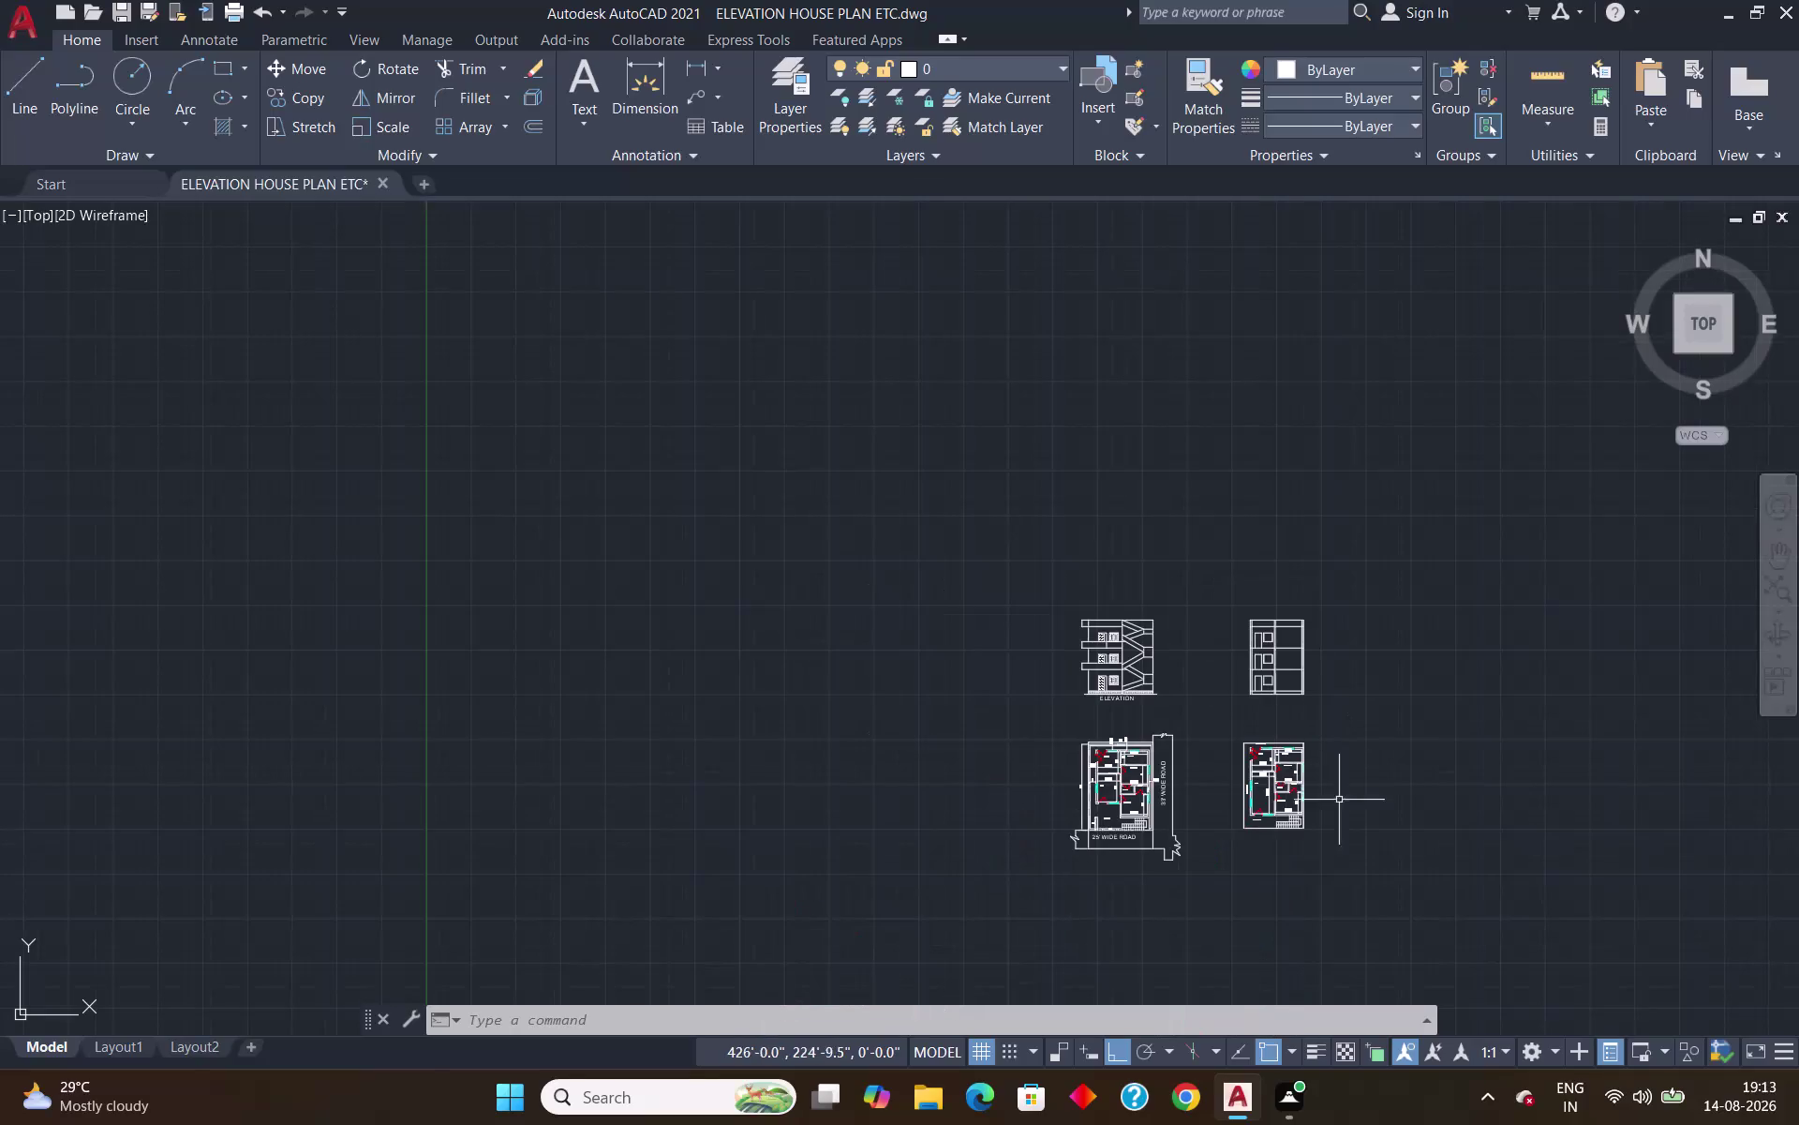
Place two vertical construction lines at the staircase corners, then undo them.
scroll(up, 3)
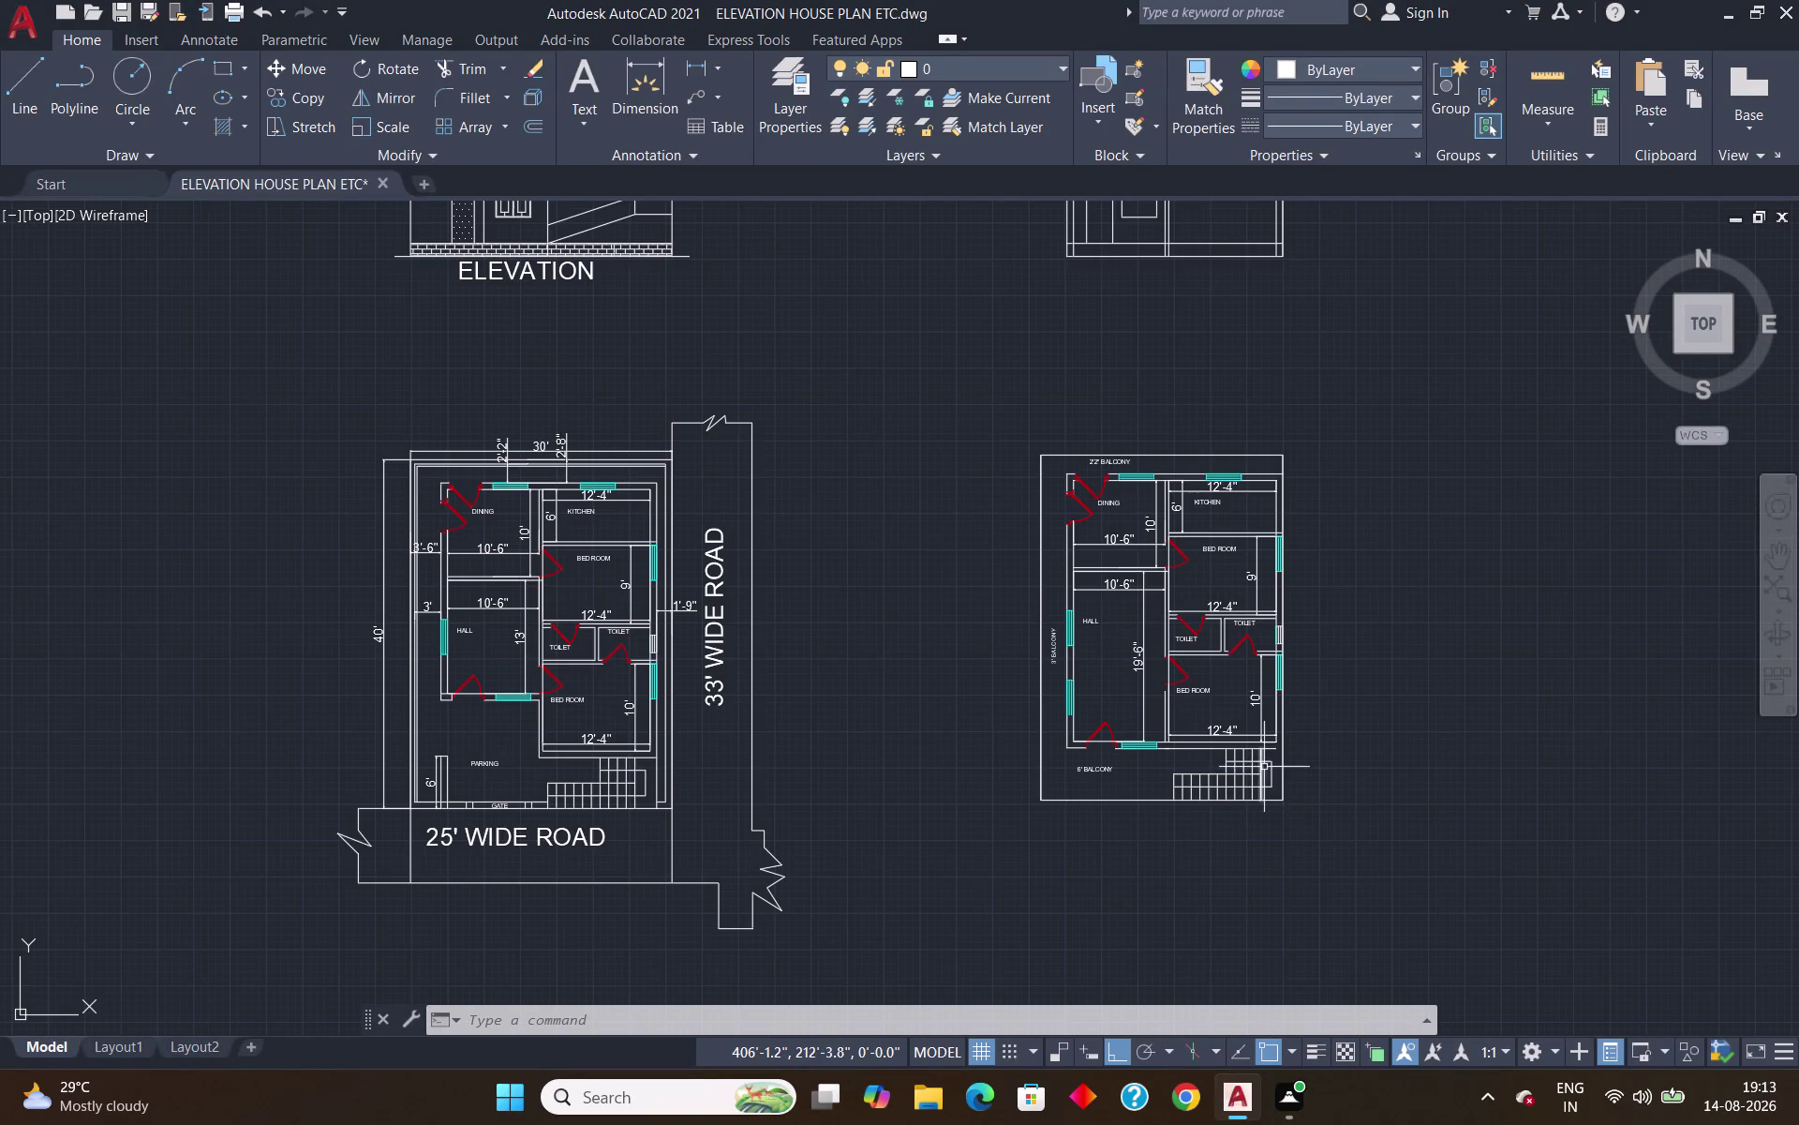
scroll(up, 3)
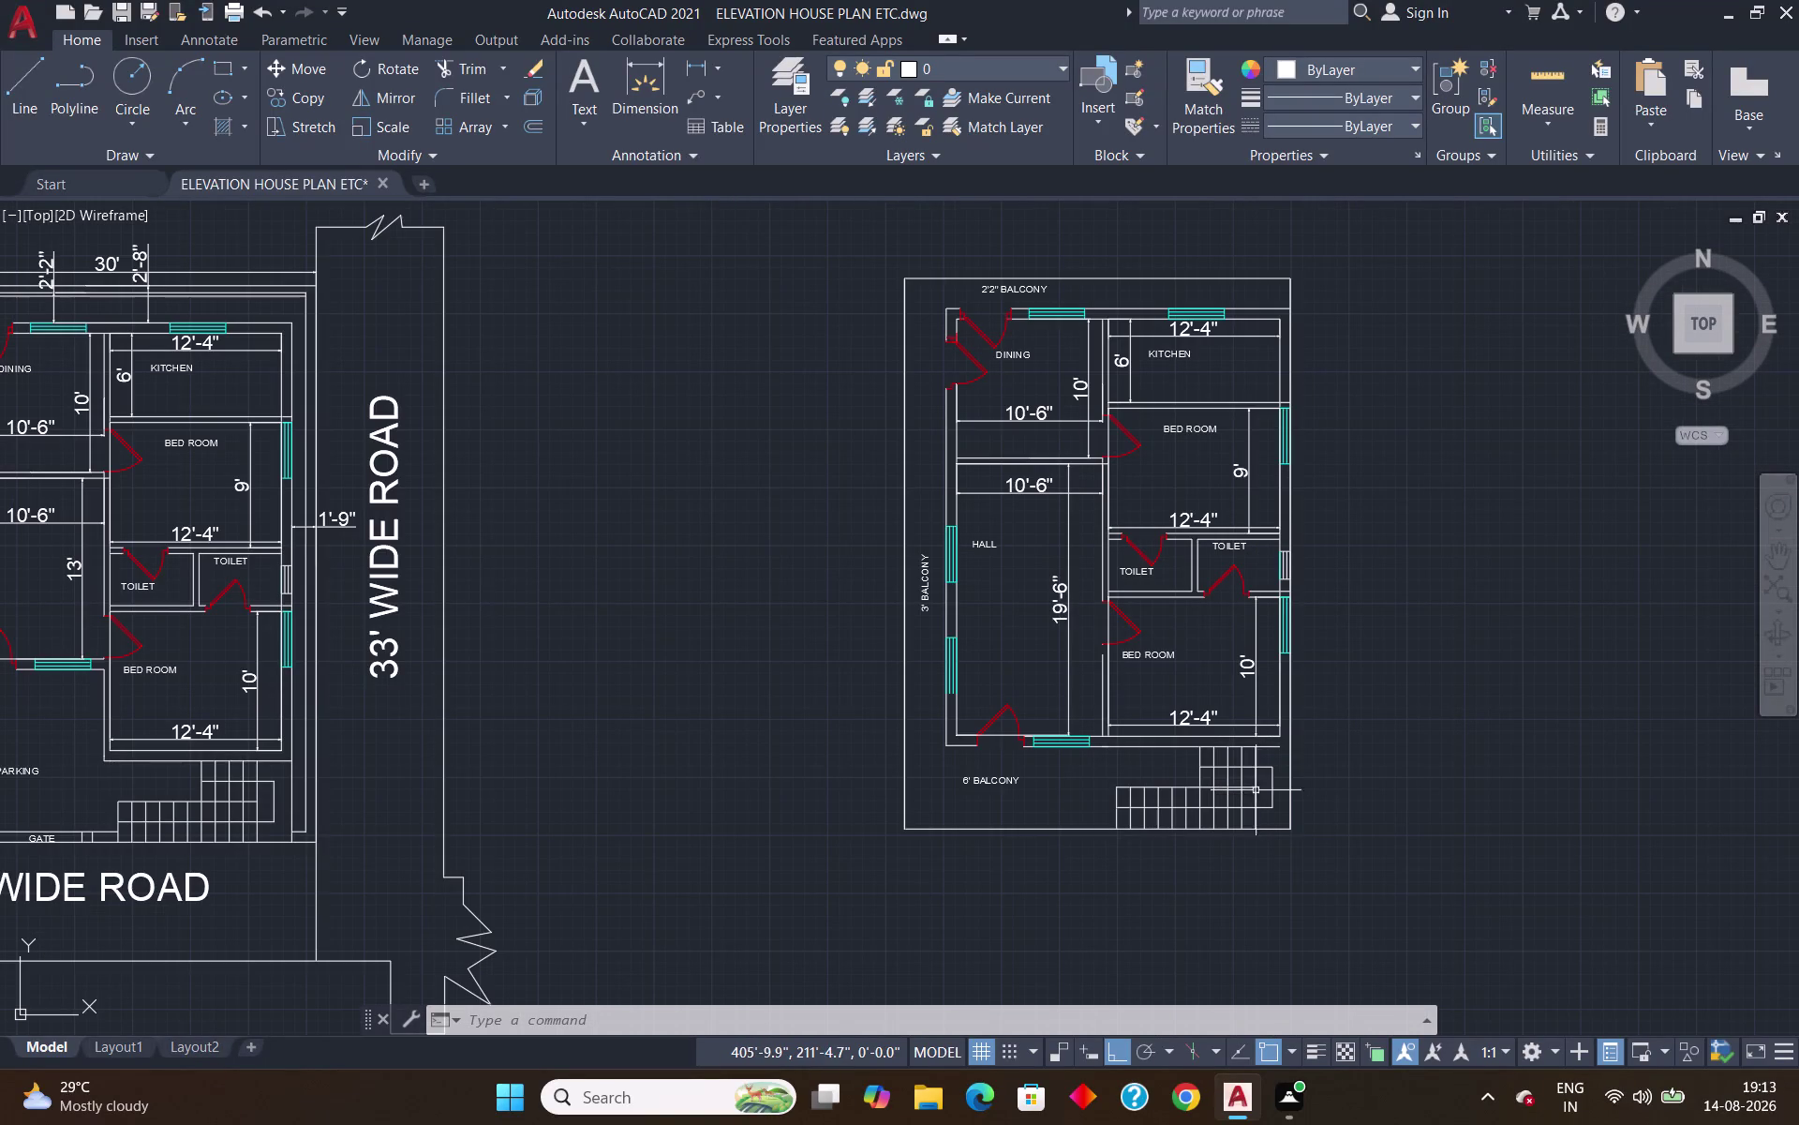
scroll(down, 3)
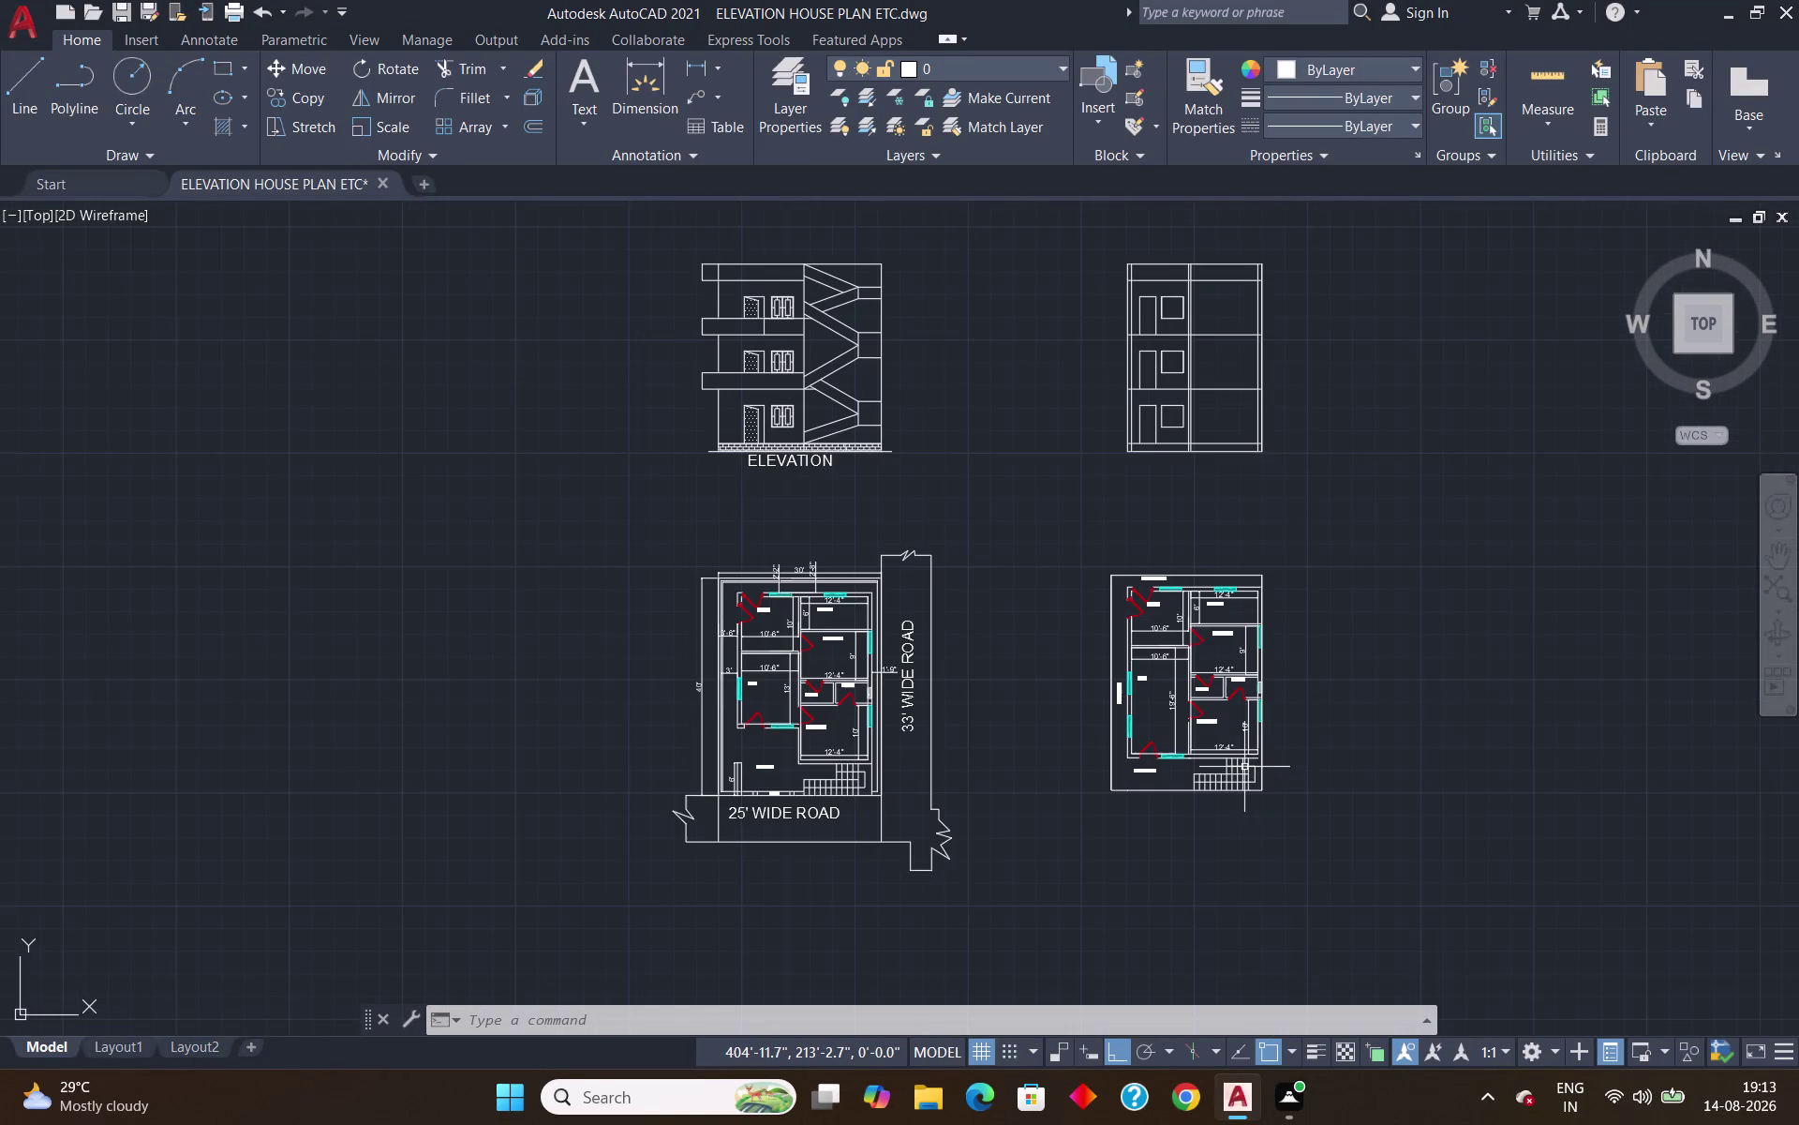
scroll(up, 3)
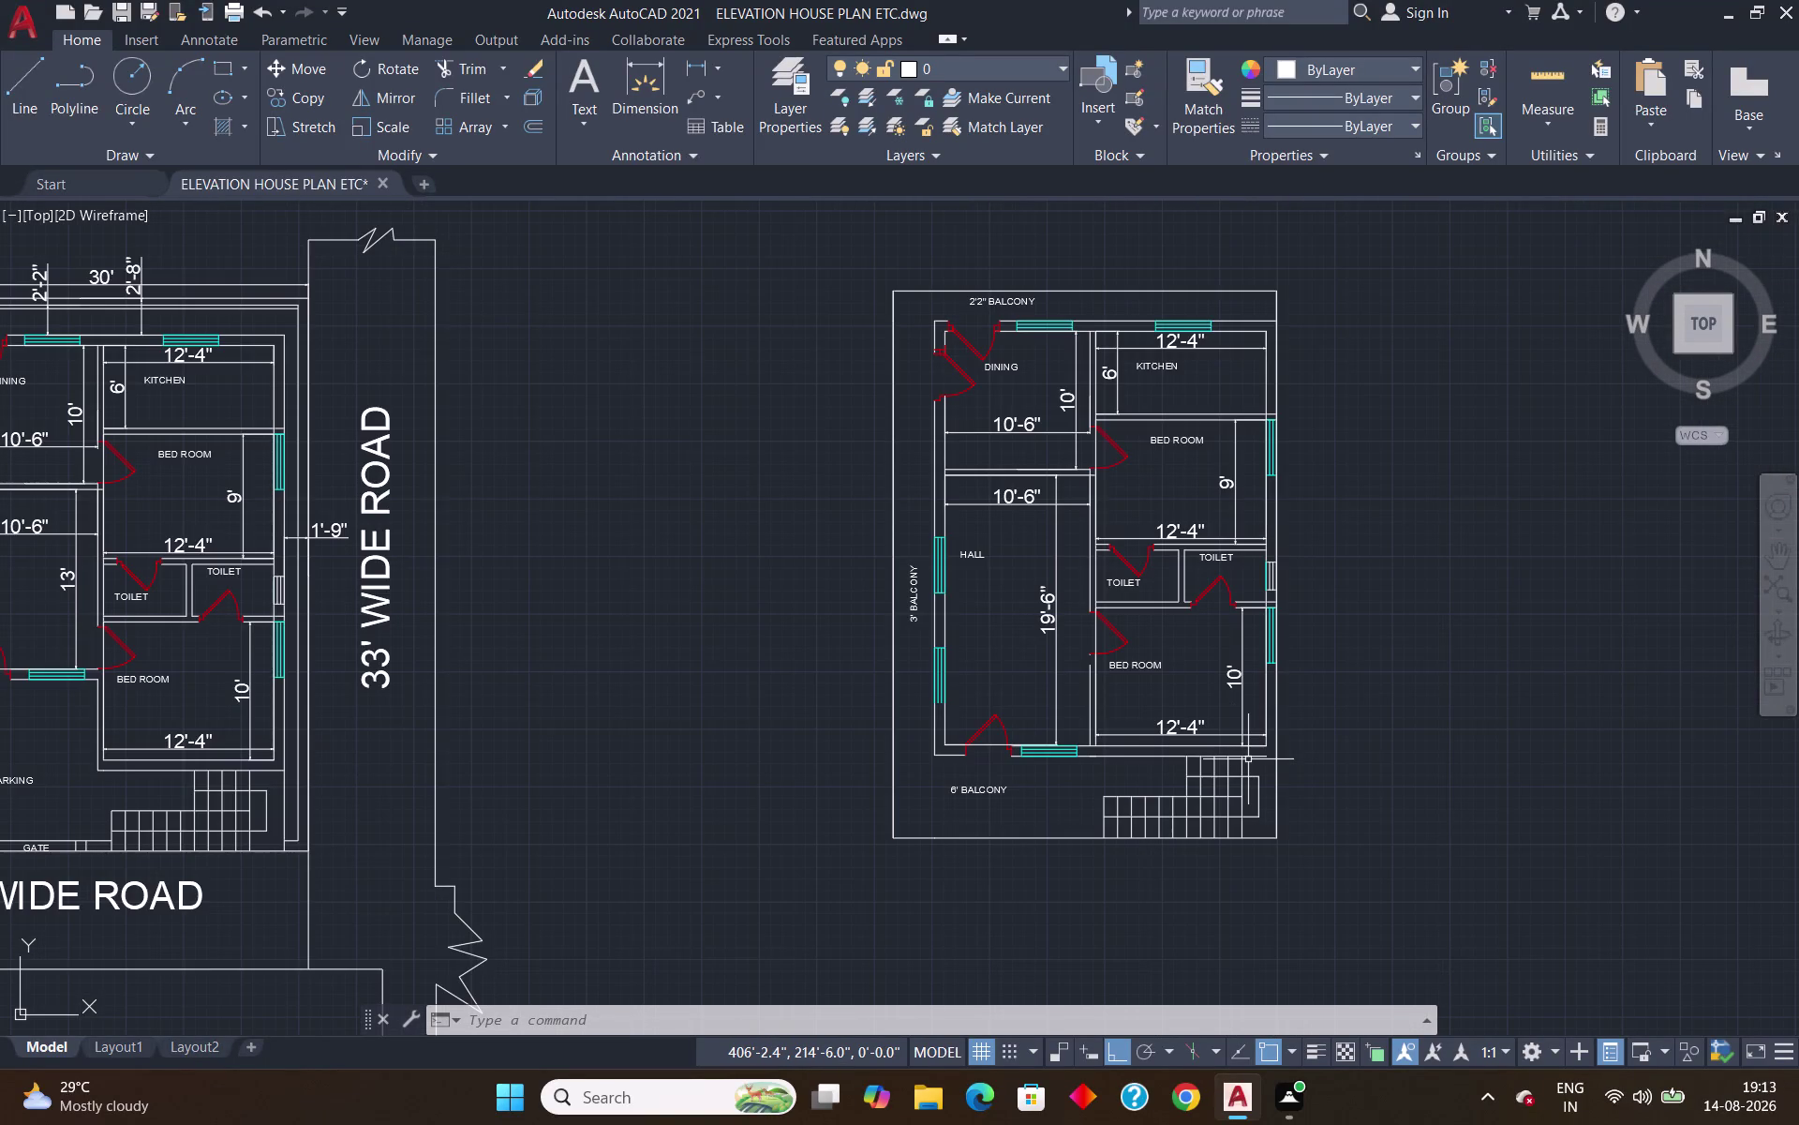
text(XL)
key(Return)
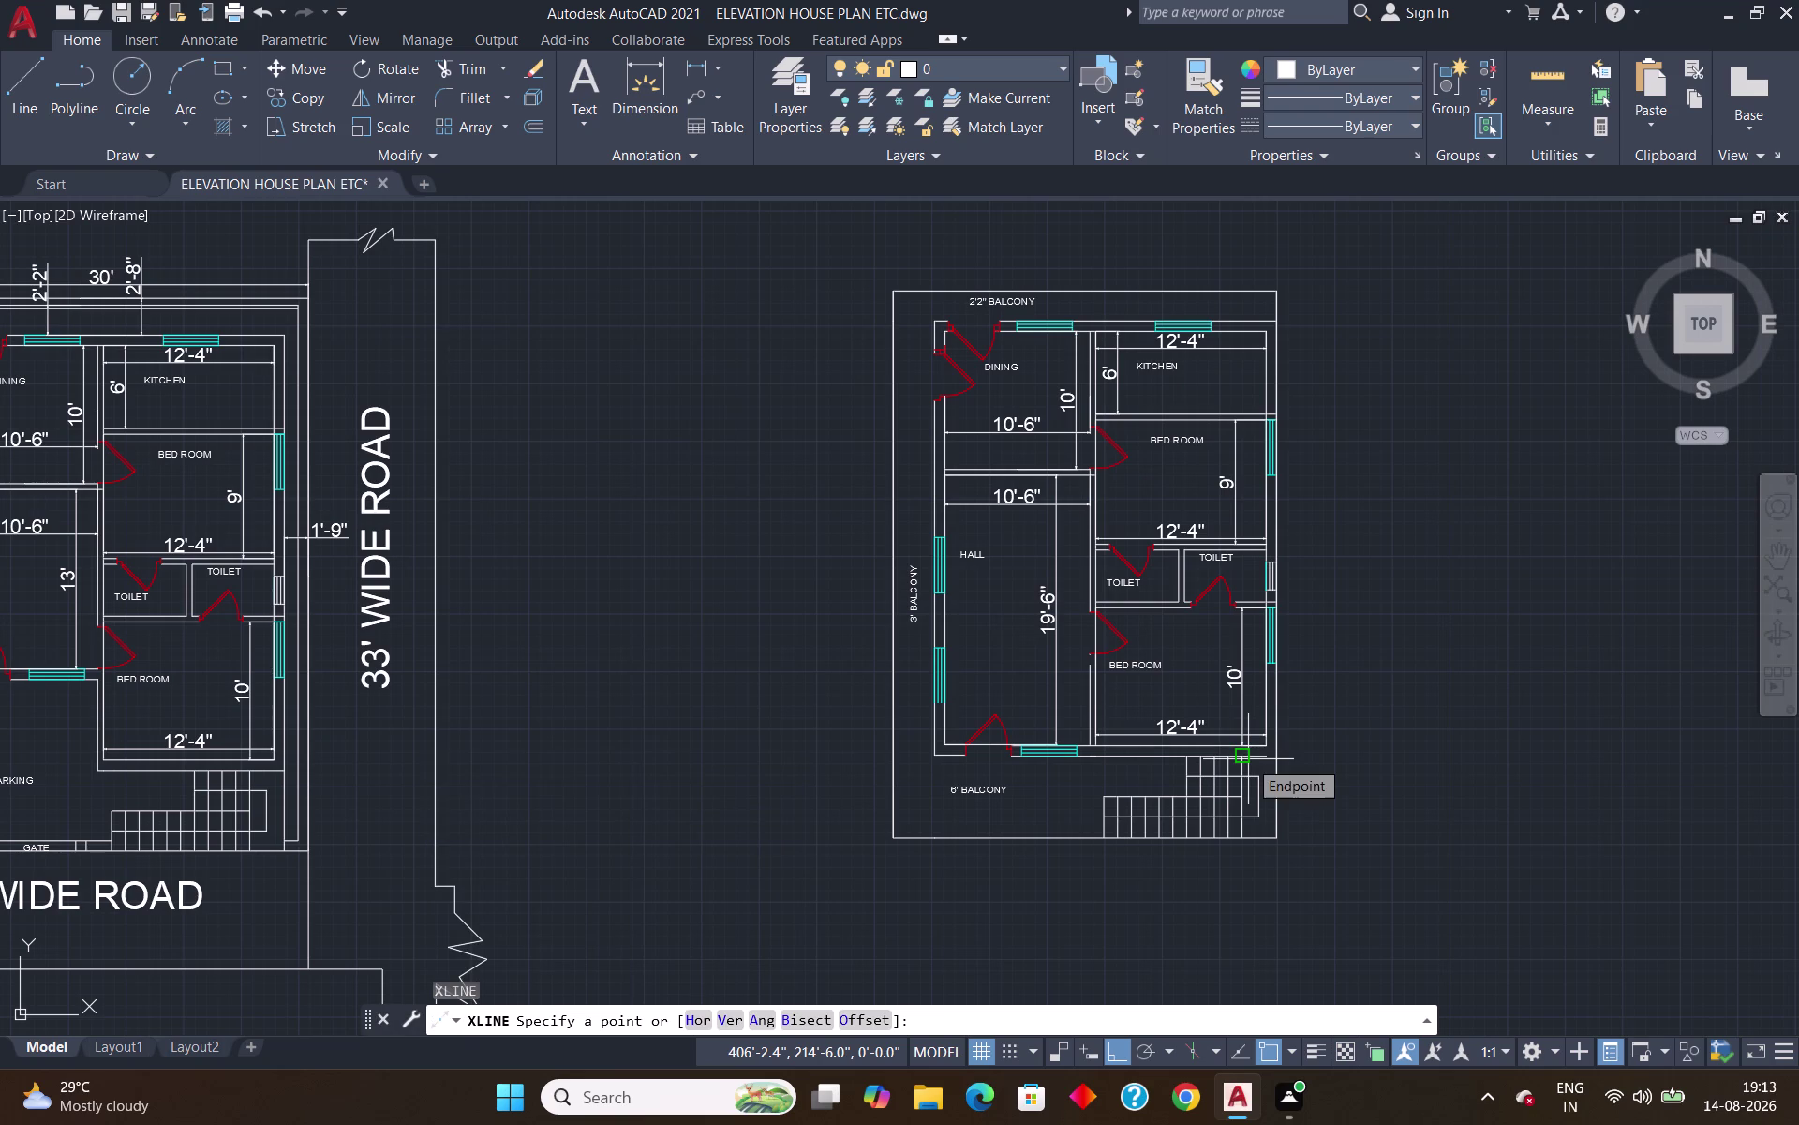
key(v)
key(Return)
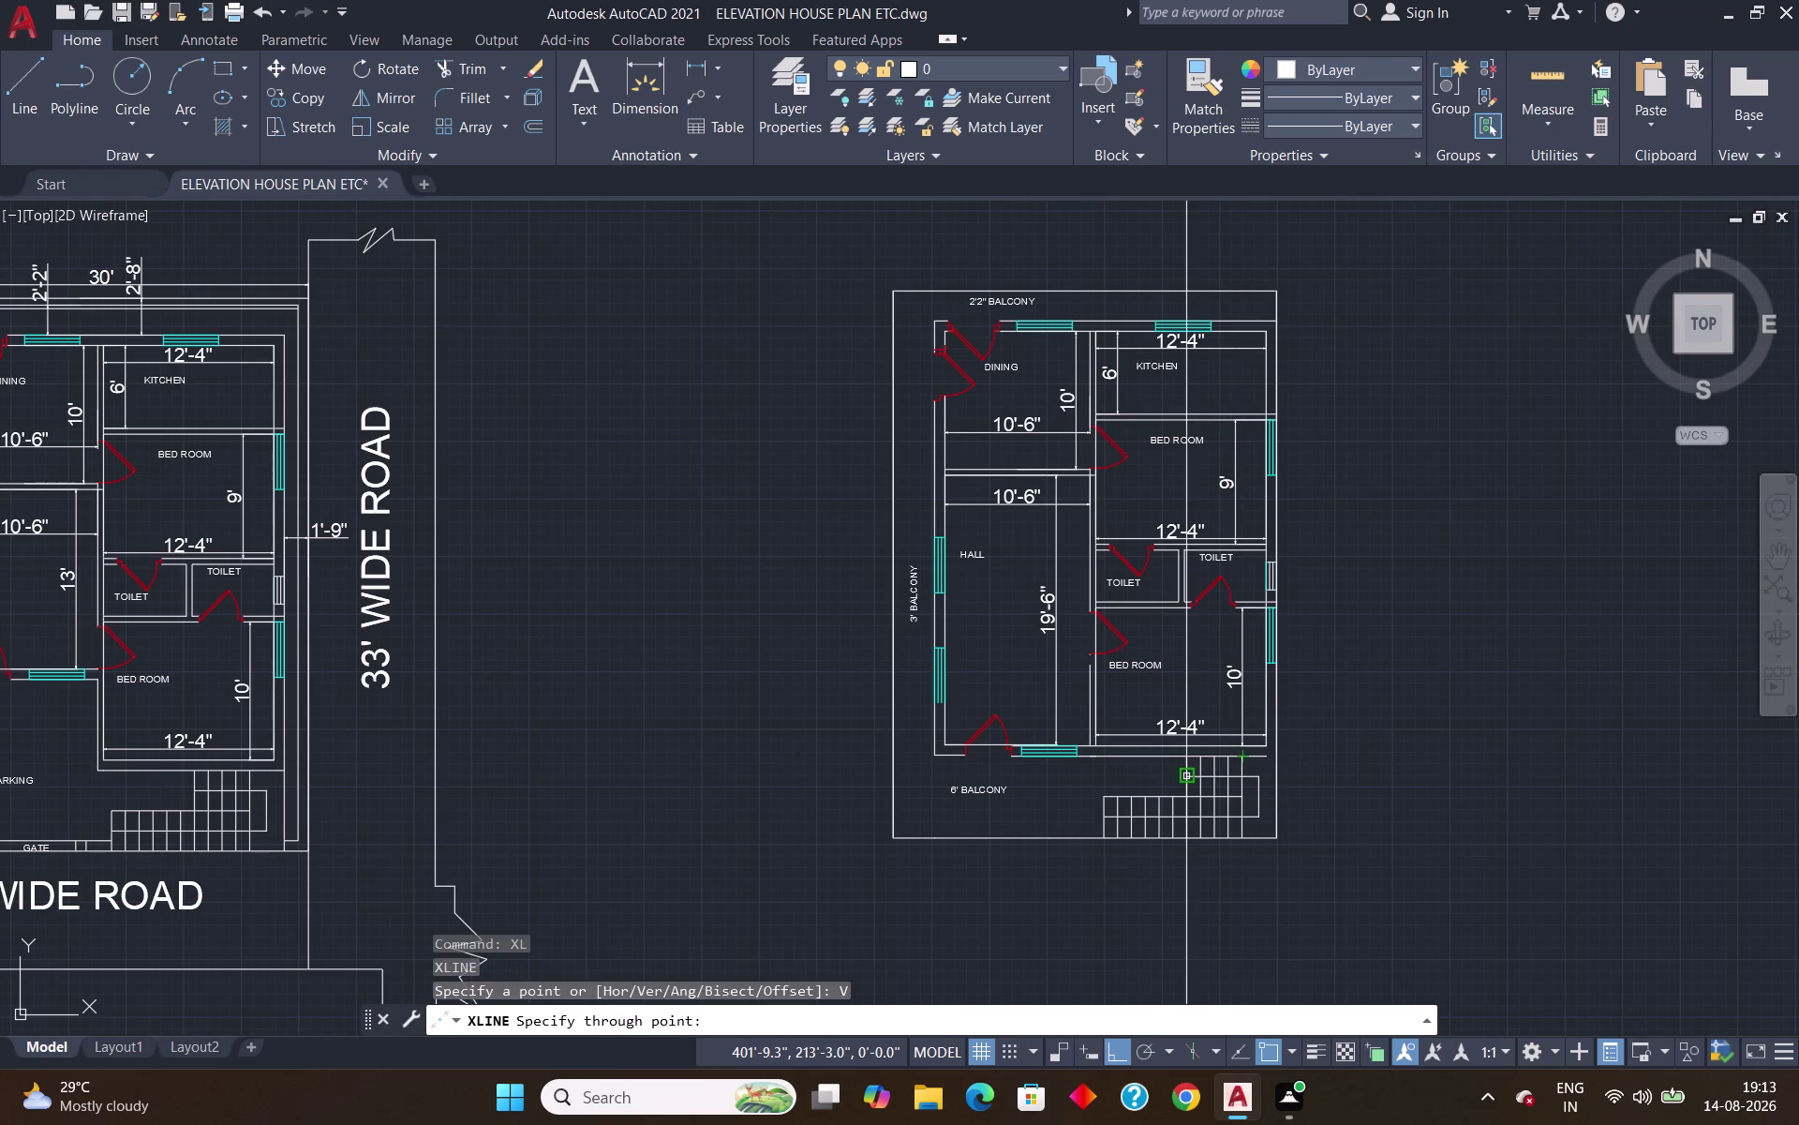
scroll(up, 3)
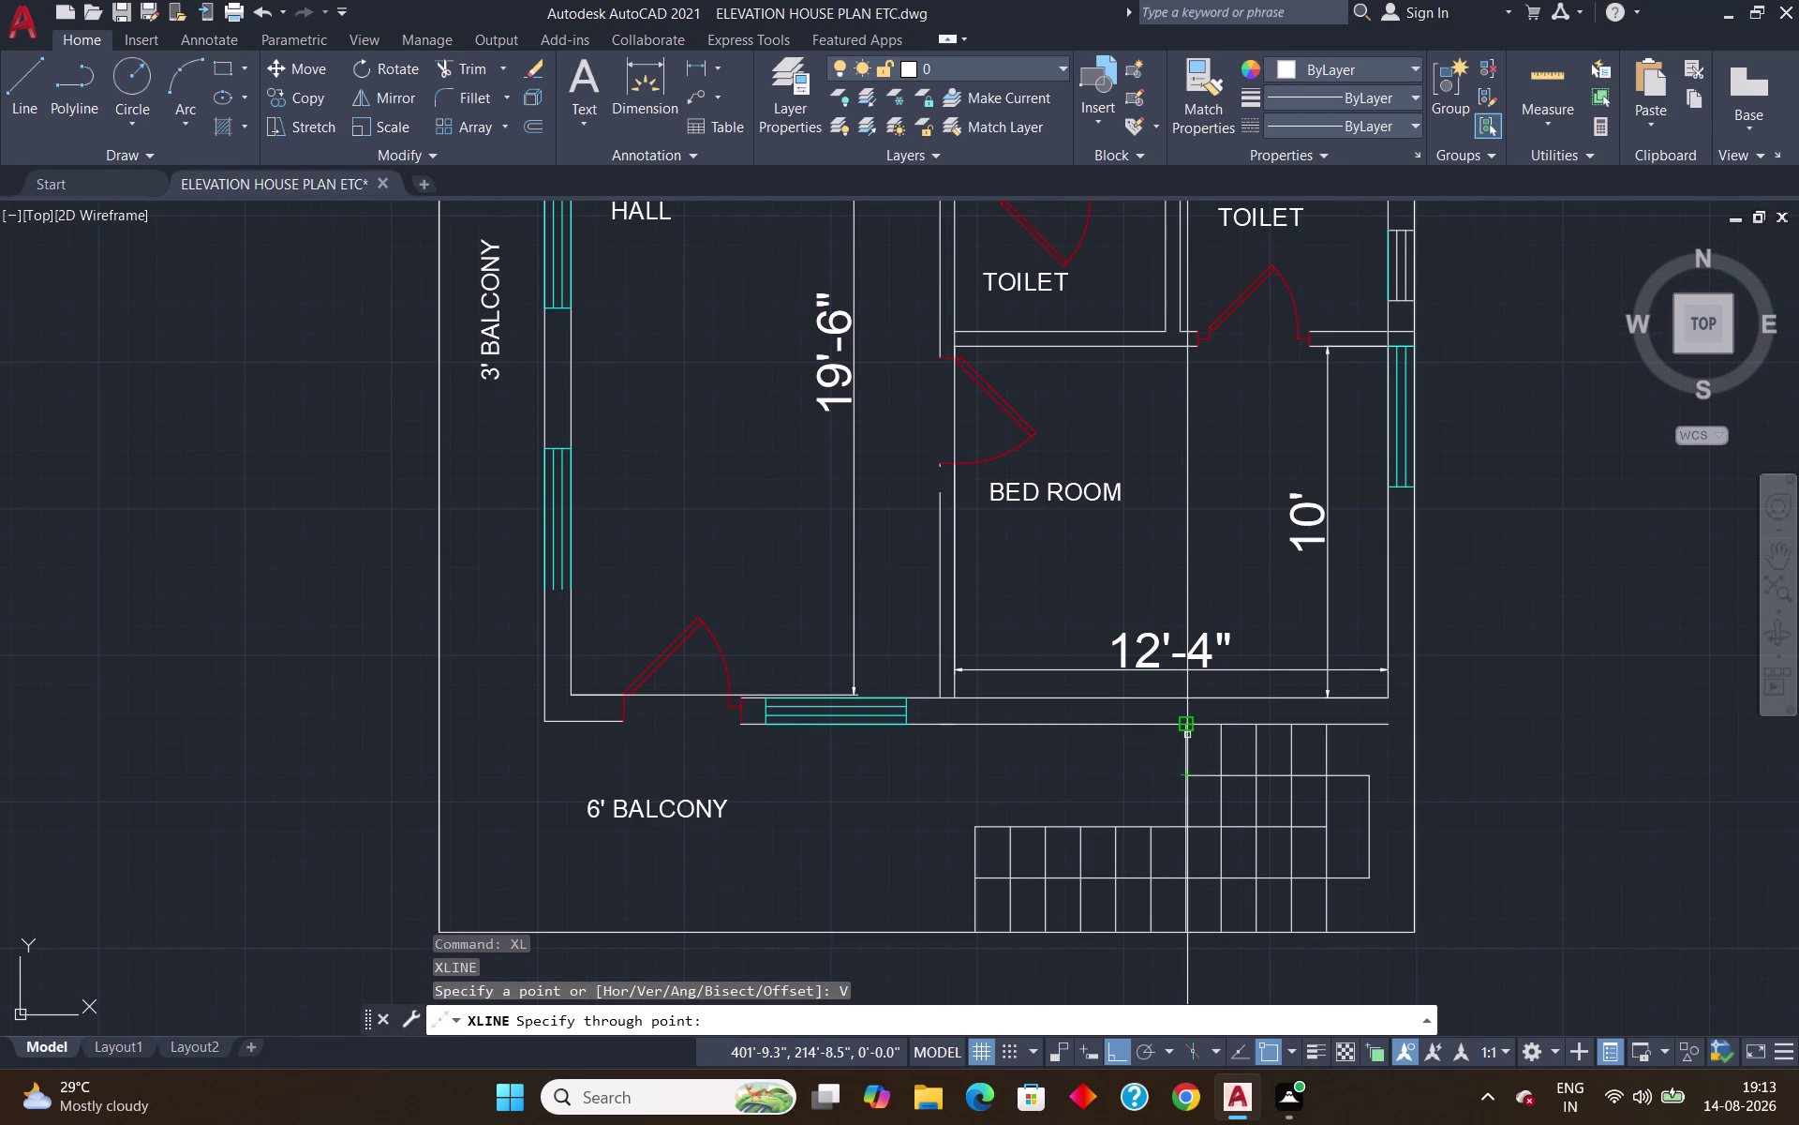
click(1190, 730)
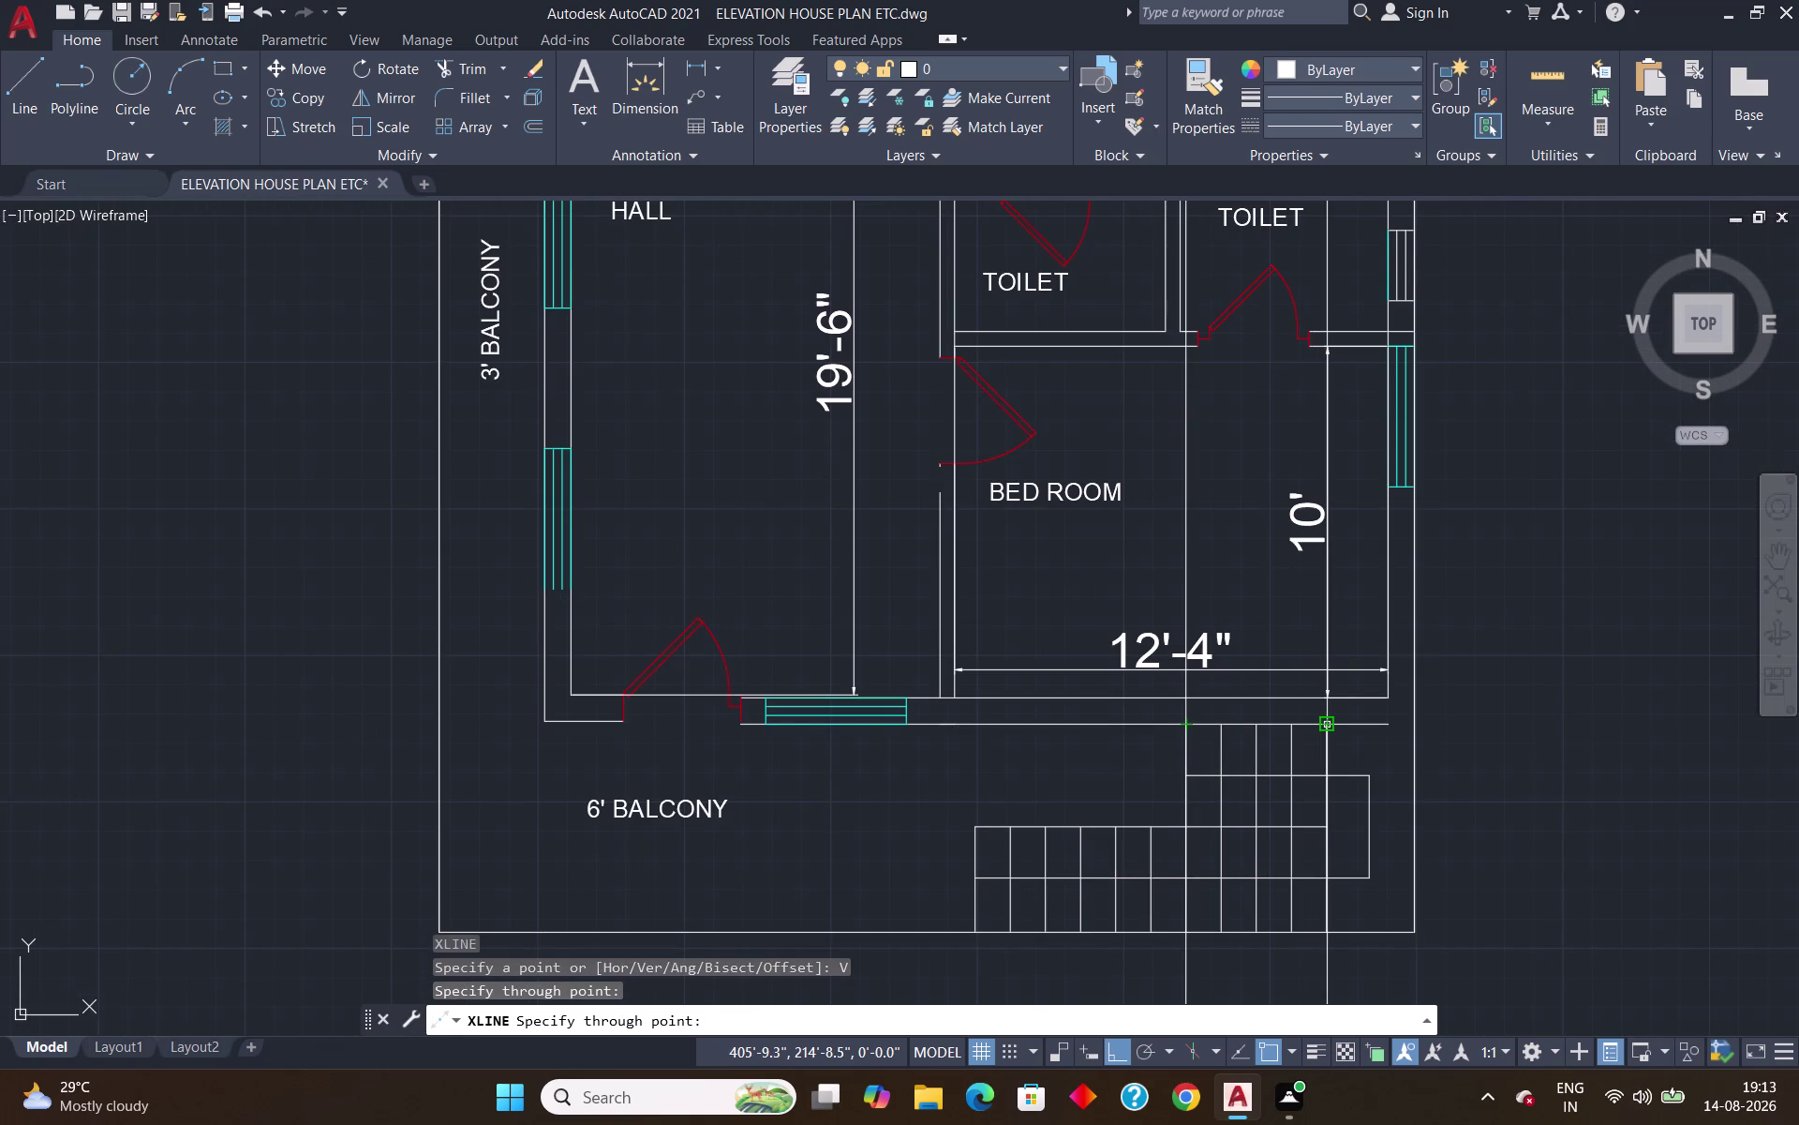
click(1329, 728)
key(Return)
scroll(down, 3)
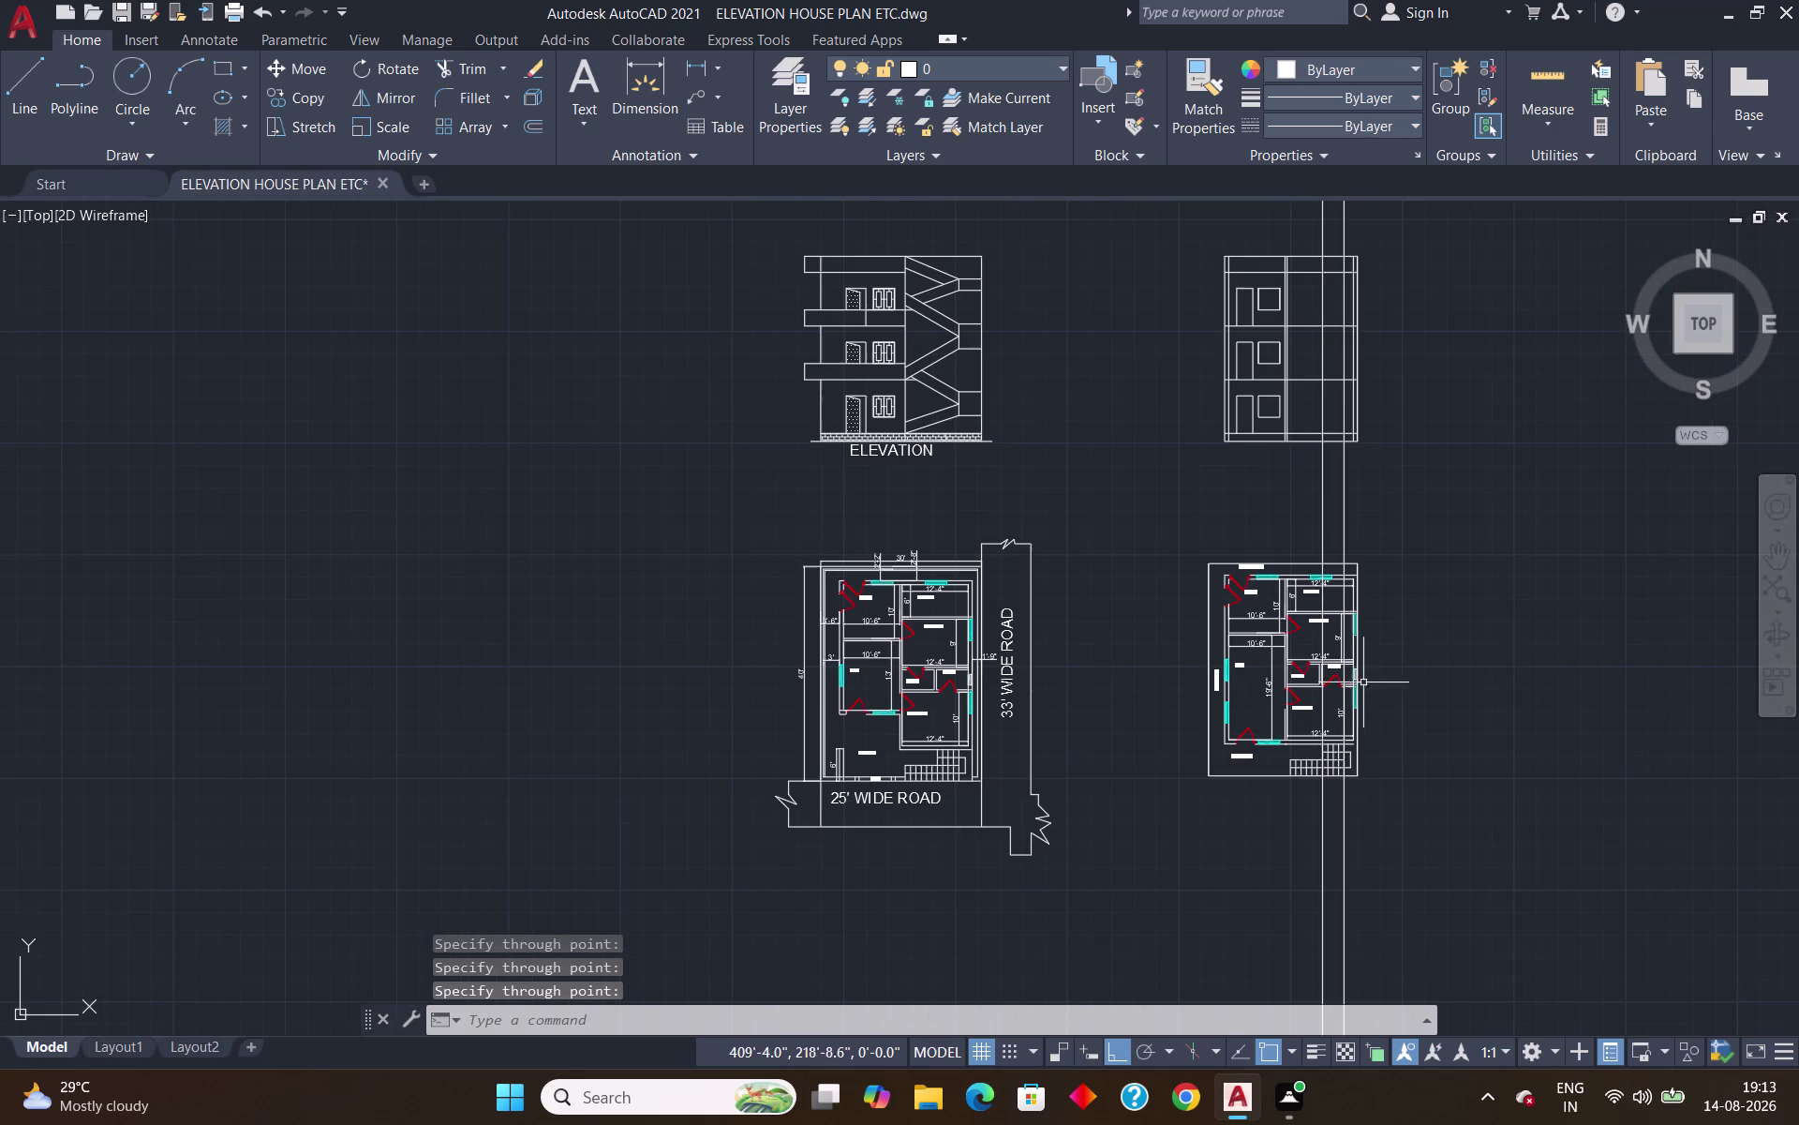
scroll(up, 3)
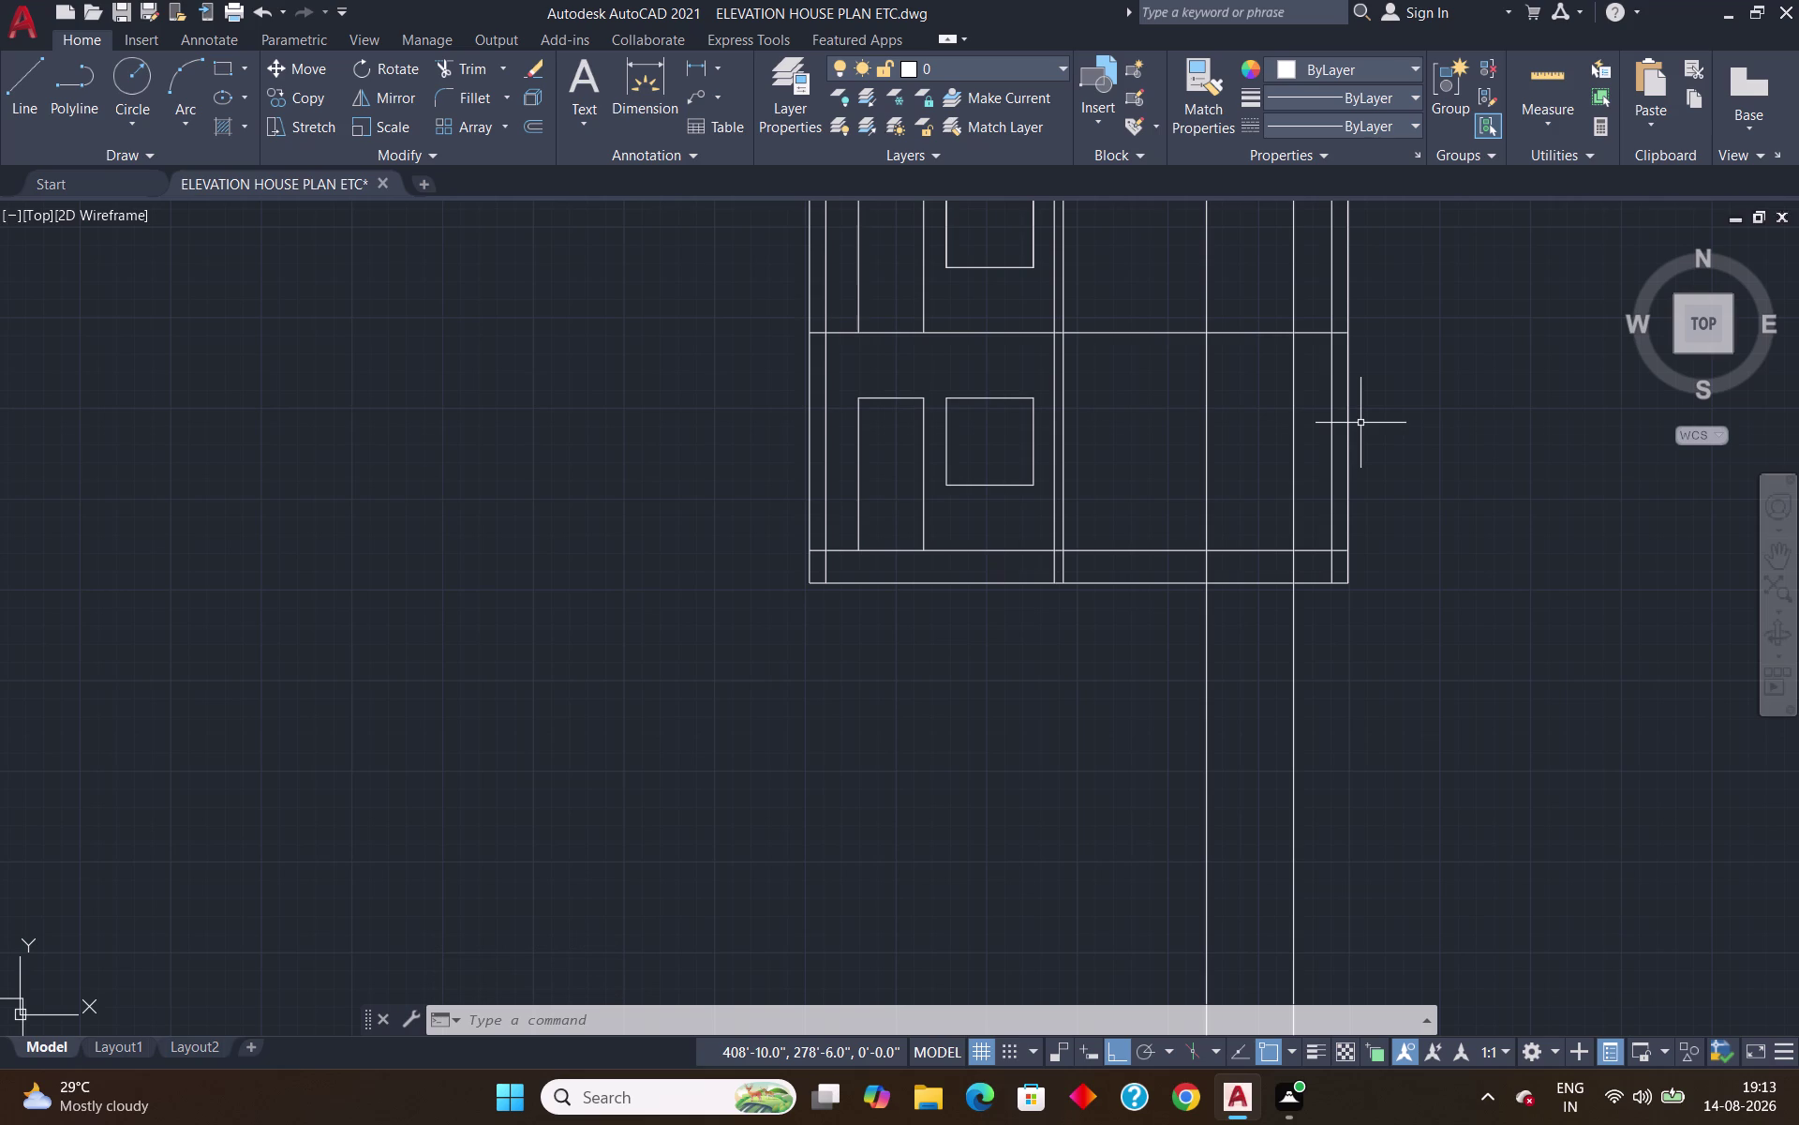
key(ctrl+z)
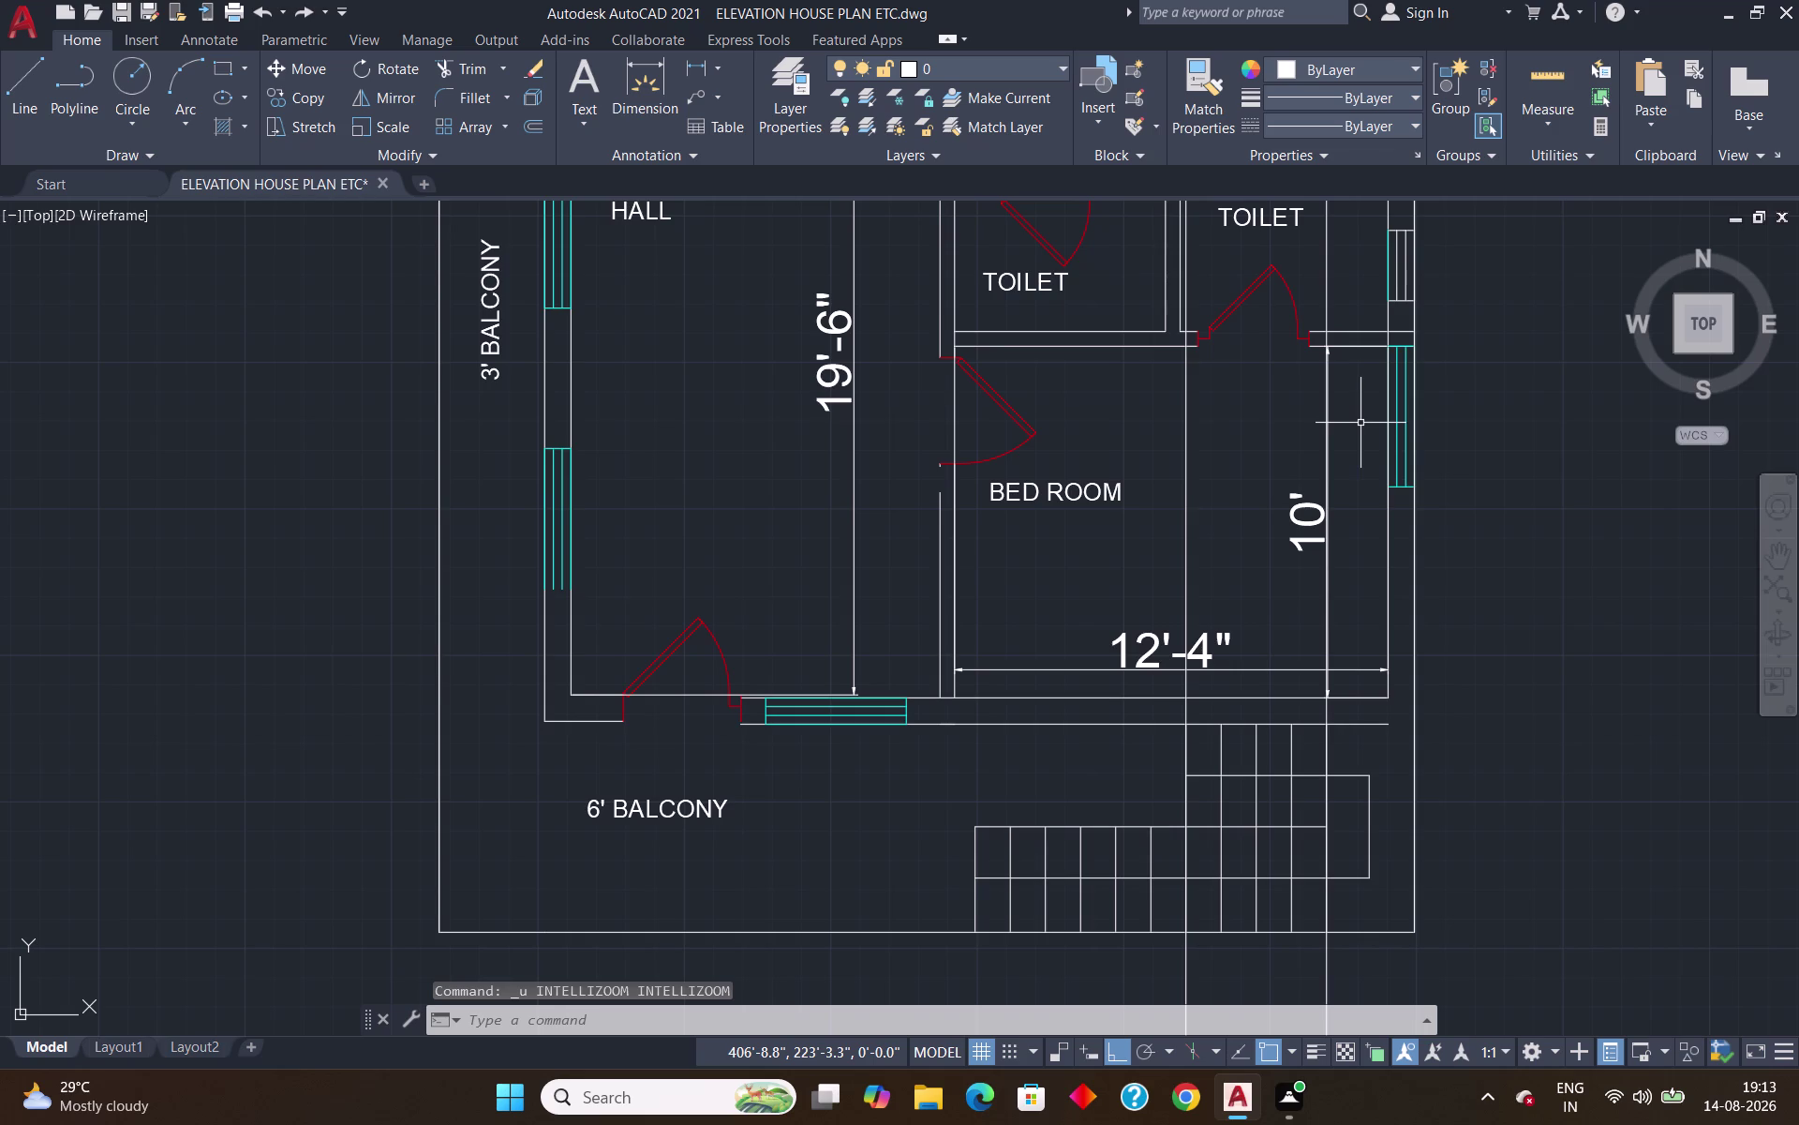
key(ctrl+z)
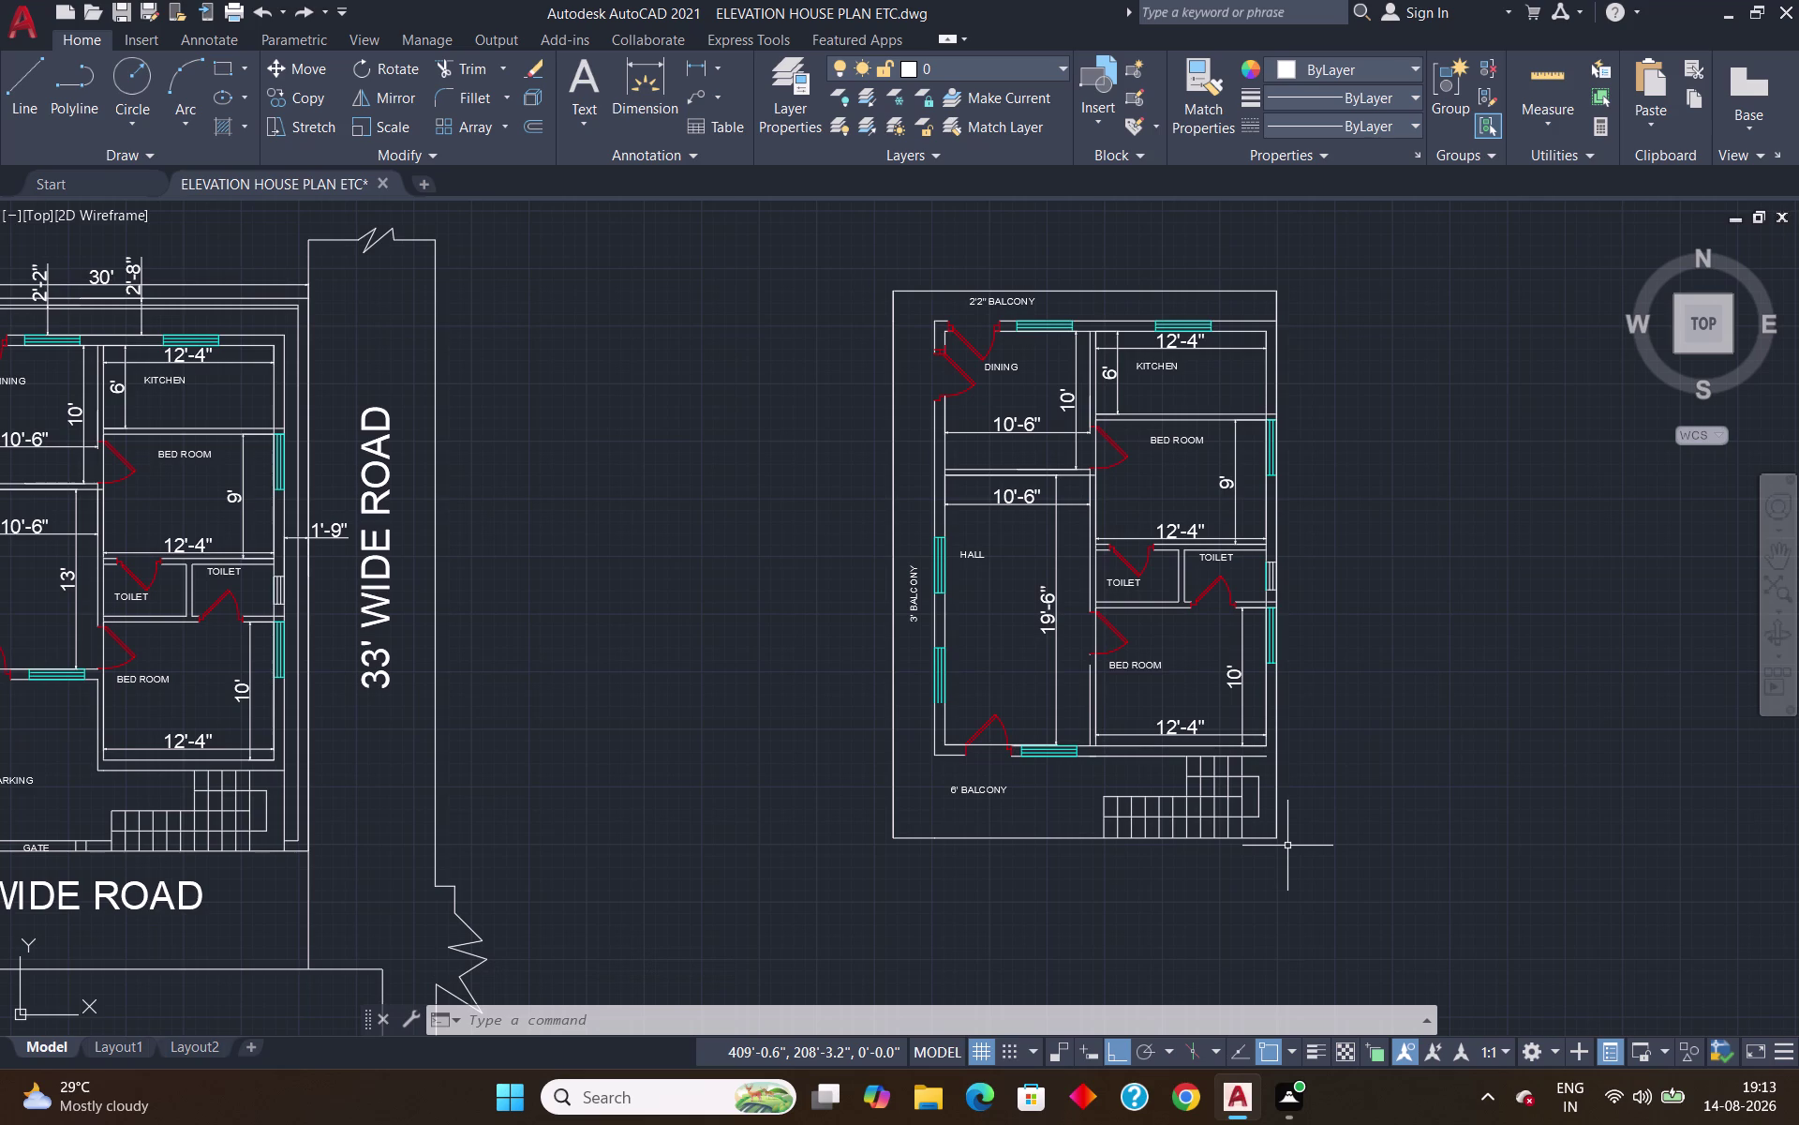
Redraw vertical XL lines at the staircase's left and inner edges, then pan up to the elevation.
text(X)
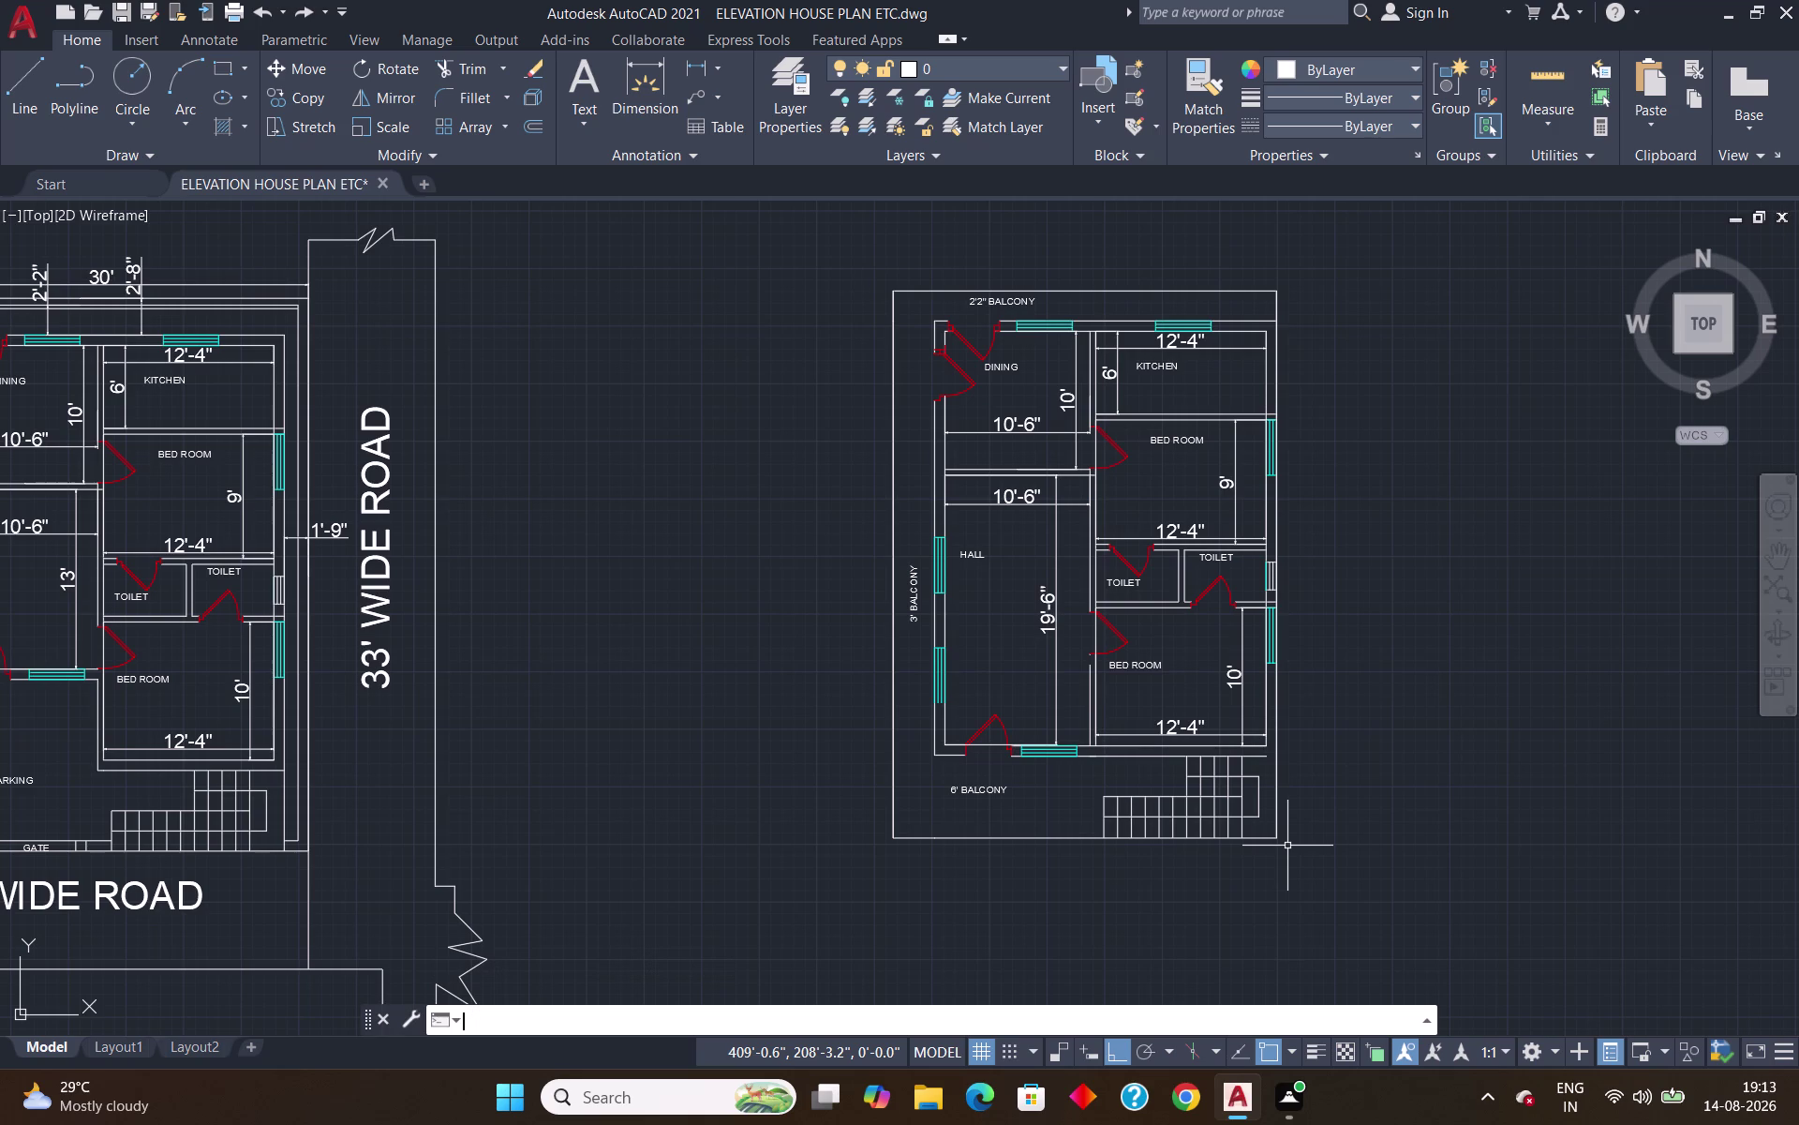
text(L)
key(Return)
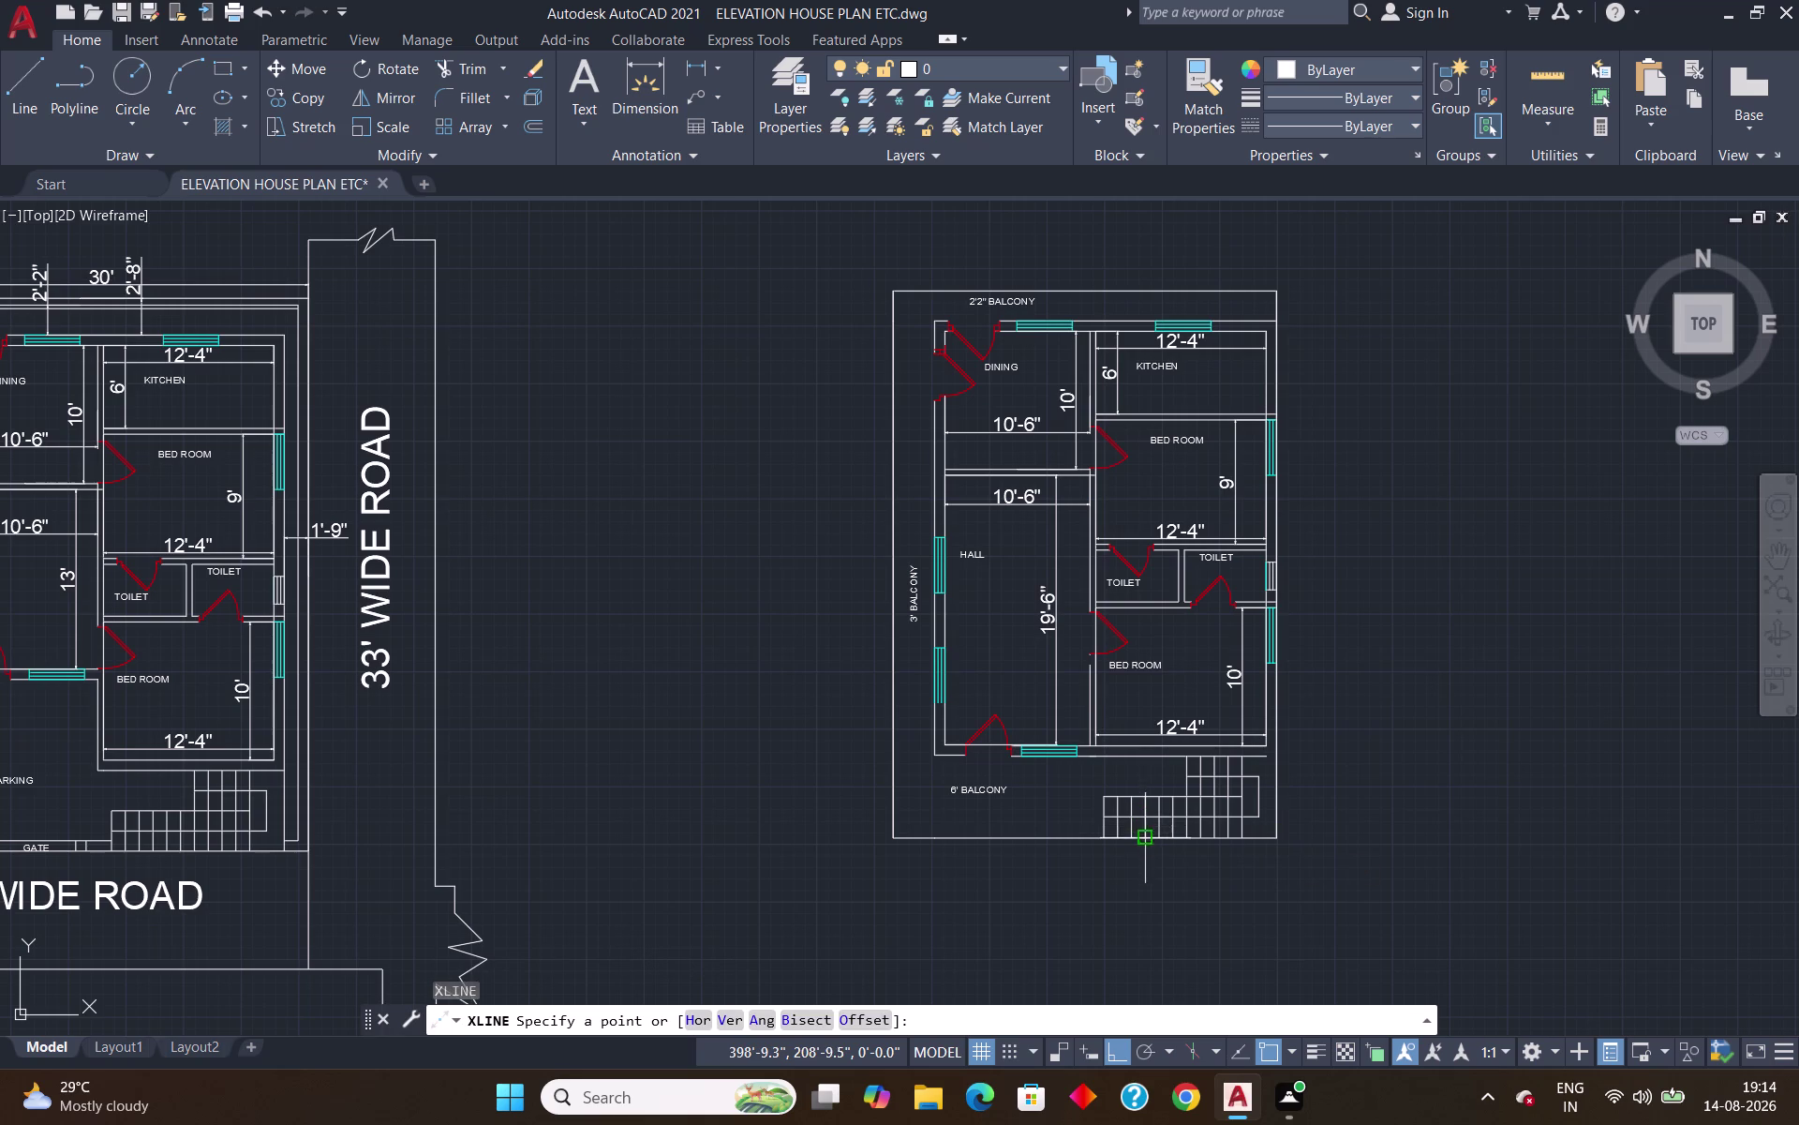
key(v)
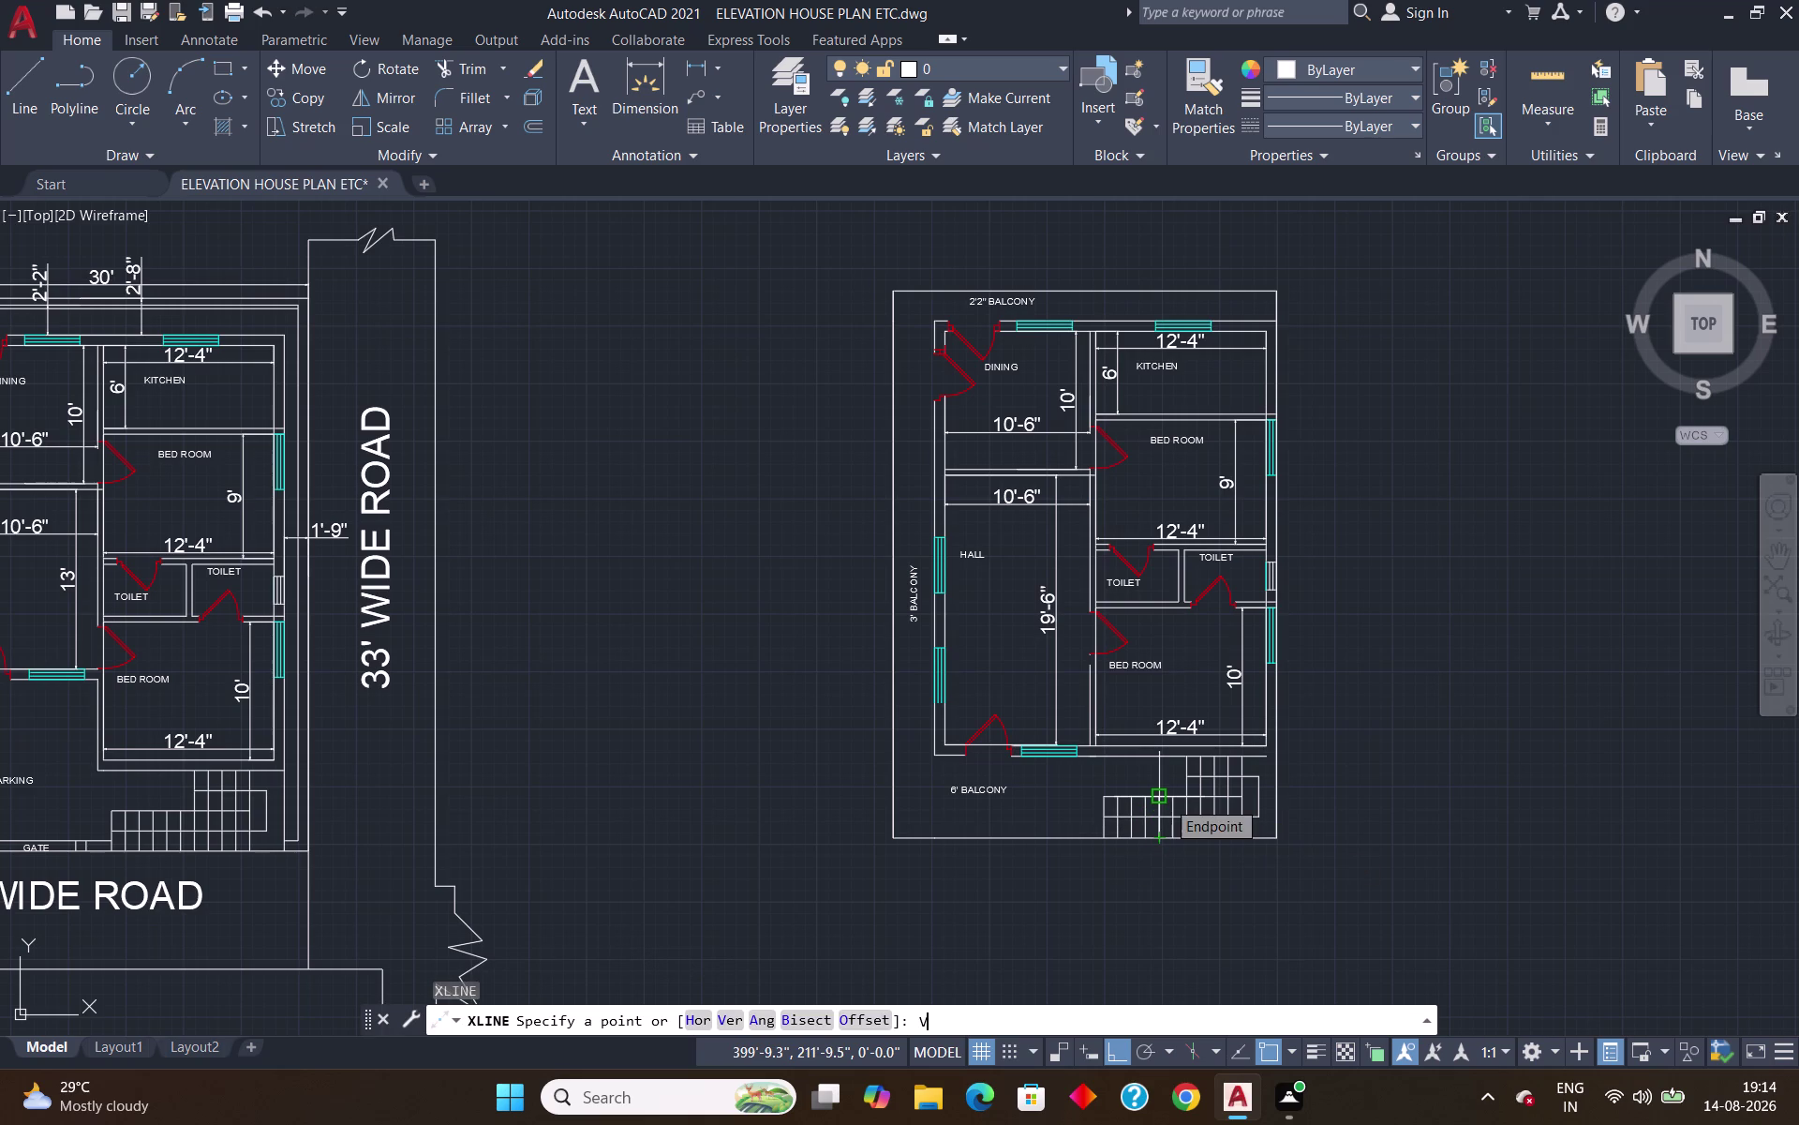
key(Return)
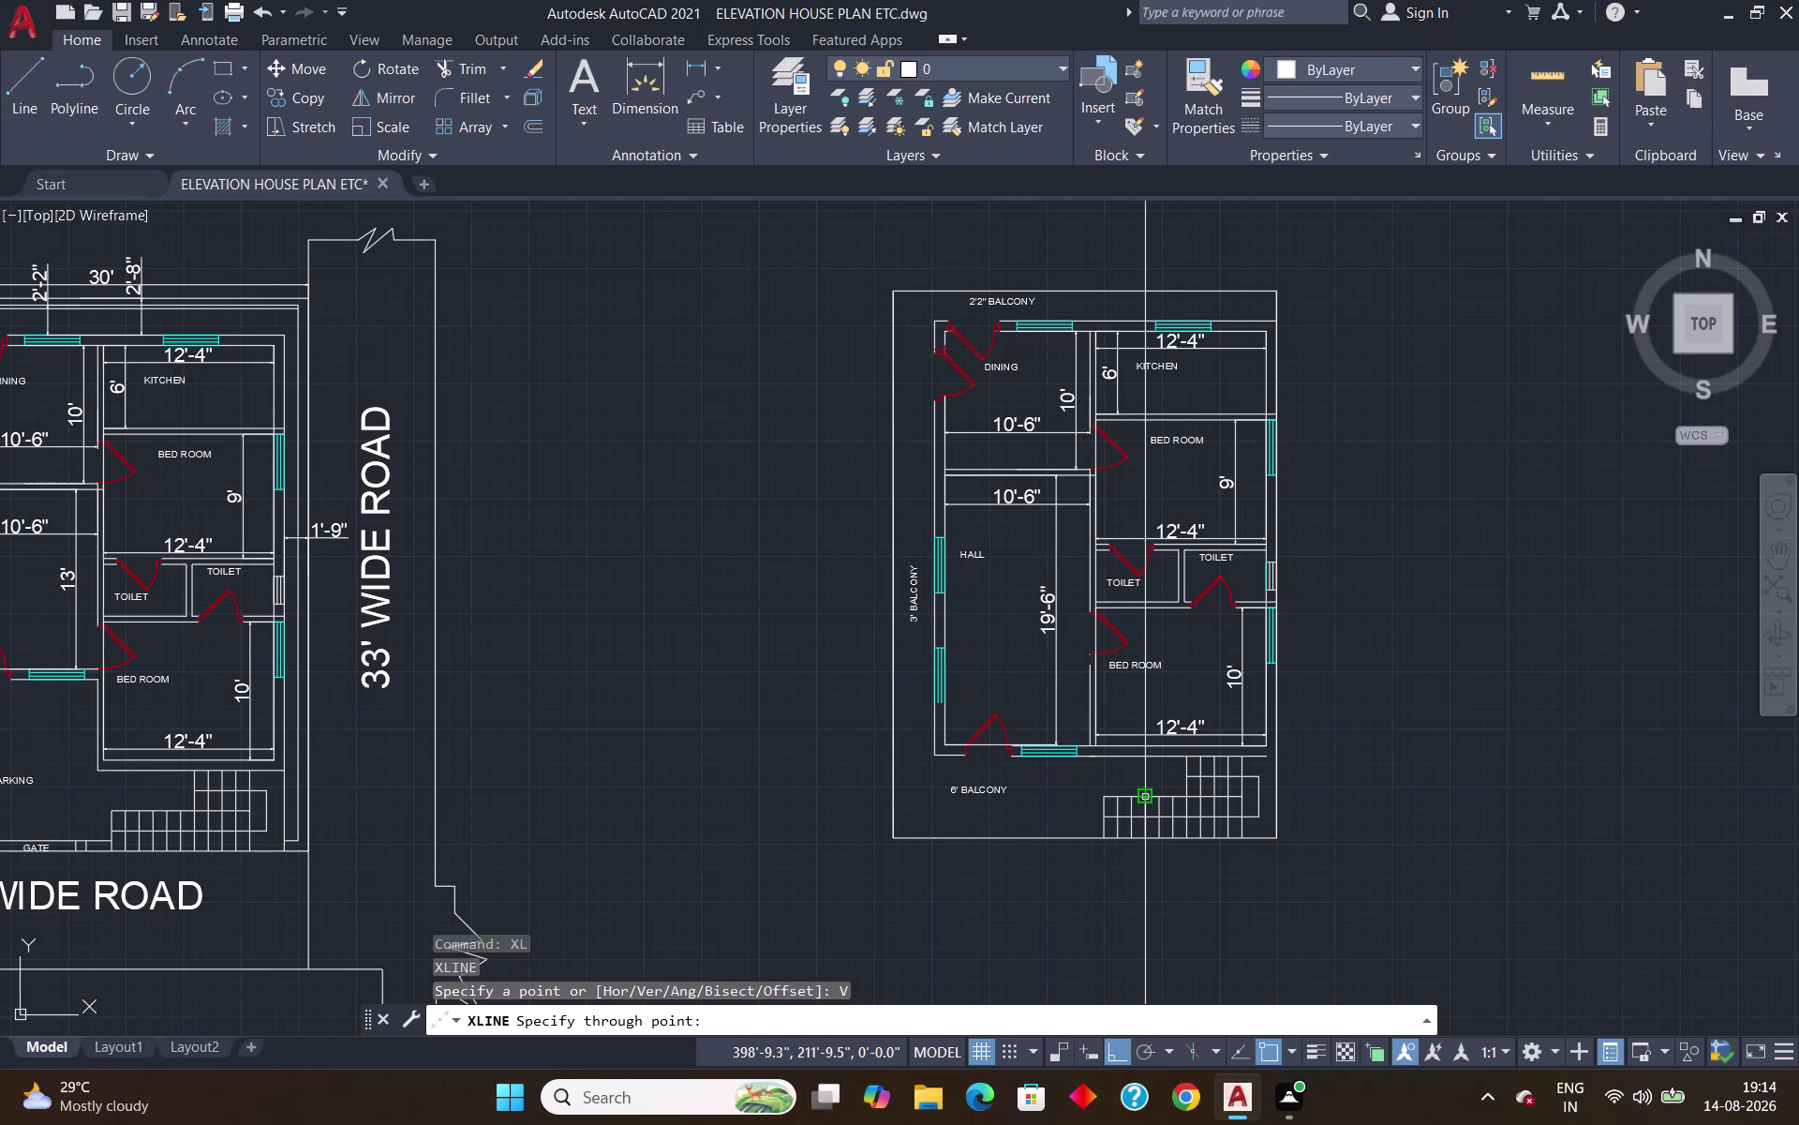
click(1149, 799)
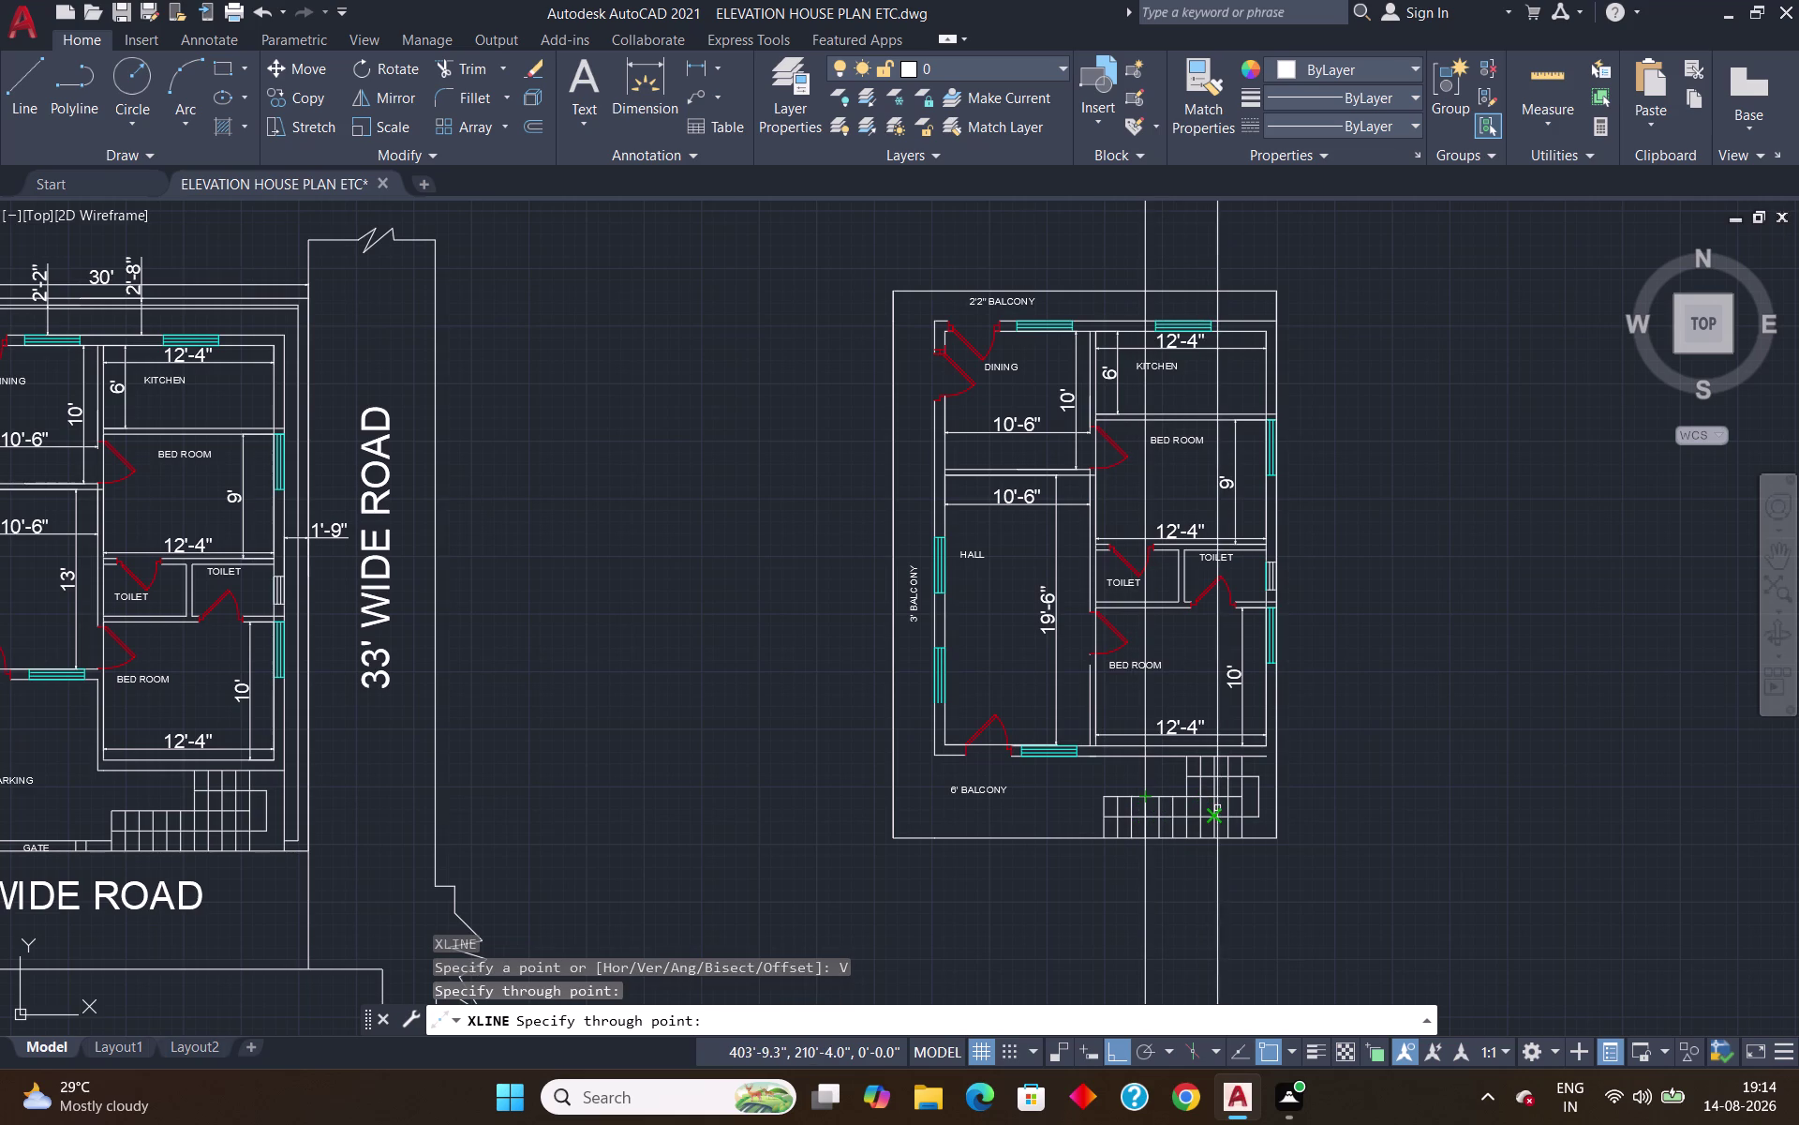
scroll(up, 3)
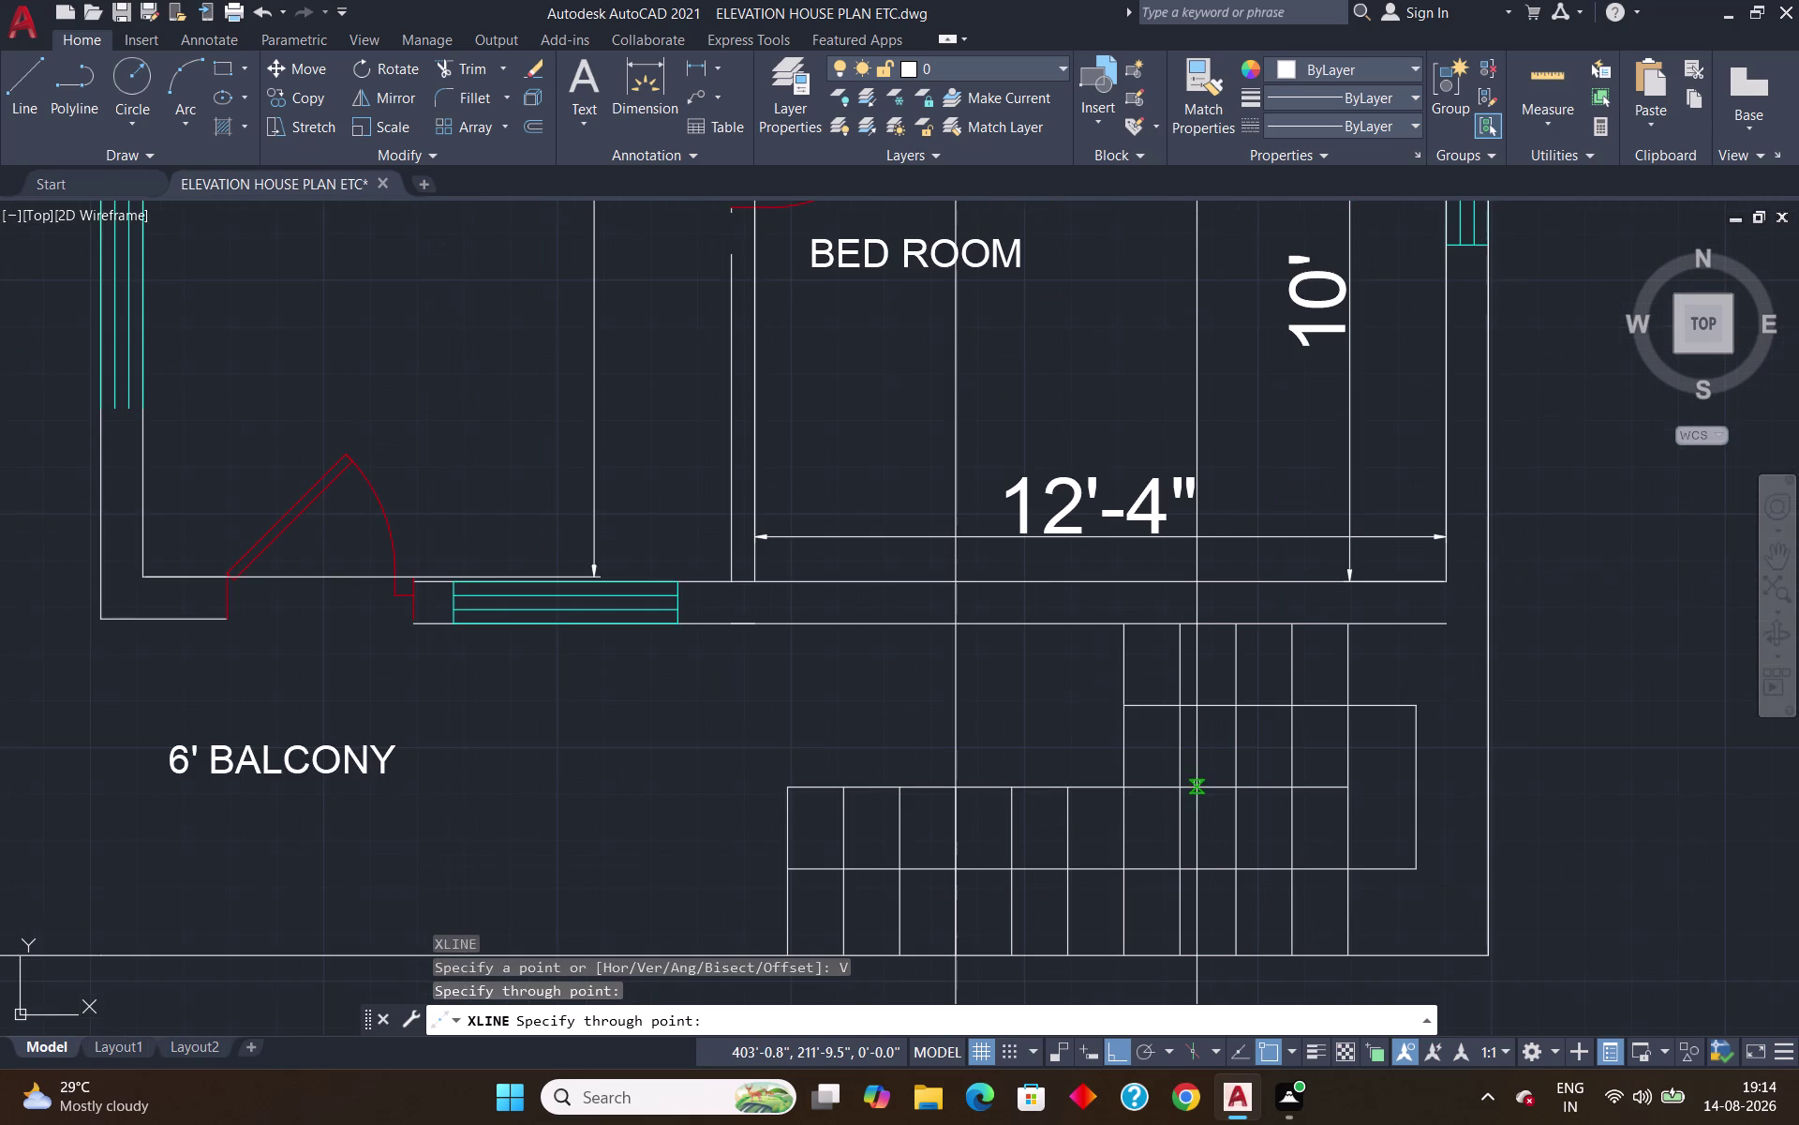
click(1185, 791)
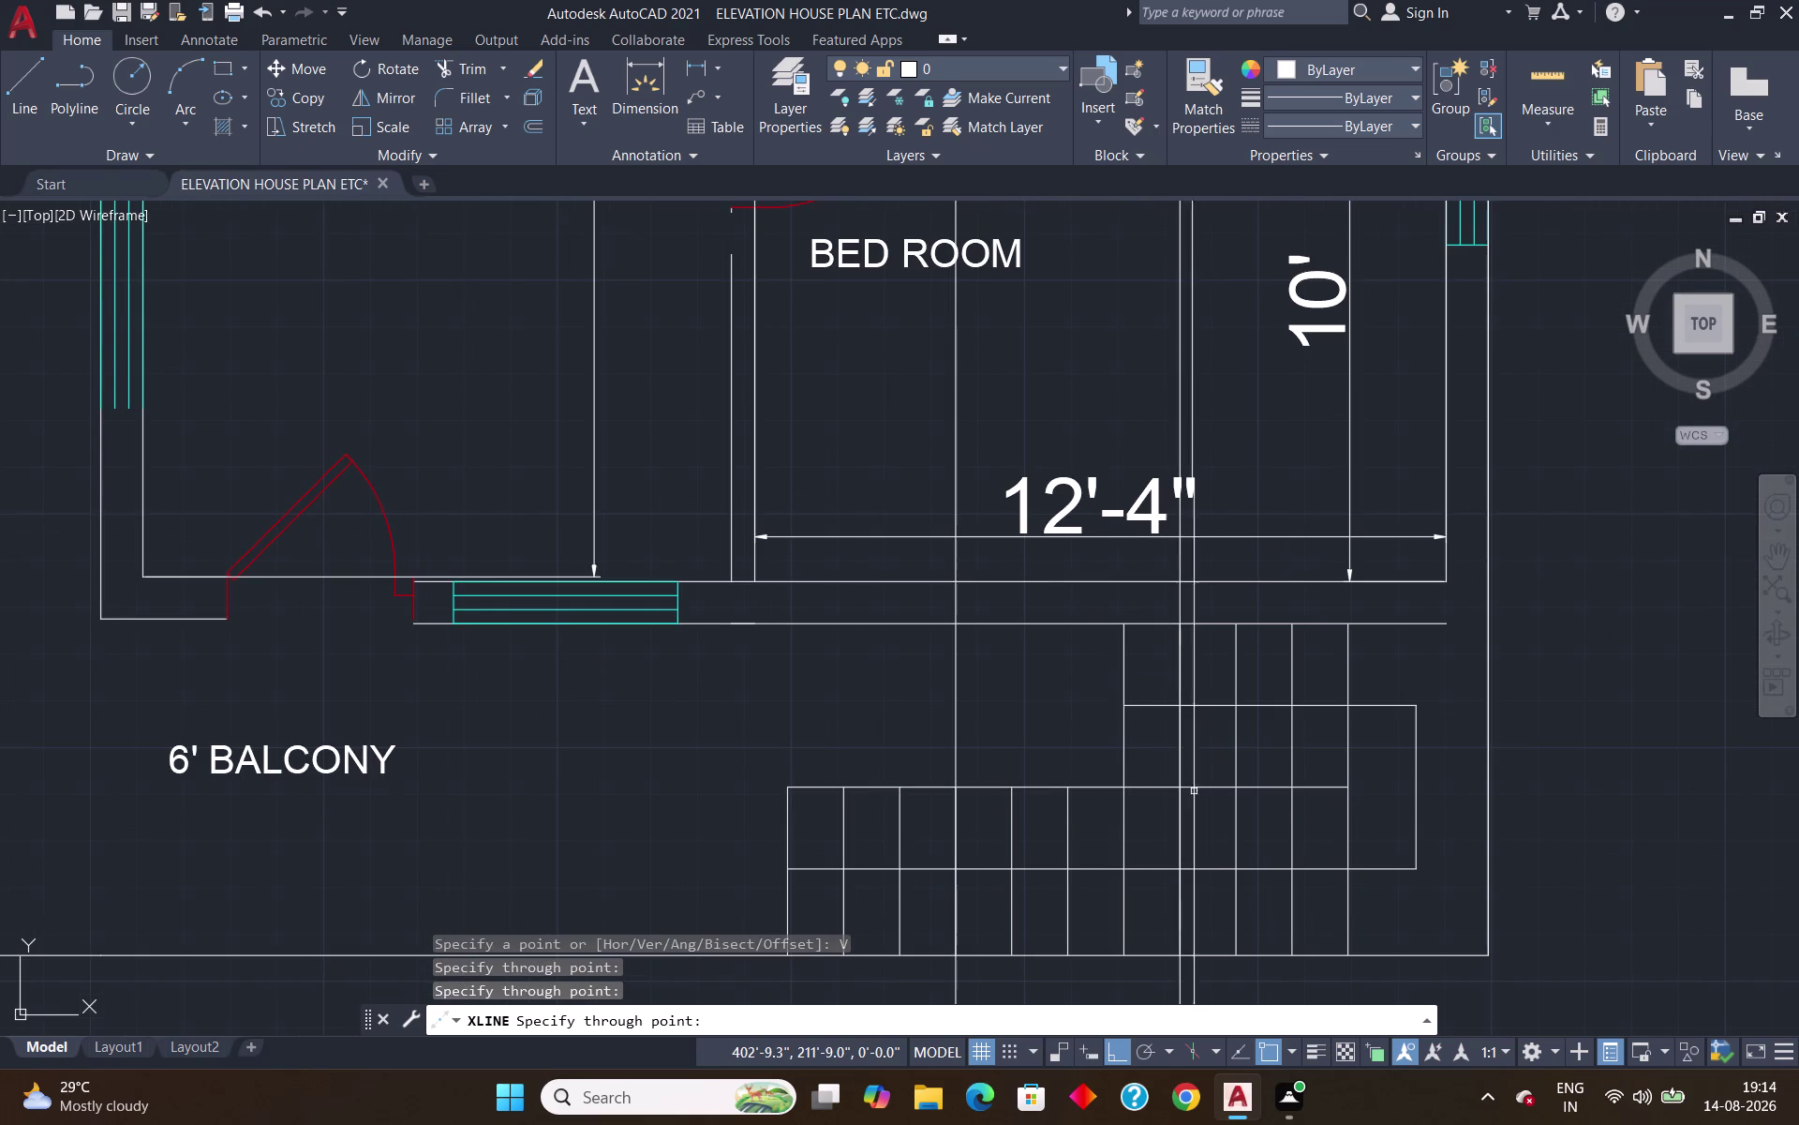
key(Return)
scroll(down, 3)
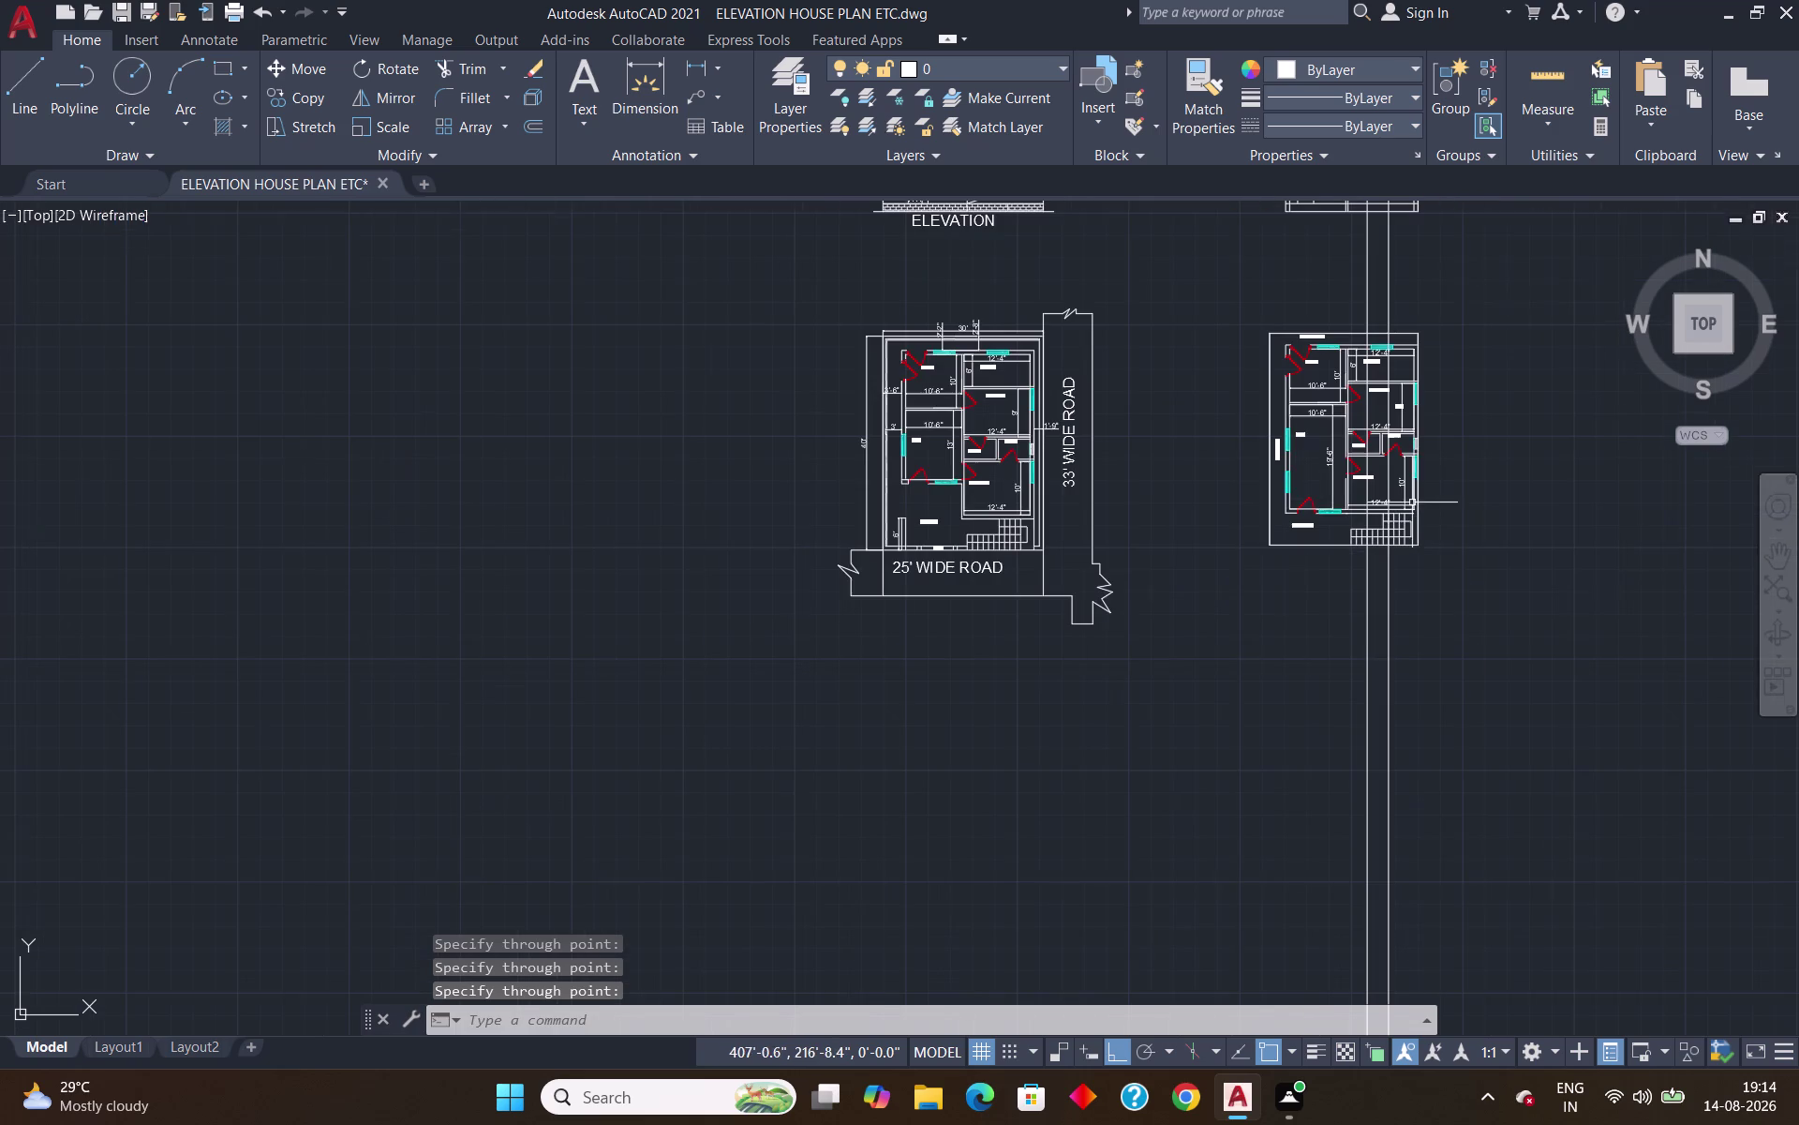
middle_drag(1466, 296, 1077, 814)
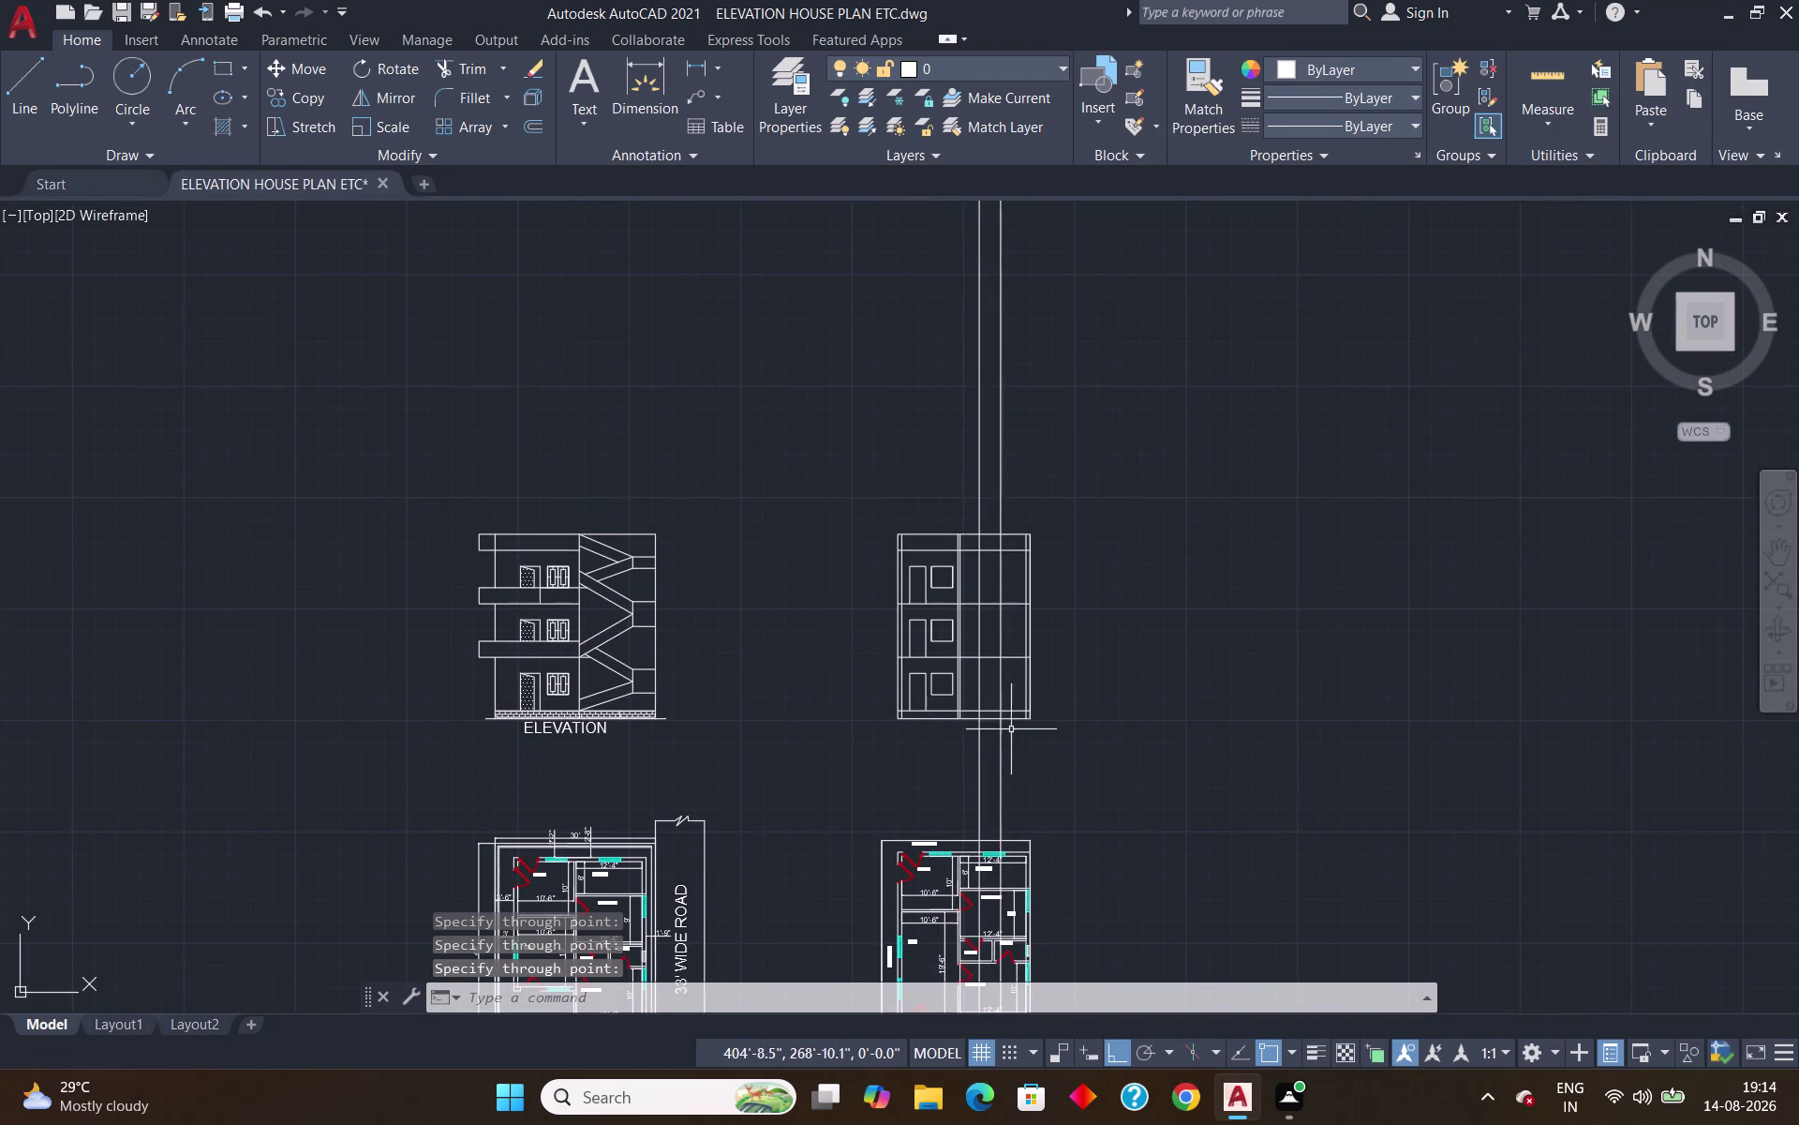
scroll(up, 3)
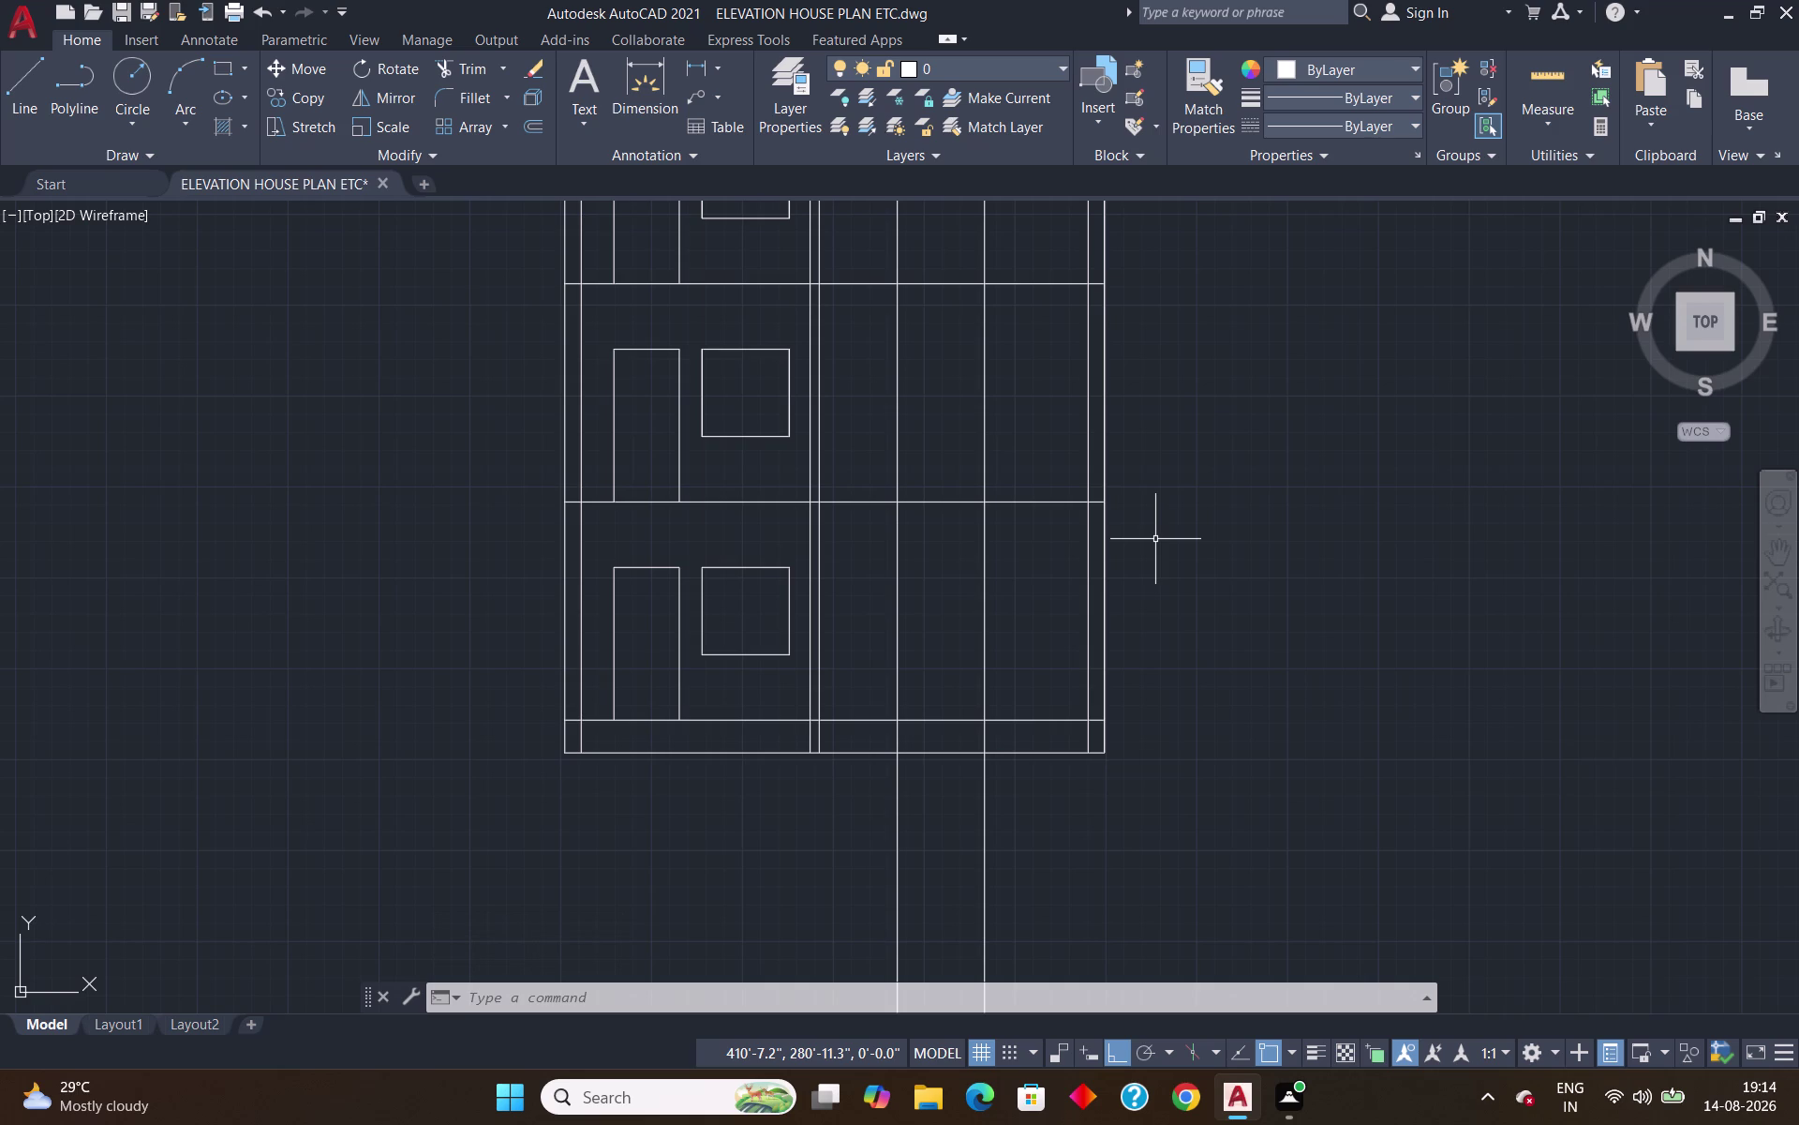
scroll(down, 3)
scroll(up, 3)
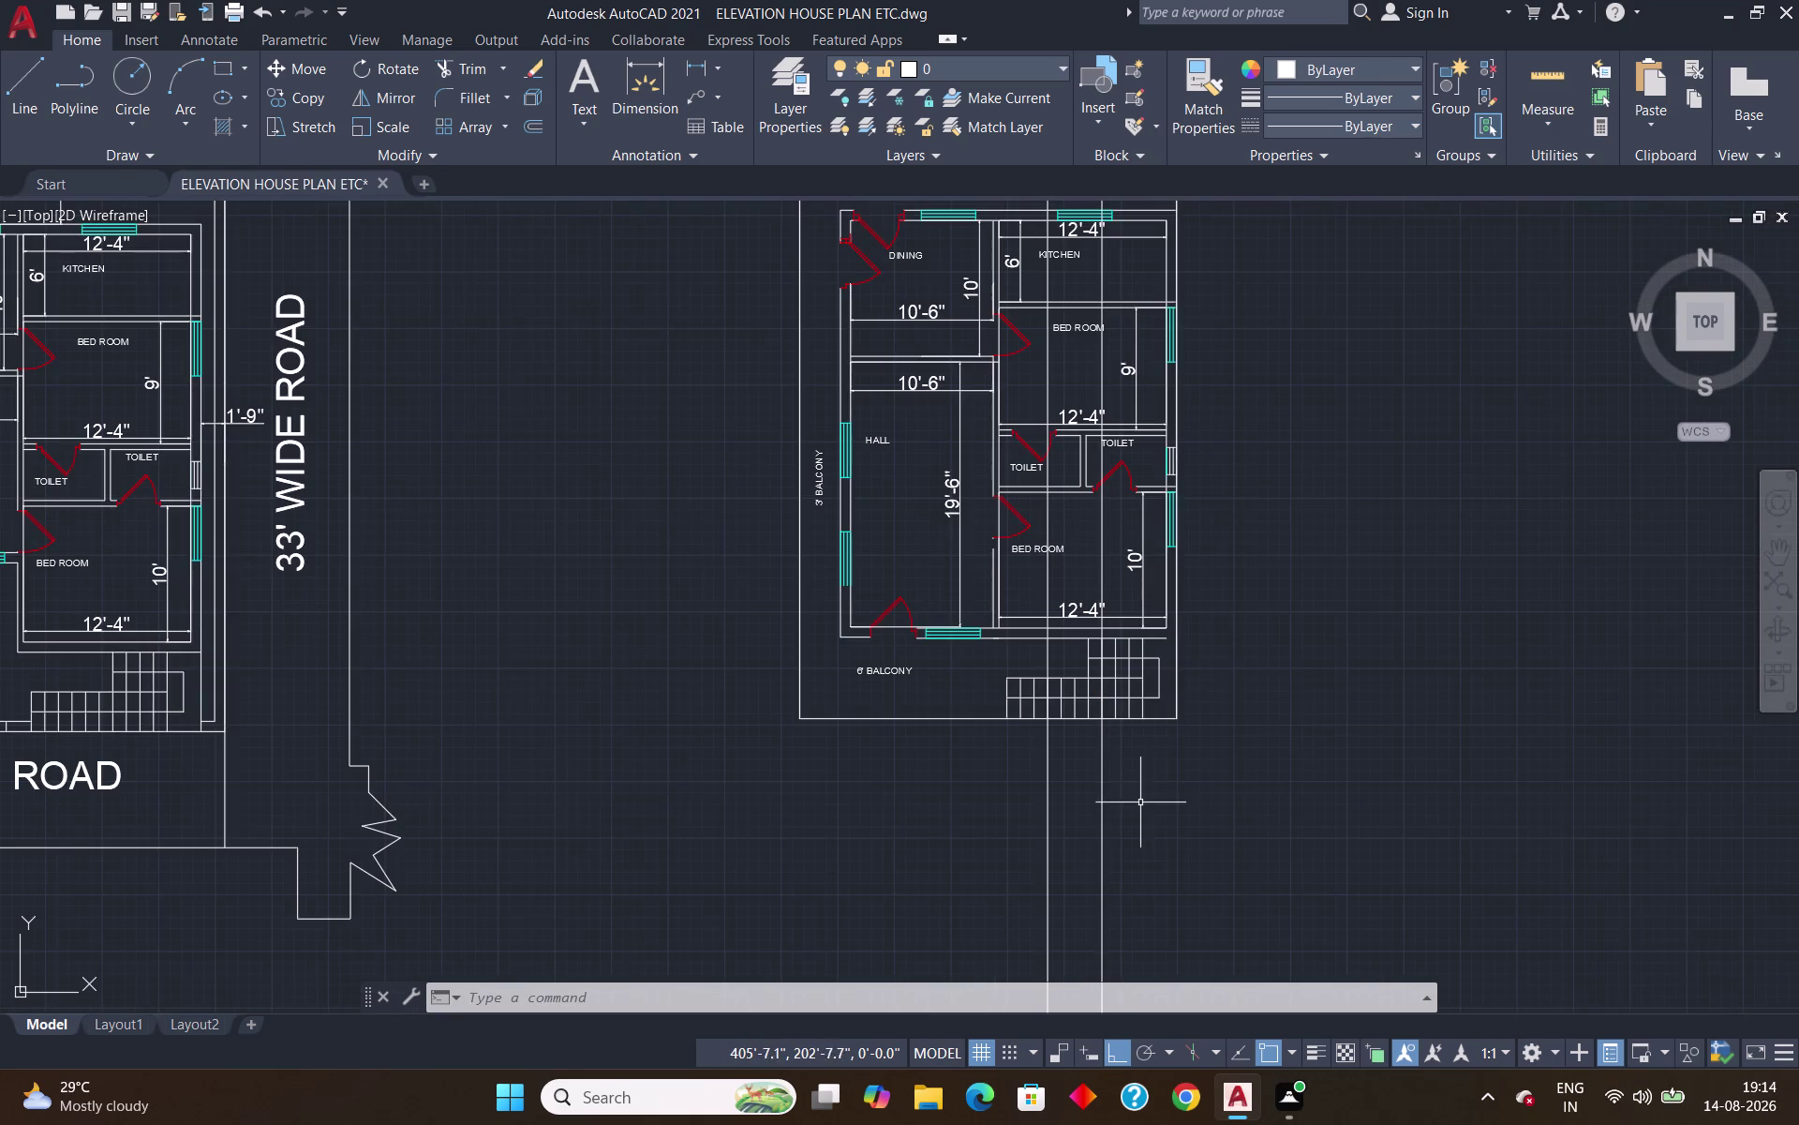
scroll(up, 3)
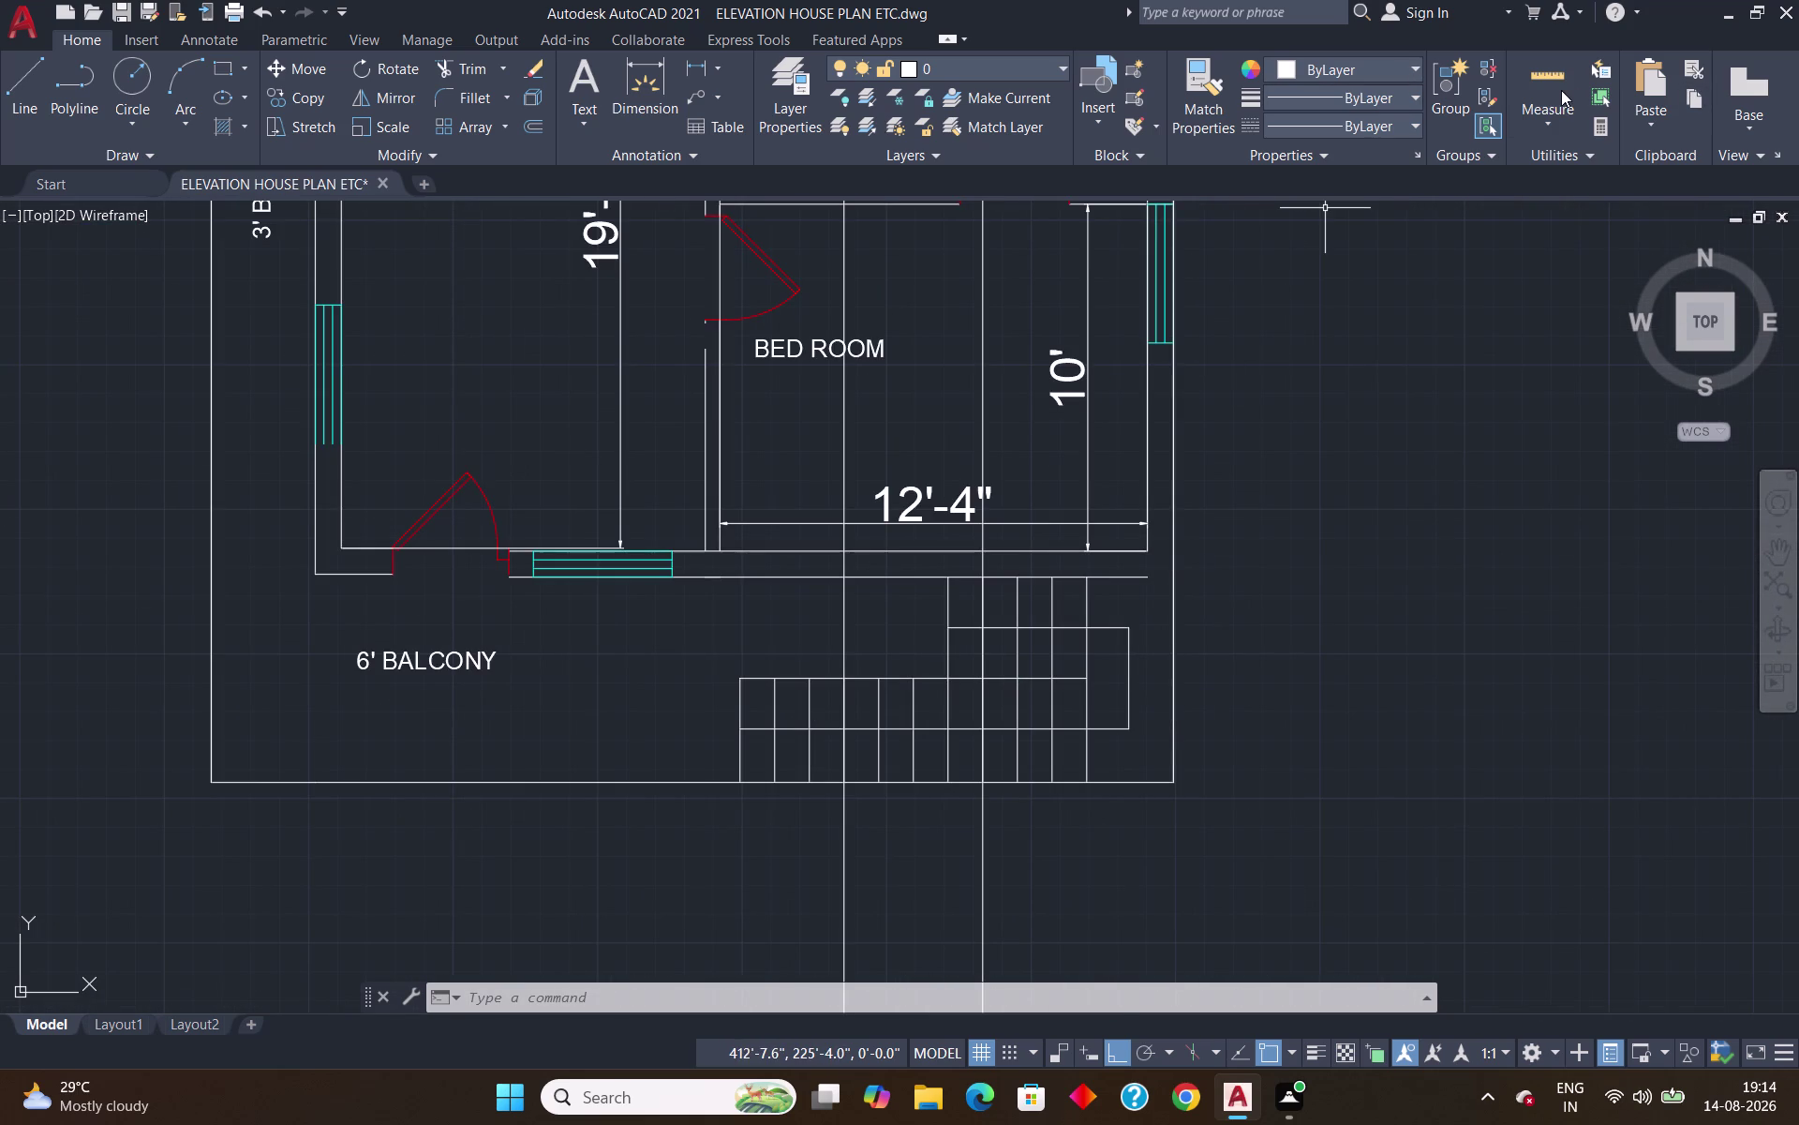
click(1561, 90)
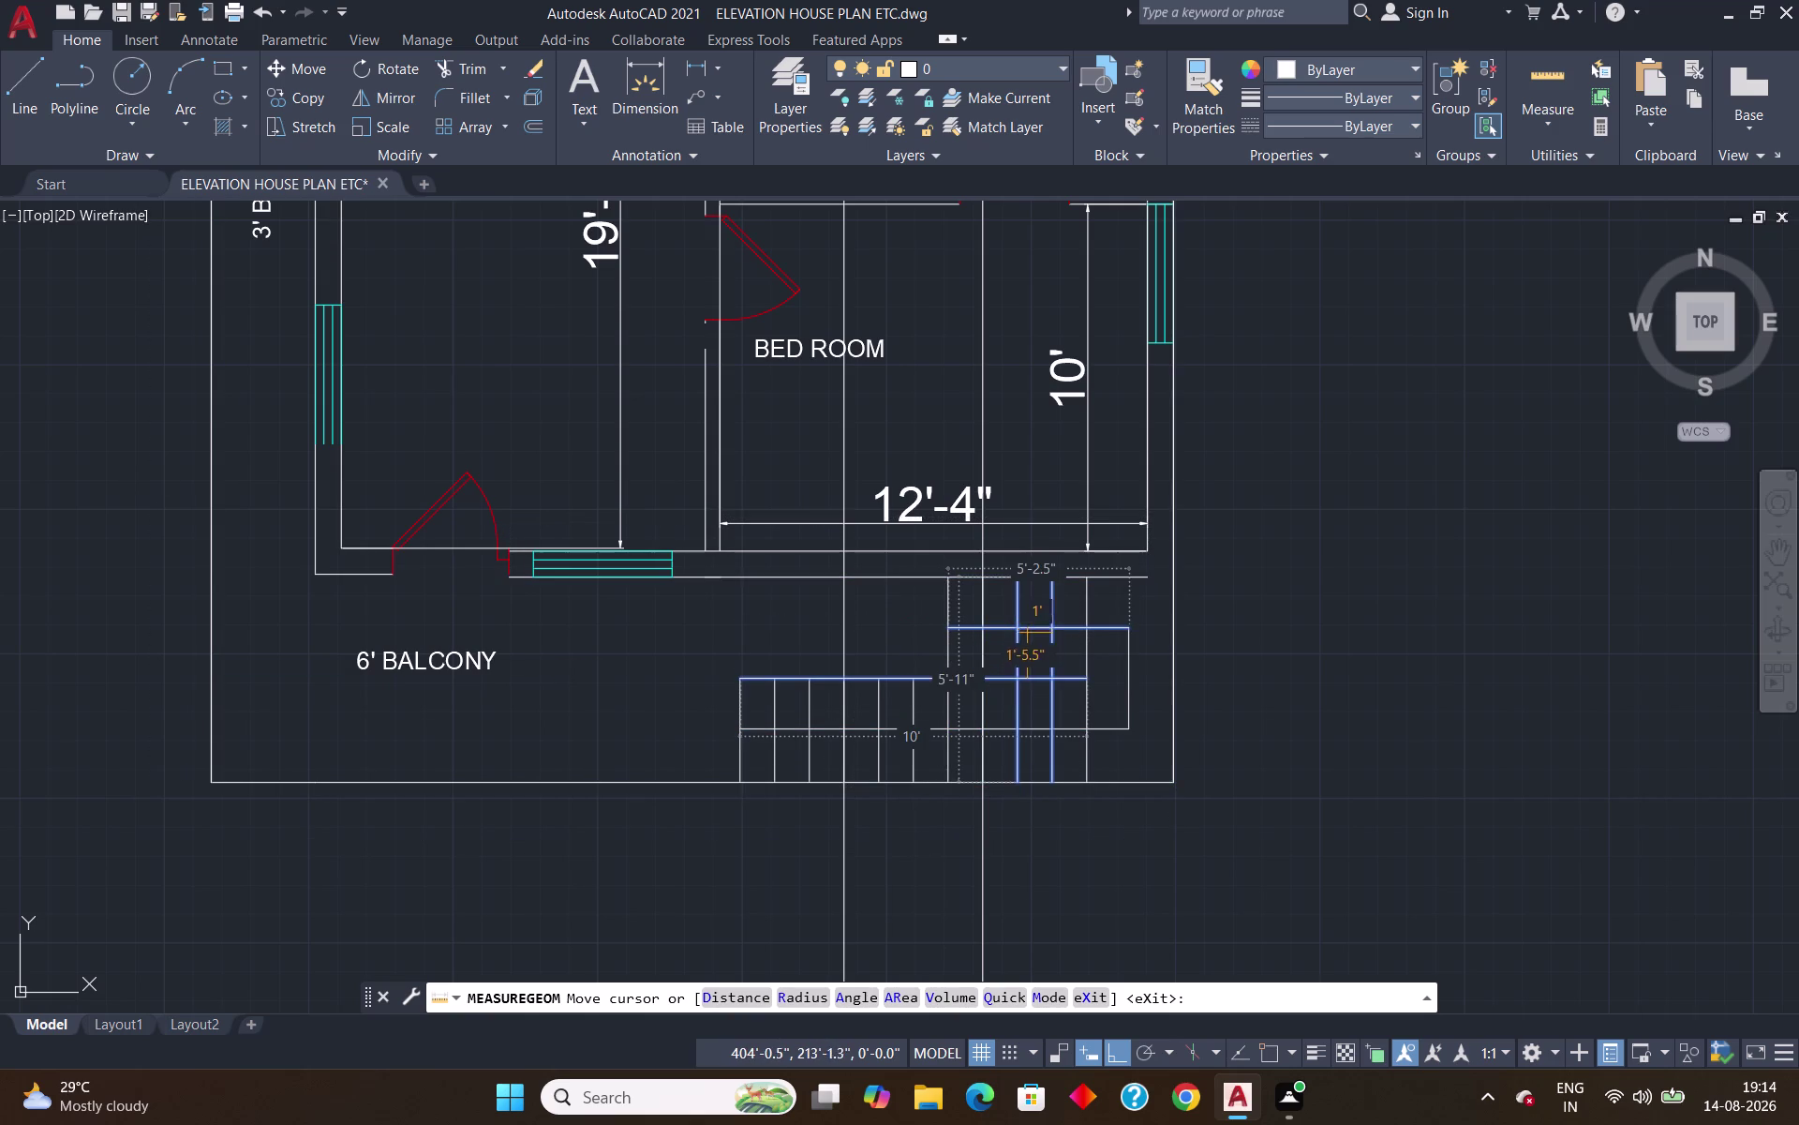
key(Escape)
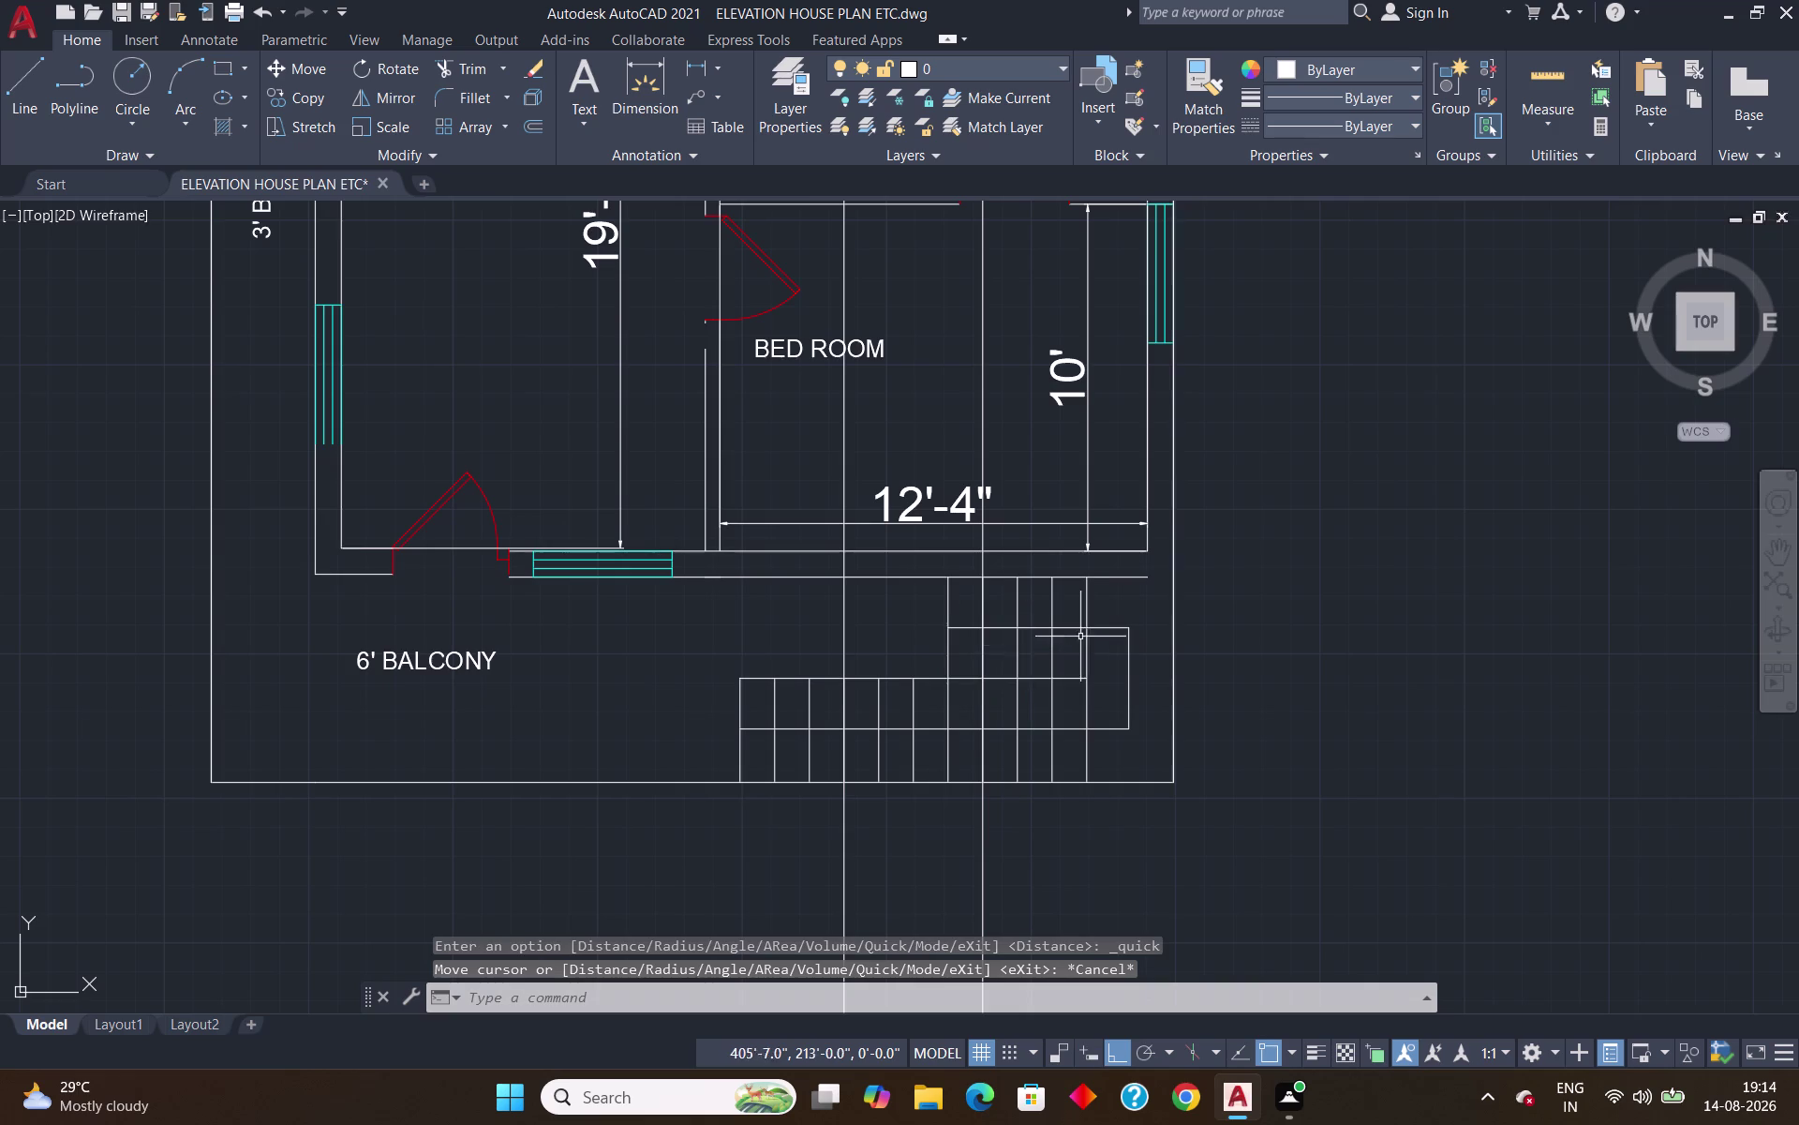
scroll(down, 3)
scroll(up, 3)
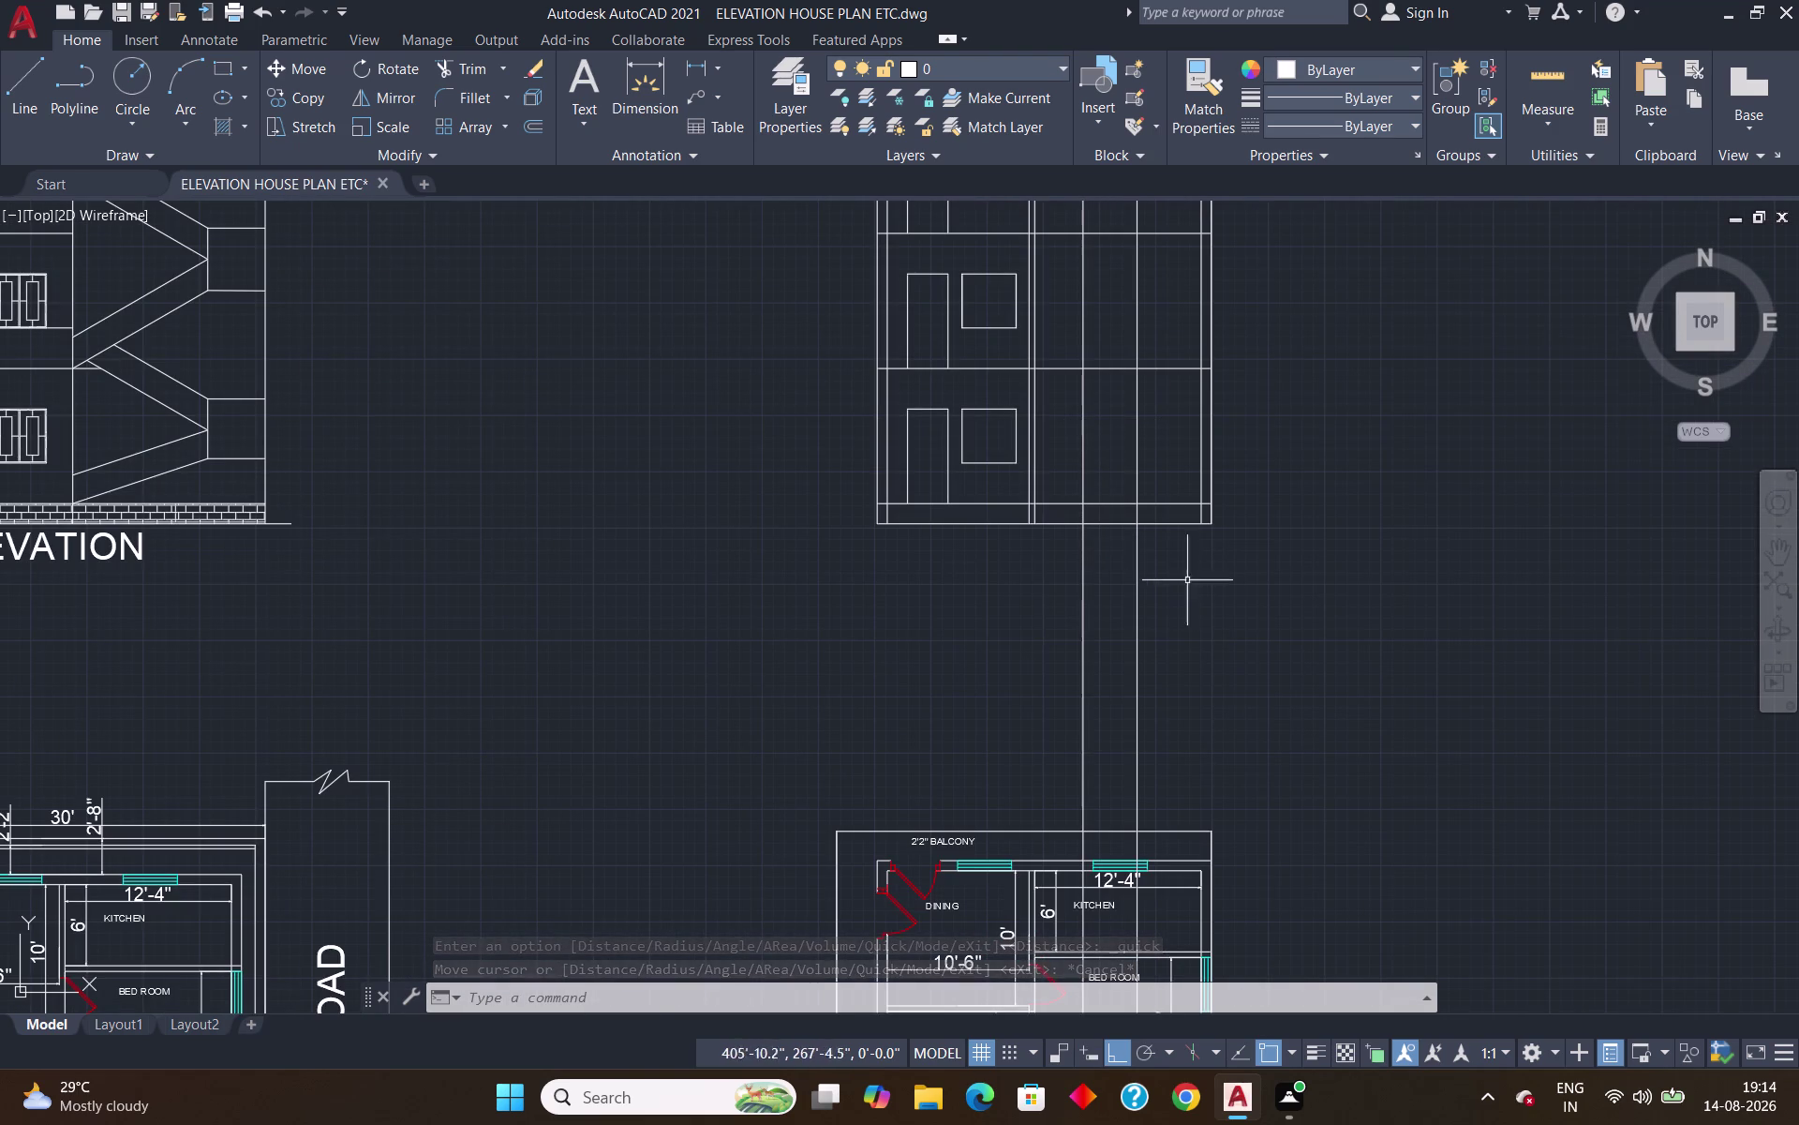
scroll(up, 3)
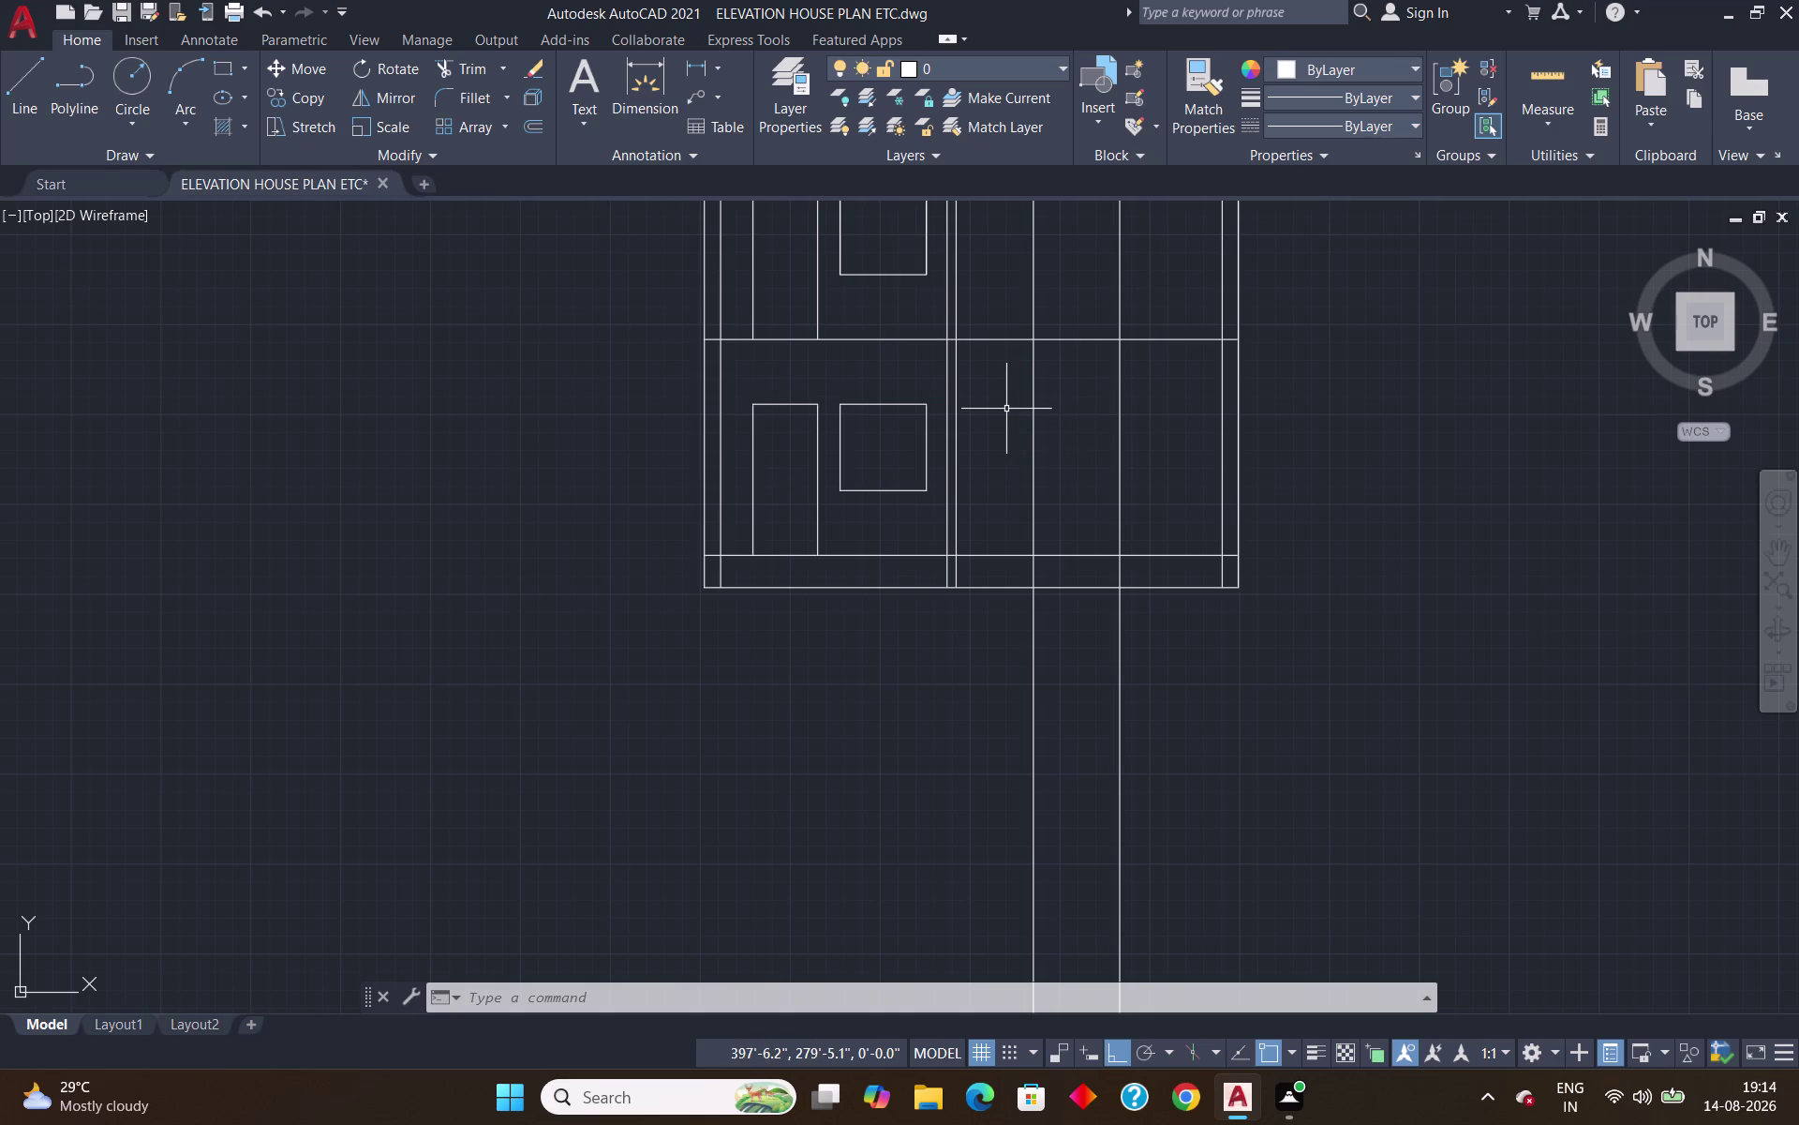
Draw a short horizontal line from the window's top-right corner to the bay wall.
text(REC)
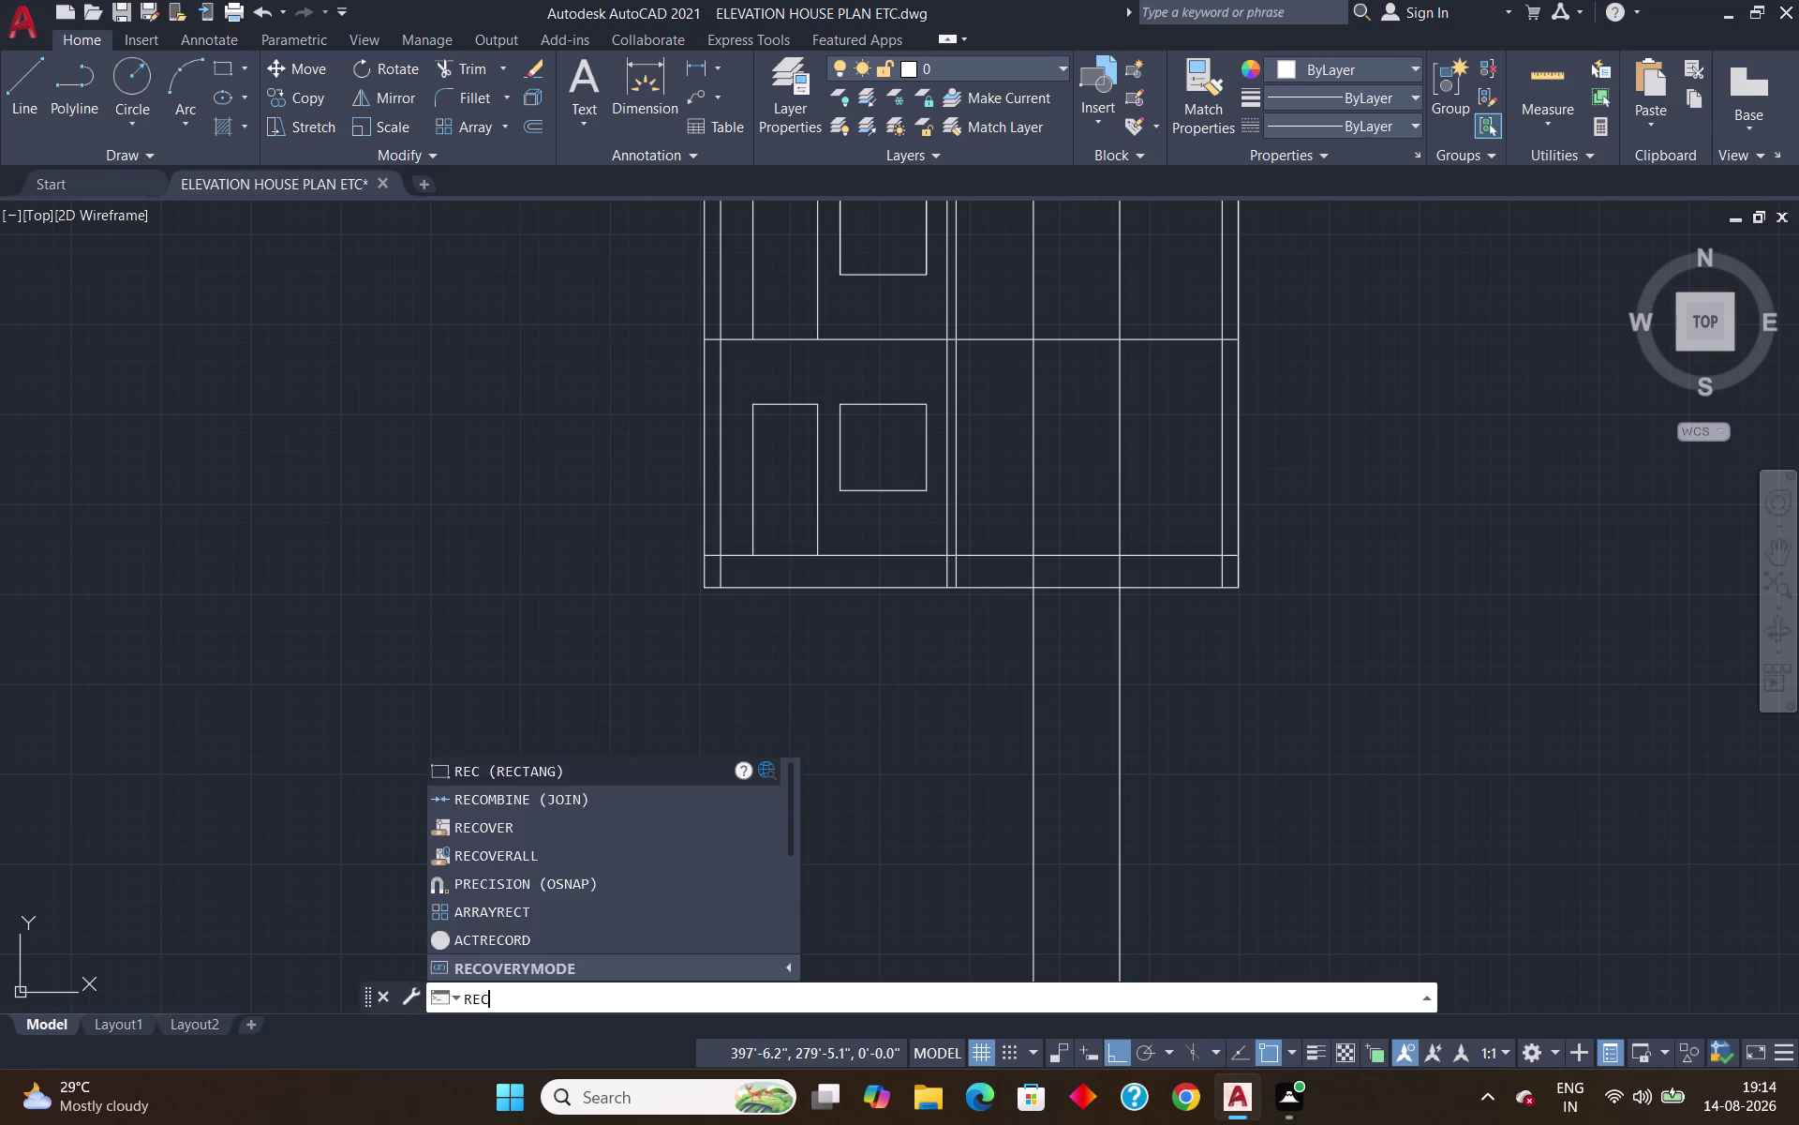
key(Return)
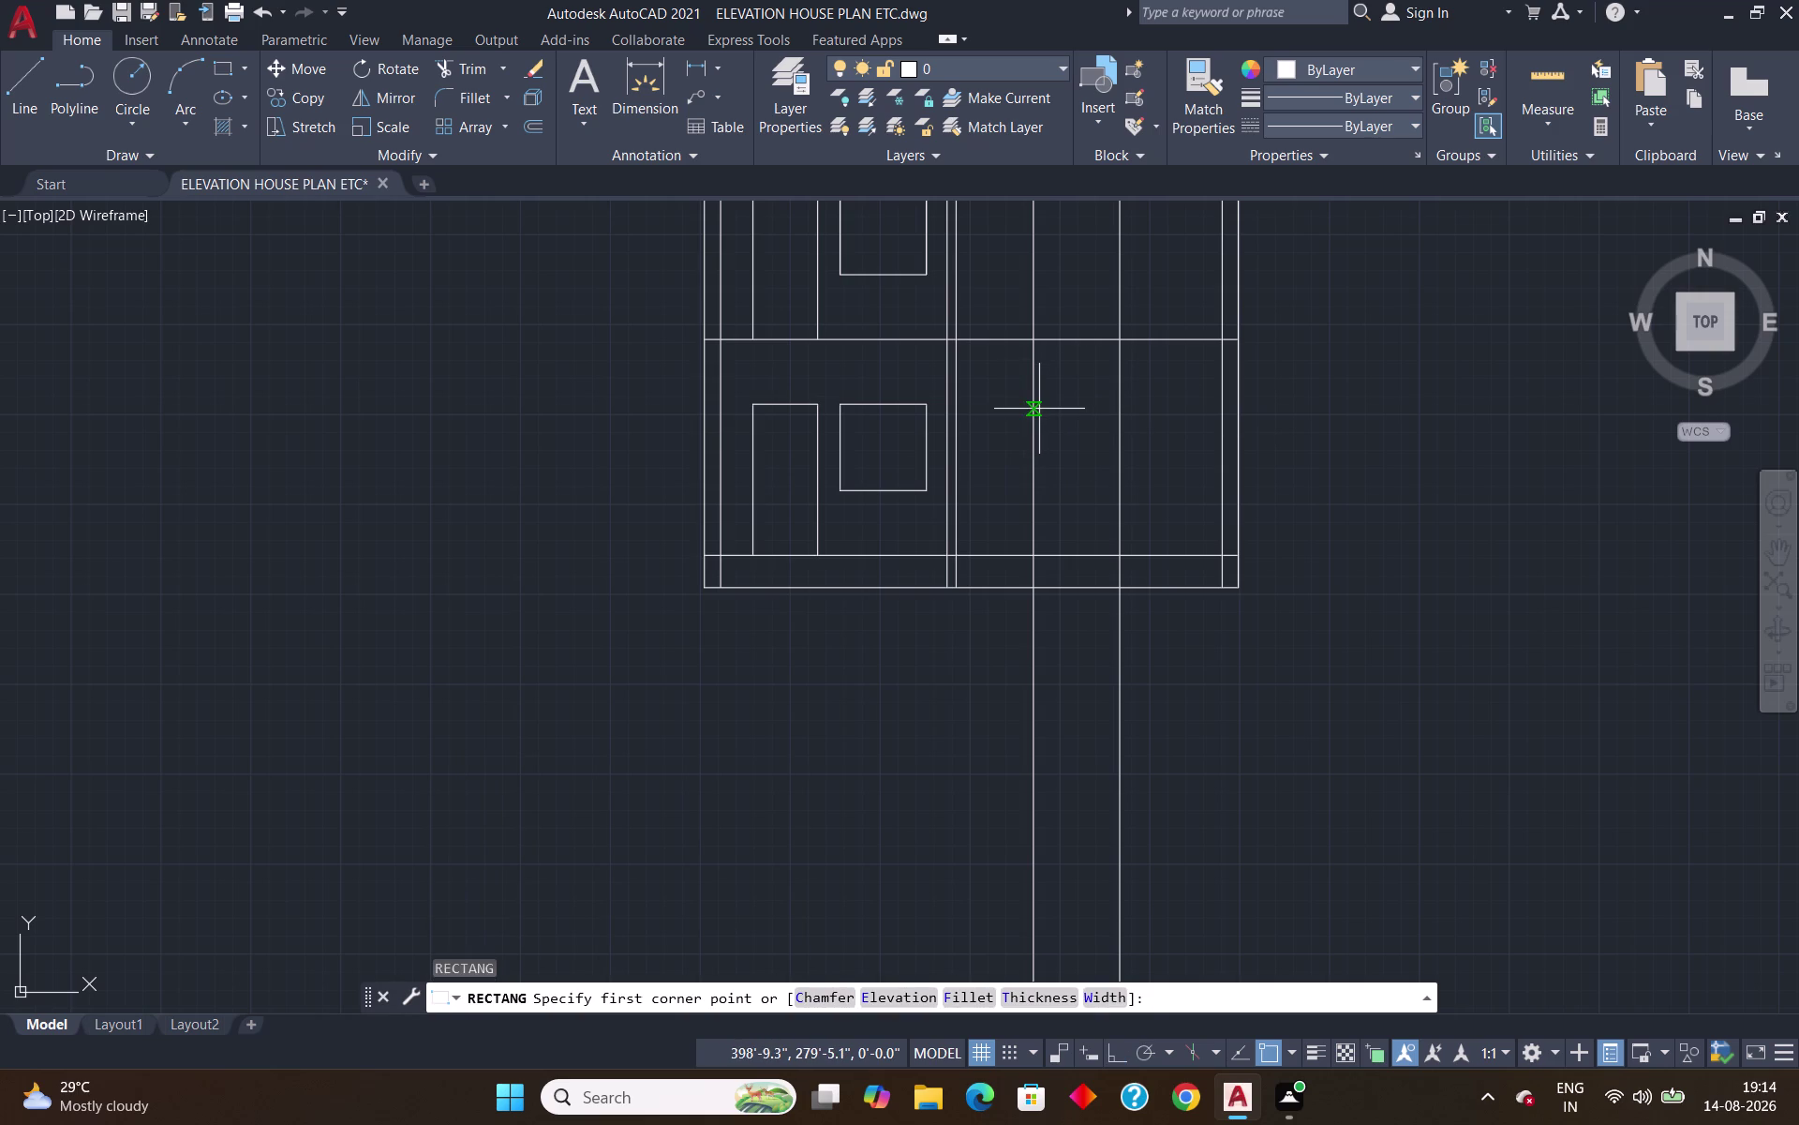
key(Escape)
key(l)
key(Return)
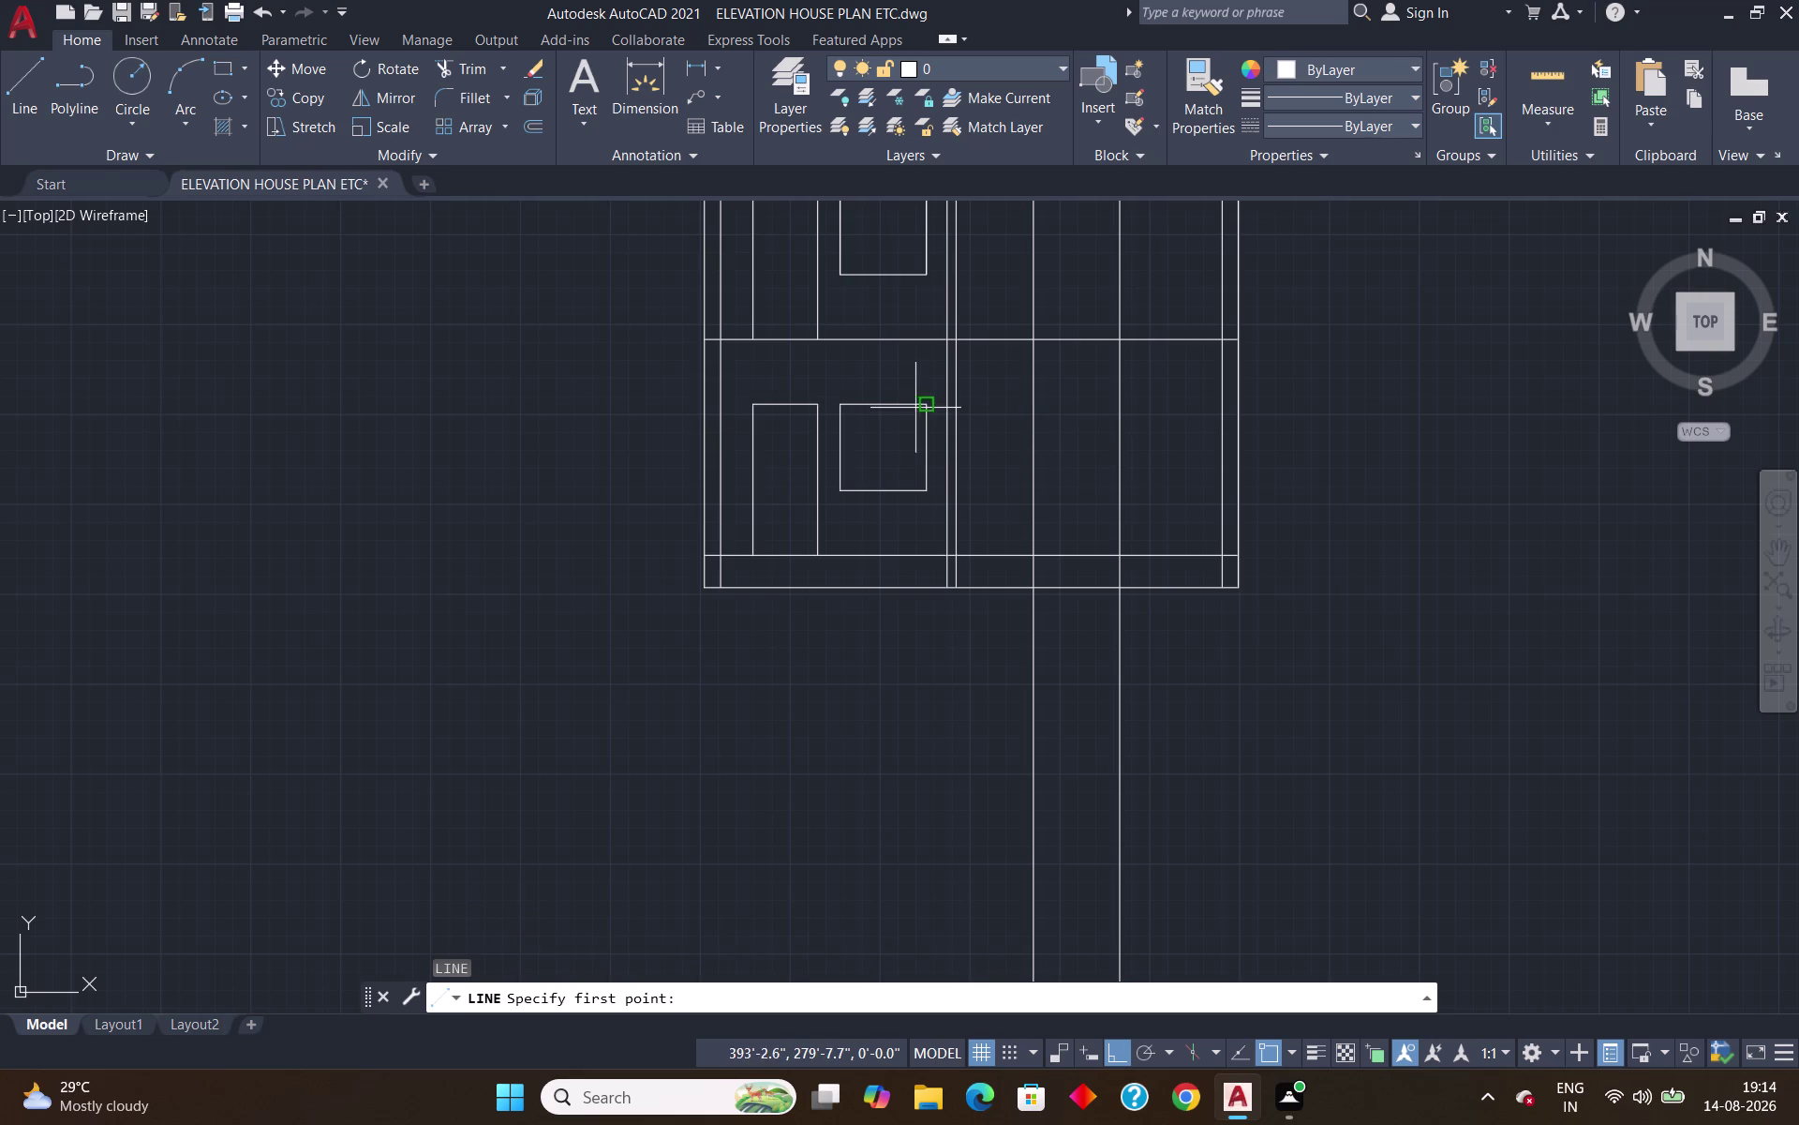
click(1039, 405)
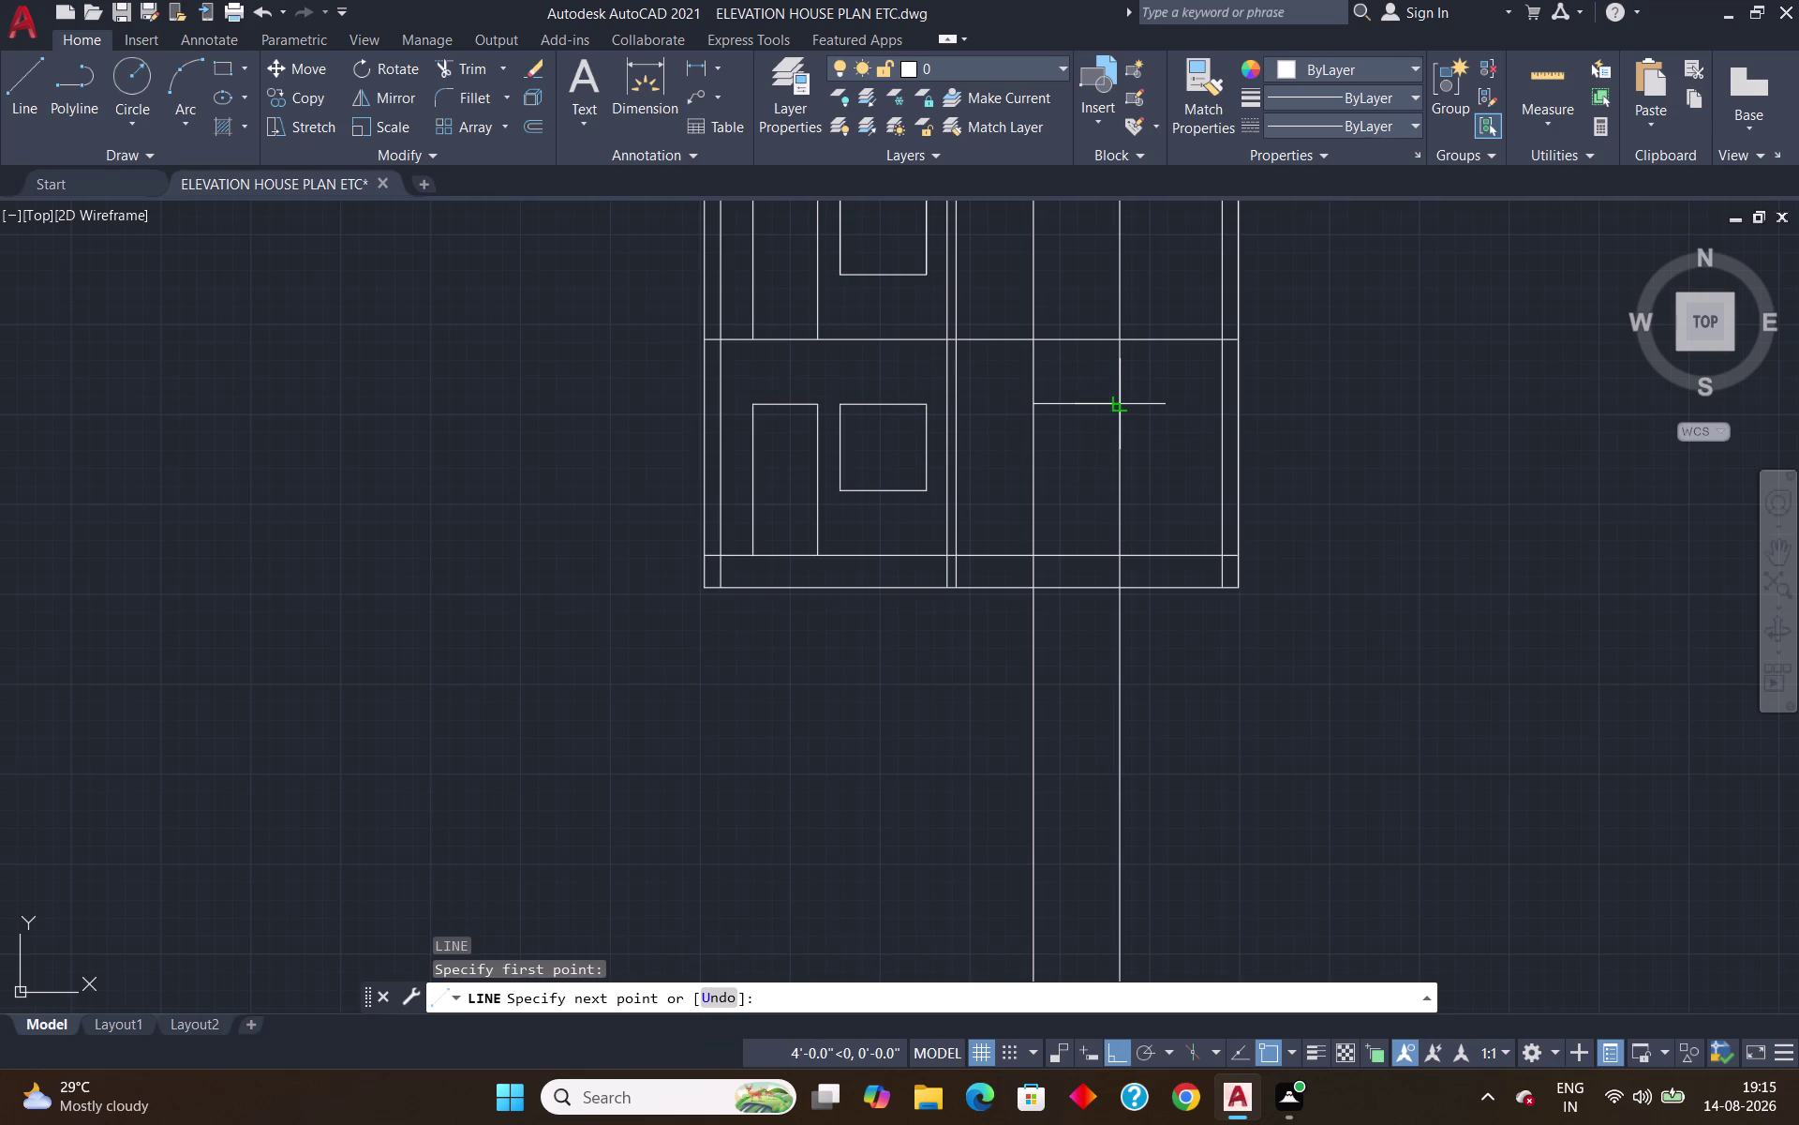
click(1125, 406)
key(Return)
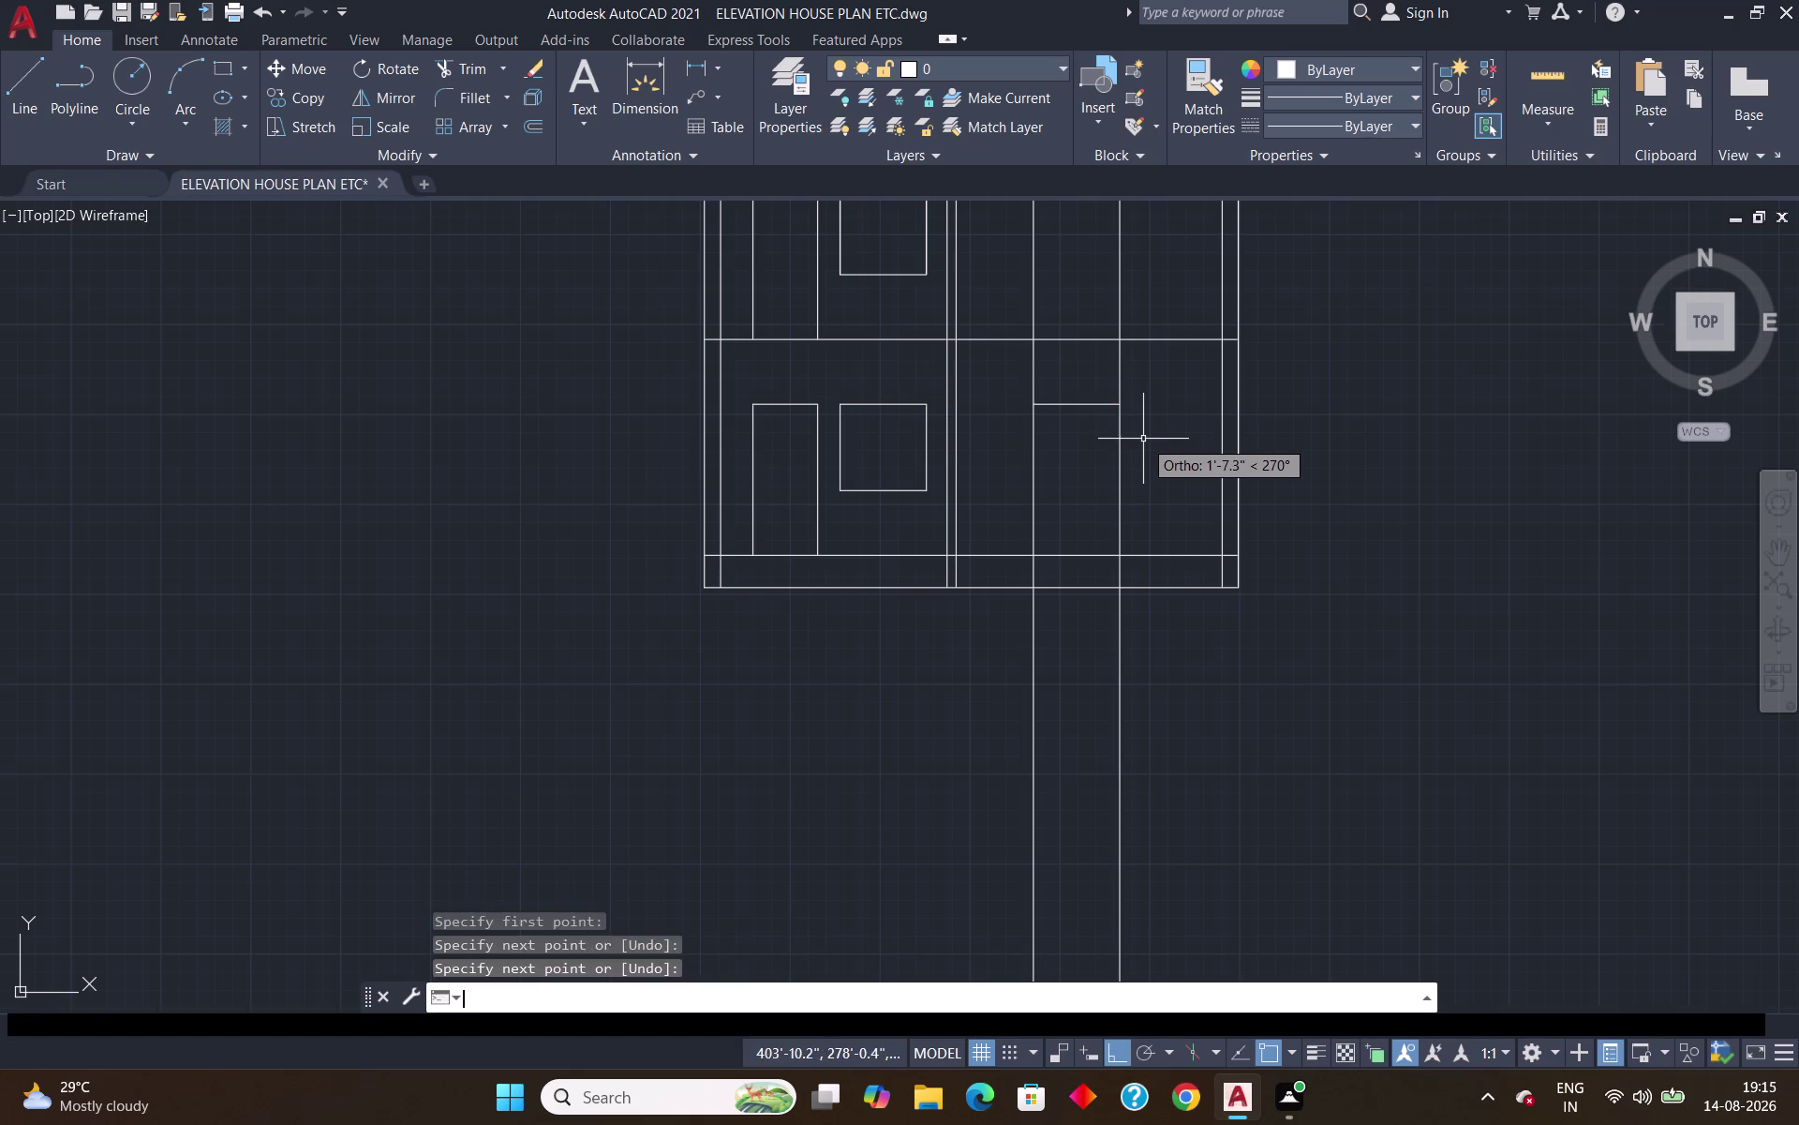
key(o)
key(Return)
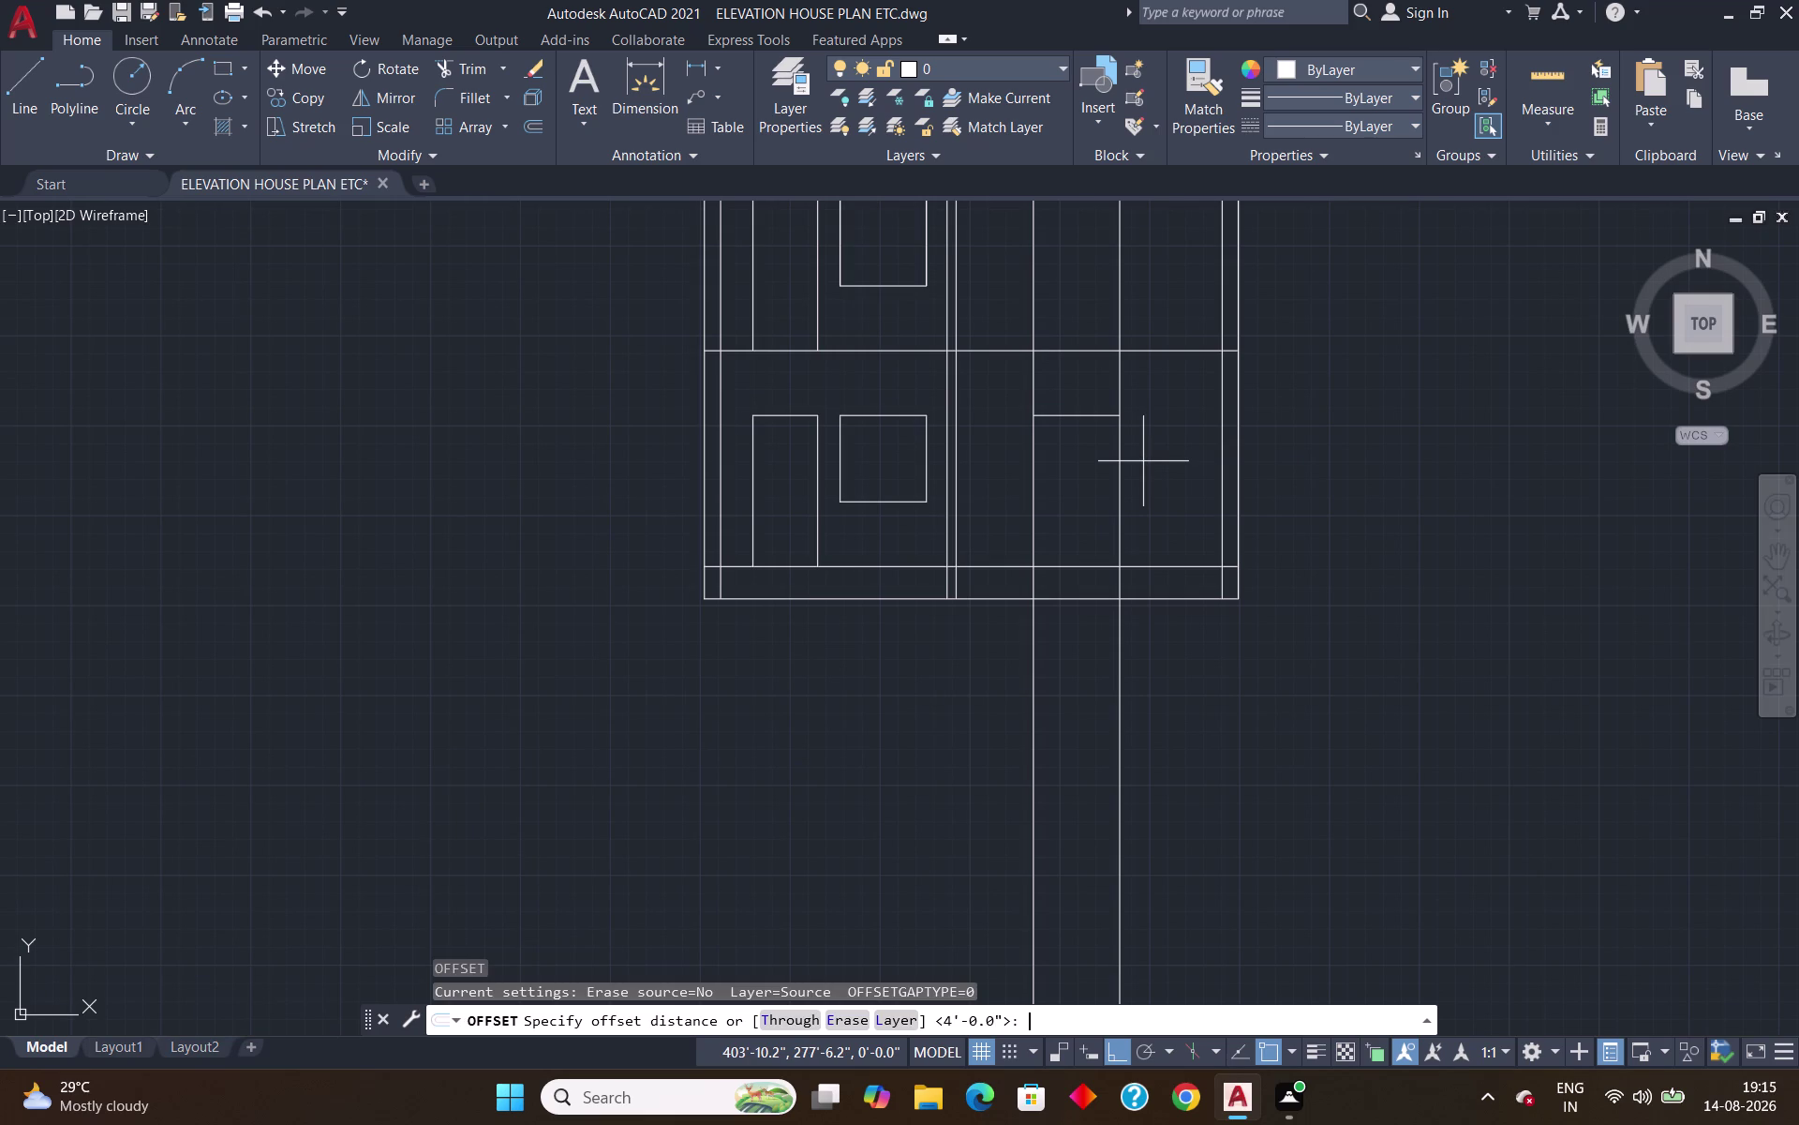
Offset the new window line 3' downward.
key(3)
key(apostrophe)
key(Return)
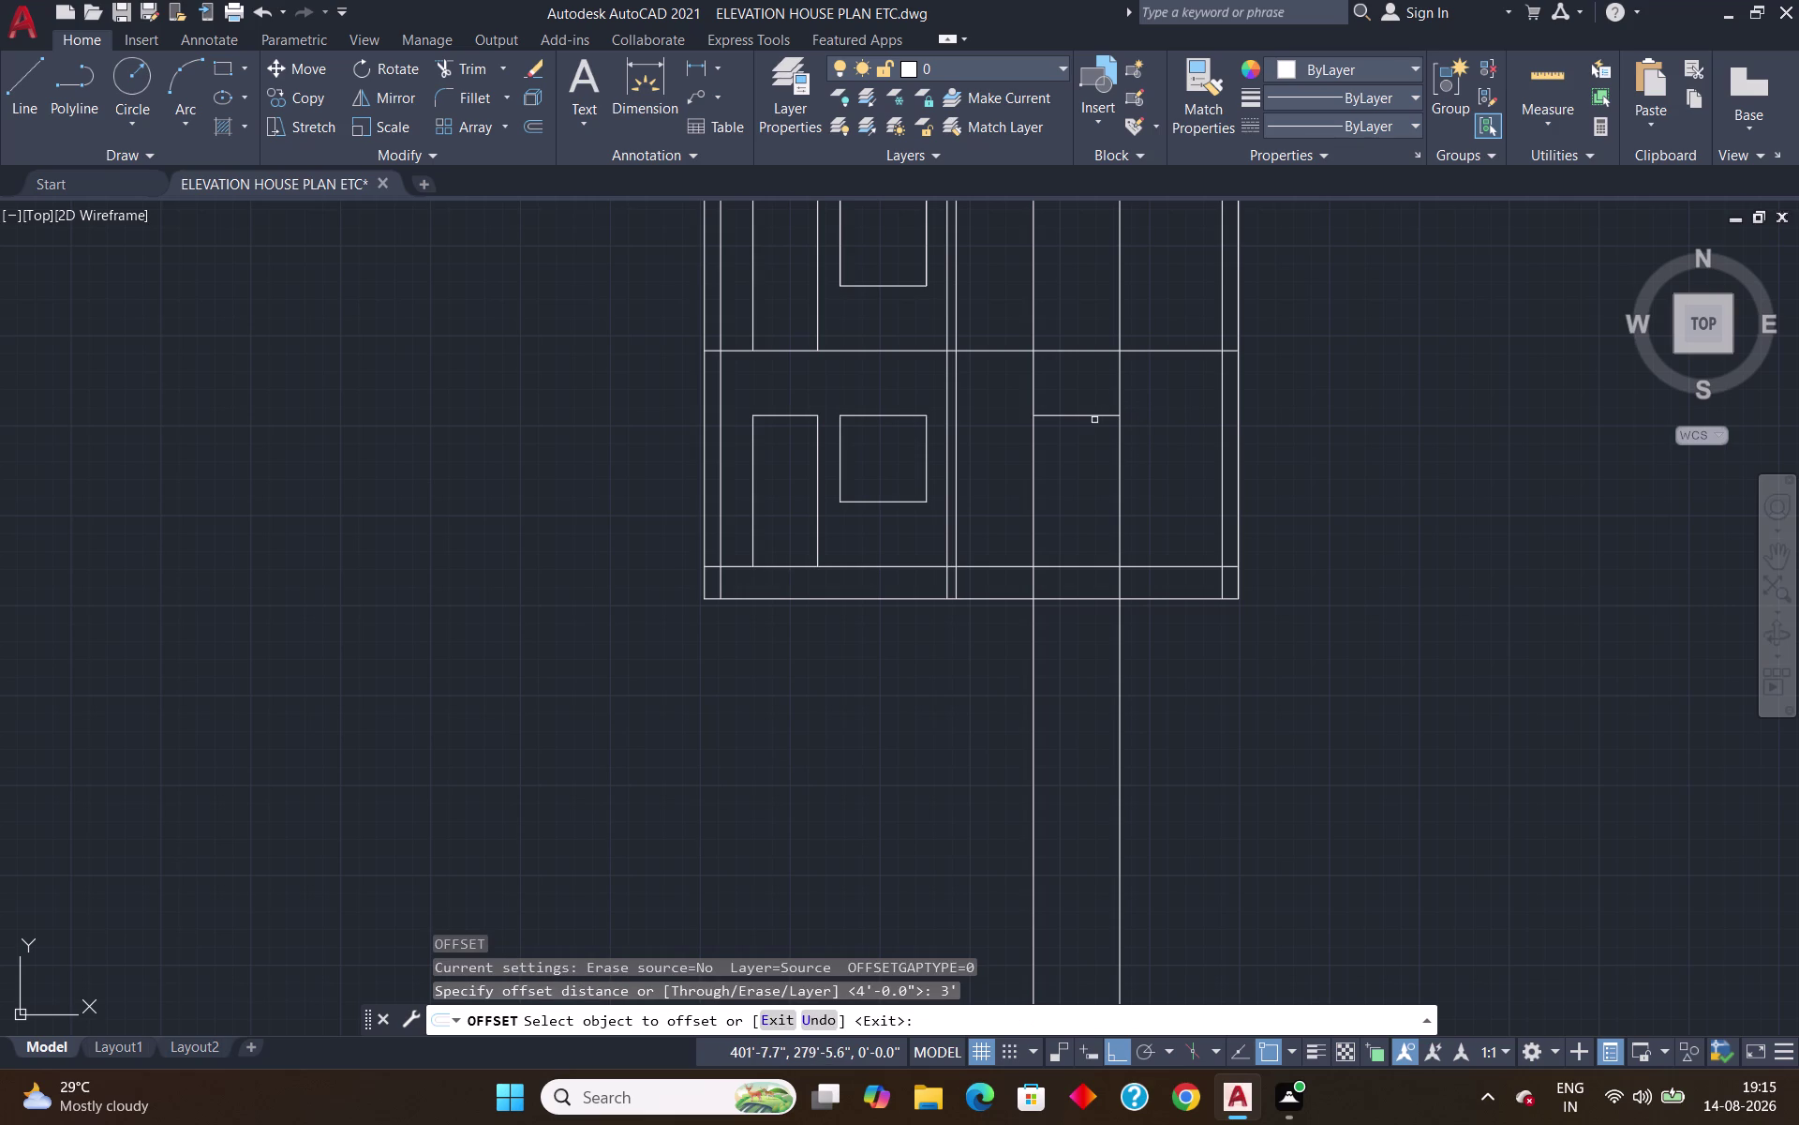
click(1091, 417)
click(1087, 475)
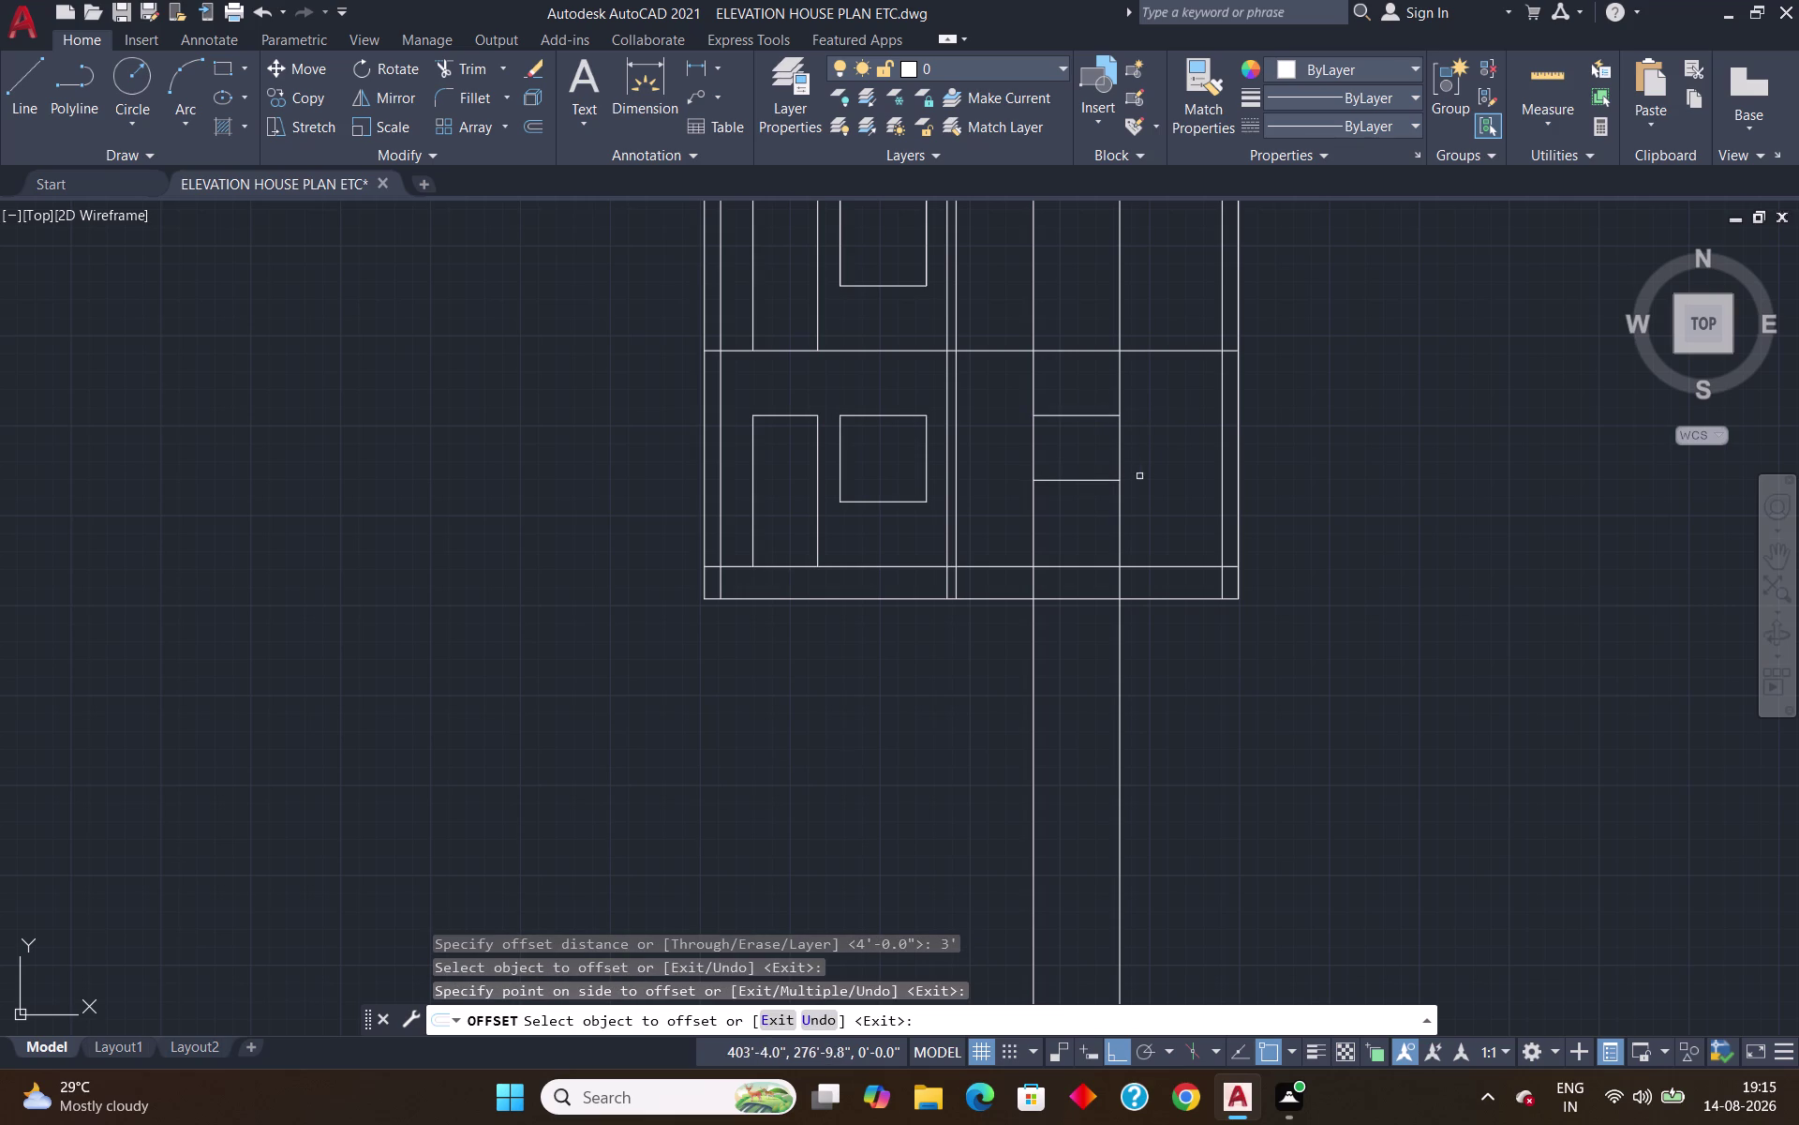
key(Return)
Trim the four leftover wall segments below the window.
text(TR)
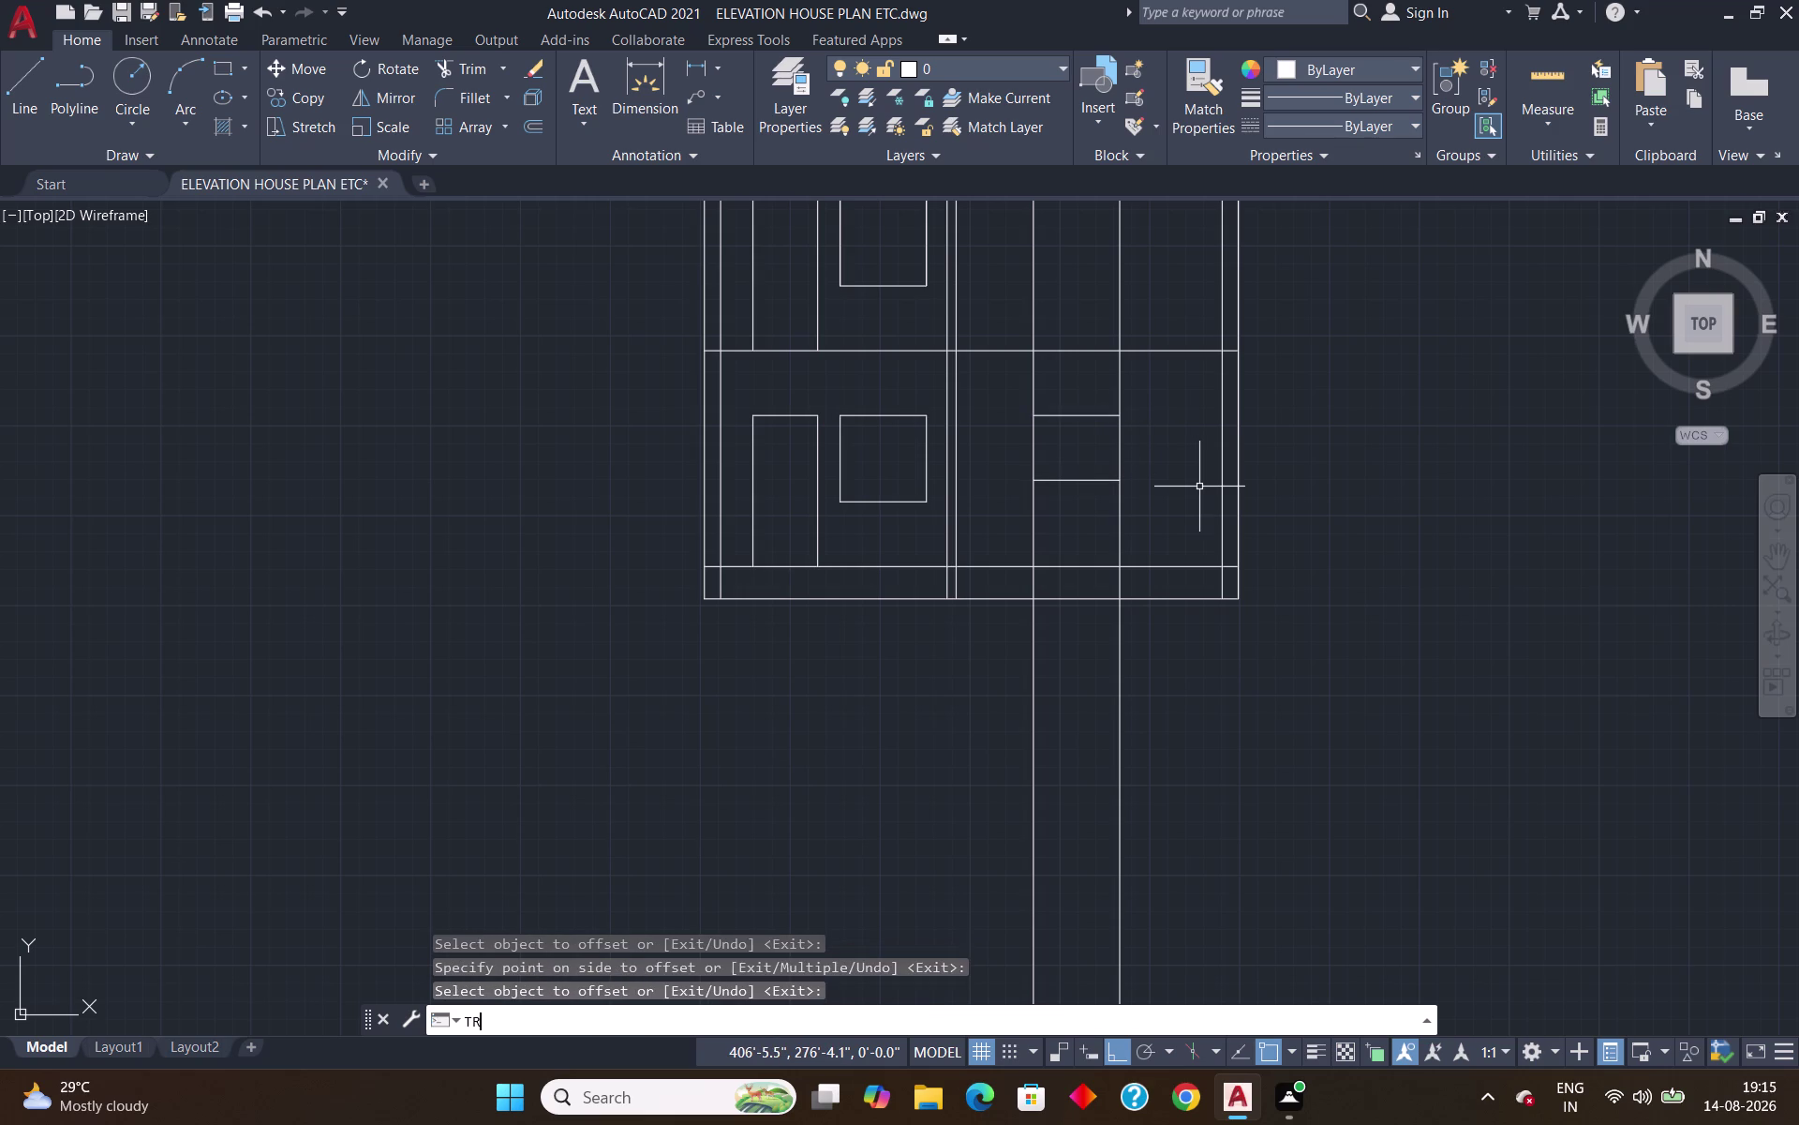
key(Return)
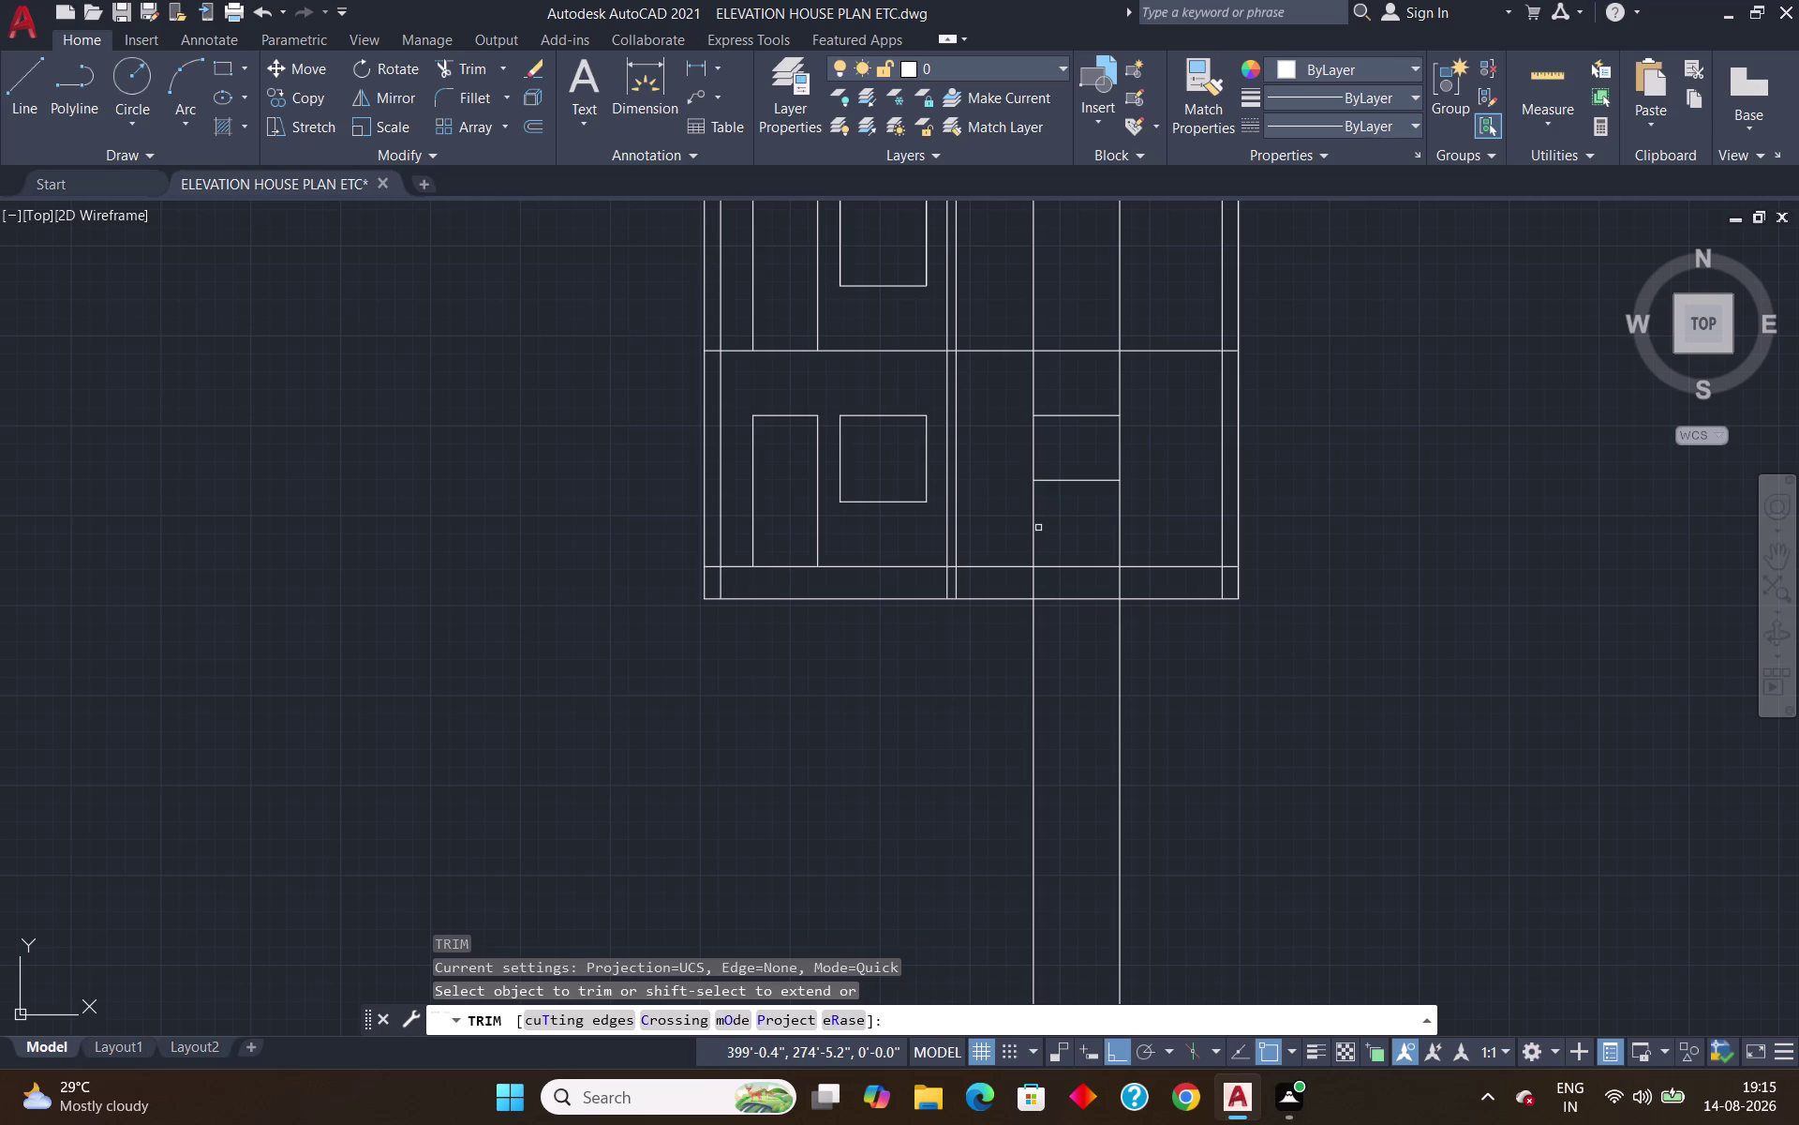
click(1033, 526)
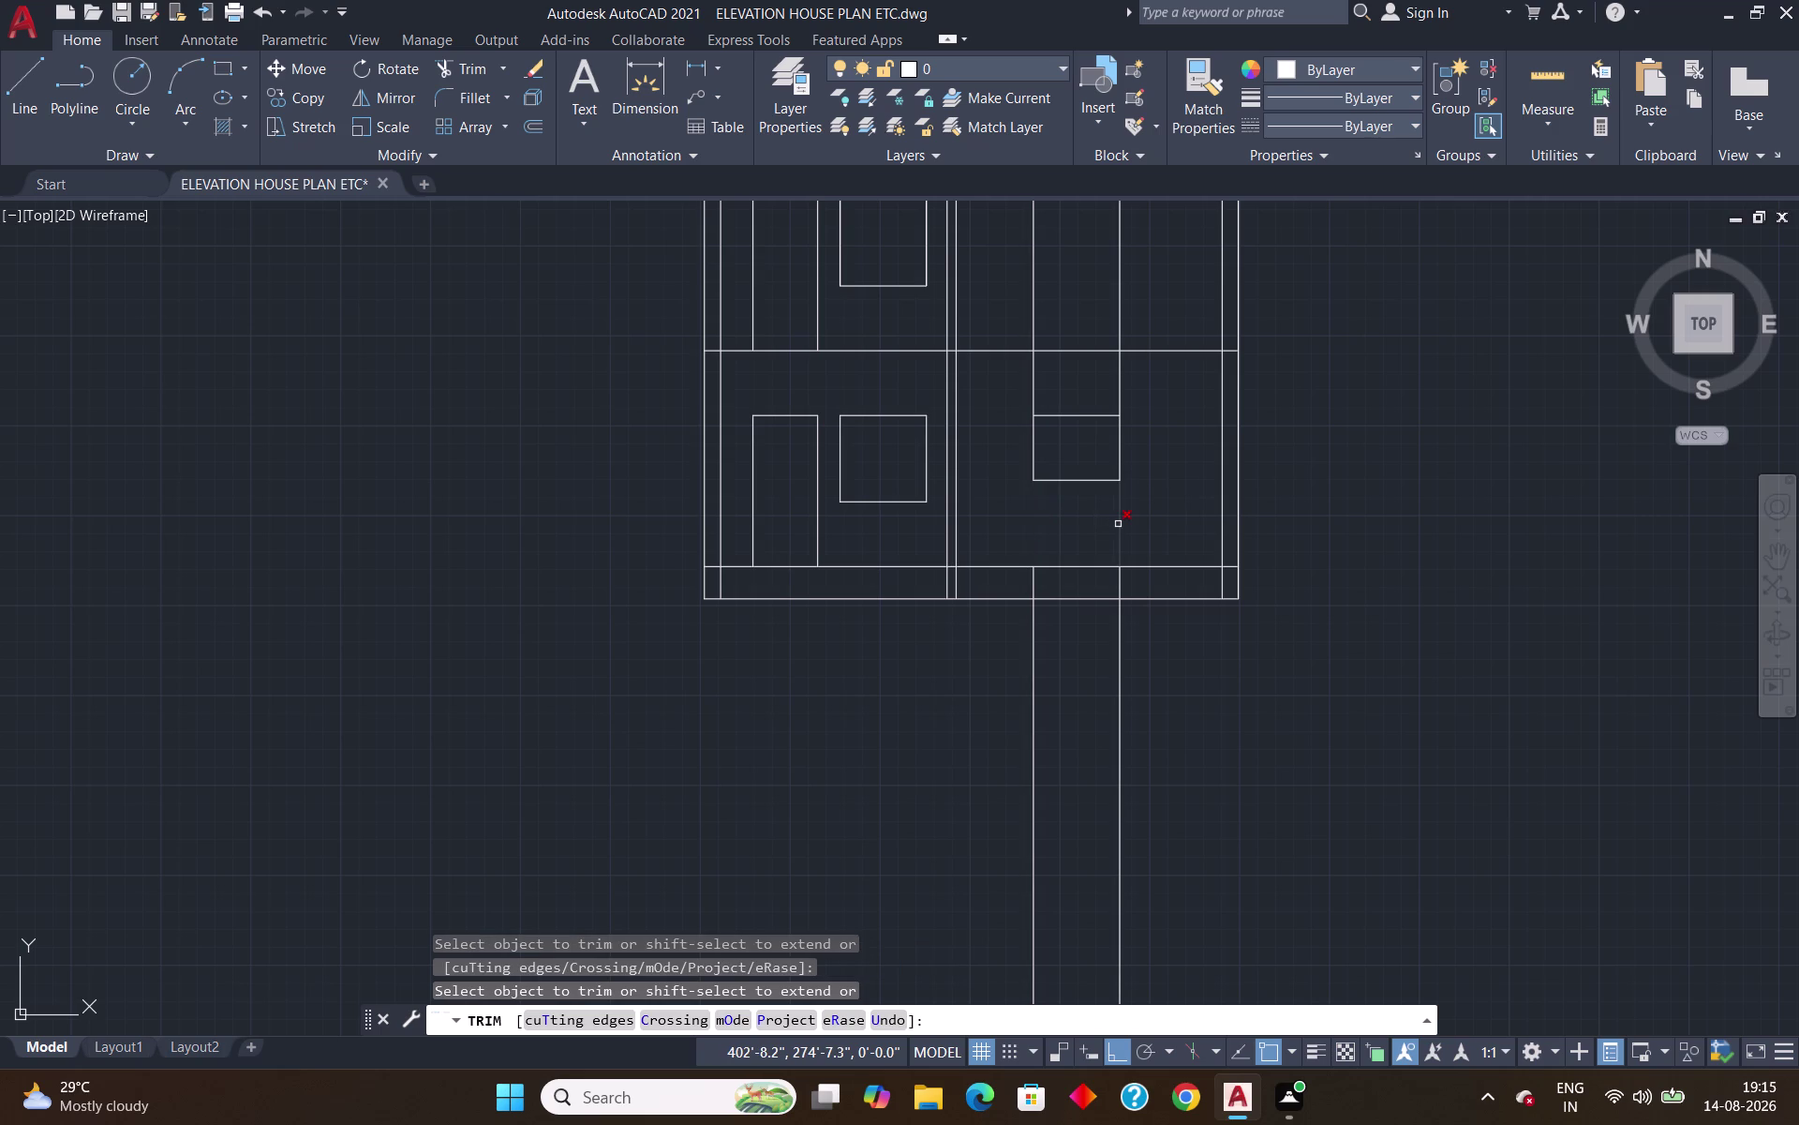
click(1118, 523)
click(1034, 584)
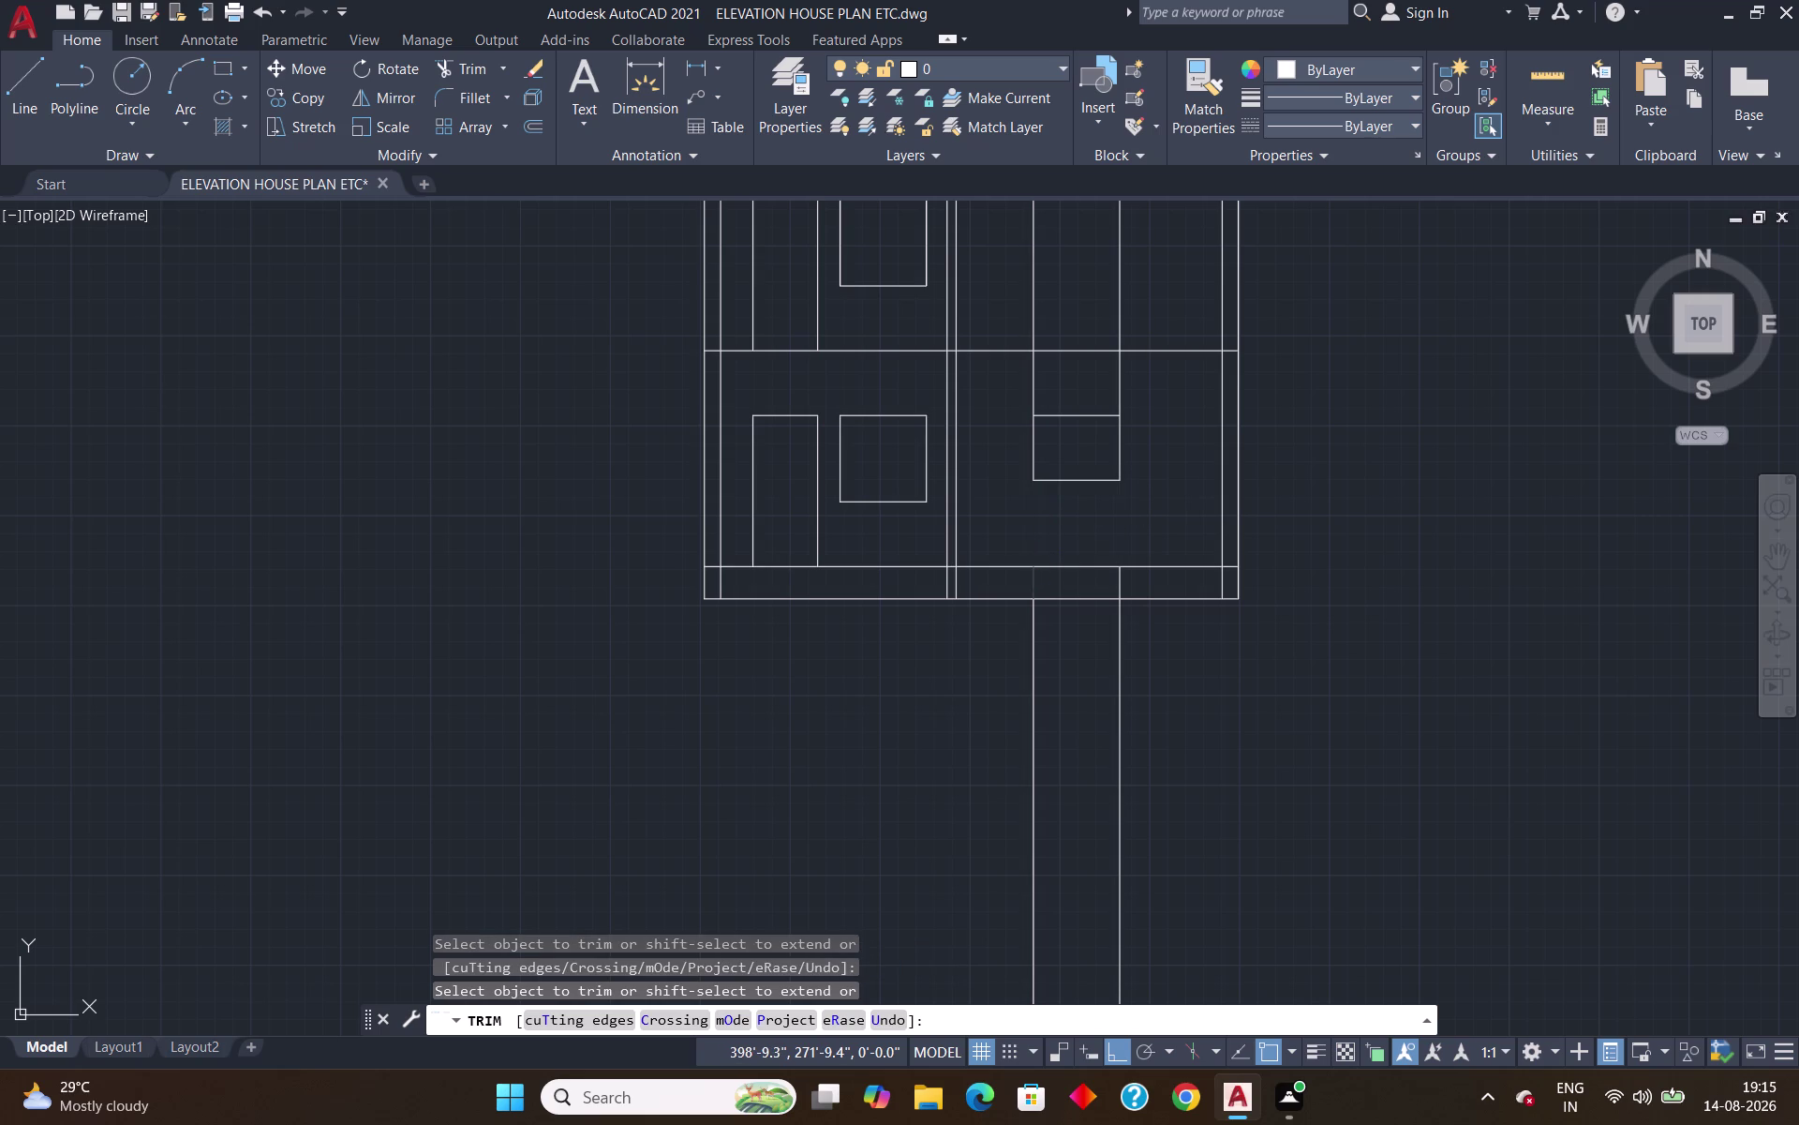
click(1120, 582)
key(Return)
Trim the two wall lines above the lower window.
scroll(down, 3)
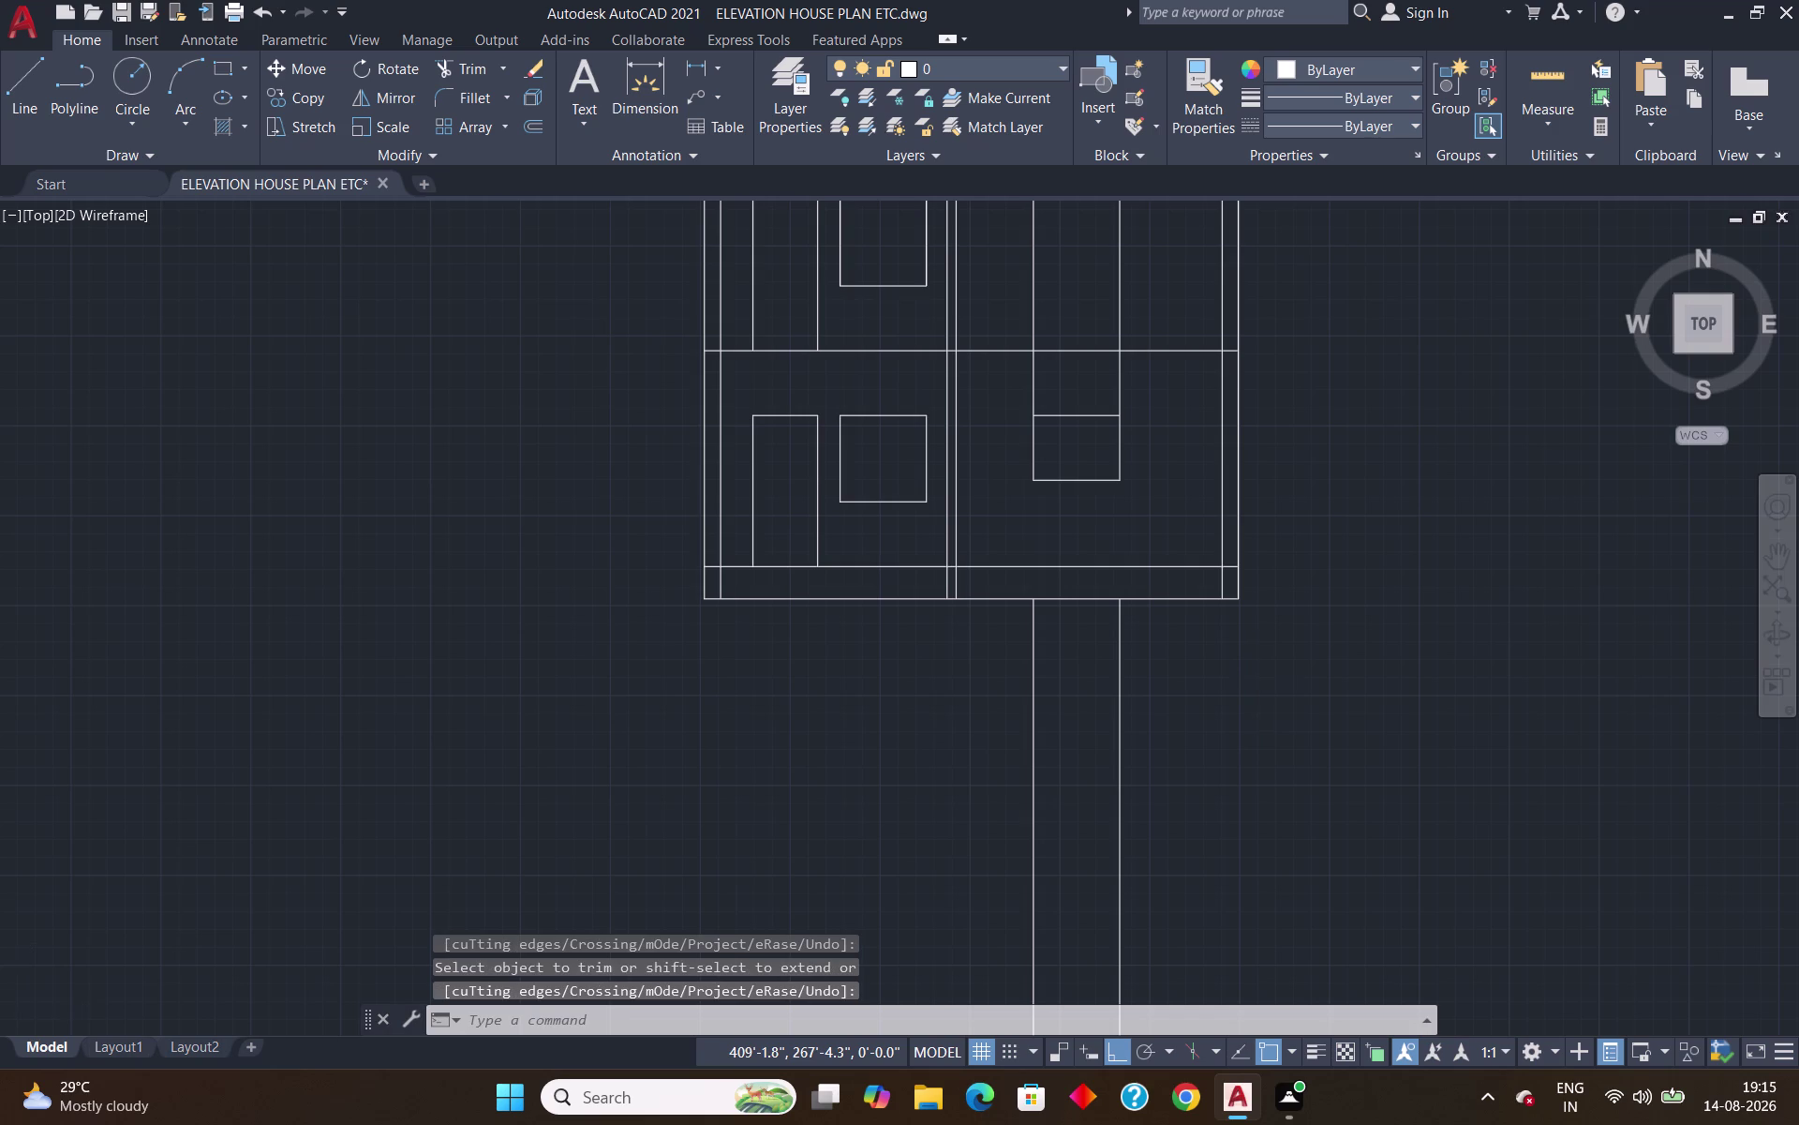
scroll(up, 3)
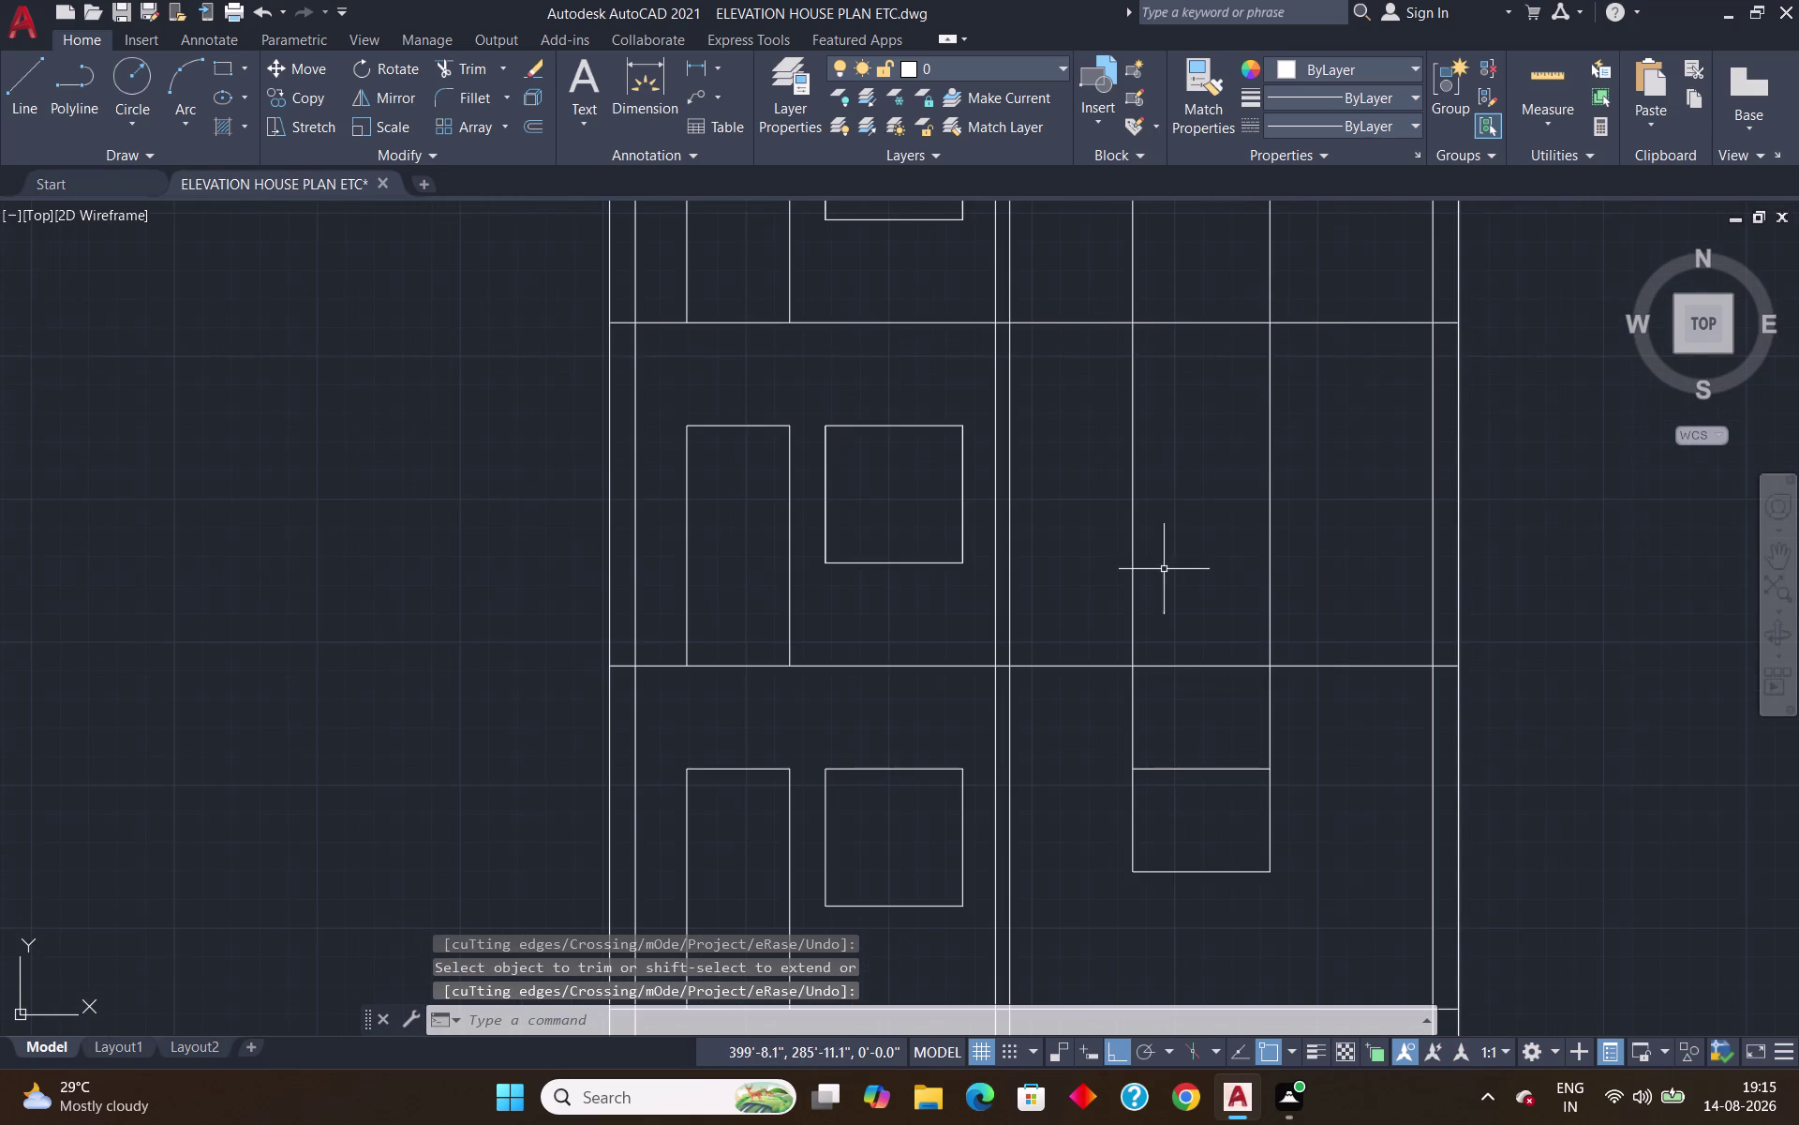
text(T)
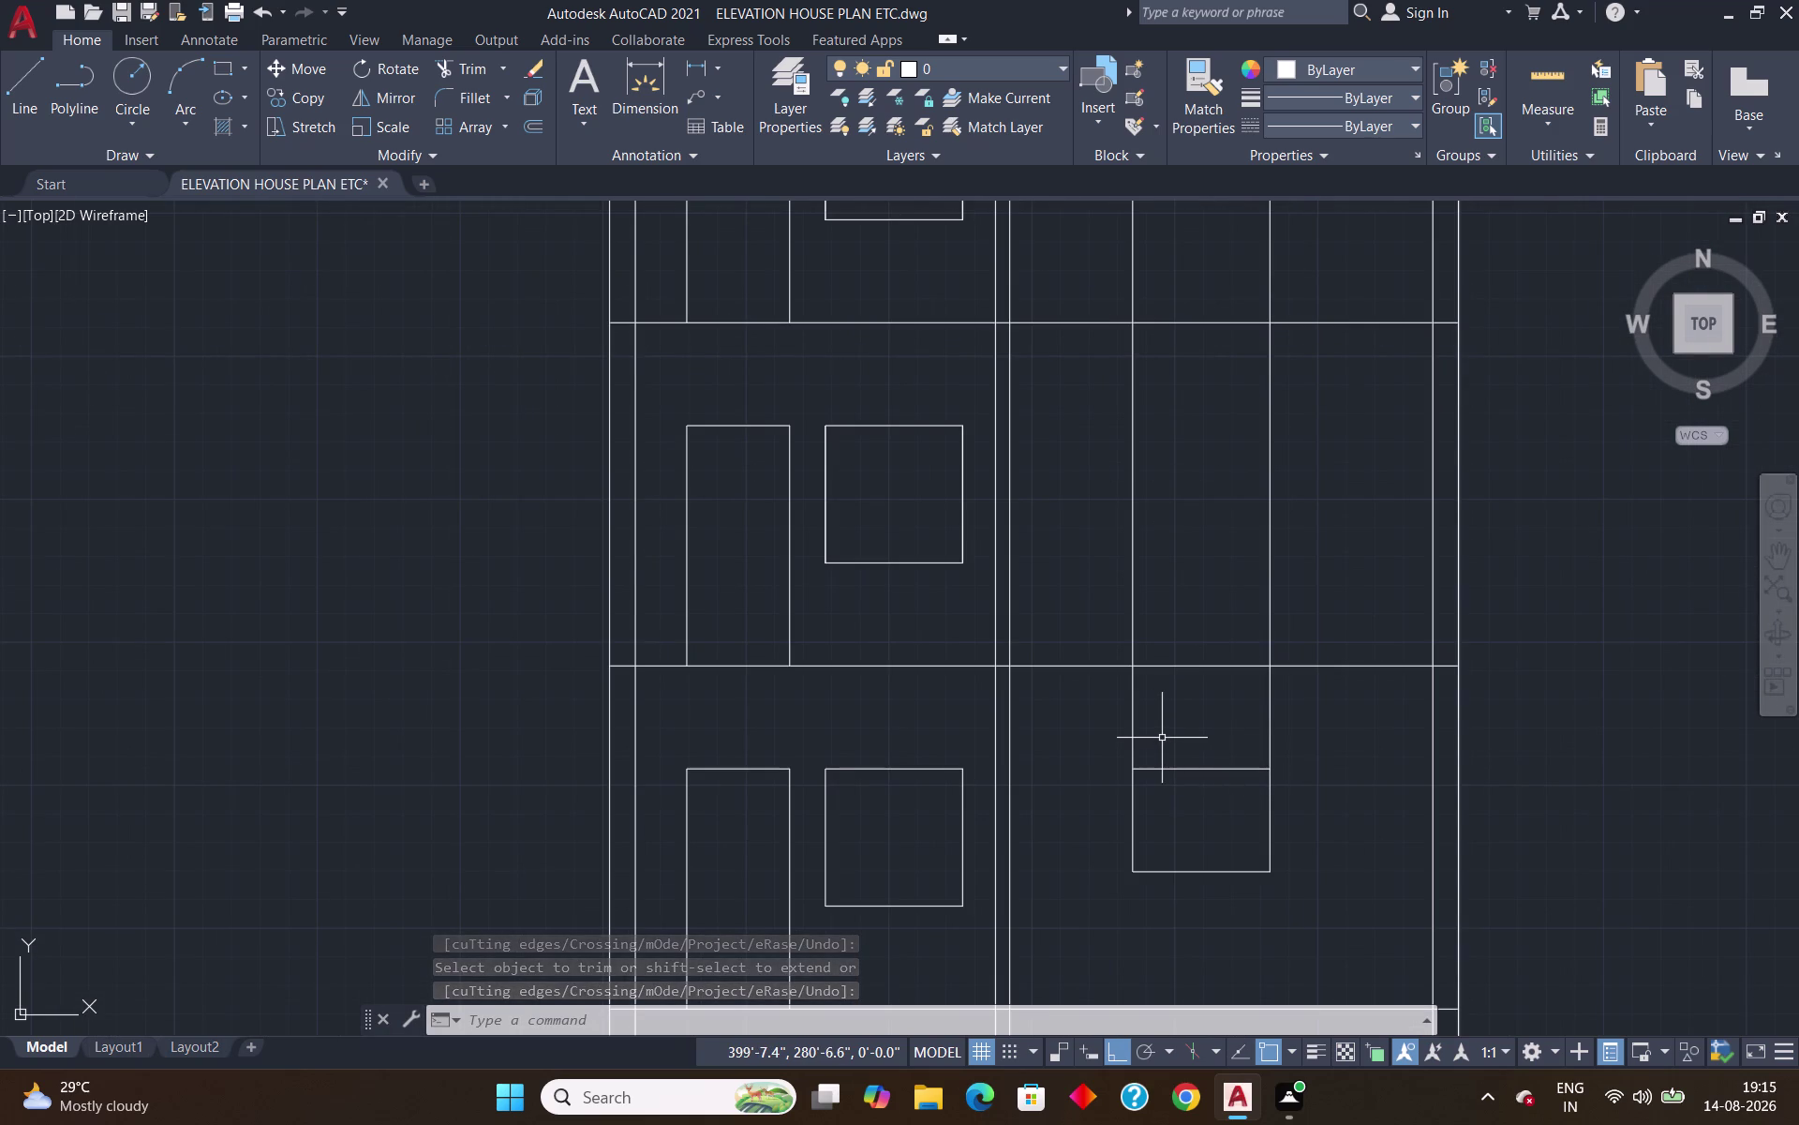
text(R)
key(Return)
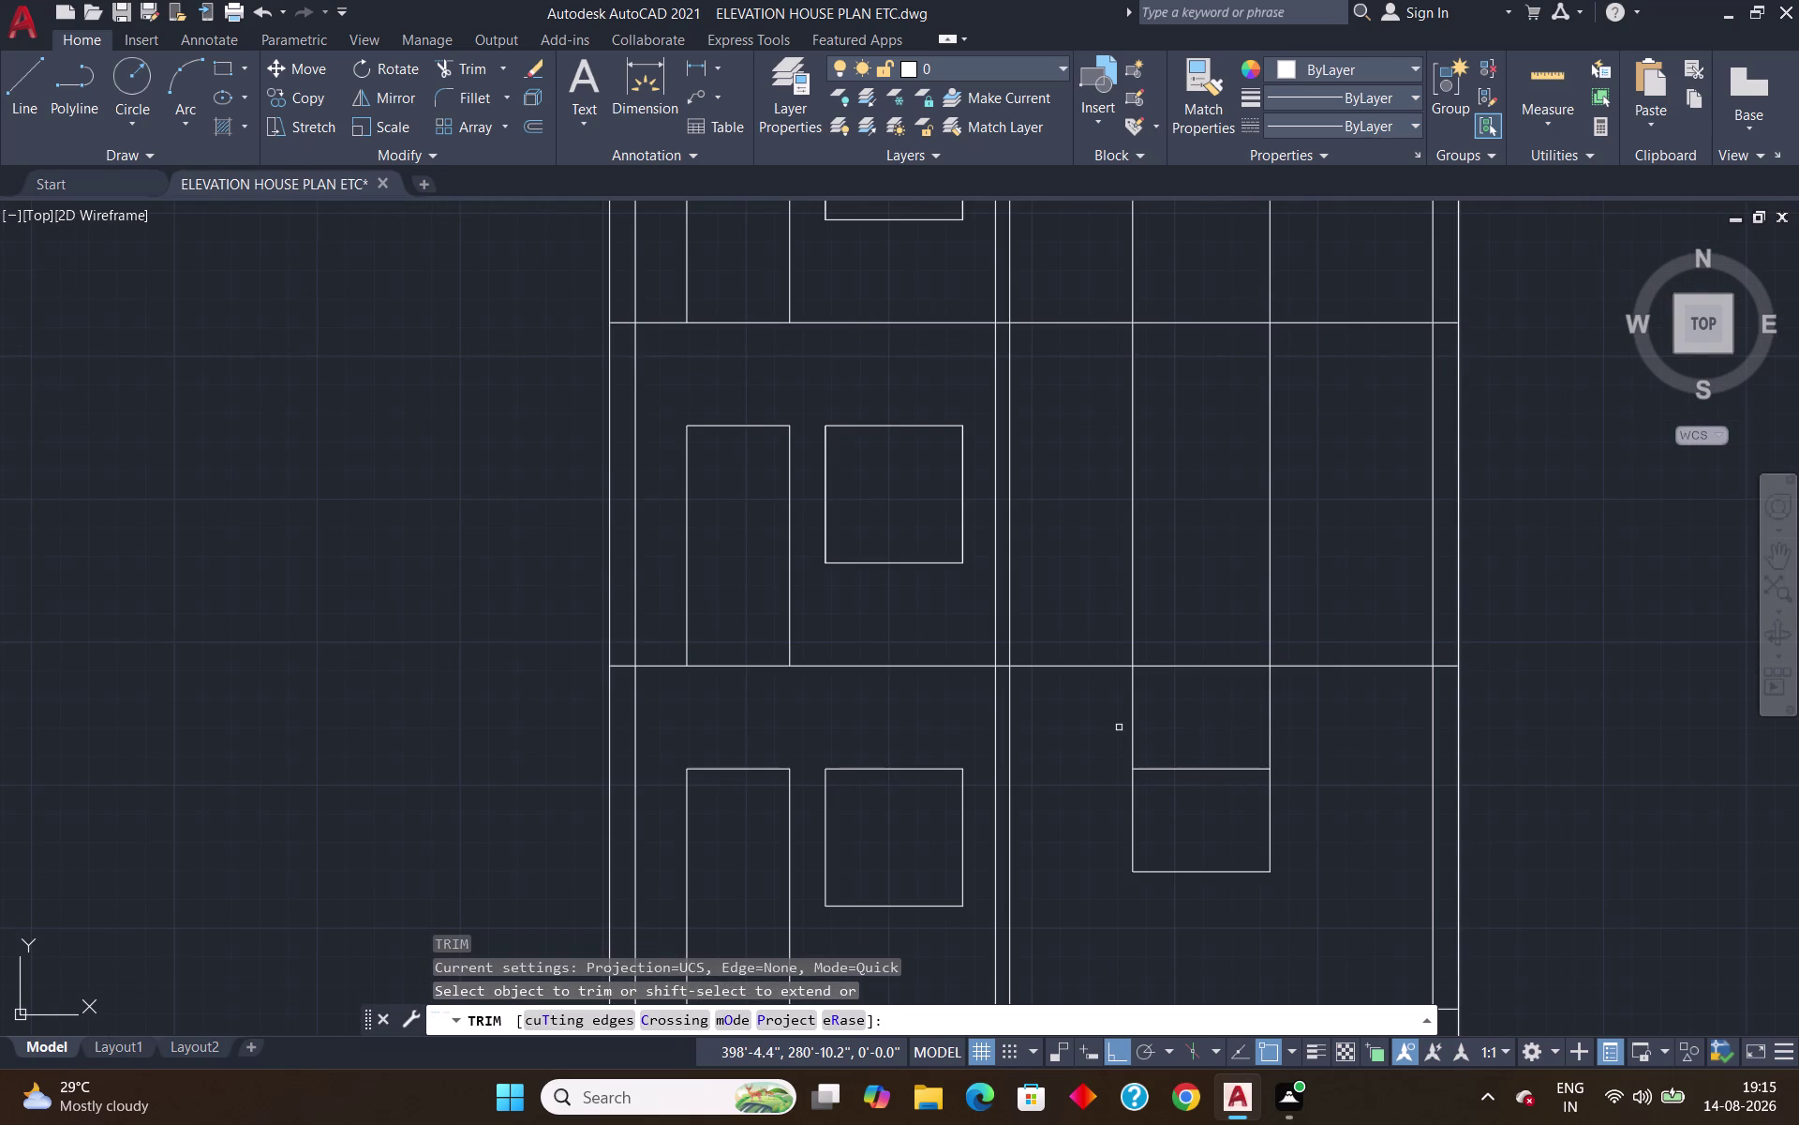
click(1134, 728)
click(1272, 740)
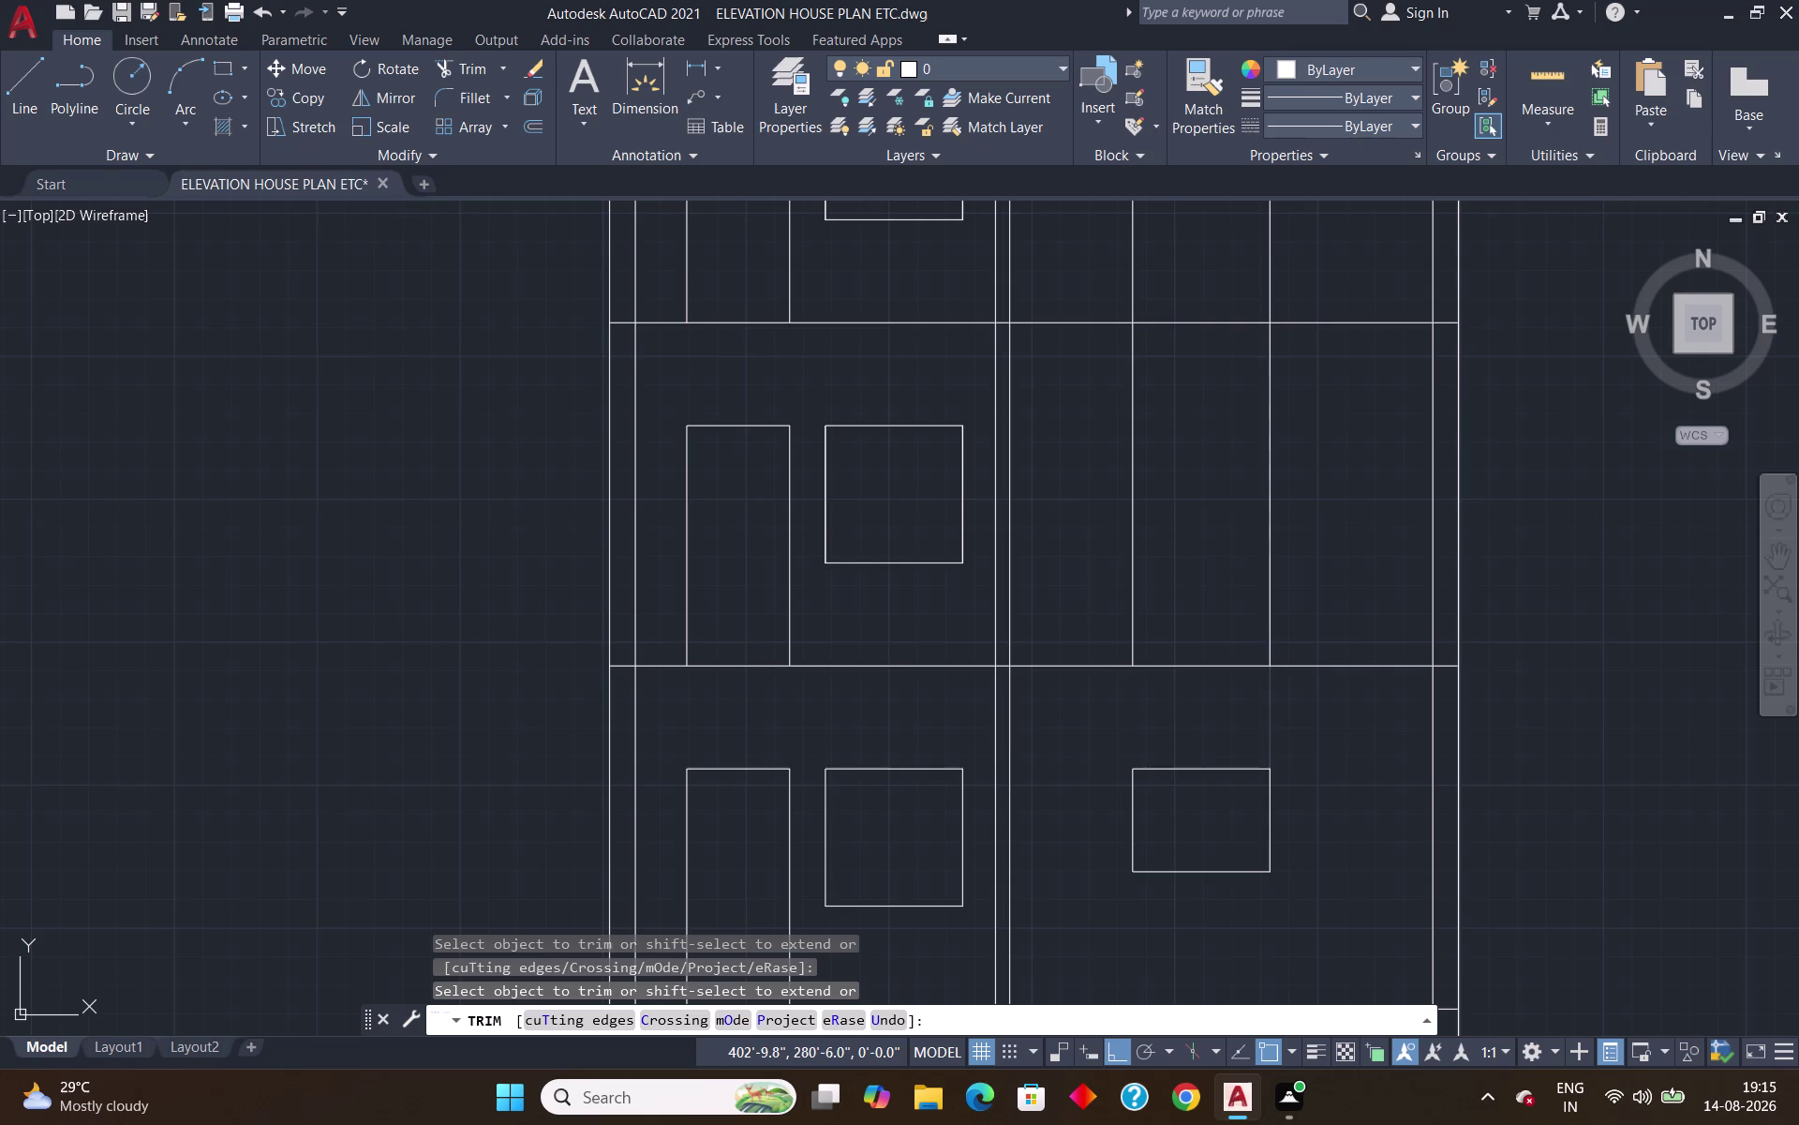
key(Return)
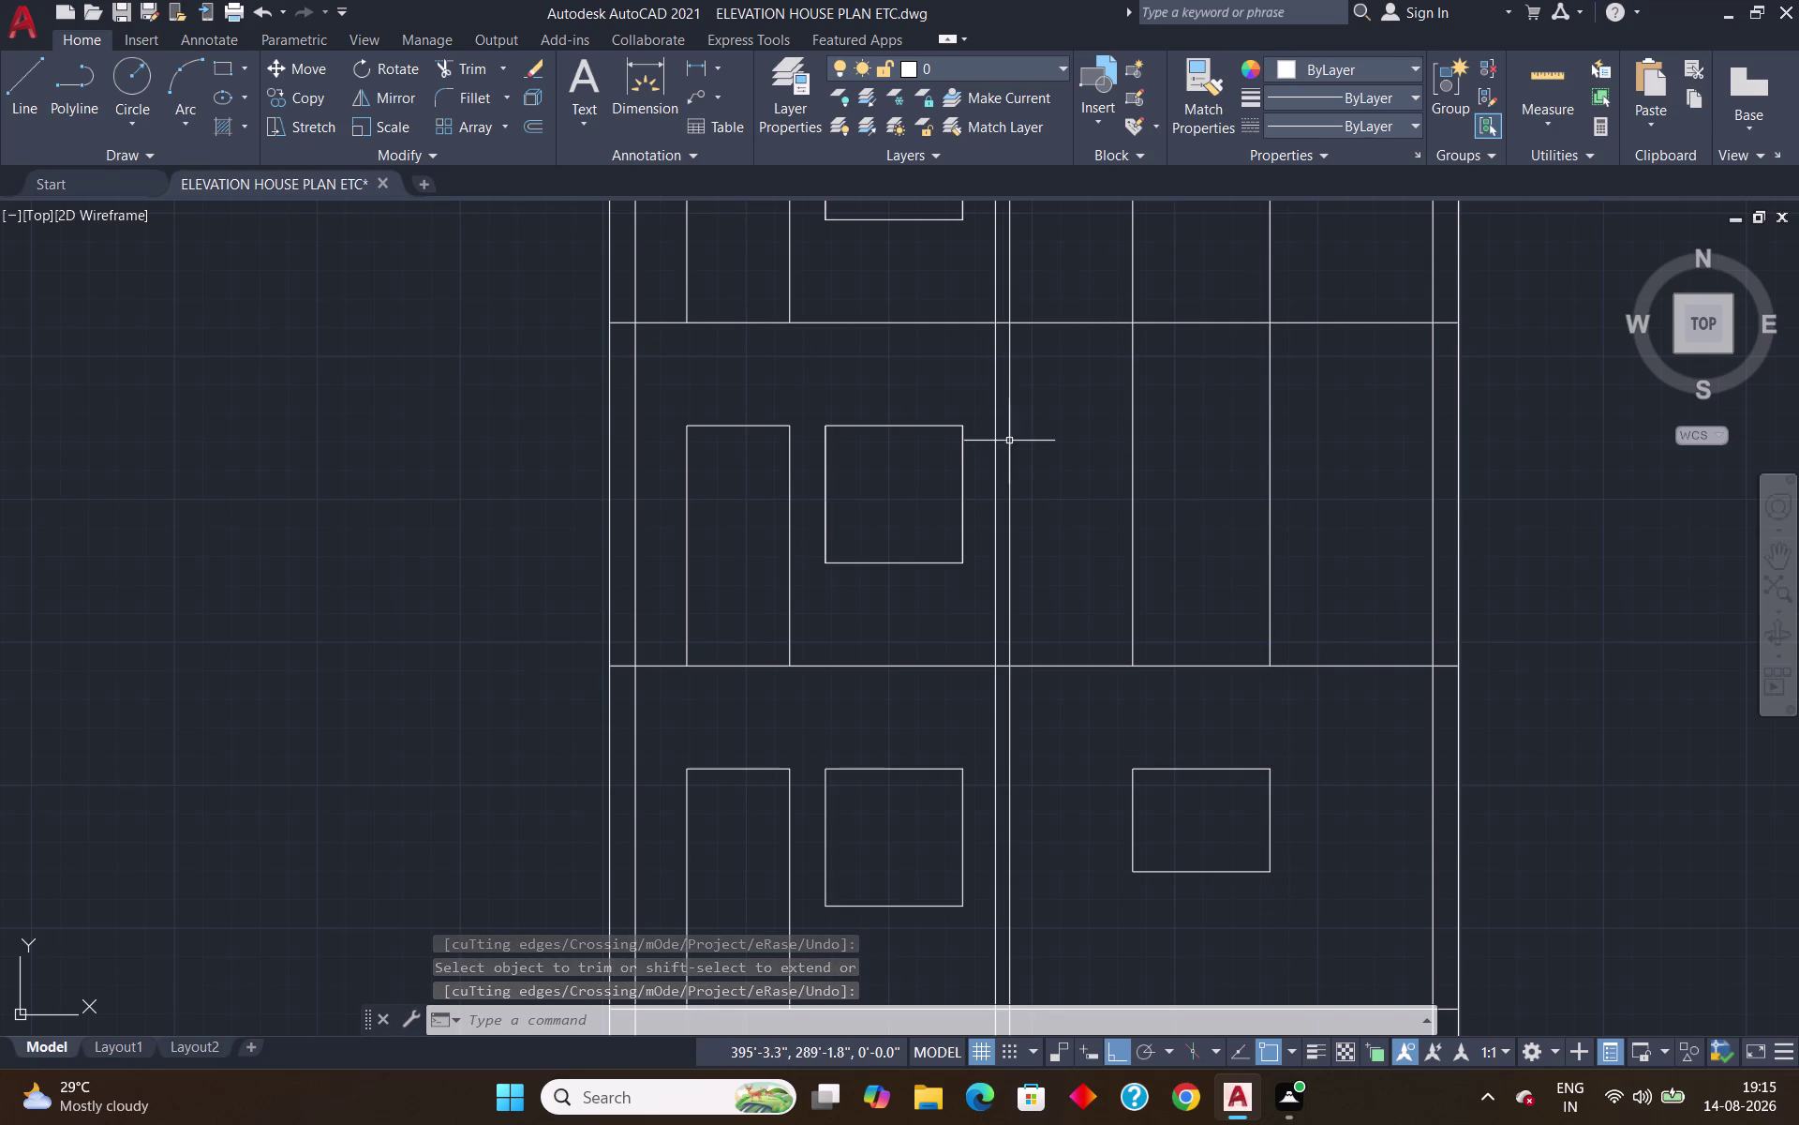
Draw a horizontal line across the bay between its left and right walls.
key(l)
key(Return)
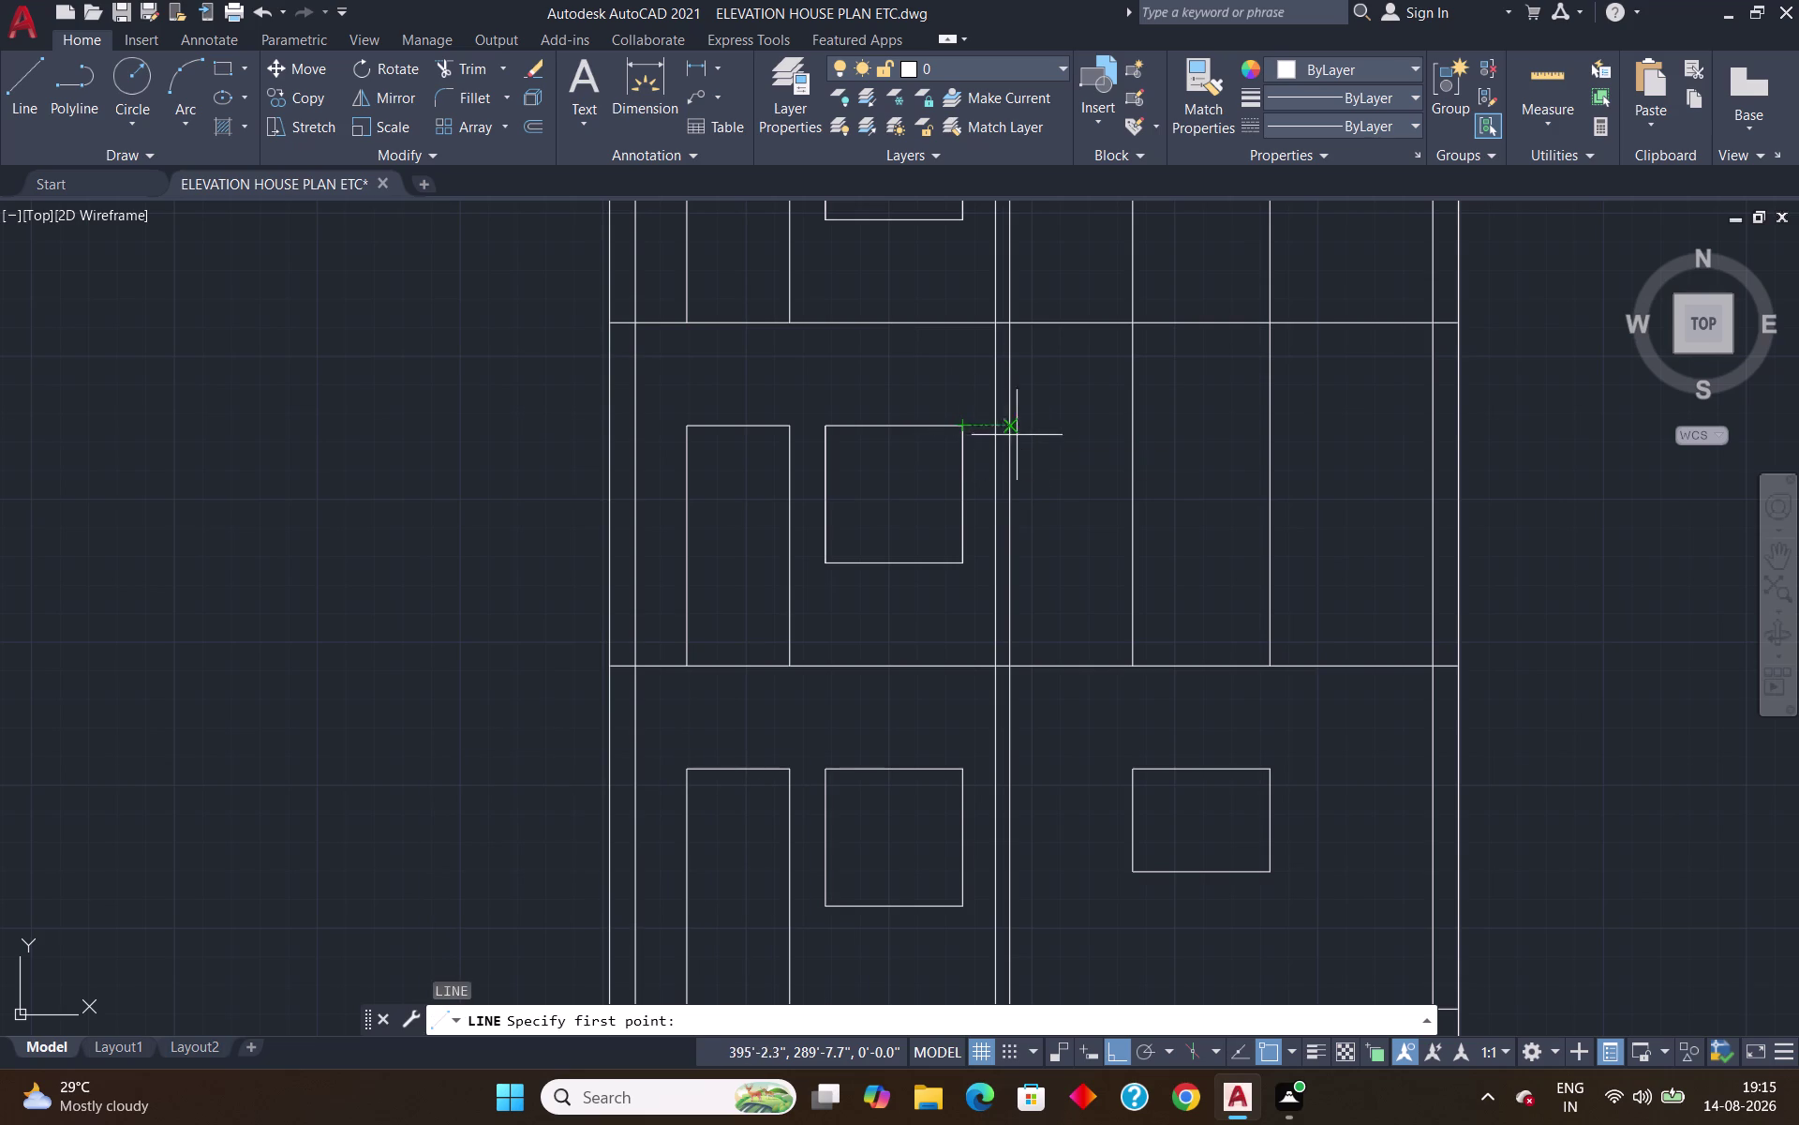
click(1132, 429)
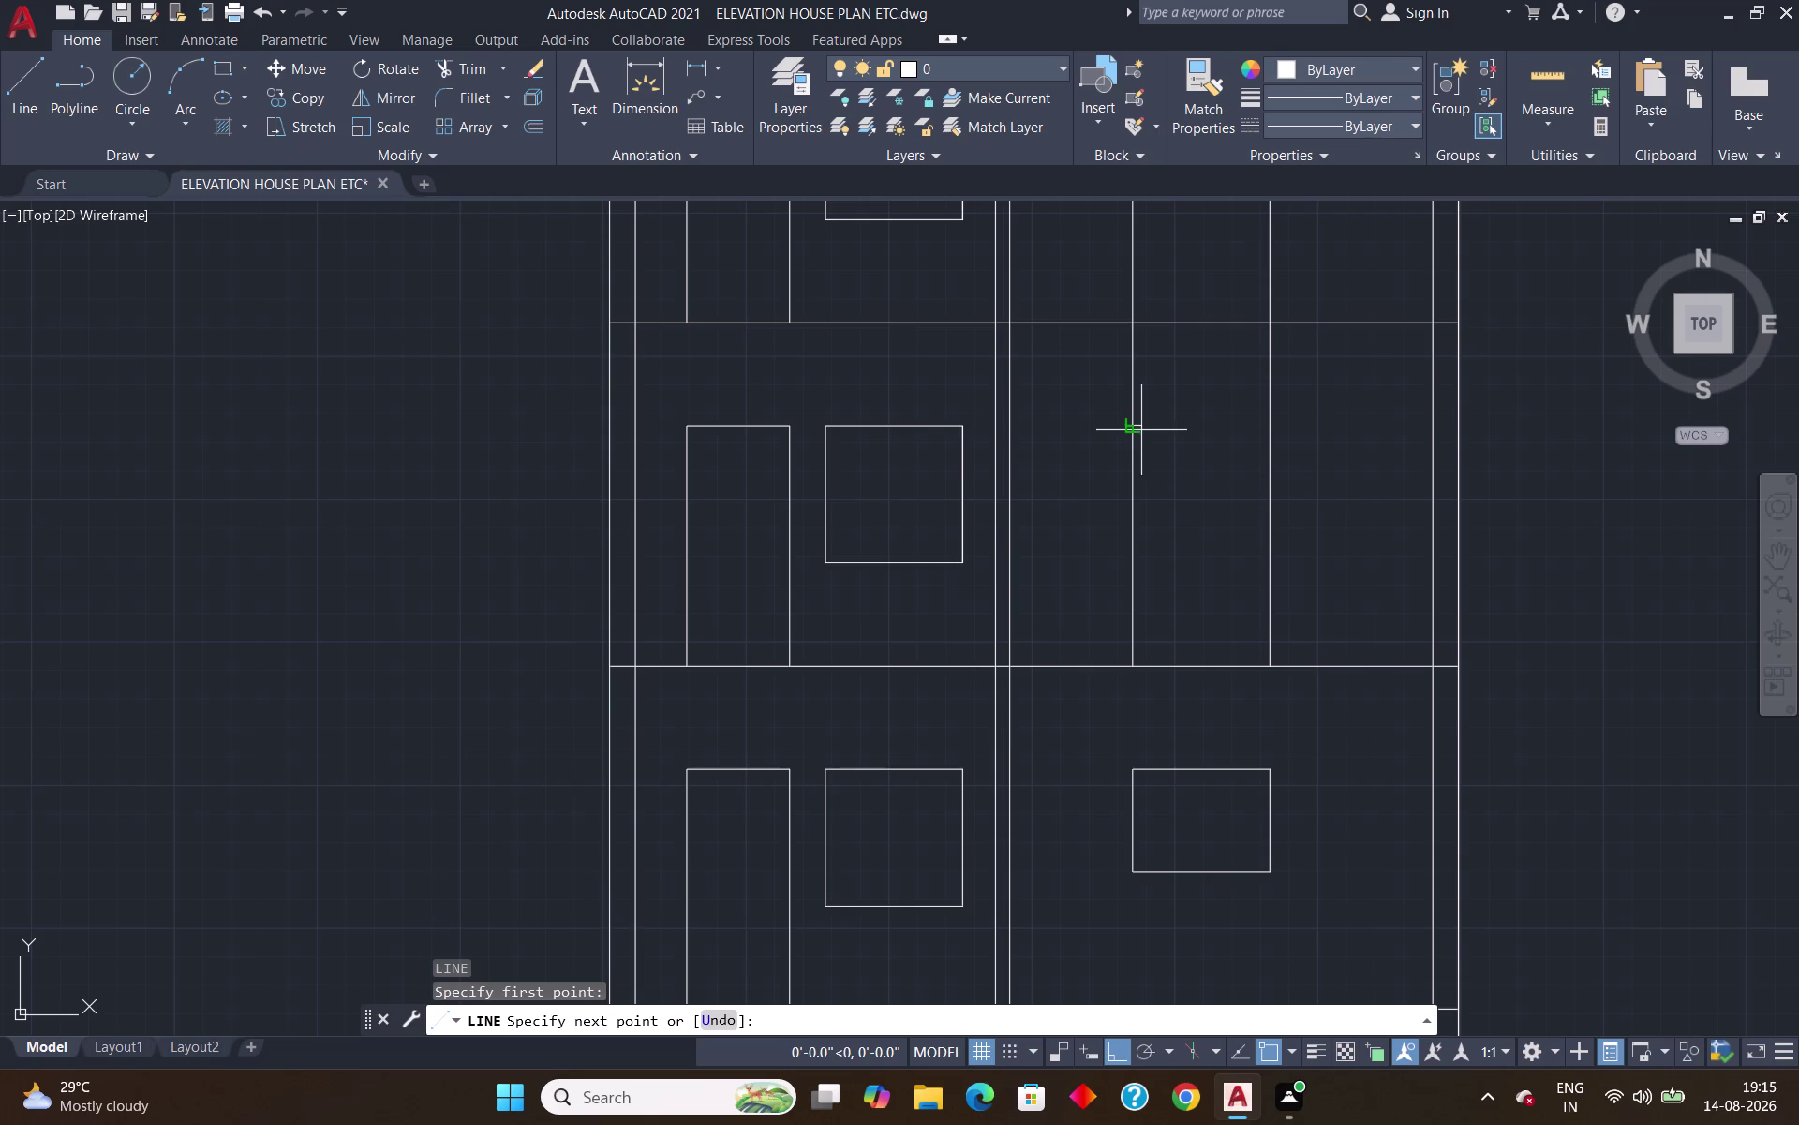
click(1277, 427)
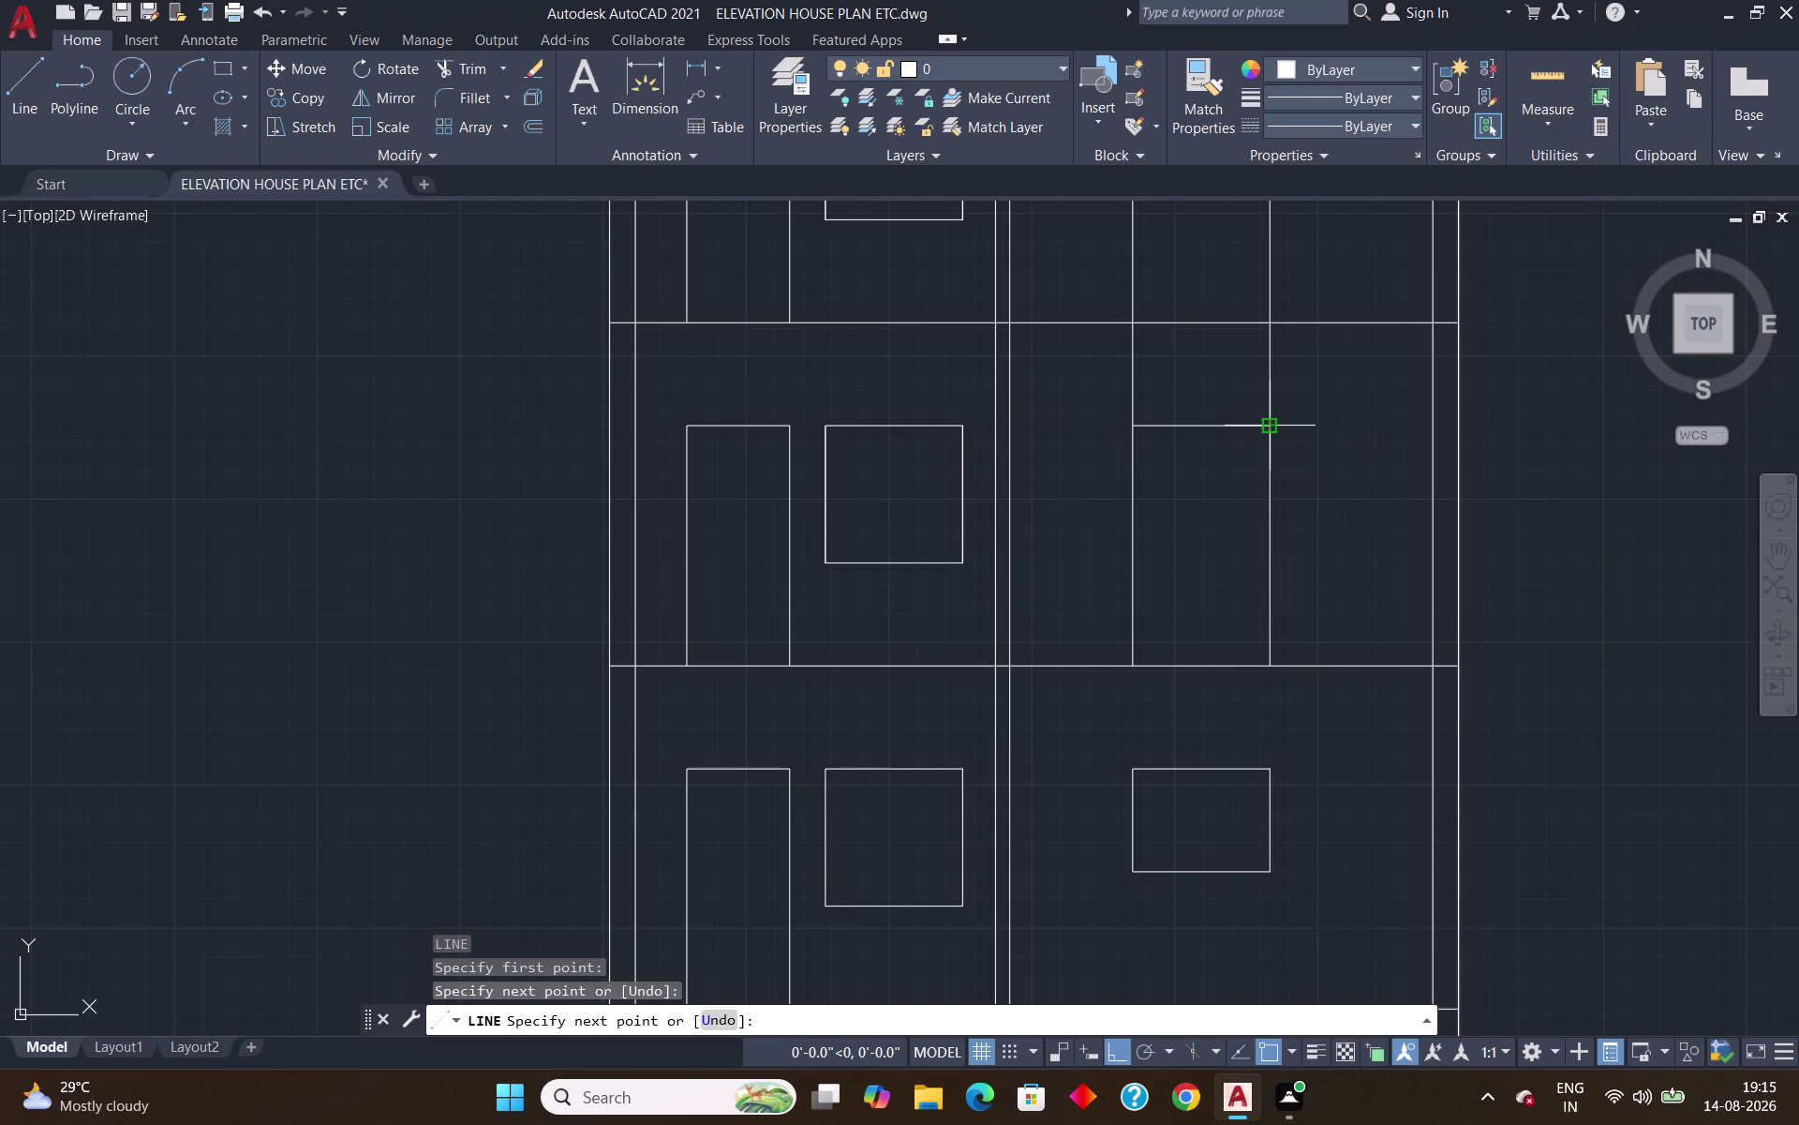
key(Return)
Offset that line 3' below and pan out to the whole elevation.
key(o)
key(Return)
key(Return)
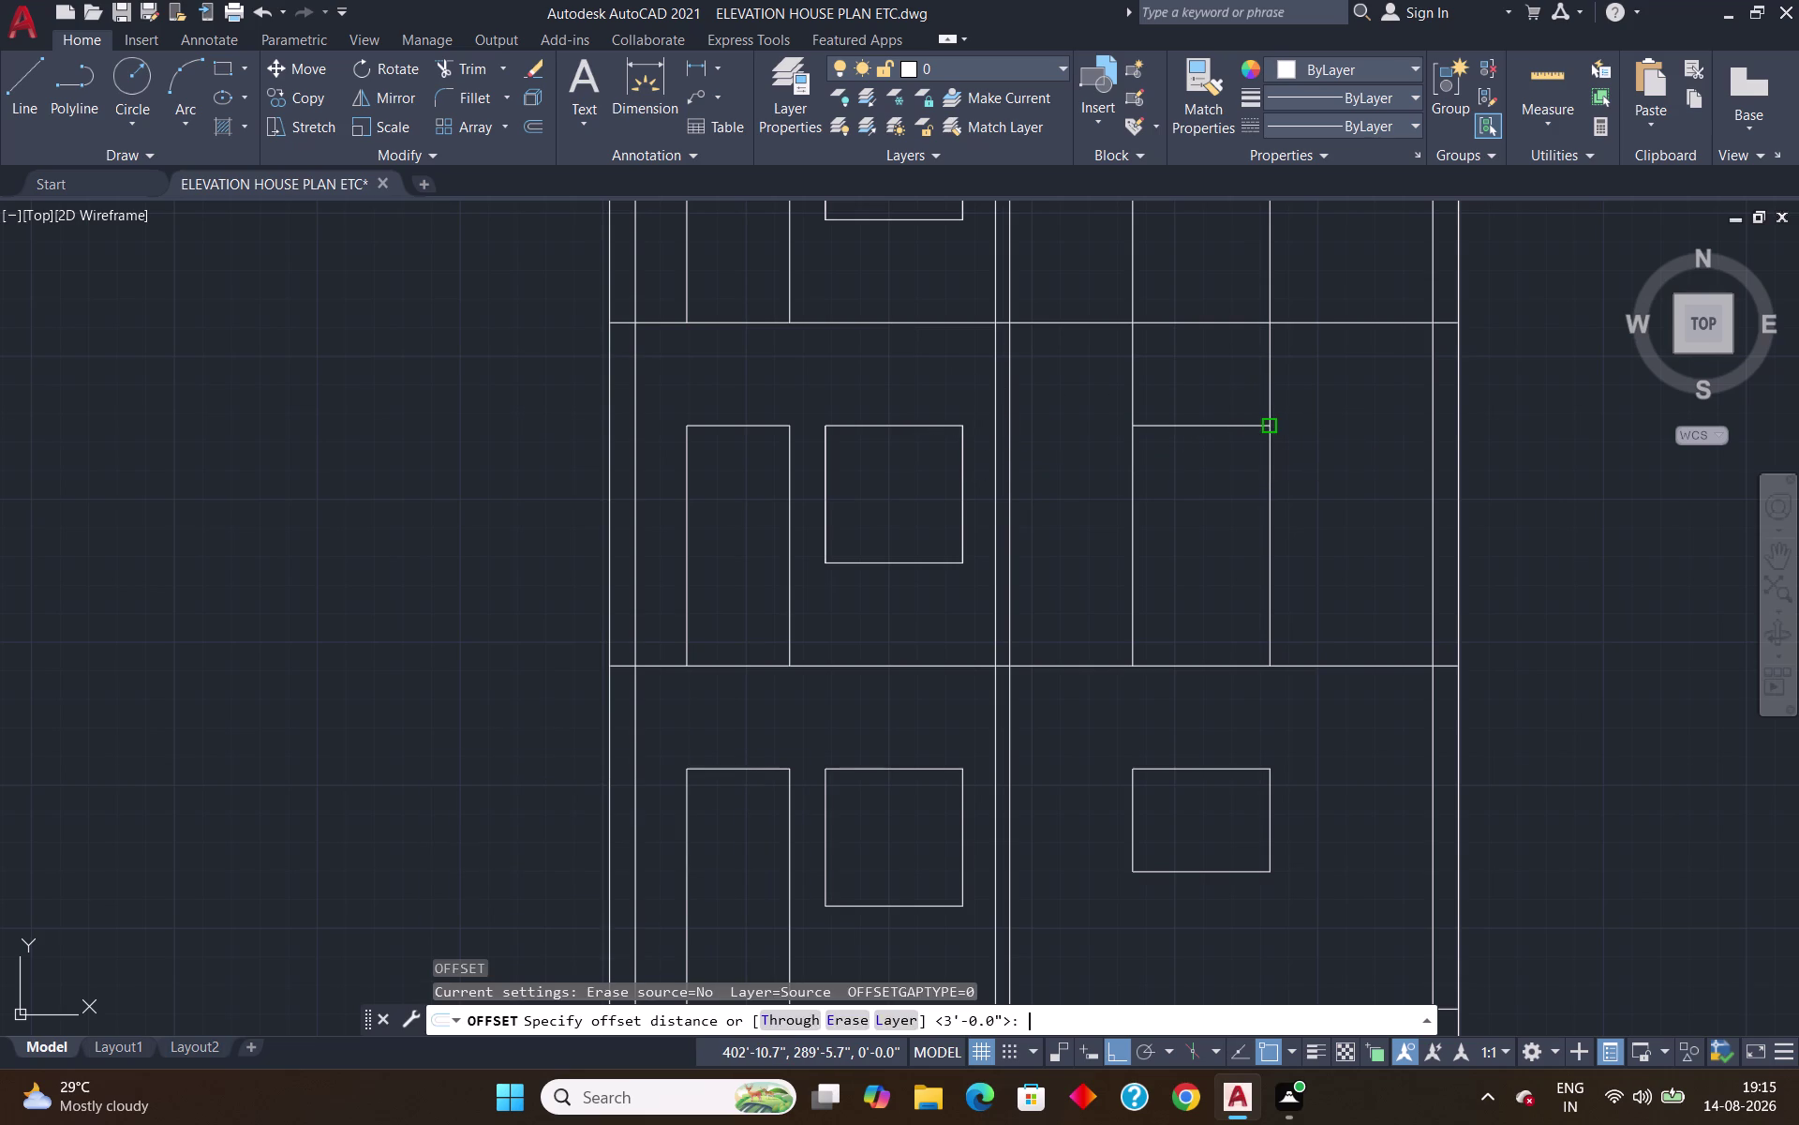
click(1221, 423)
click(1218, 469)
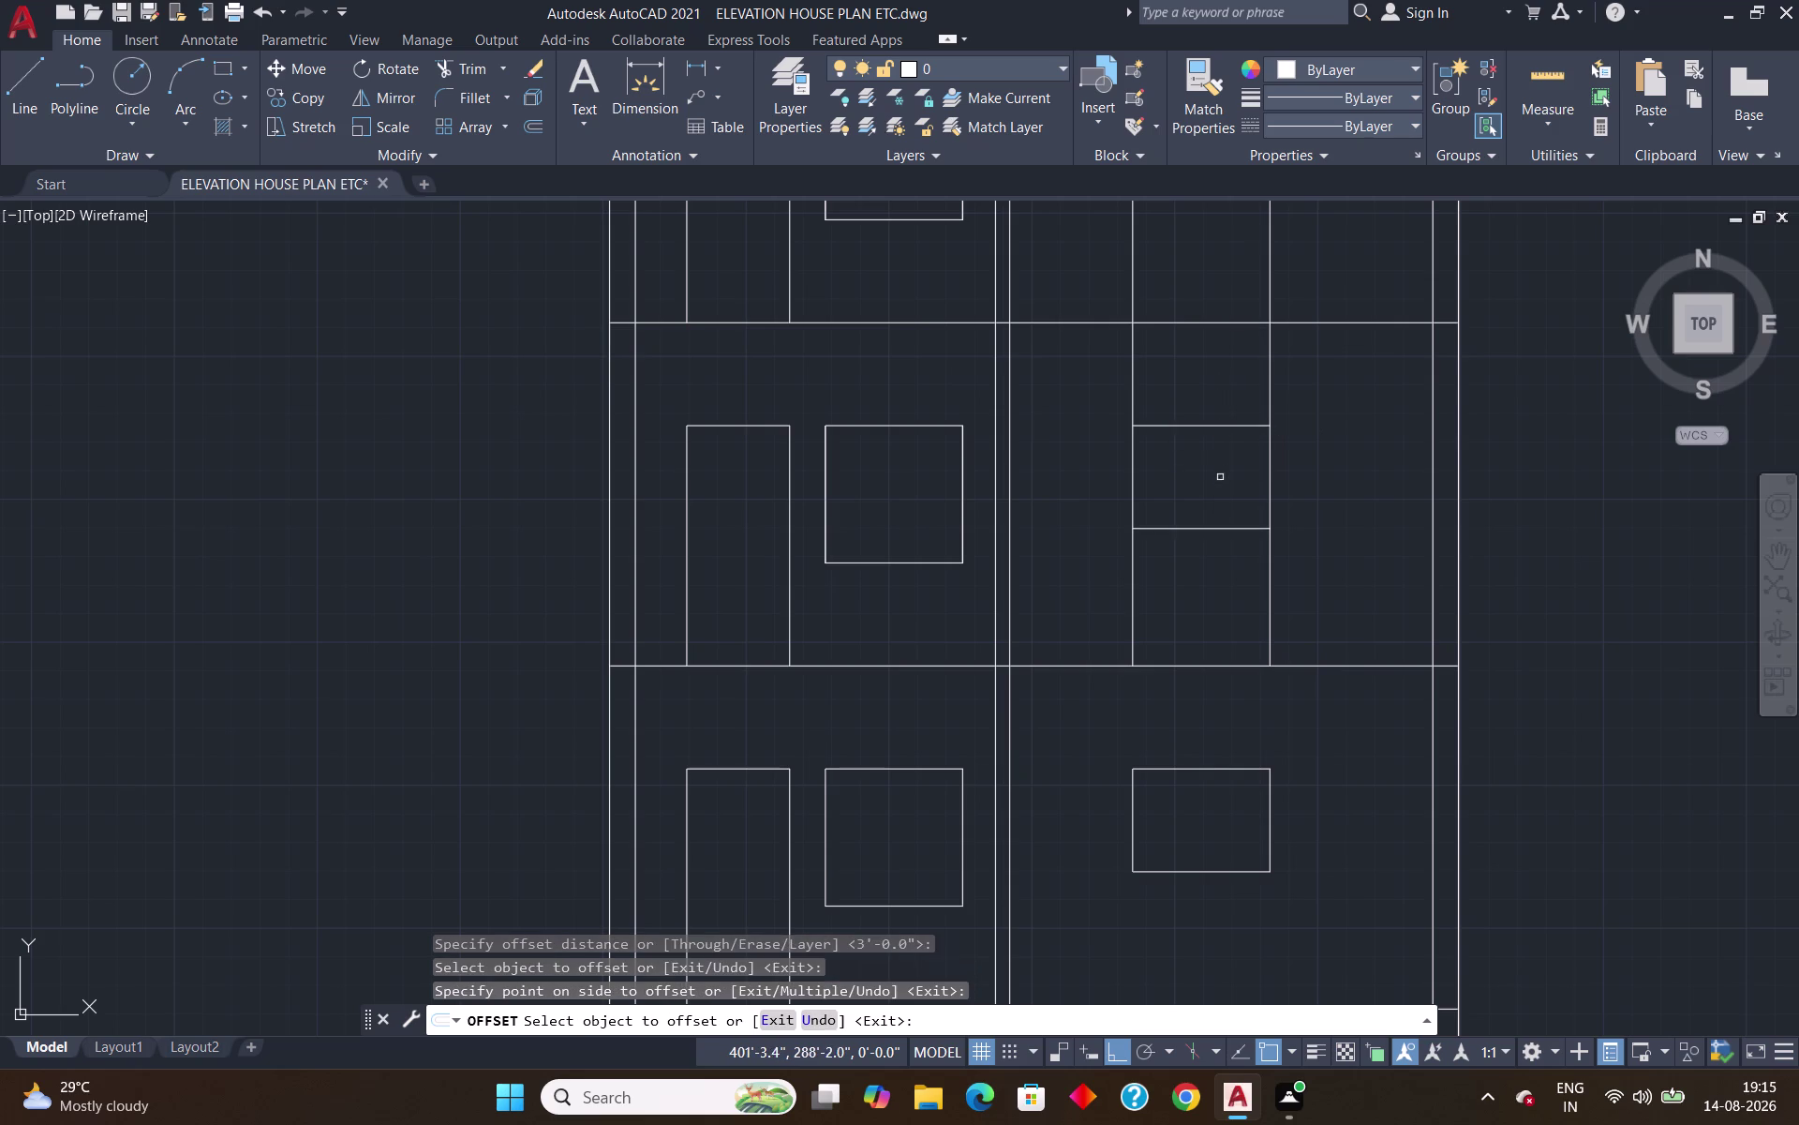
scroll(down, 3)
middle_drag(1270, 339, 1056, 611)
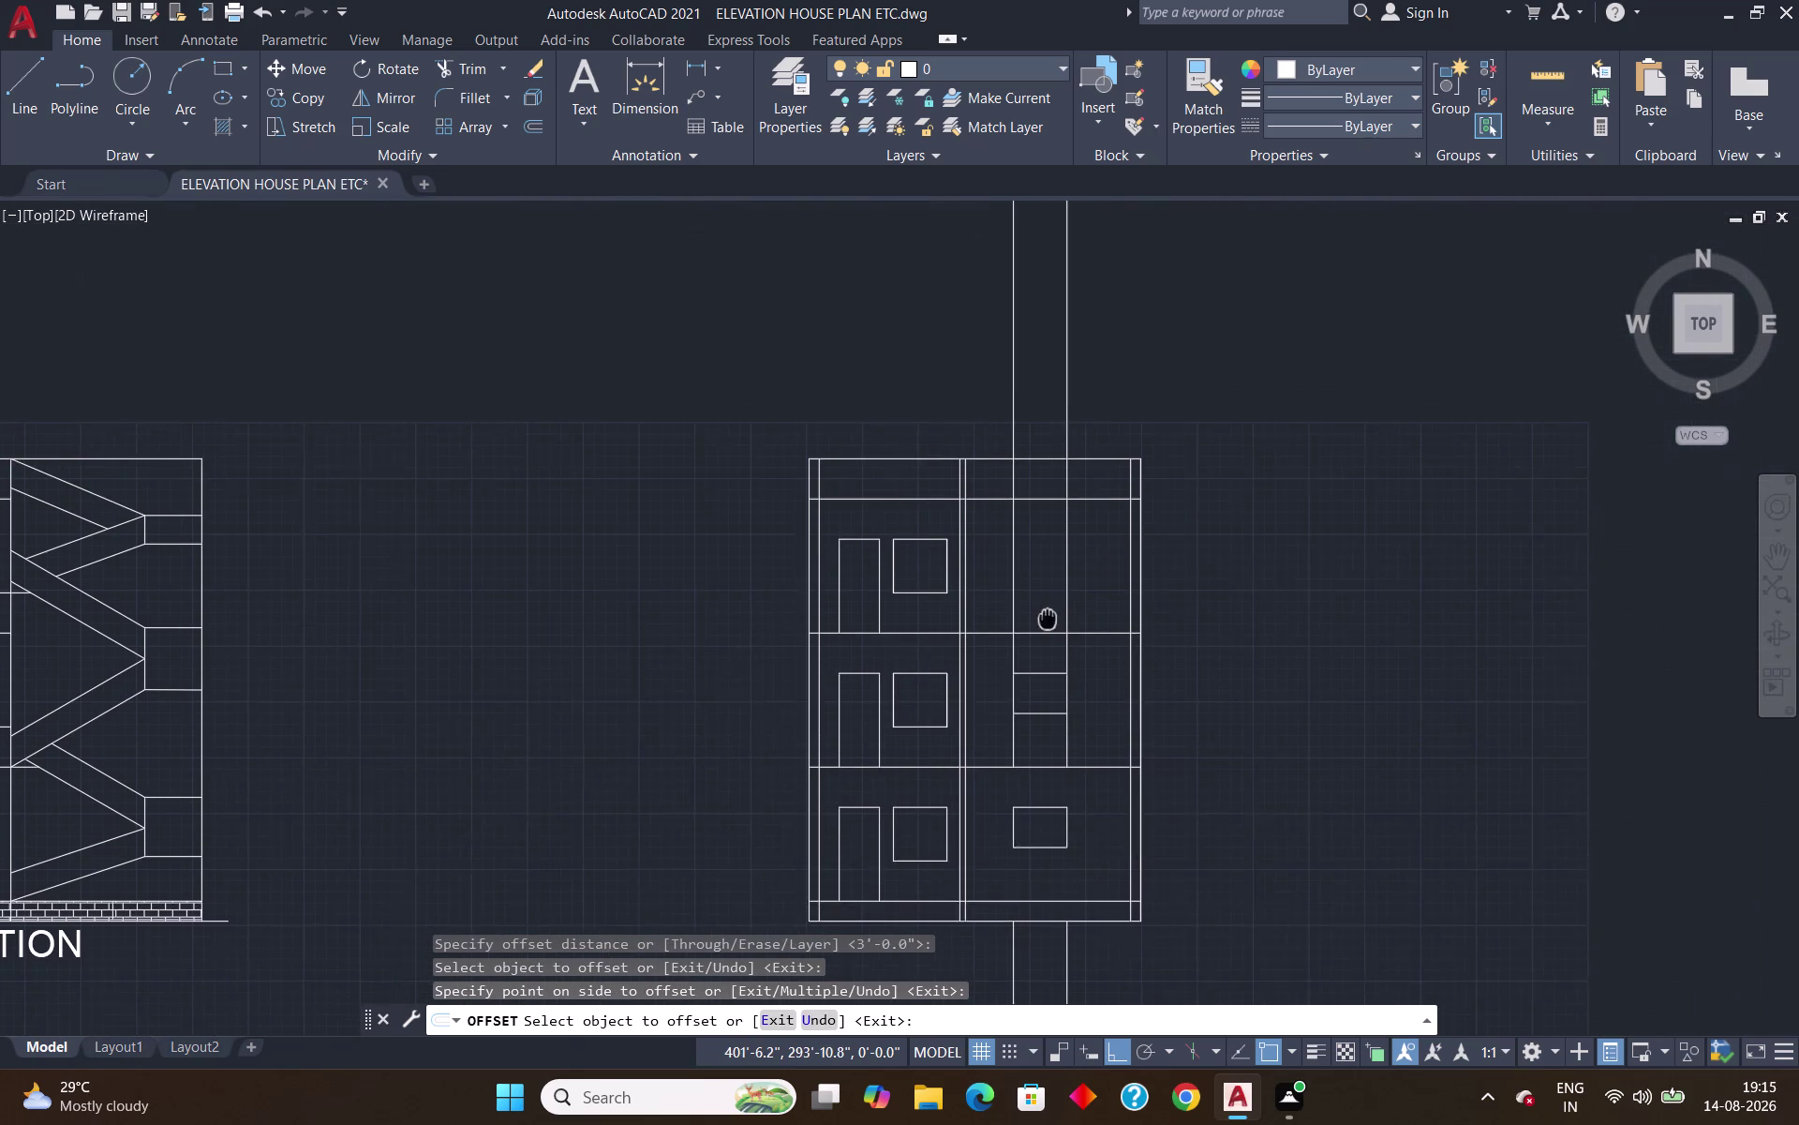
middle_drag(1057, 611, 1039, 628)
key(Escape)
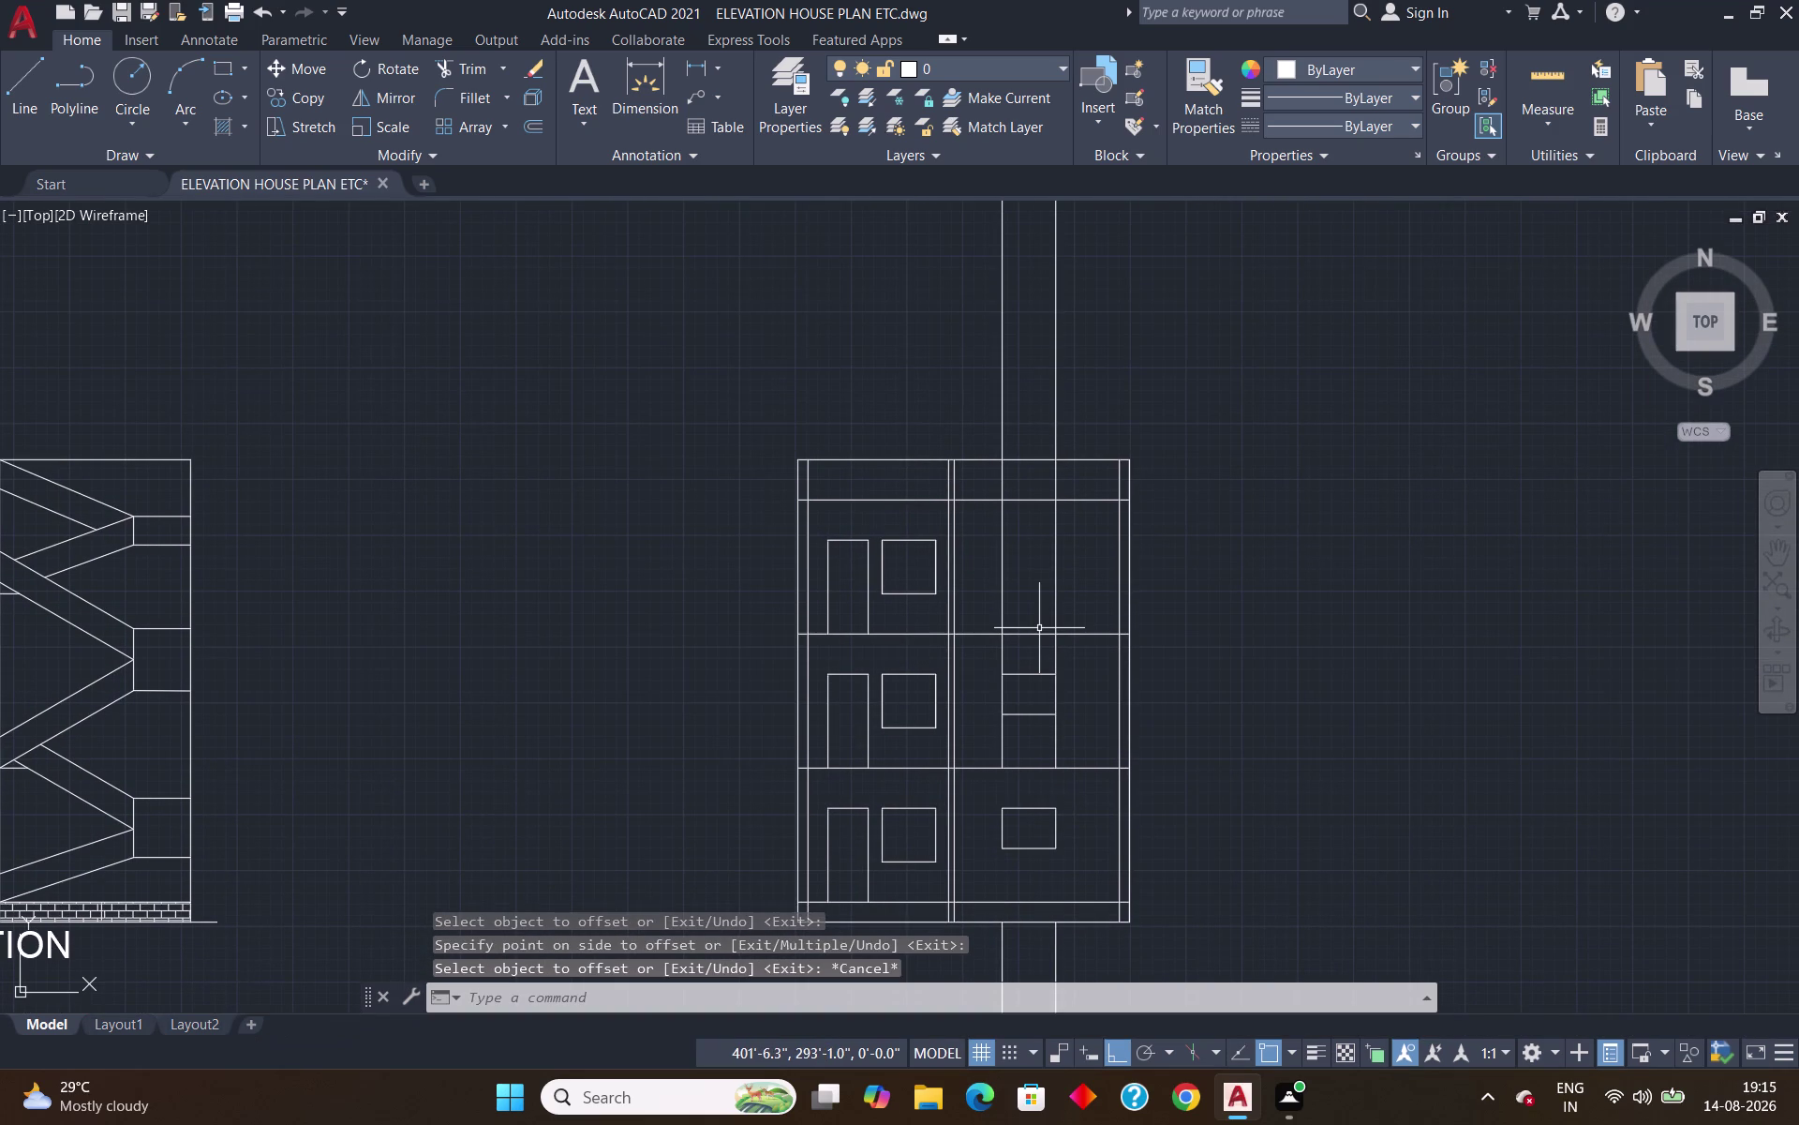
key(l)
key(Return)
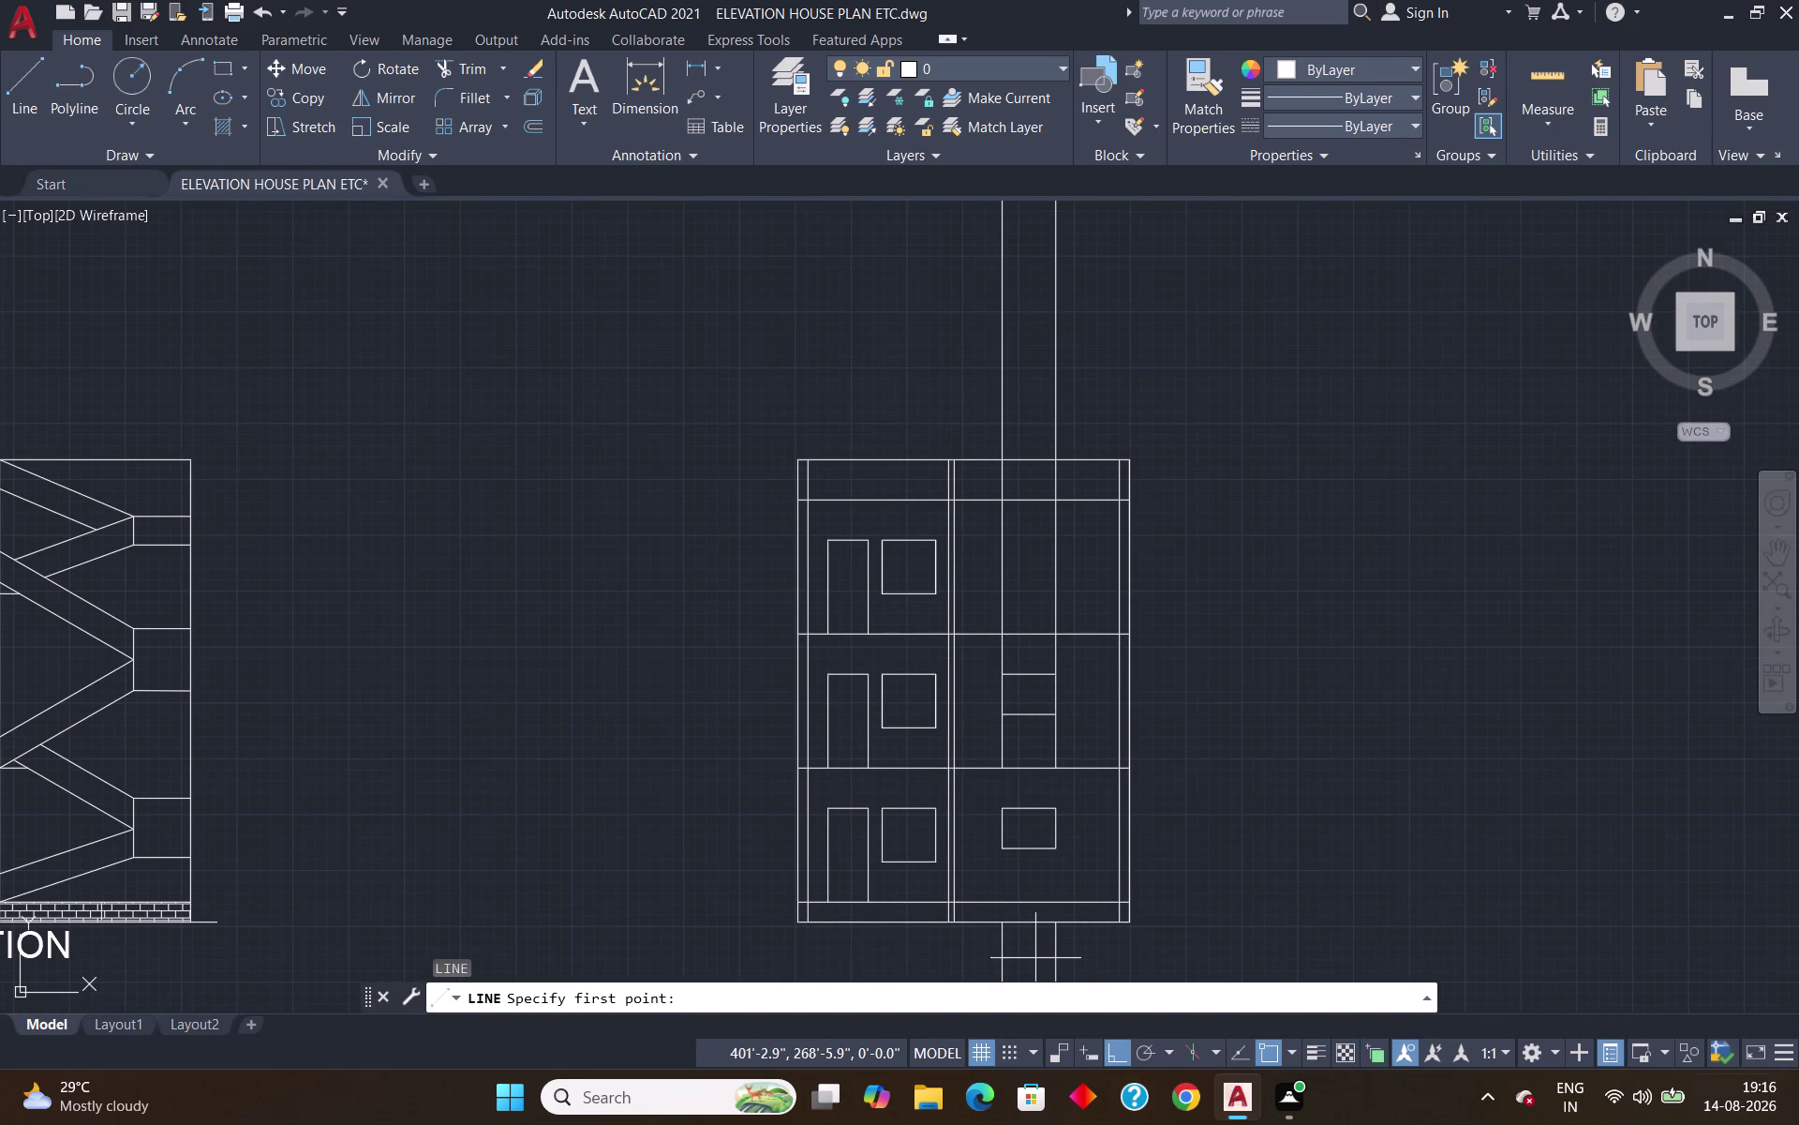
Draw another horizontal line across the bay and offset it 3' below.
scroll(up, 3)
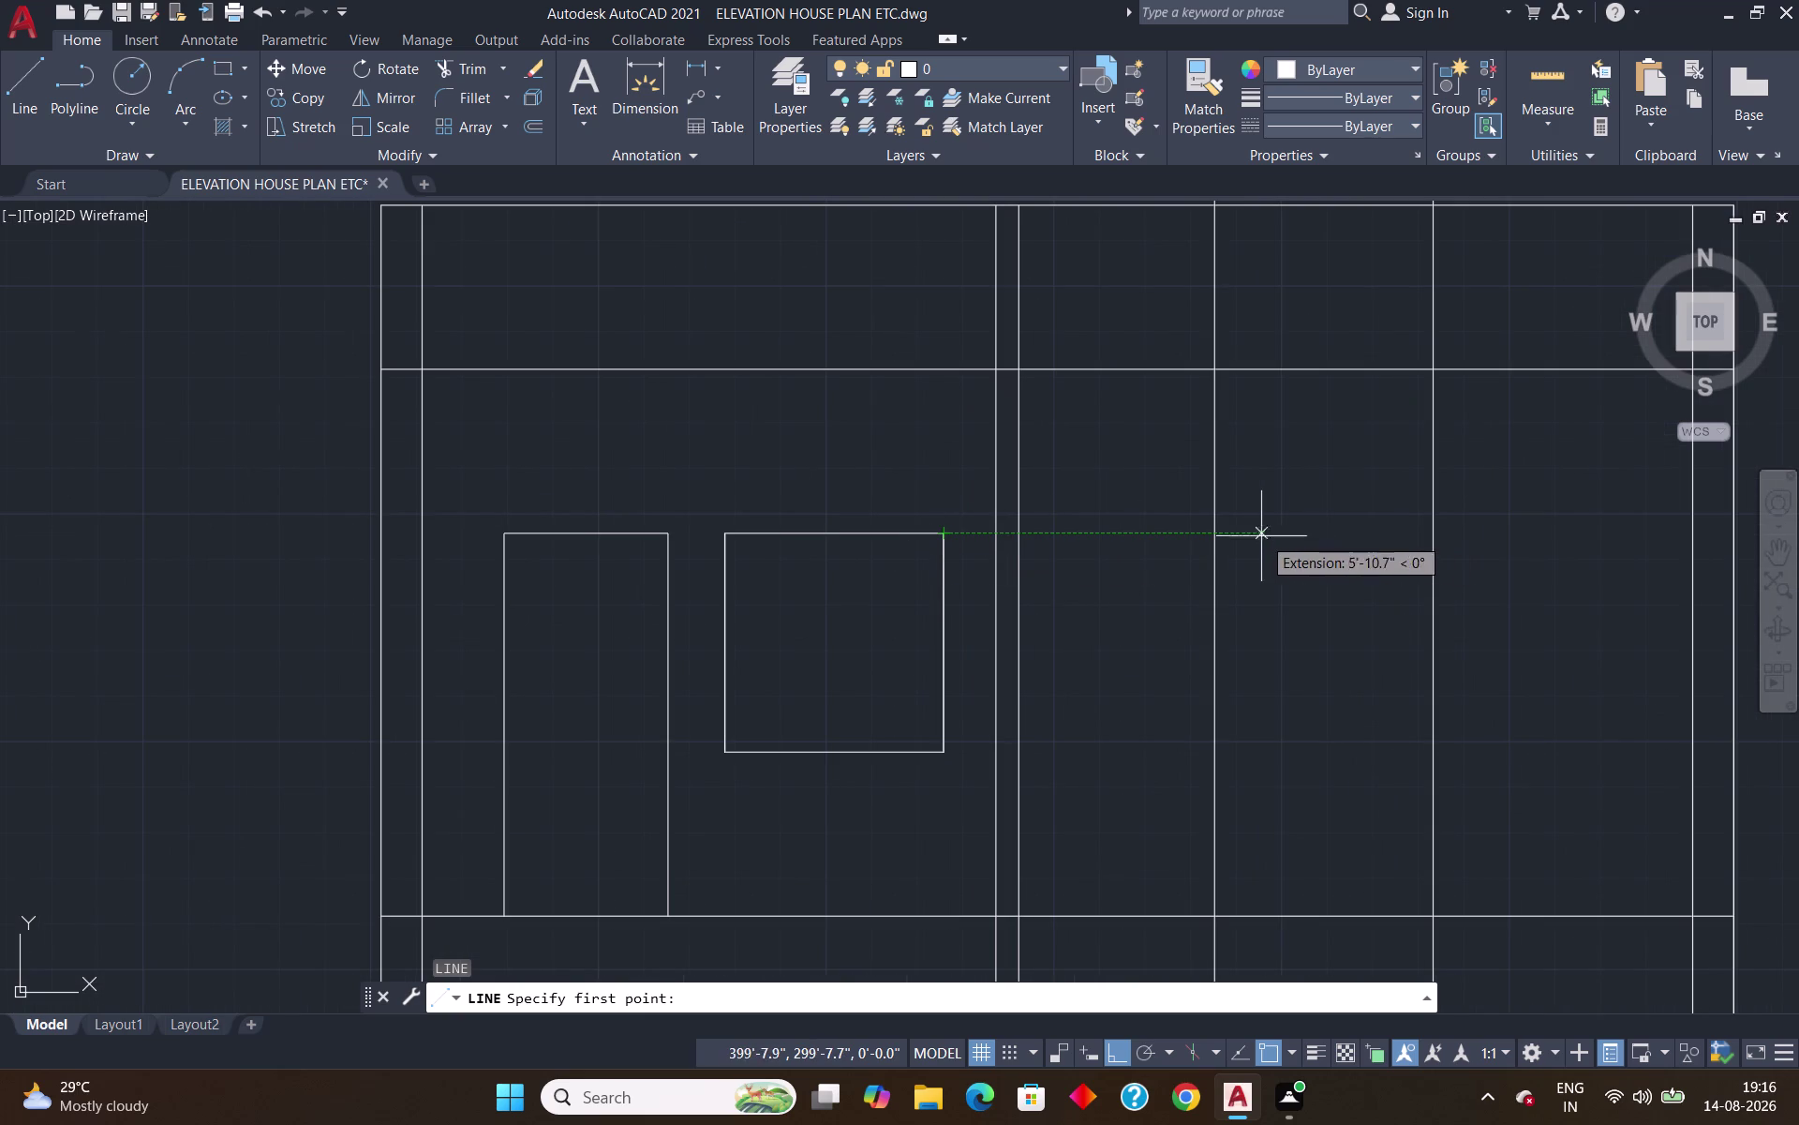
click(1216, 536)
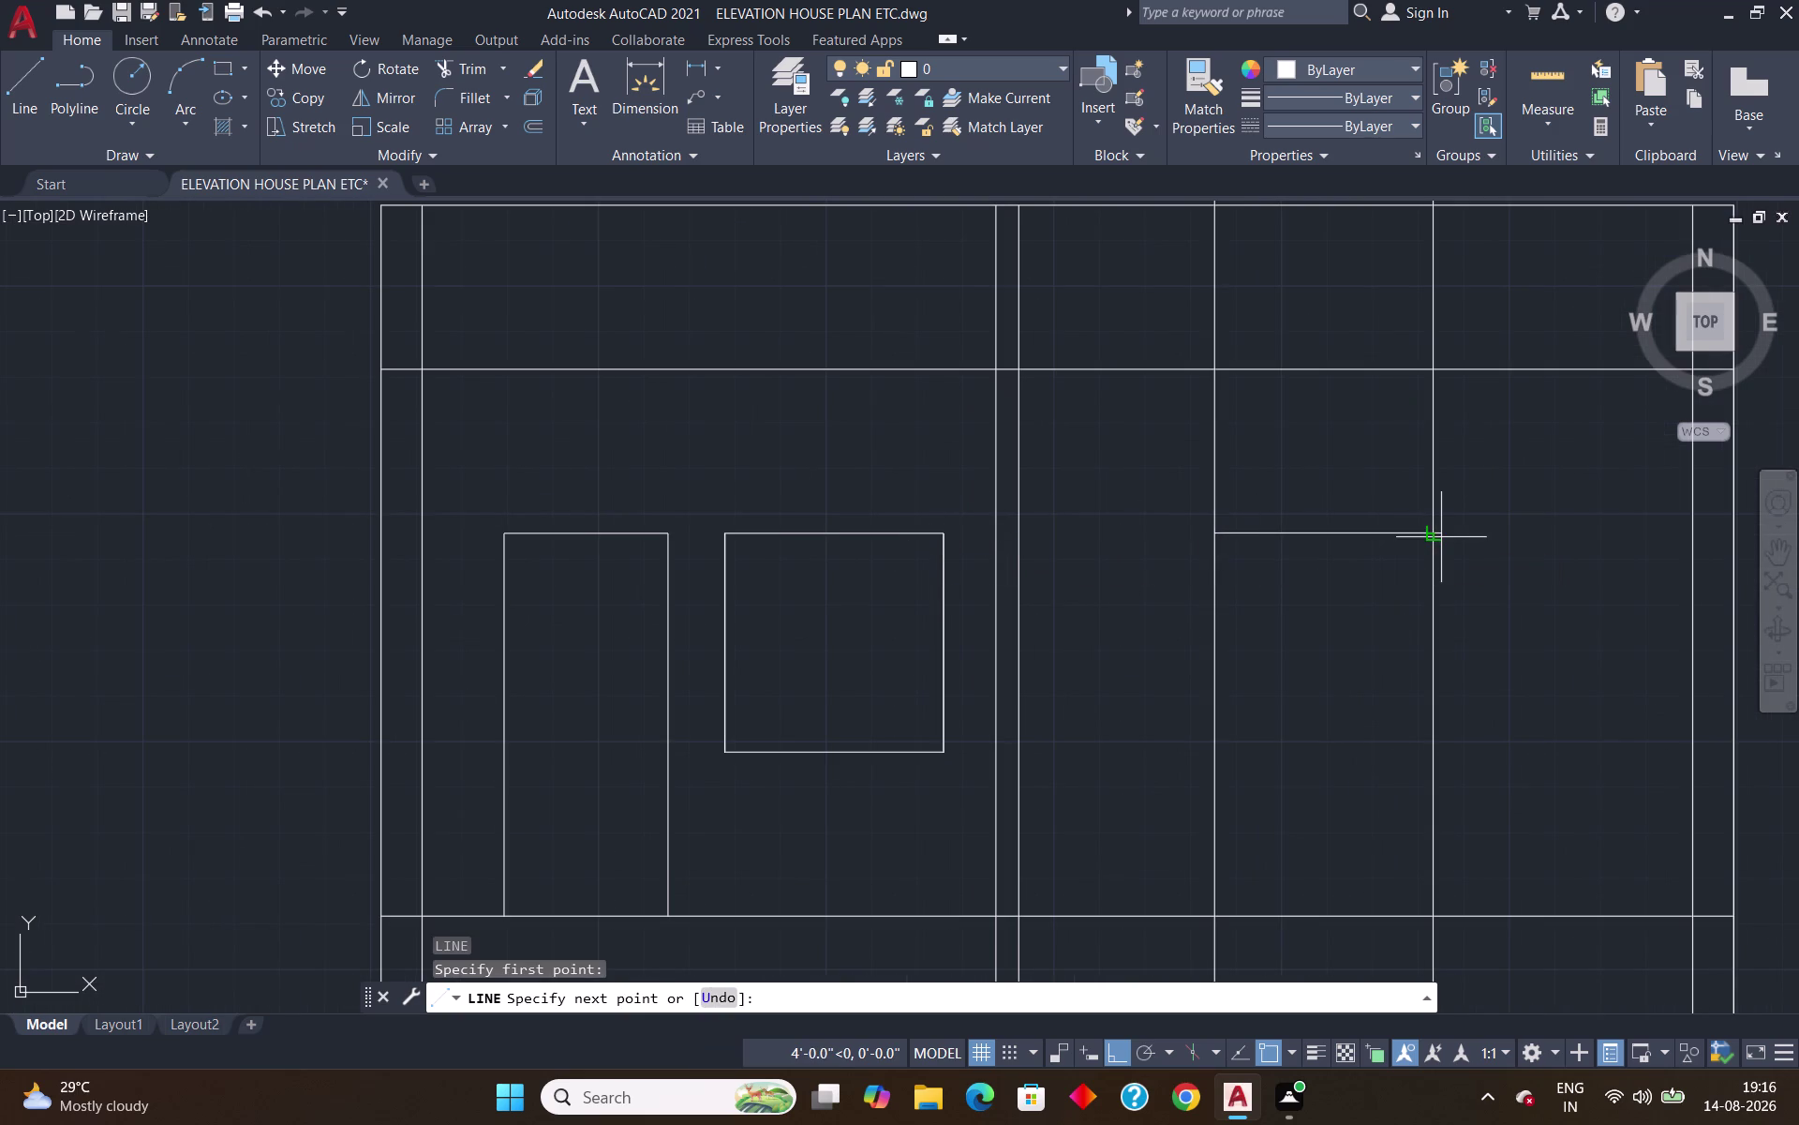
click(1438, 534)
key(Return)
key(o)
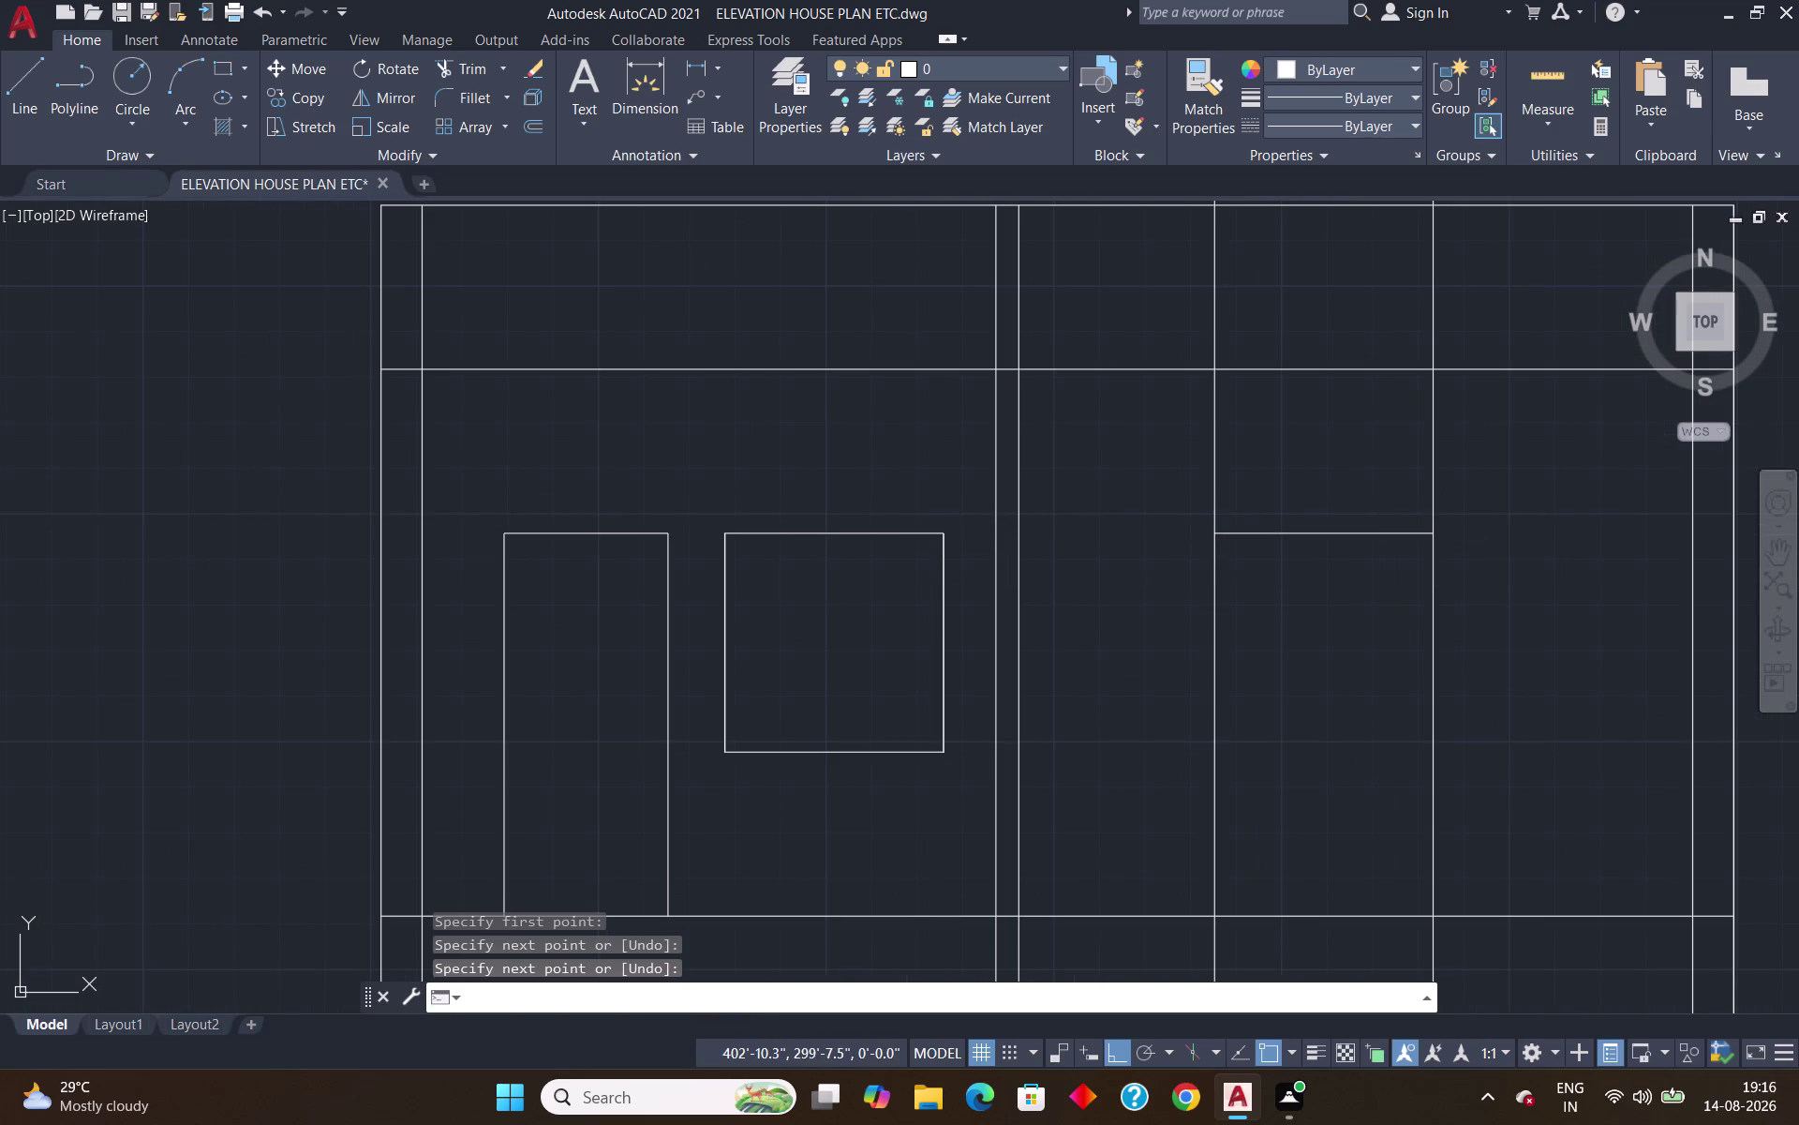
key(Return)
key(Return)
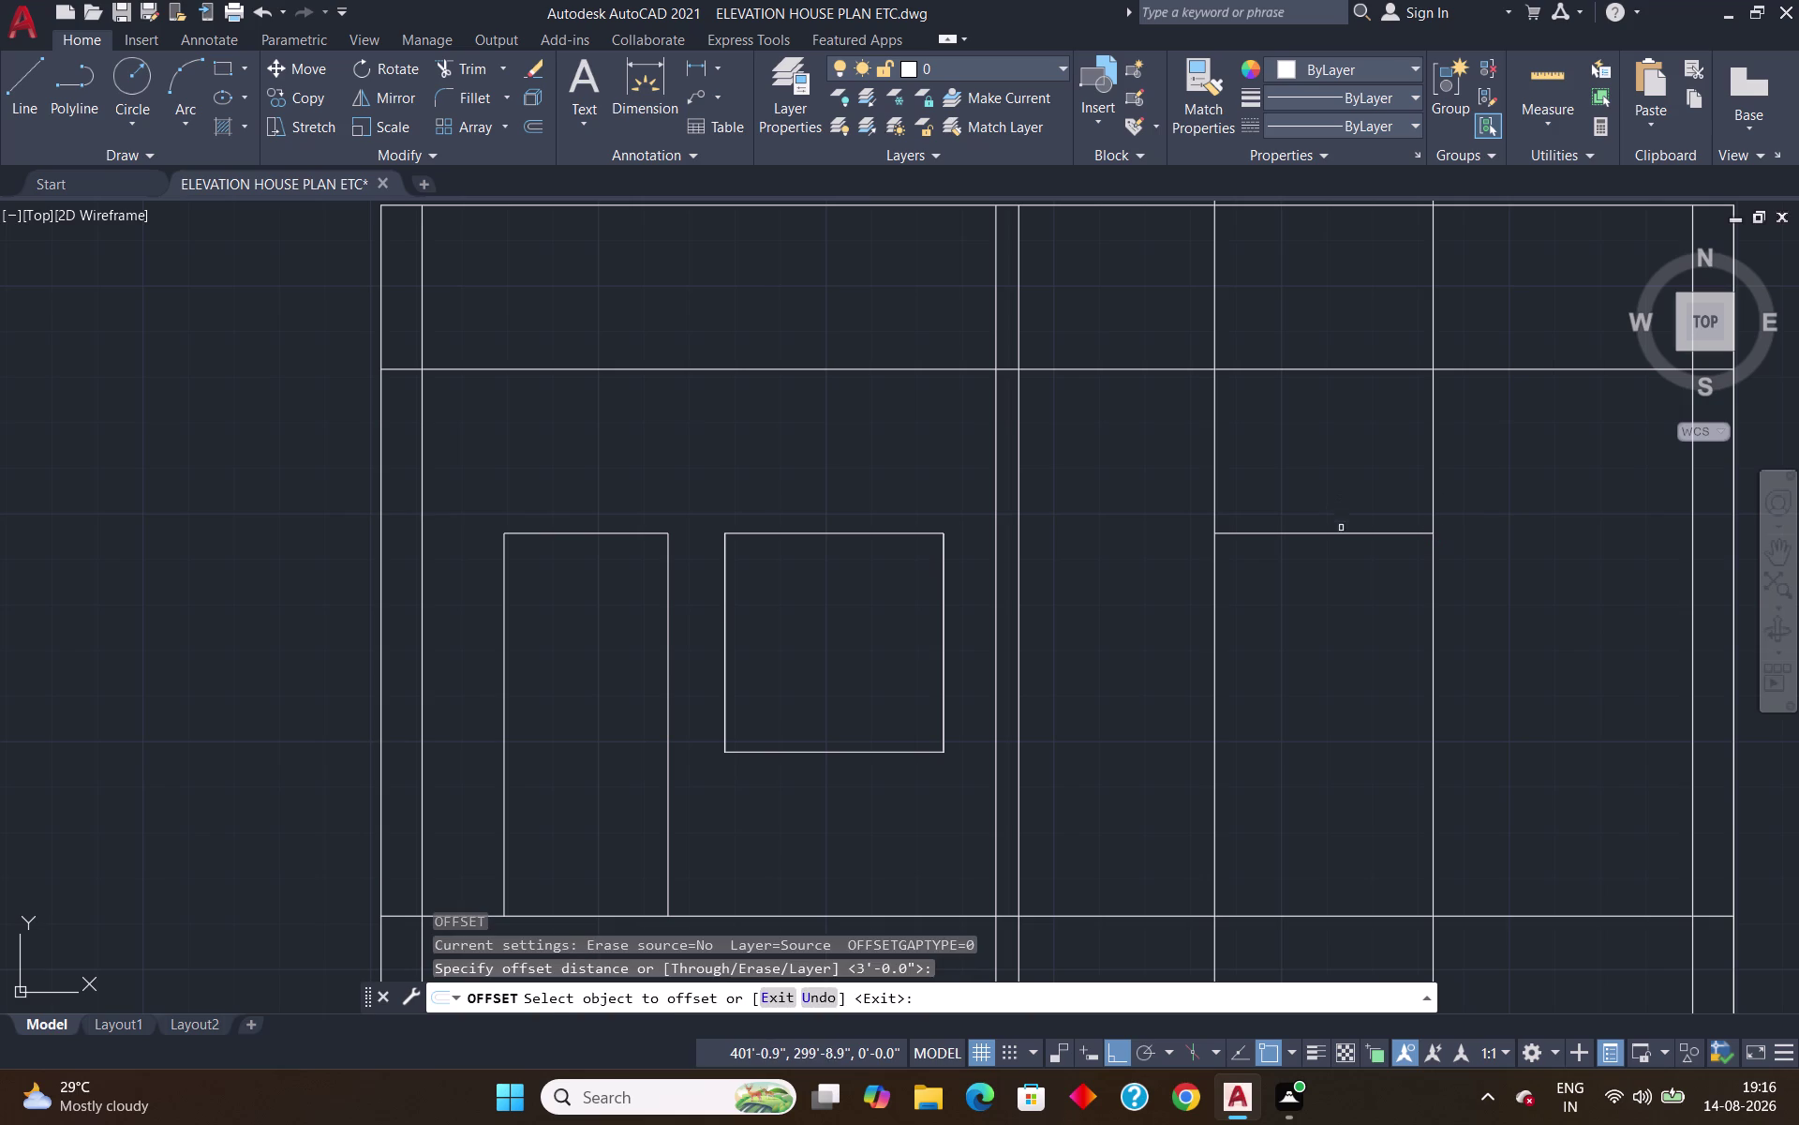
click(1344, 535)
click(1336, 588)
key(Return)
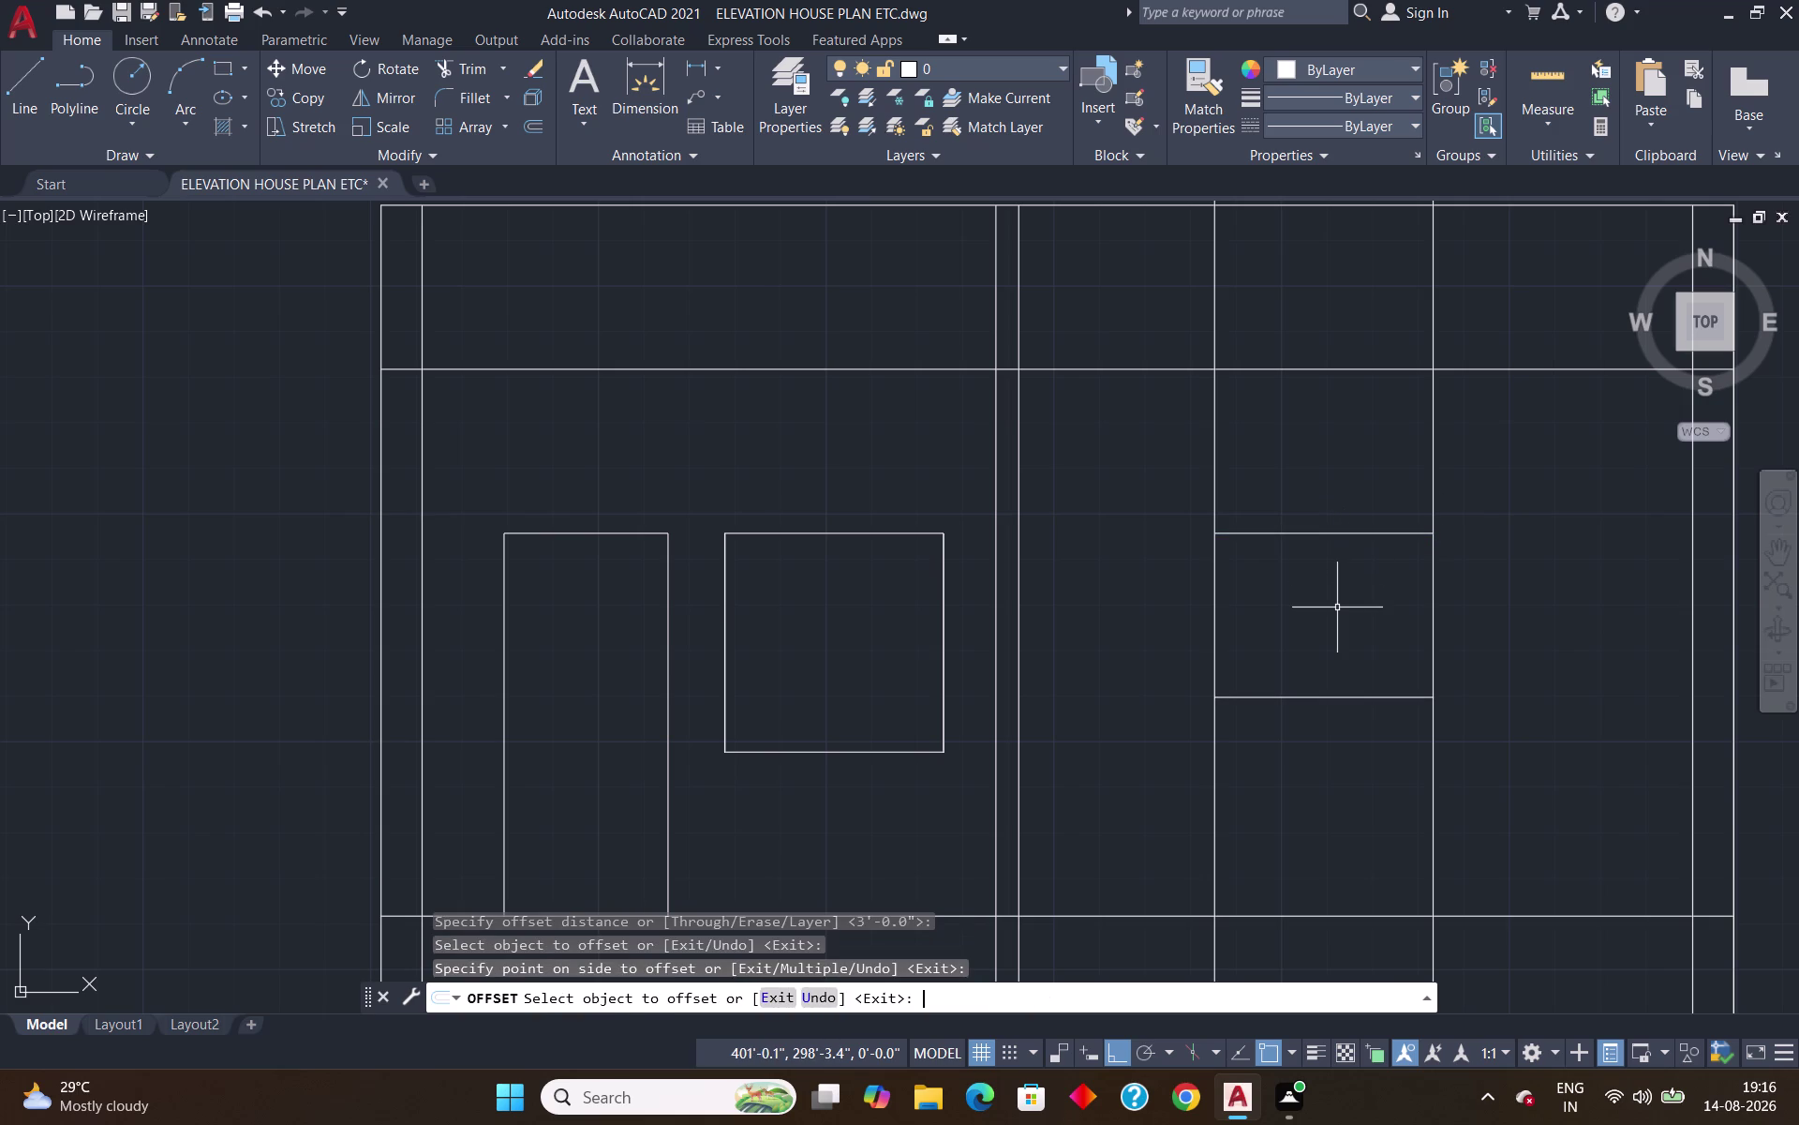
Trim the two wall lines below this window.
text(TR)
key(Return)
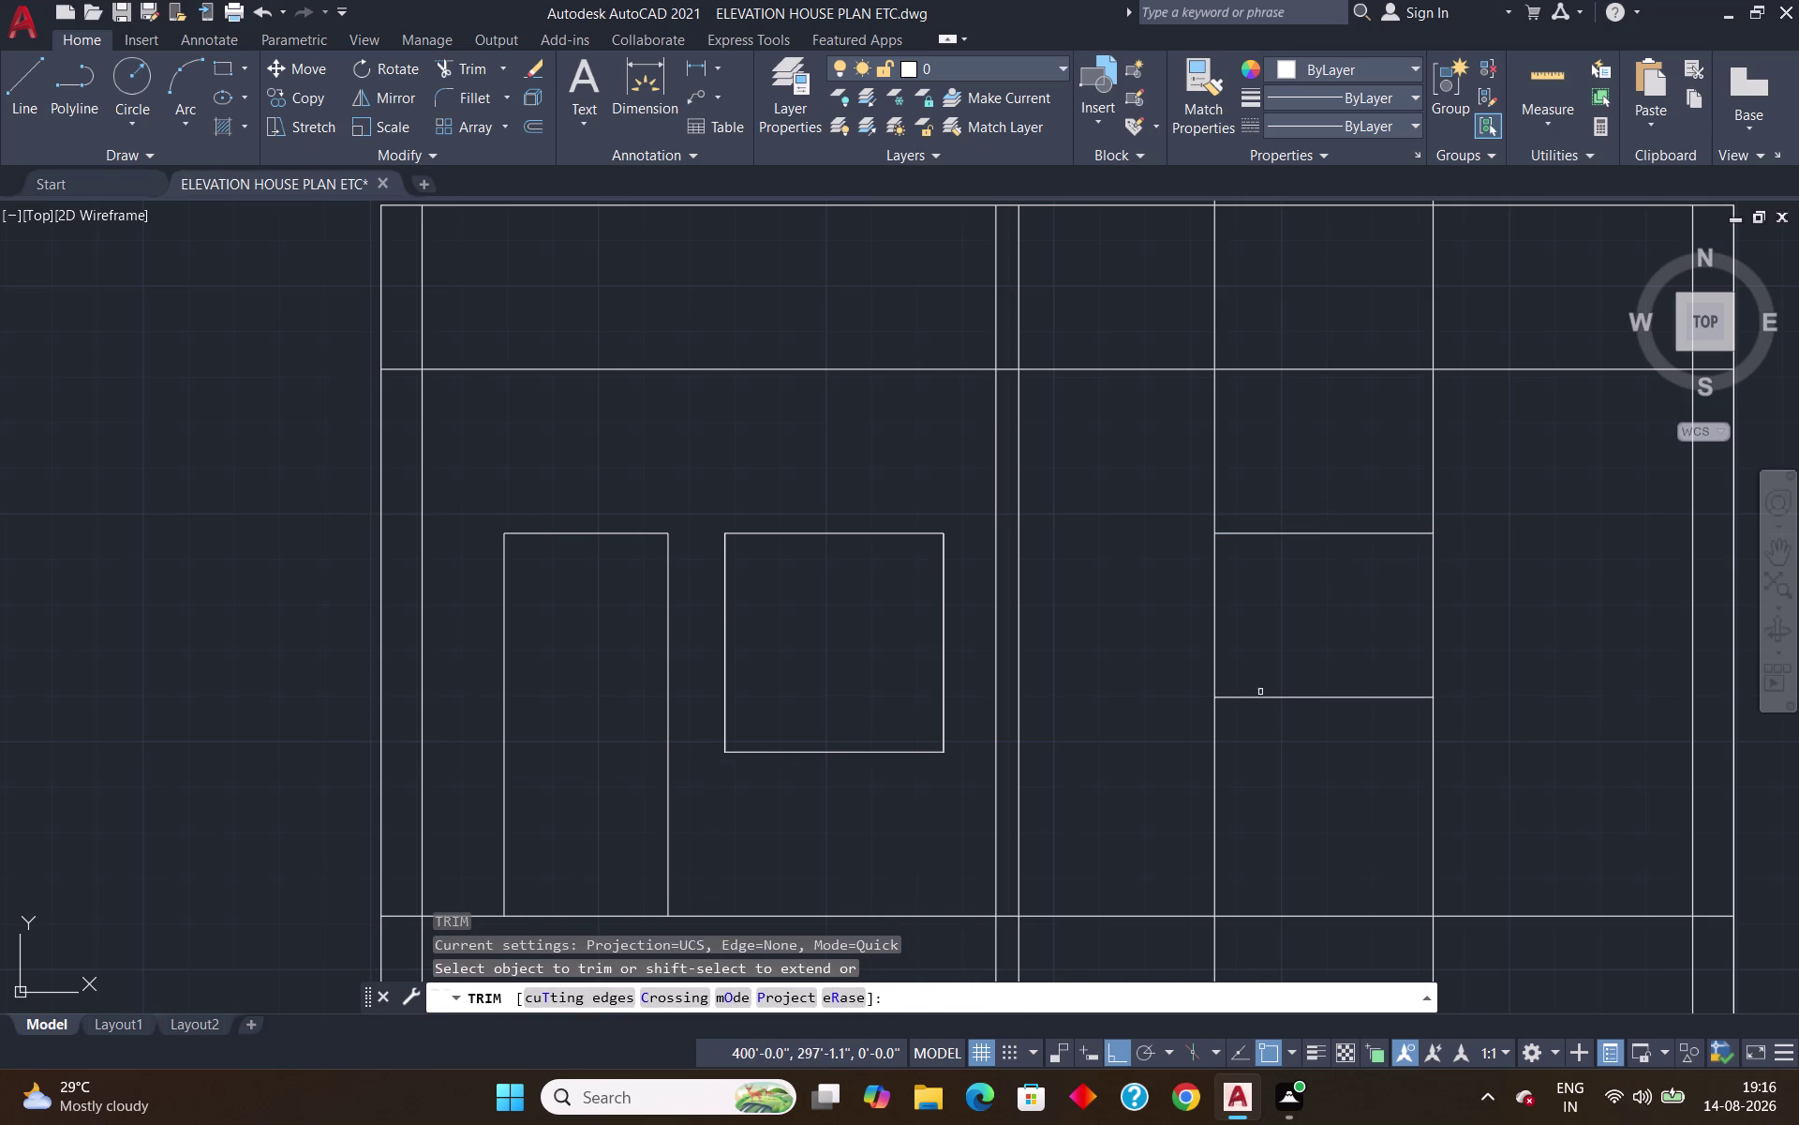
click(1214, 813)
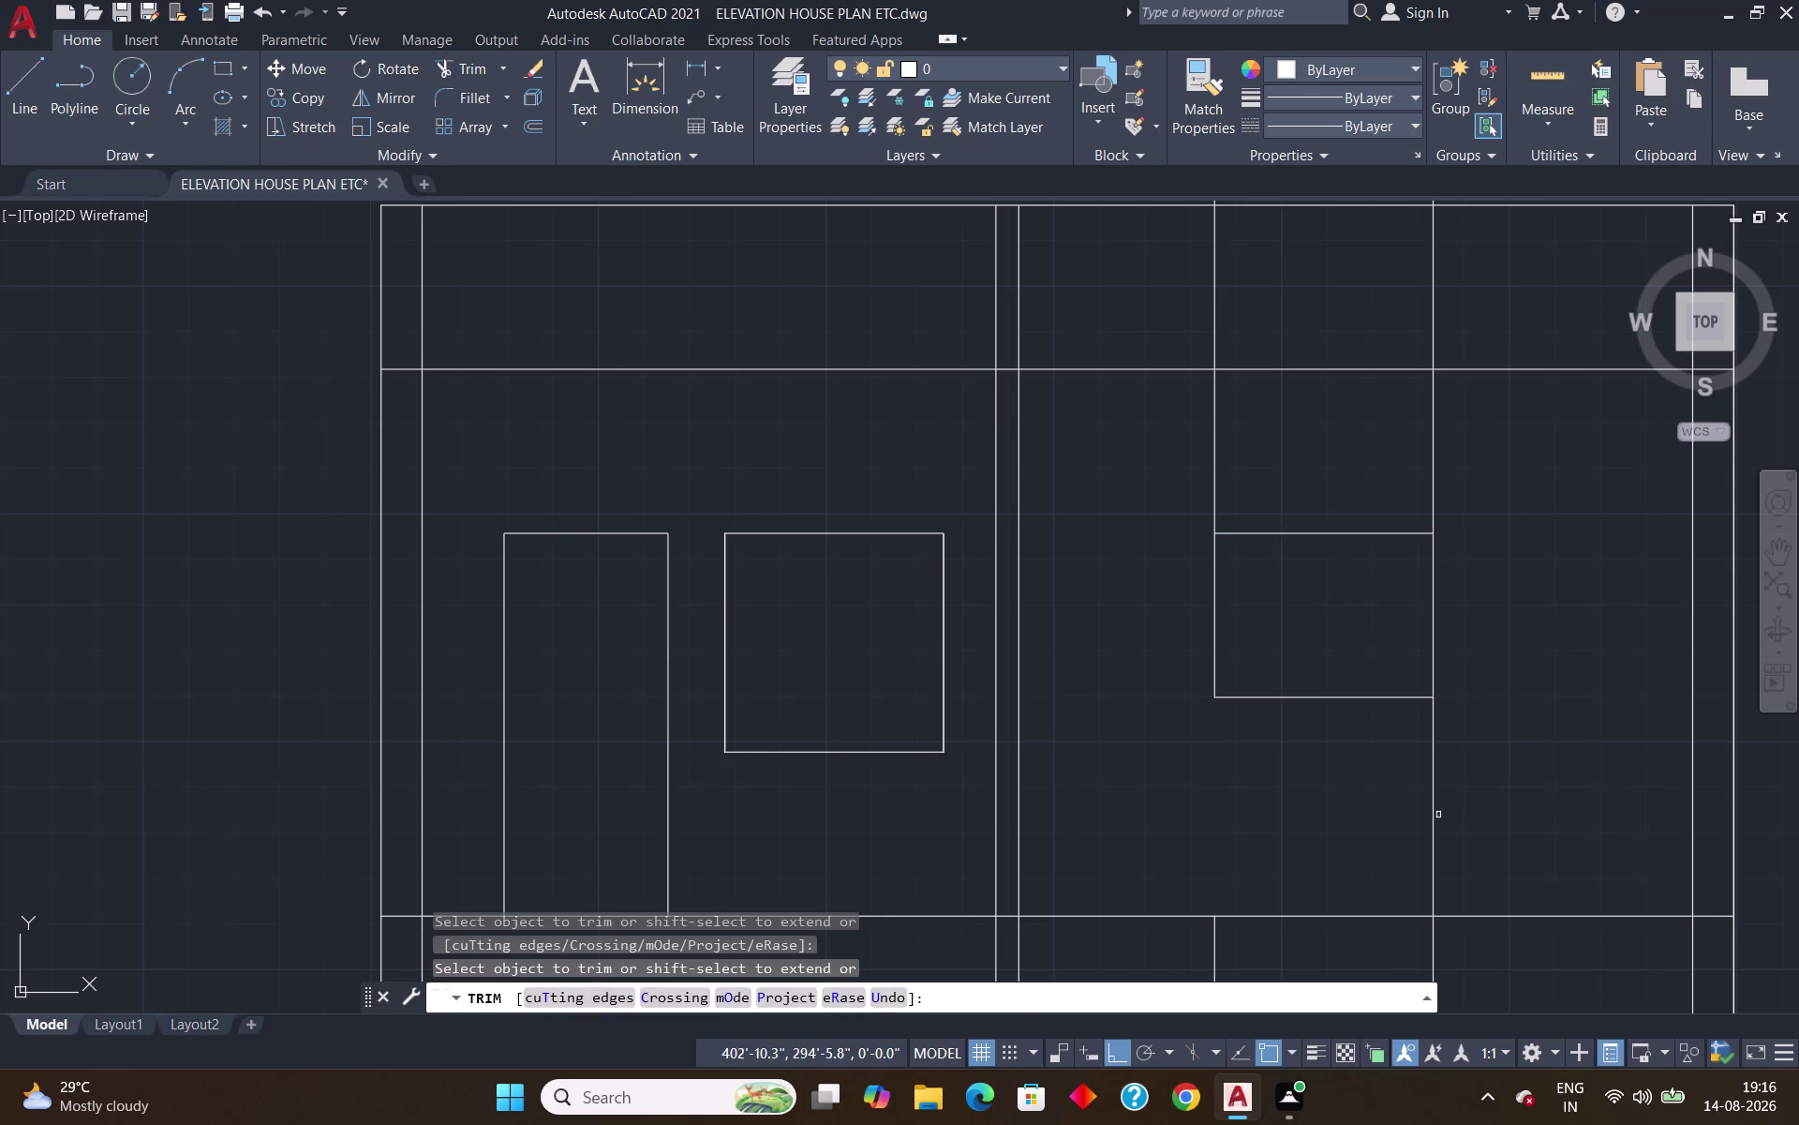
click(1431, 810)
scroll(down, 3)
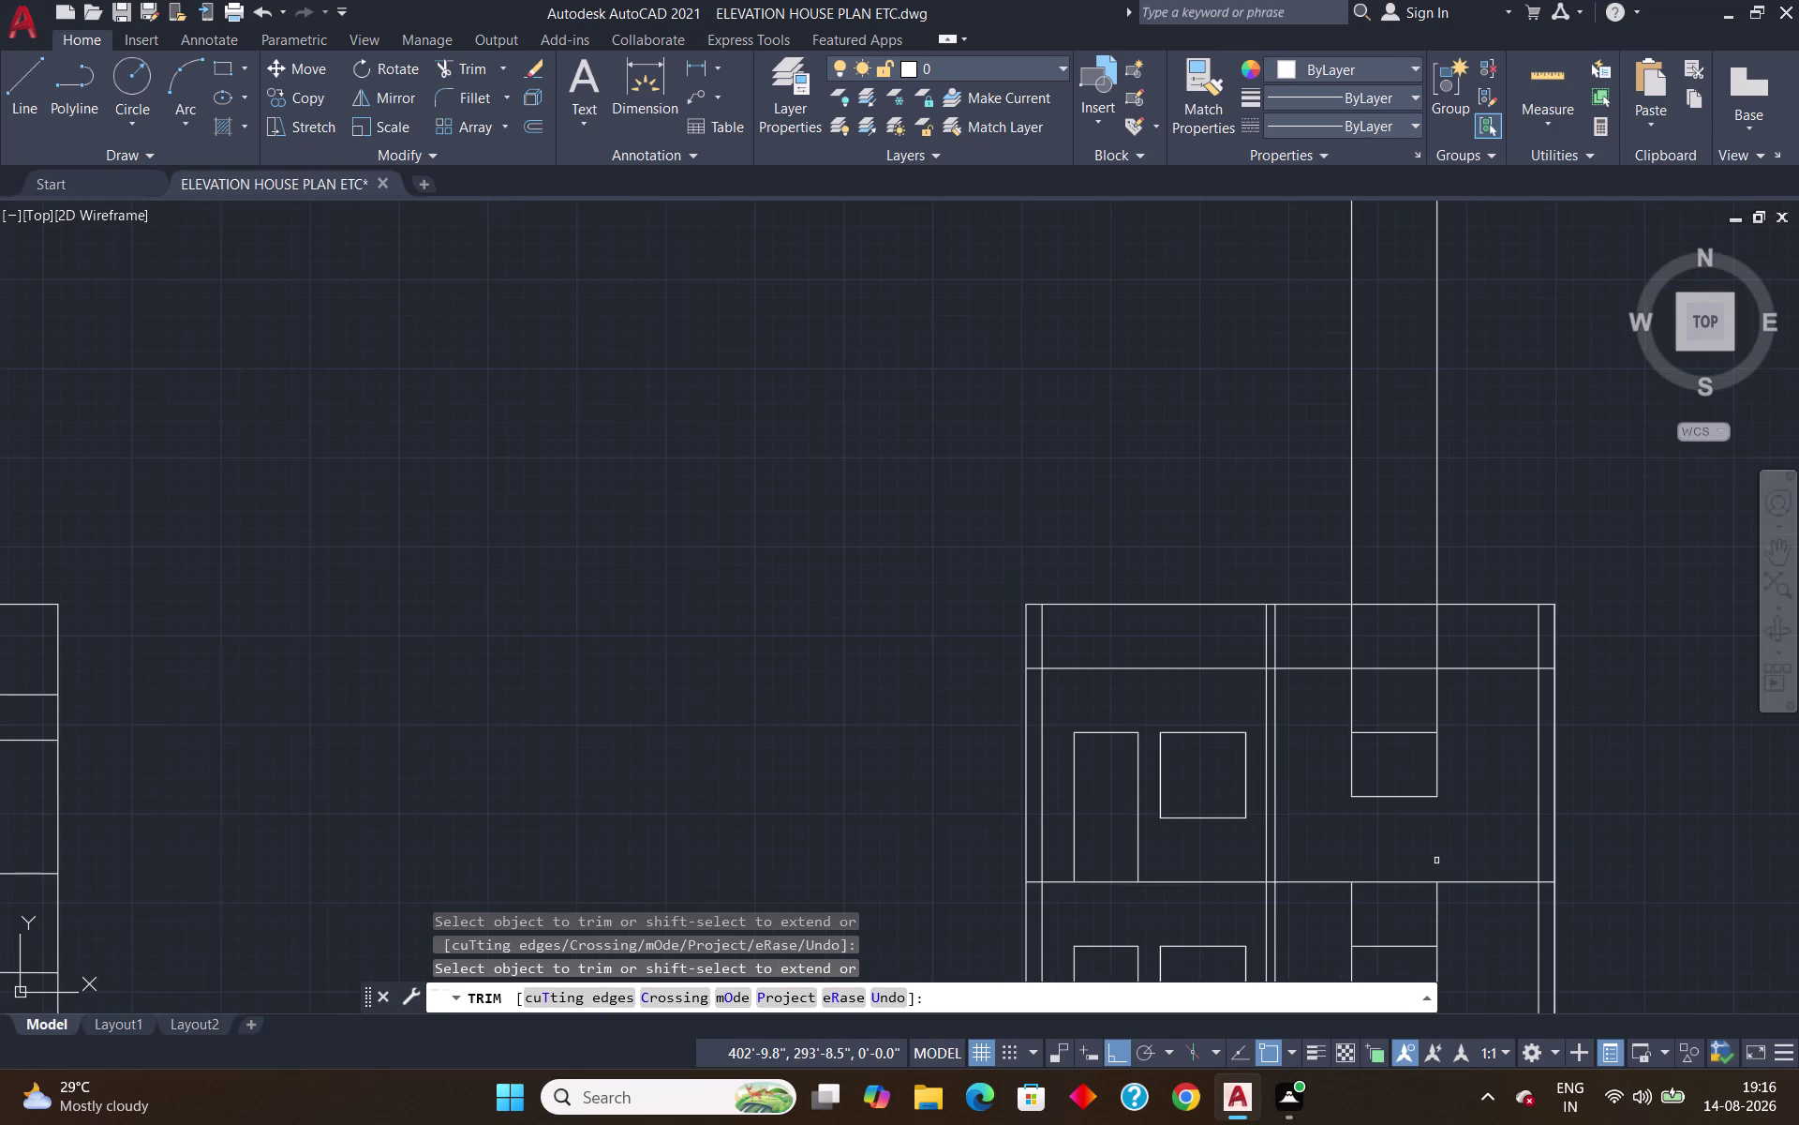
middle_drag(1435, 861, 1423, 832)
scroll(down, 3)
scroll(up, 3)
scroll(down, 3)
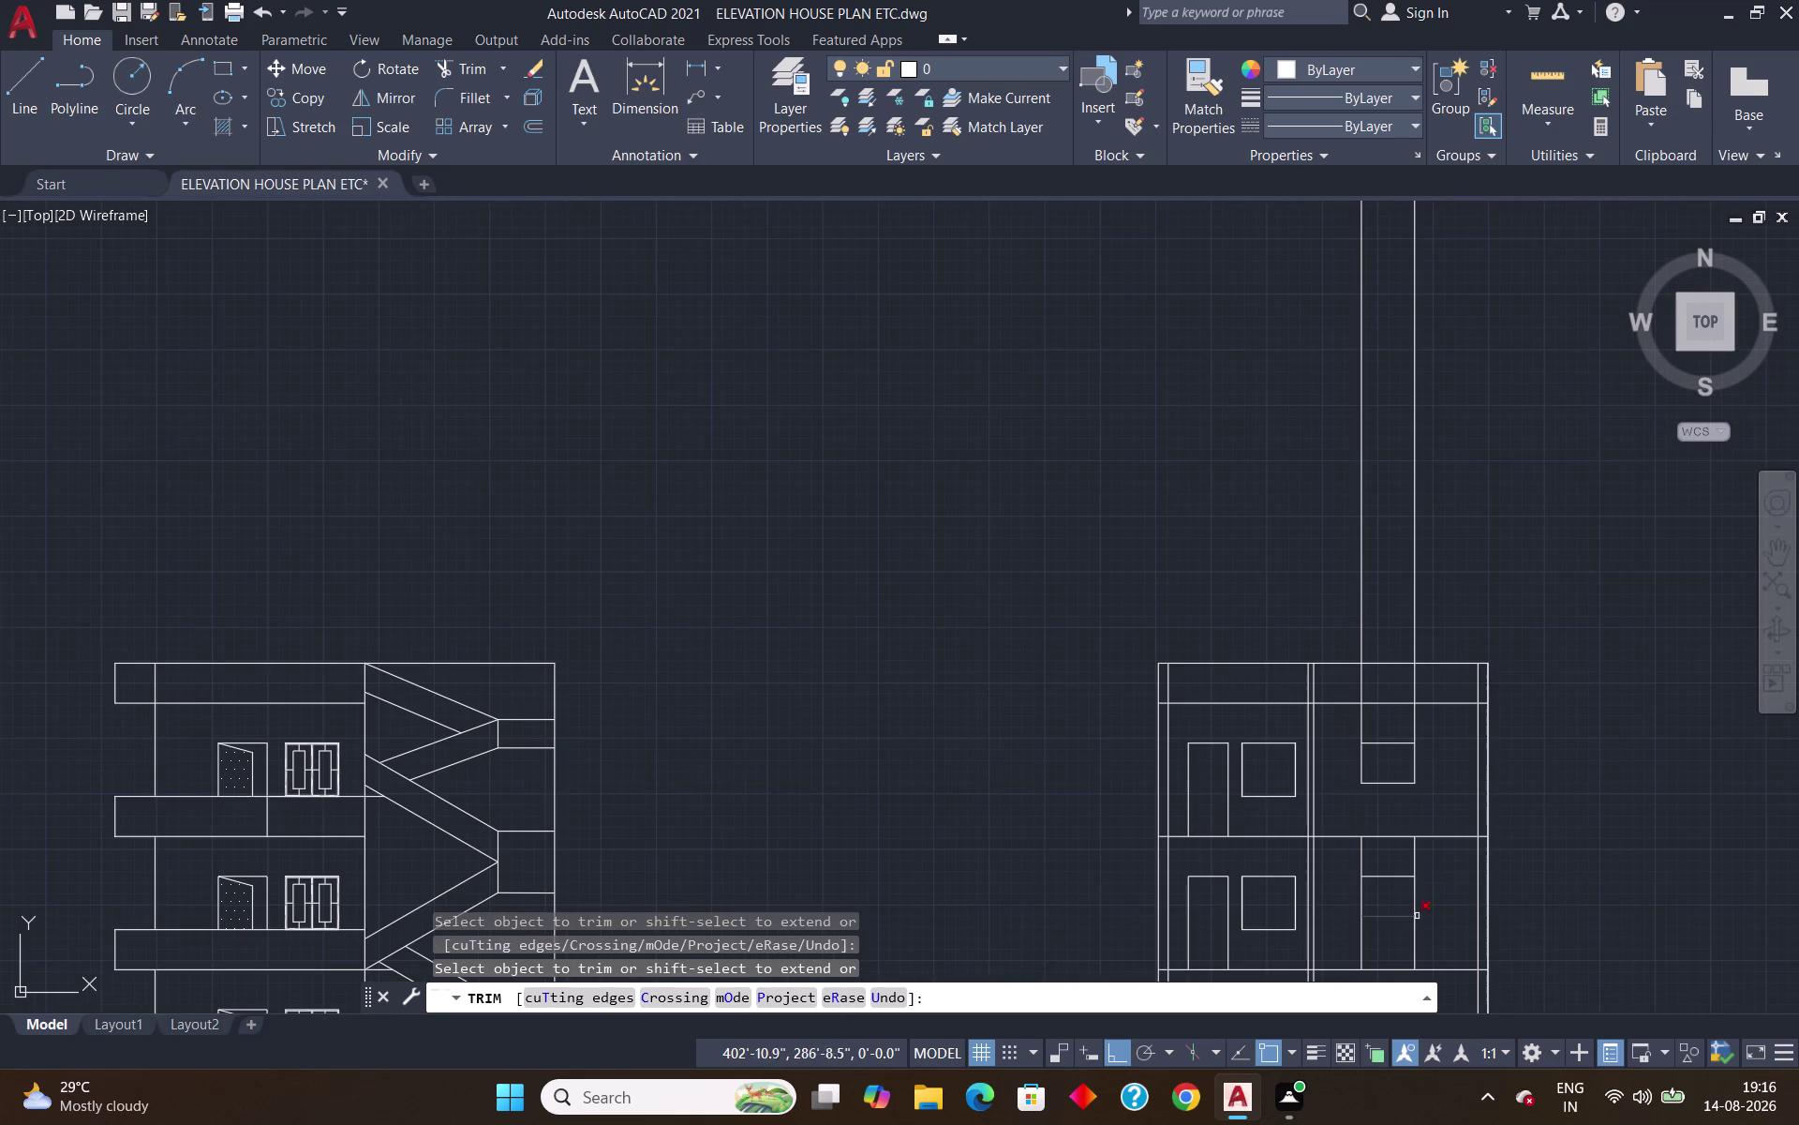
middle_drag(1418, 917, 1345, 821)
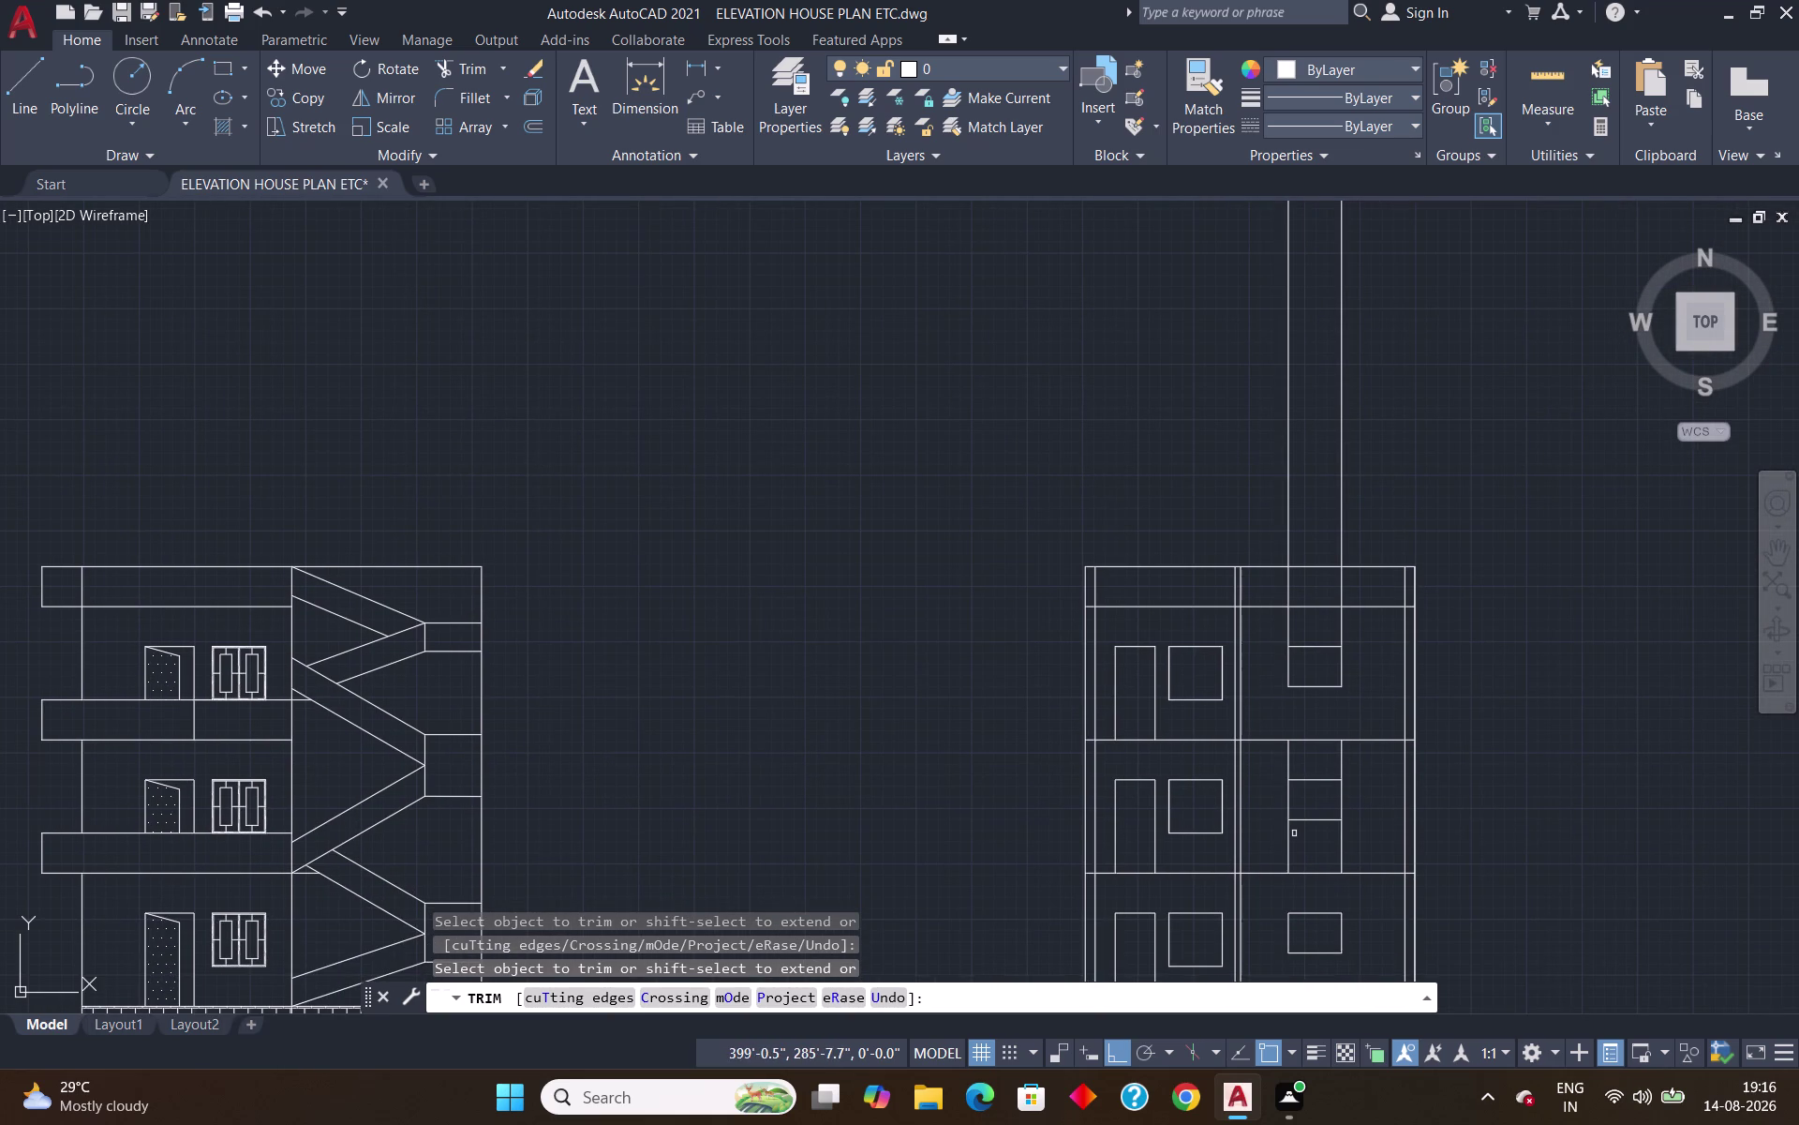
Trim the stray projection lines inside the right elevation, fencing across the rest.
click(1289, 838)
click(1343, 848)
click(1287, 760)
click(1342, 769)
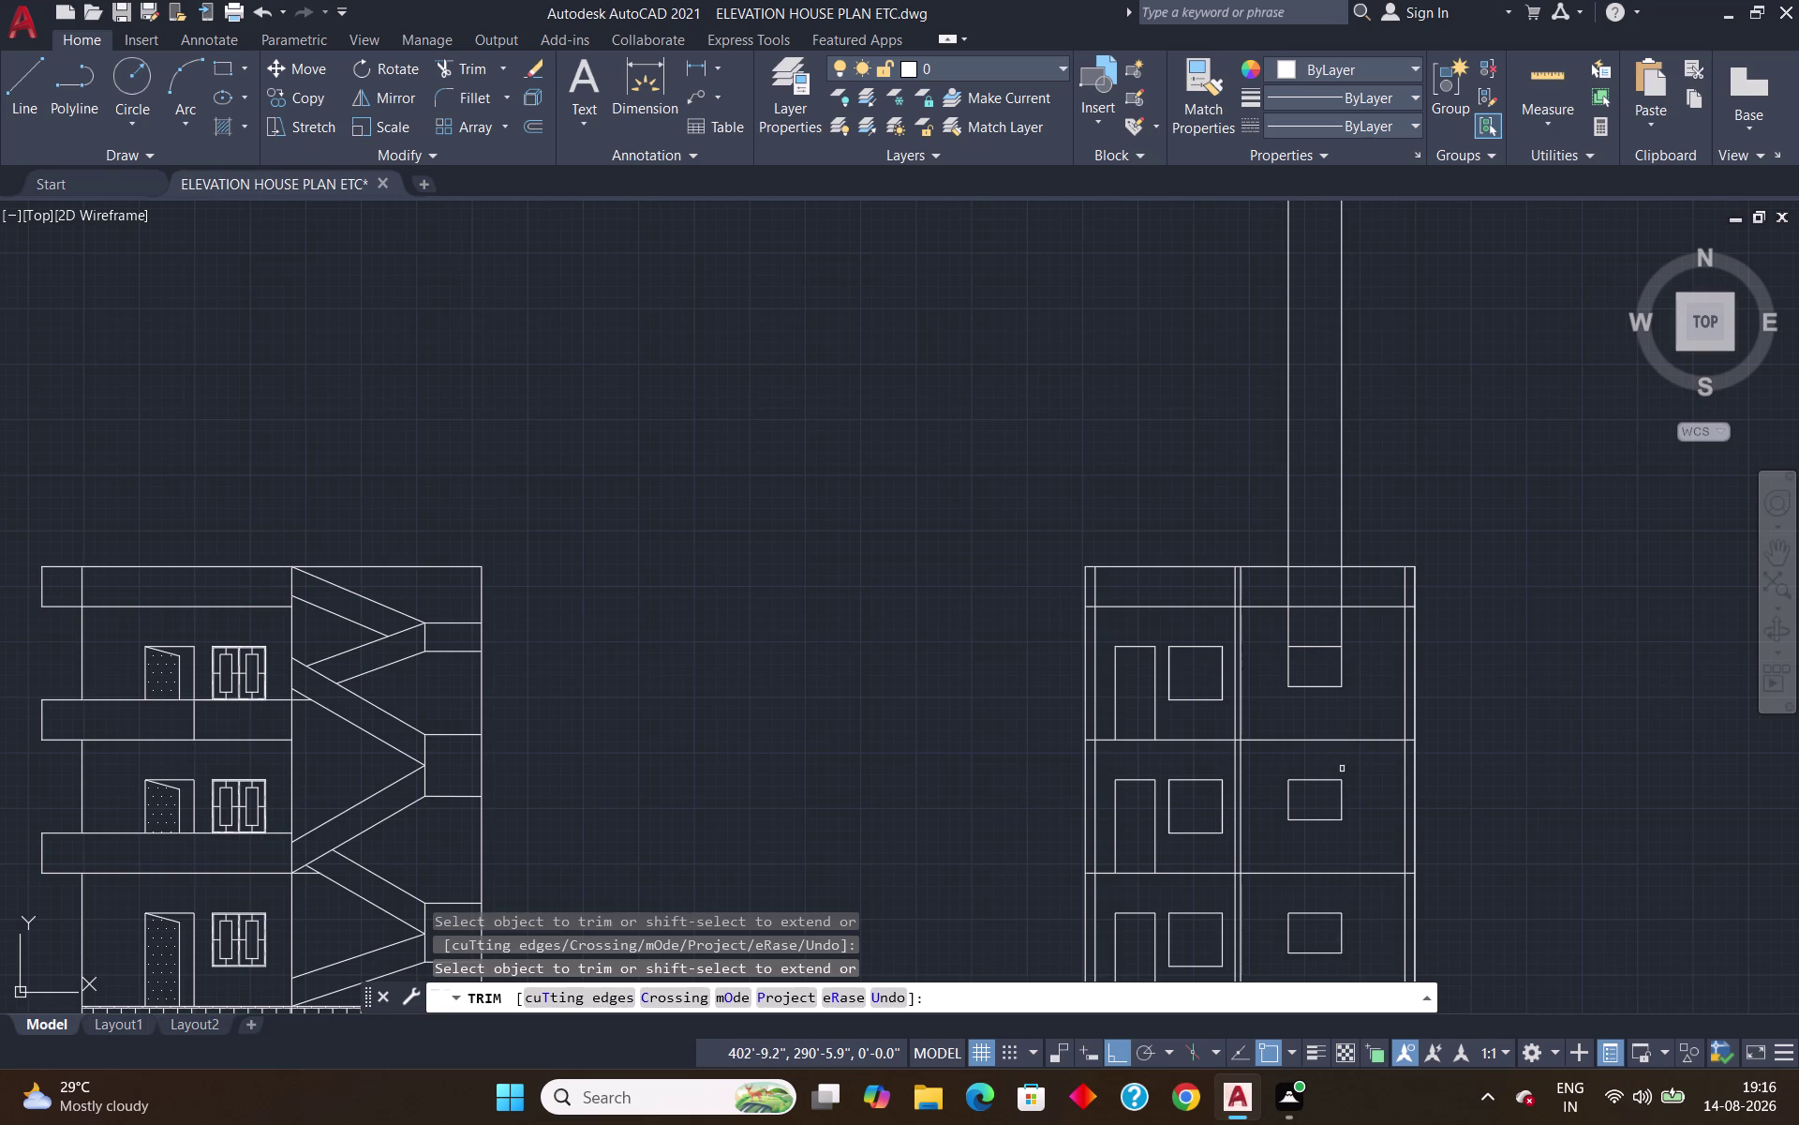
click(1289, 585)
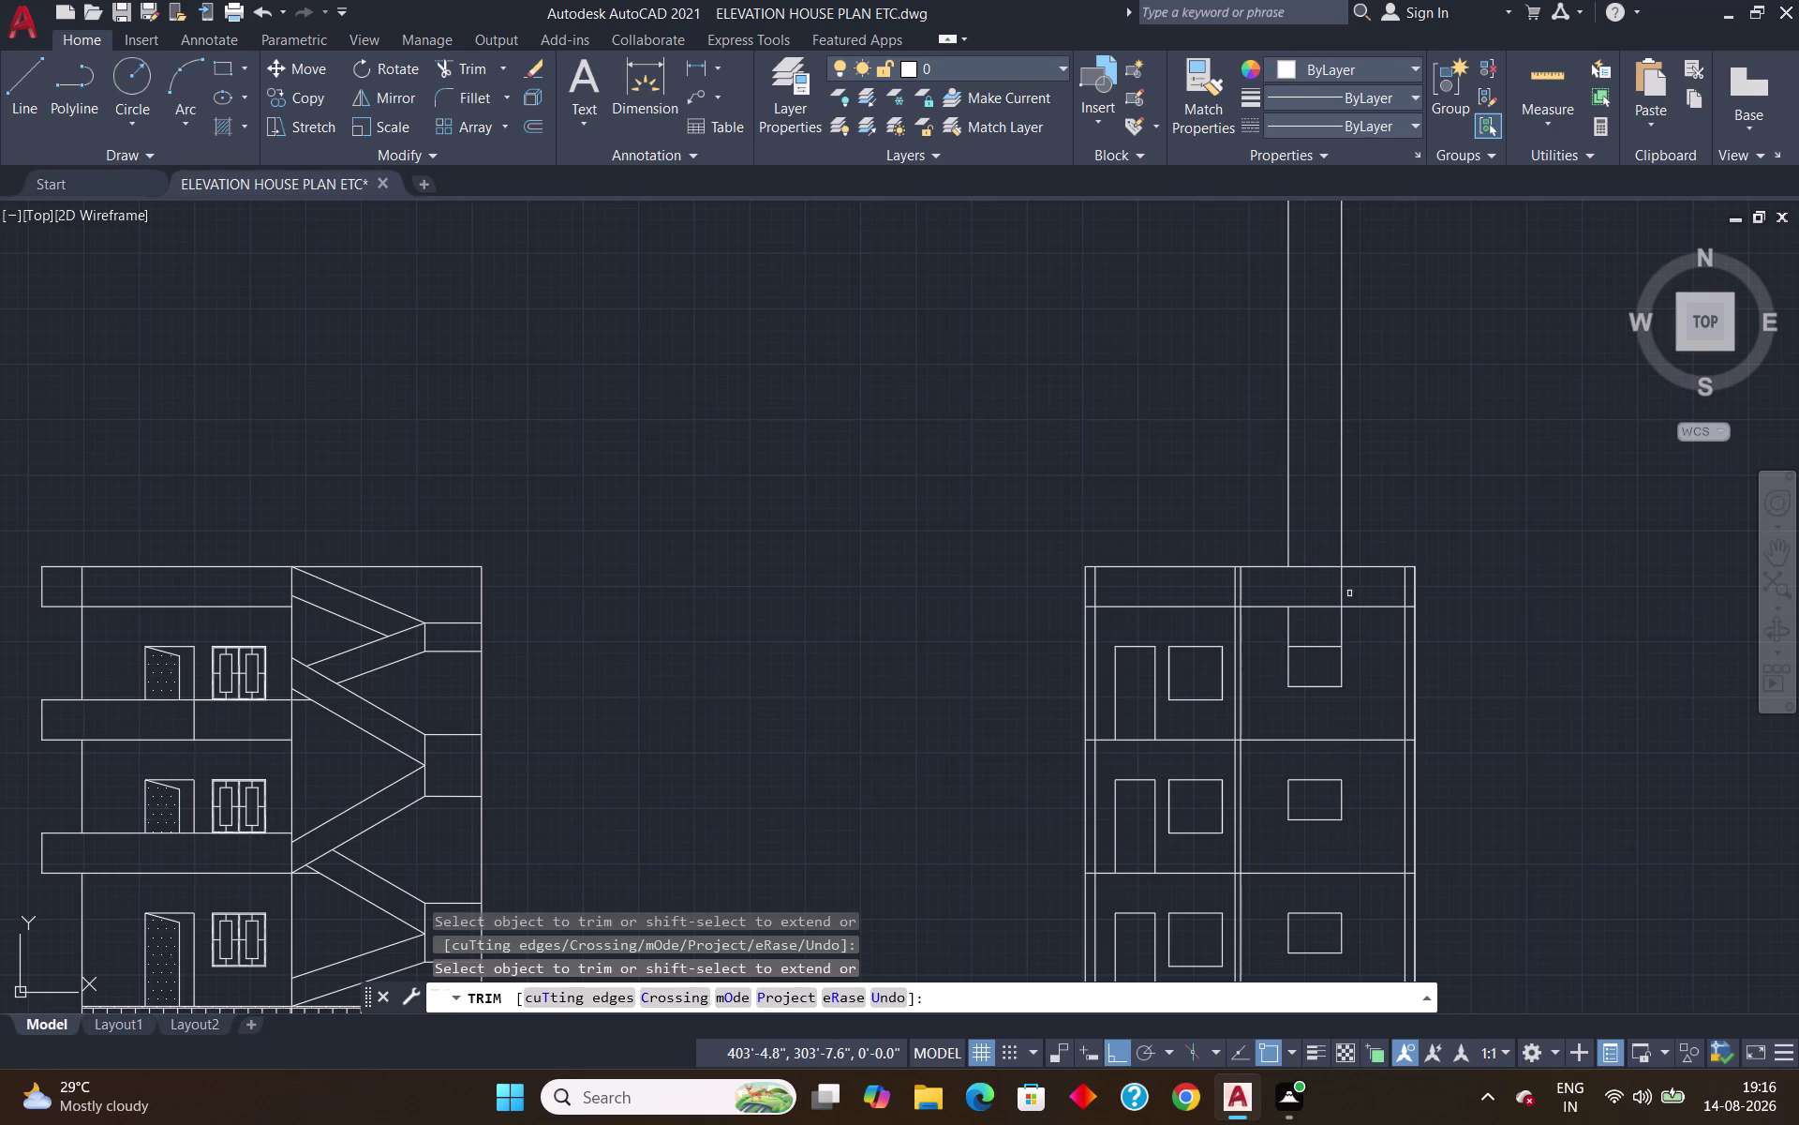
click(1343, 594)
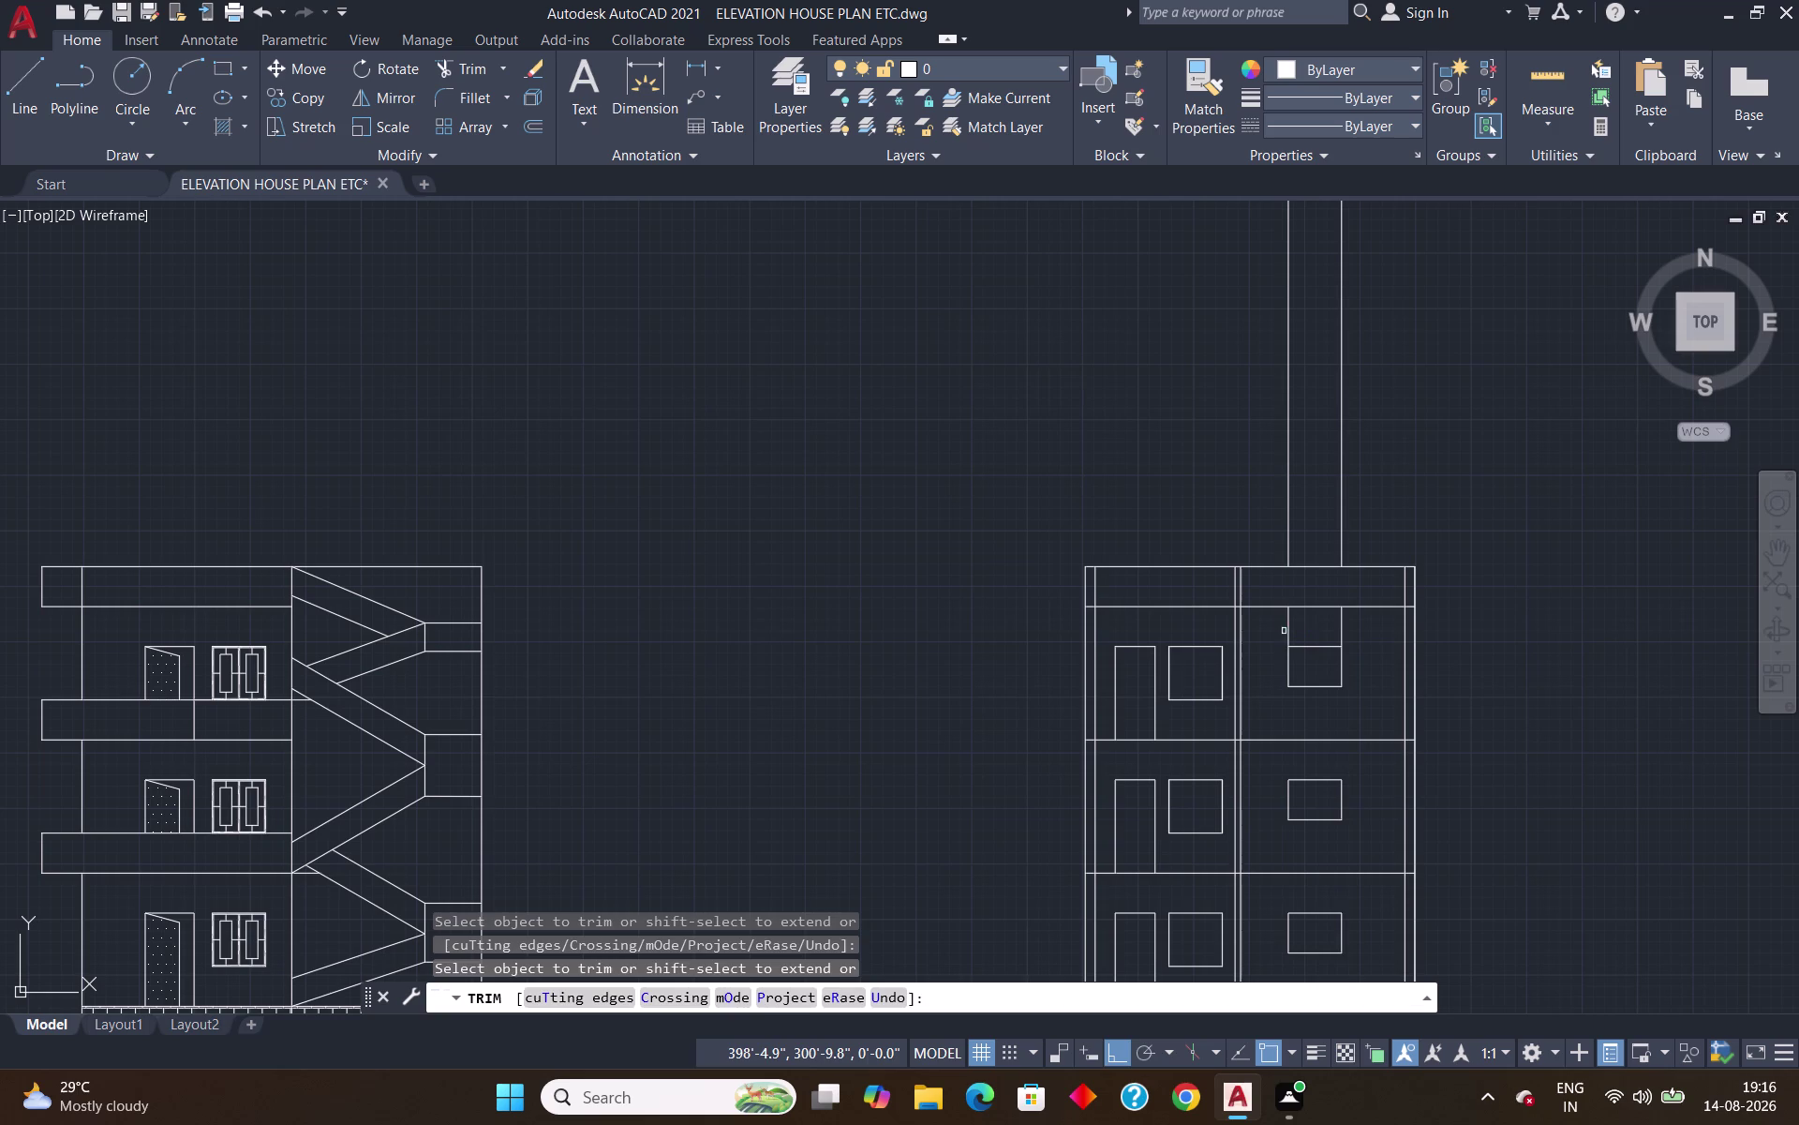
click(1284, 631)
click(1354, 631)
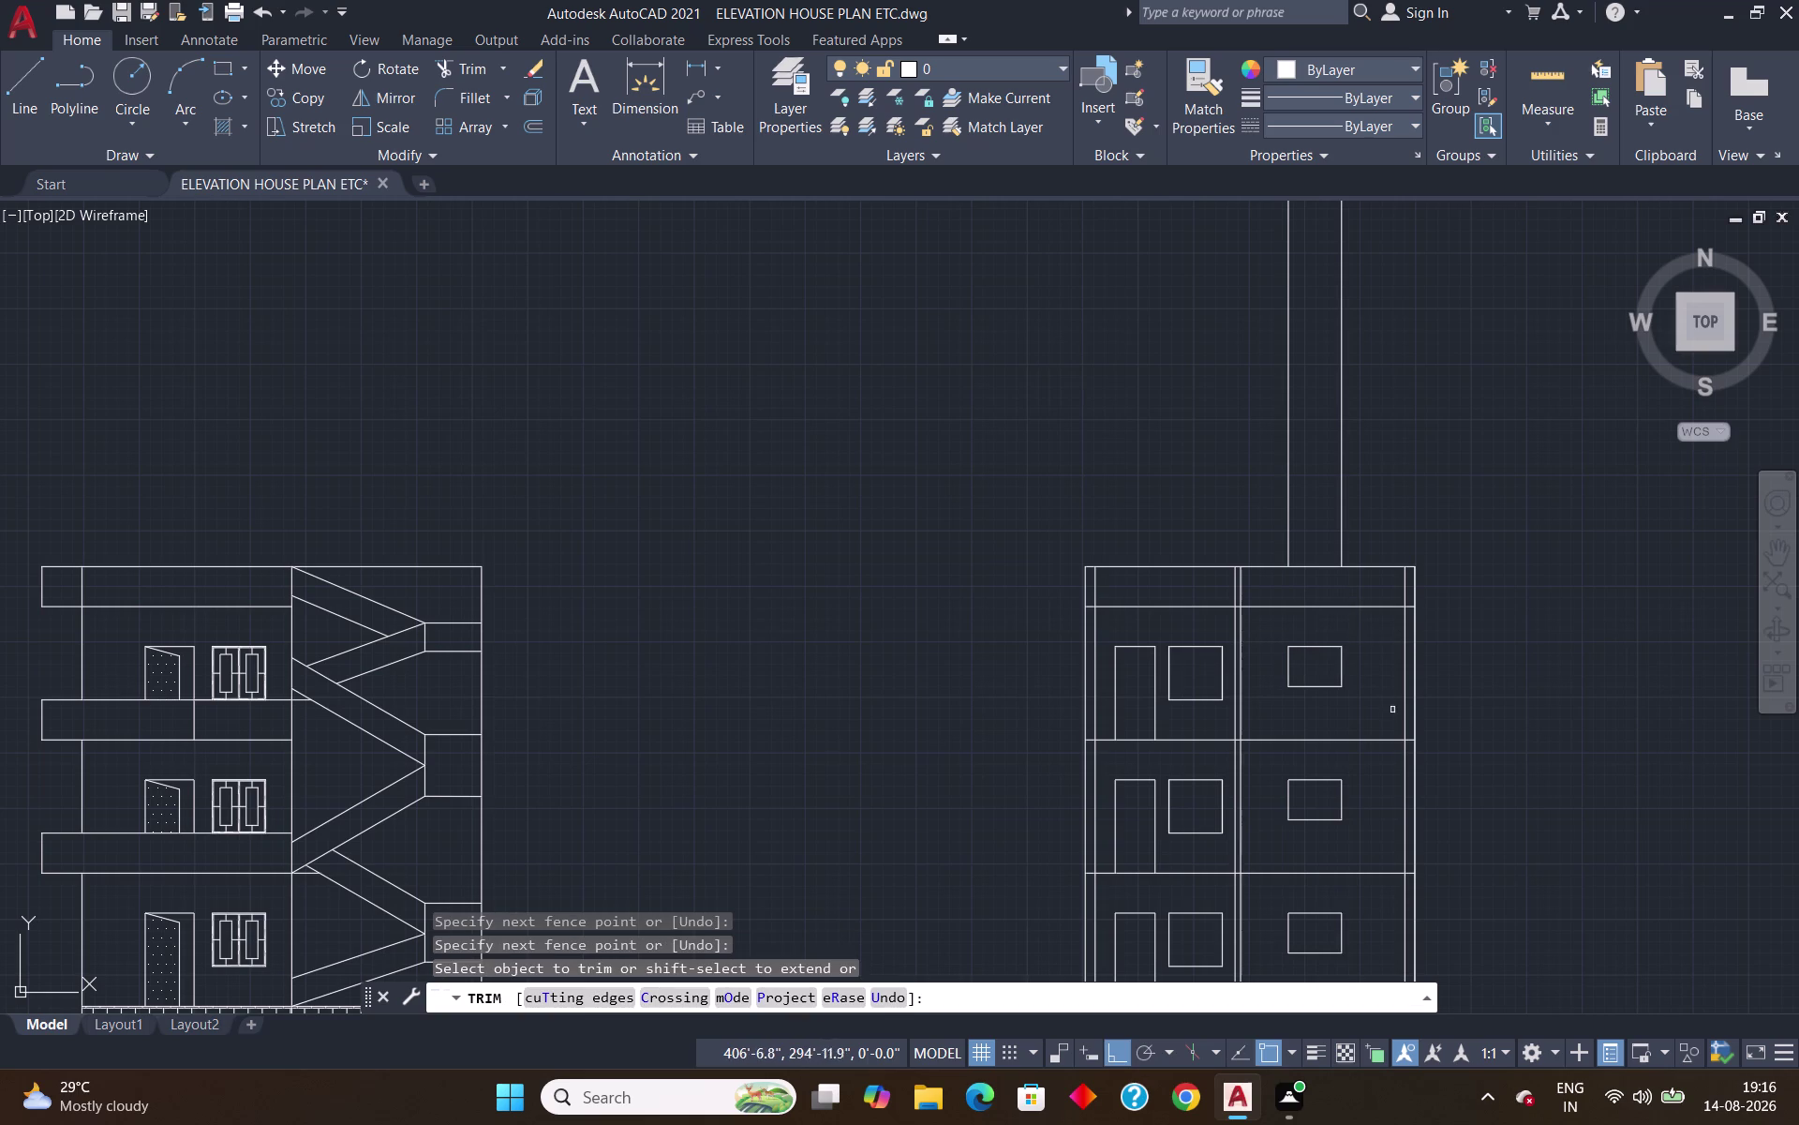
scroll(down, 3)
middle_drag(1421, 875, 1169, 736)
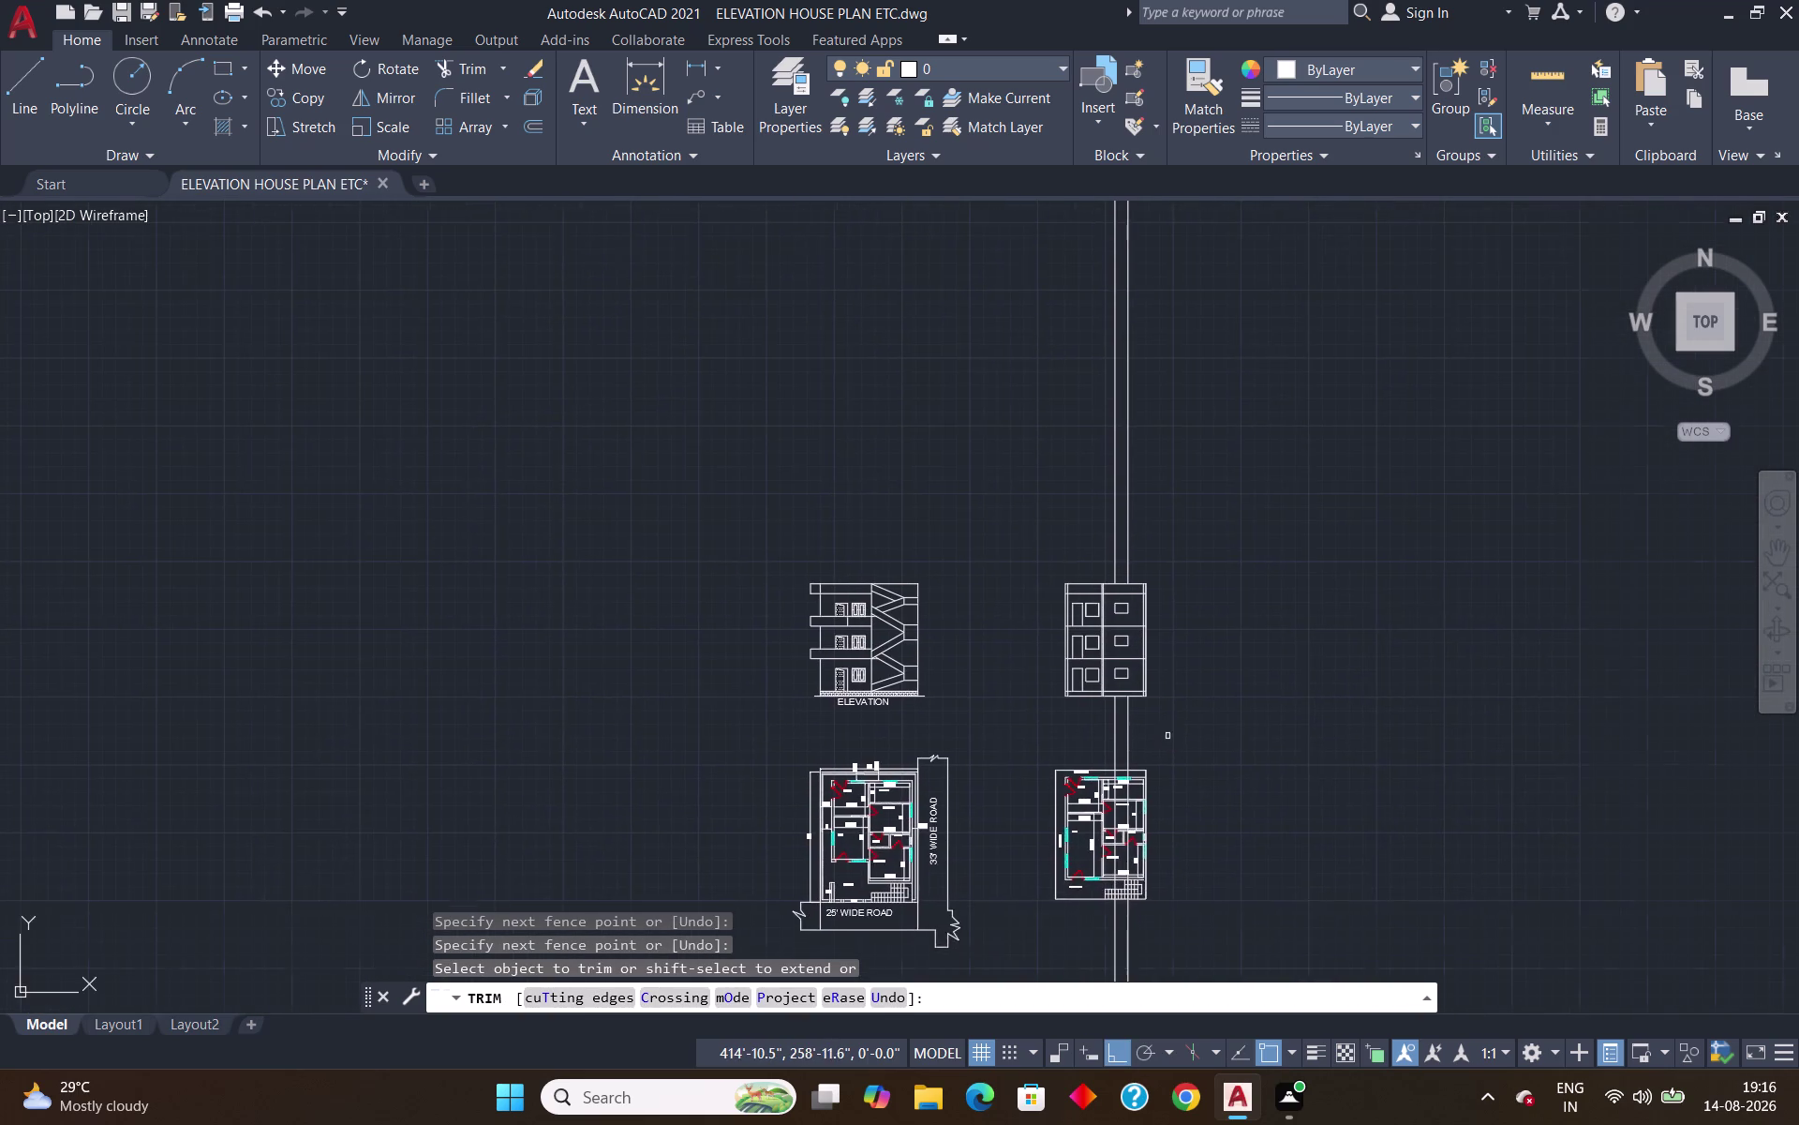
scroll(up, 3)
Delete the two construction rays below and the two above the right elevation.
key(Escape)
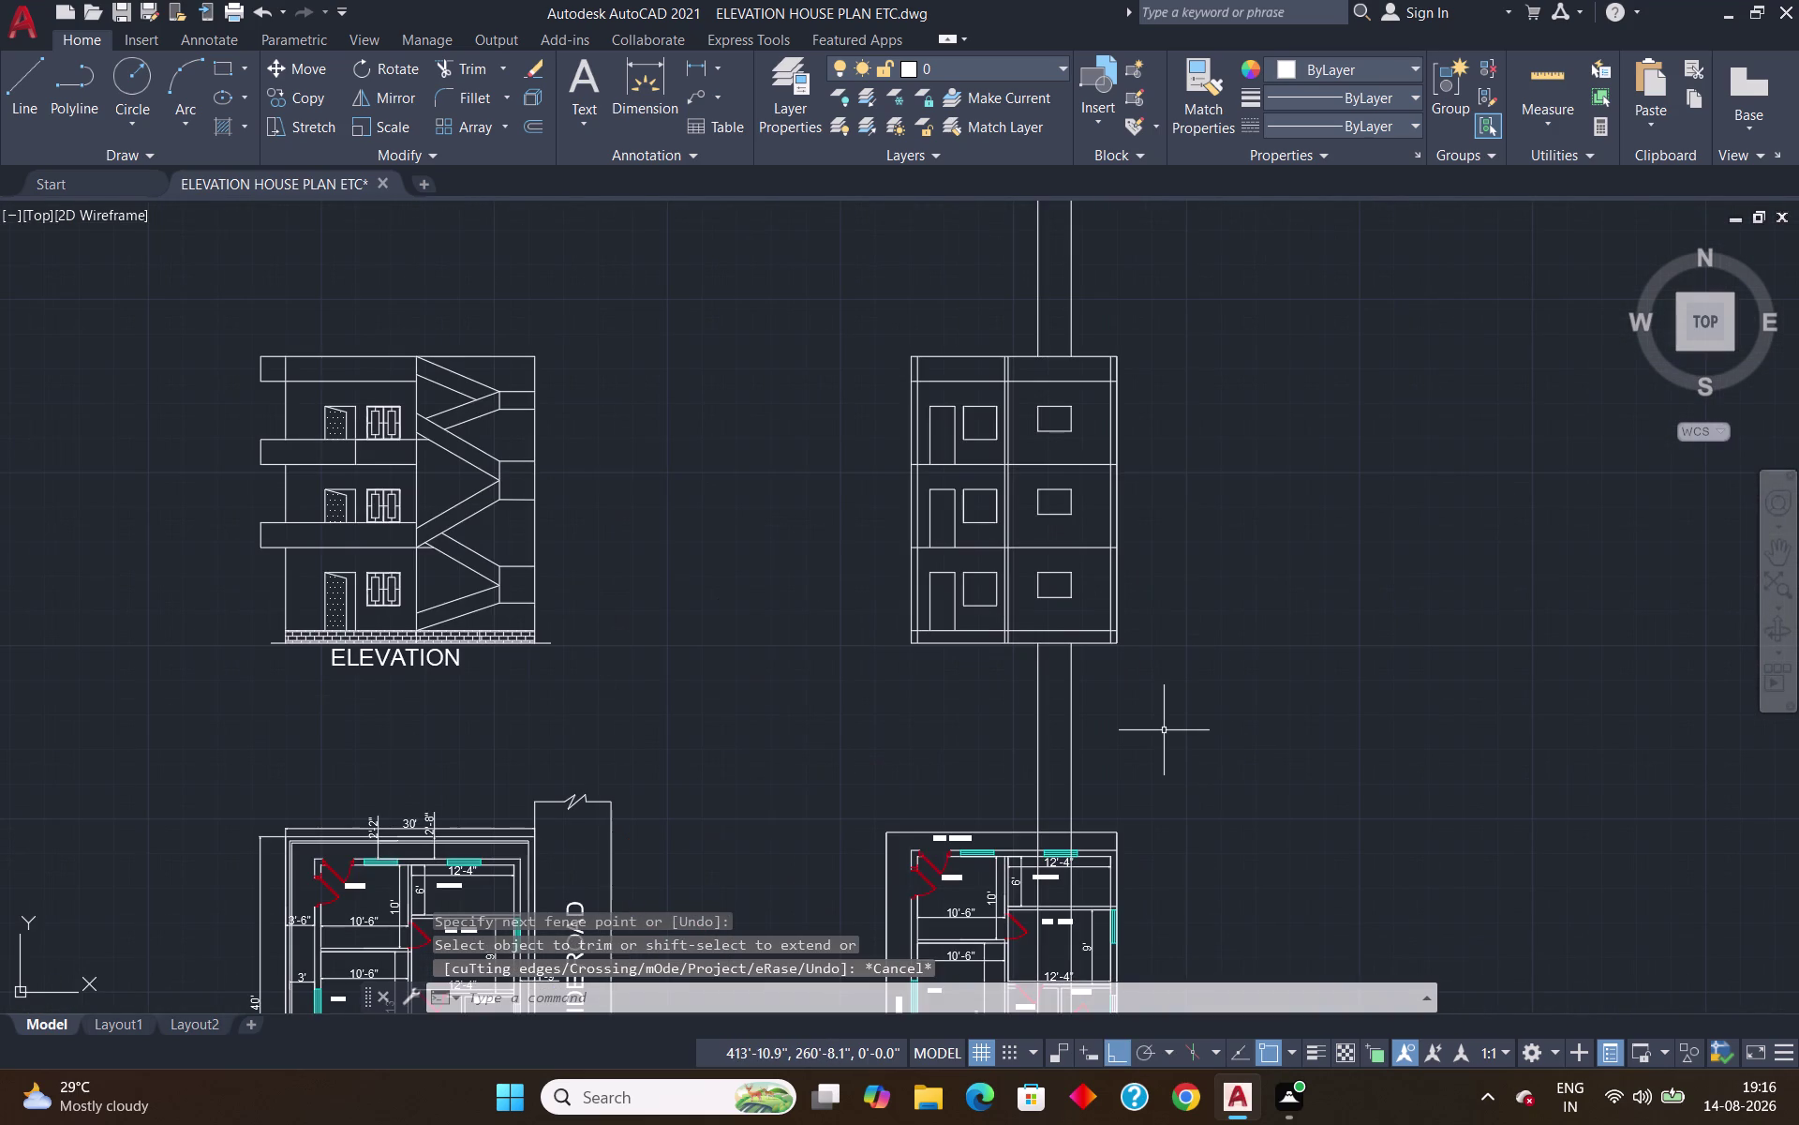
key(Escape)
text(TR)
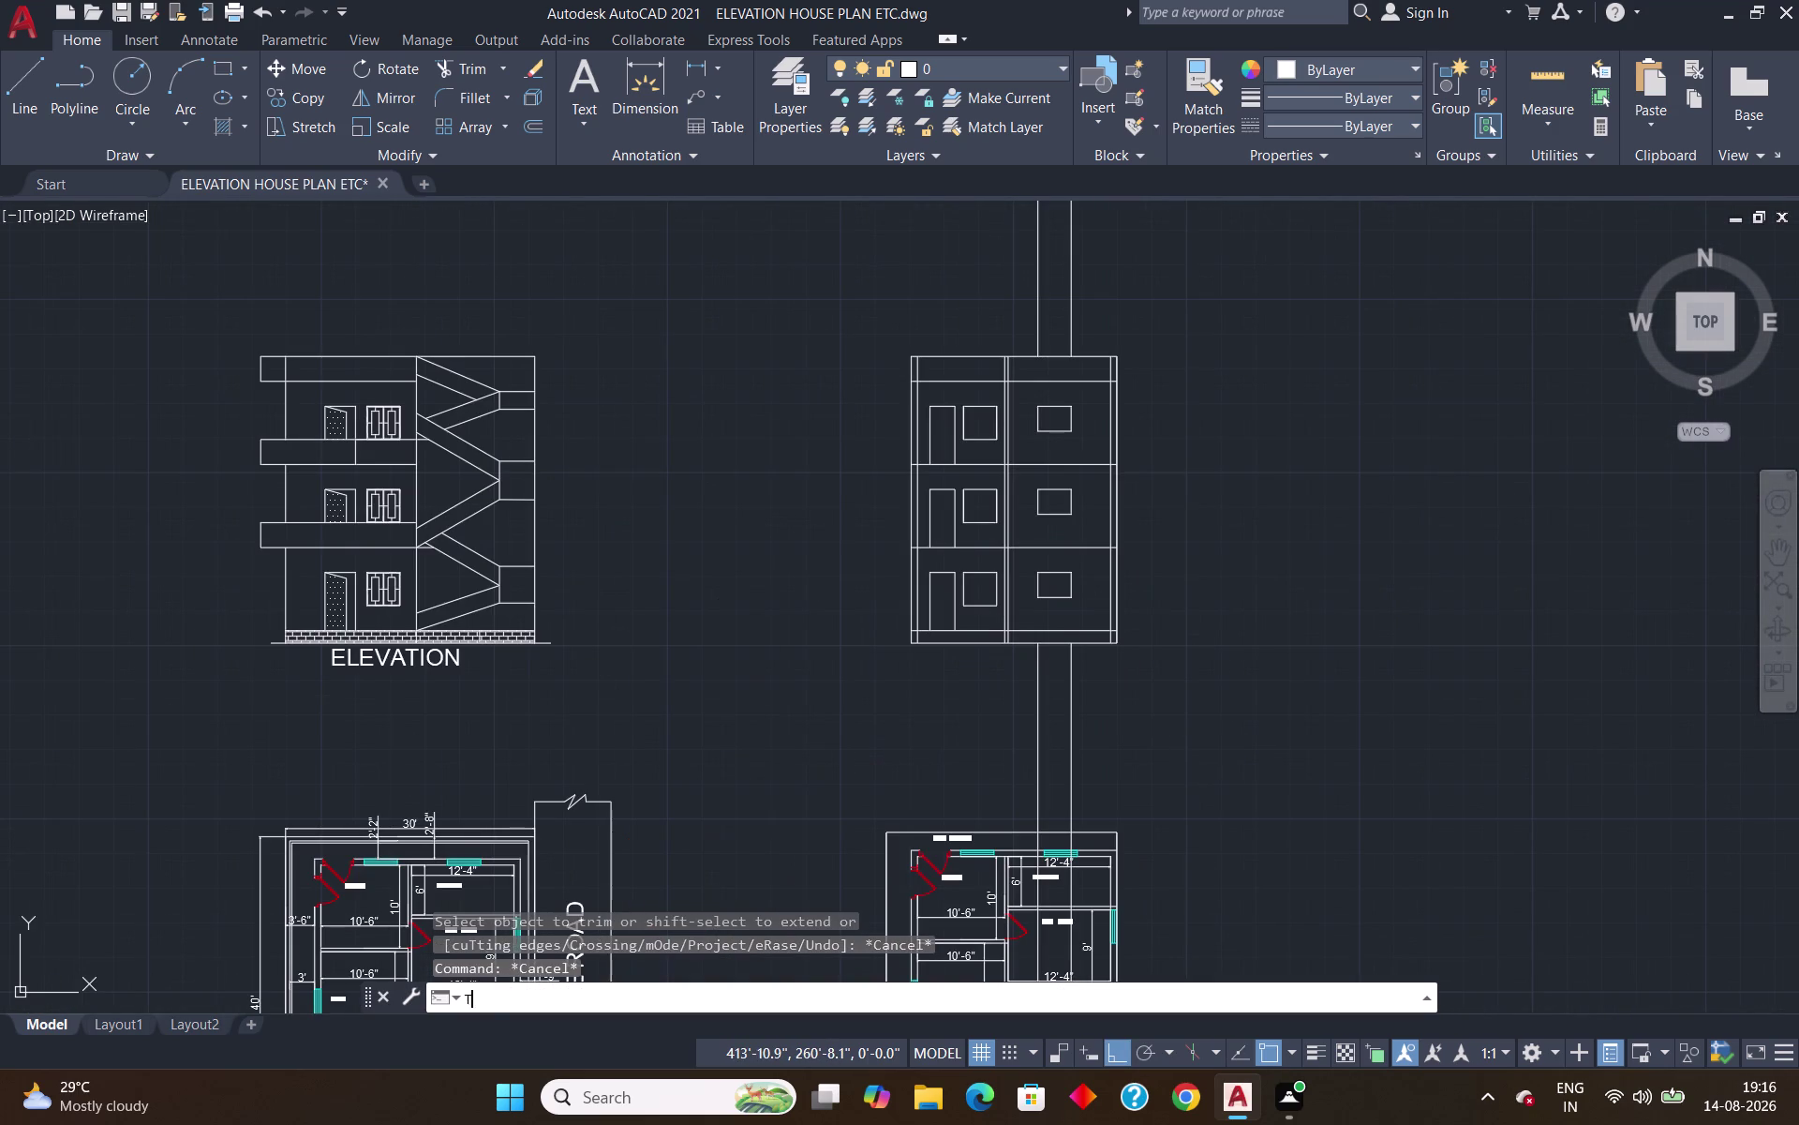
key(Escape)
key(Escape)
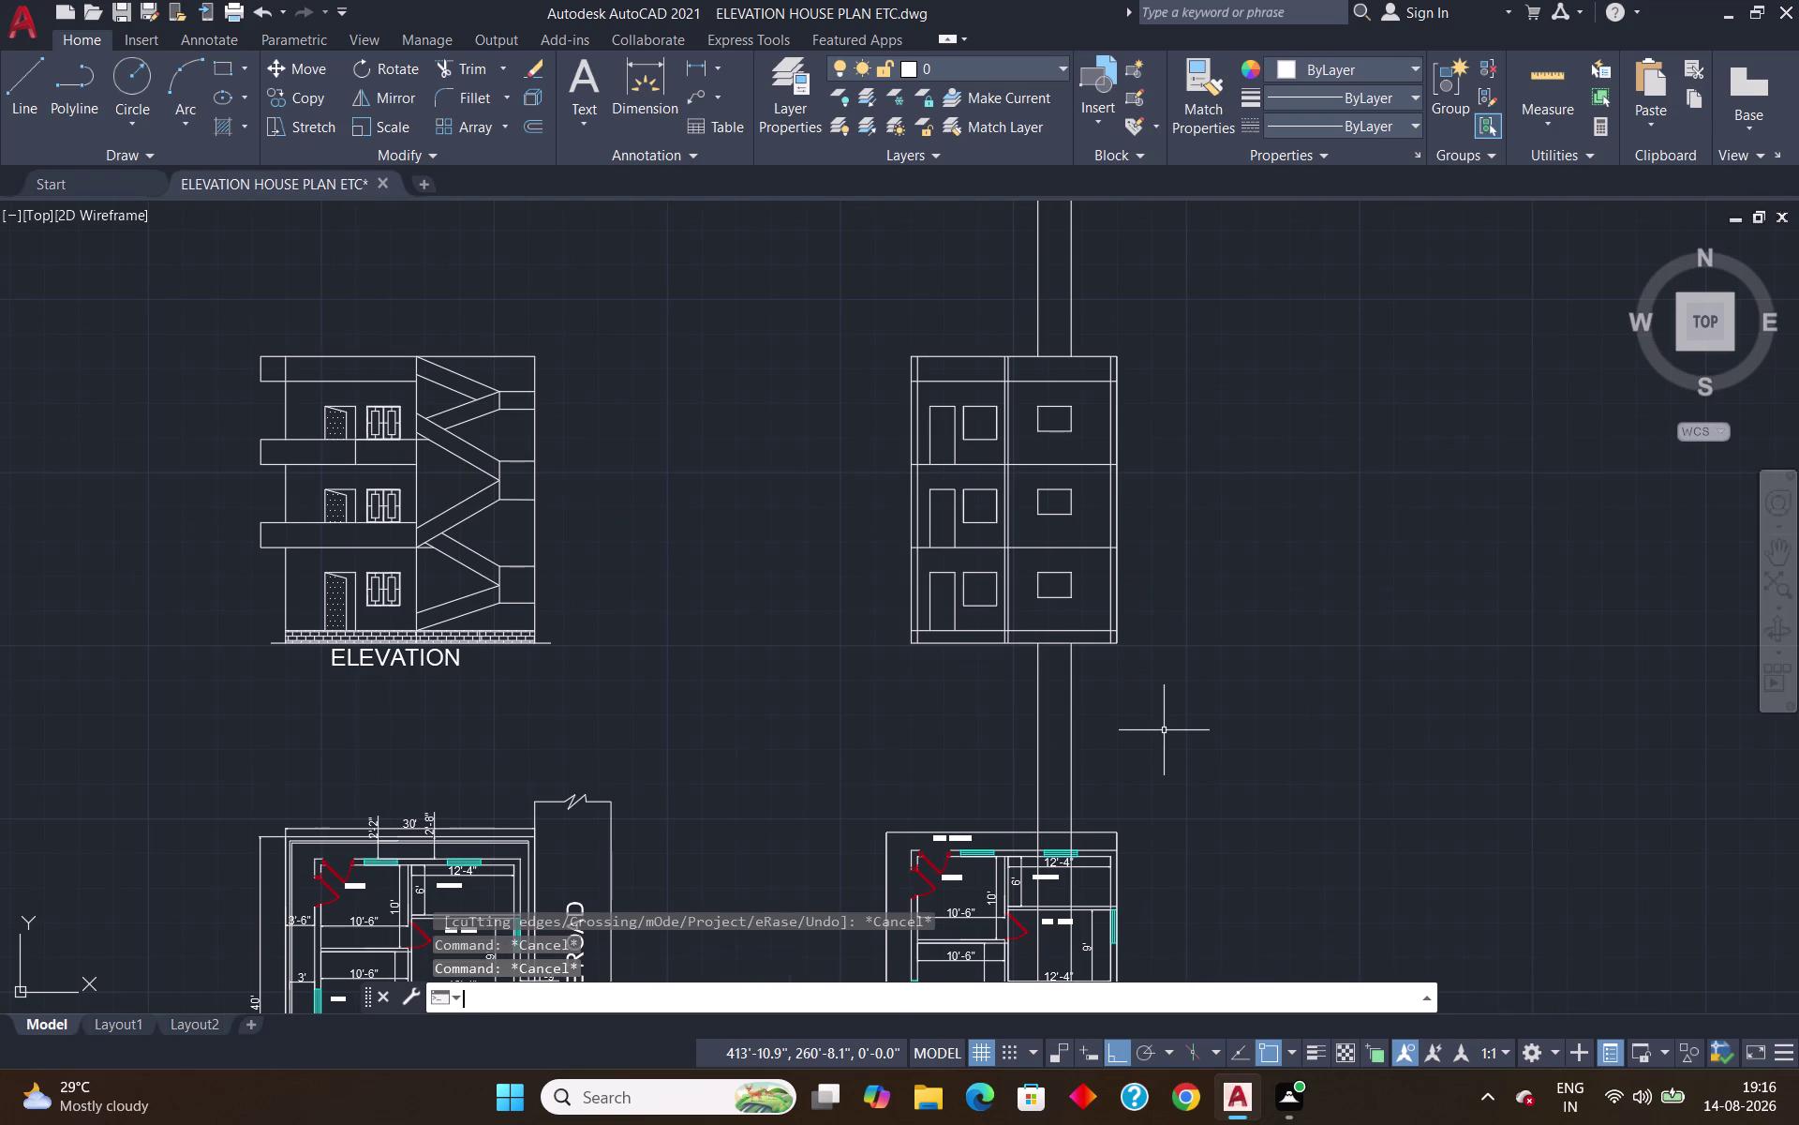
click(1074, 770)
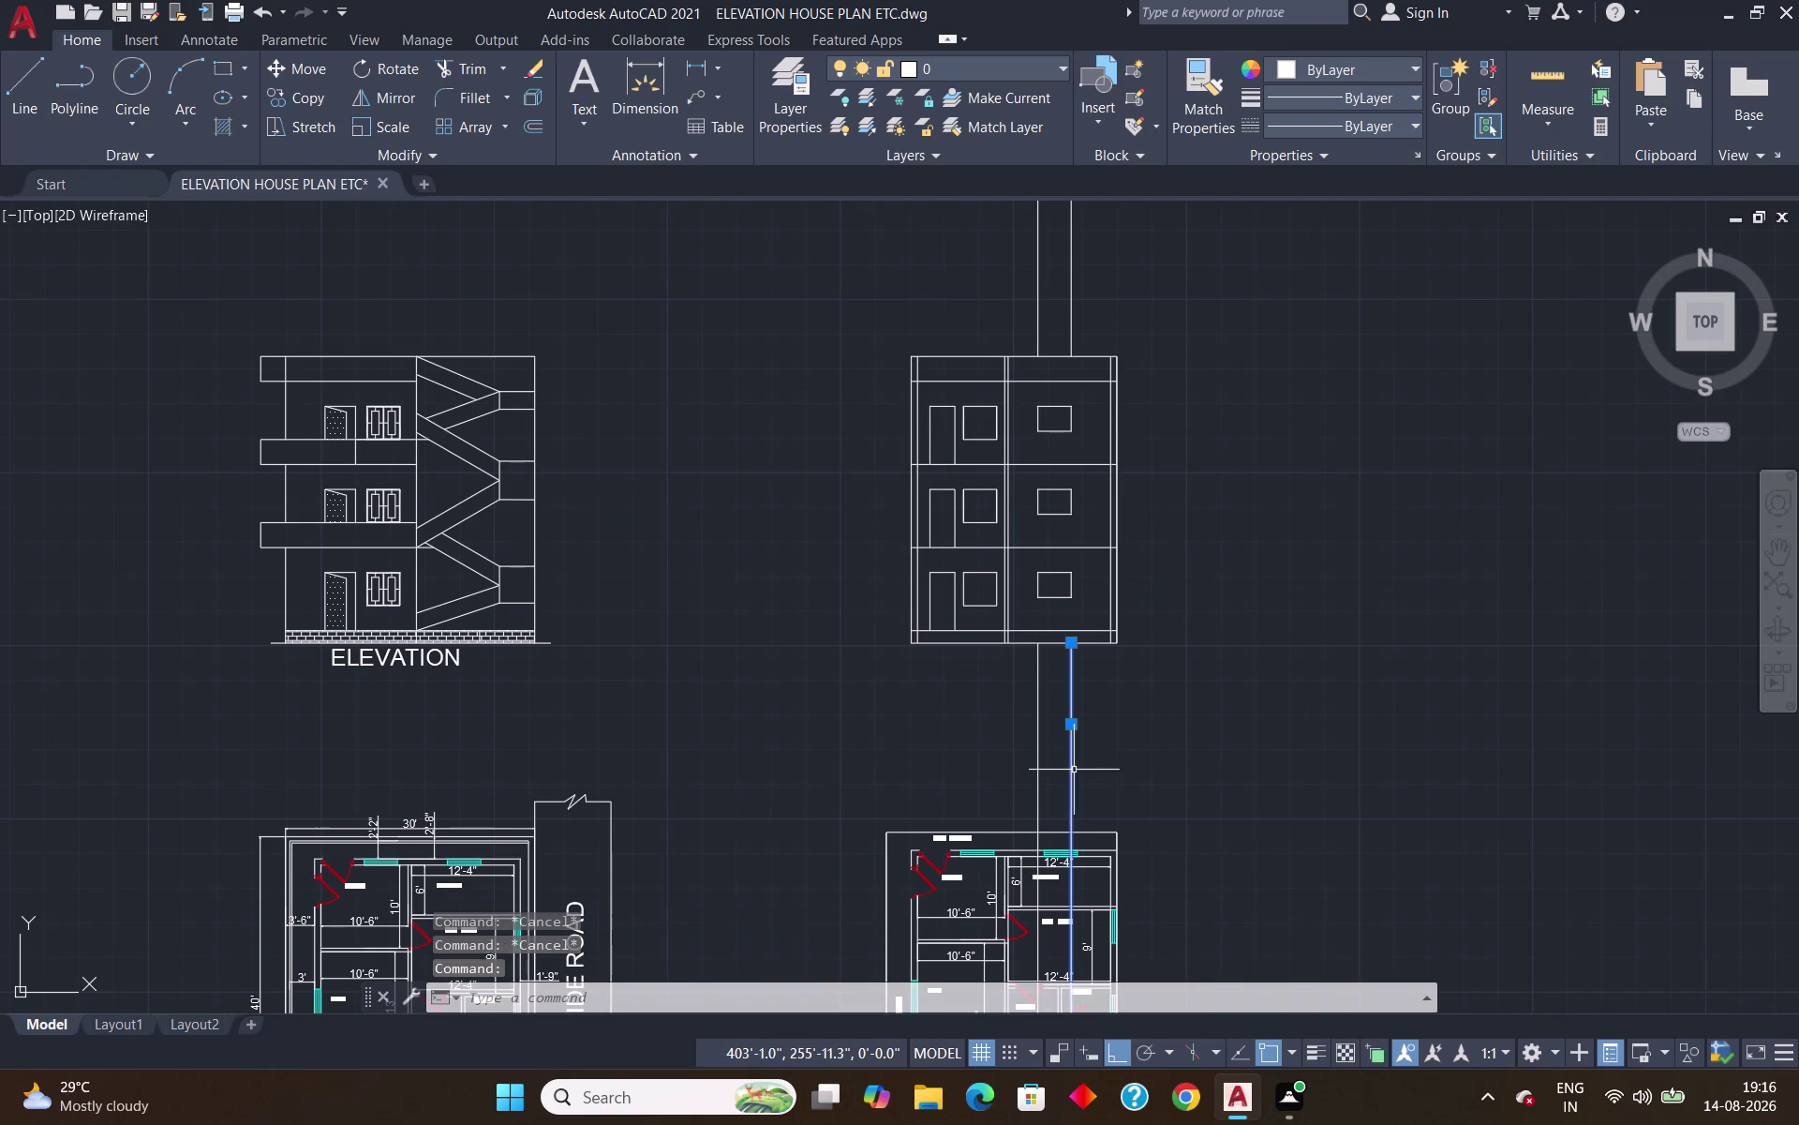
click(1037, 762)
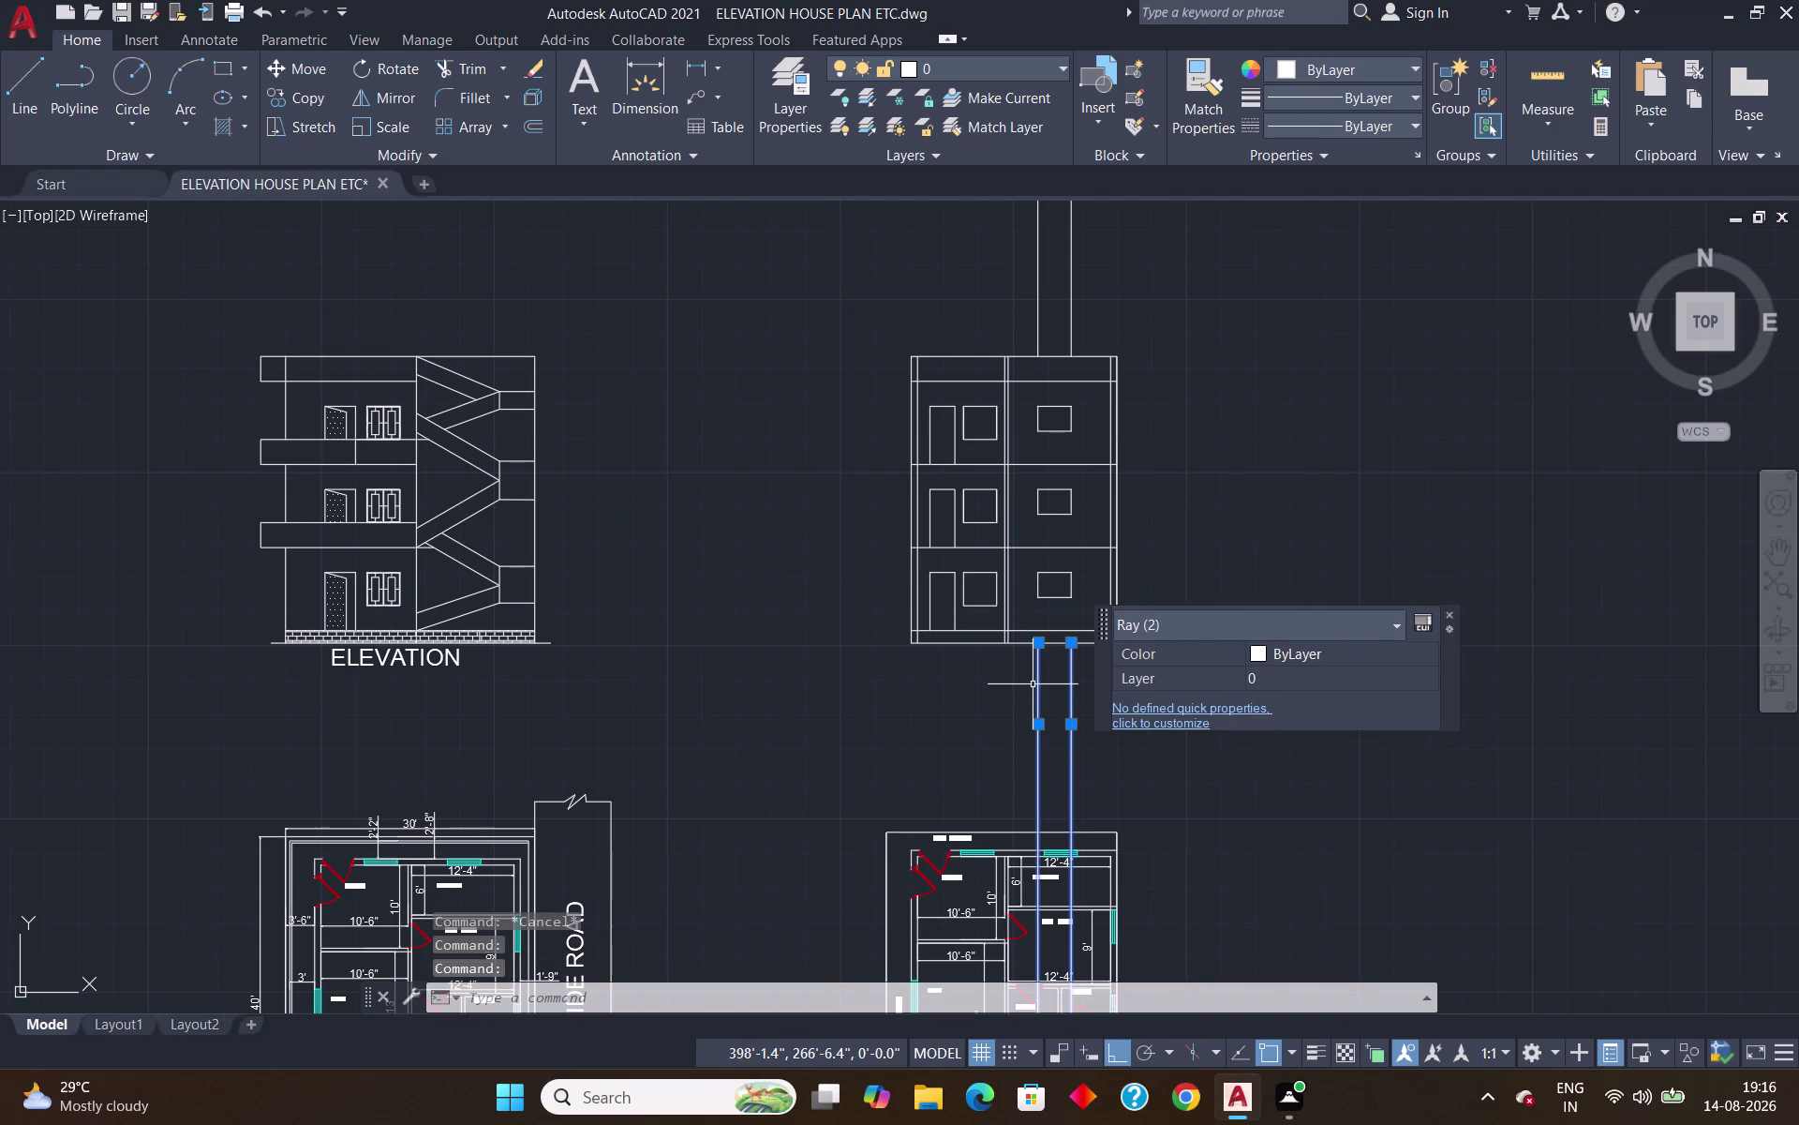
key(Delete)
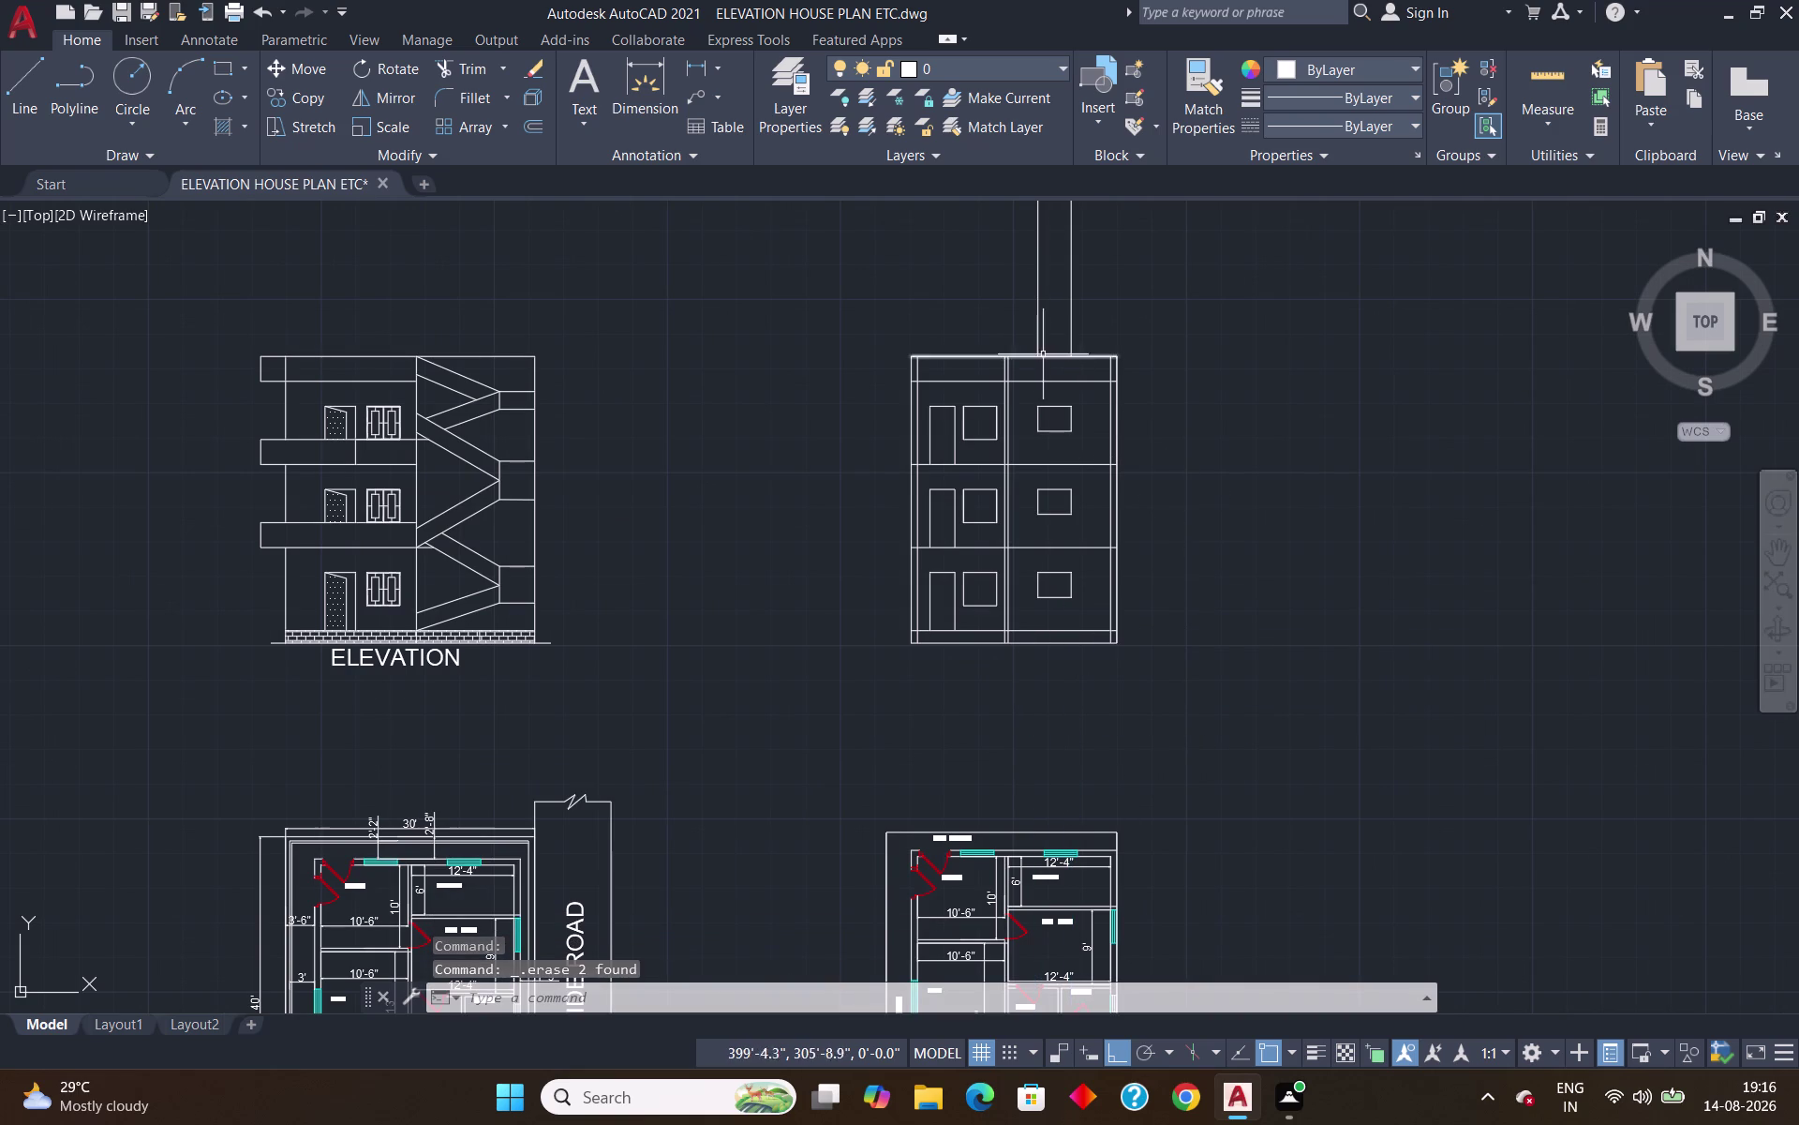
click(1037, 337)
click(1069, 327)
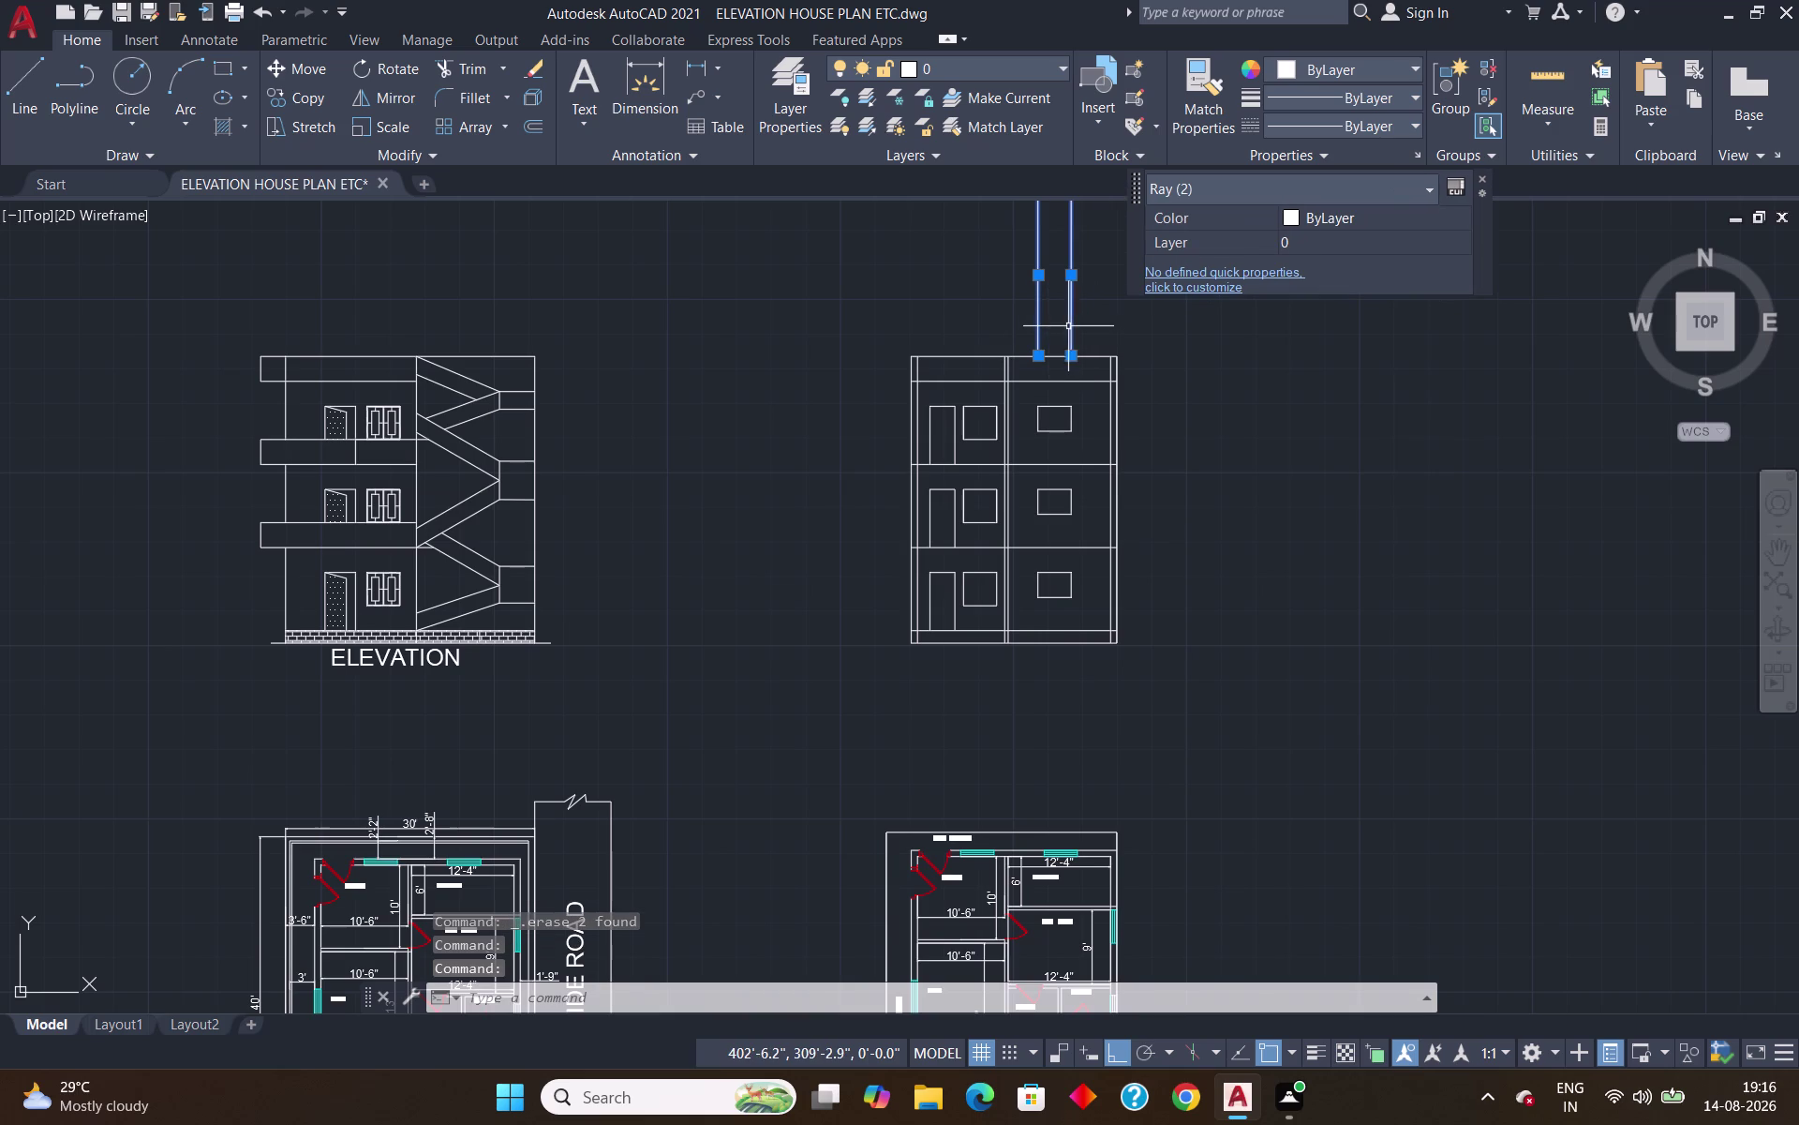
key(Delete)
scroll(down, 3)
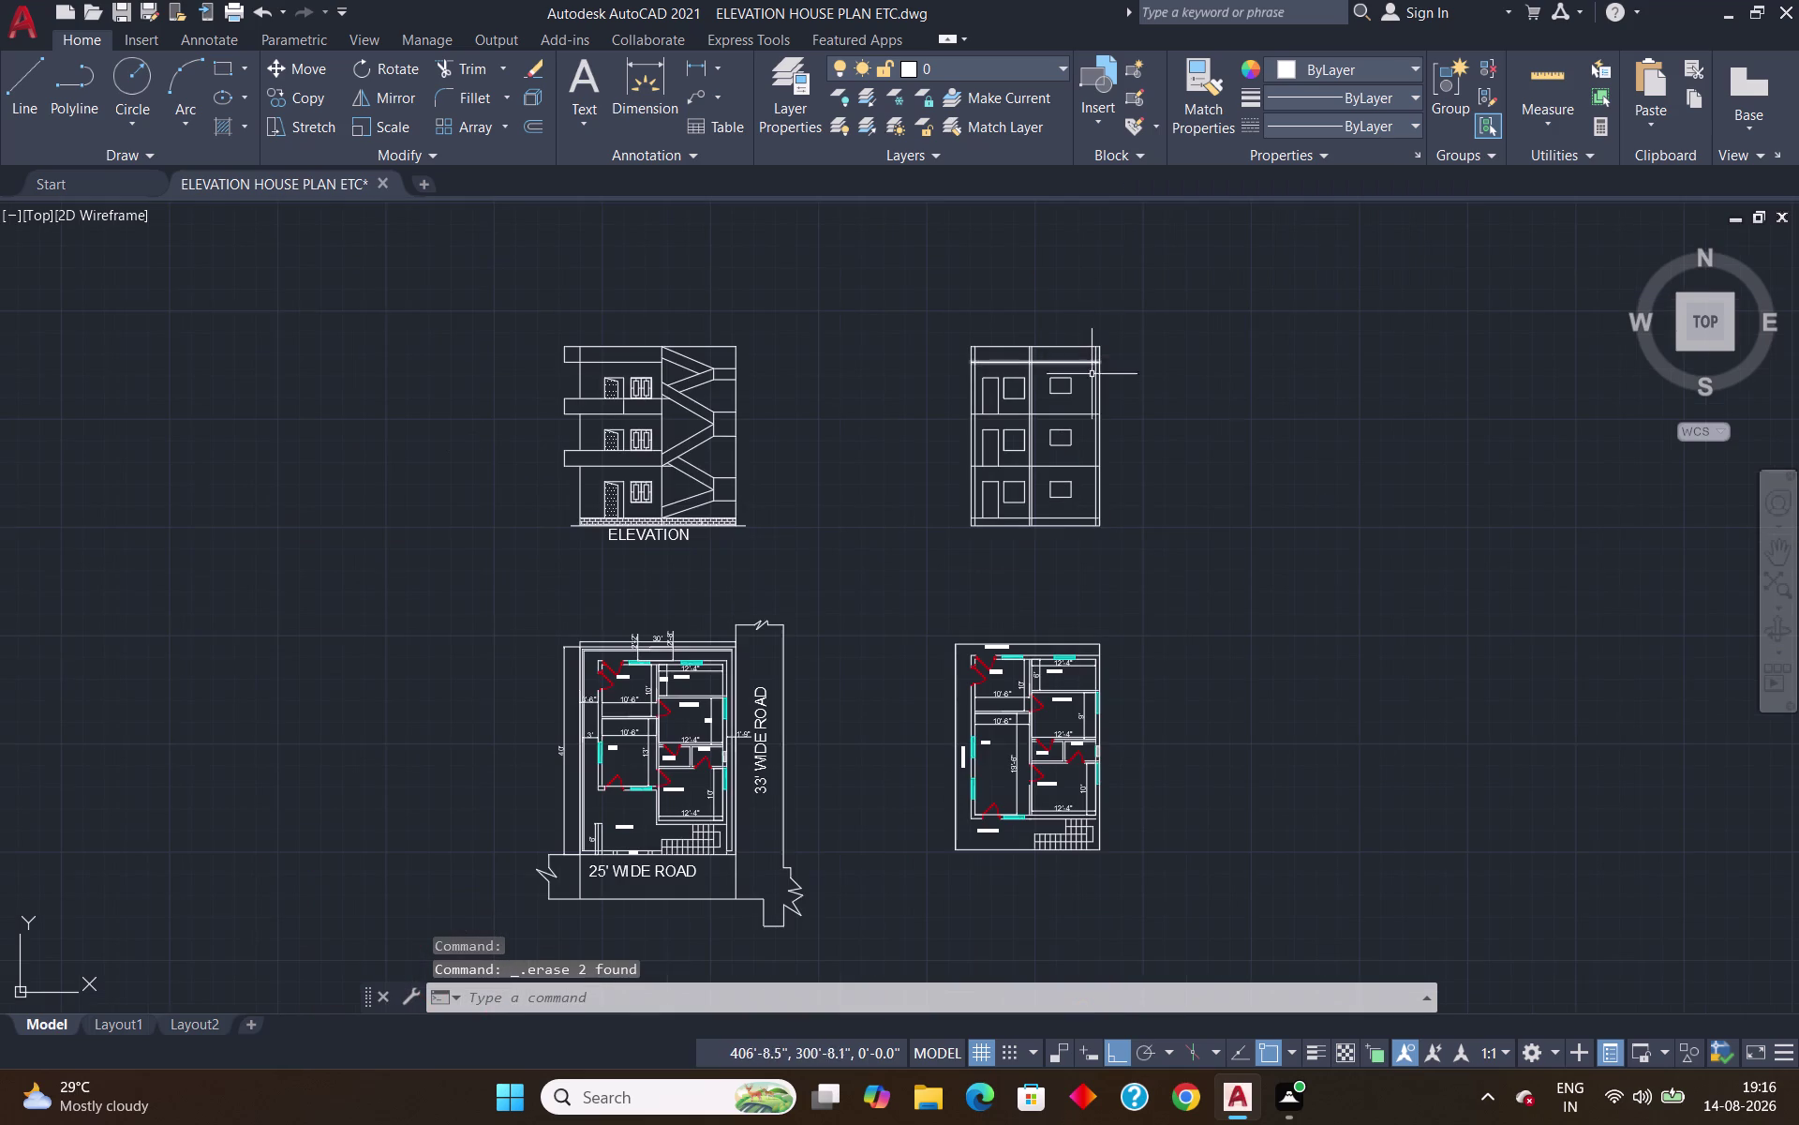
scroll(up, 3)
Start a ground line from past the elevation's right side to its left wall.
key(l)
key(Return)
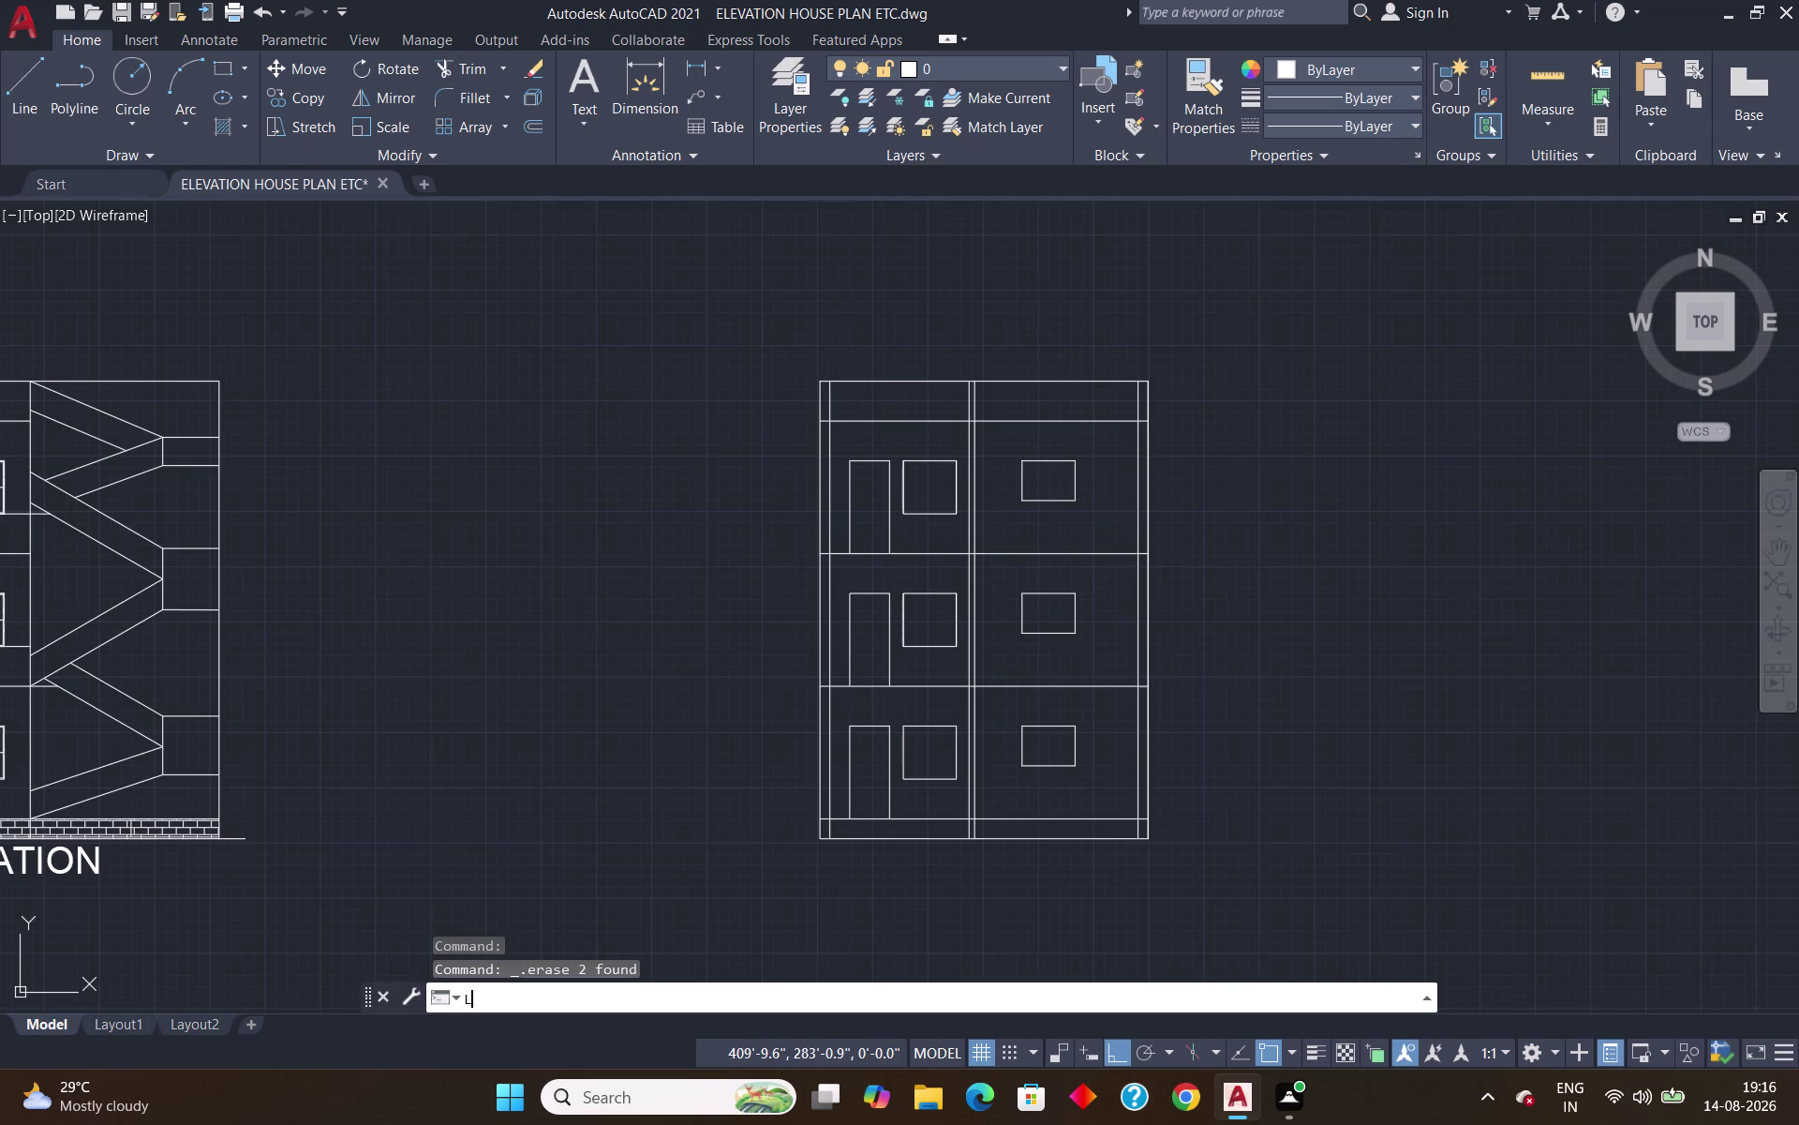
click(1155, 841)
click(1189, 832)
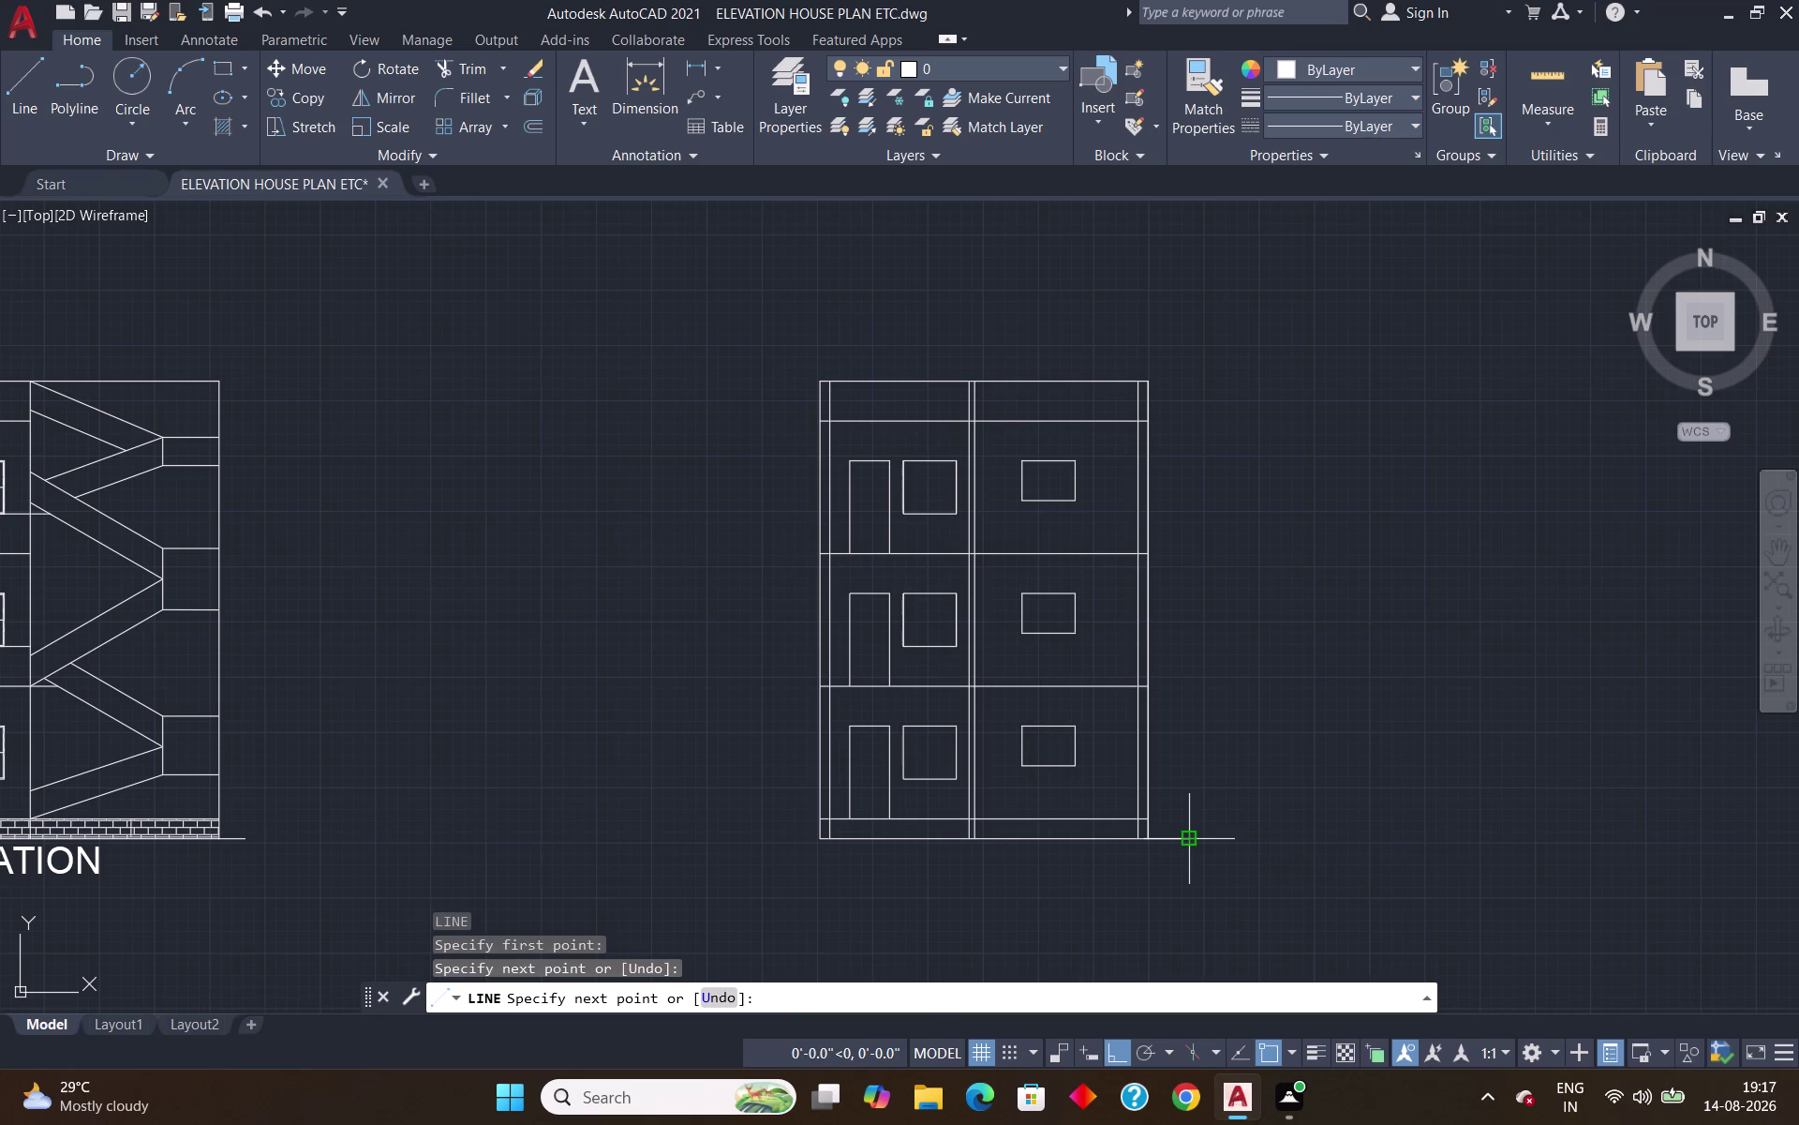
Finish the first ground line and draw an extension further left.
key(Return)
key(space)
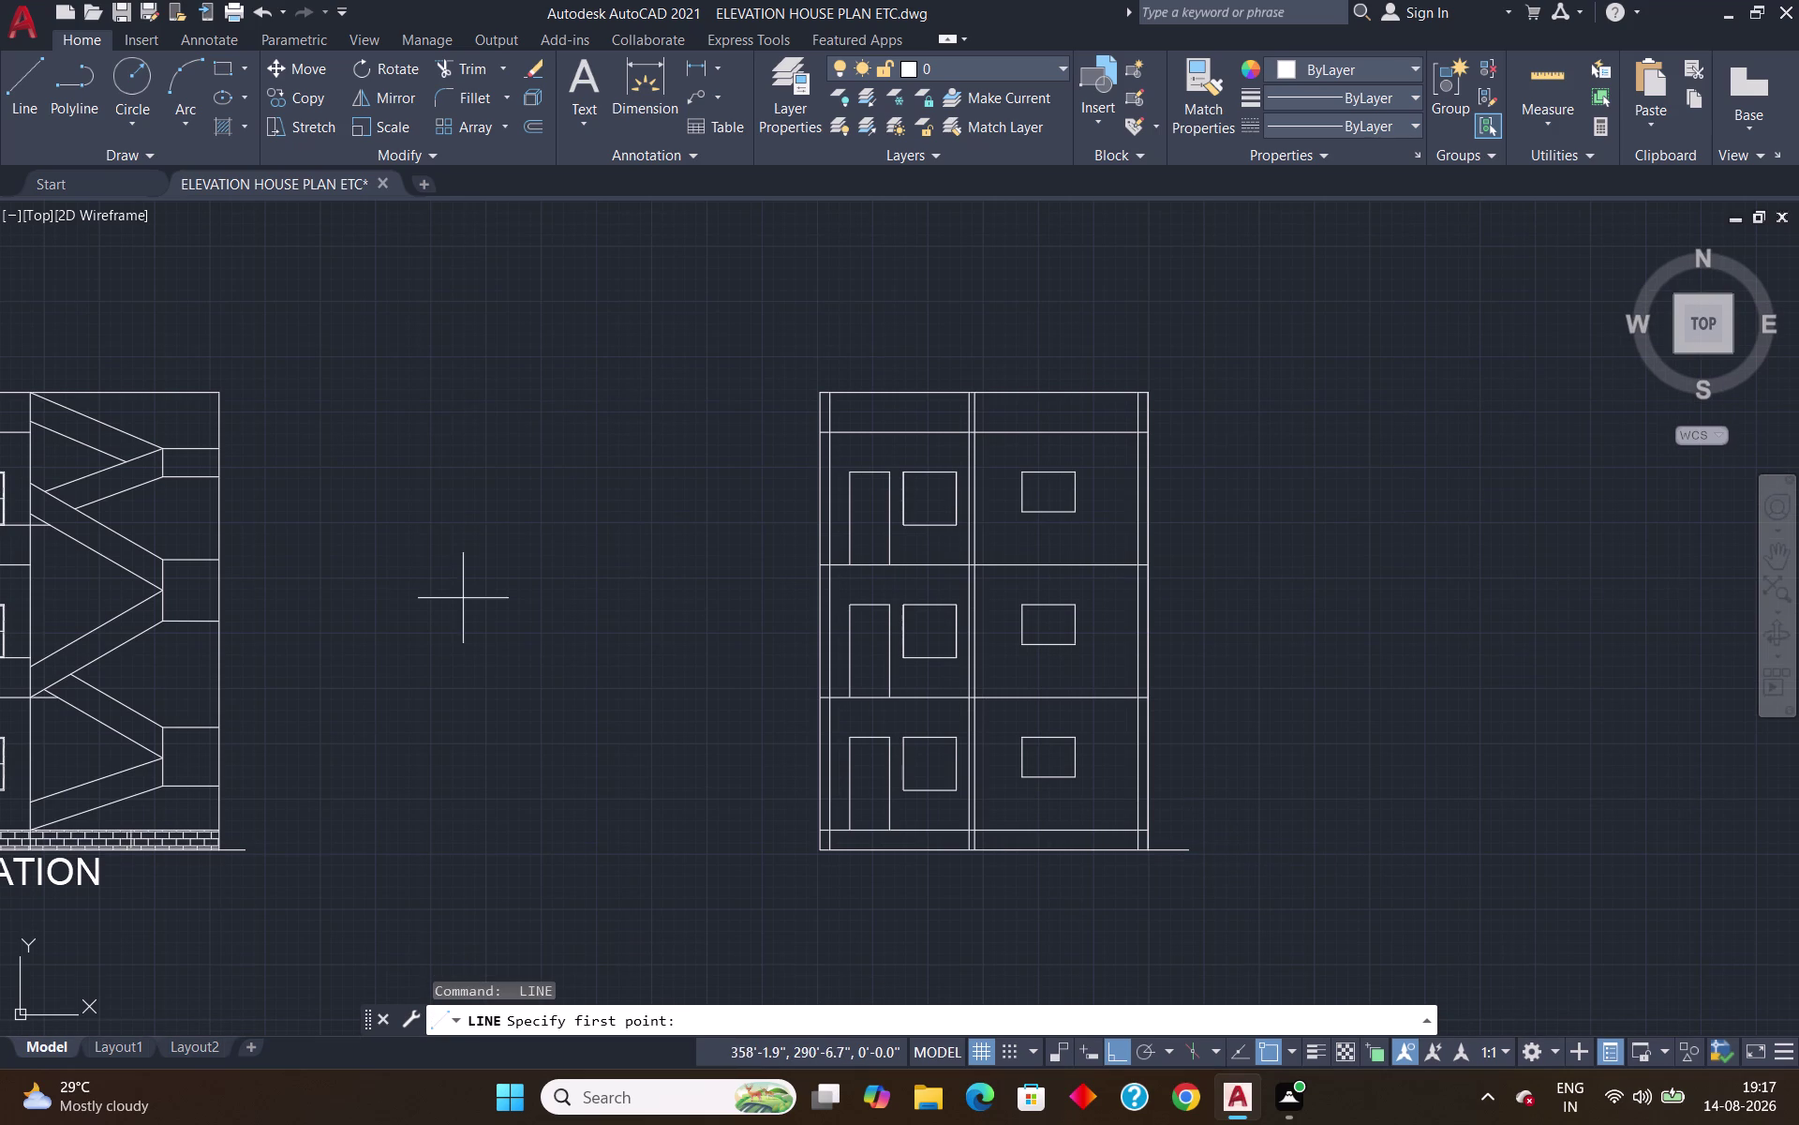
click(815, 855)
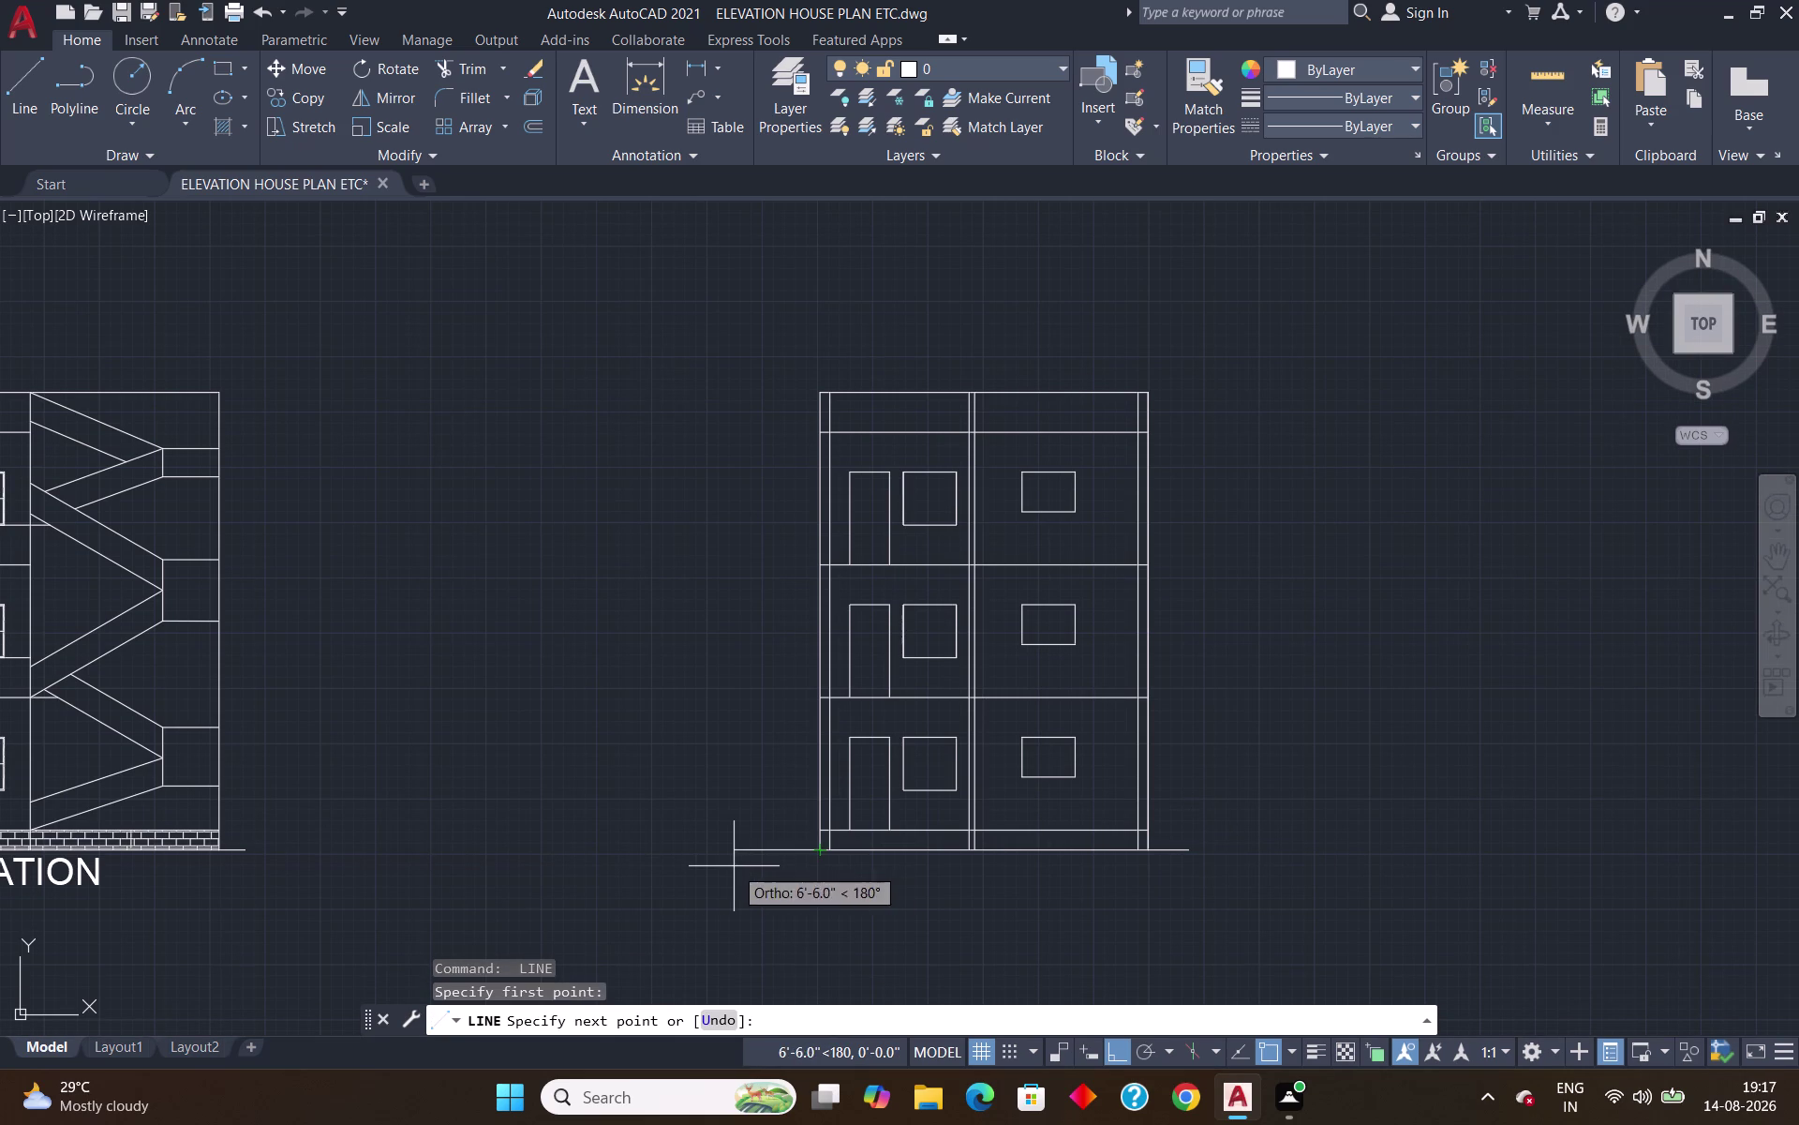
click(771, 847)
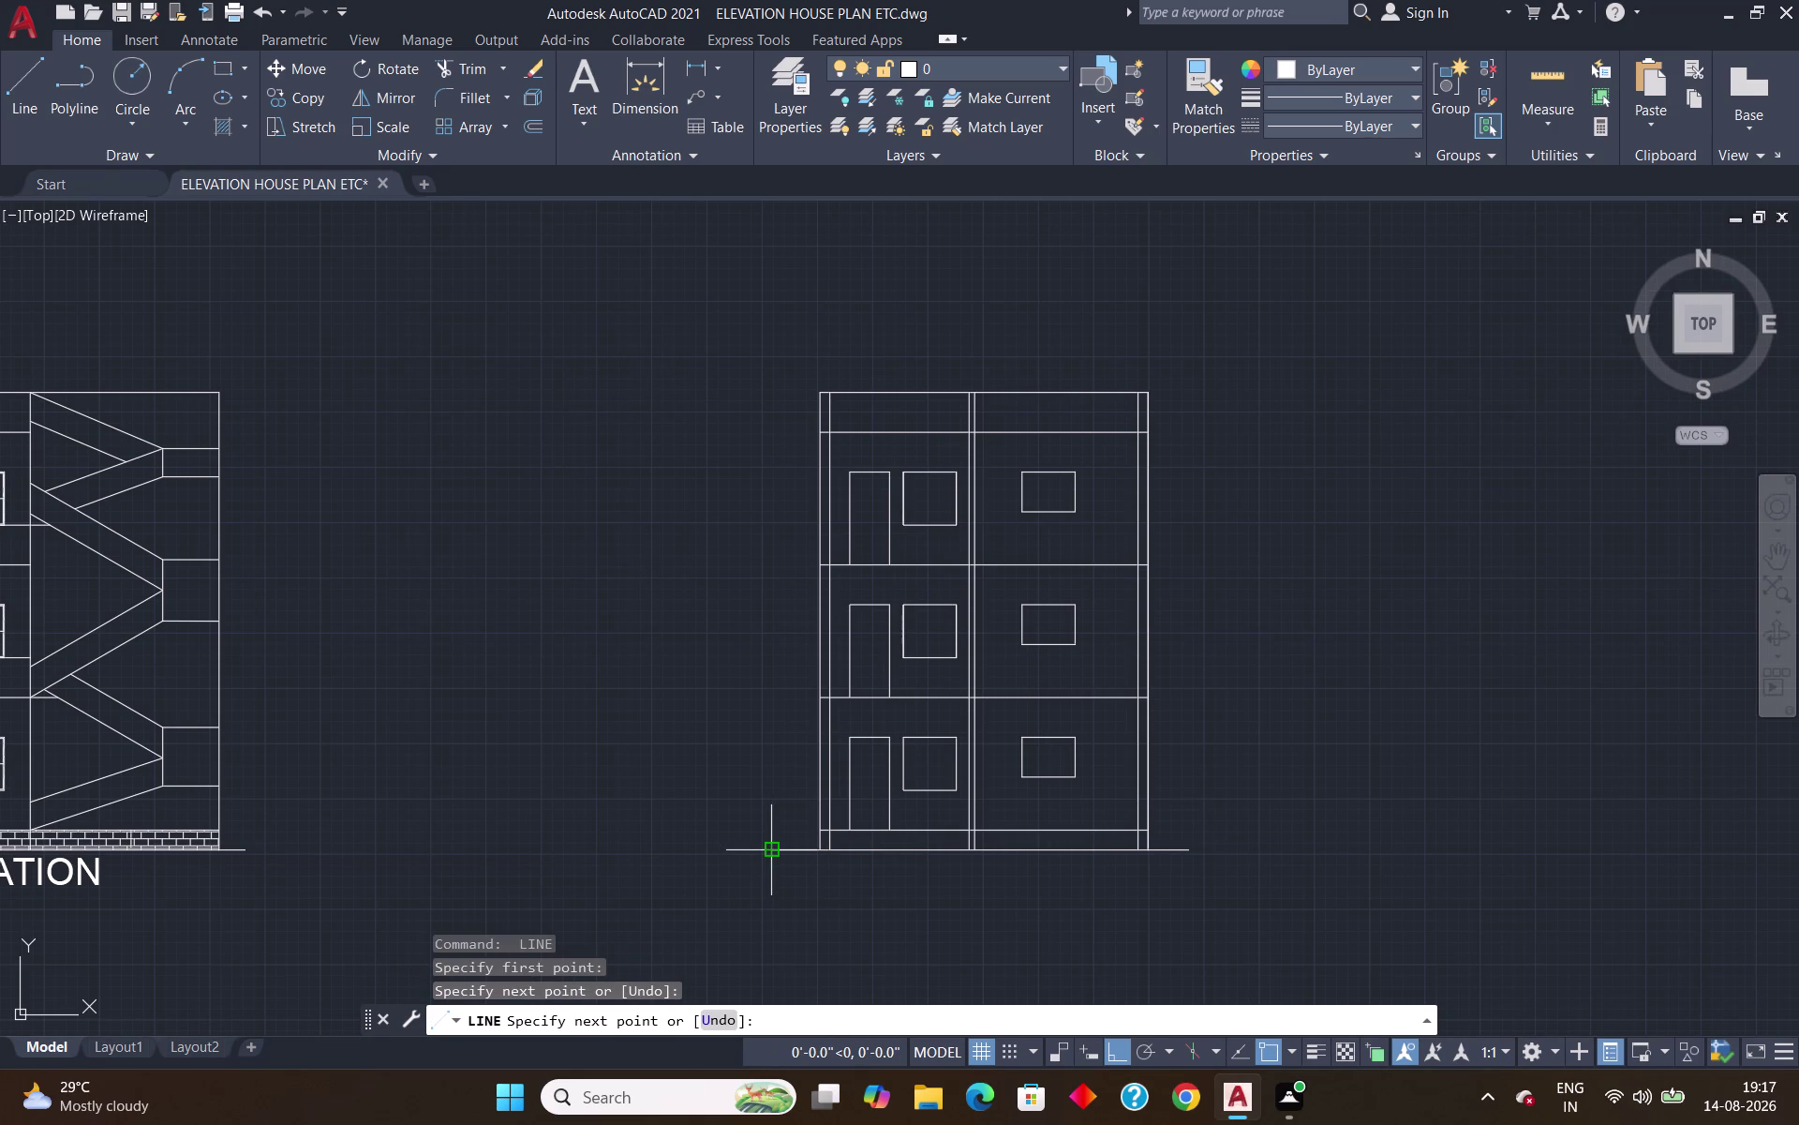
key(Return)
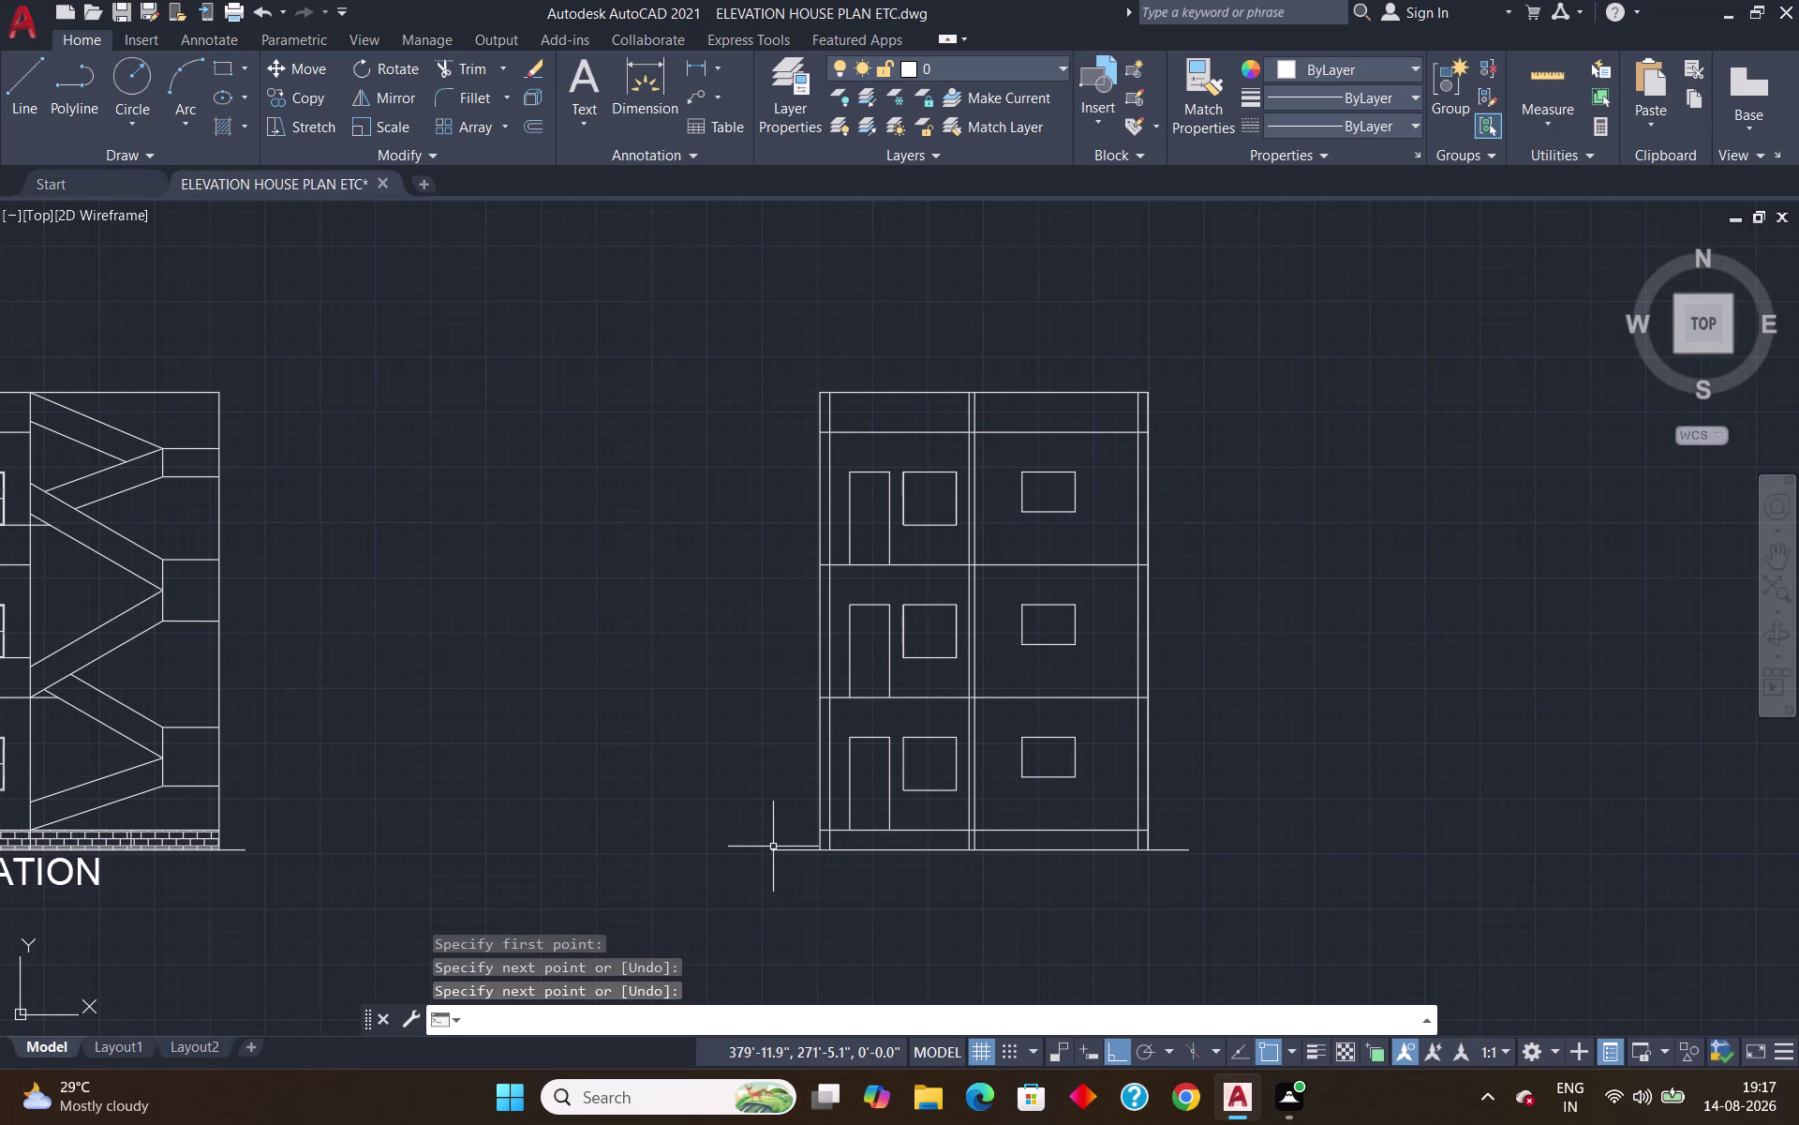
text(DT)
key(Return)
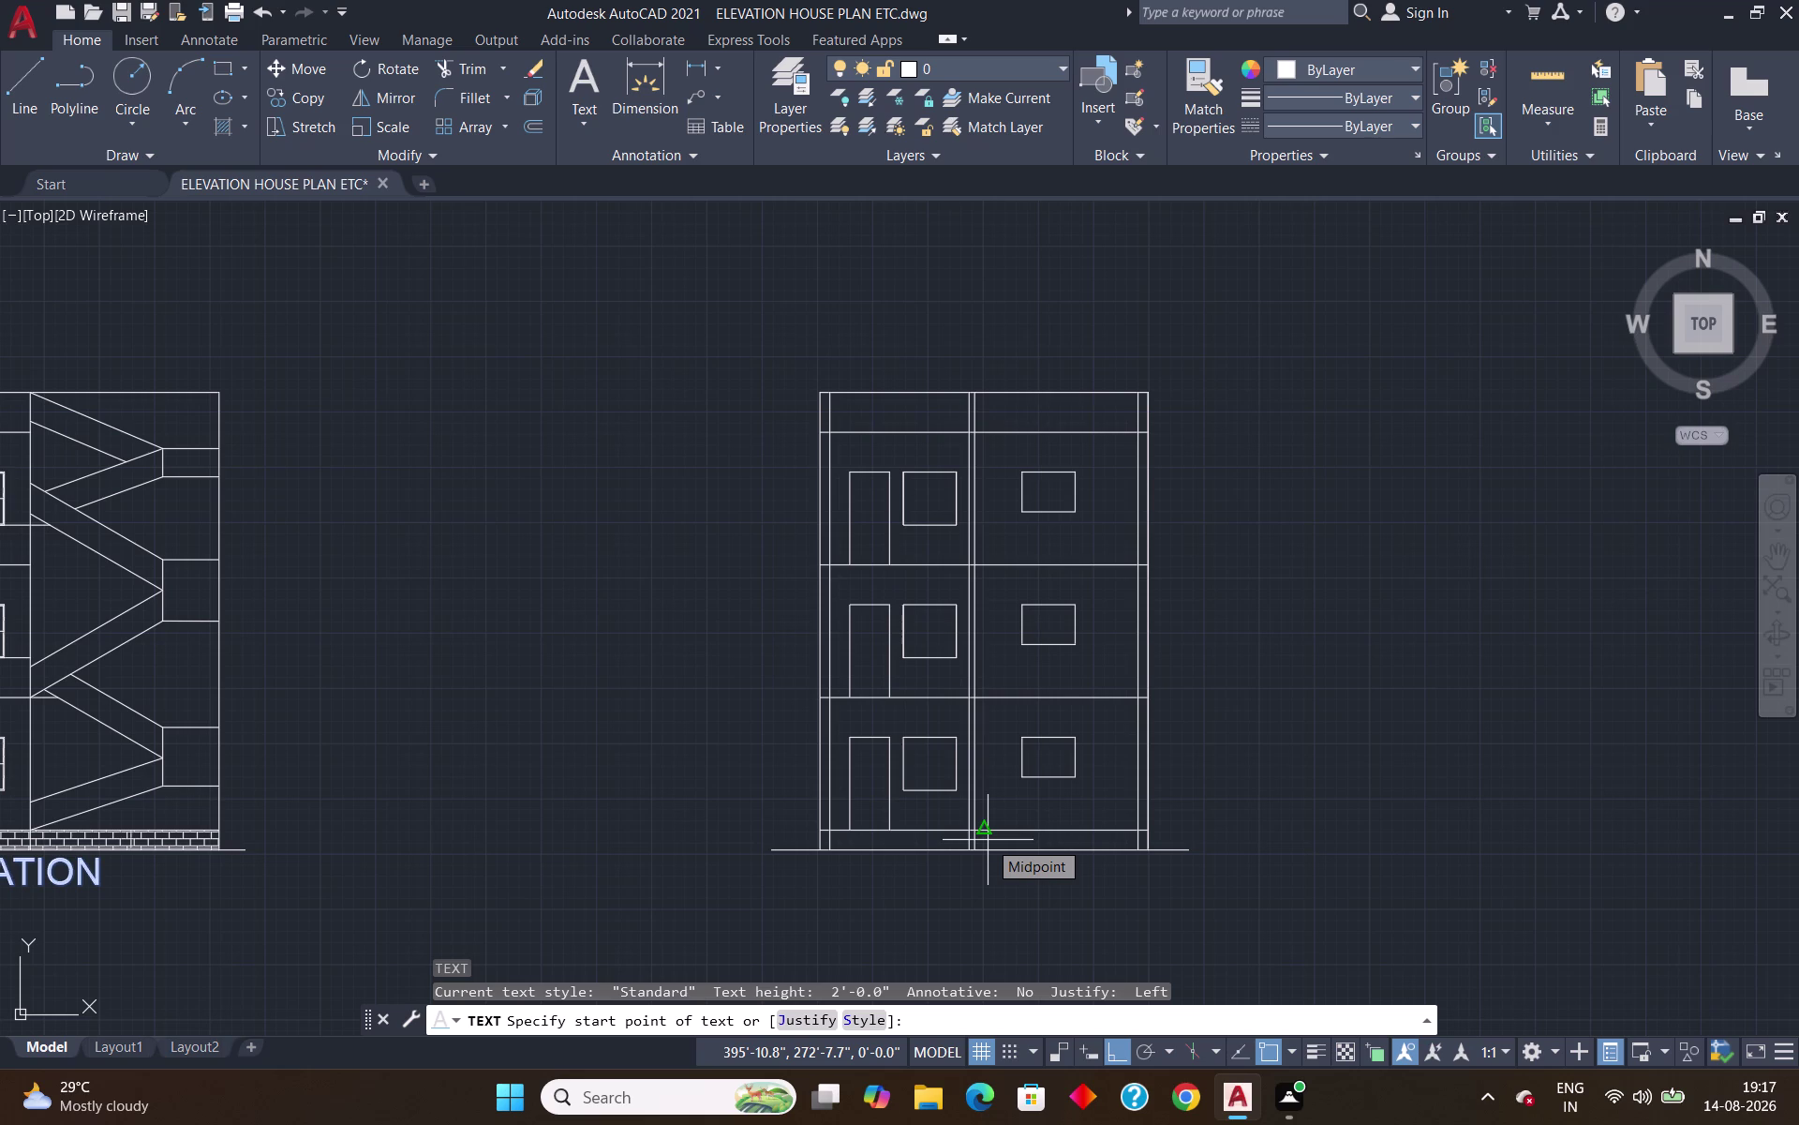
Write a 1'-high 'FILLING' text label above the ground line.
scroll(up, 3)
click(814, 855)
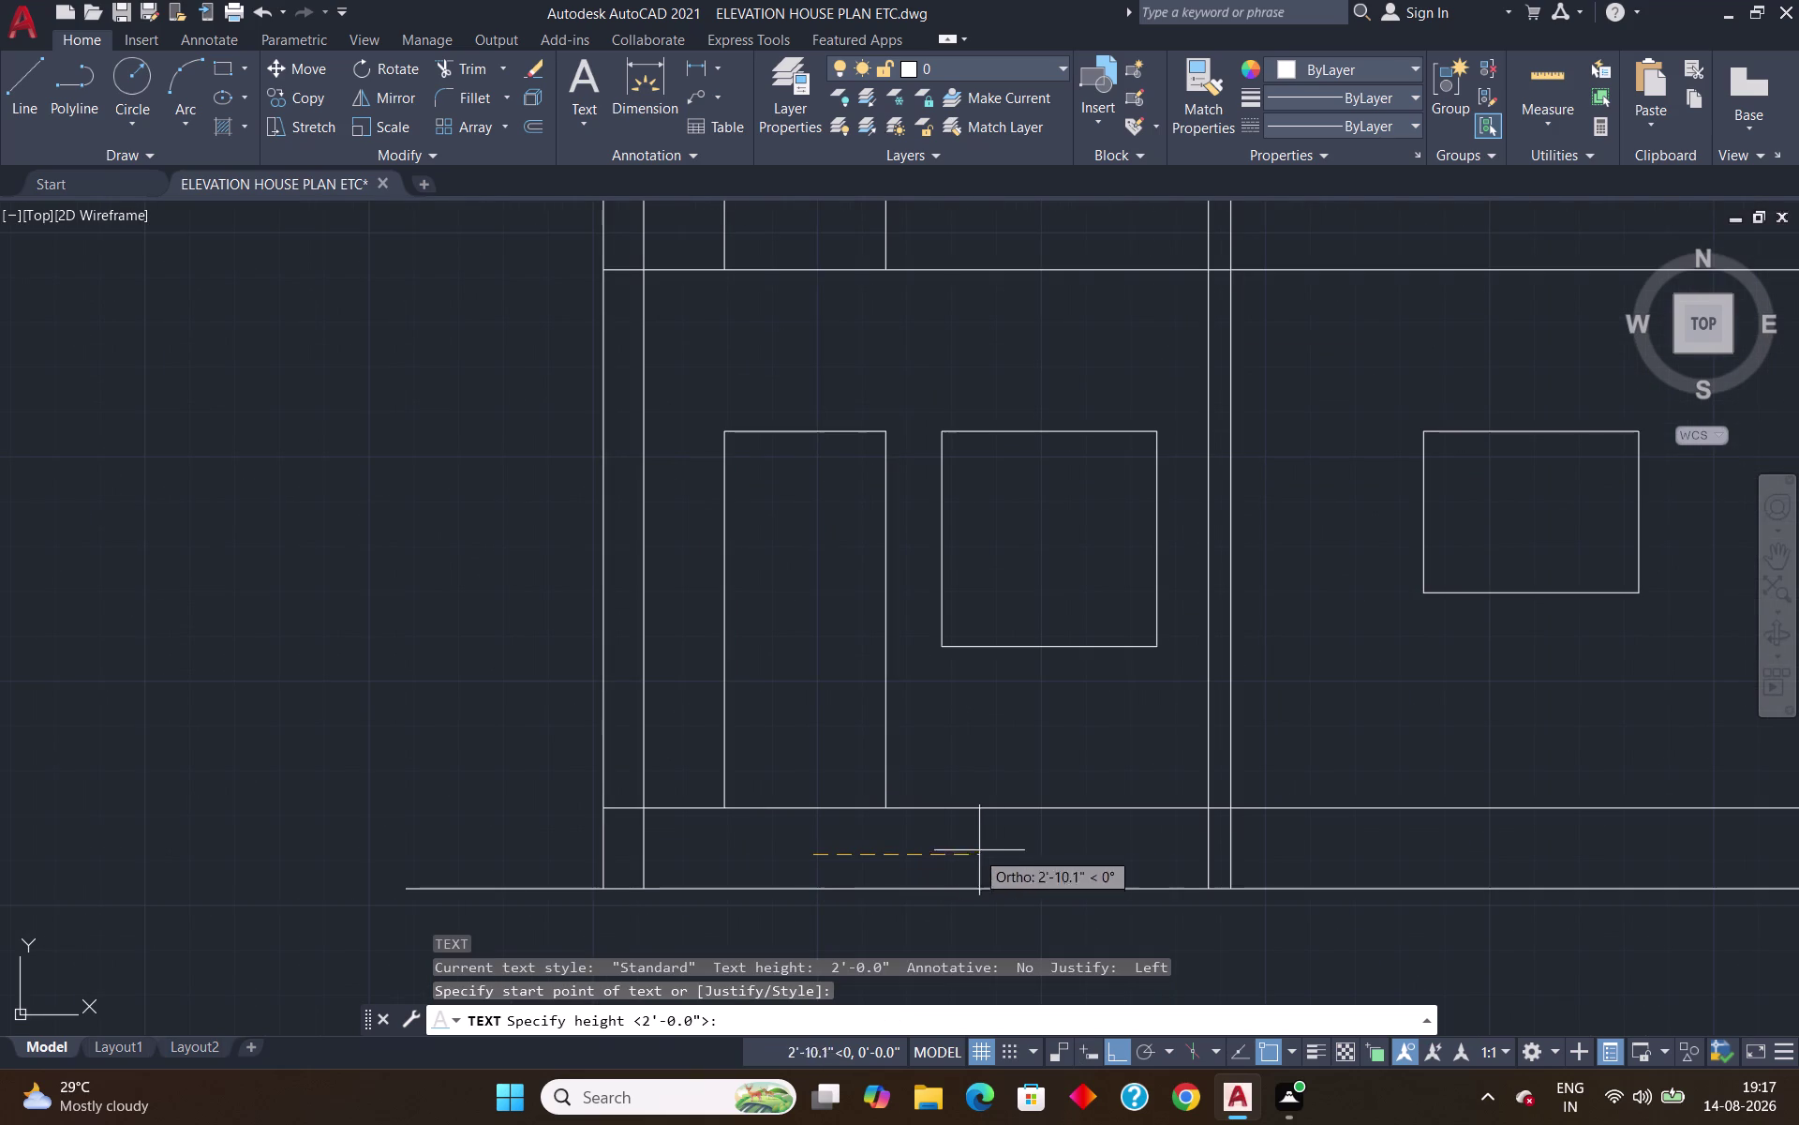
text(1)
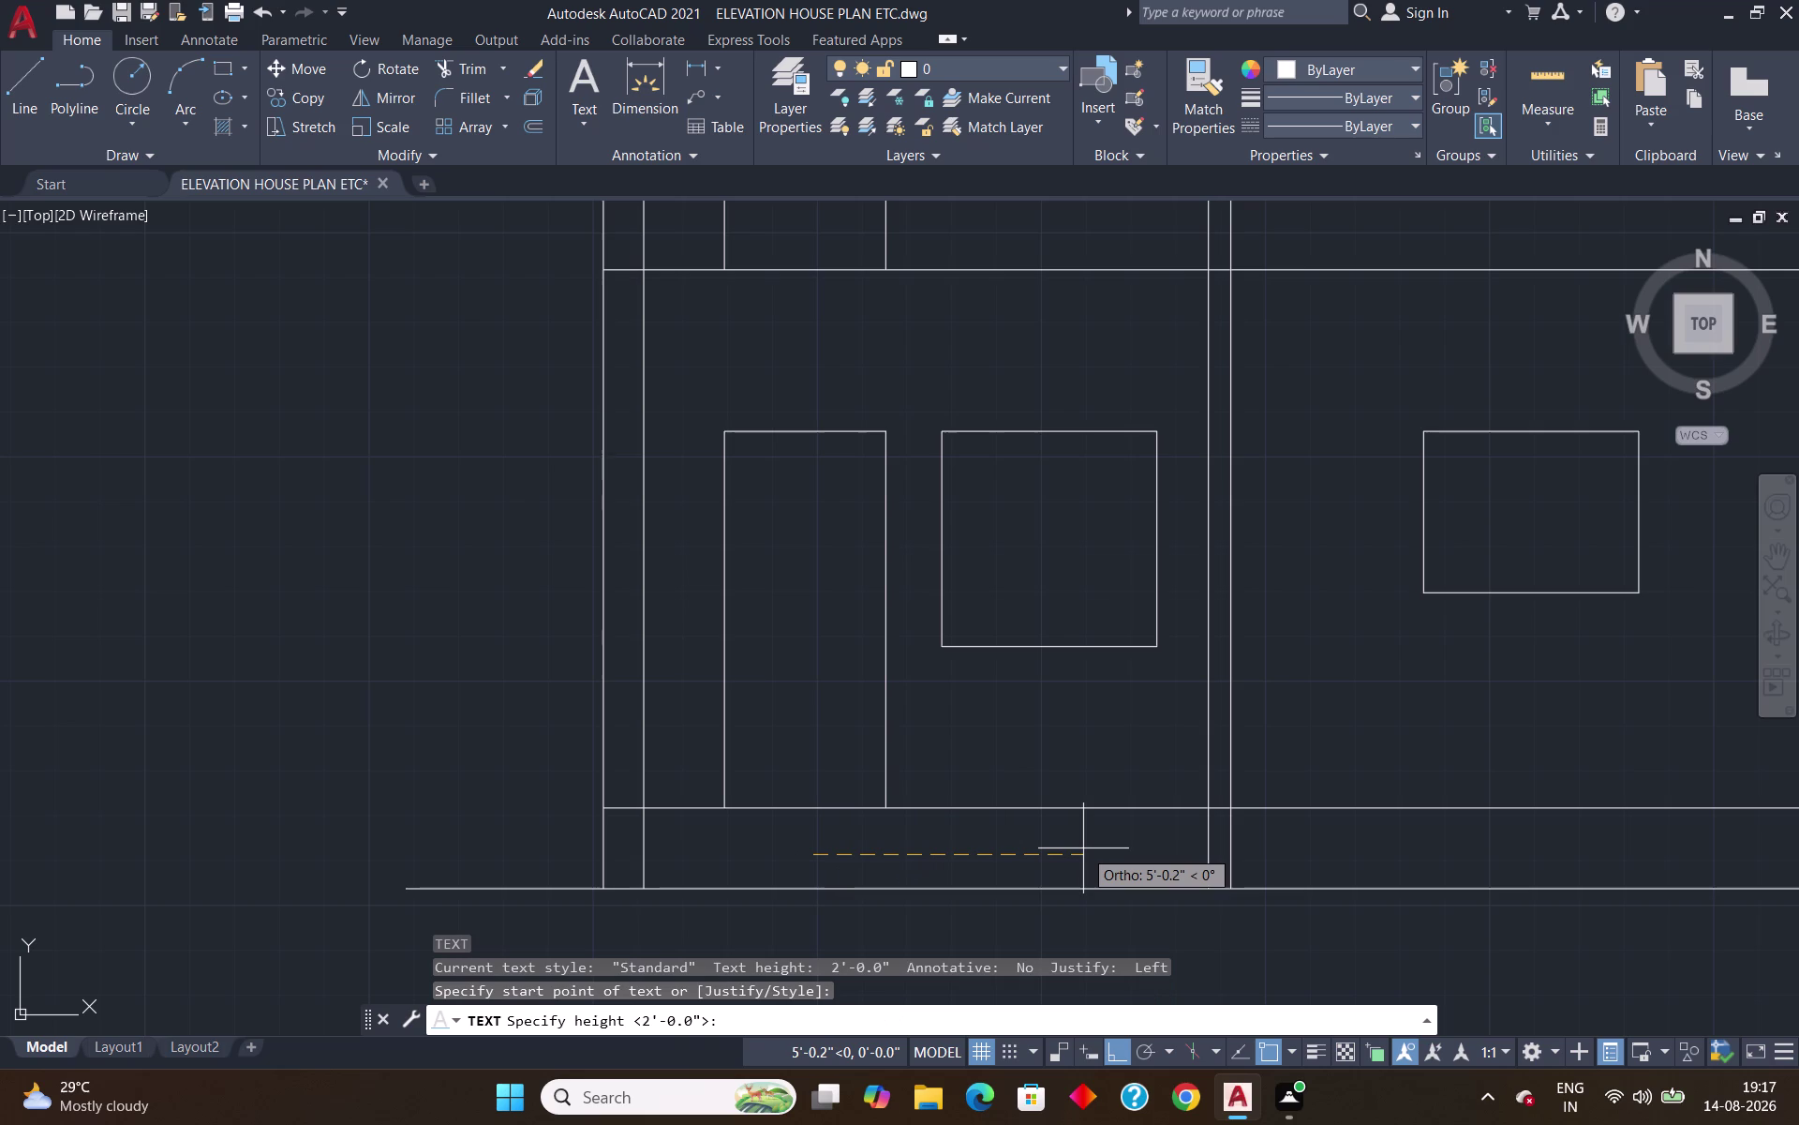
text(')
key(Return)
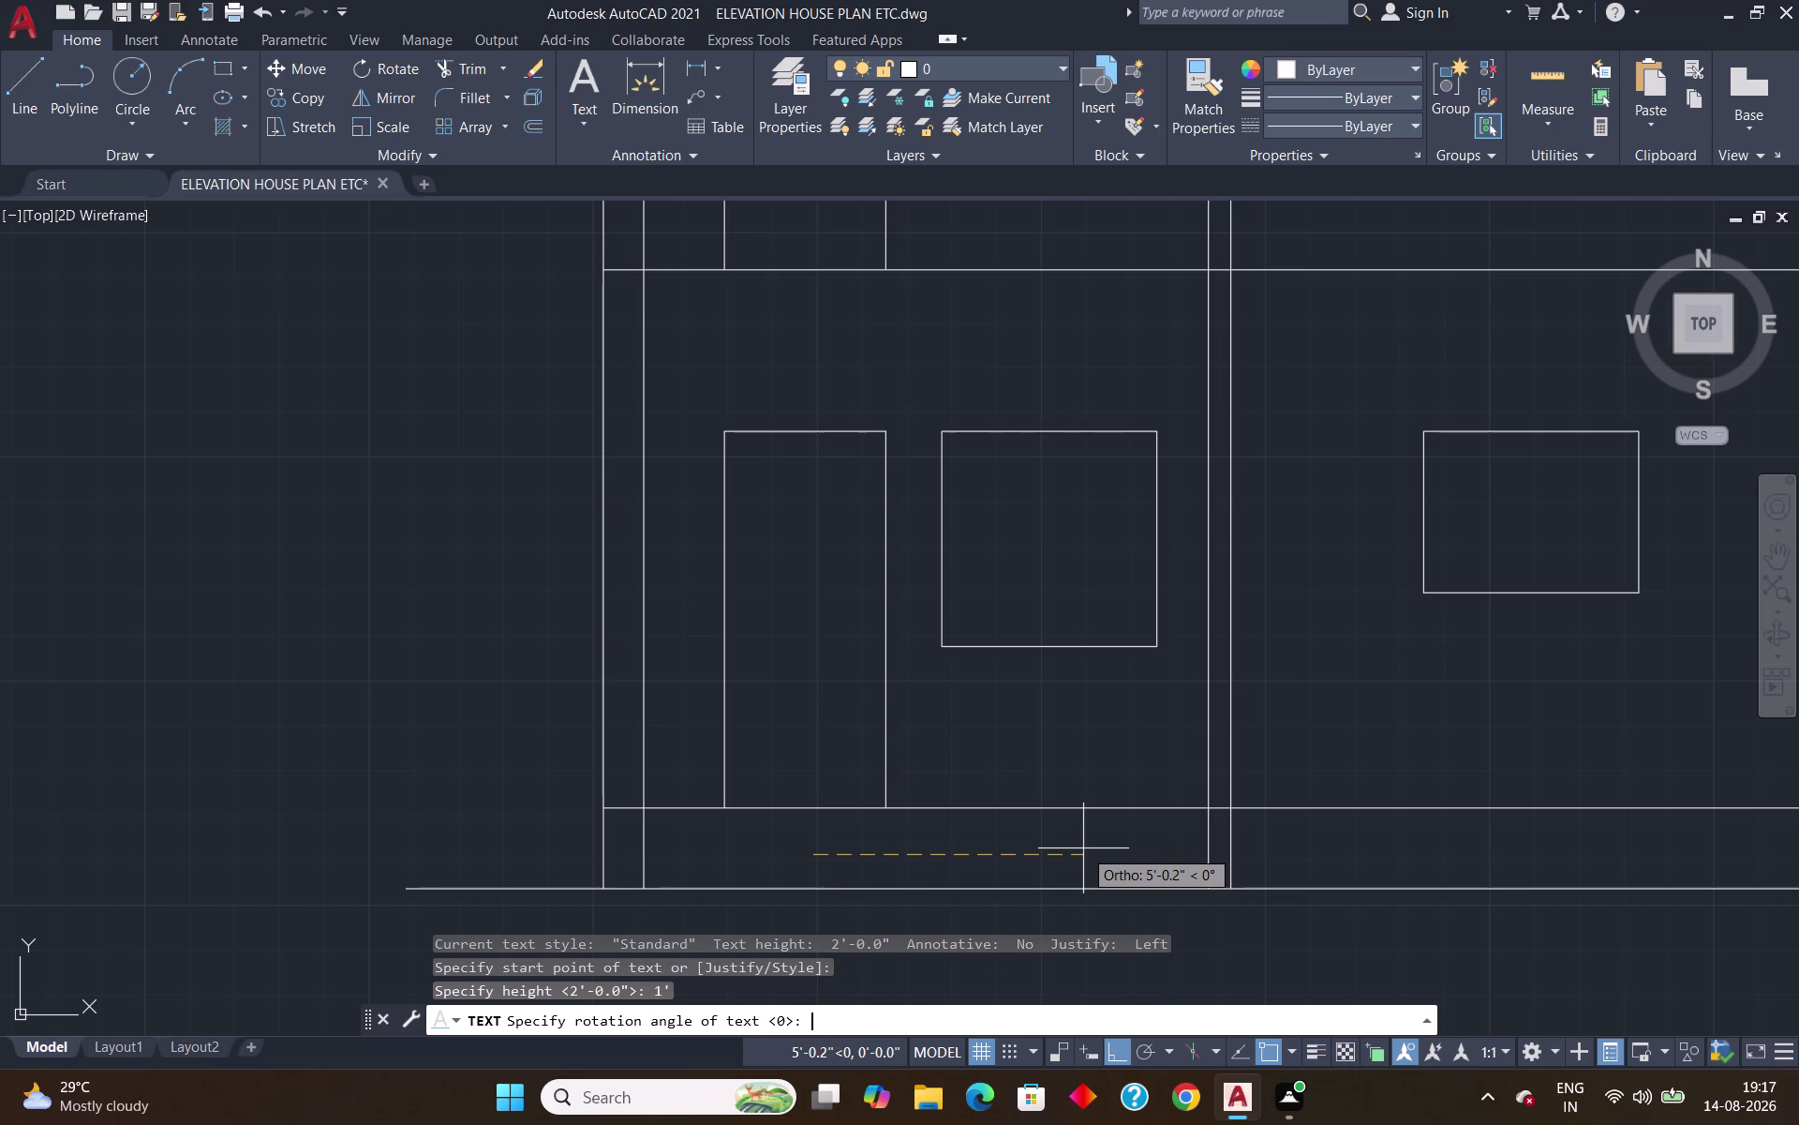
key(f)
key(BackSpace)
key(Return)
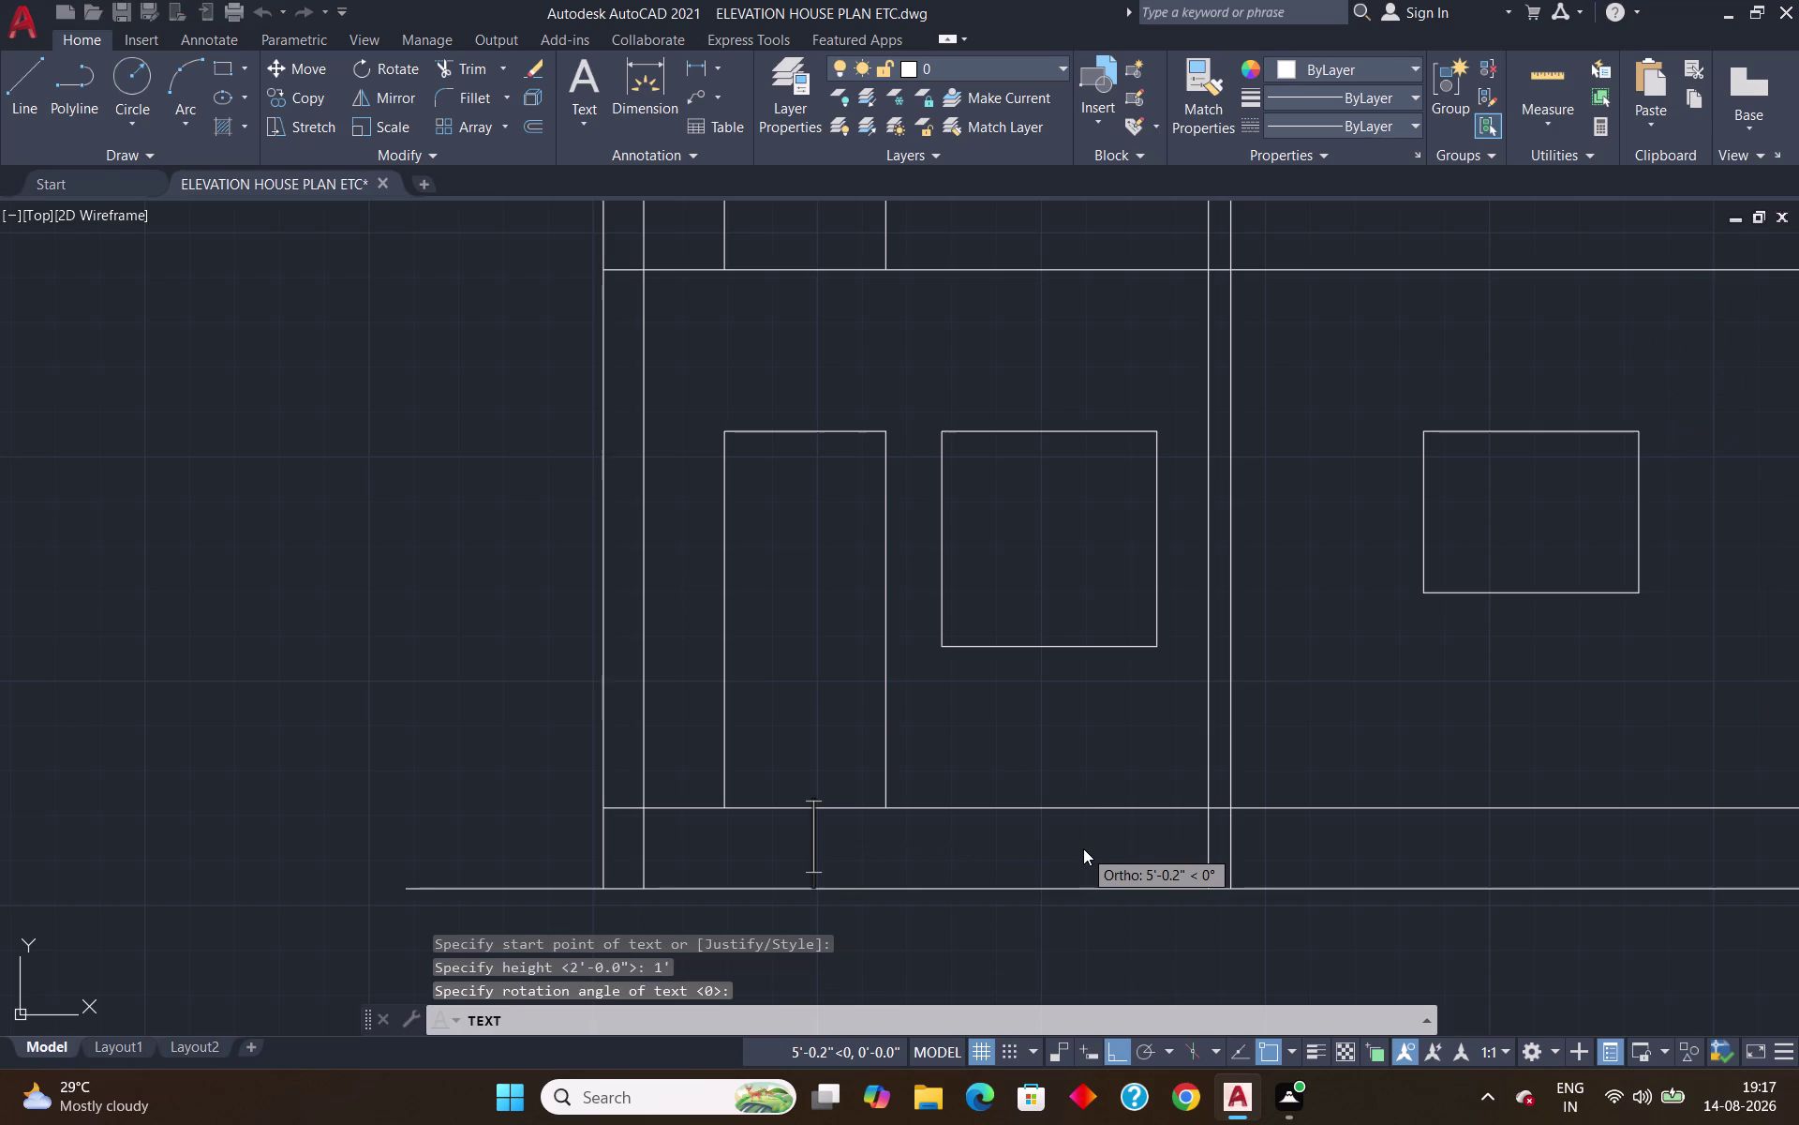
text(FILLI)
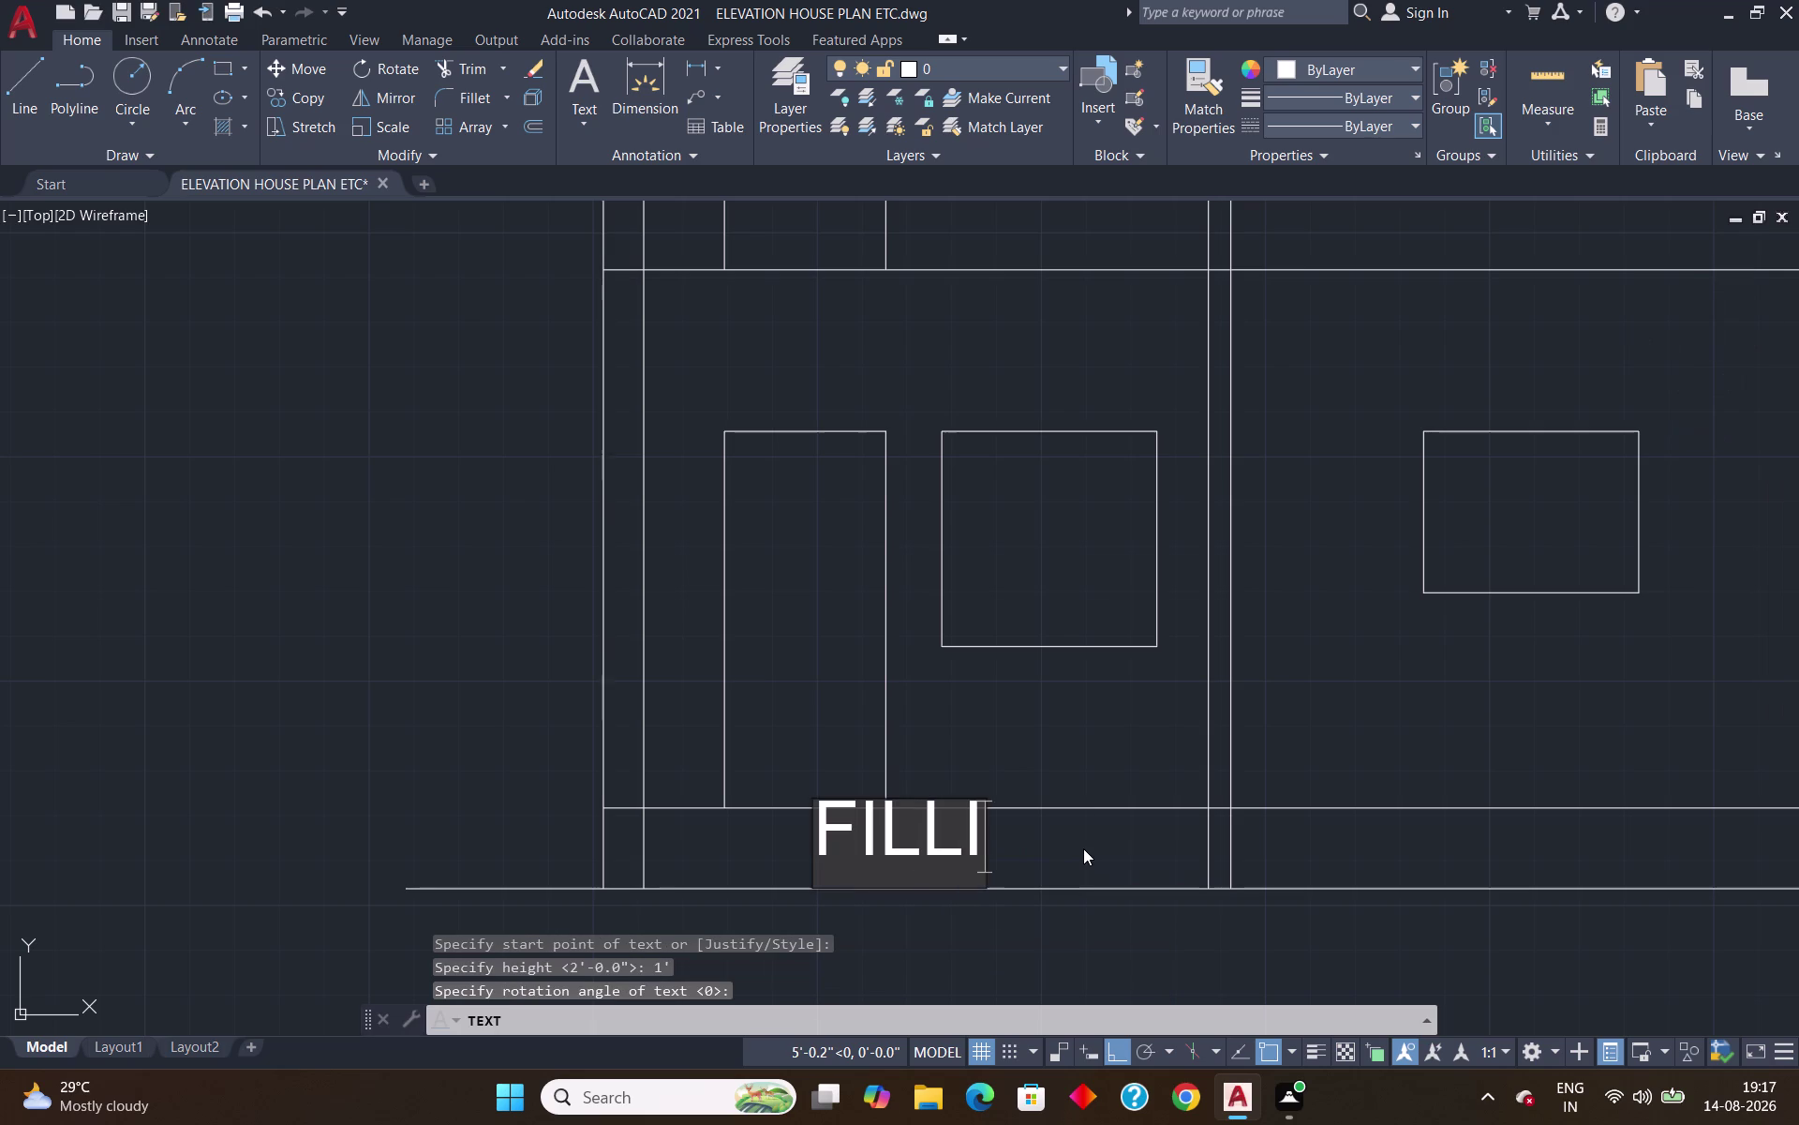
text(NG)
key(Return)
key(Return)
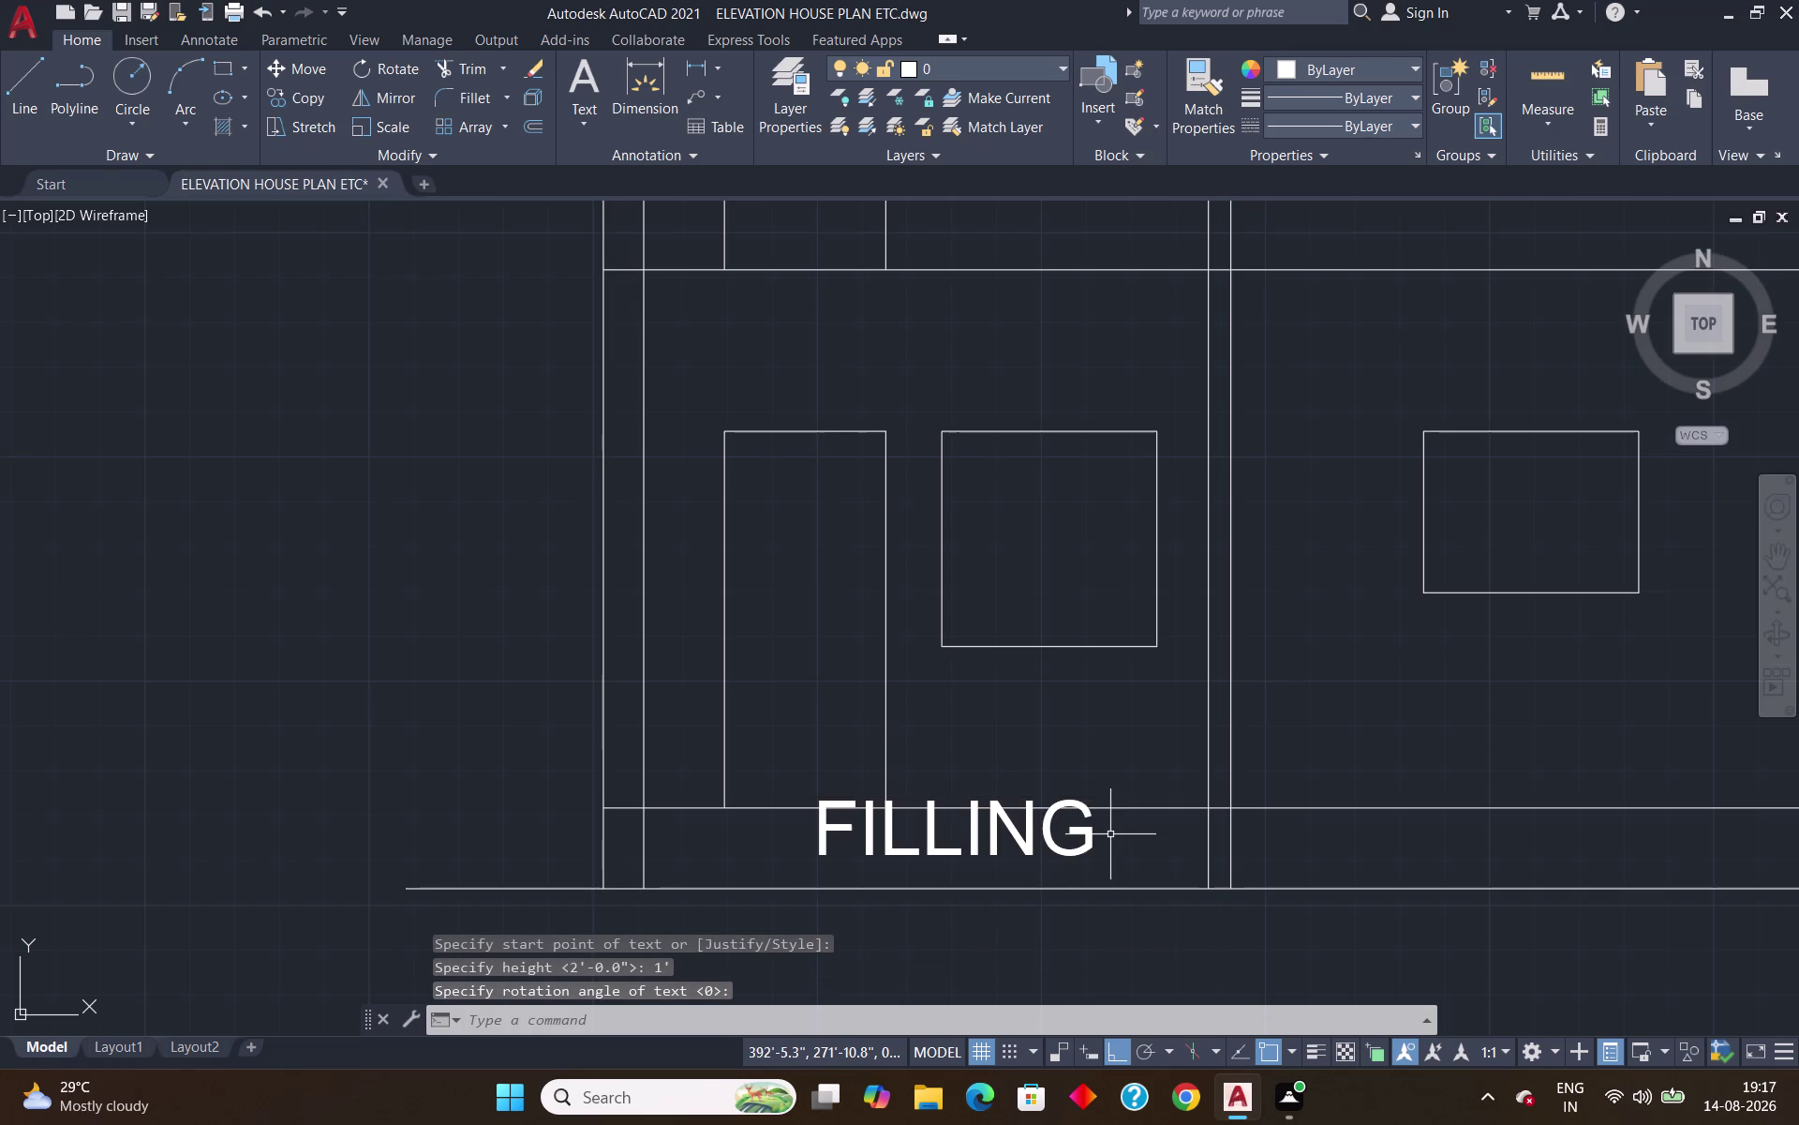
Copy the FILLING label further right along the ground line with Ortho off.
click(821, 849)
click(808, 854)
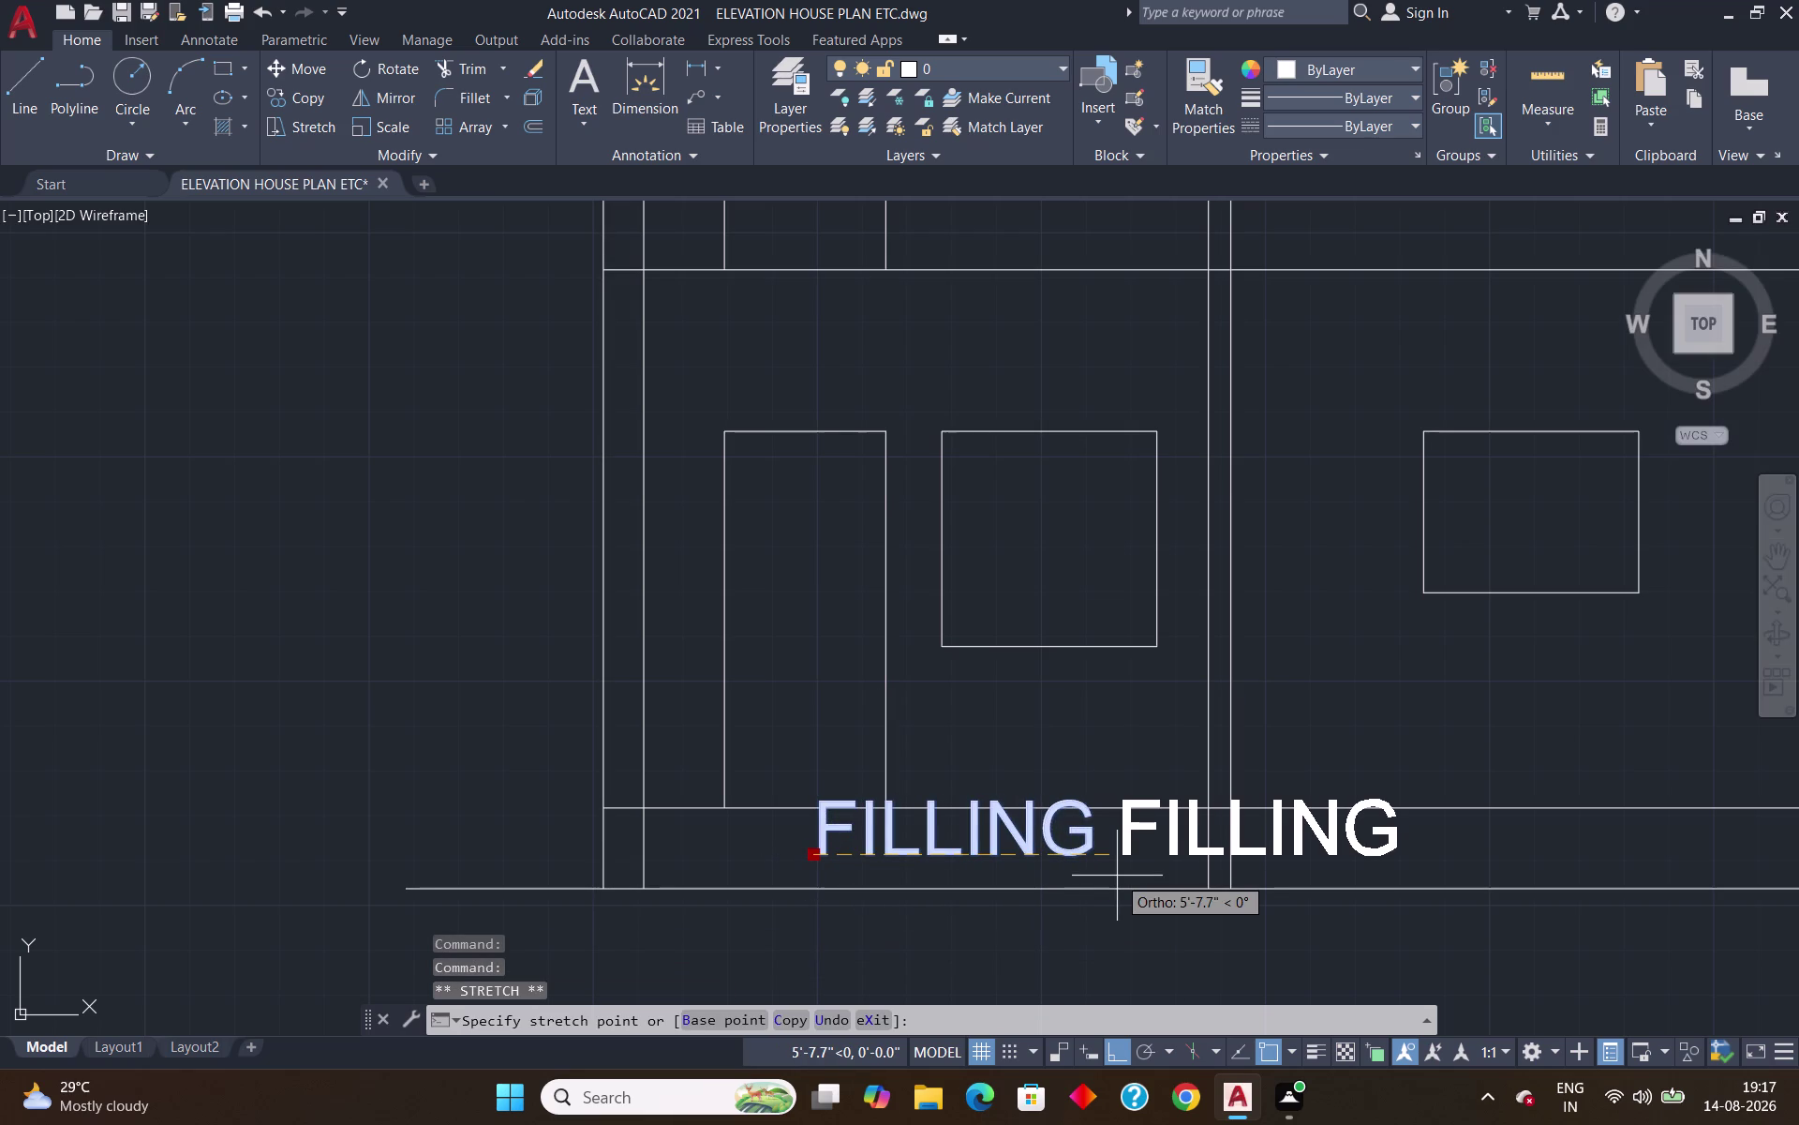
key(F8)
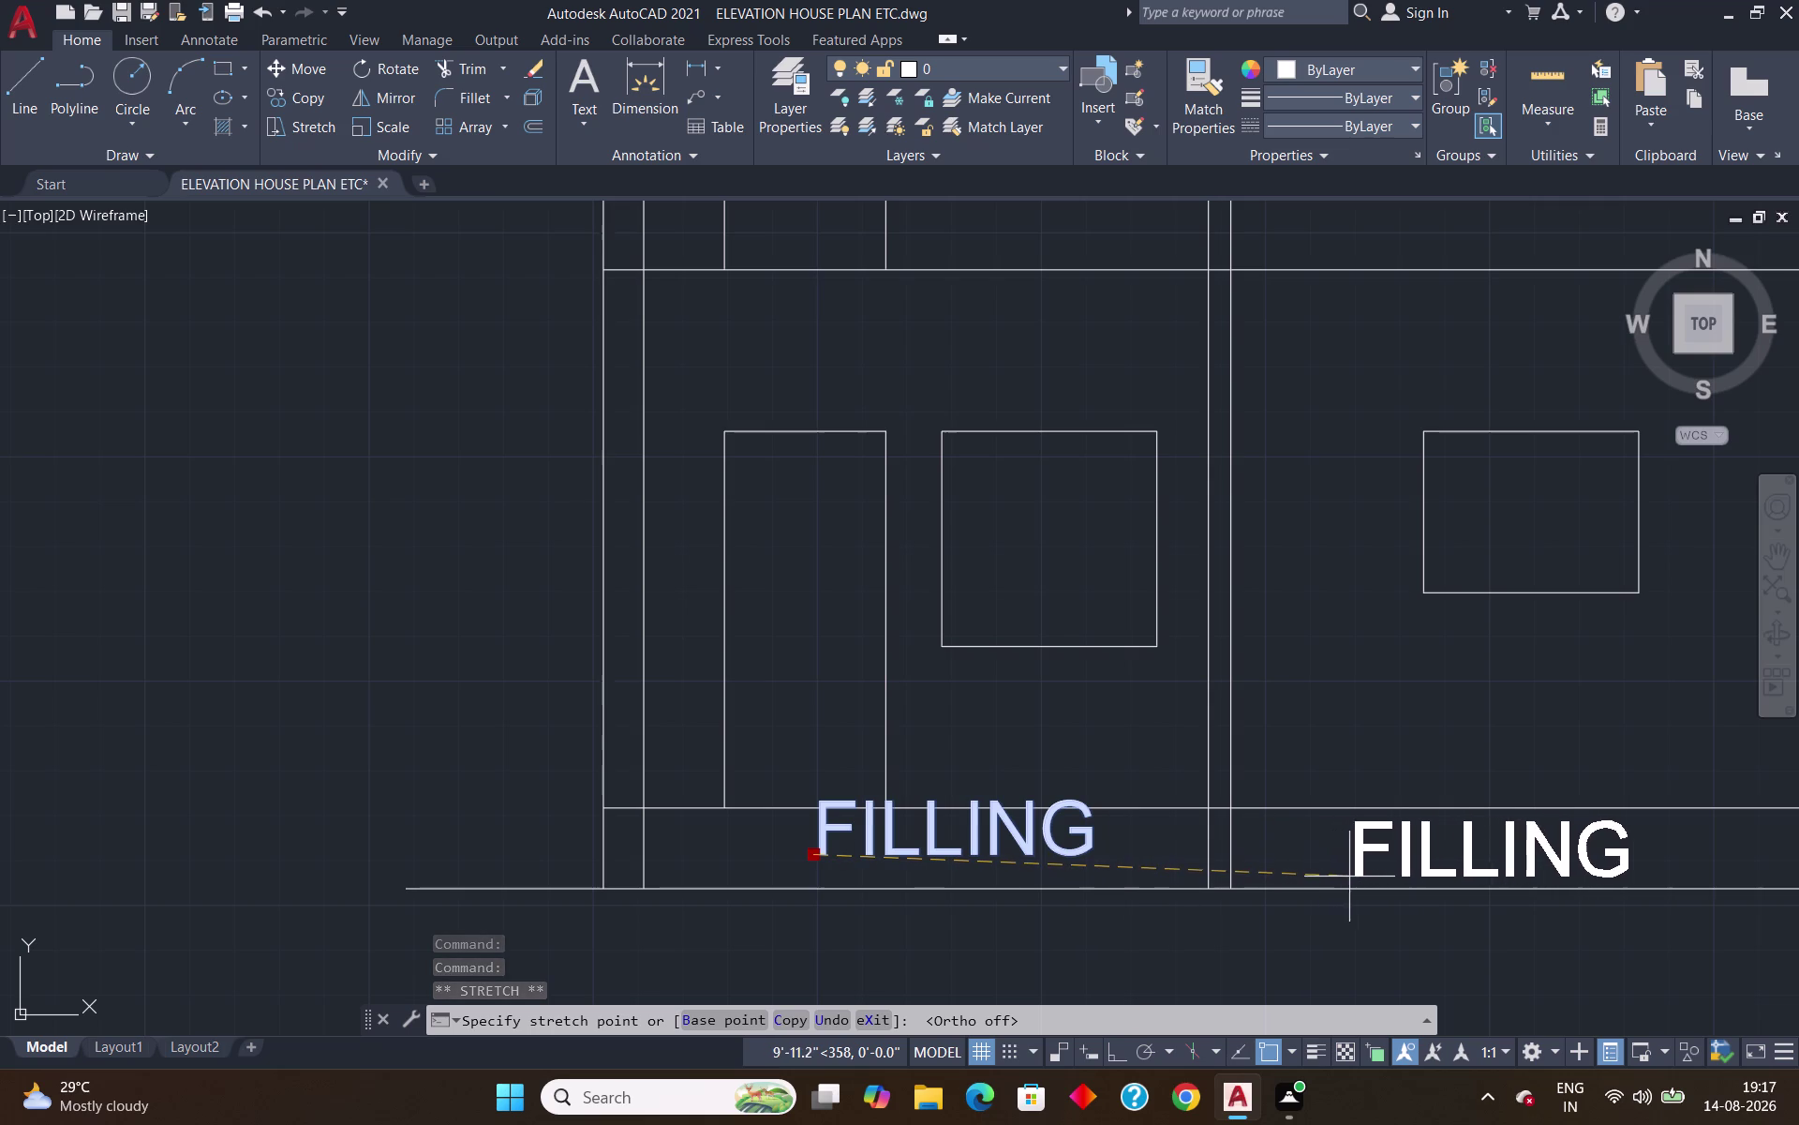
scroll(down, 3)
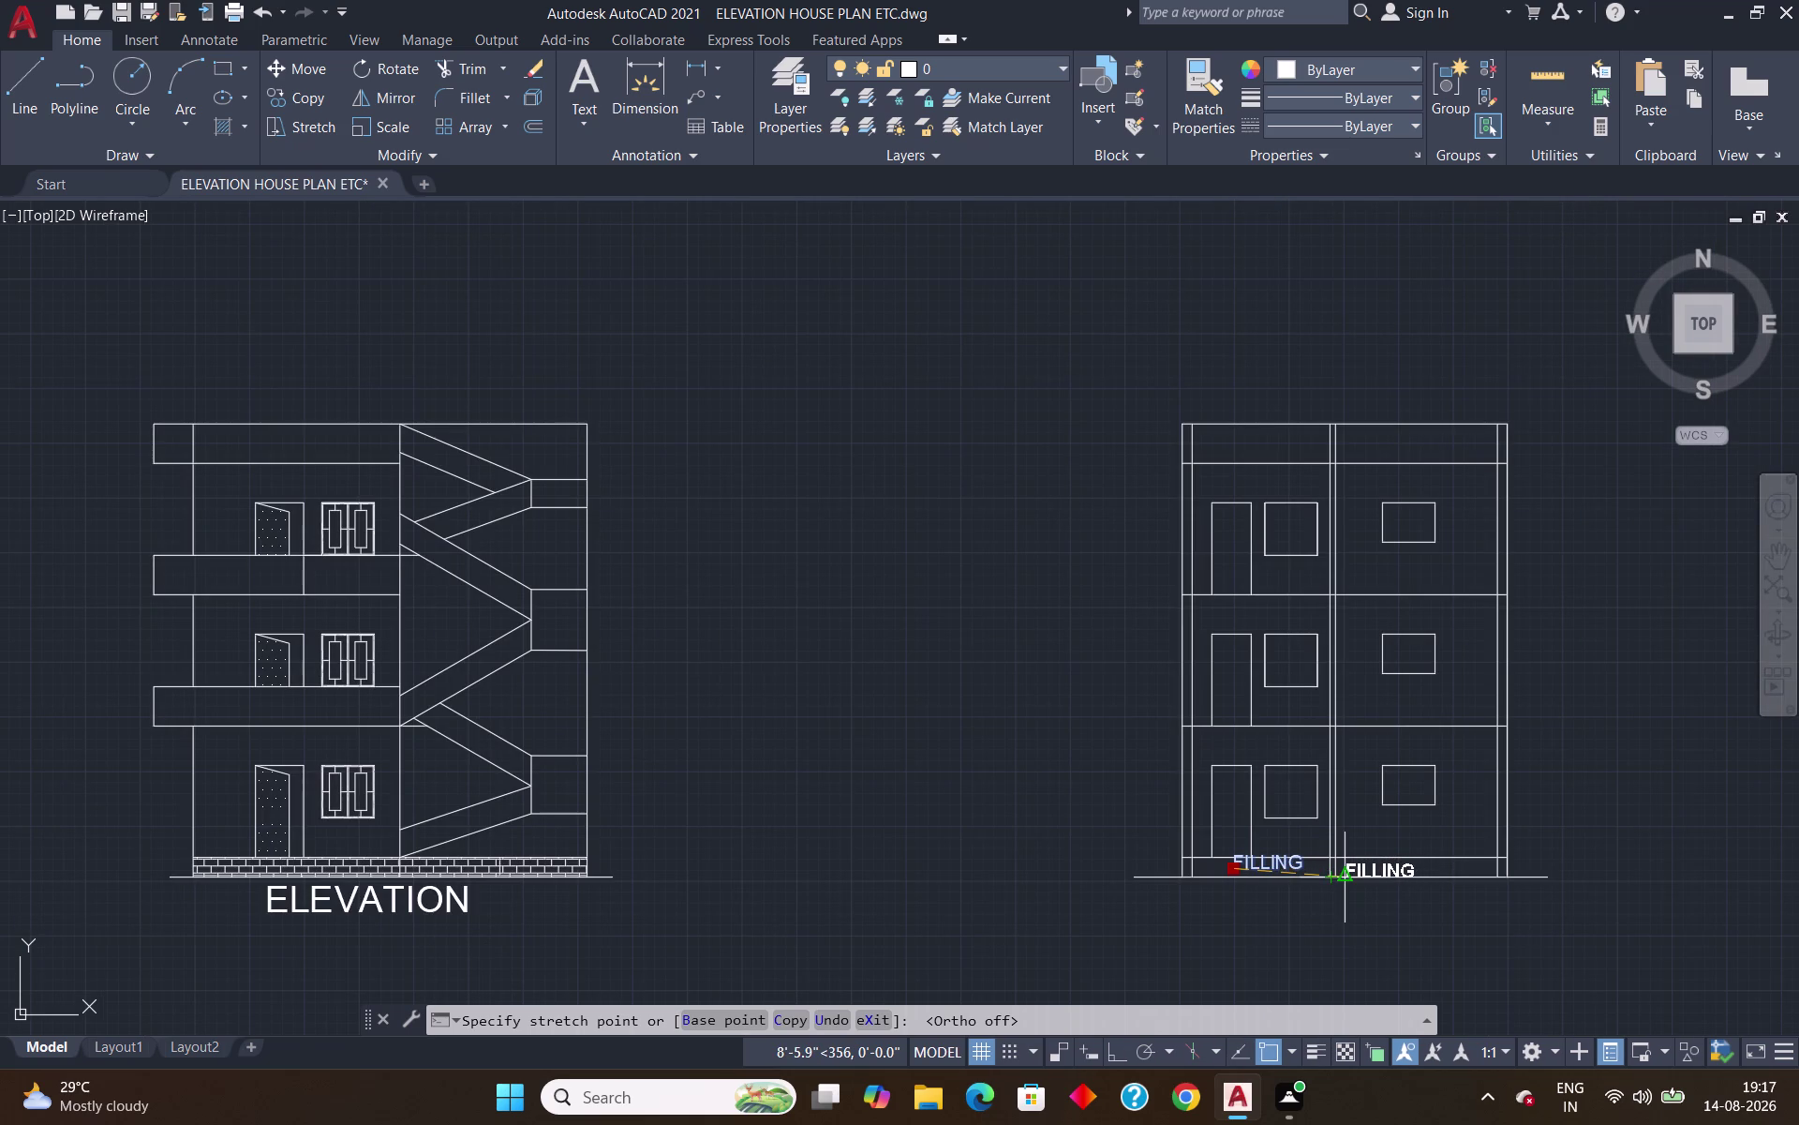
click(1351, 871)
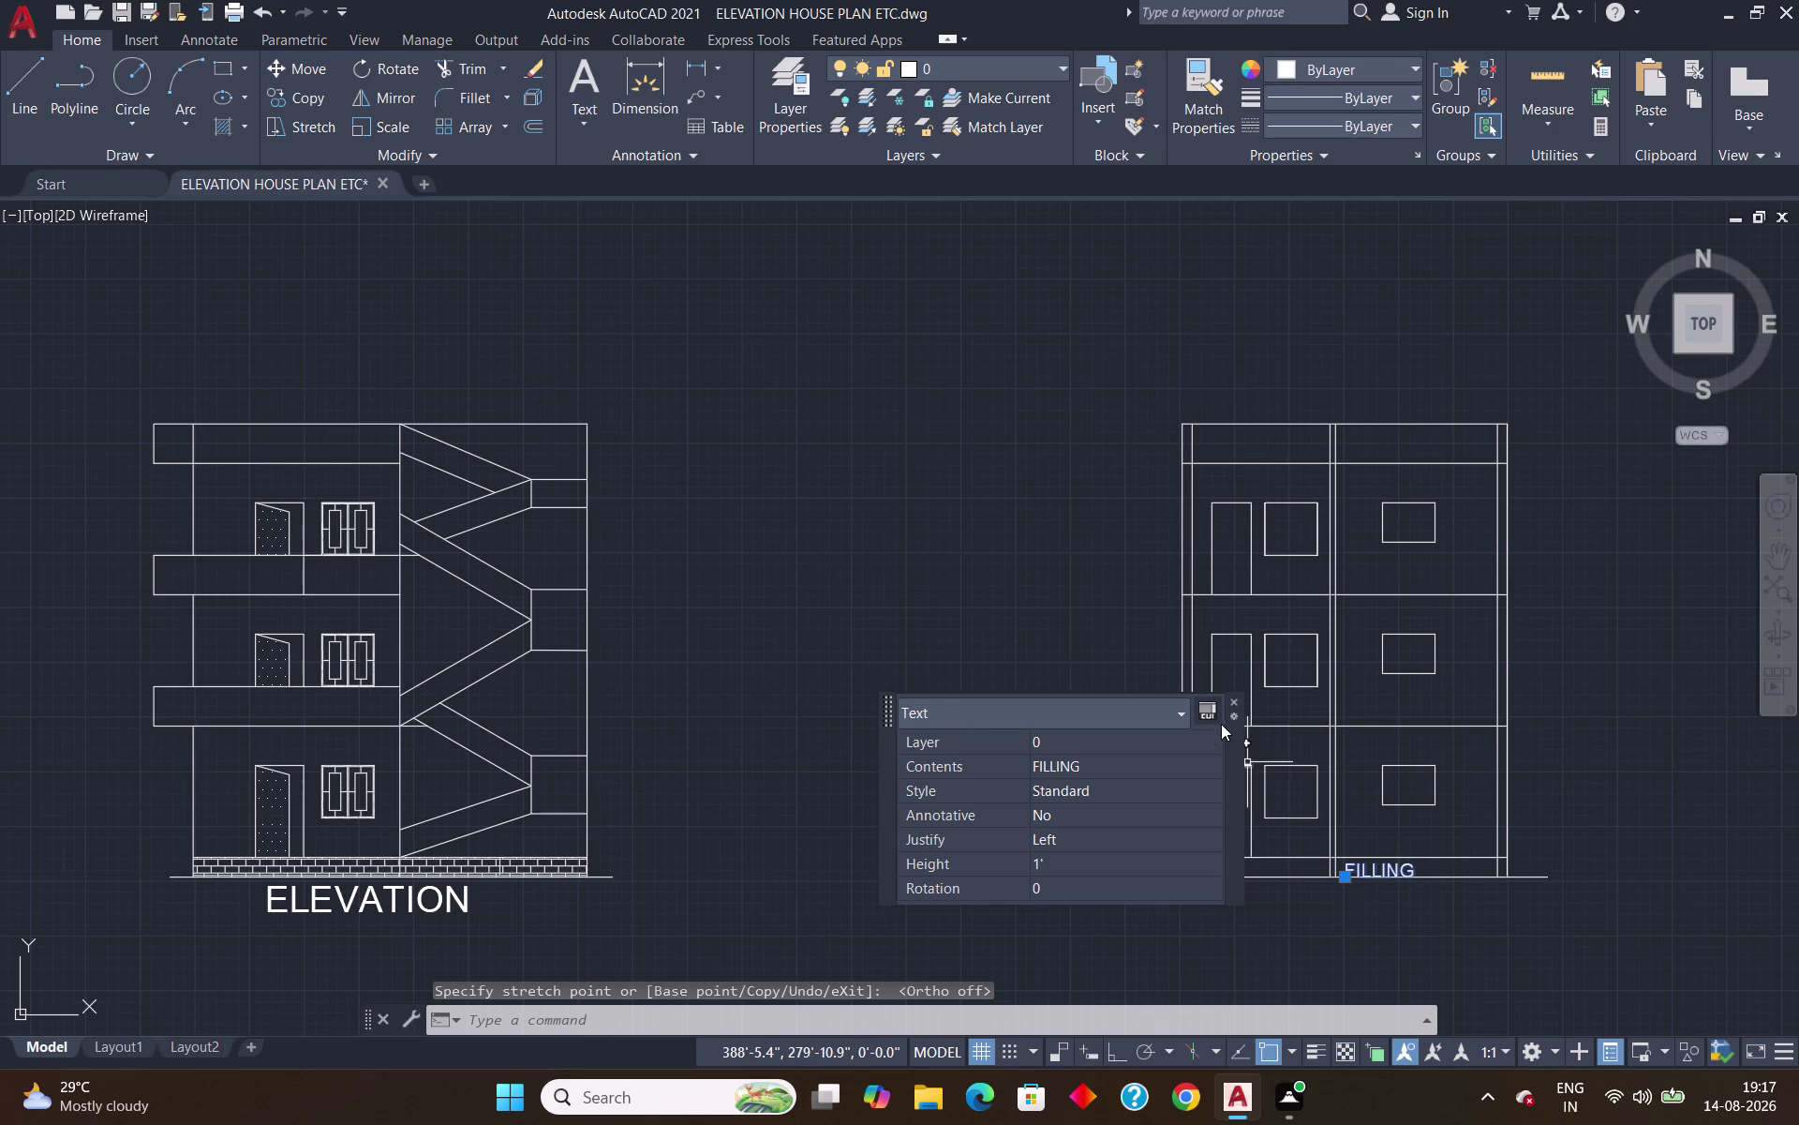
click(1235, 701)
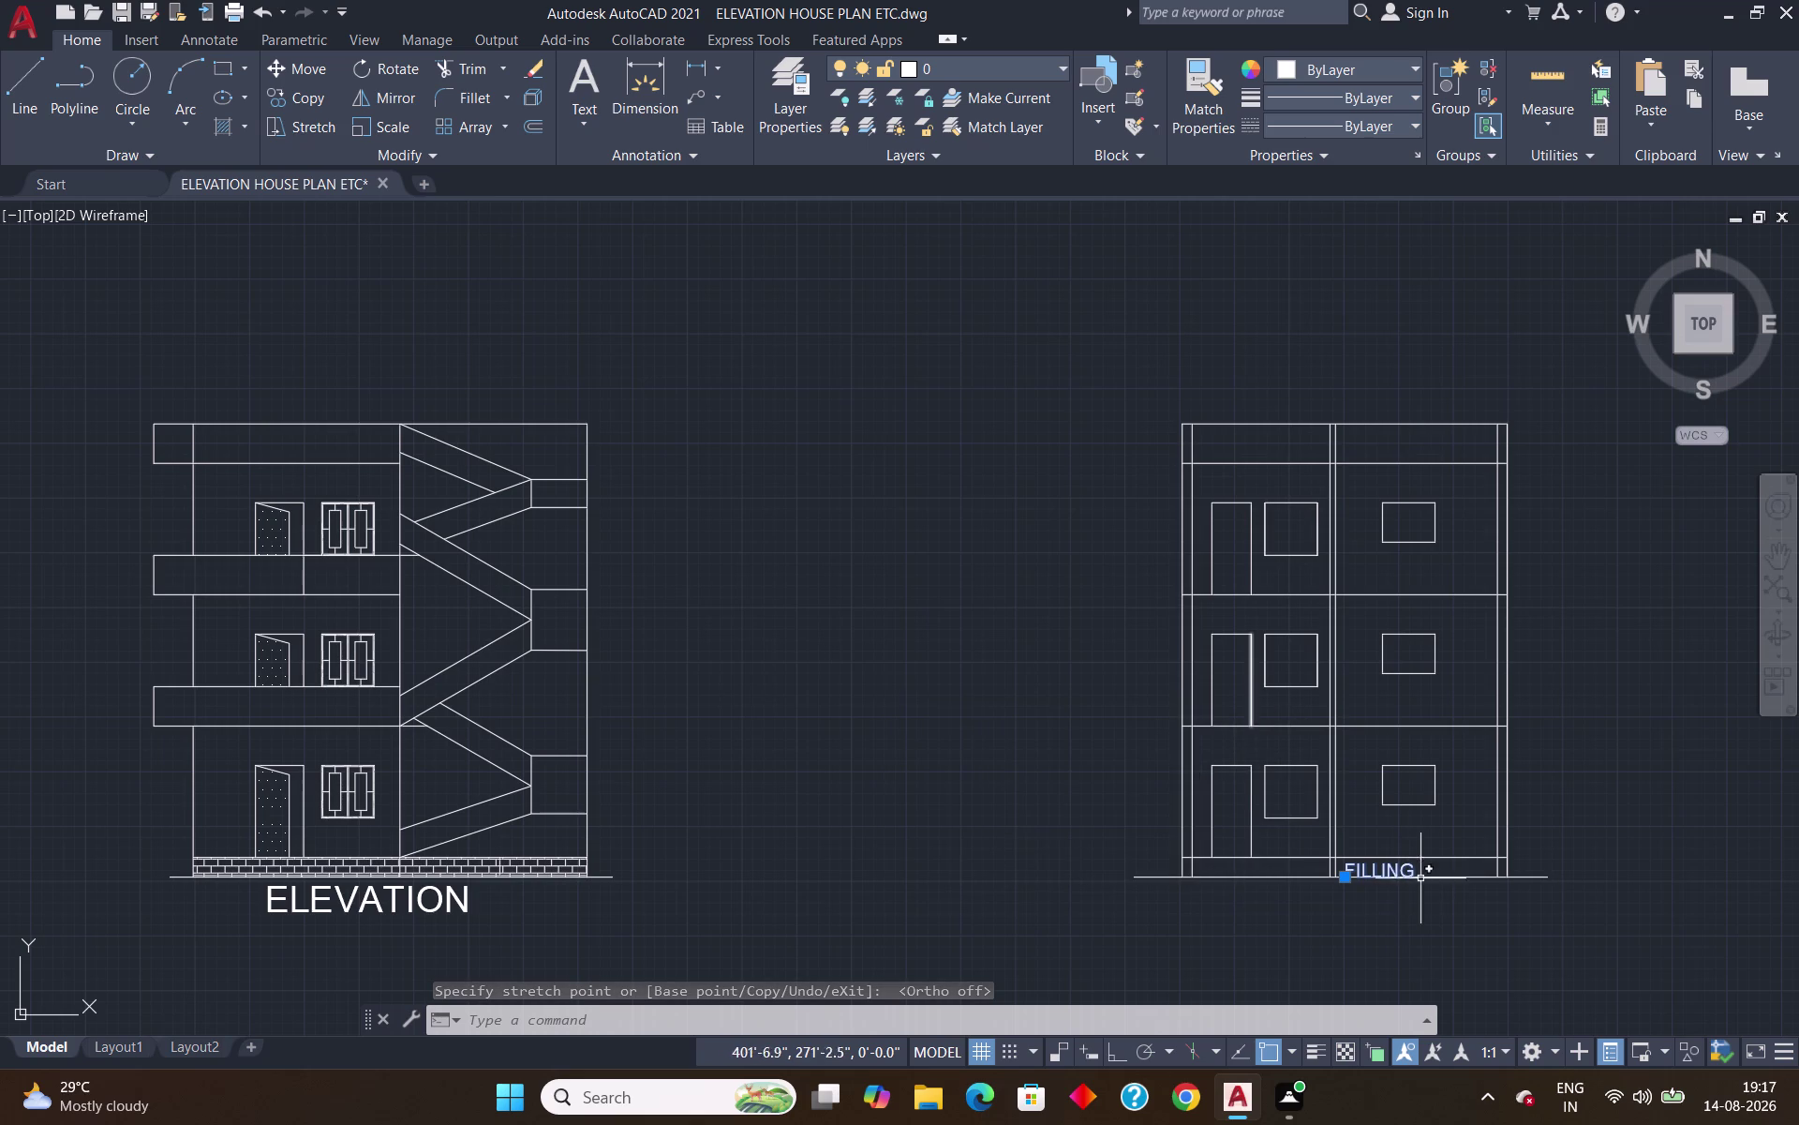
key(Escape)
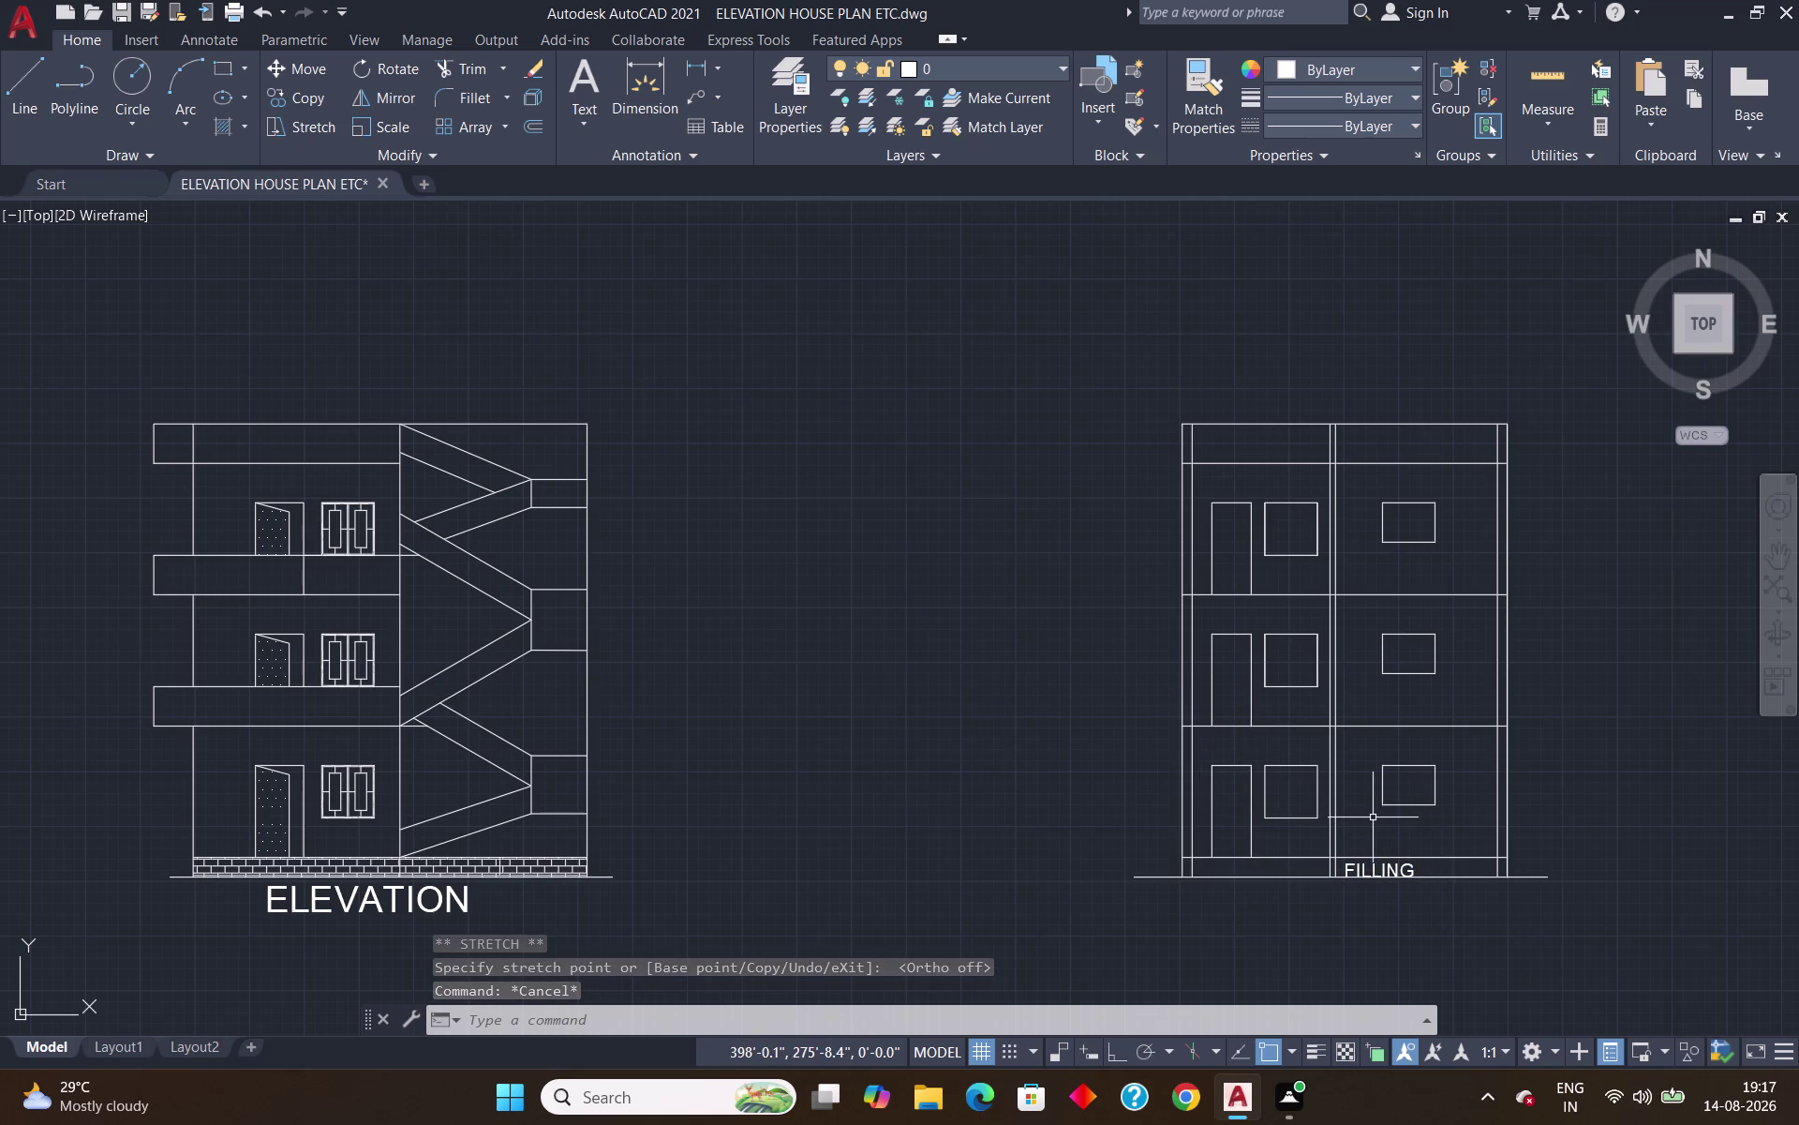
scroll(up, 3)
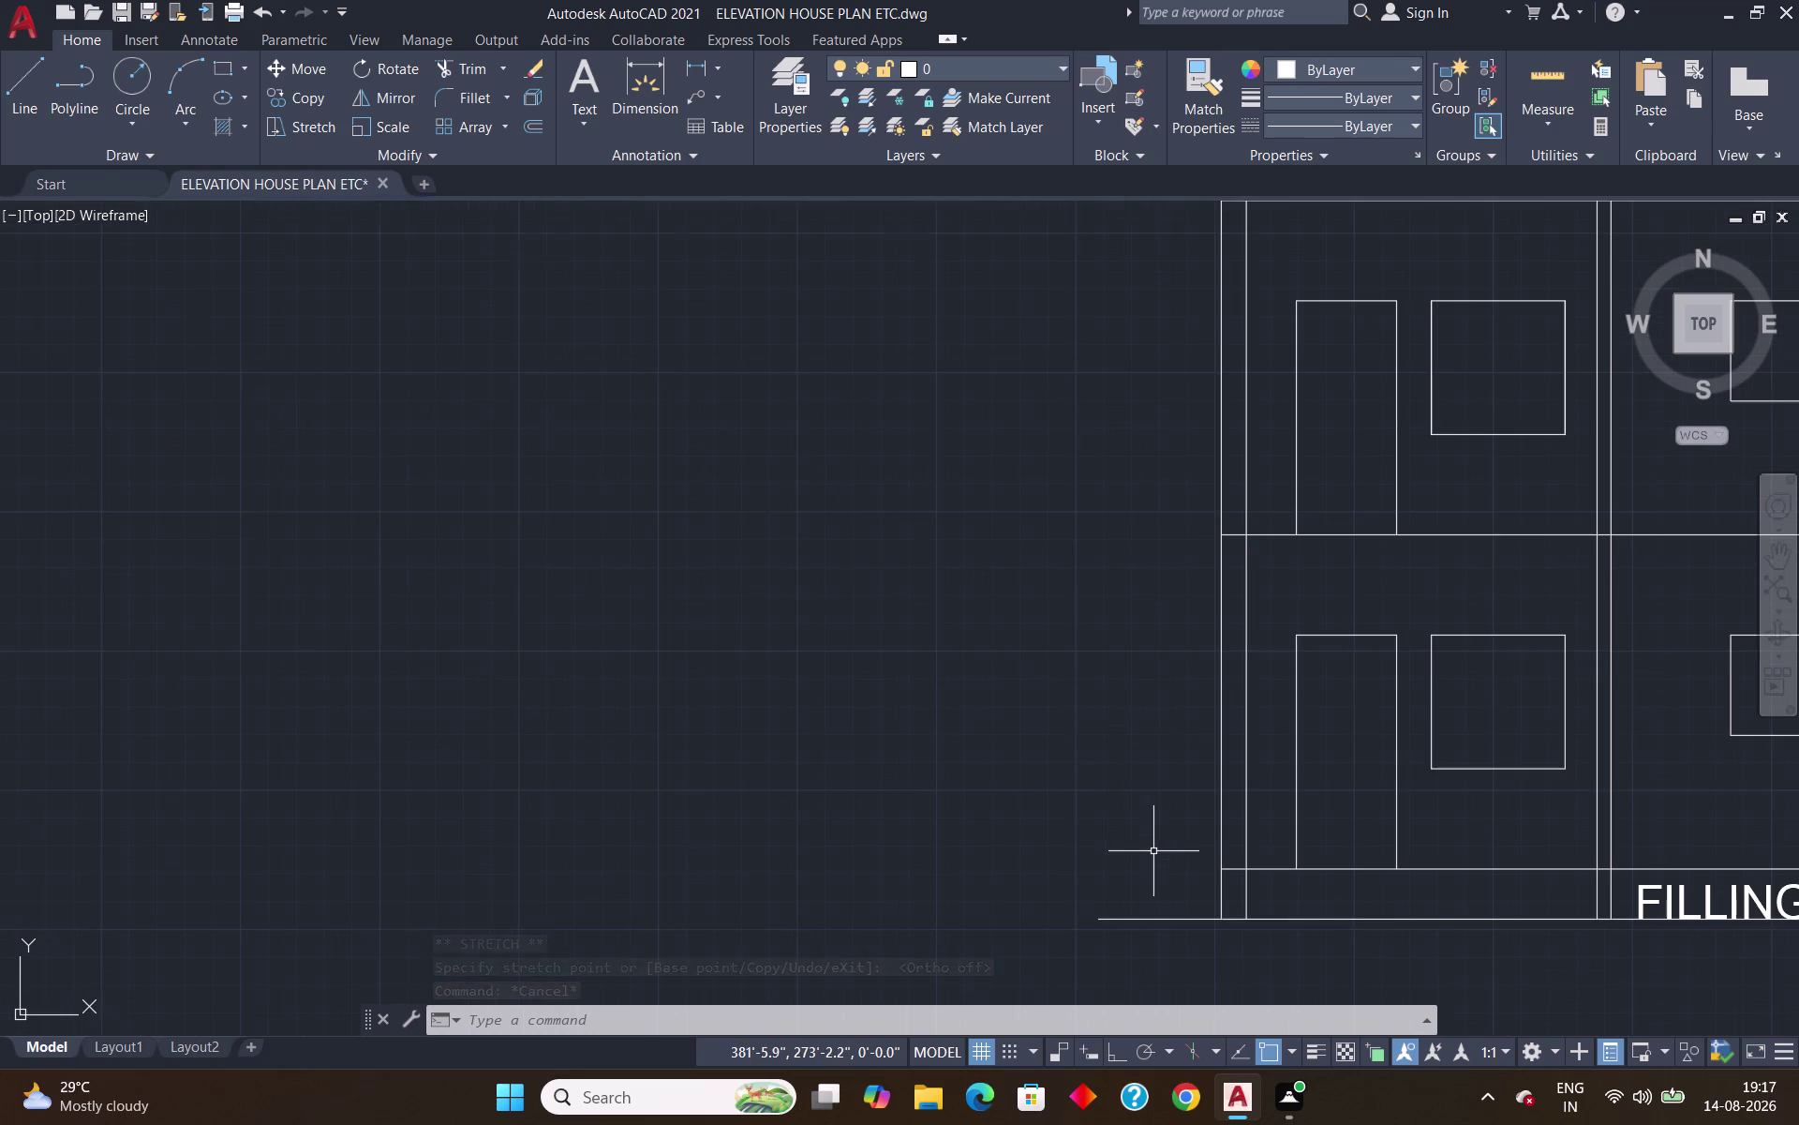
Draw a 3' leftward line and upright from the top floor line's left end.
scroll(up, 3)
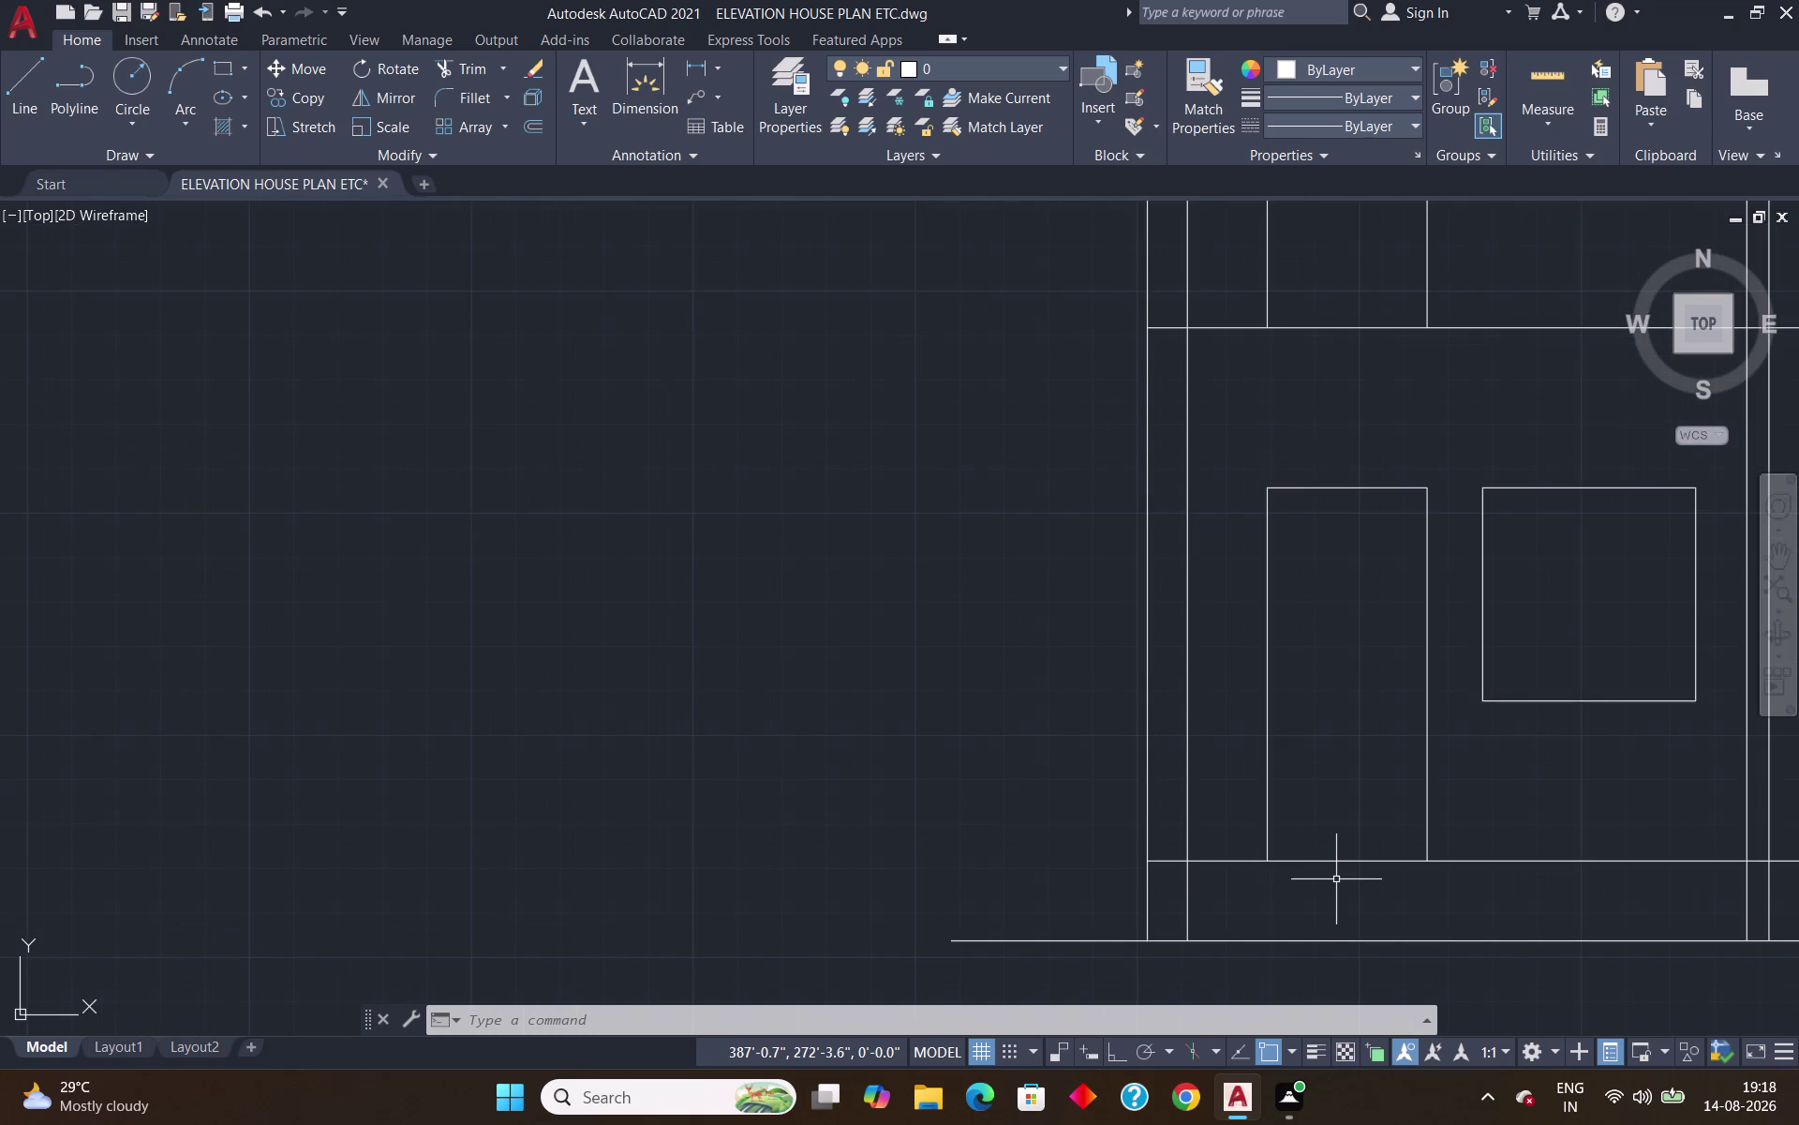
scroll(down, 3)
scroll(up, 3)
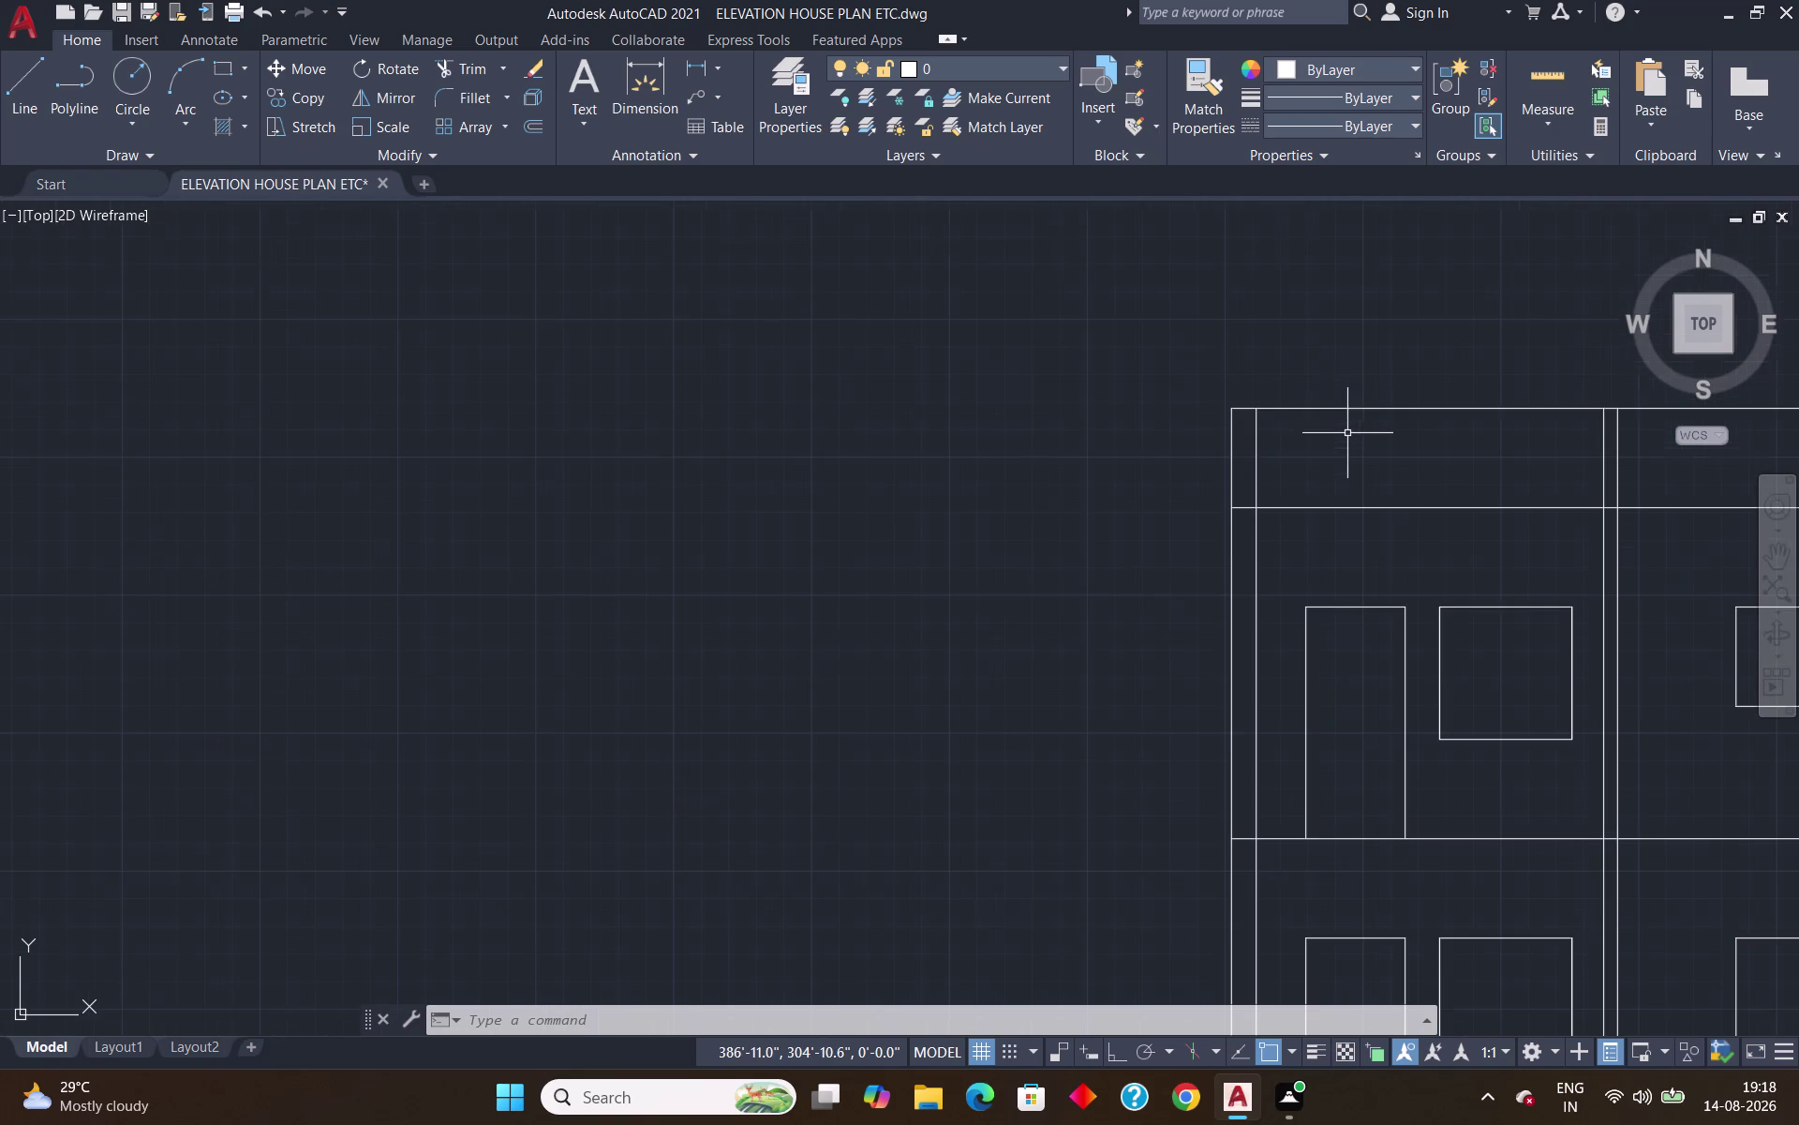
scroll(up, 3)
key(l)
key(Return)
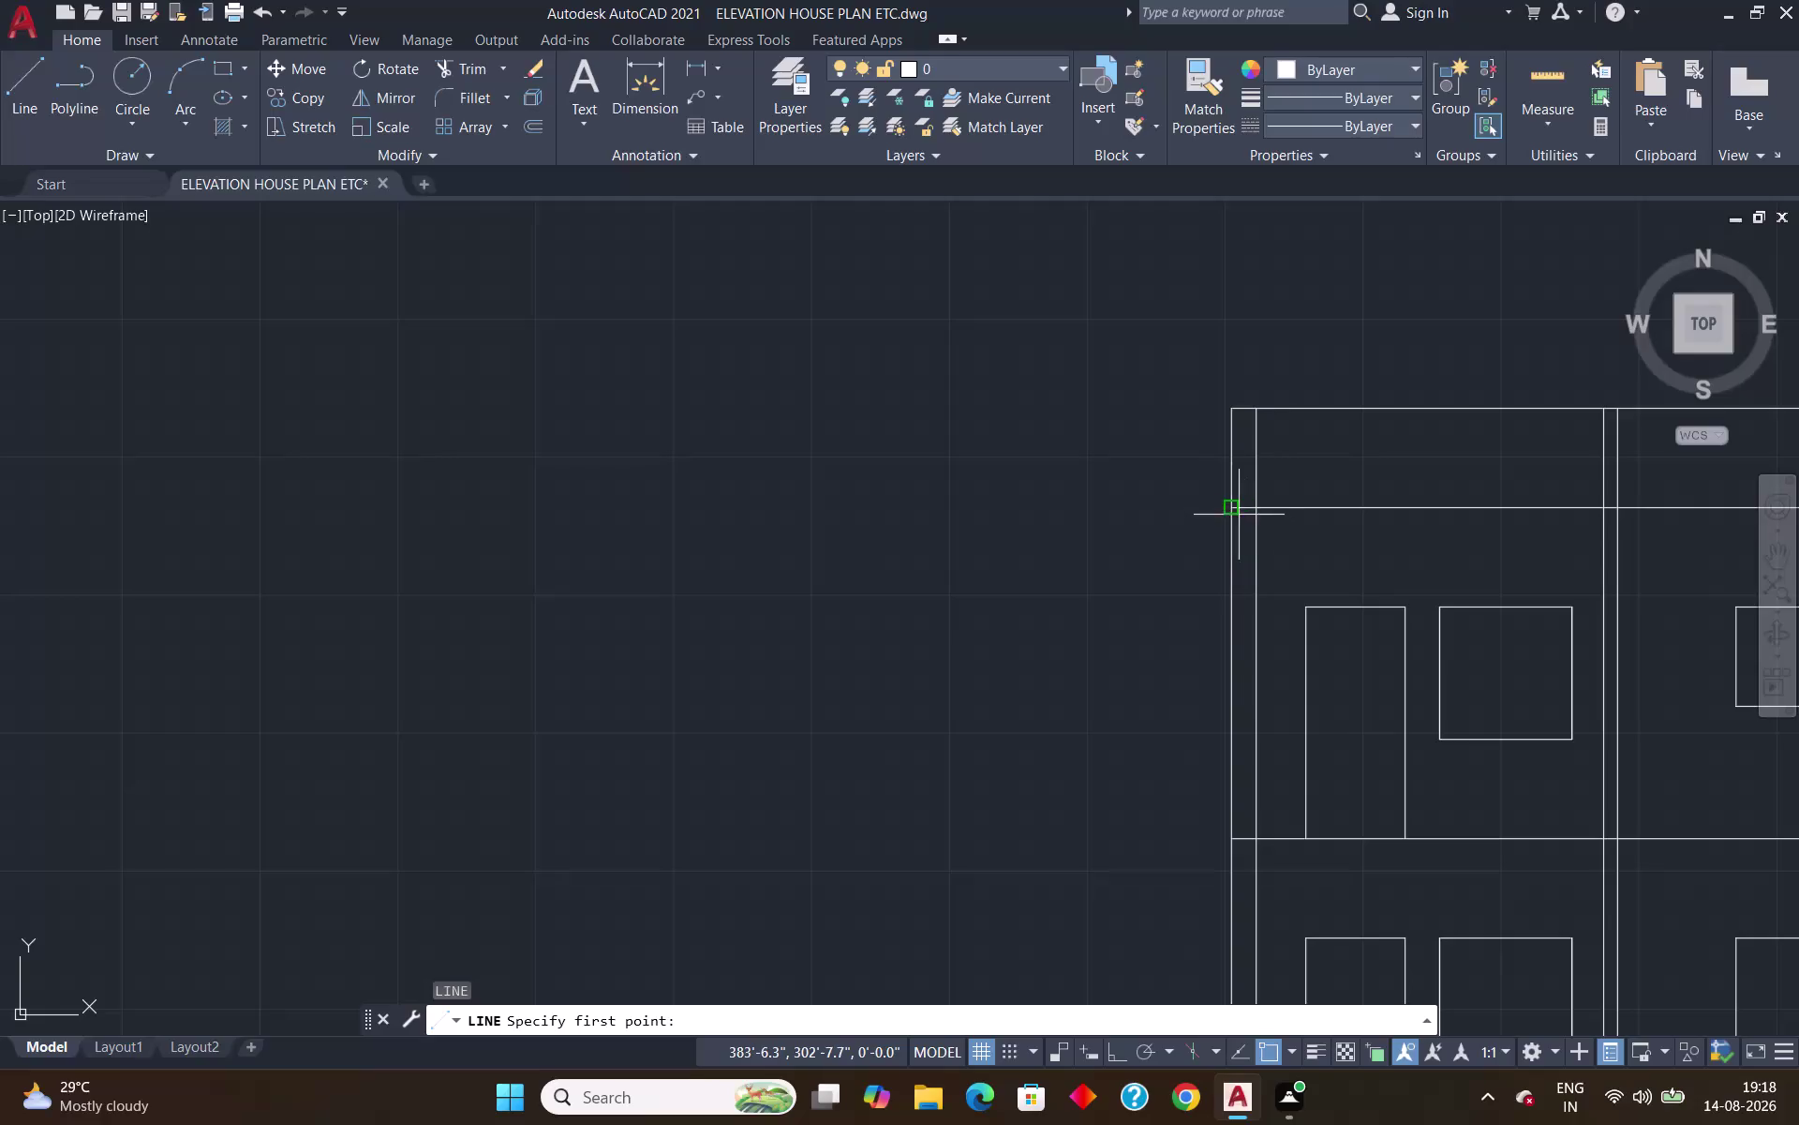
click(1231, 512)
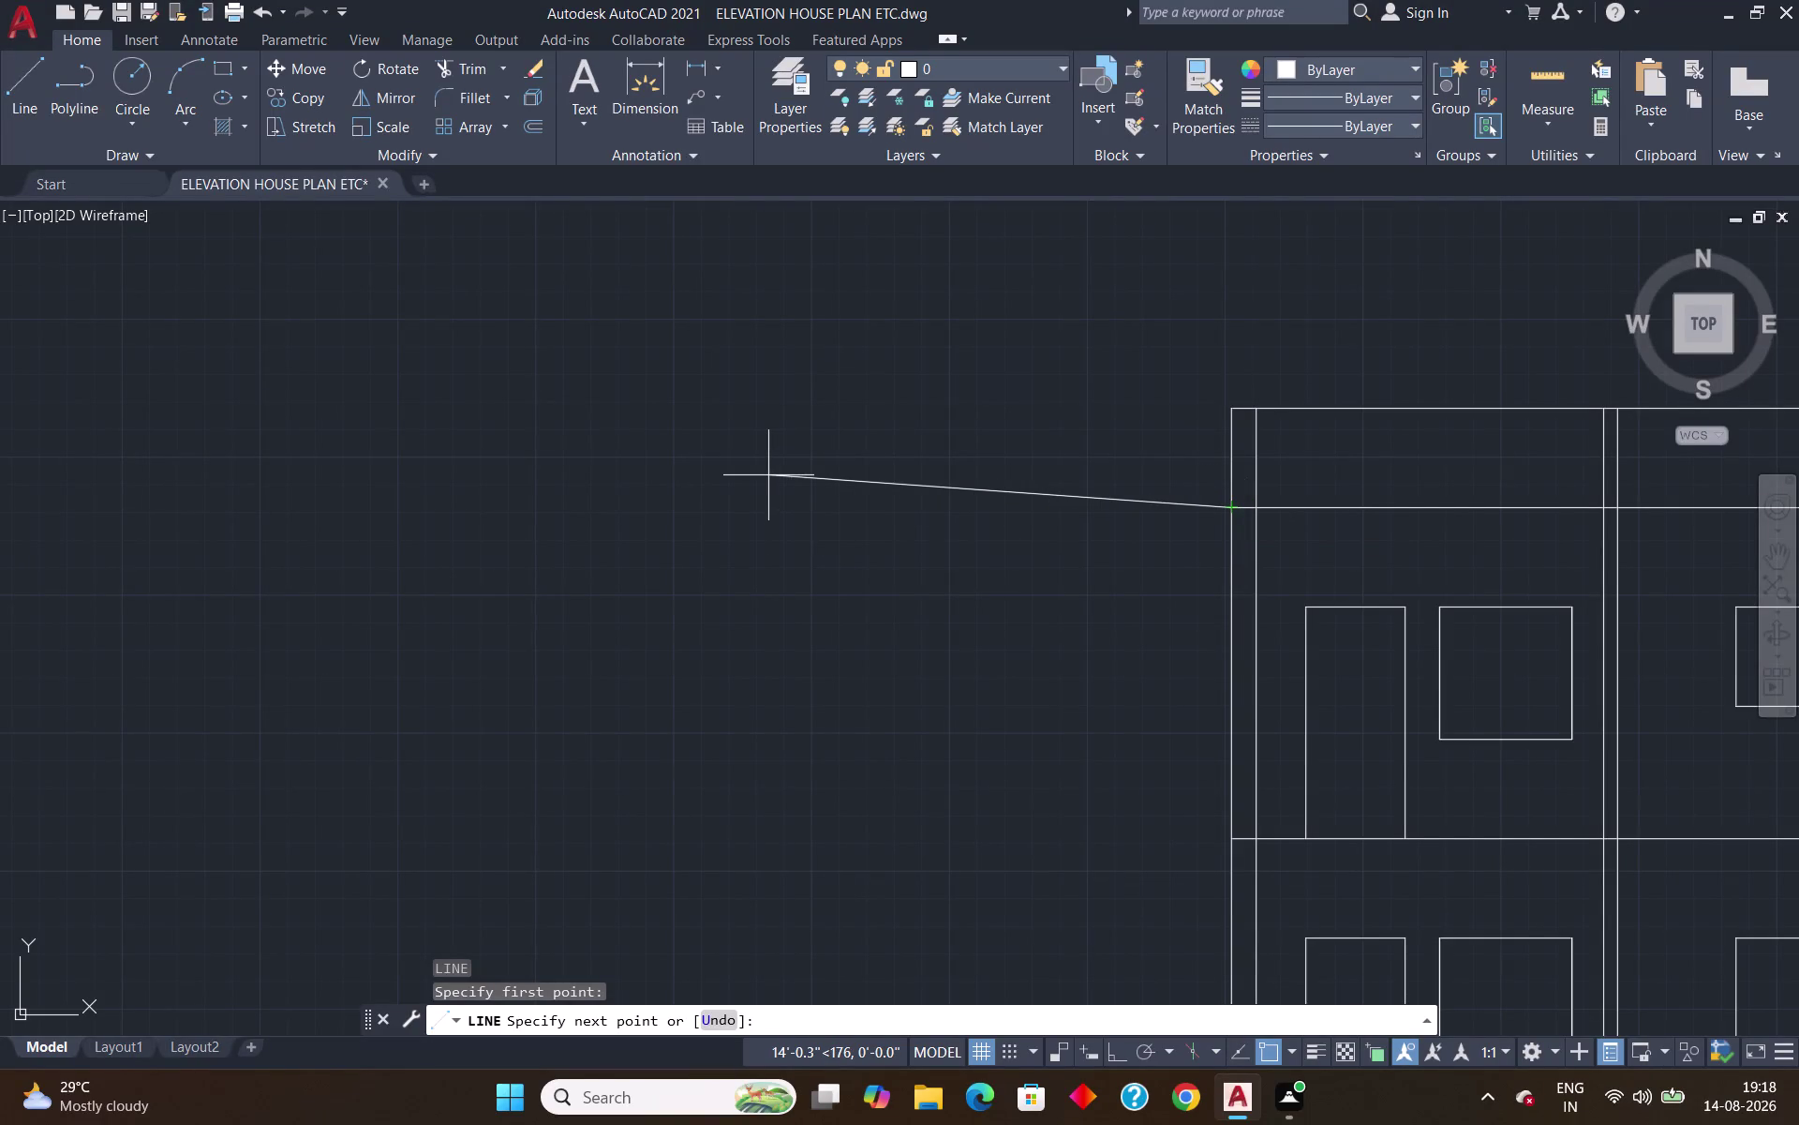
key(F8)
text(3')
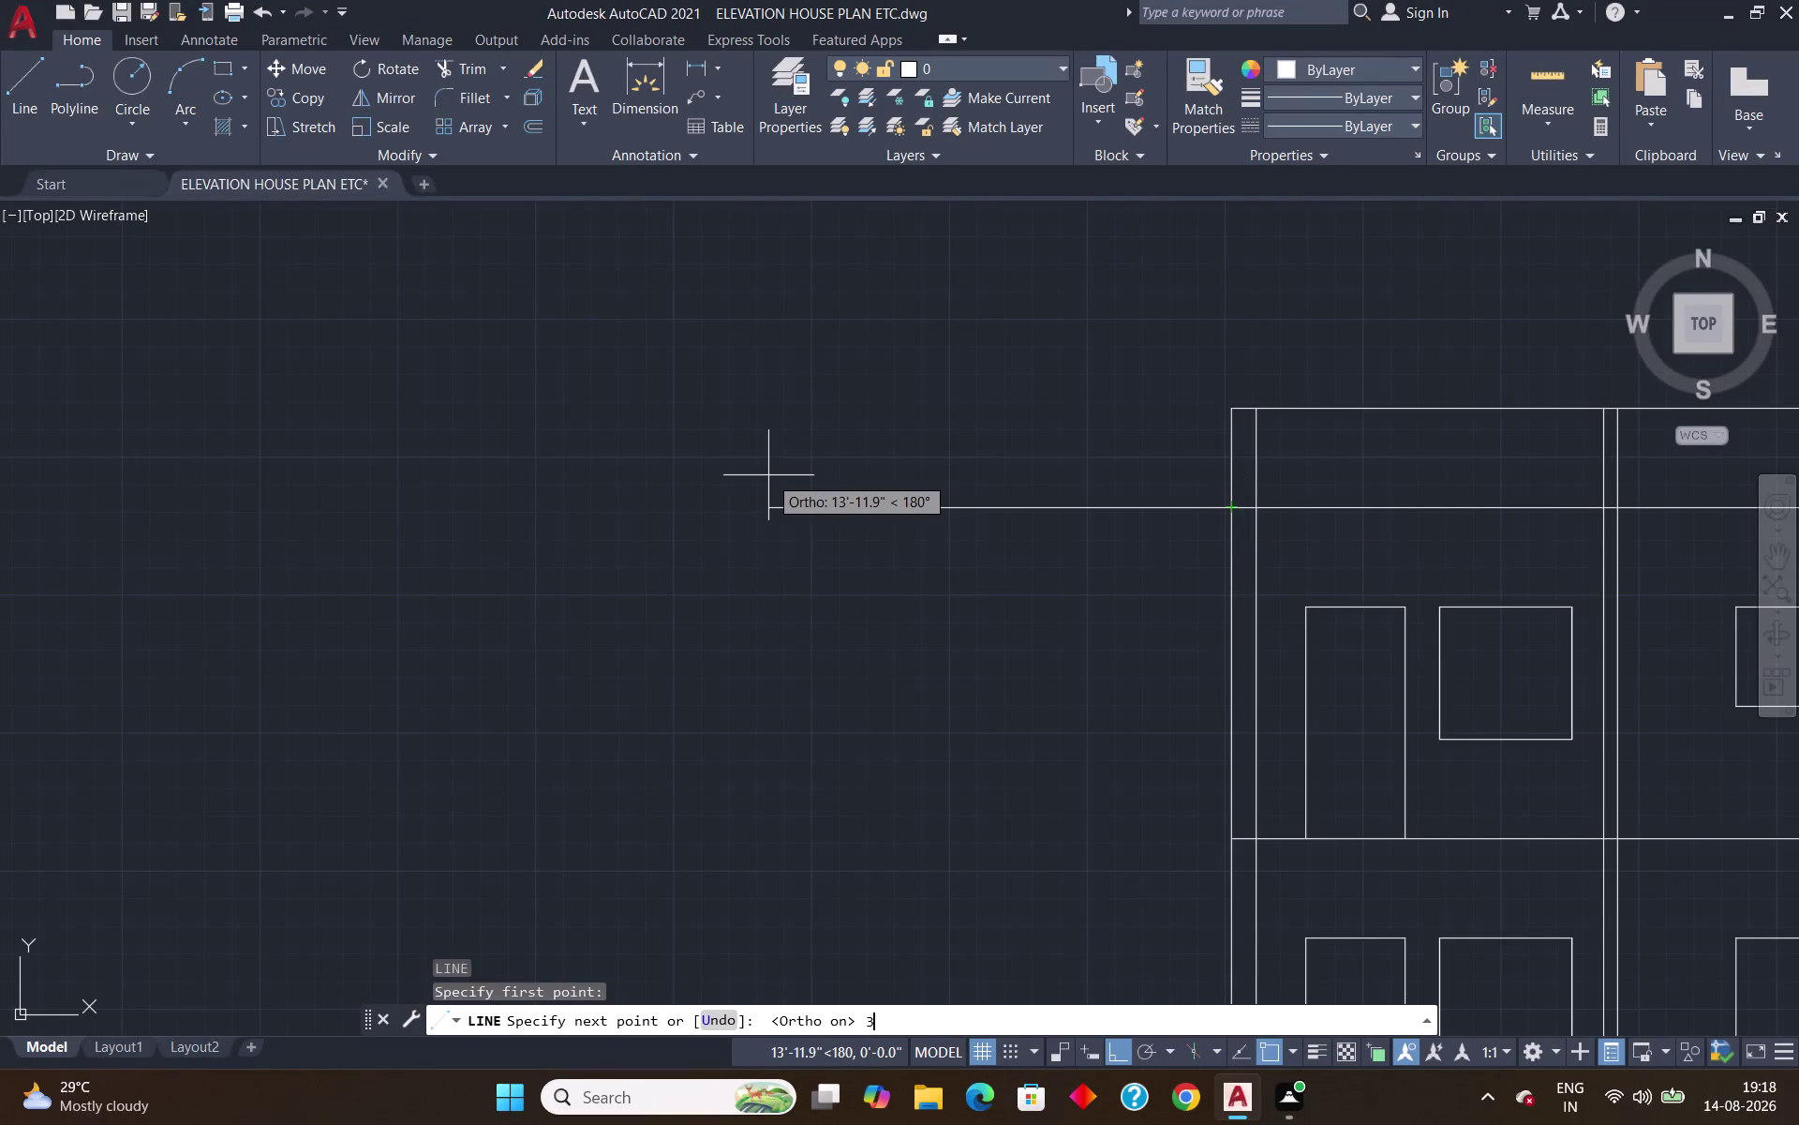
key(Return)
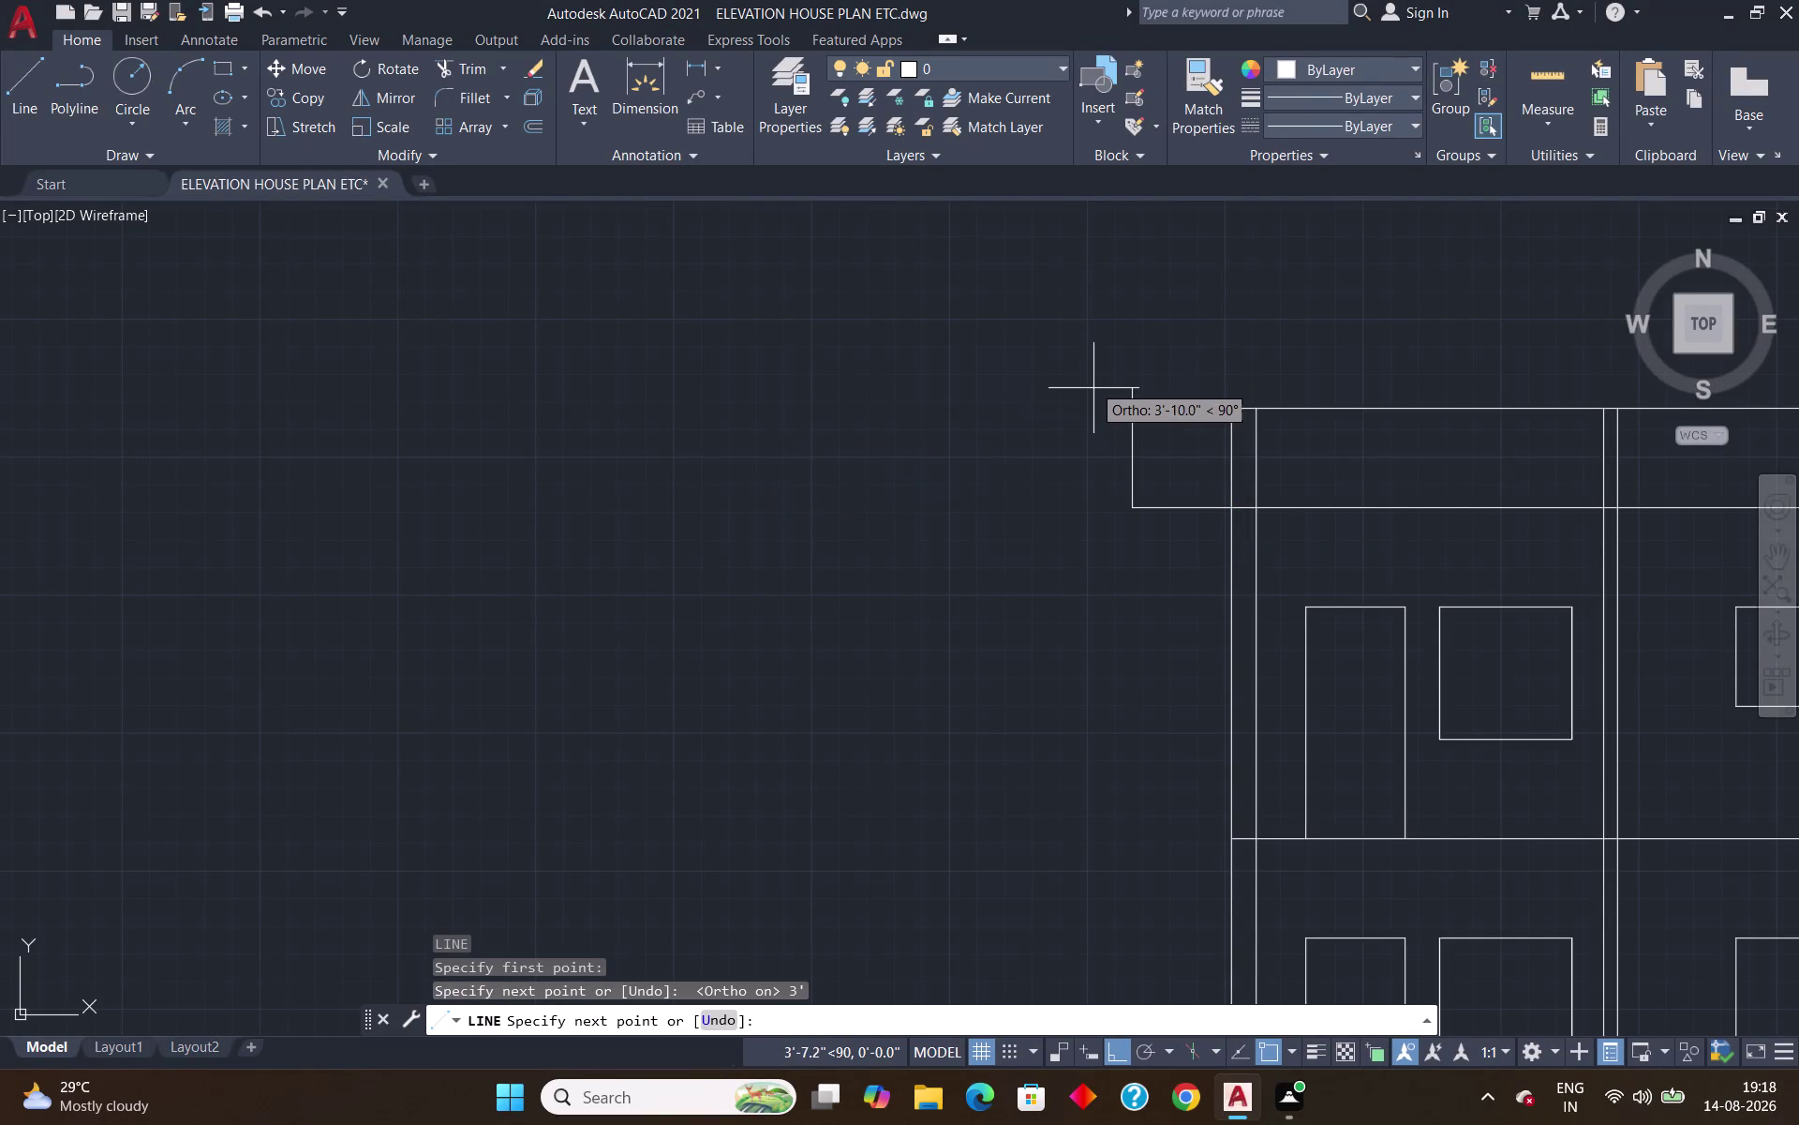
click(1089, 368)
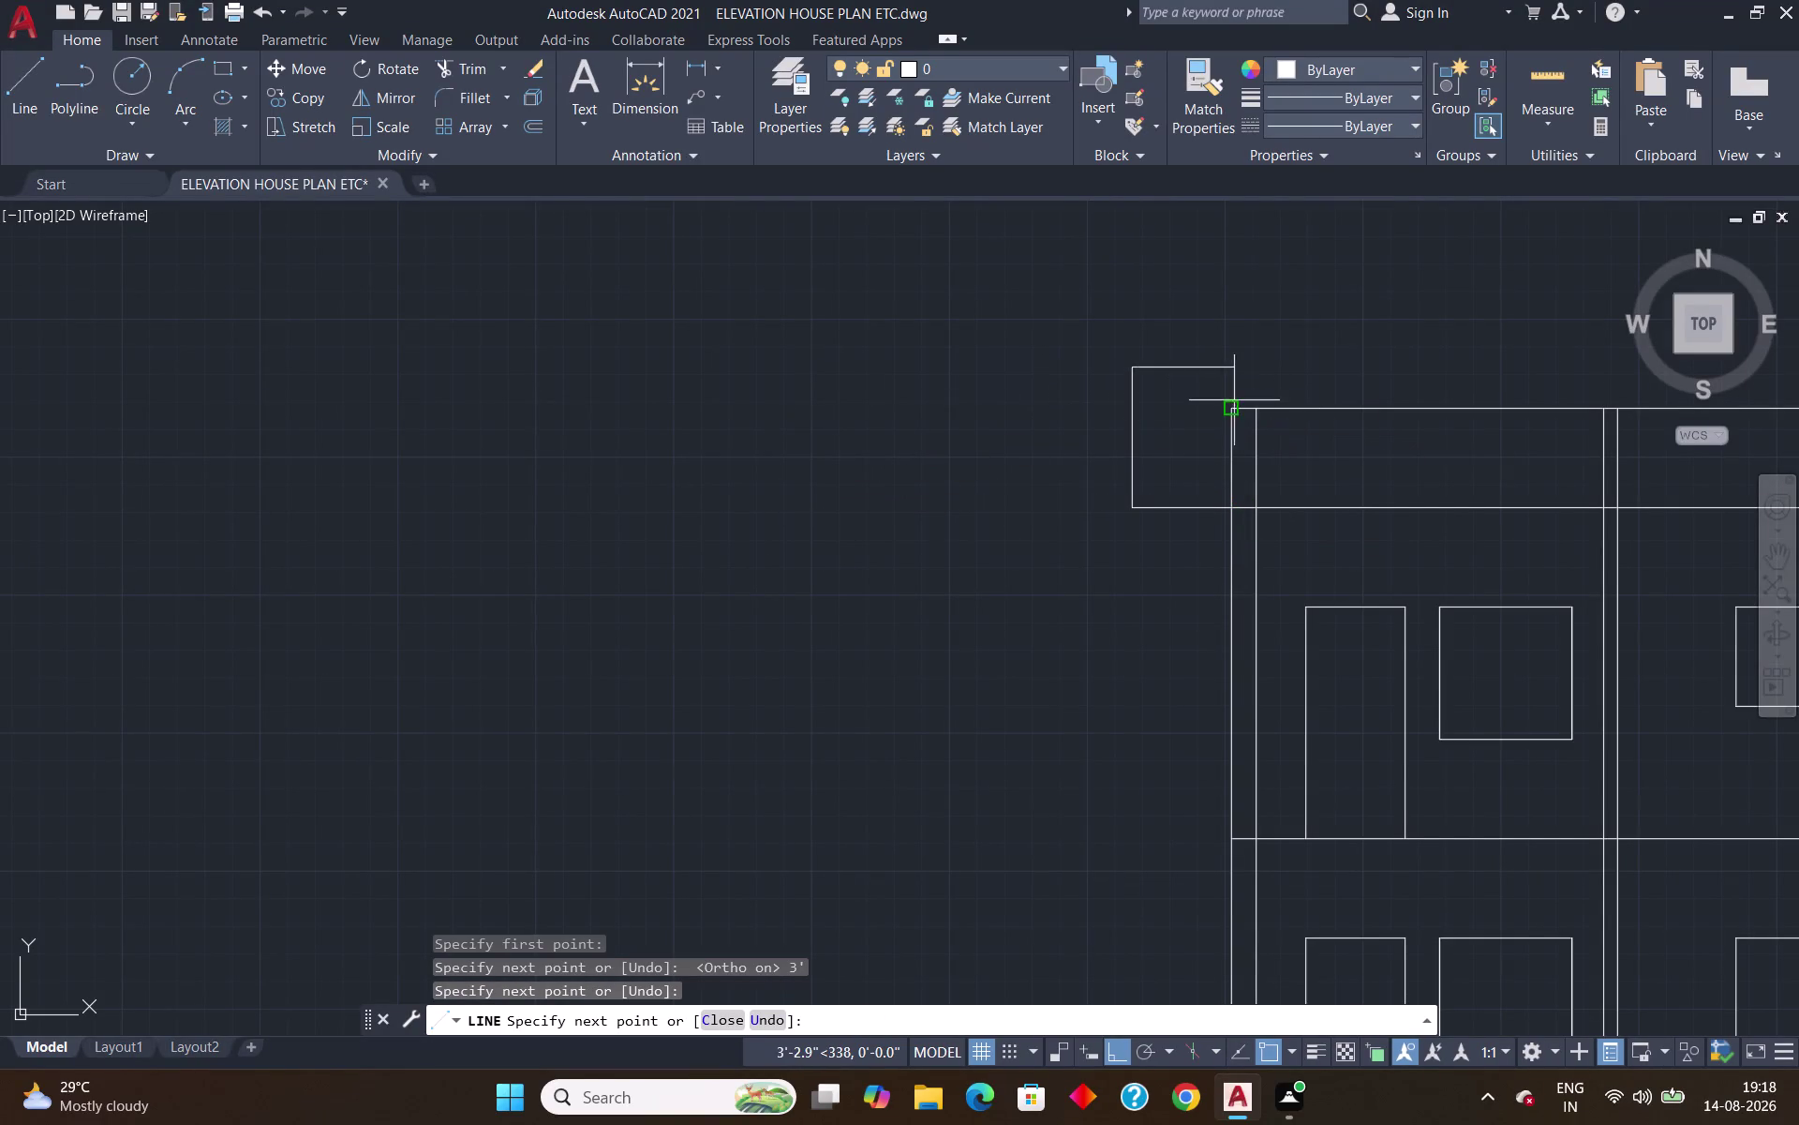
key(Return)
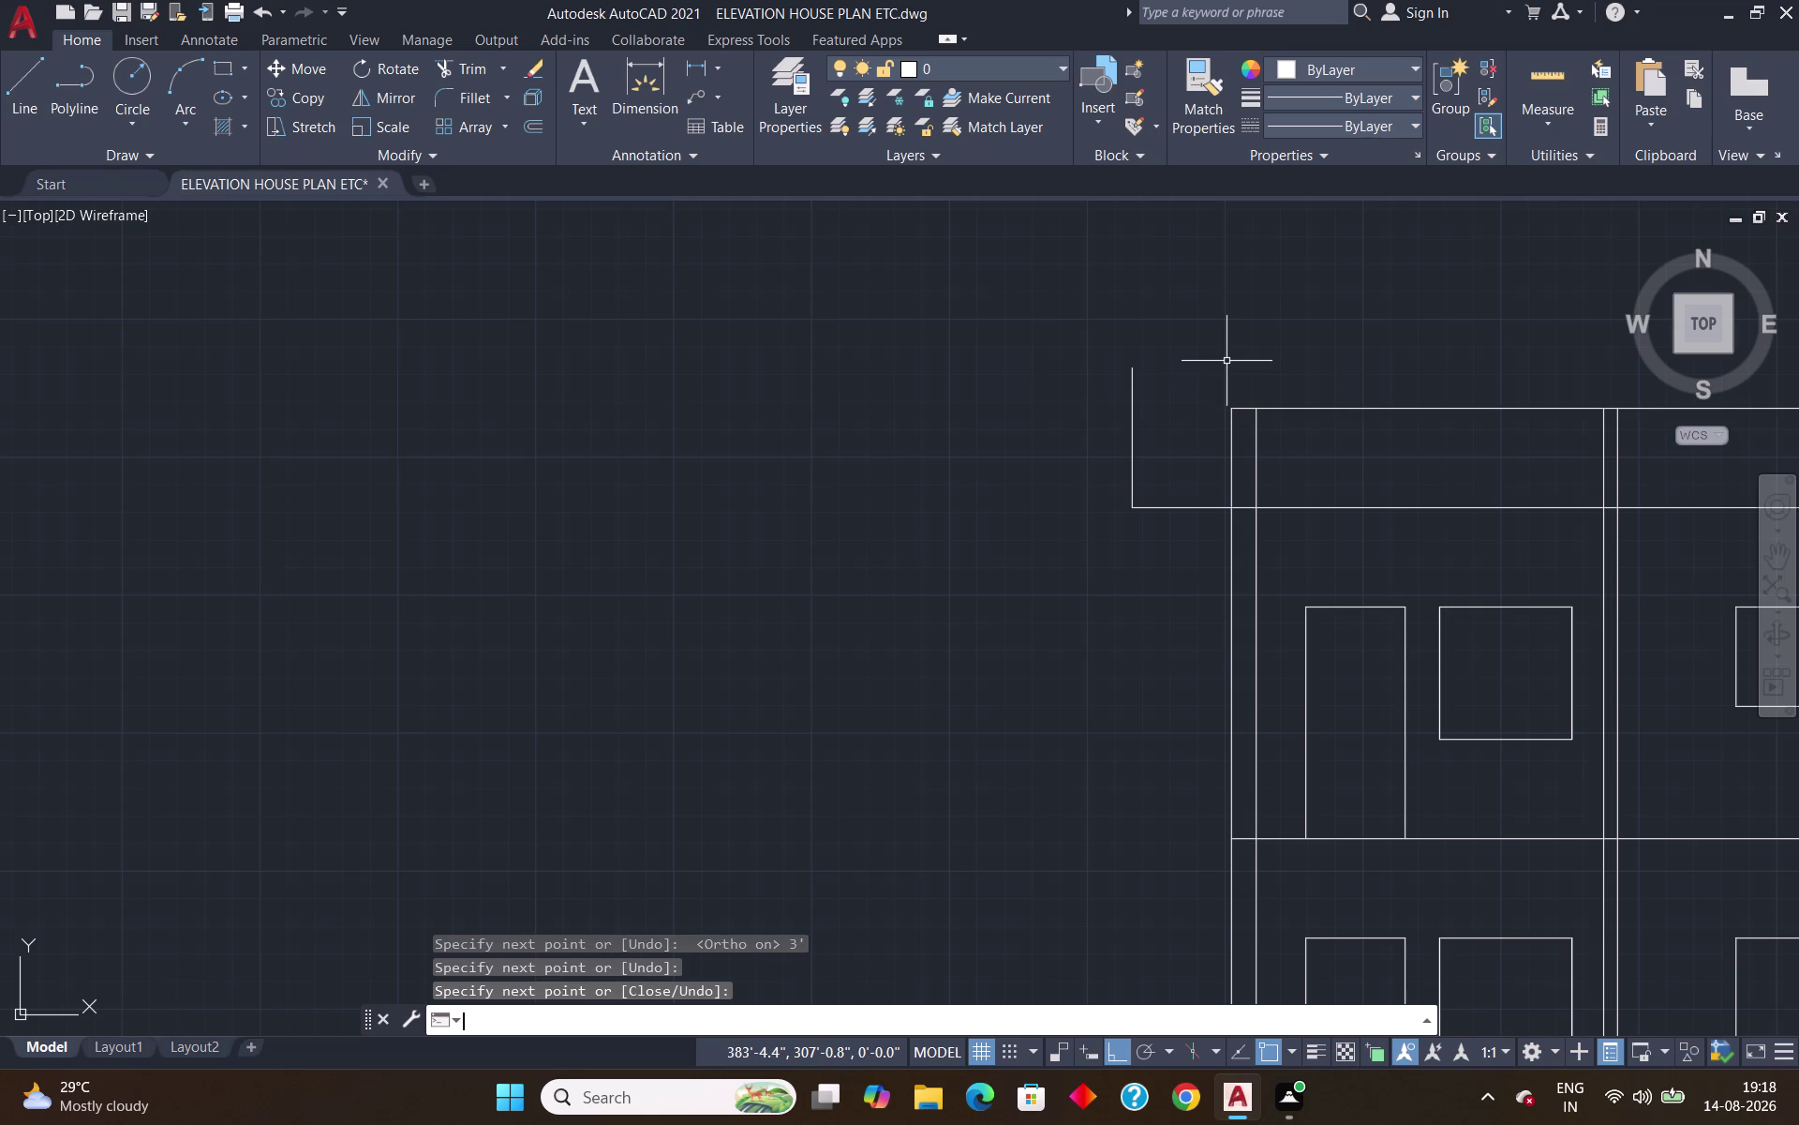
Extend the upper wall line out to the new upright with EX.
text(EX)
key(Return)
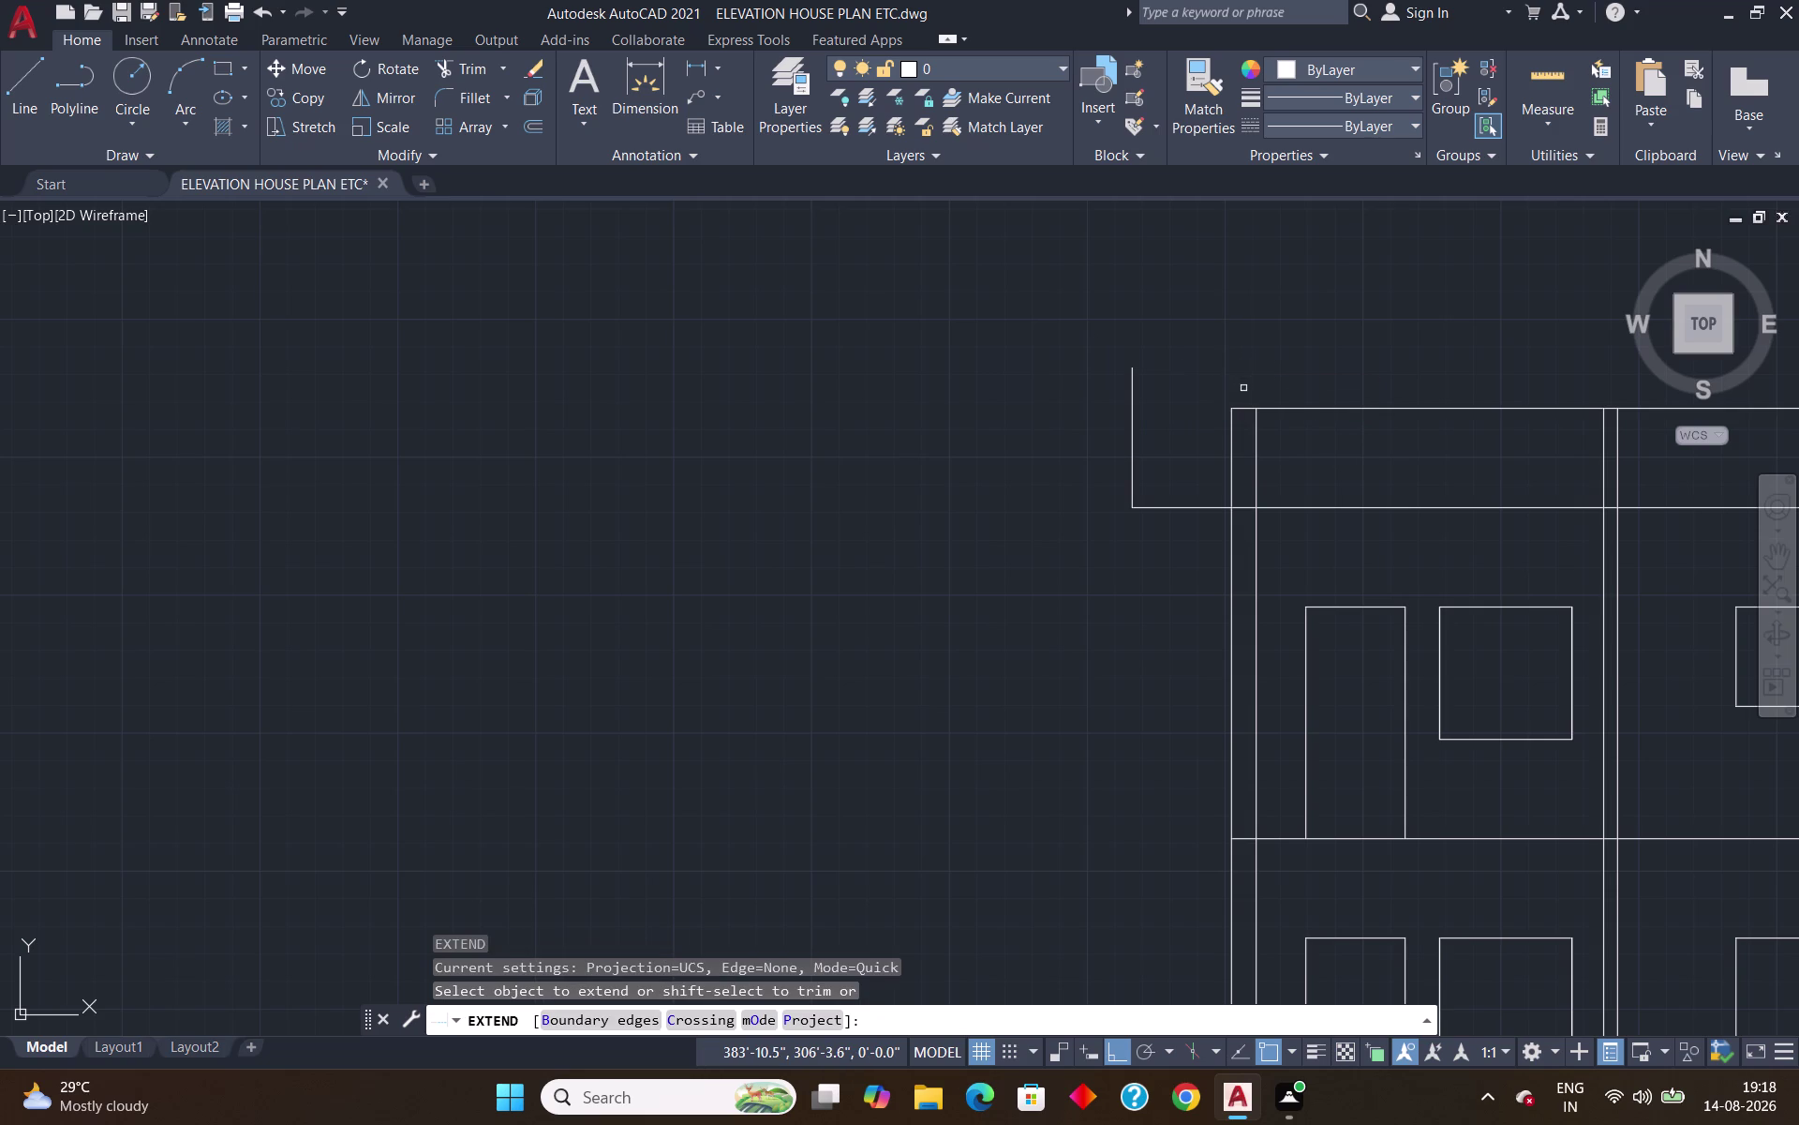
click(1250, 408)
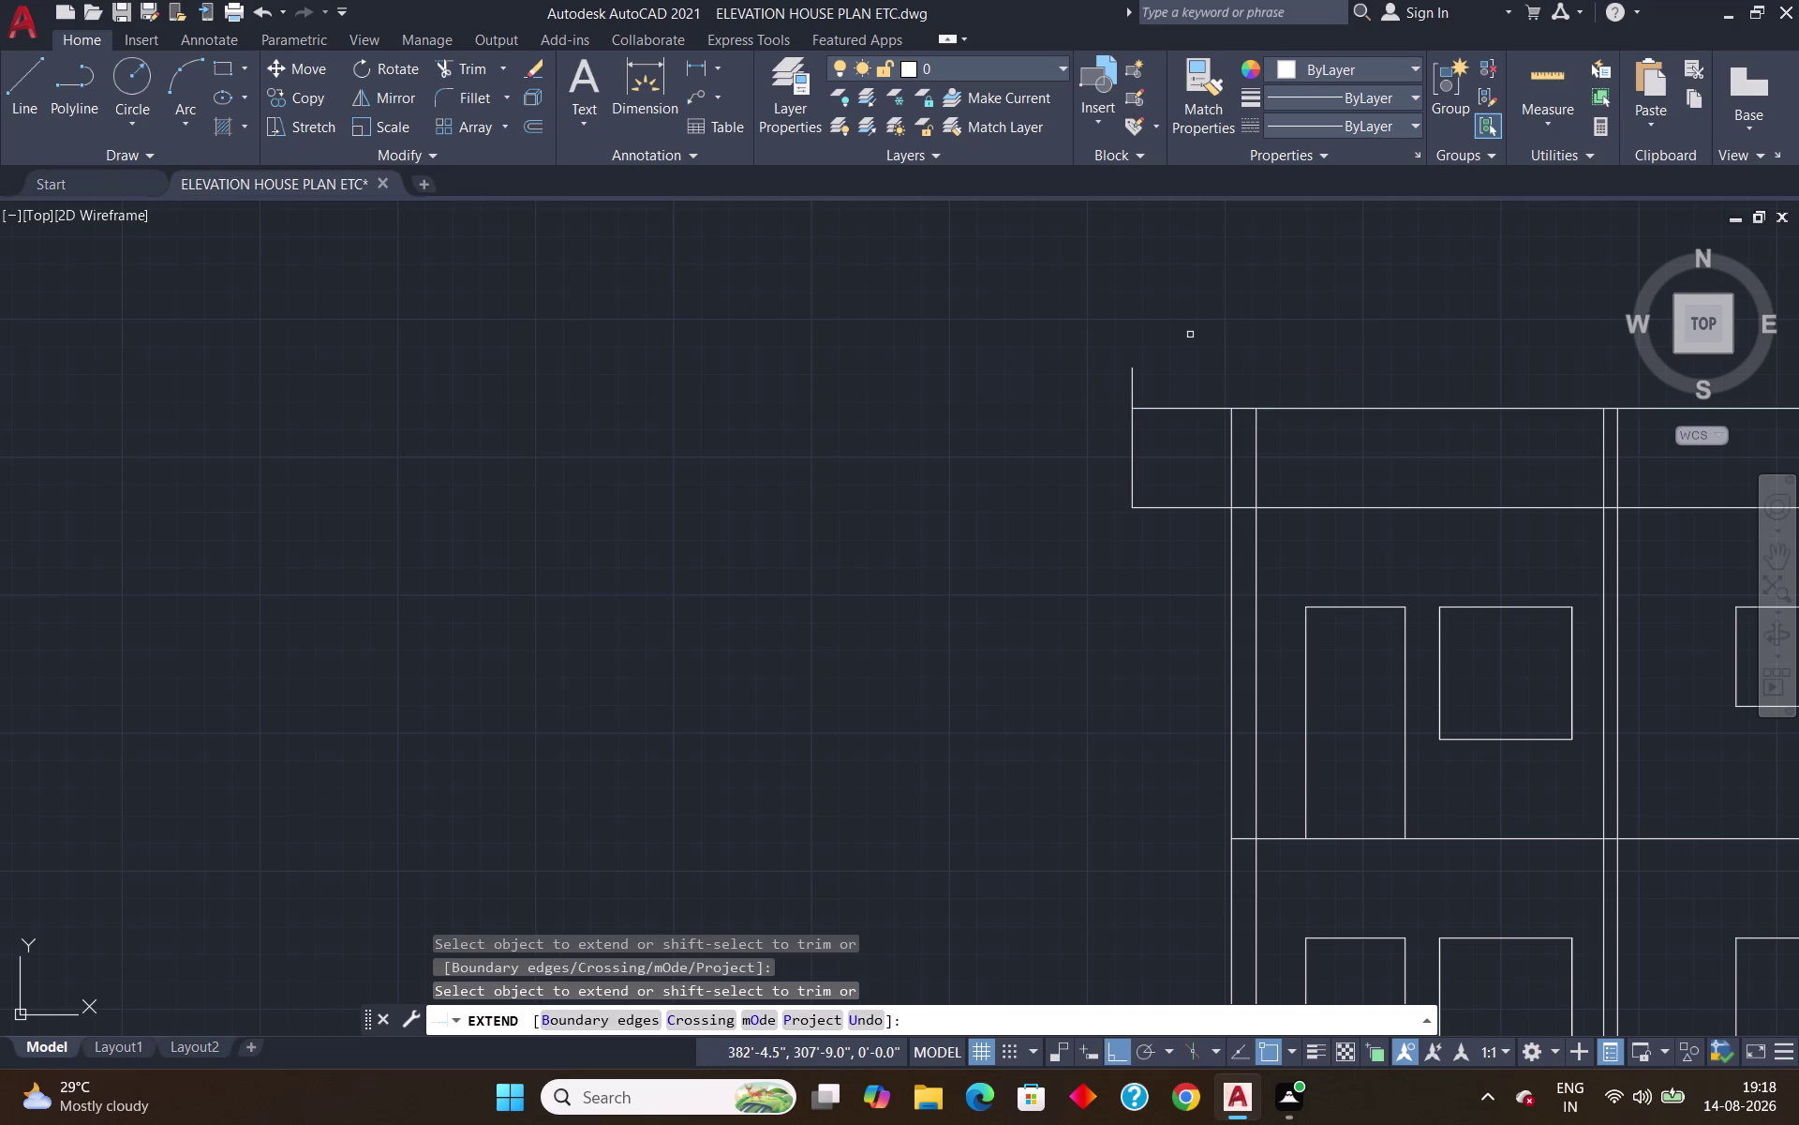
key(Return)
Trim the upright's stub and the wall lines inside the new box.
text(TR)
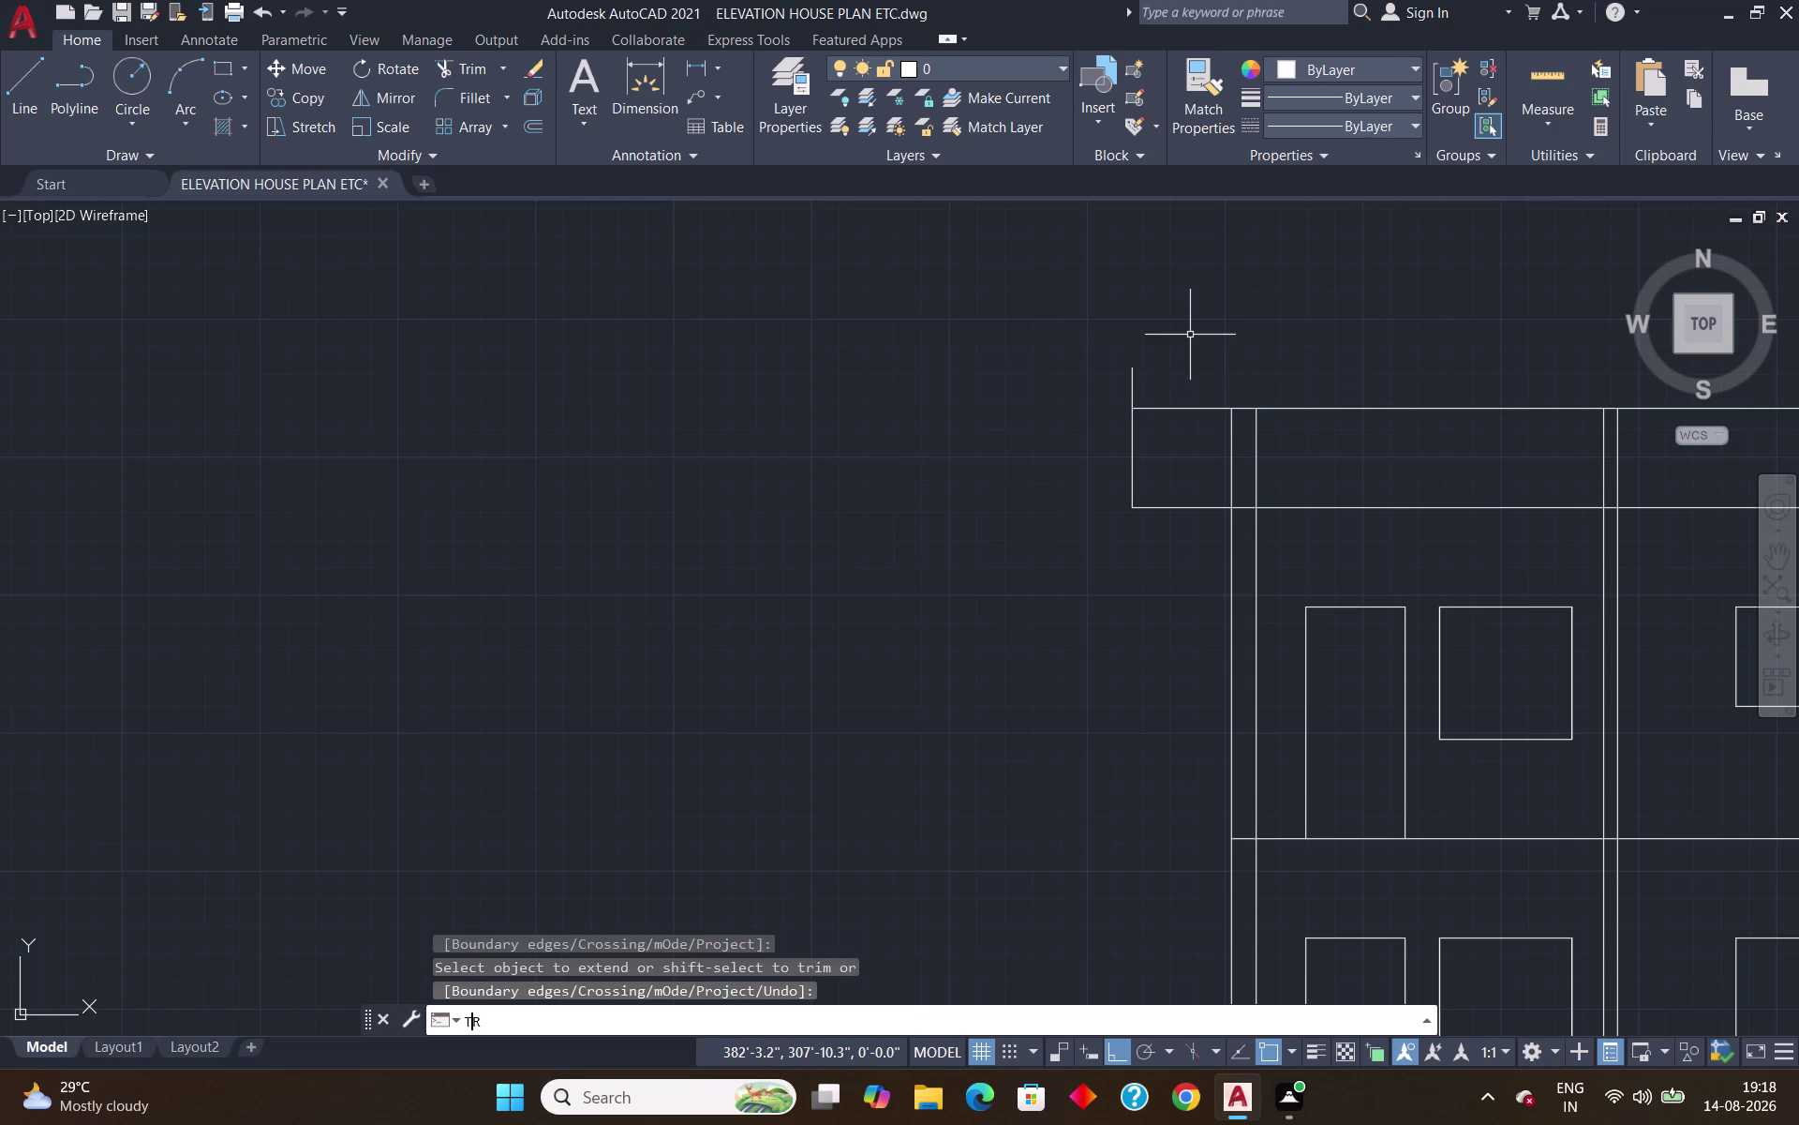
key(Return)
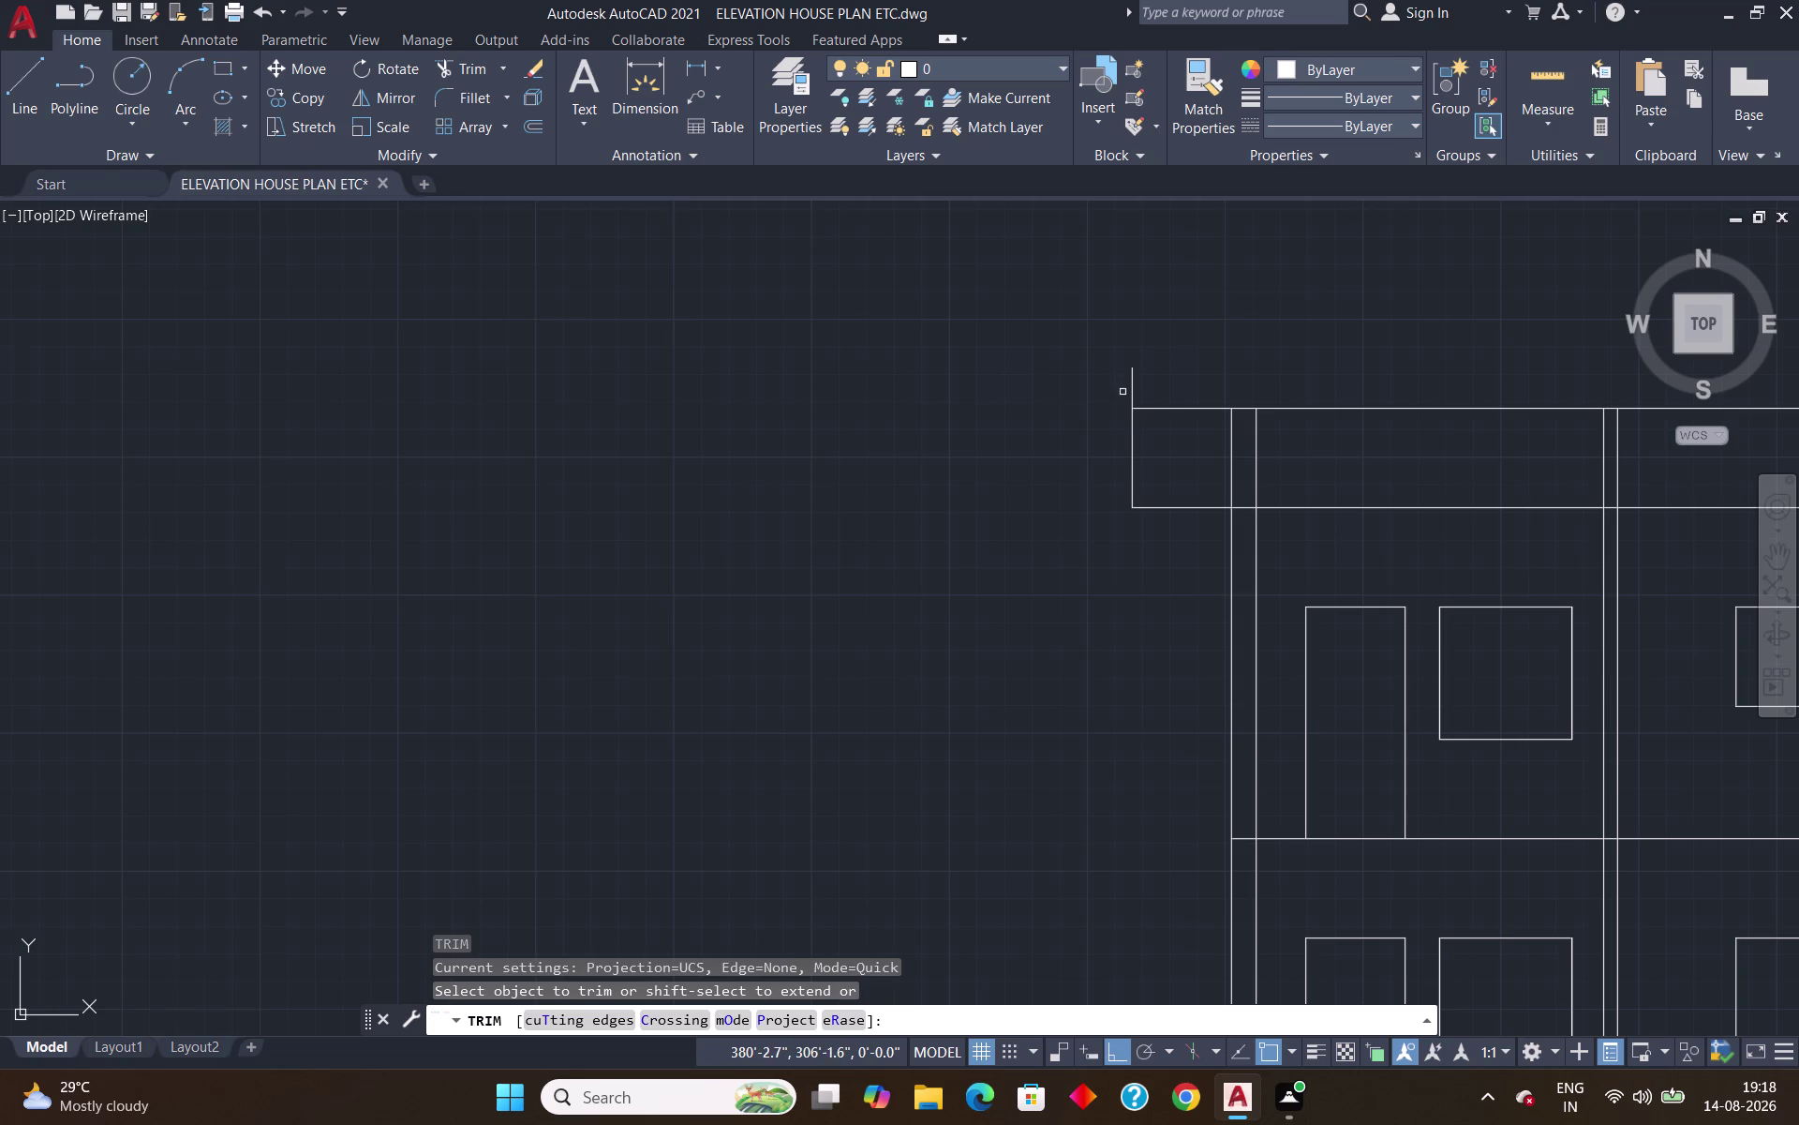
click(1133, 392)
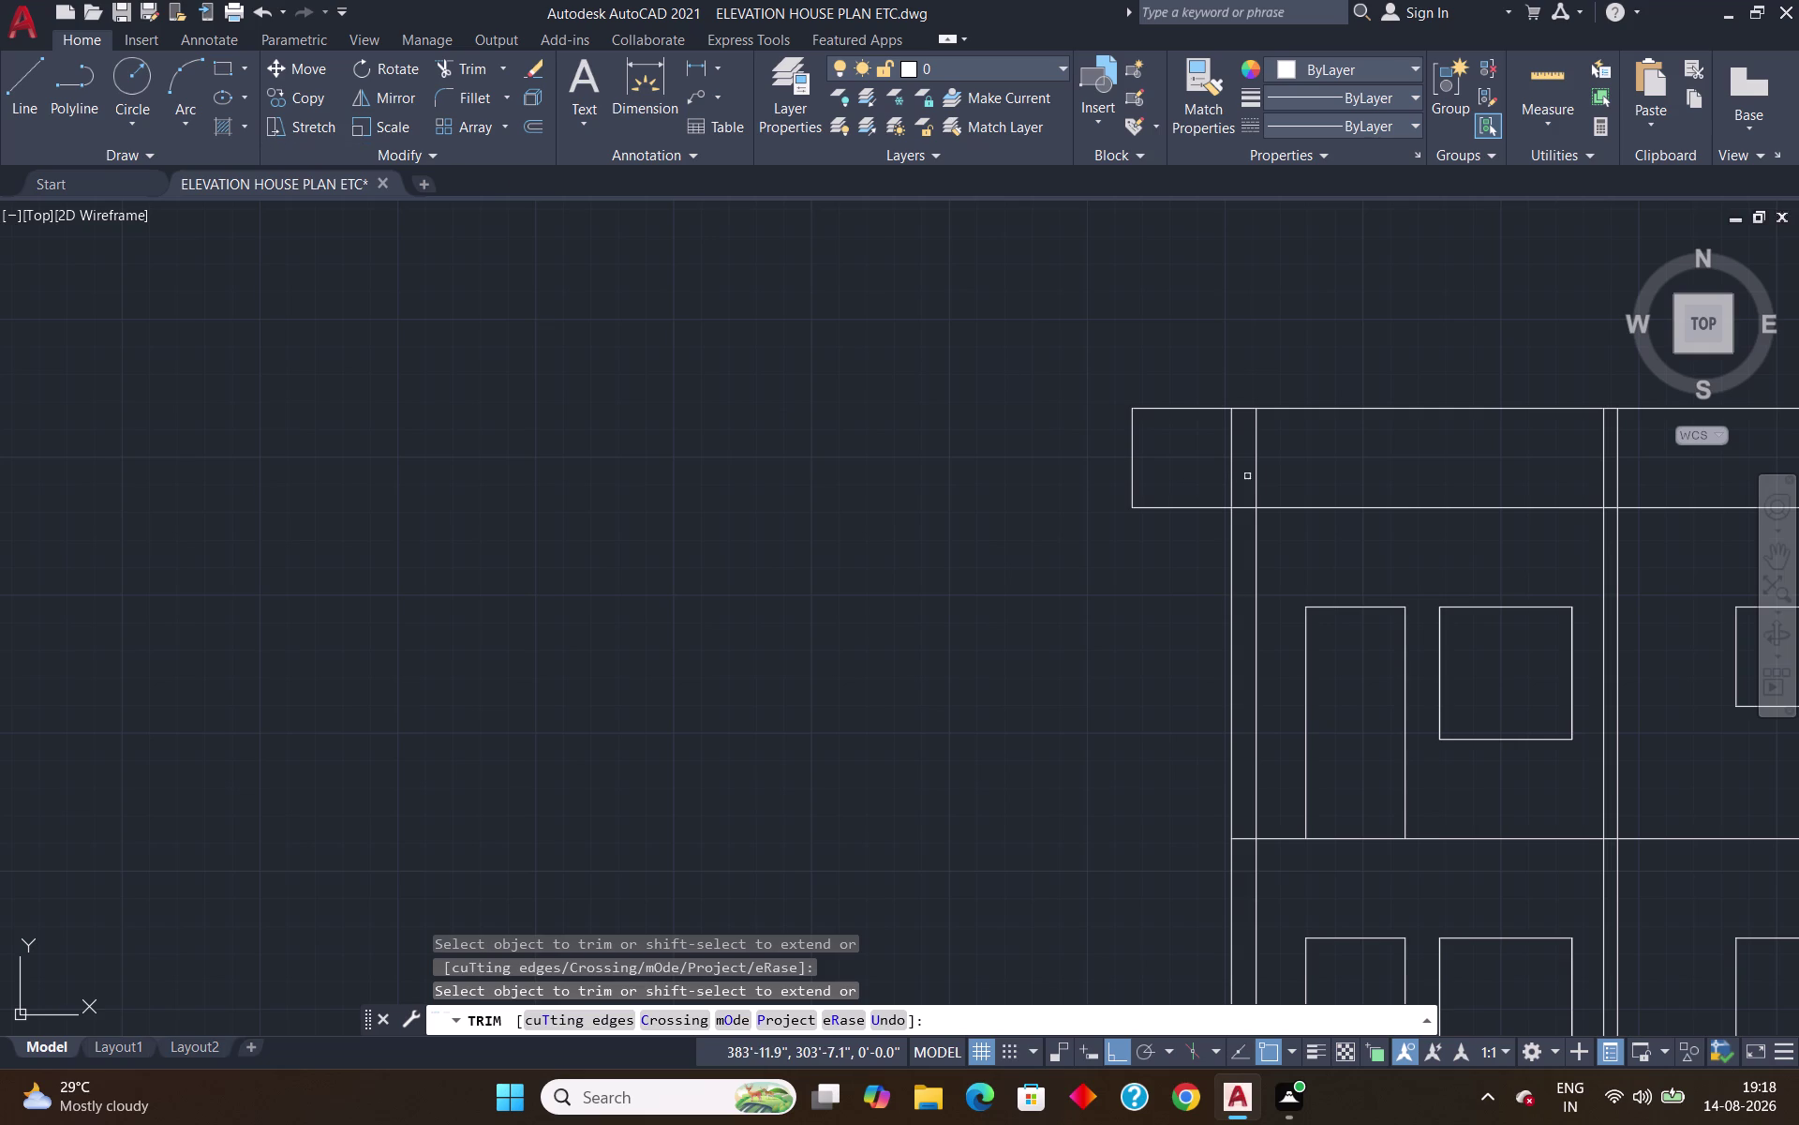
drag(1279, 463, 1202, 473)
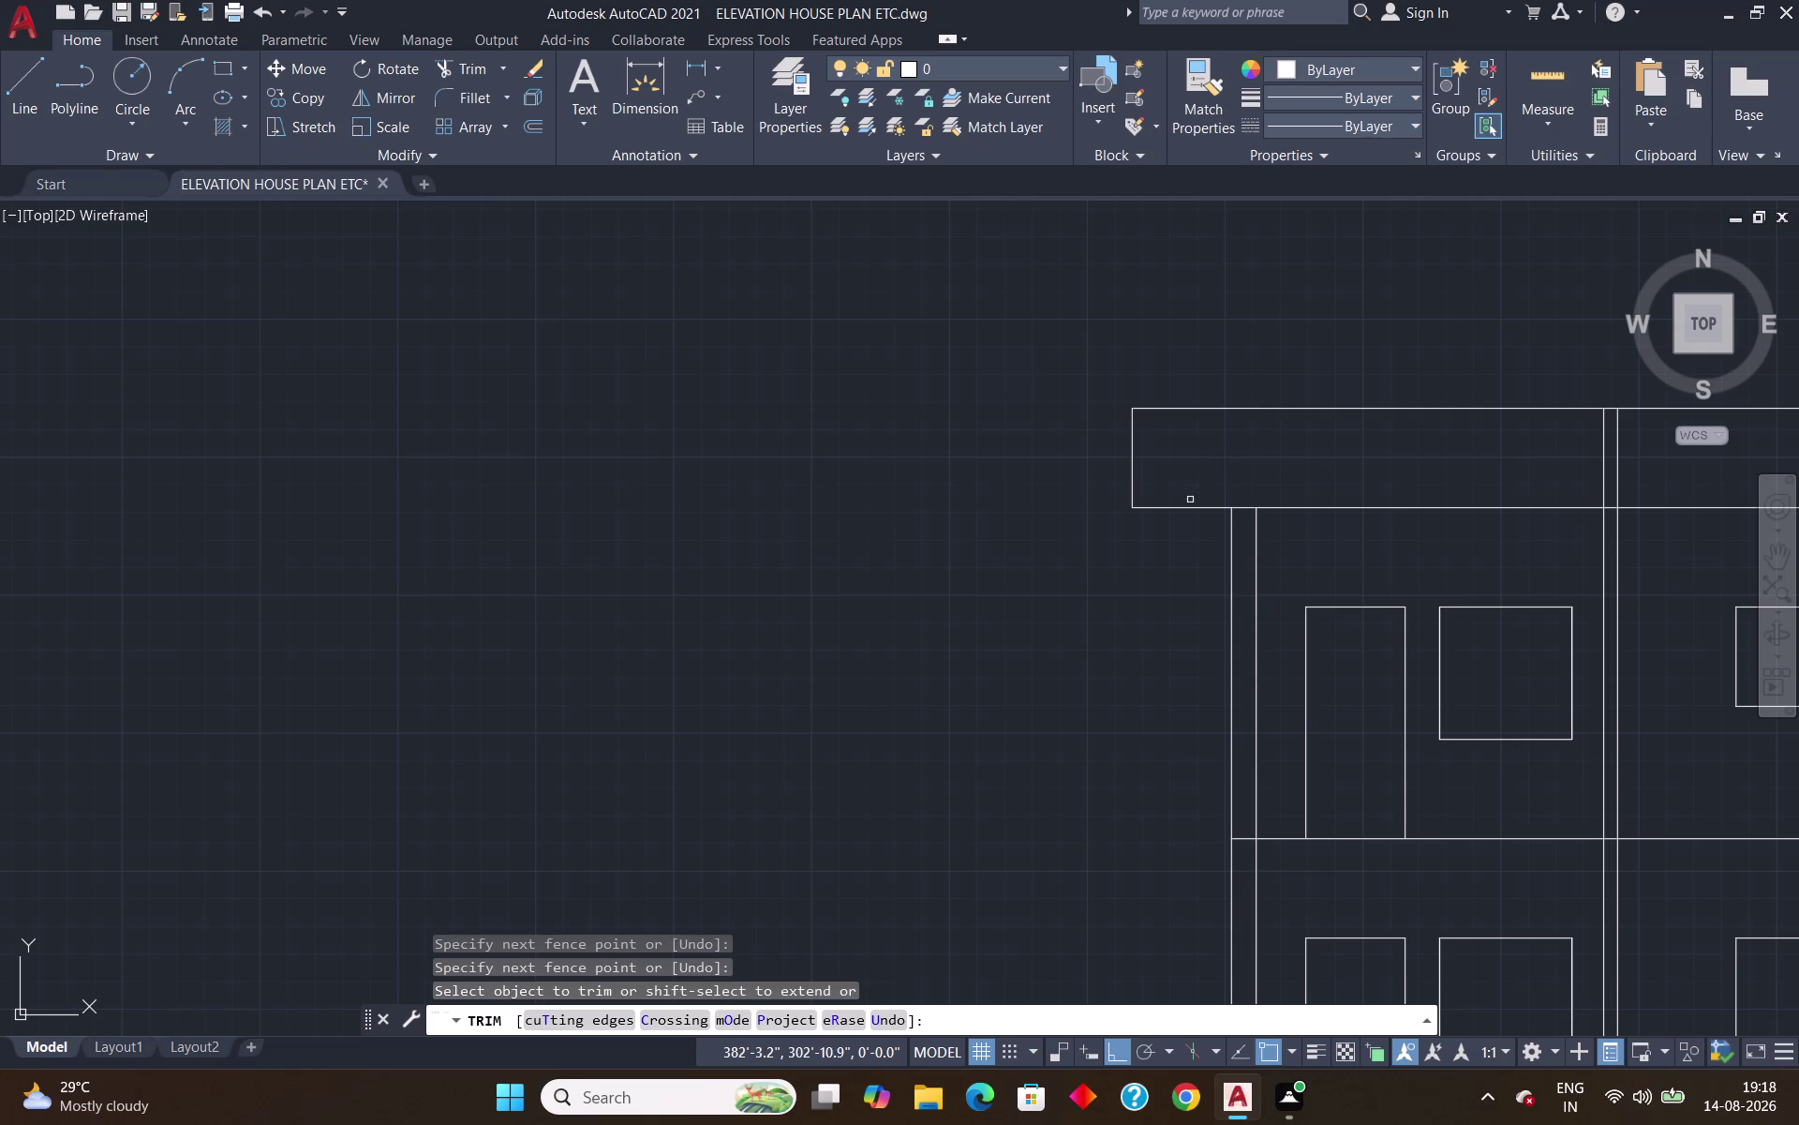
scroll(down, 3)
scroll(down, 3)
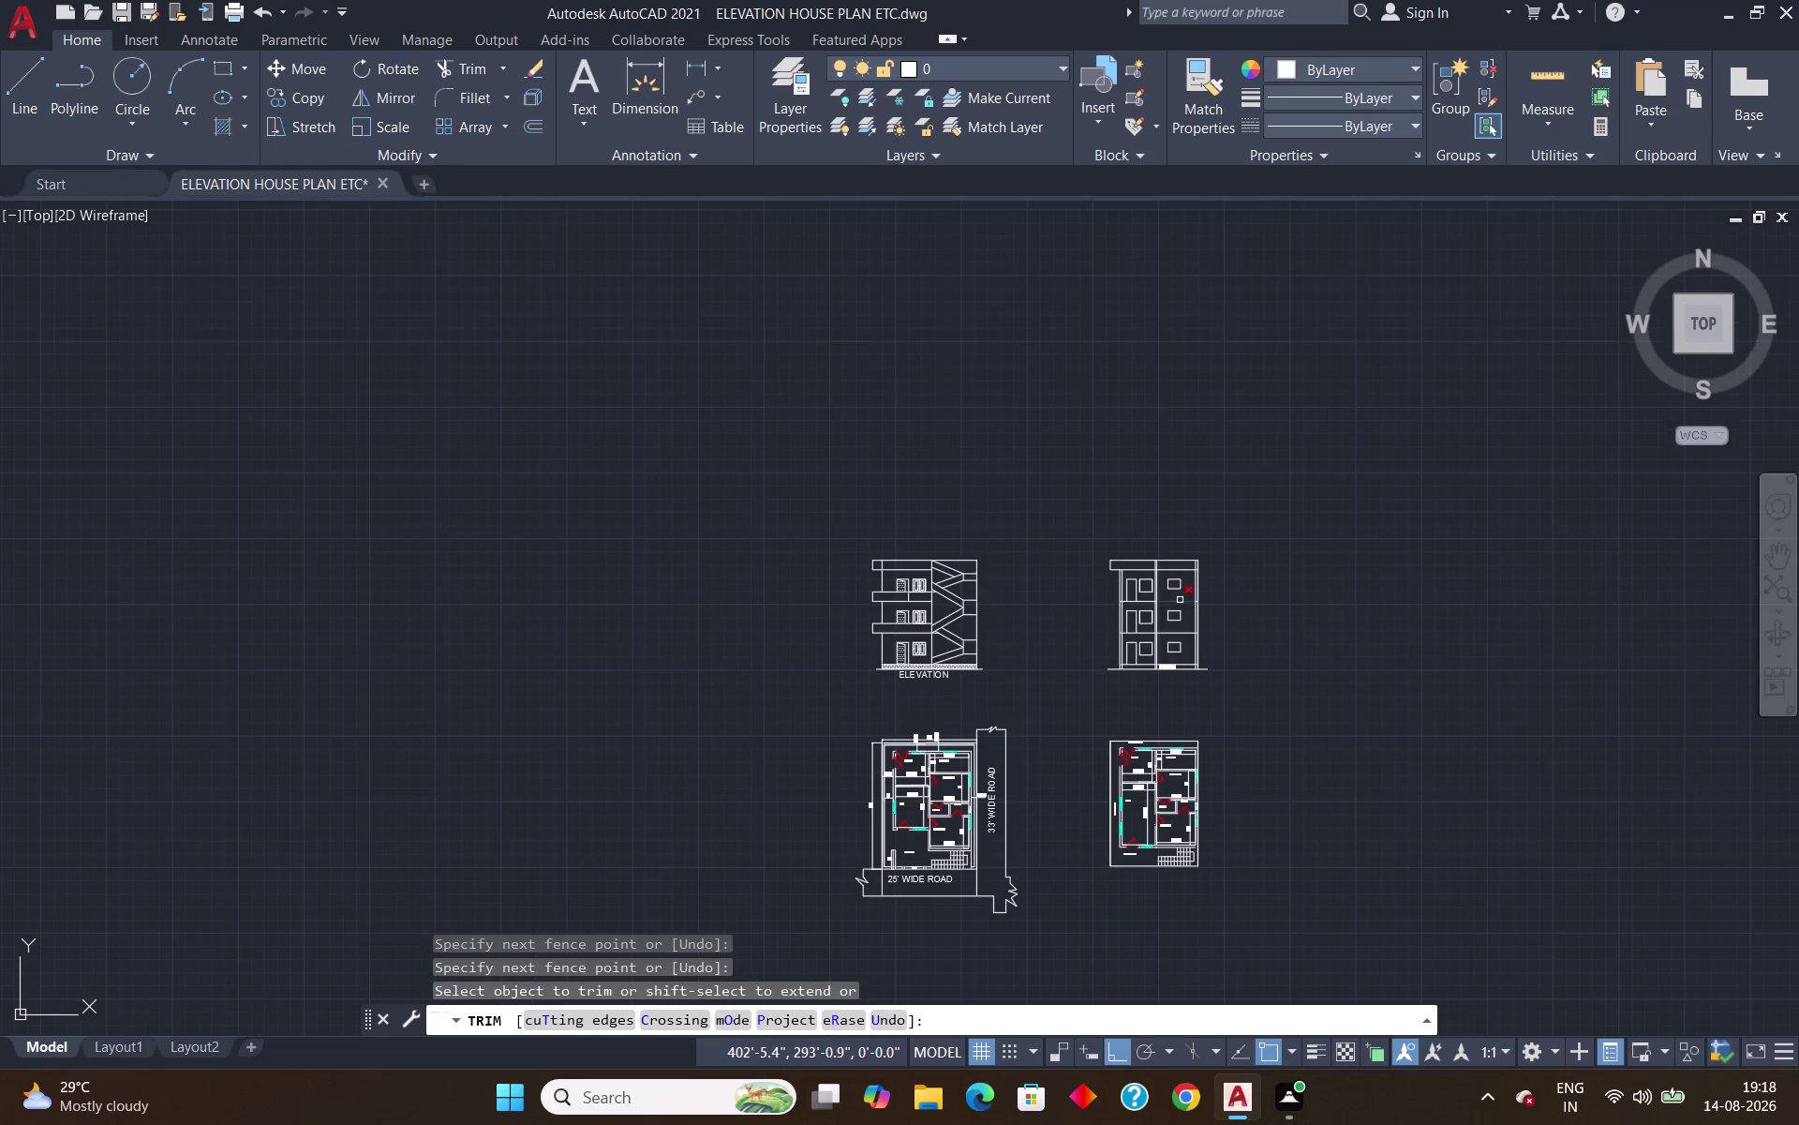
Draw a second 3' by 3' projecting box at the middle floor's left end.
scroll(up, 3)
key(Escape)
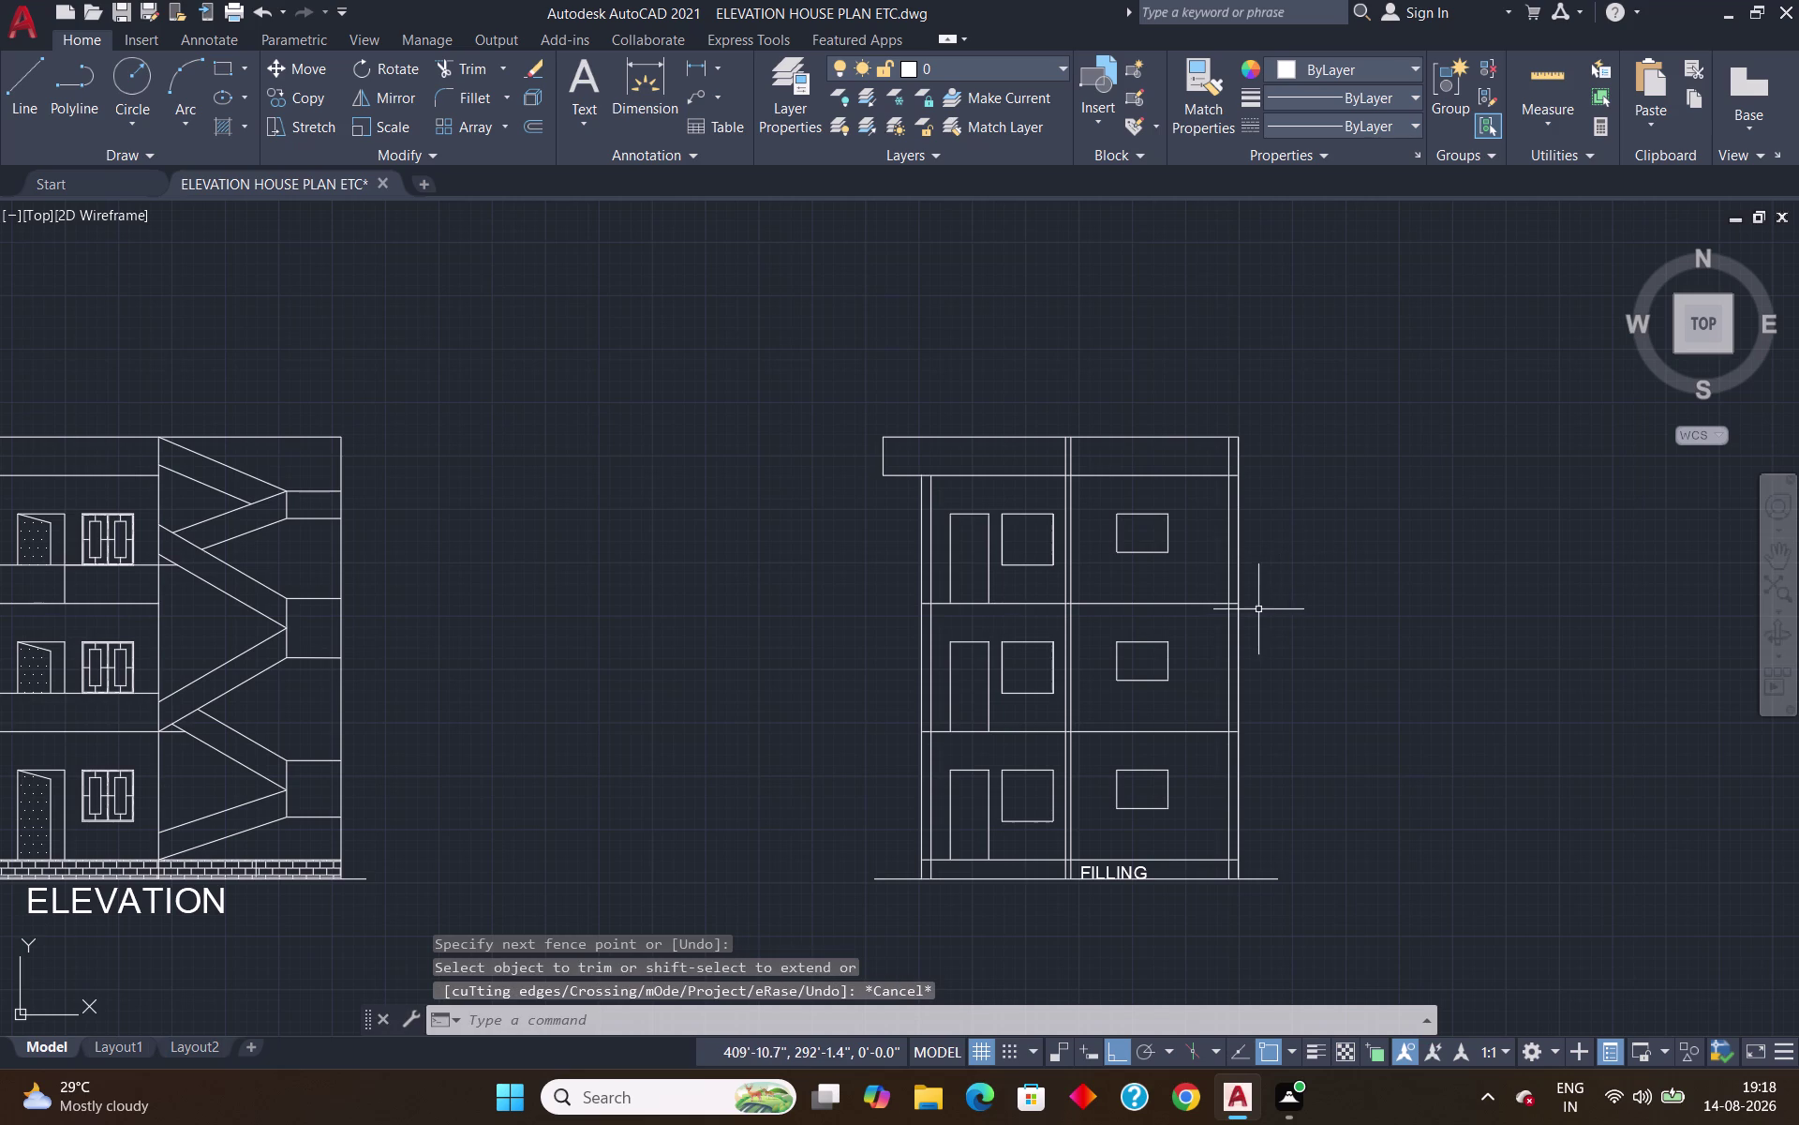
scroll(up, 3)
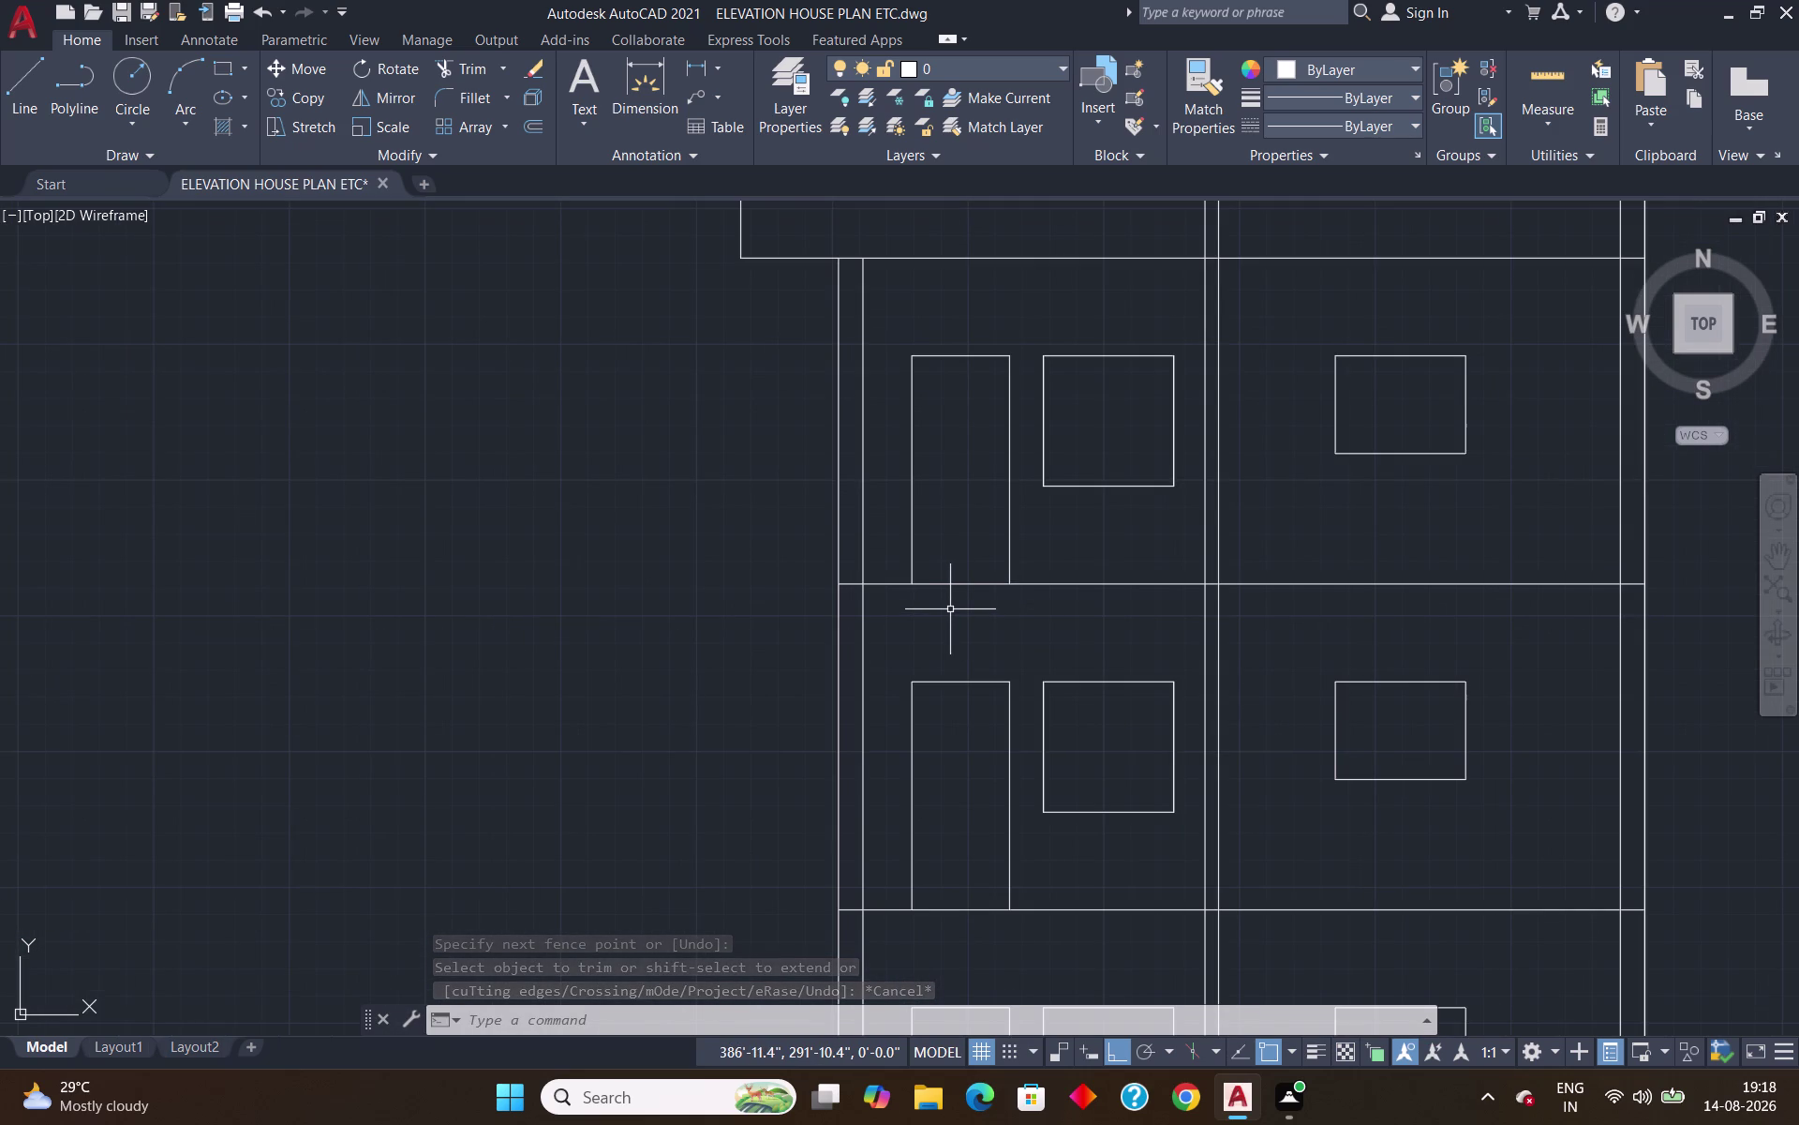
key(l)
key(Return)
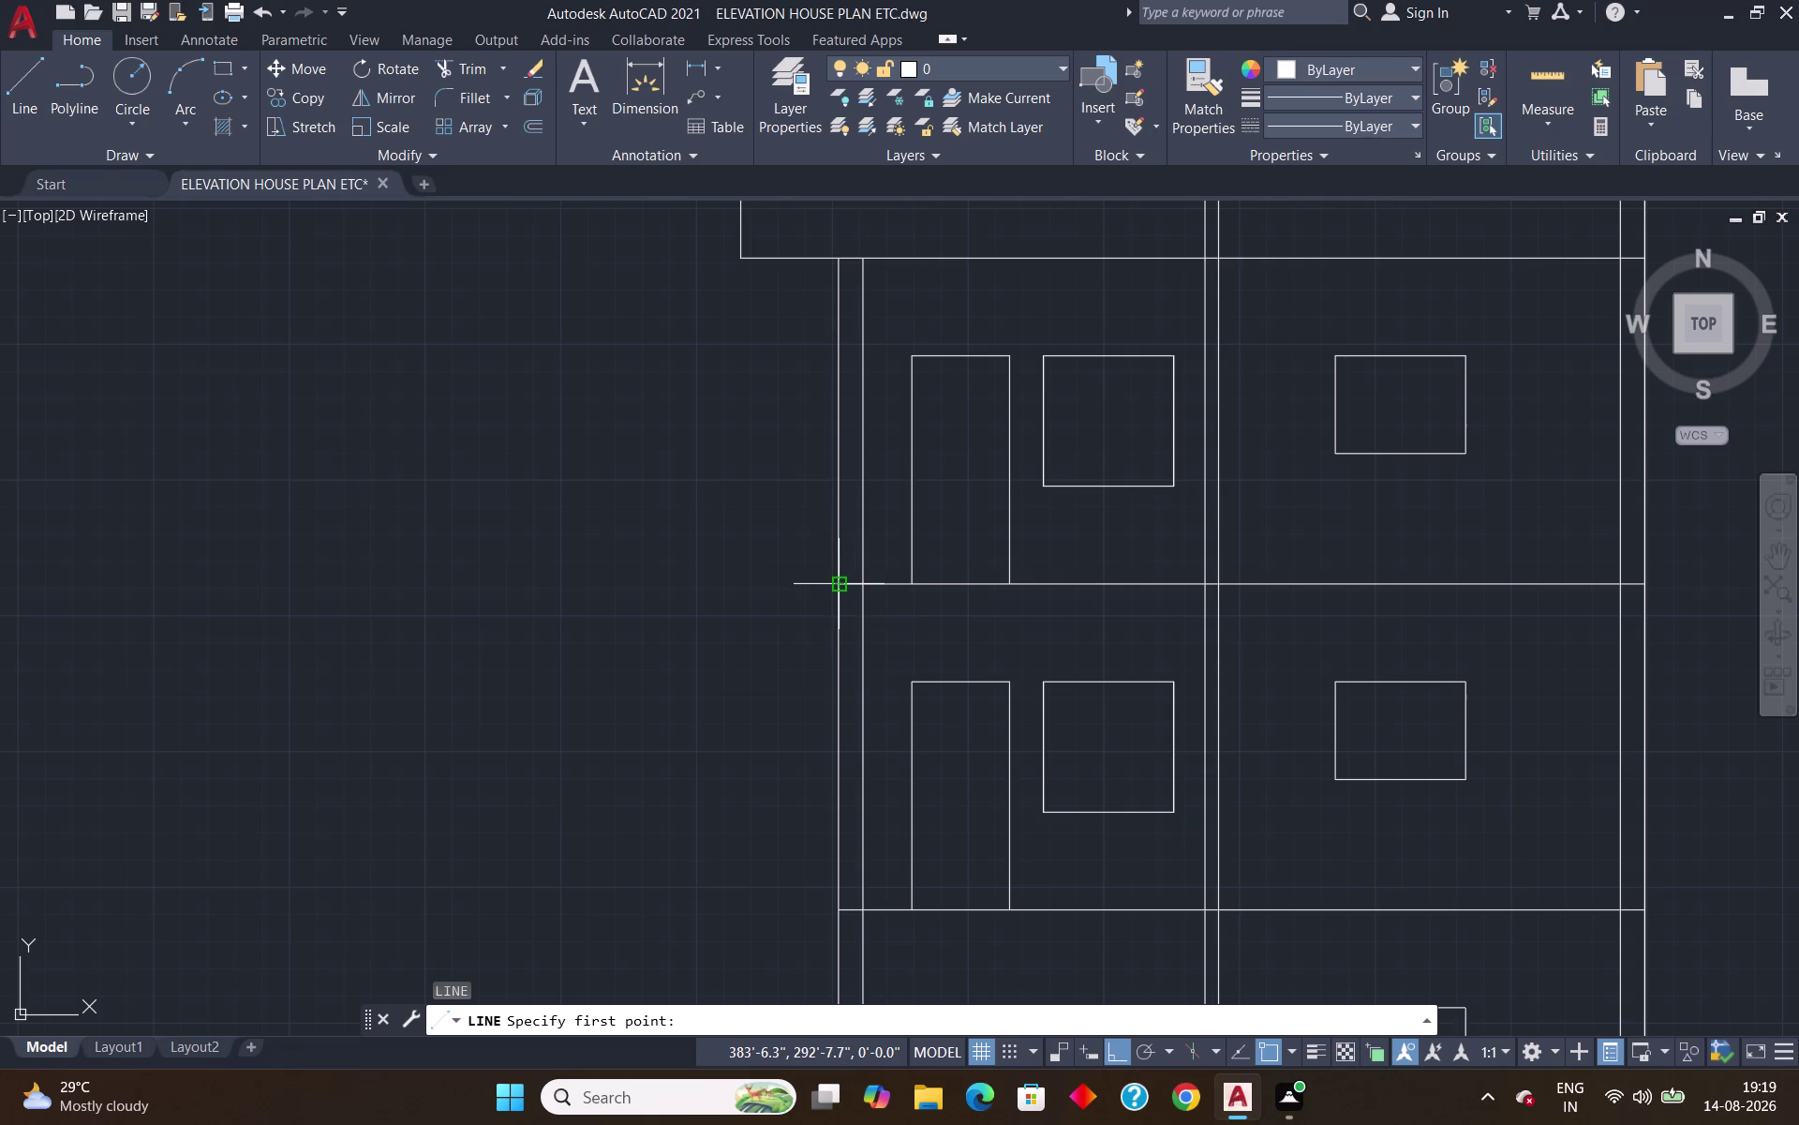
click(833, 584)
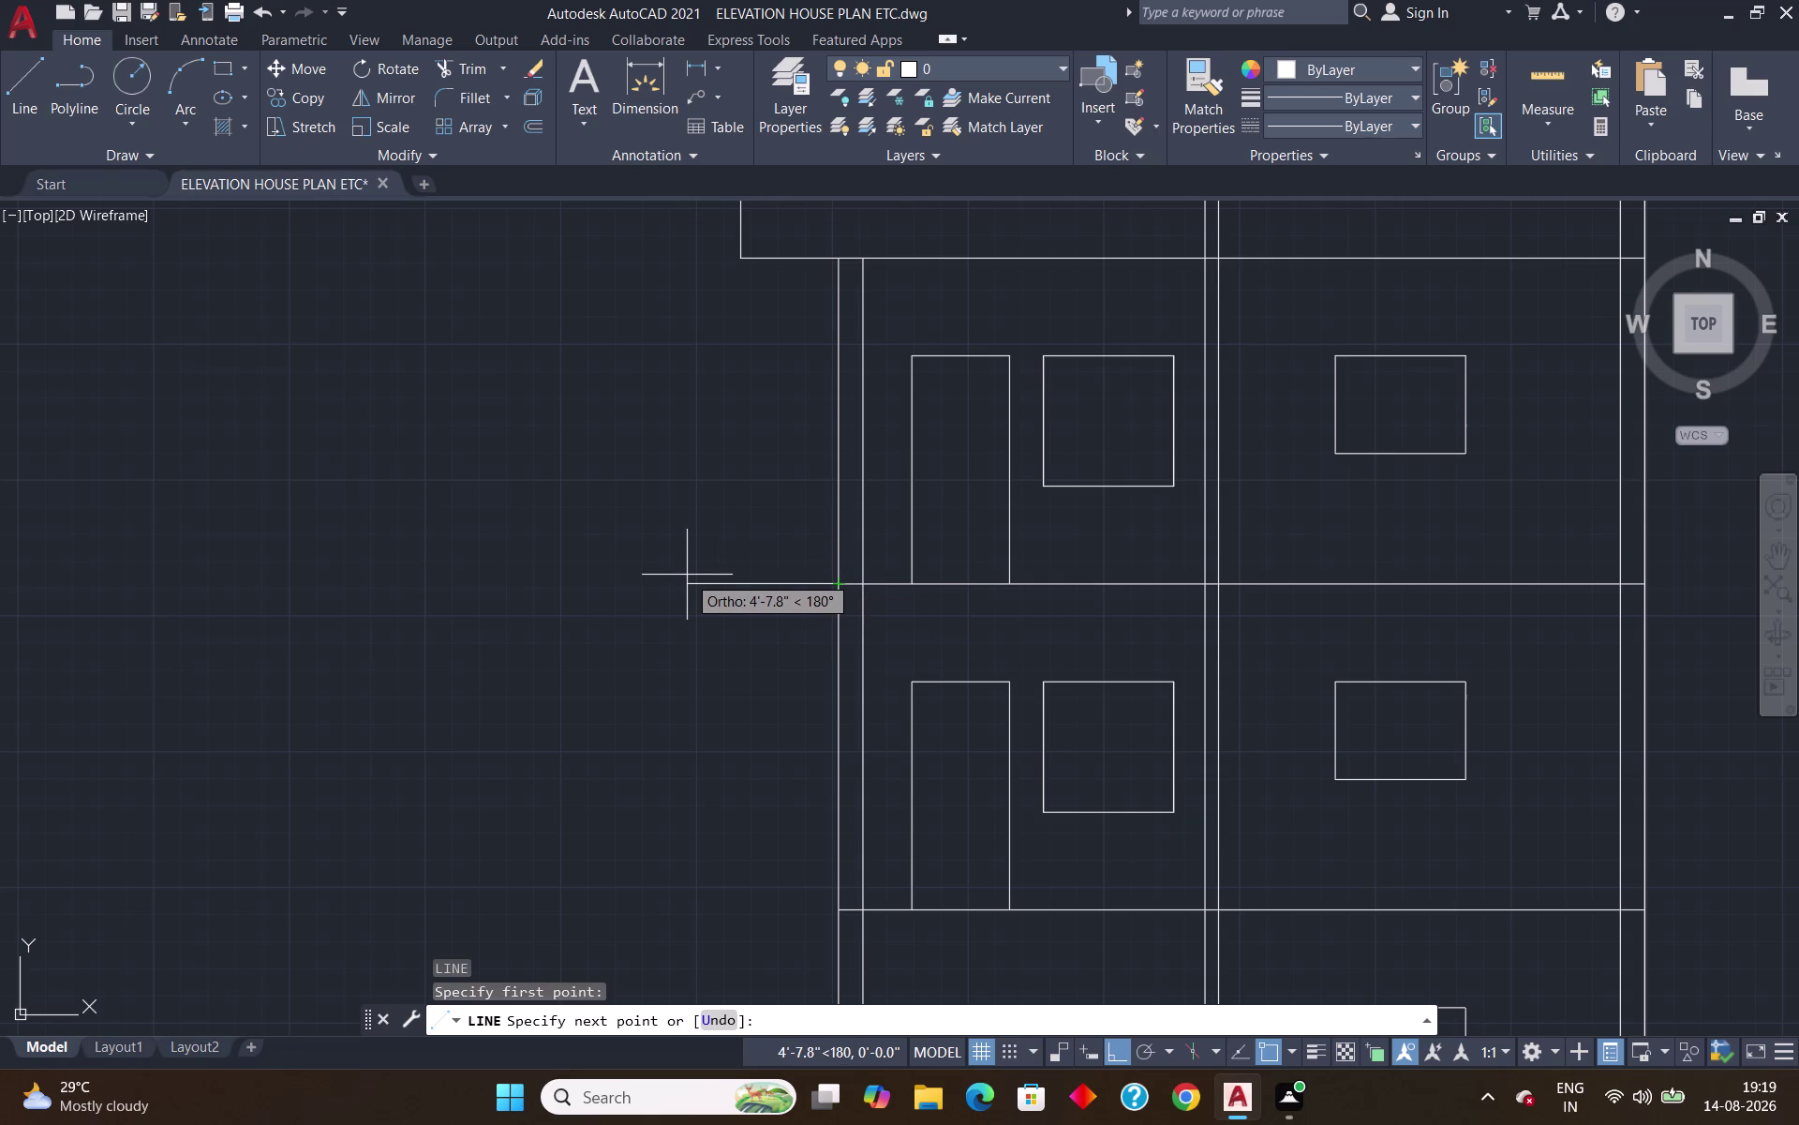
text(3')
key(Return)
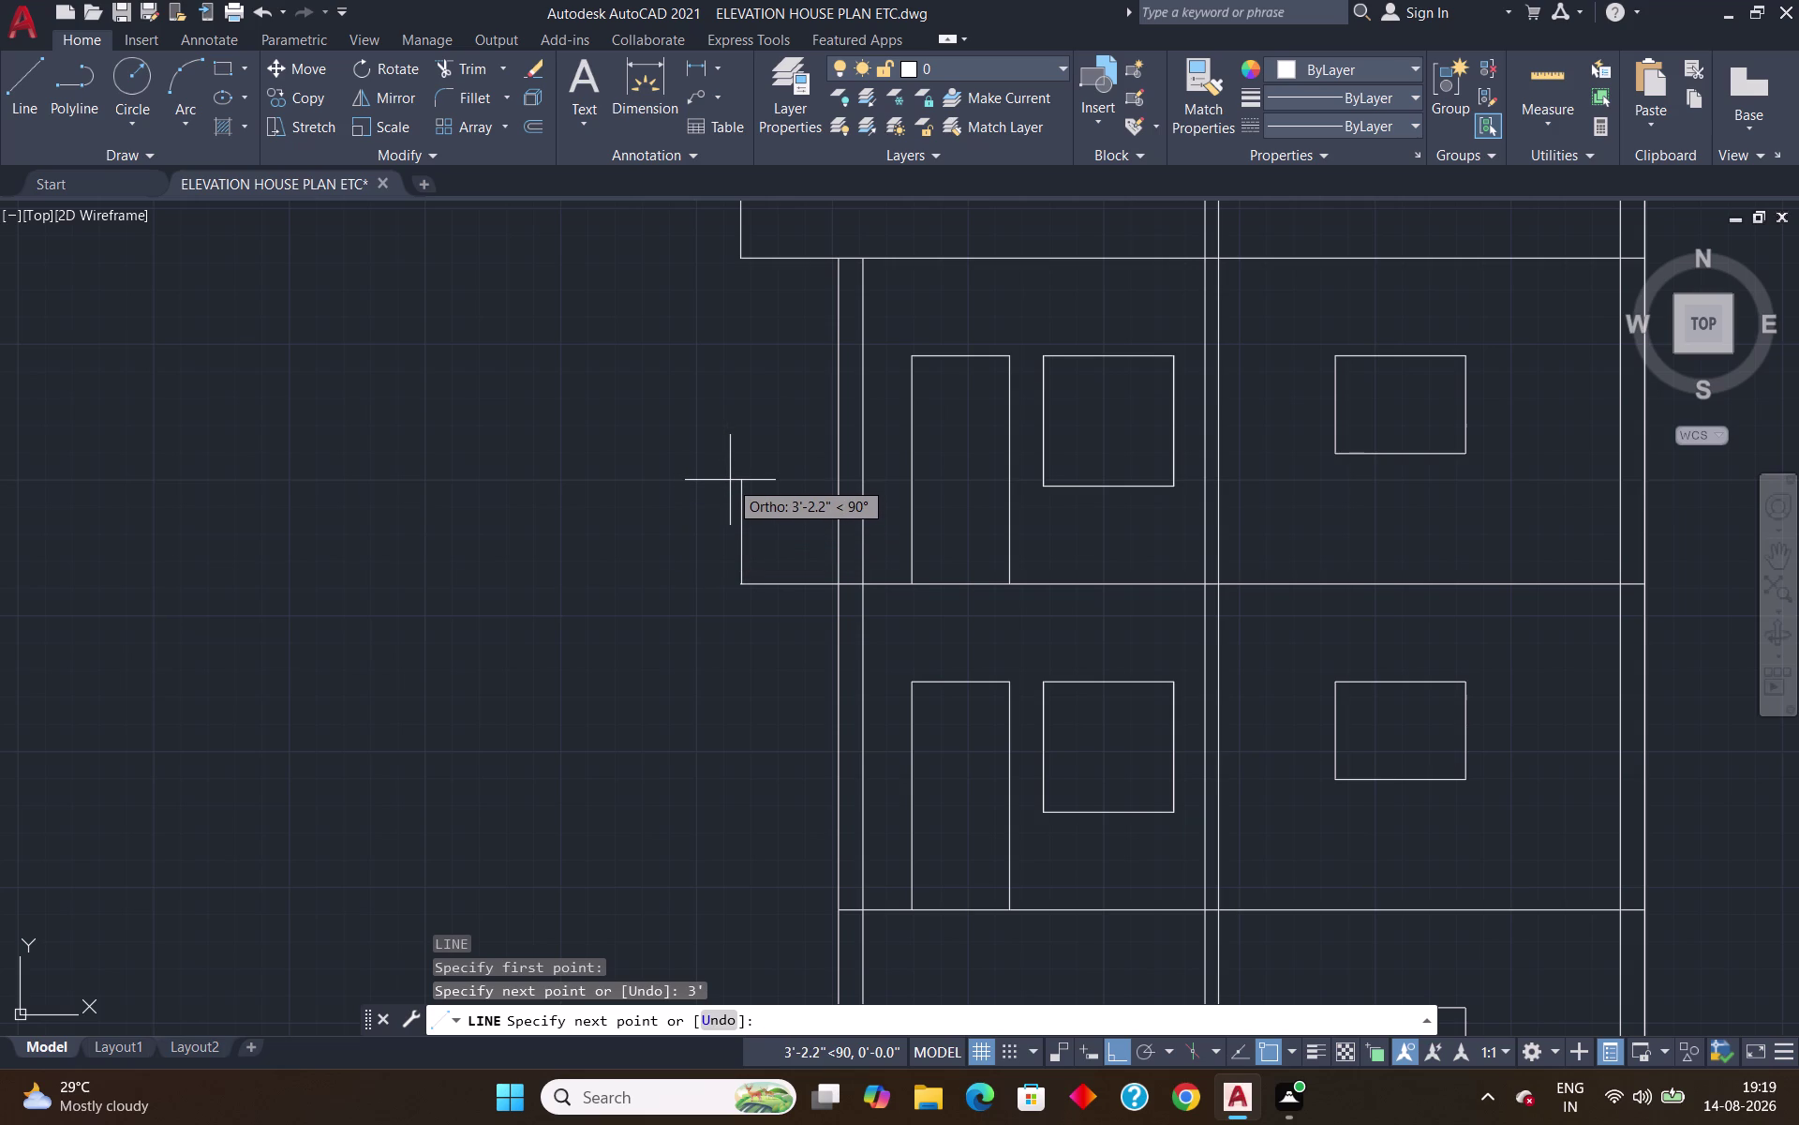
key(3)
key(apostrophe)
key(Return)
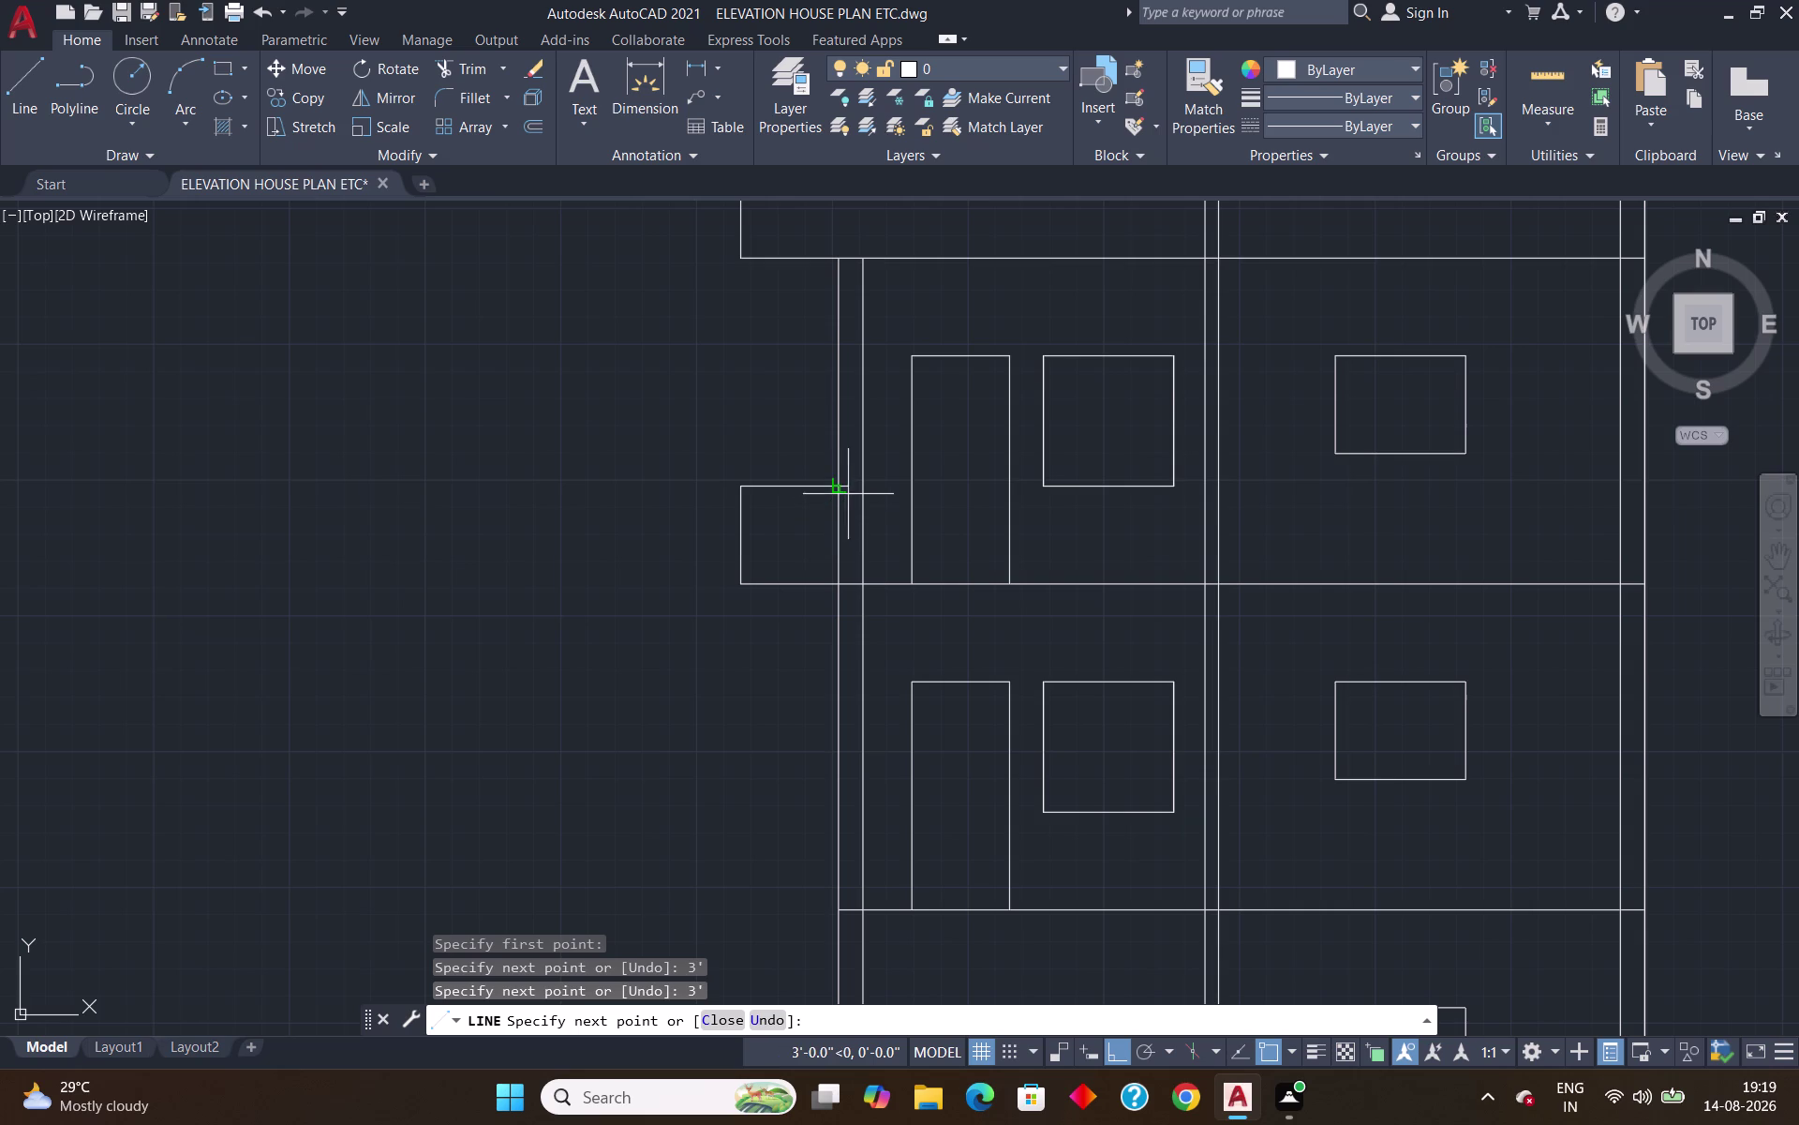
click(838, 490)
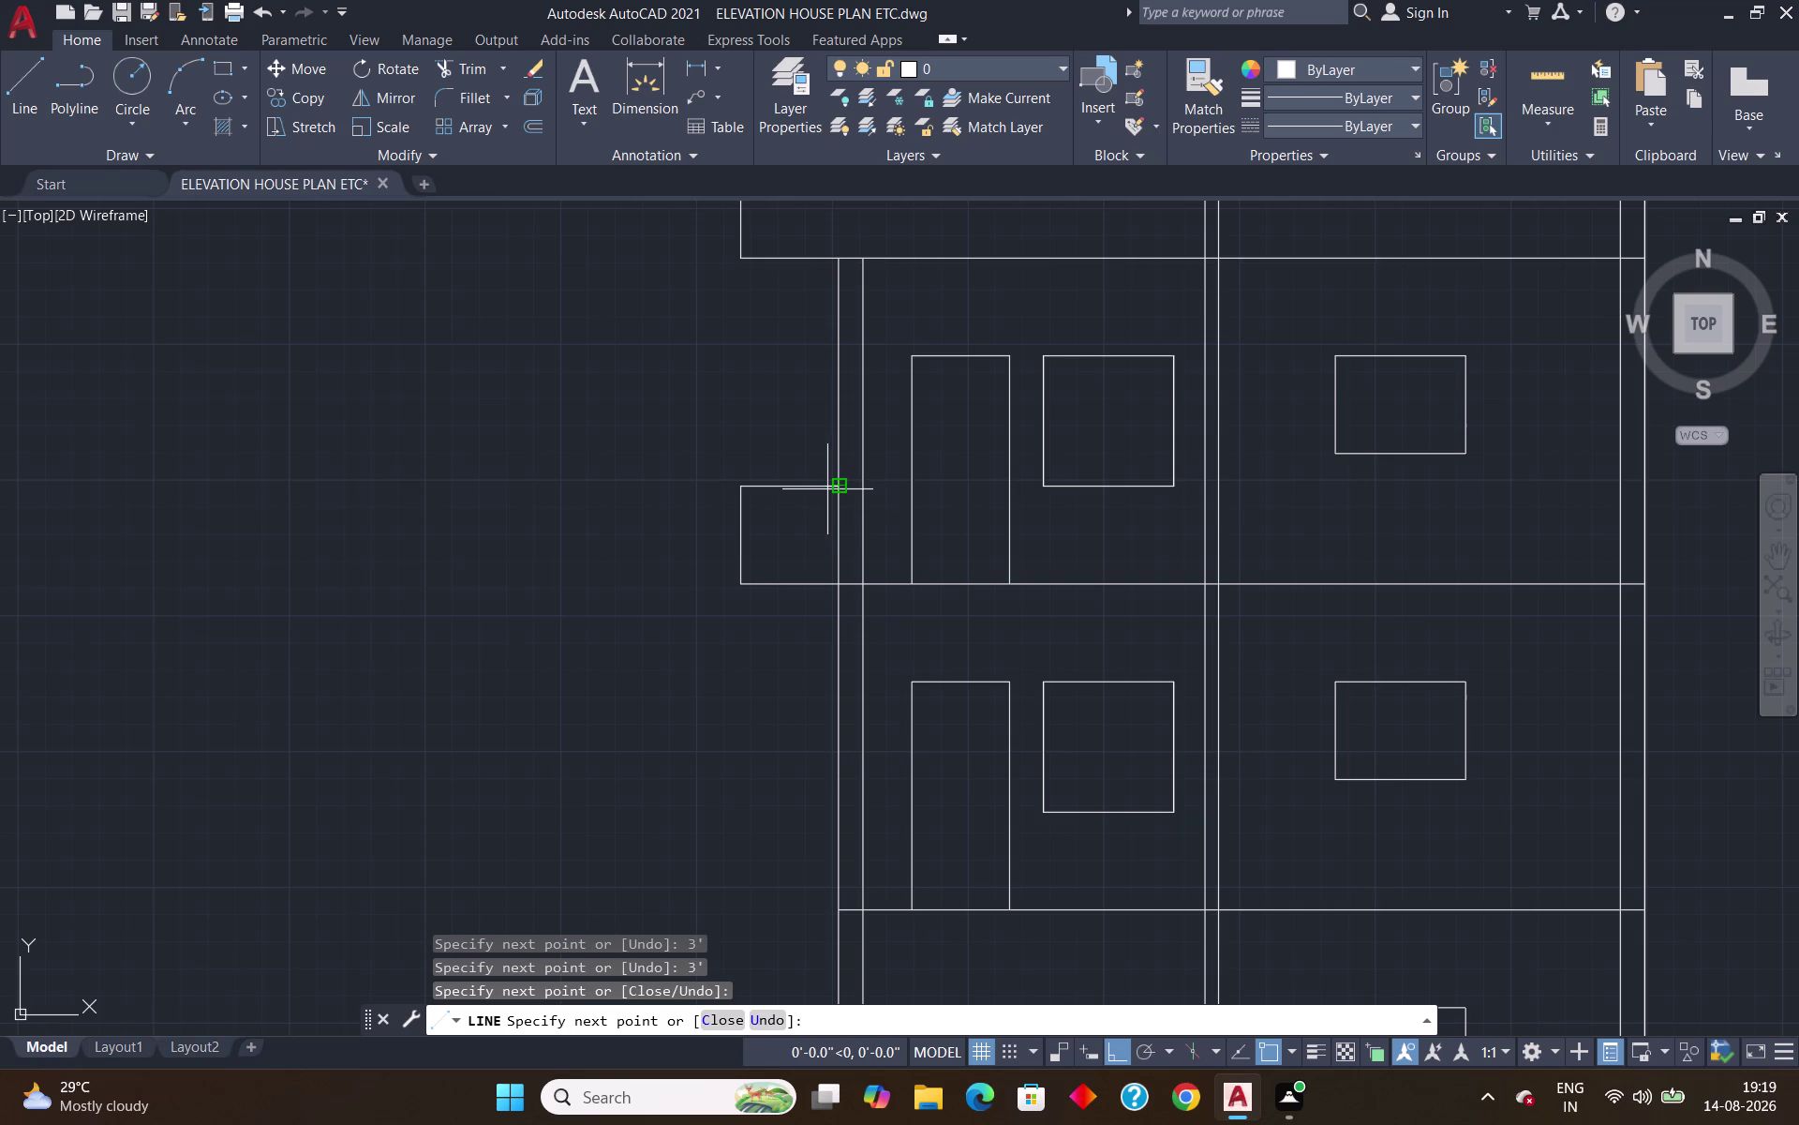
key(Return)
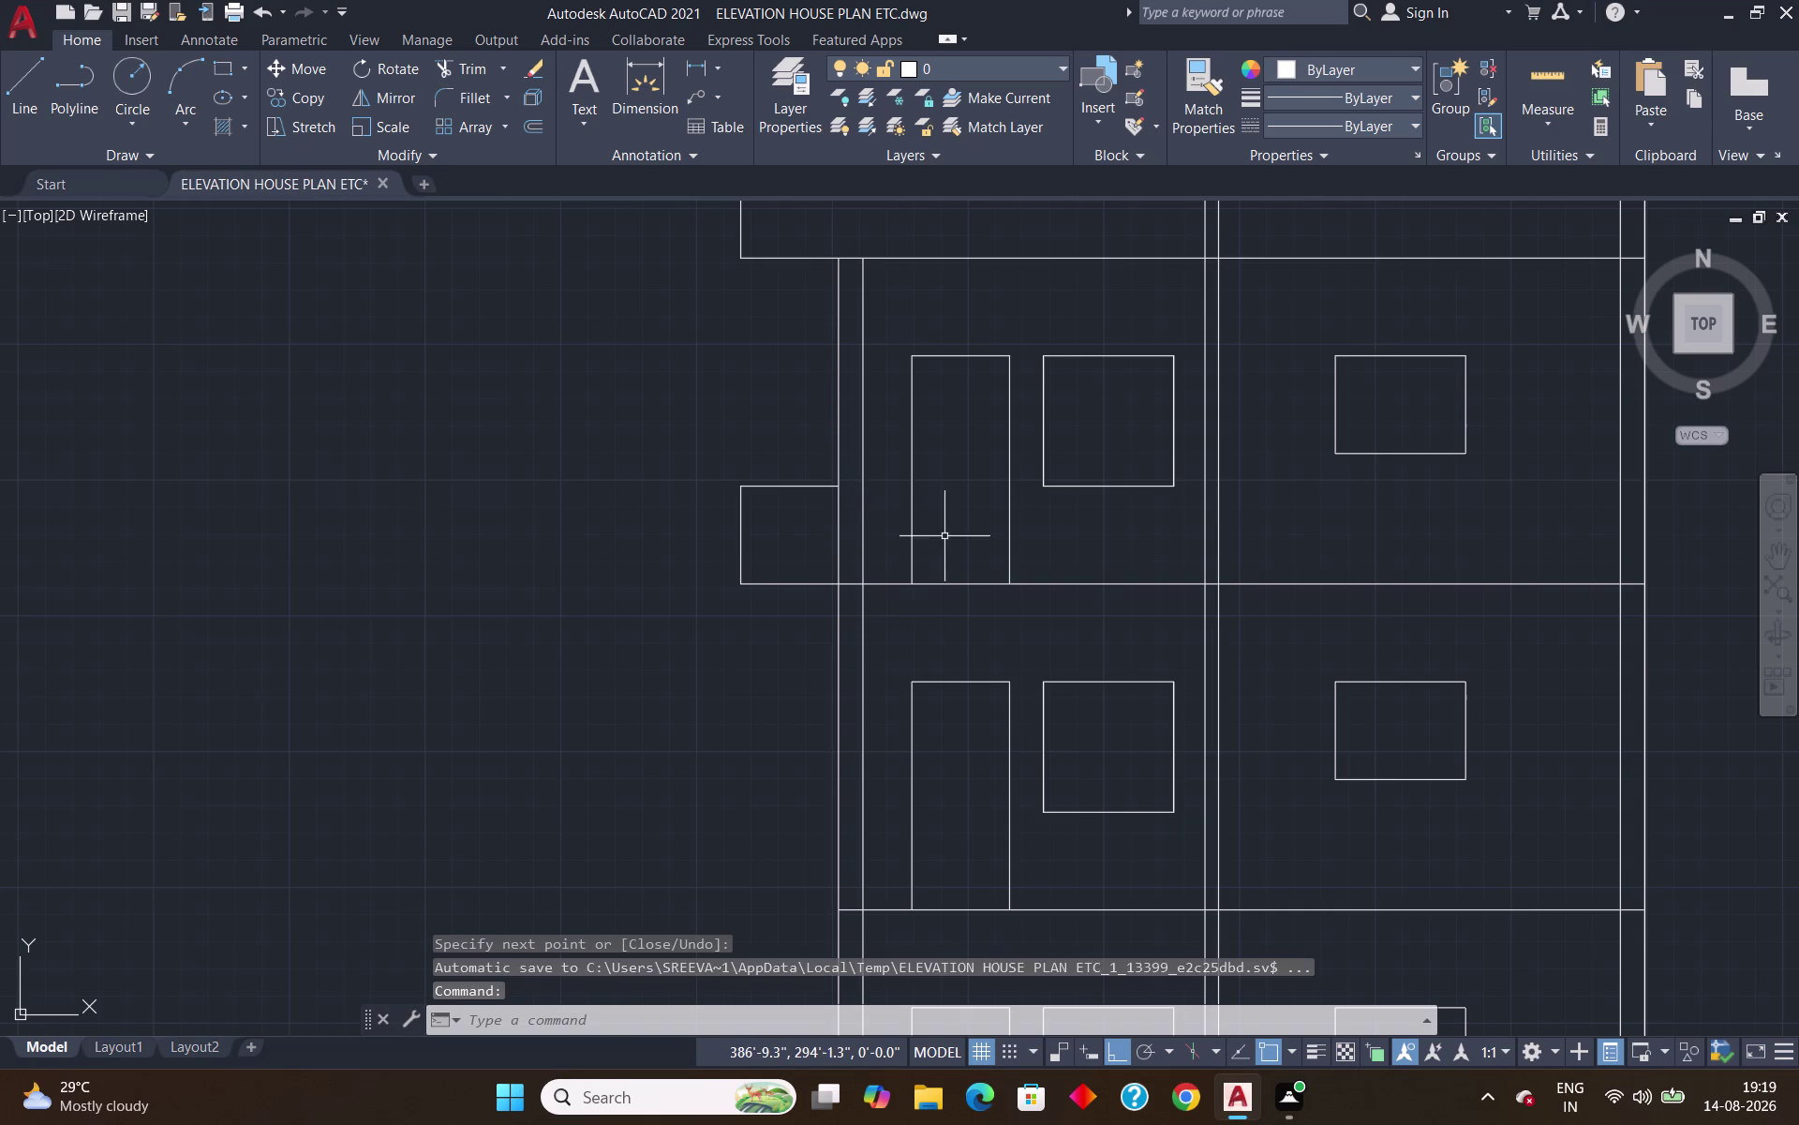
Draw a third 3' by 3' projecting box at the lower floor line.
scroll(down, 3)
scroll(up, 3)
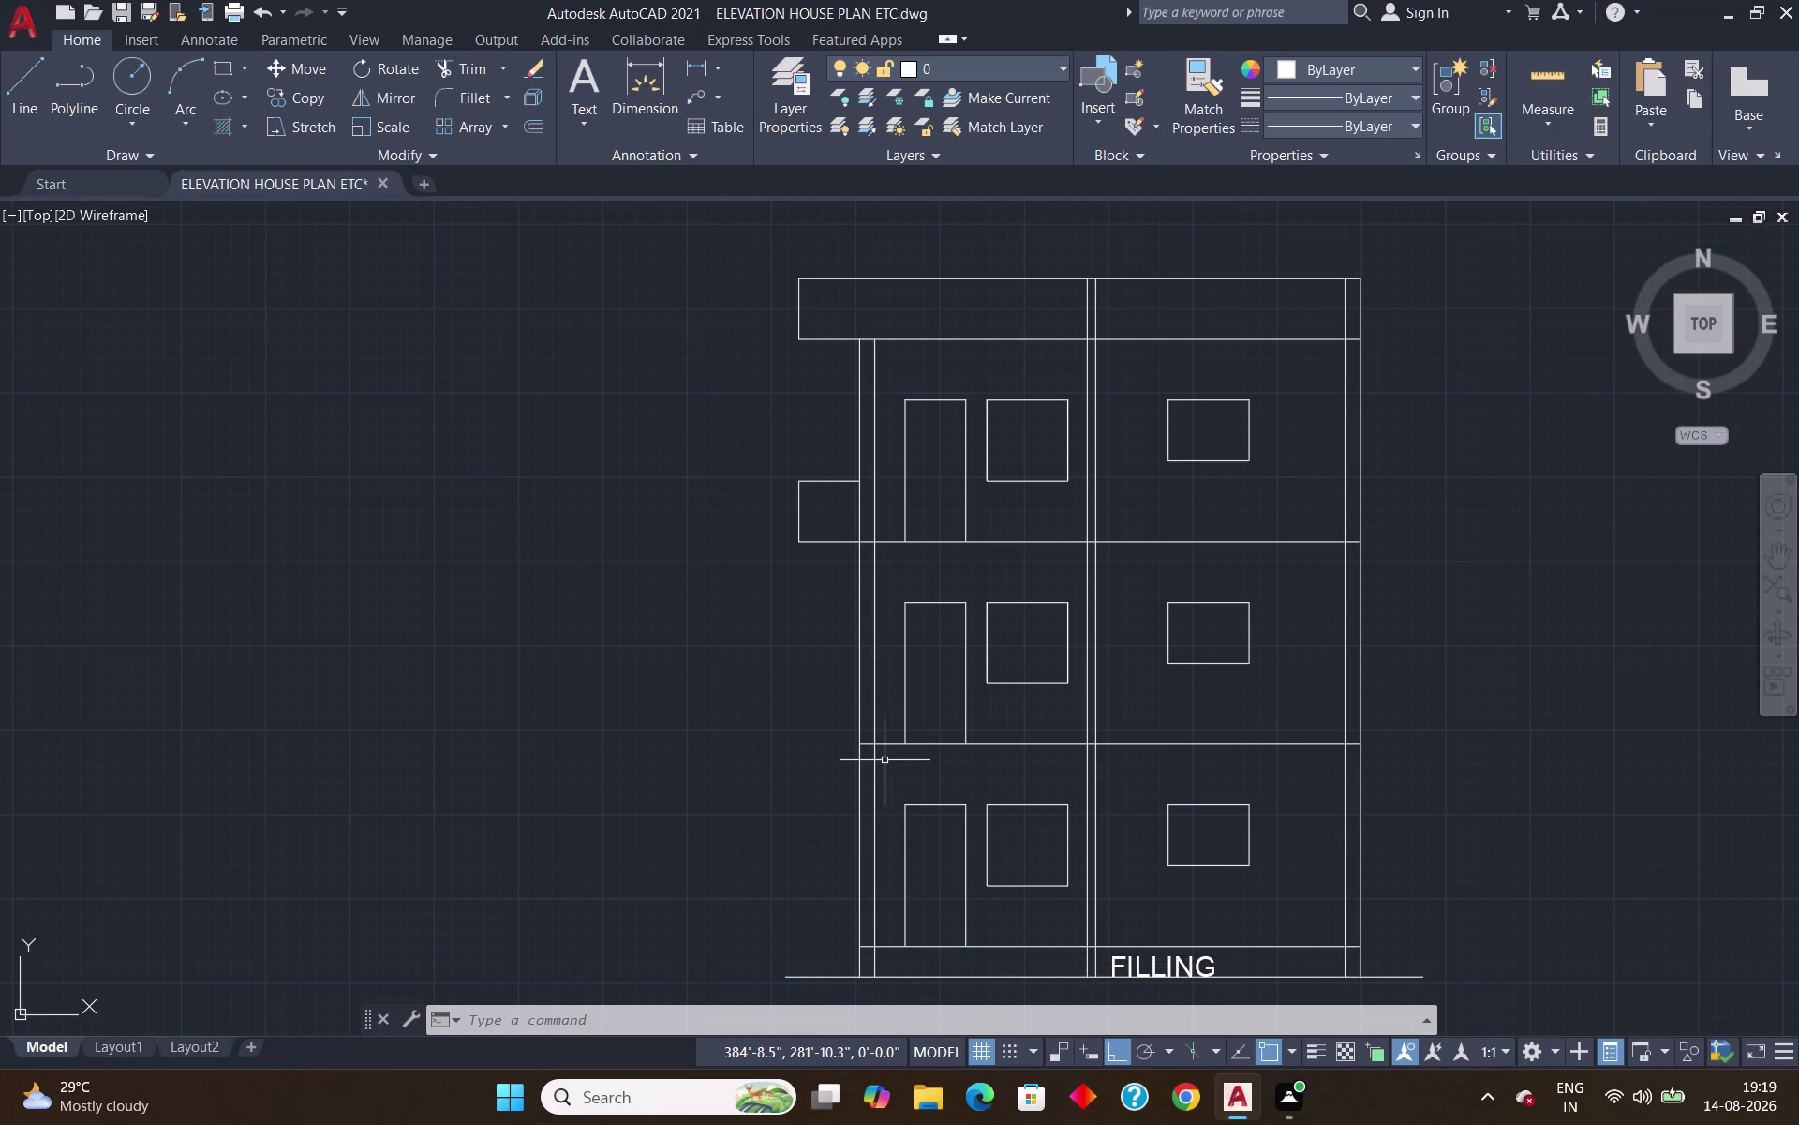
scroll(up, 3)
key(l)
key(Return)
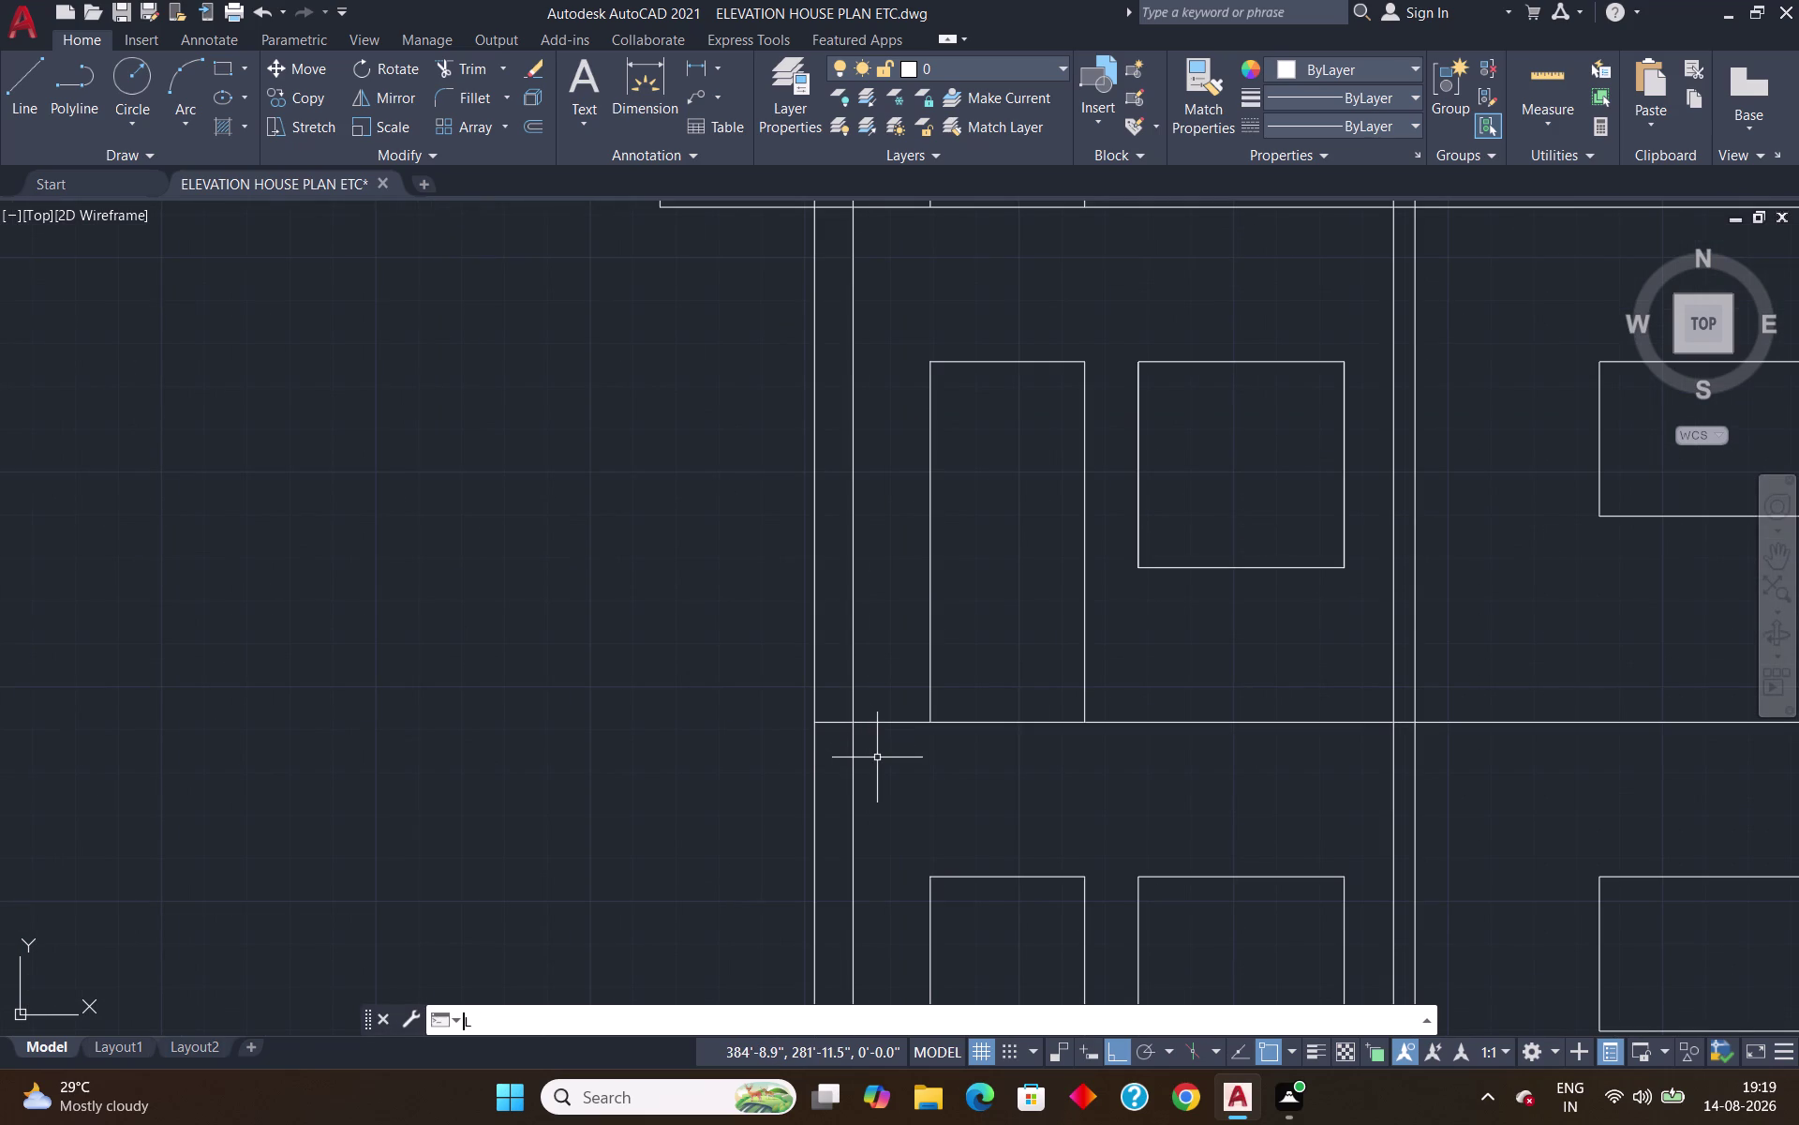
click(820, 722)
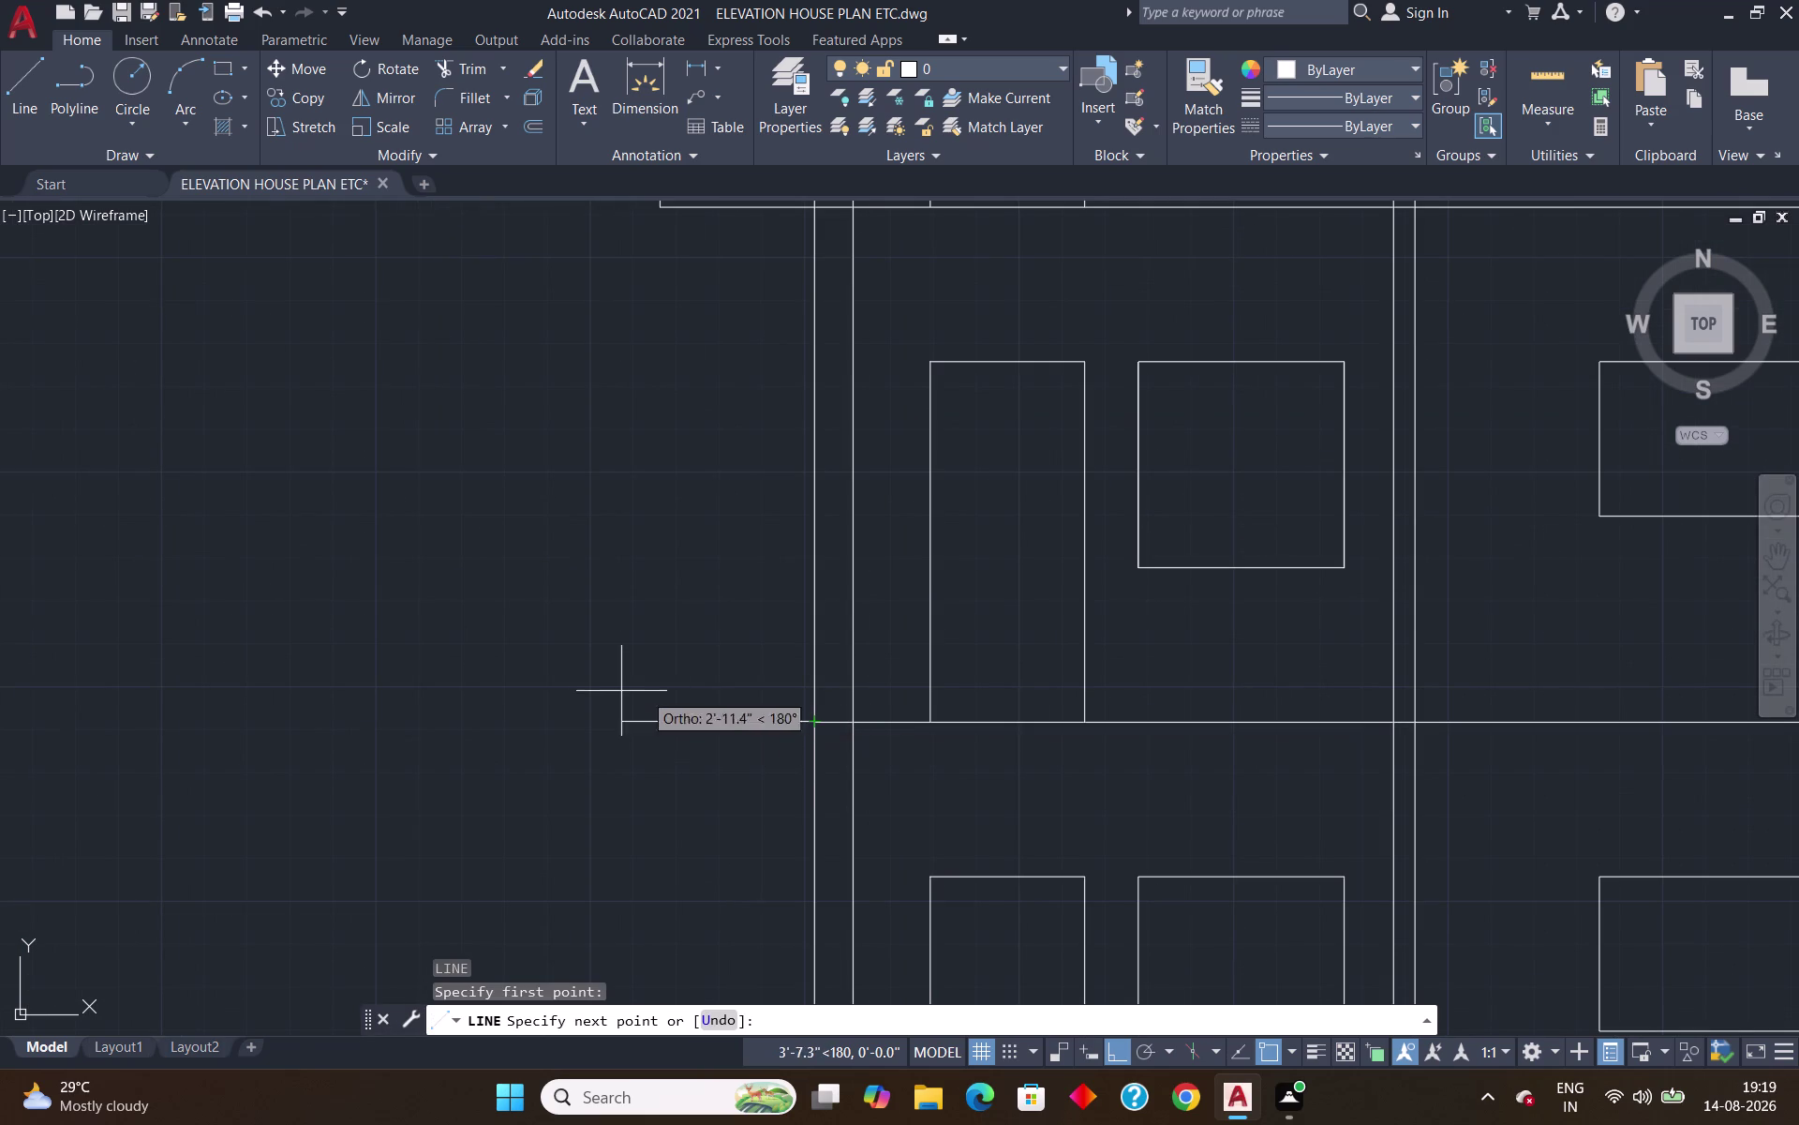
text(3)
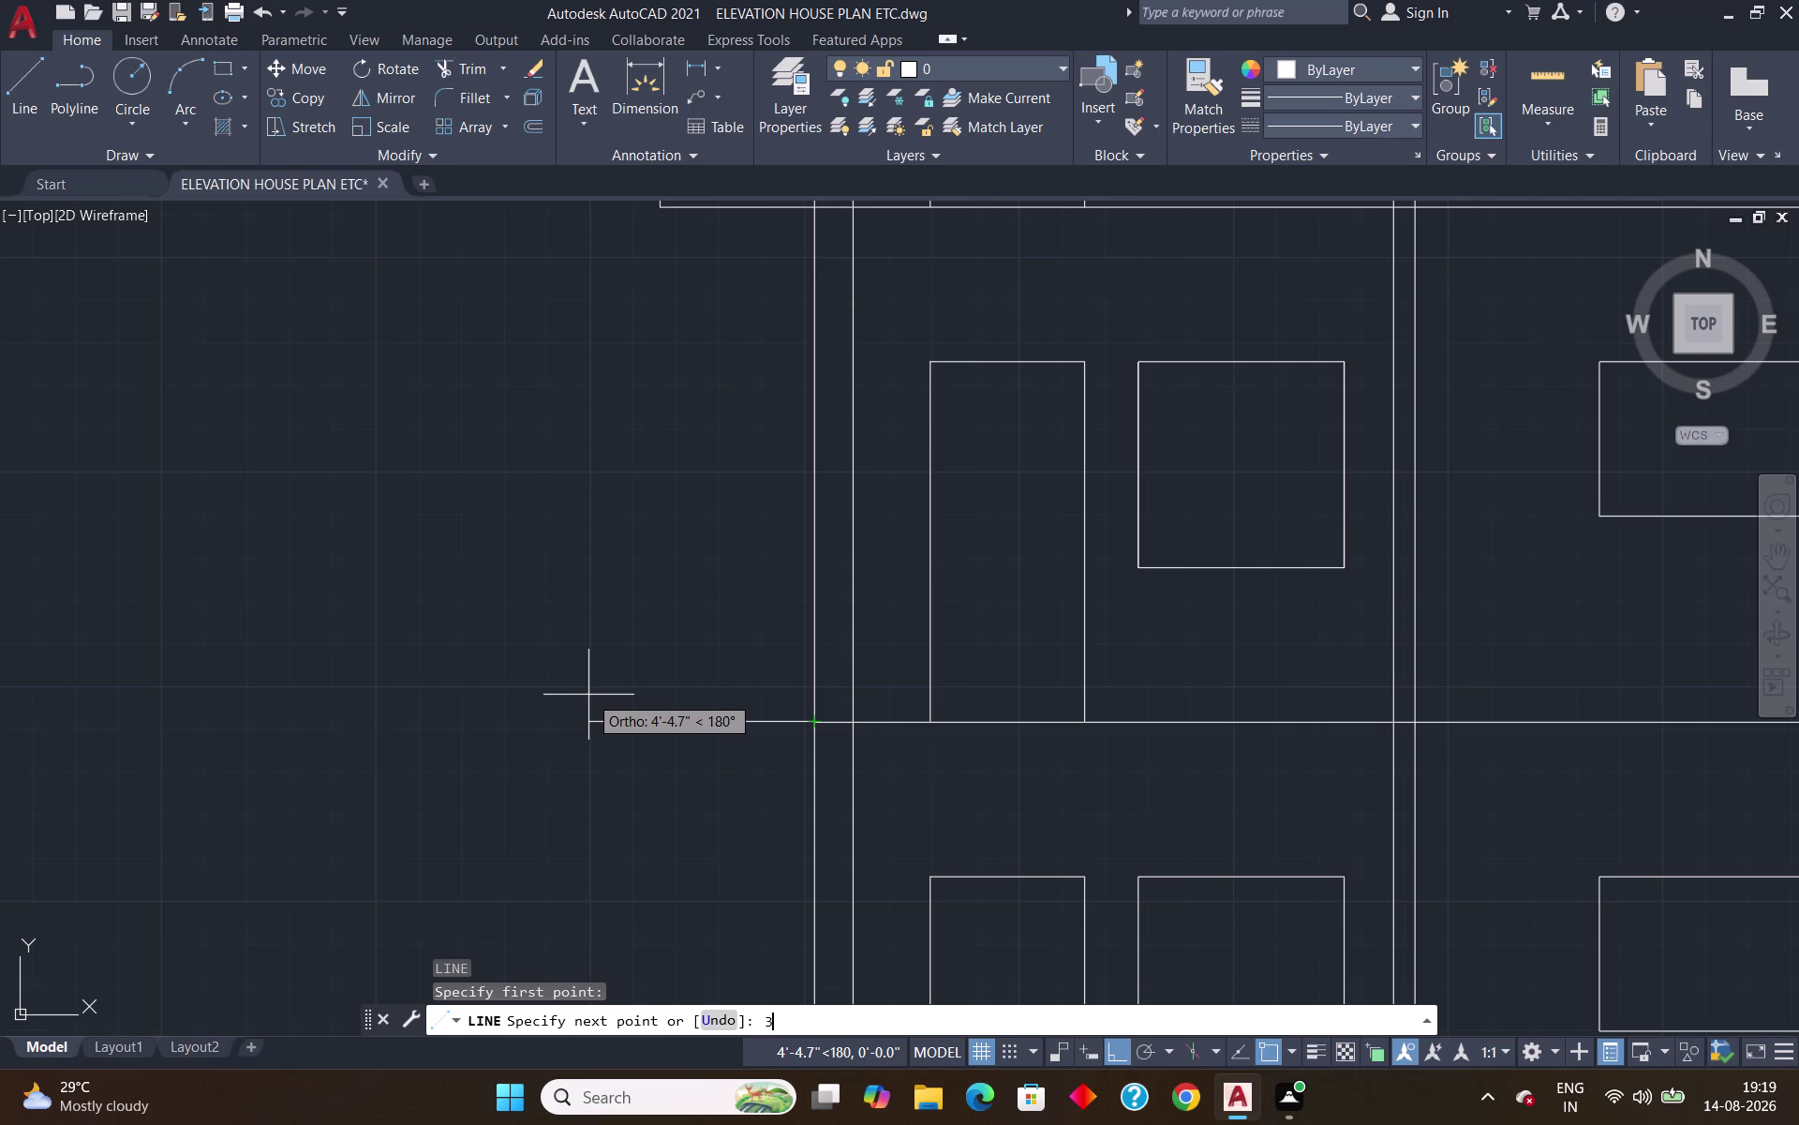
text(')
key(Return)
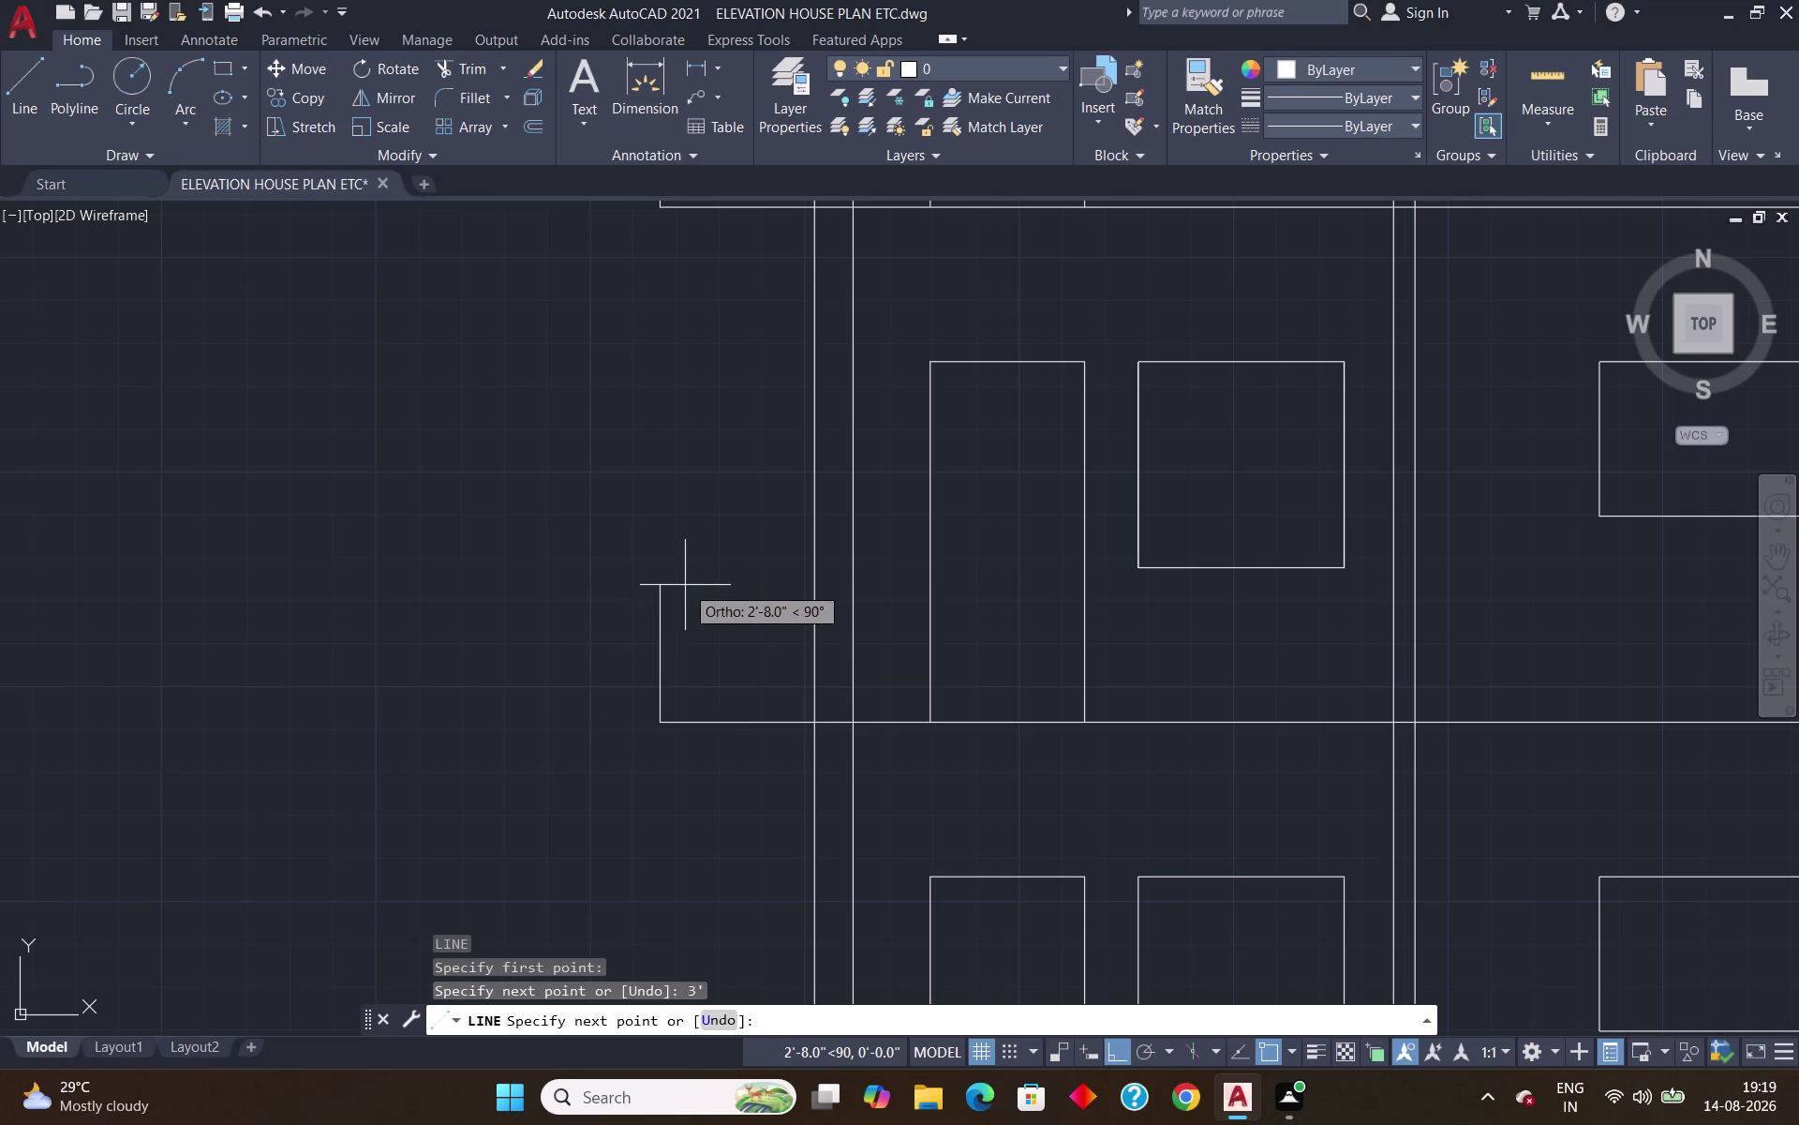
text(3')
key(Return)
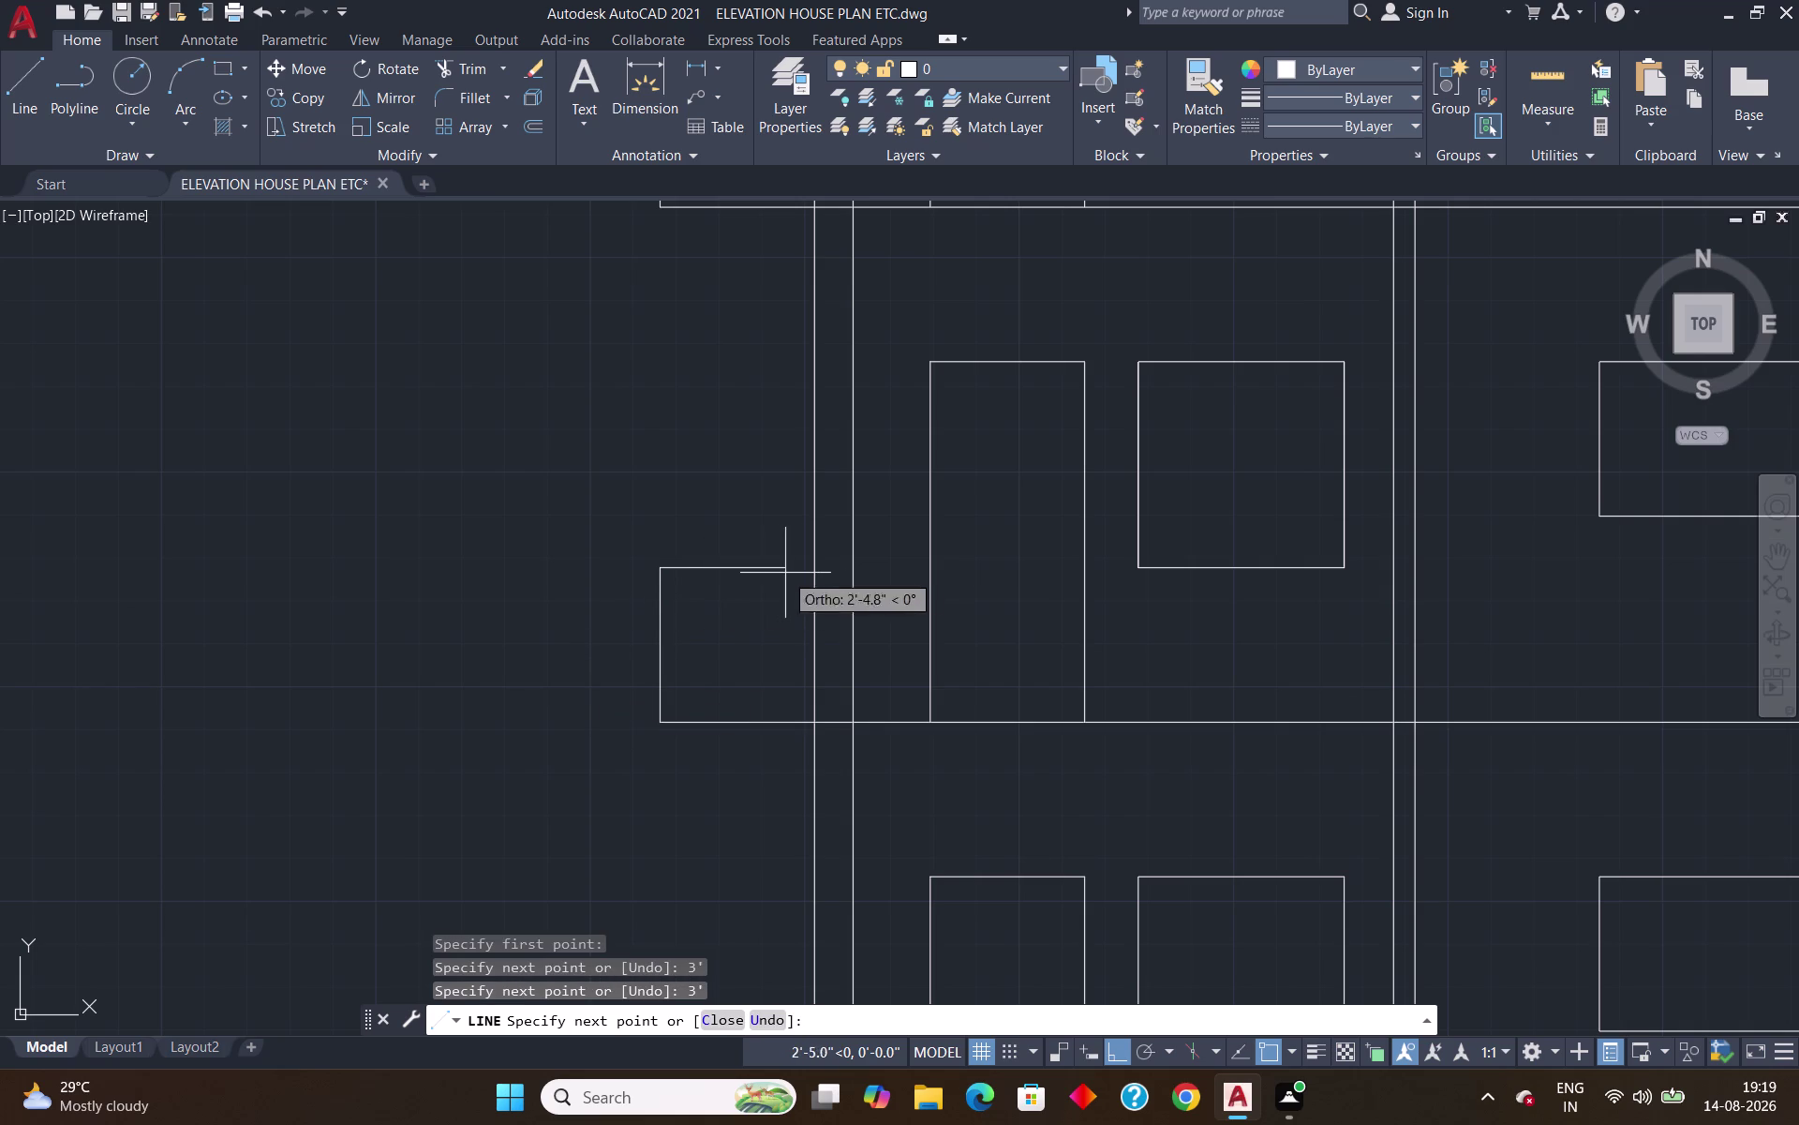
click(819, 570)
key(Return)
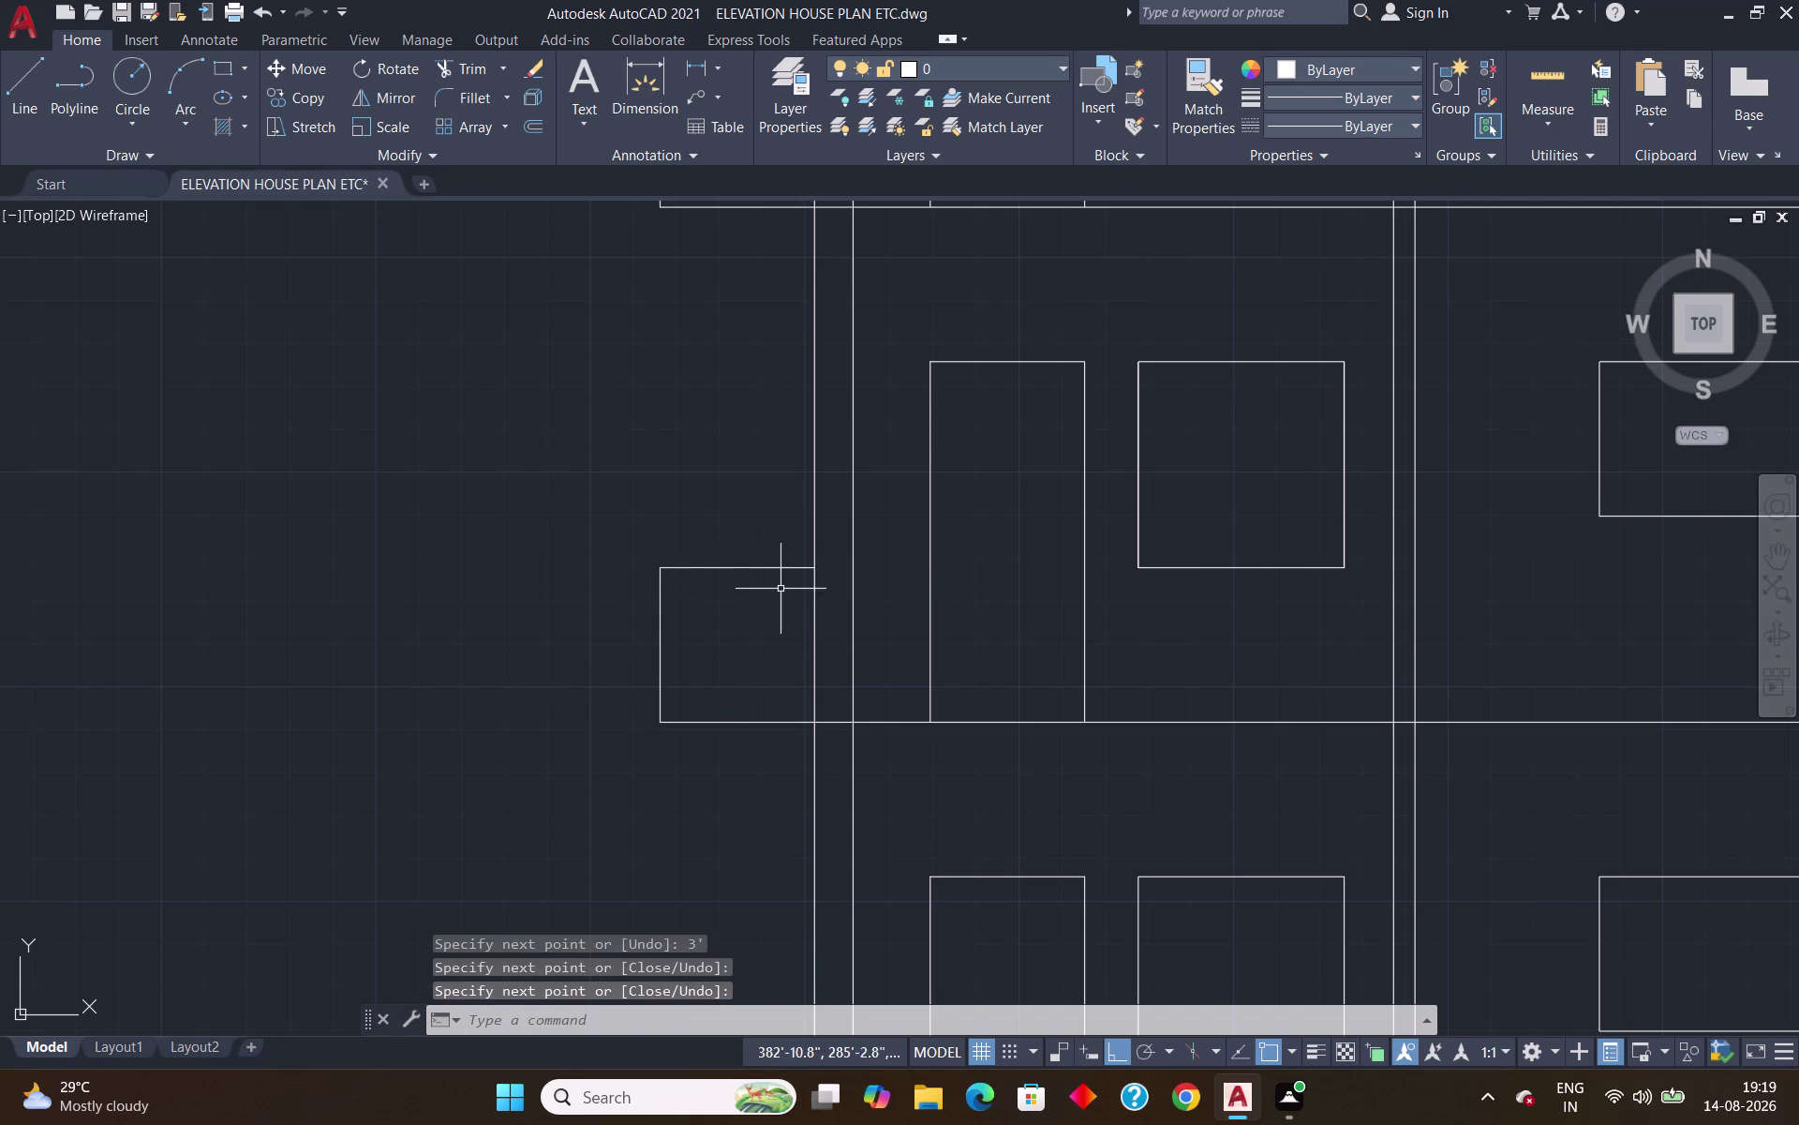
scroll(down, 3)
scroll(down, 3)
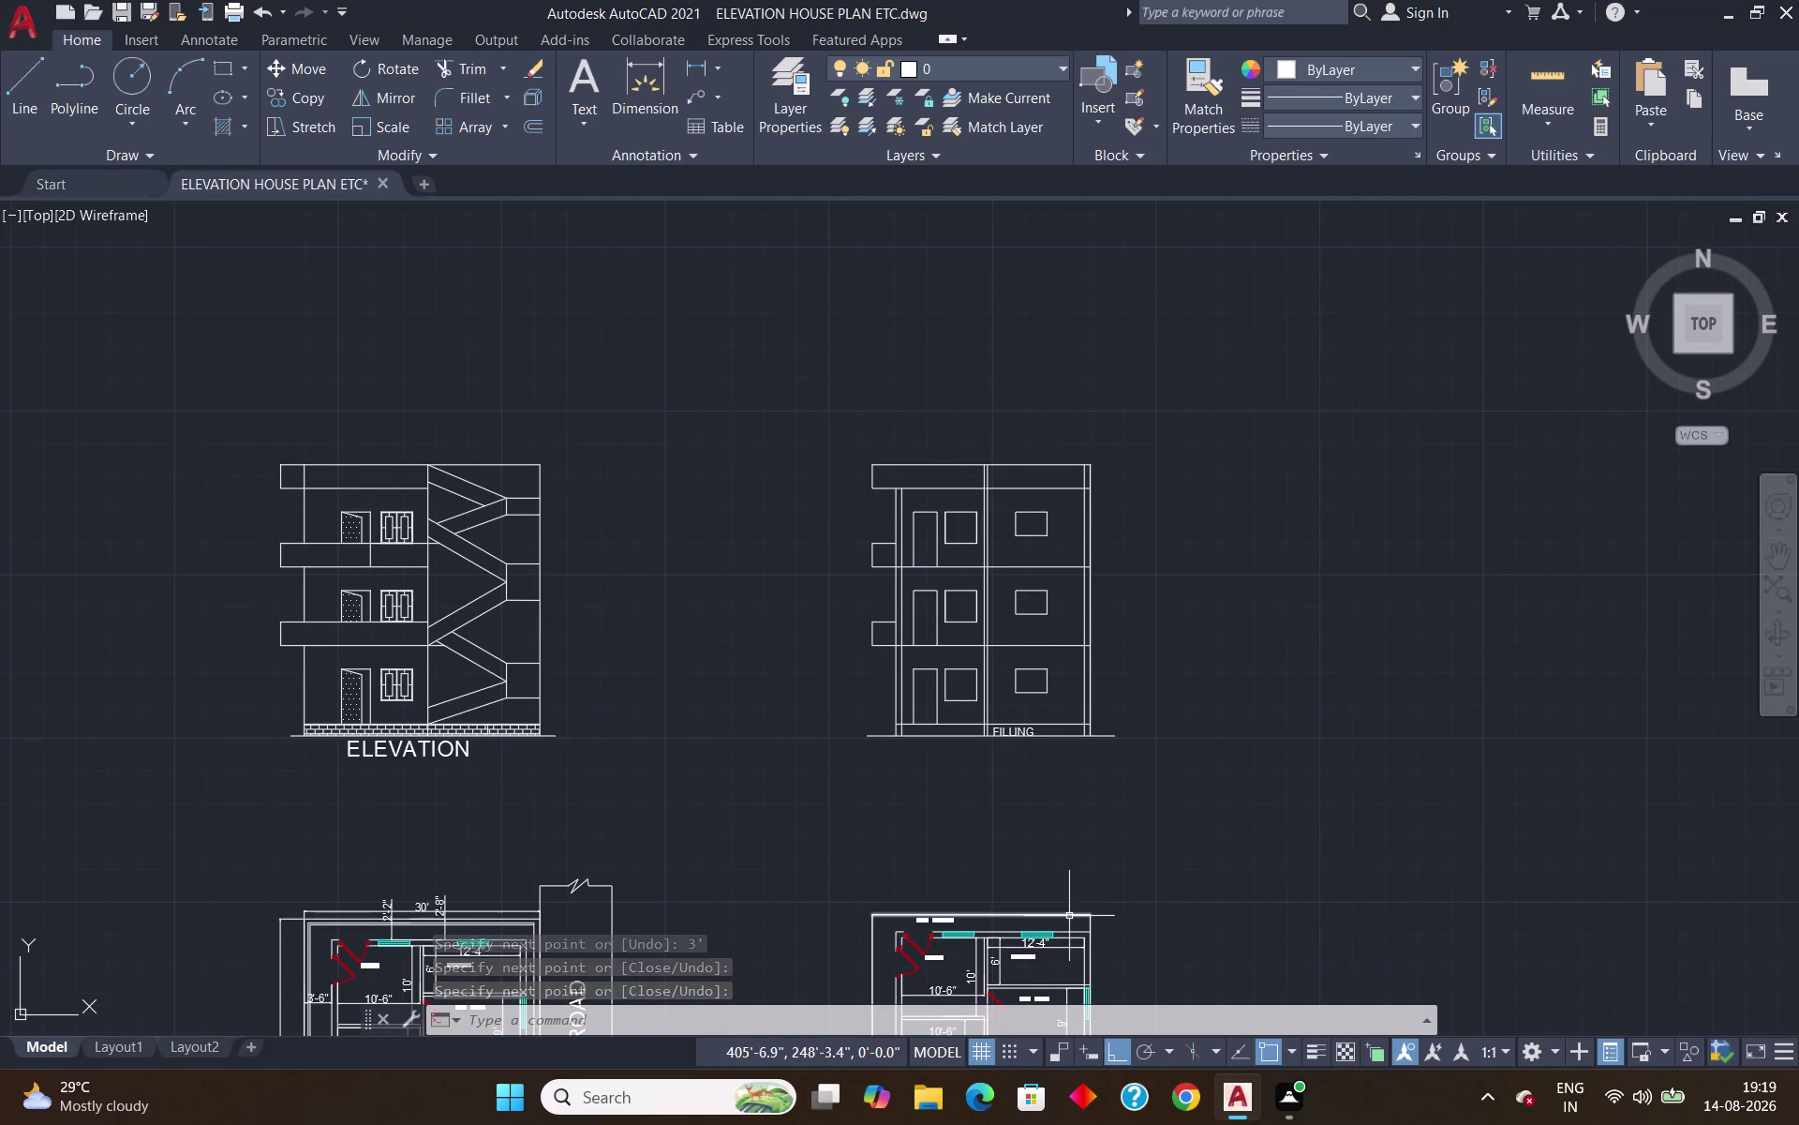
Offset the parapet and both balcony left edges 6" inward.
middle_drag(1087, 824, 718, 726)
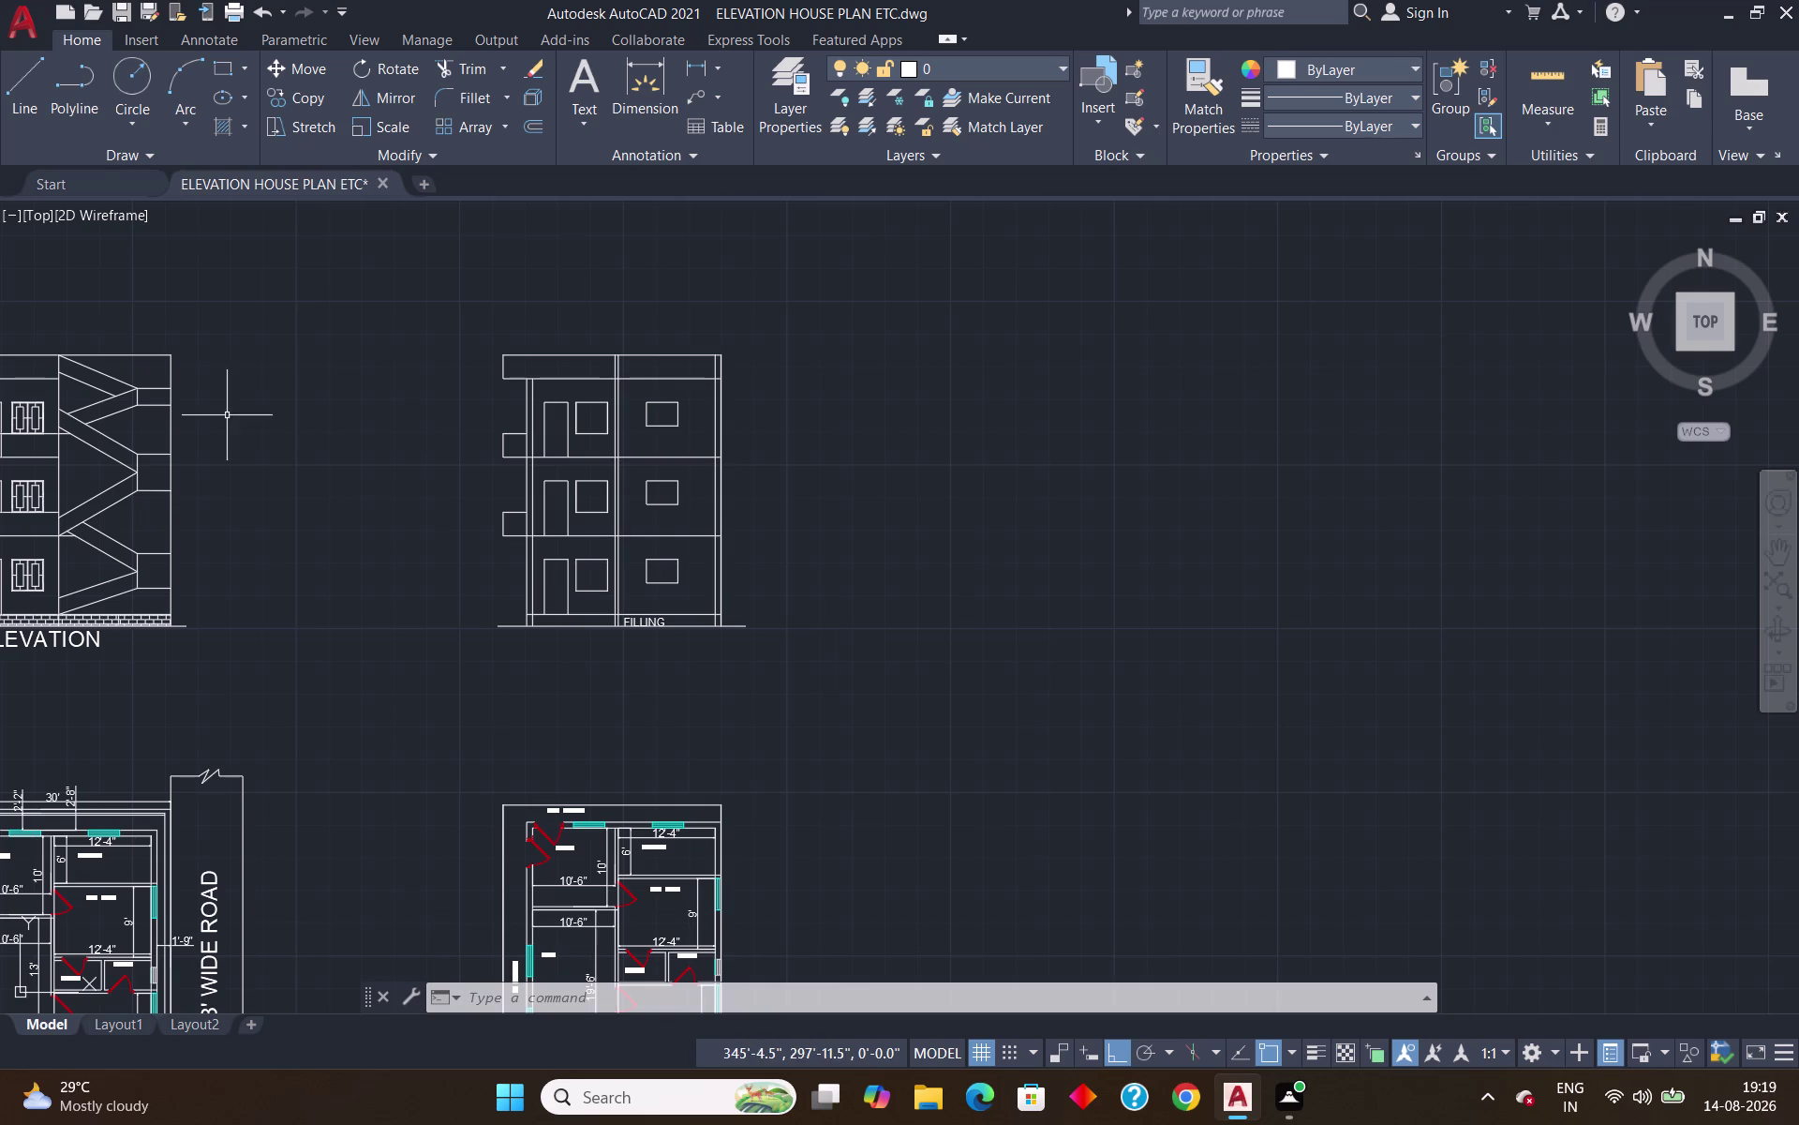
scroll(up, 3)
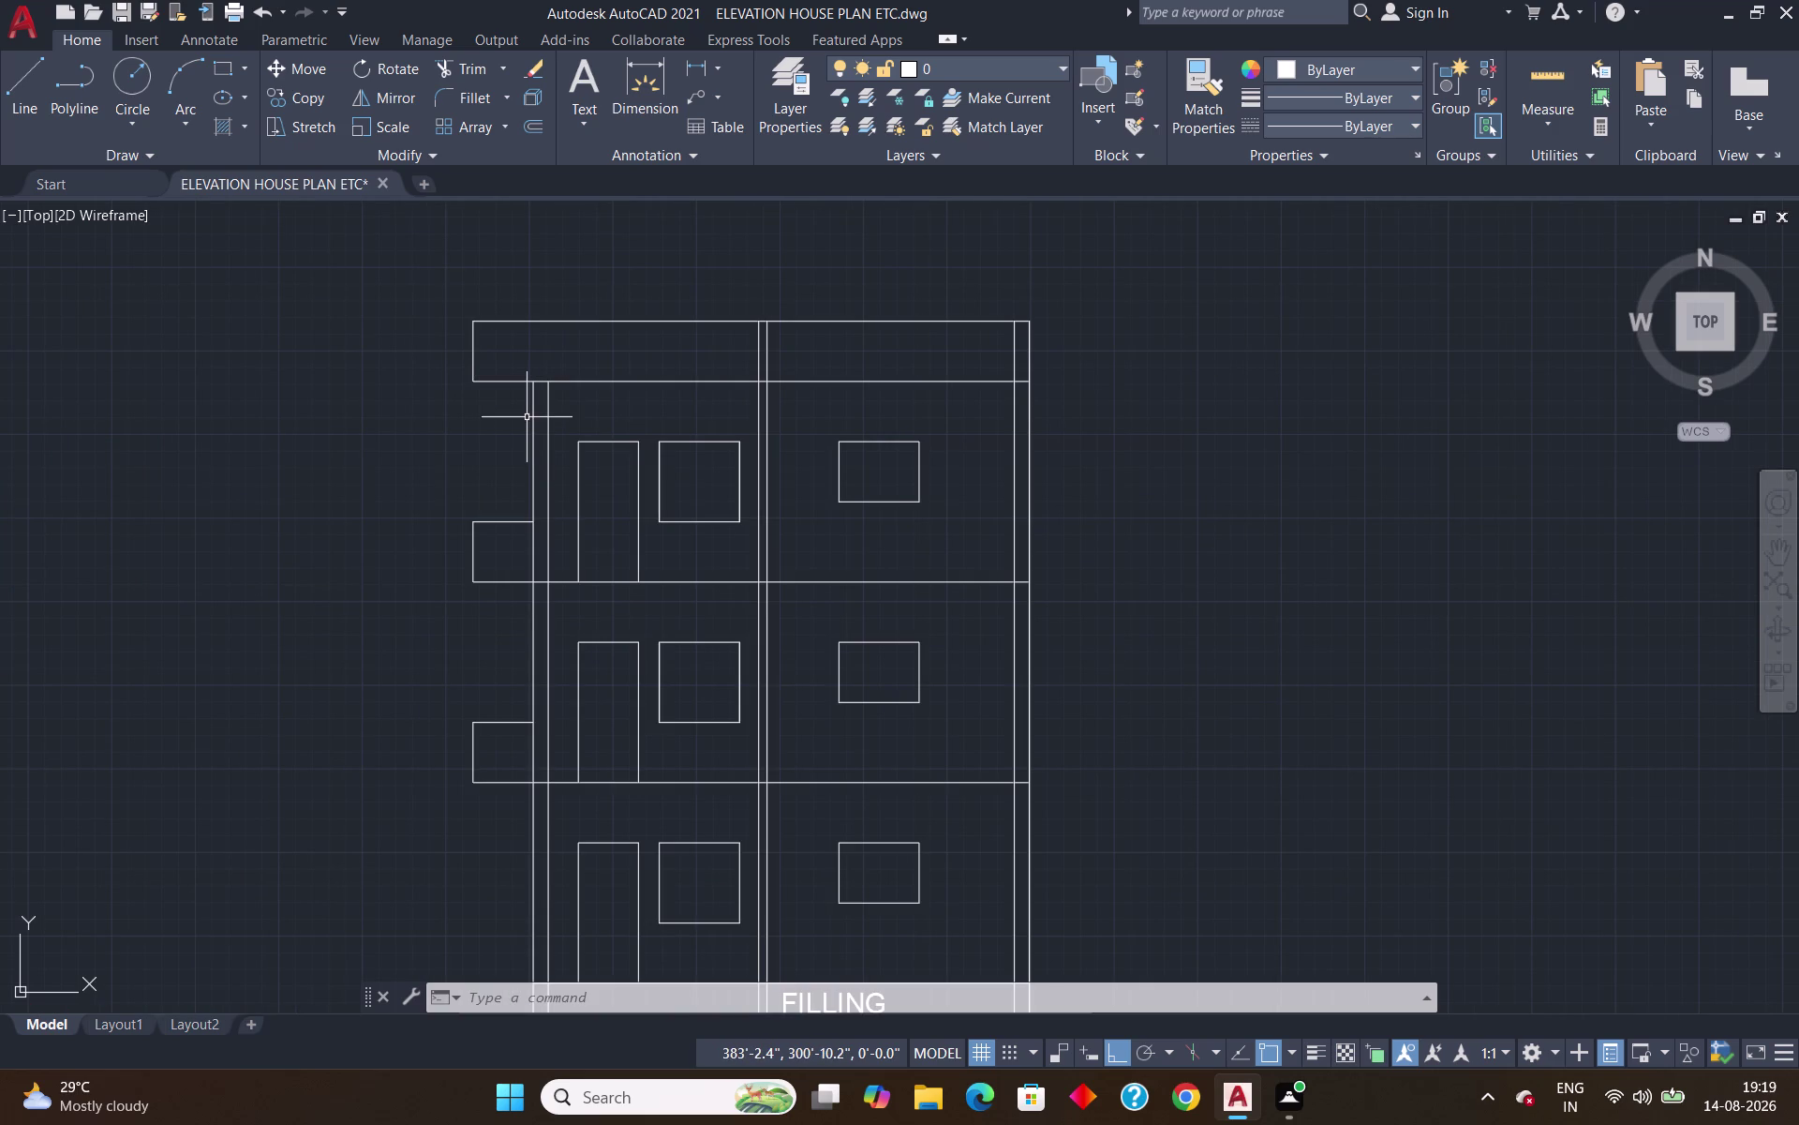
key(o)
key(Return)
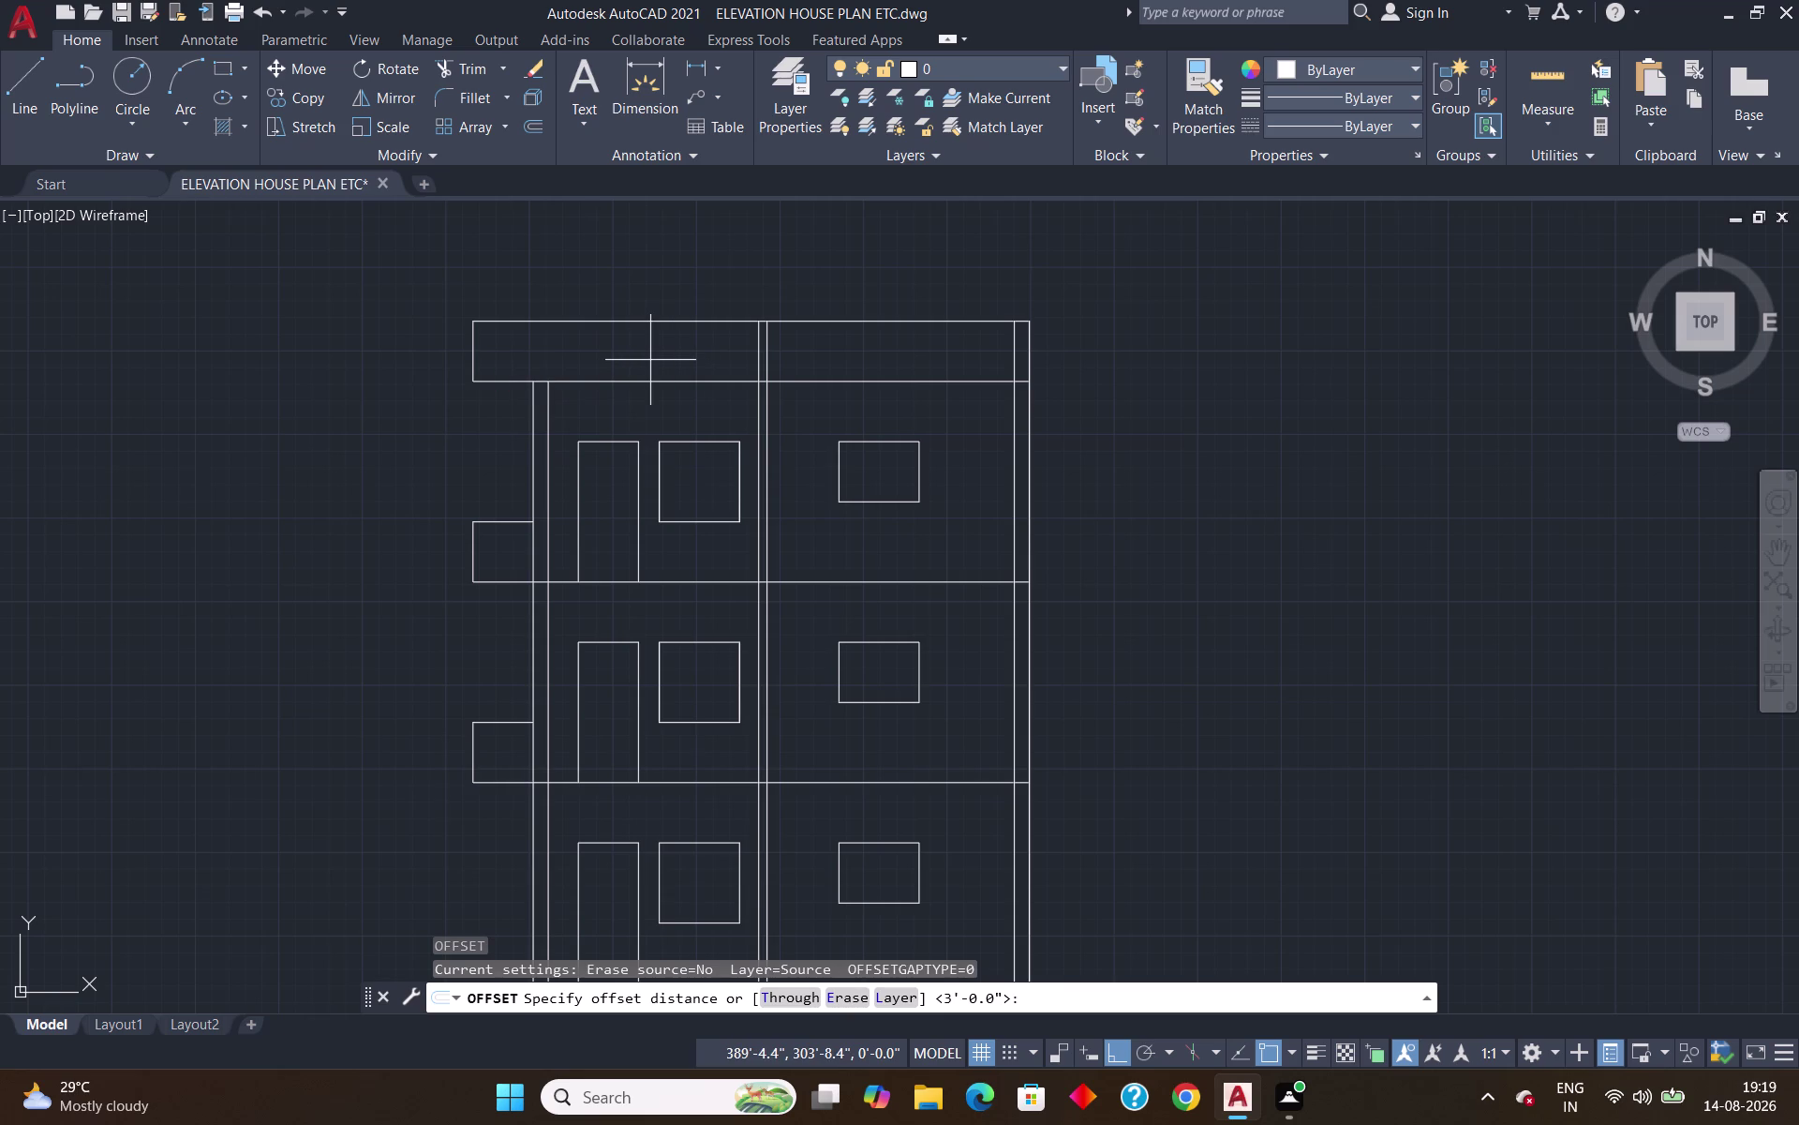
text(6)
text(")
key(Return)
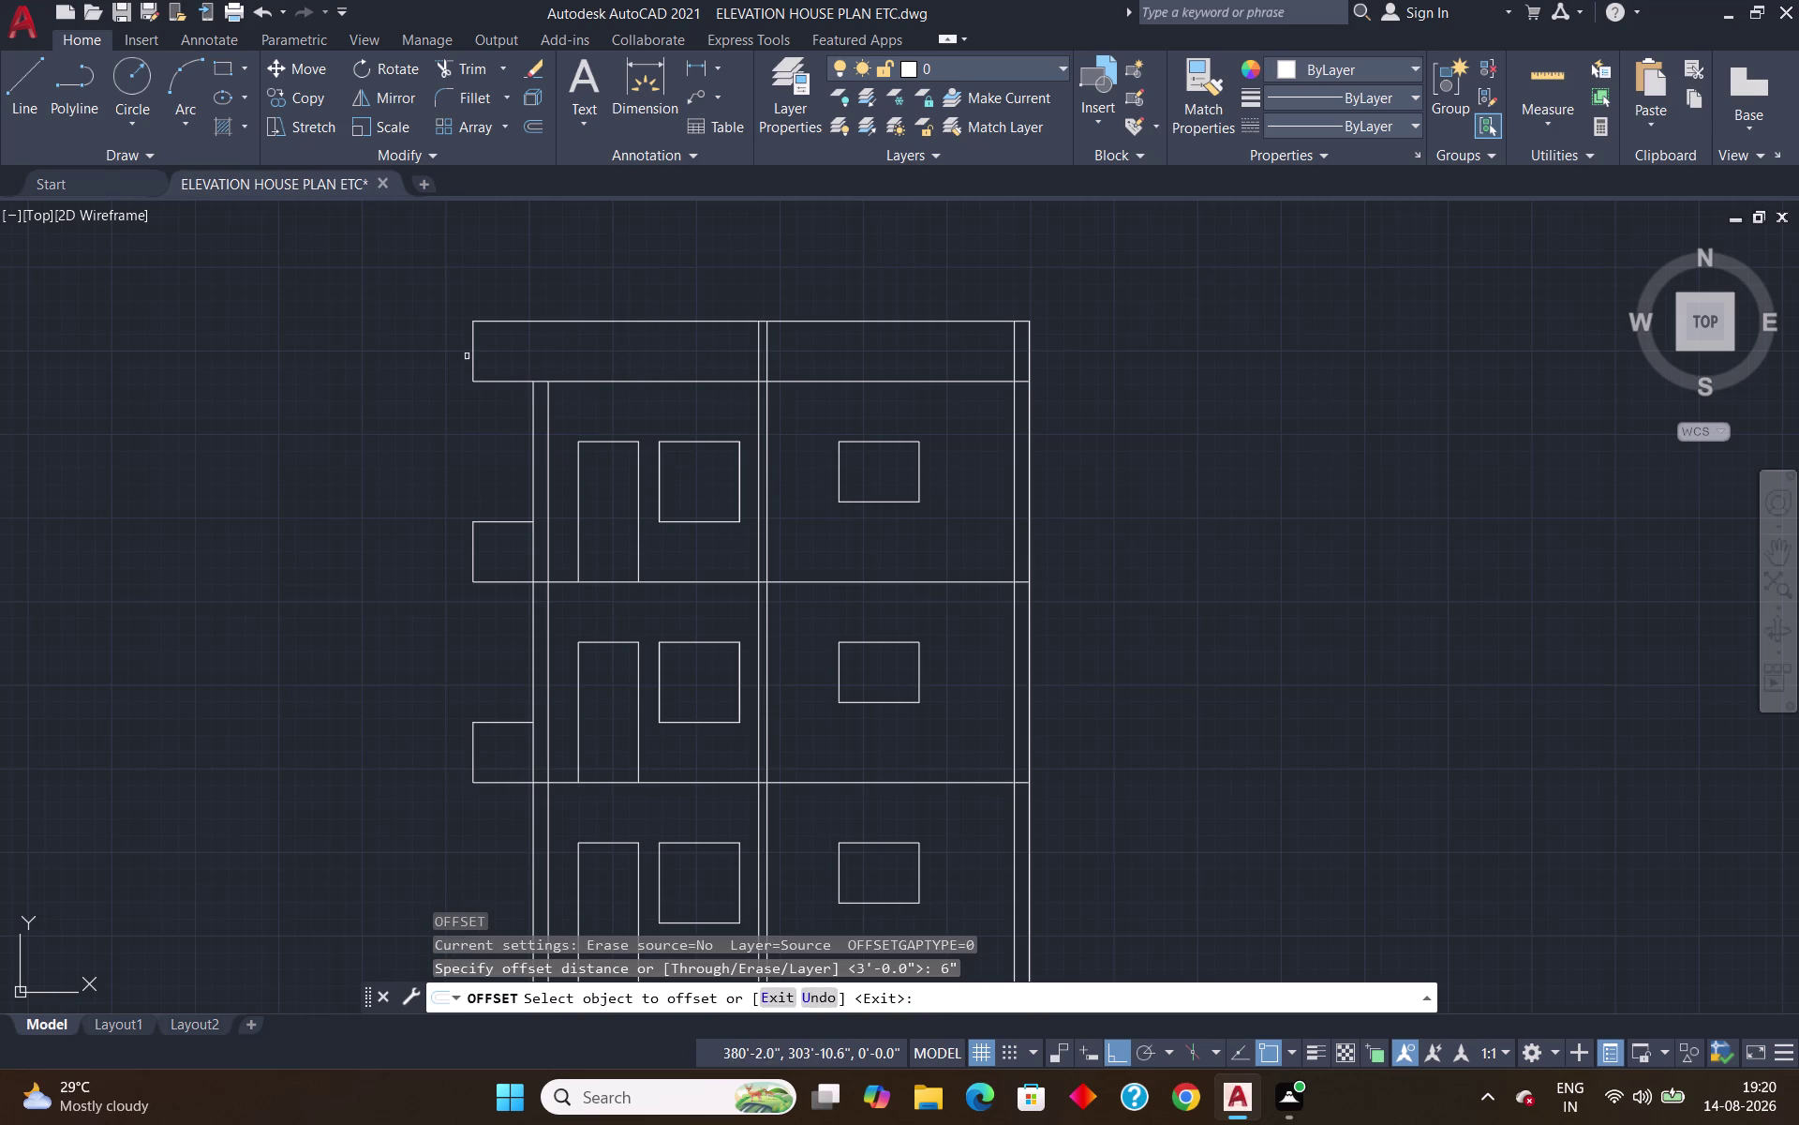
click(472, 356)
click(495, 356)
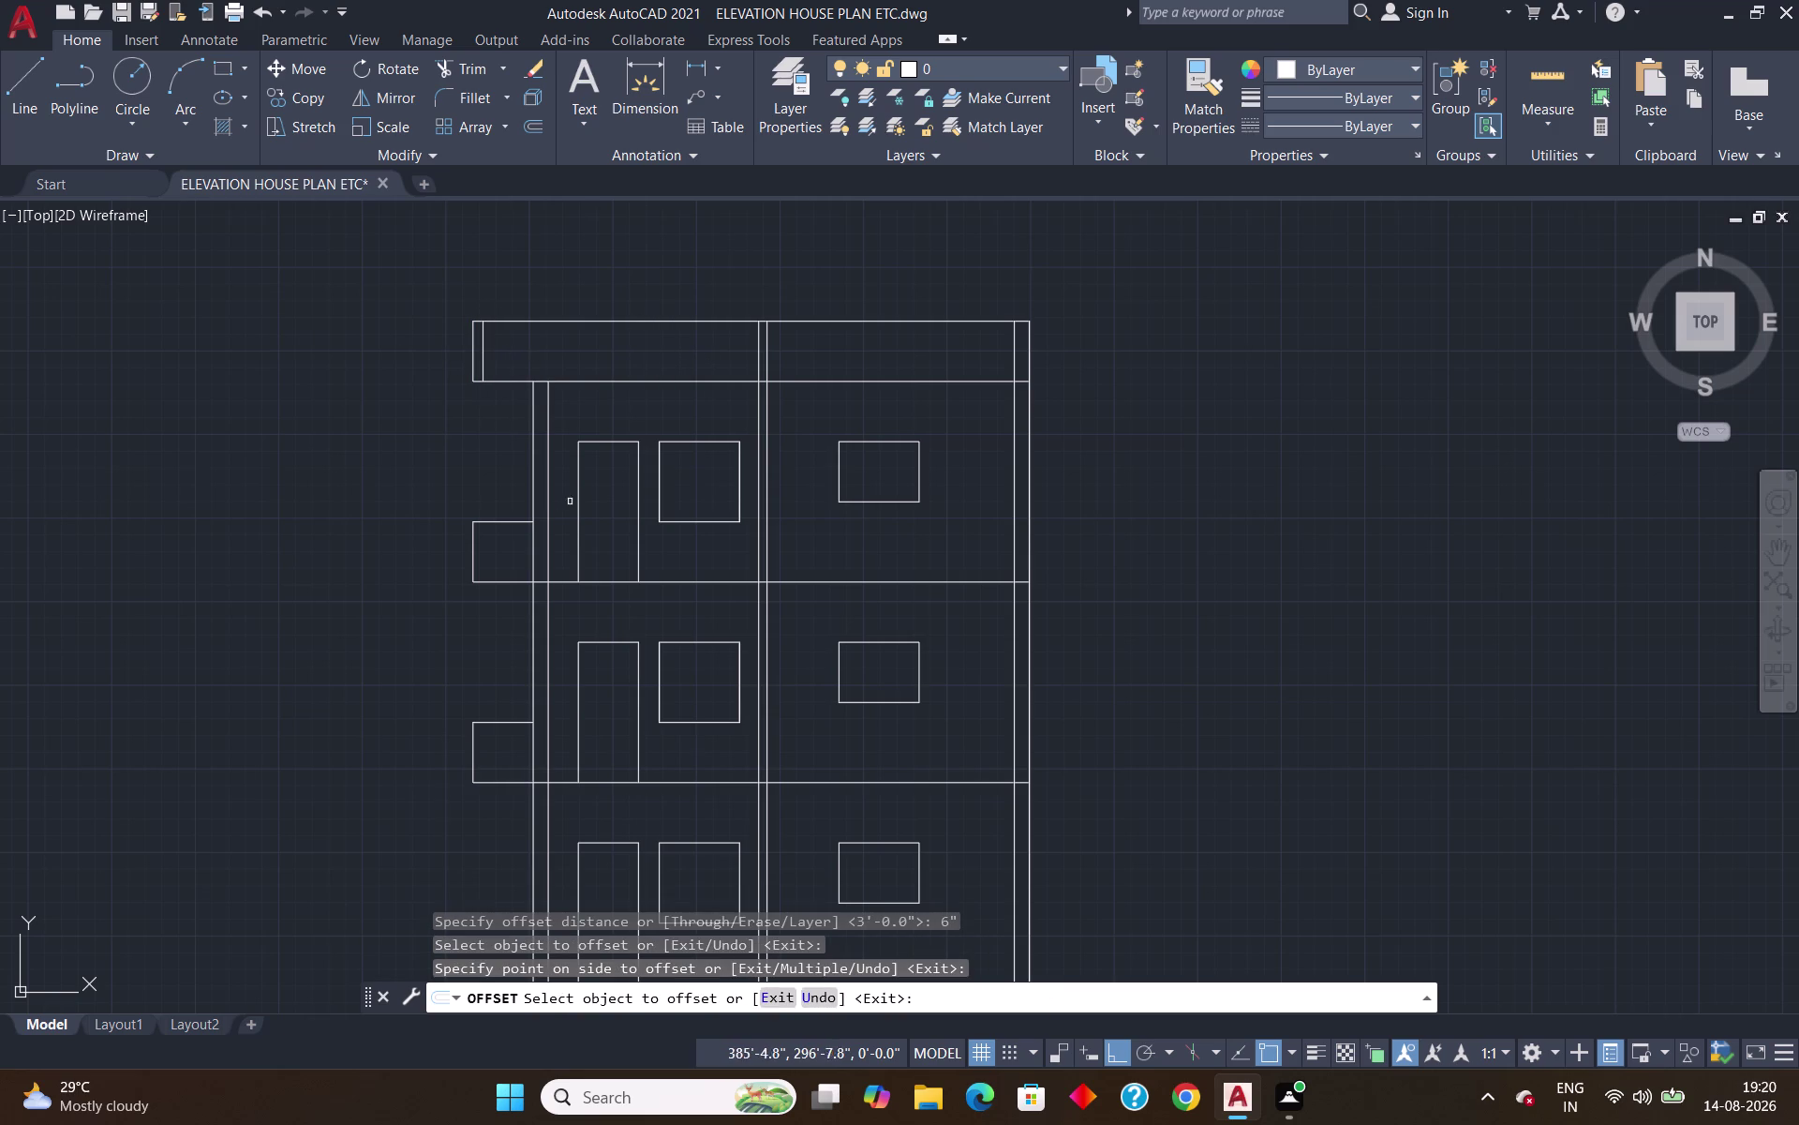
click(469, 544)
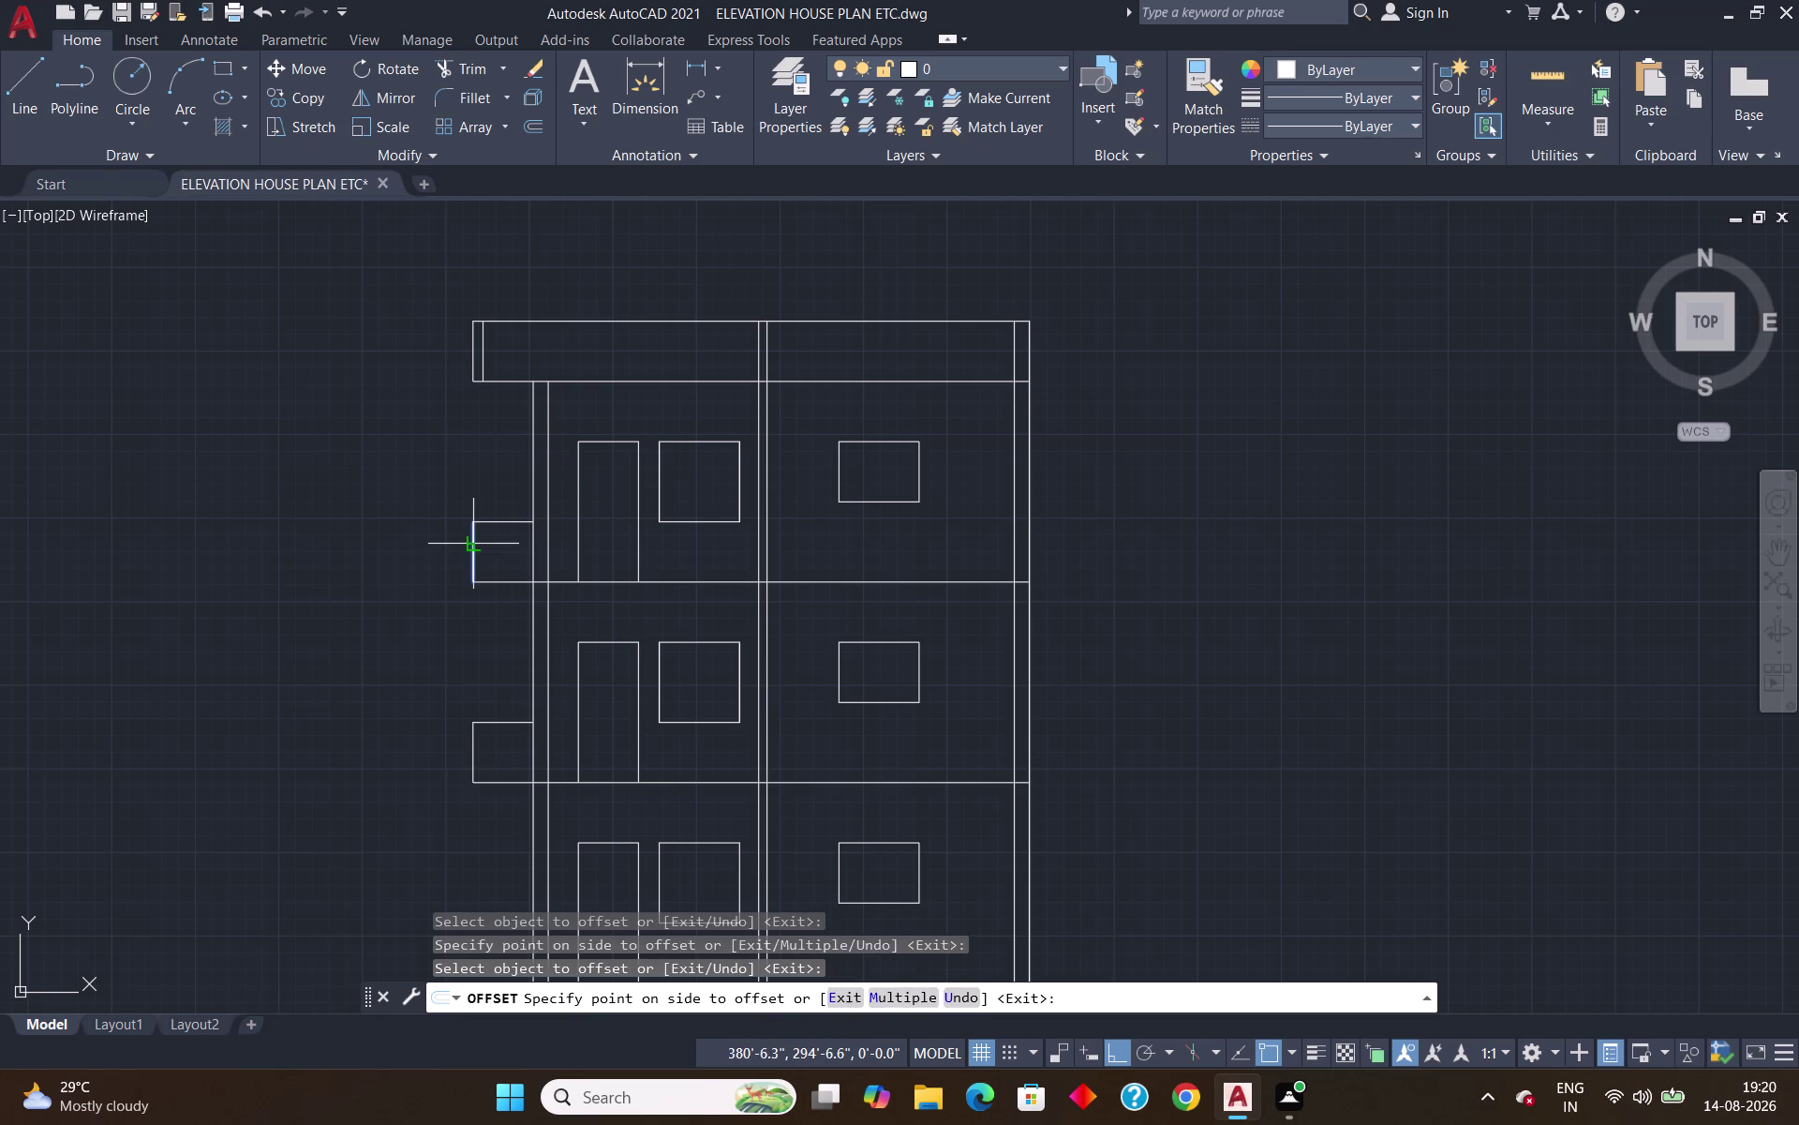
click(490, 551)
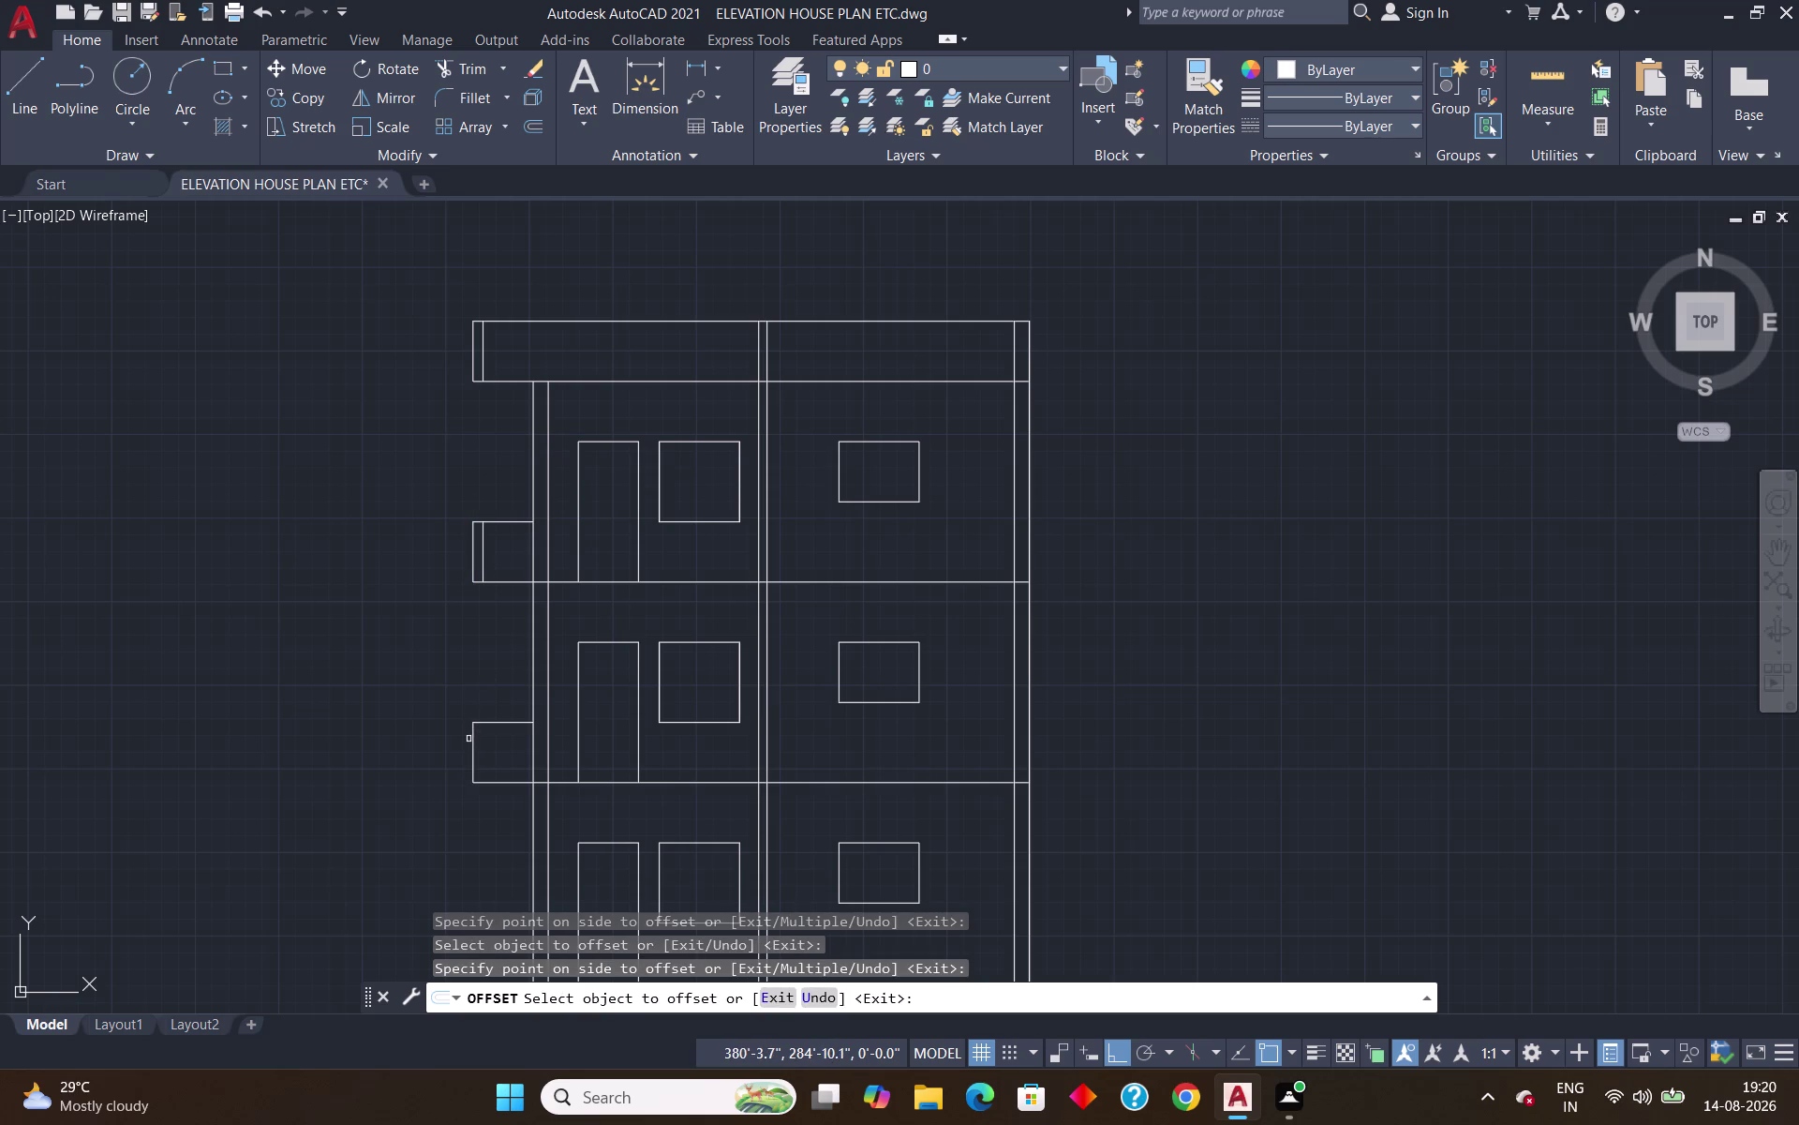
click(471, 742)
click(502, 746)
key(Return)
scroll(down, 3)
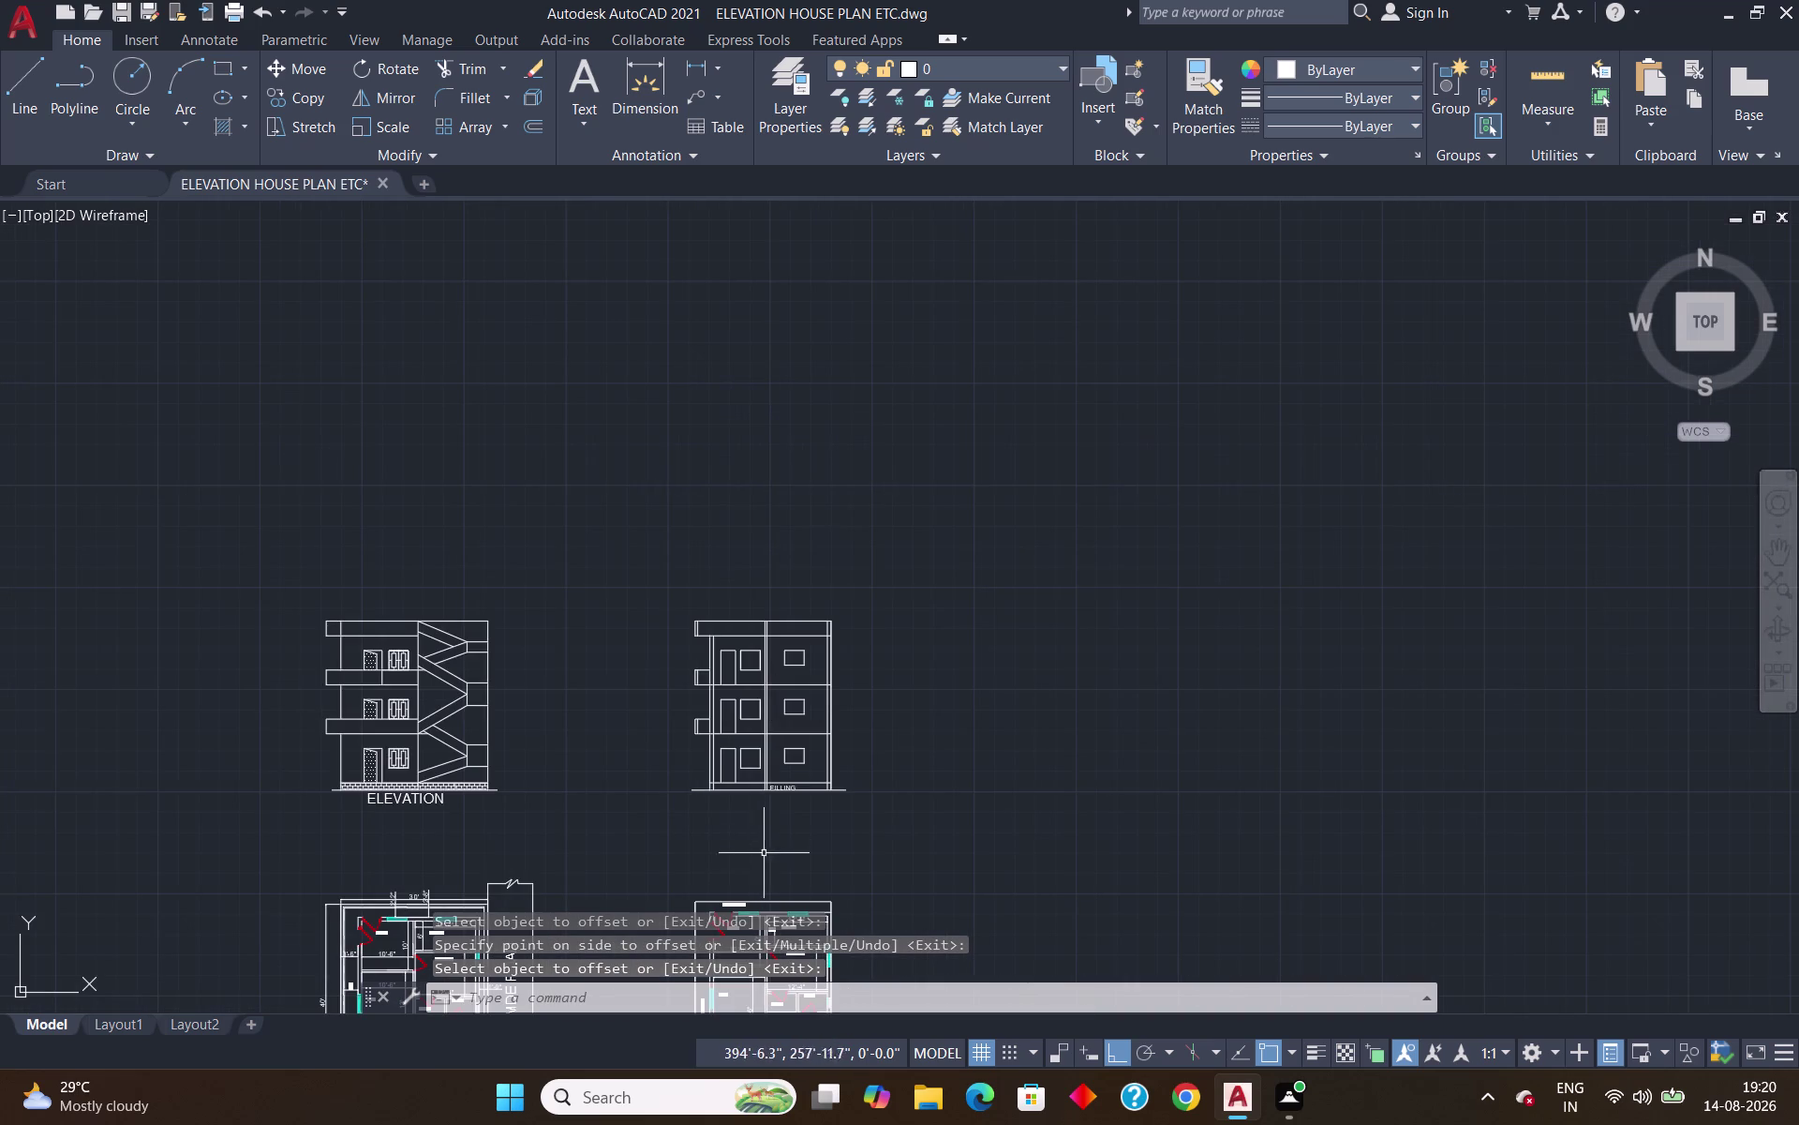
scroll(up, 3)
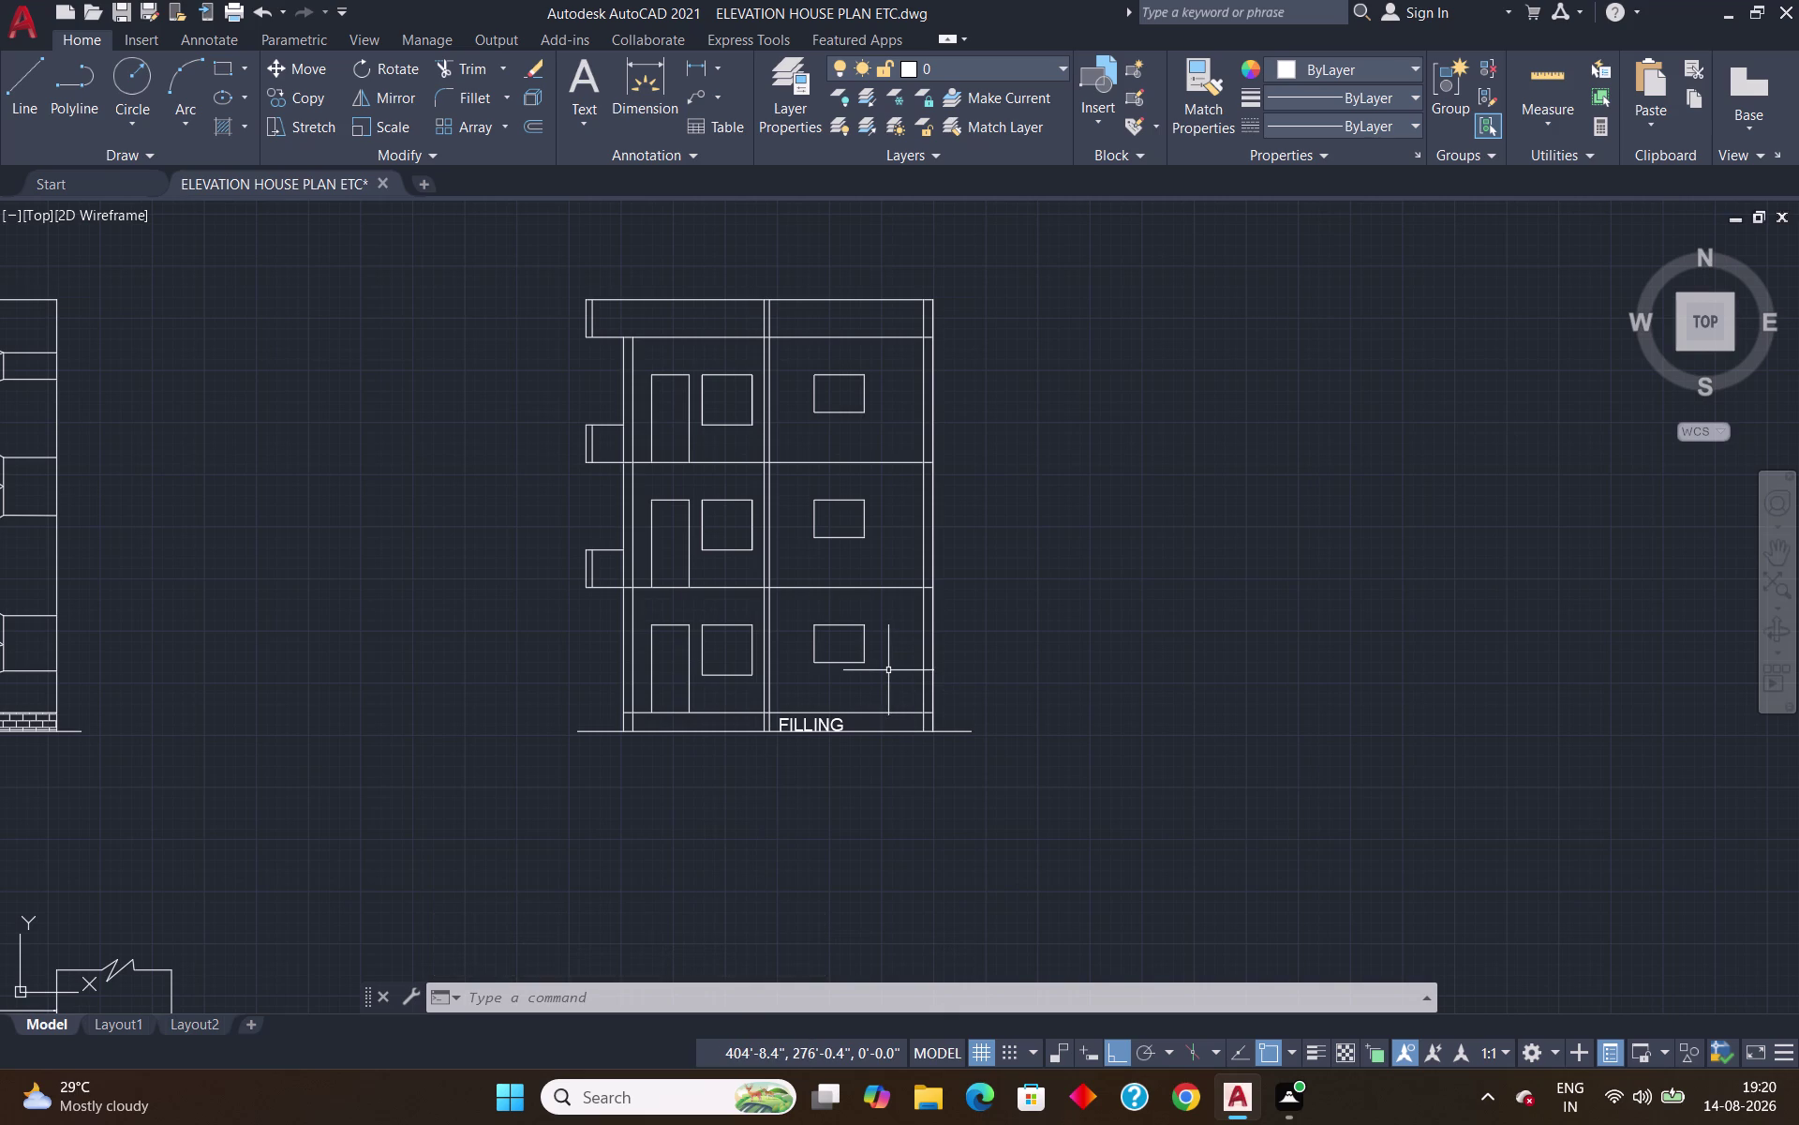
Place an 'RCC SLAB' single-line text above the lower floor line with default height.
text(DT)
key(Return)
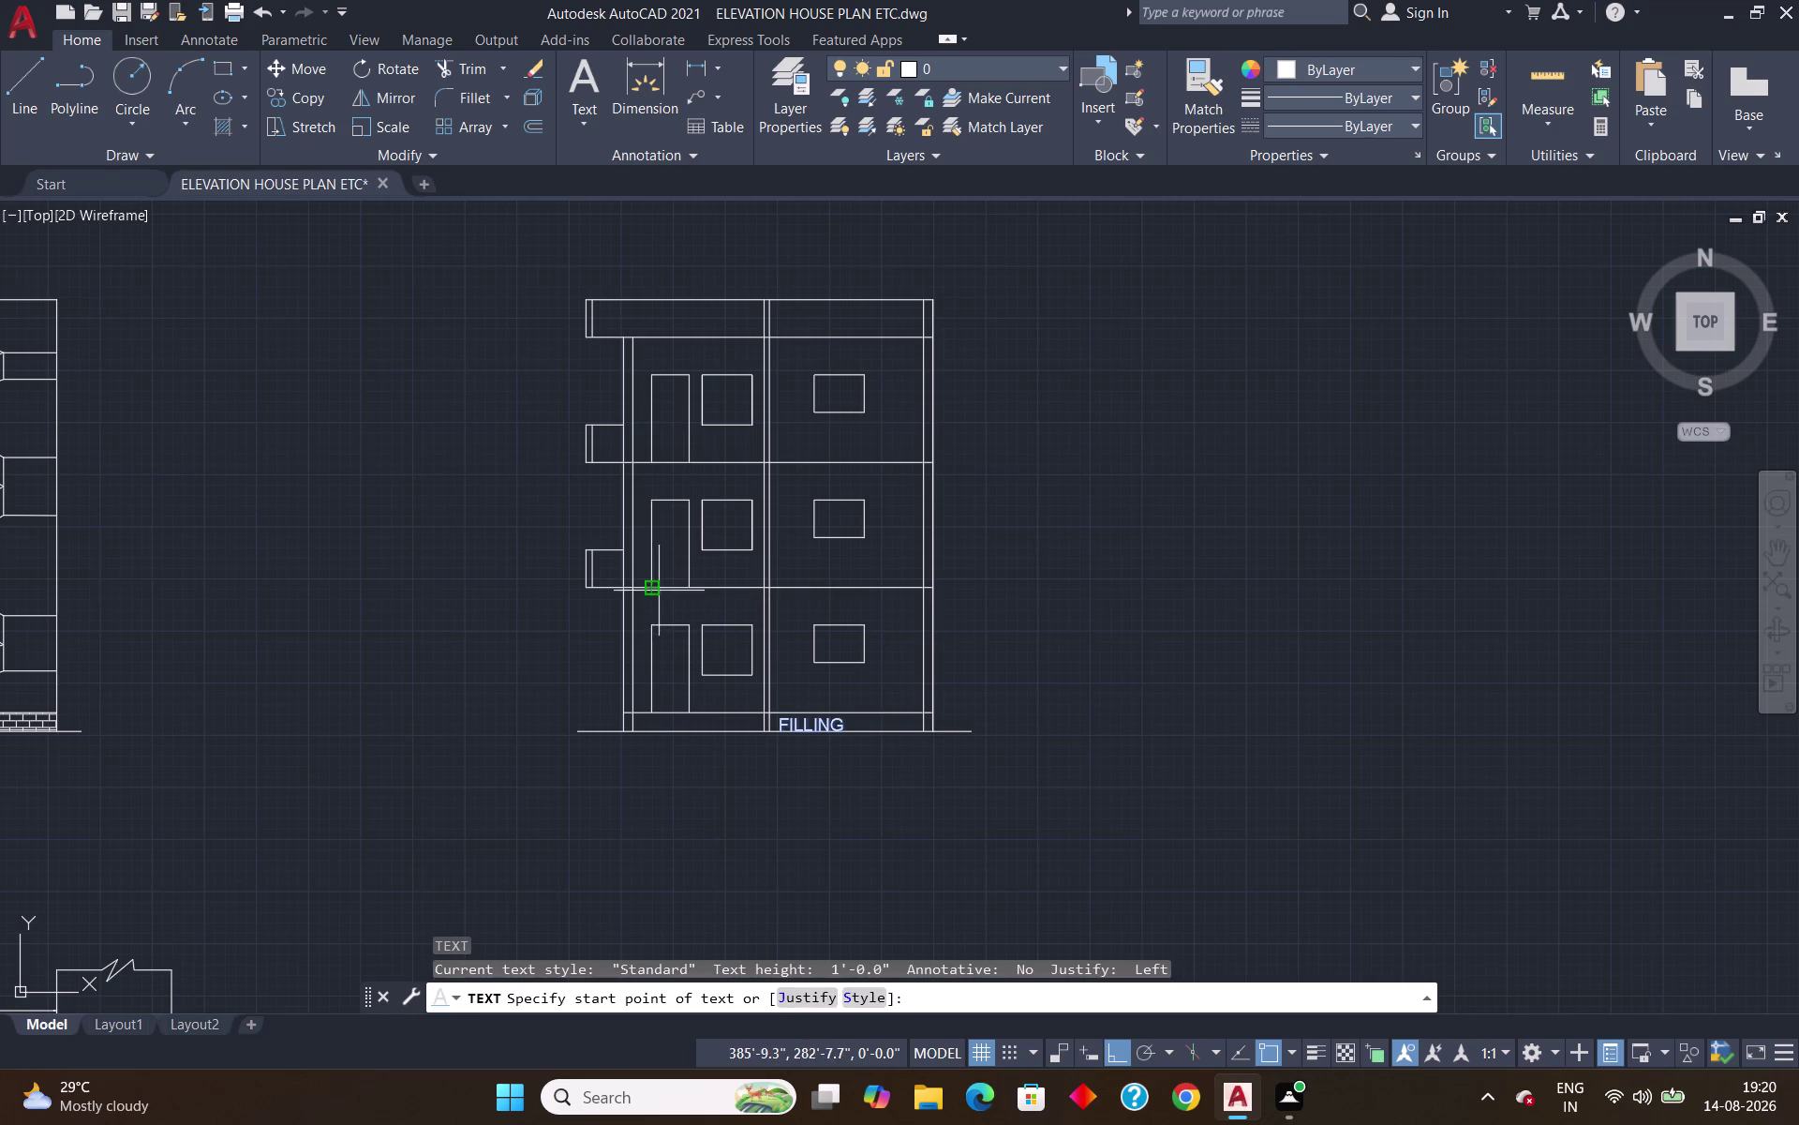
click(663, 607)
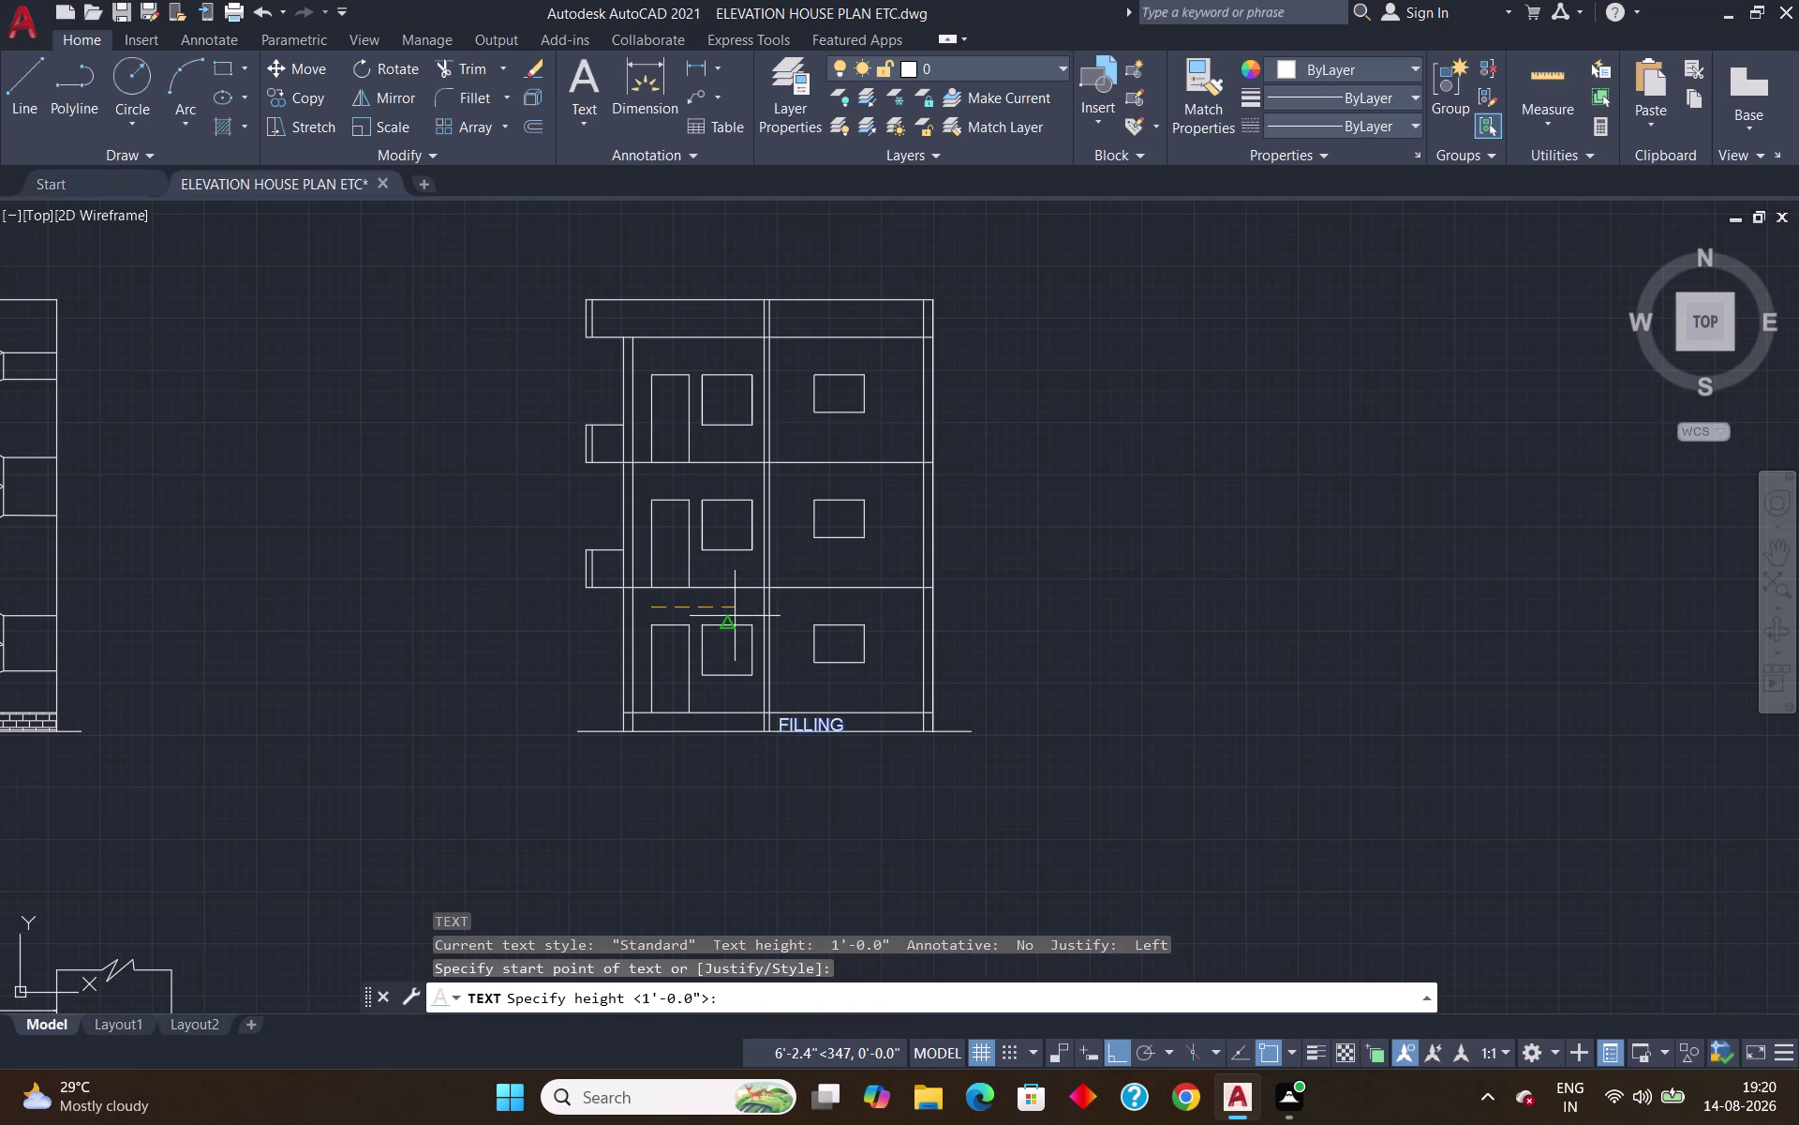
key(Return)
key(Return)
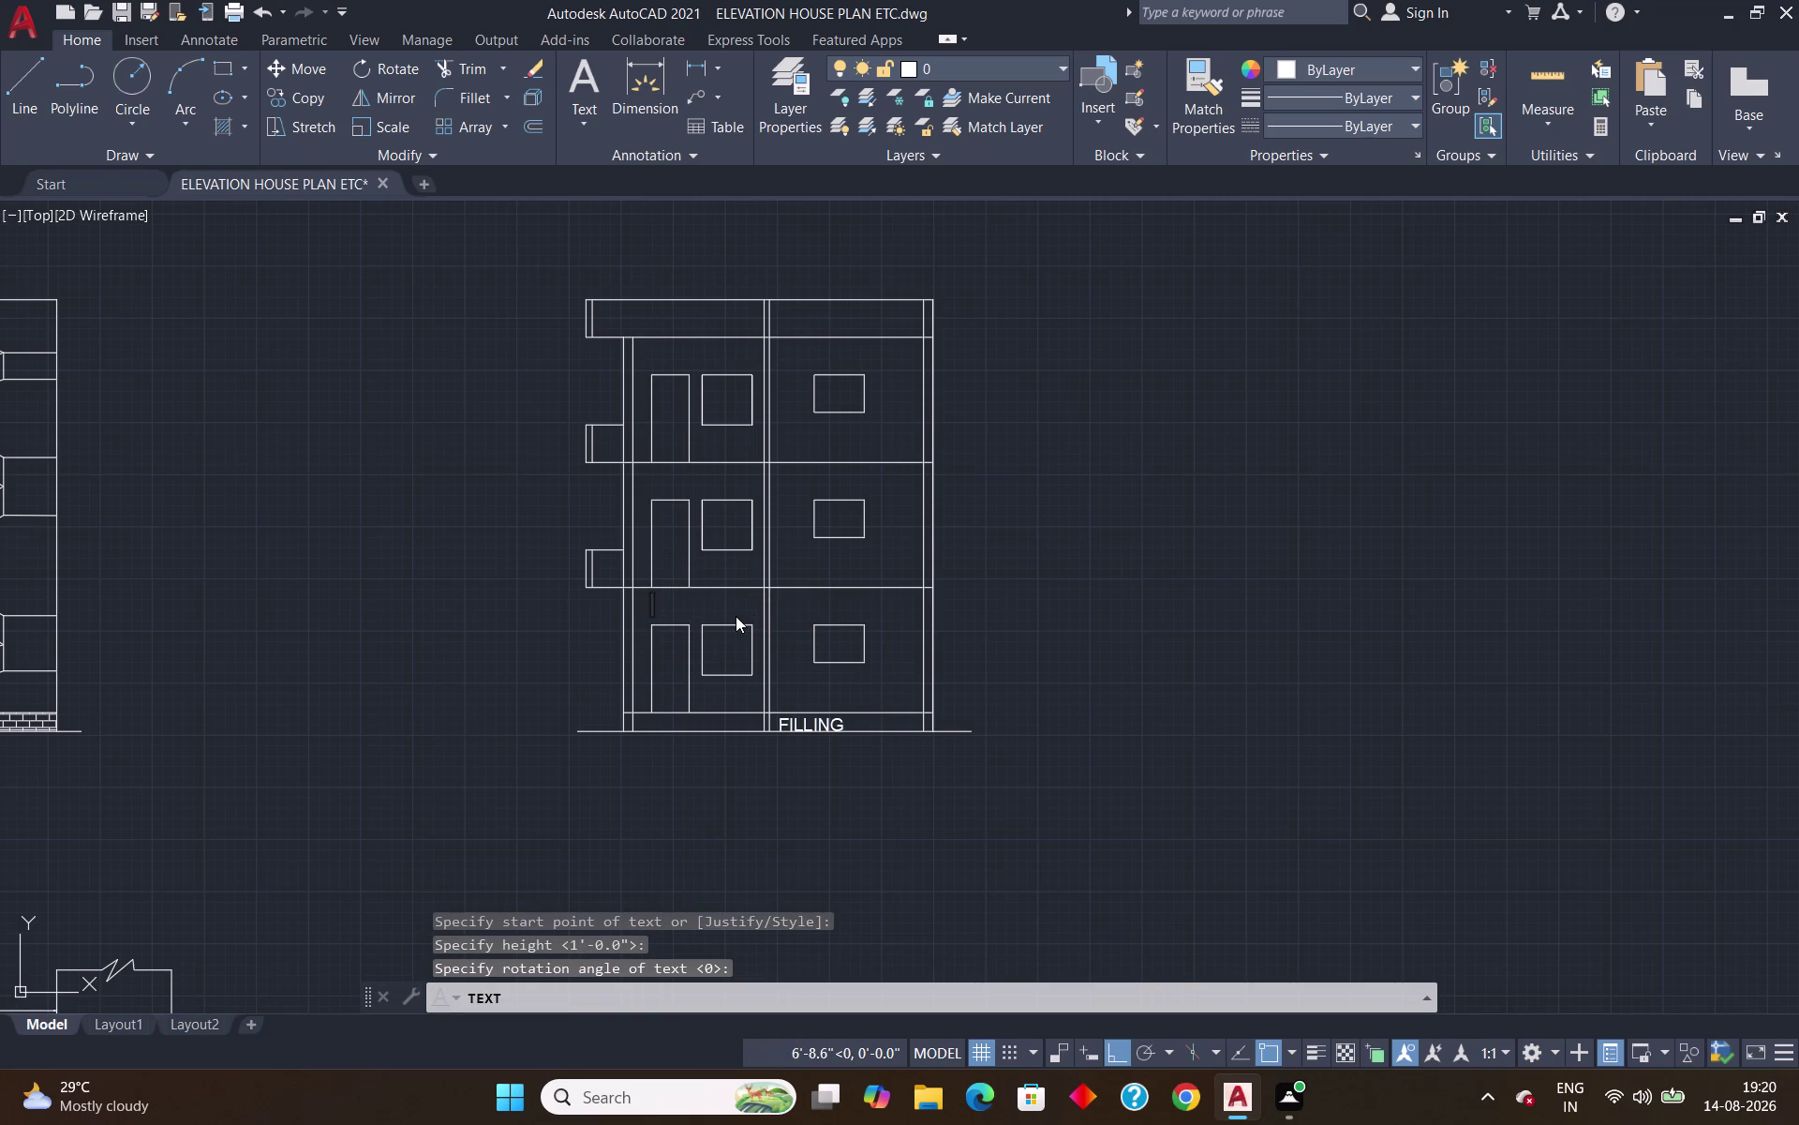
text(RCC SL)
text(AB)
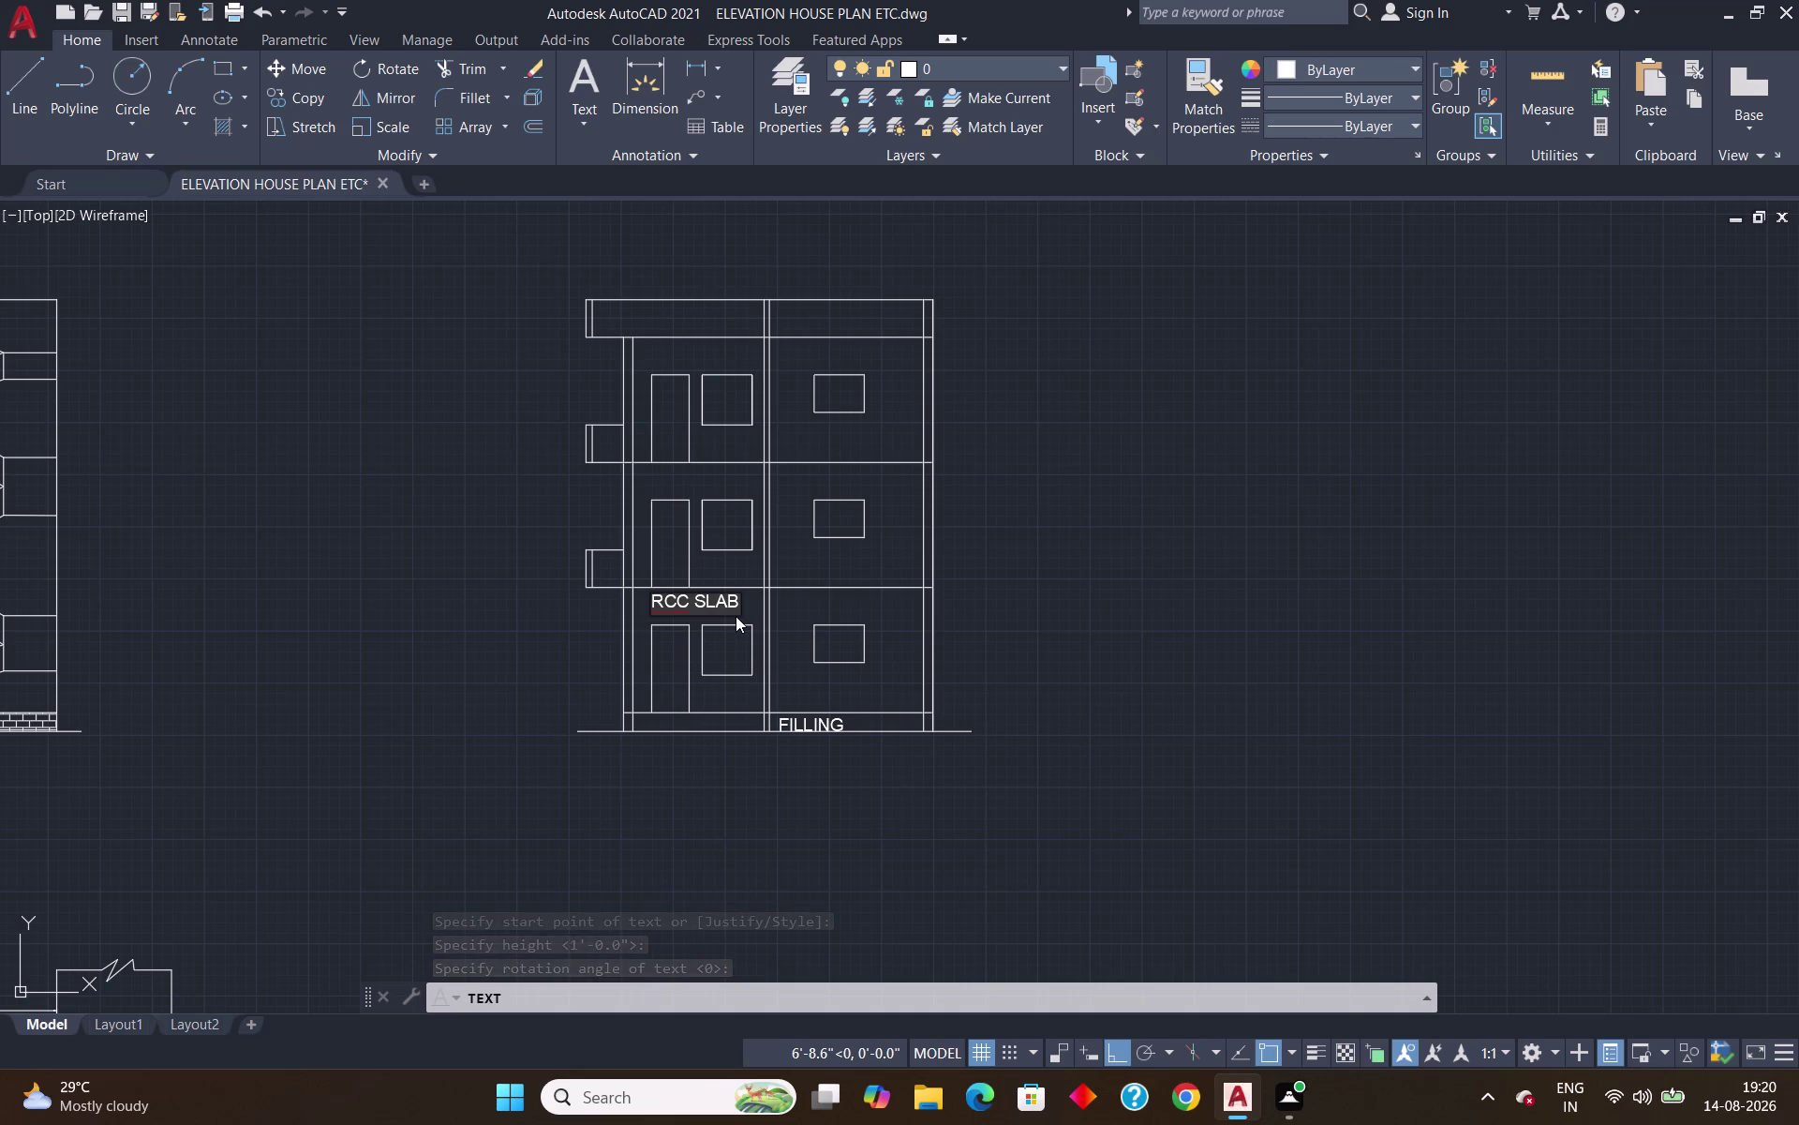
key(Return)
key(Return)
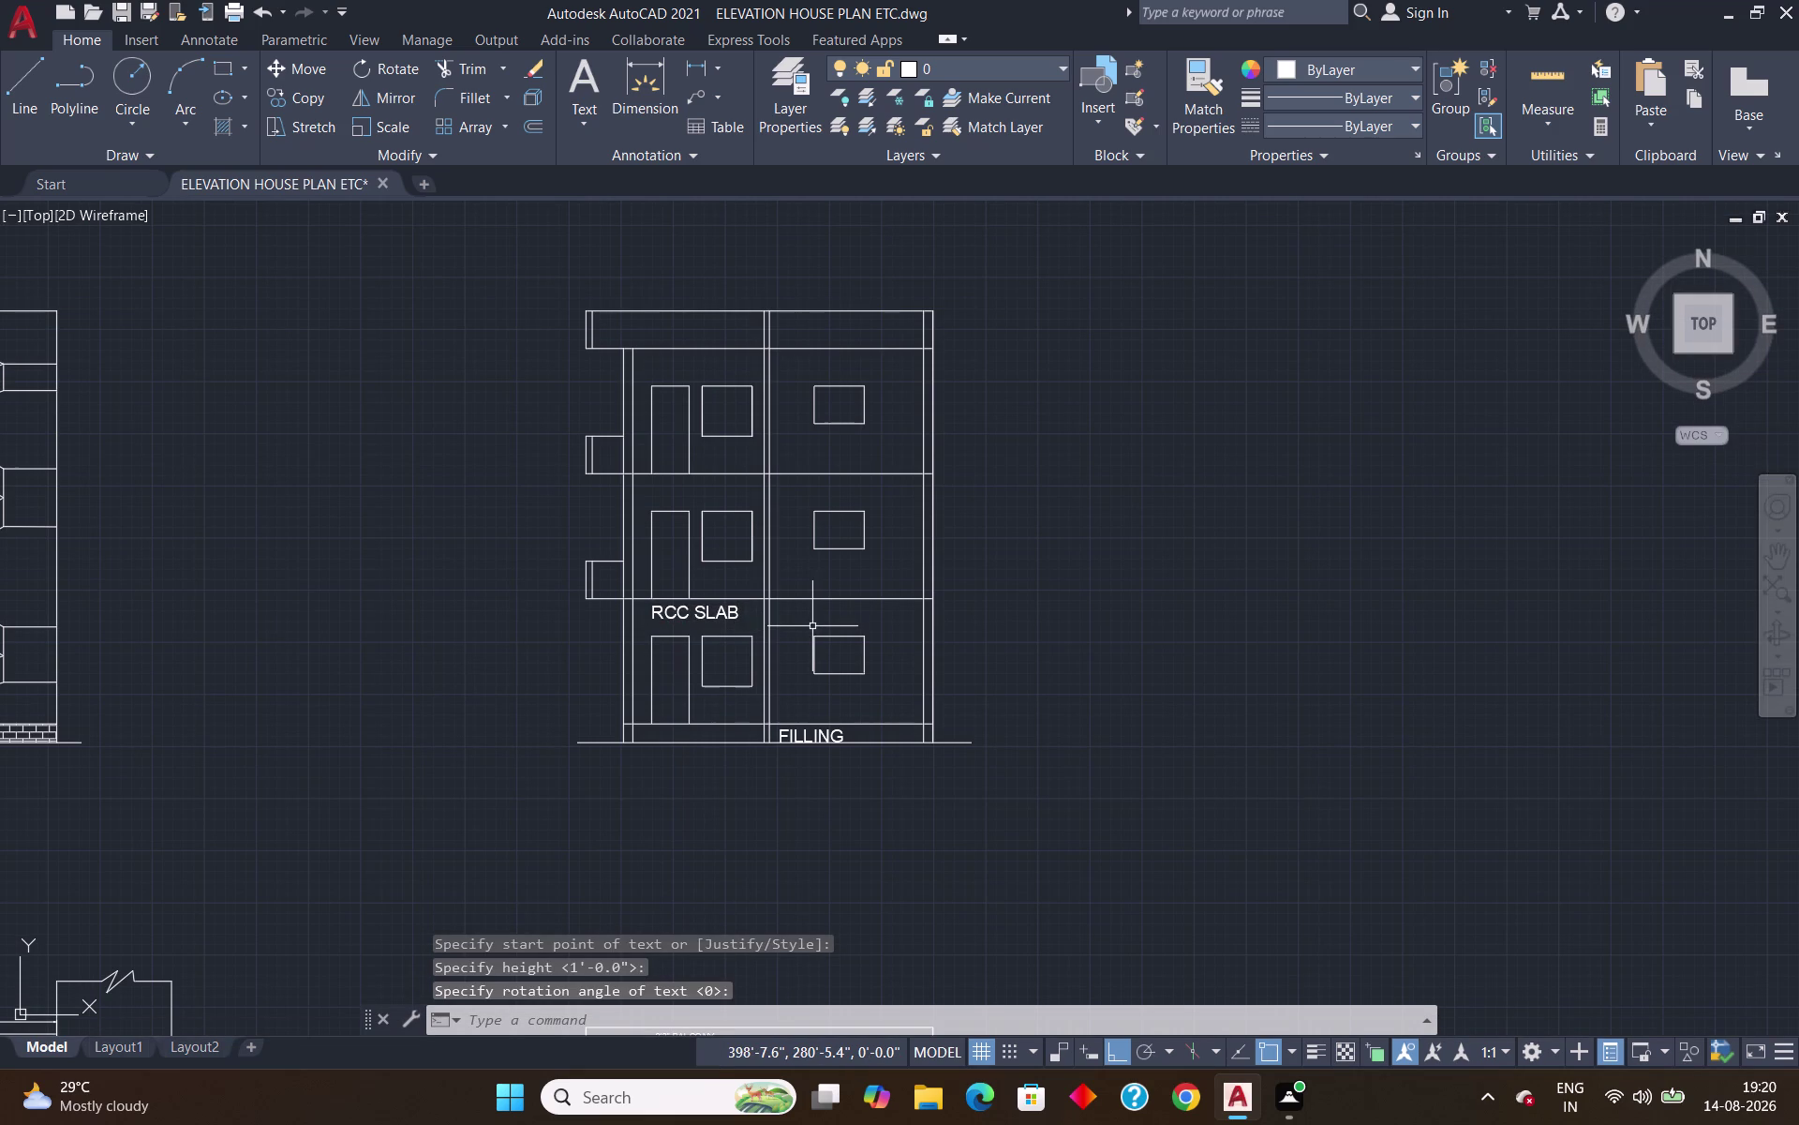
Place a 'BRICK WALL' single-line text beside it and select that label.
text(DT)
key(Return)
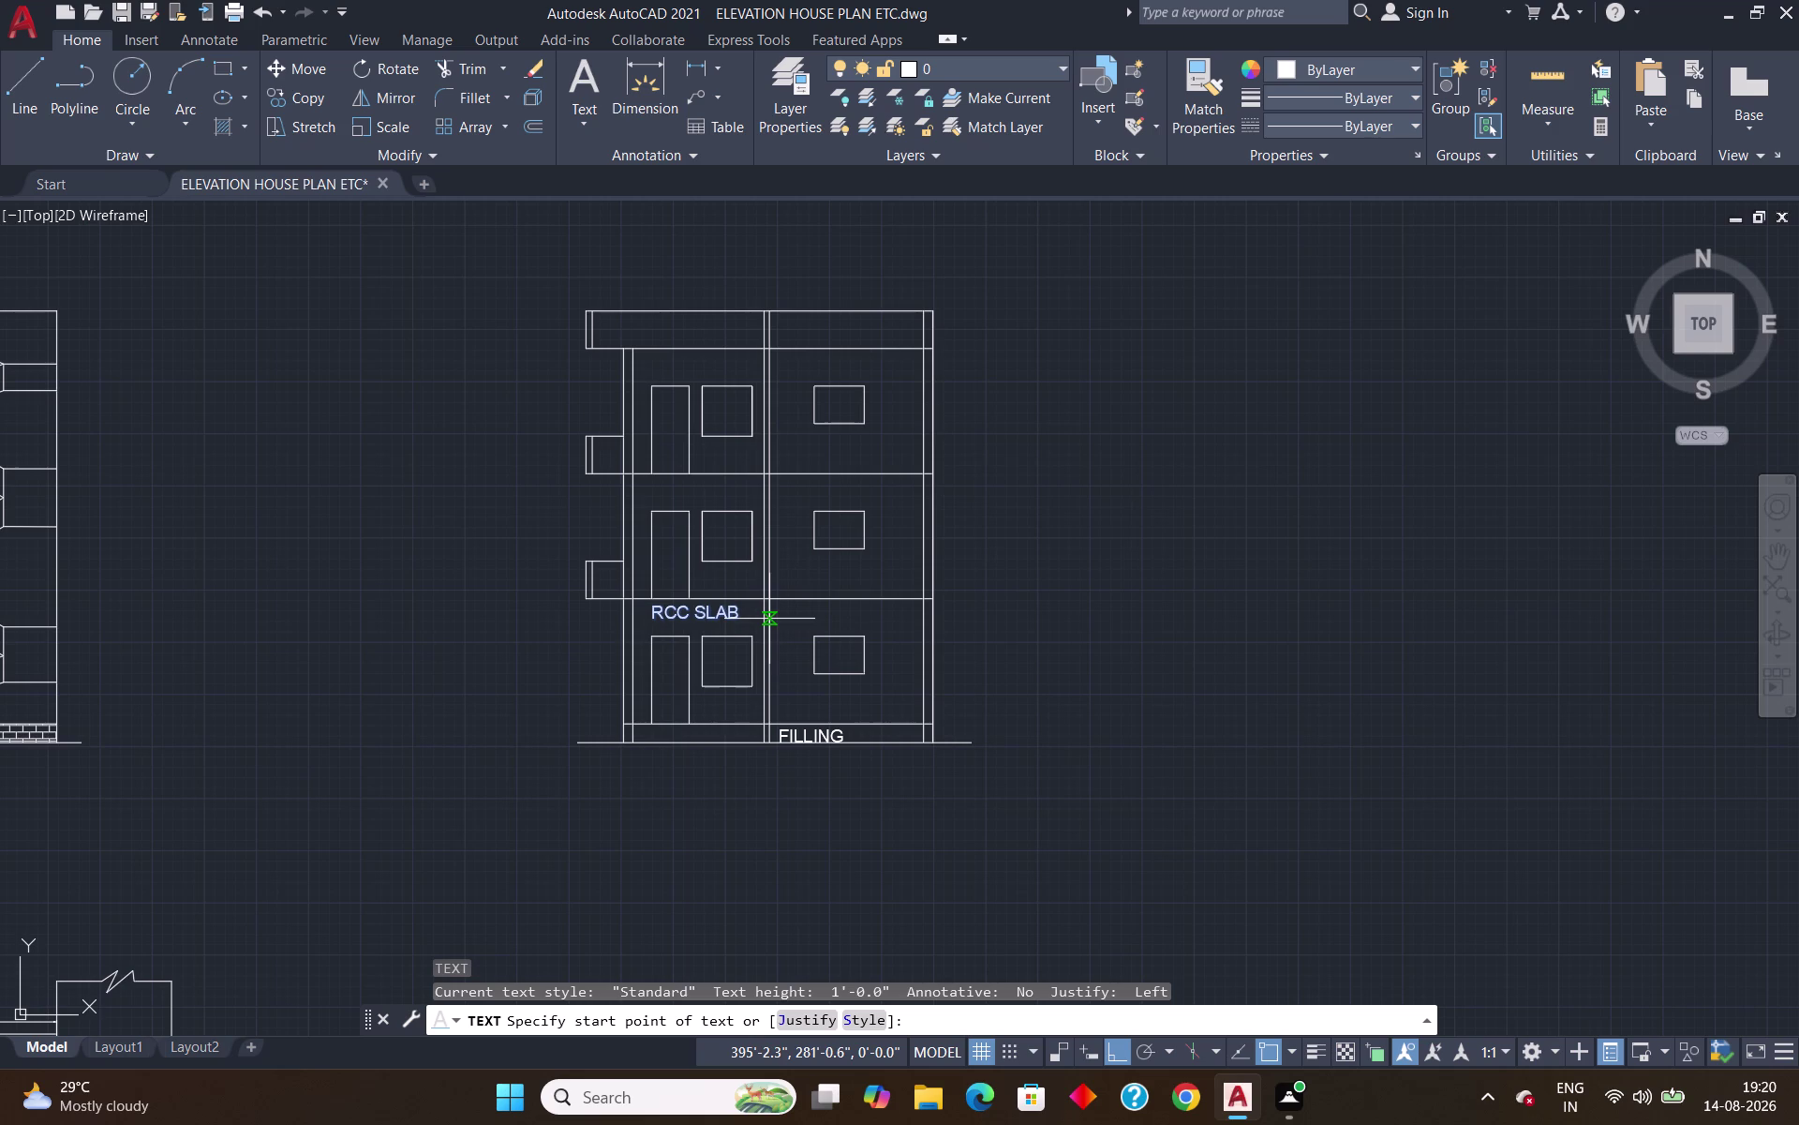
click(776, 612)
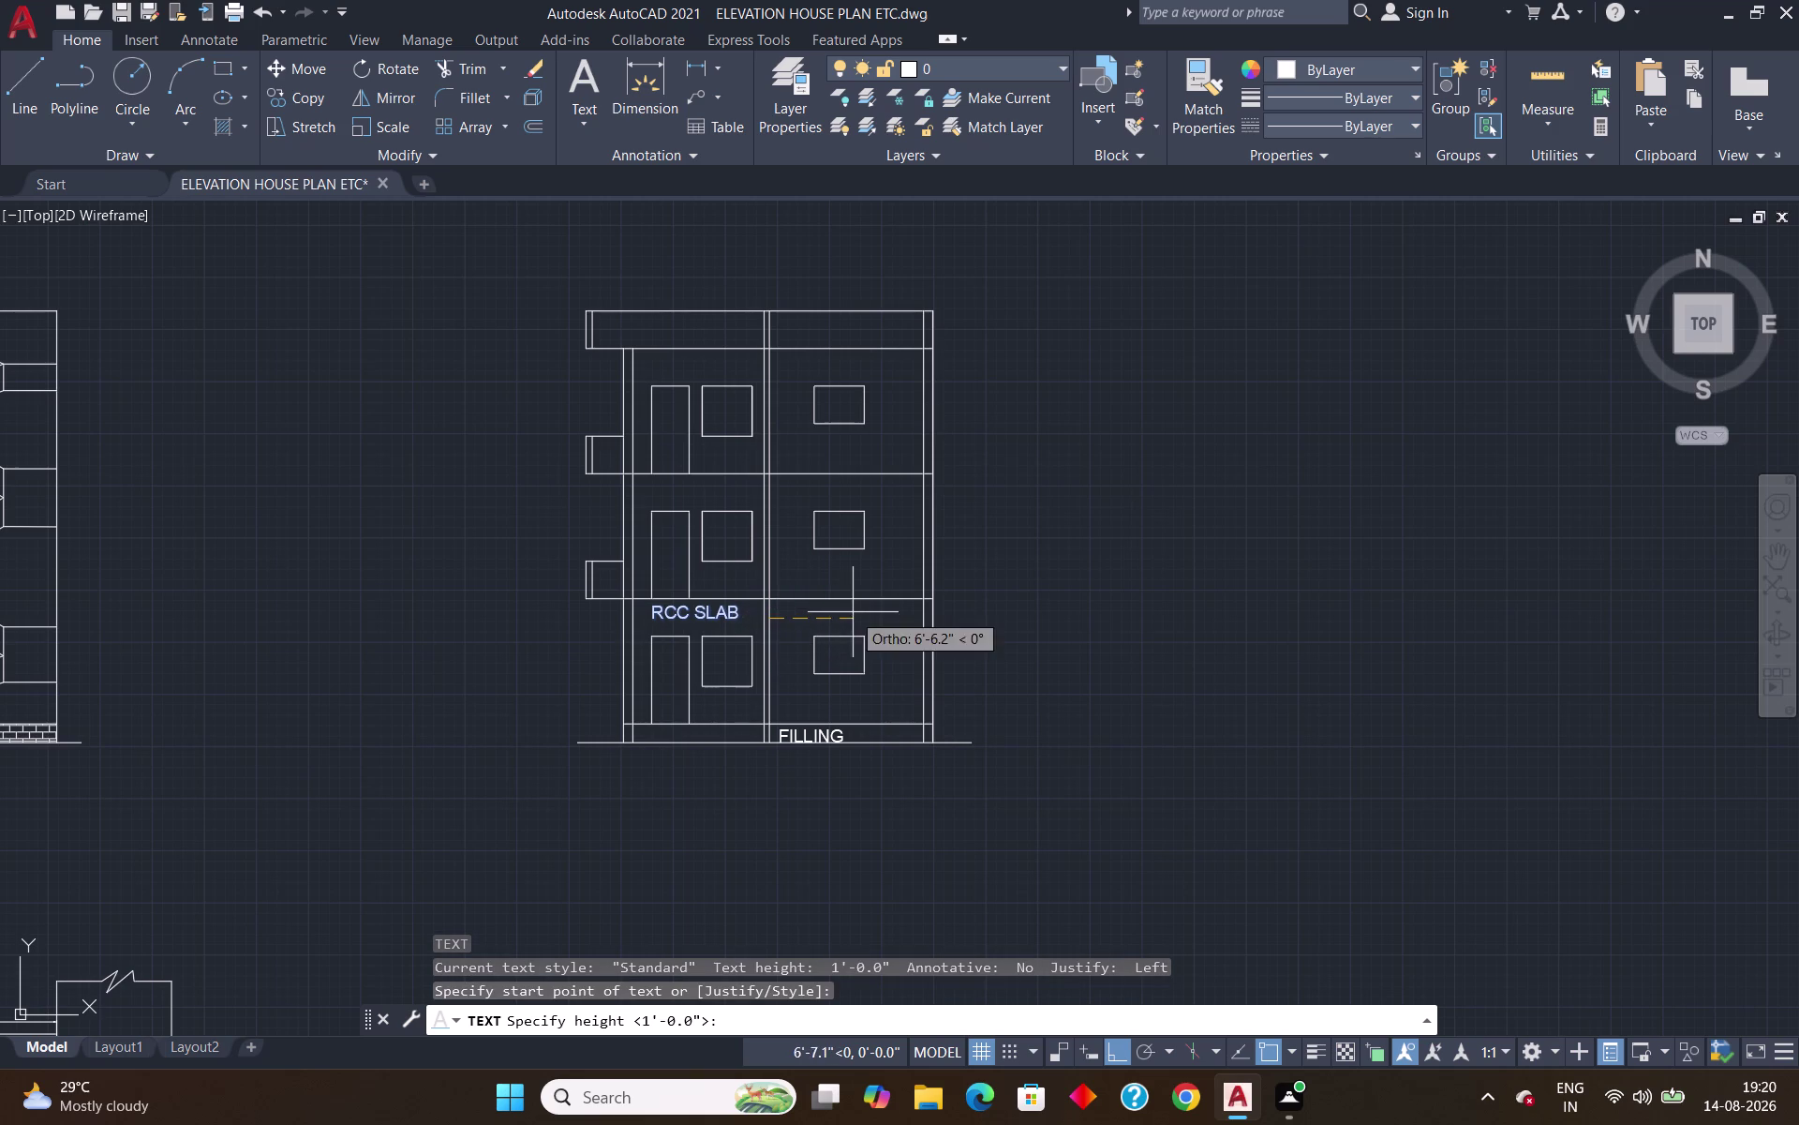
key(Return)
key(Return)
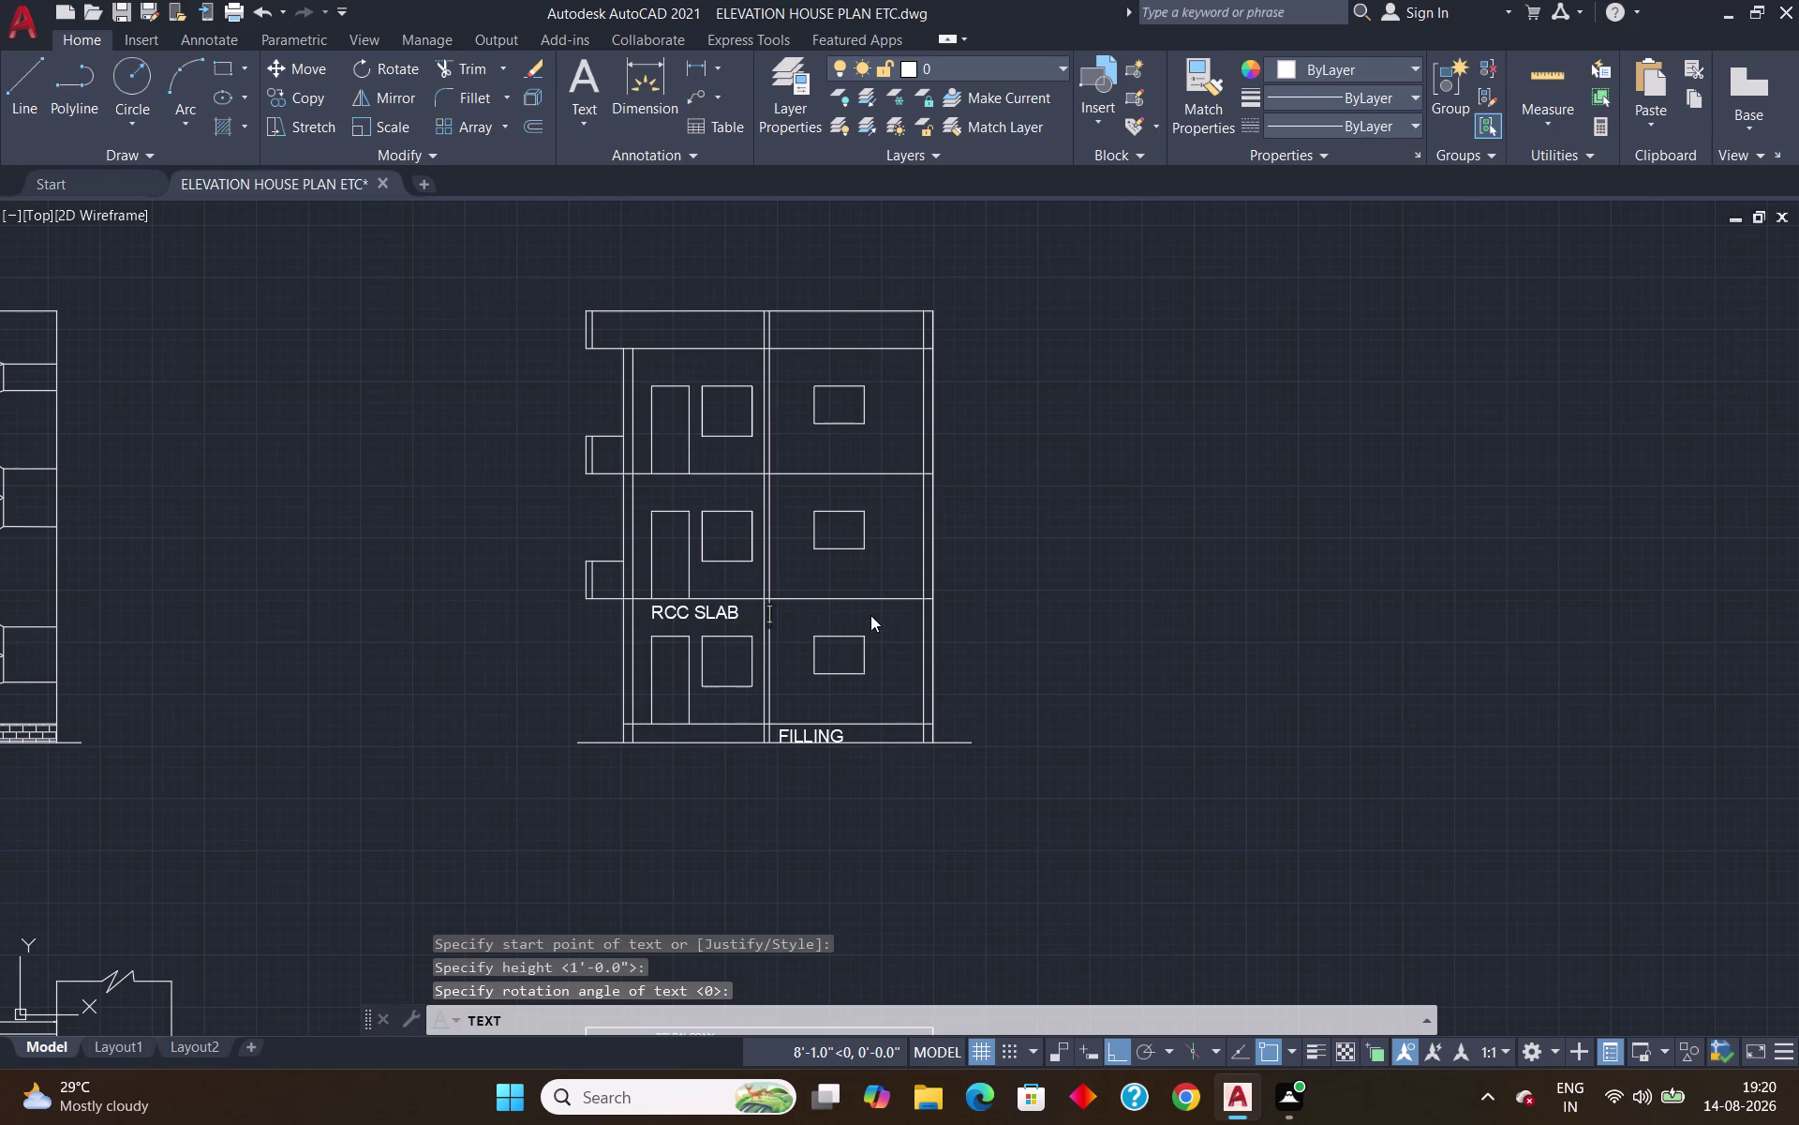
text(BRIC)
text(K WALL)
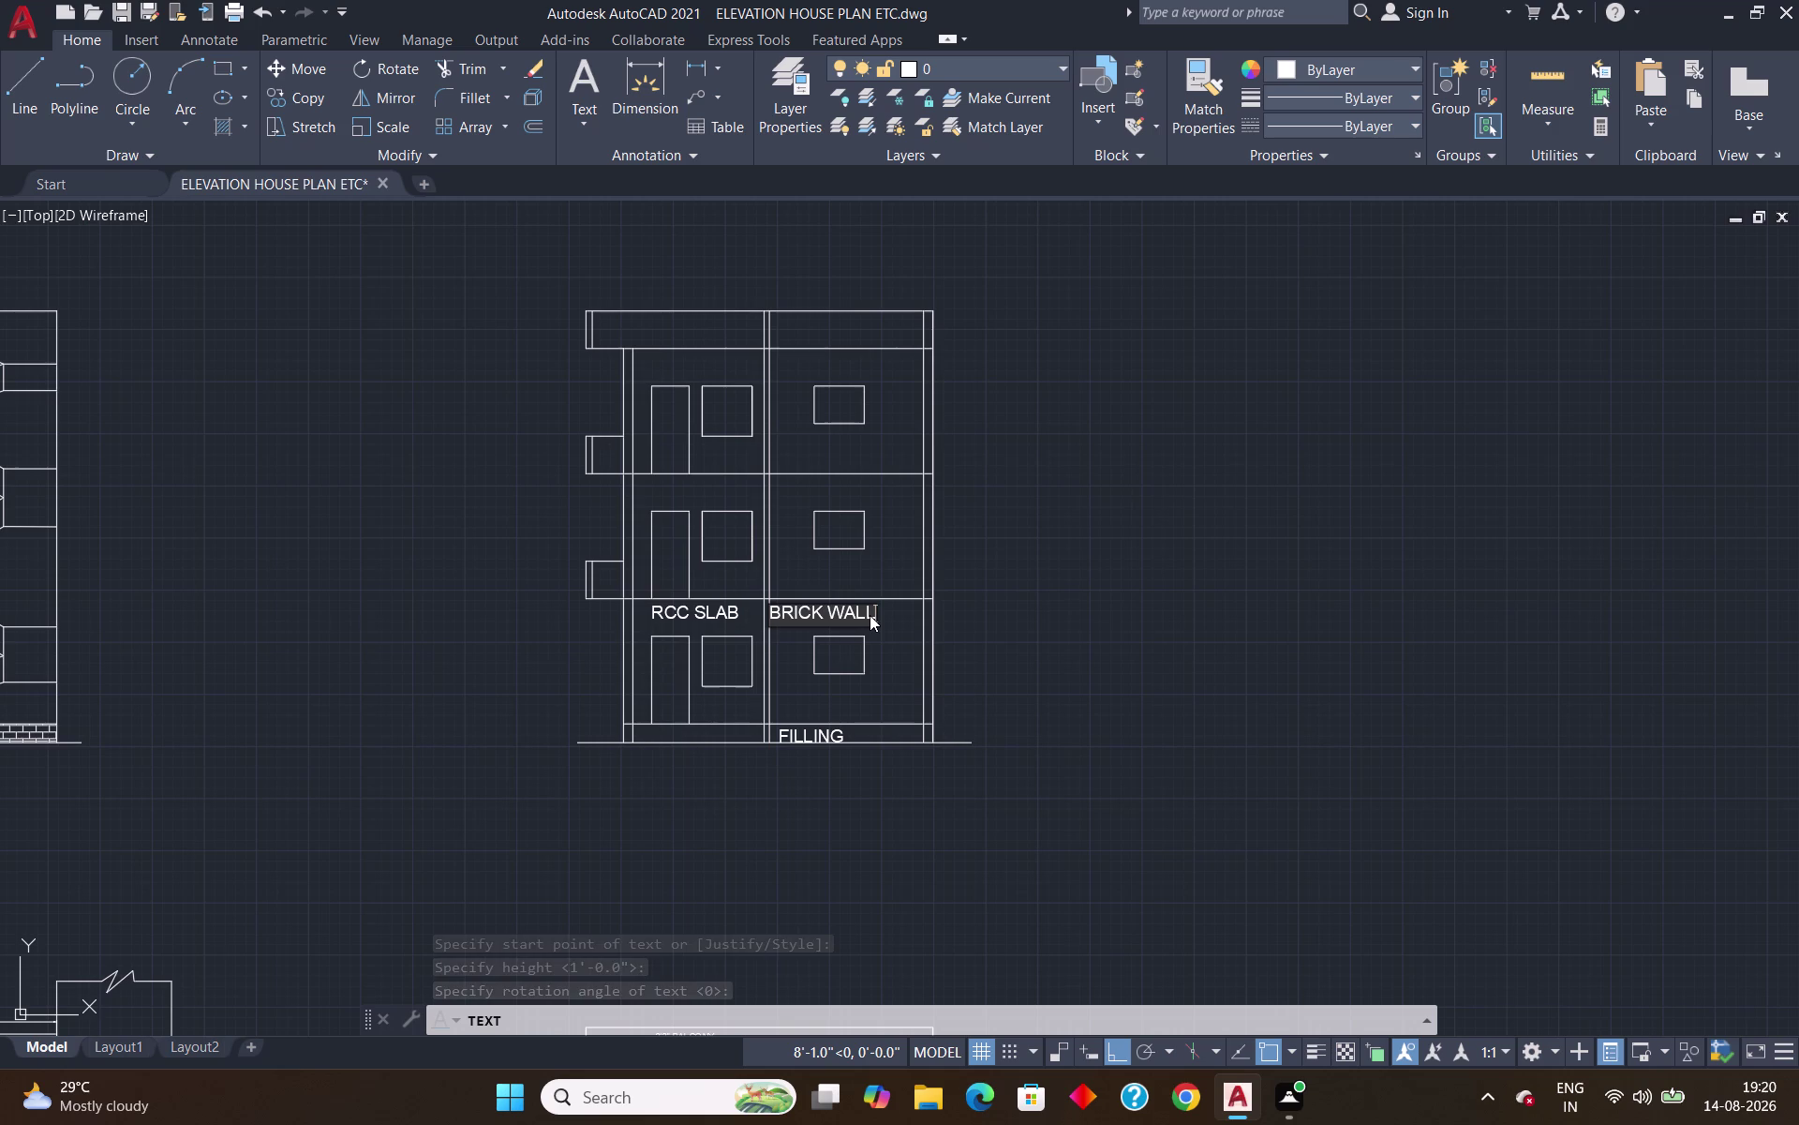
key(Return)
key(Return)
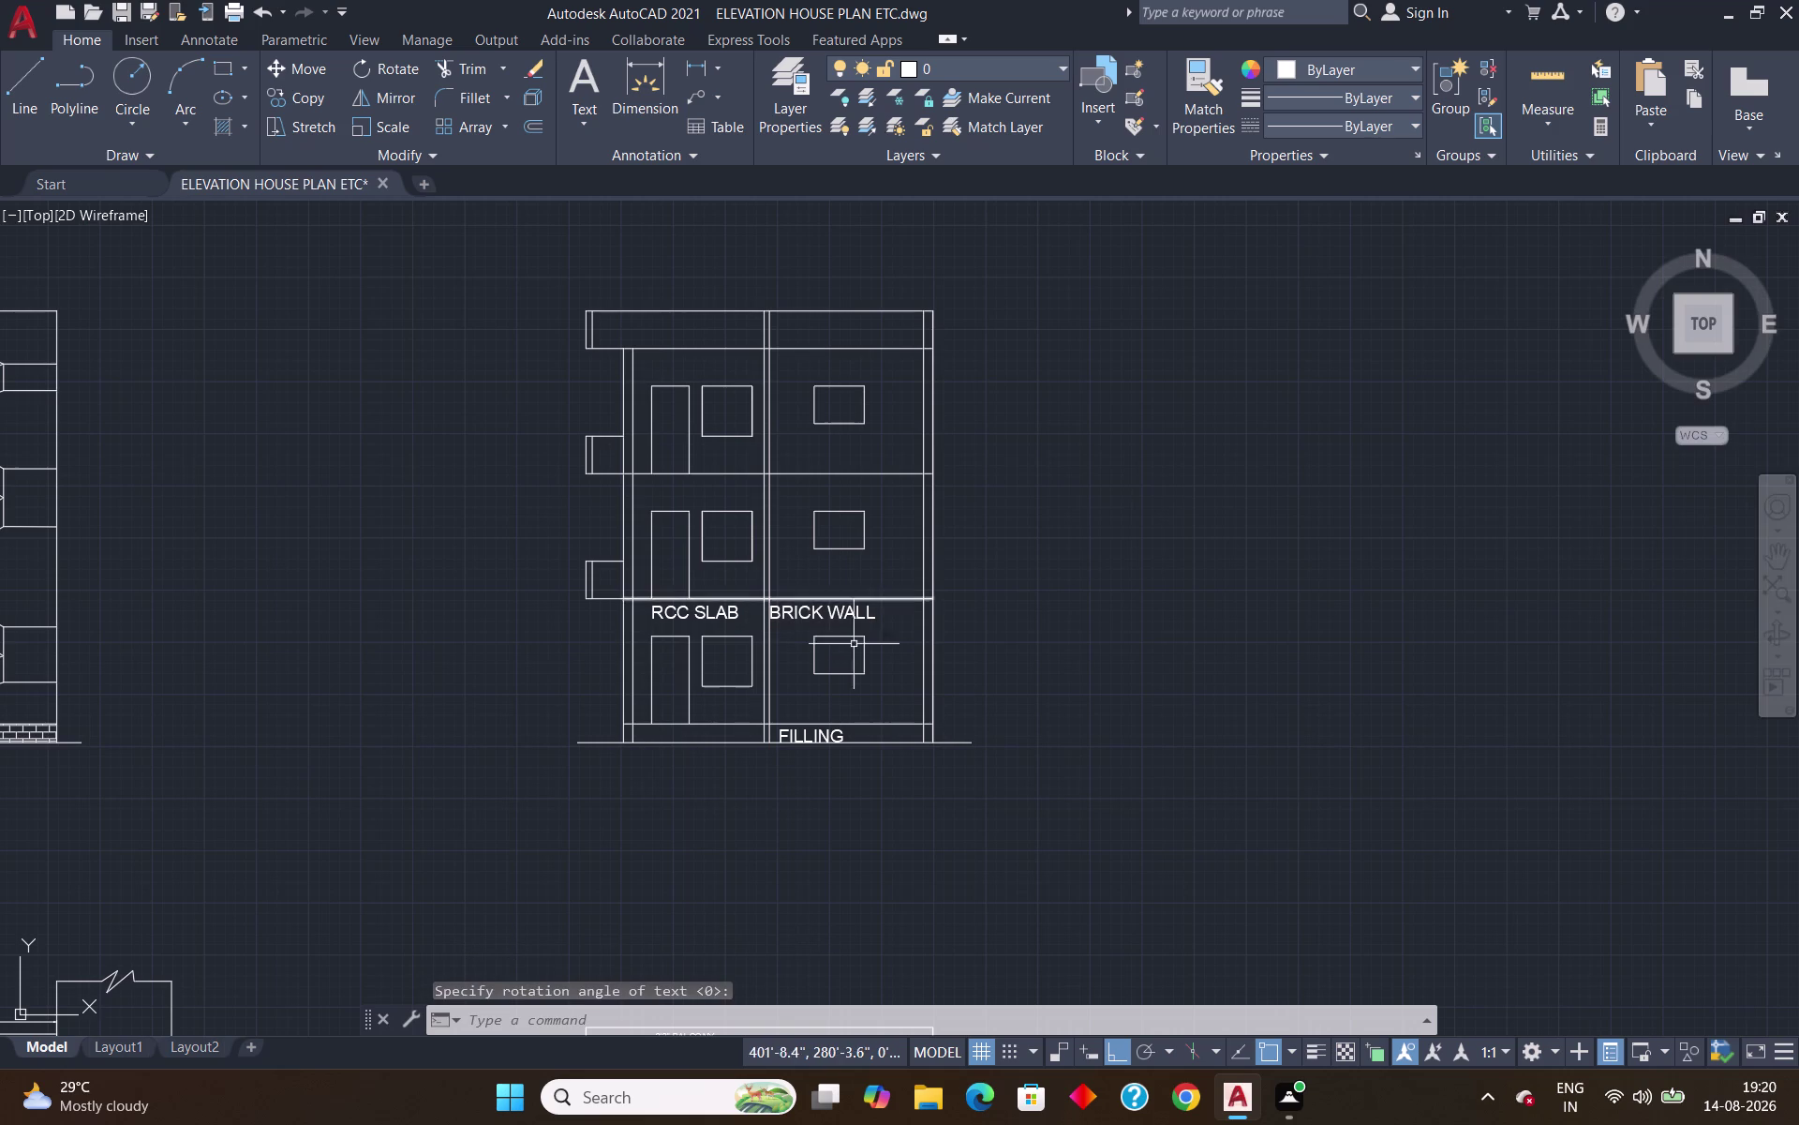
click(784, 615)
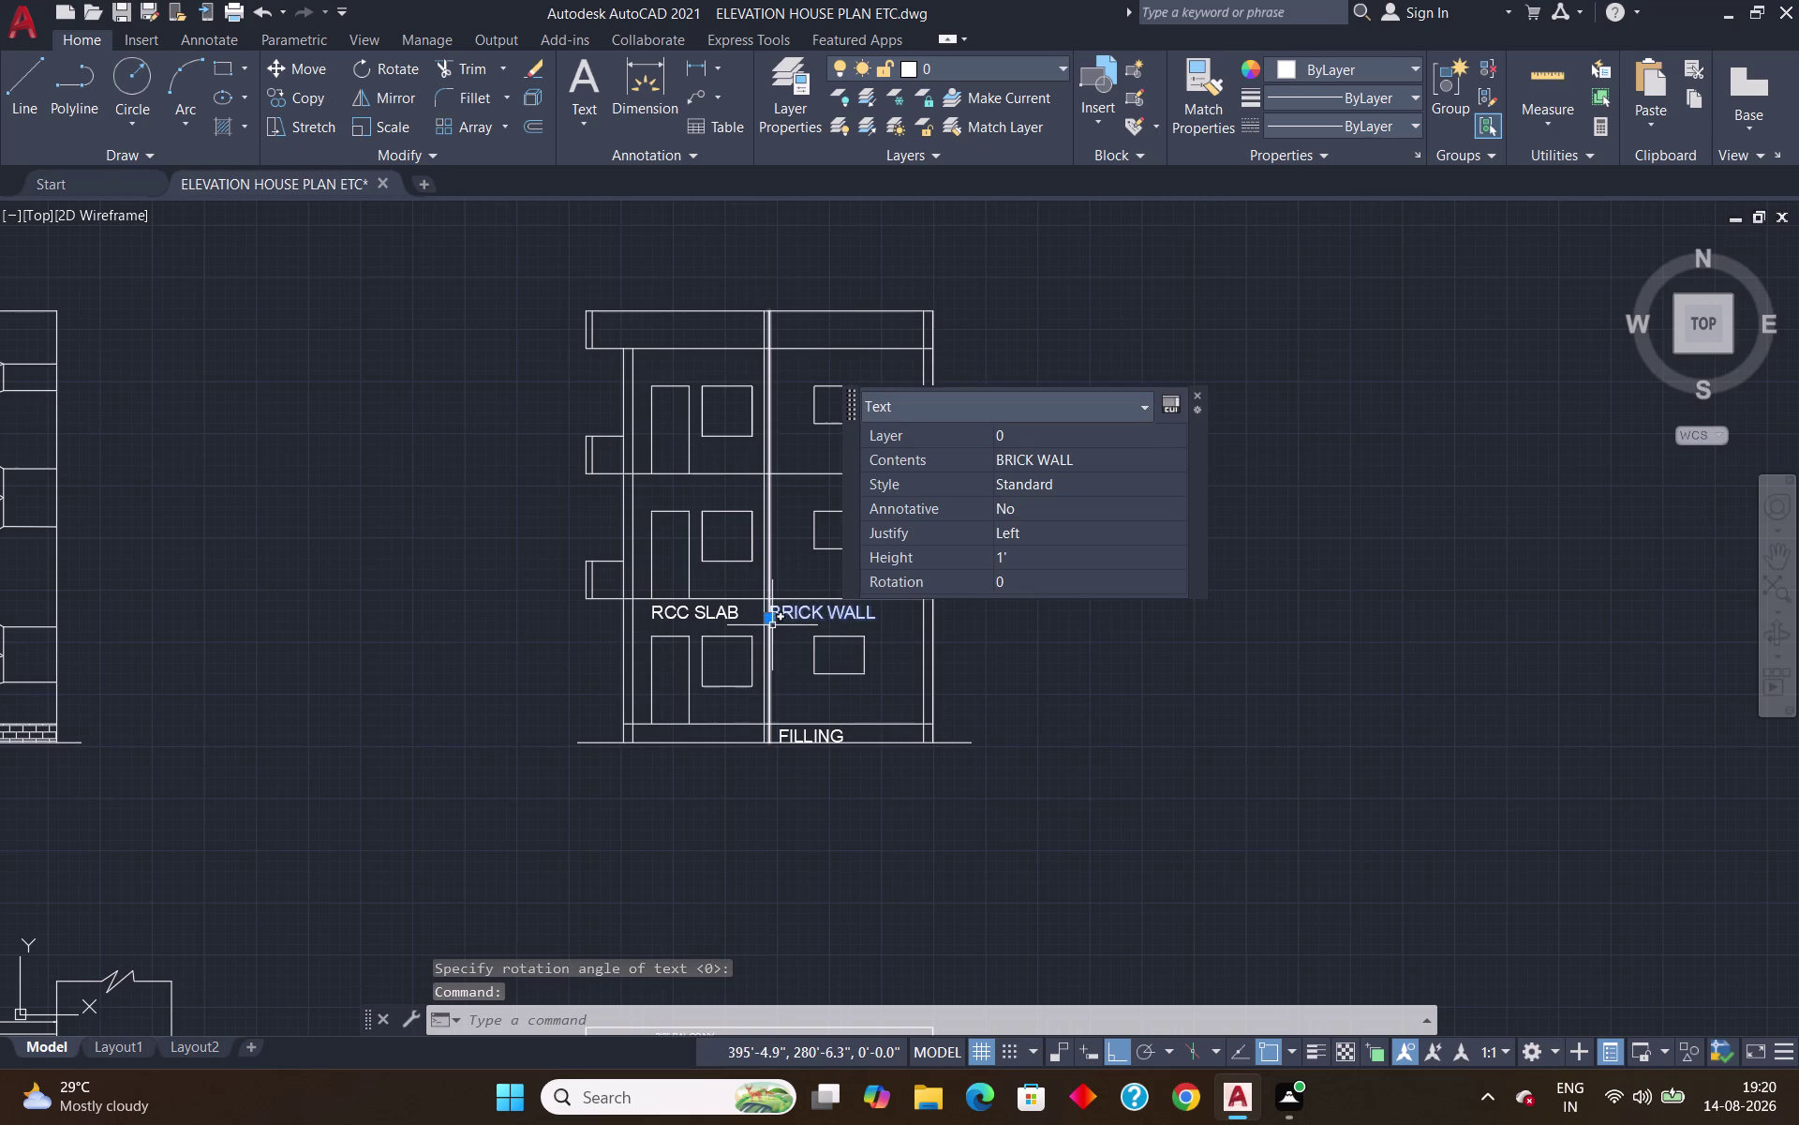
Copy the BRICK WALL label onto the middle and top floor lines.
text(CO)
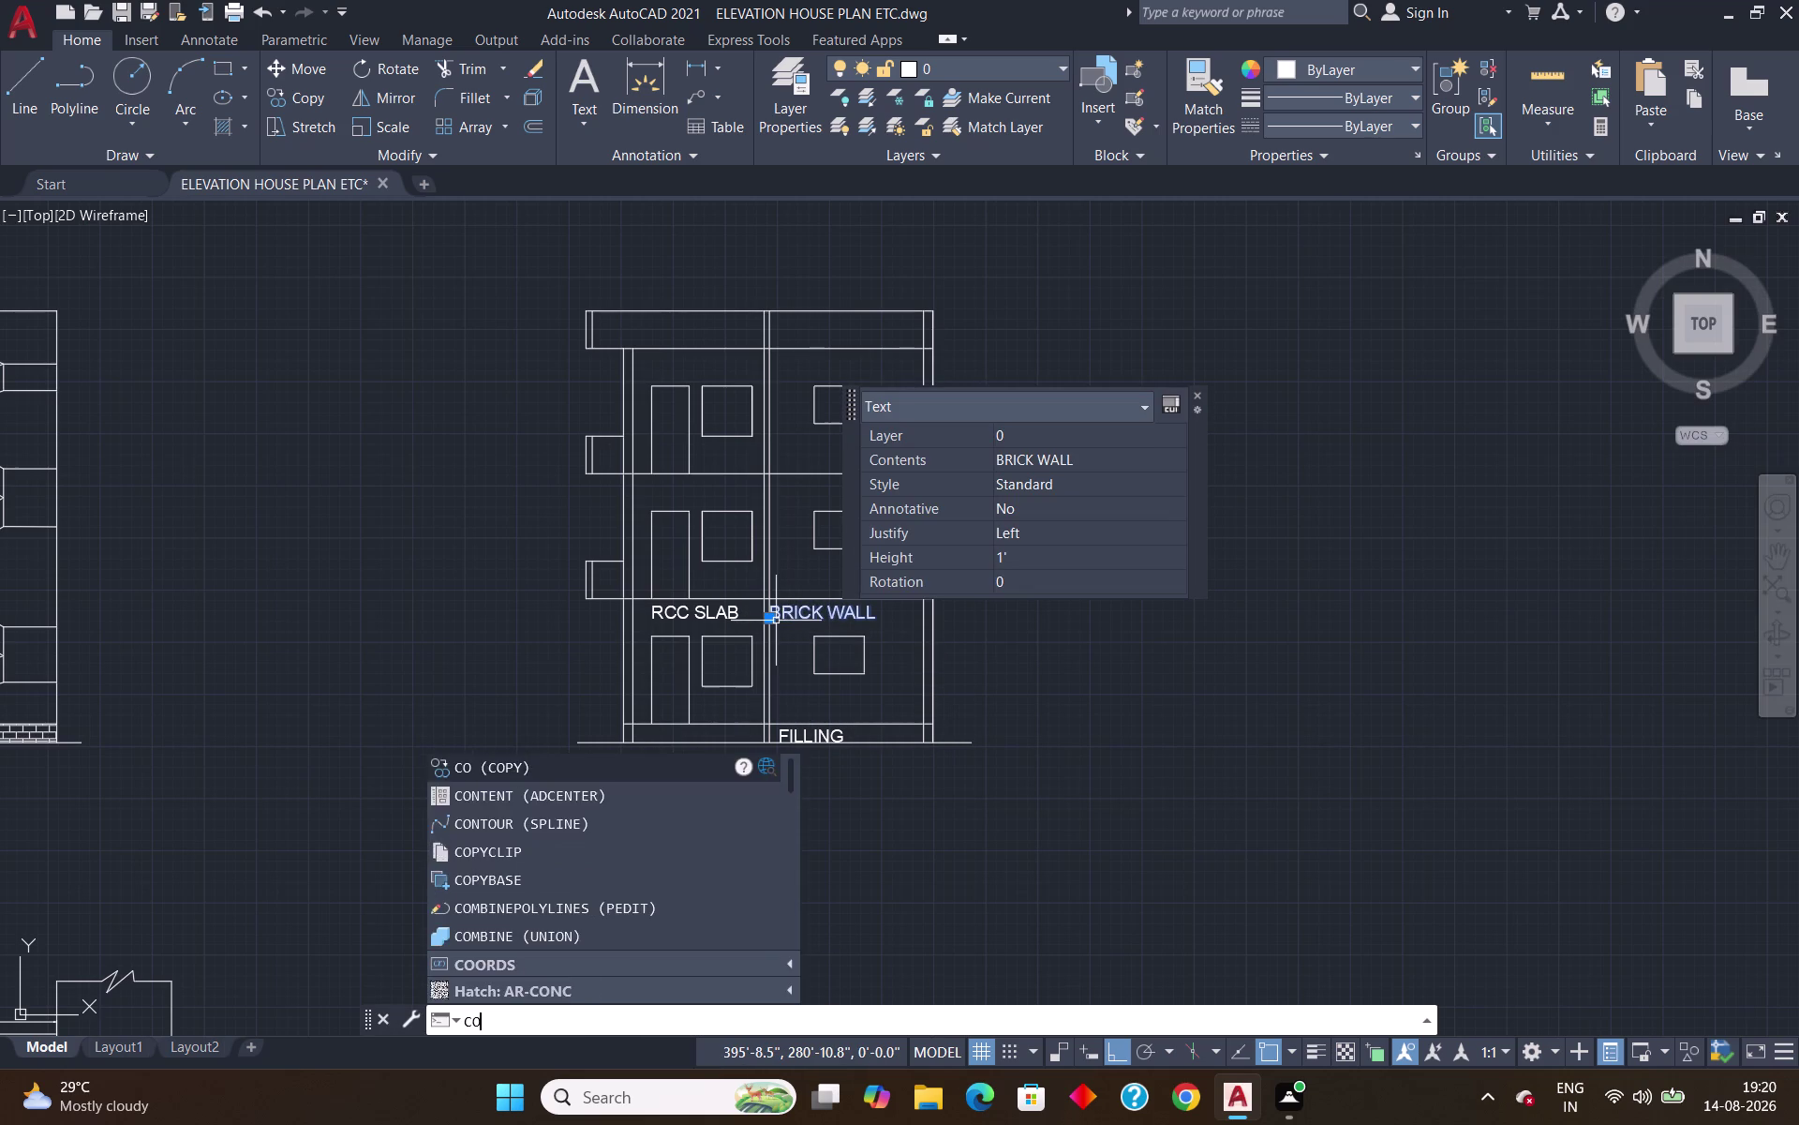
key(Return)
click(764, 619)
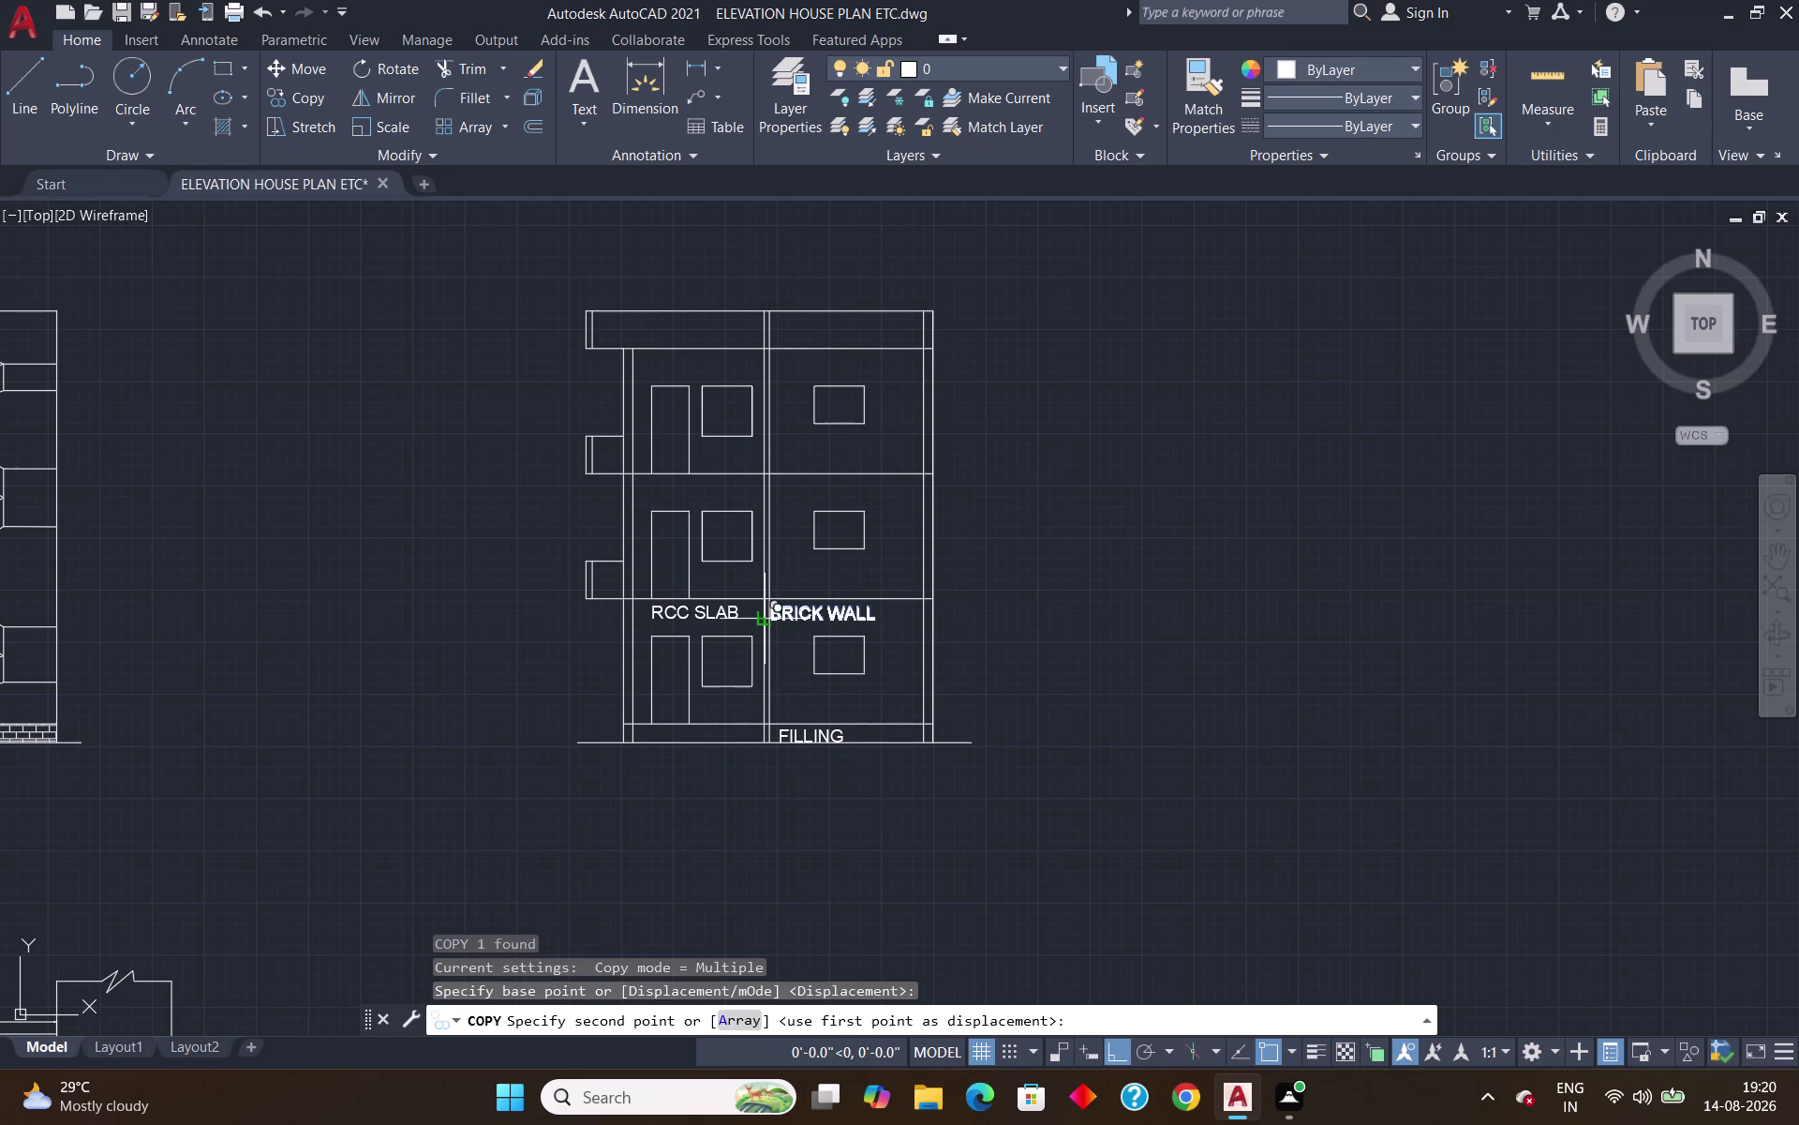
click(763, 495)
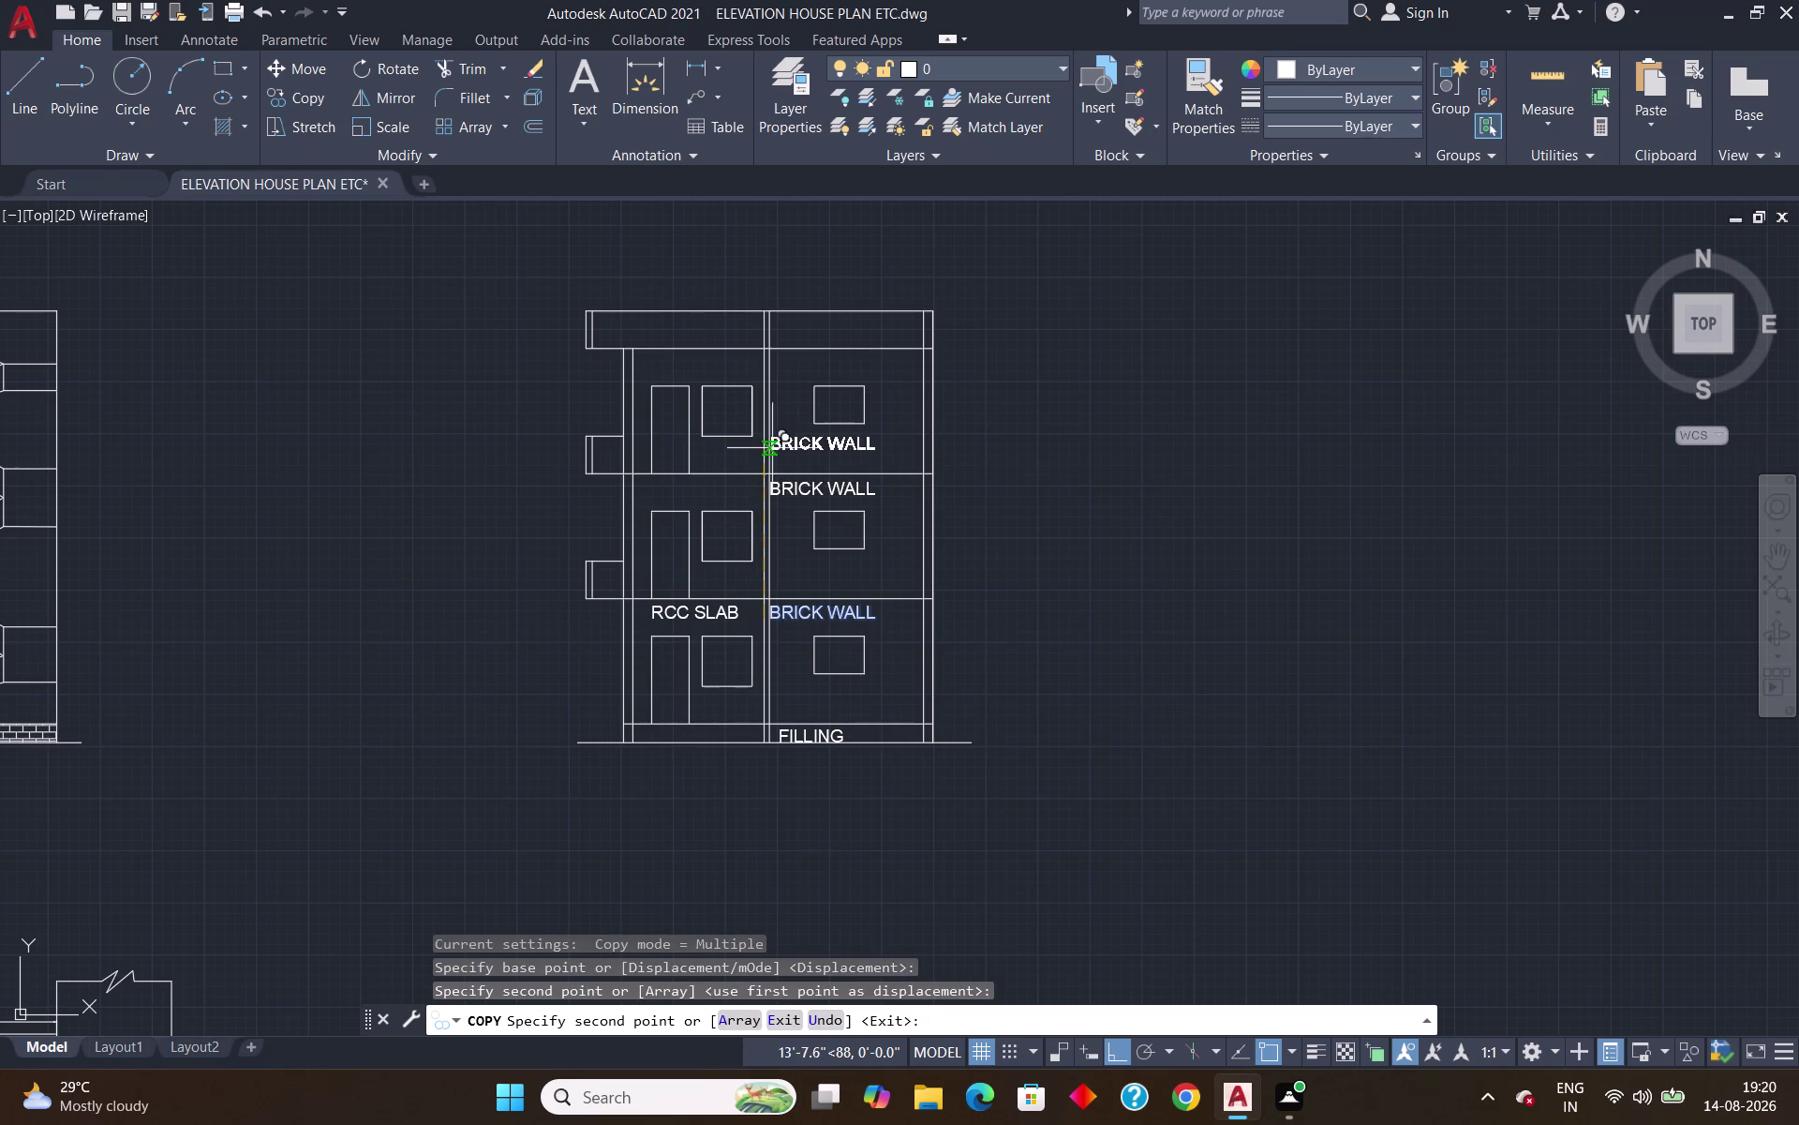
click(801, 372)
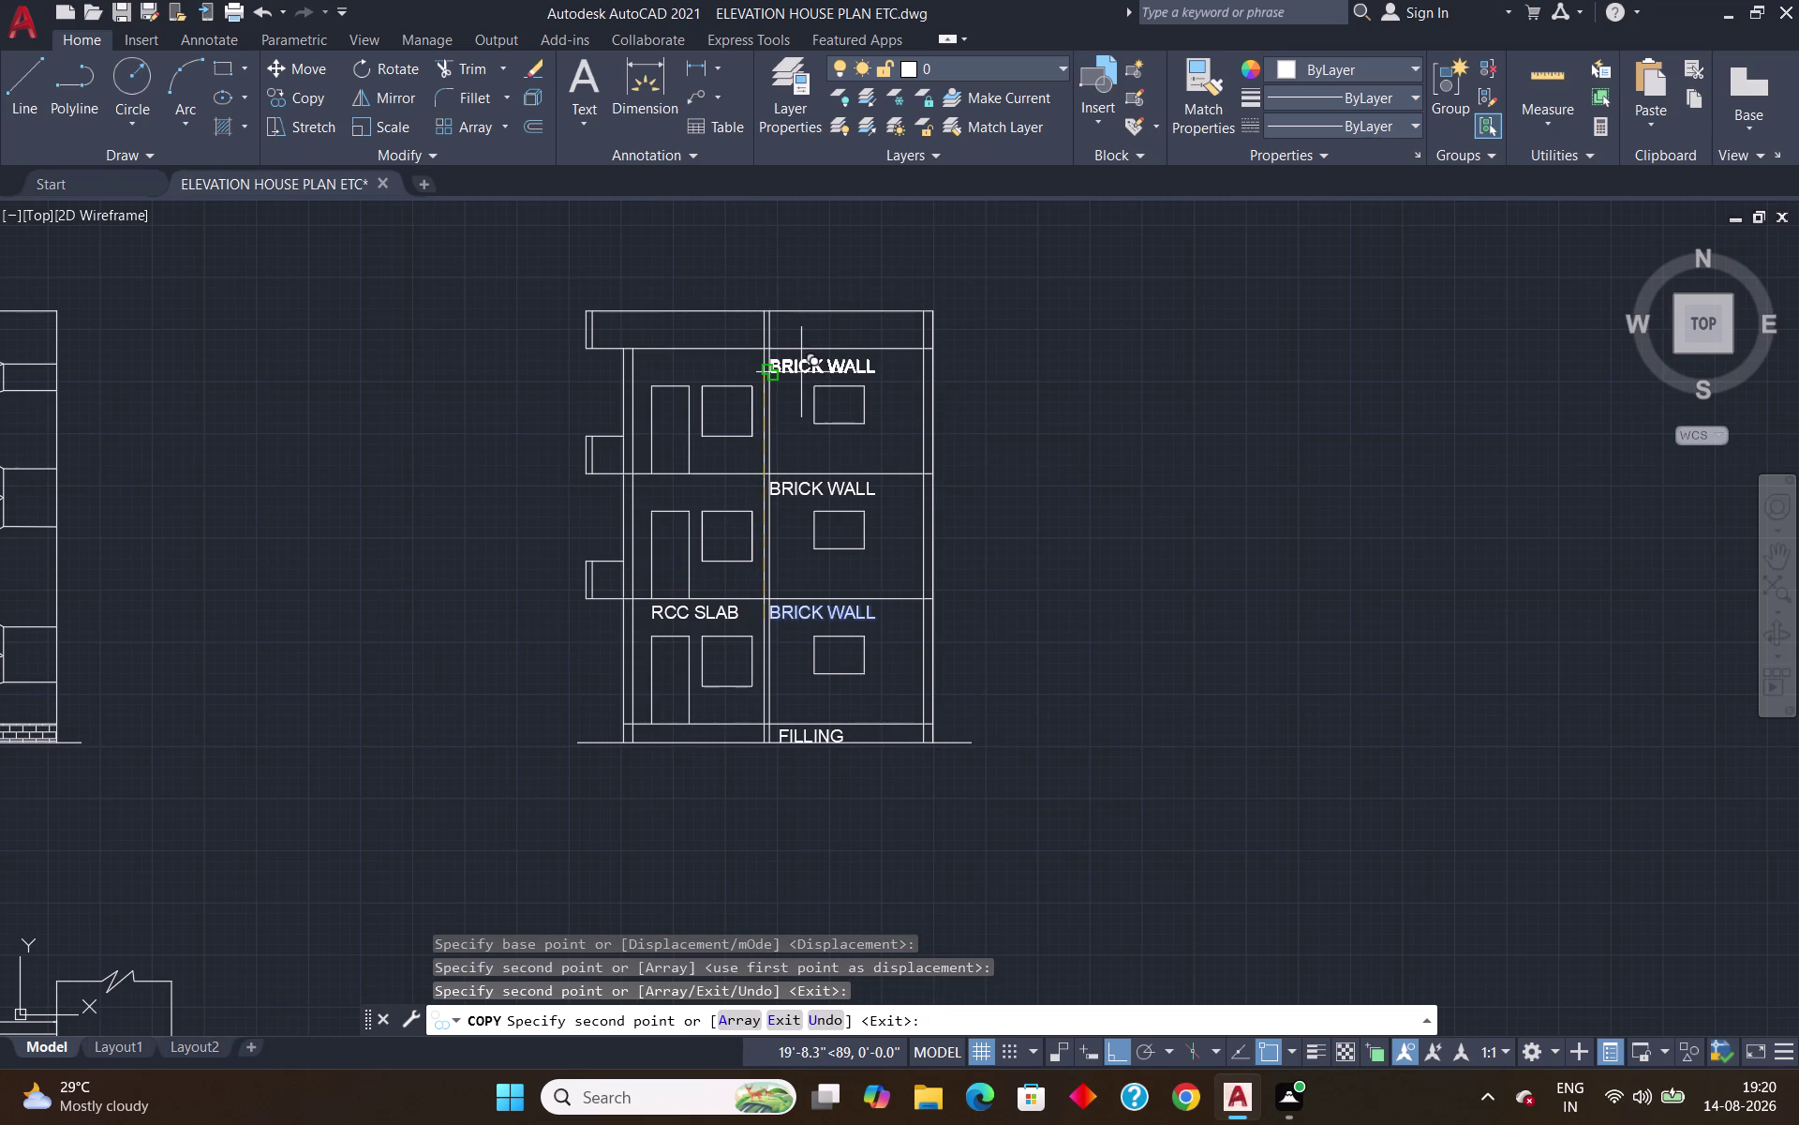
key(Return)
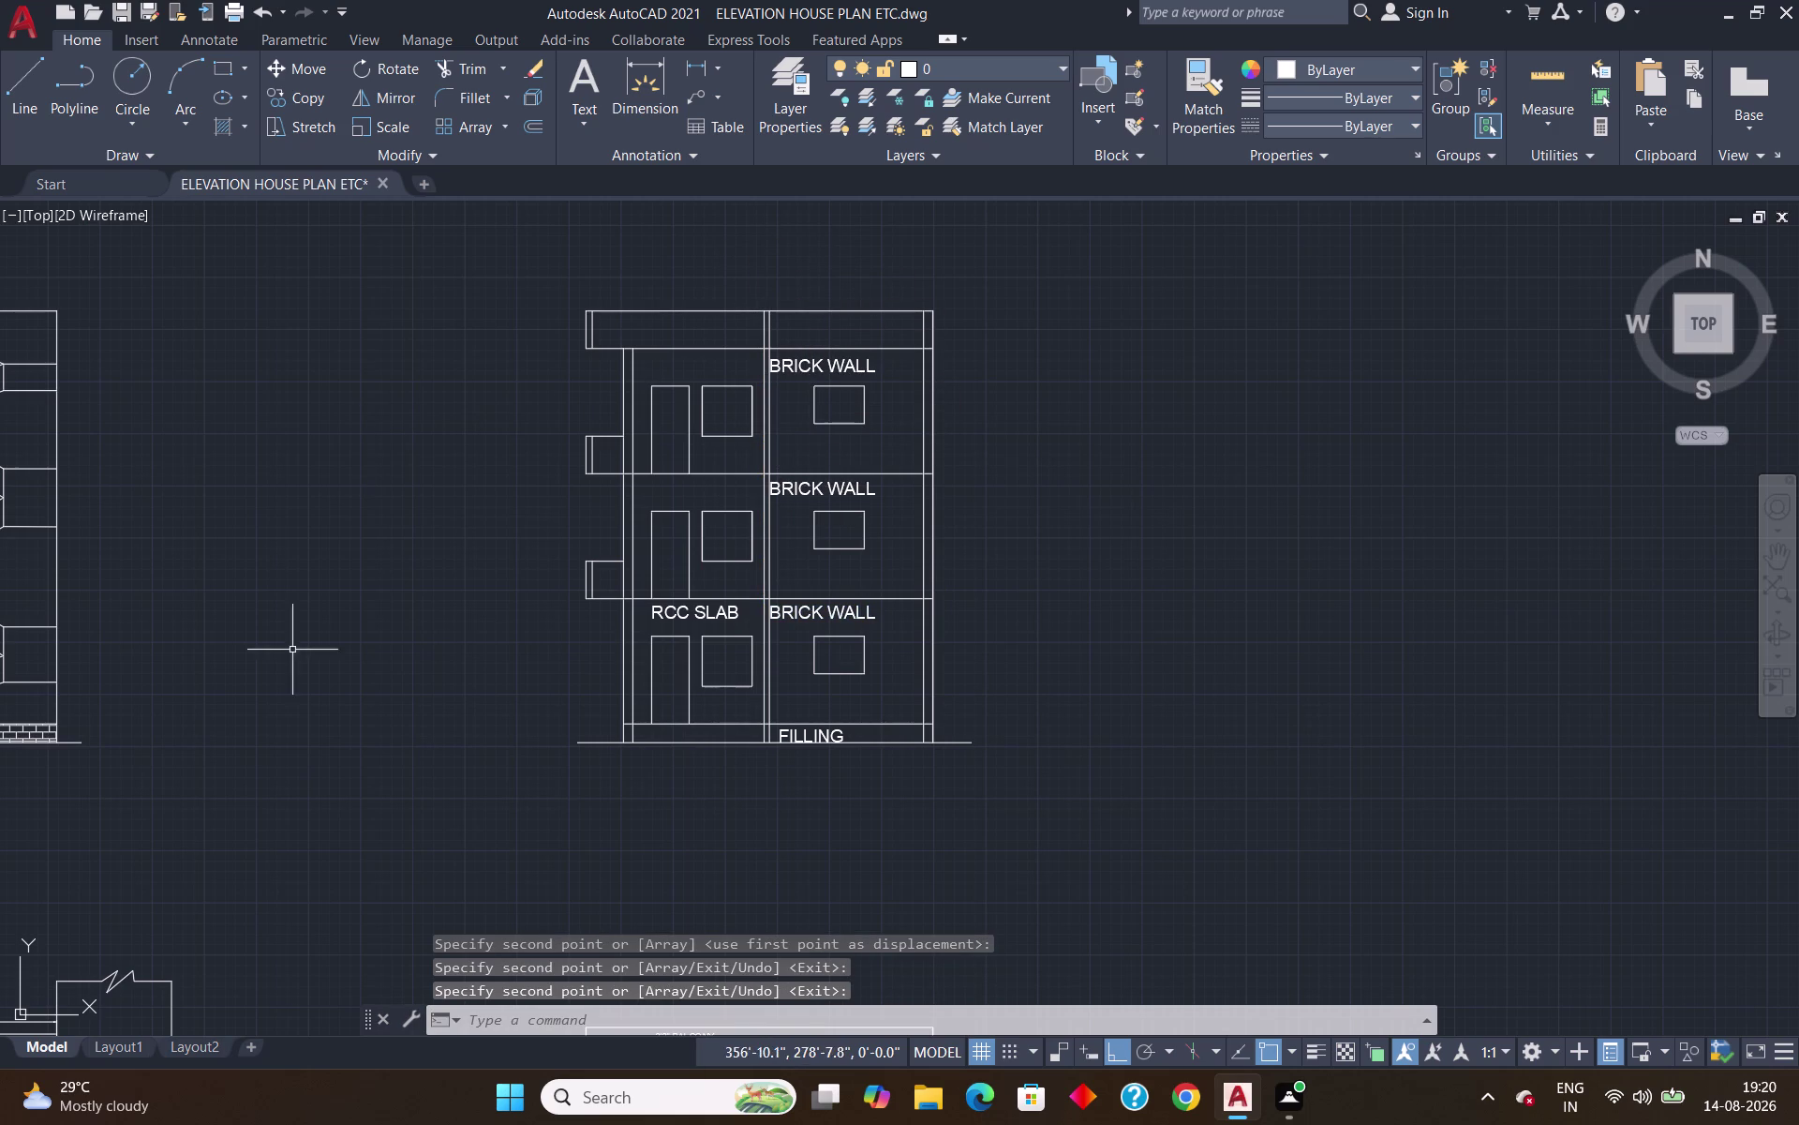
Copy the RCC SLAB label onto the middle and top floor lines.
click(676, 615)
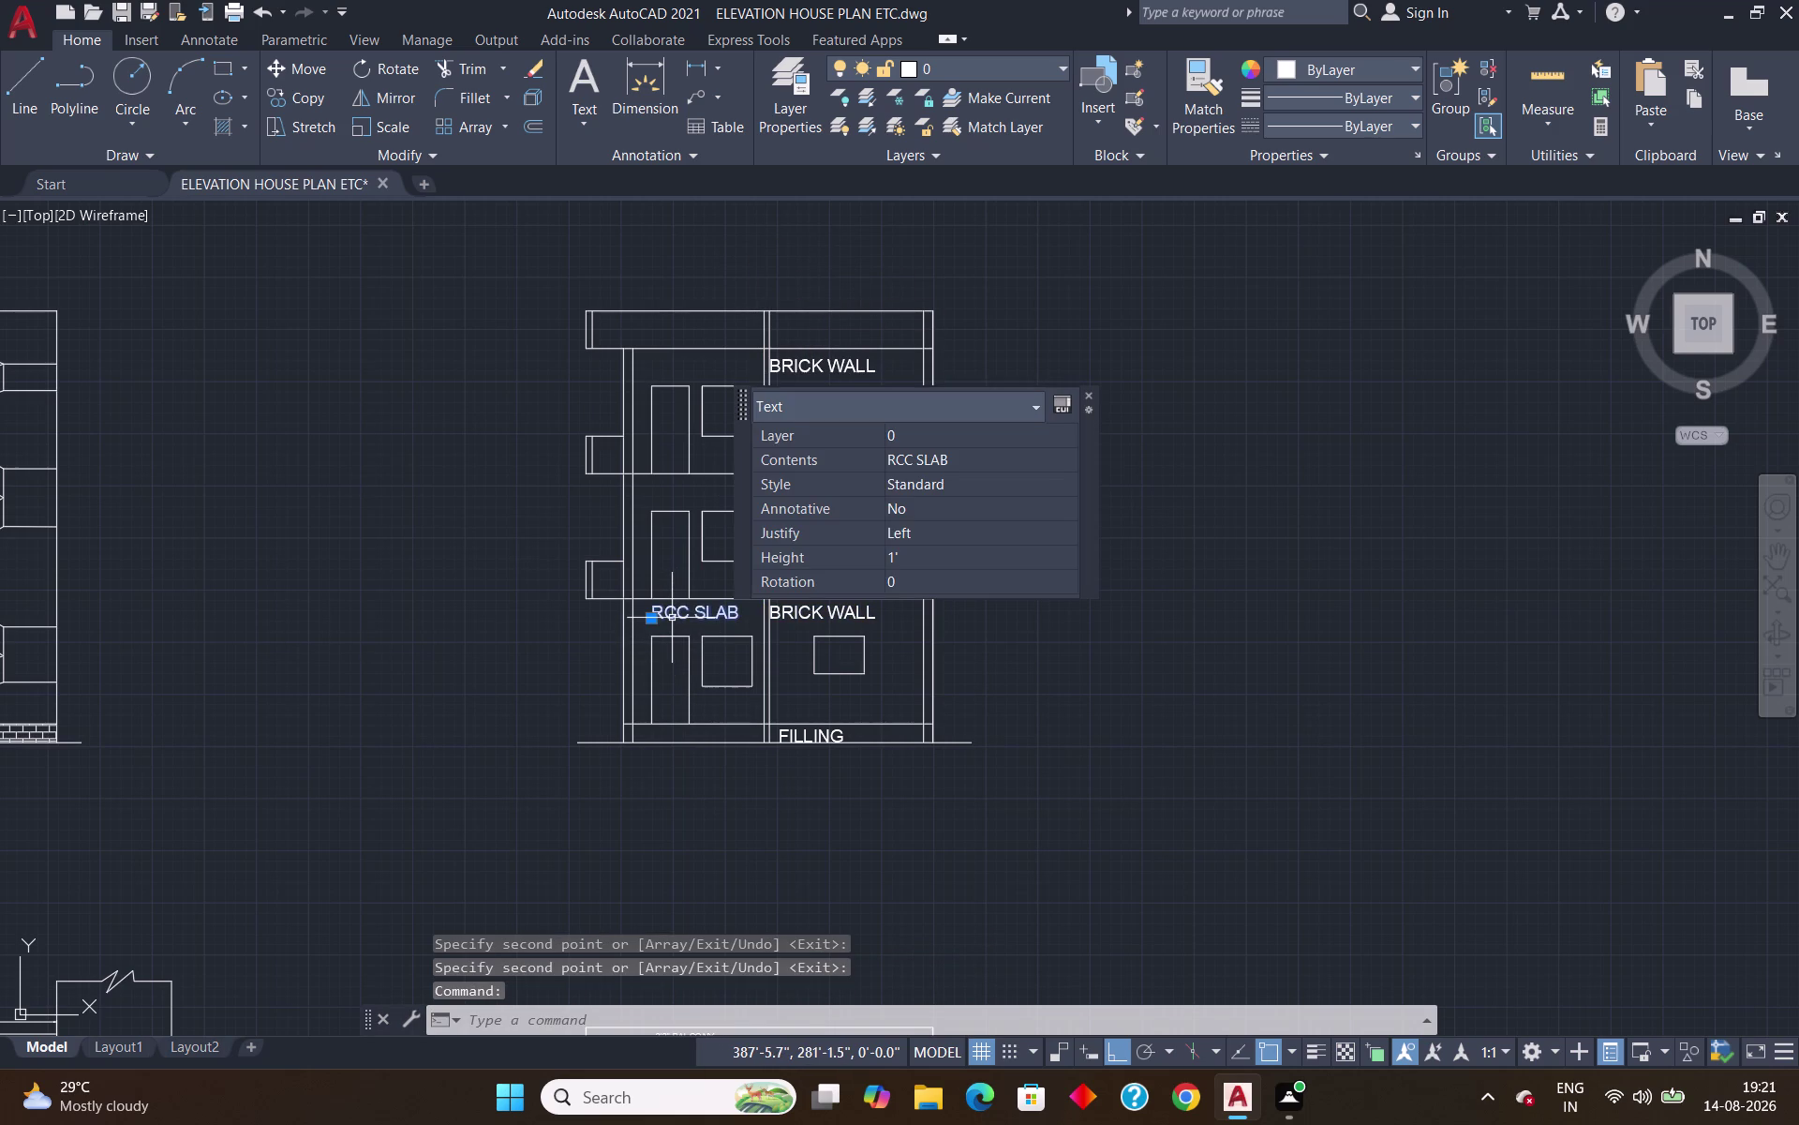
text(CO)
key(Return)
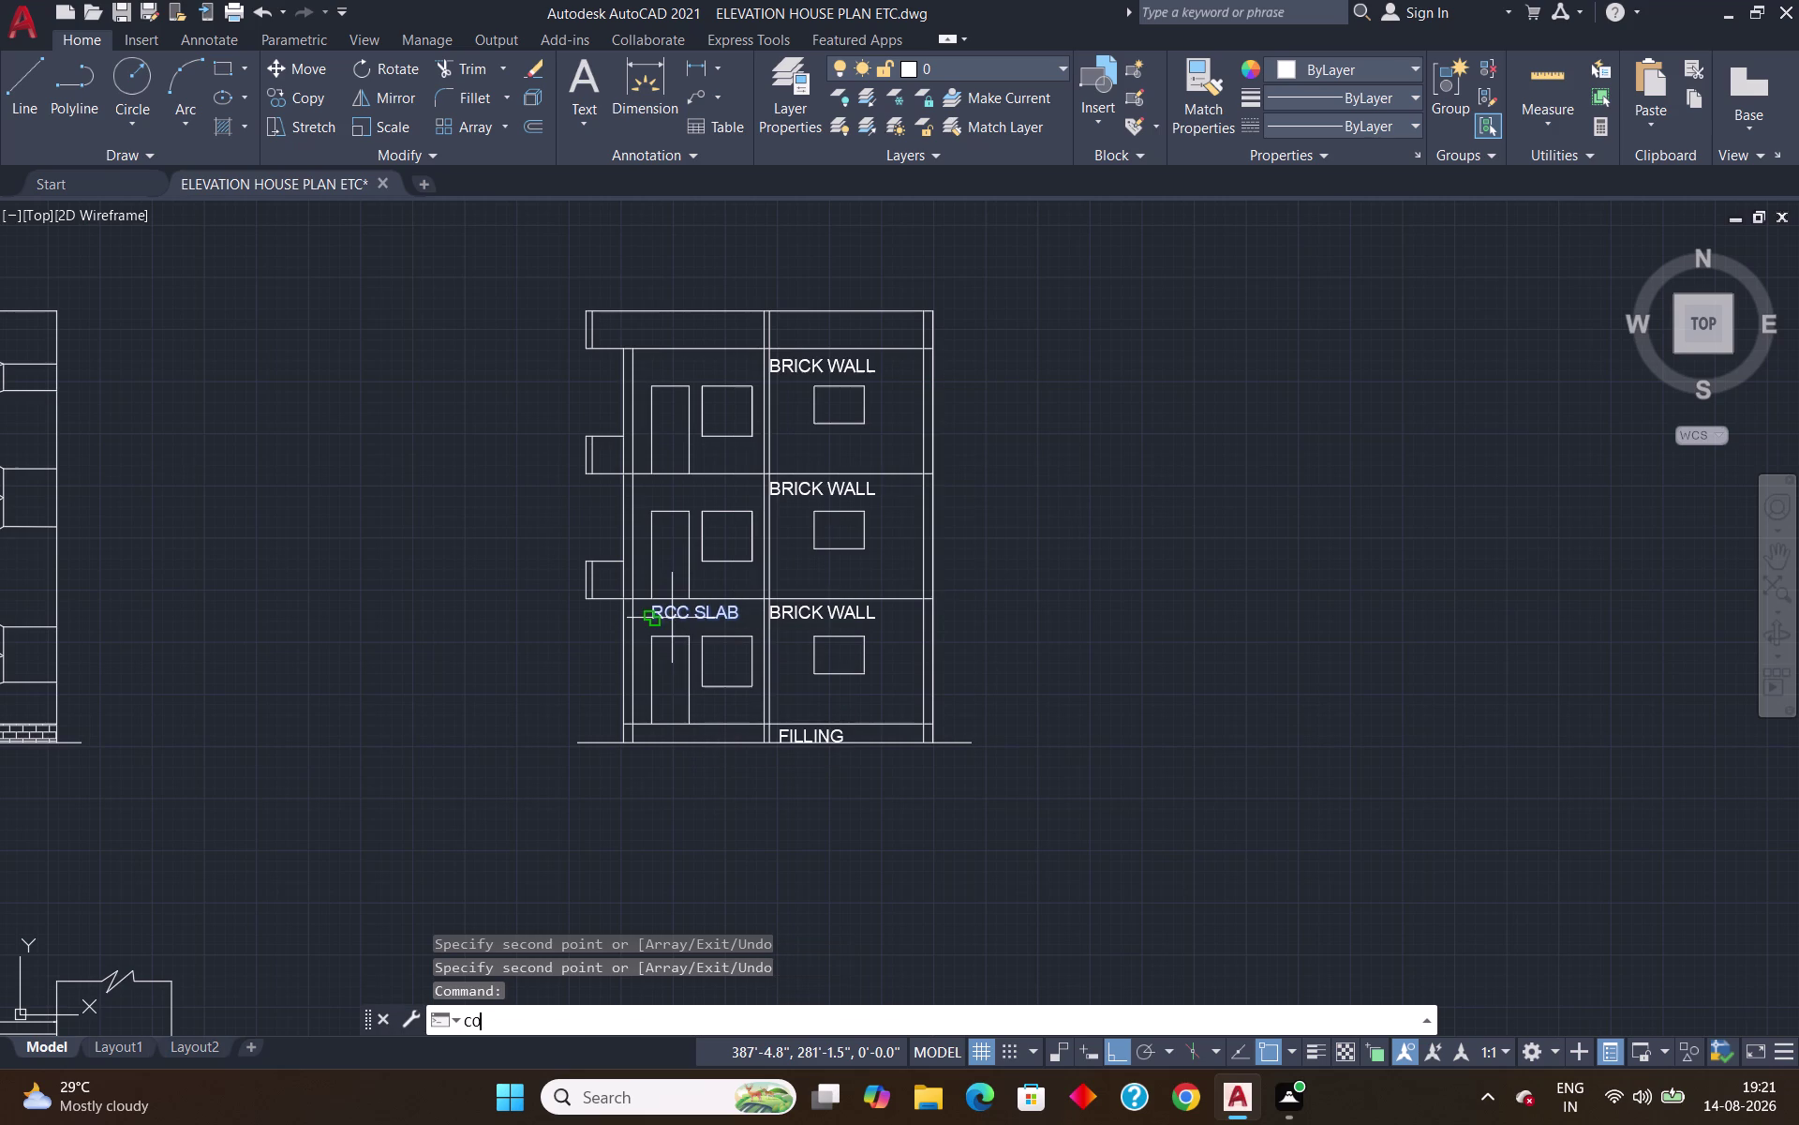
click(654, 621)
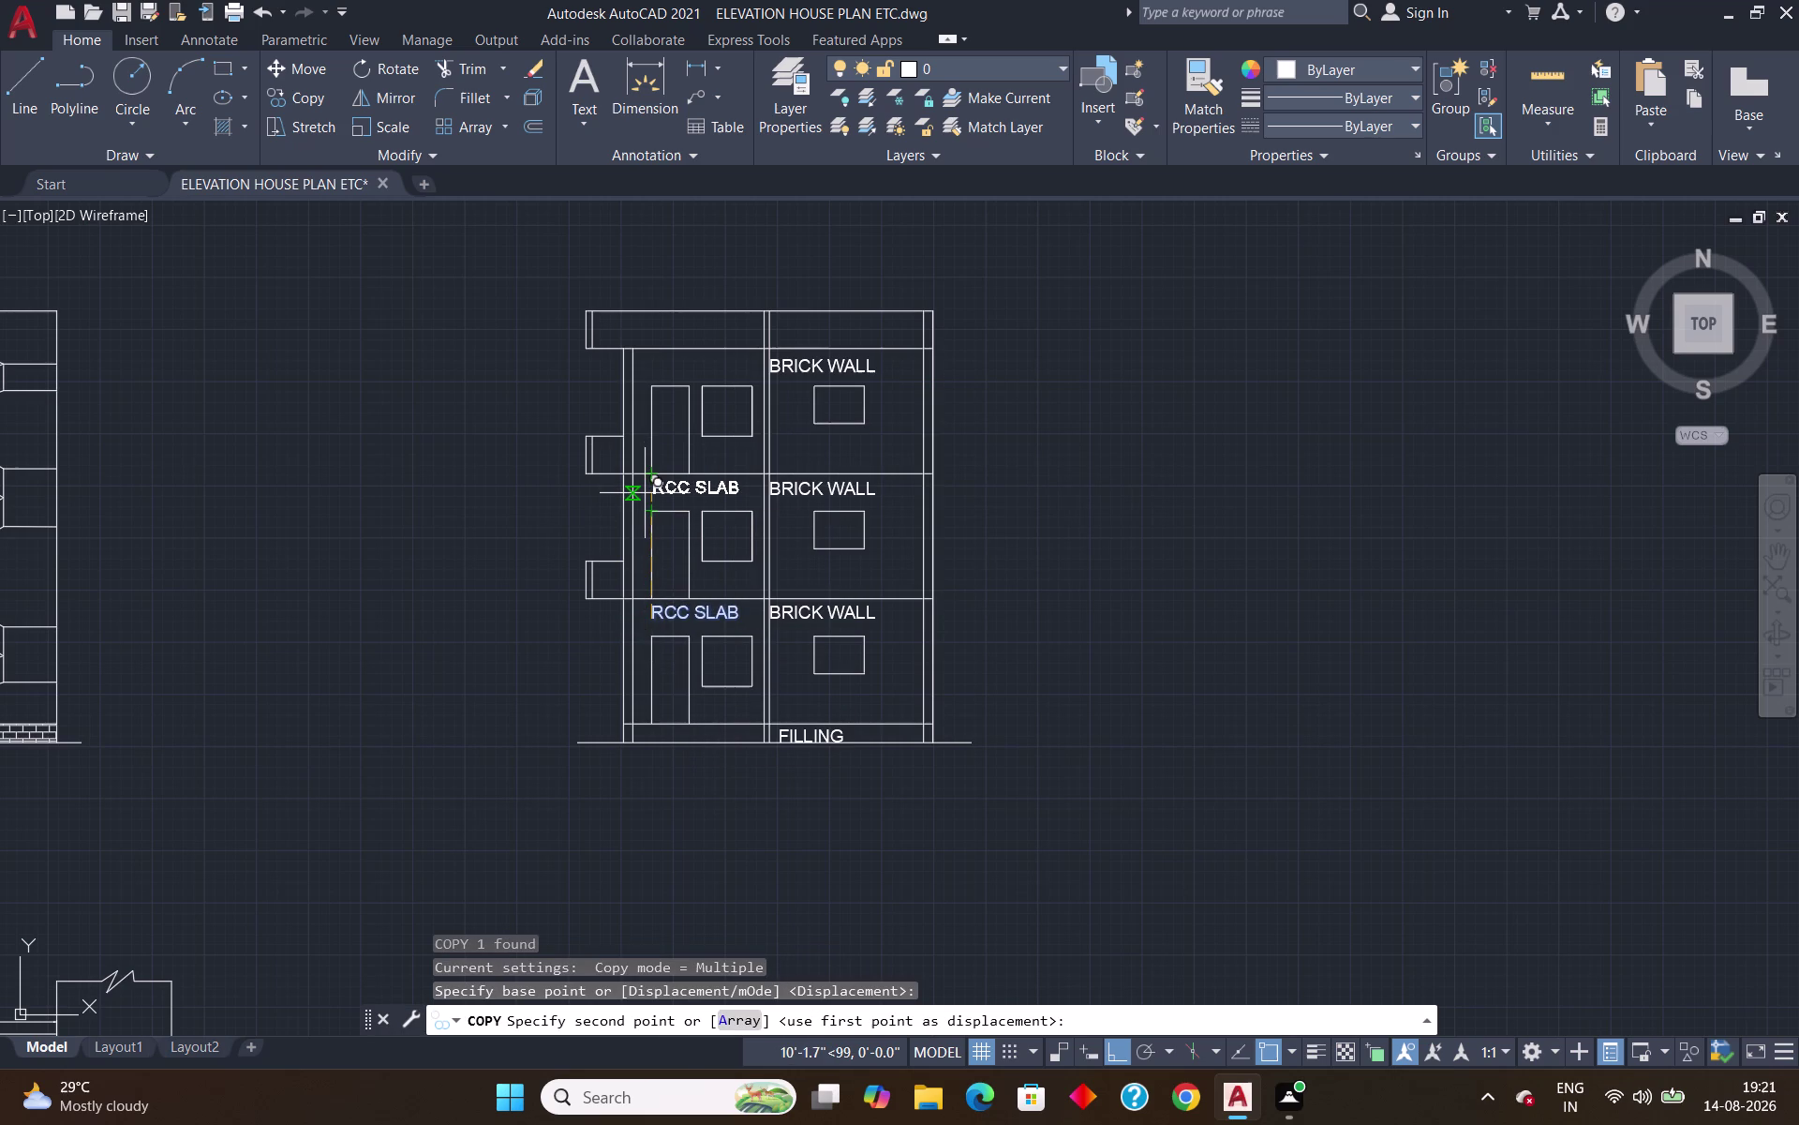
click(650, 498)
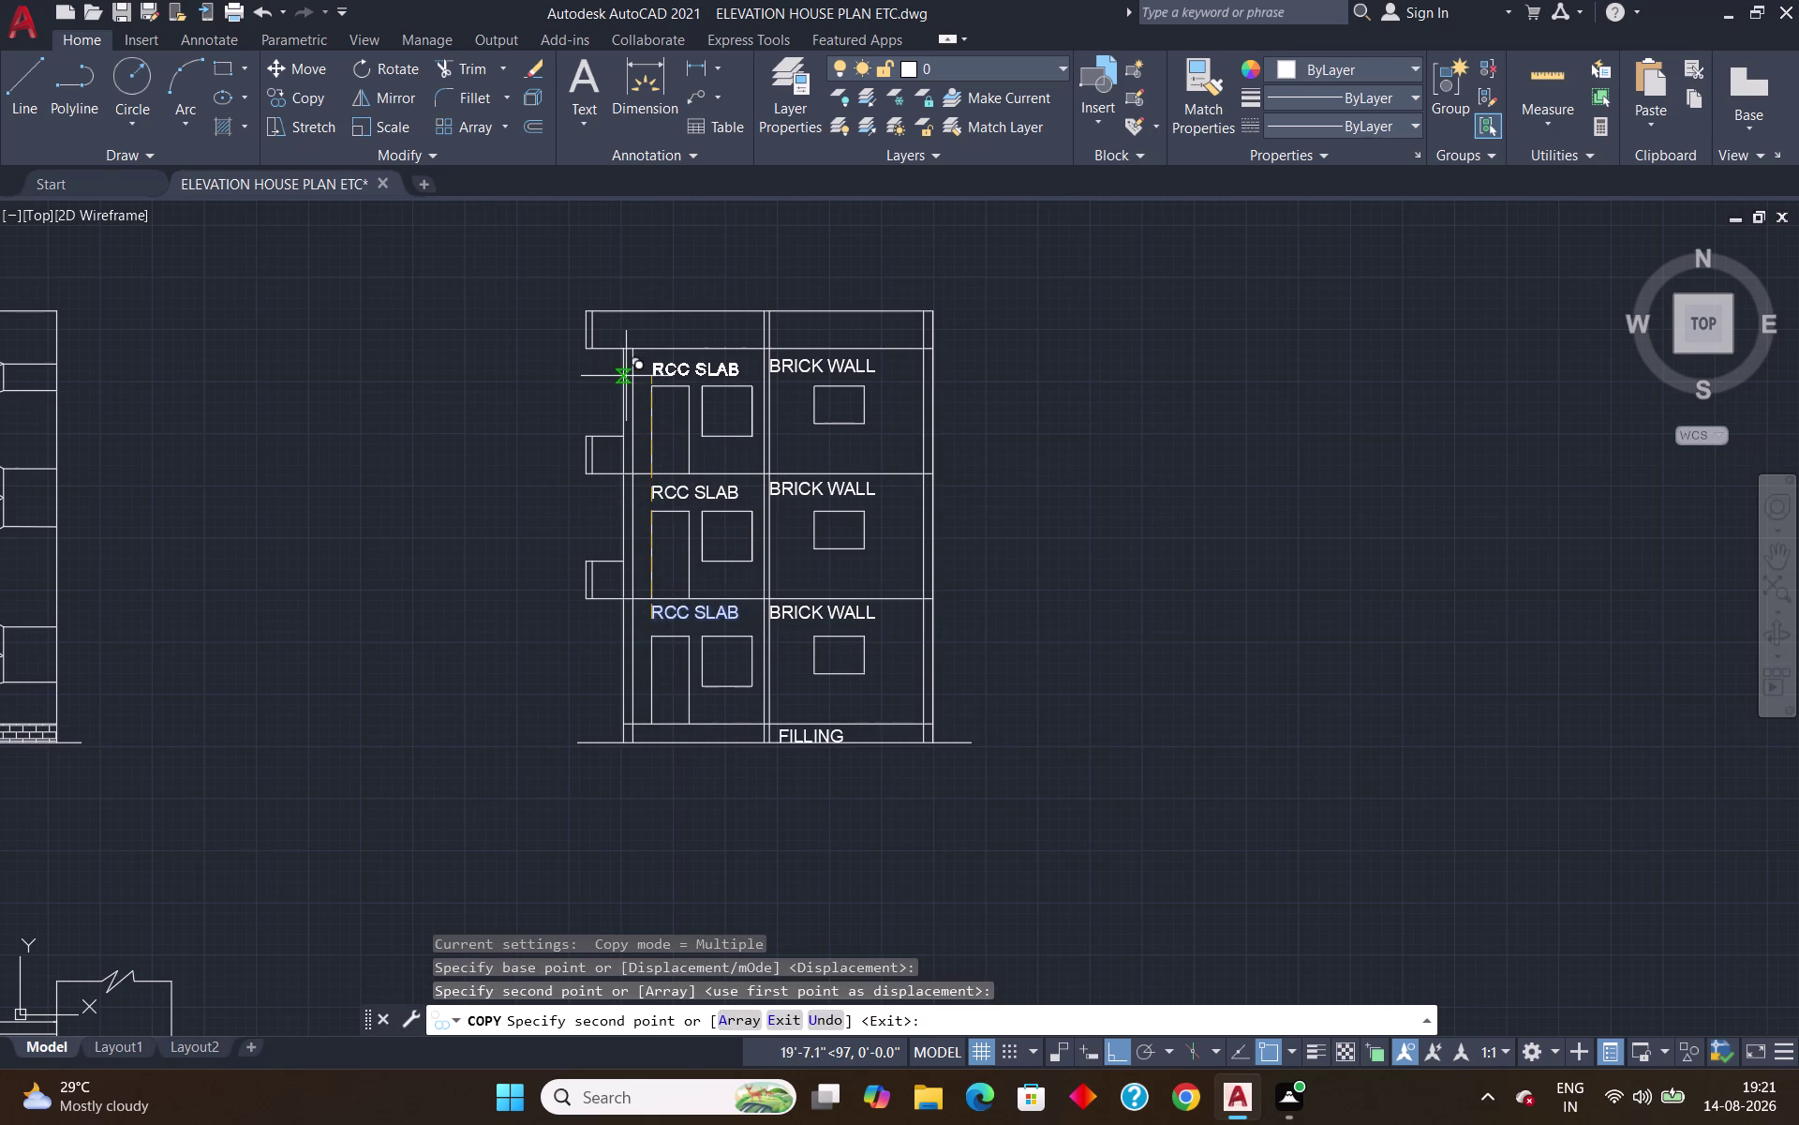
click(646, 375)
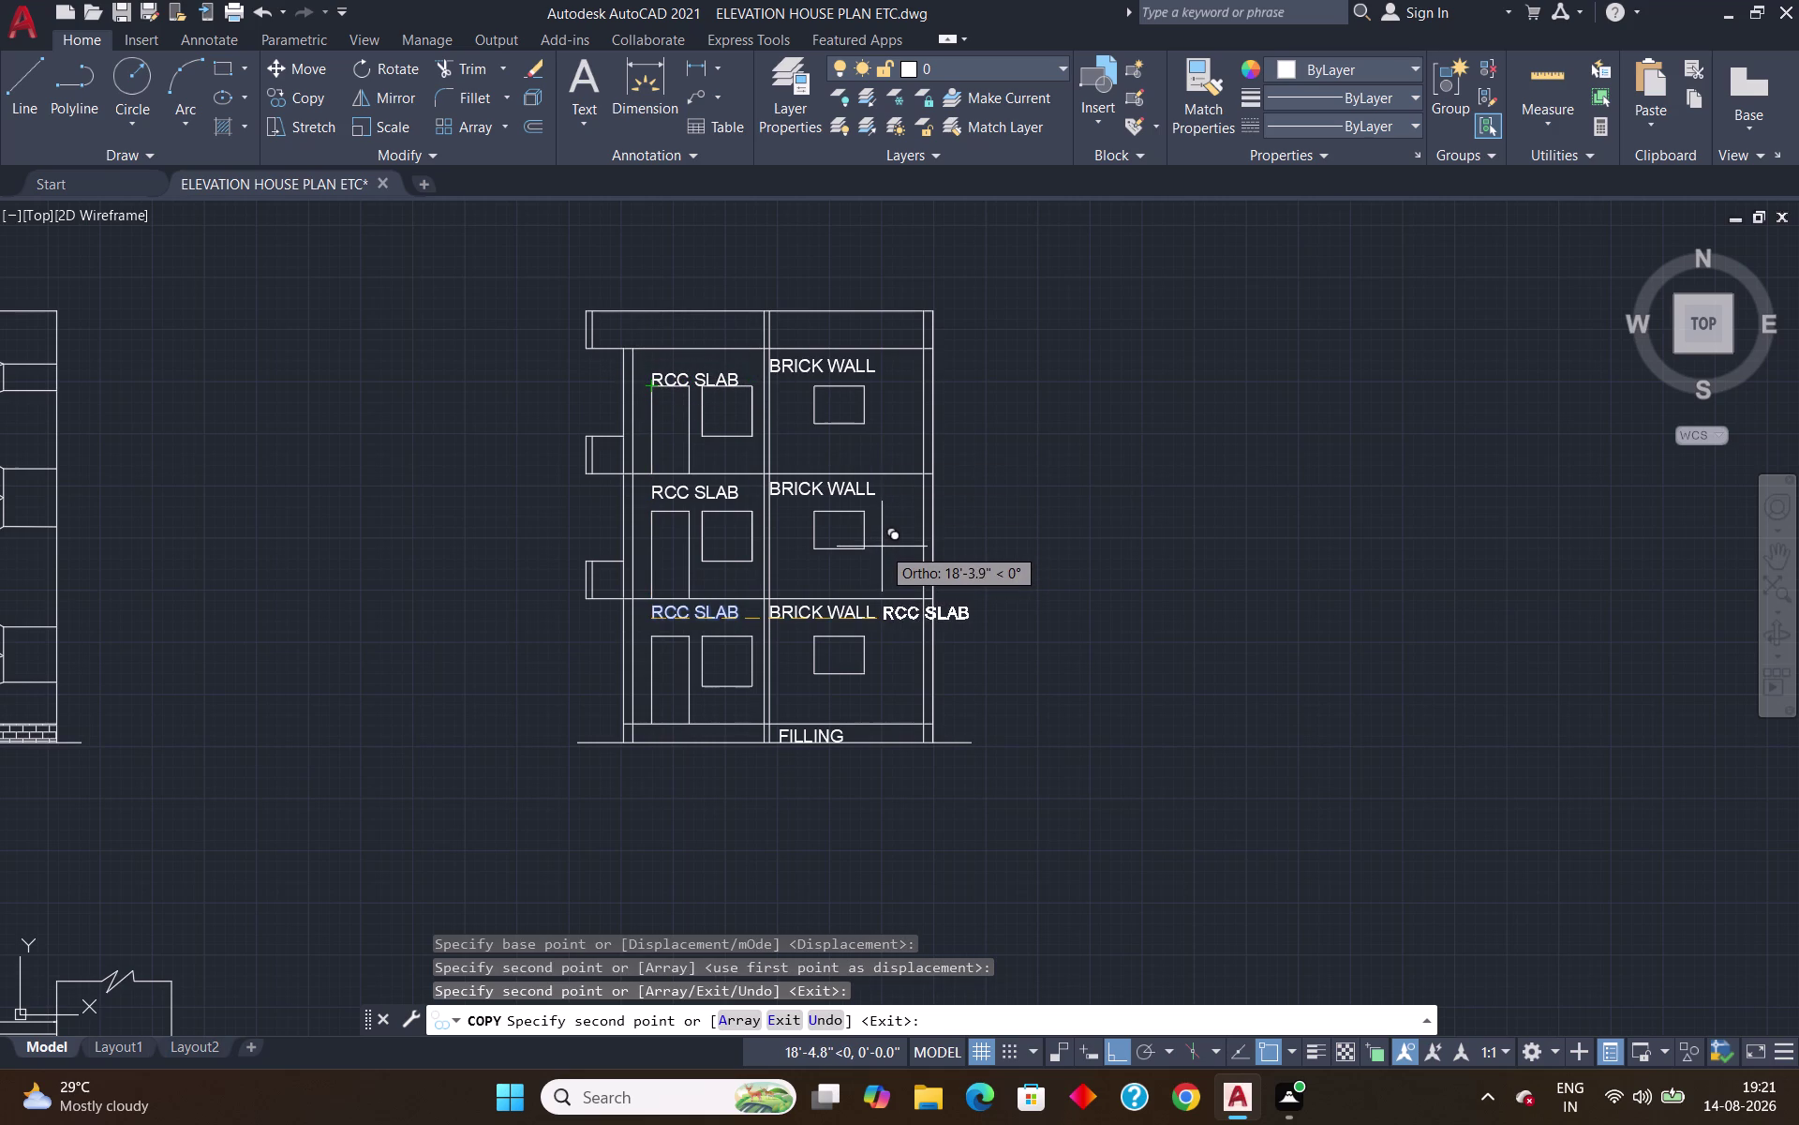
key(Return)
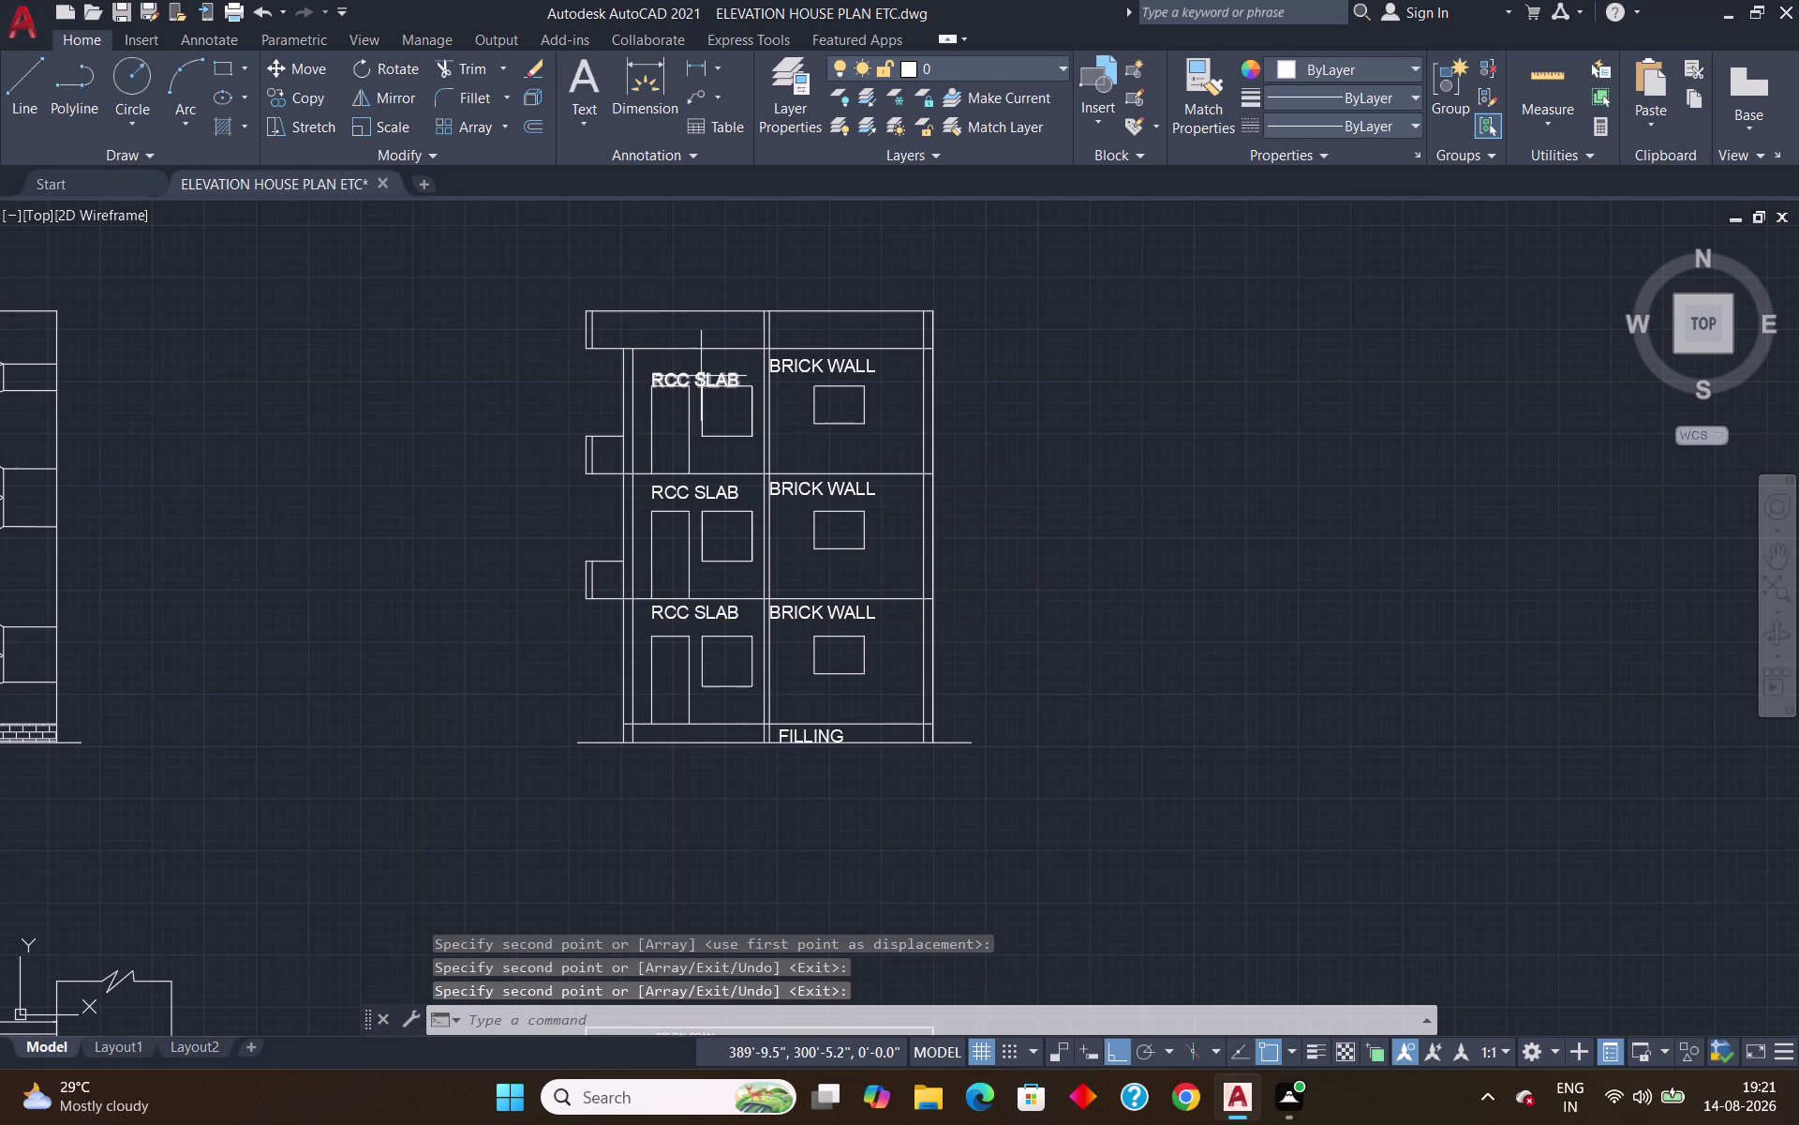
click(702, 374)
click(656, 385)
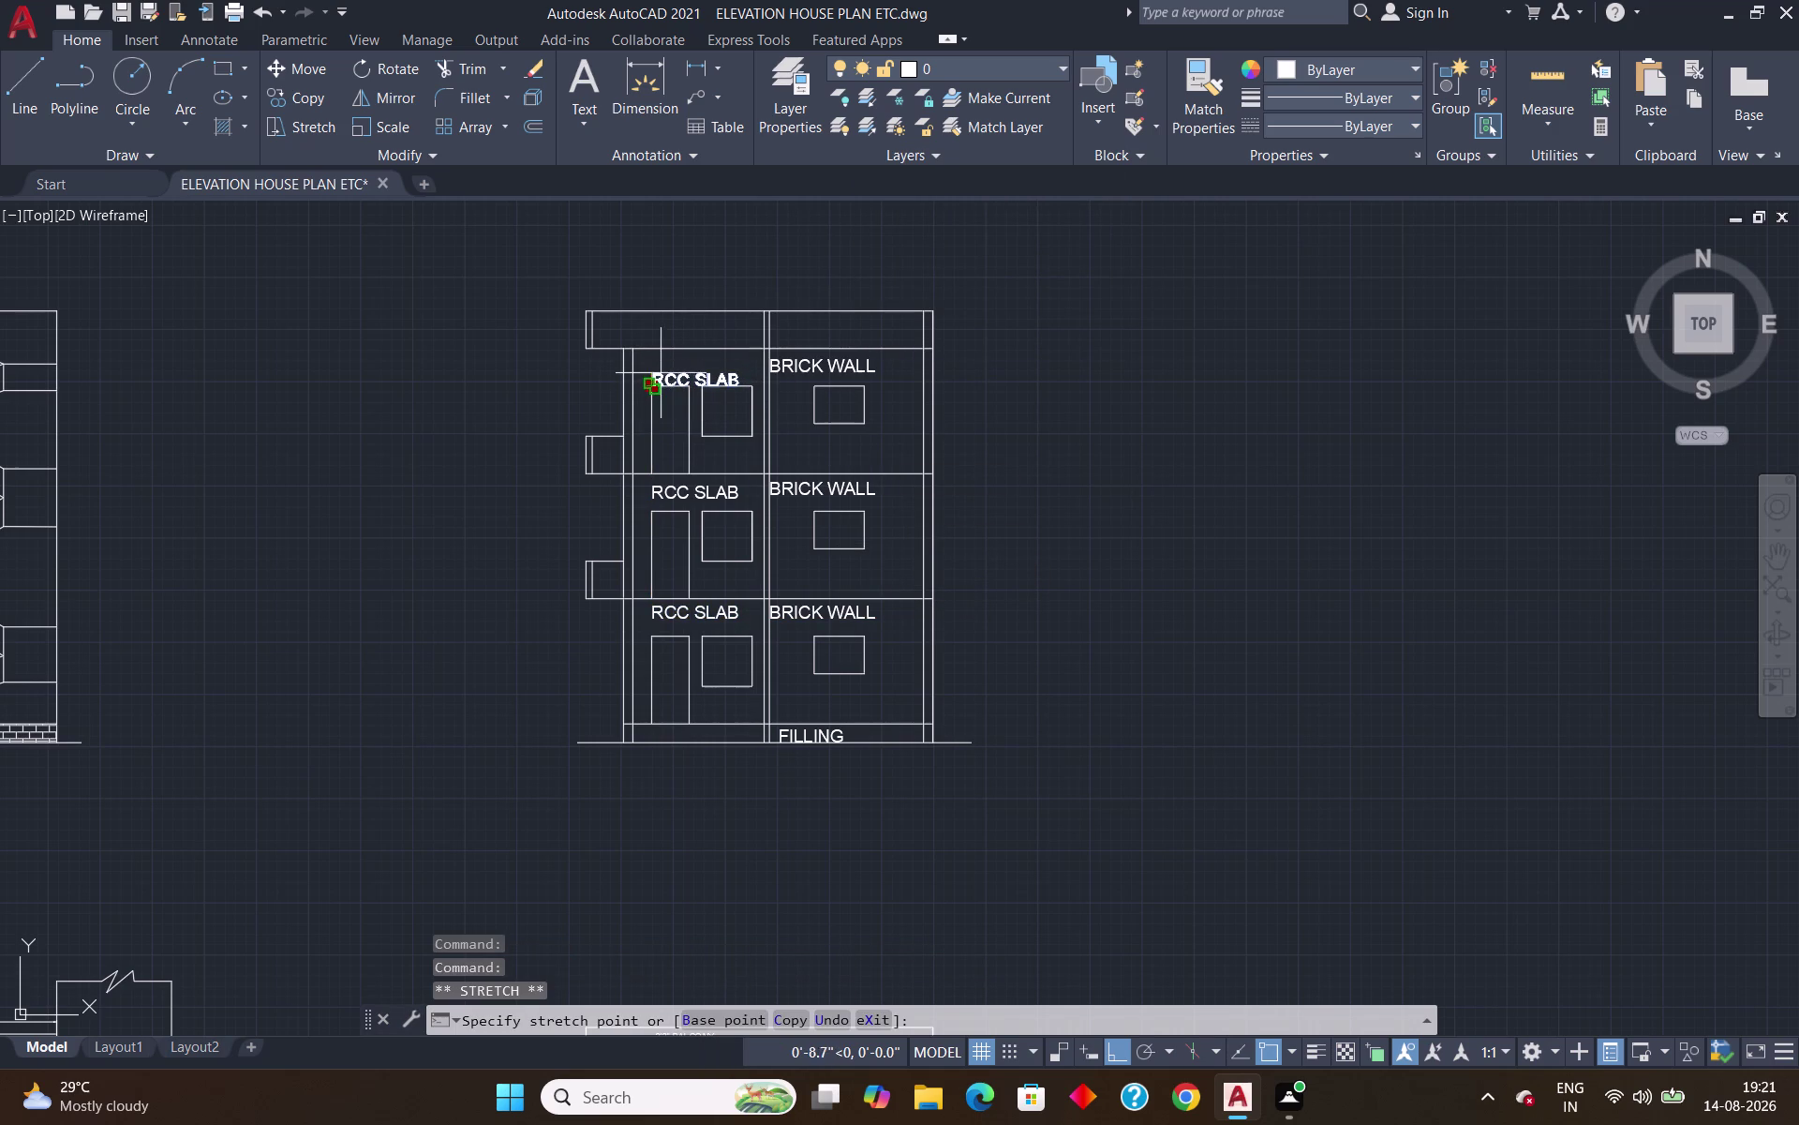
click(656, 368)
click(653, 381)
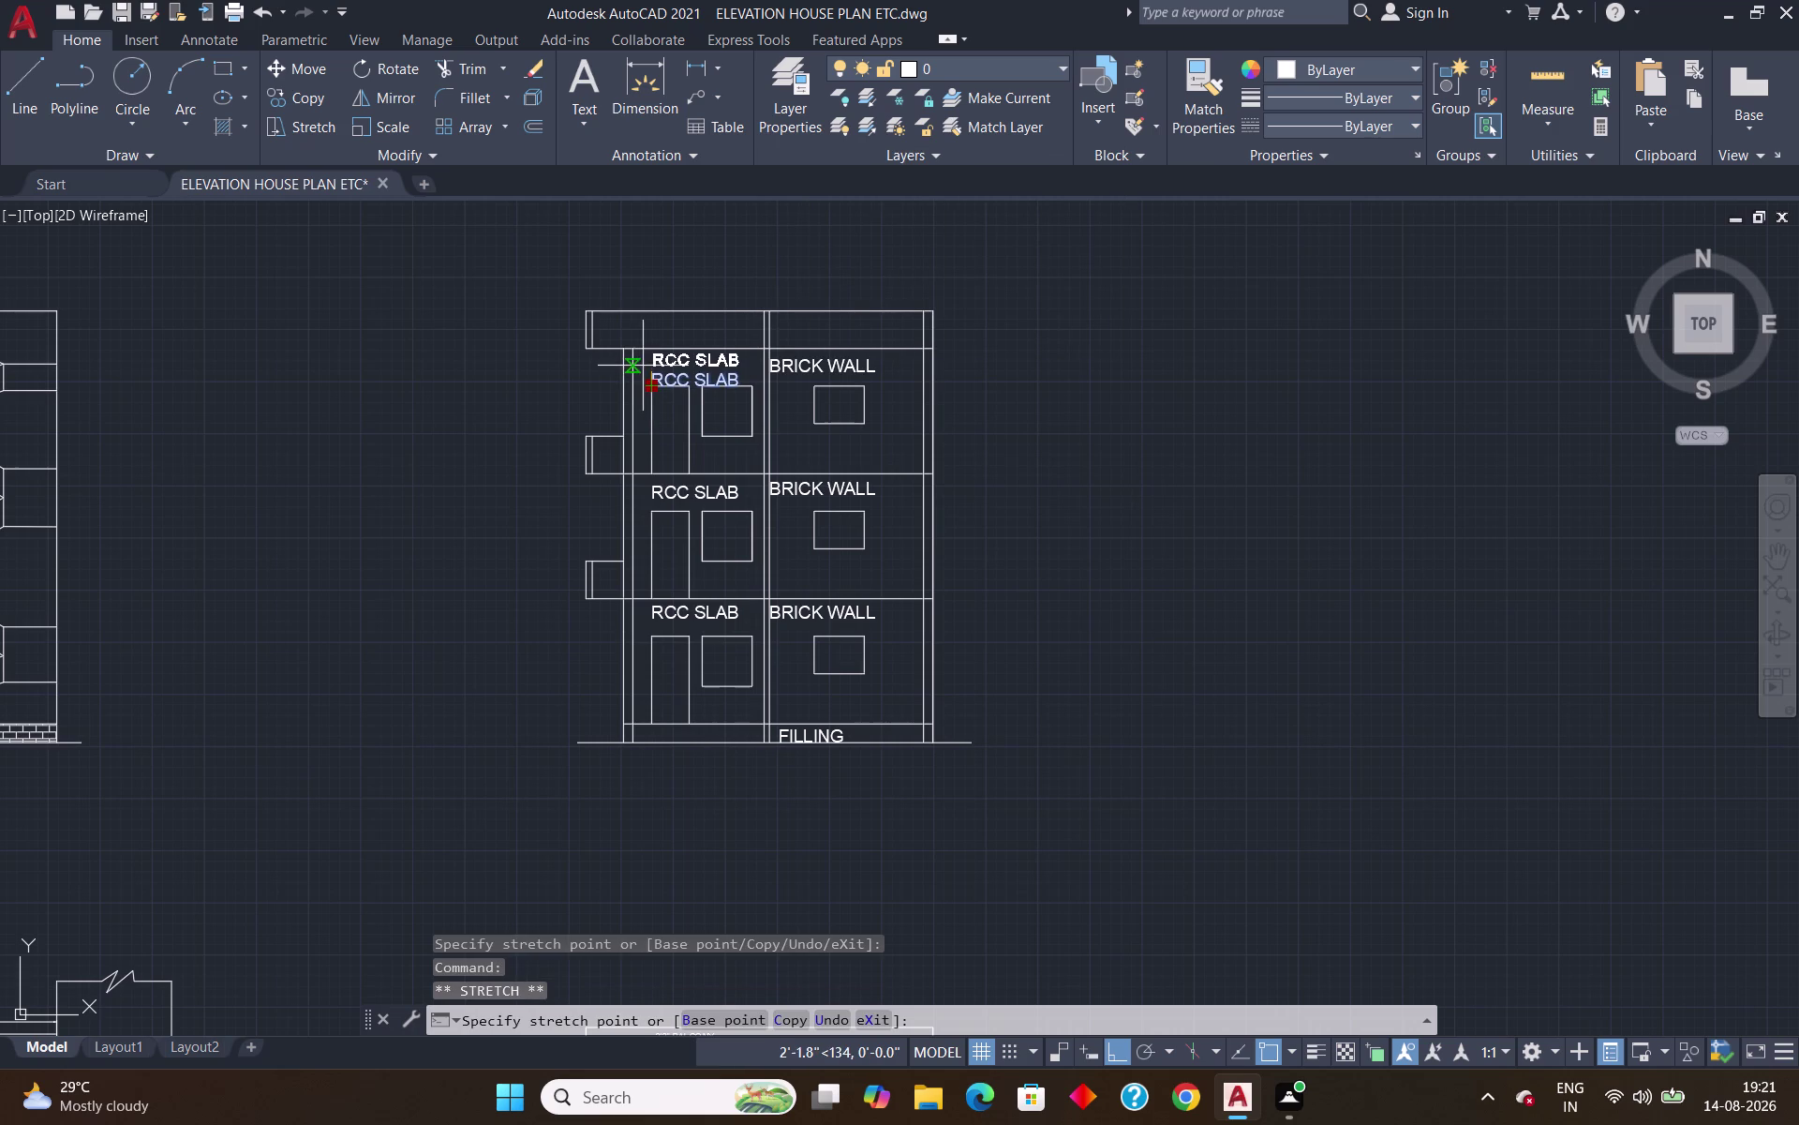
click(639, 363)
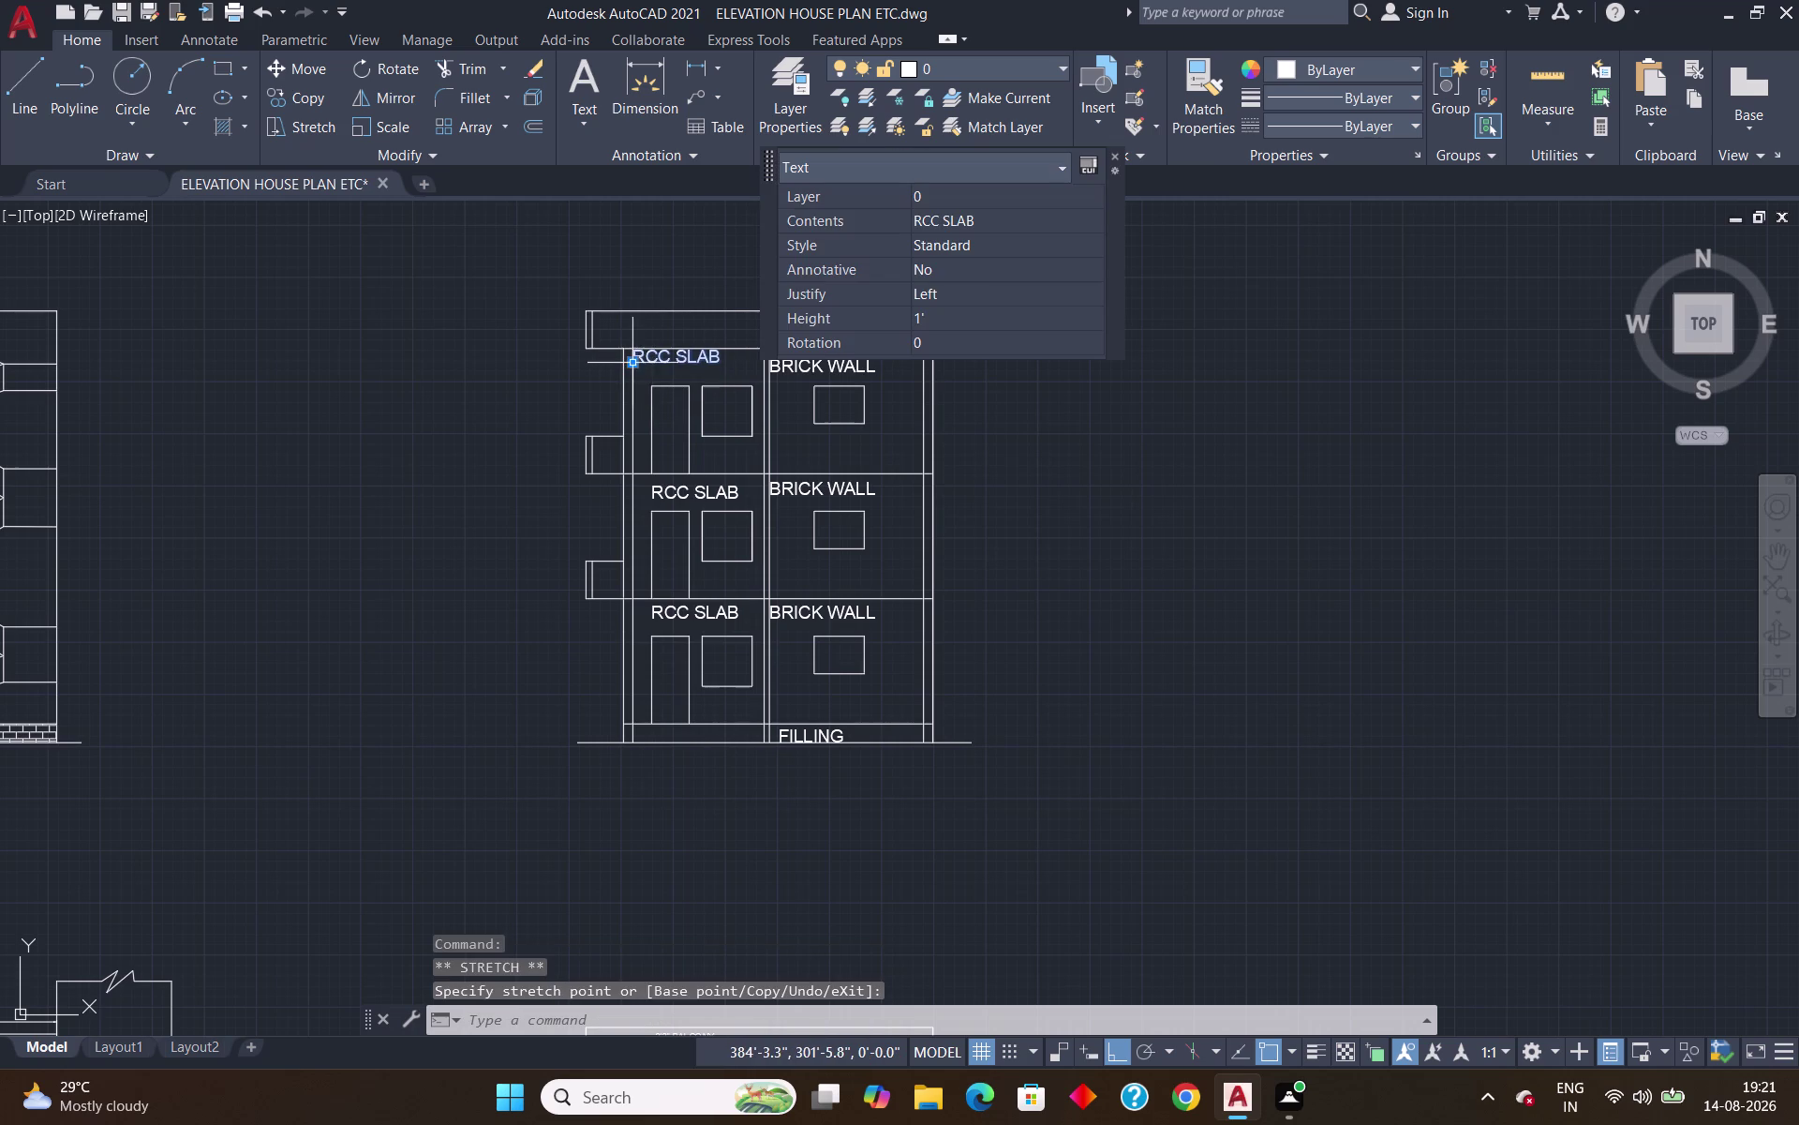
click(637, 362)
click(662, 370)
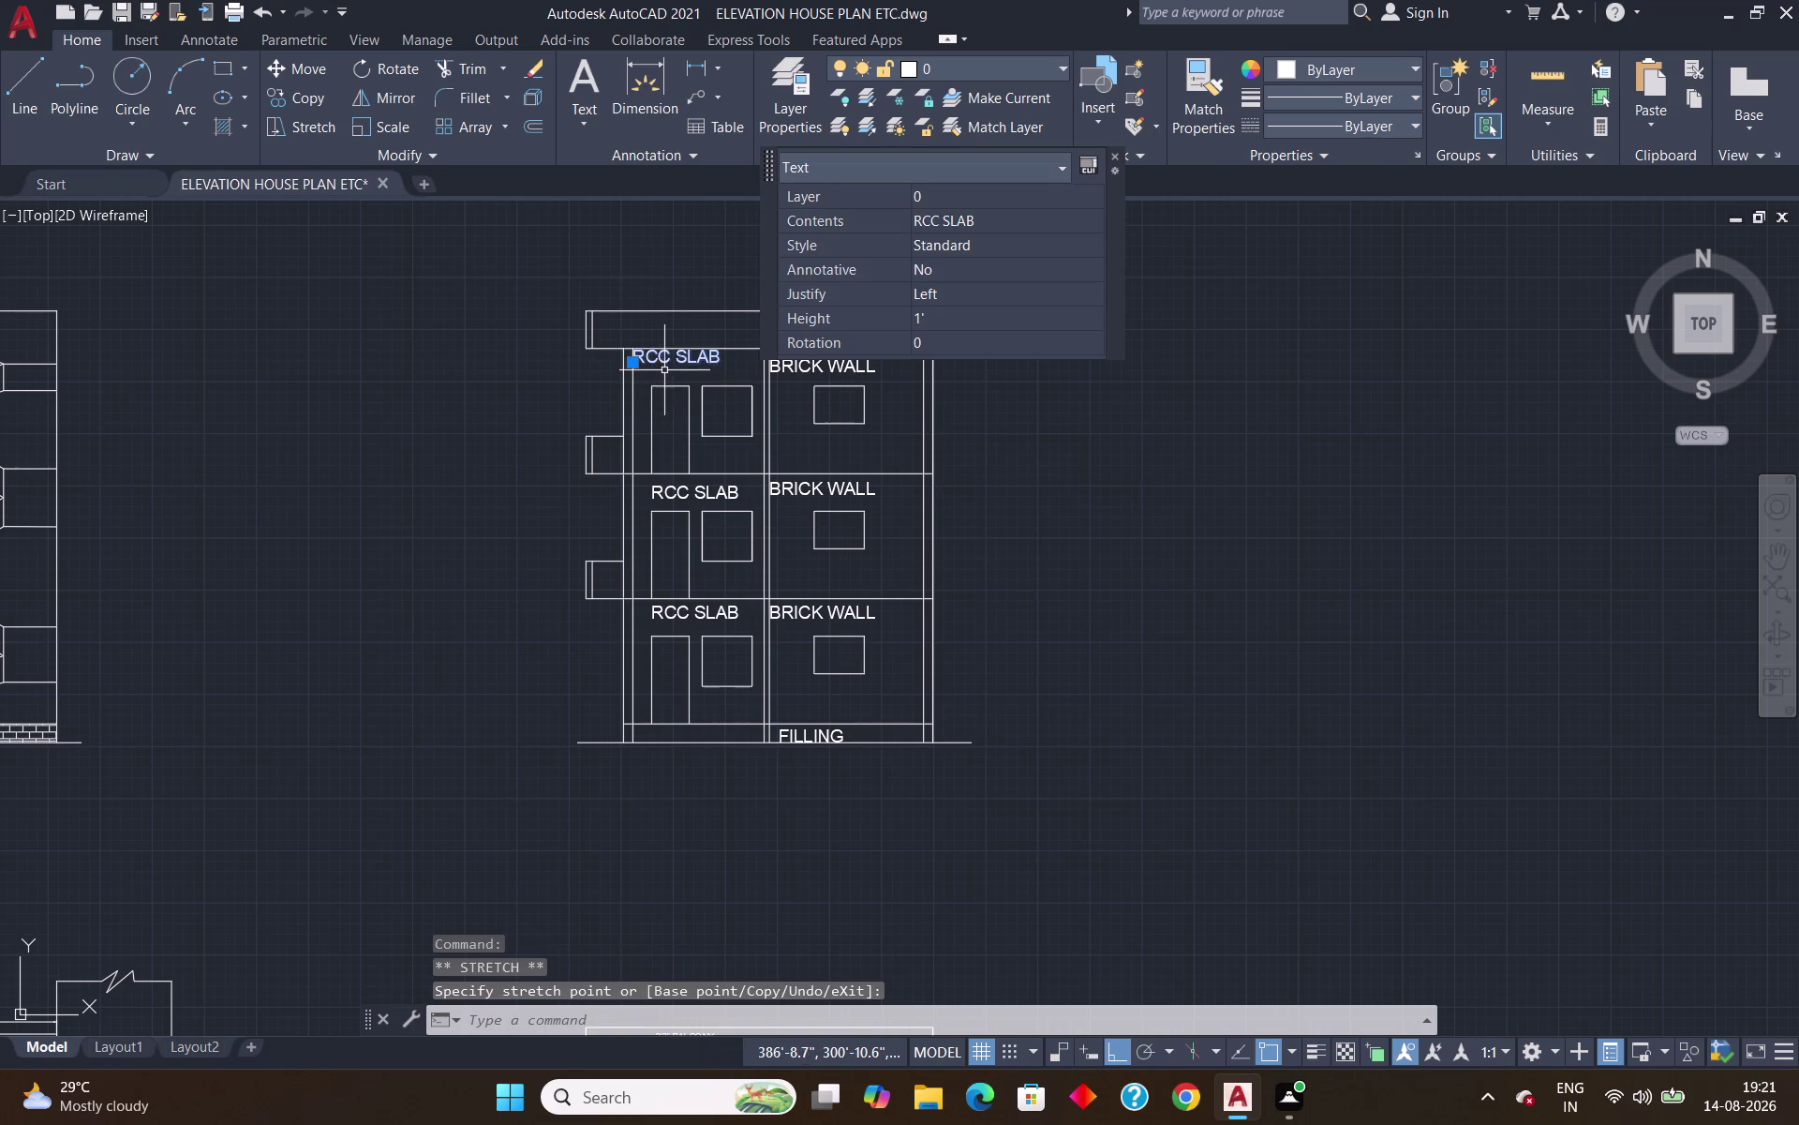
drag(636, 367, 668, 369)
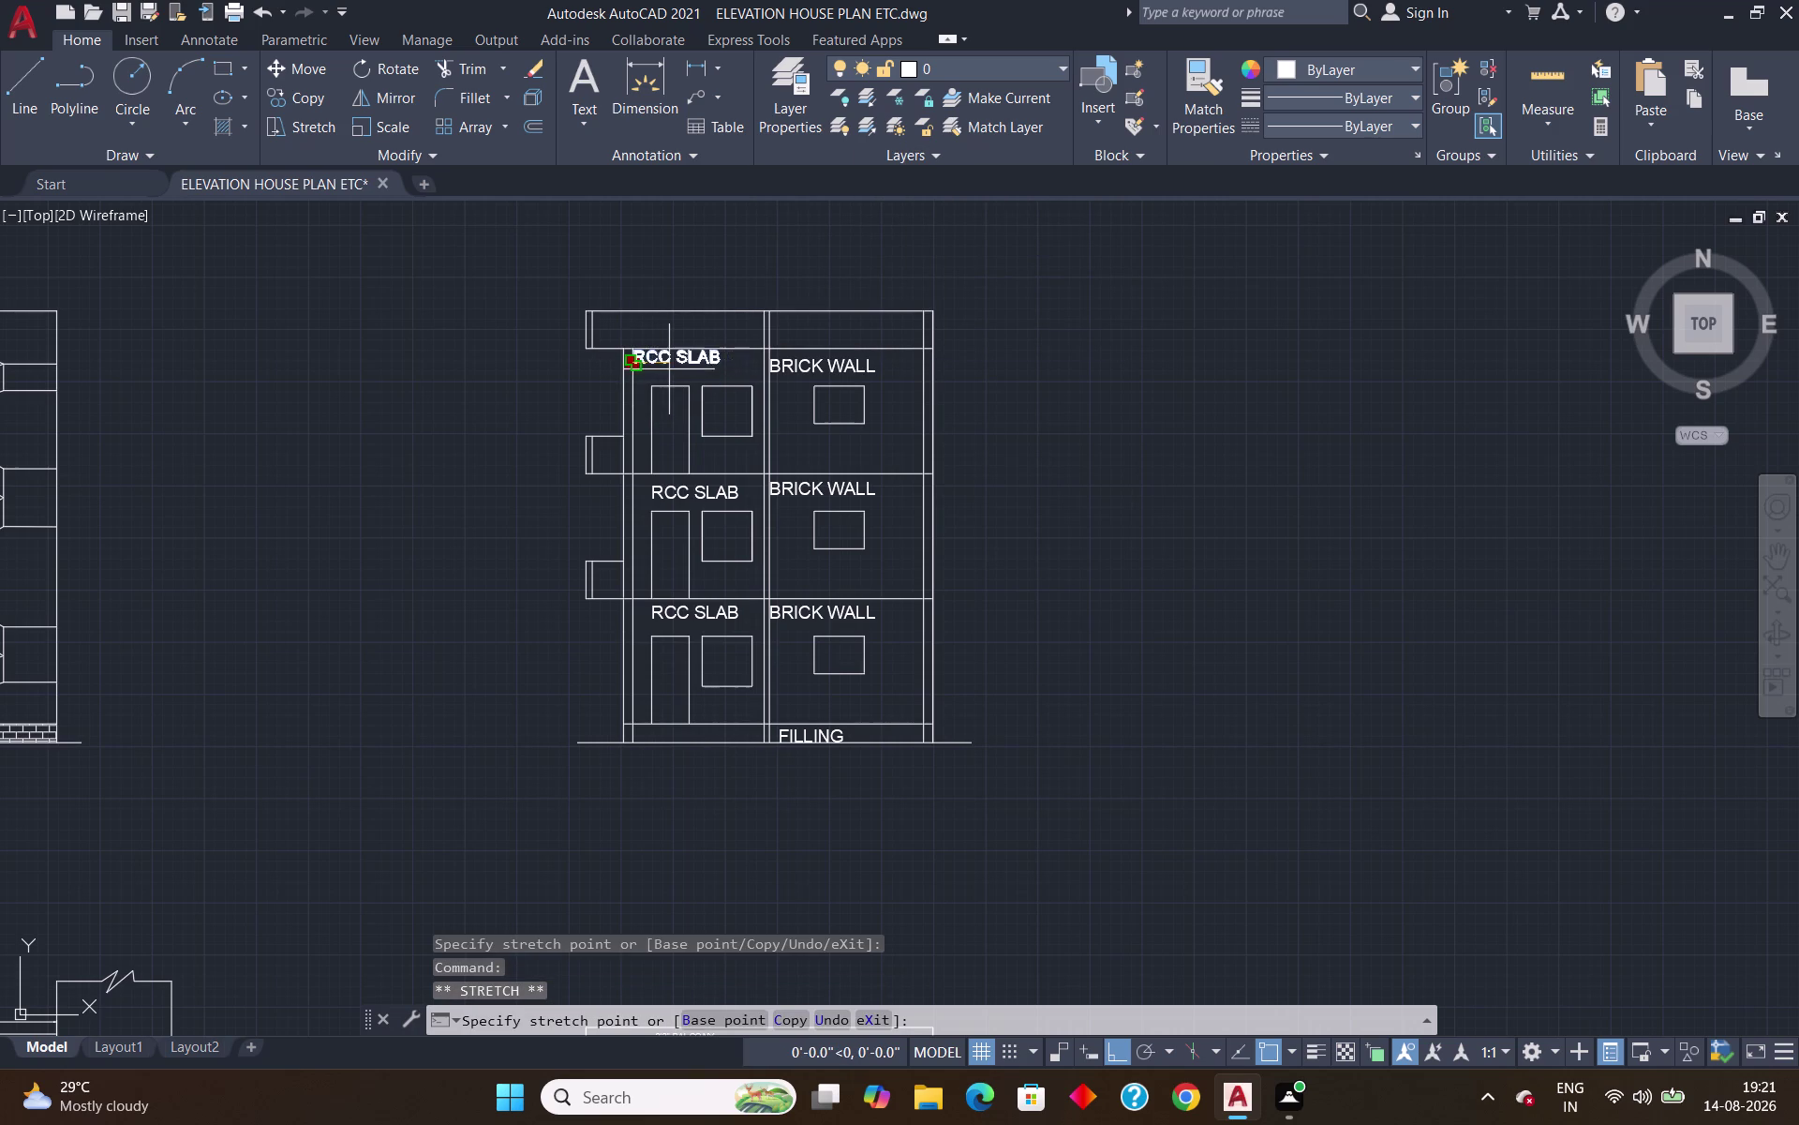
drag(668, 369, 670, 369)
click(670, 370)
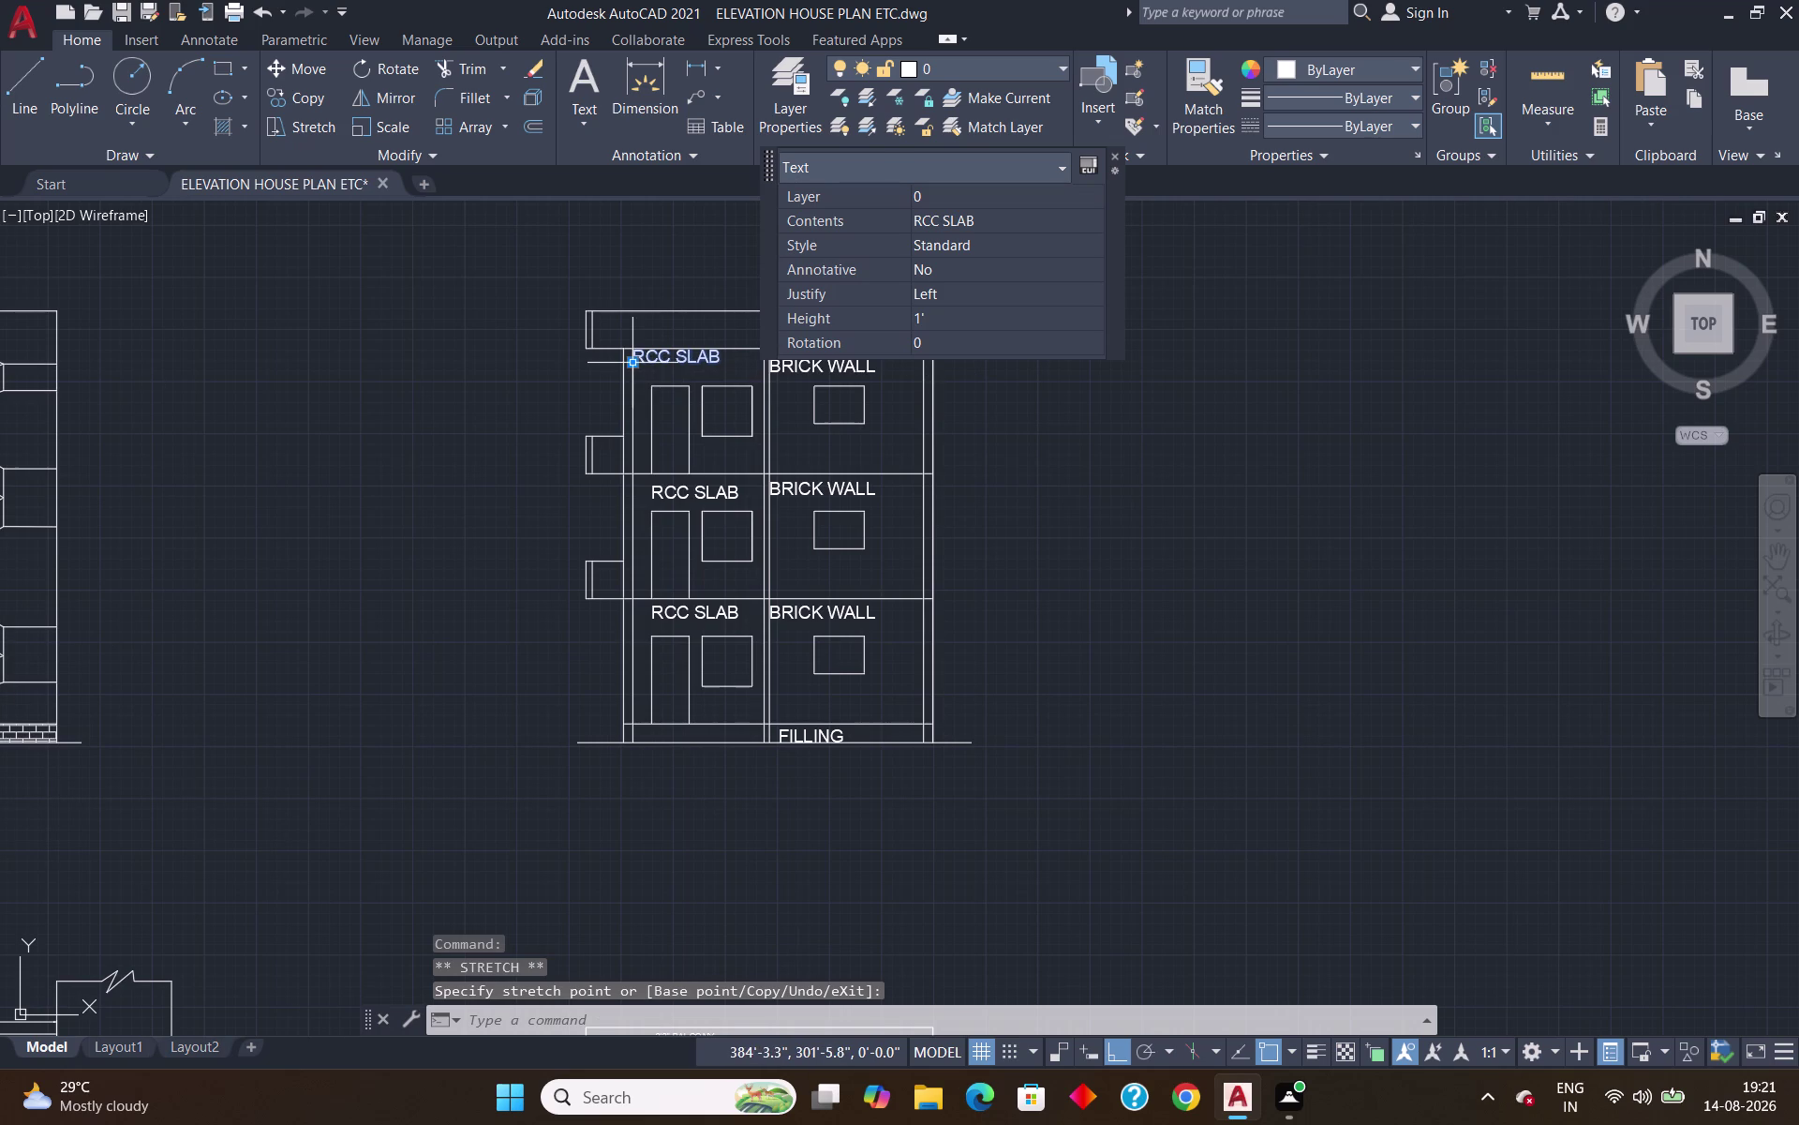
drag(628, 359, 668, 373)
click(668, 373)
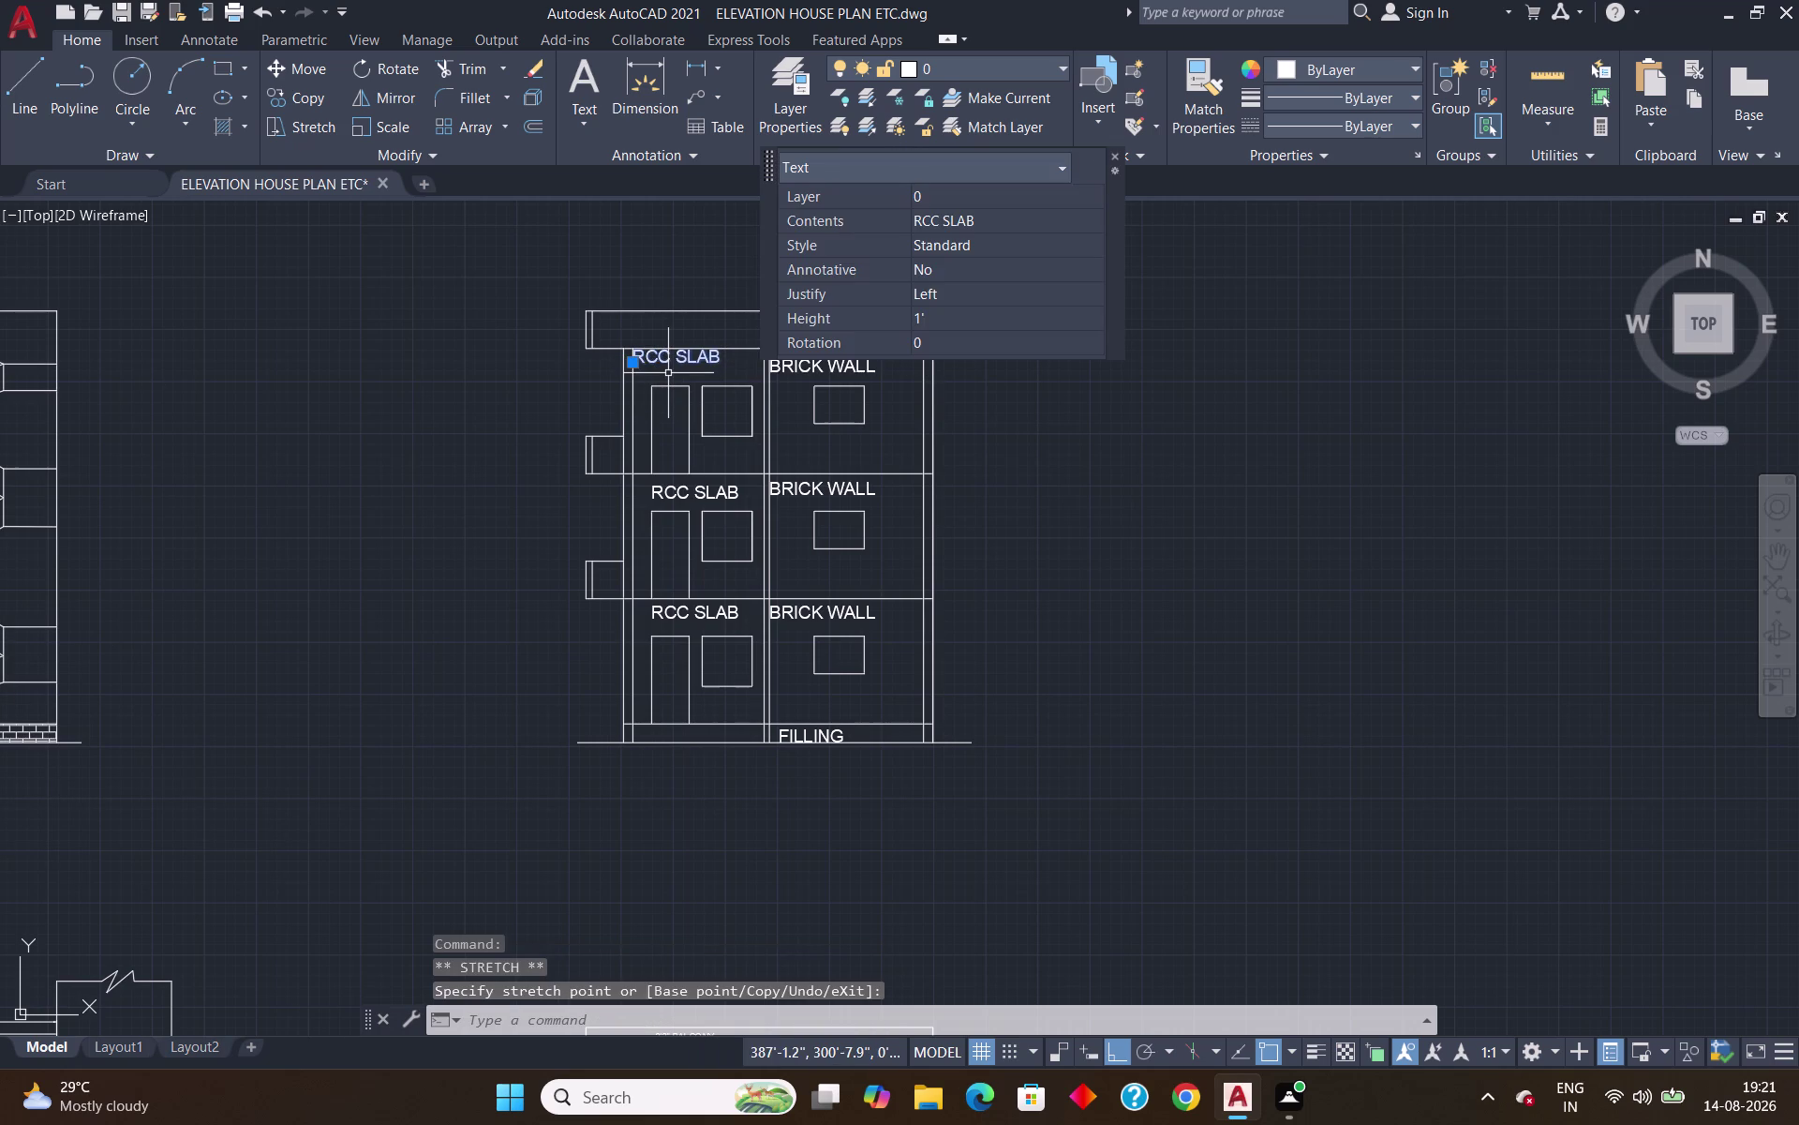
key(Escape)
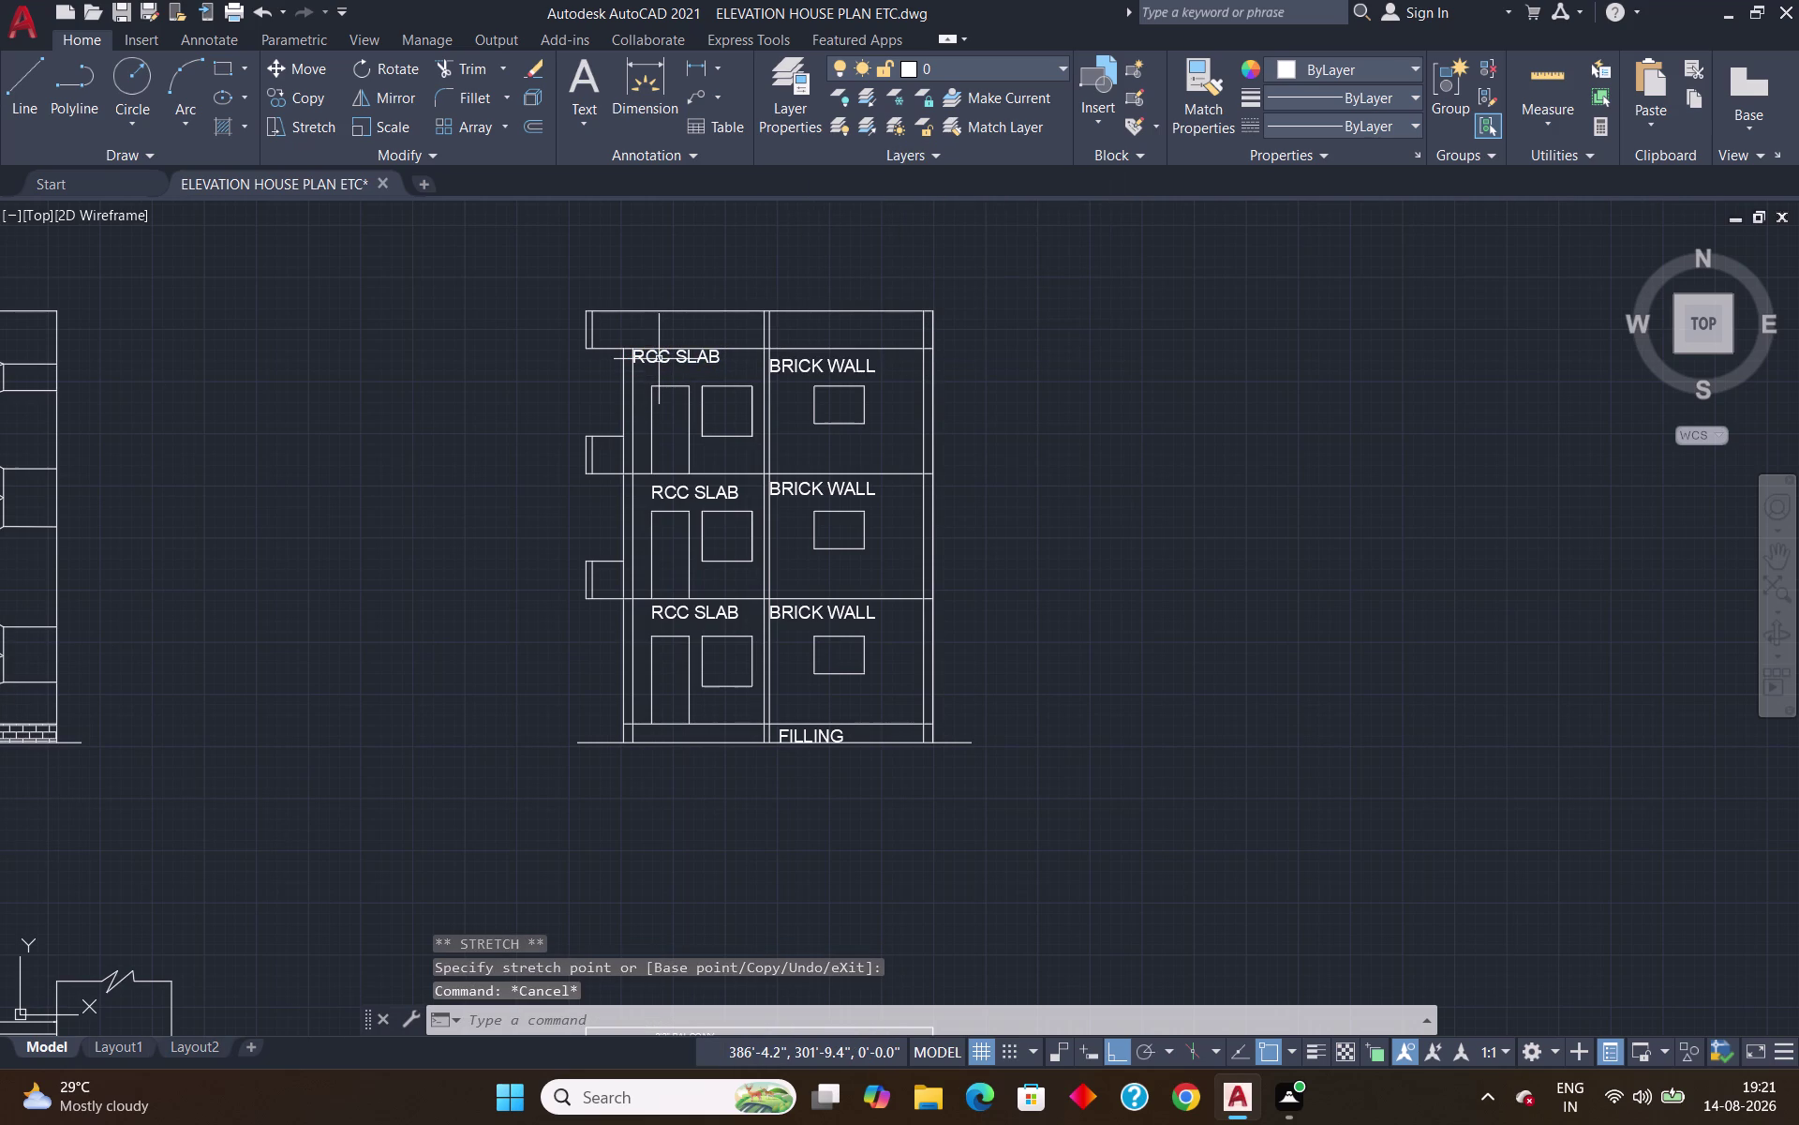
click(658, 358)
click(631, 365)
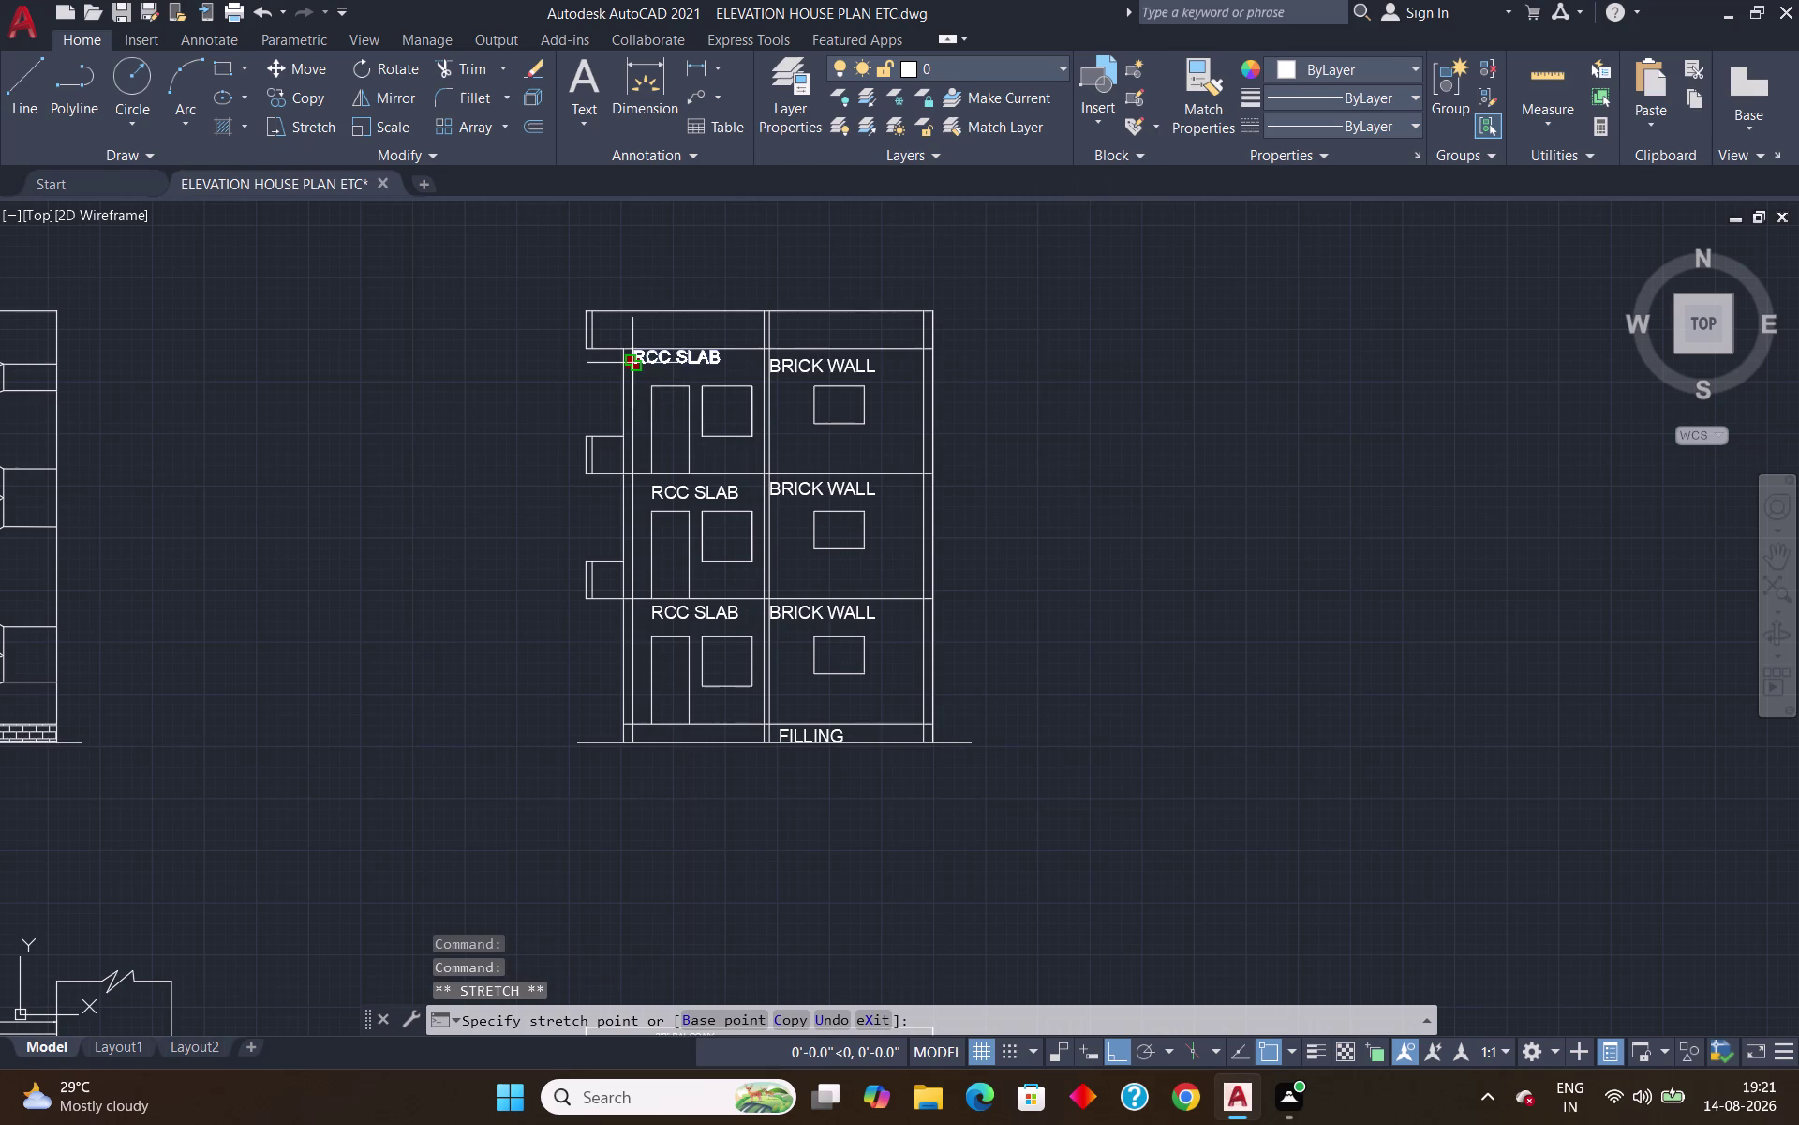
click(677, 362)
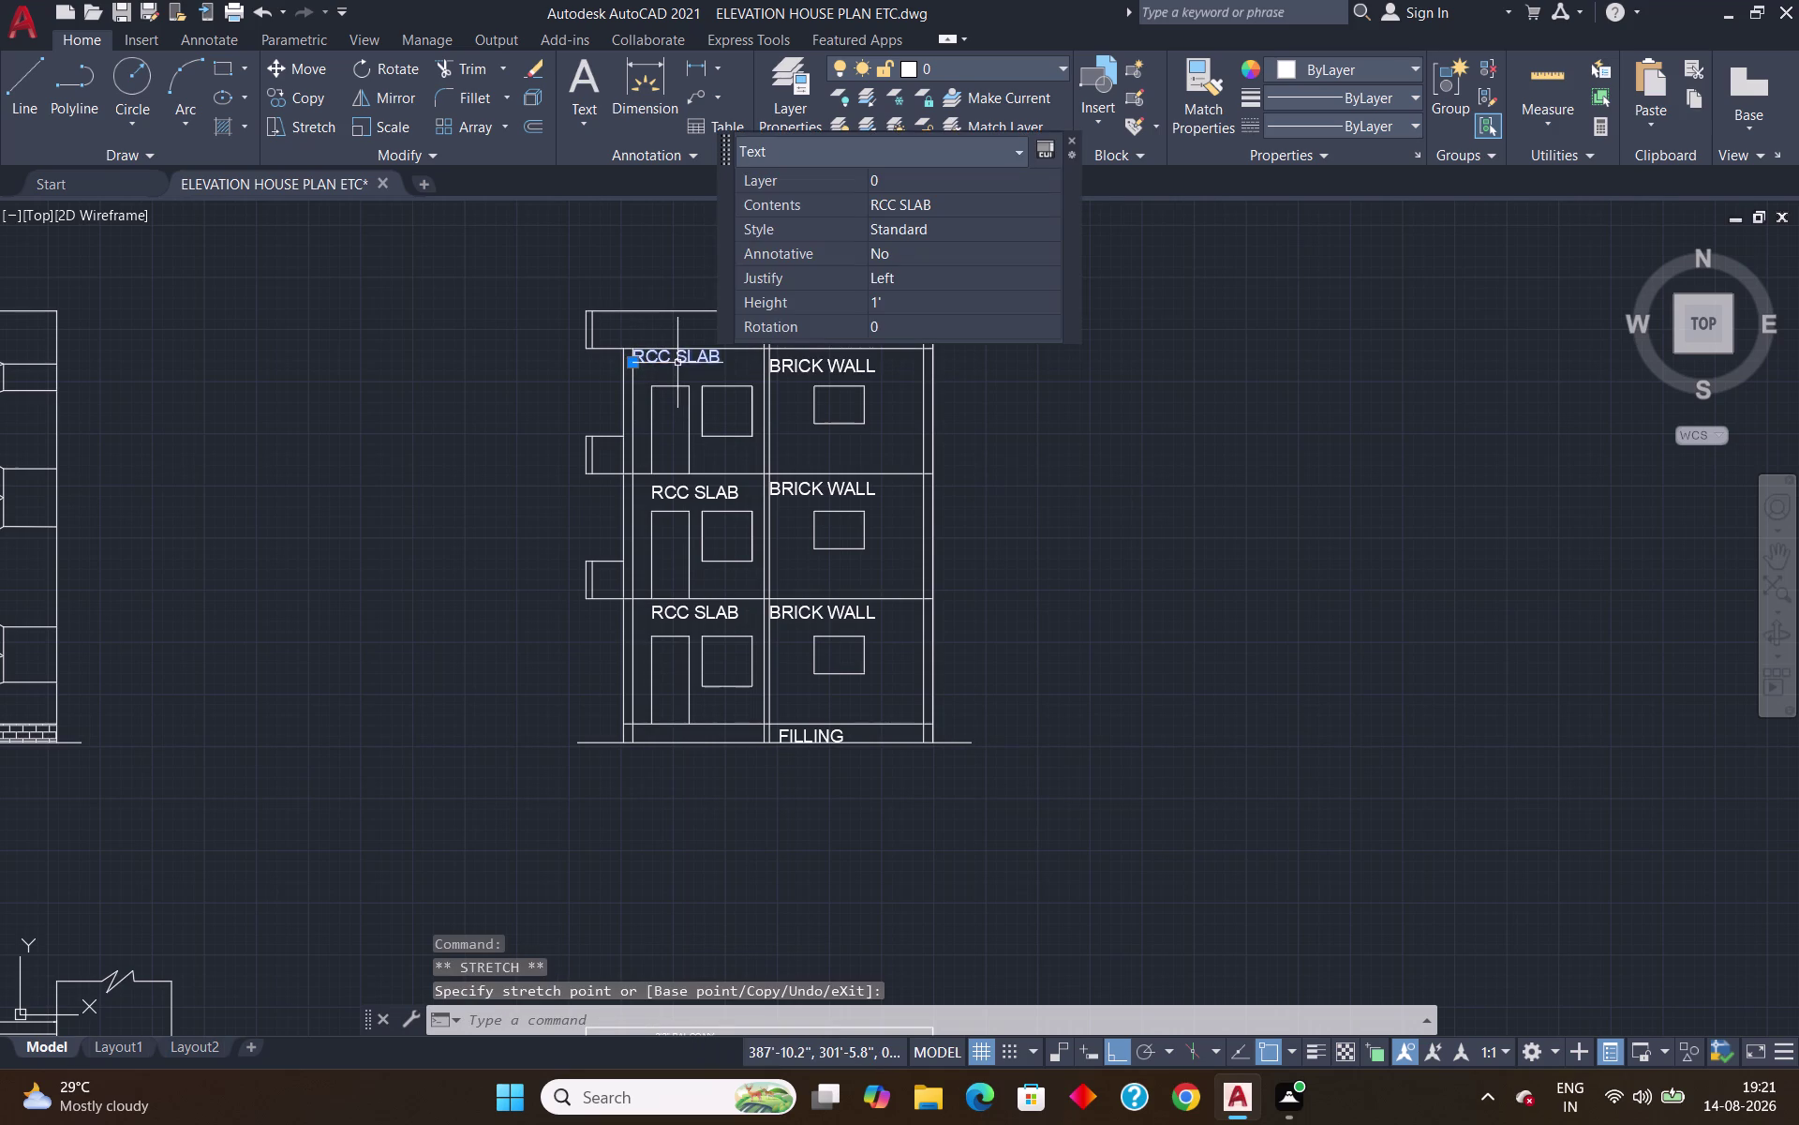
key(m)
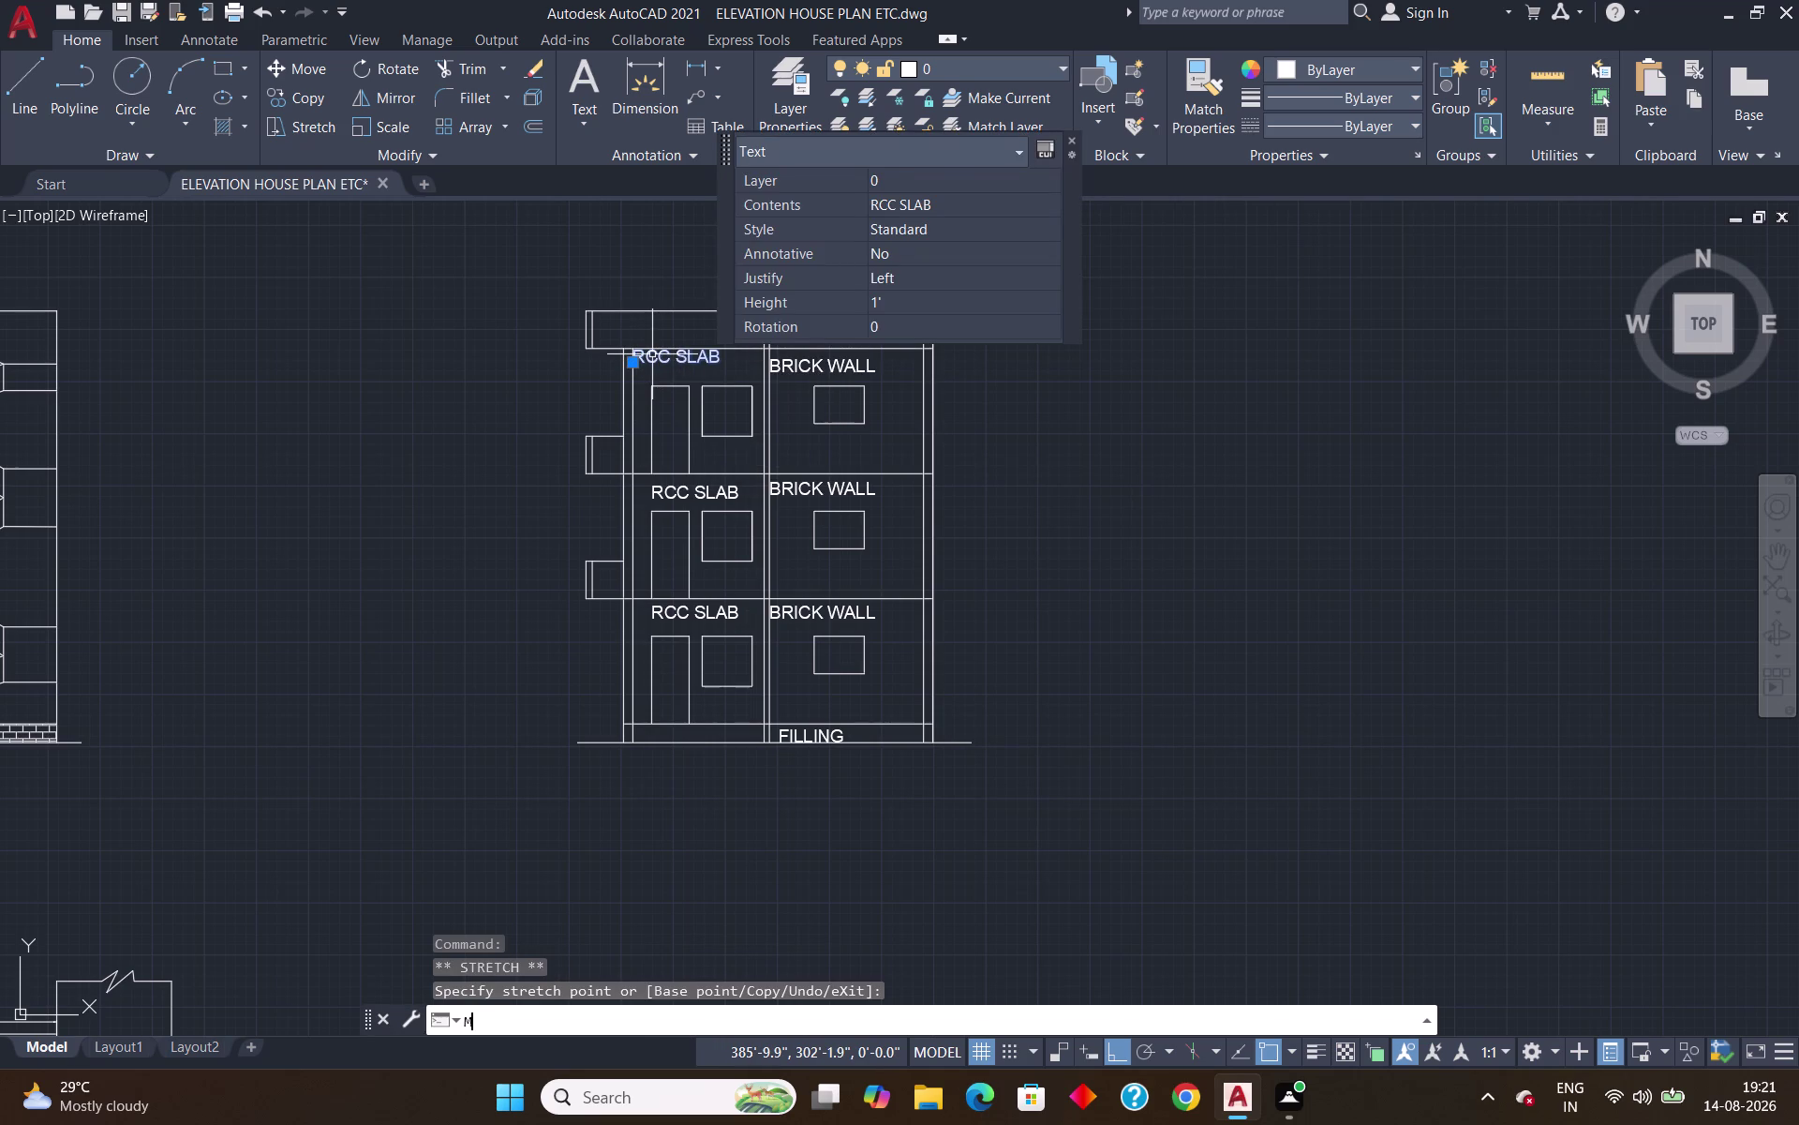
key(Return)
click(638, 362)
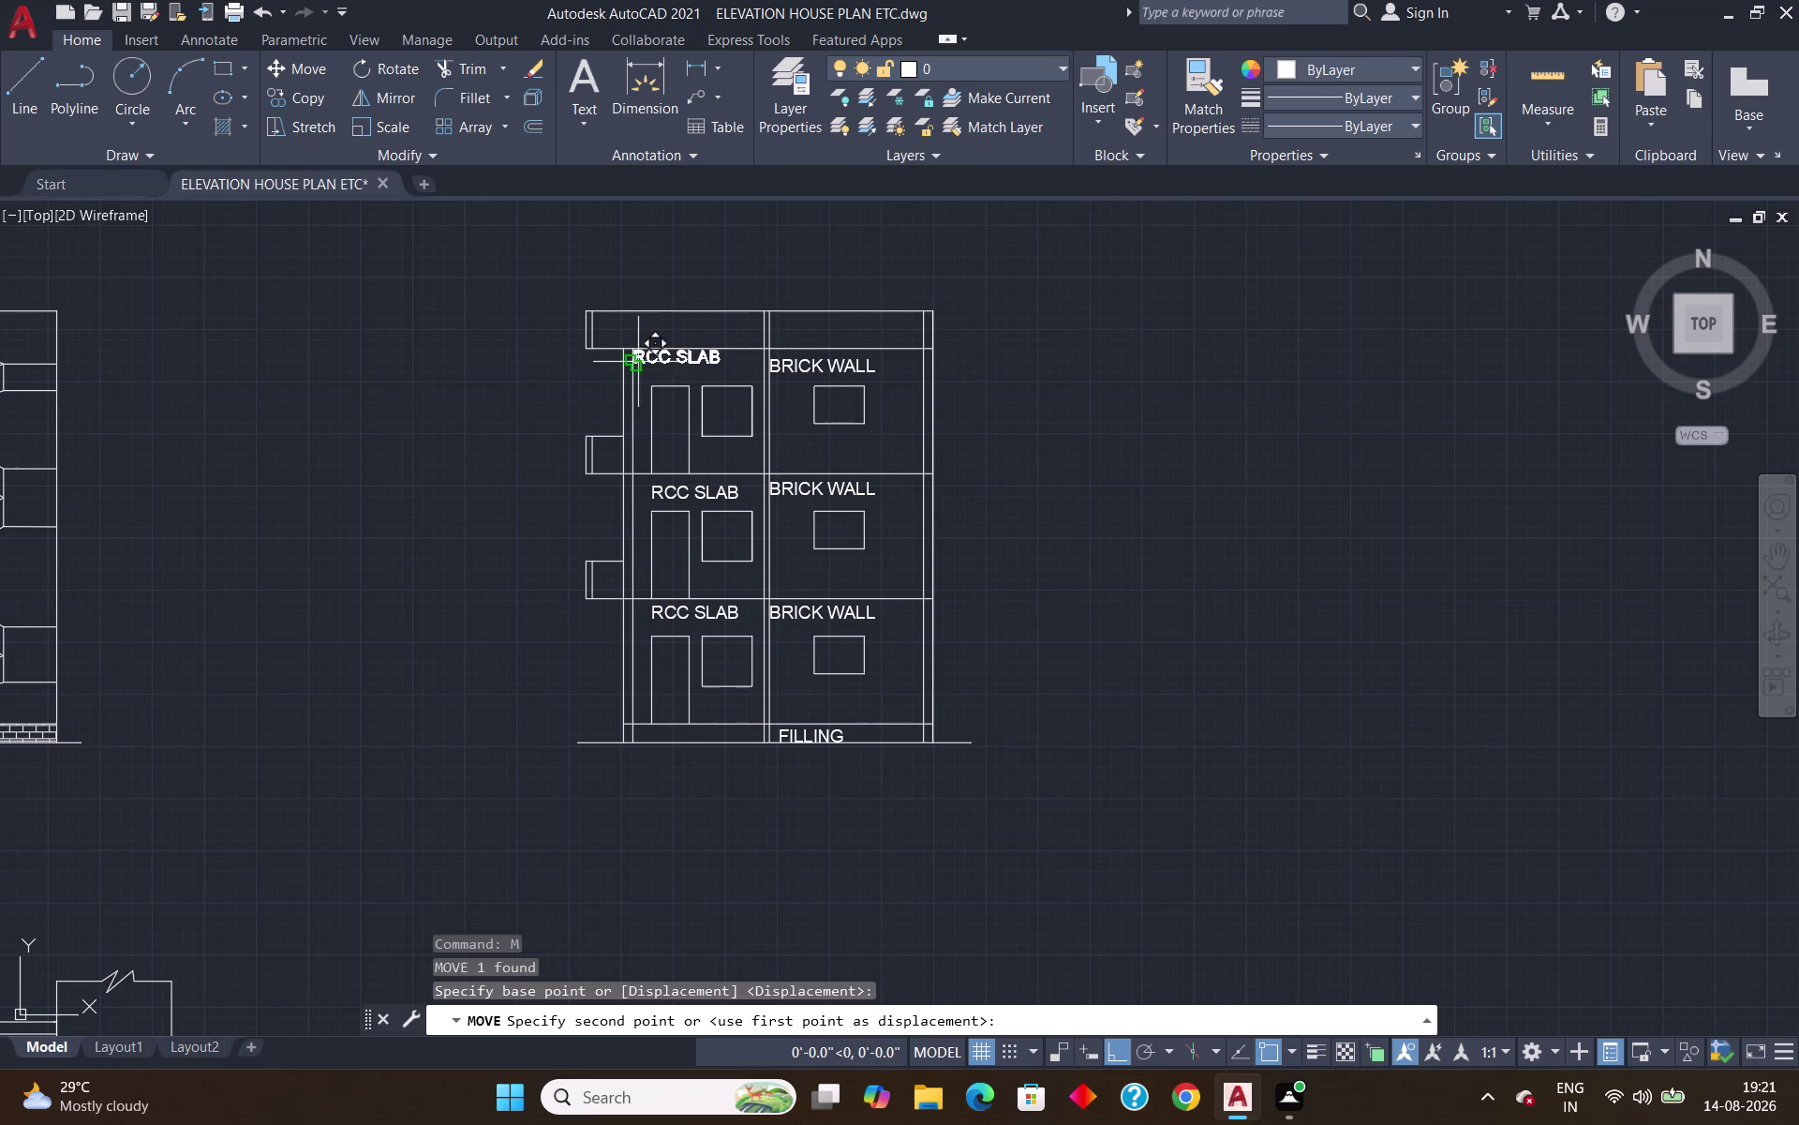
click(668, 367)
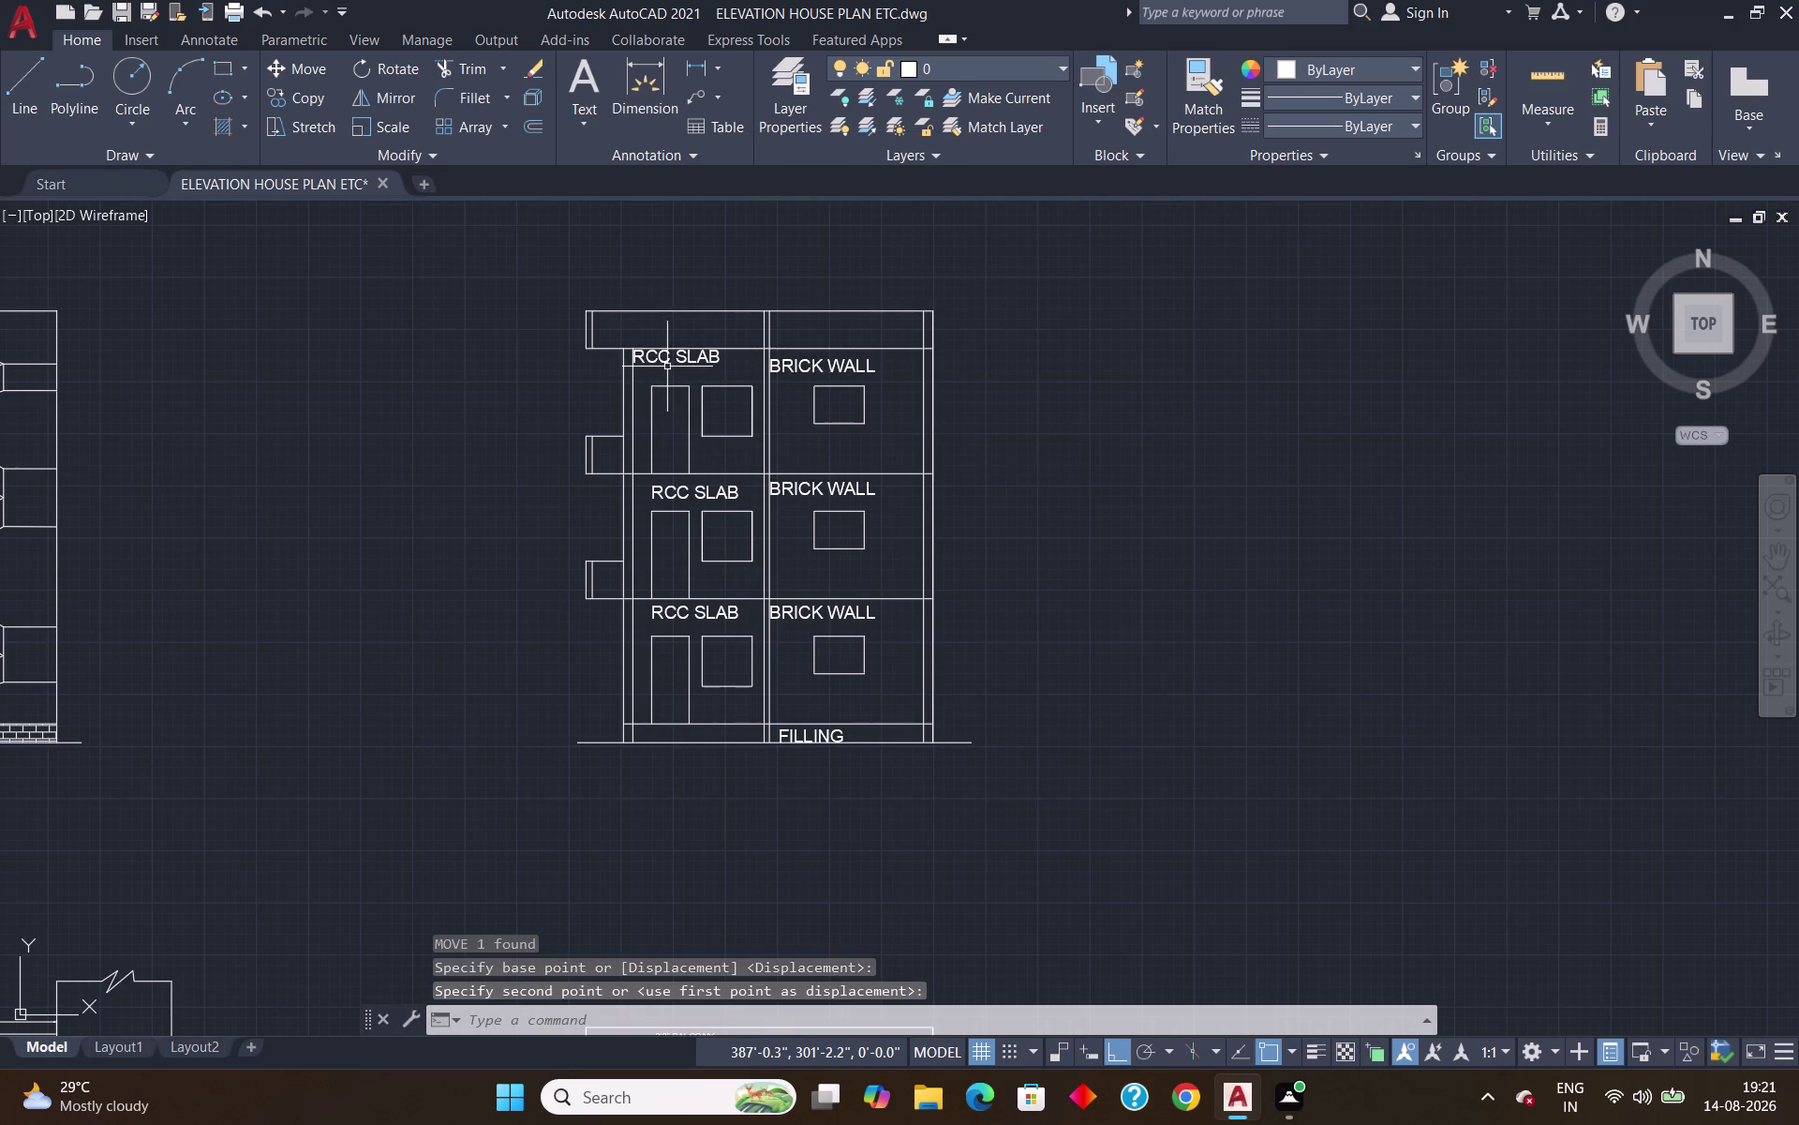
click(676, 355)
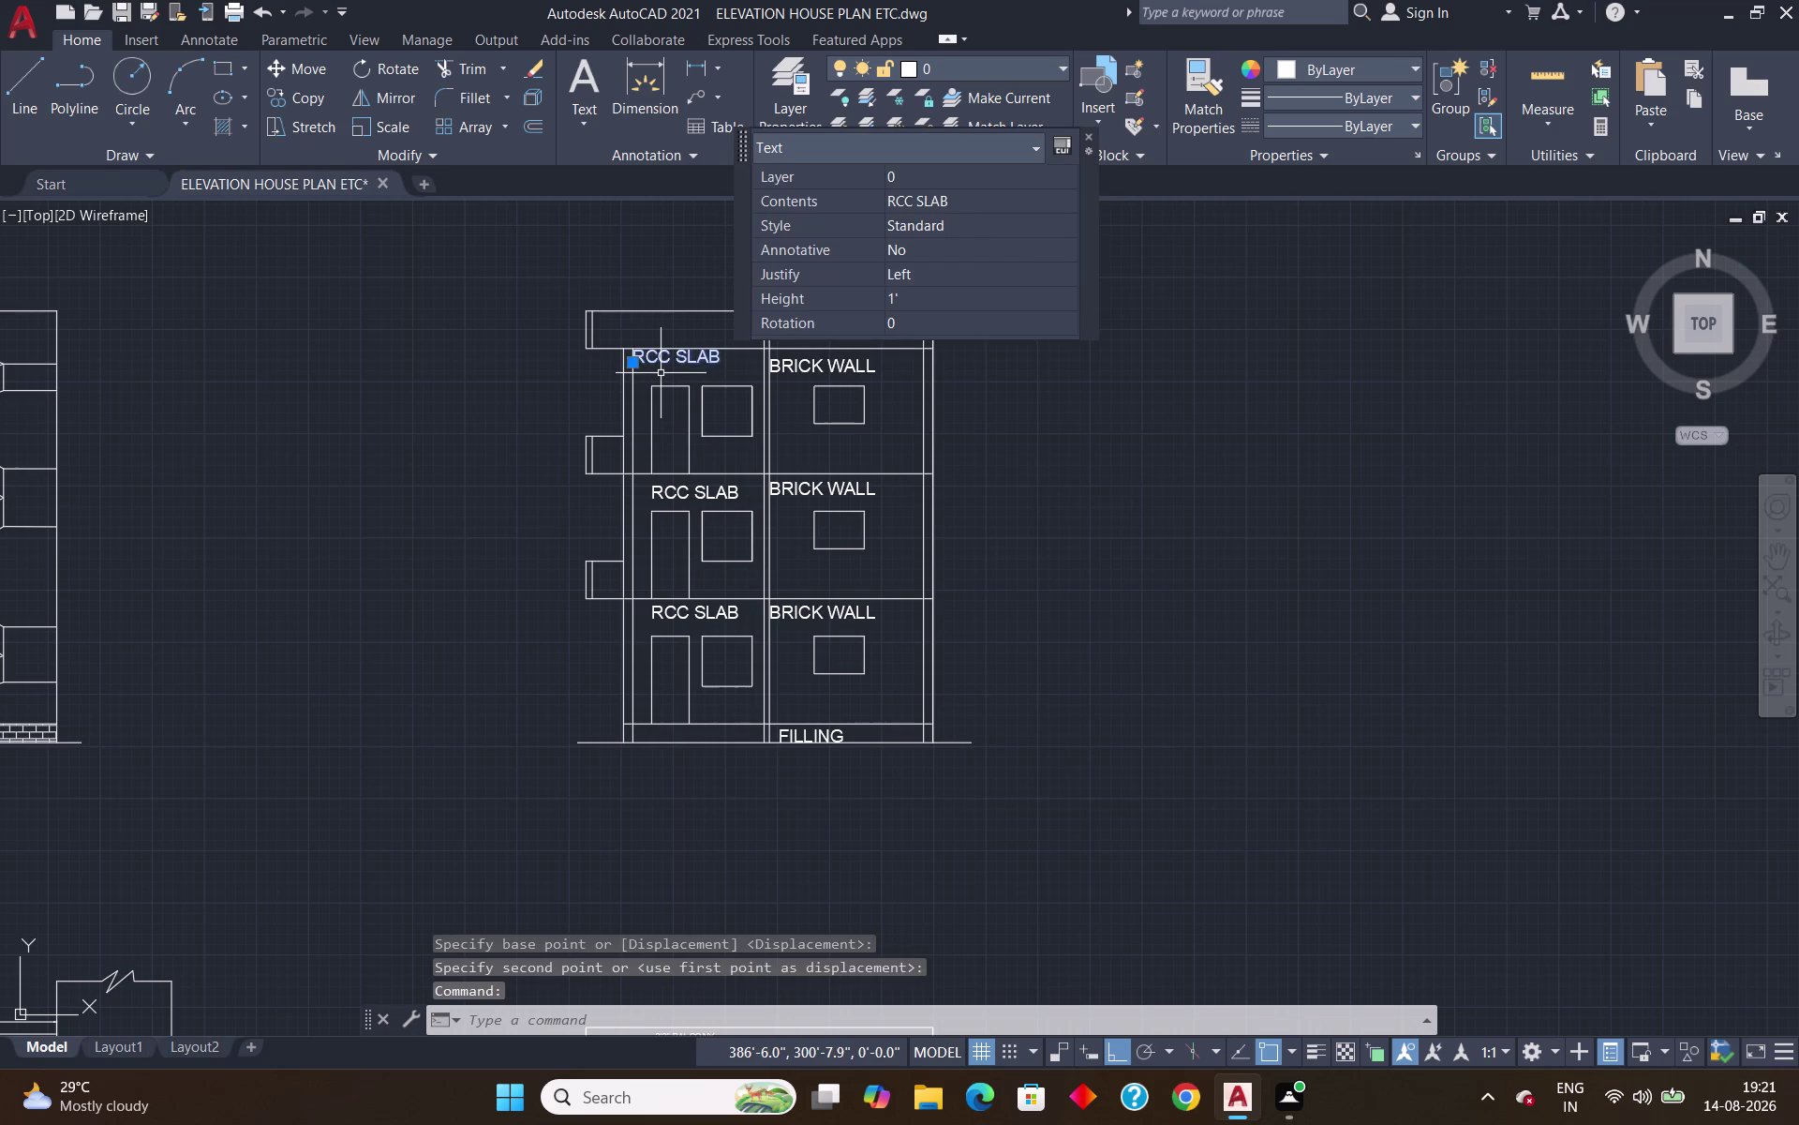
key(m)
key(Return)
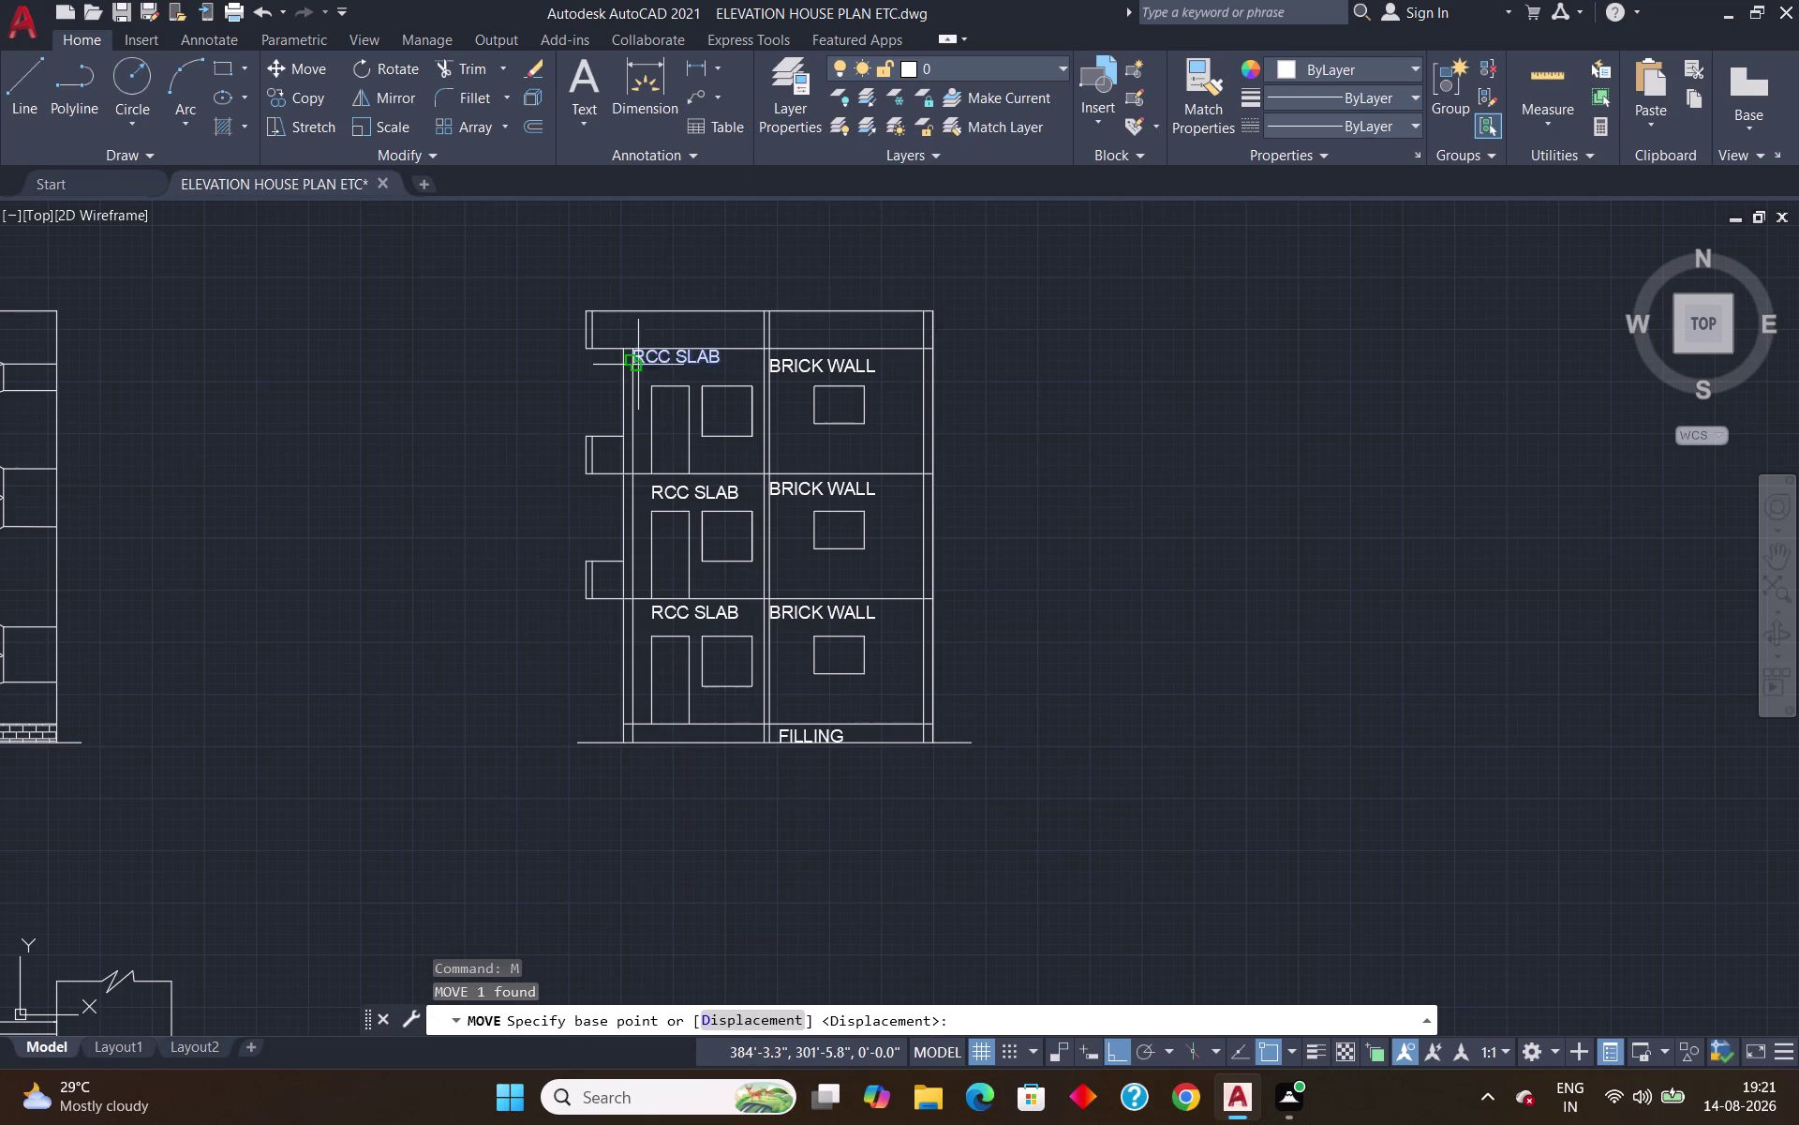
click(637, 363)
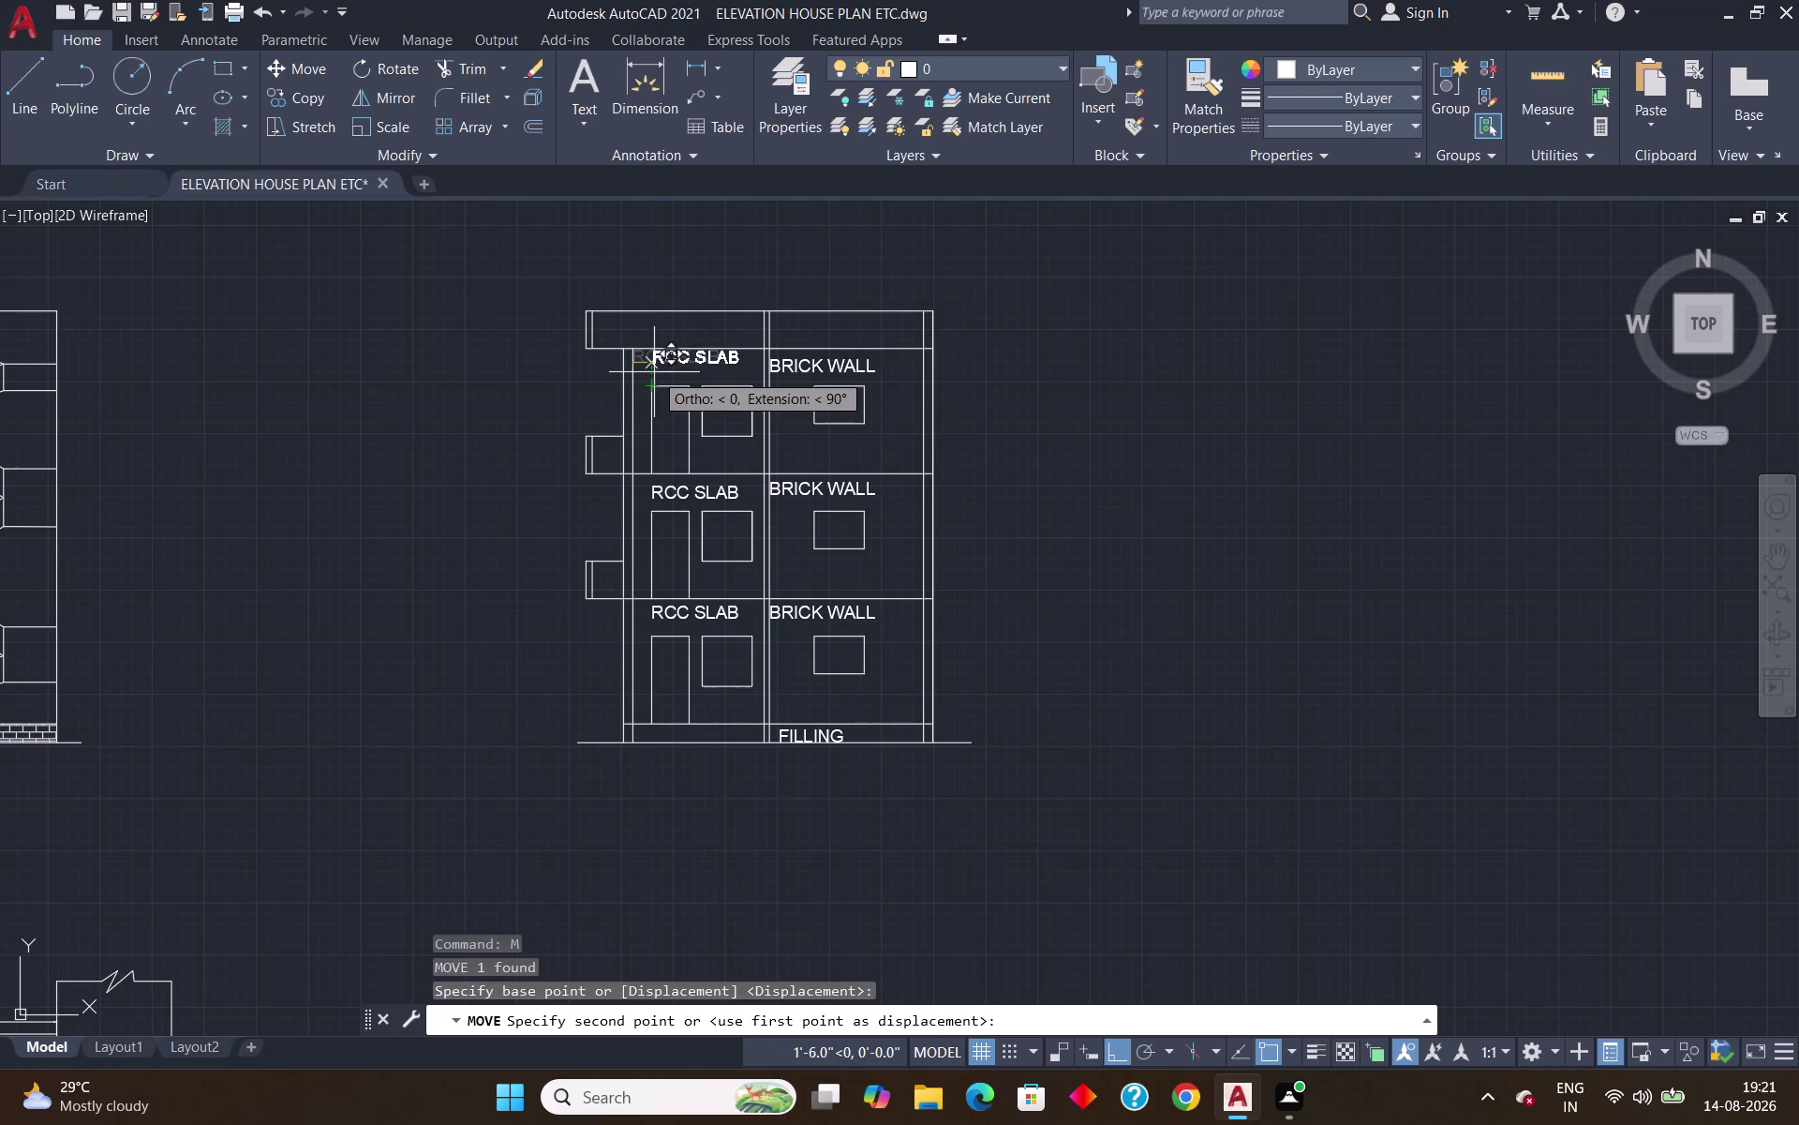
click(654, 375)
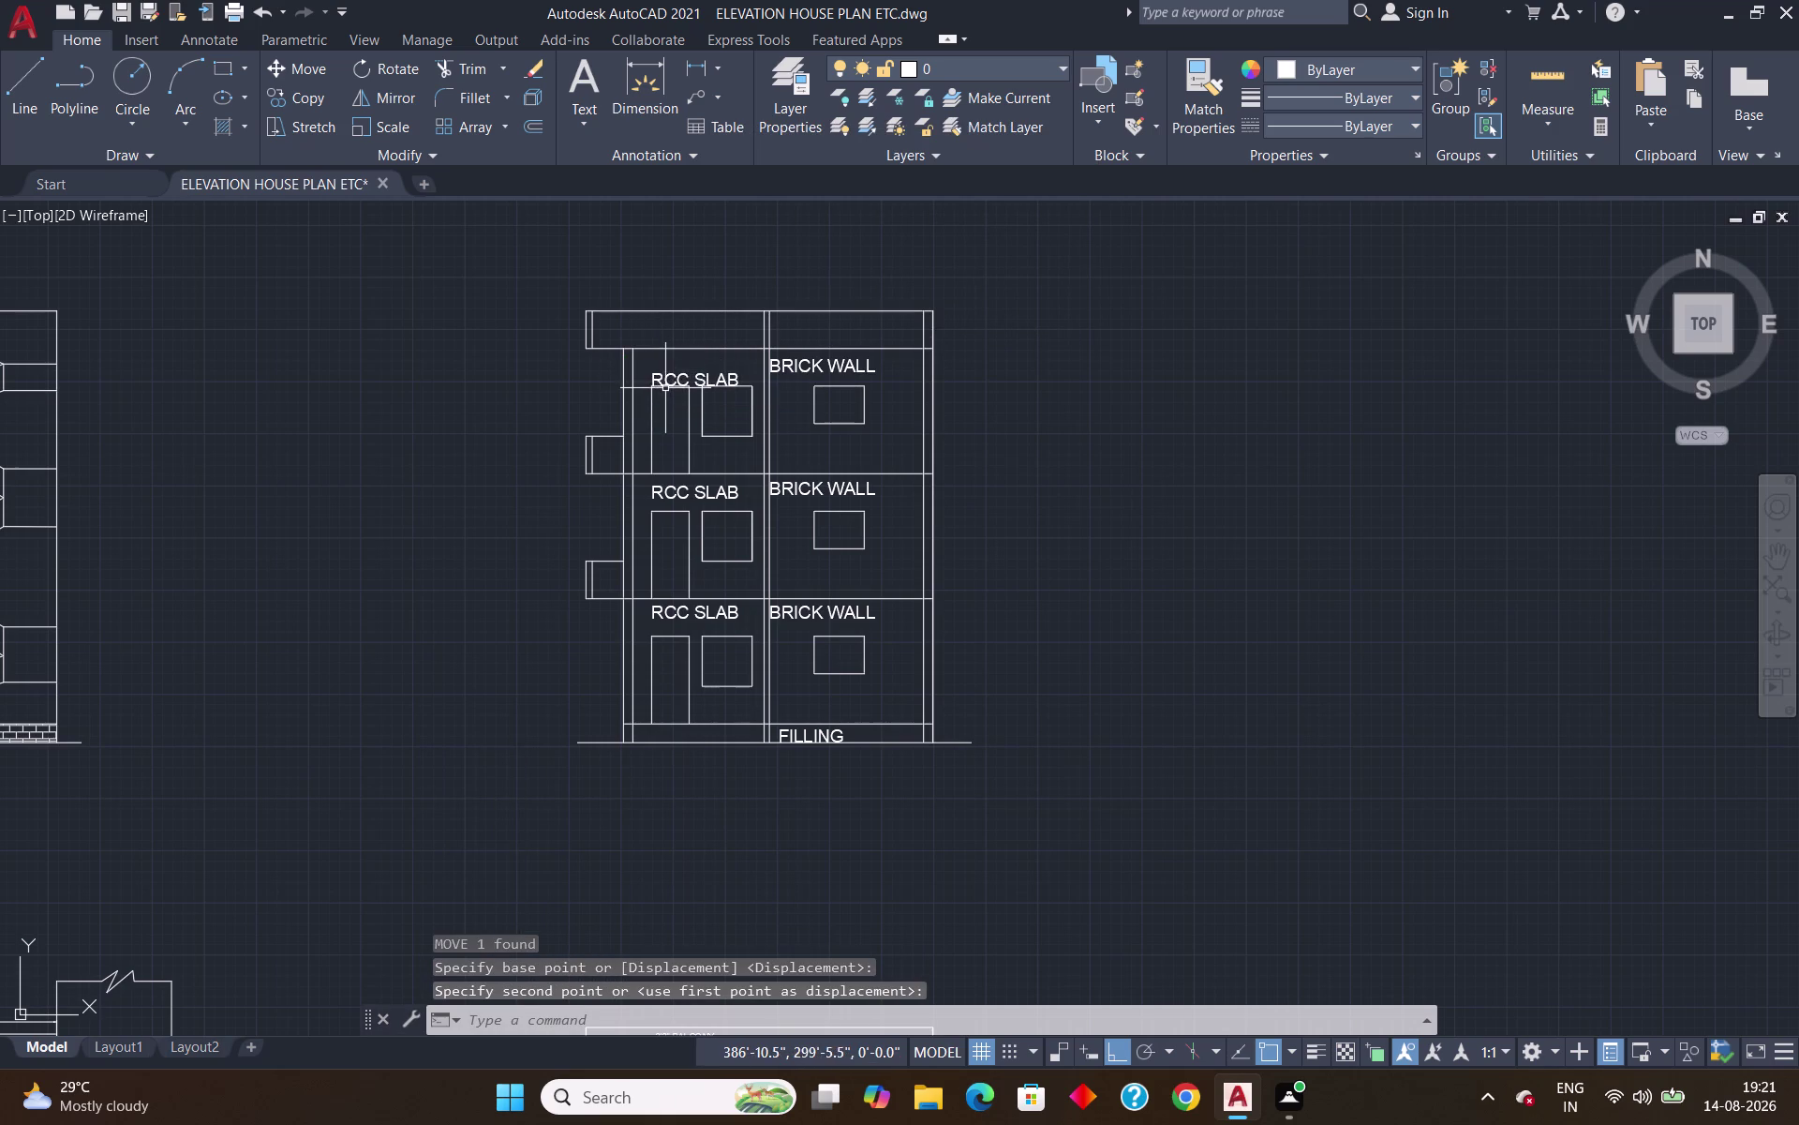
click(663, 378)
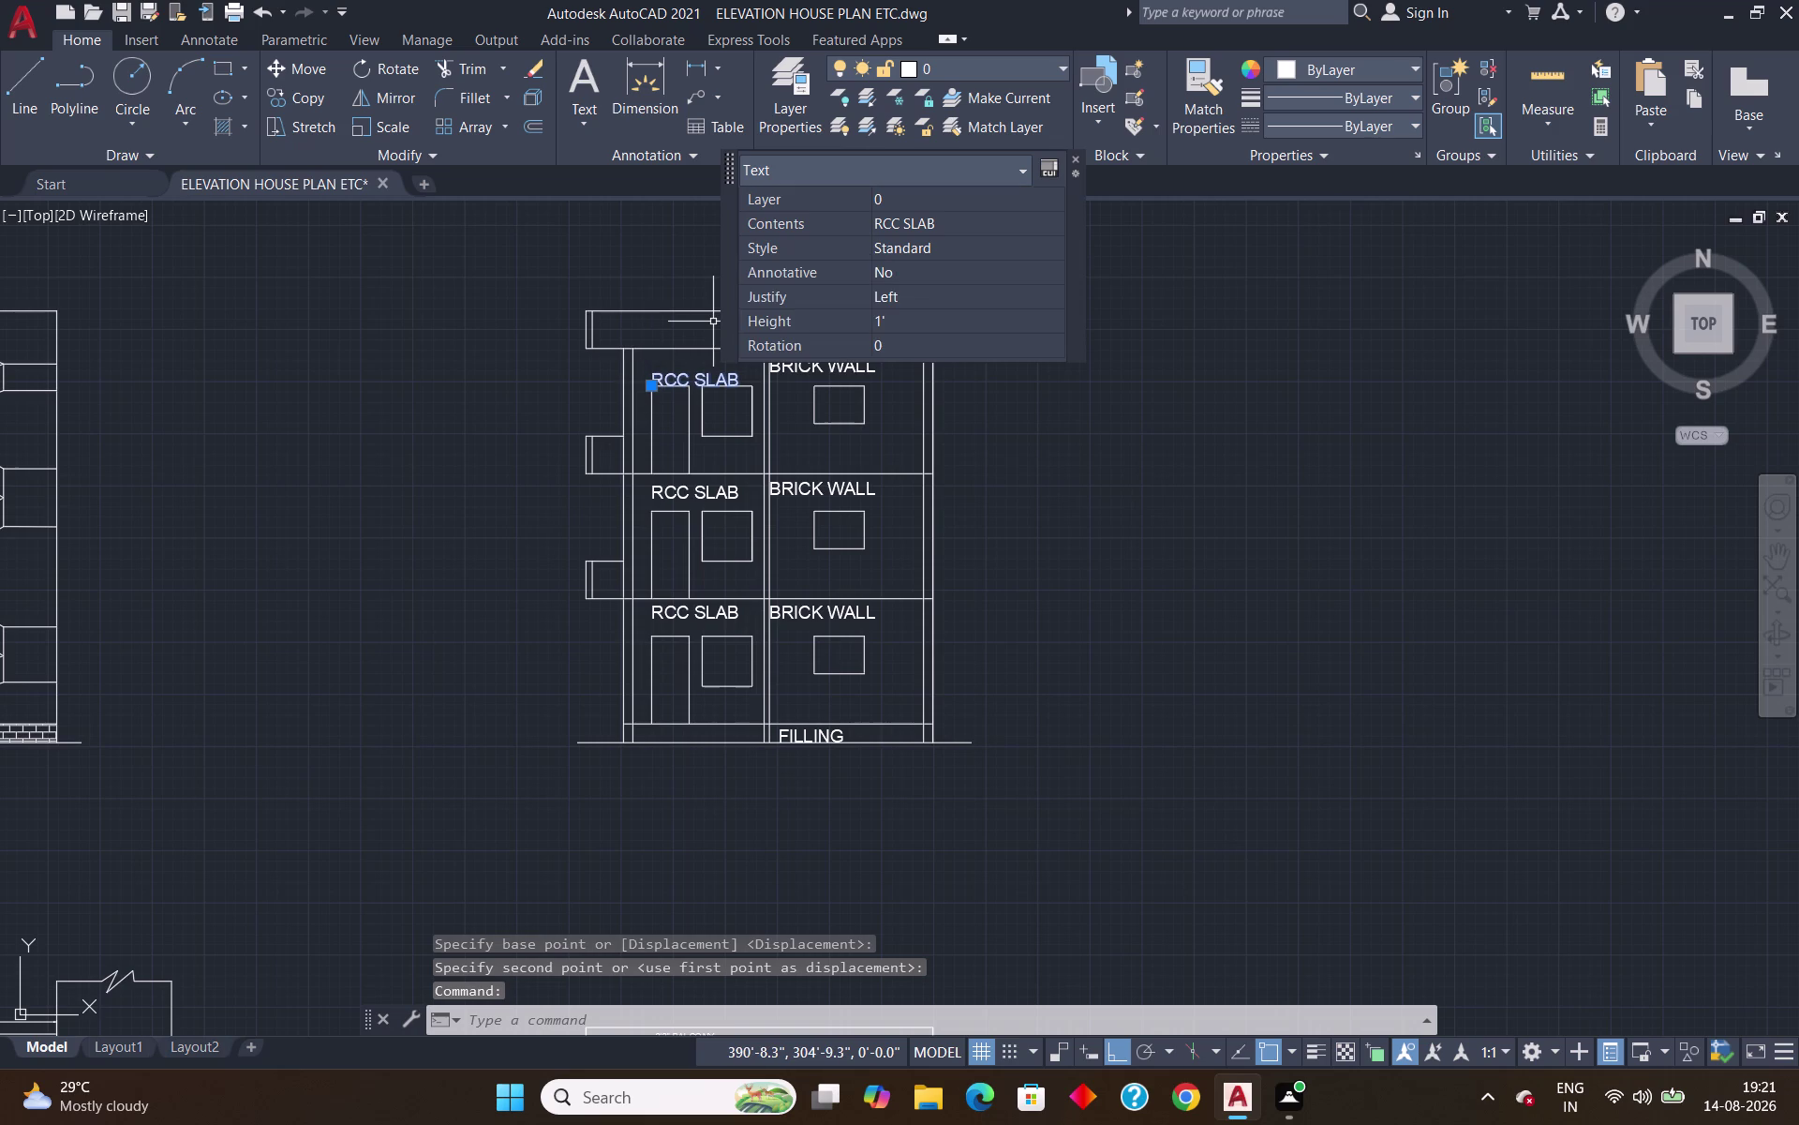
key(F8)
key(m)
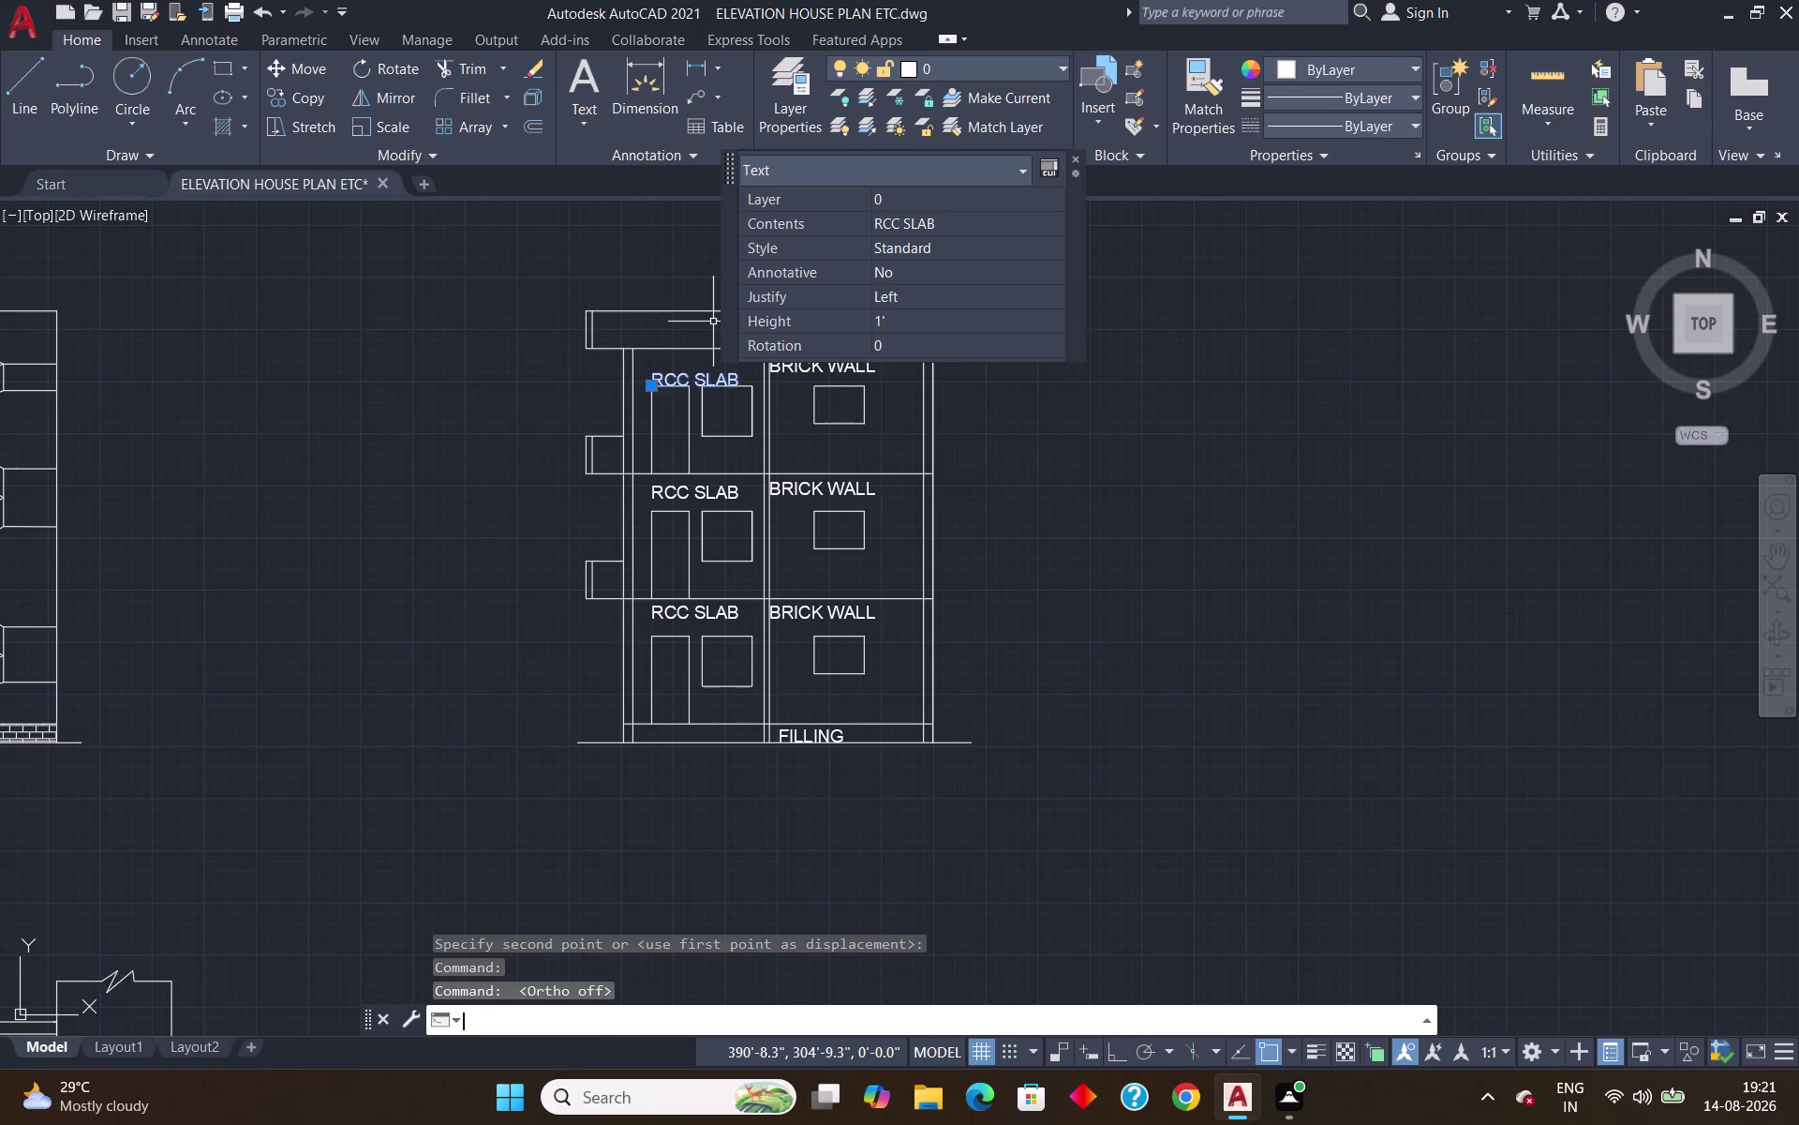
key(Return)
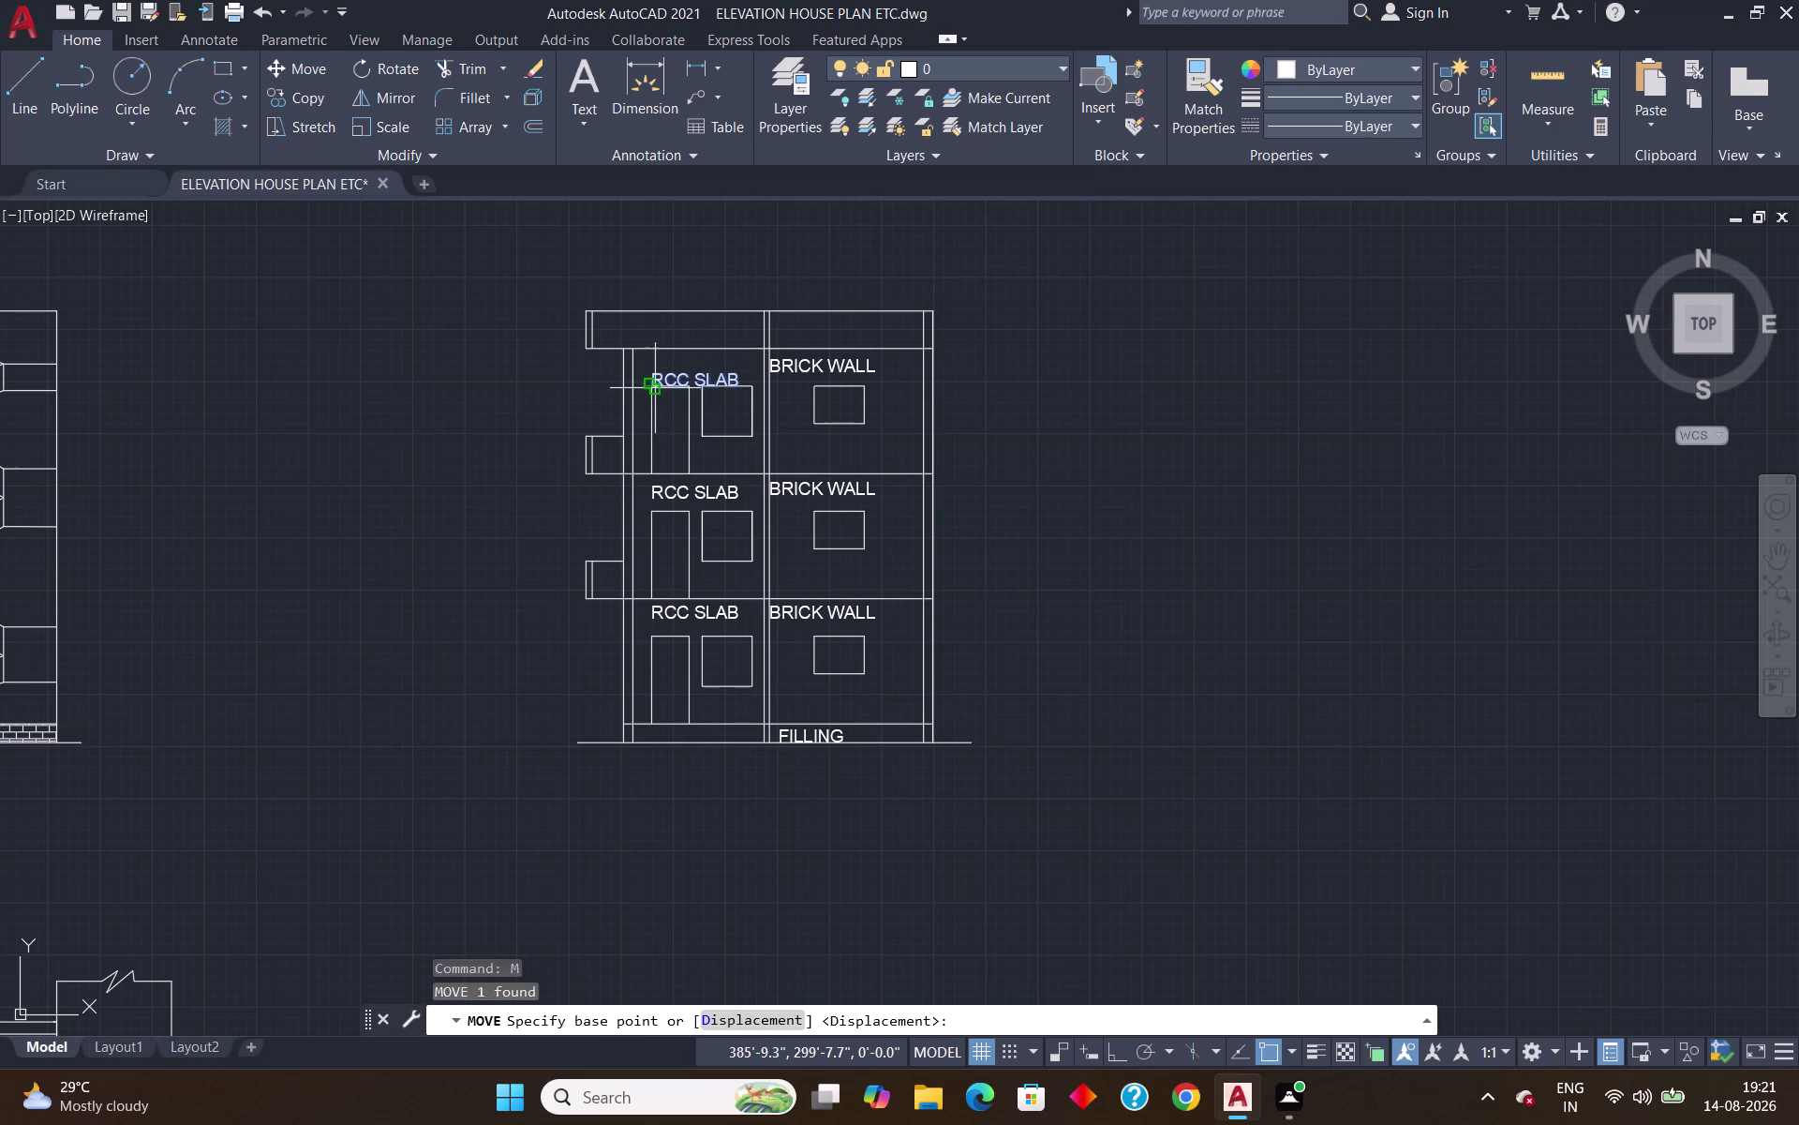
click(655, 388)
click(652, 371)
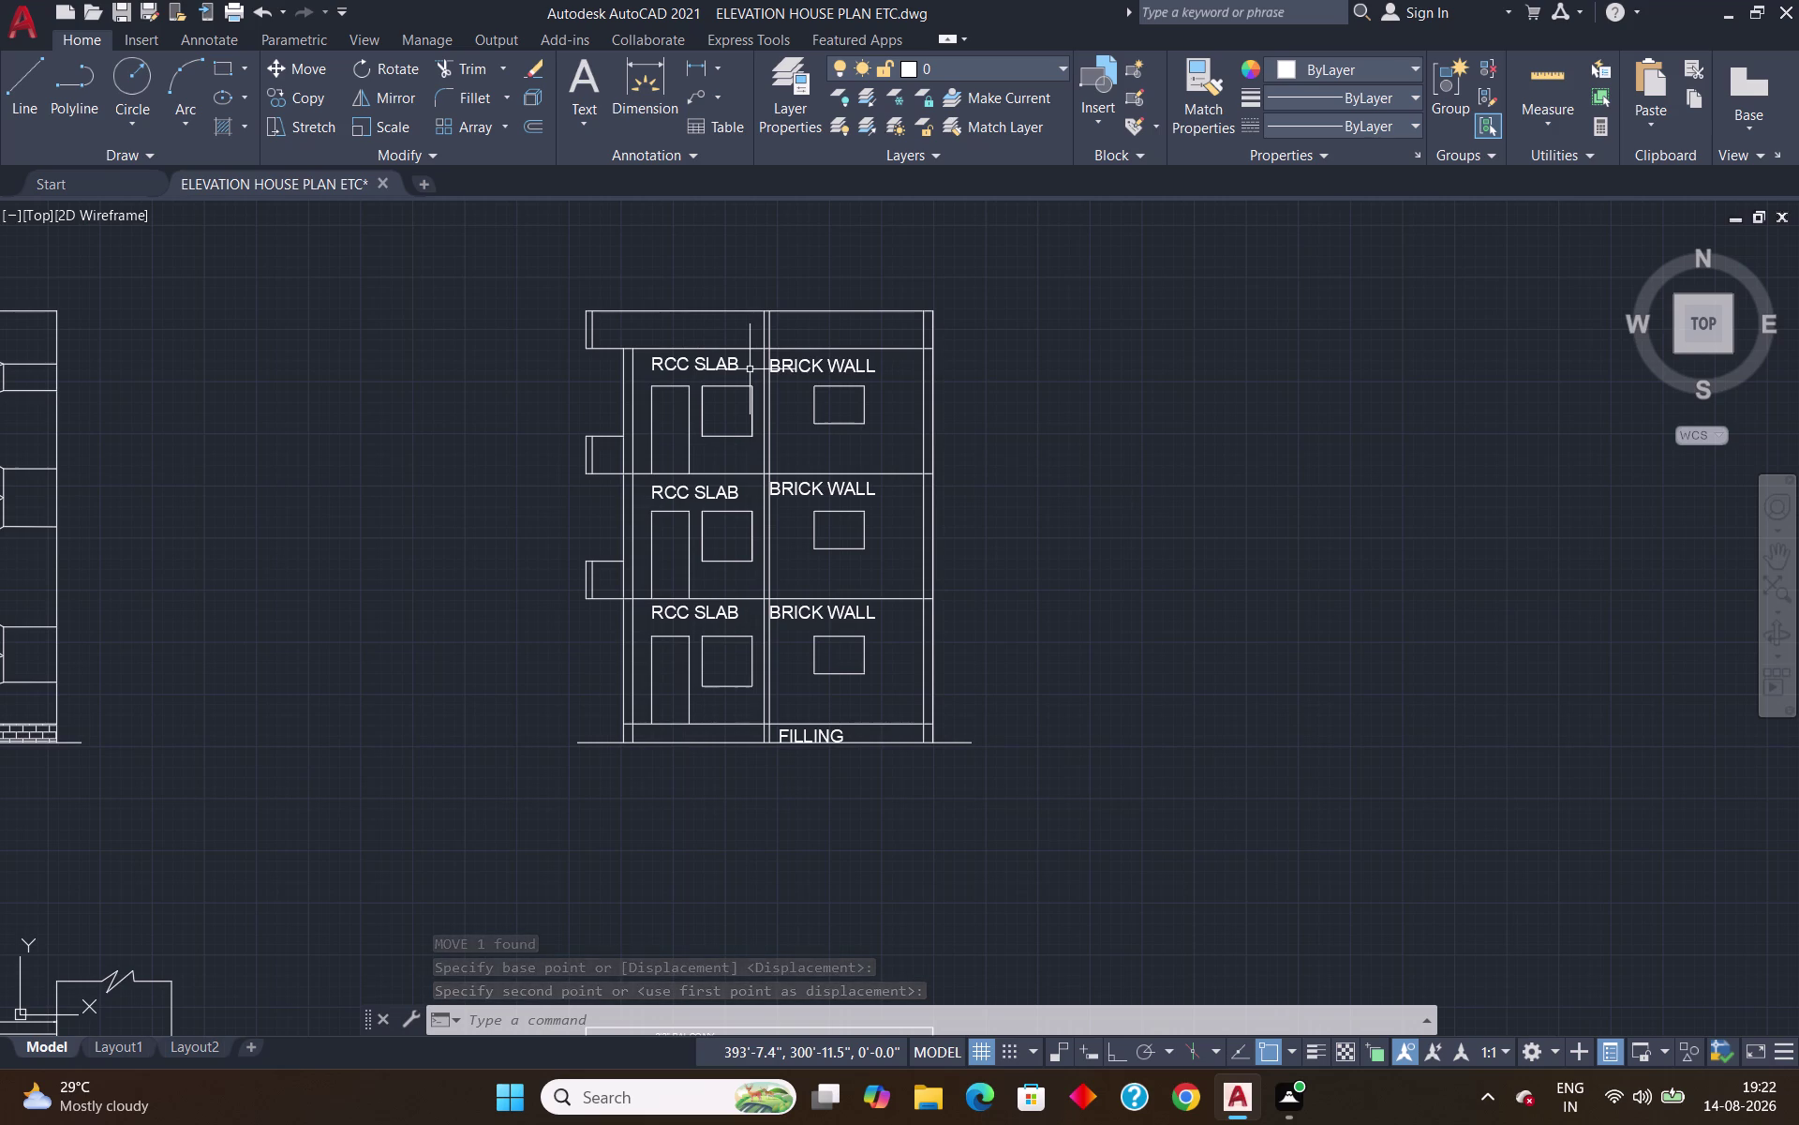
Draw a trial line beside the top-floor BRICK WALL label, then cancel and delete it.
key(l)
key(Return)
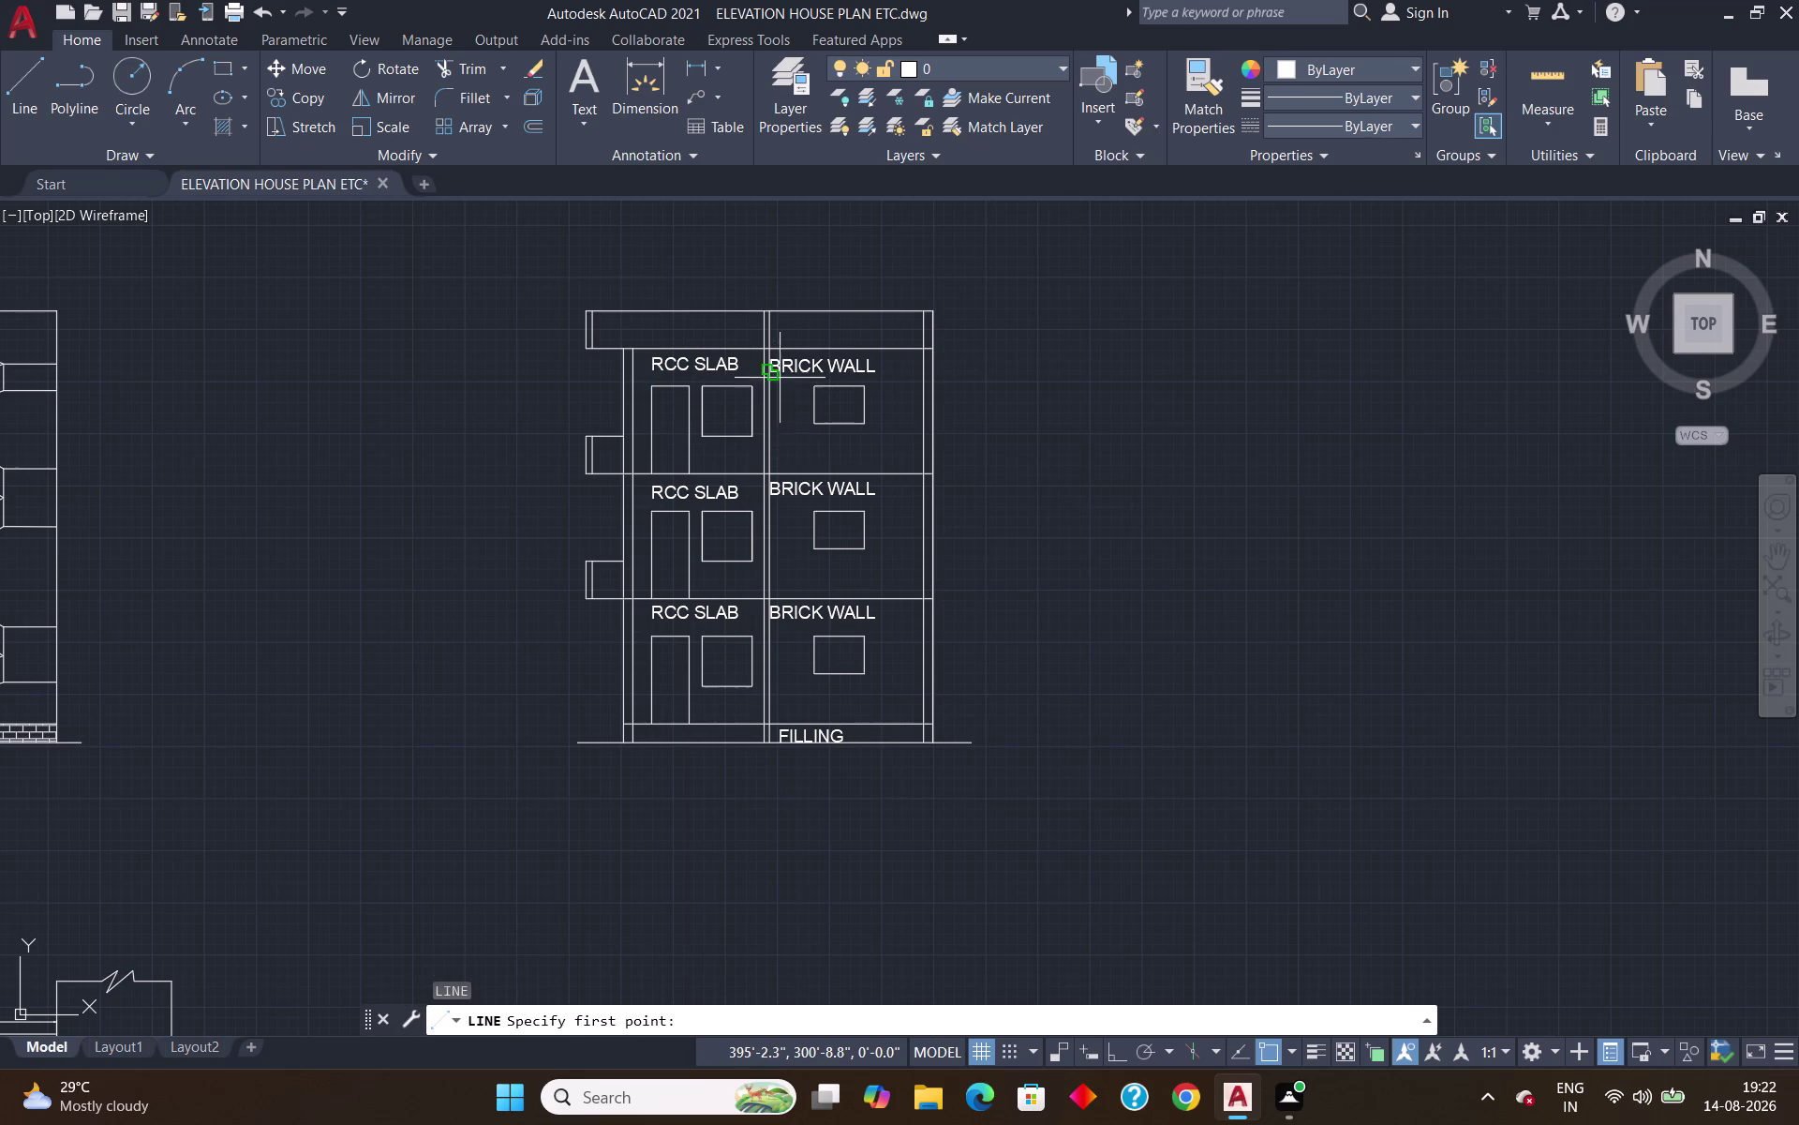
scroll(up, 3)
click(739, 421)
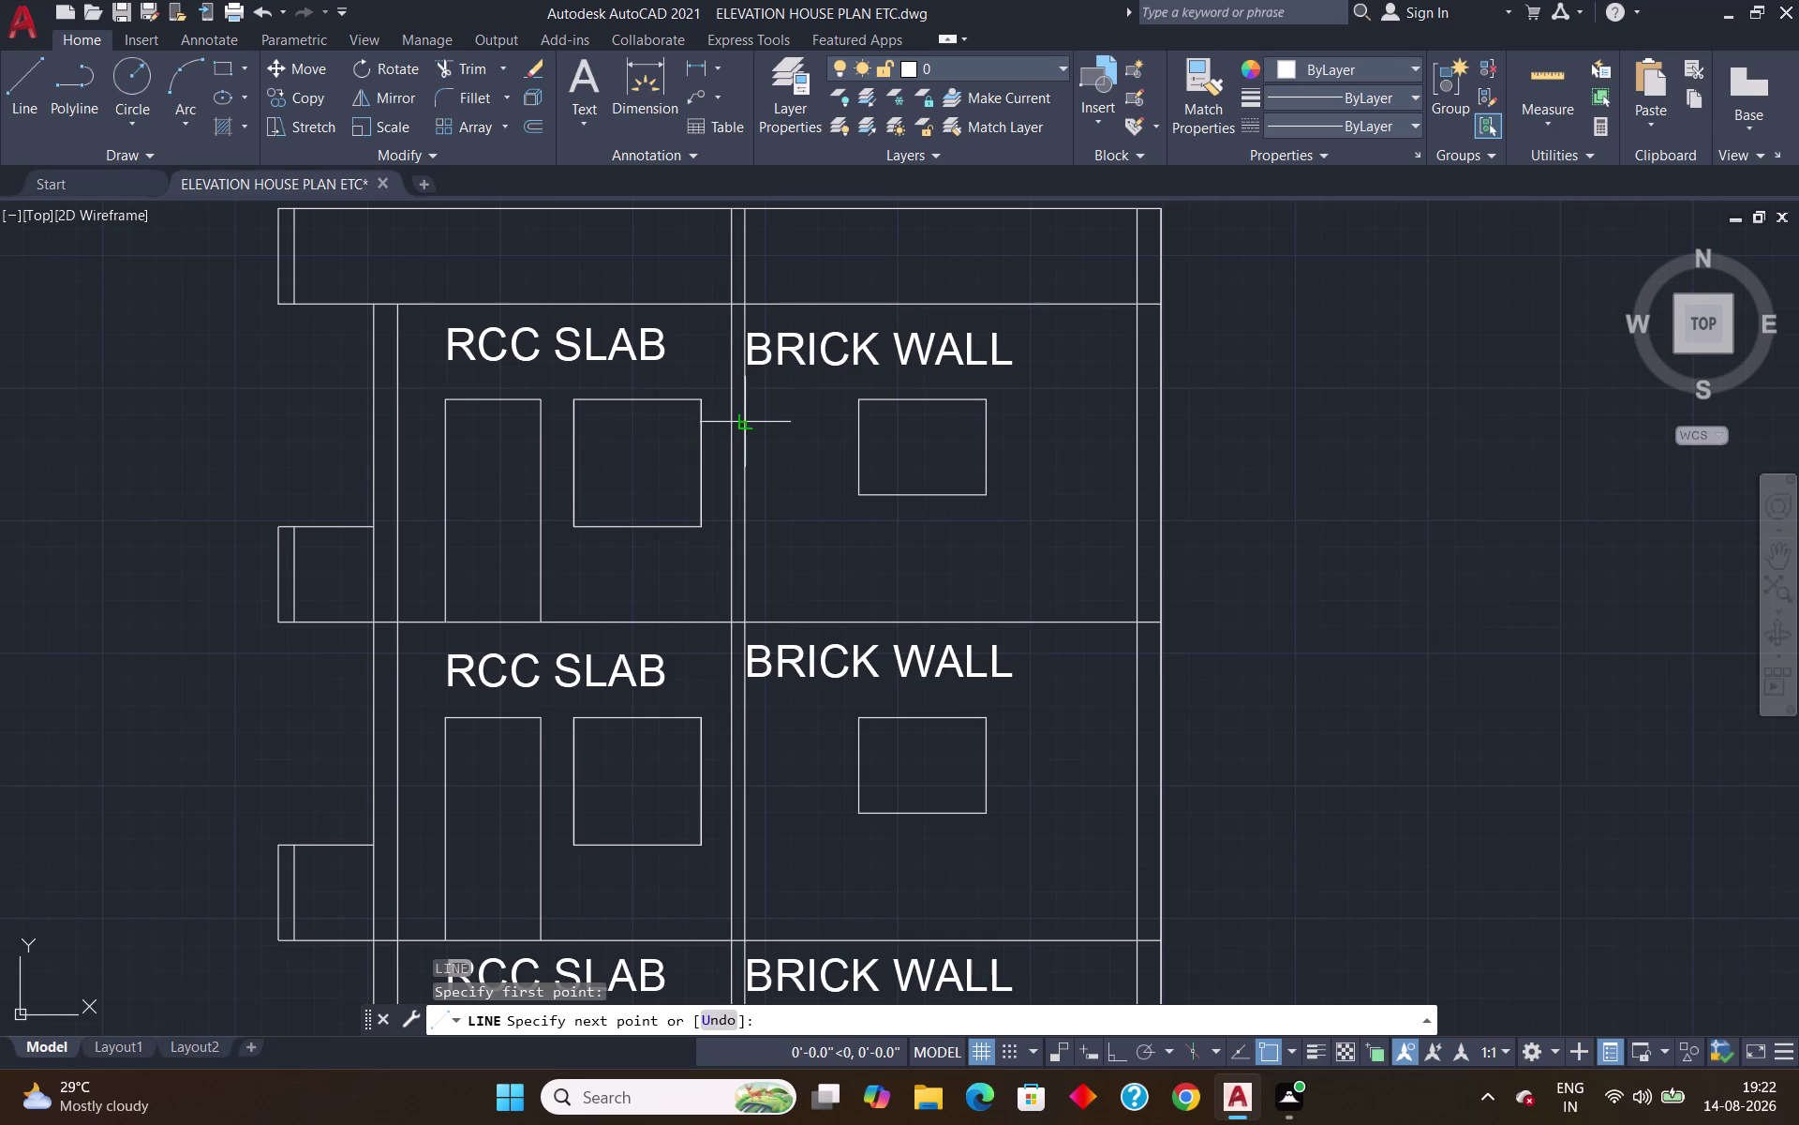
click(780, 377)
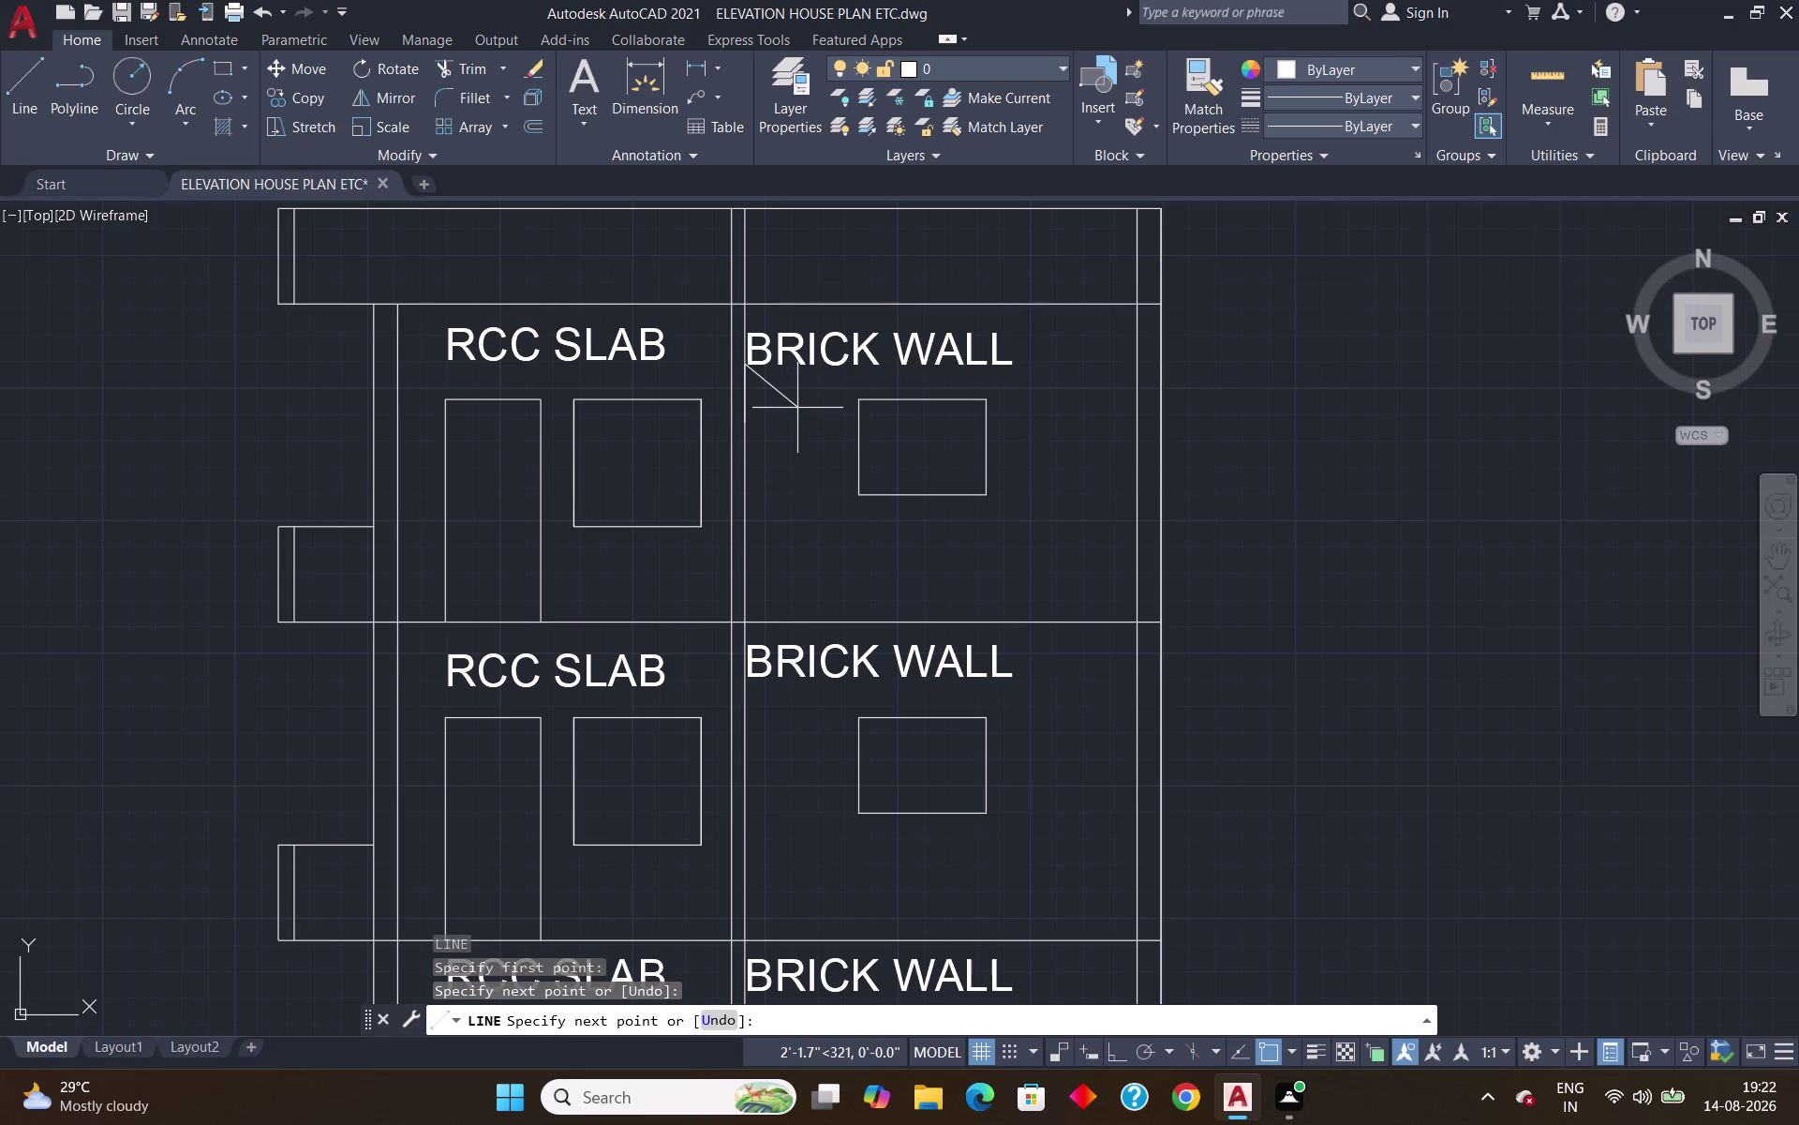
key(Escape)
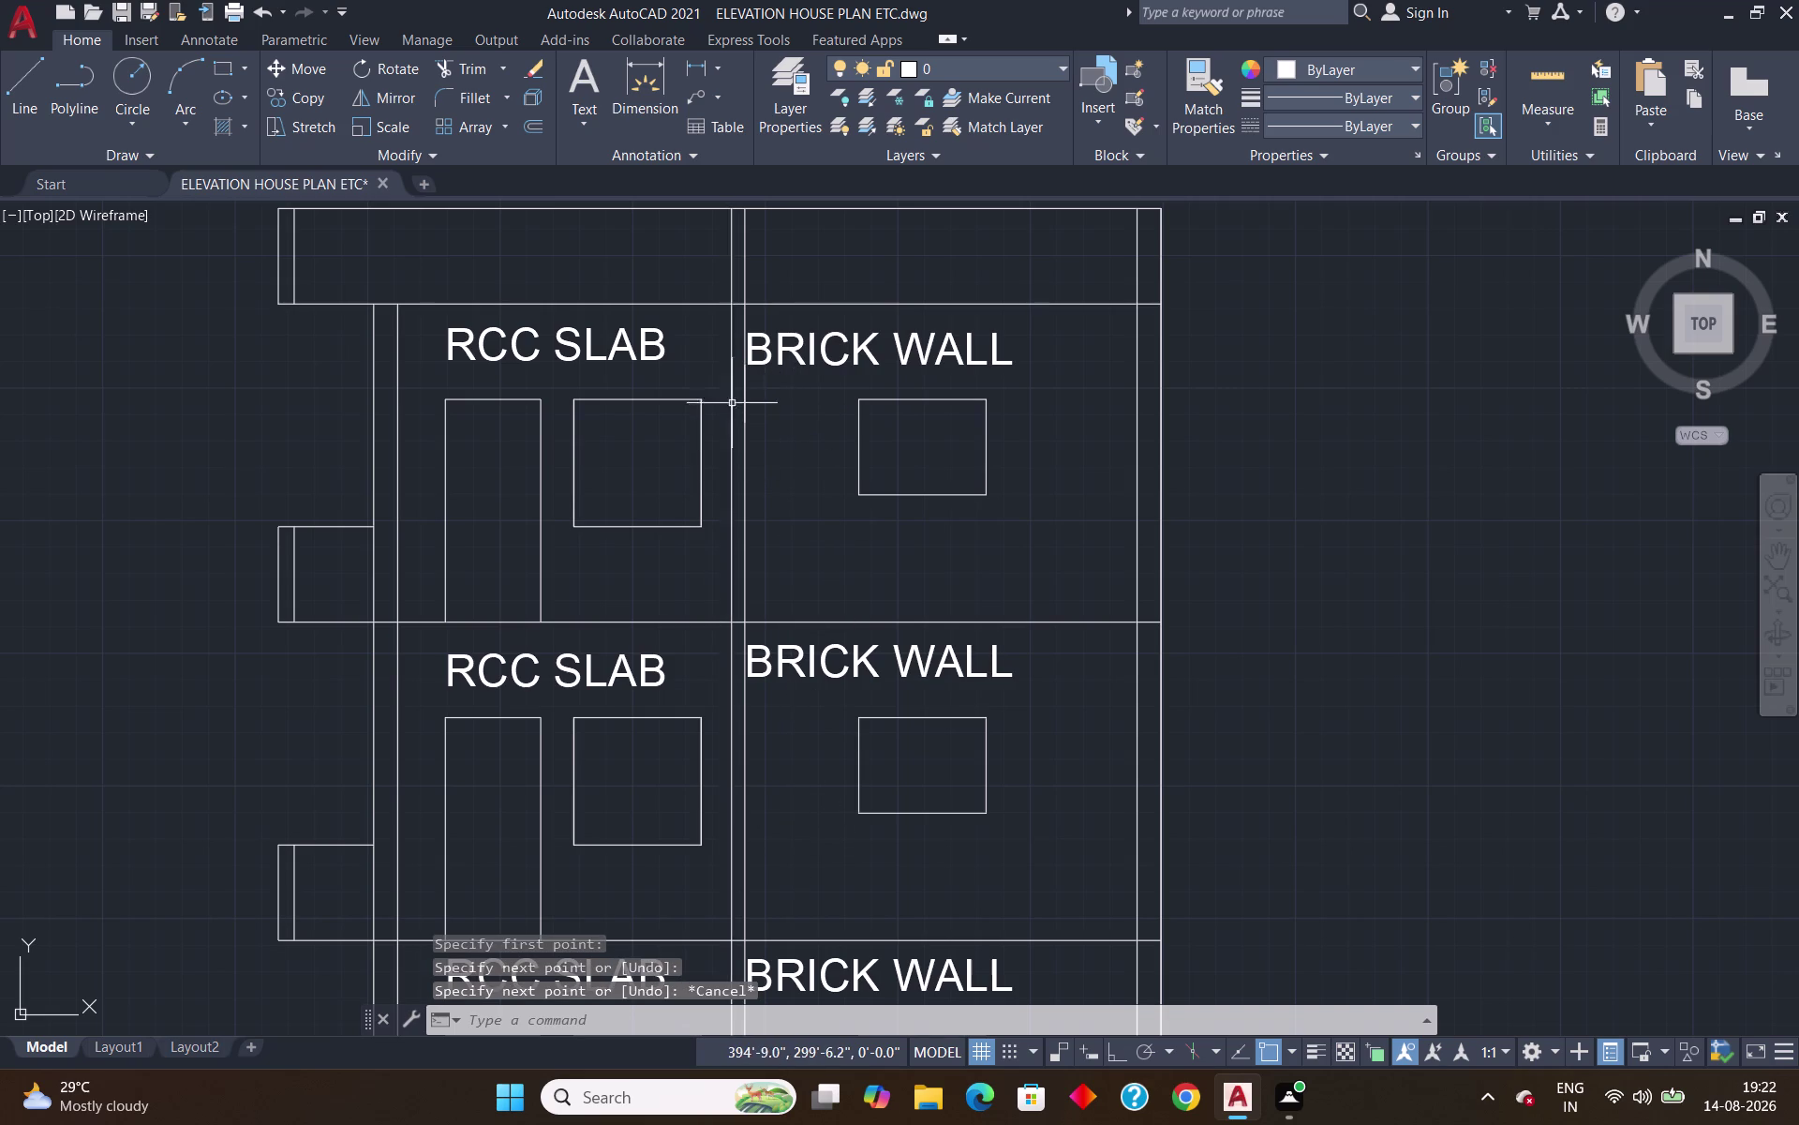
click(748, 396)
key(Delete)
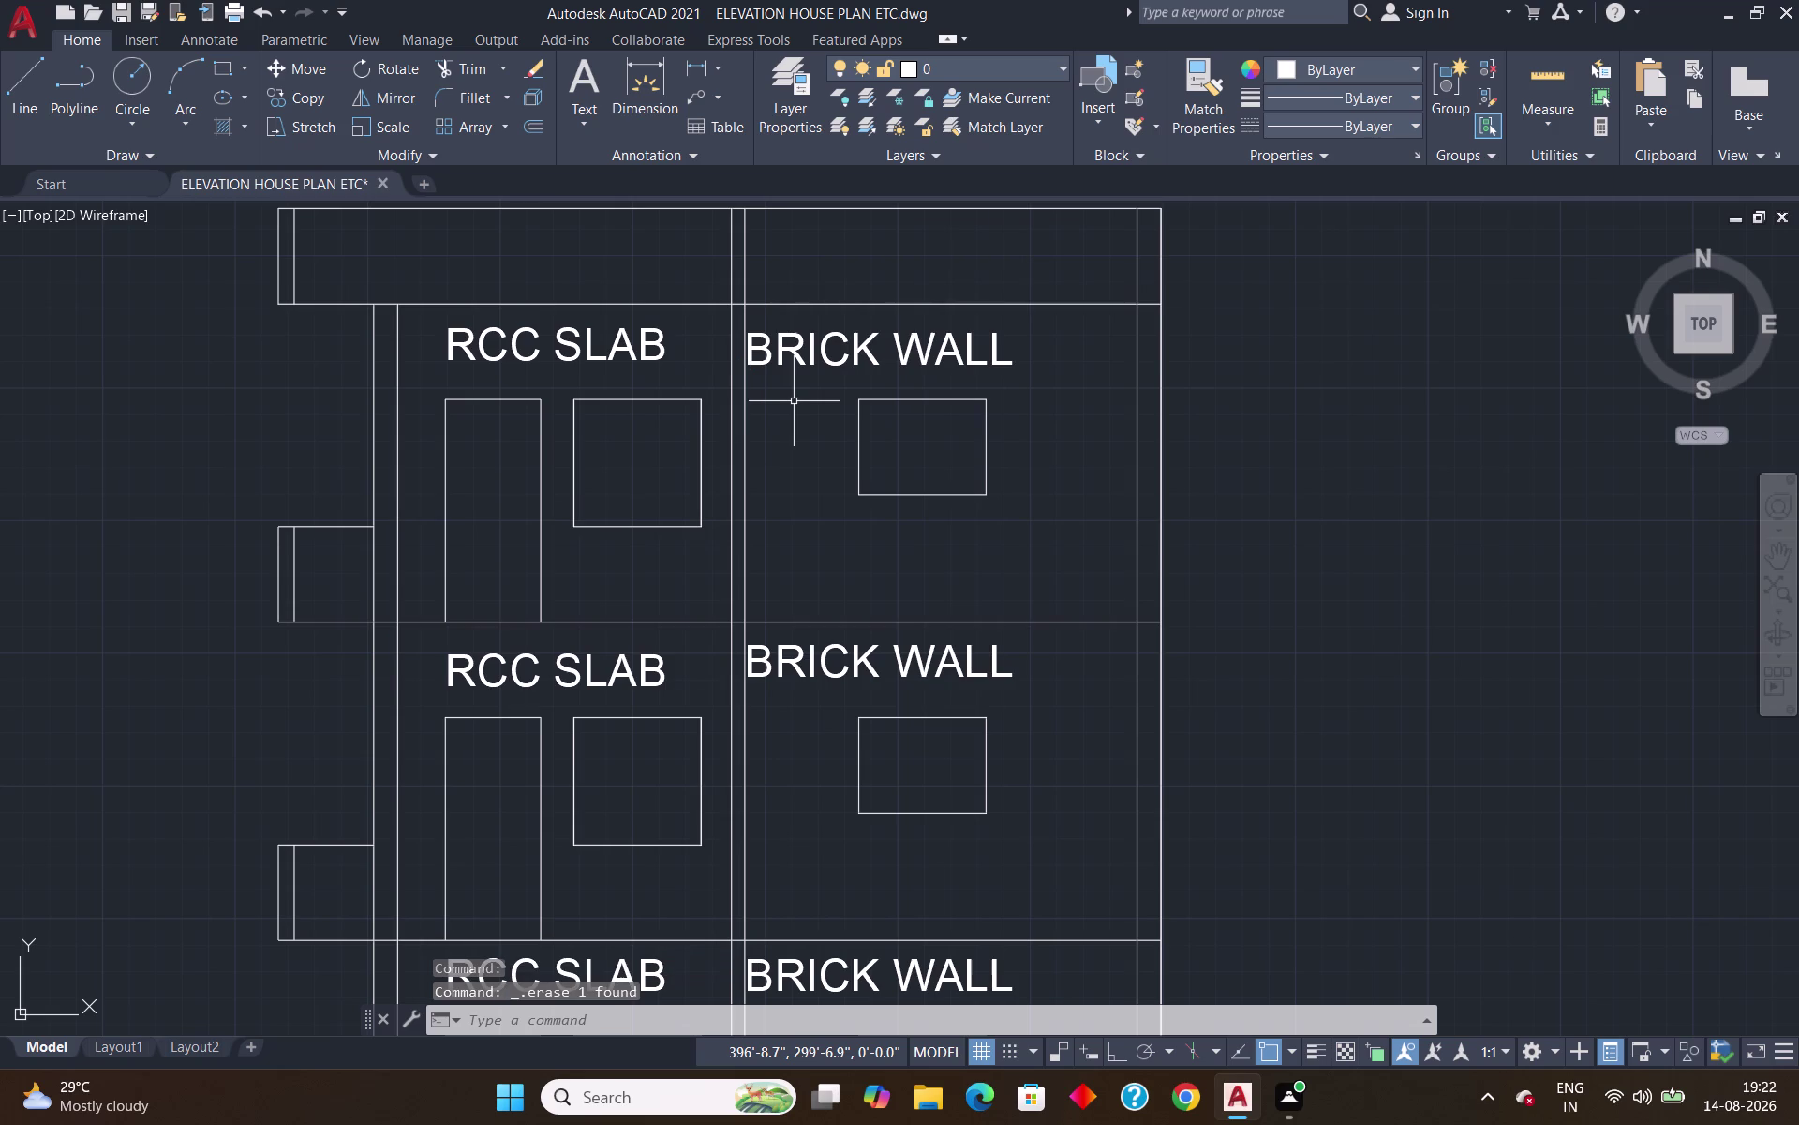
Redraw a short line beside BRICK WALL and delete that attempt too.
key(l)
key(Return)
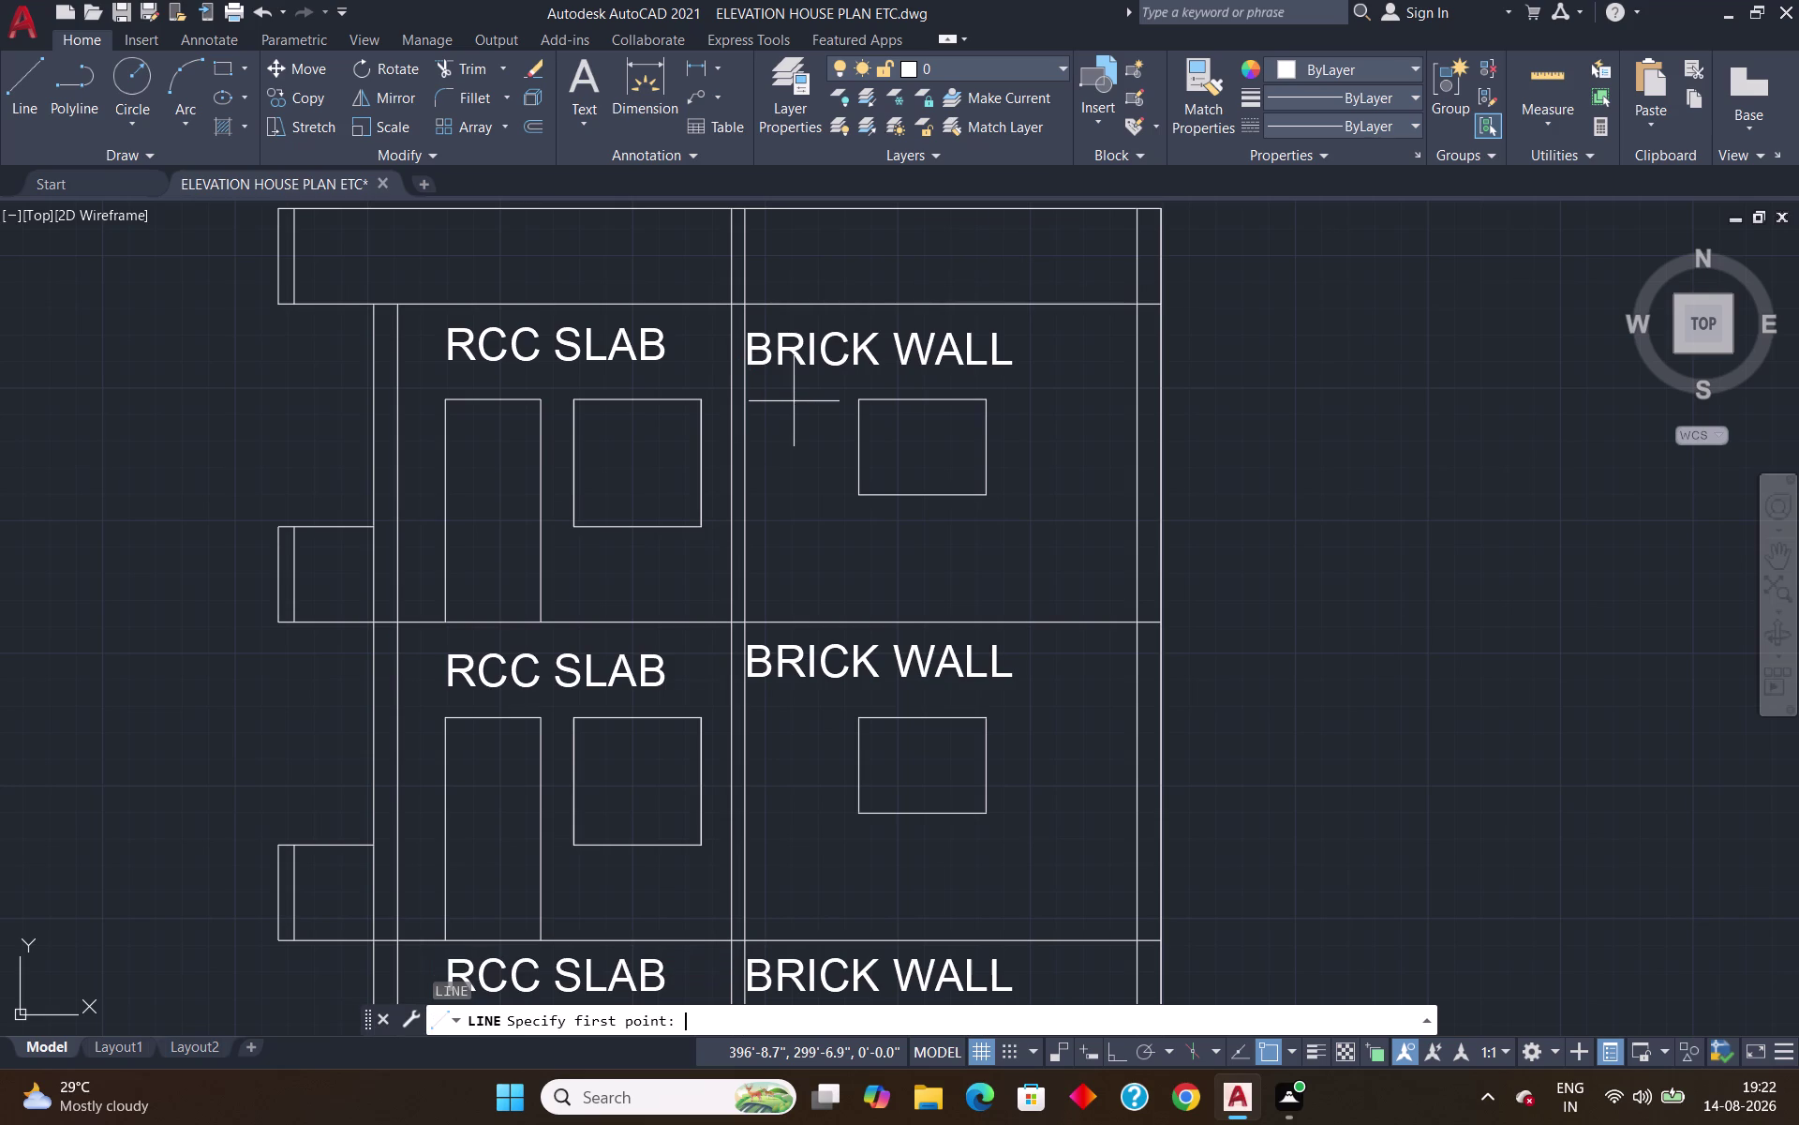
click(740, 429)
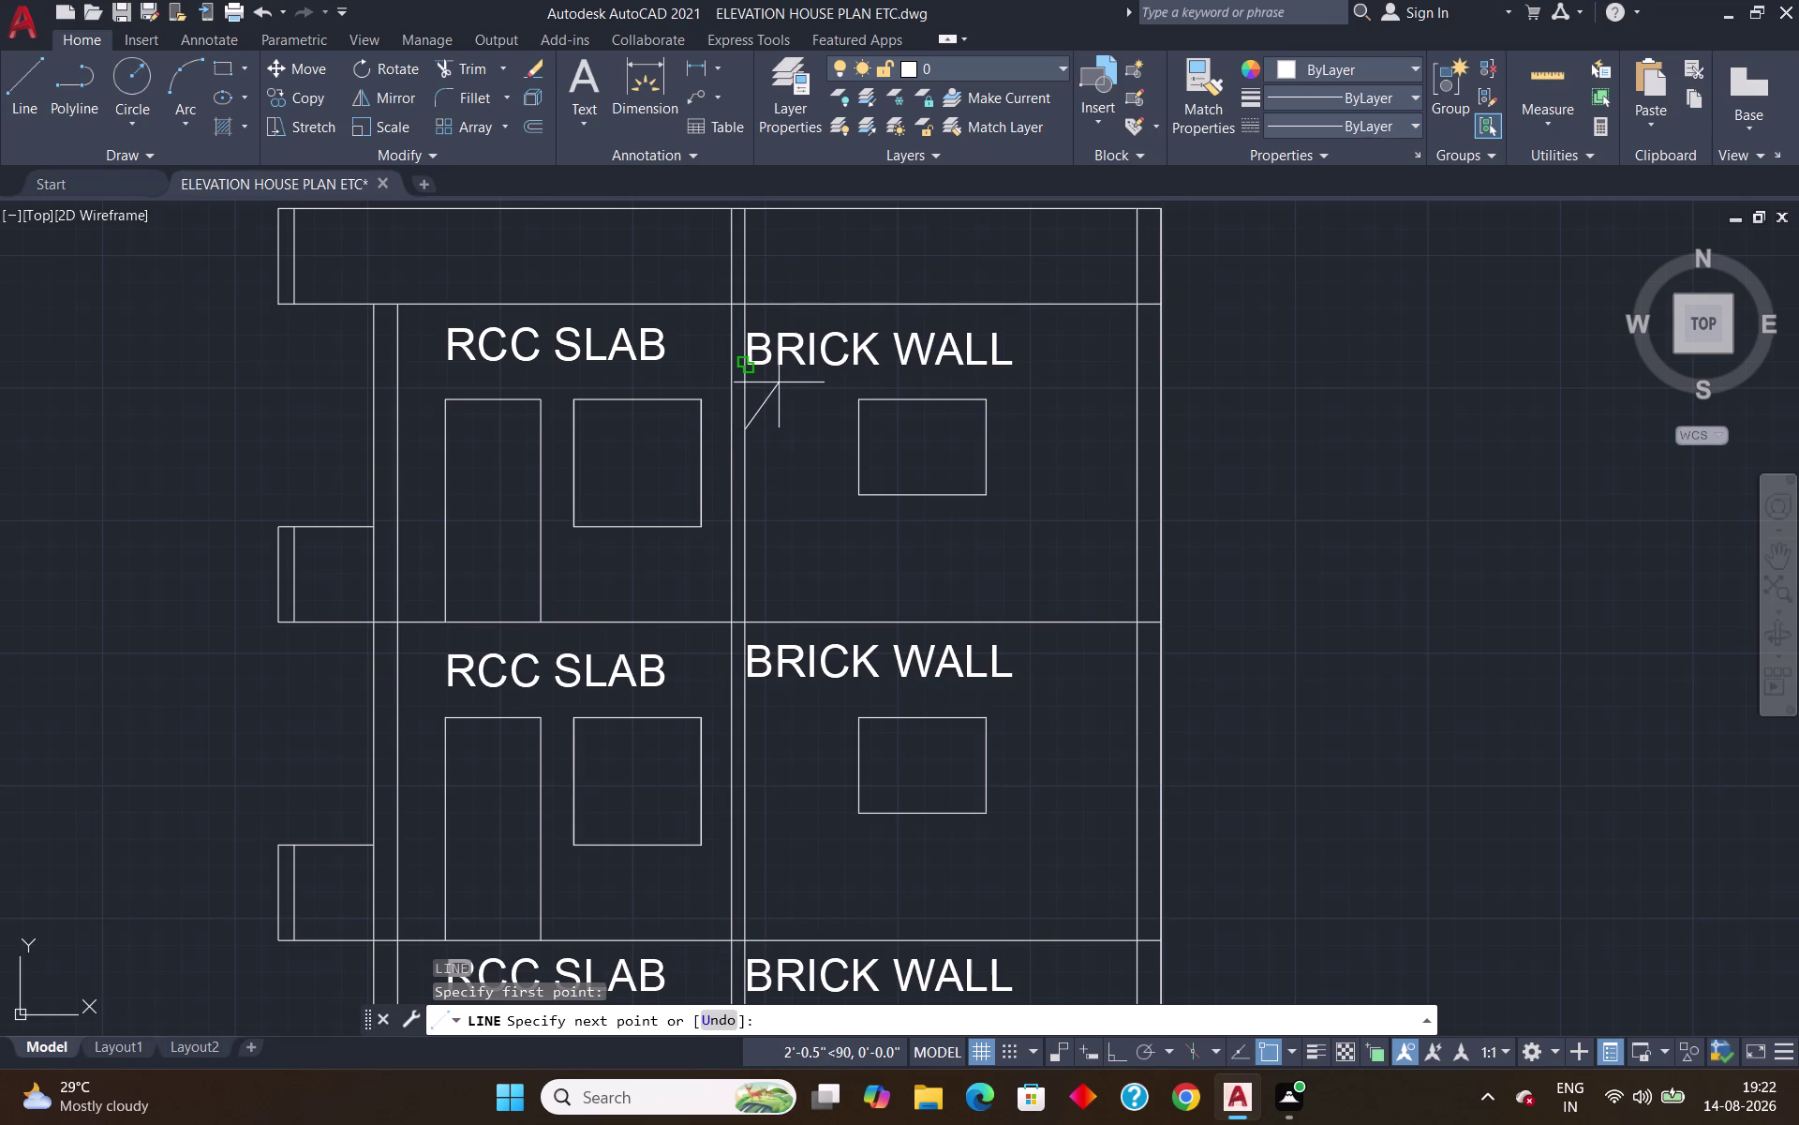
click(778, 382)
key(Escape)
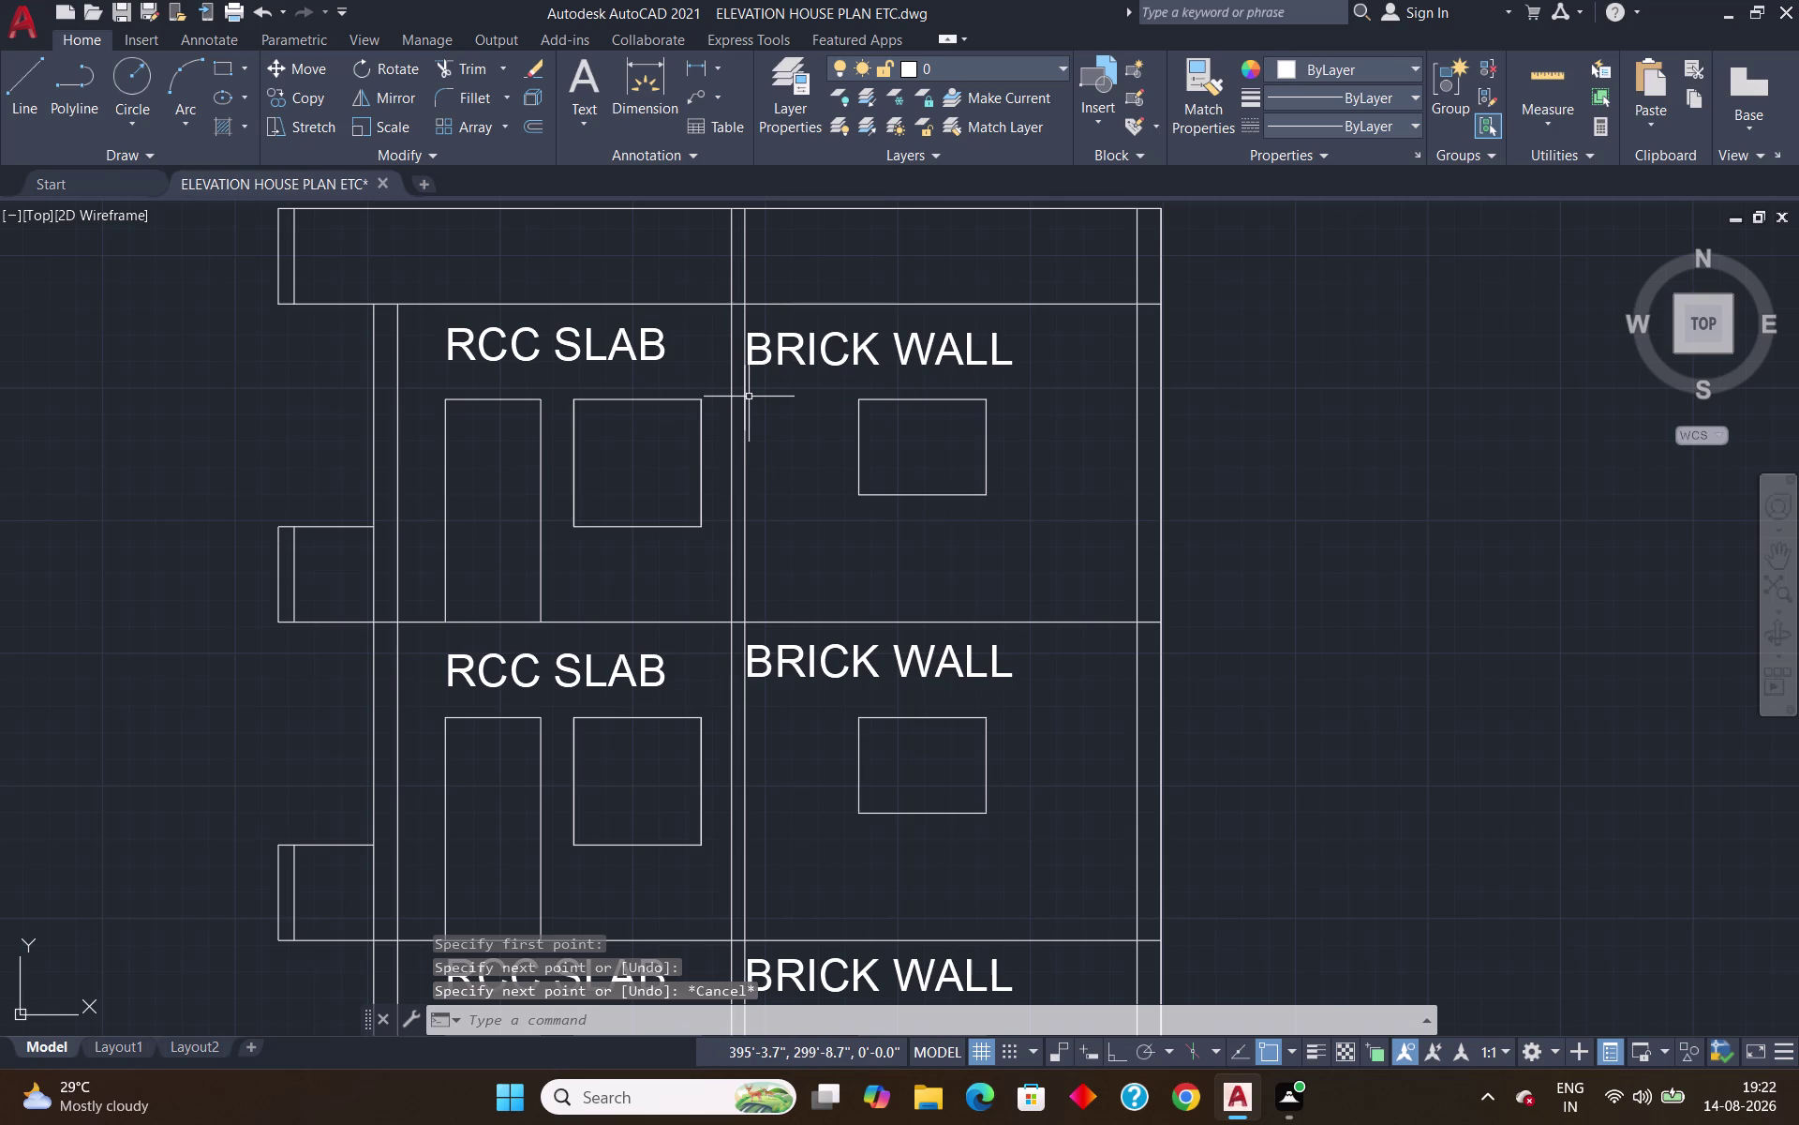
click(744, 395)
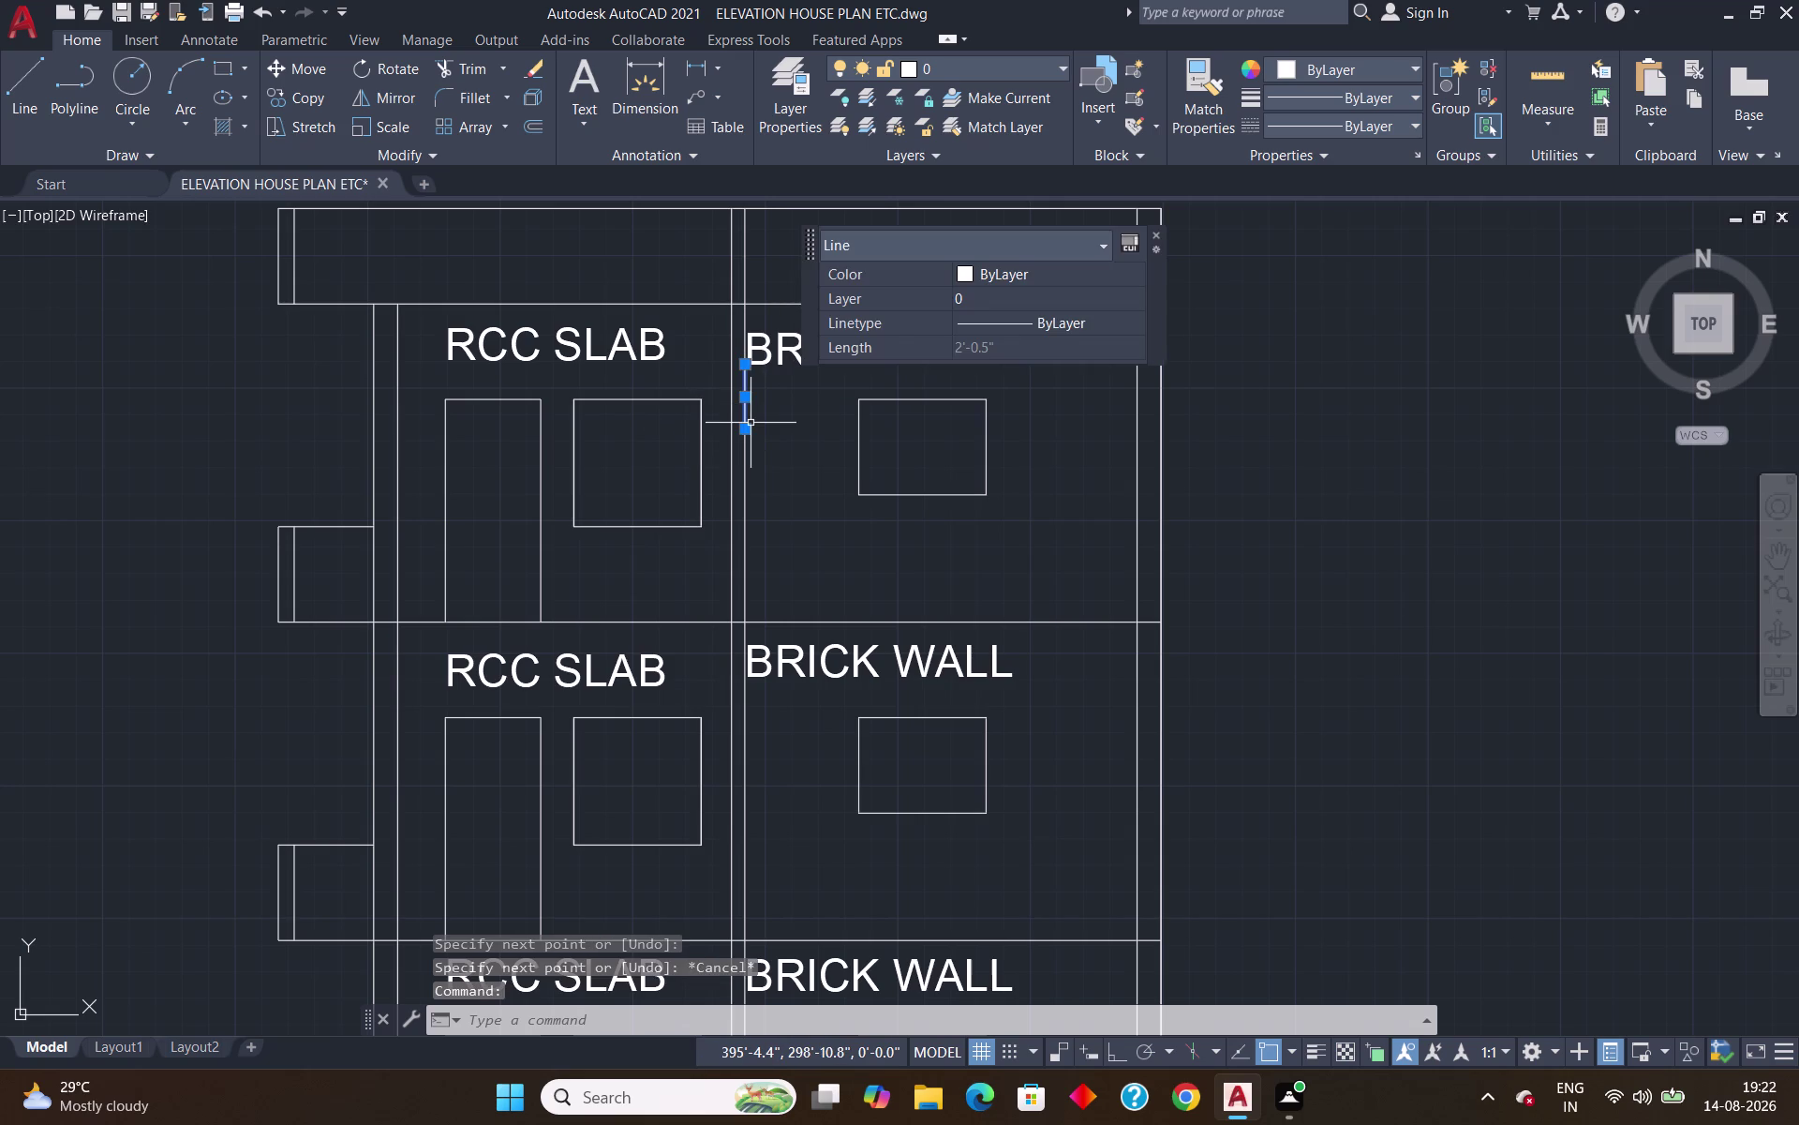
key(Delete)
Draw the diagonal leader from the central wall line up under BRICK WALL and select it.
key(l)
key(Return)
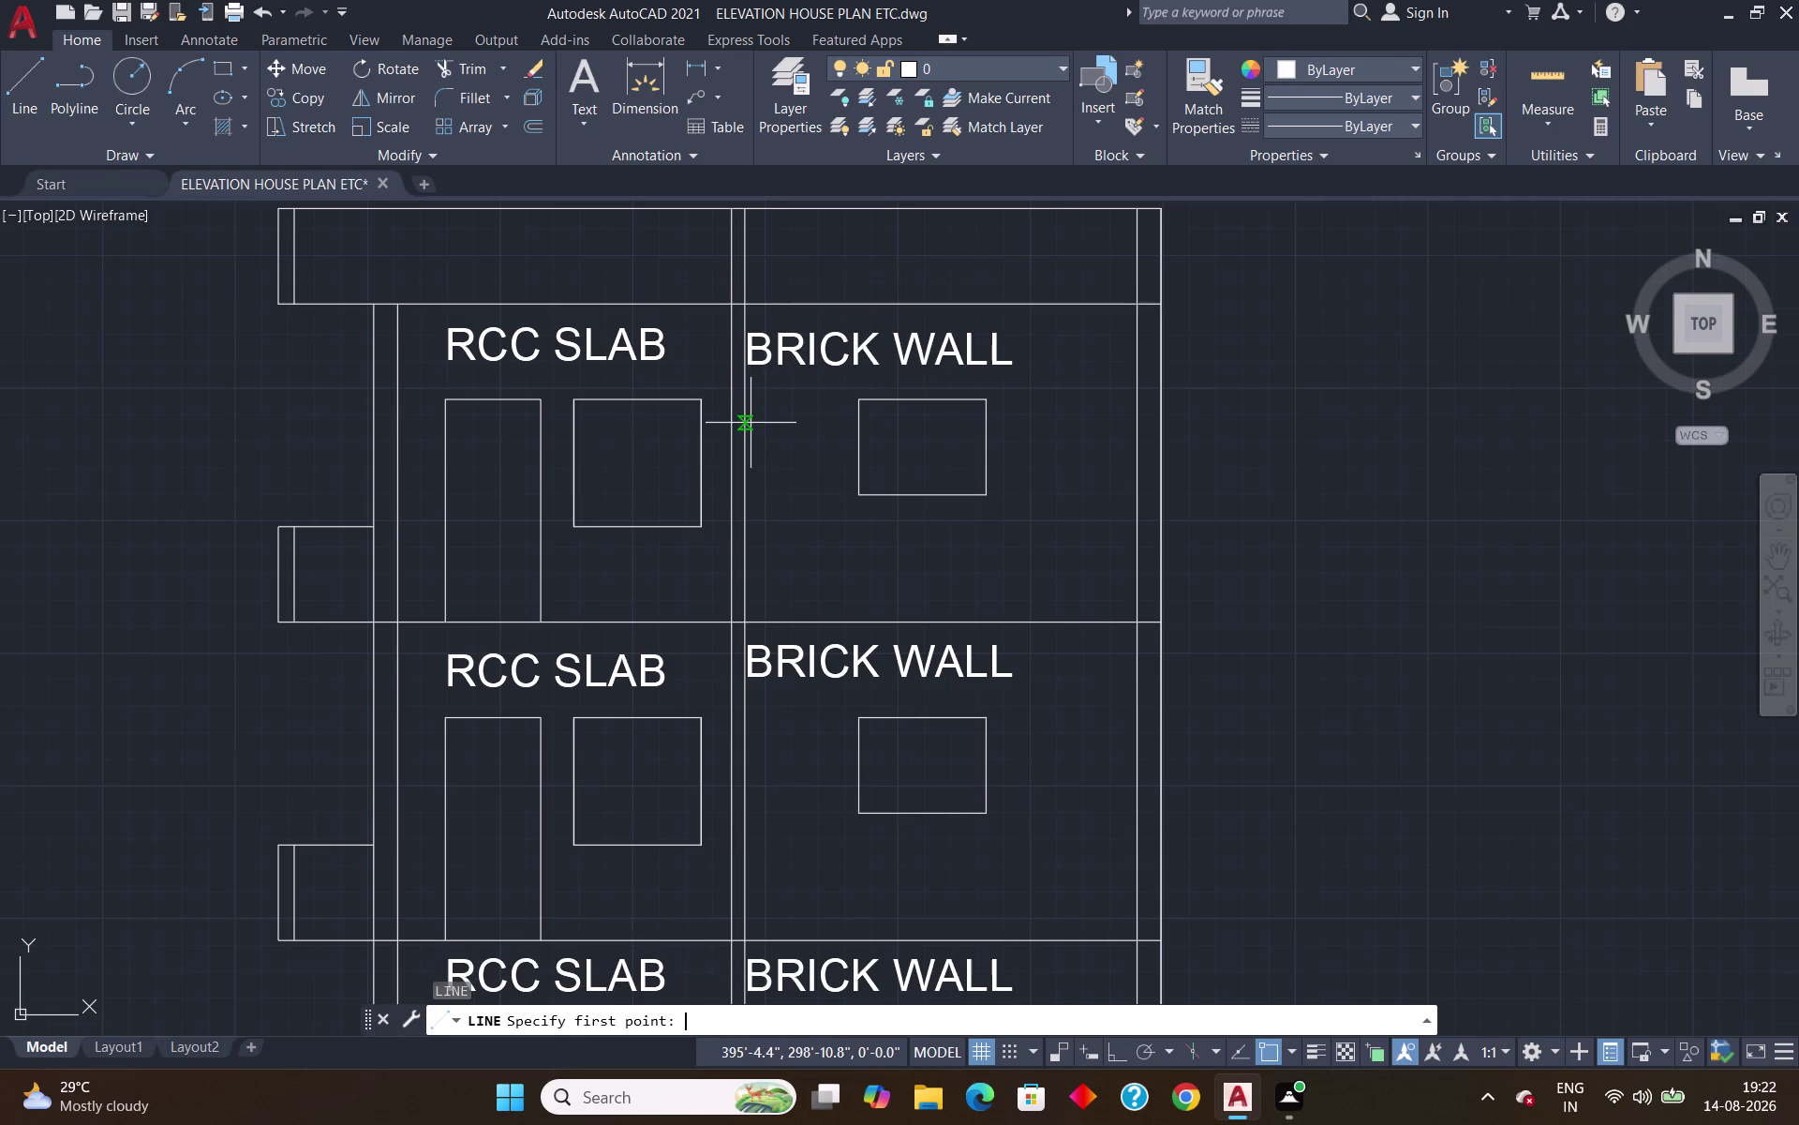
key(F8)
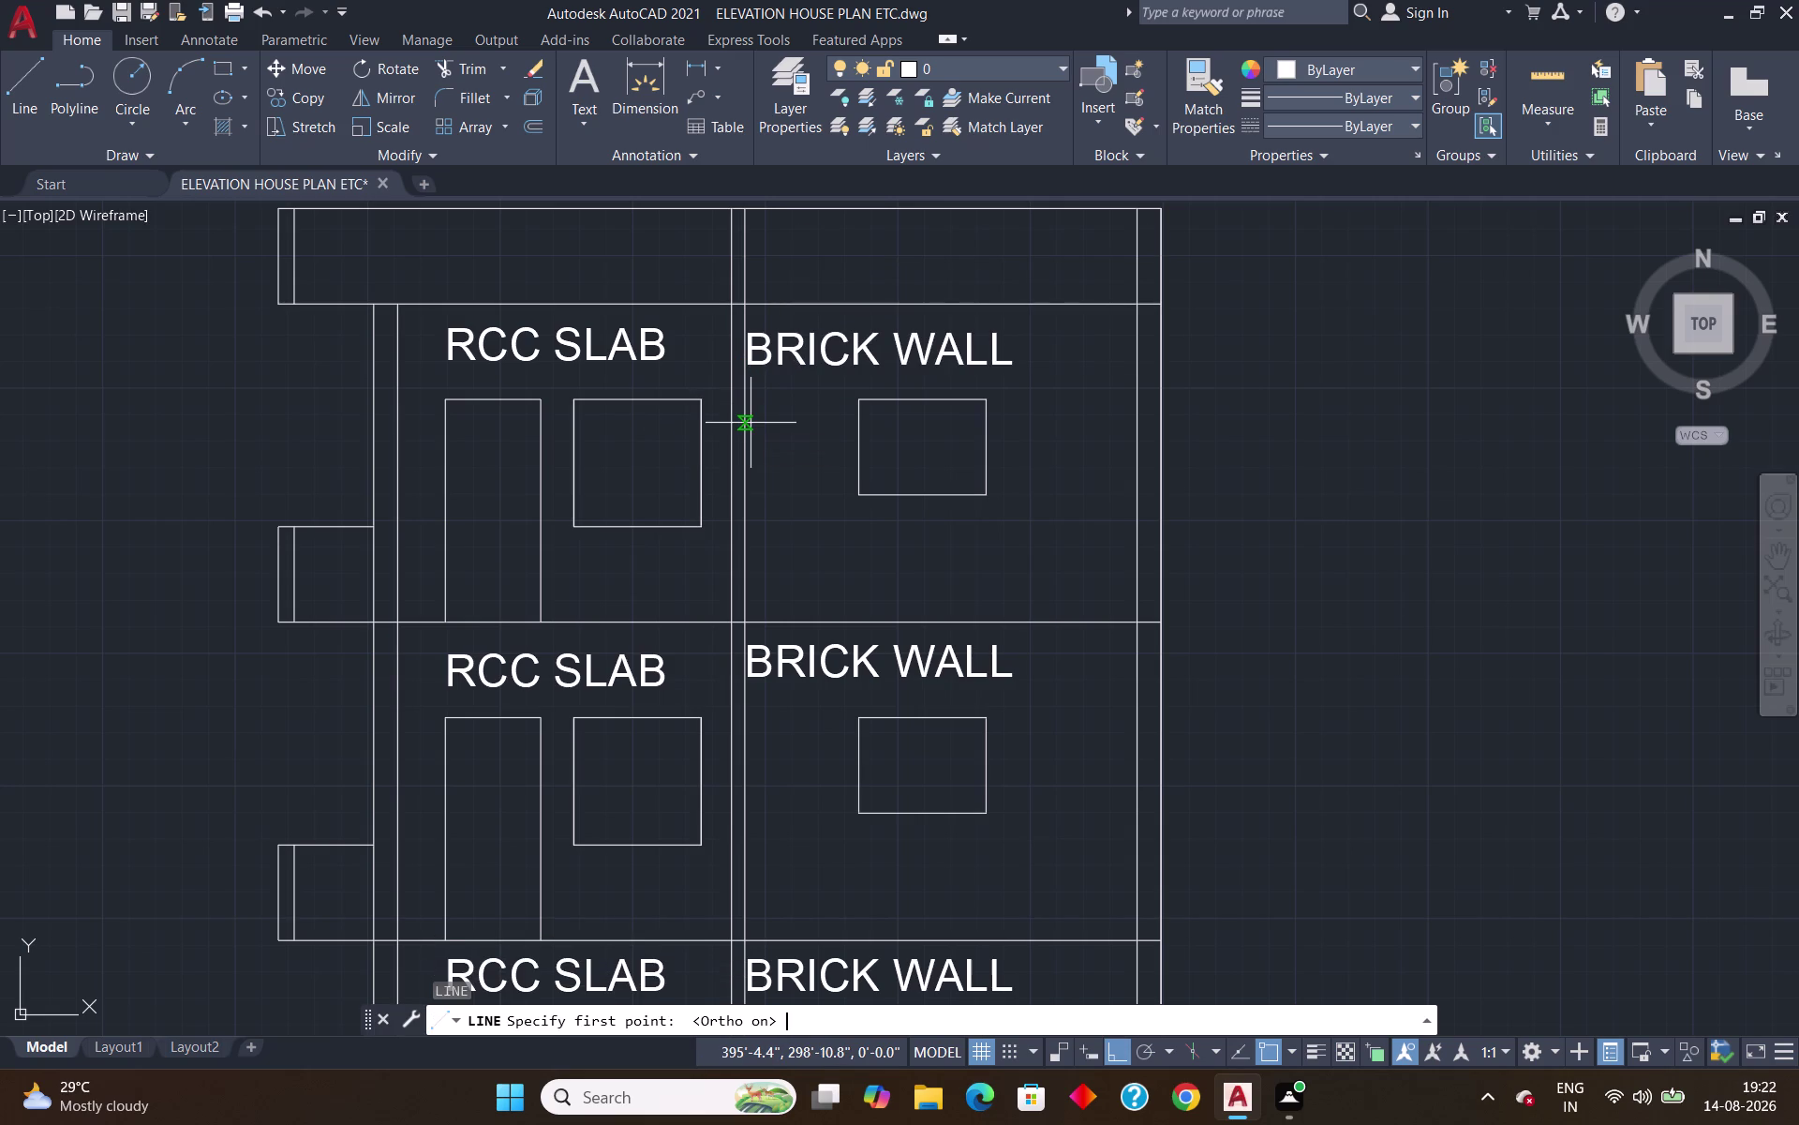
key(F8)
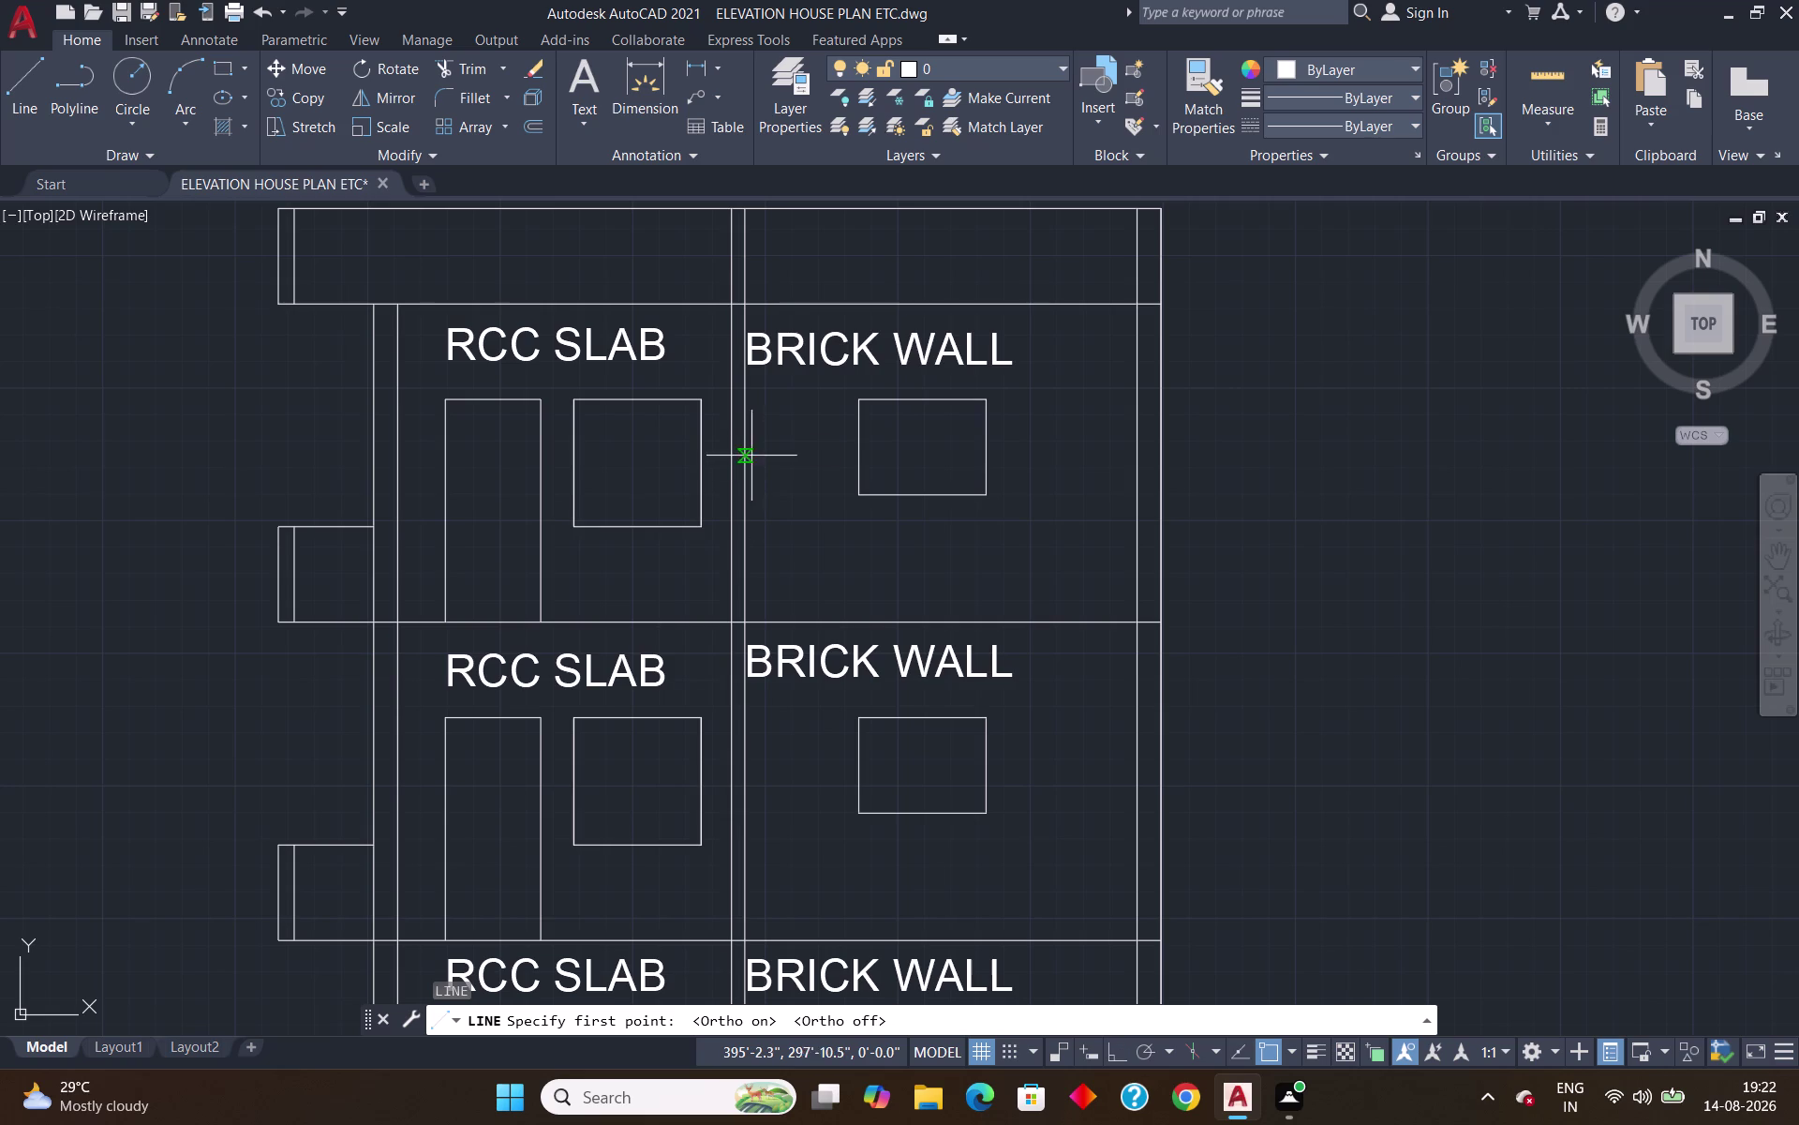
click(737, 449)
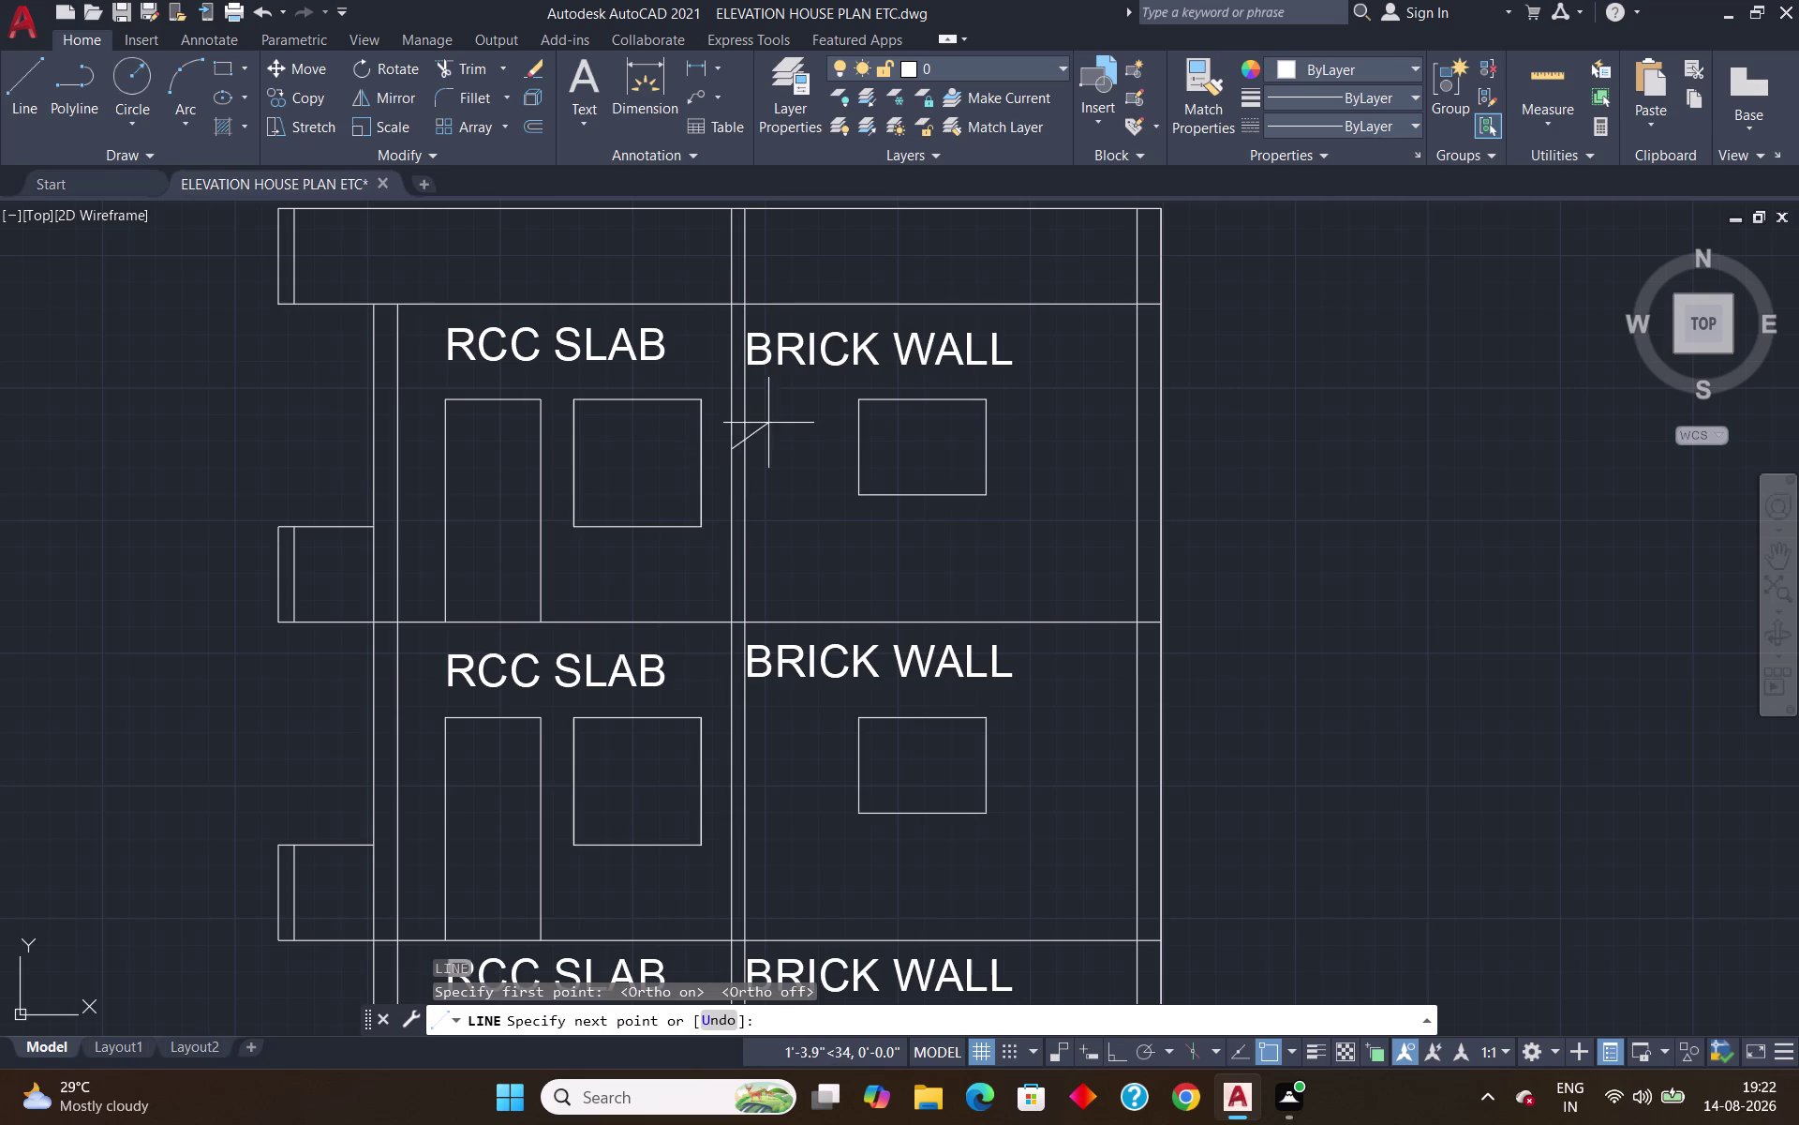
click(780, 392)
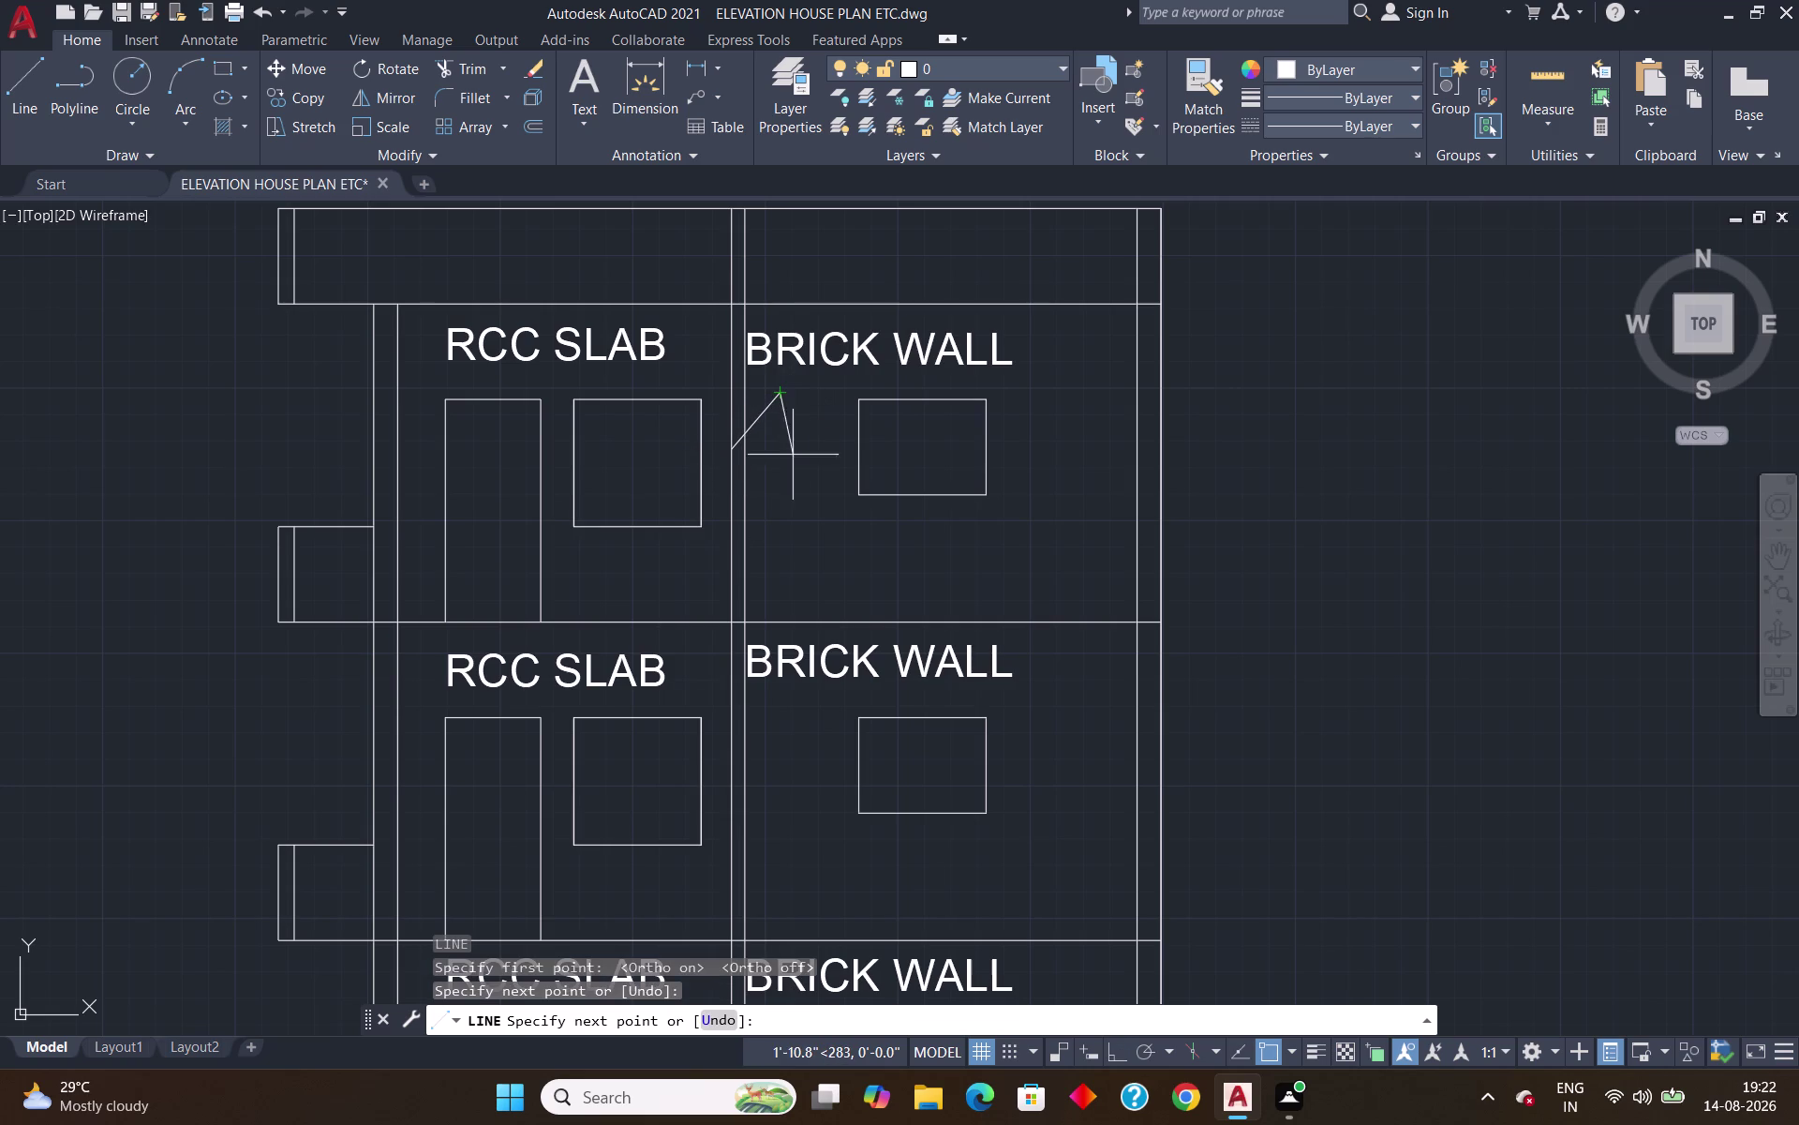
key(Return)
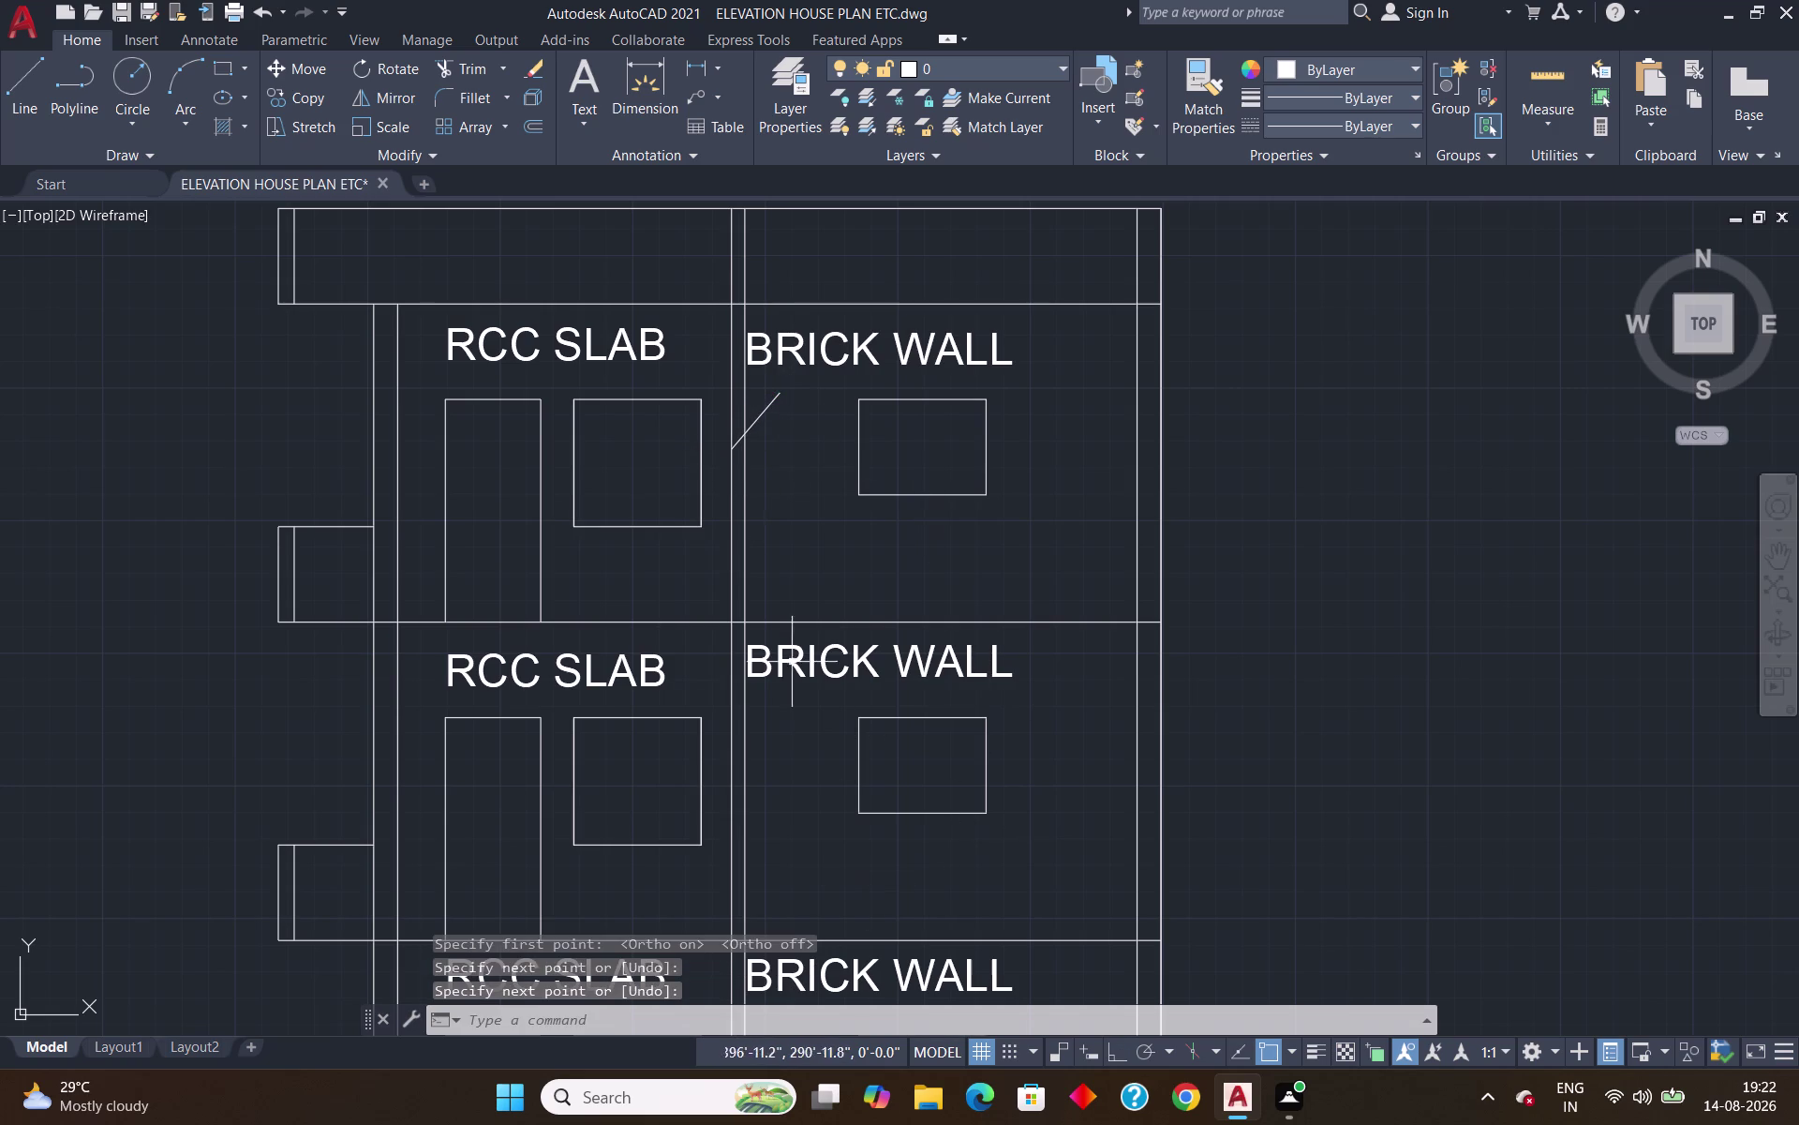
click(767, 409)
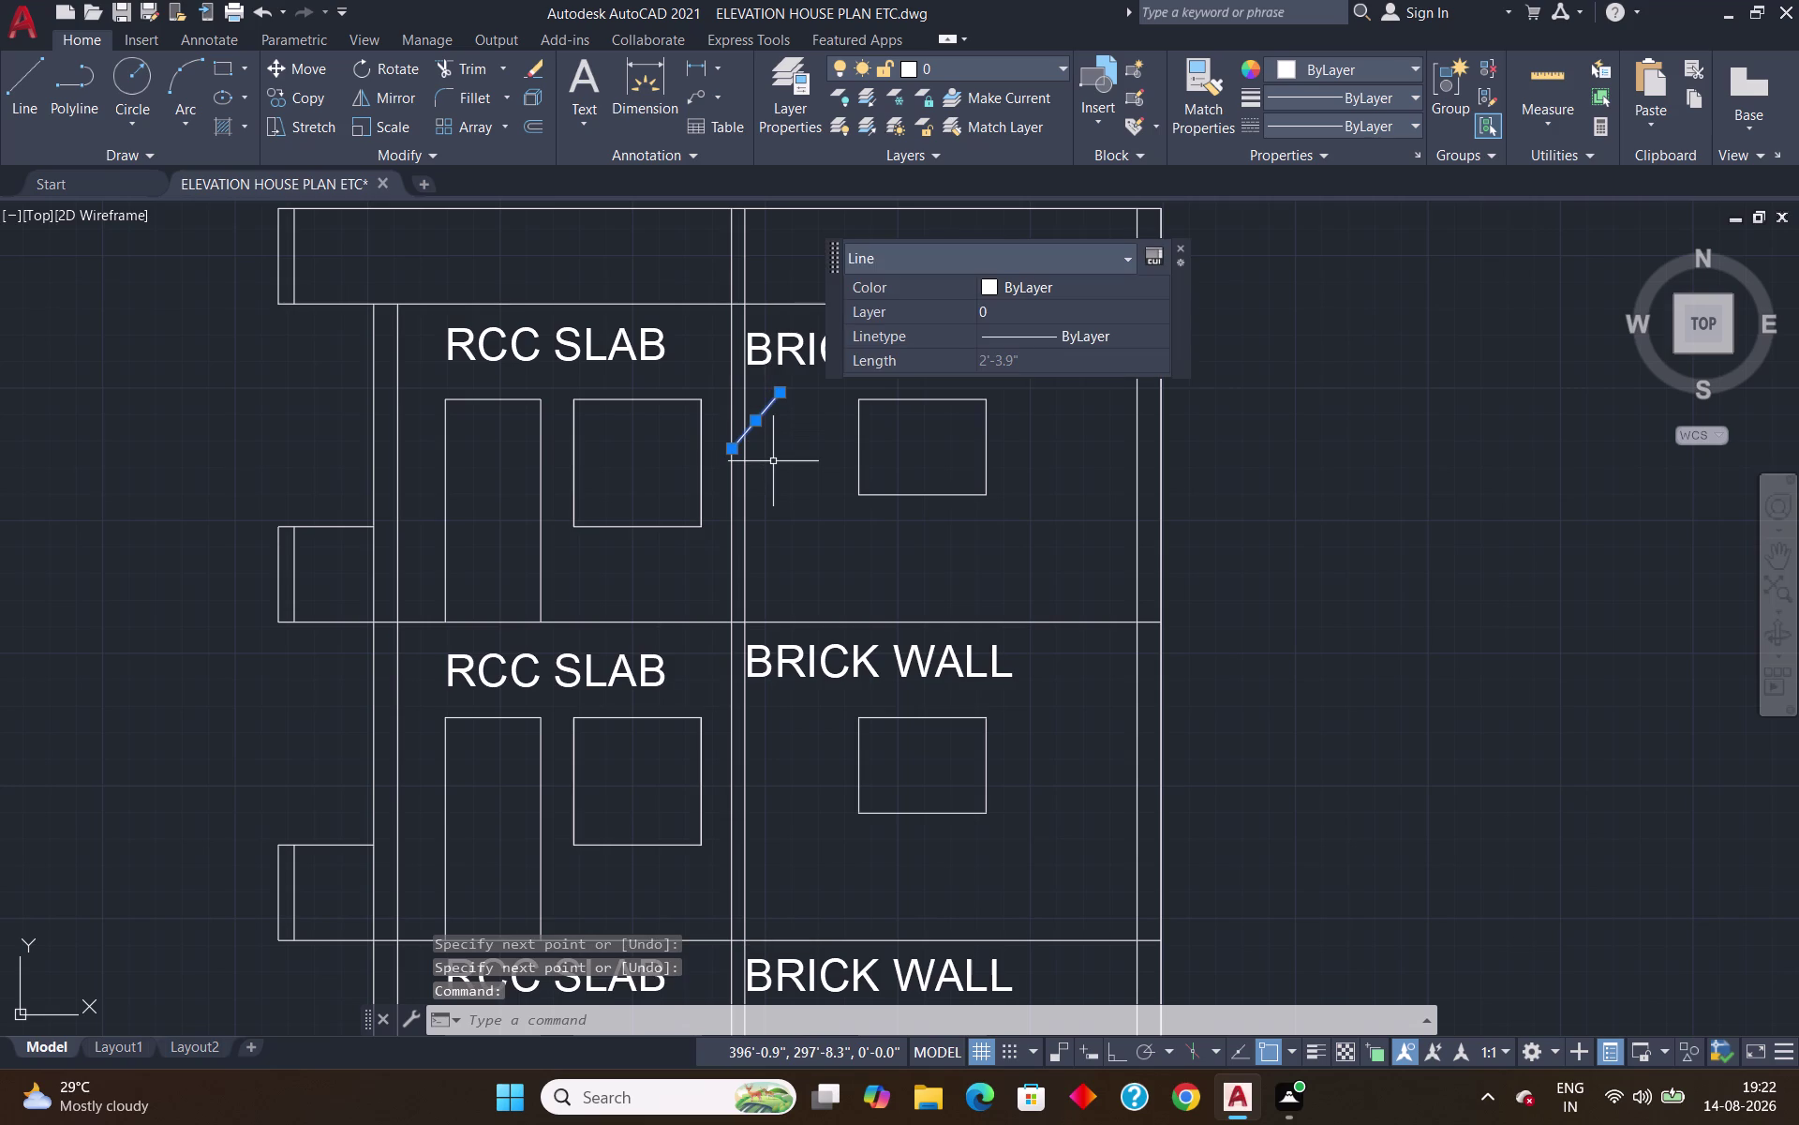
Copy the leader line from its wall base point to the middle-floor and ground-floor BRICK WALL labels.
text(CO)
key(Return)
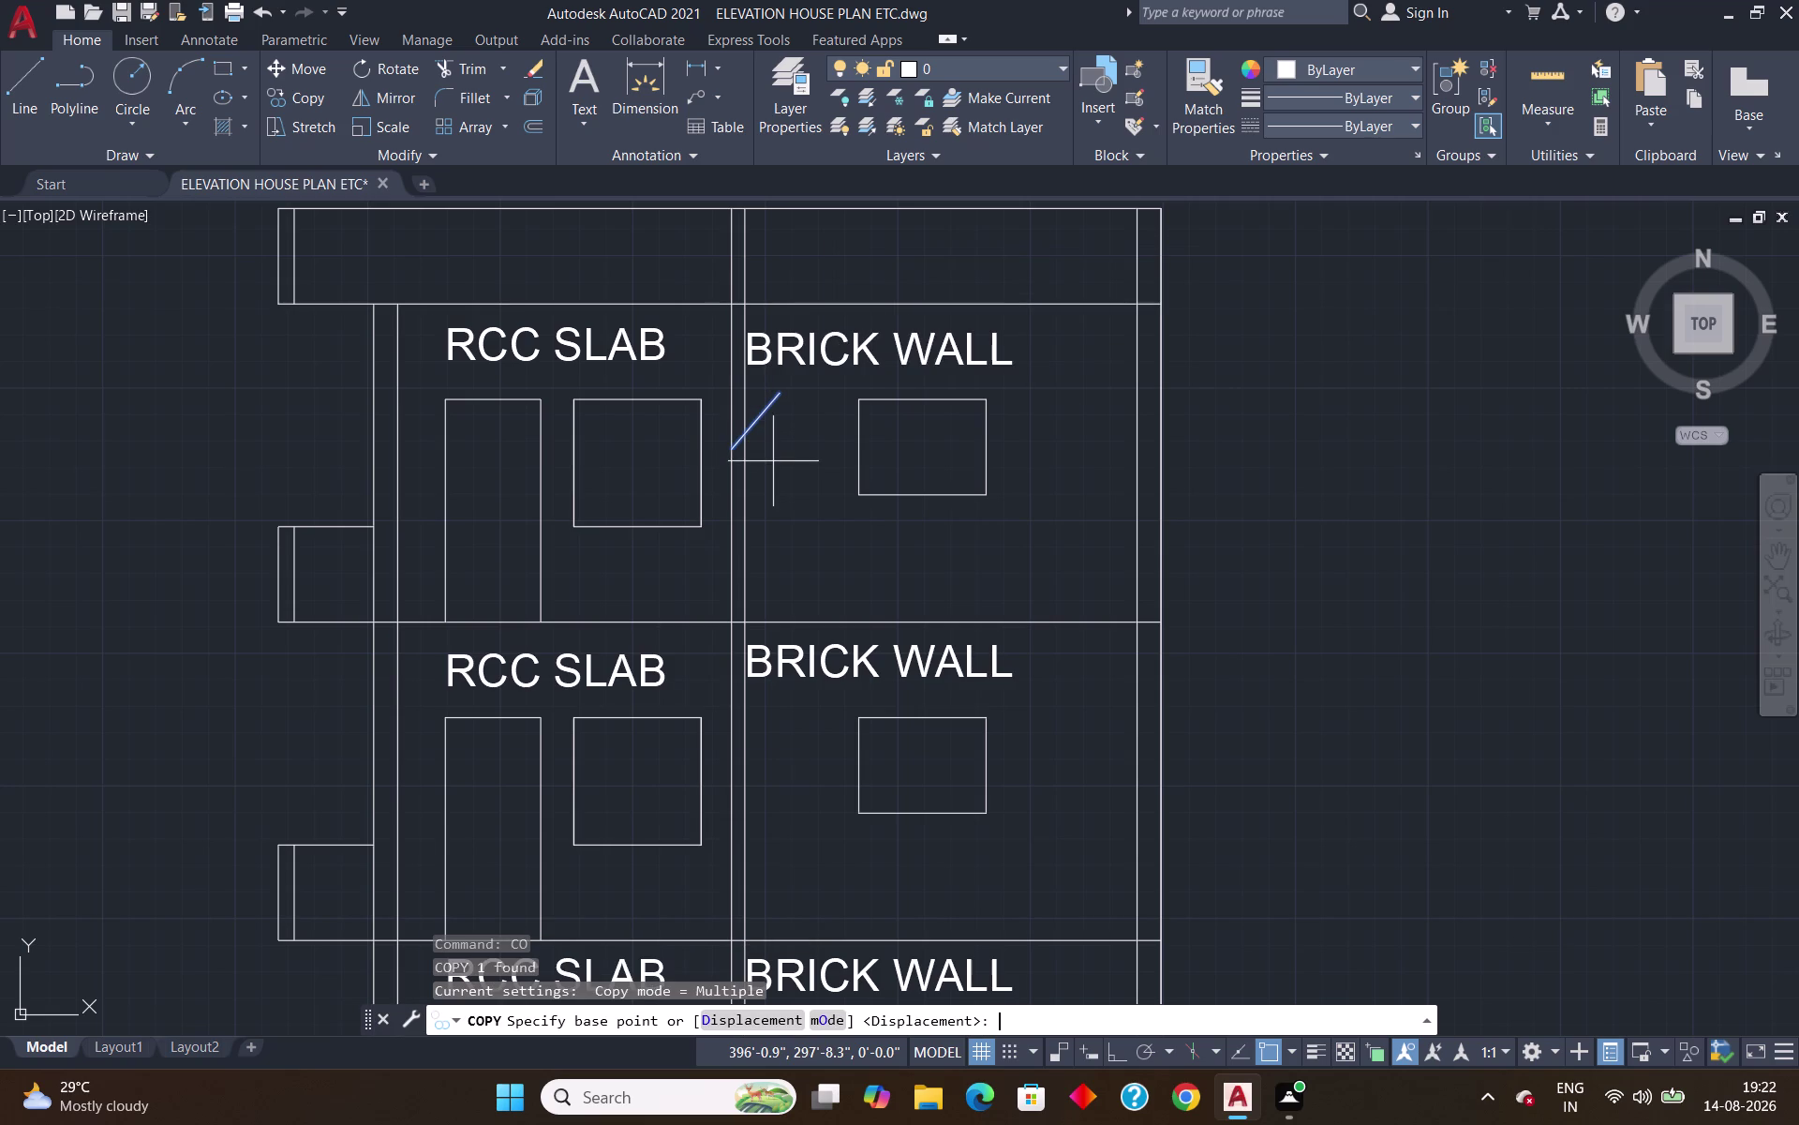
click(733, 449)
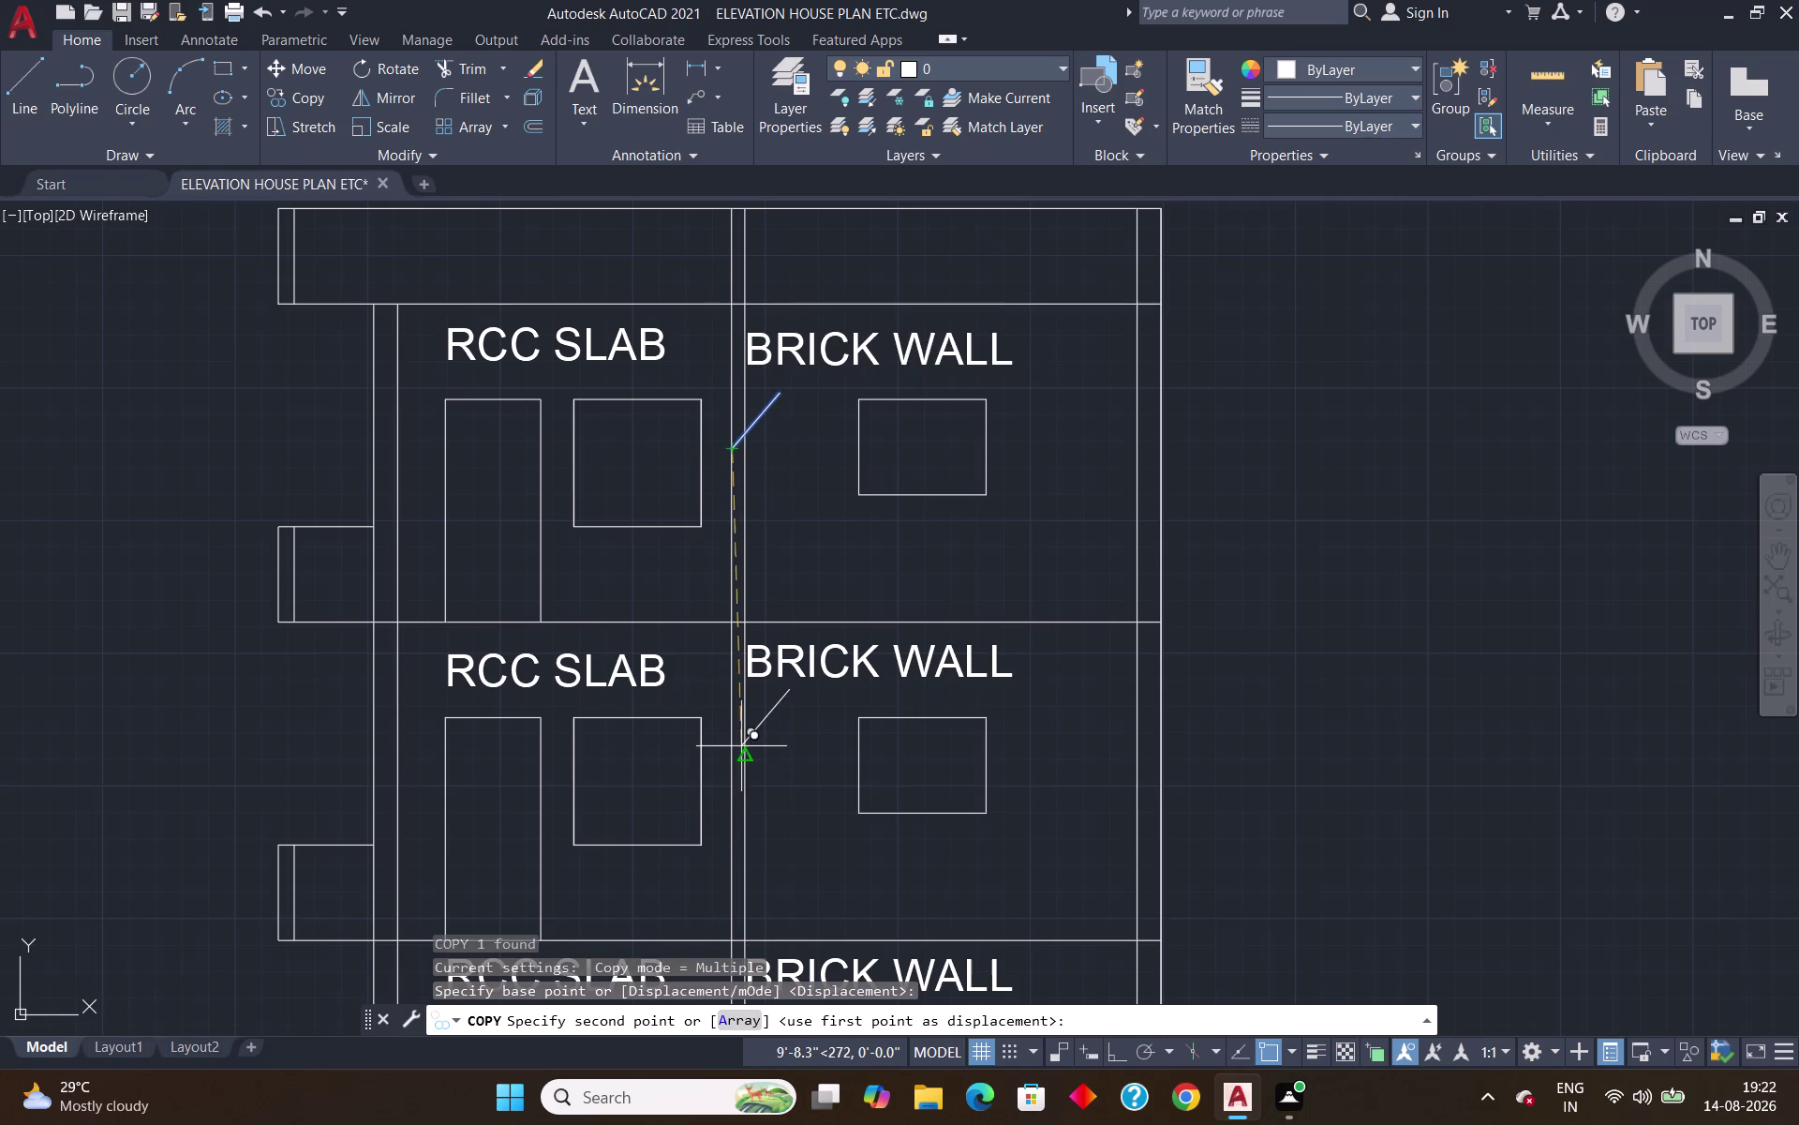
click(733, 744)
scroll(down, 3)
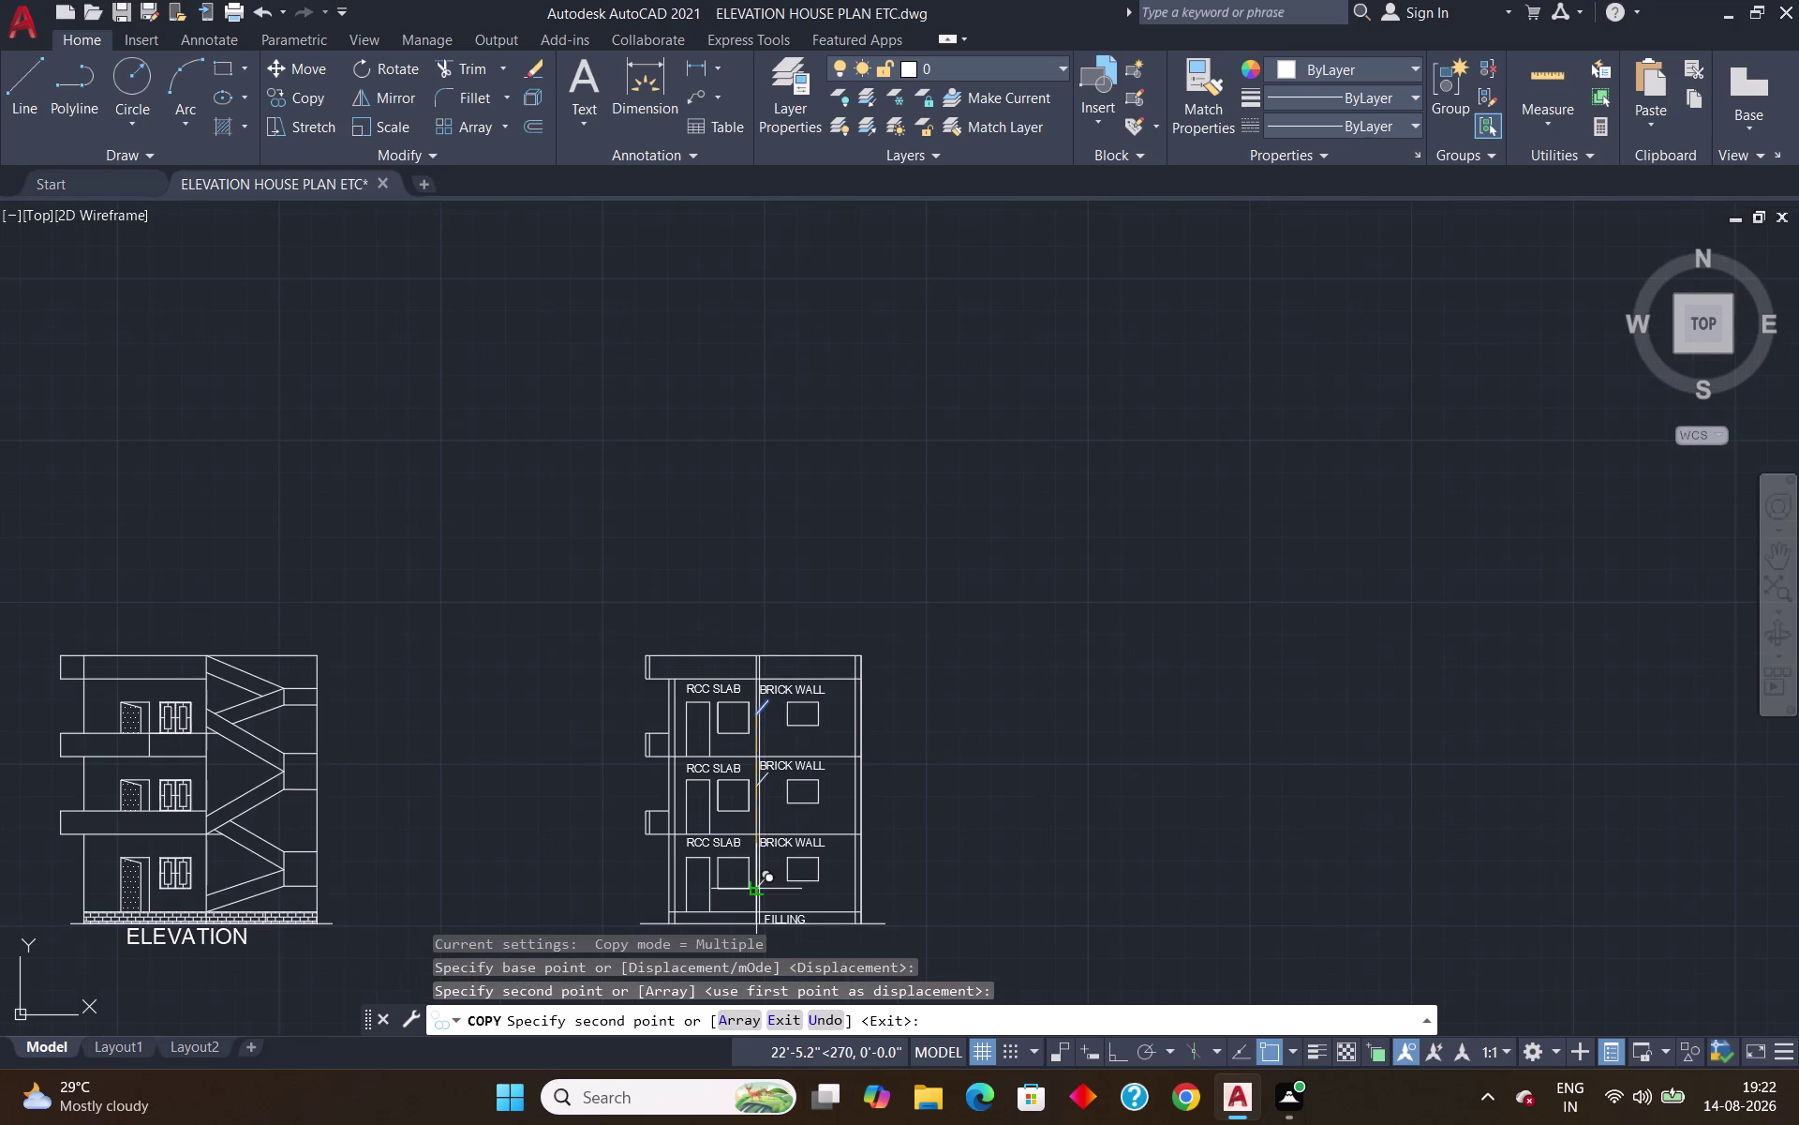
scroll(up, 3)
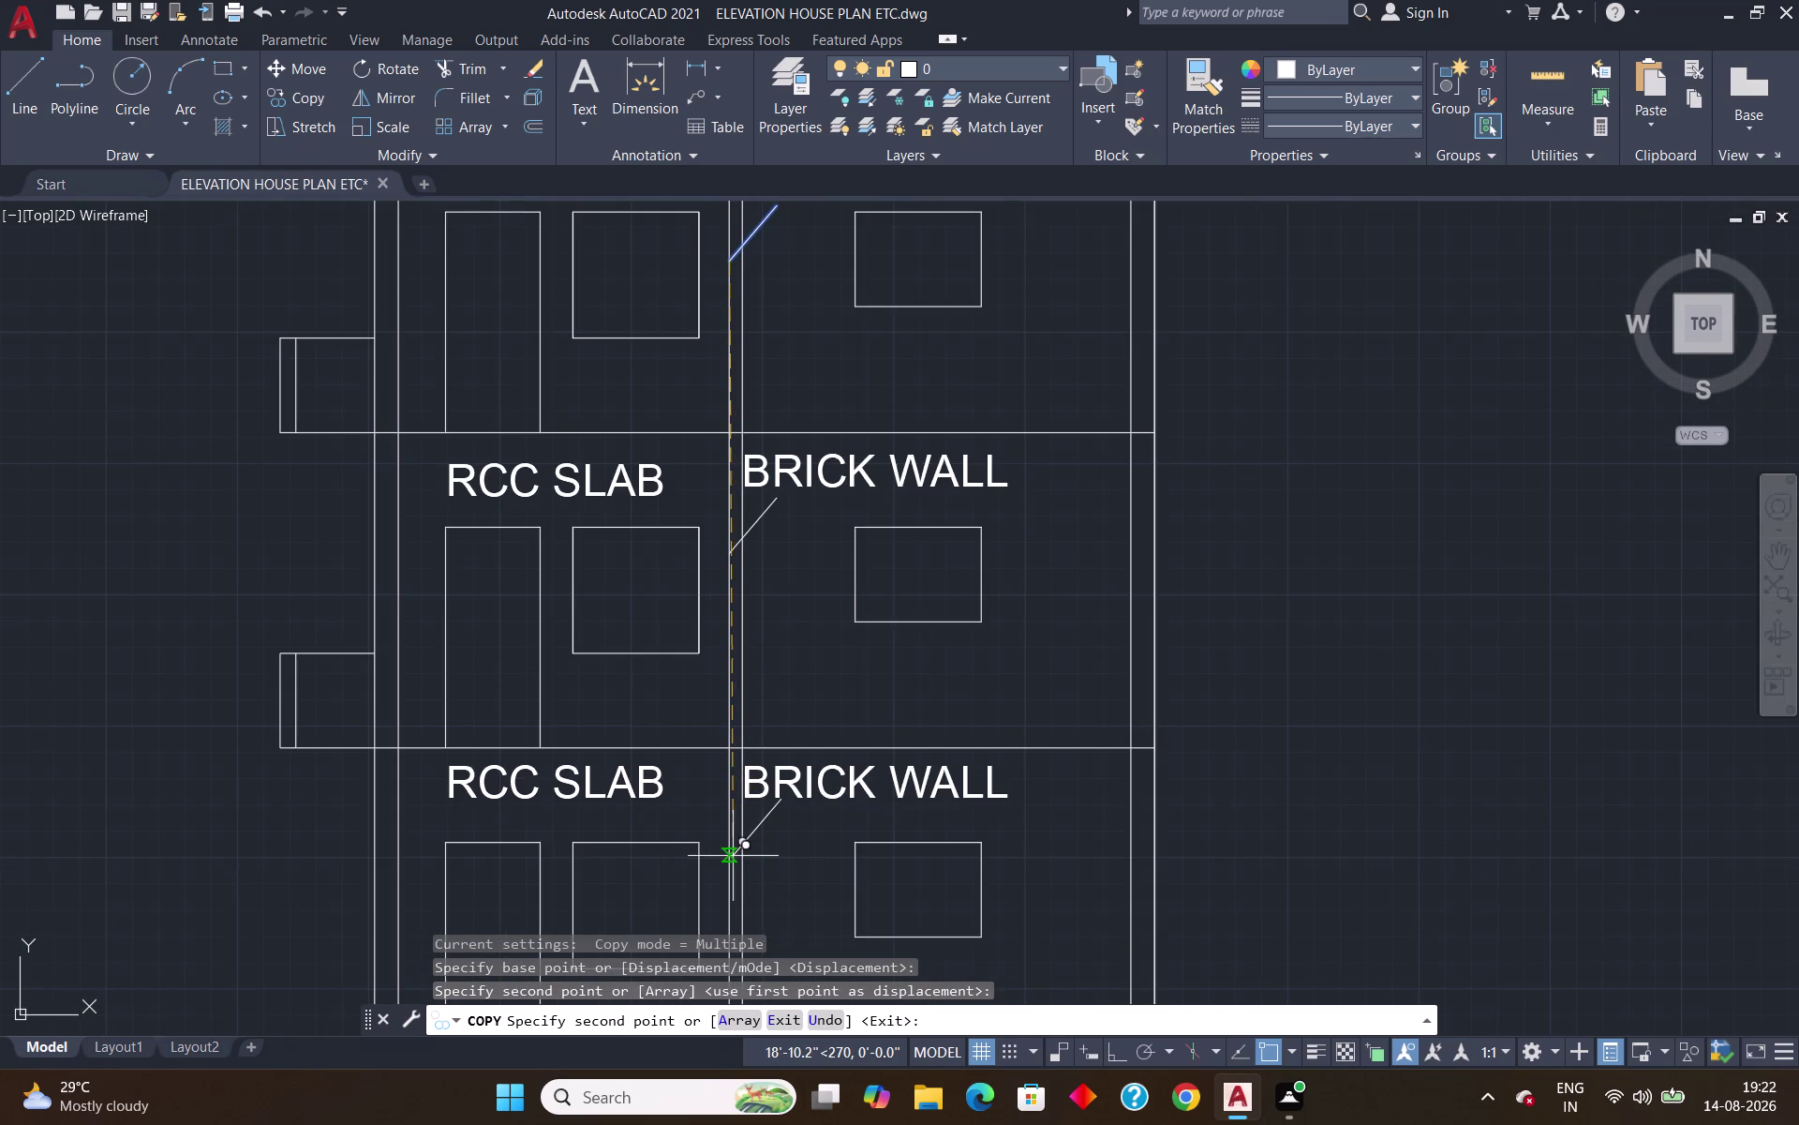
scroll(up, 3)
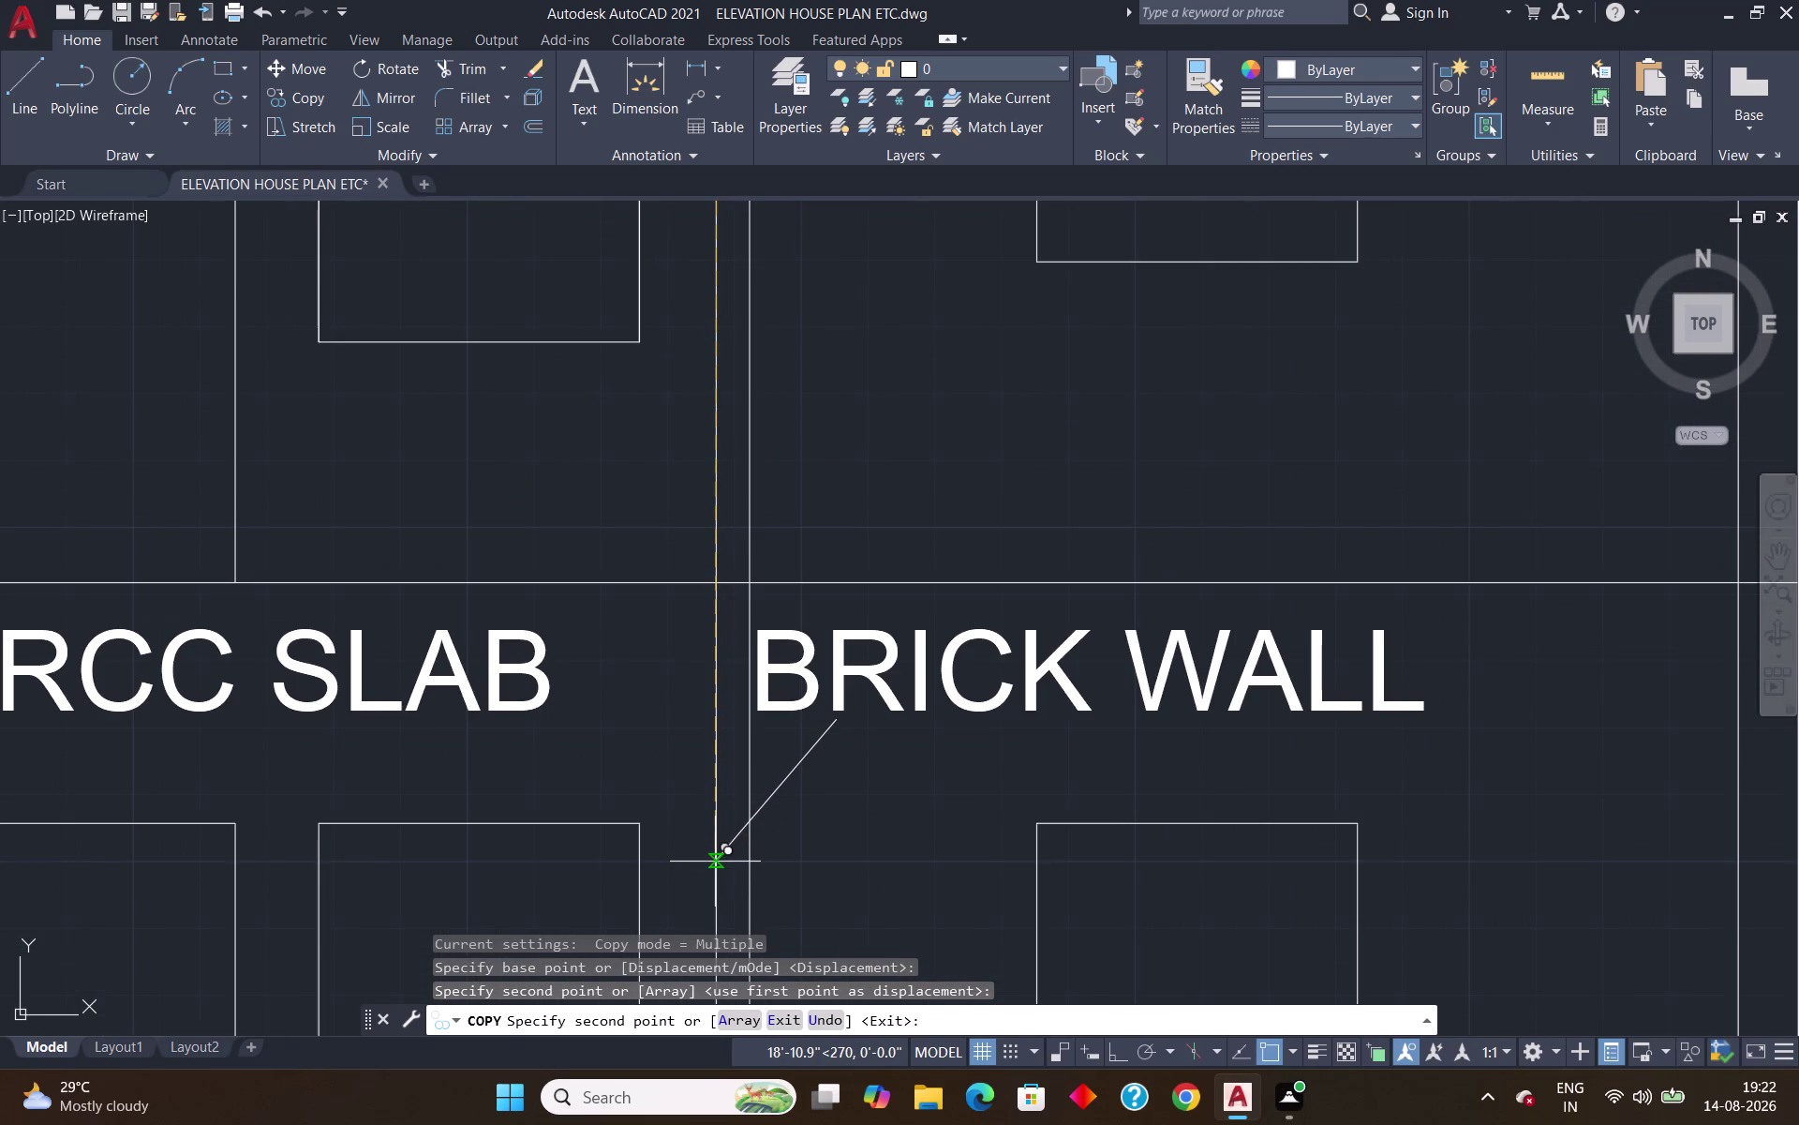
click(715, 861)
key(Return)
scroll(down, 3)
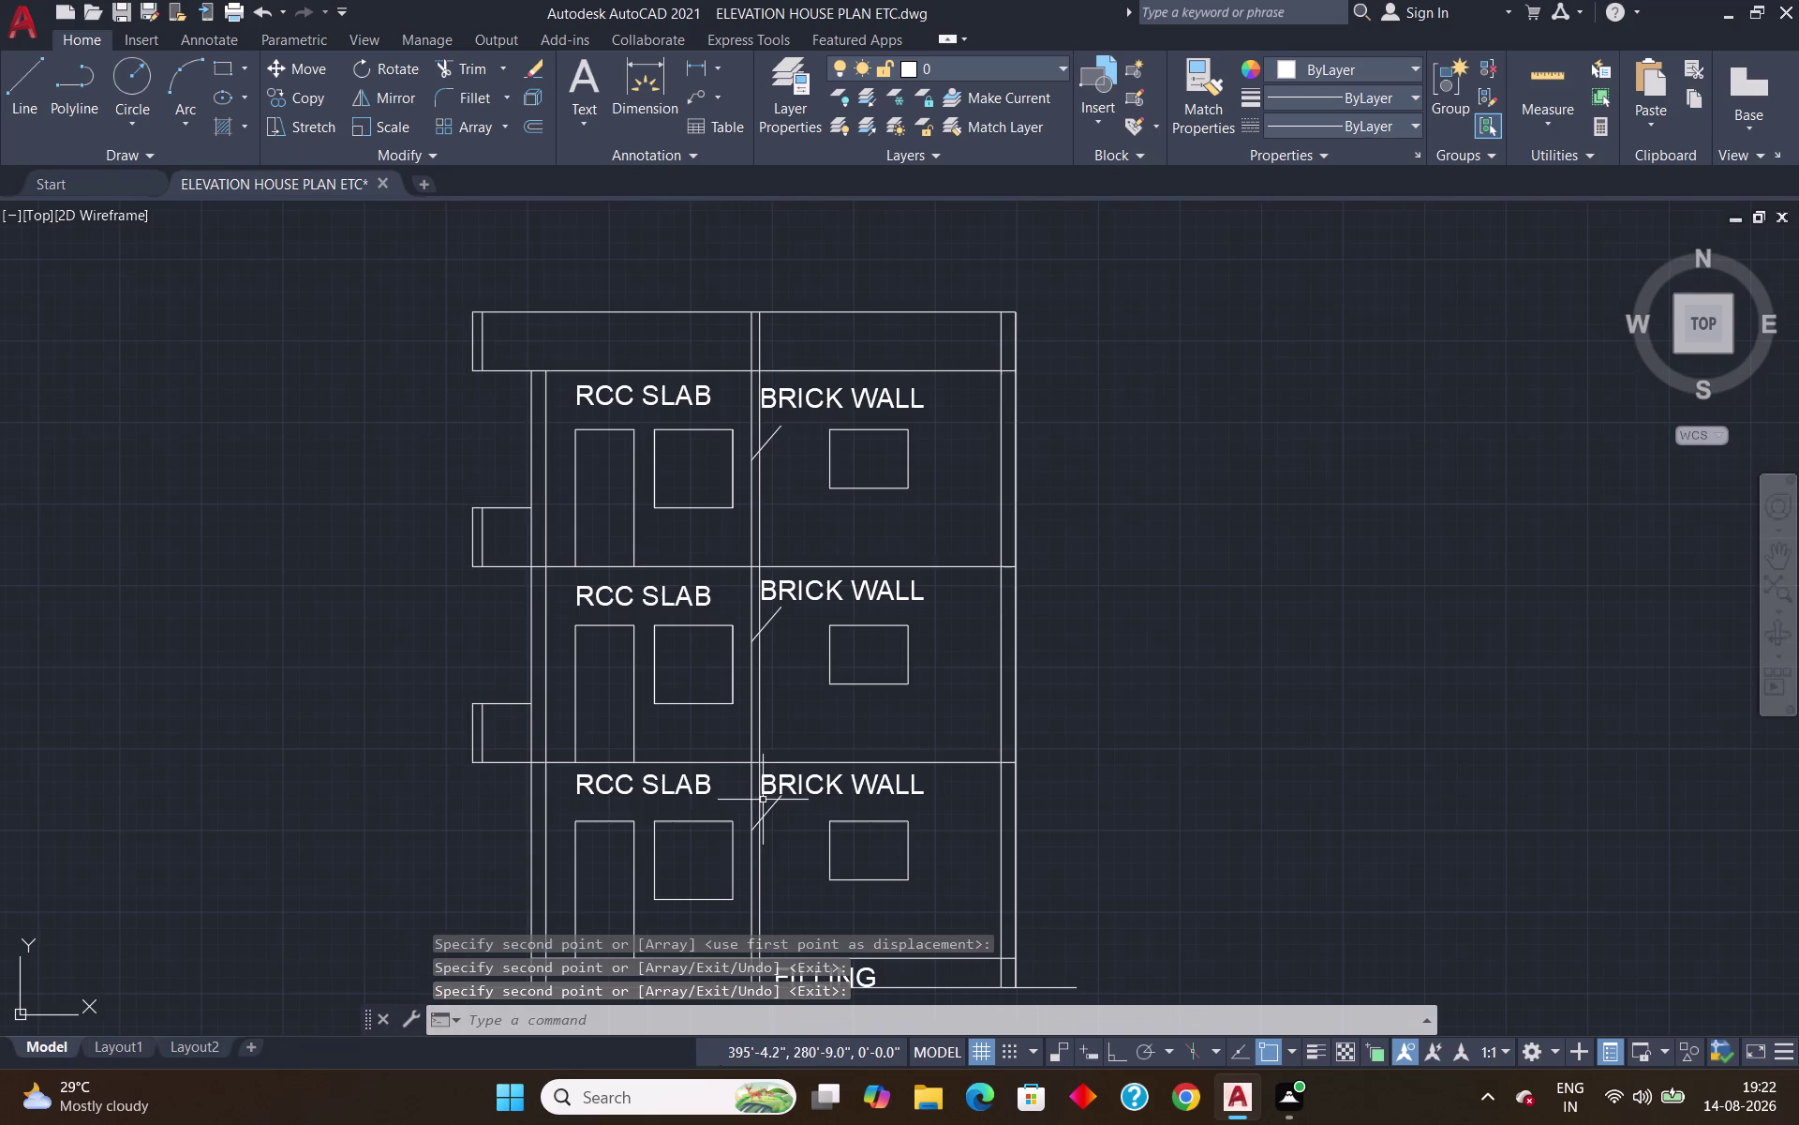
scroll(up, 3)
scroll(down, 3)
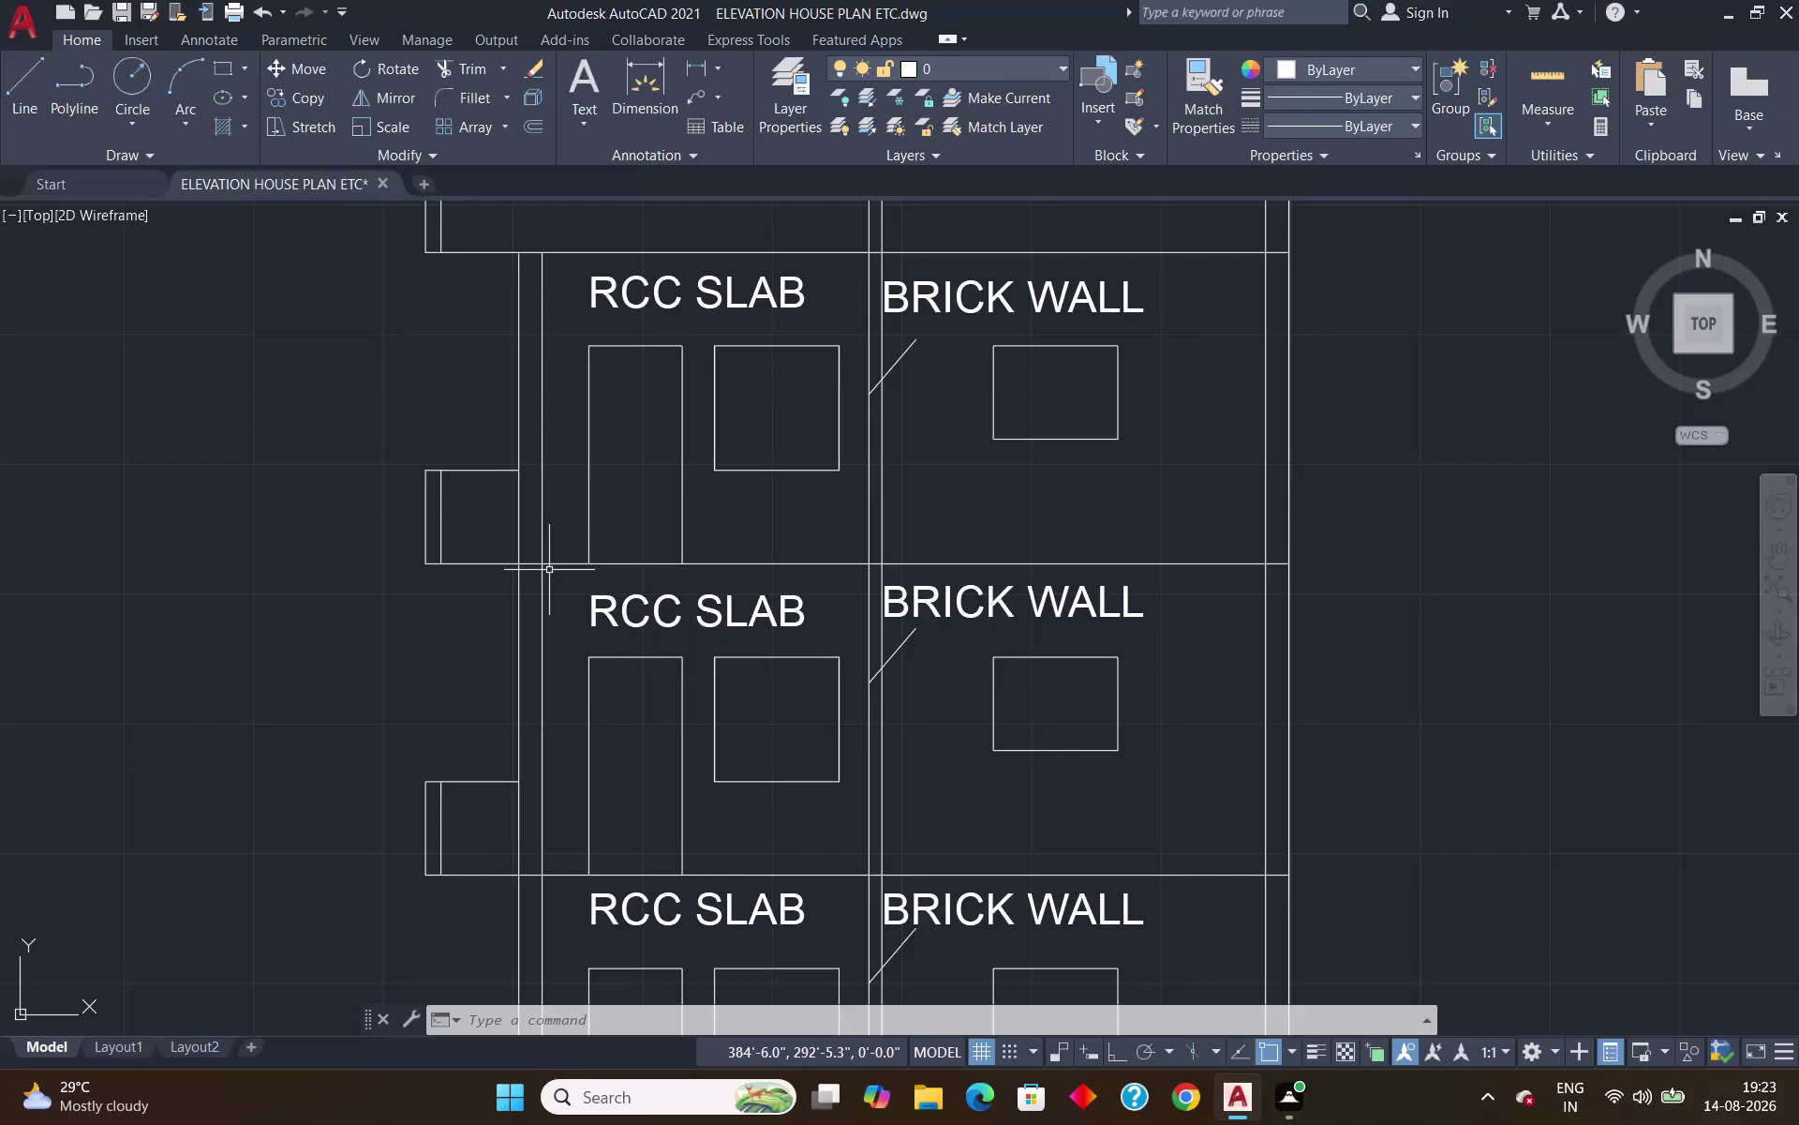
key(o)
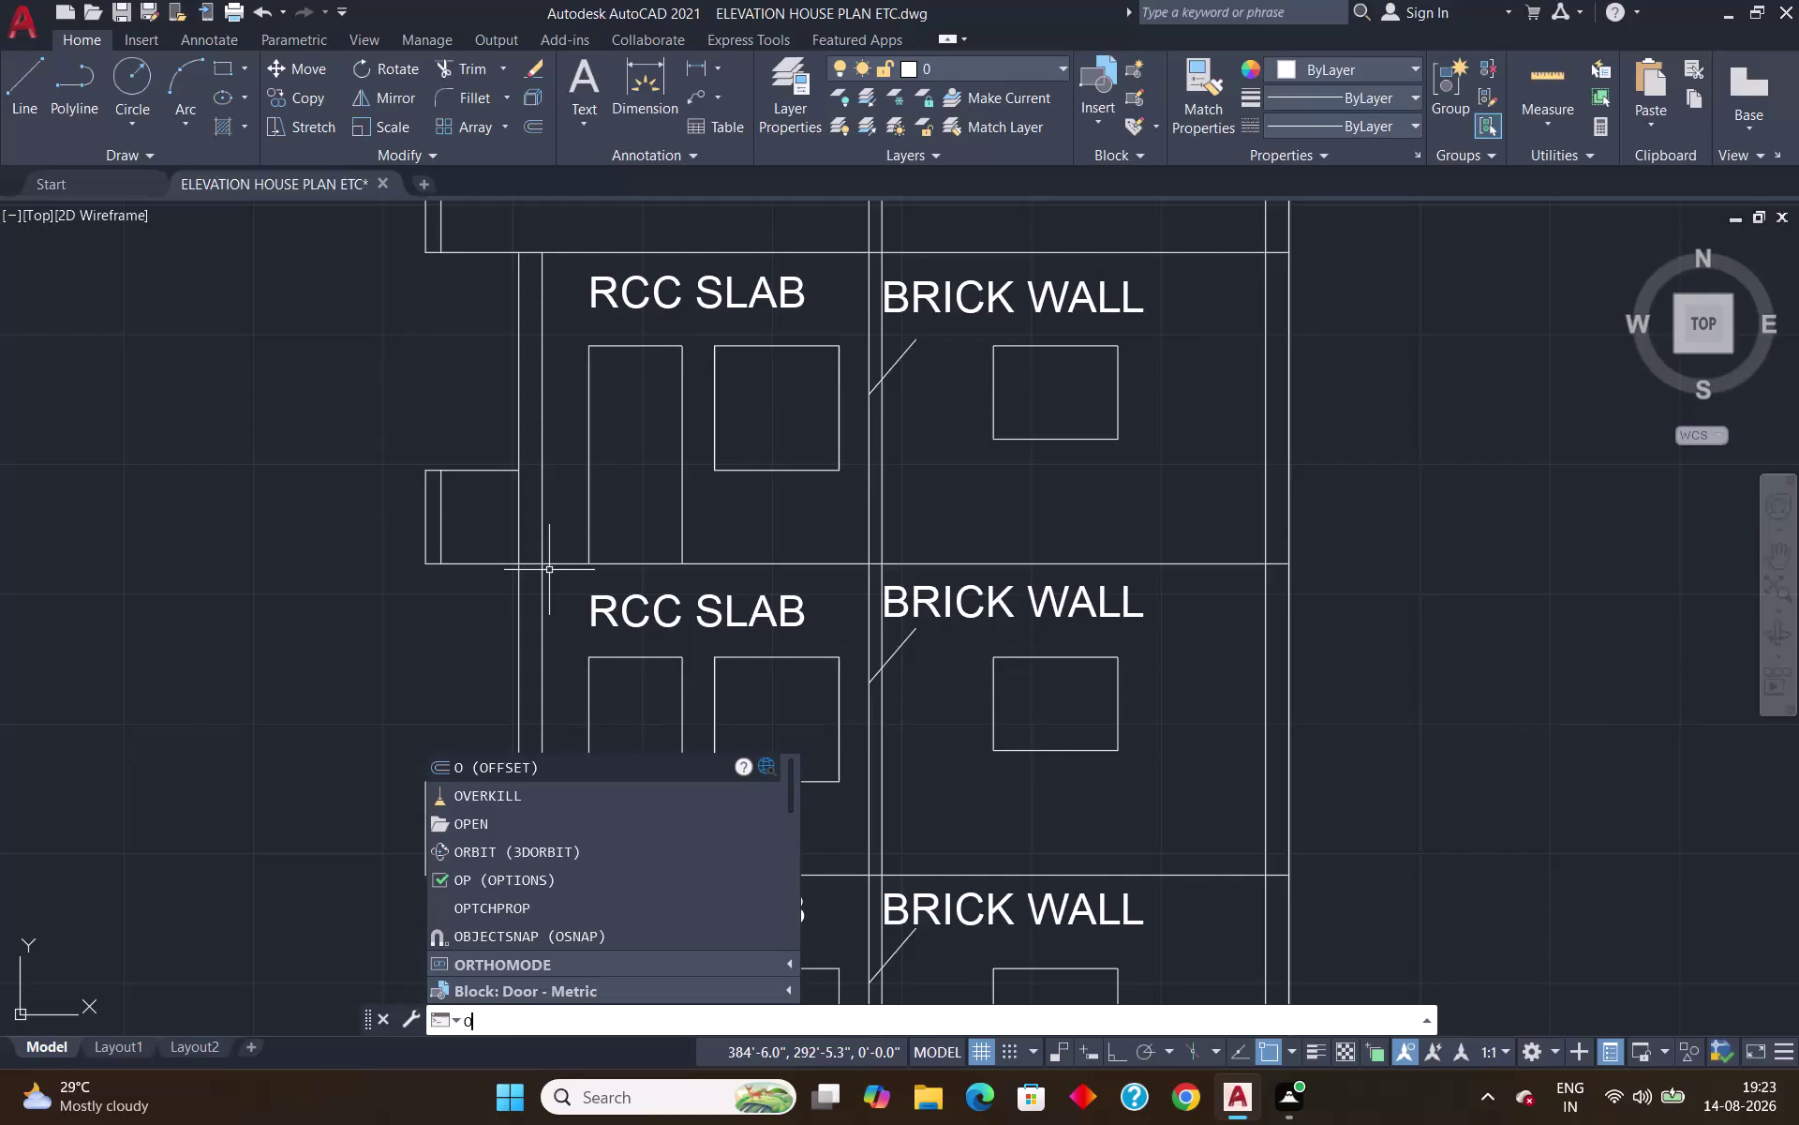
Offset the floor slab line 9 inches upward.
key(Return)
text(9)
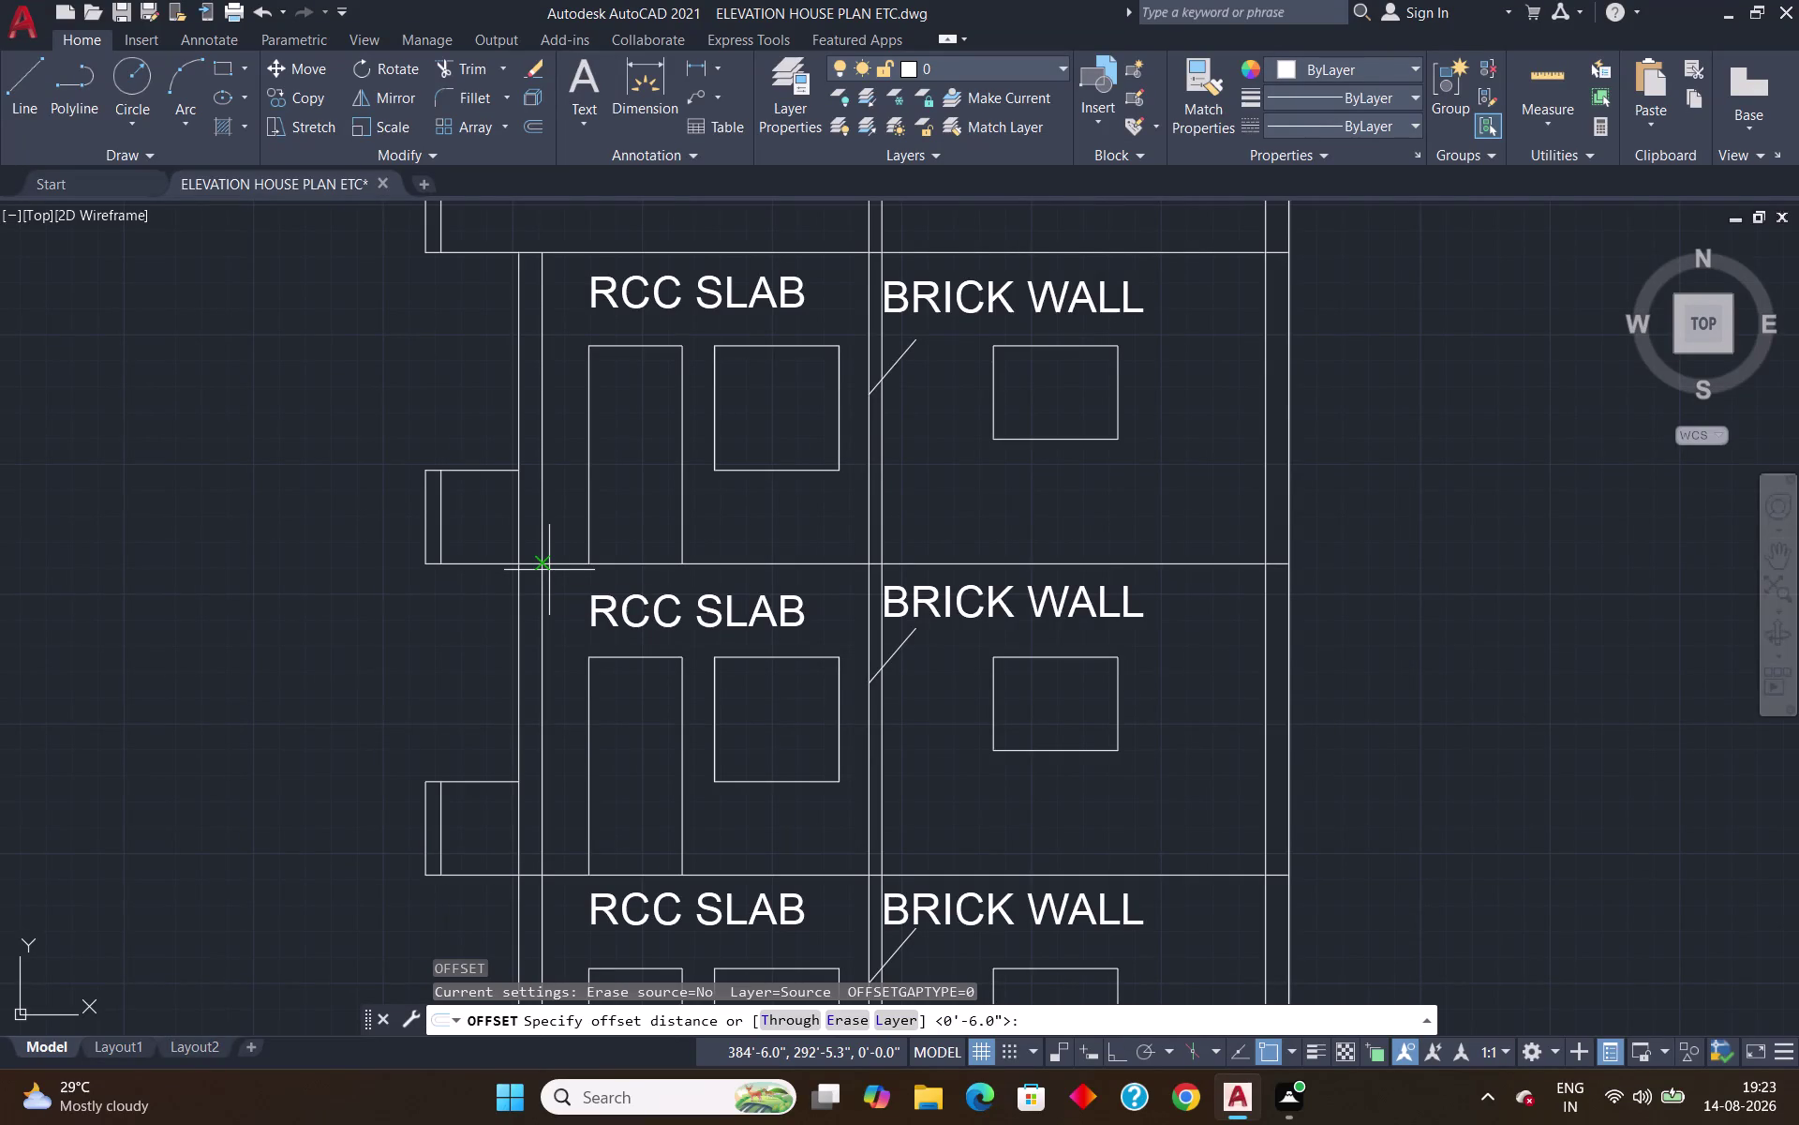
text(")
key(Return)
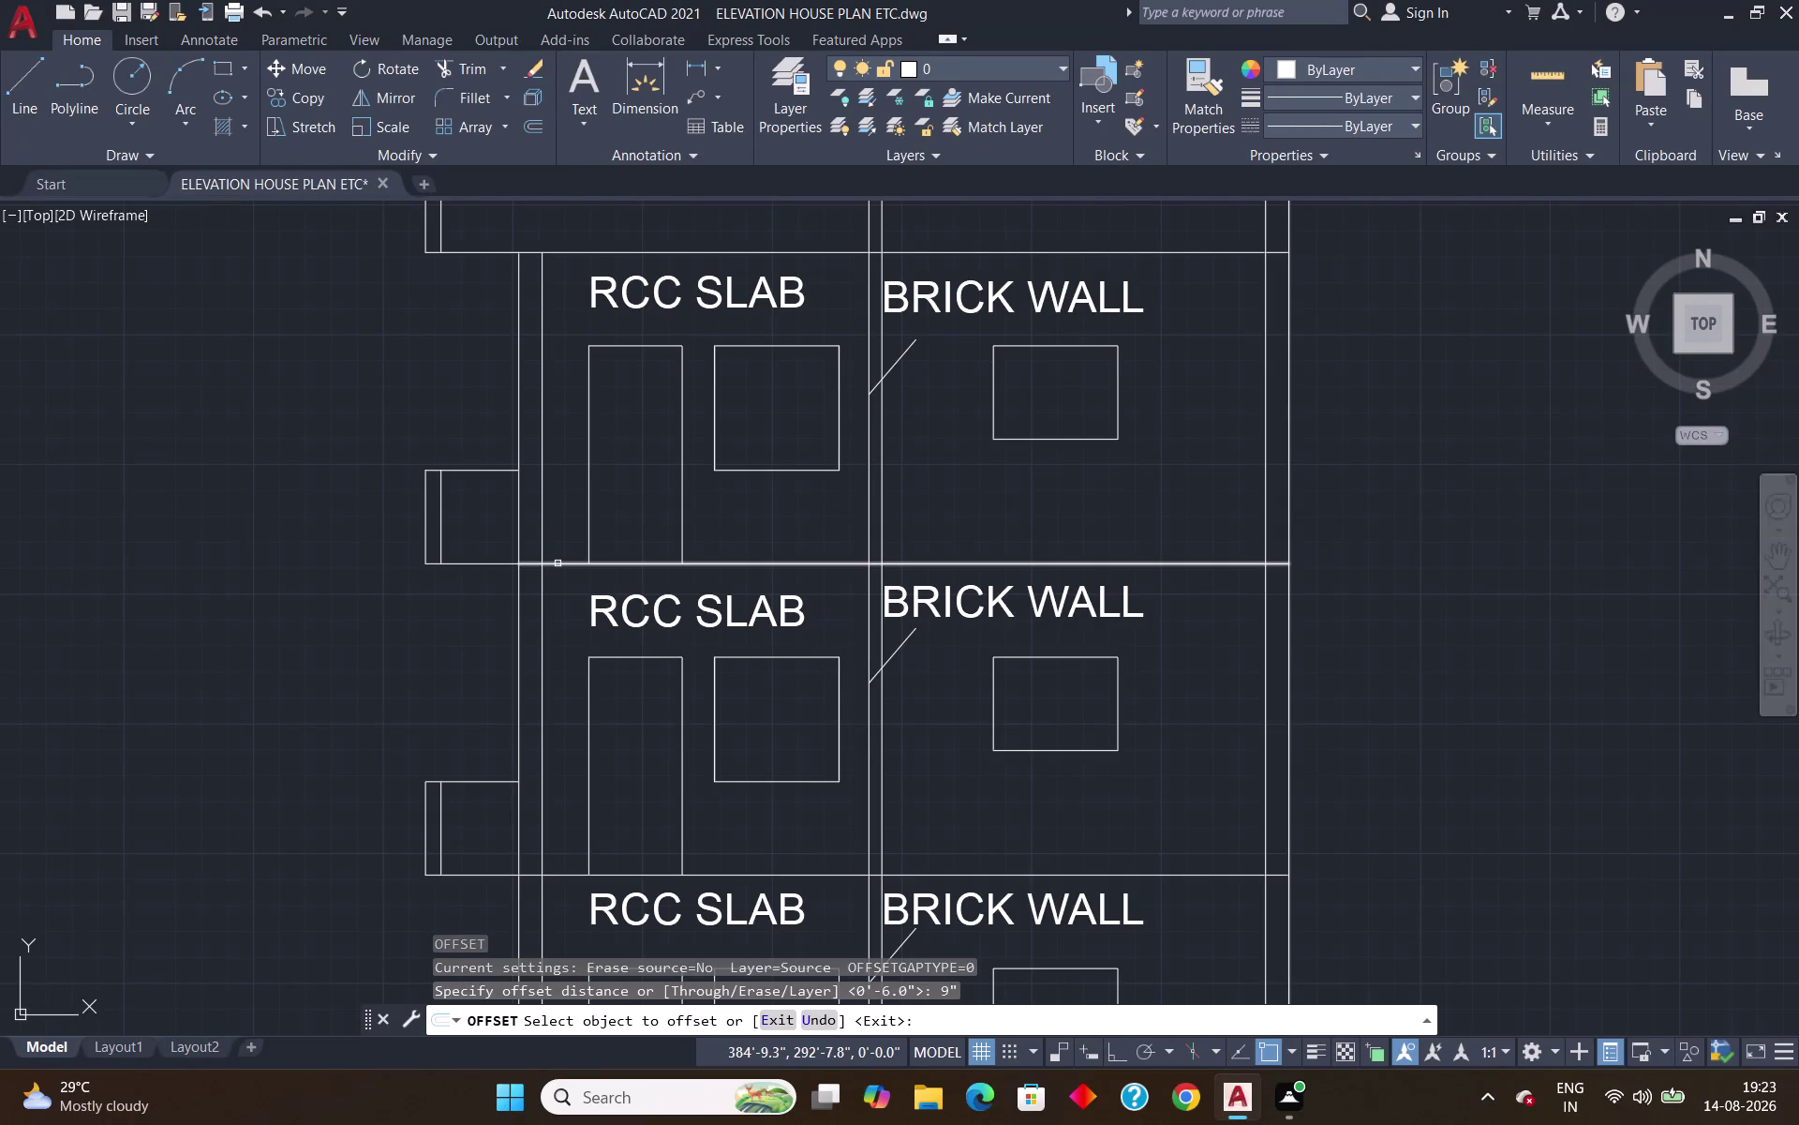
click(558, 564)
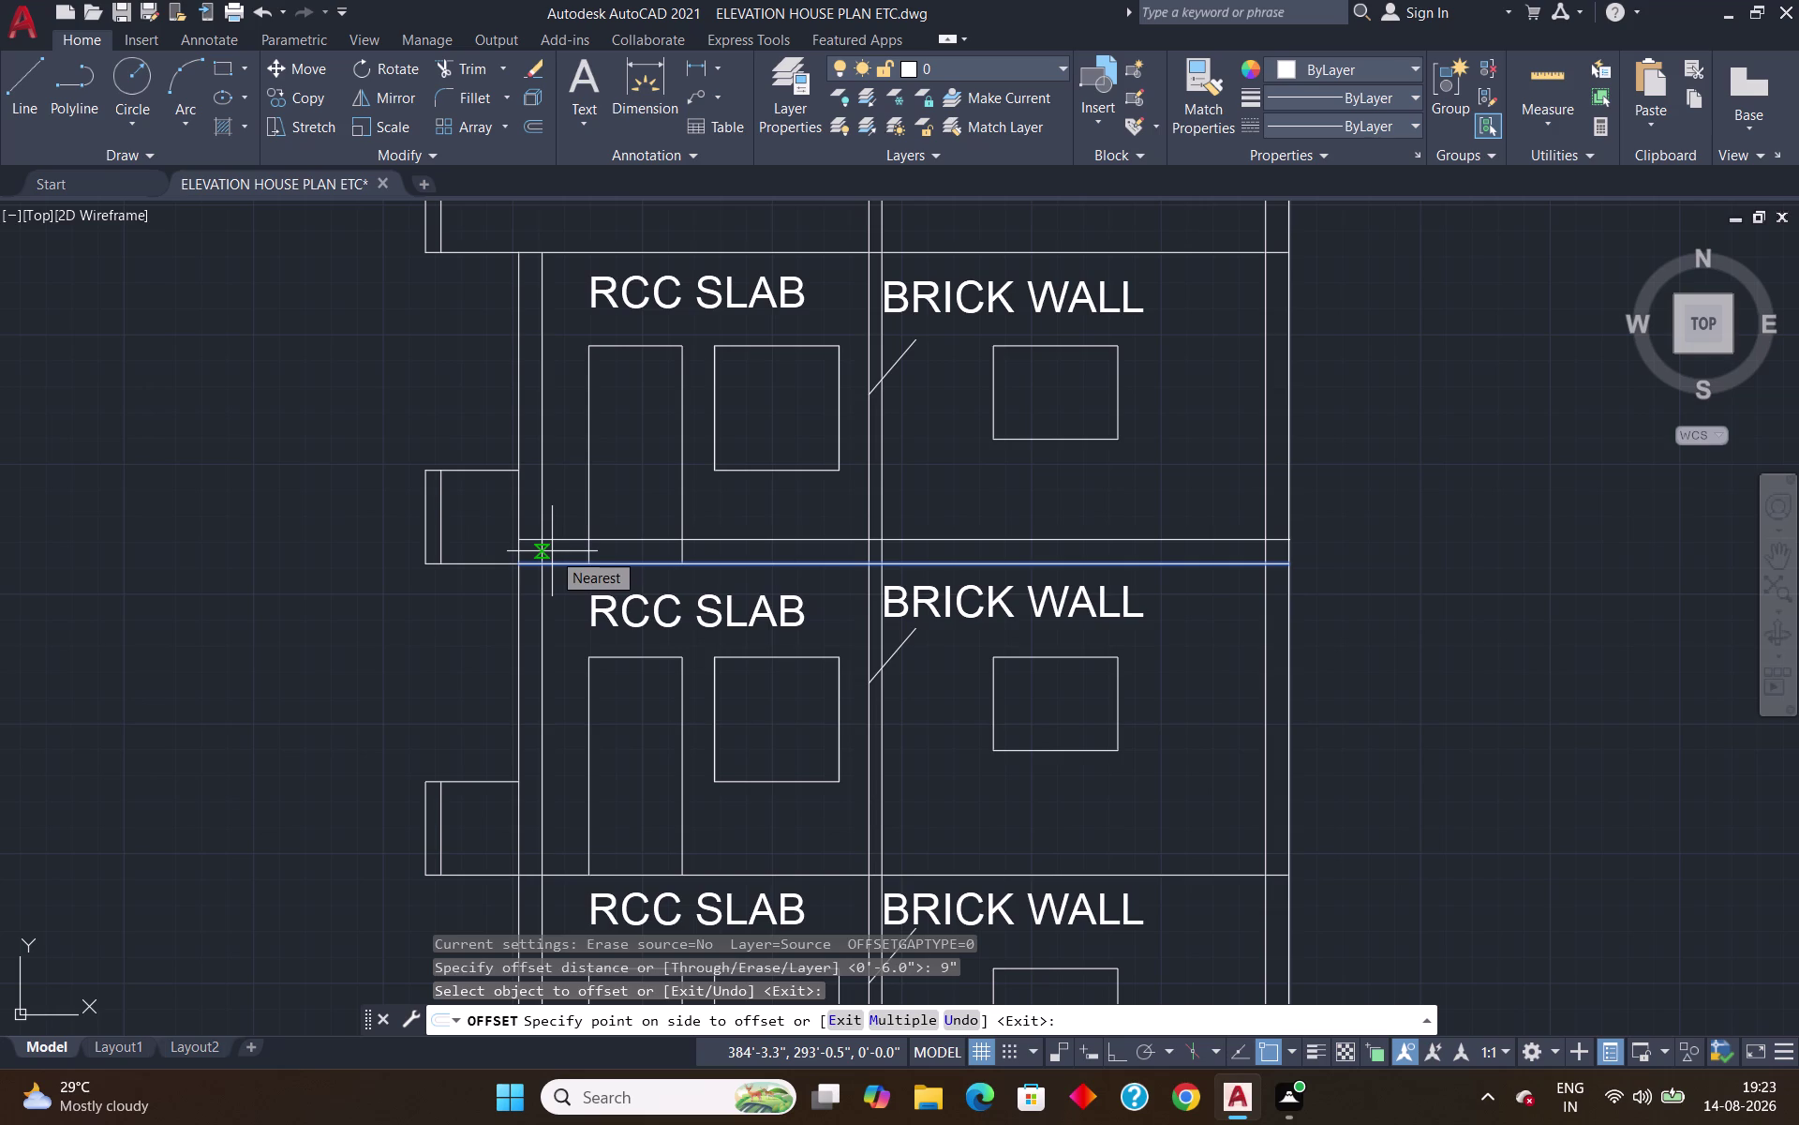
click(552, 551)
scroll(down, 3)
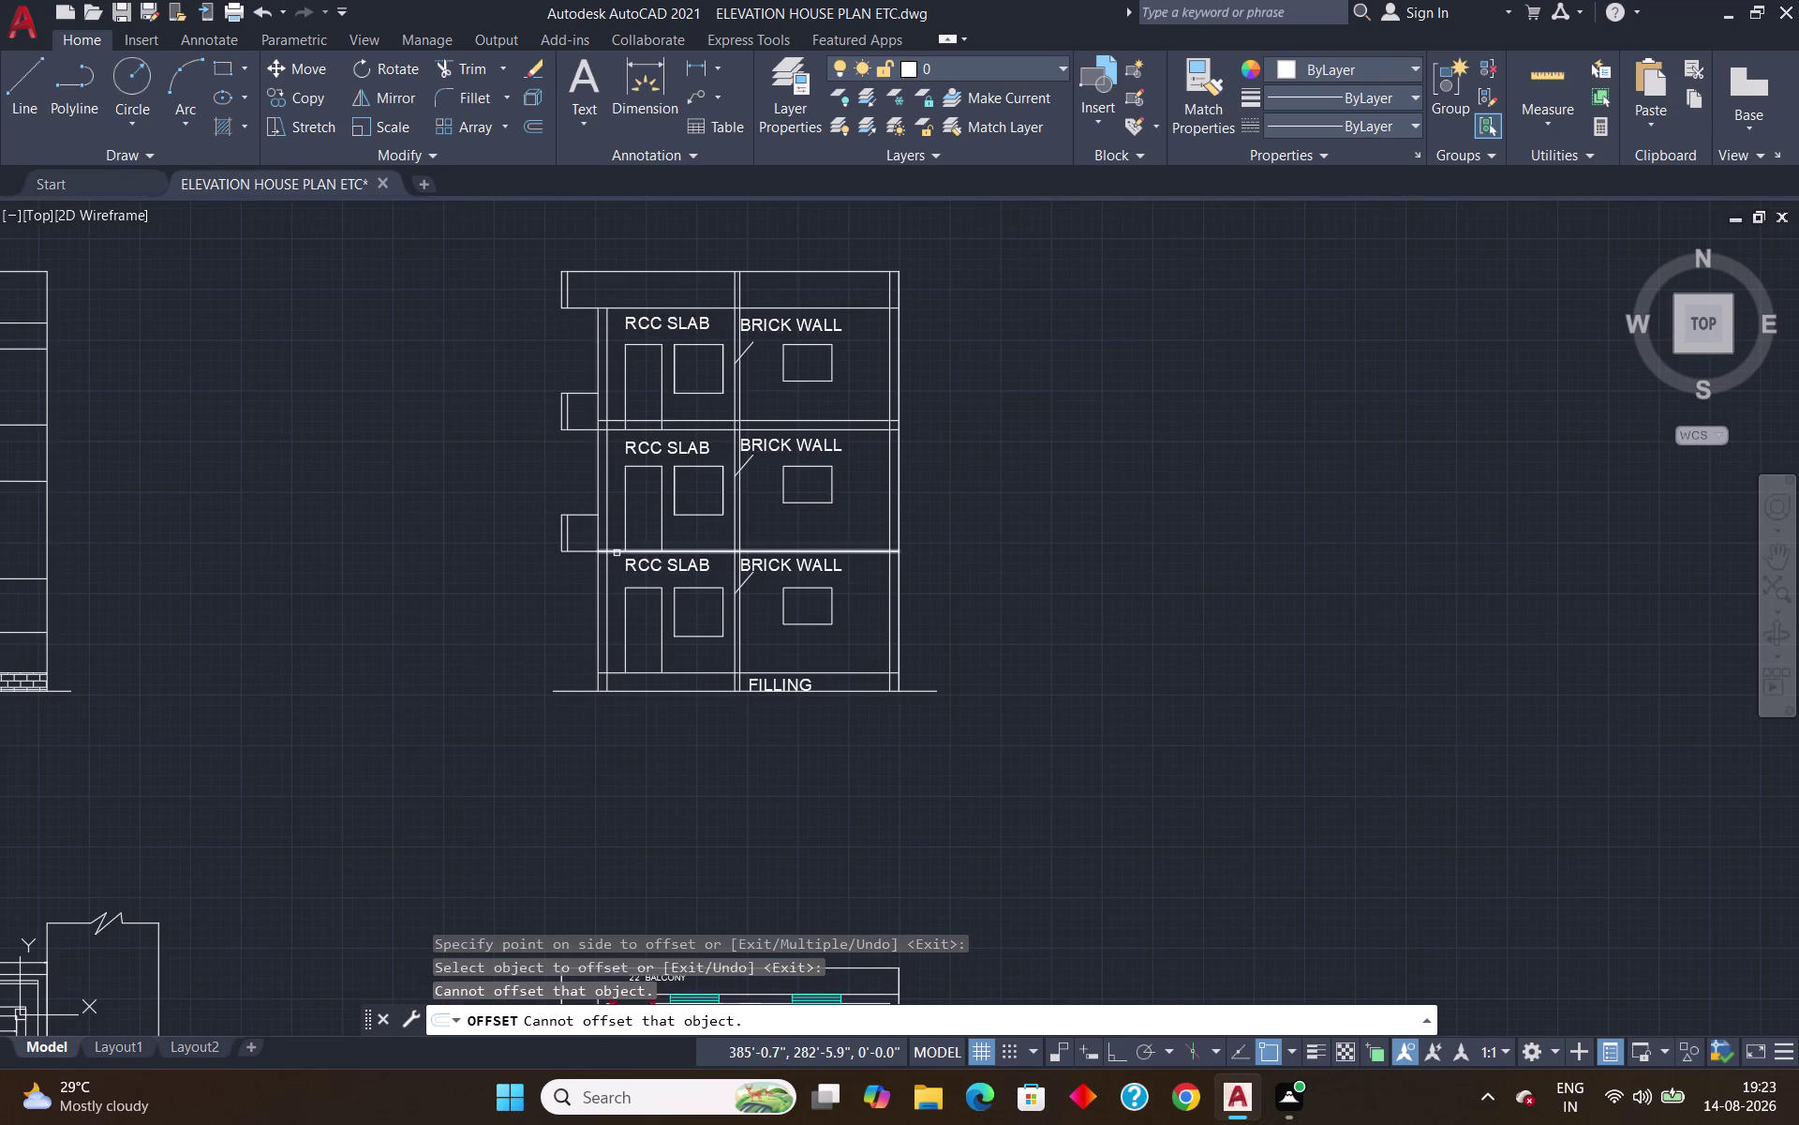
Offset the slab line above the FILLING 9 inches upward and select the door outline.
click(615, 552)
click(614, 540)
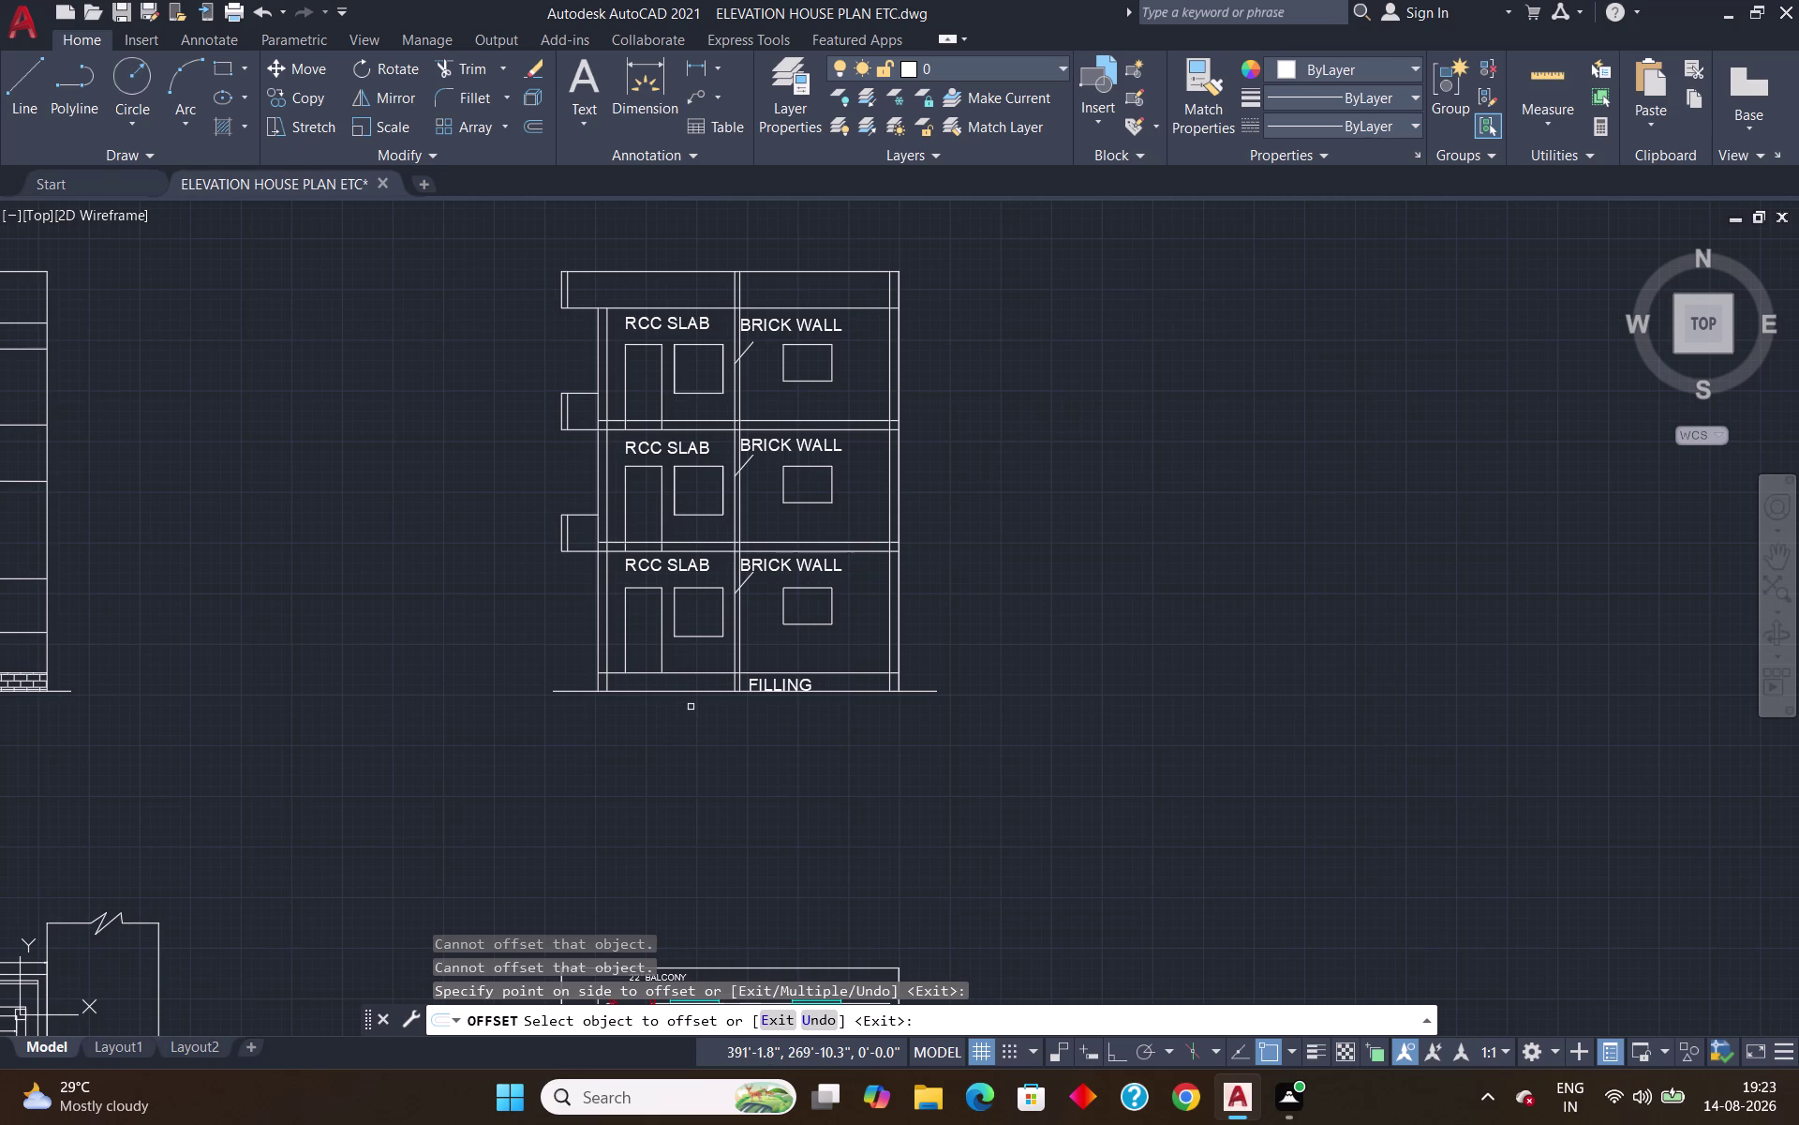
scroll(up, 3)
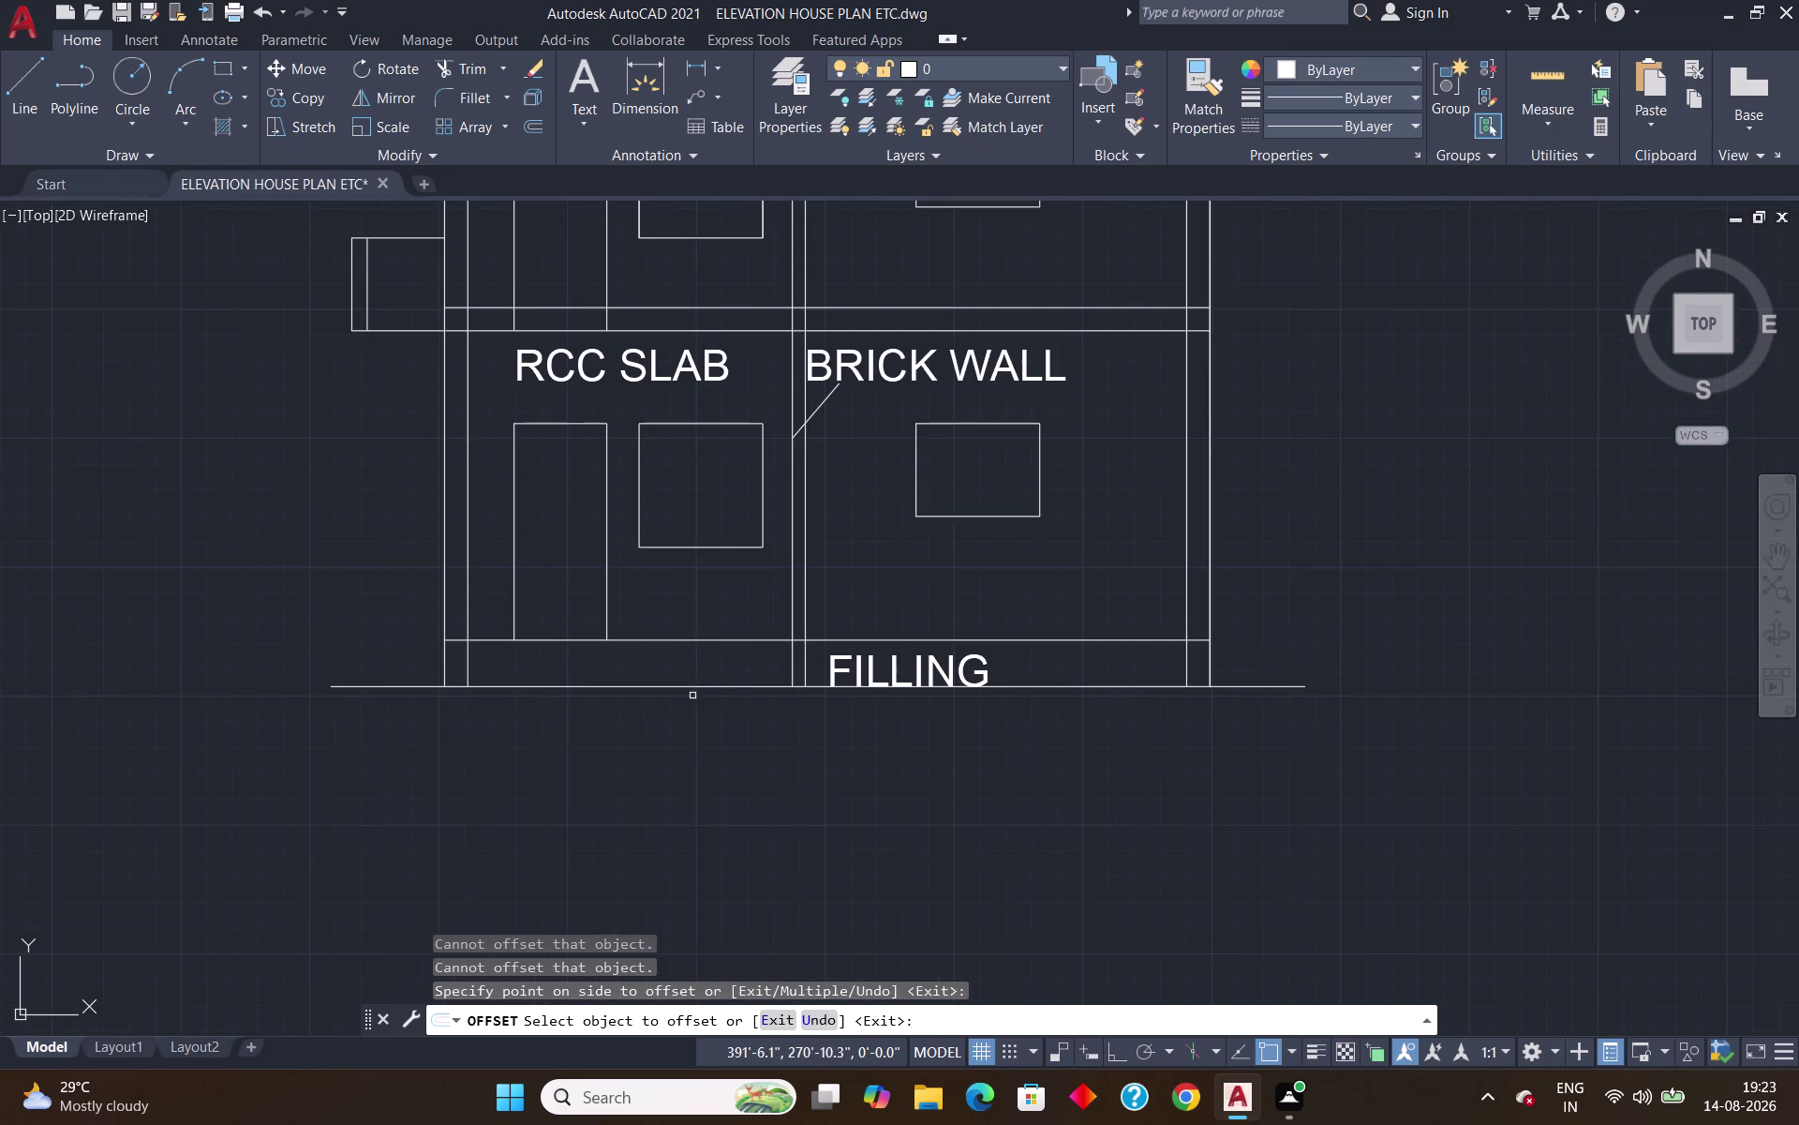
click(681, 640)
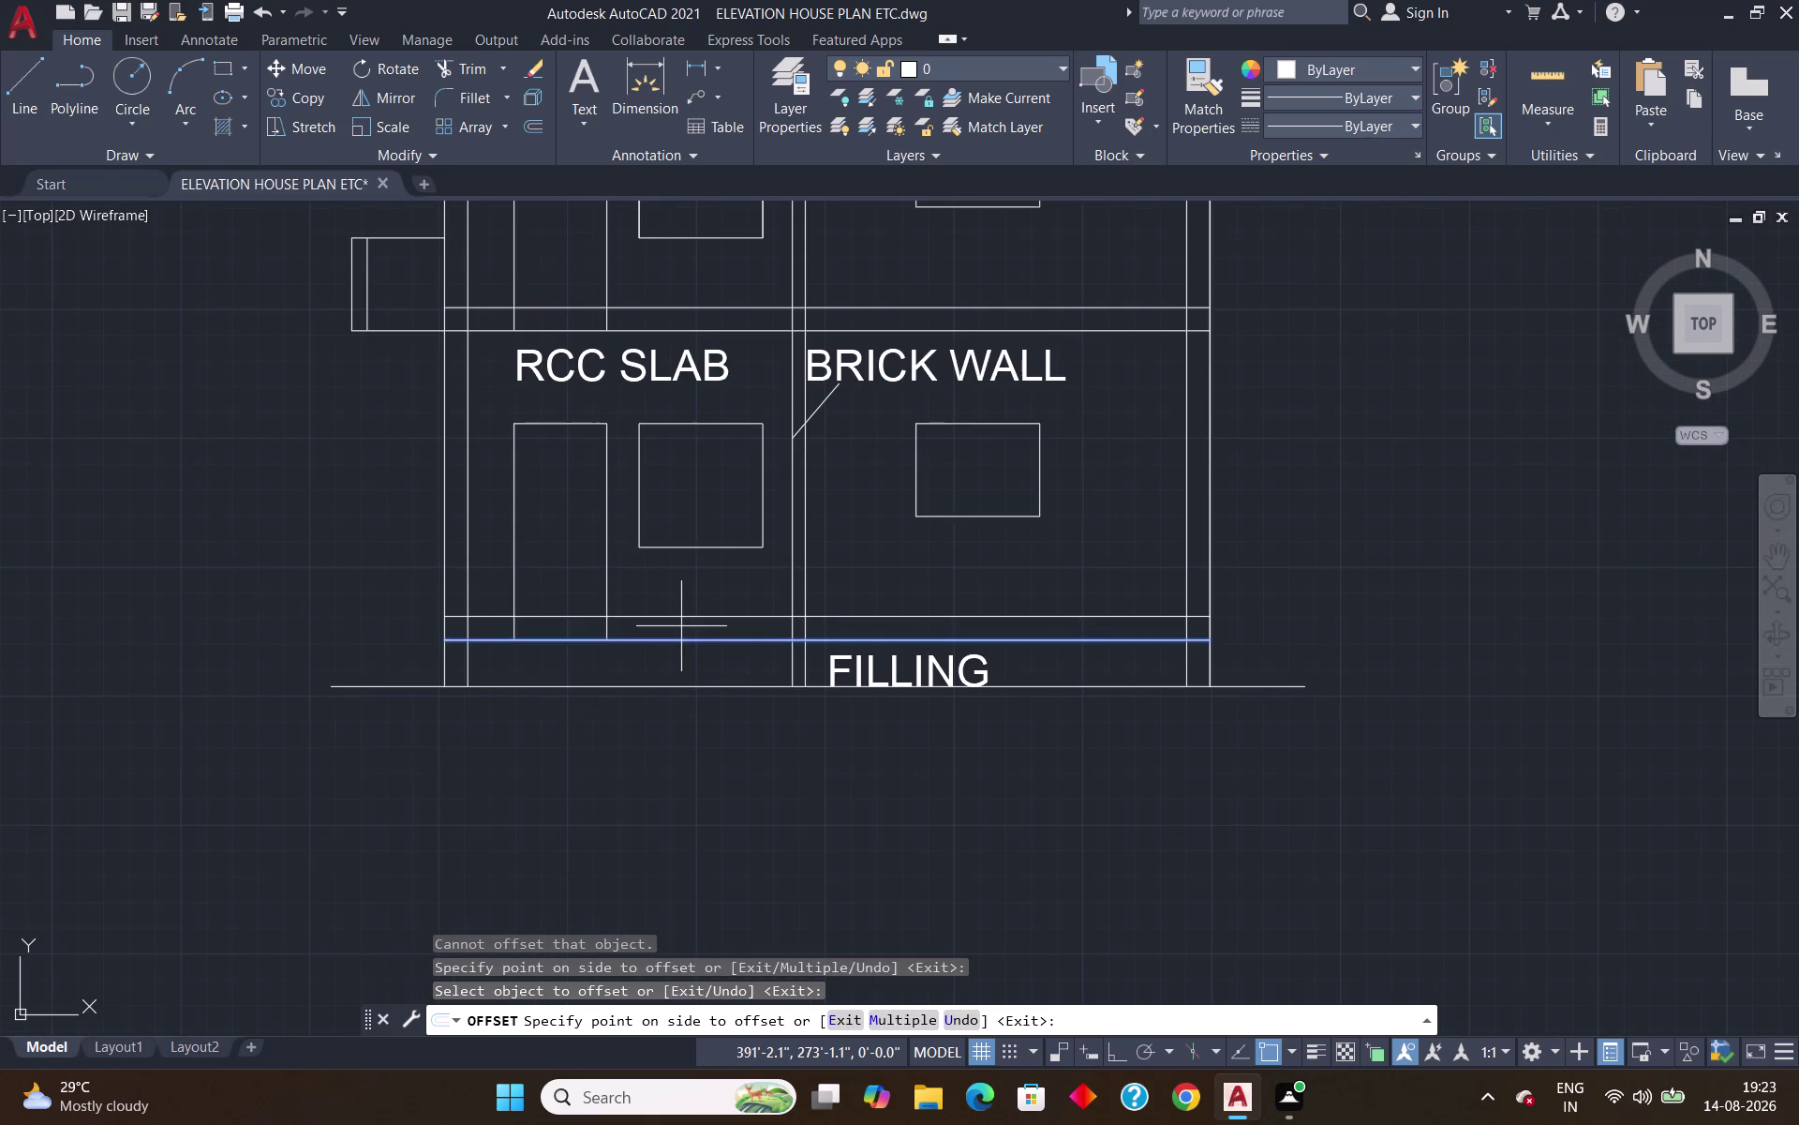
click(681, 625)
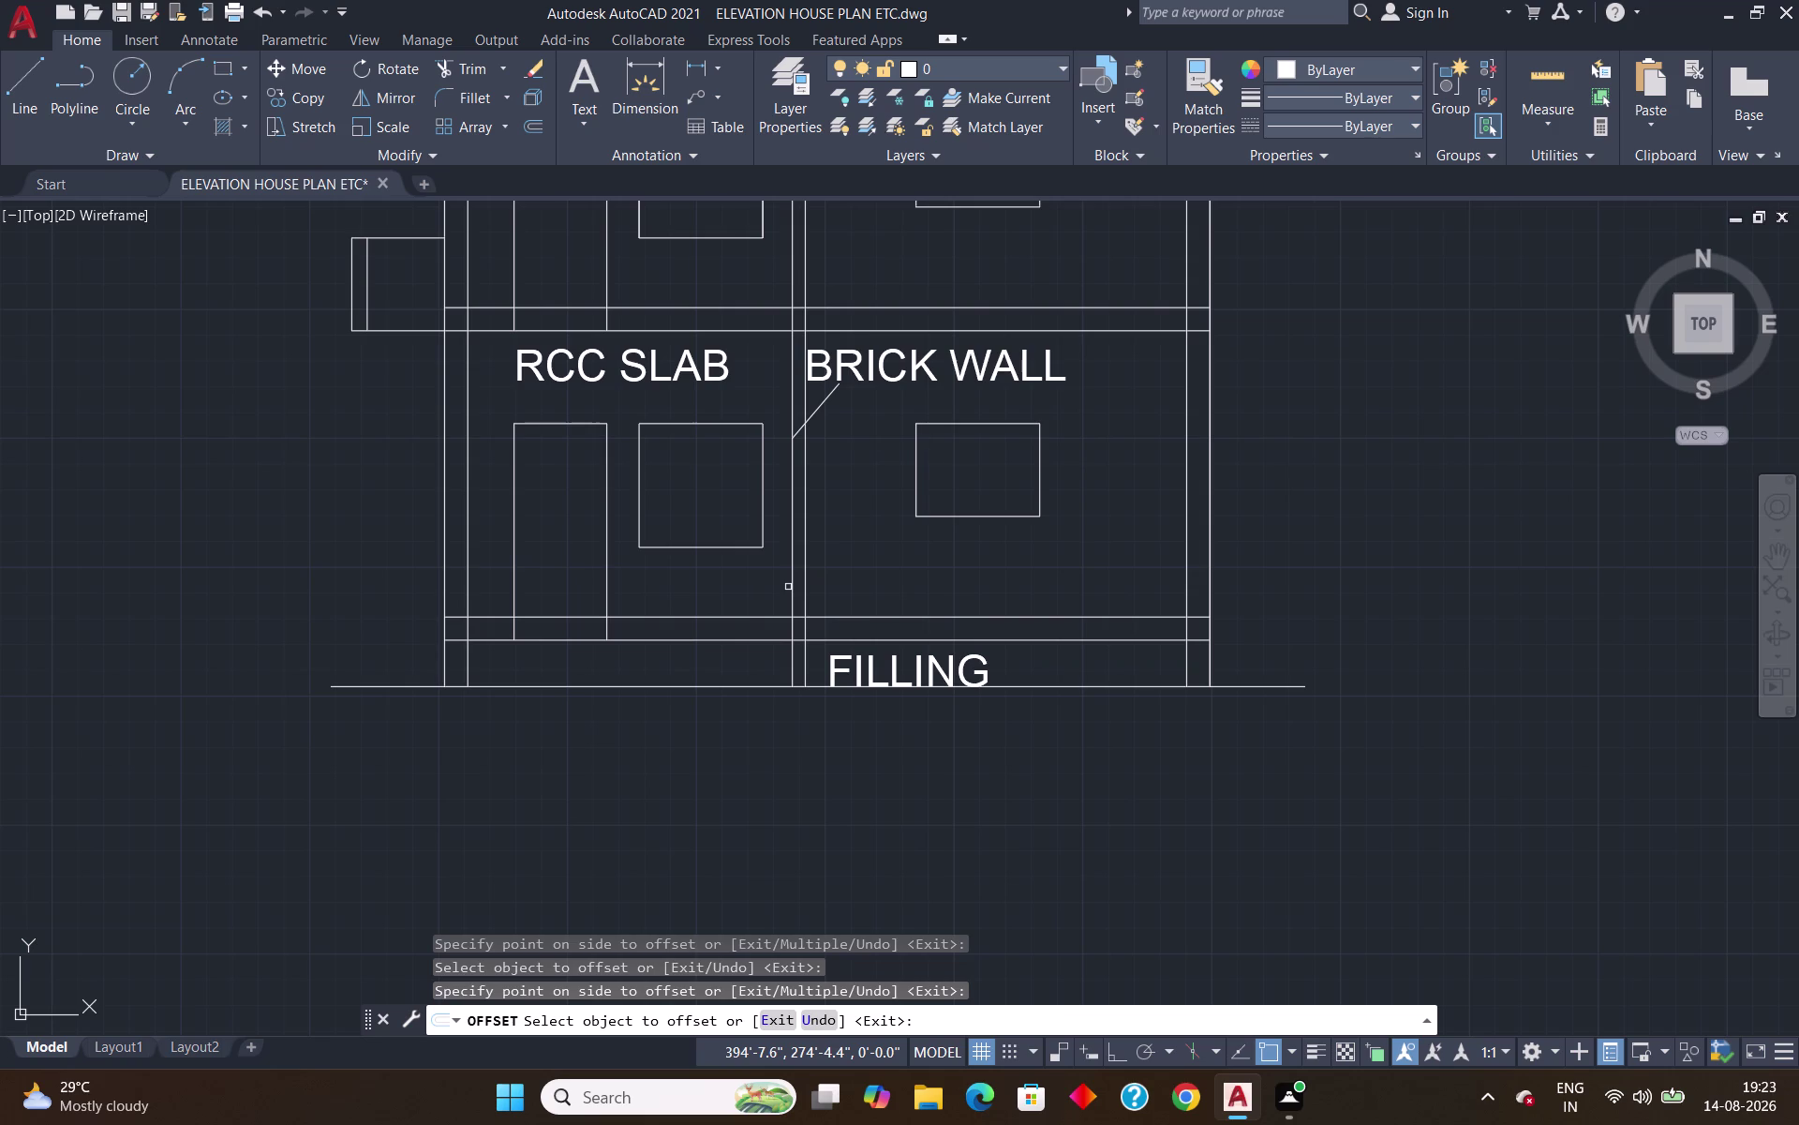
key(Return)
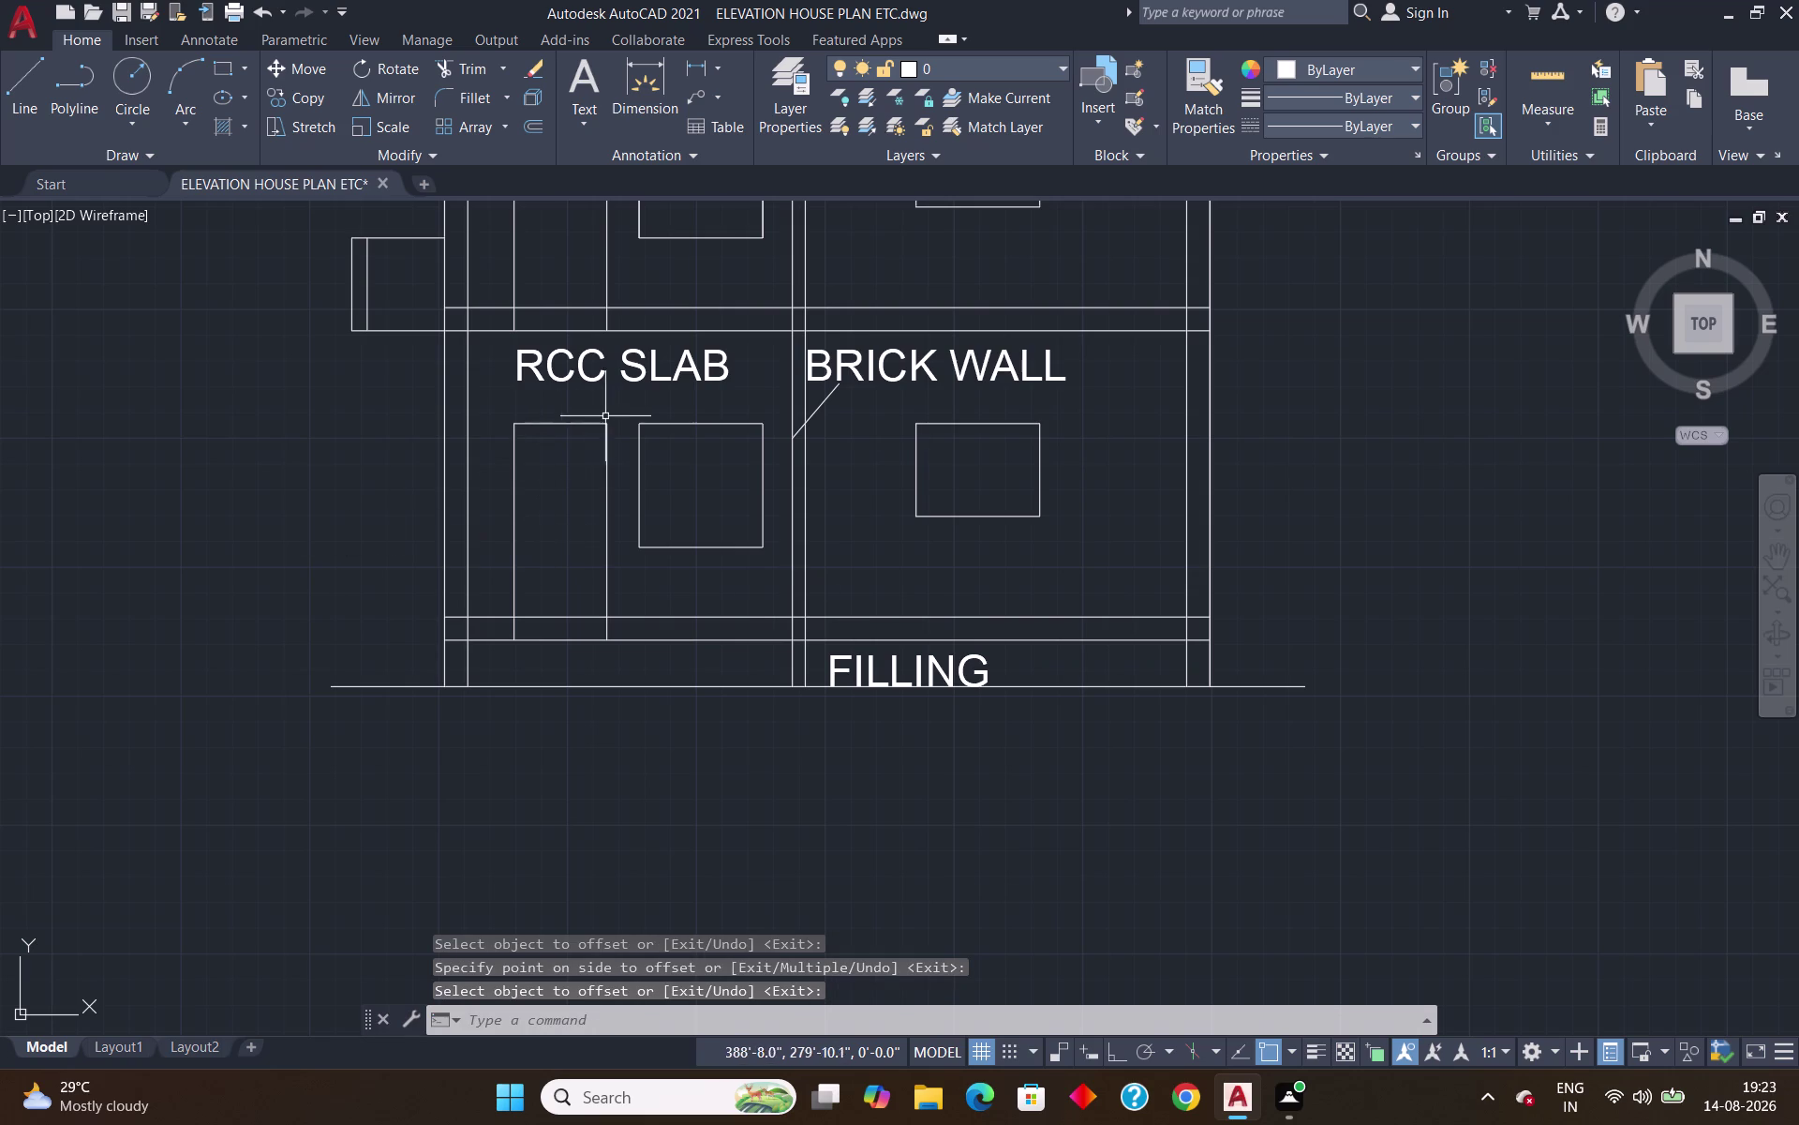
click(612, 416)
click(491, 500)
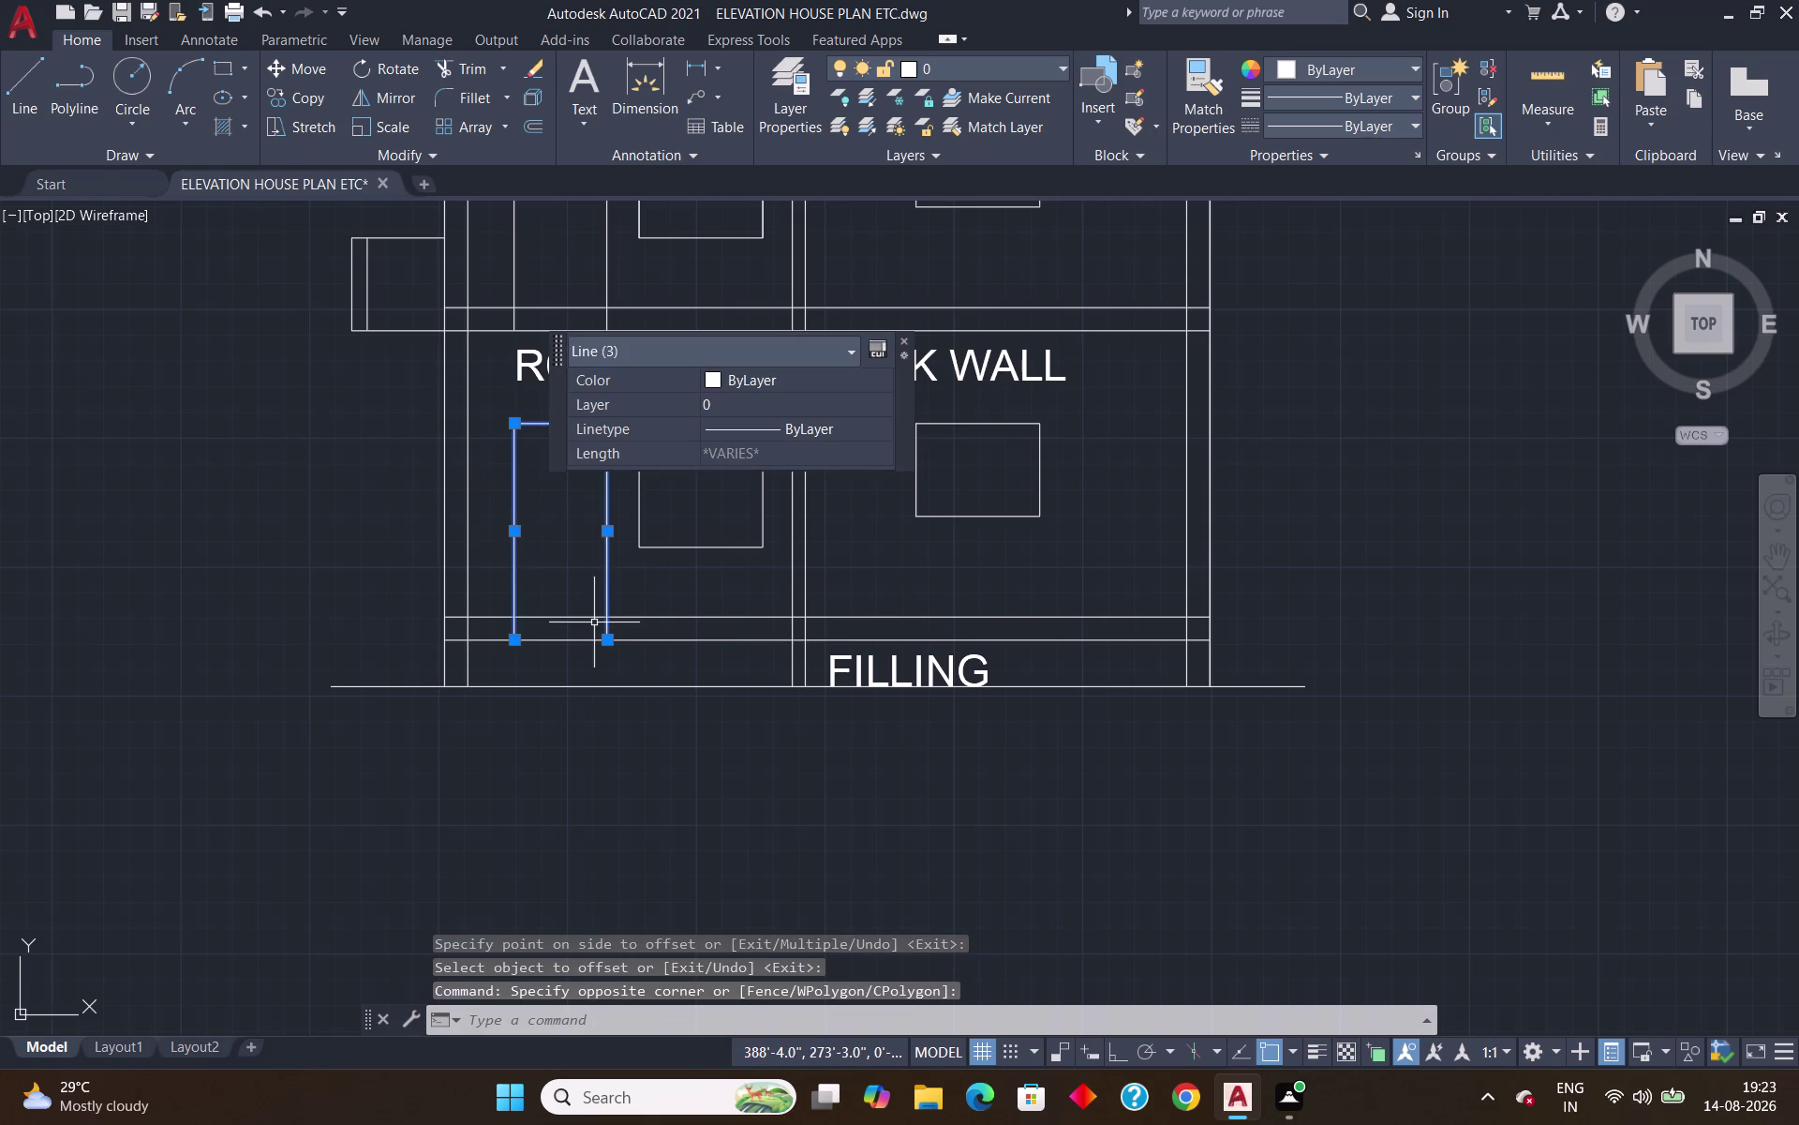
Move the lower door outline up onto the new 9-inch floor line.
key(m)
key(Return)
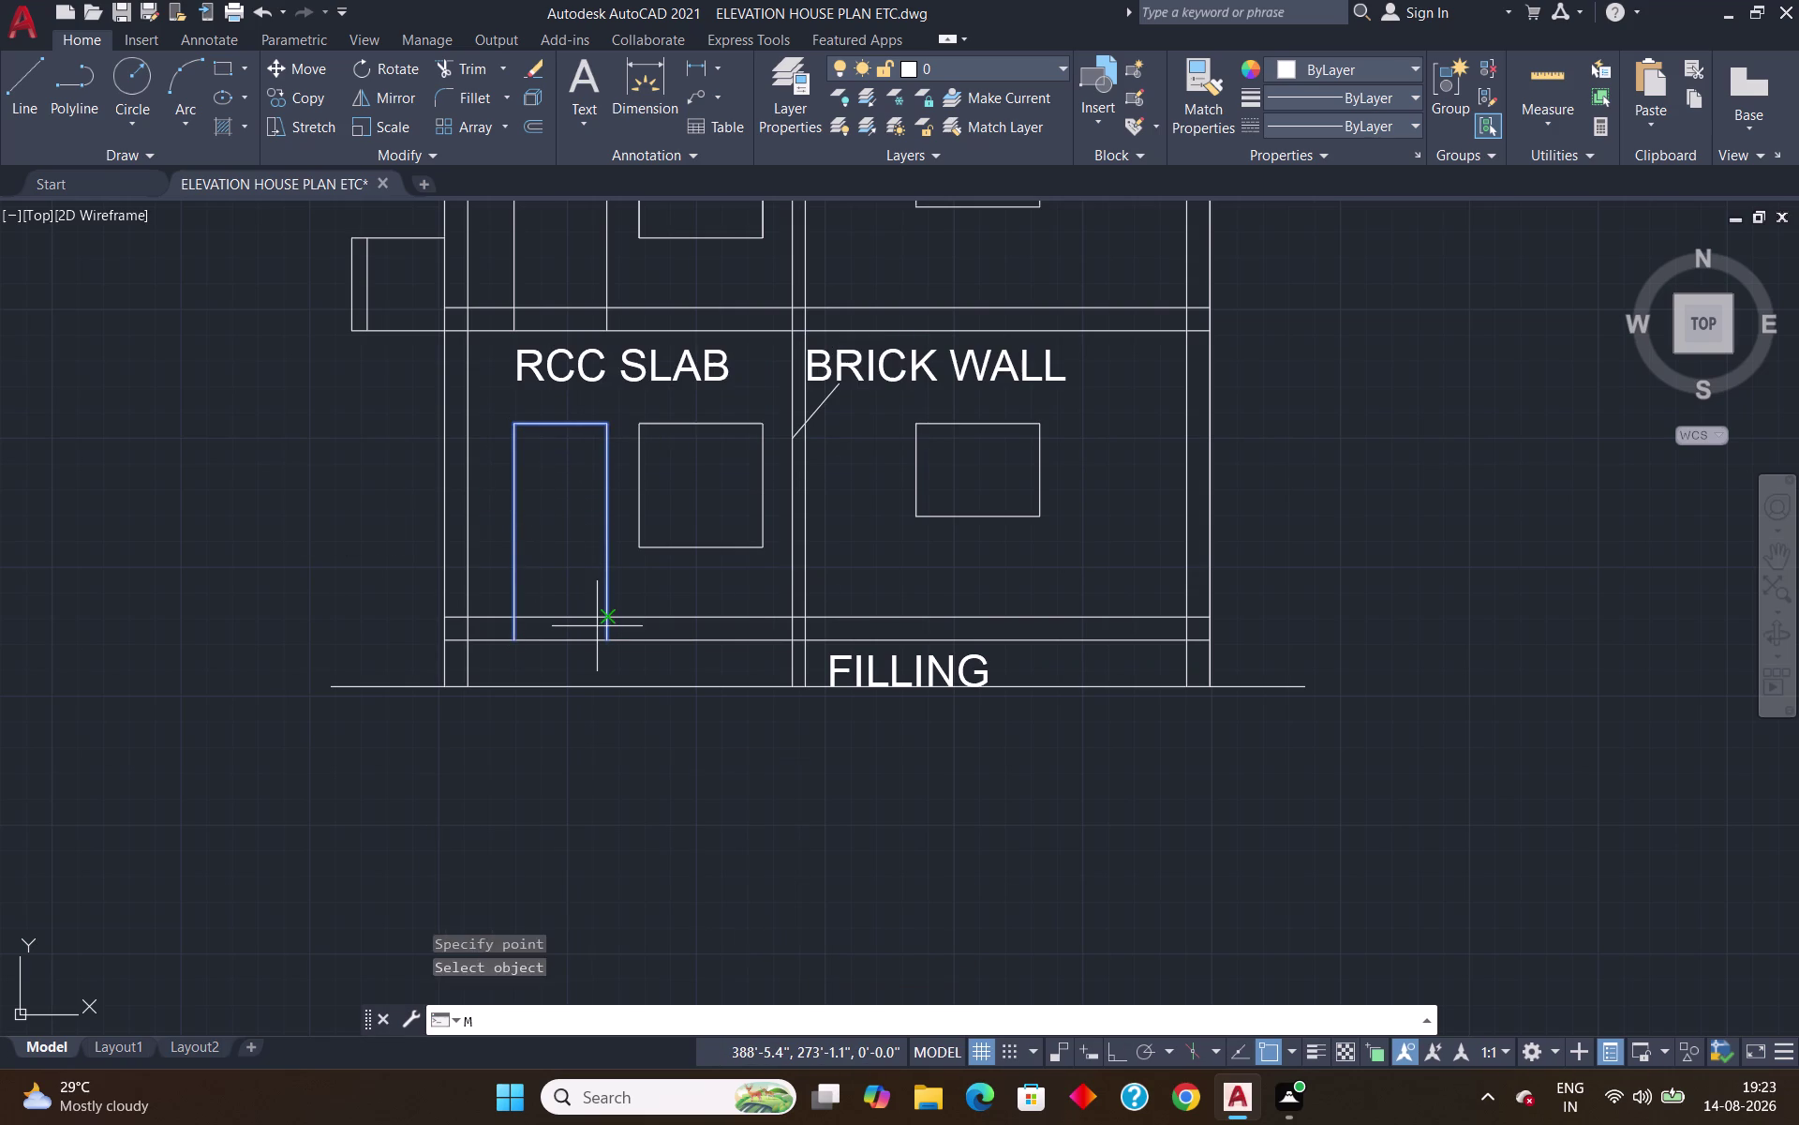
click(515, 644)
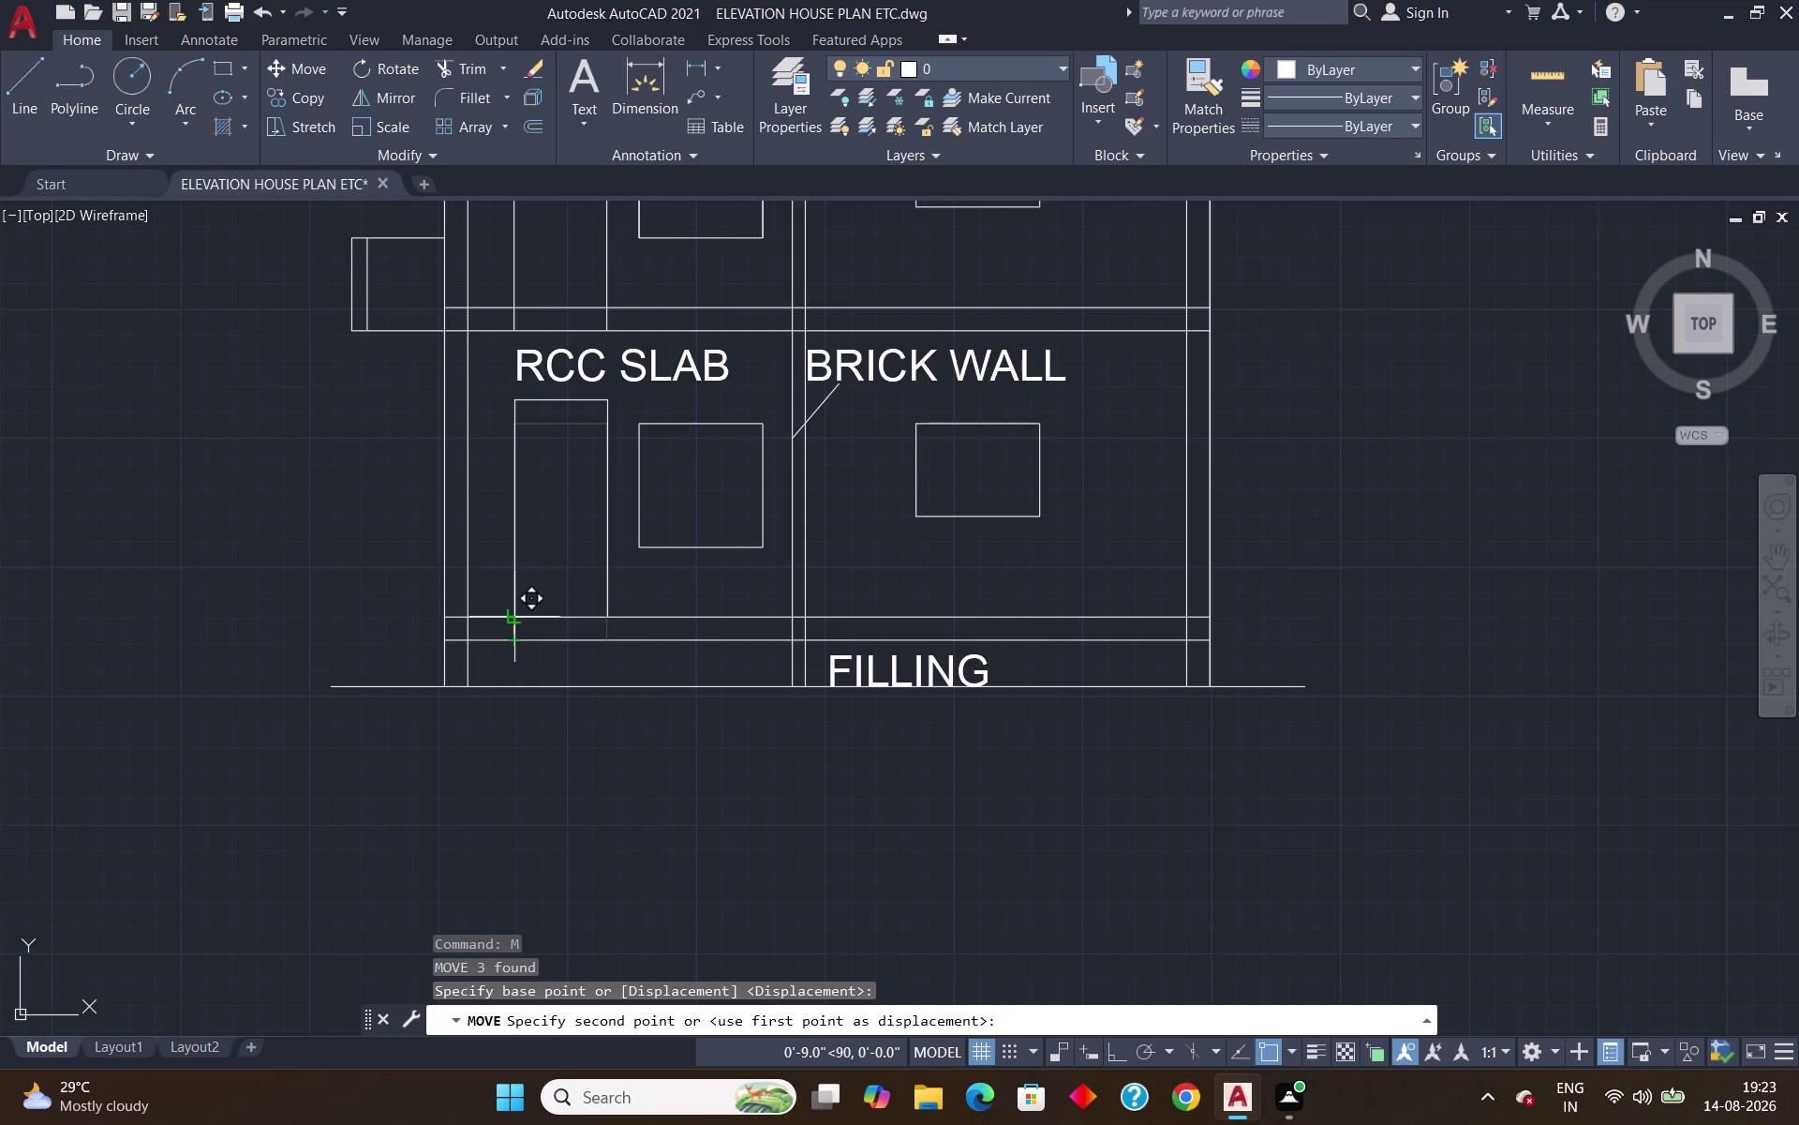
click(512, 612)
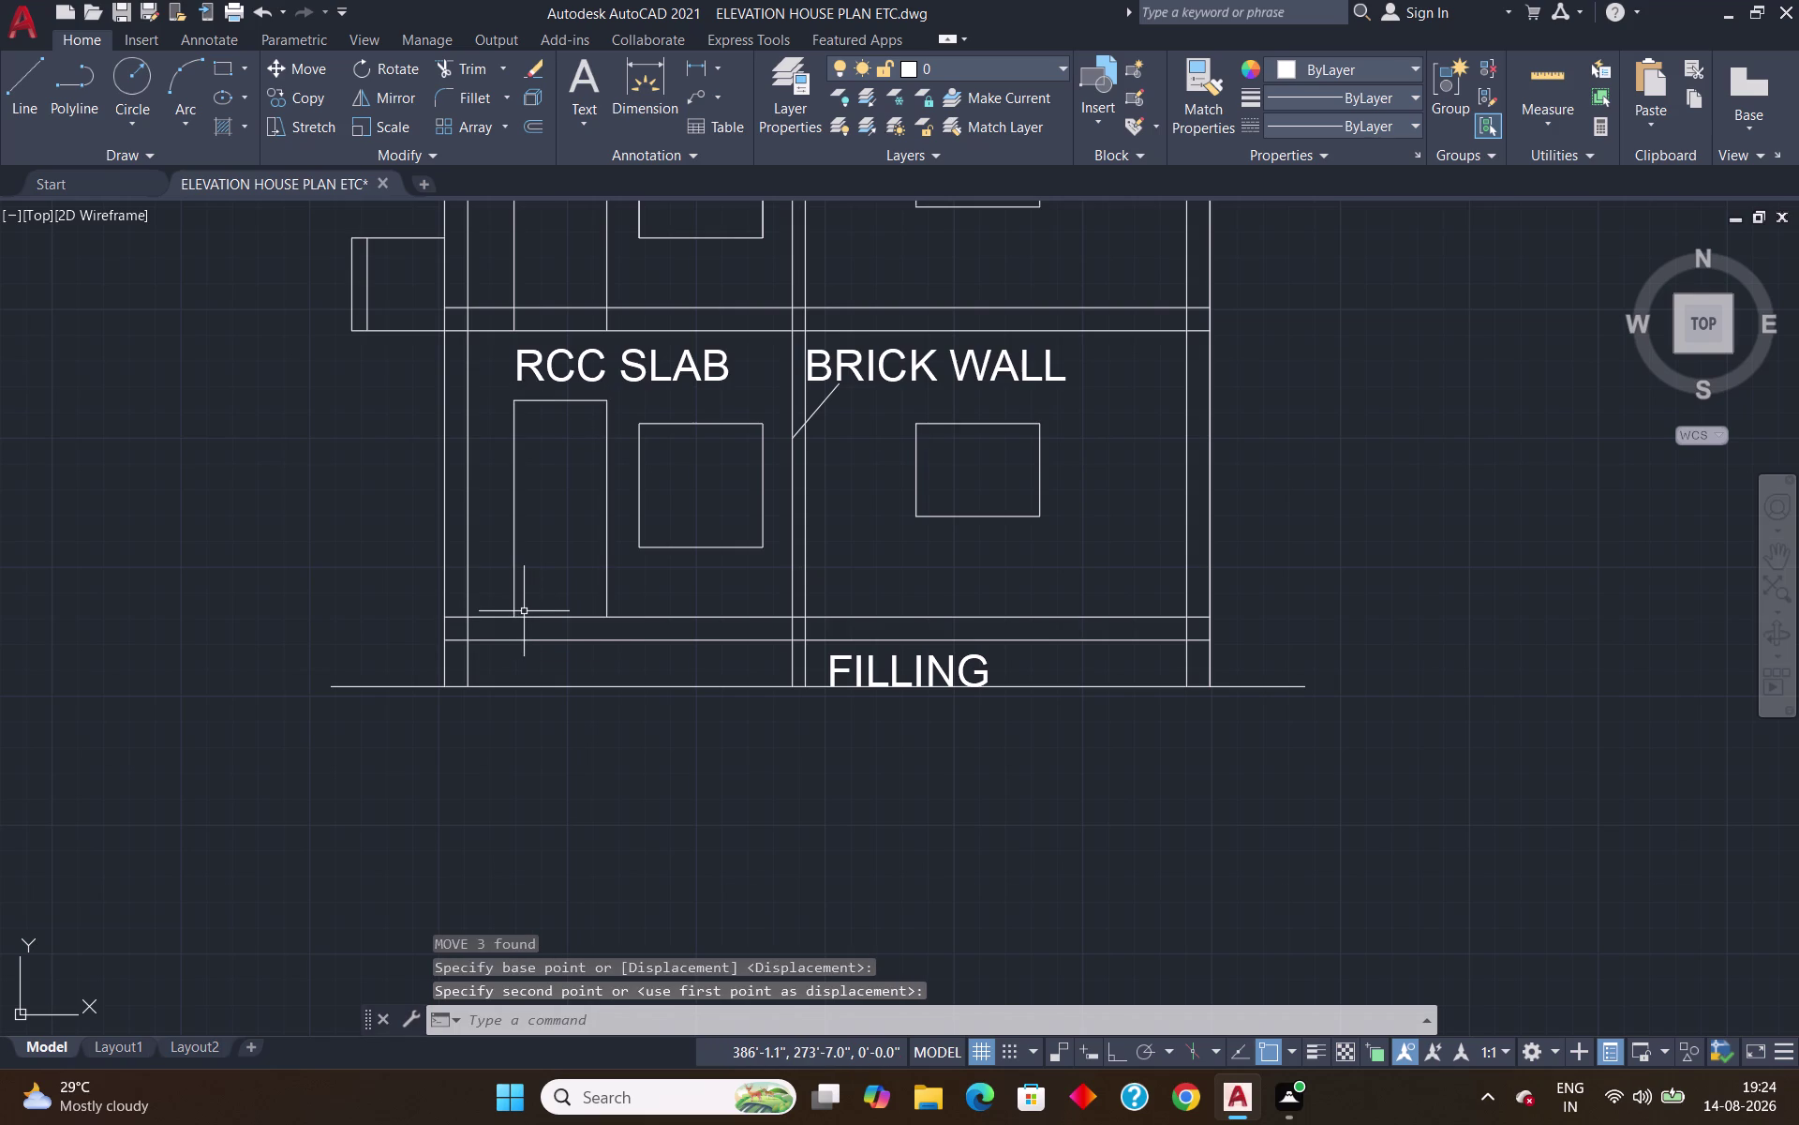
key(Return)
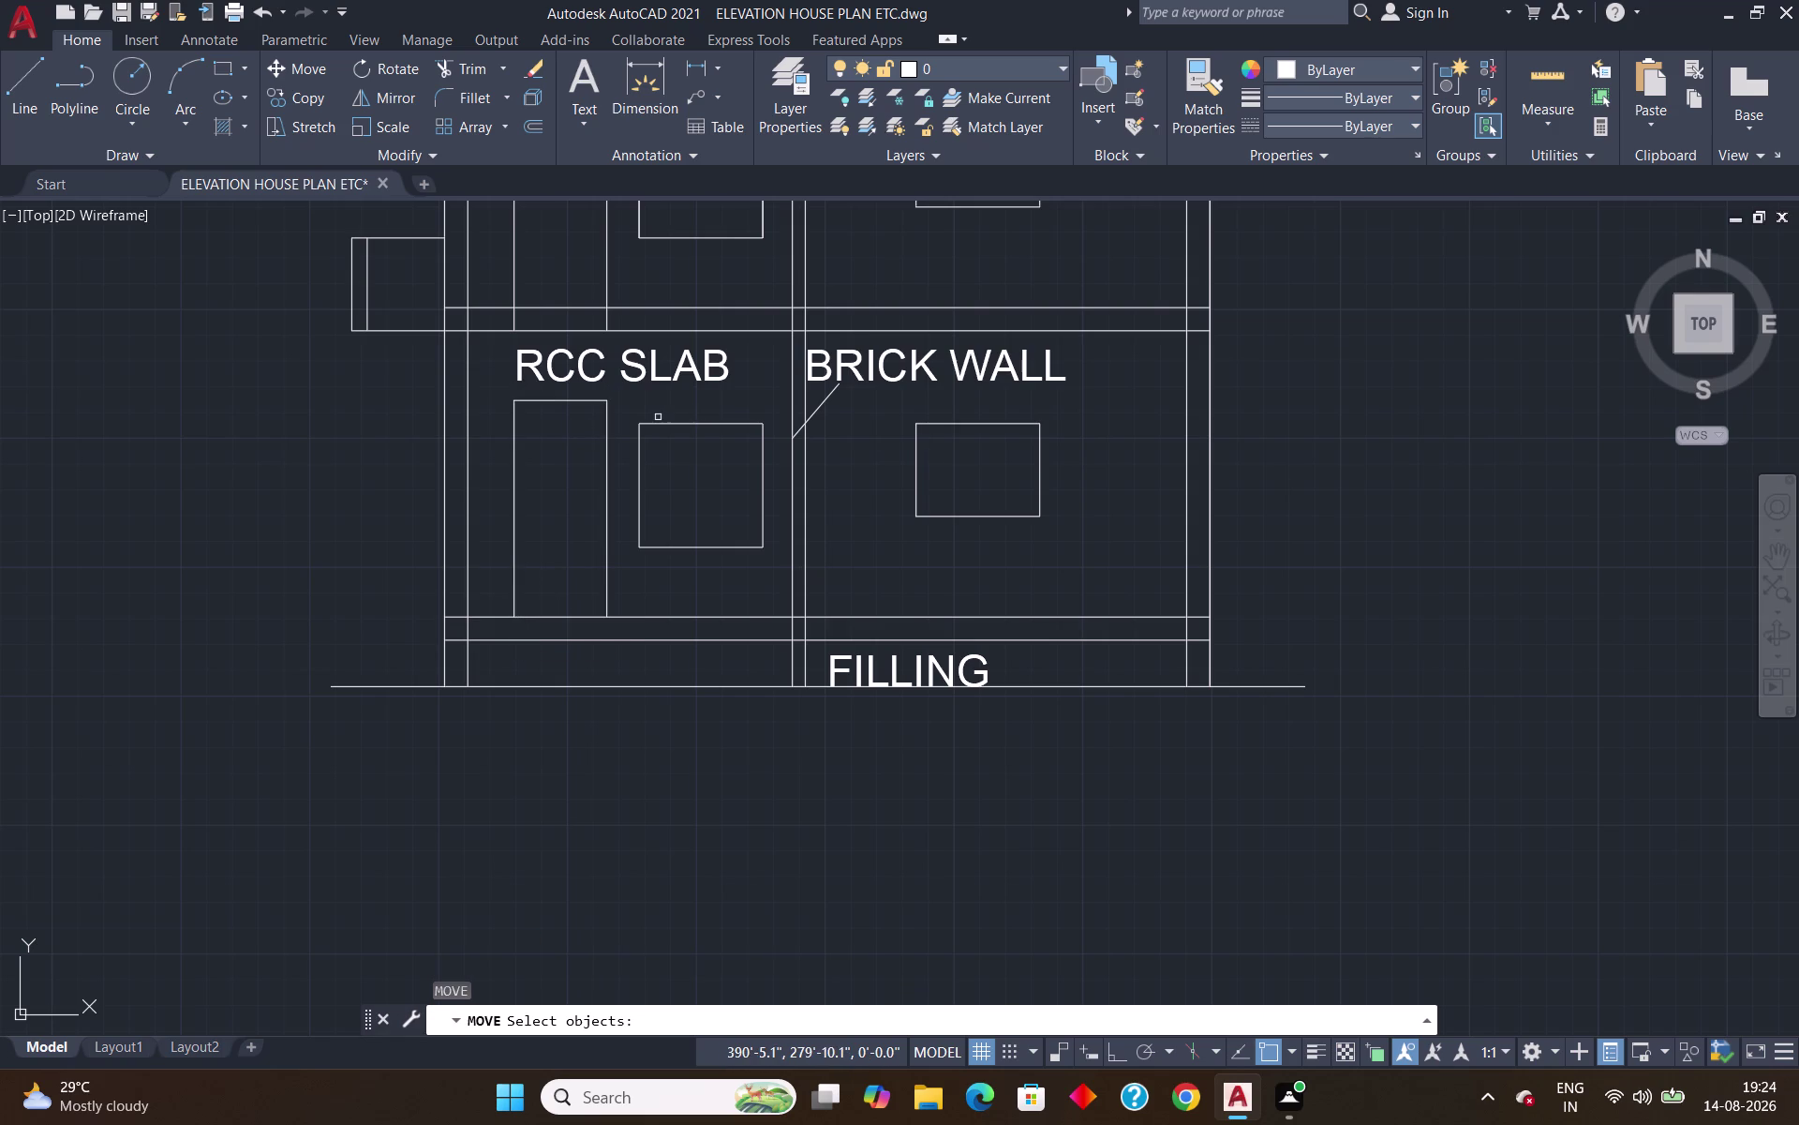
scroll(down, 3)
scroll(up, 3)
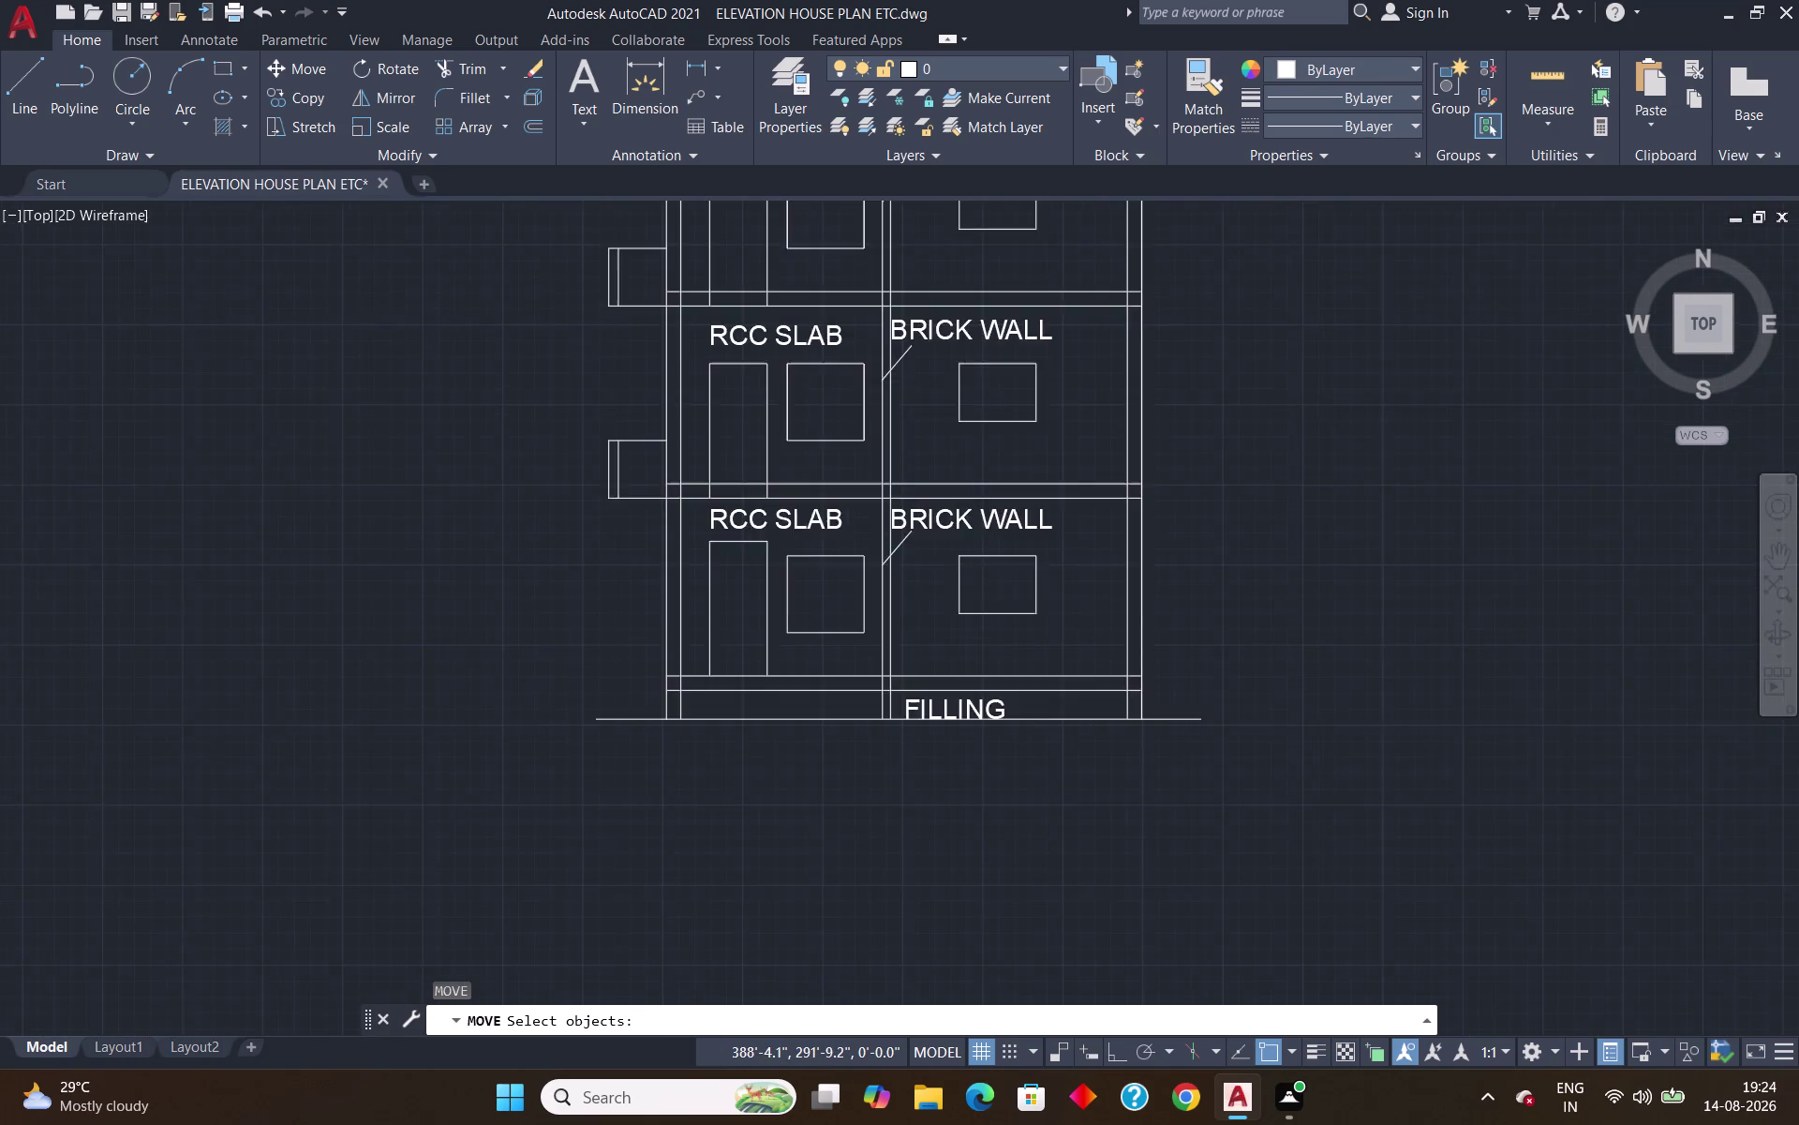
scroll(up, 3)
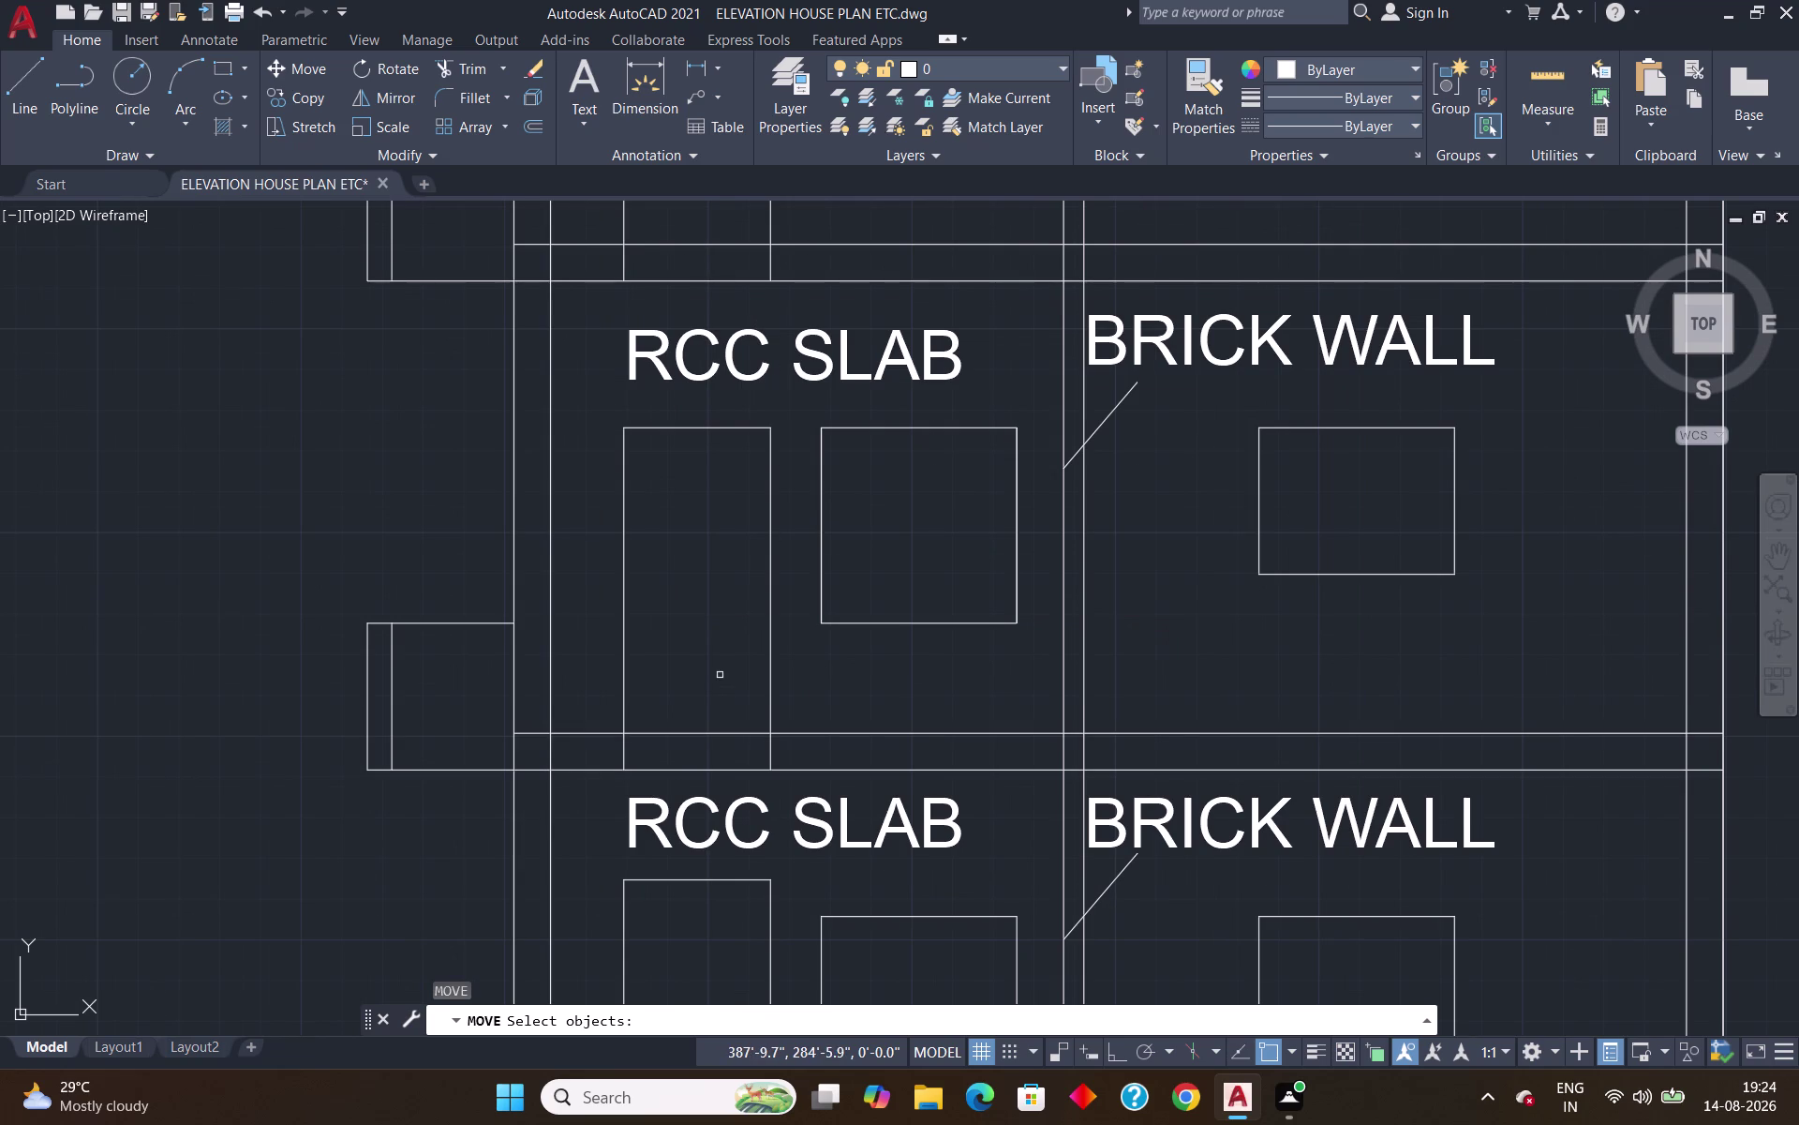
key(Escape)
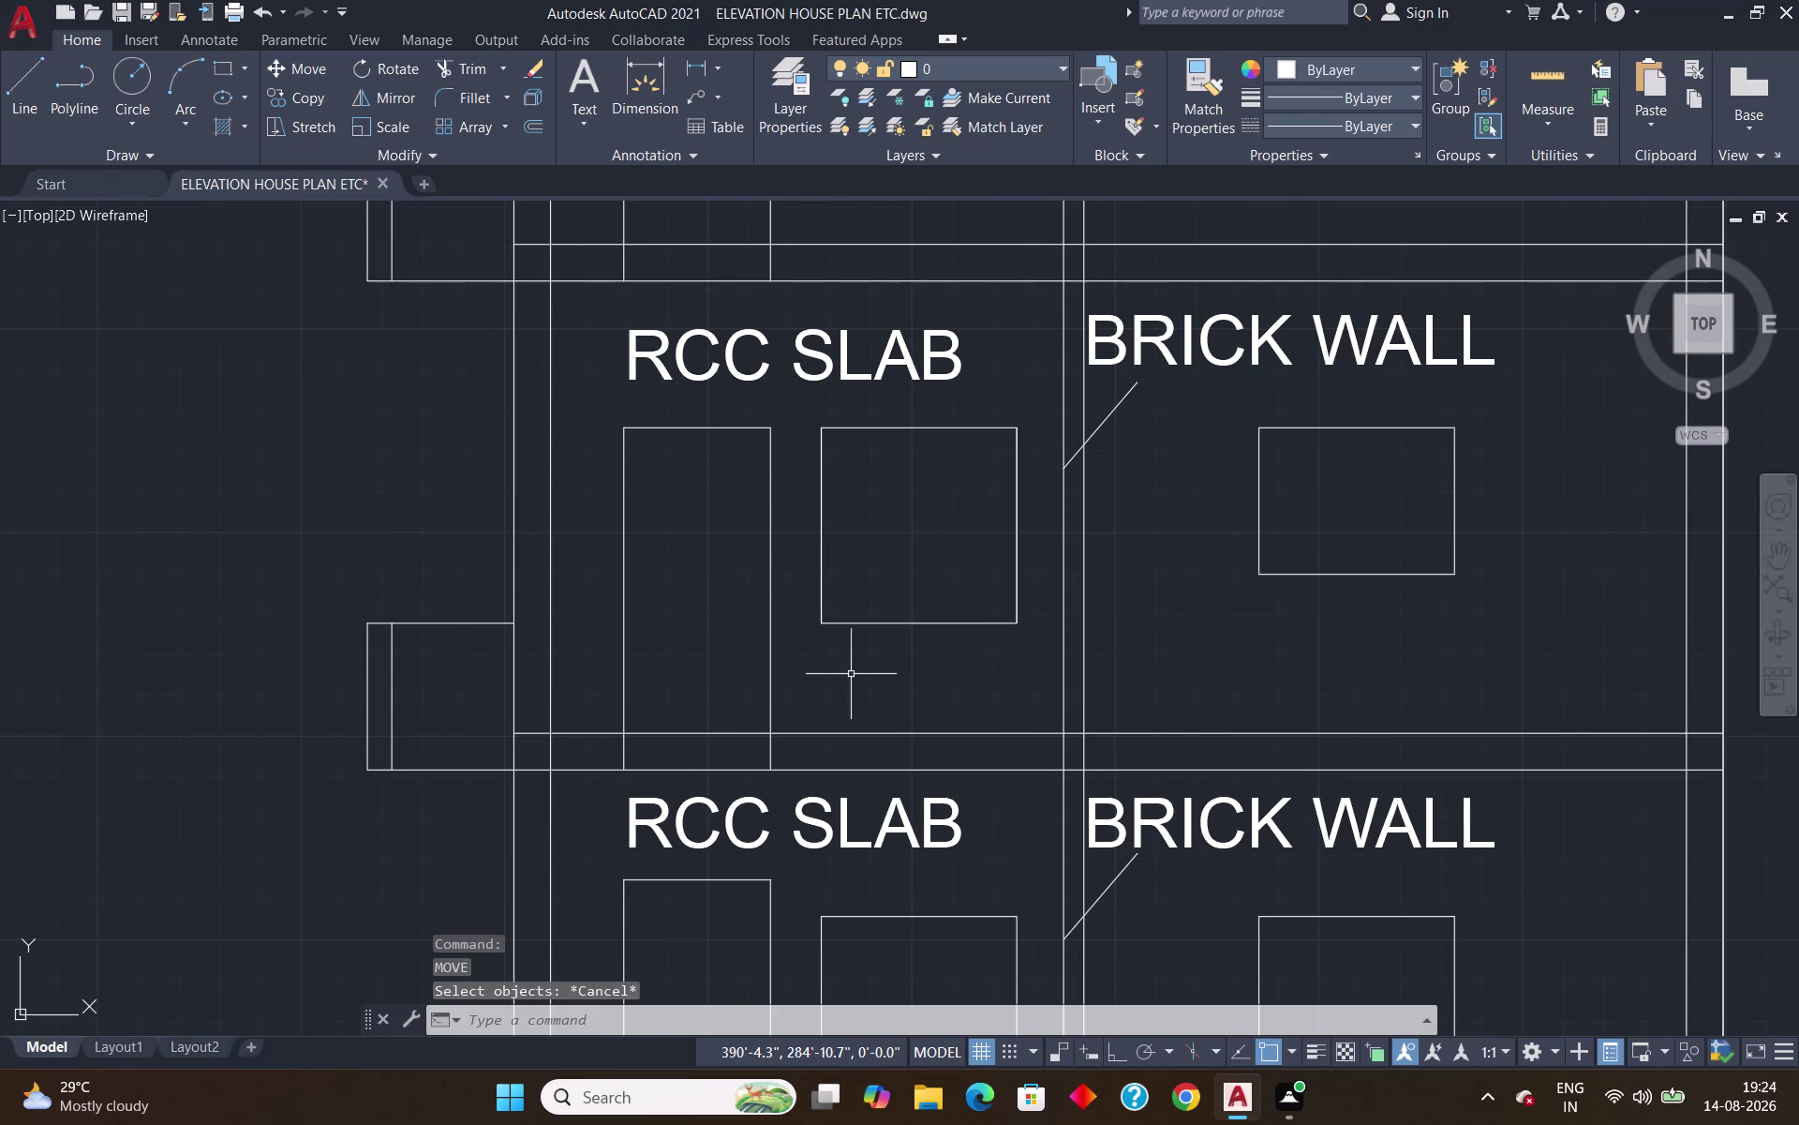
scroll(down, 3)
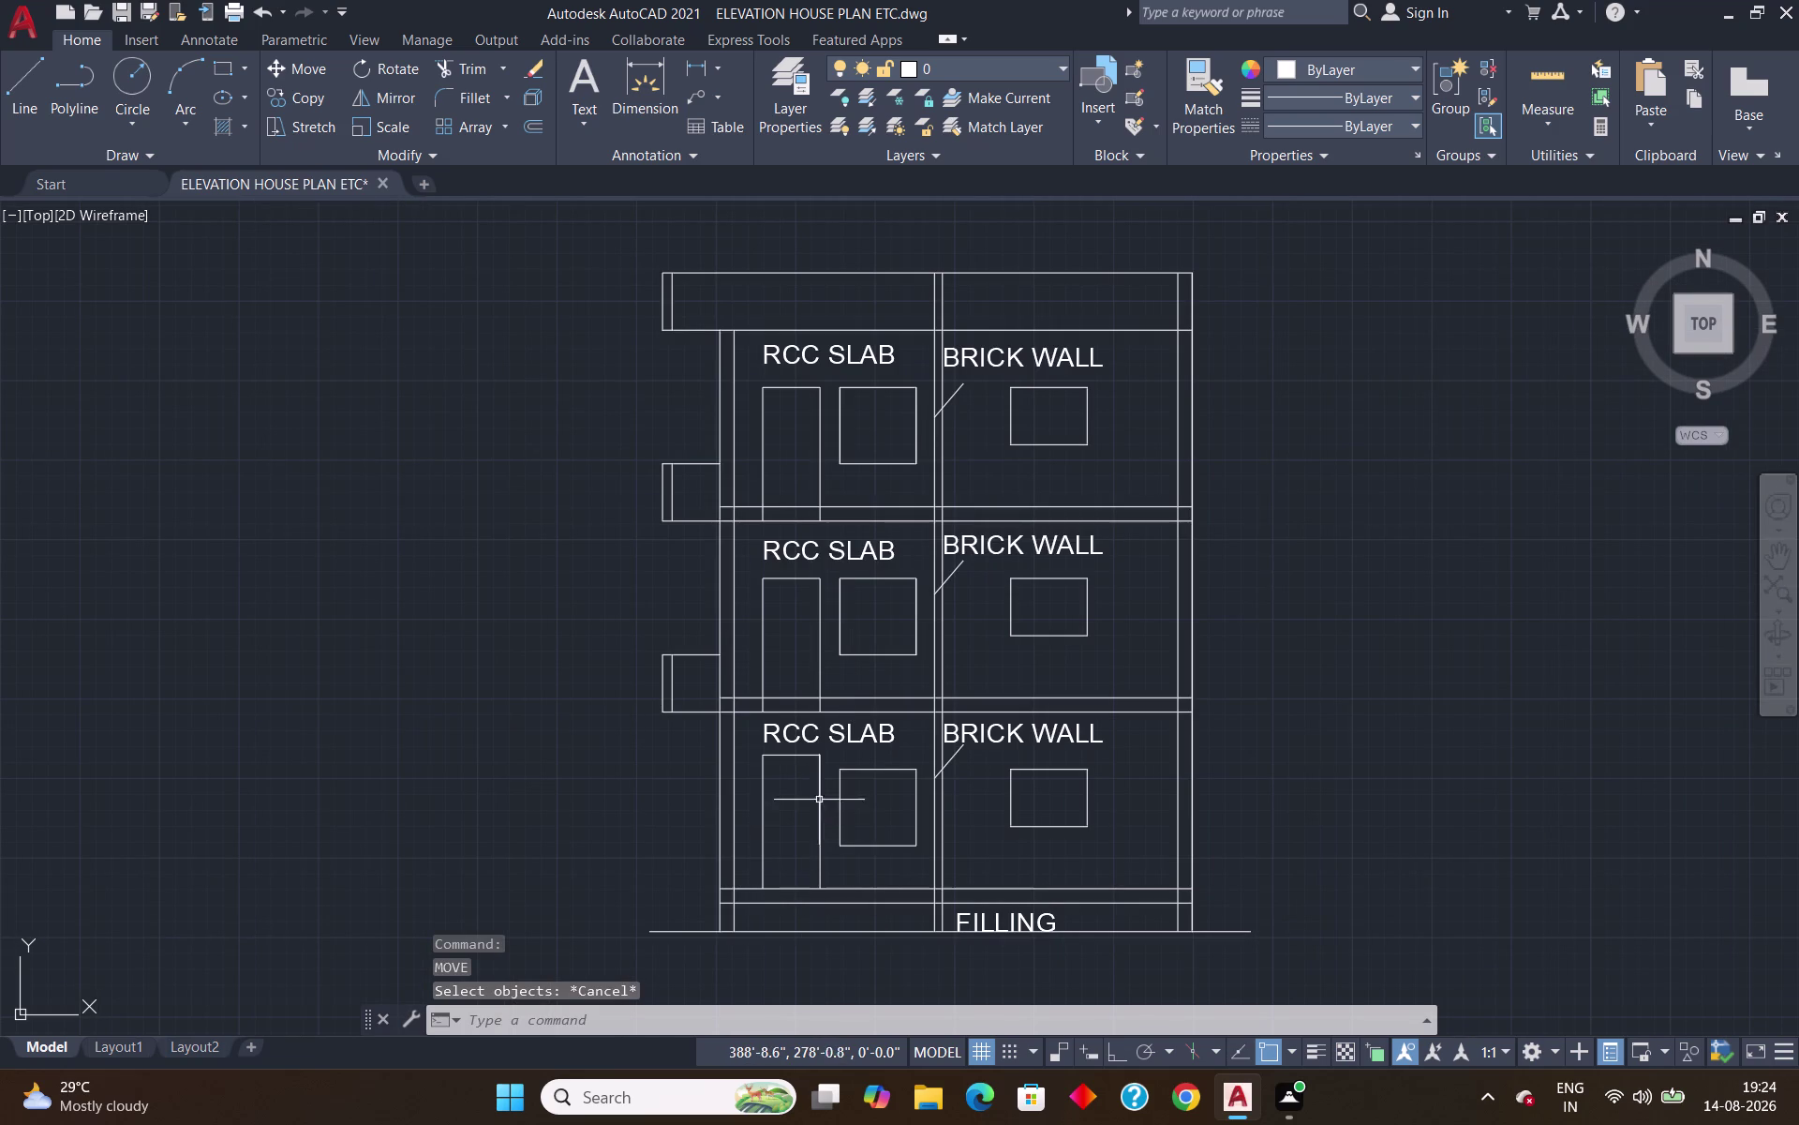
scroll(up, 3)
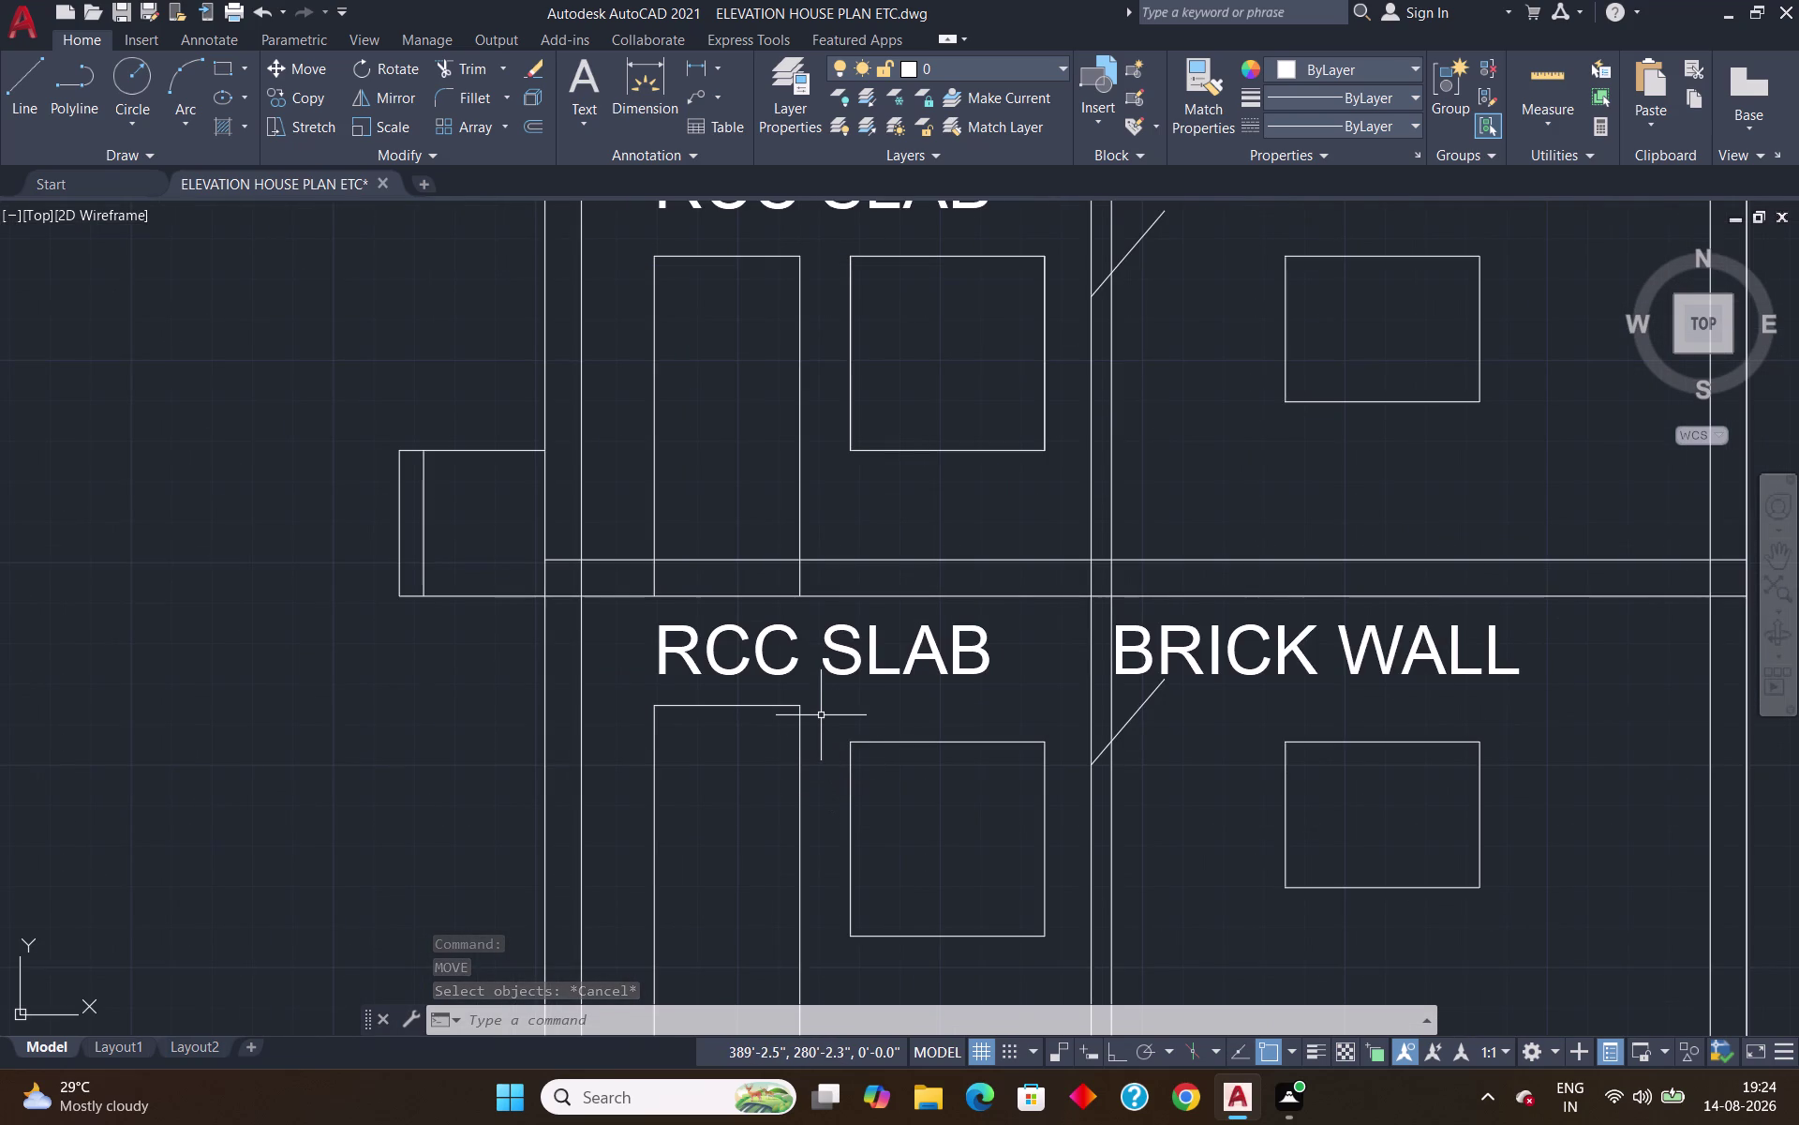
Select the lower window's four edges and move the window up to the slab line.
text(EX)
key(Return)
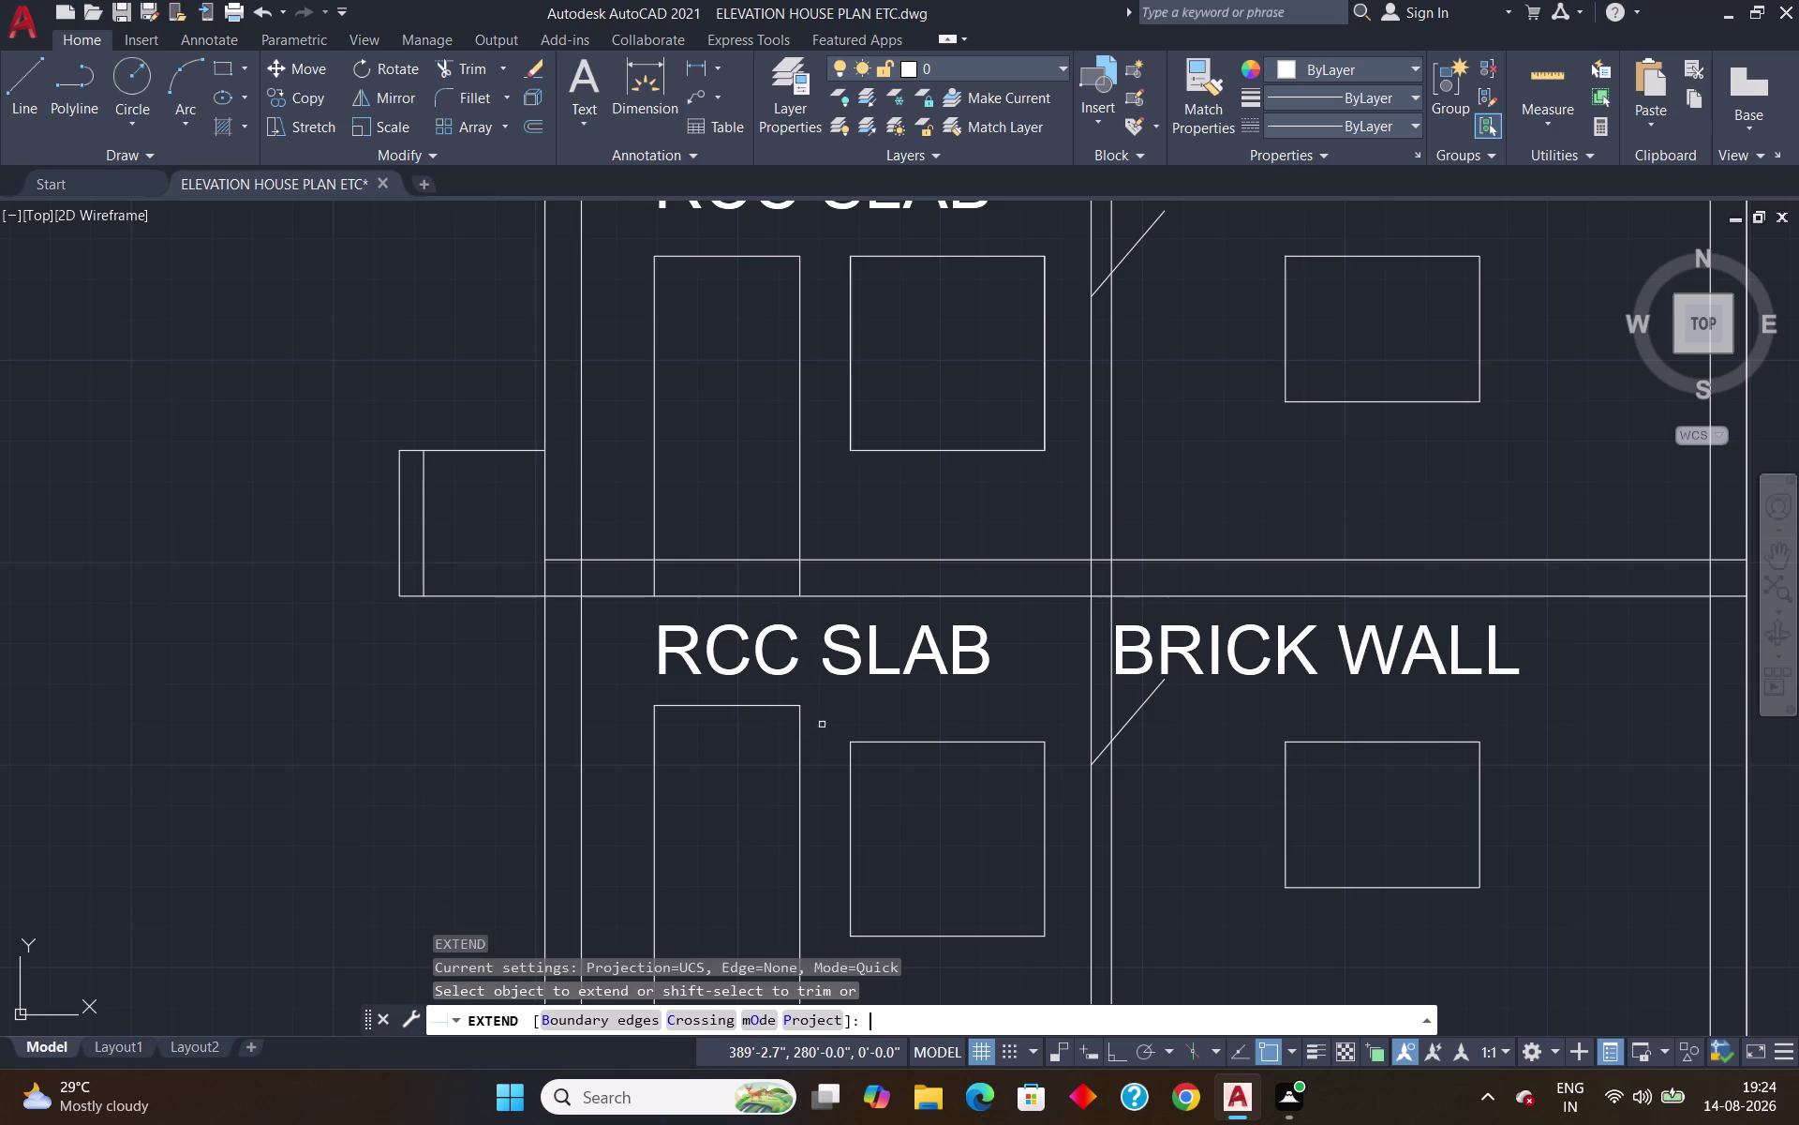
click(781, 707)
key(Escape)
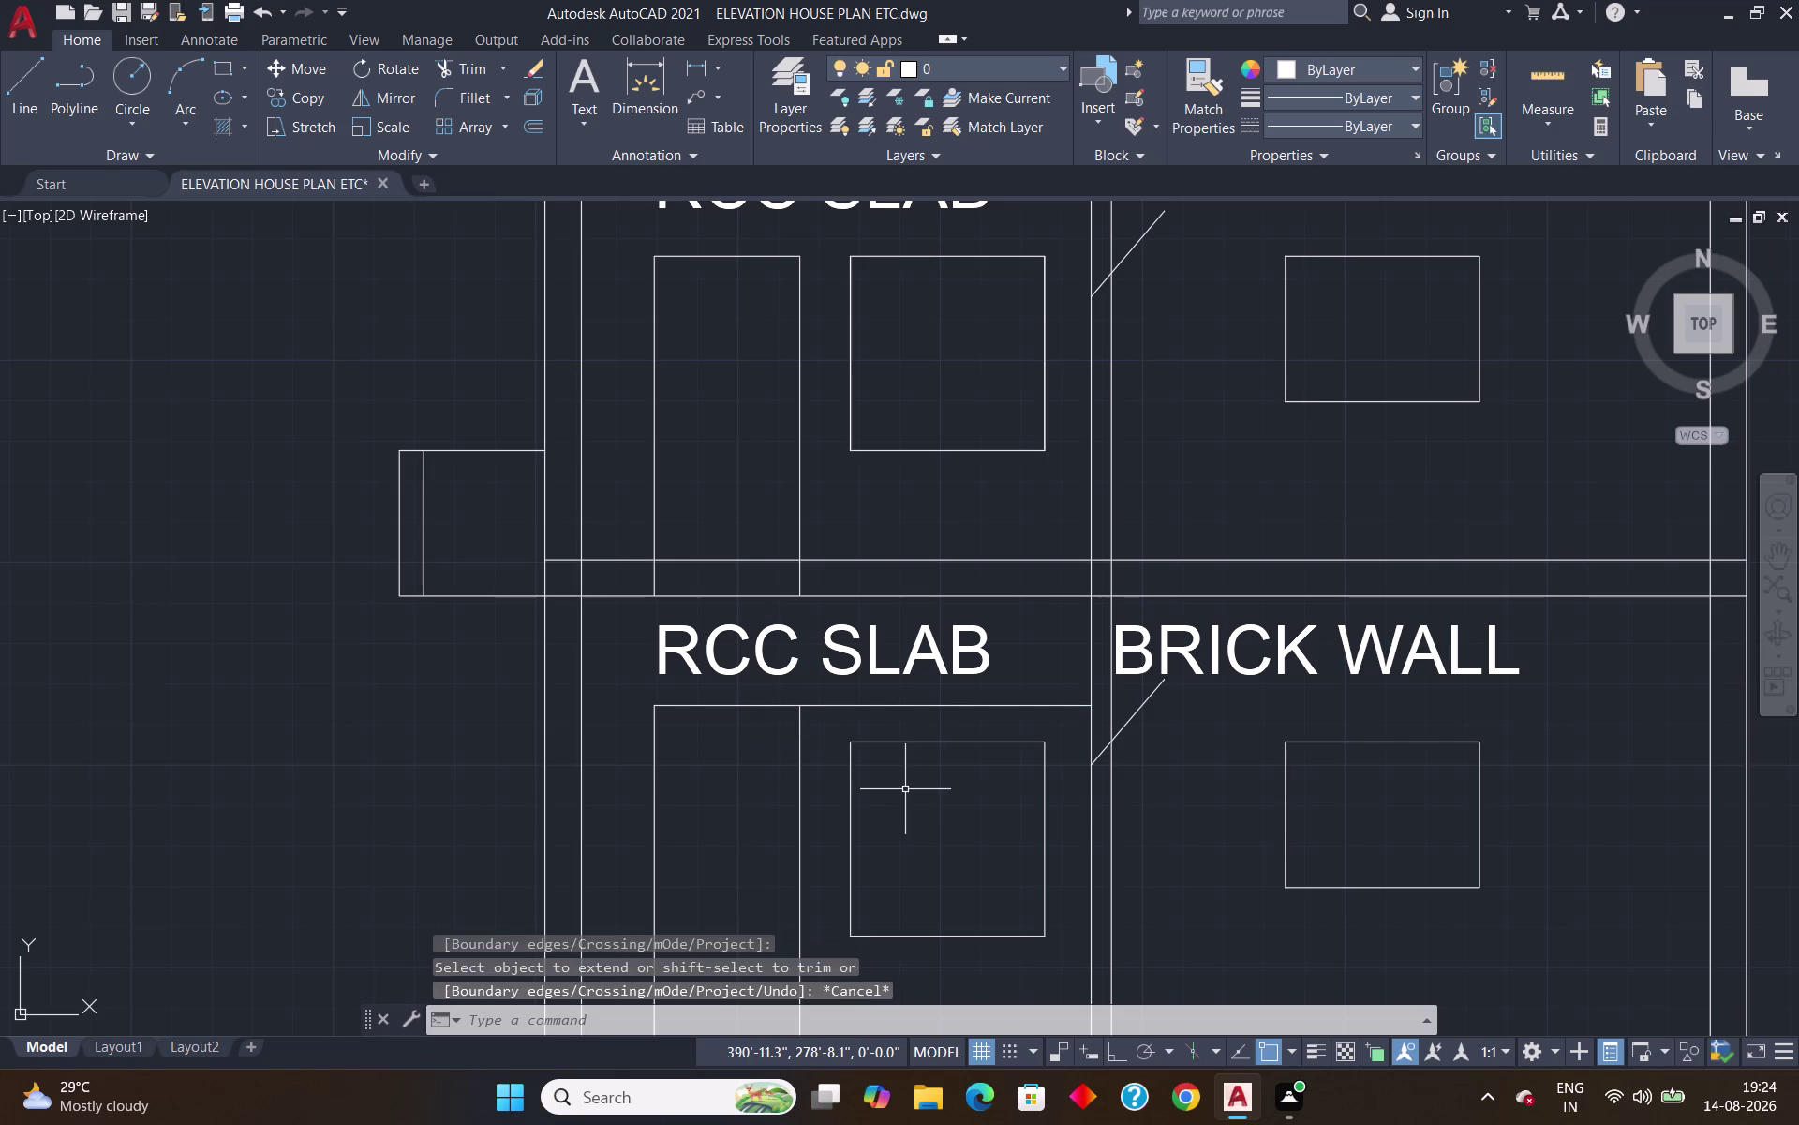
click(849, 752)
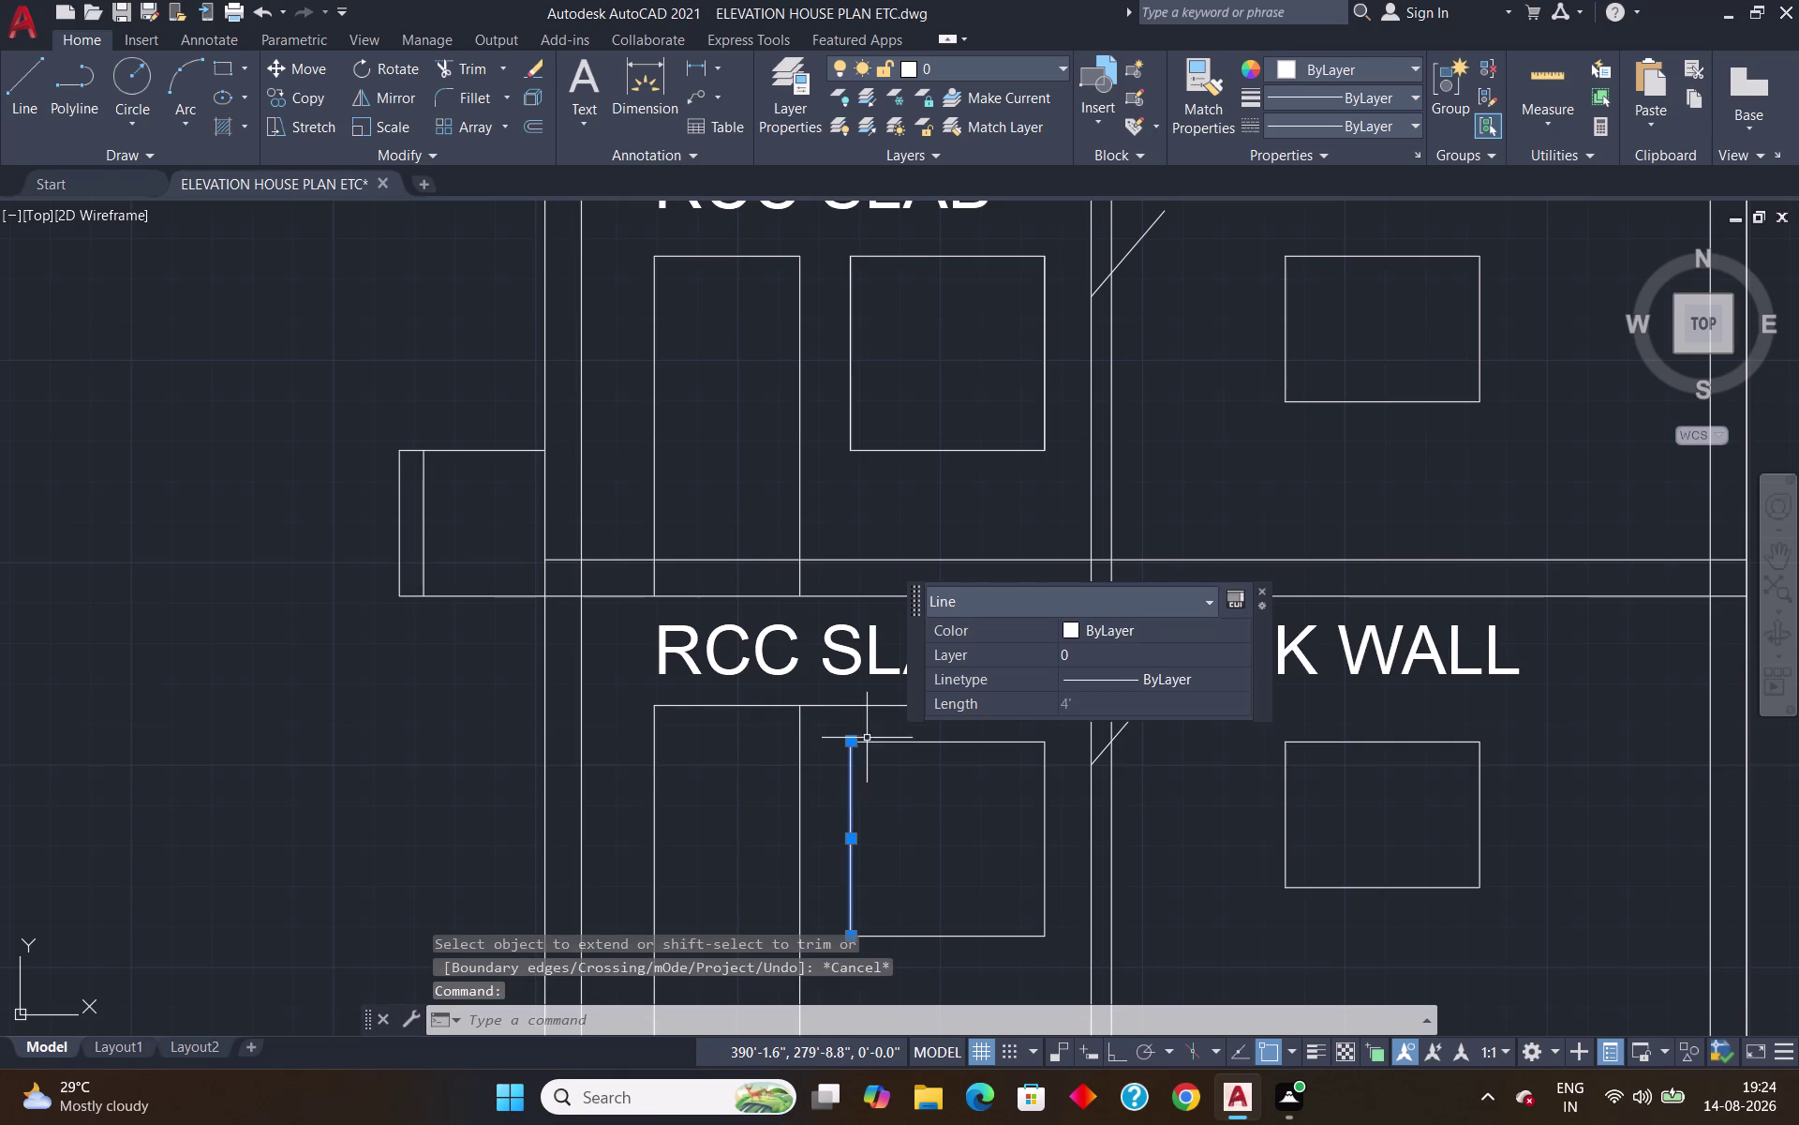
click(927, 741)
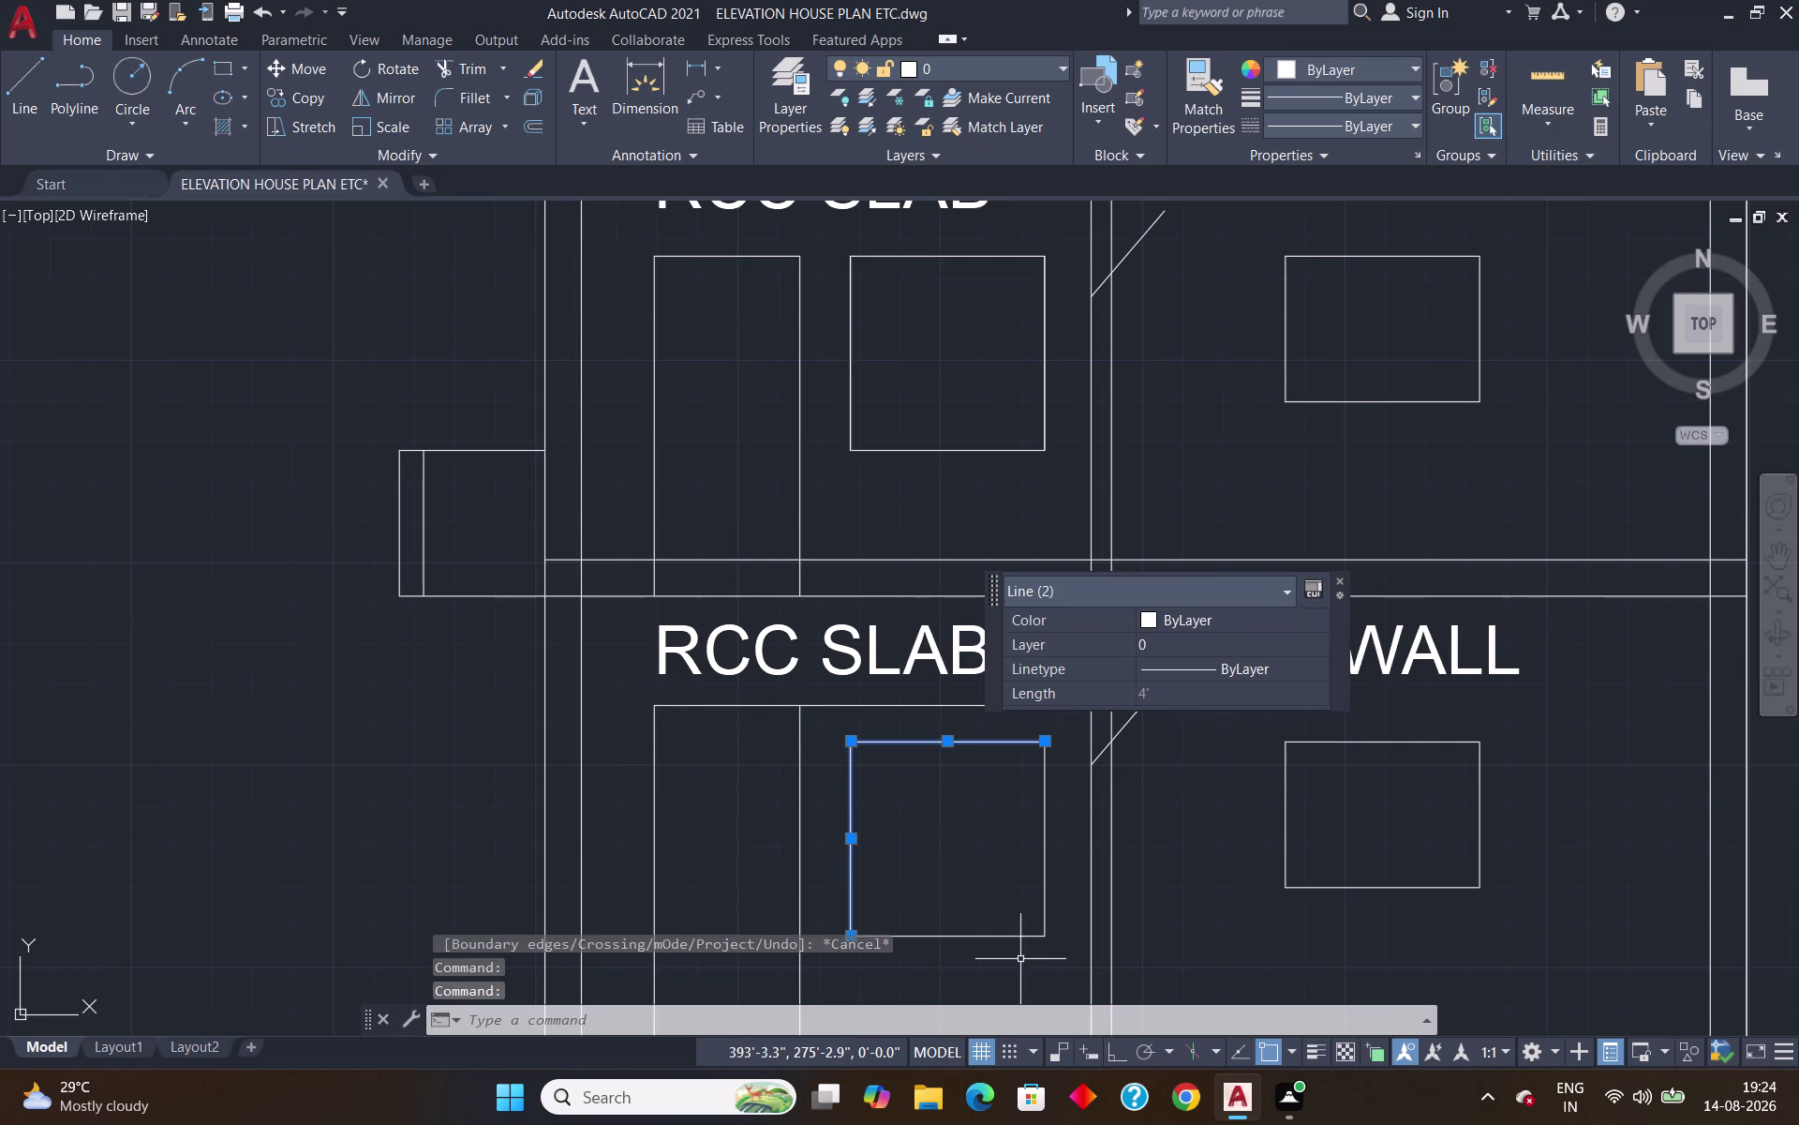
click(1028, 937)
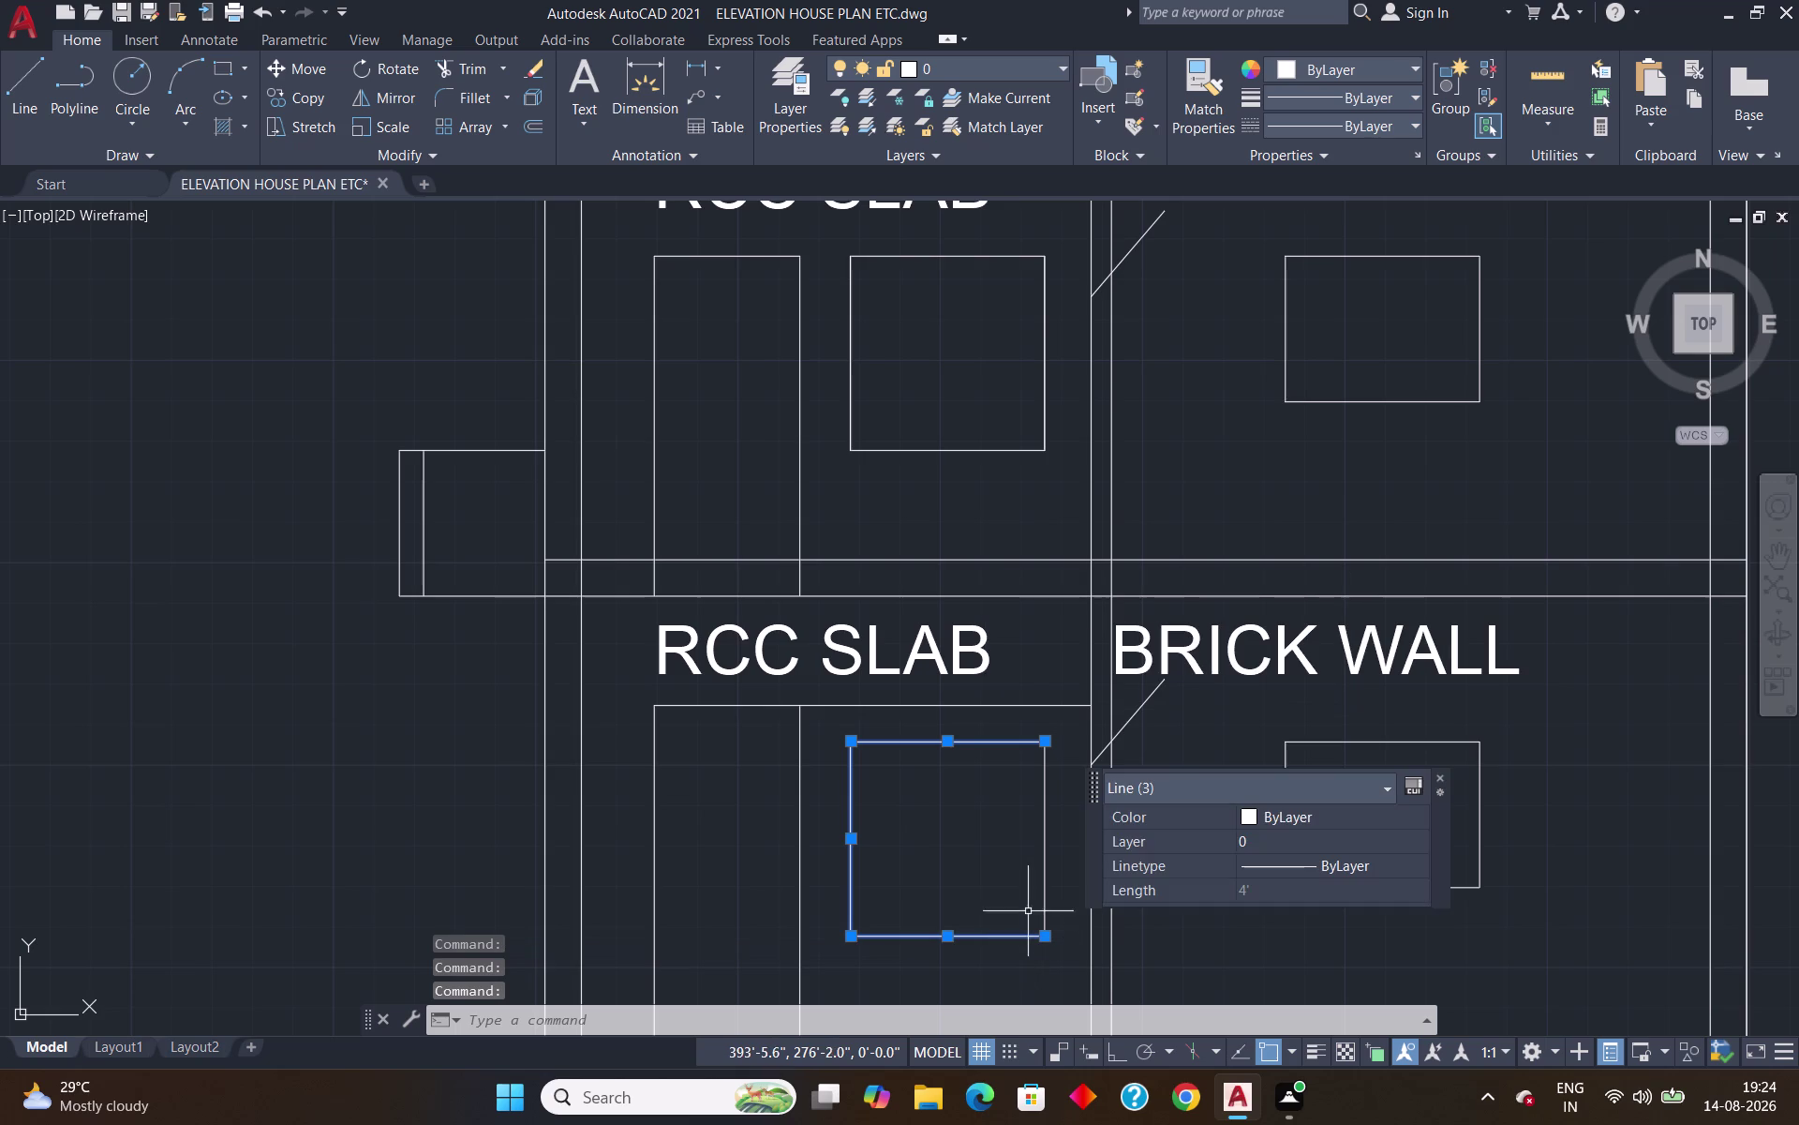
click(1047, 891)
key(m)
key(Return)
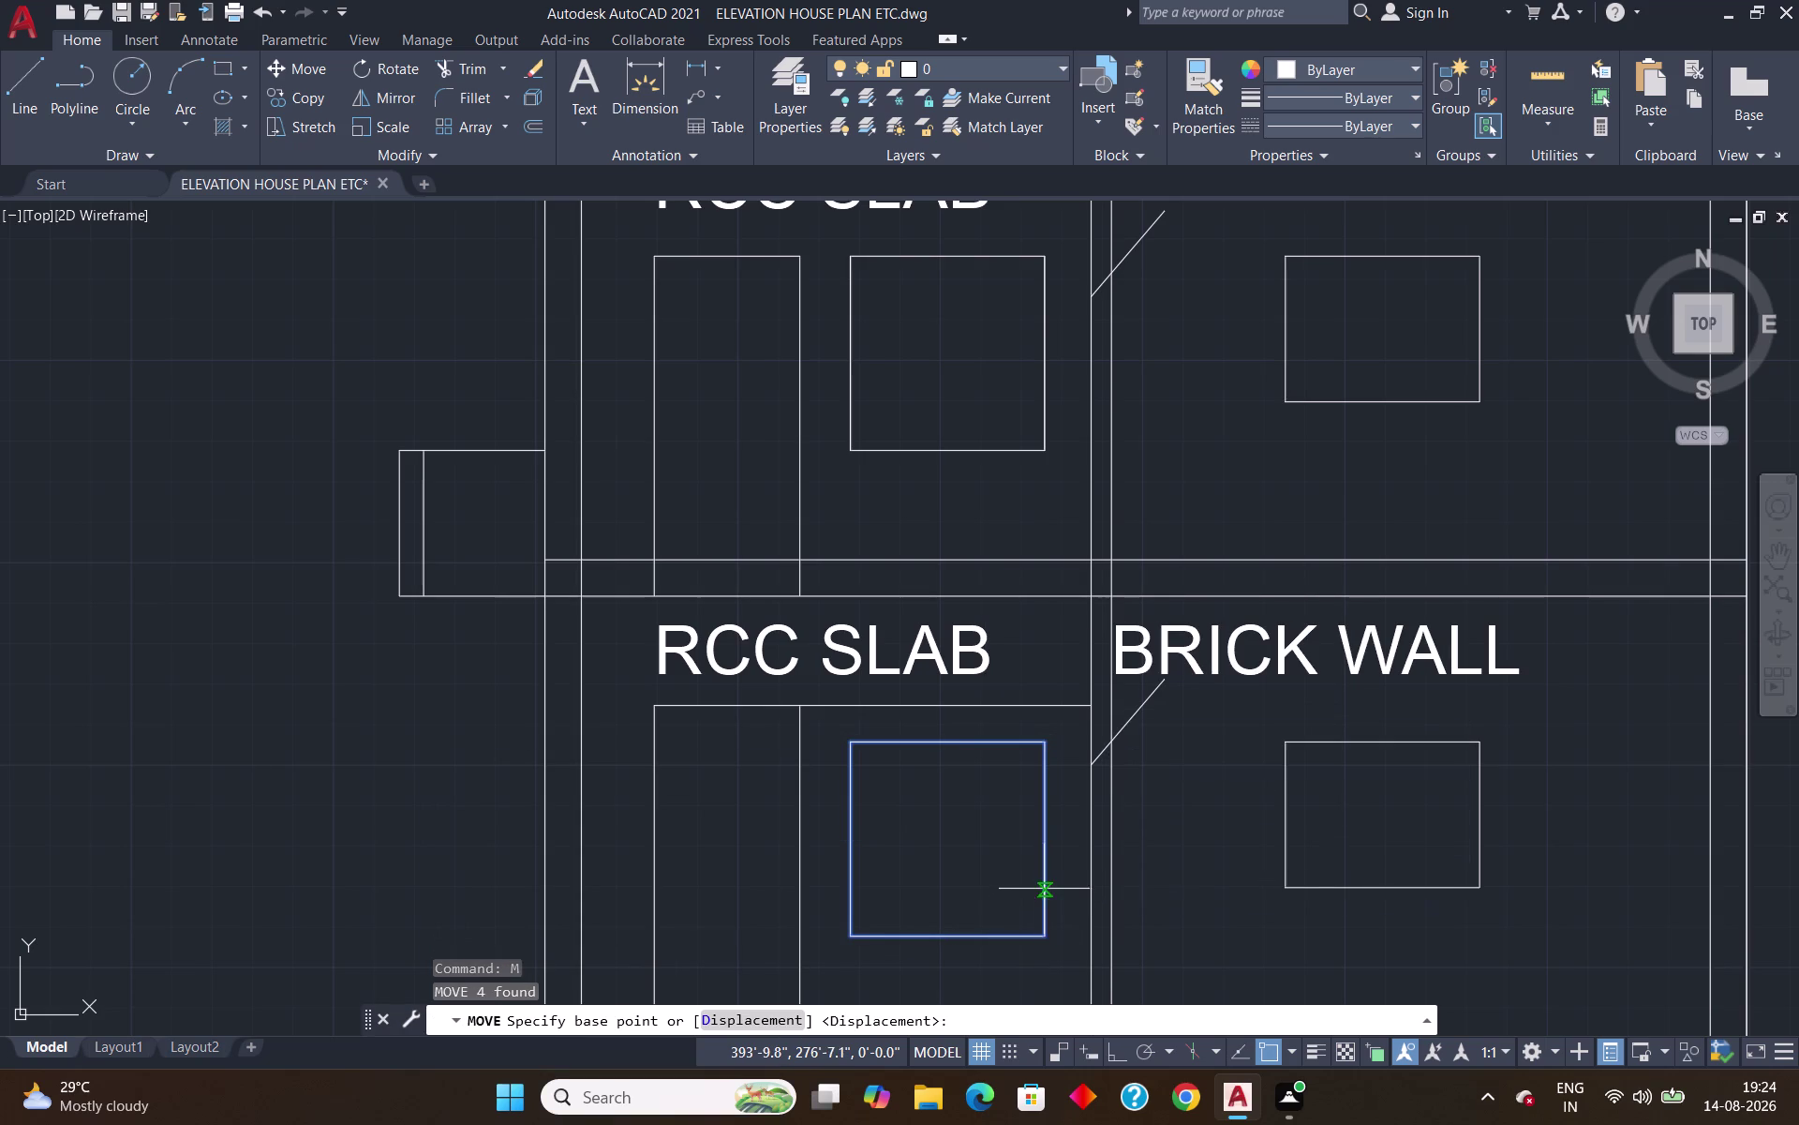
click(852, 749)
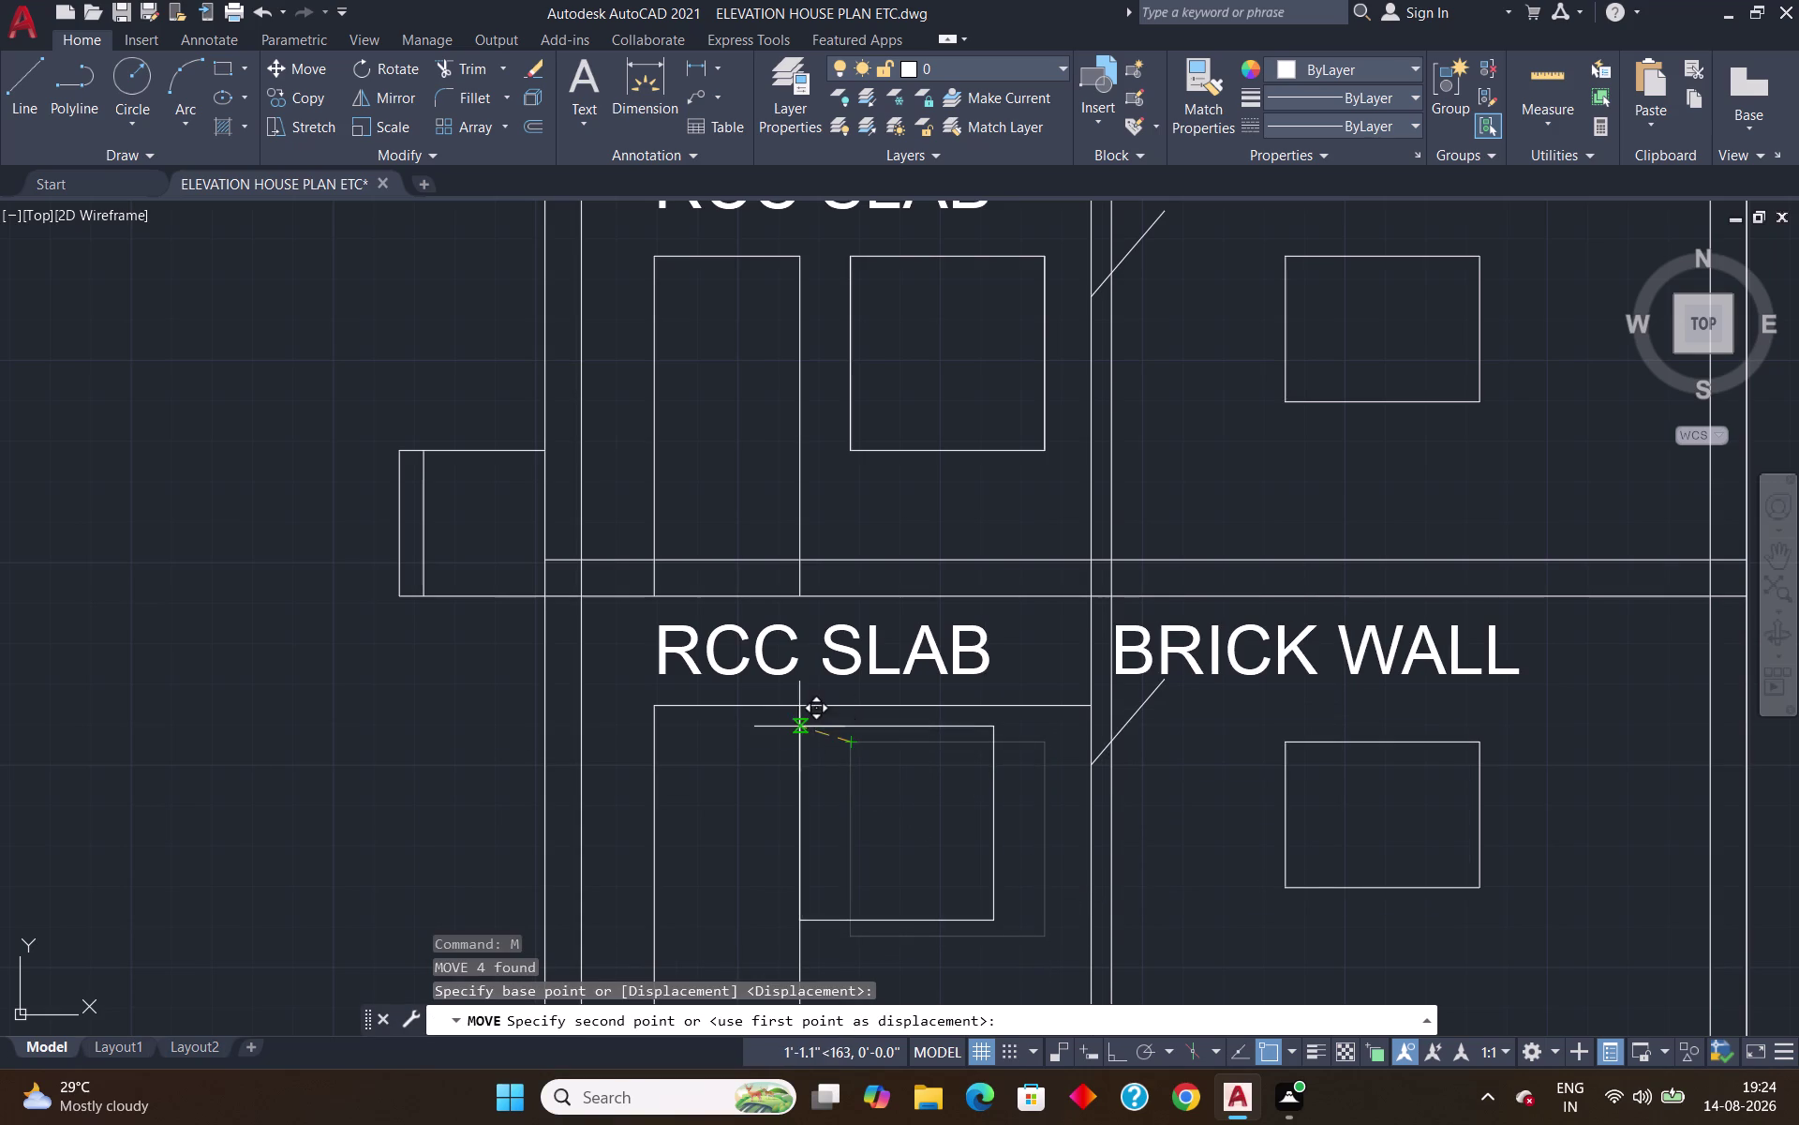
click(848, 710)
key(Return)
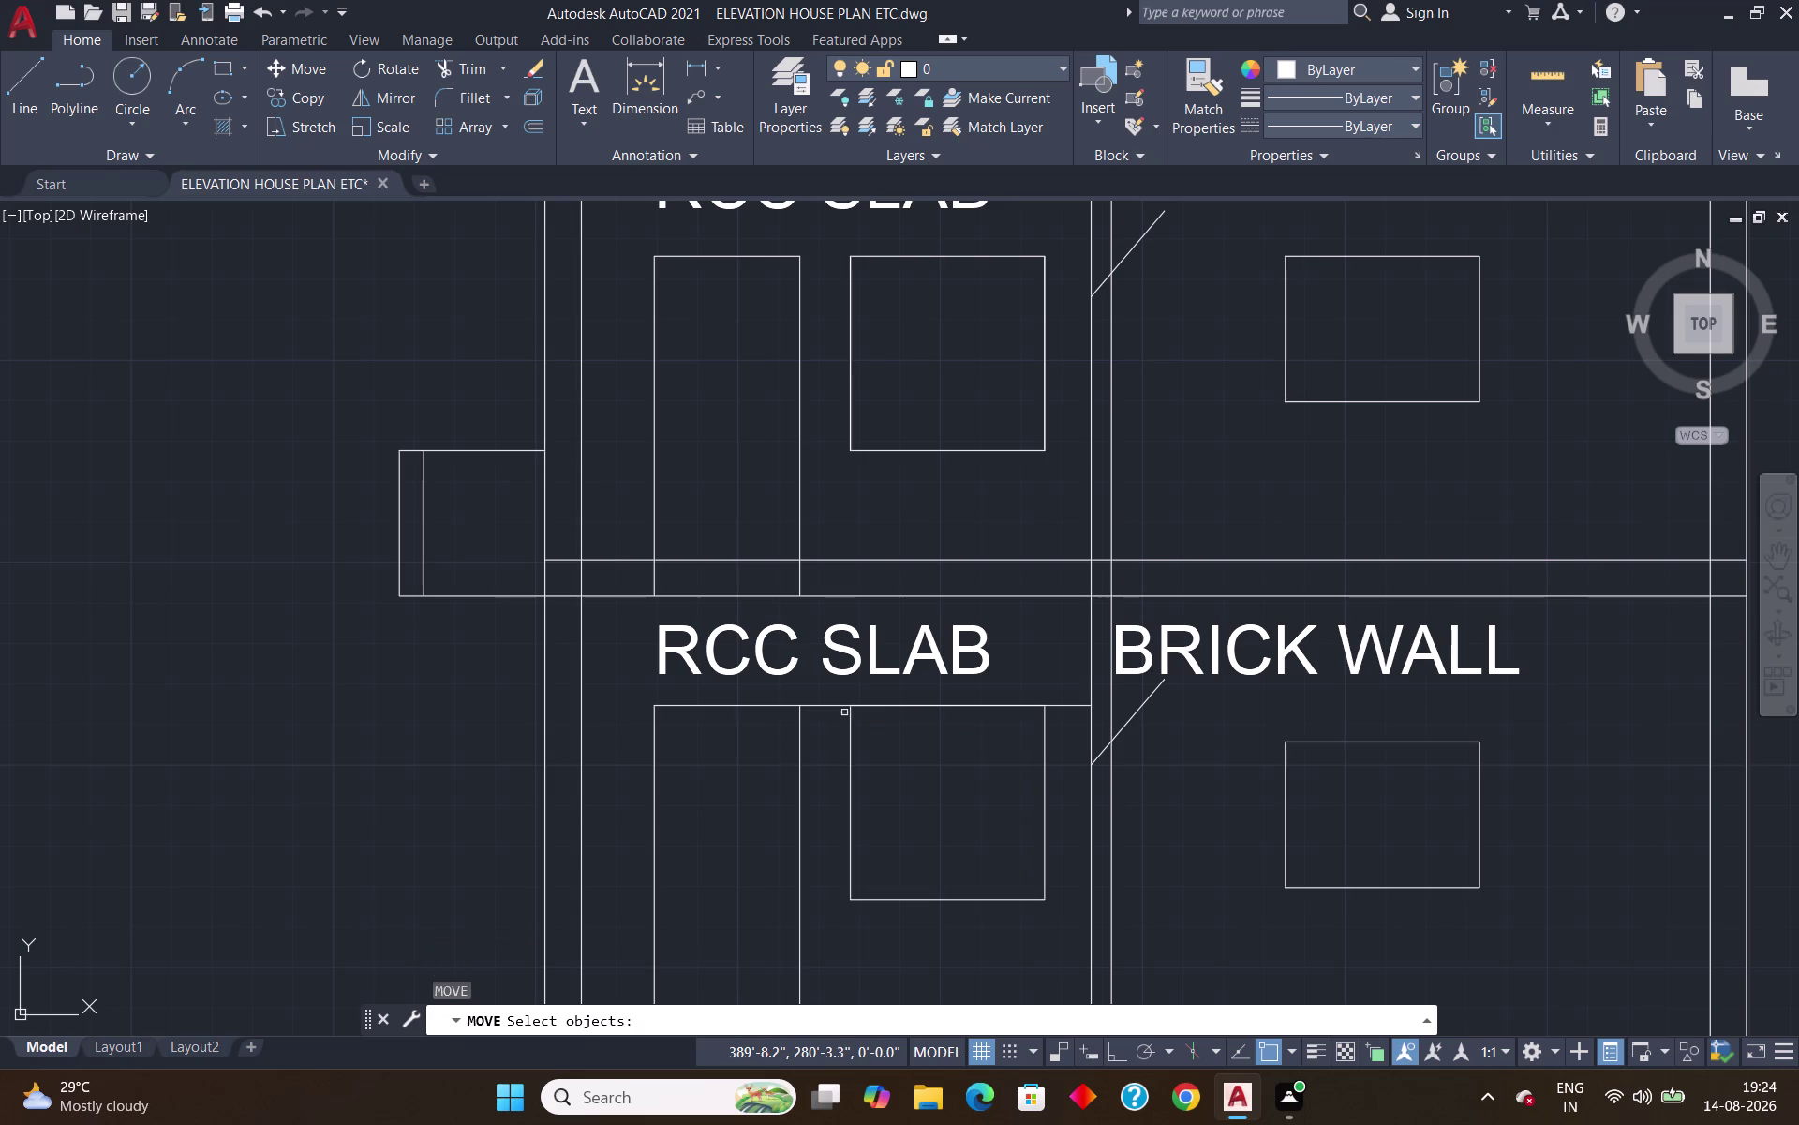
Fence-trim the line stubs above the lower window and delete the leftover slab line.
text(TR)
key(Return)
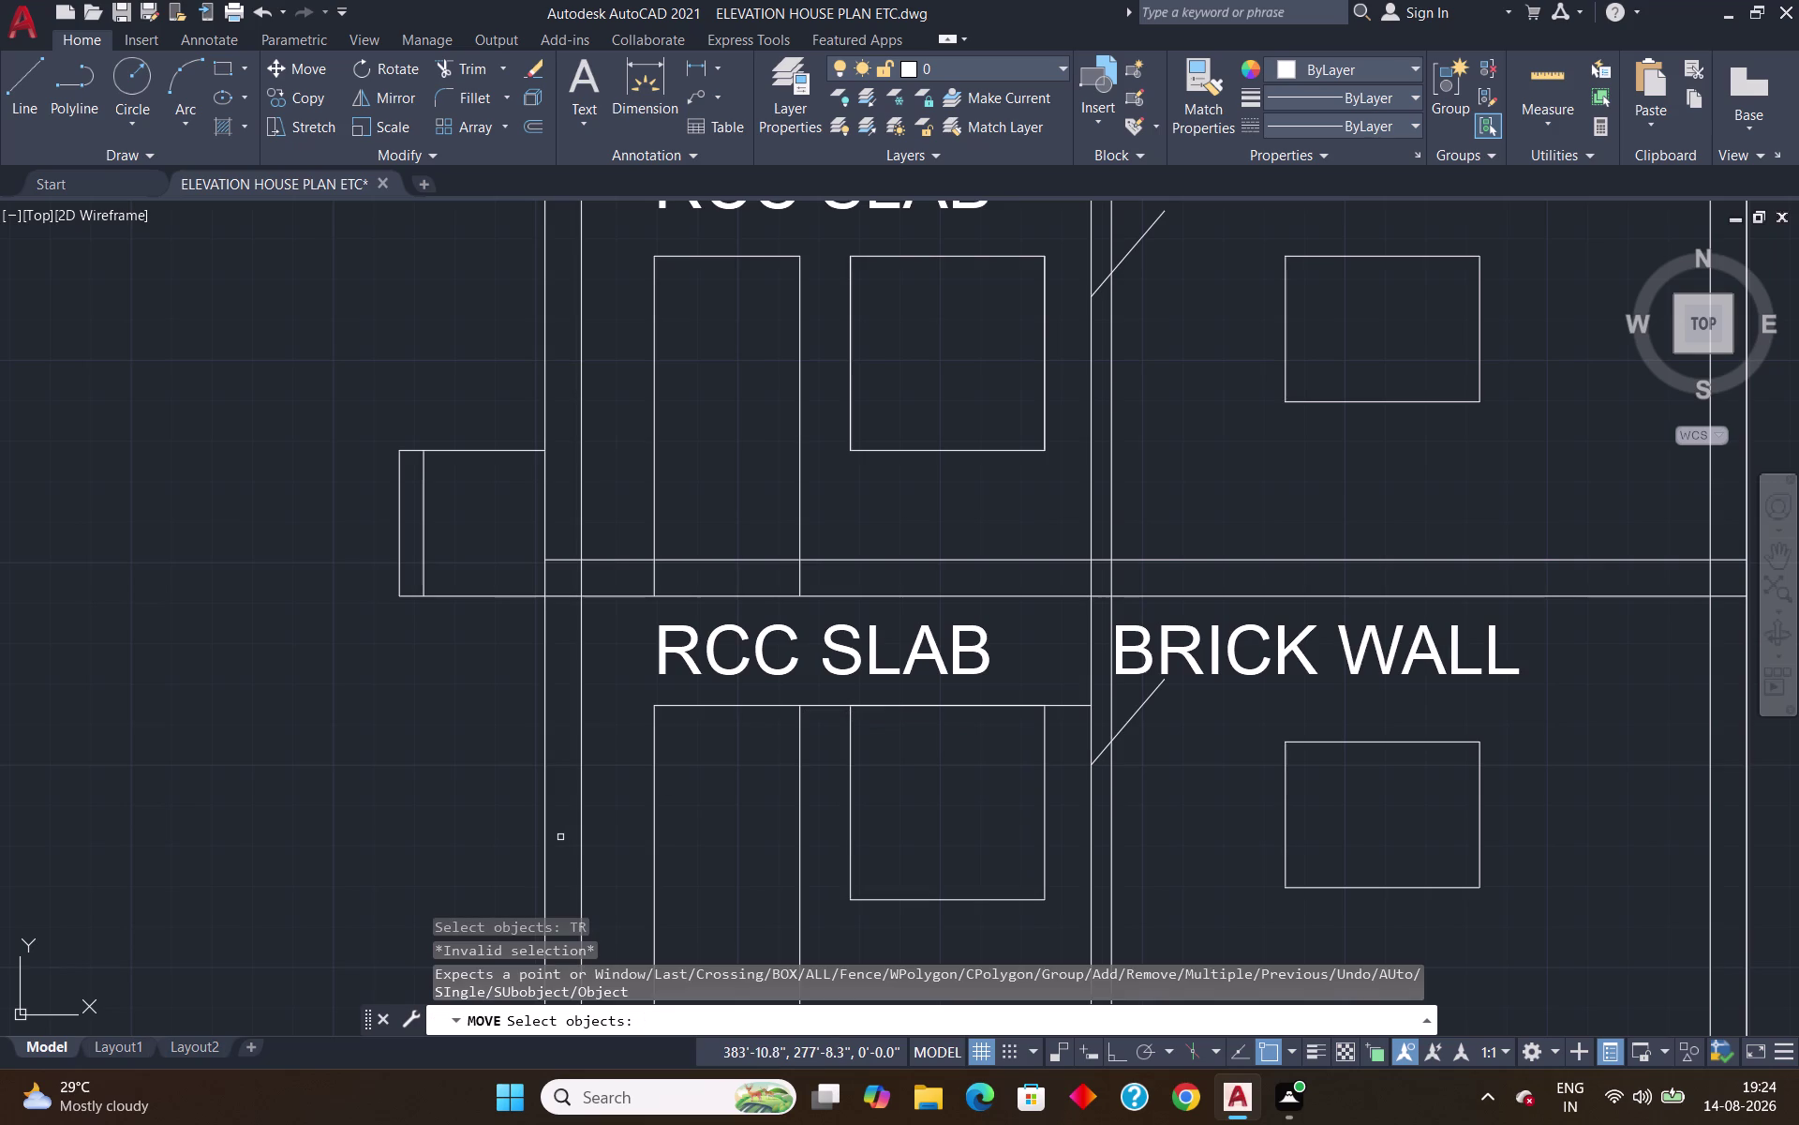
click(831, 708)
key(Escape)
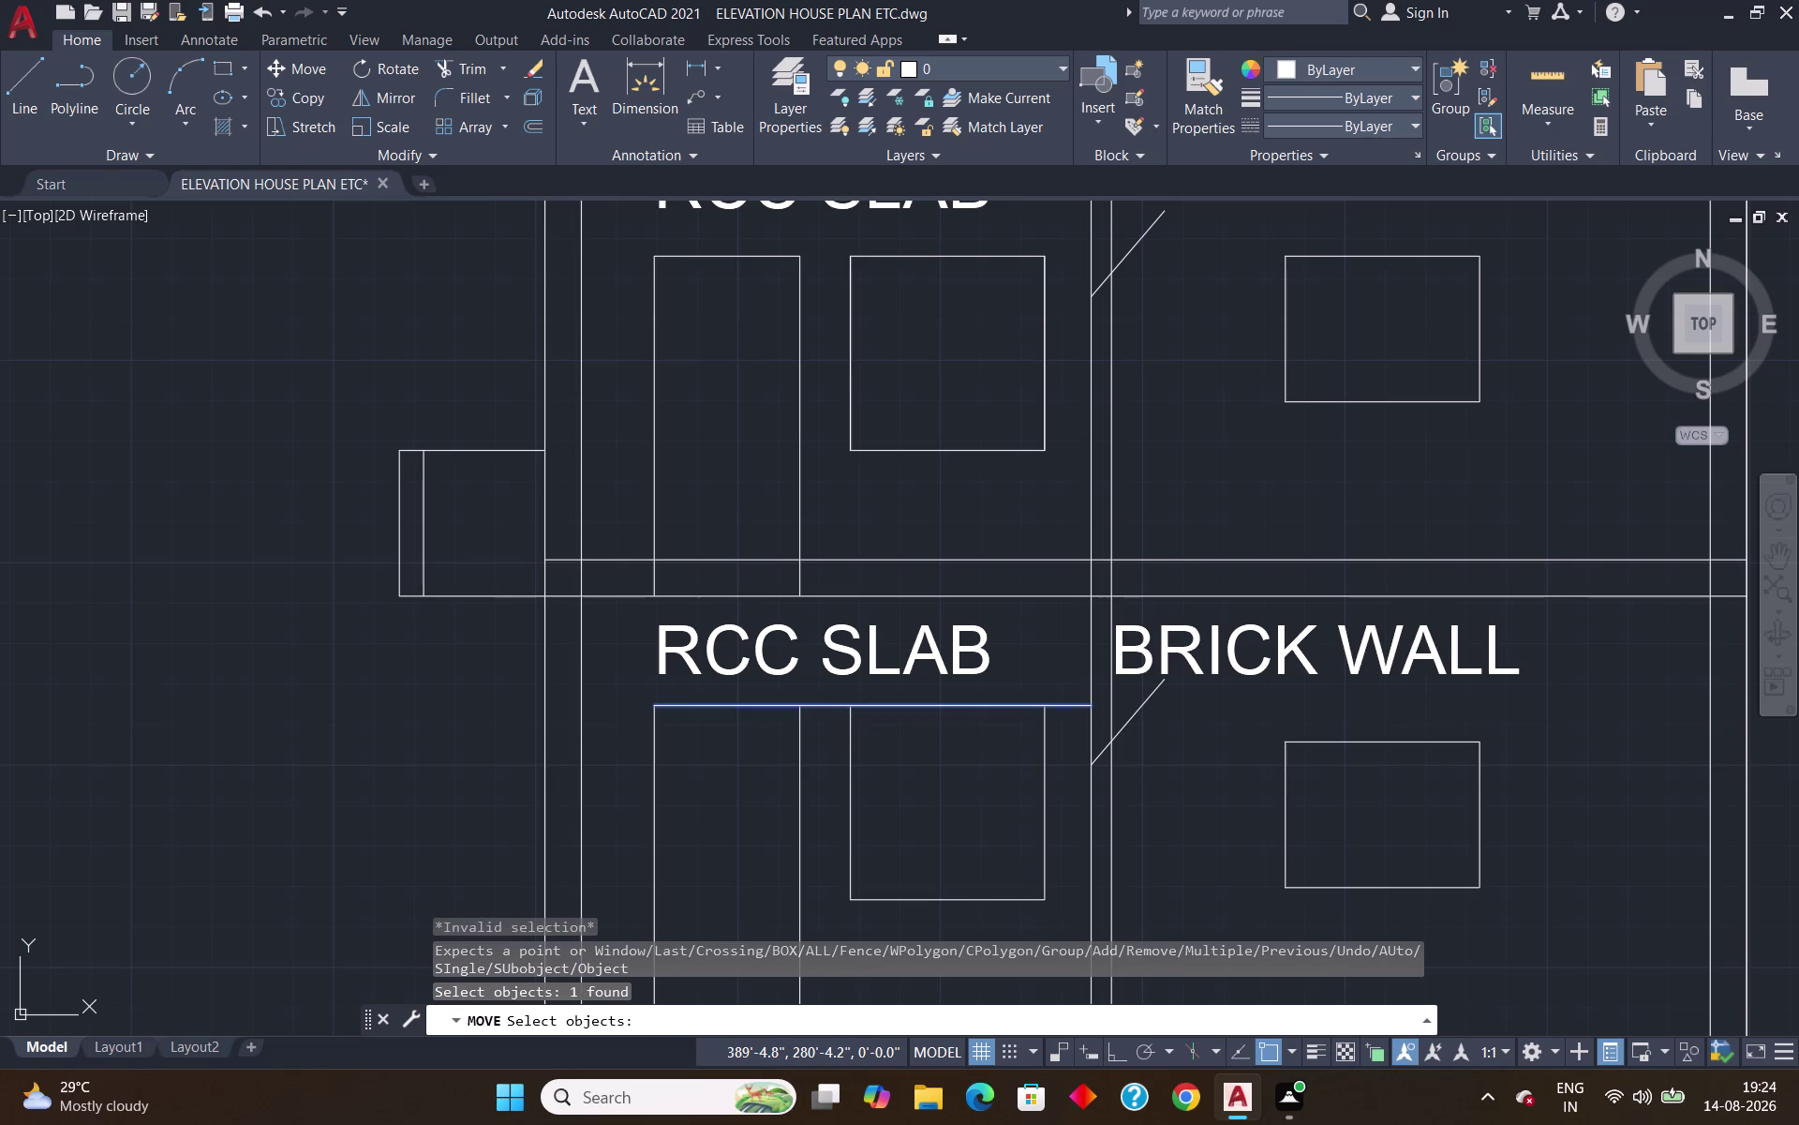
key(t)
key(r)
key(Return)
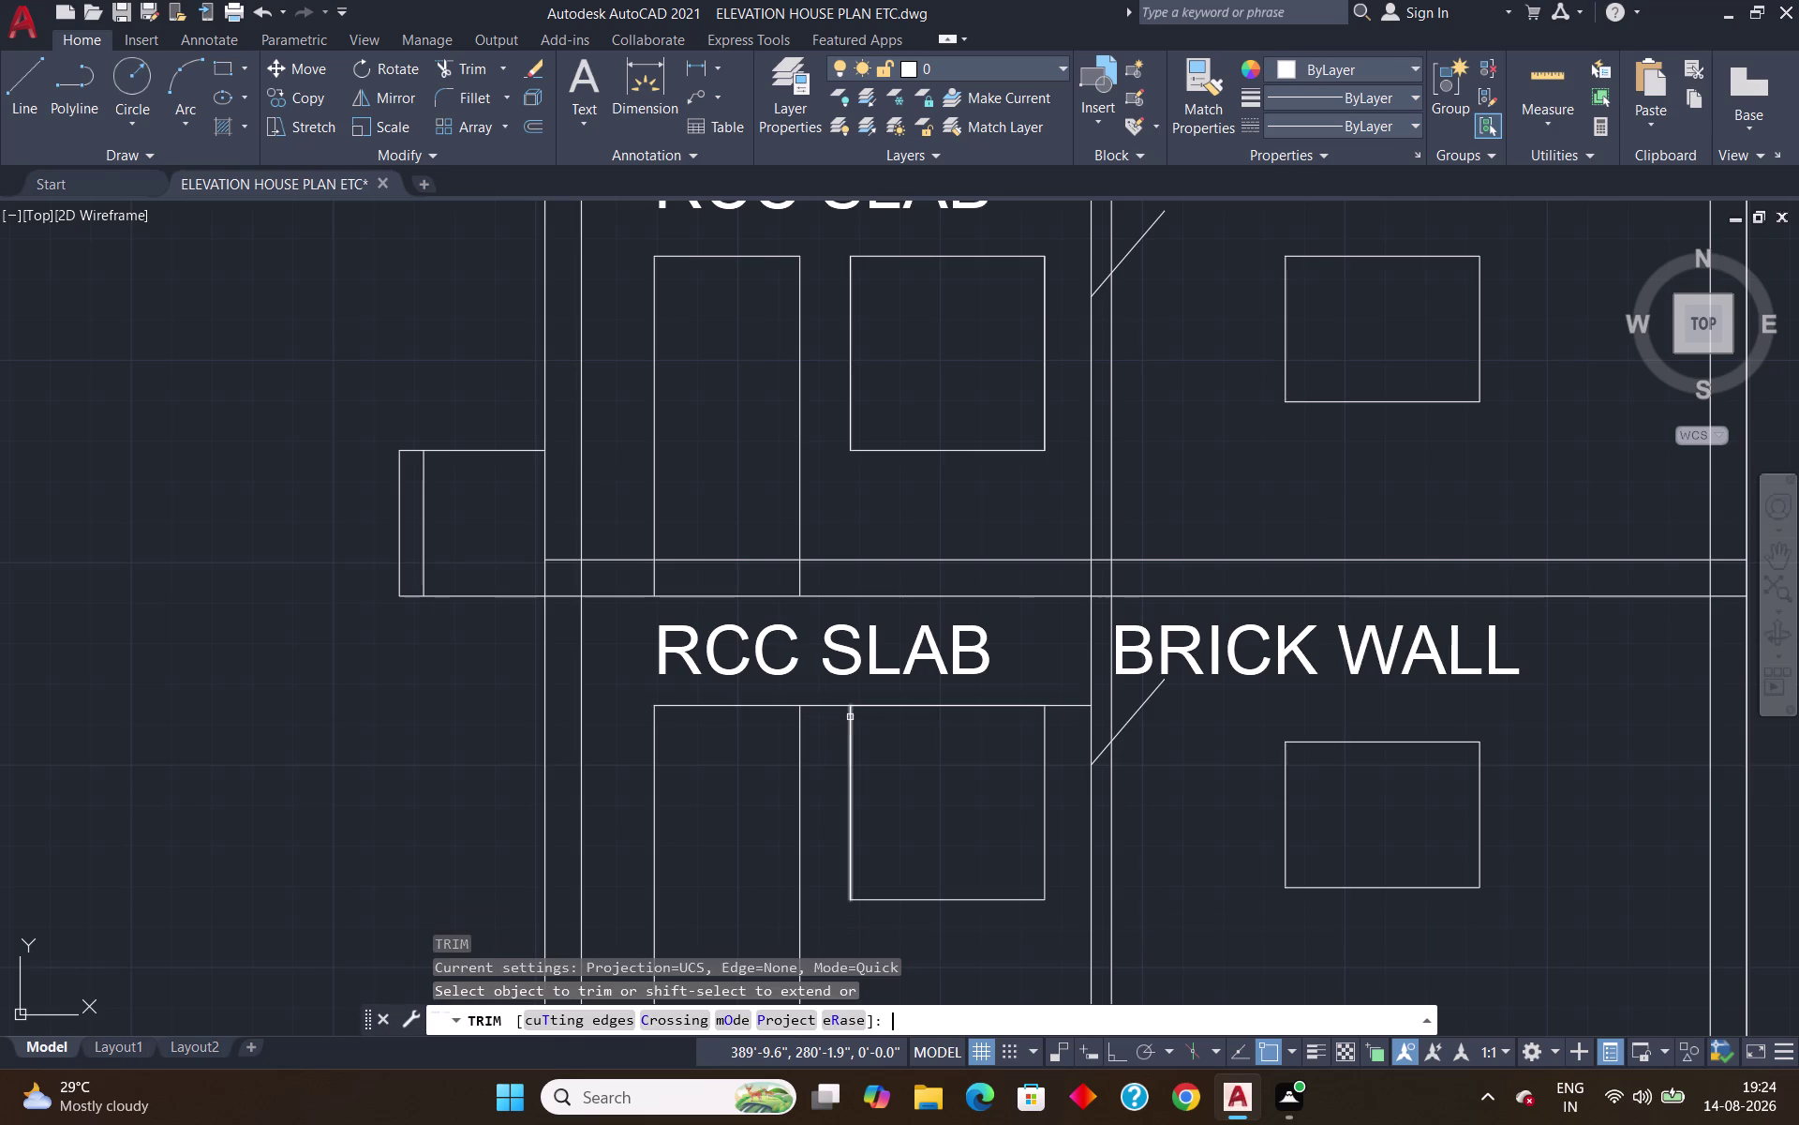
drag(822, 701, 825, 713)
click(825, 715)
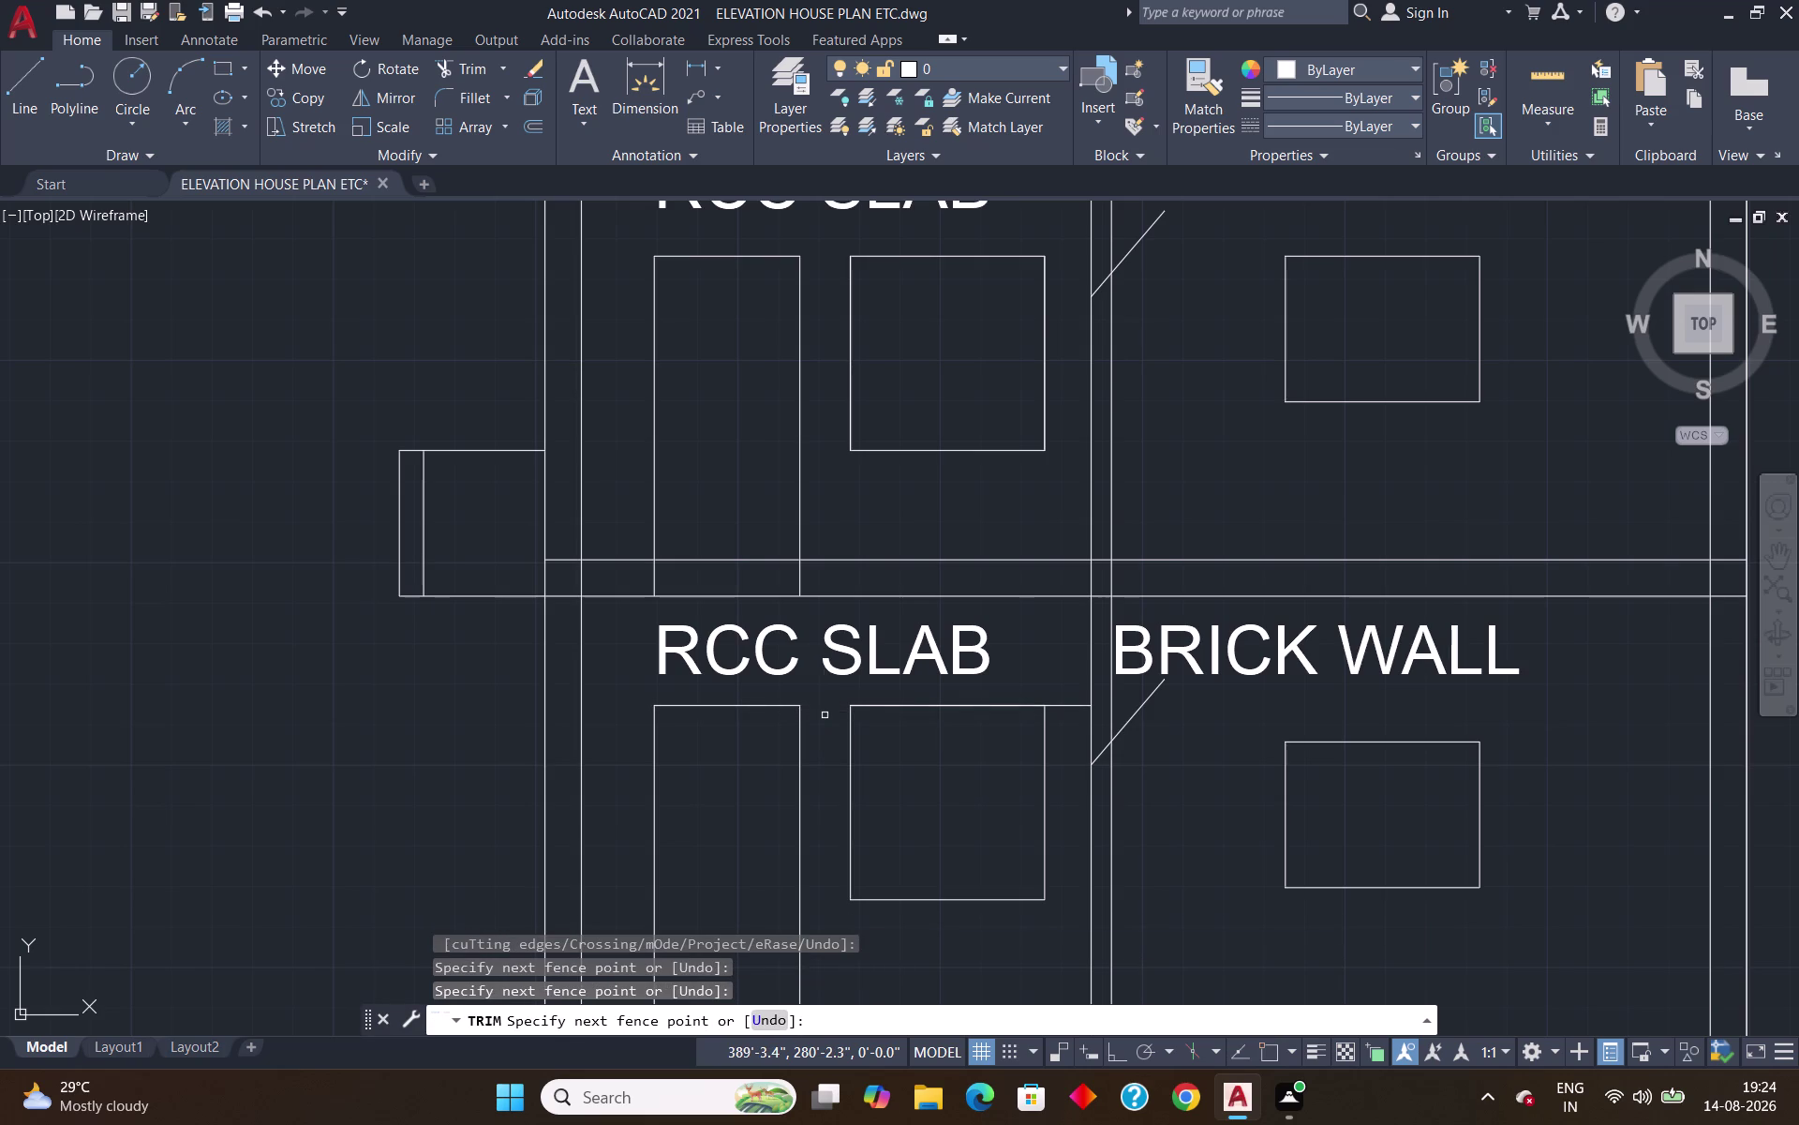
key(Return)
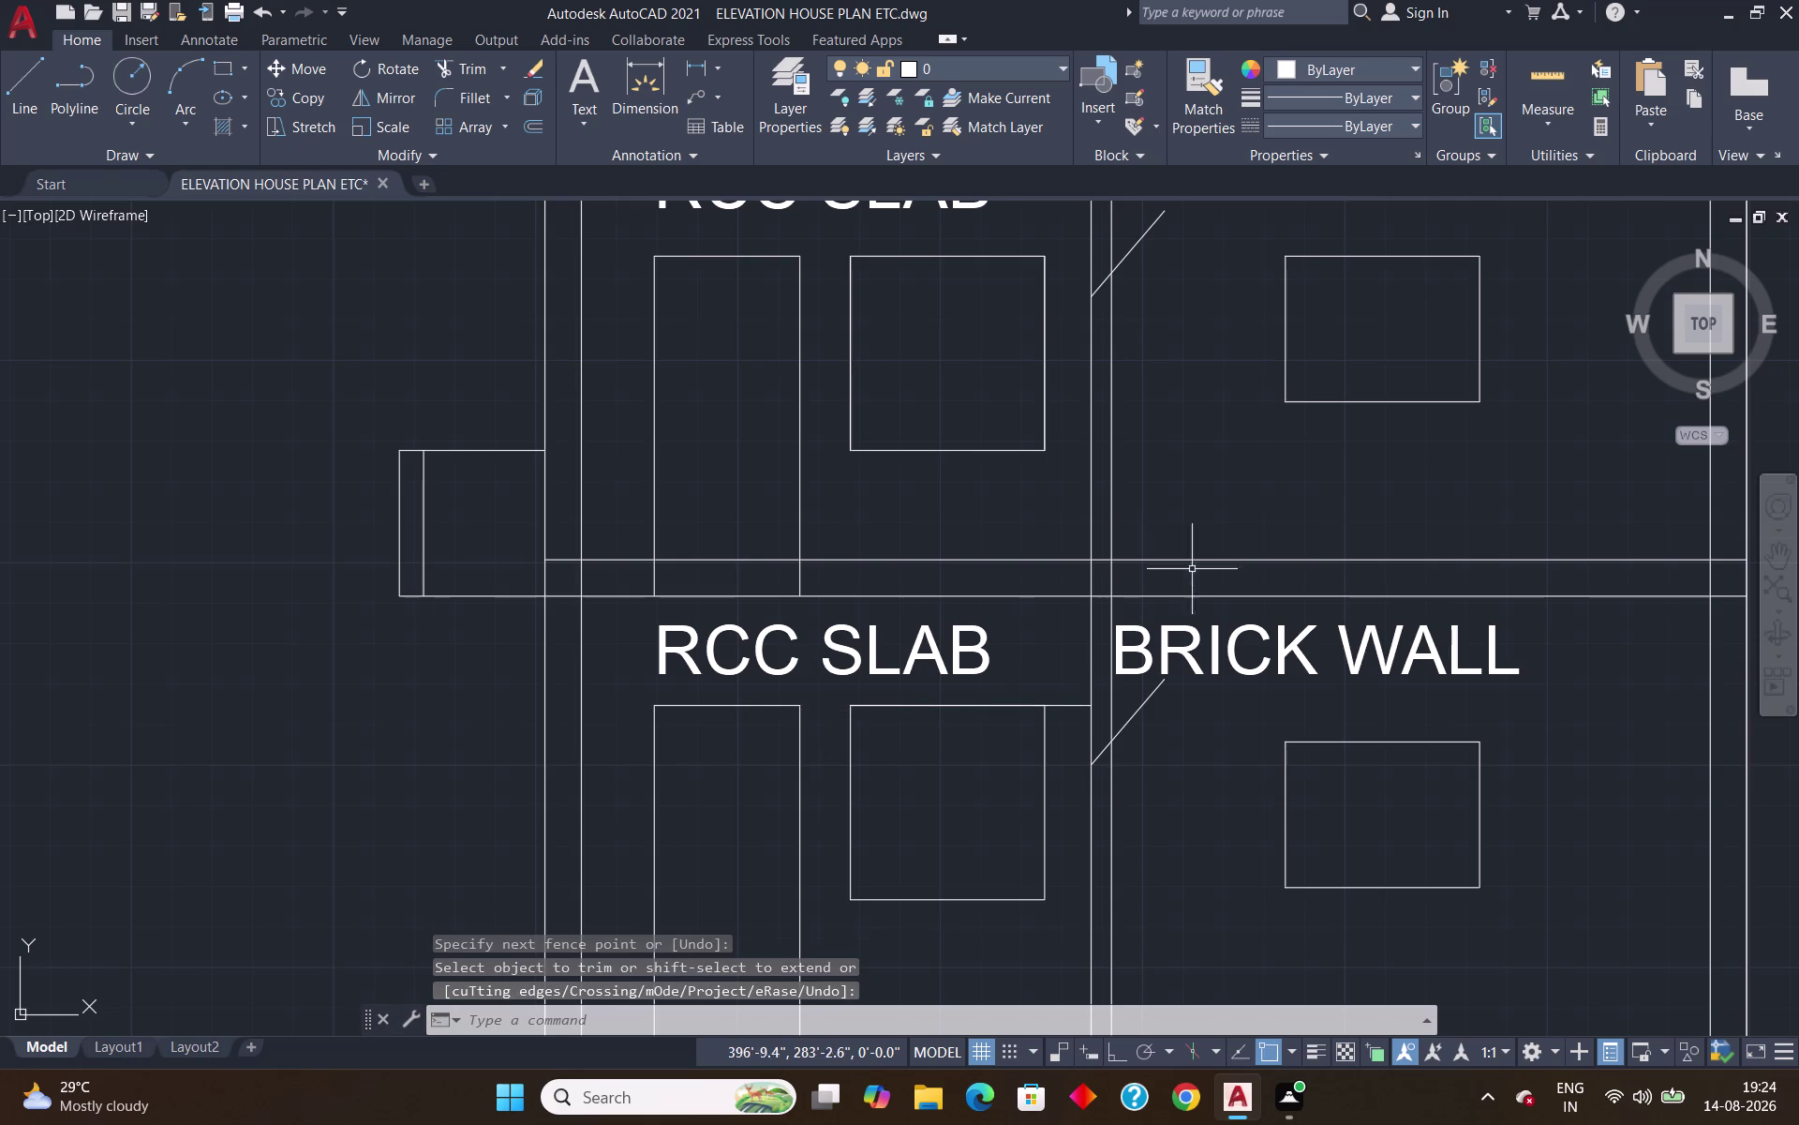
click(1073, 705)
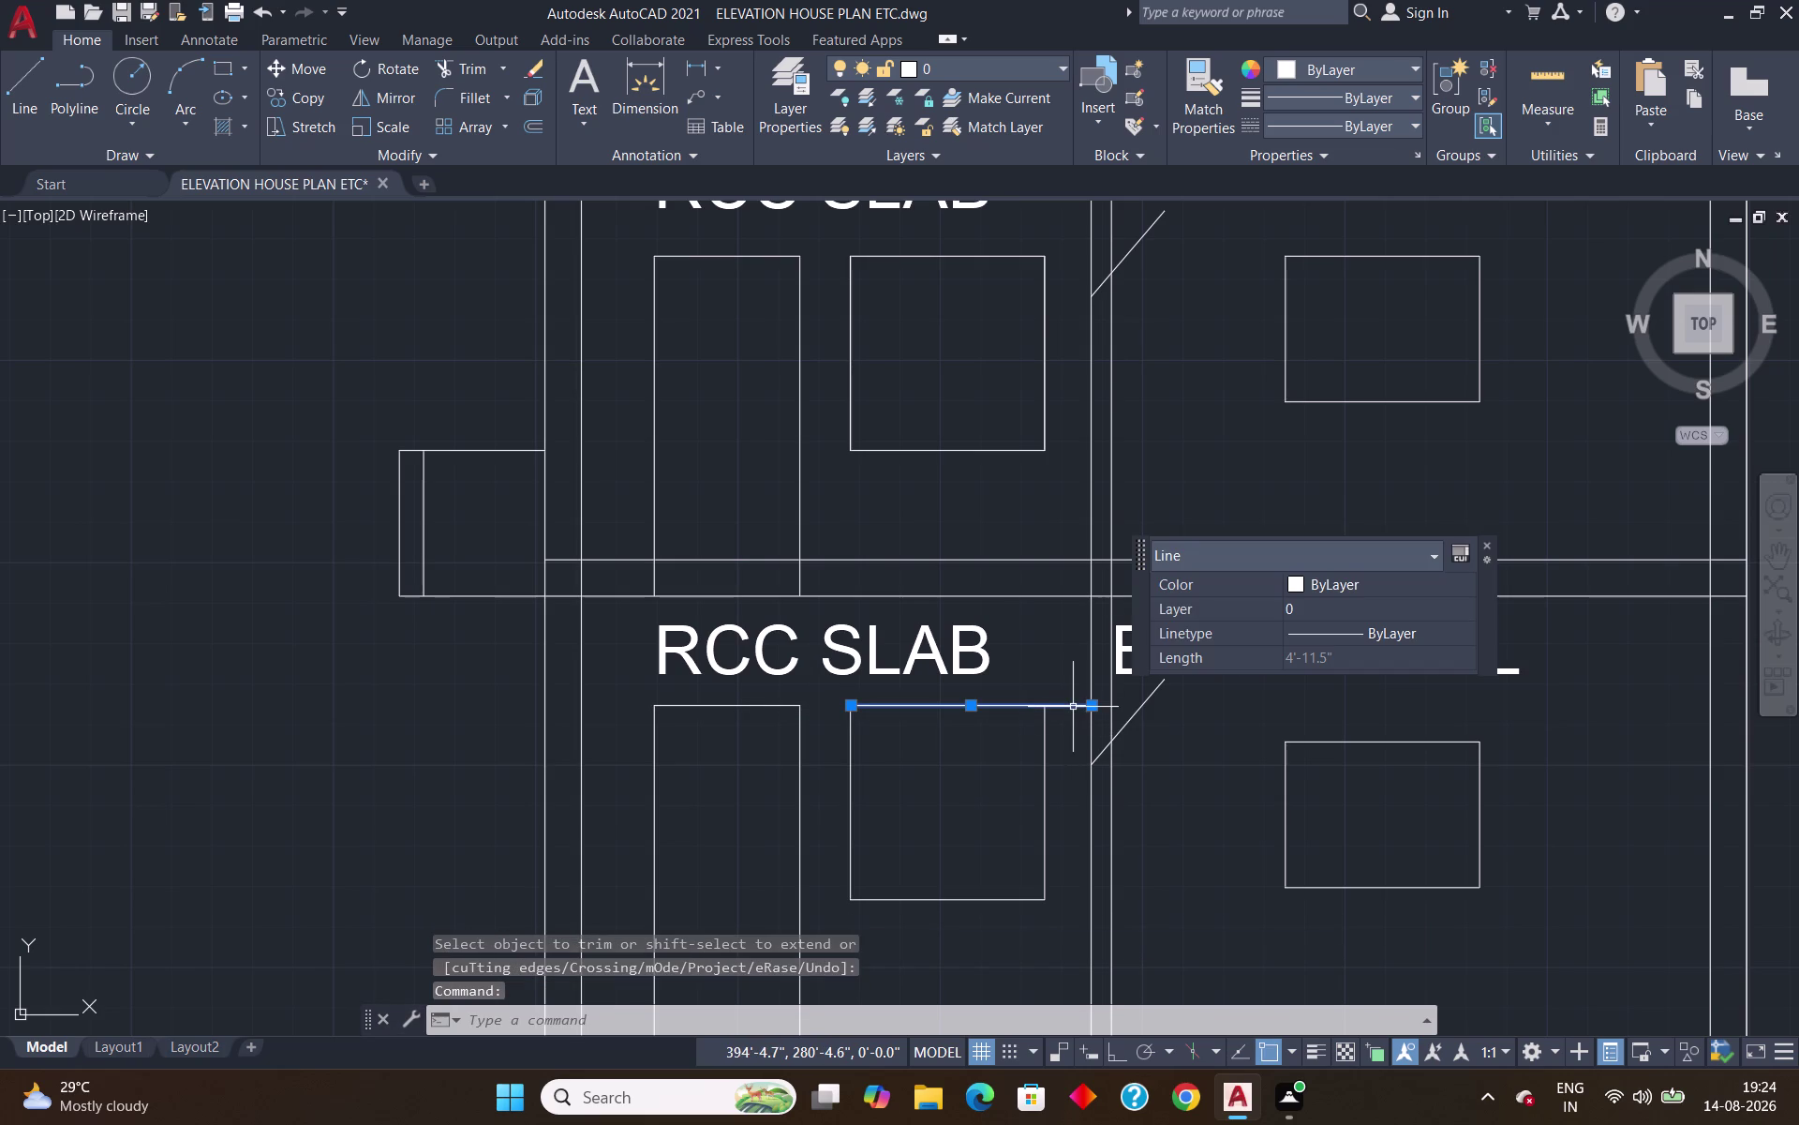
key(Delete)
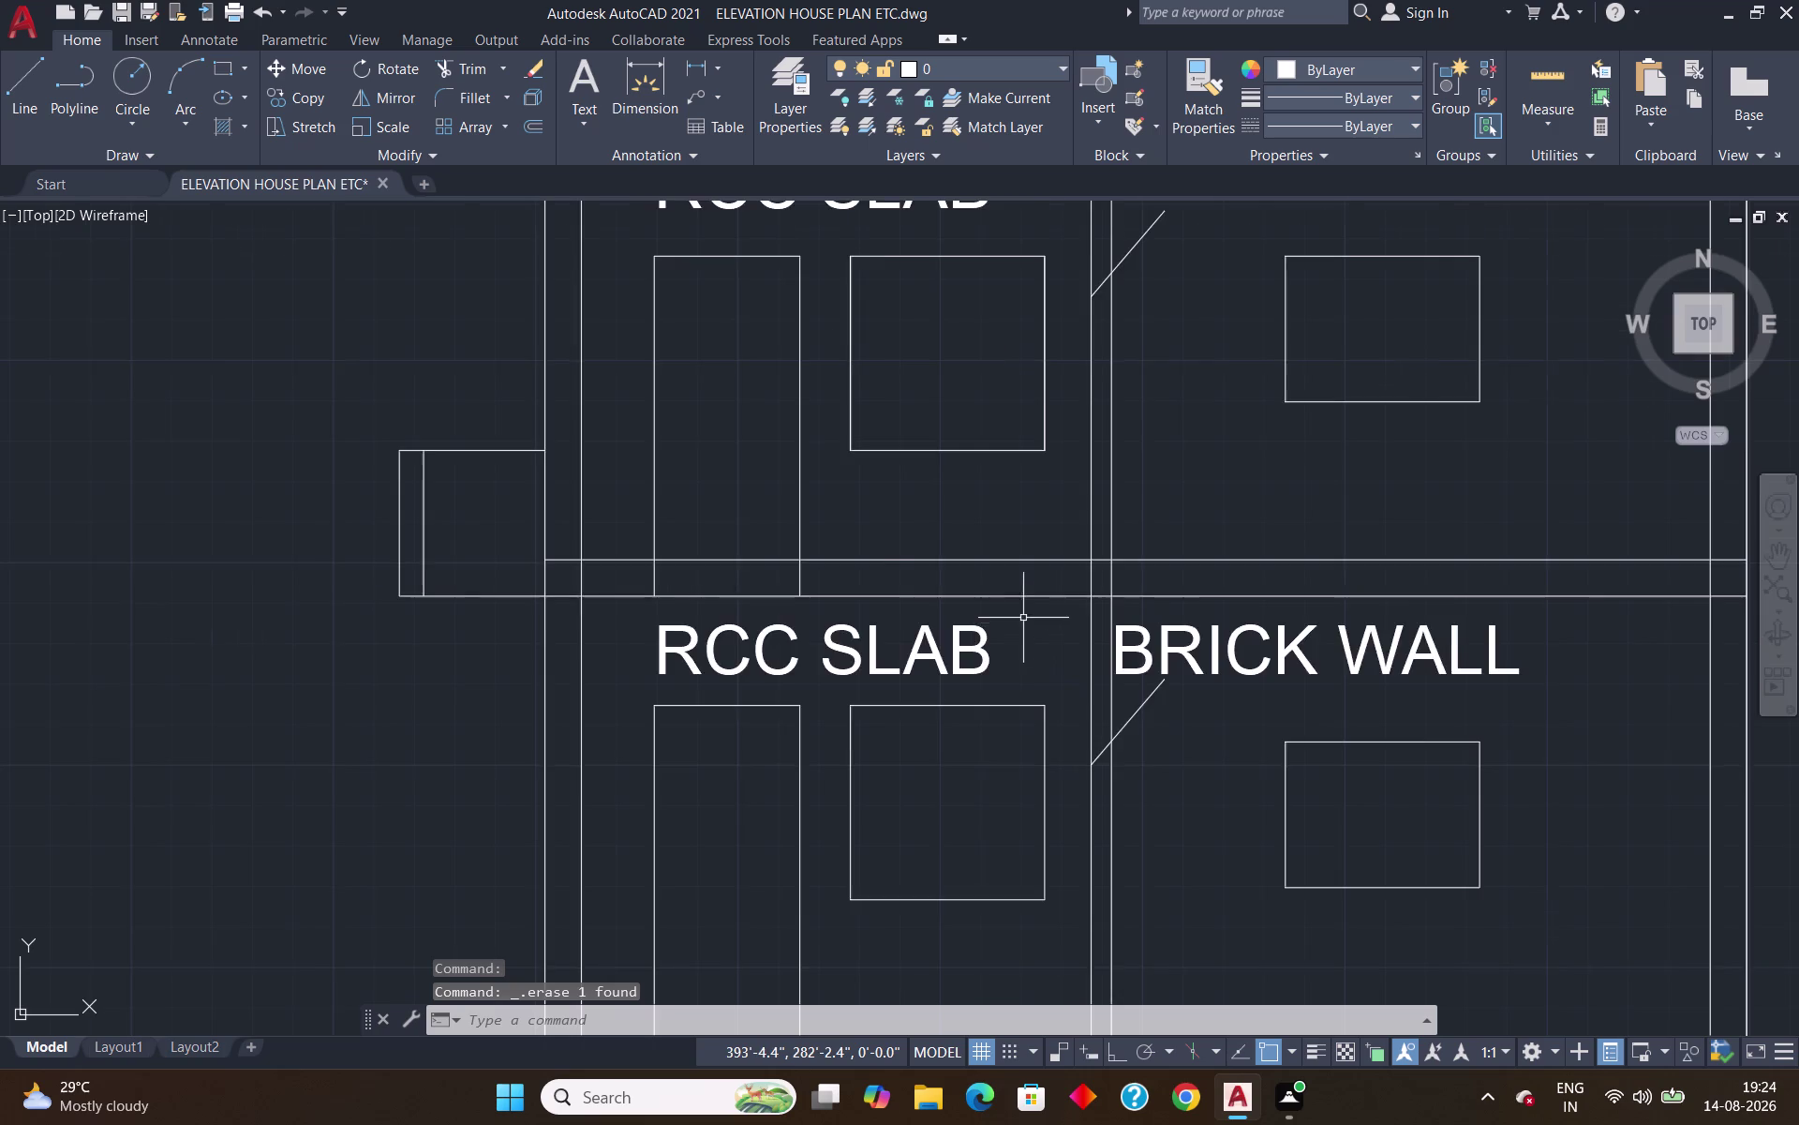
scroll(down, 3)
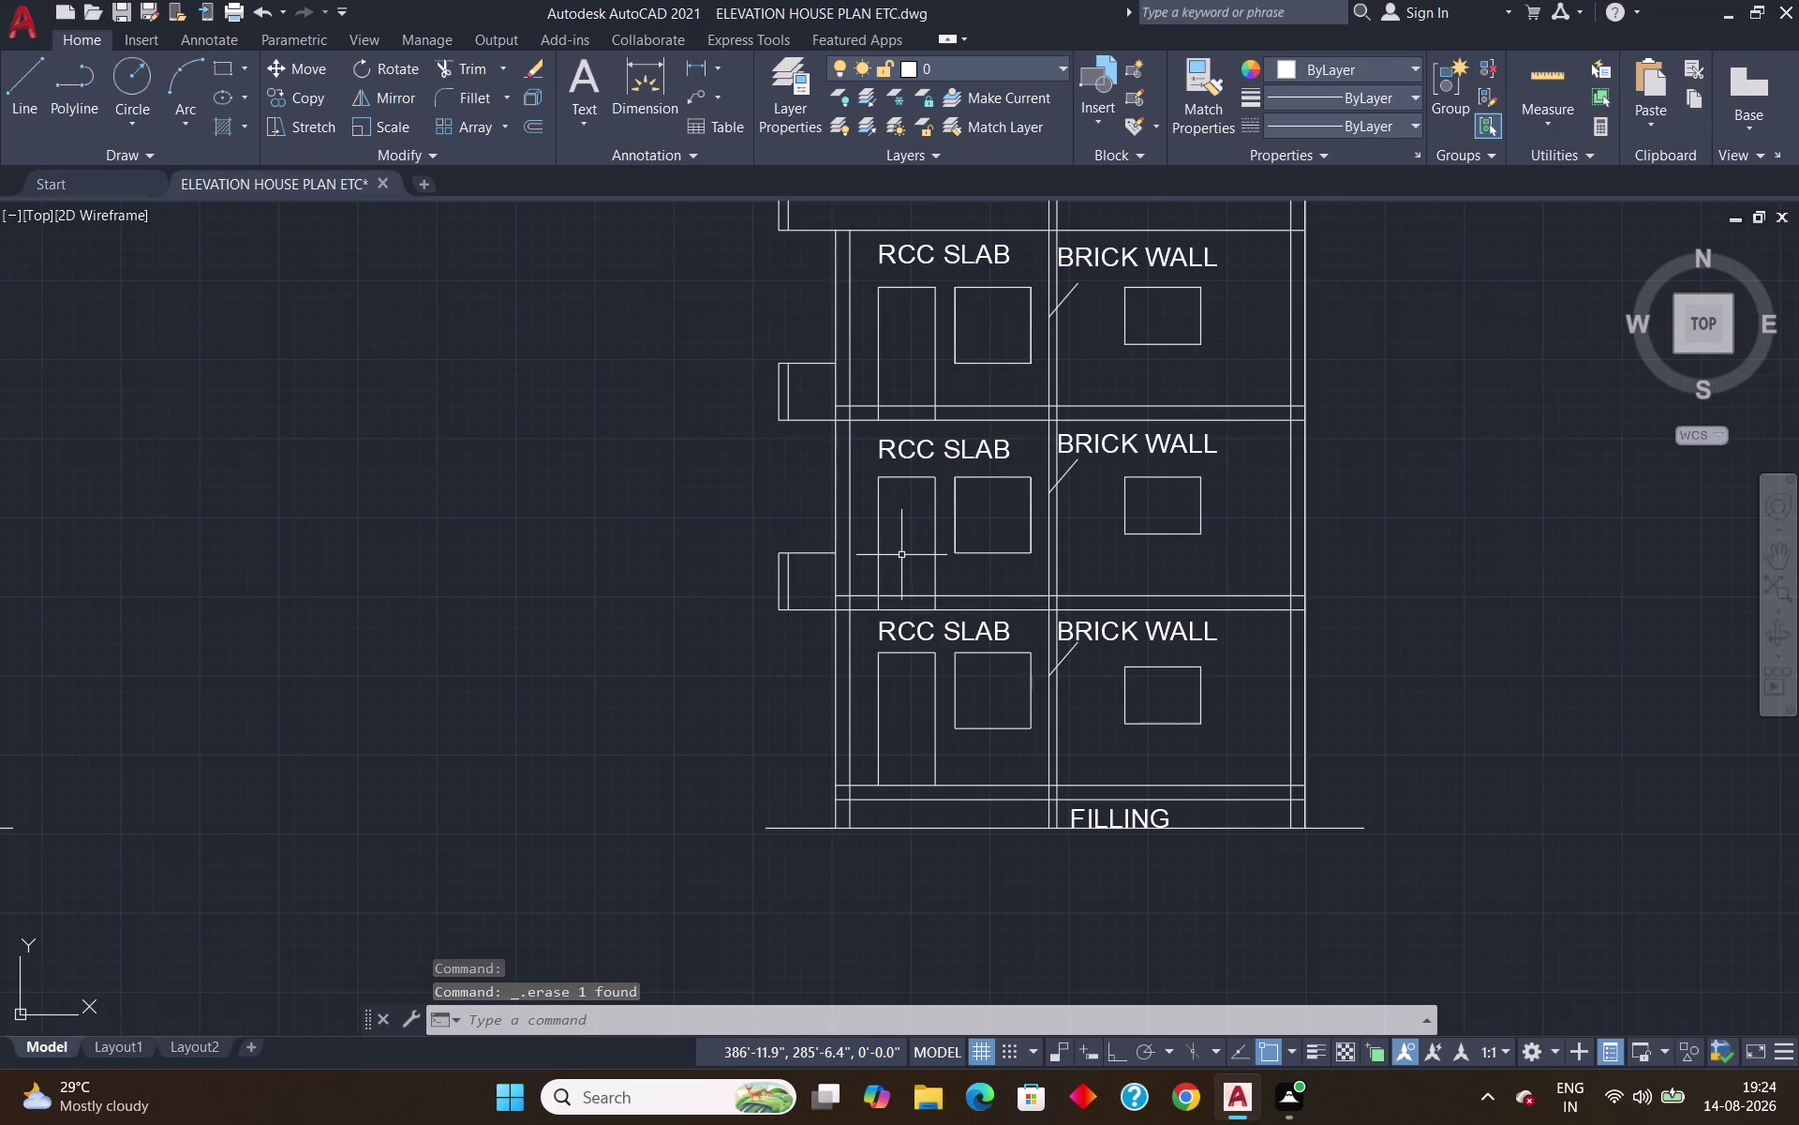
Select the upper-floor door's three edges with a selection window.
scroll(up, 3)
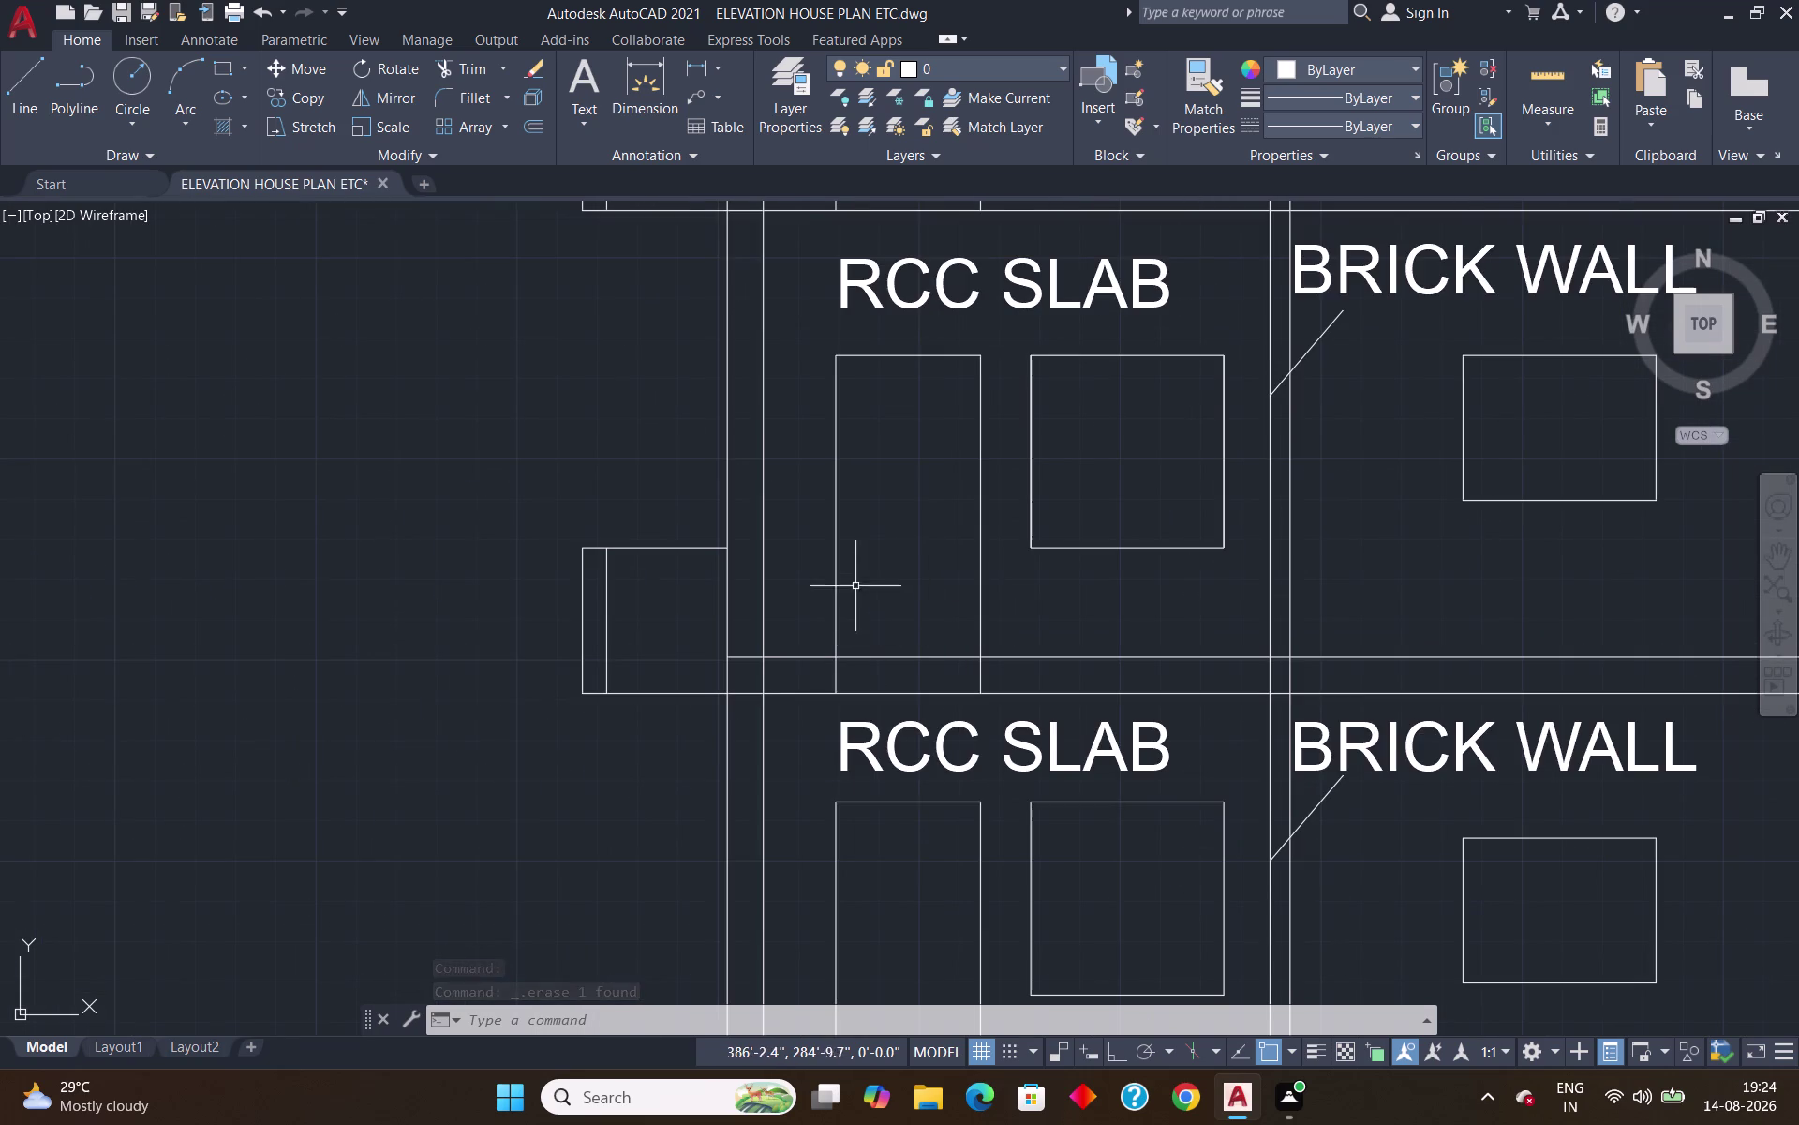
click(994, 344)
click(811, 448)
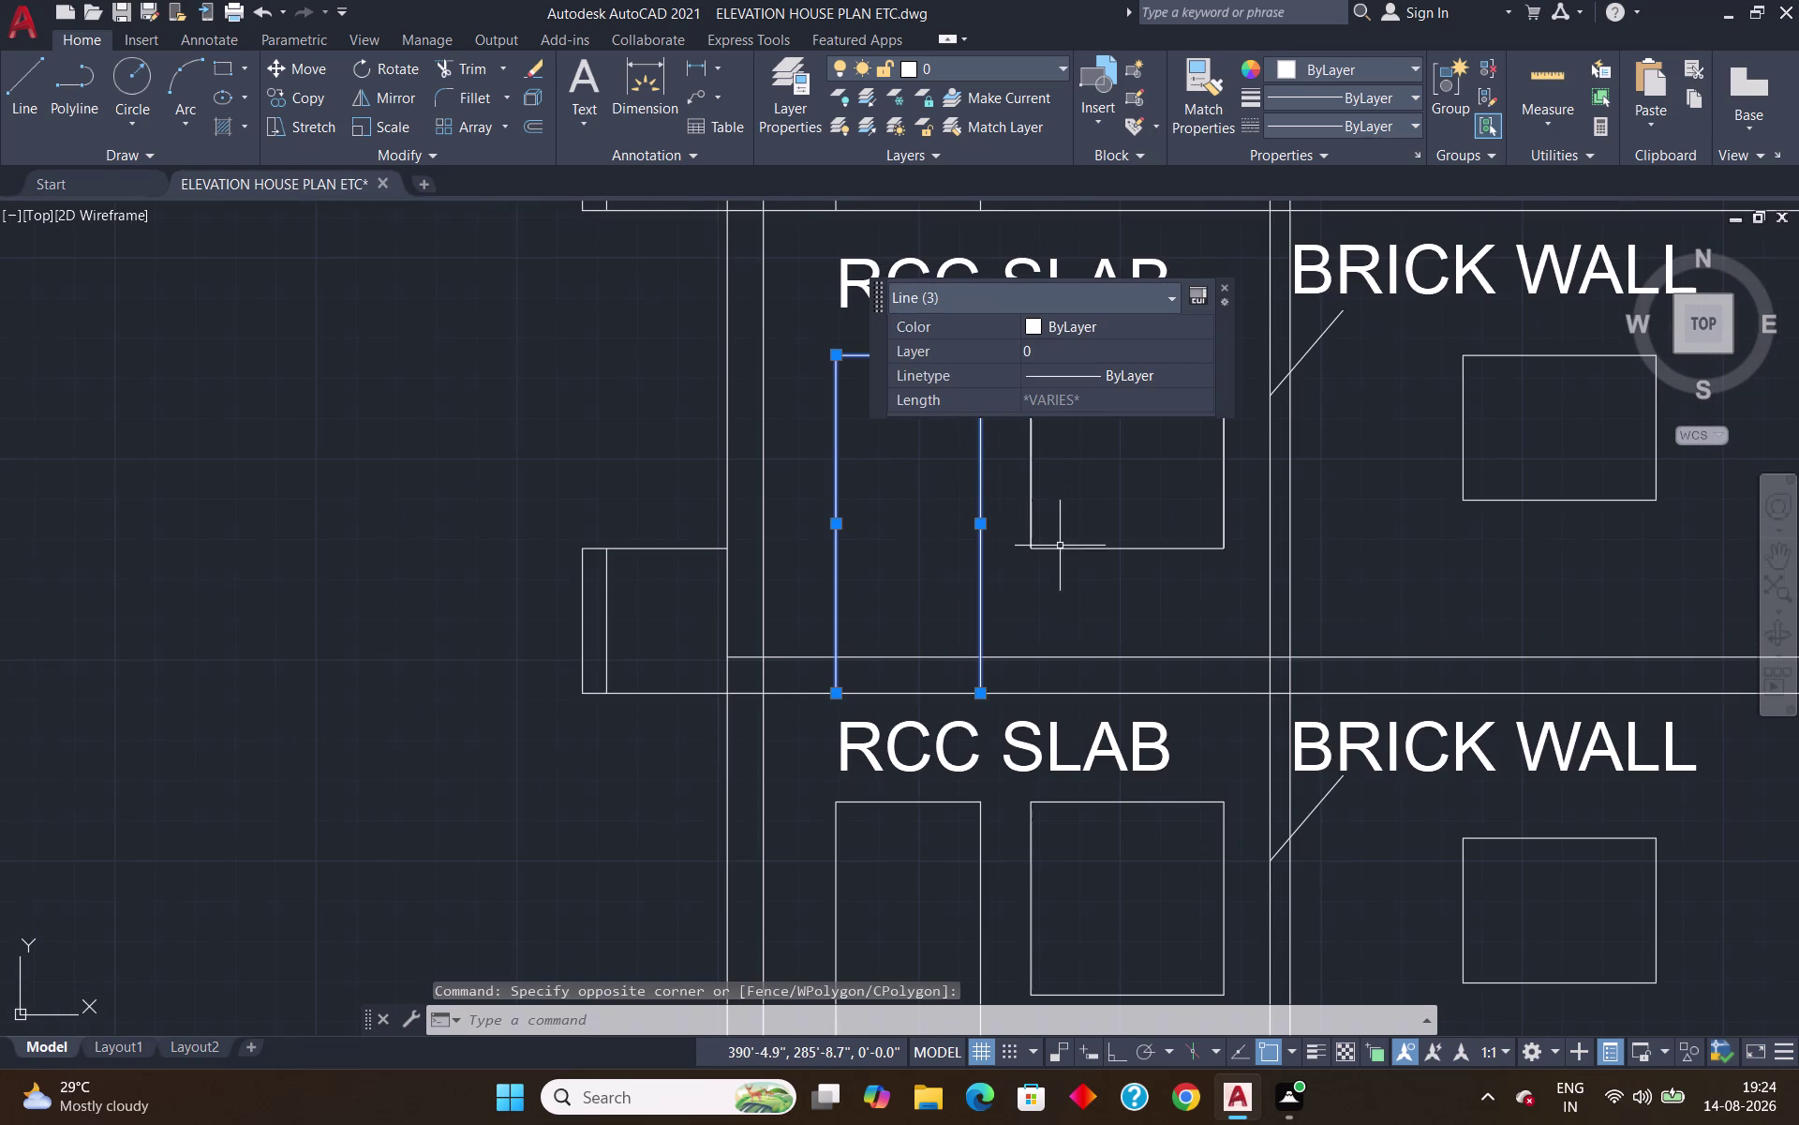
key(Escape)
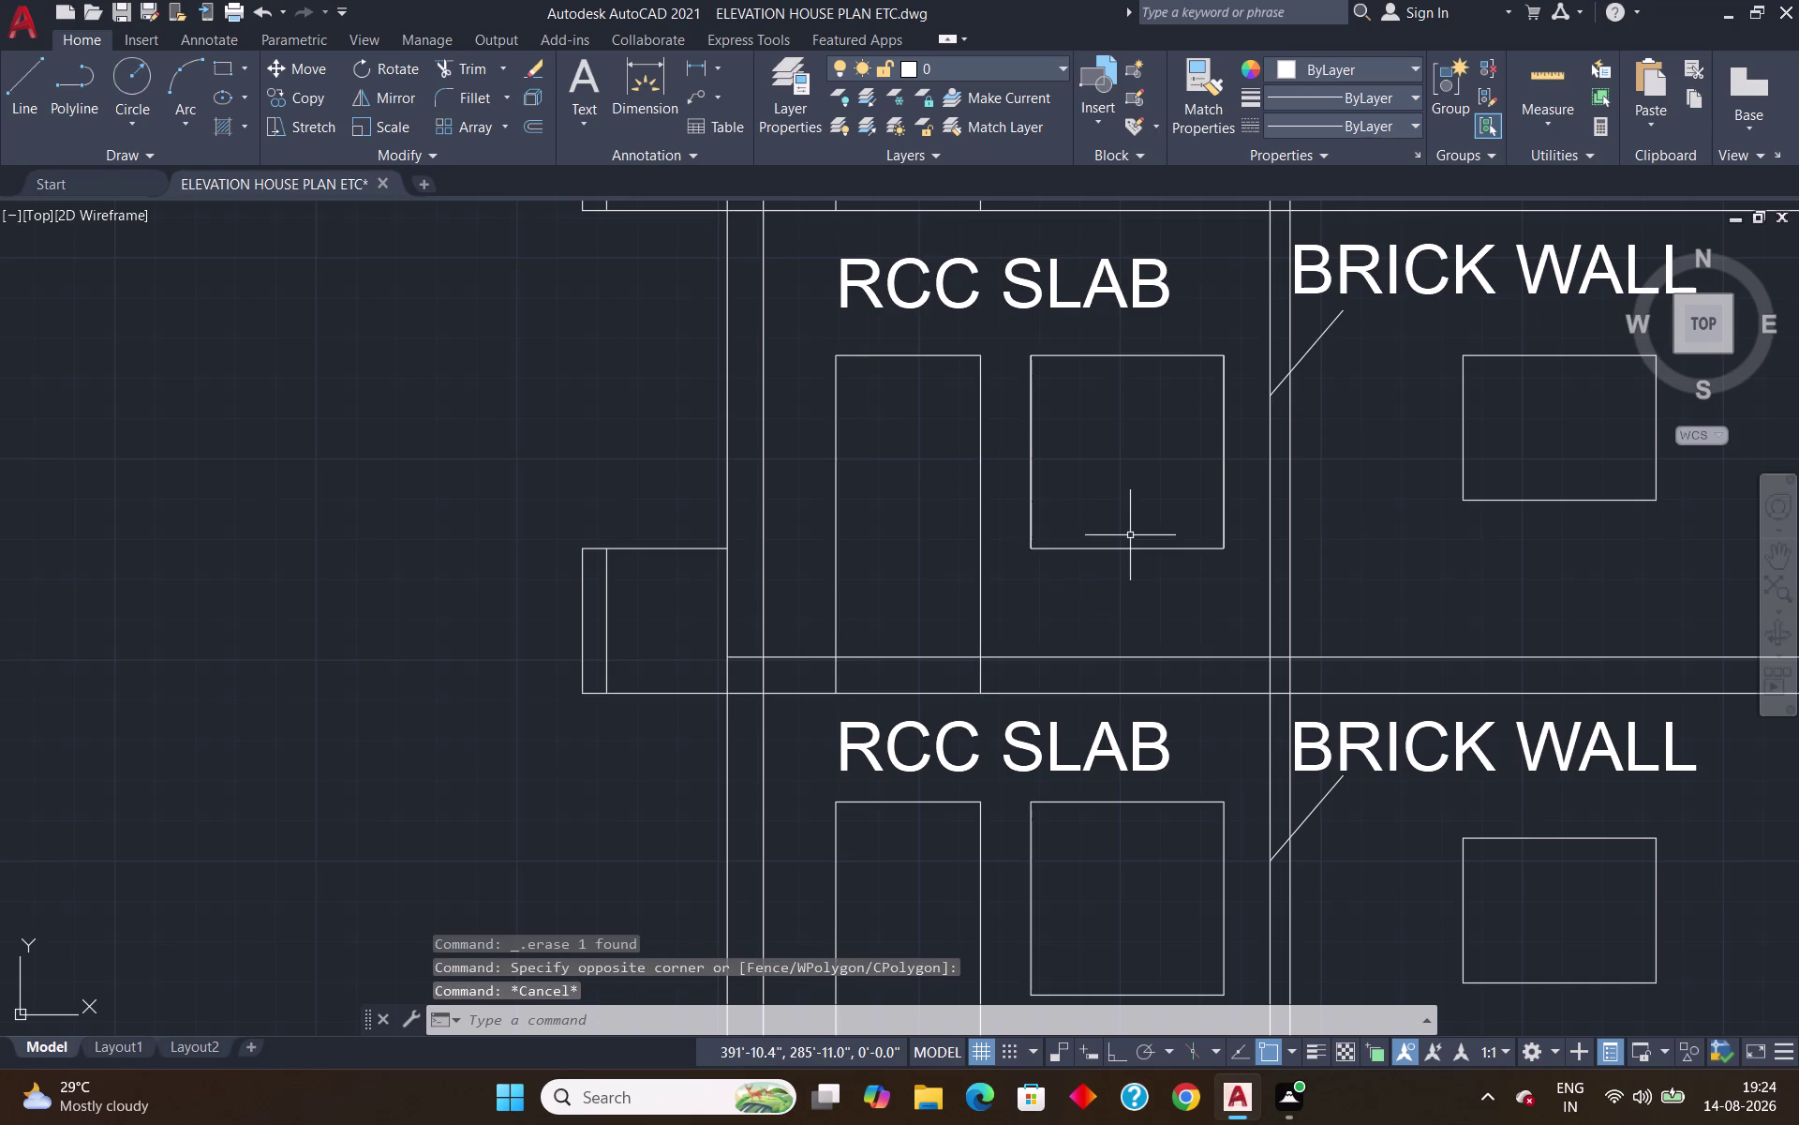
scroll(down, 3)
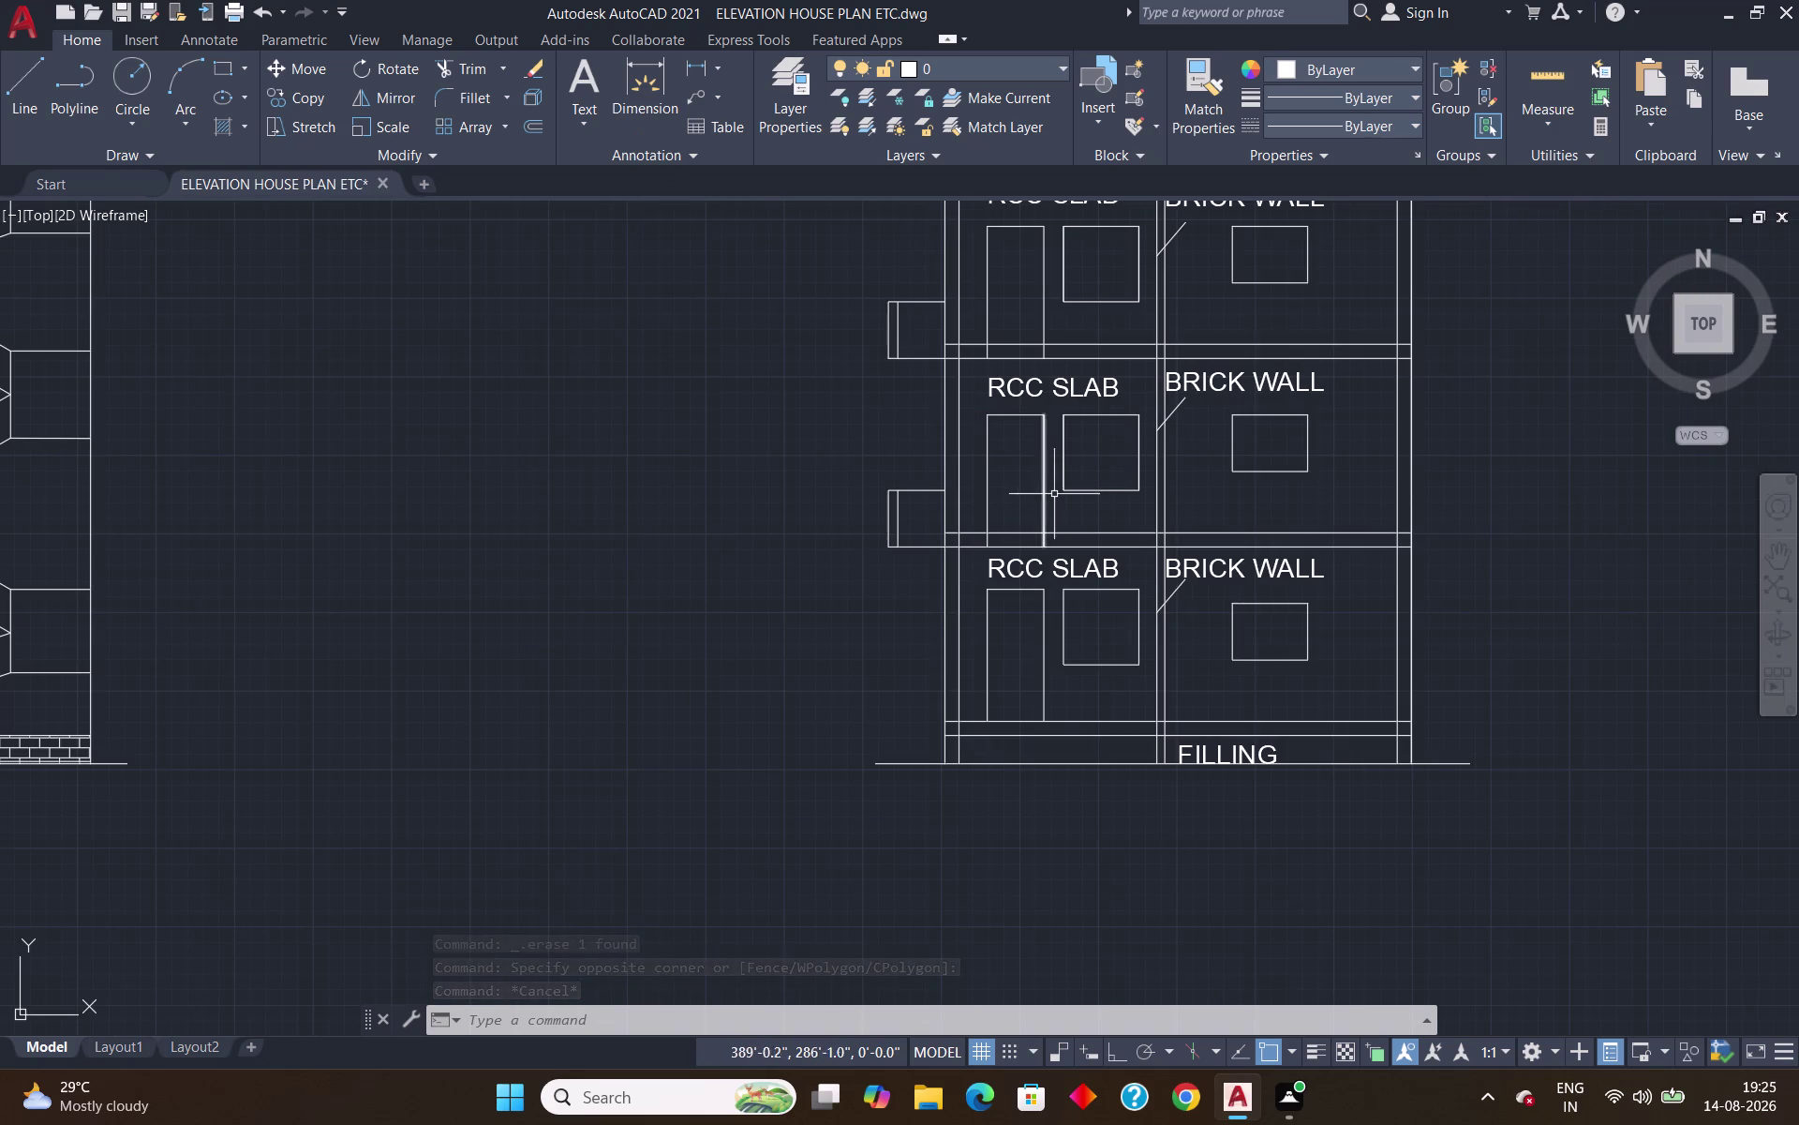
scroll(up, 3)
click(1043, 271)
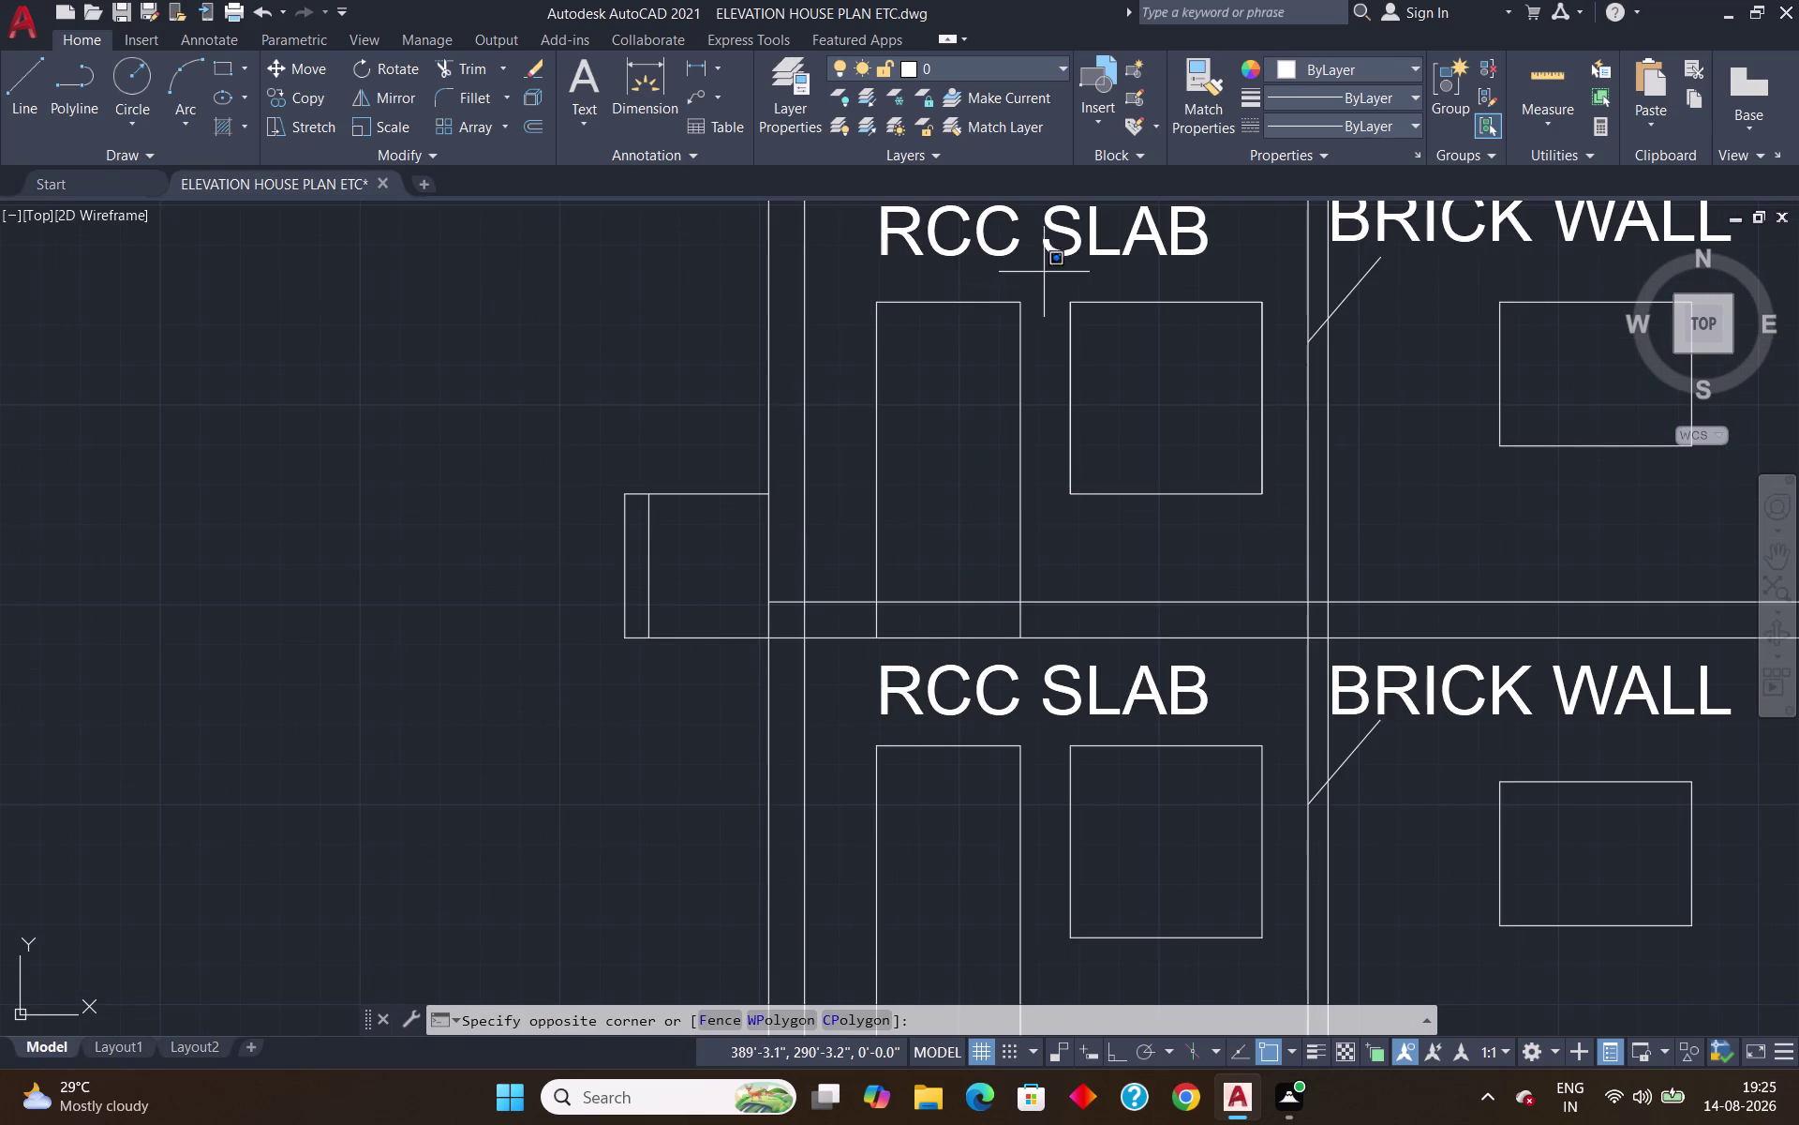
click(847, 365)
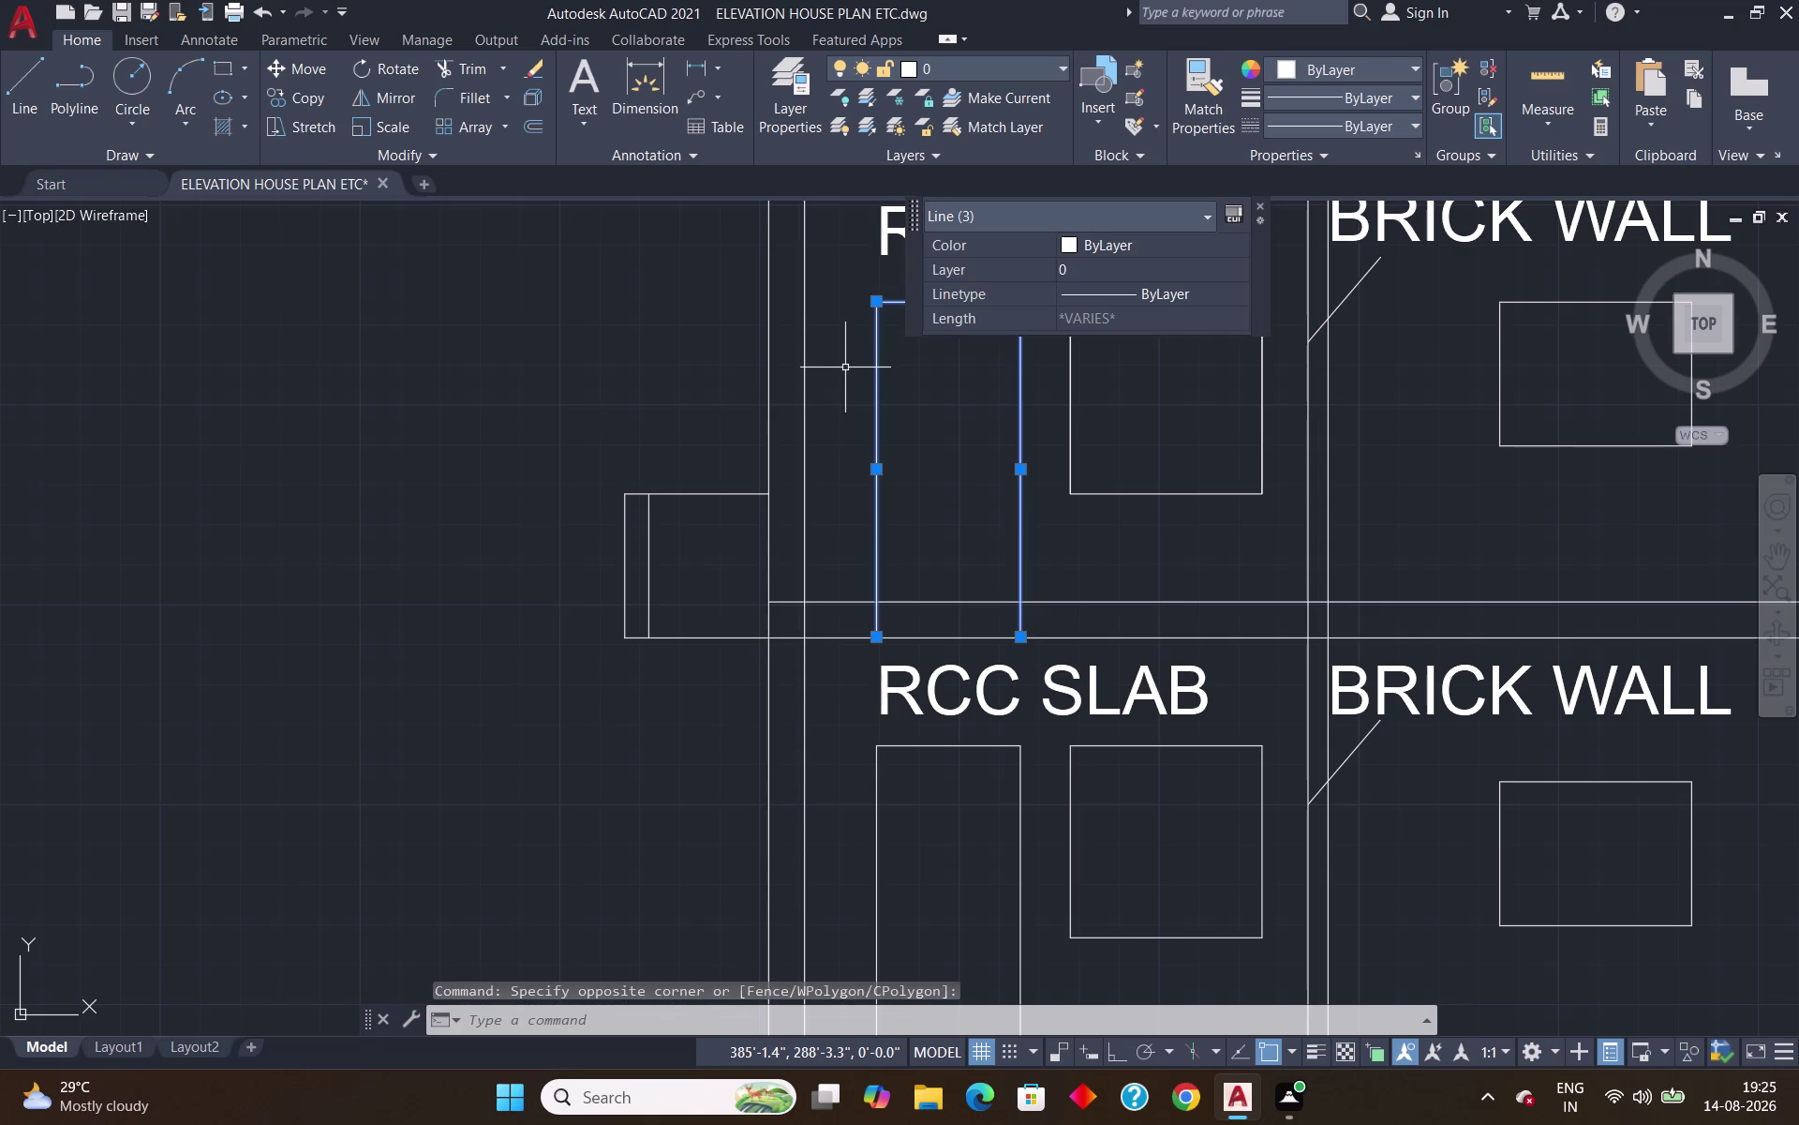
Move the upper door up from its bottom corner onto the slab line.
key(m)
key(Return)
click(873, 643)
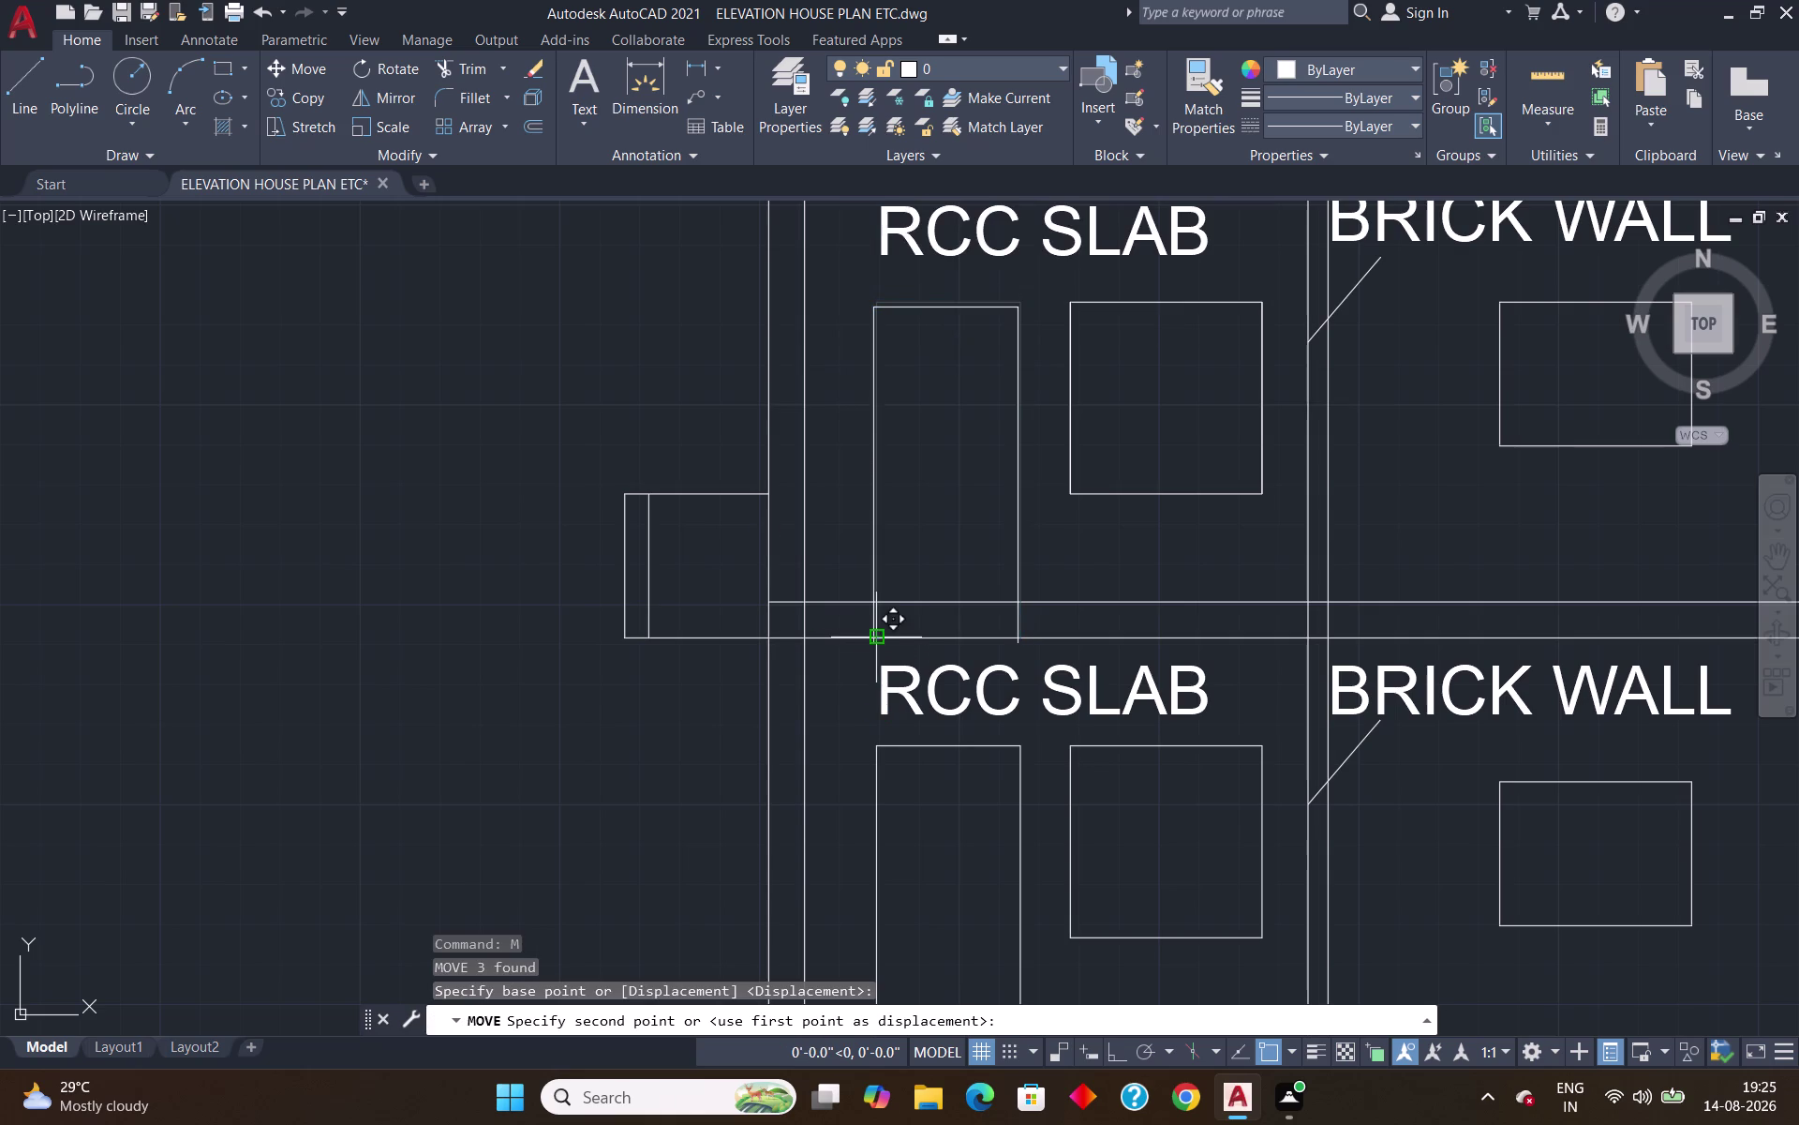
click(879, 602)
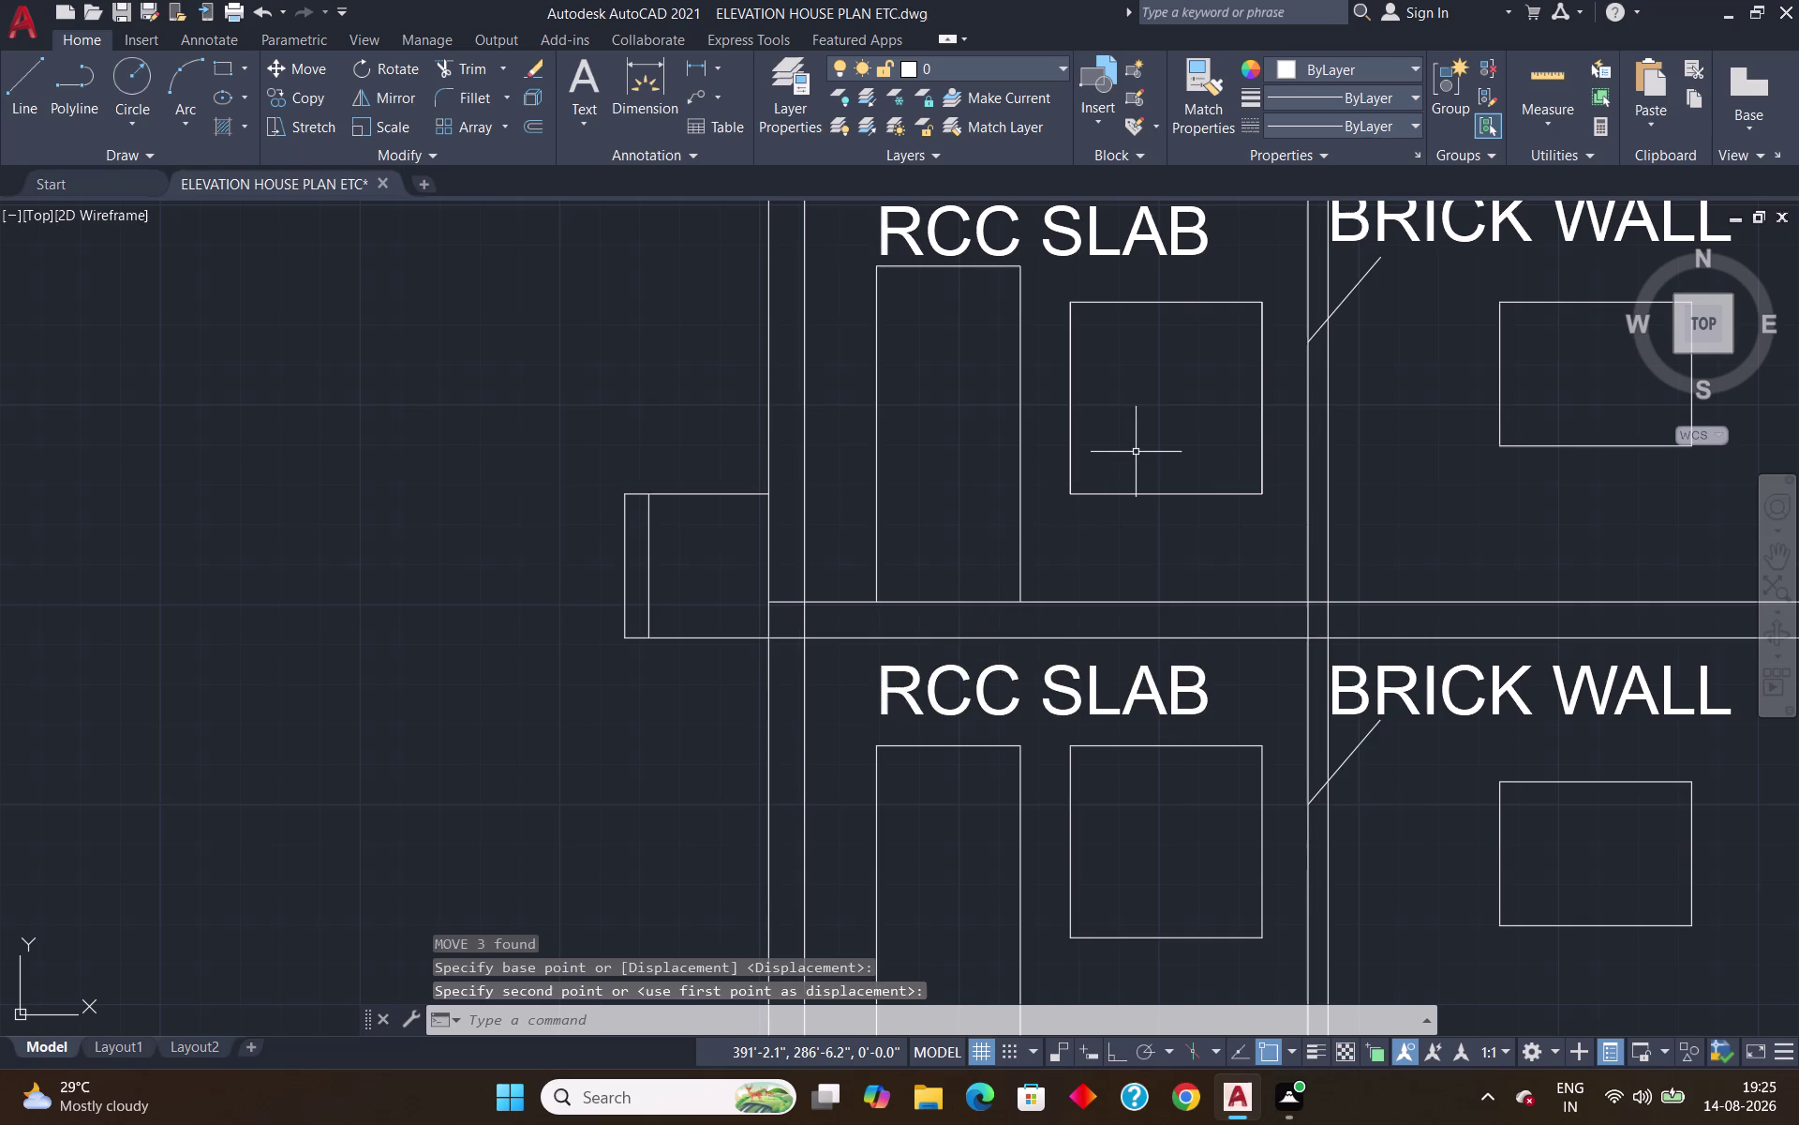
key(e)
key(x)
key(Return)
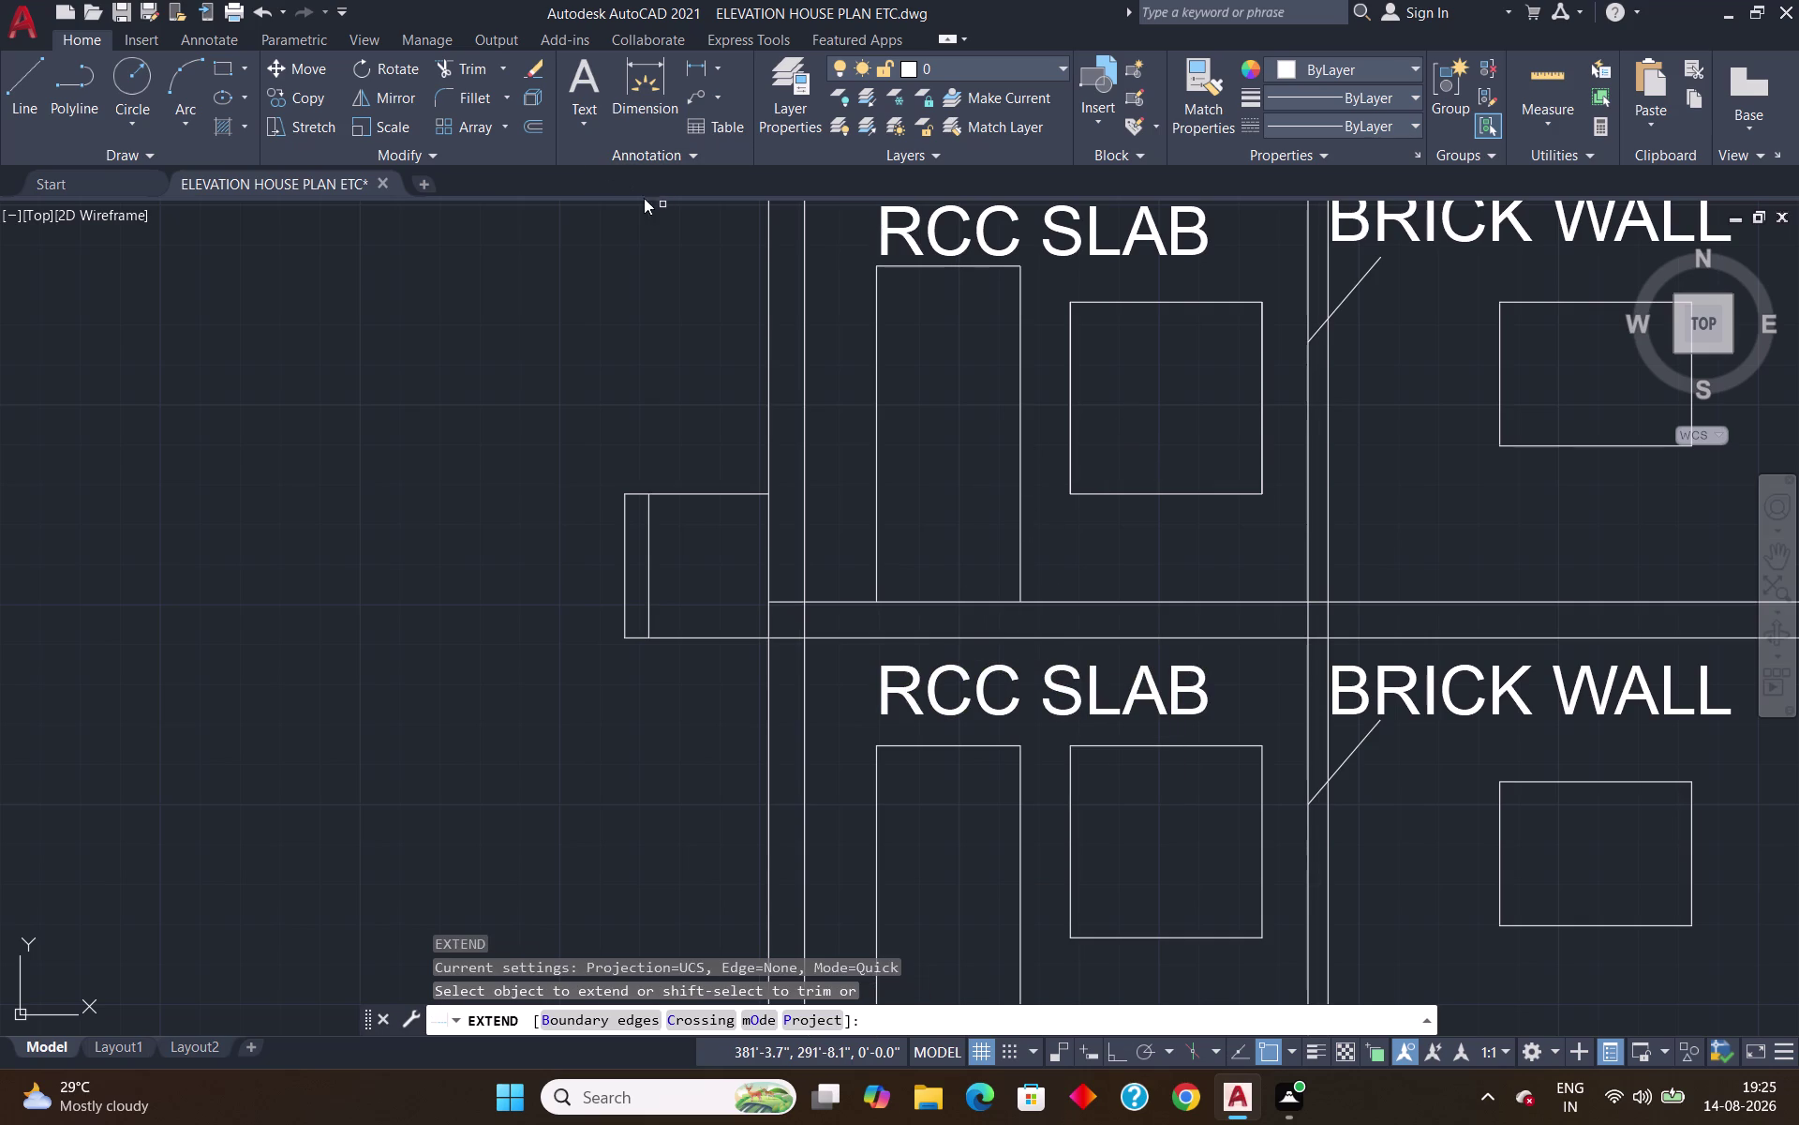
Extend the upper door's top edge, then raise the upper window square to the slab line.
click(1017, 265)
key(Return)
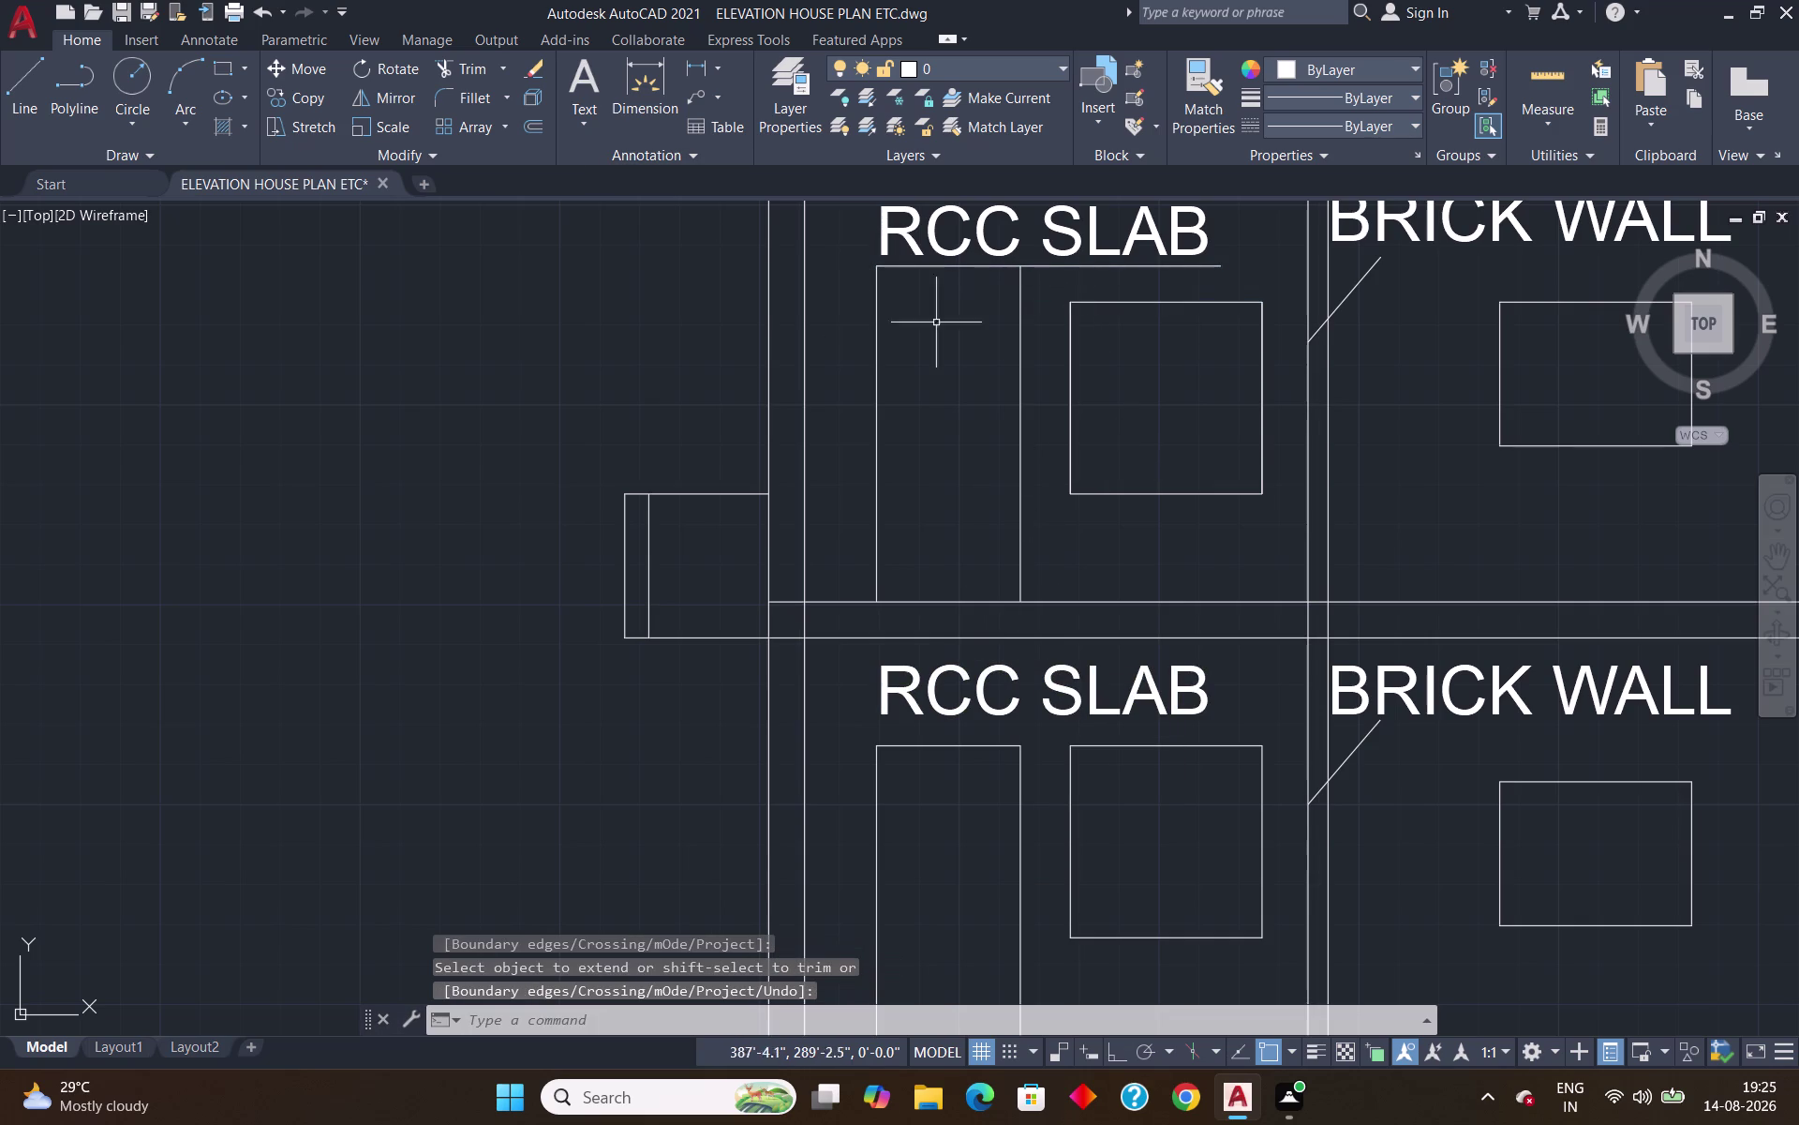
click(1289, 280)
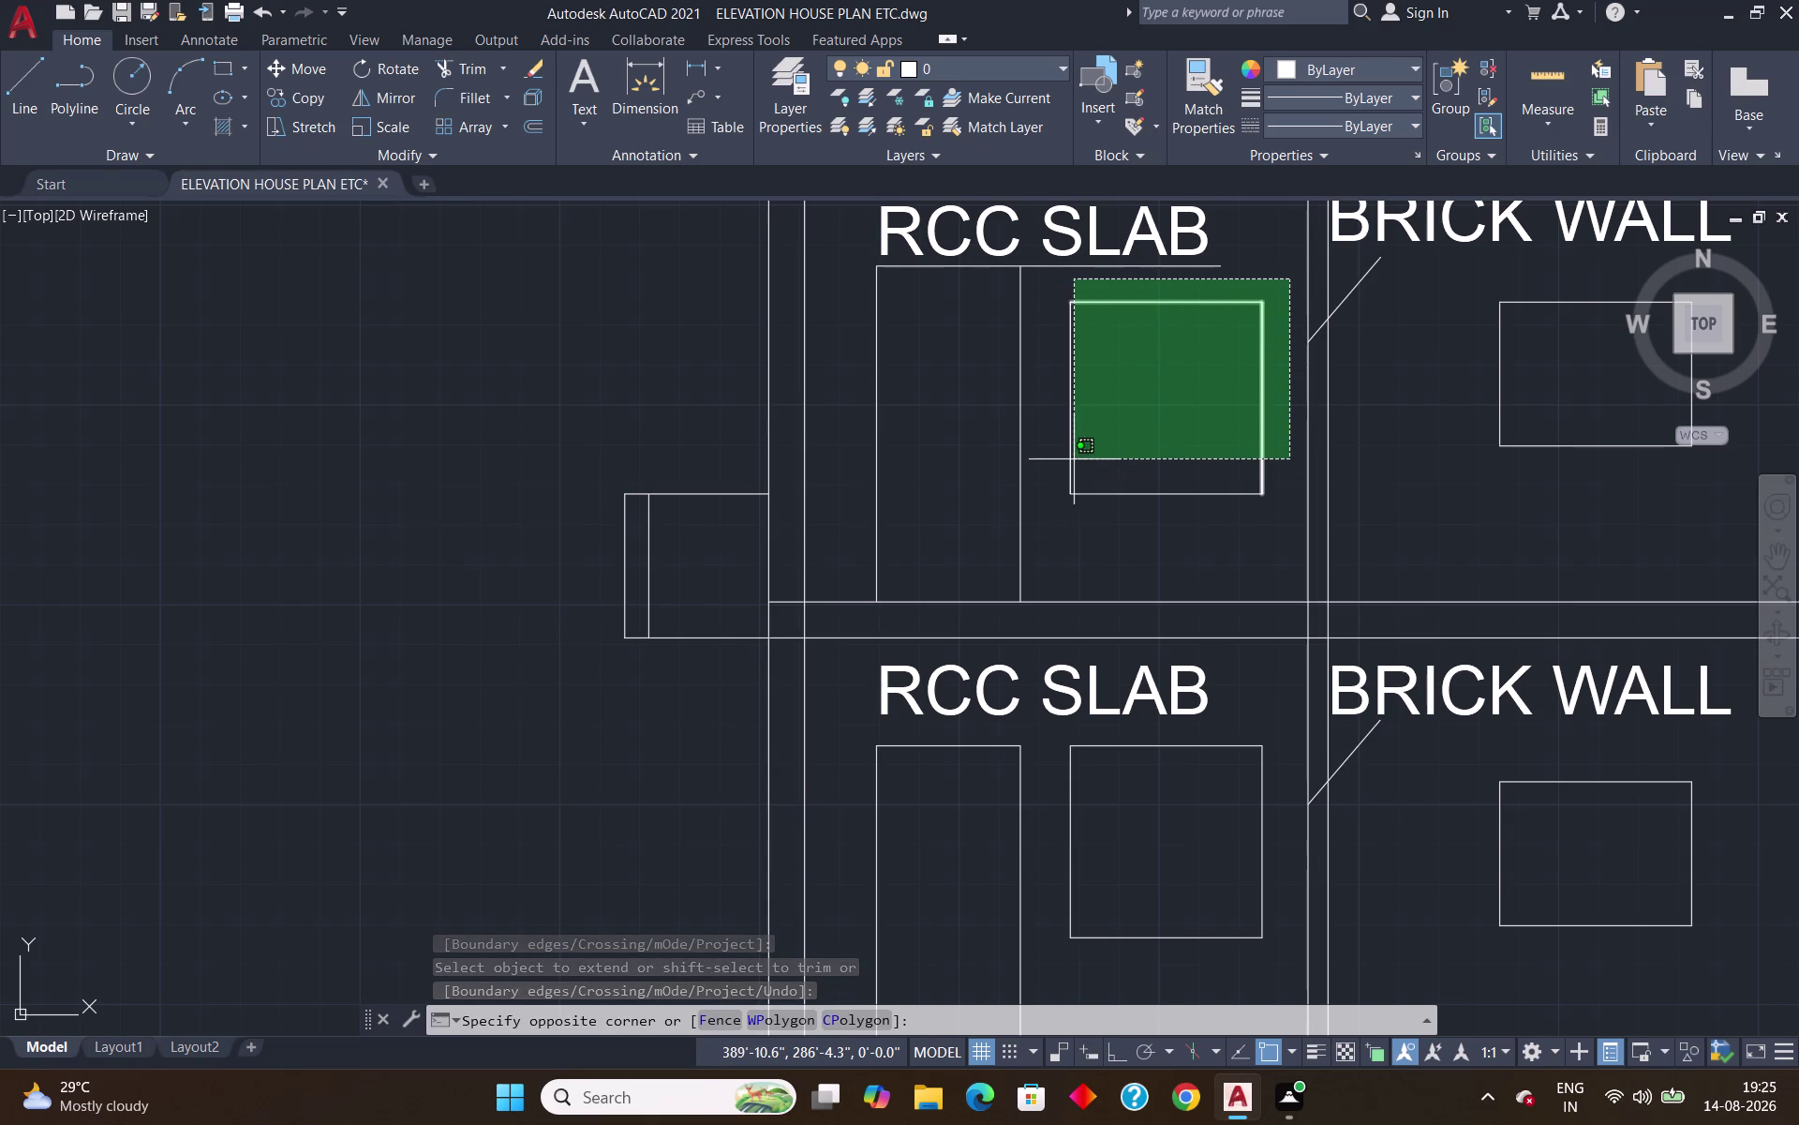
click(1051, 491)
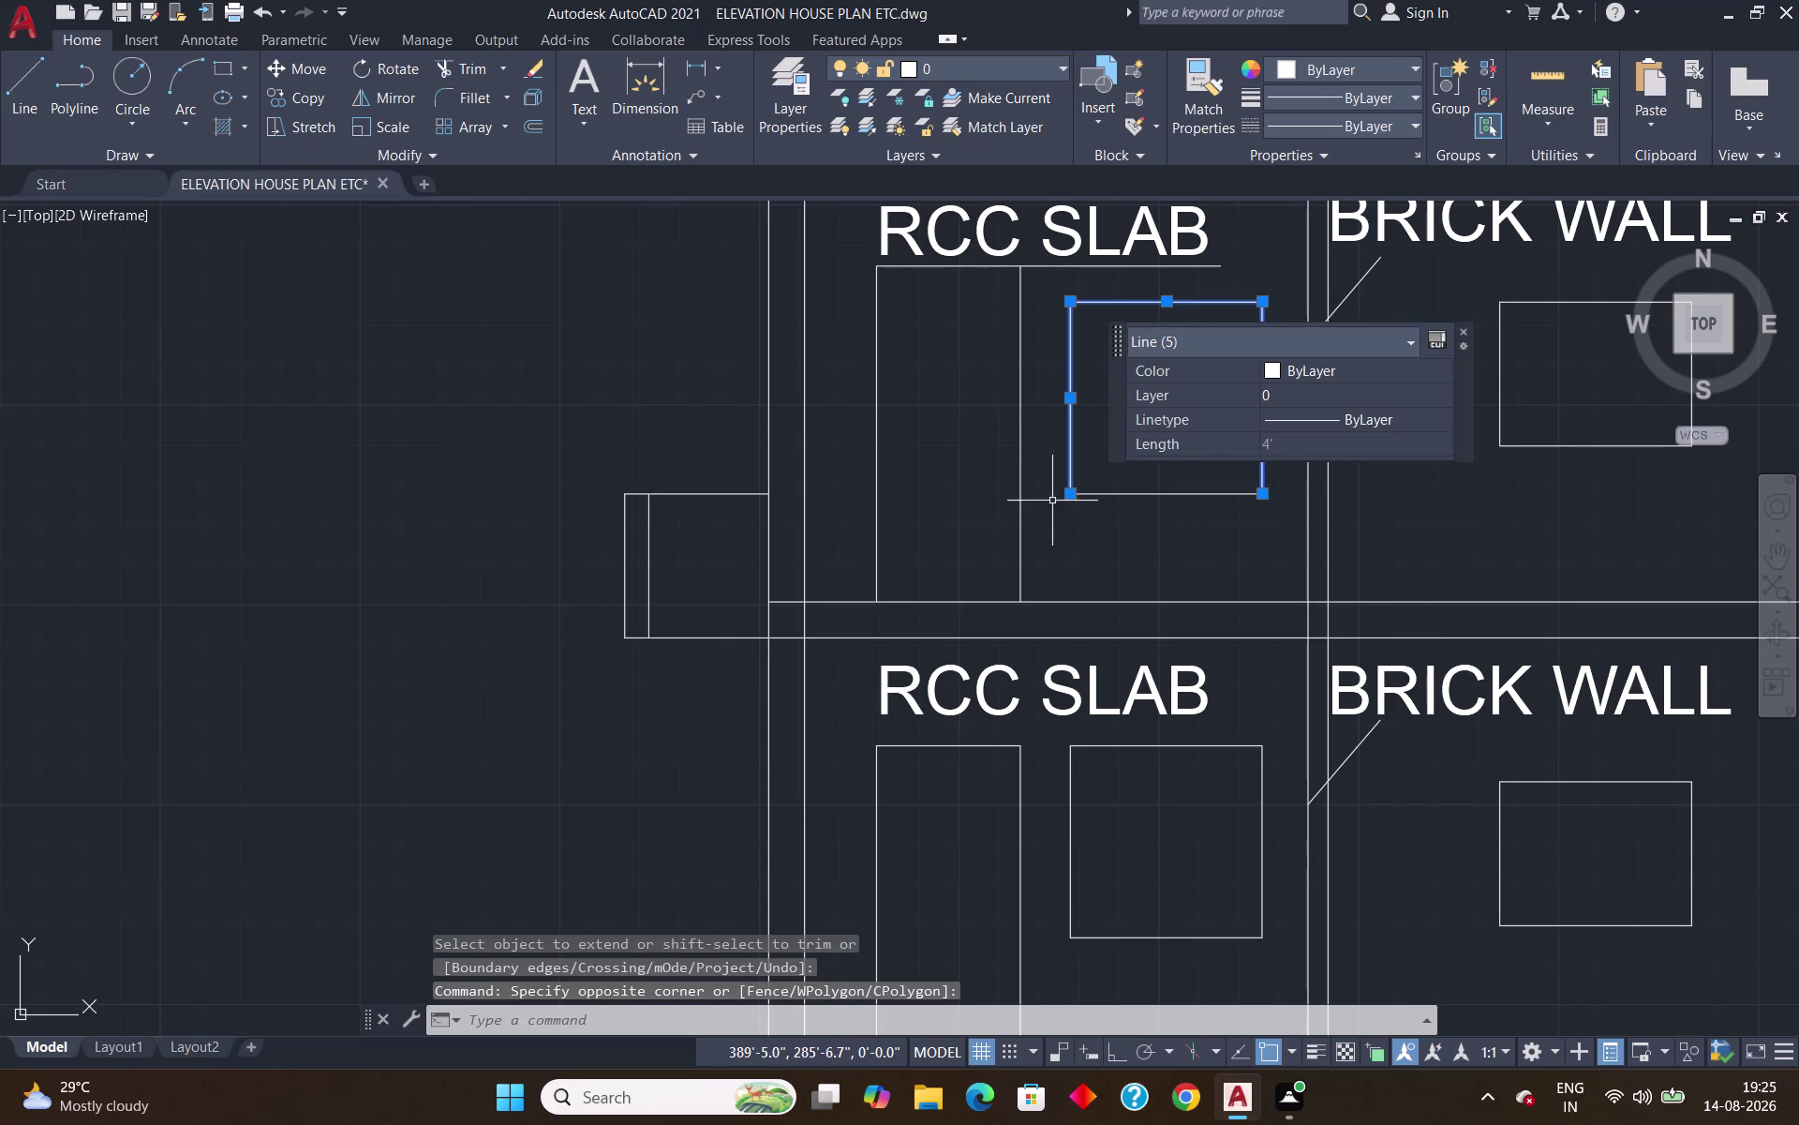
click(1110, 495)
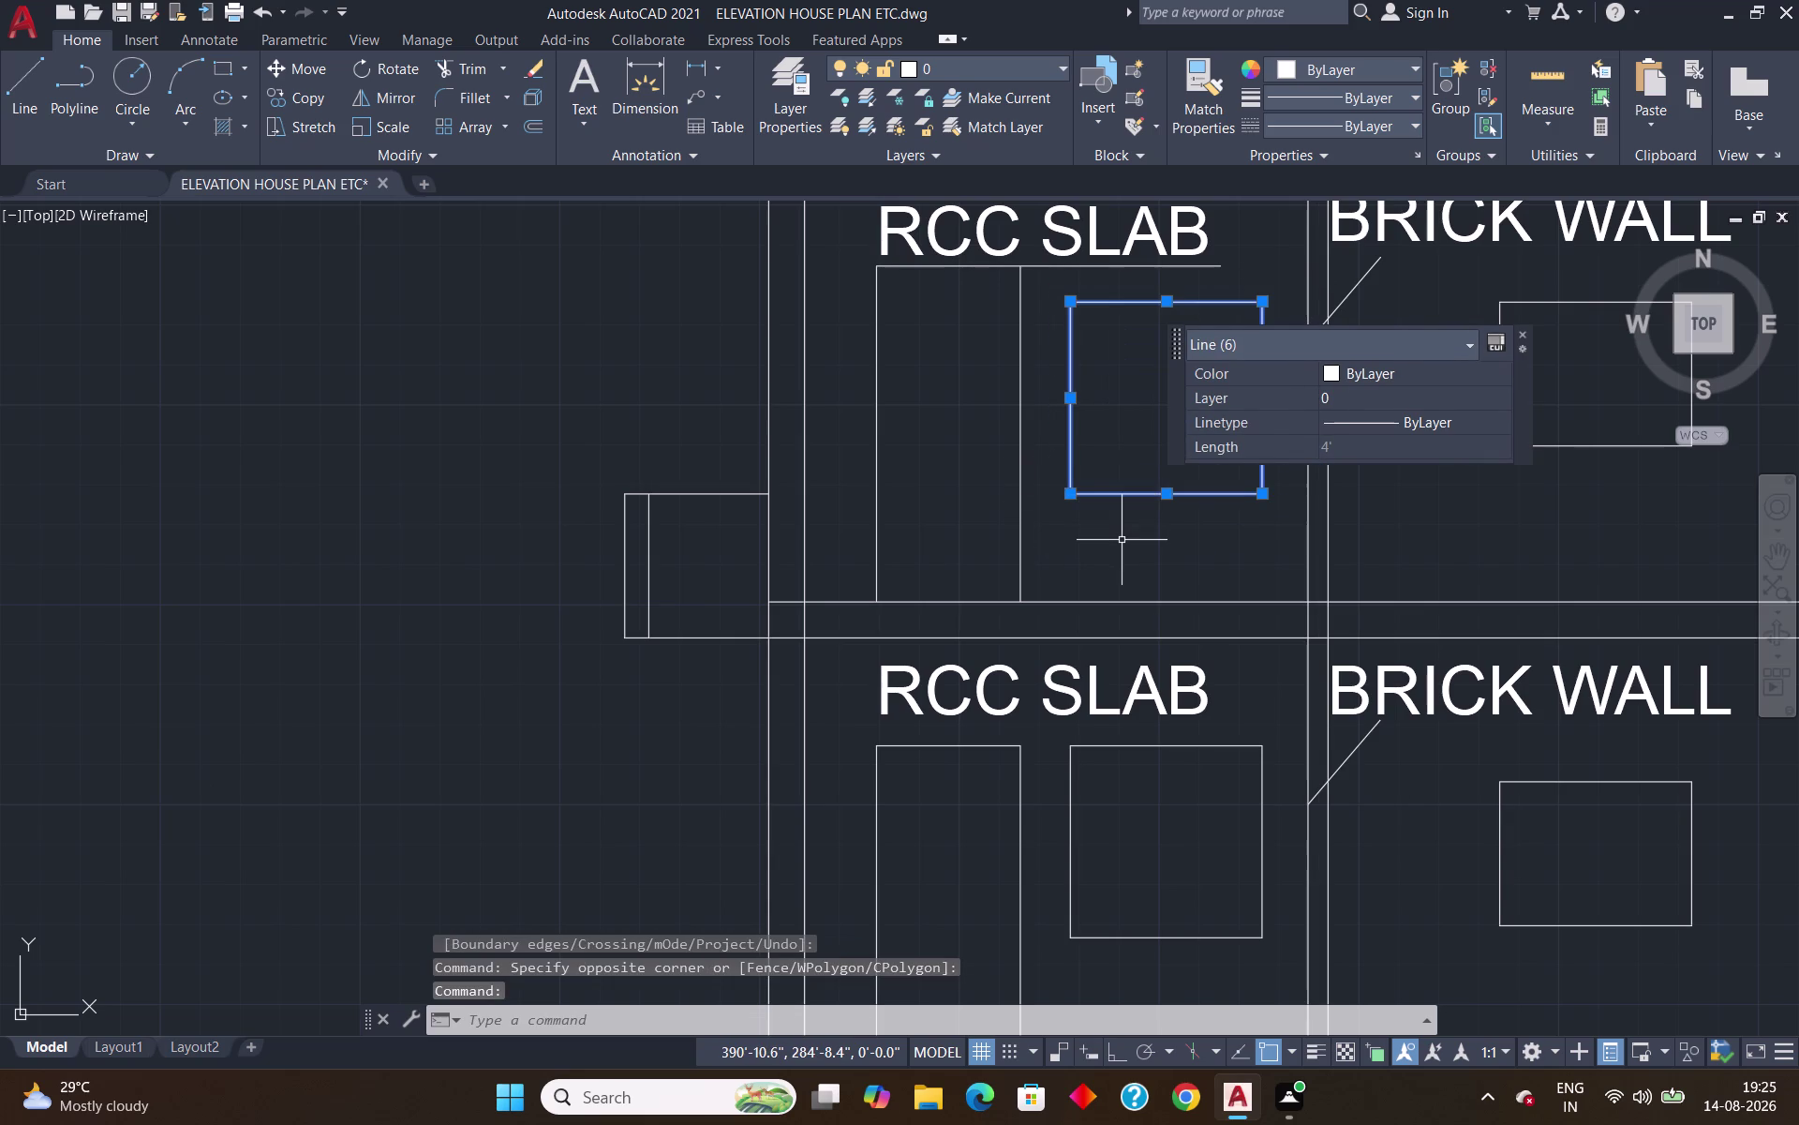
key(m)
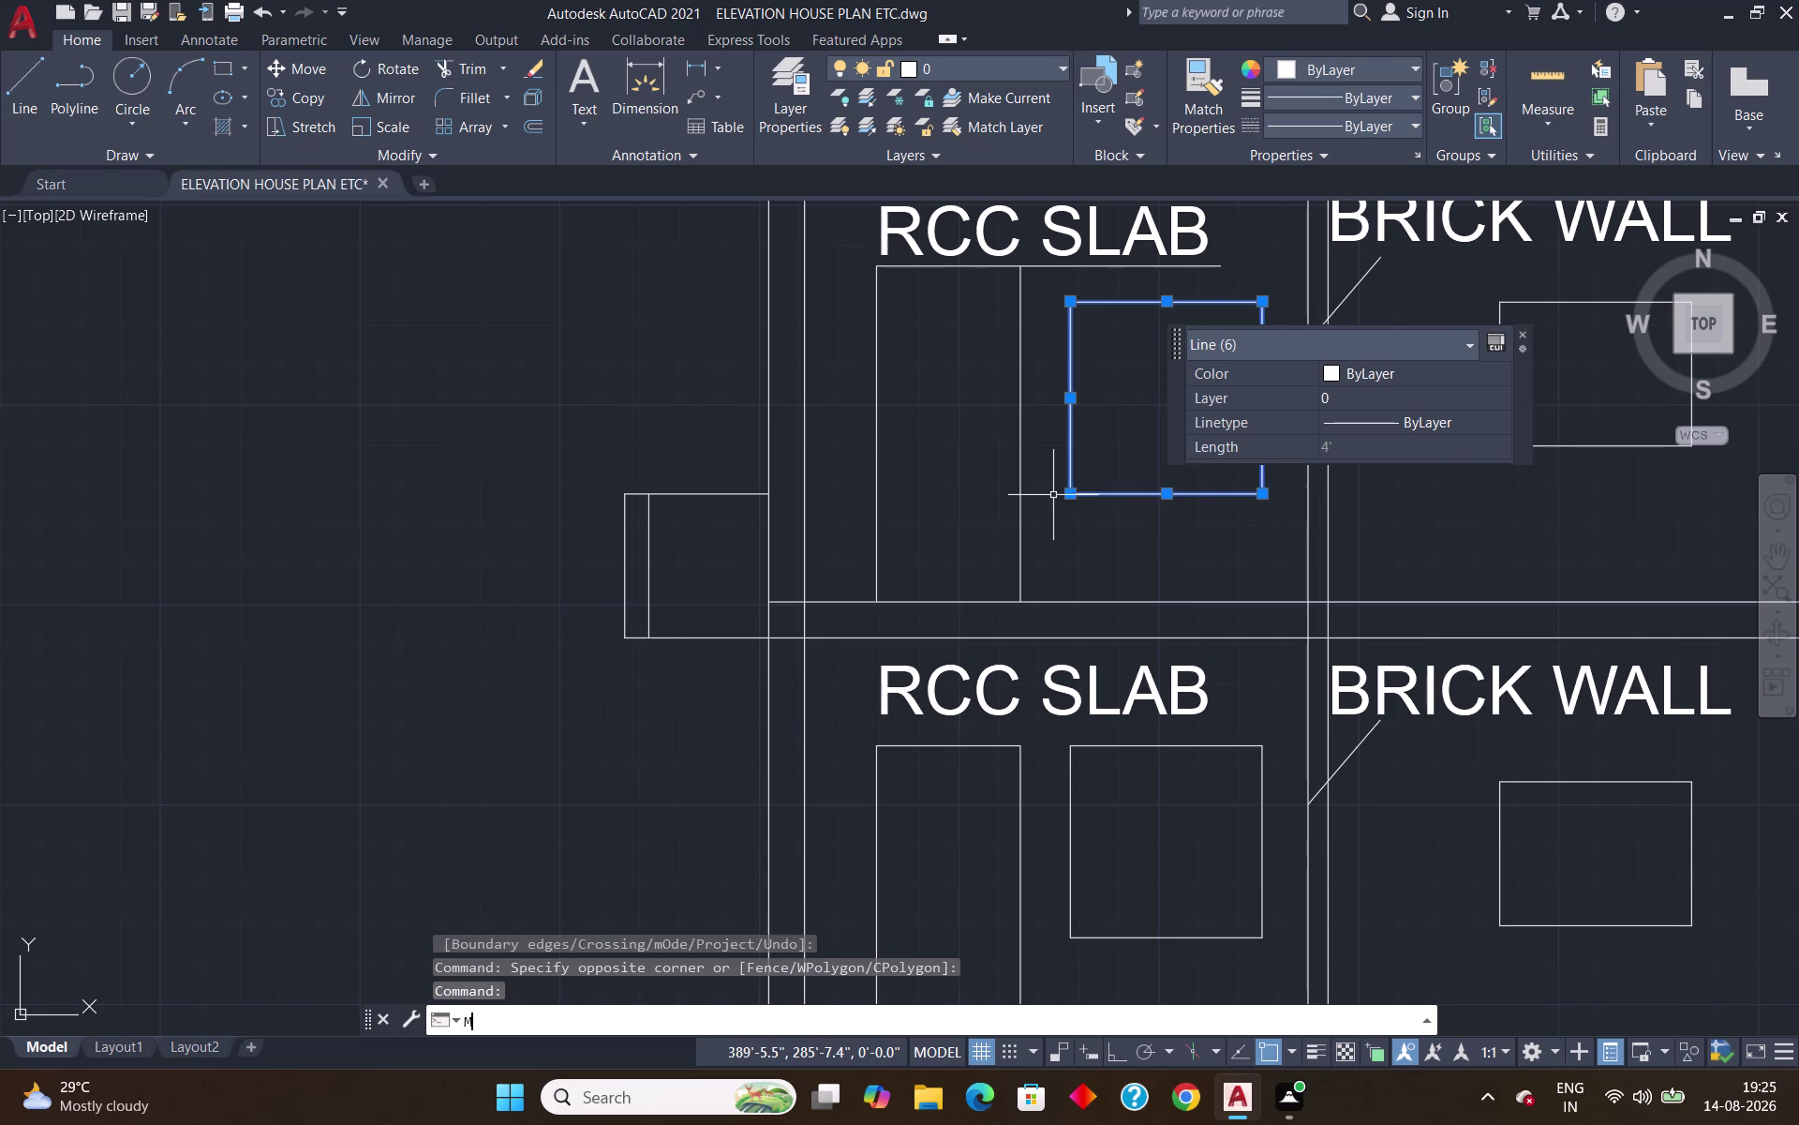
key(Return)
click(1069, 308)
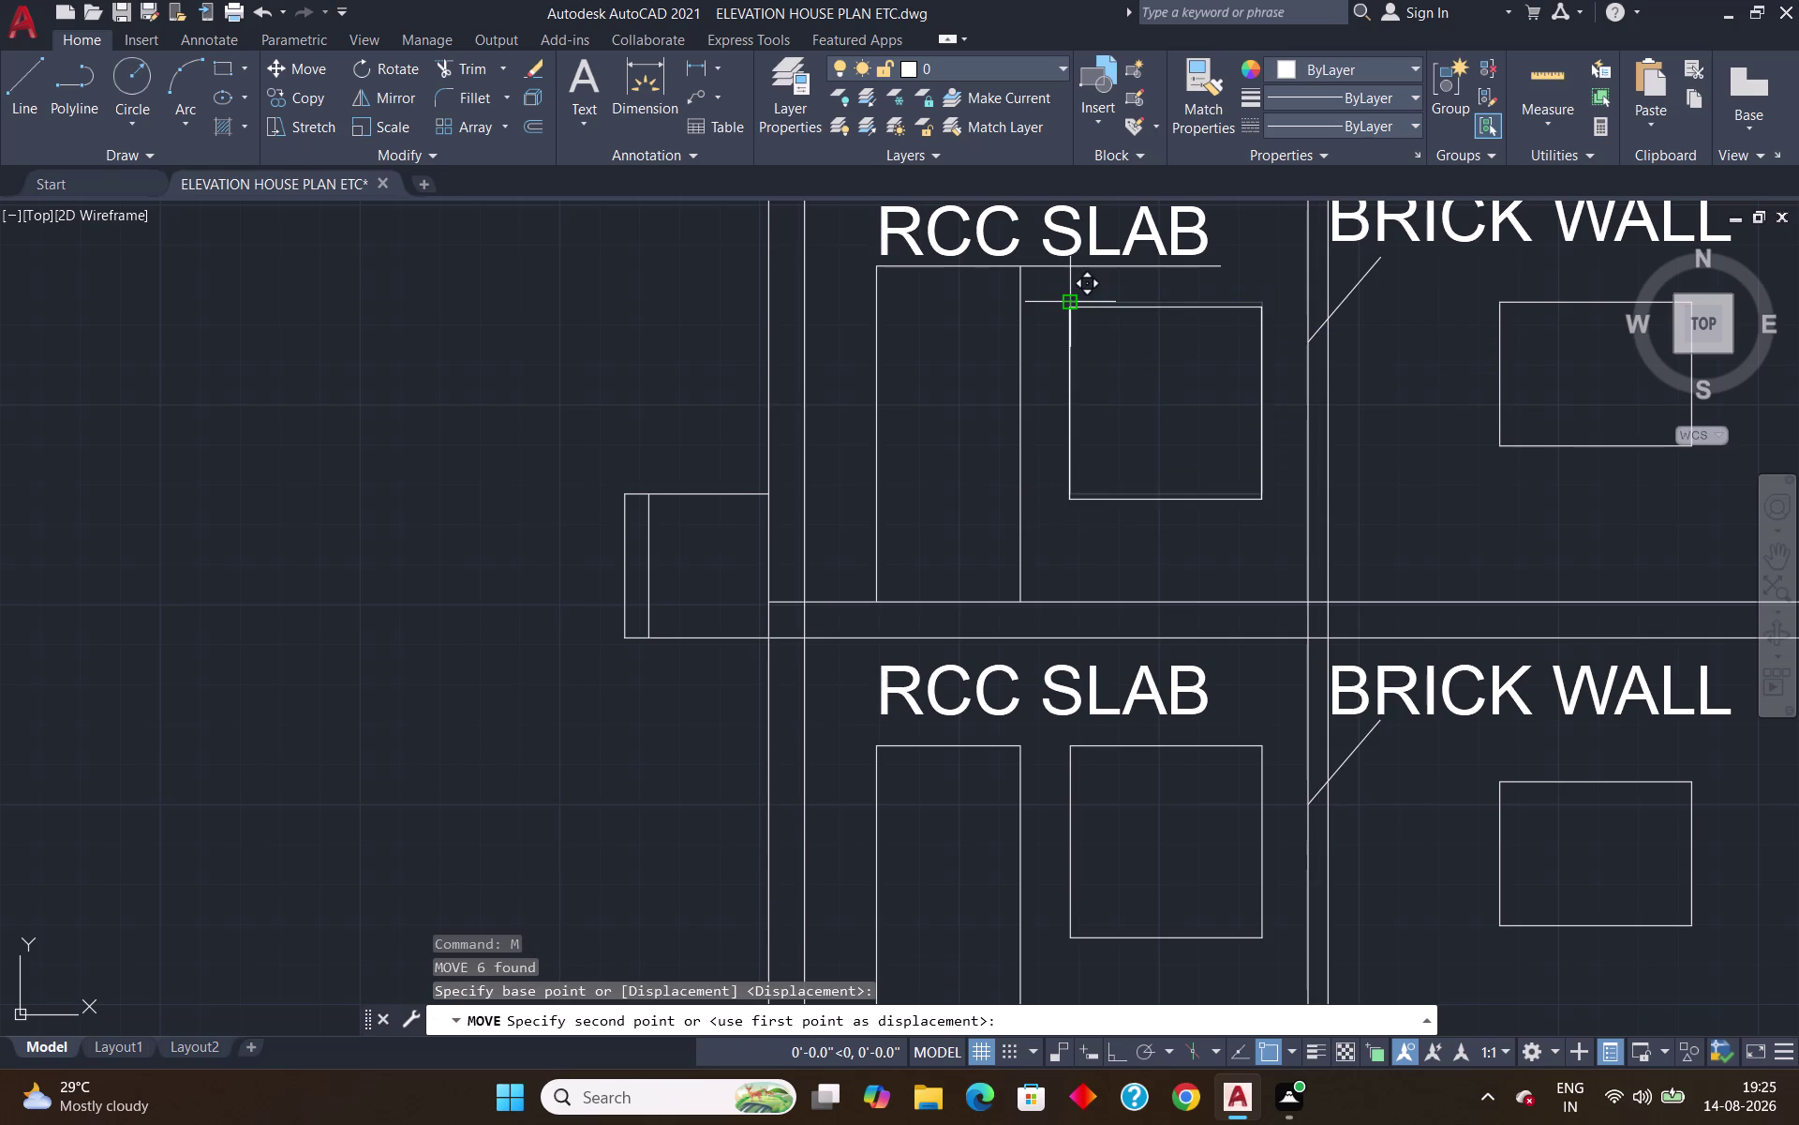
click(1070, 274)
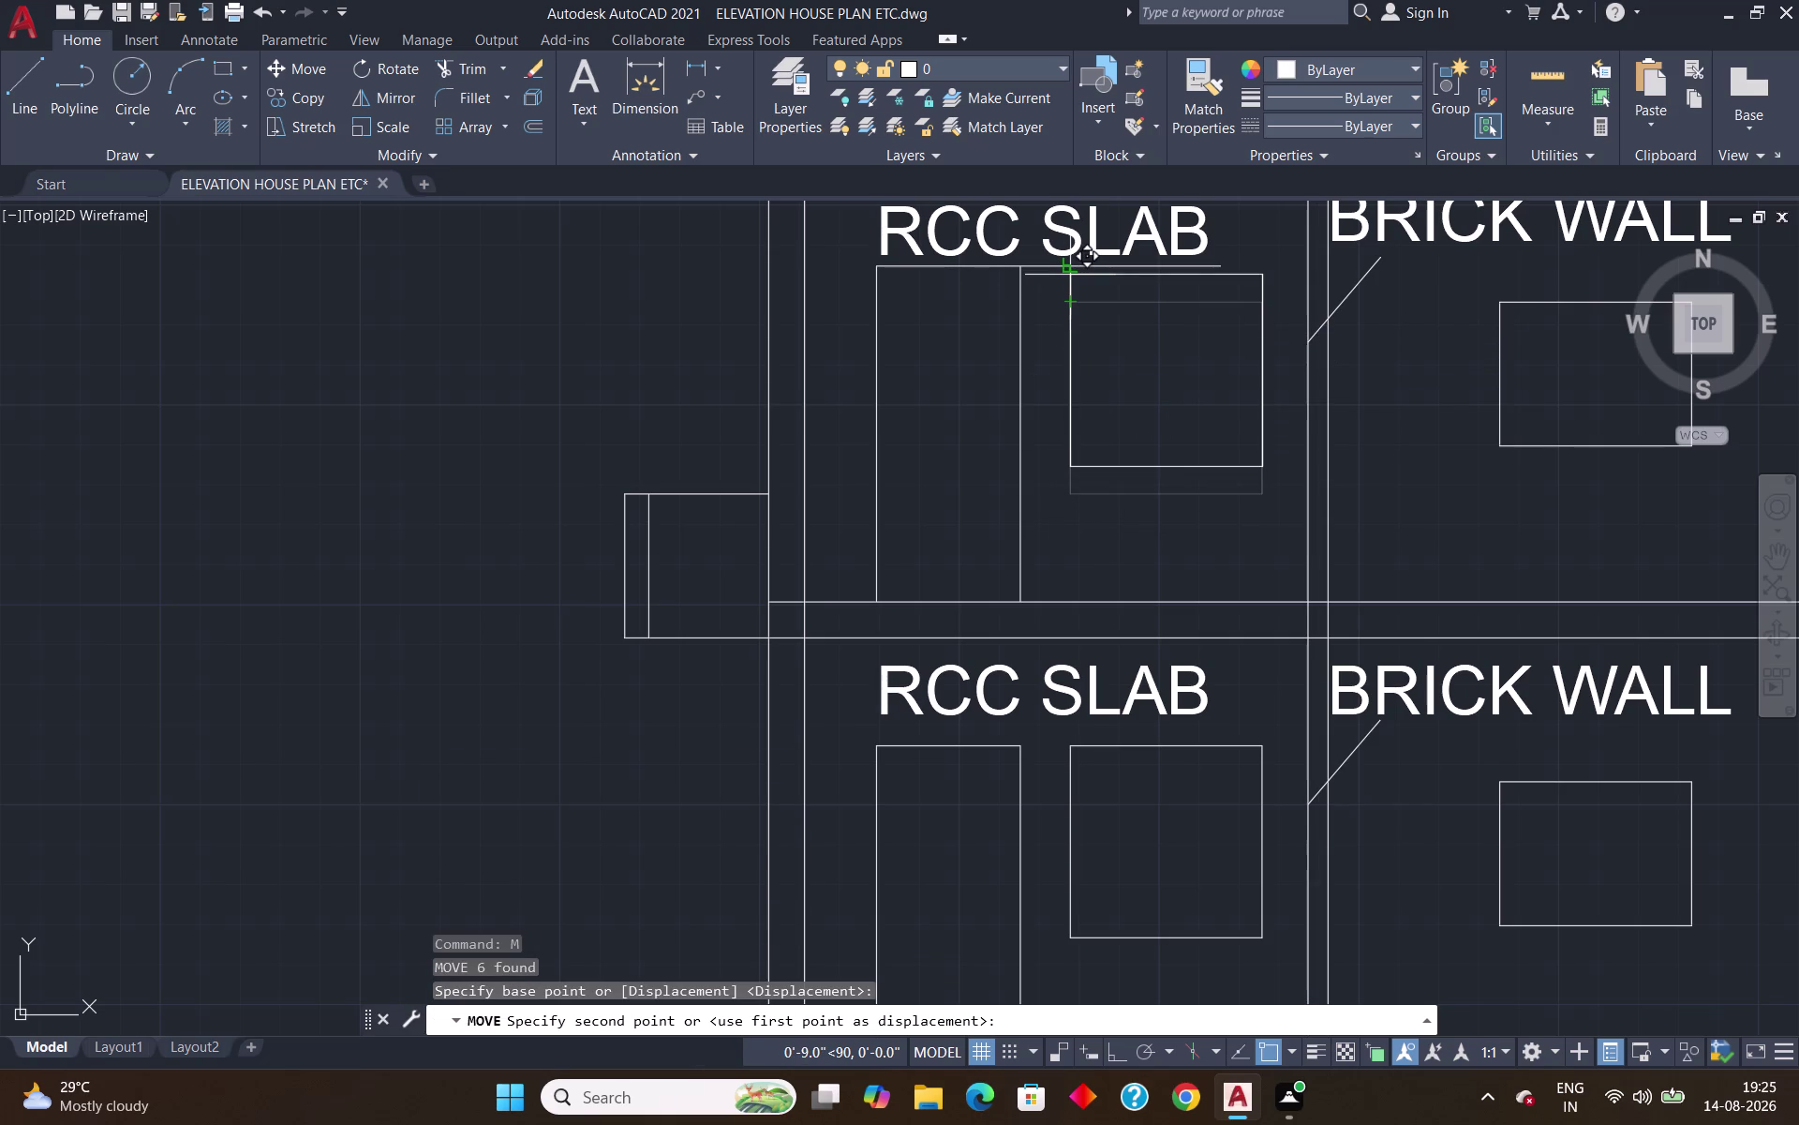
key(Return)
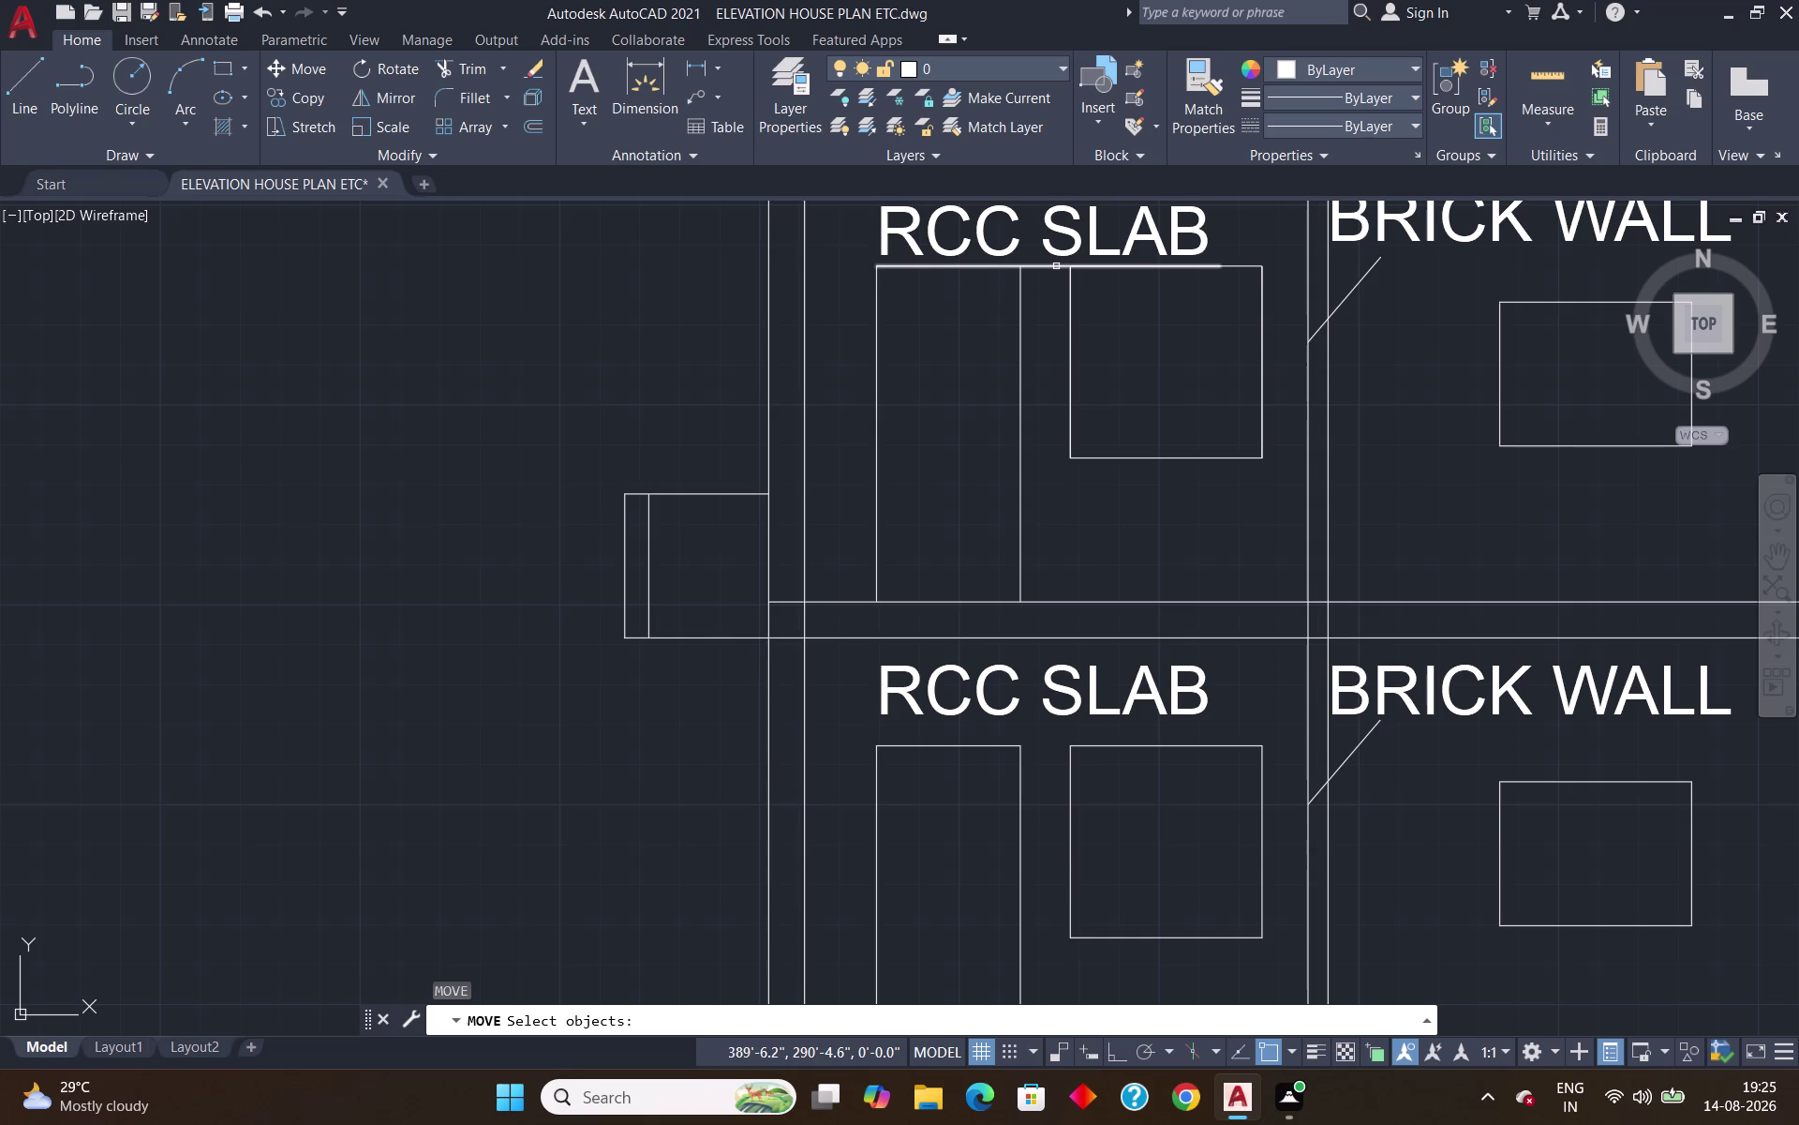
click(1056, 266)
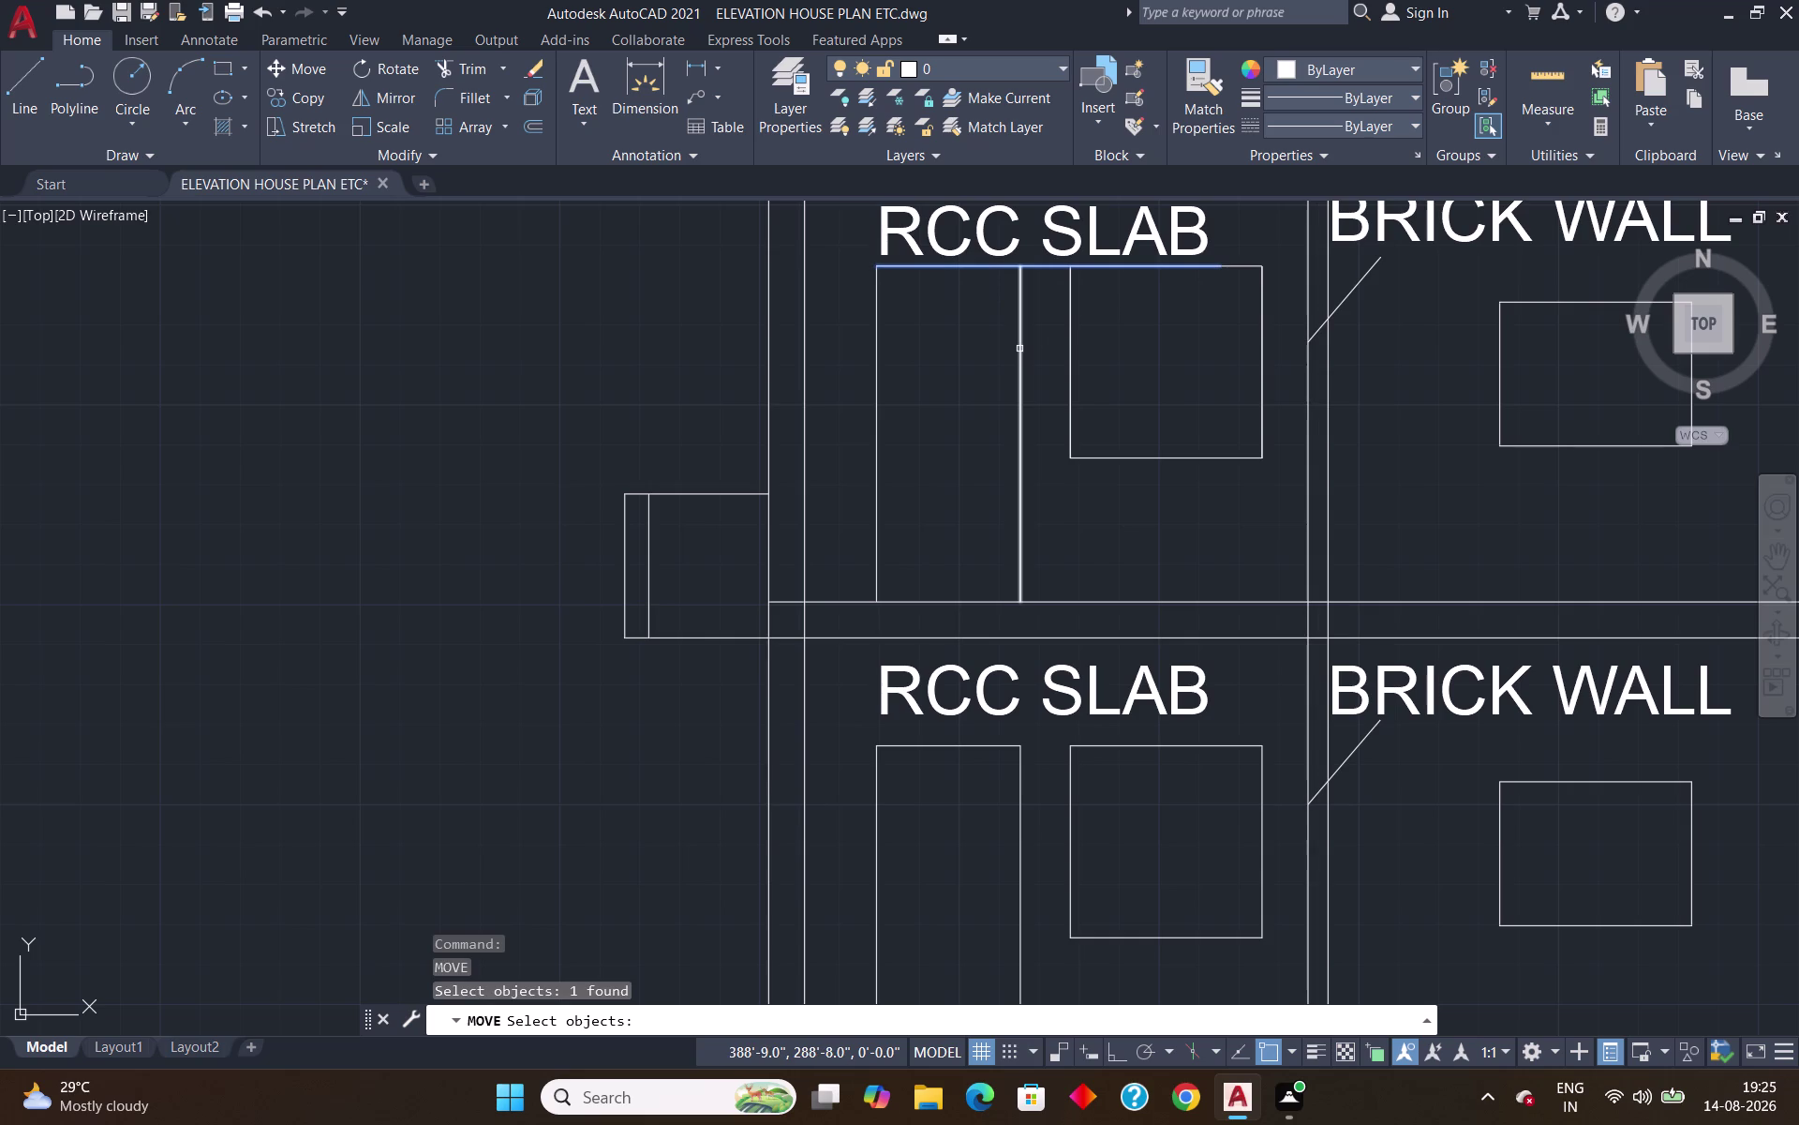
Delete the stray line above the upper-floor openings.
key(Escape)
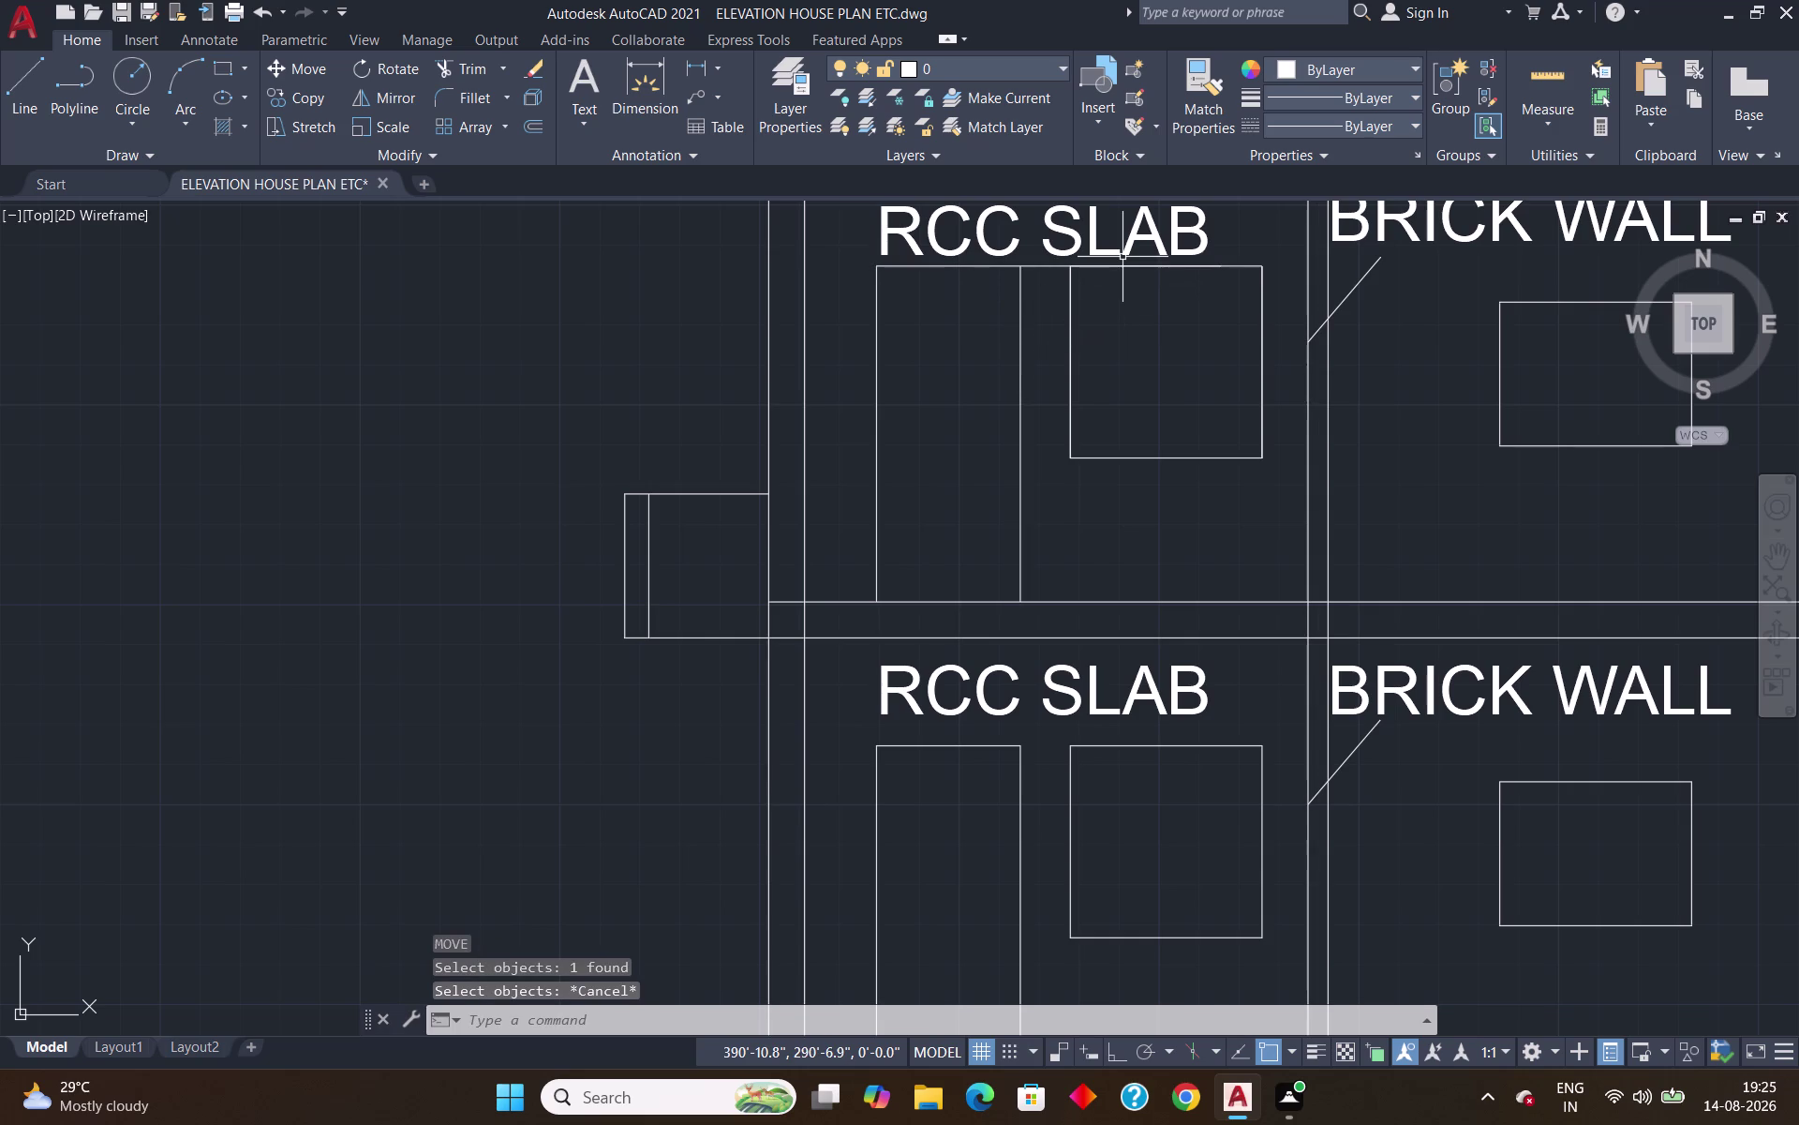
text(TR)
key(Return)
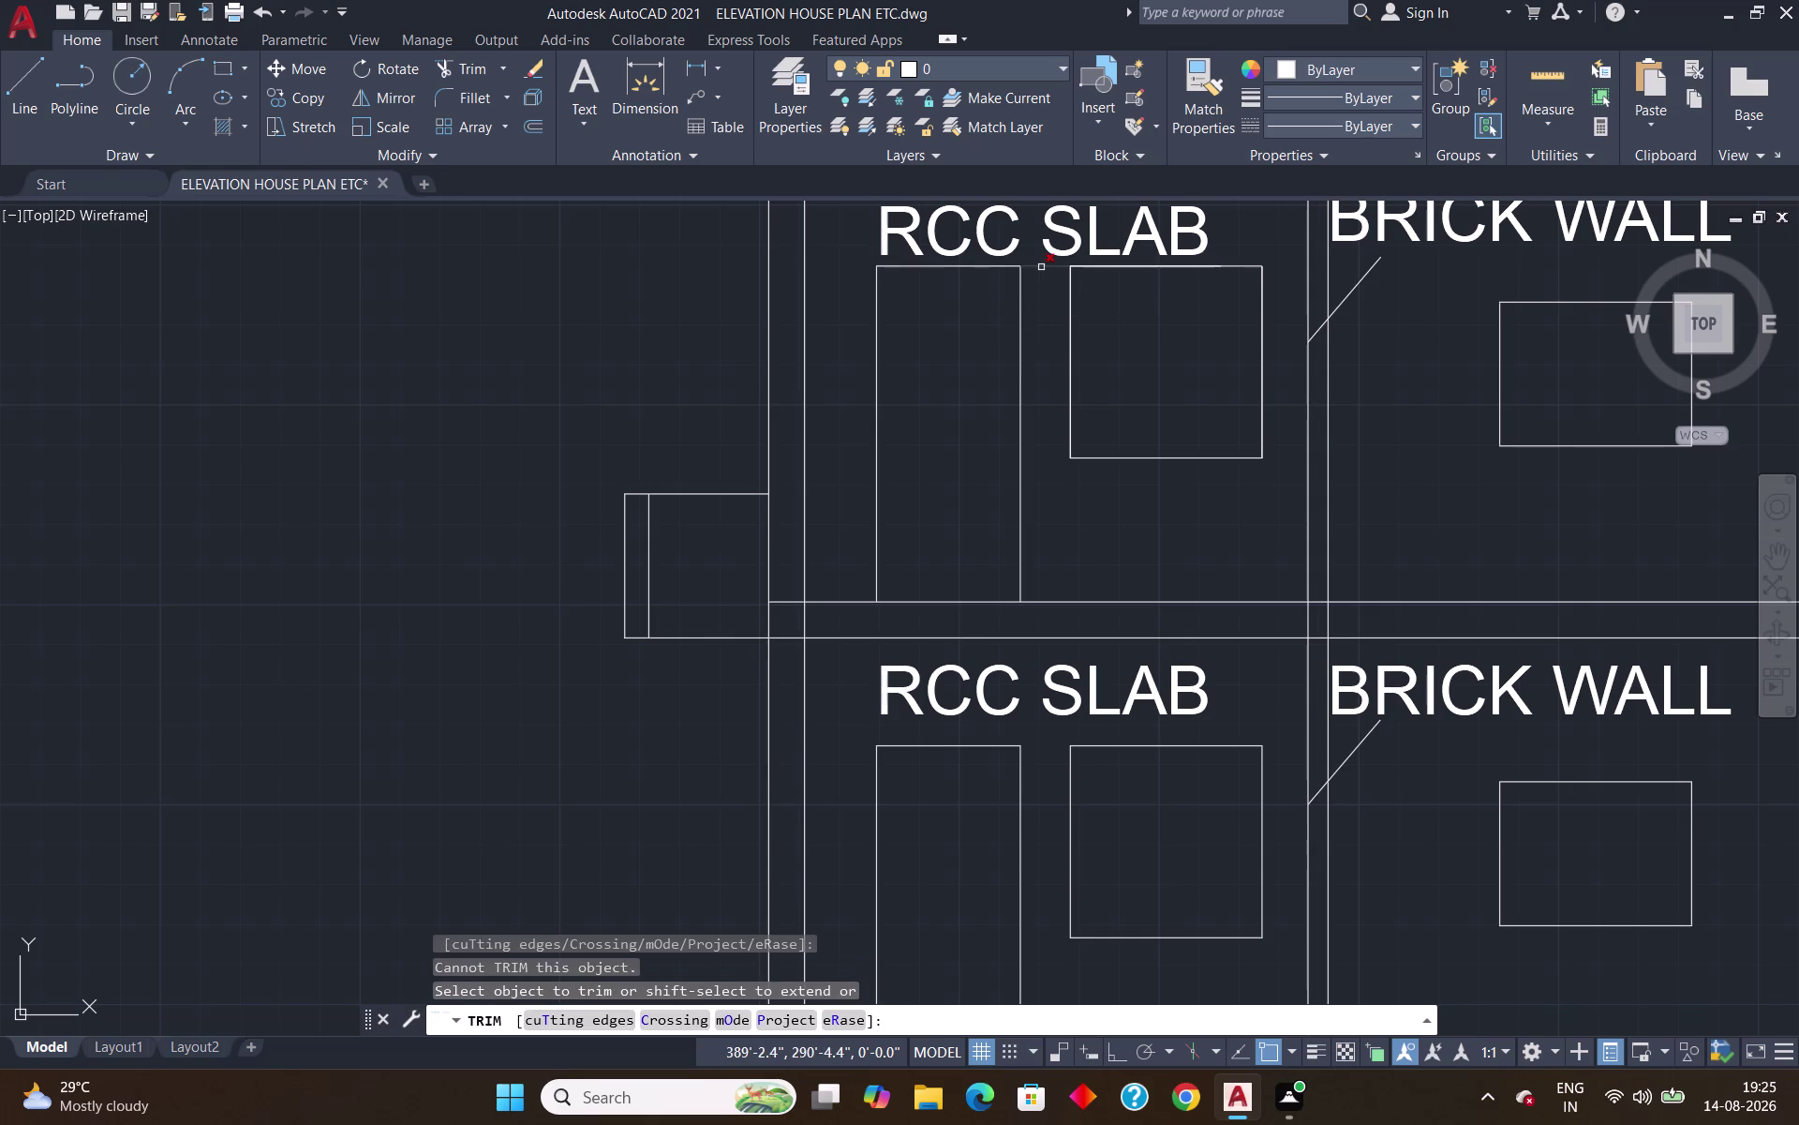
click(1042, 267)
key(Escape)
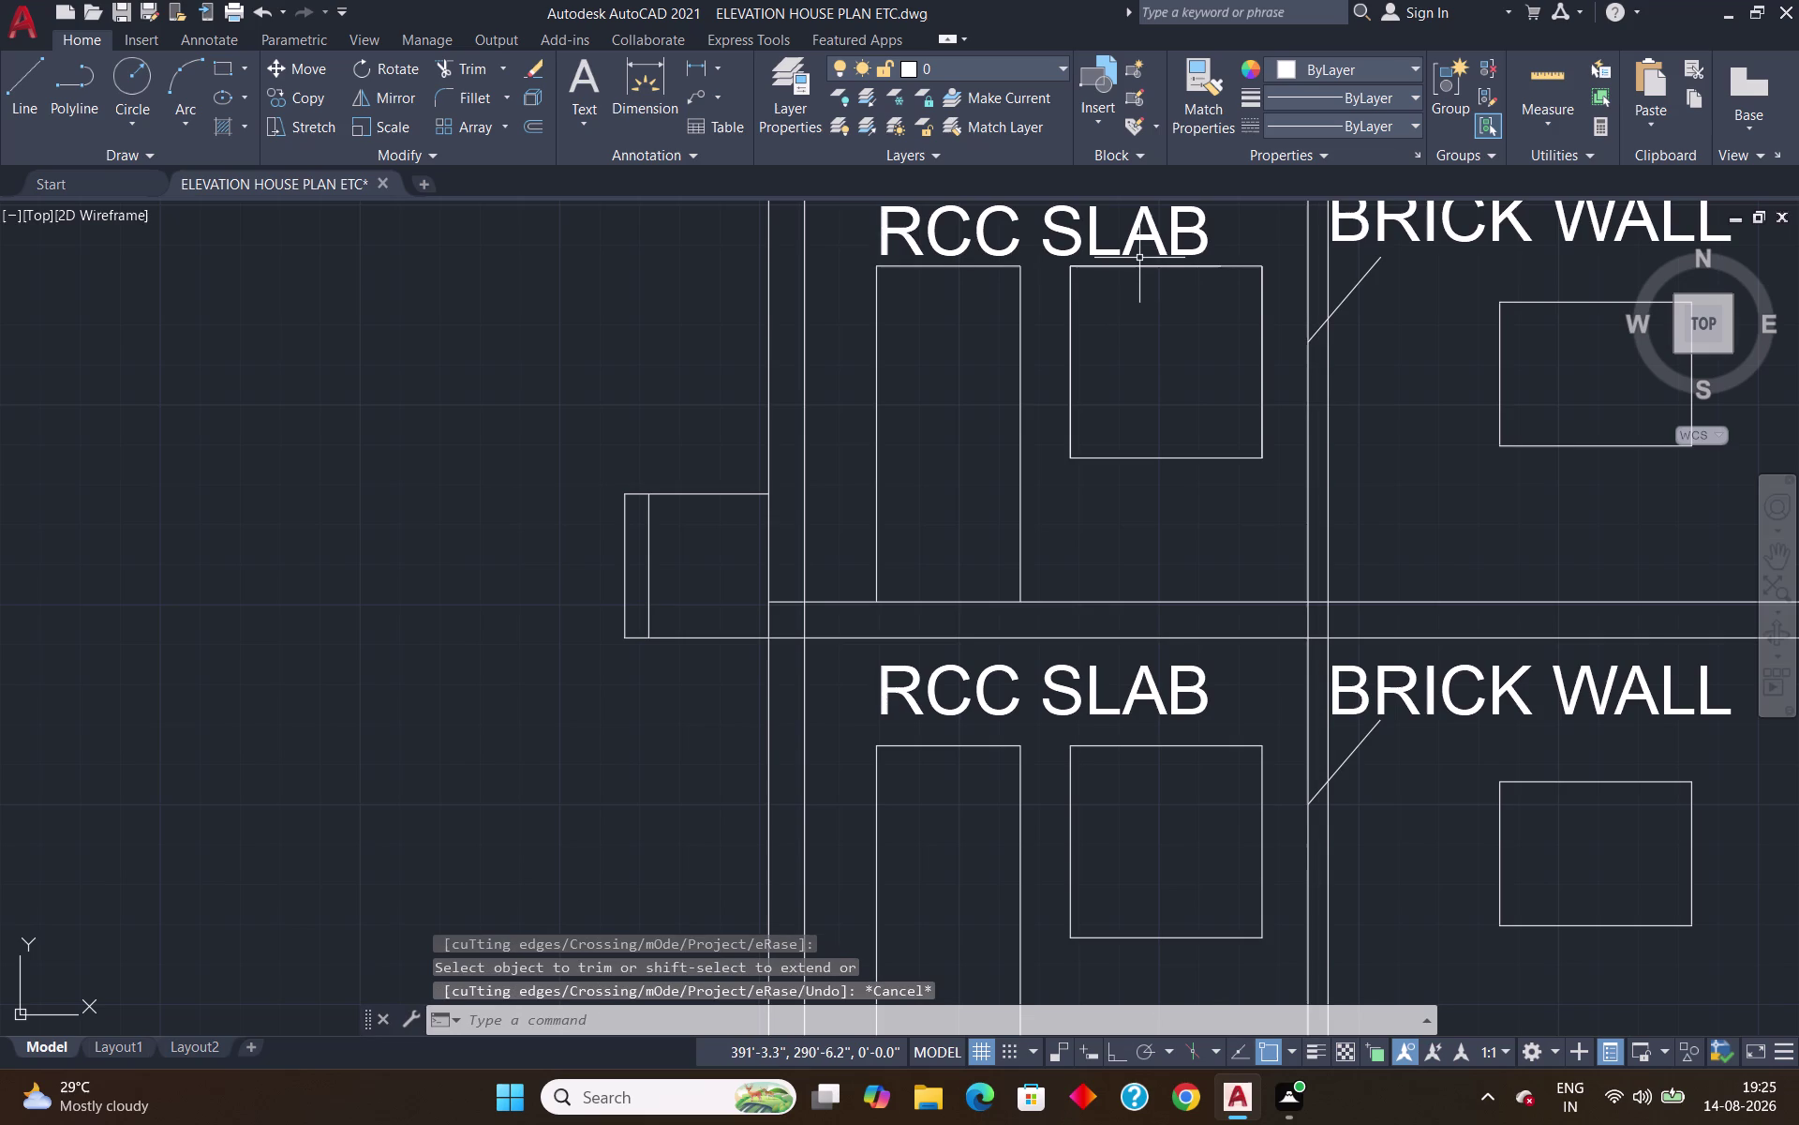
click(1140, 265)
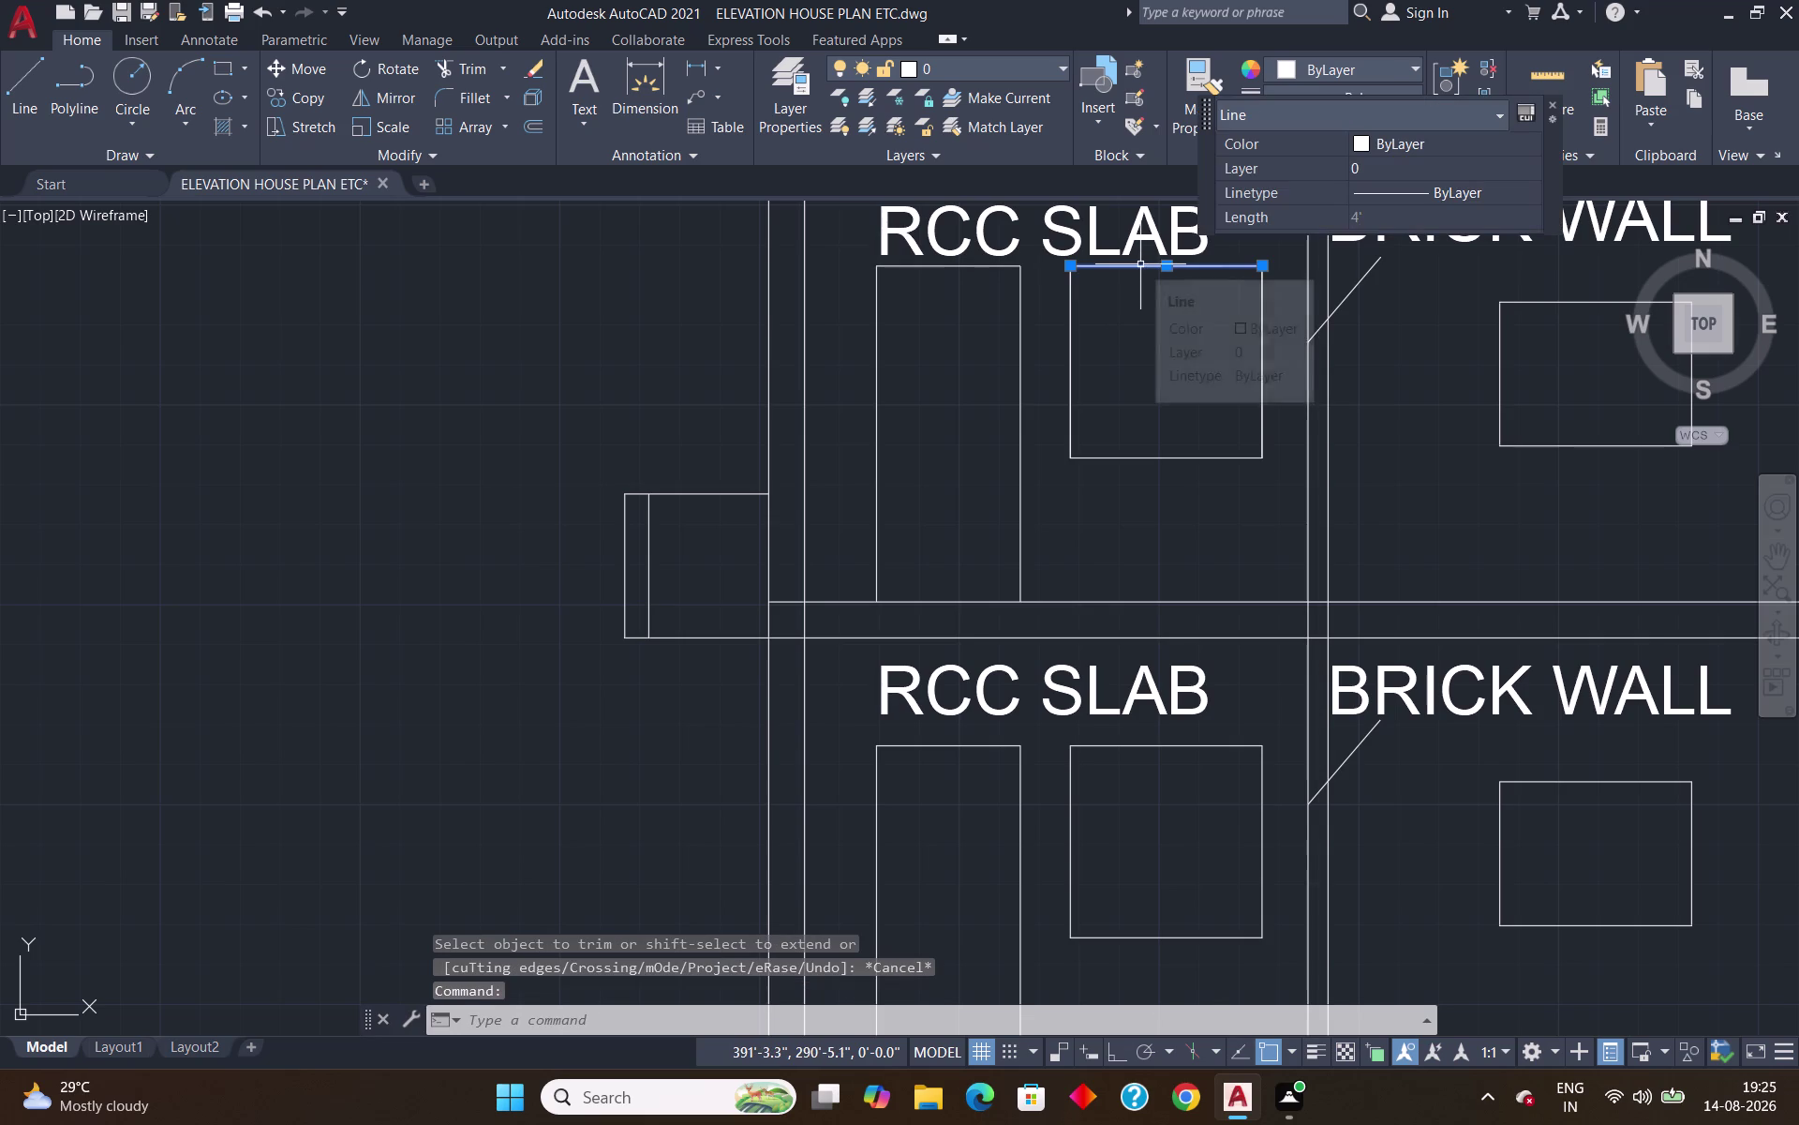
key(Delete)
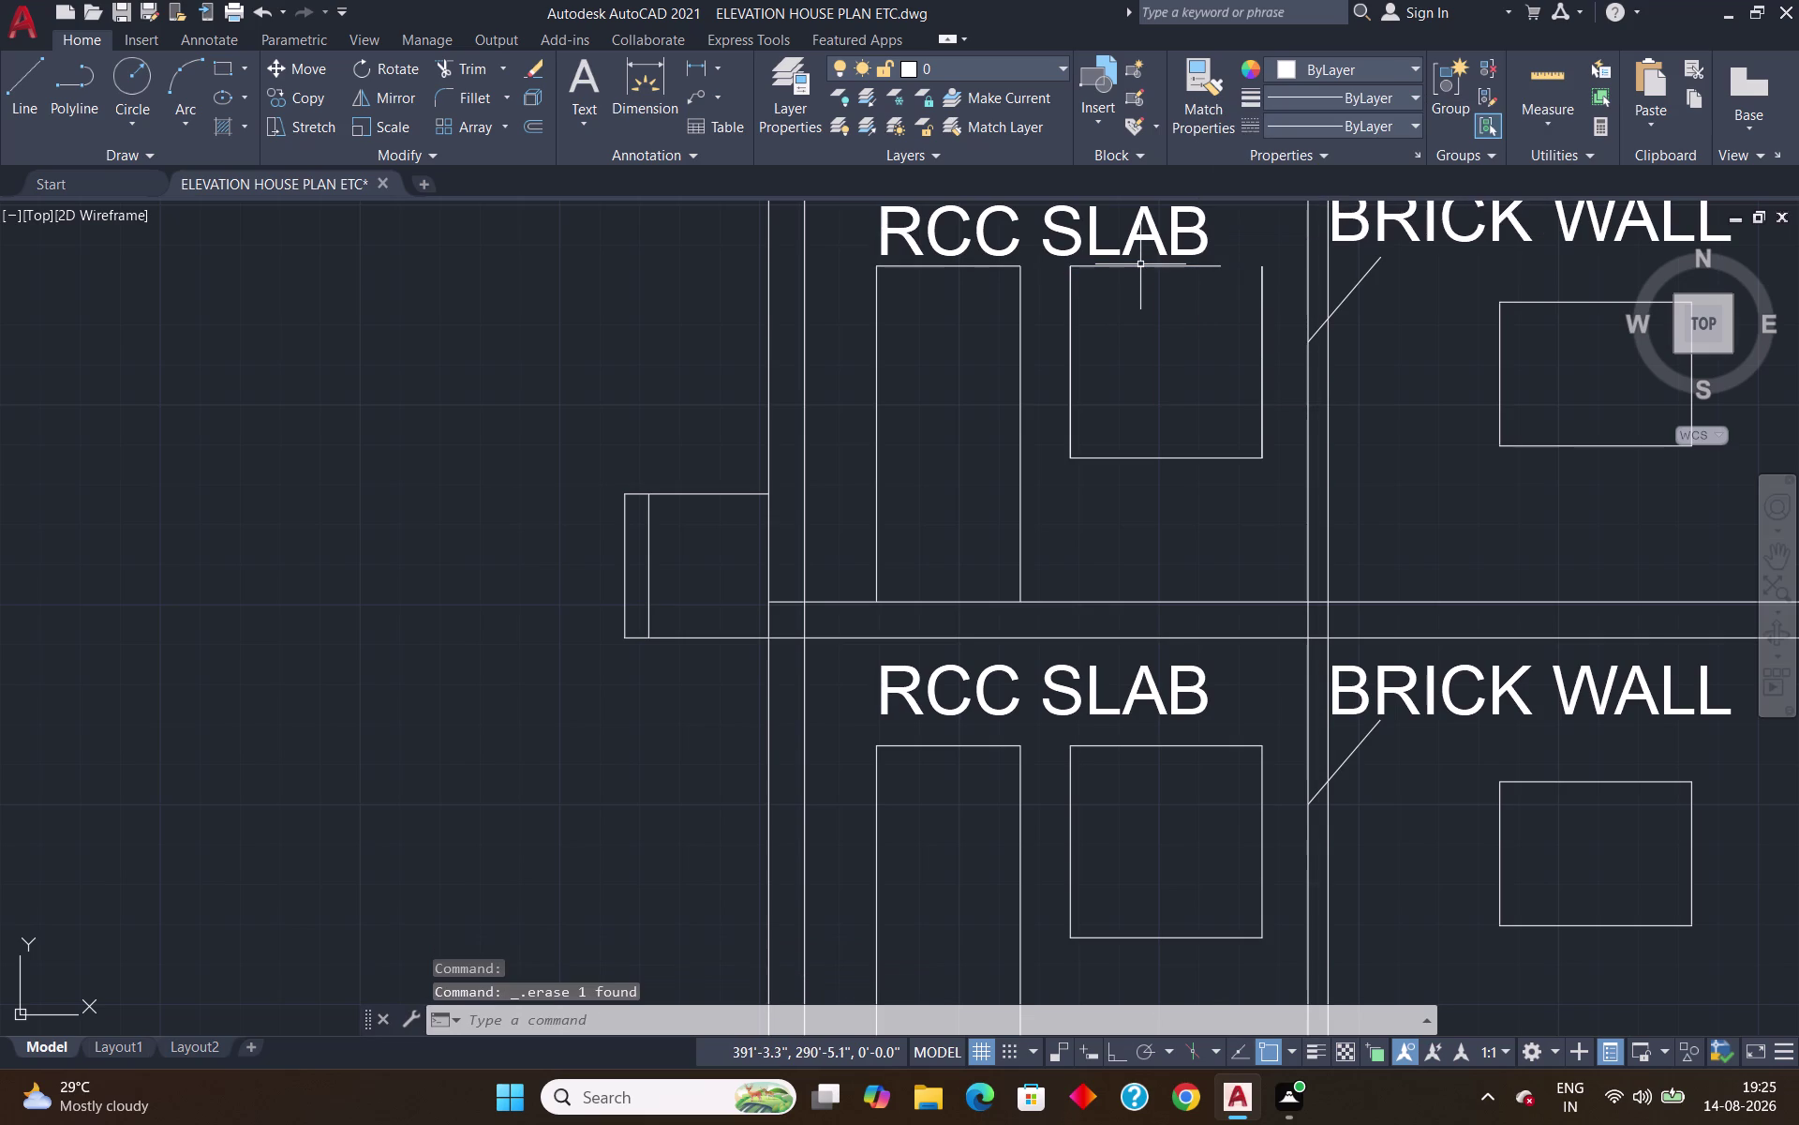
Extend the square opening's top edge to close the window.
text(EX)
key(Return)
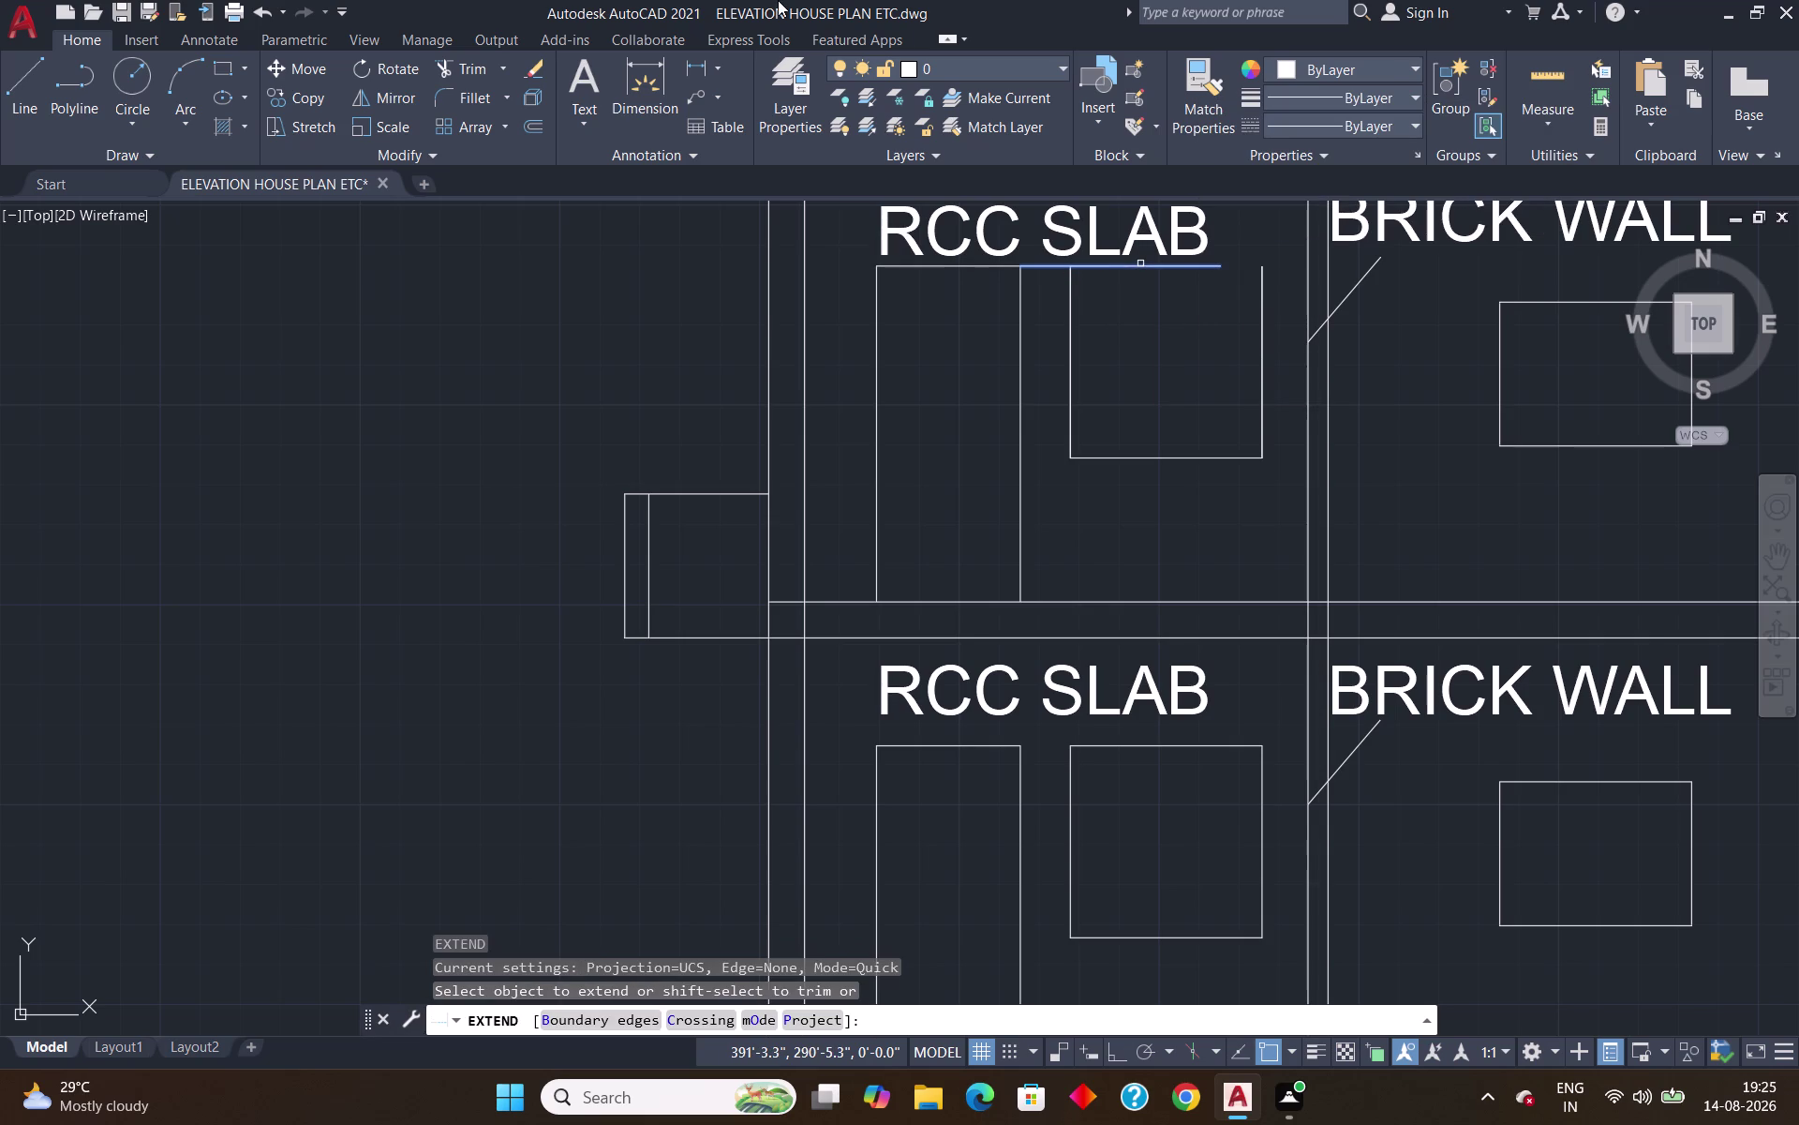
click(1194, 269)
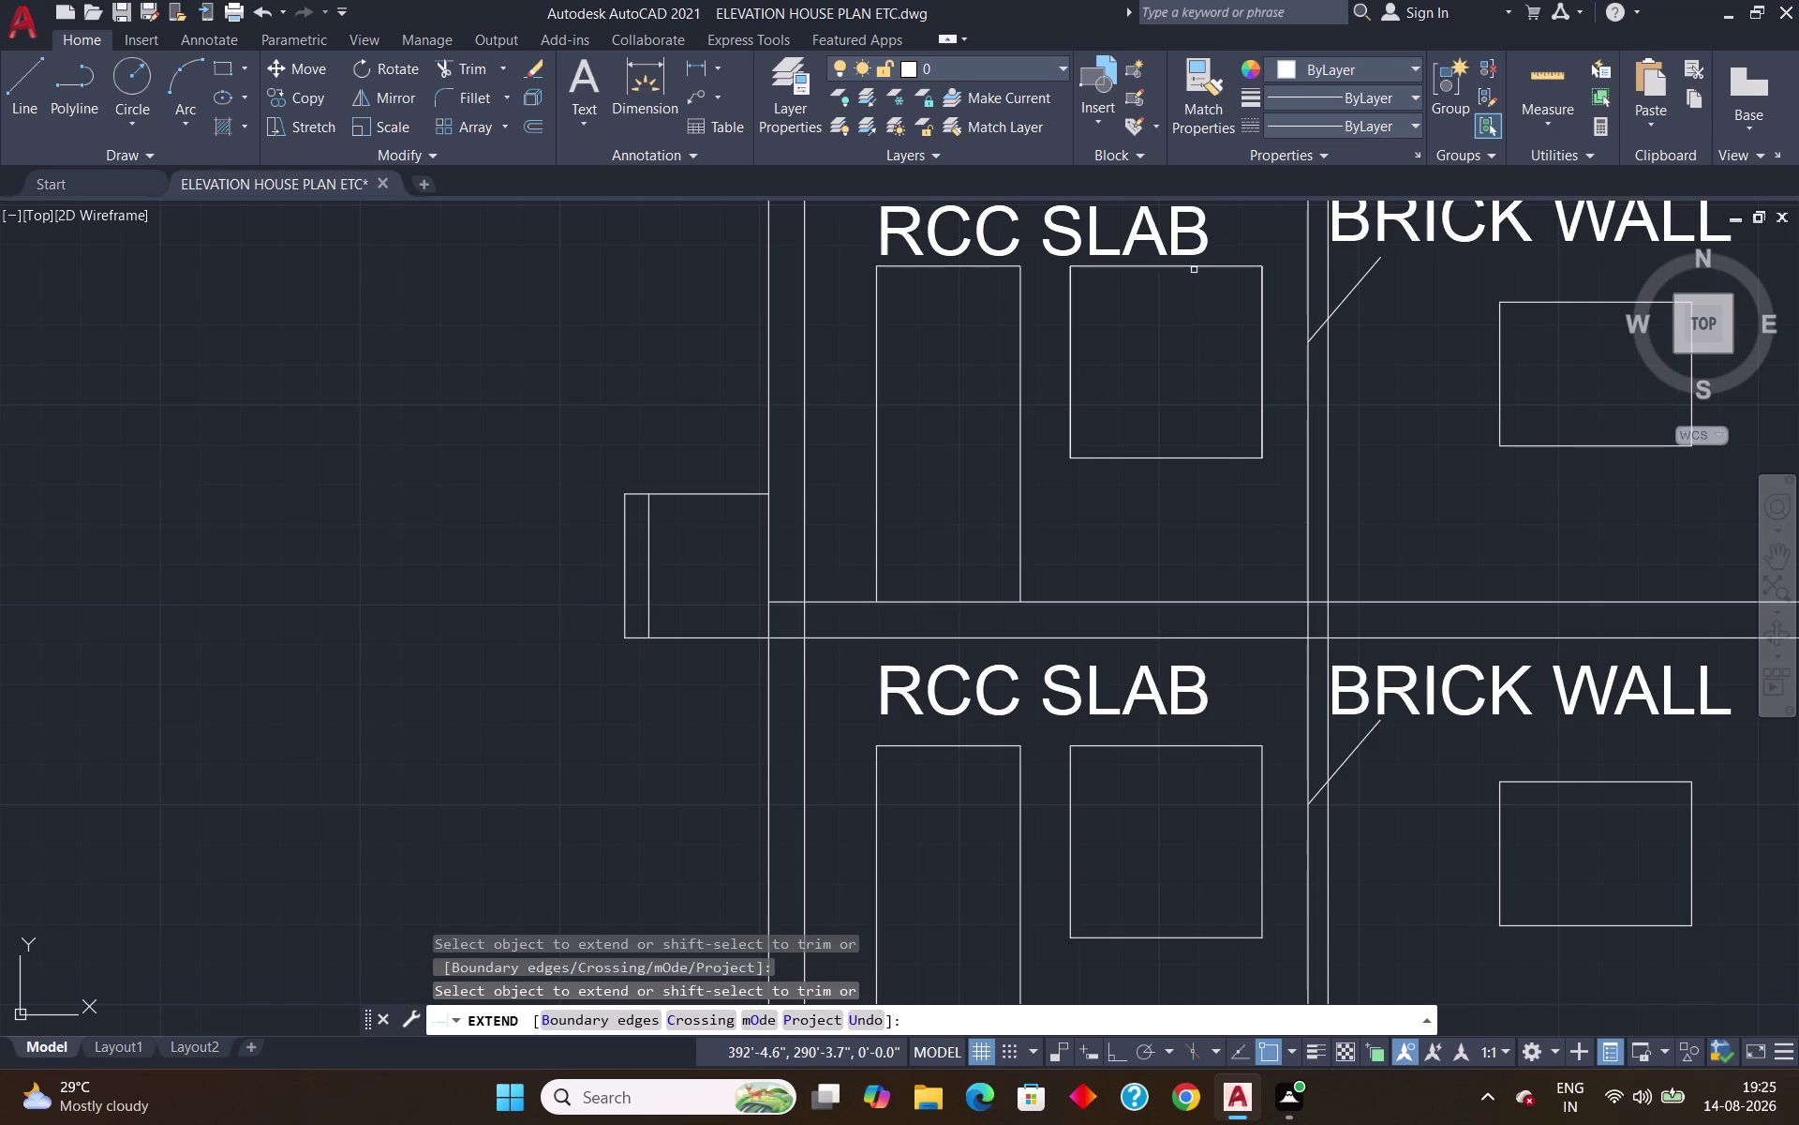
key(Return)
scroll(down, 3)
Select the tall opening's three lines and move them up beneath the top-floor RCC SLAB label.
middle_drag(1196, 297, 1196, 298)
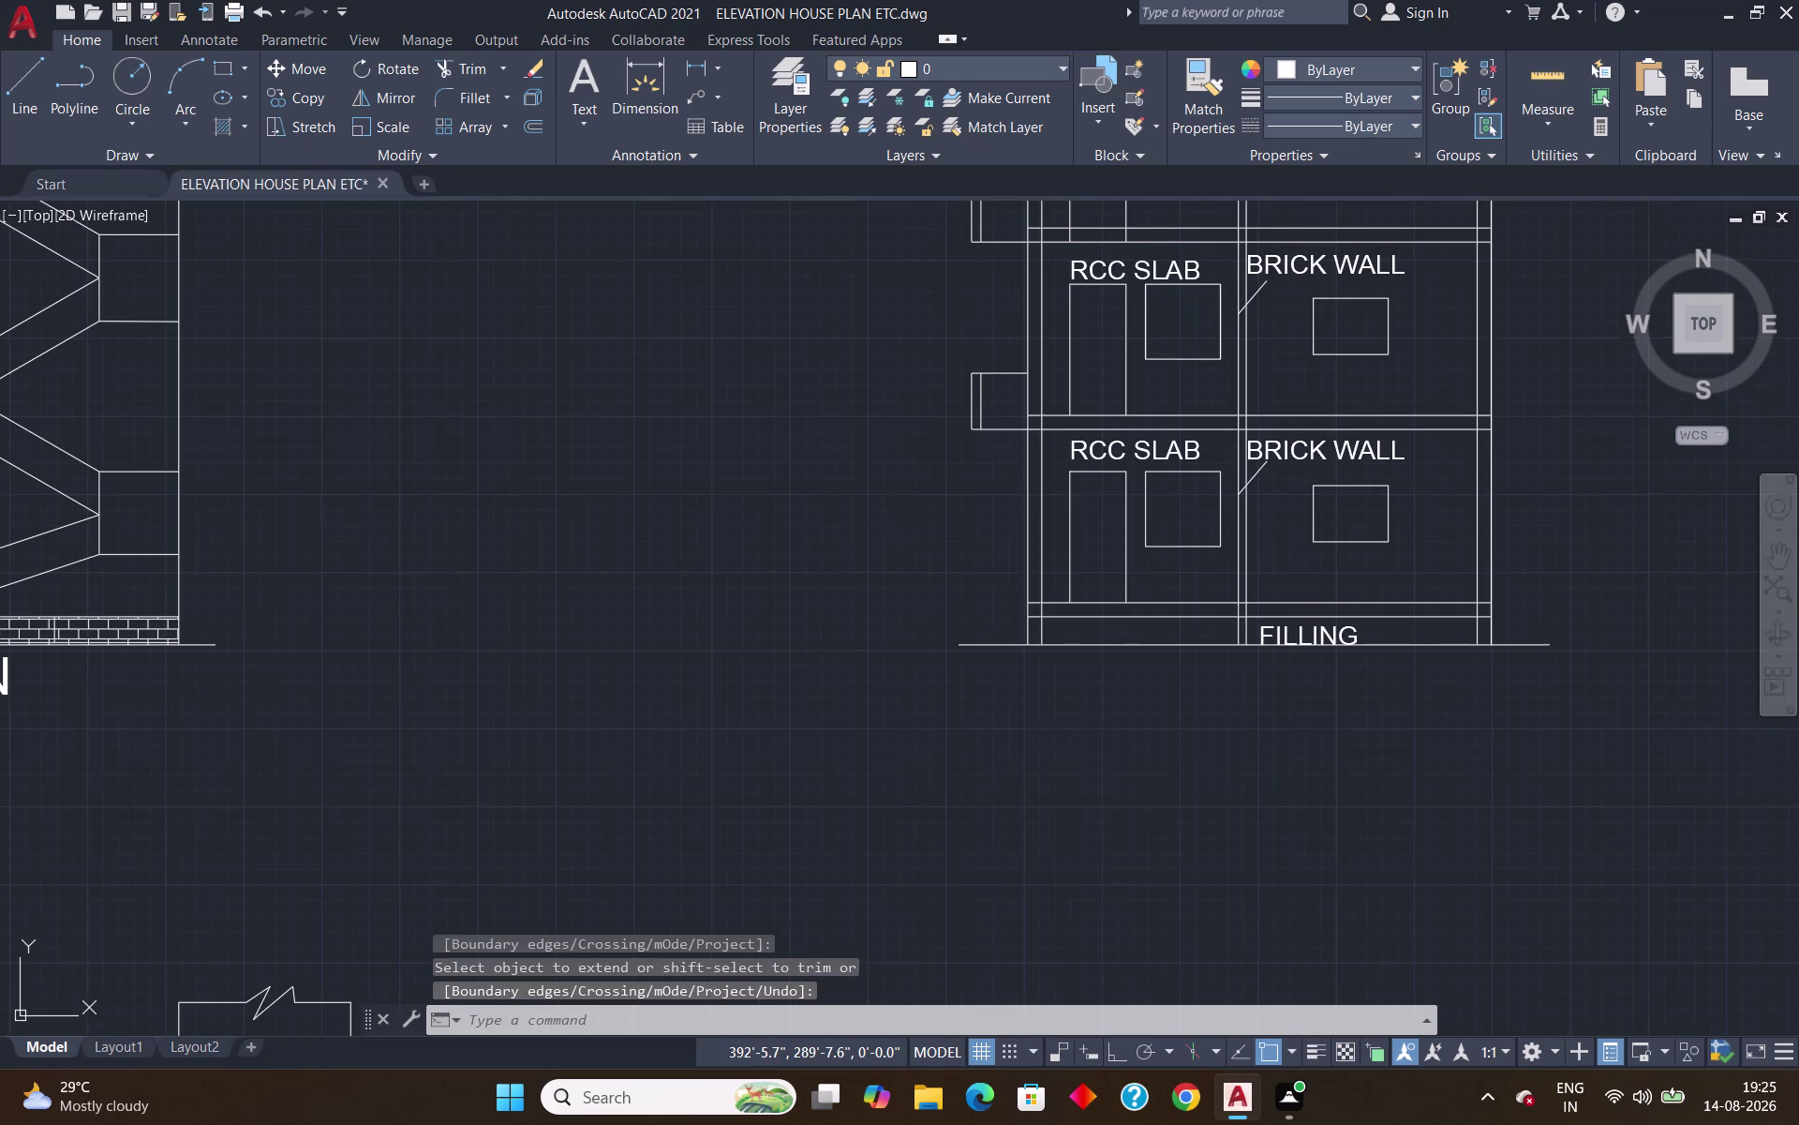
middle_drag(1195, 298, 965, 790)
scroll(up, 3)
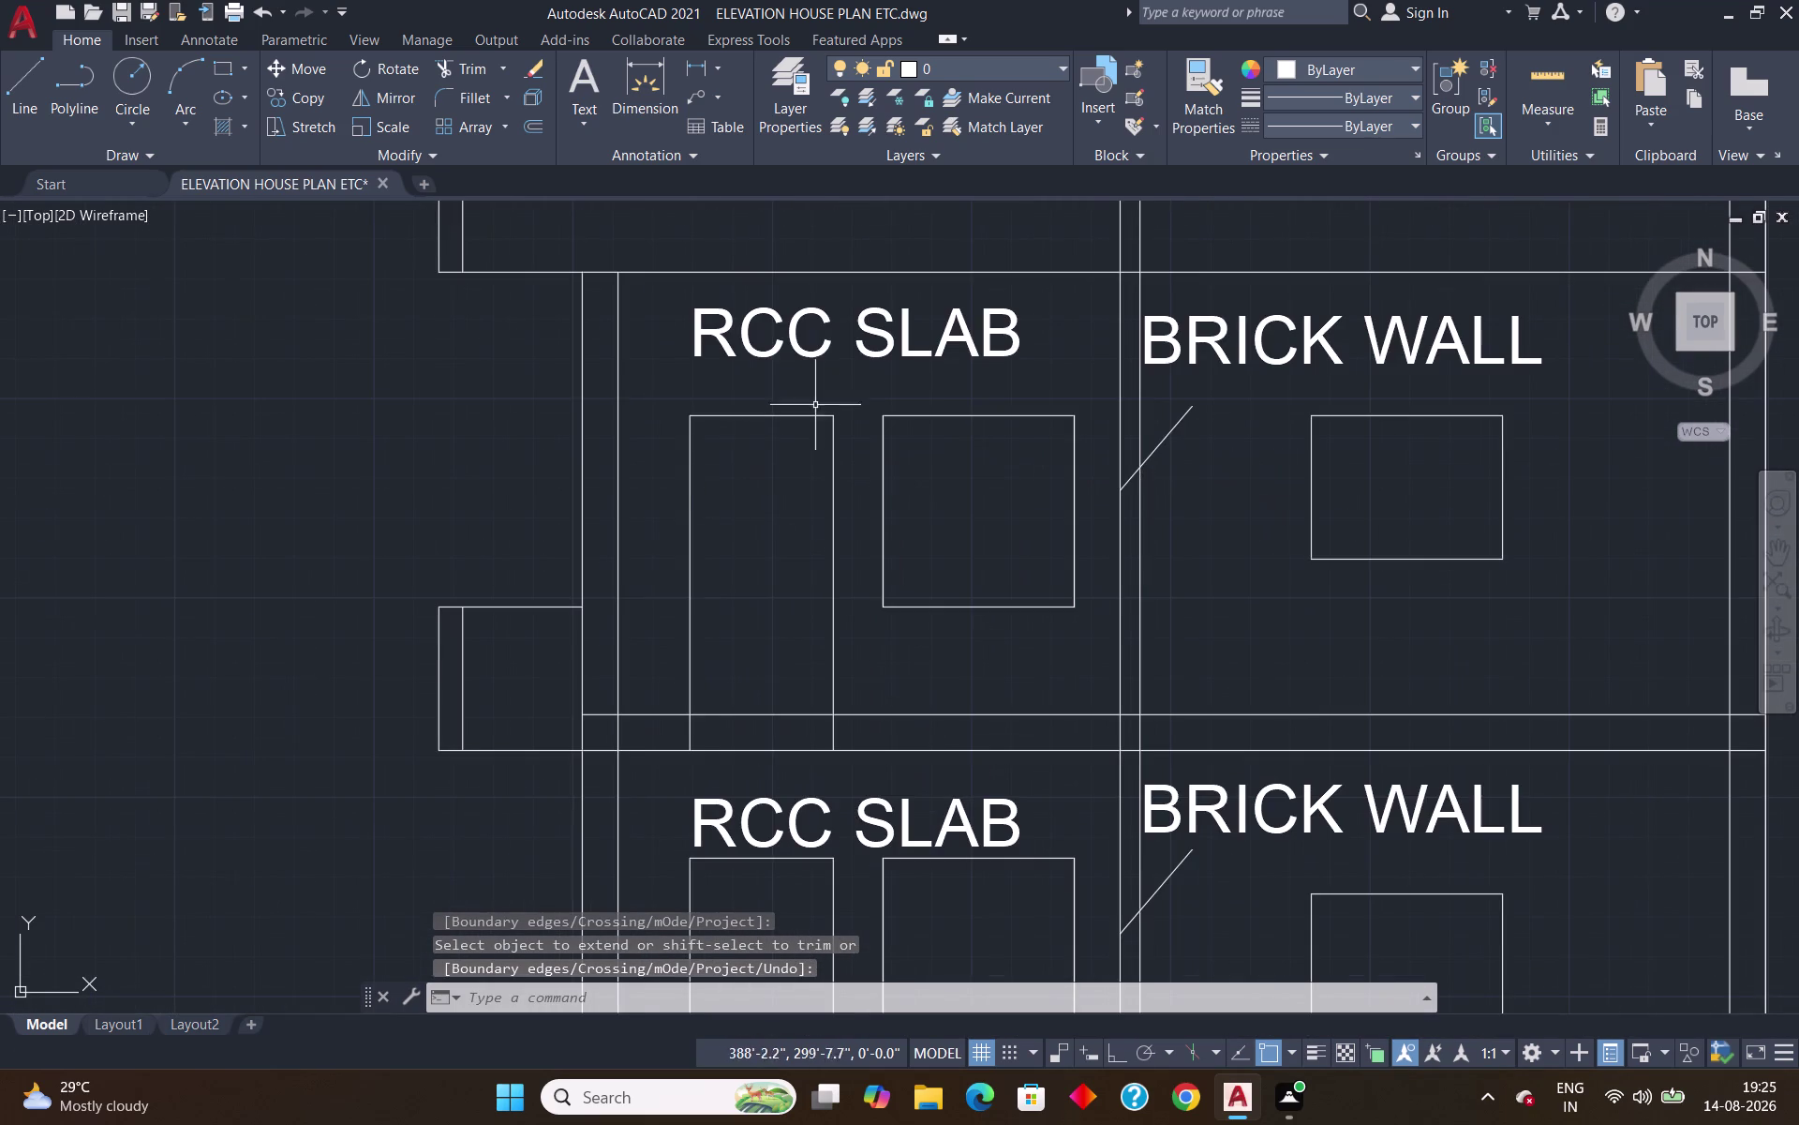
click(848, 382)
click(636, 552)
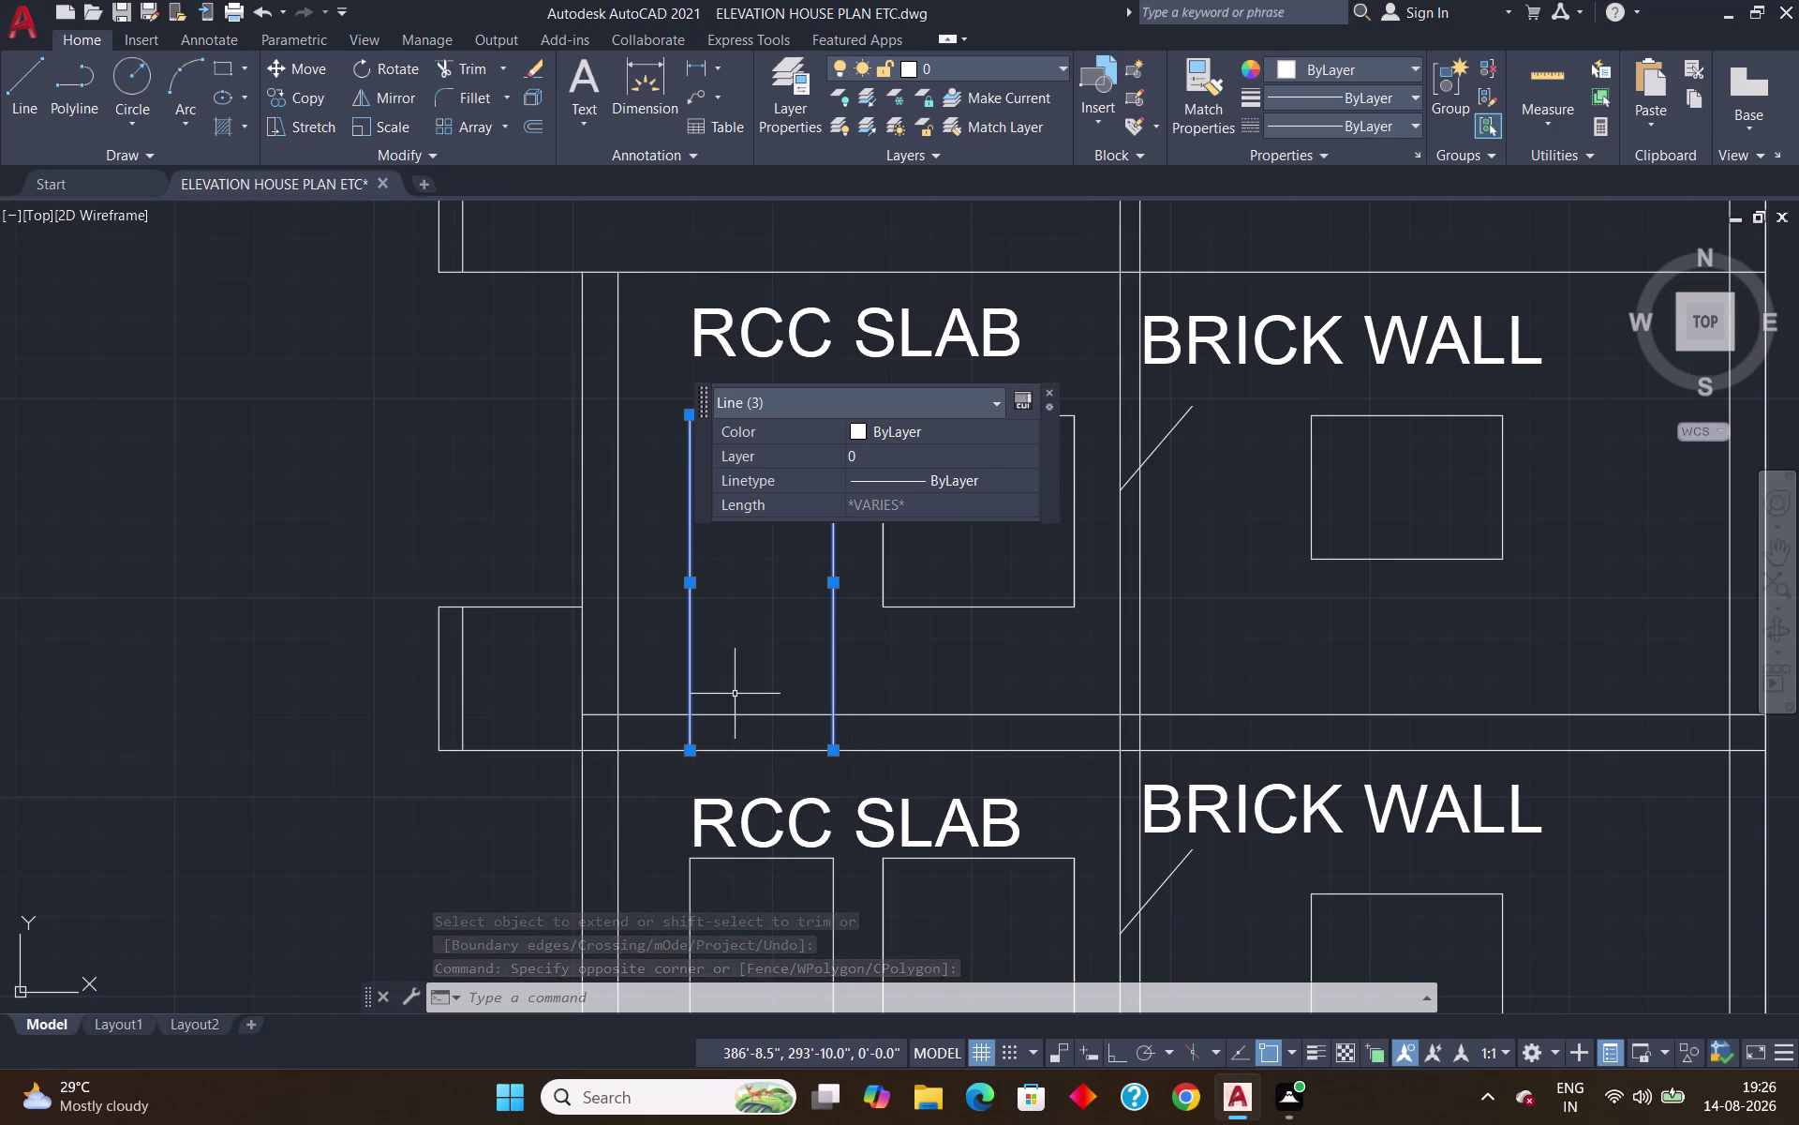
scroll(down, 3)
scroll(up, 3)
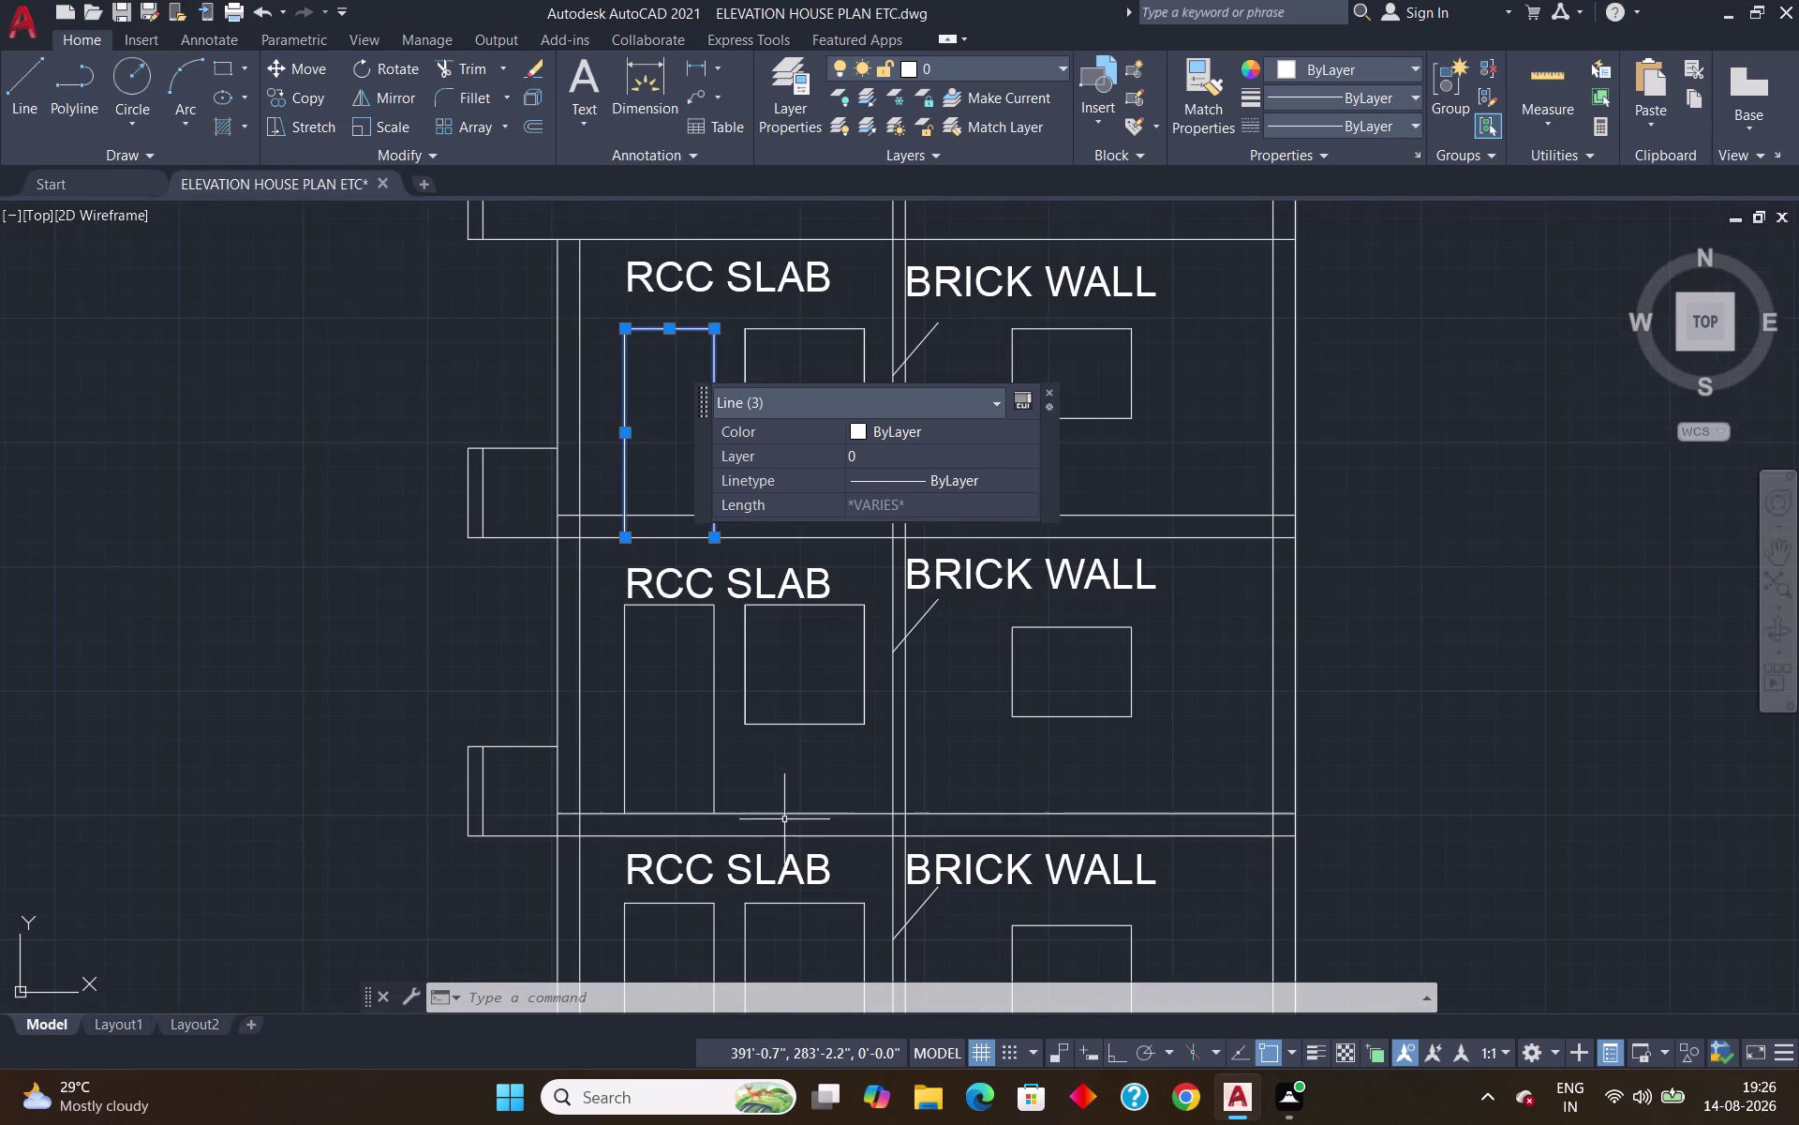
key(m)
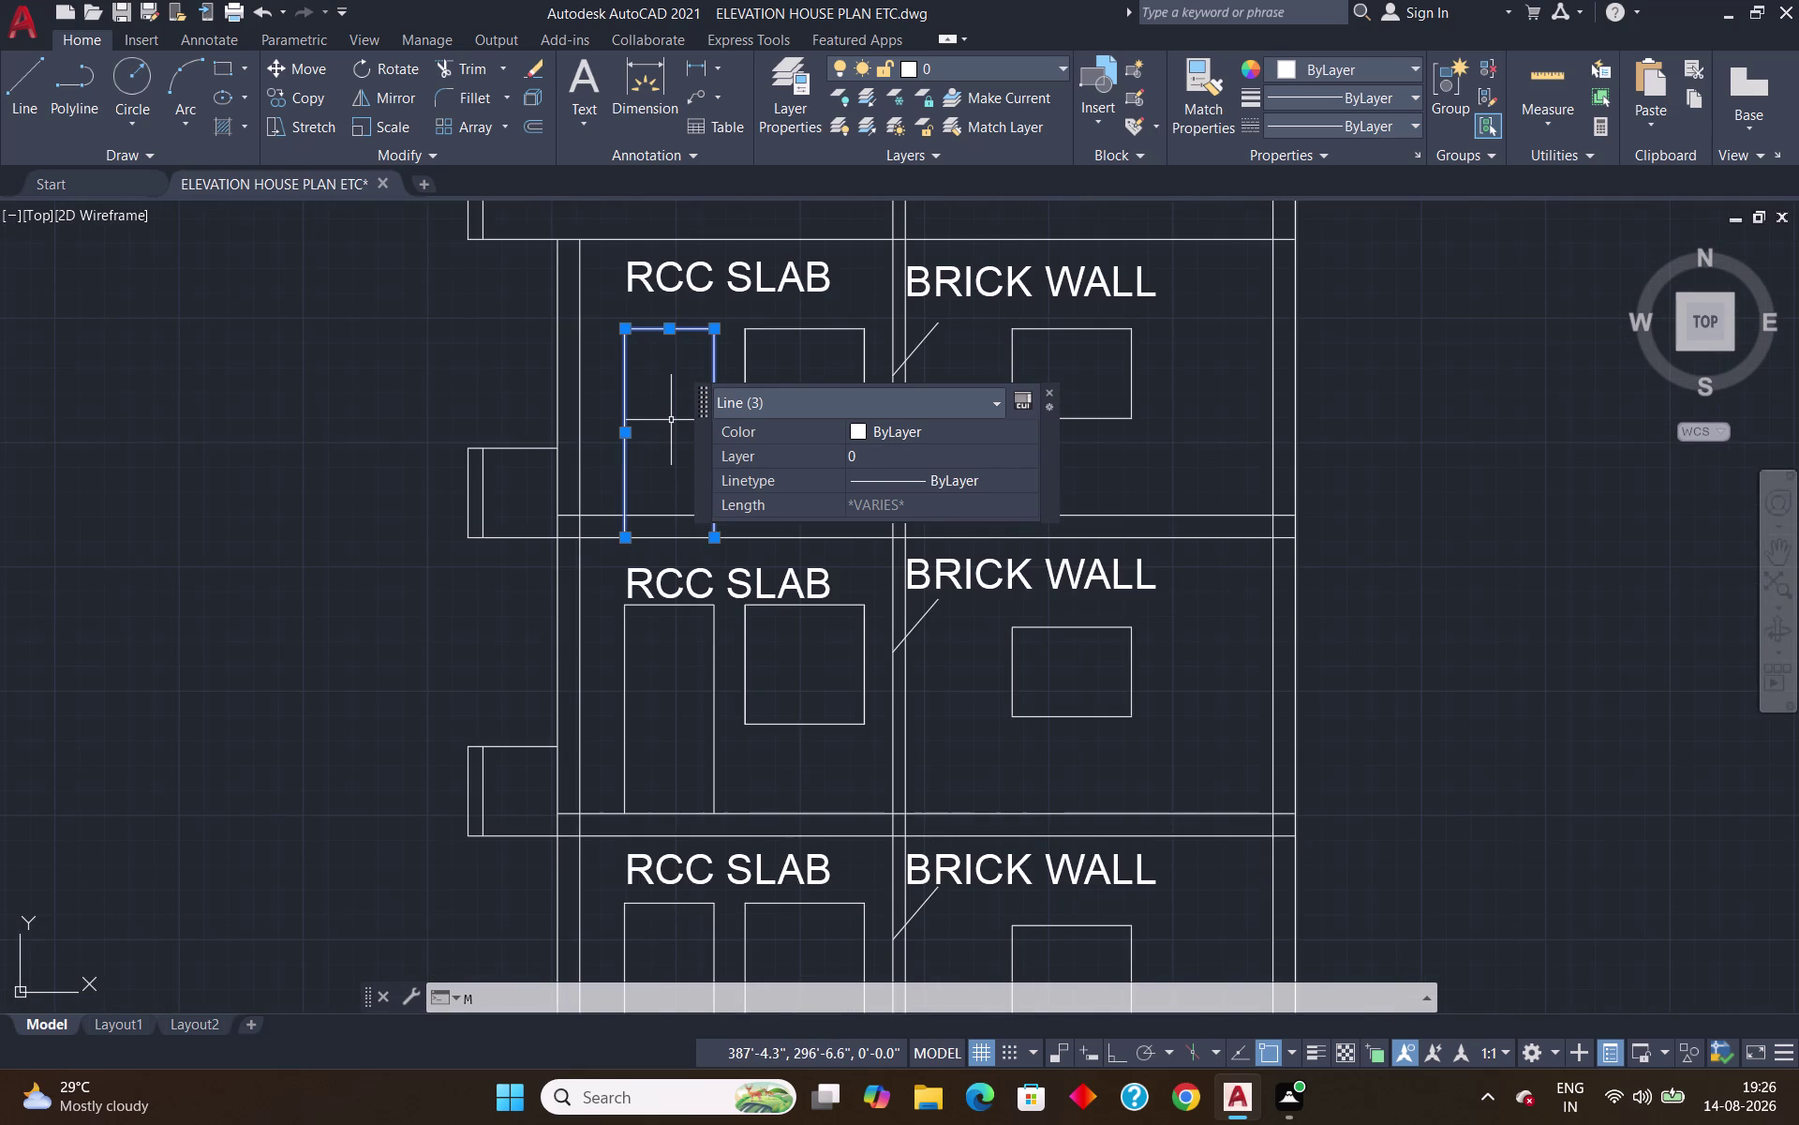
key(Return)
click(627, 541)
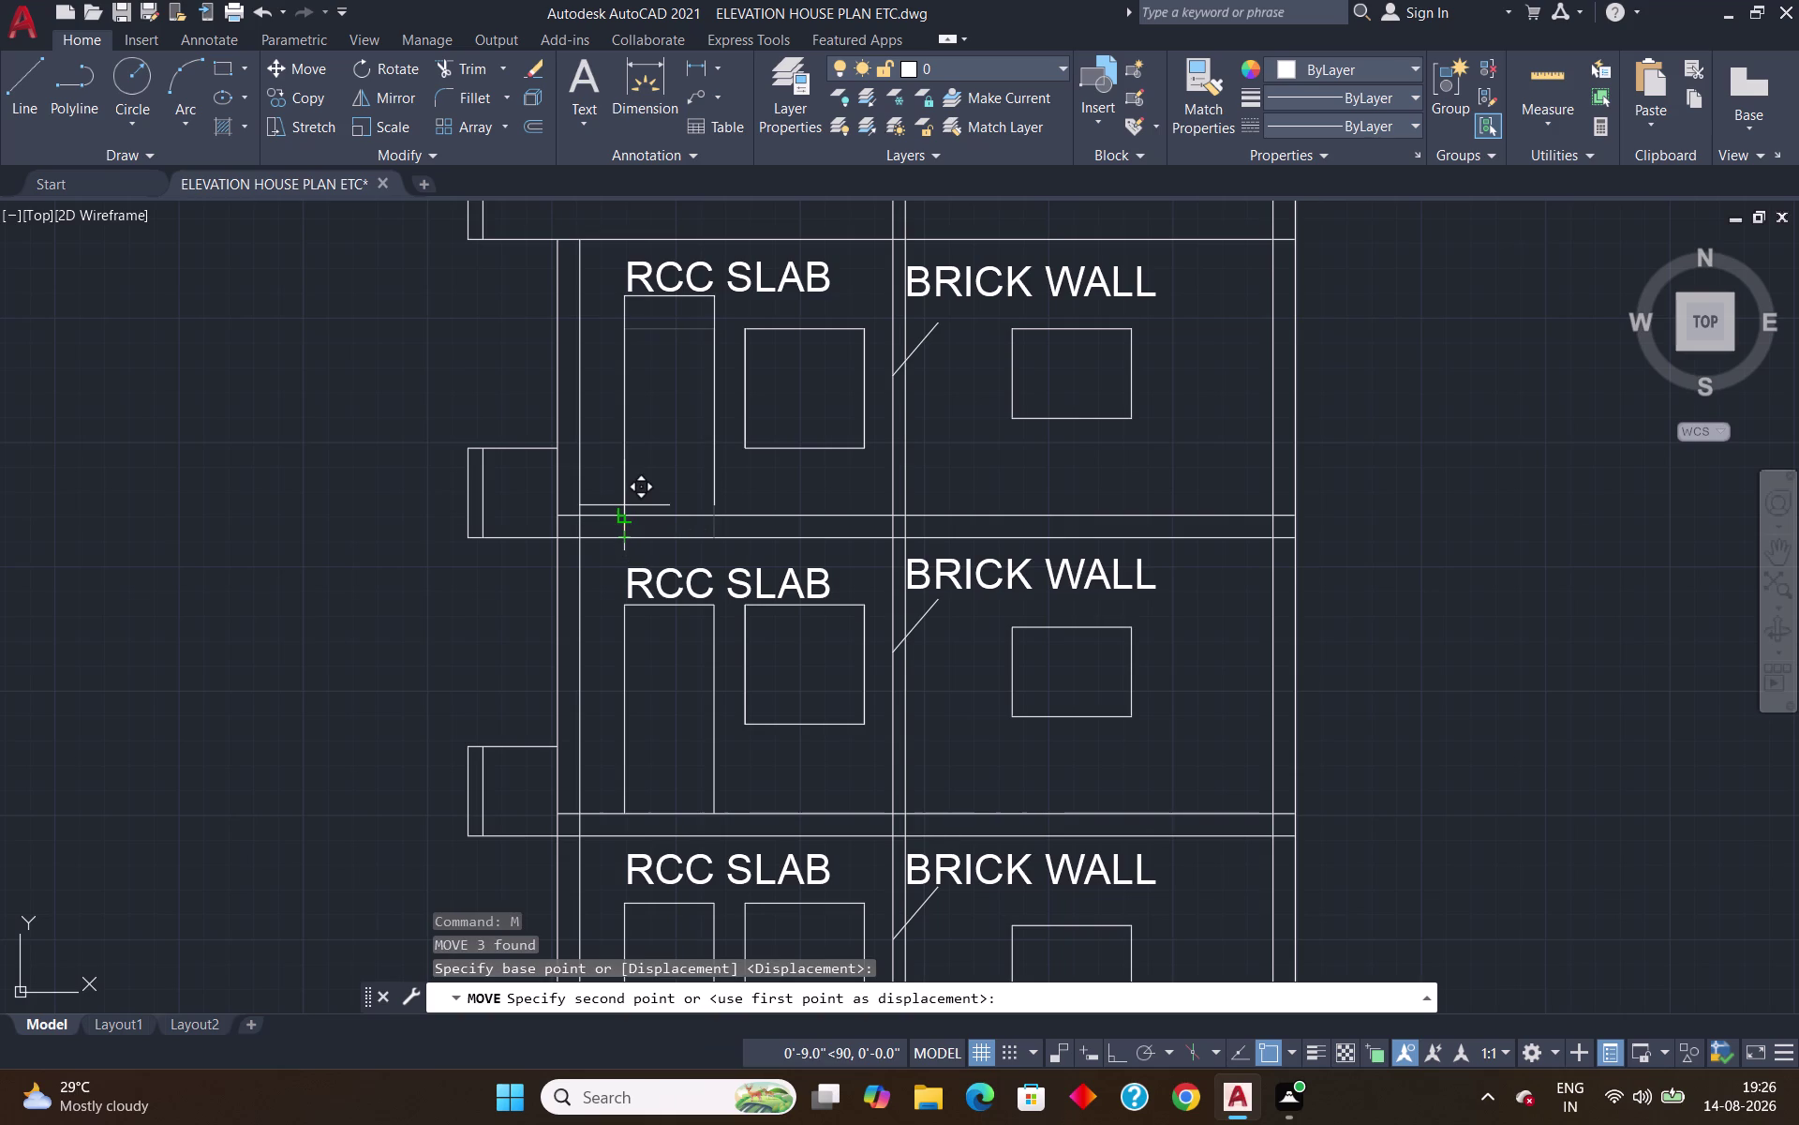
scroll(up, 3)
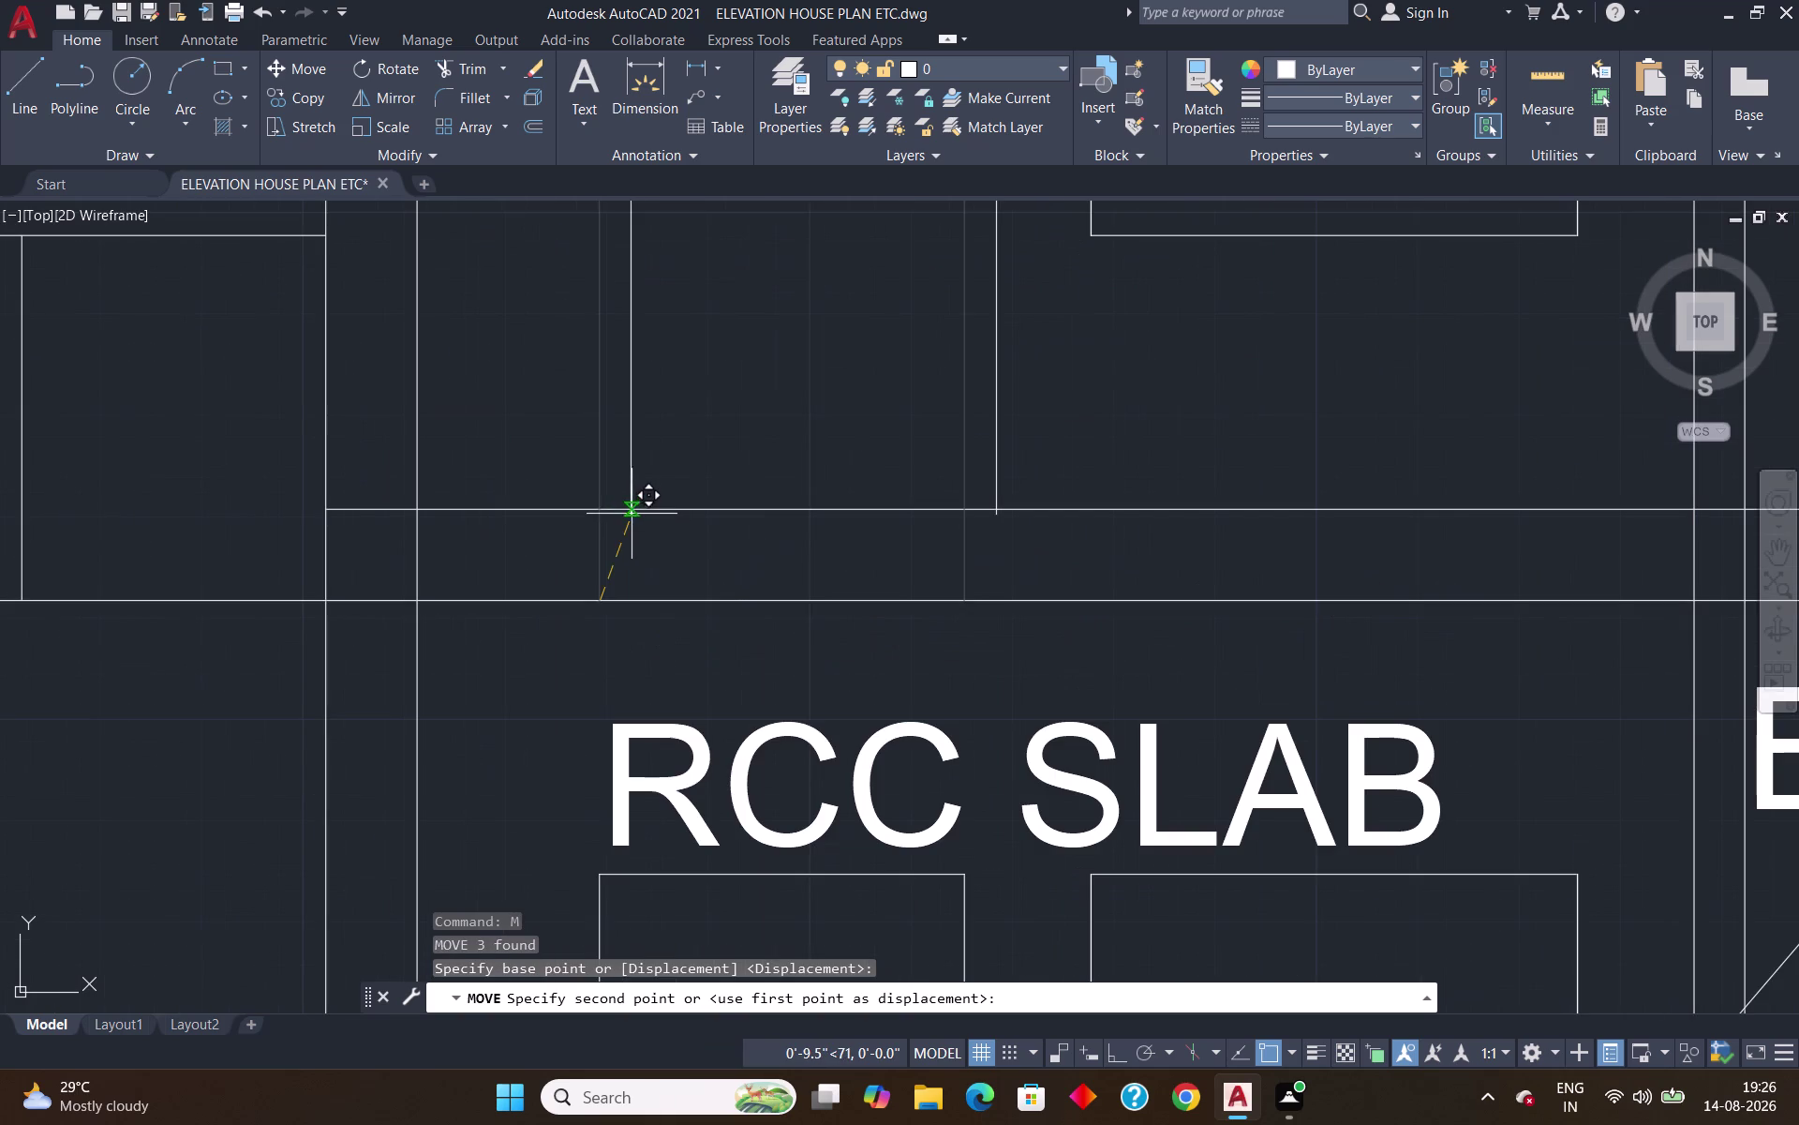
click(603, 503)
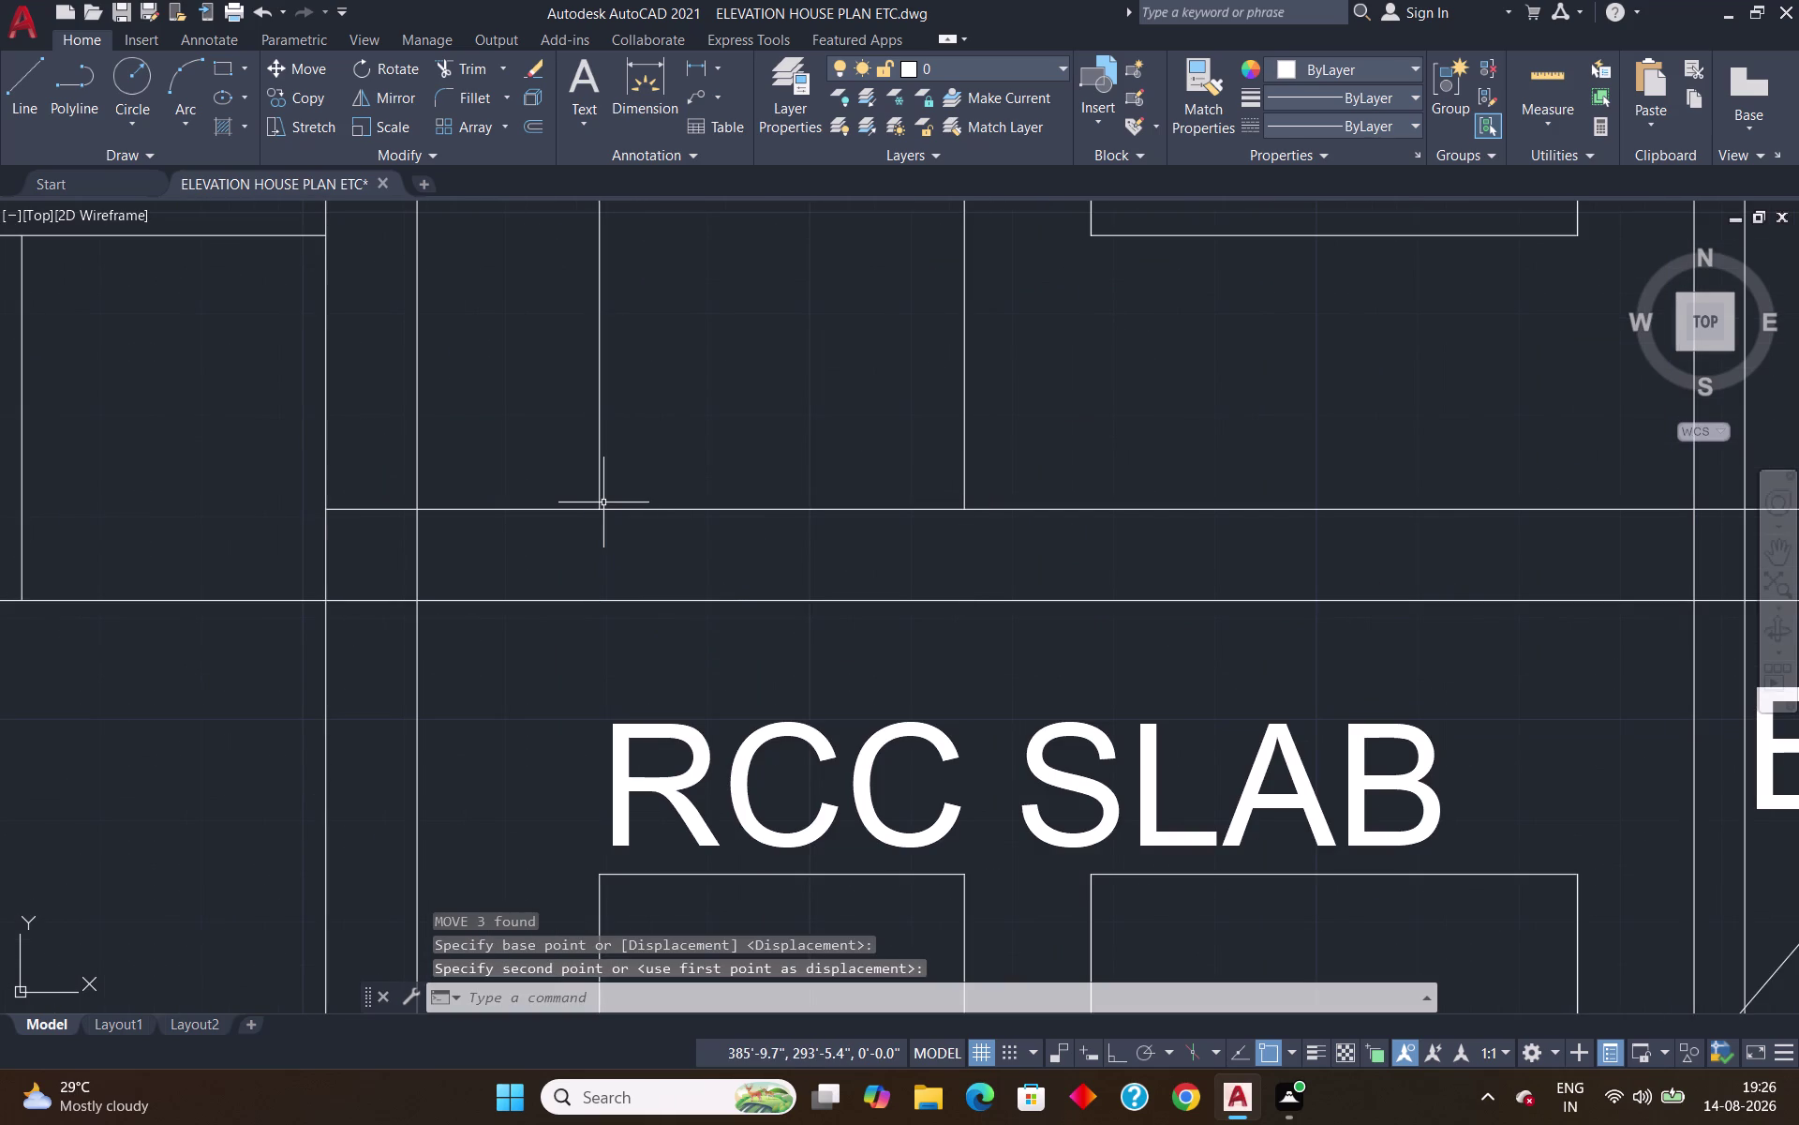
key(Return)
scroll(down, 3)
Extend the tall opening's top edge to the wall.
scroll(up, 3)
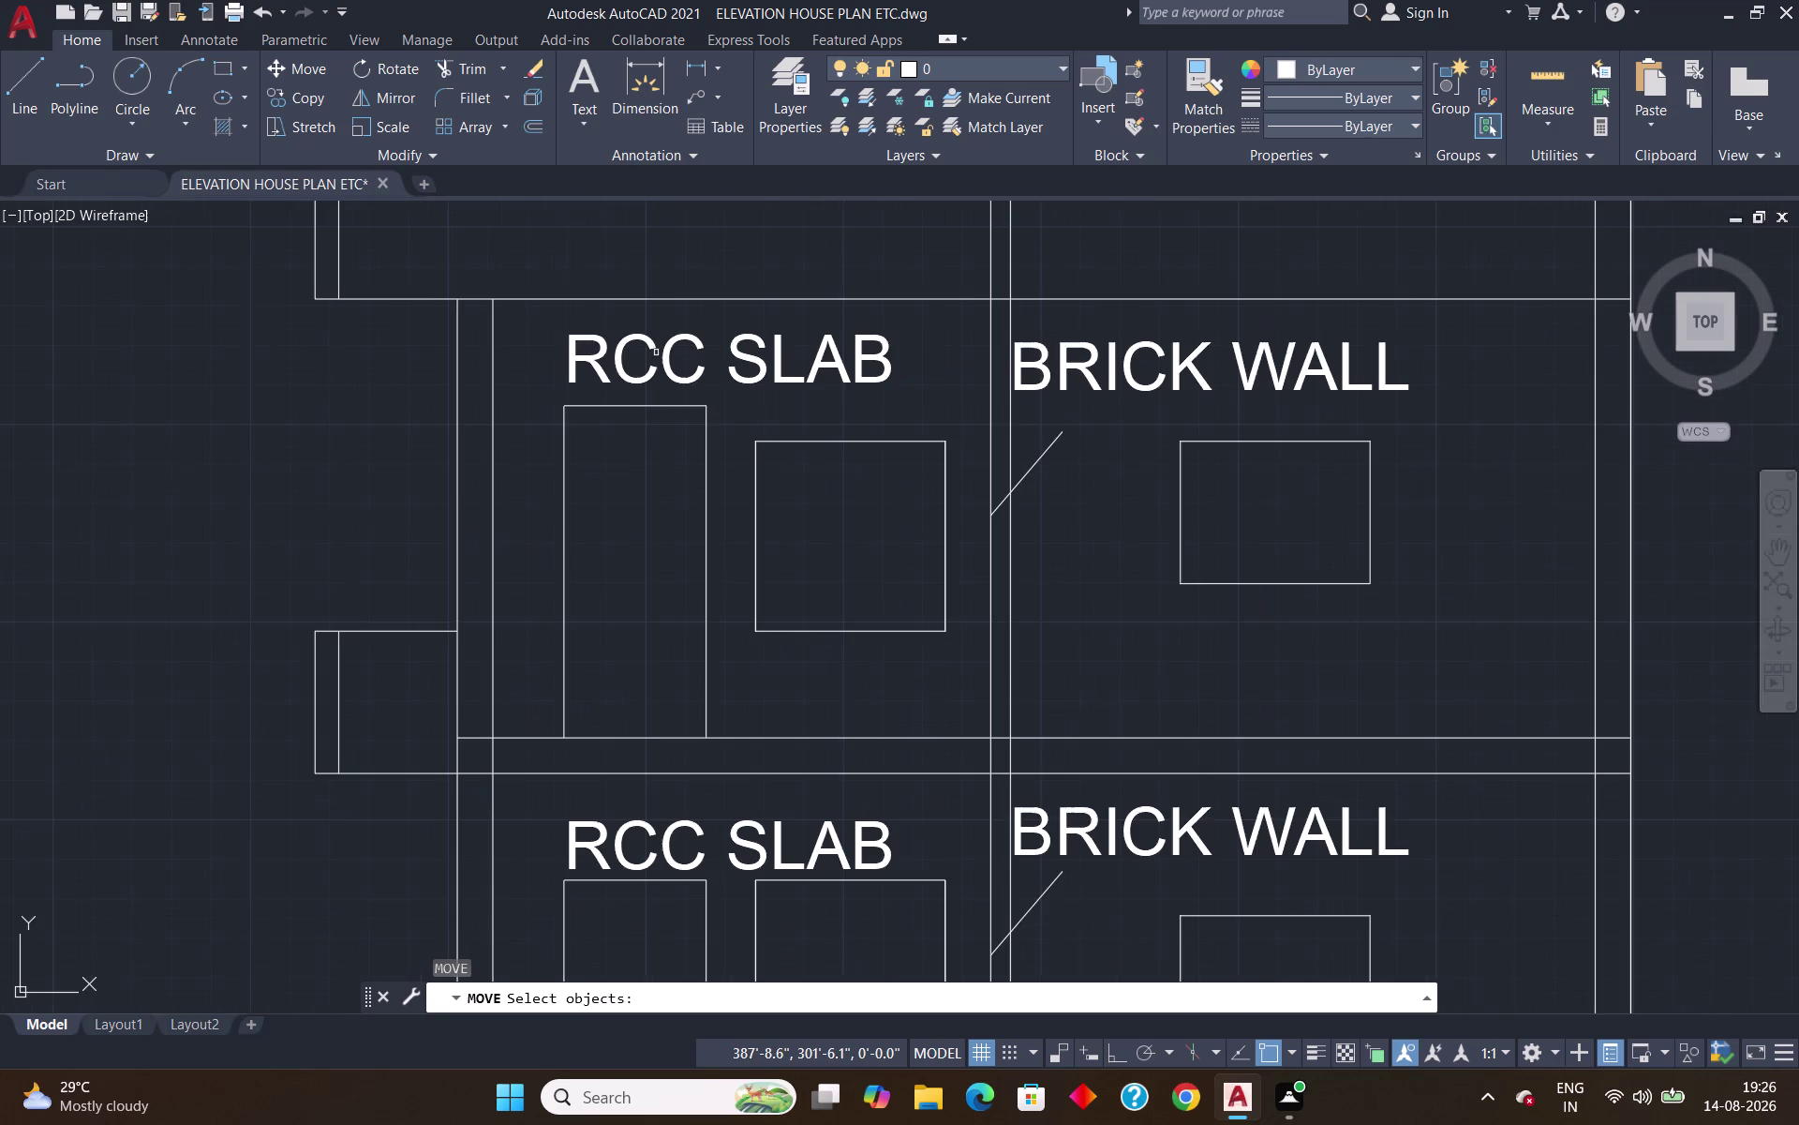
key(Escape)
text(EX)
key(Return)
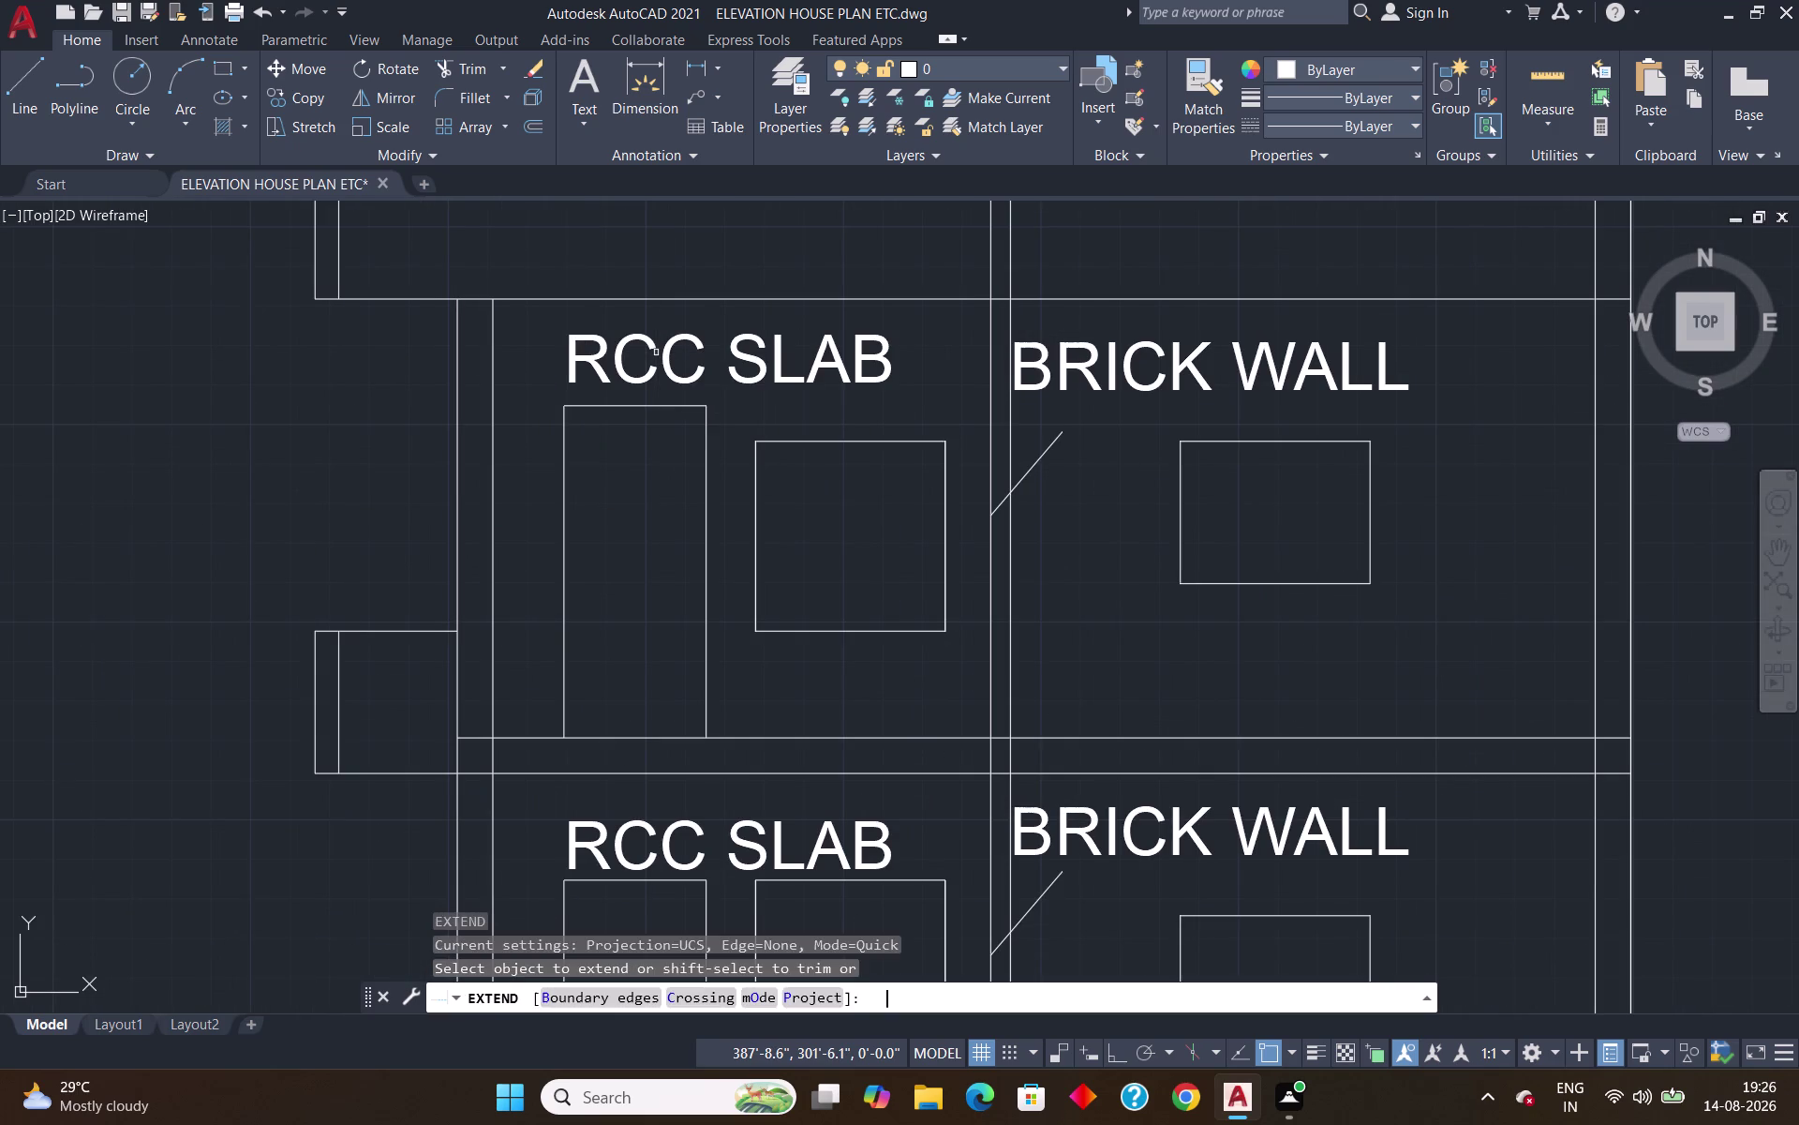
click(681, 407)
key(Return)
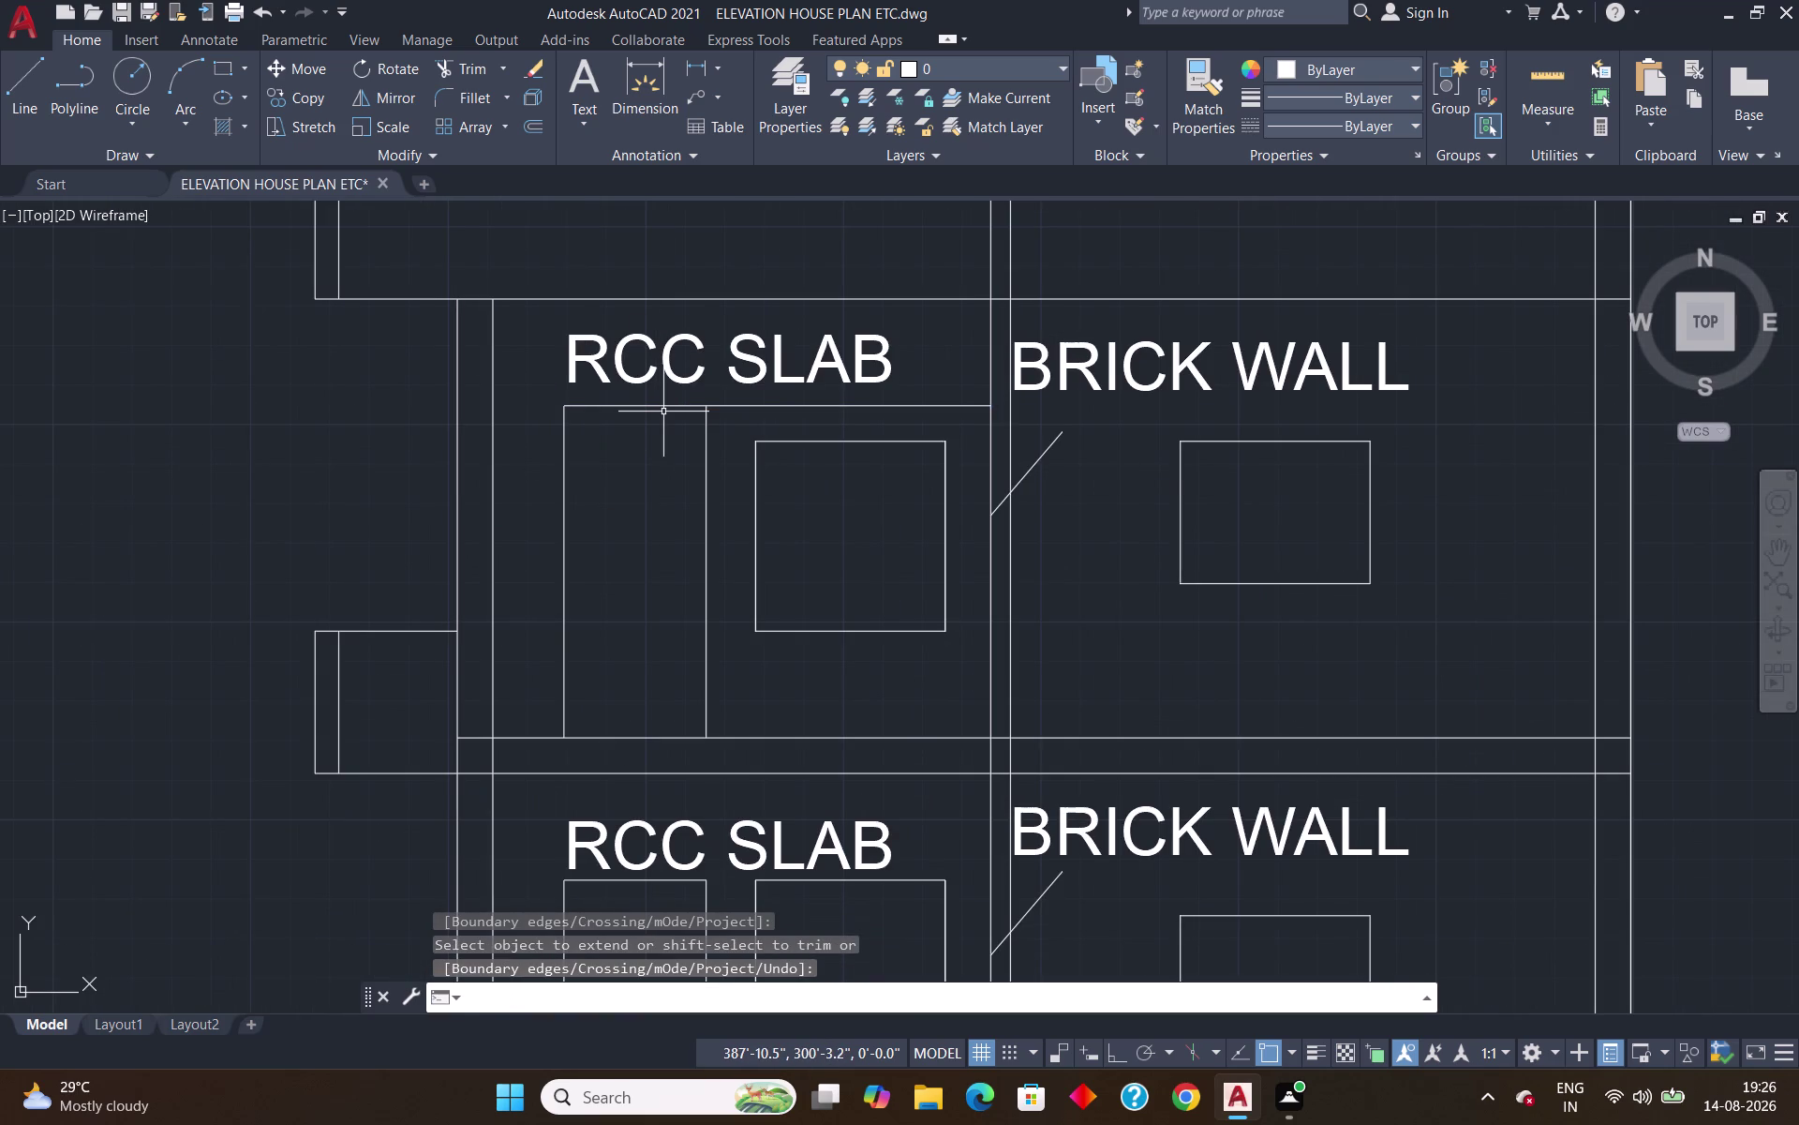
Move the square opening's six lines up level with the tall opening's top edge.
click(970, 430)
click(734, 663)
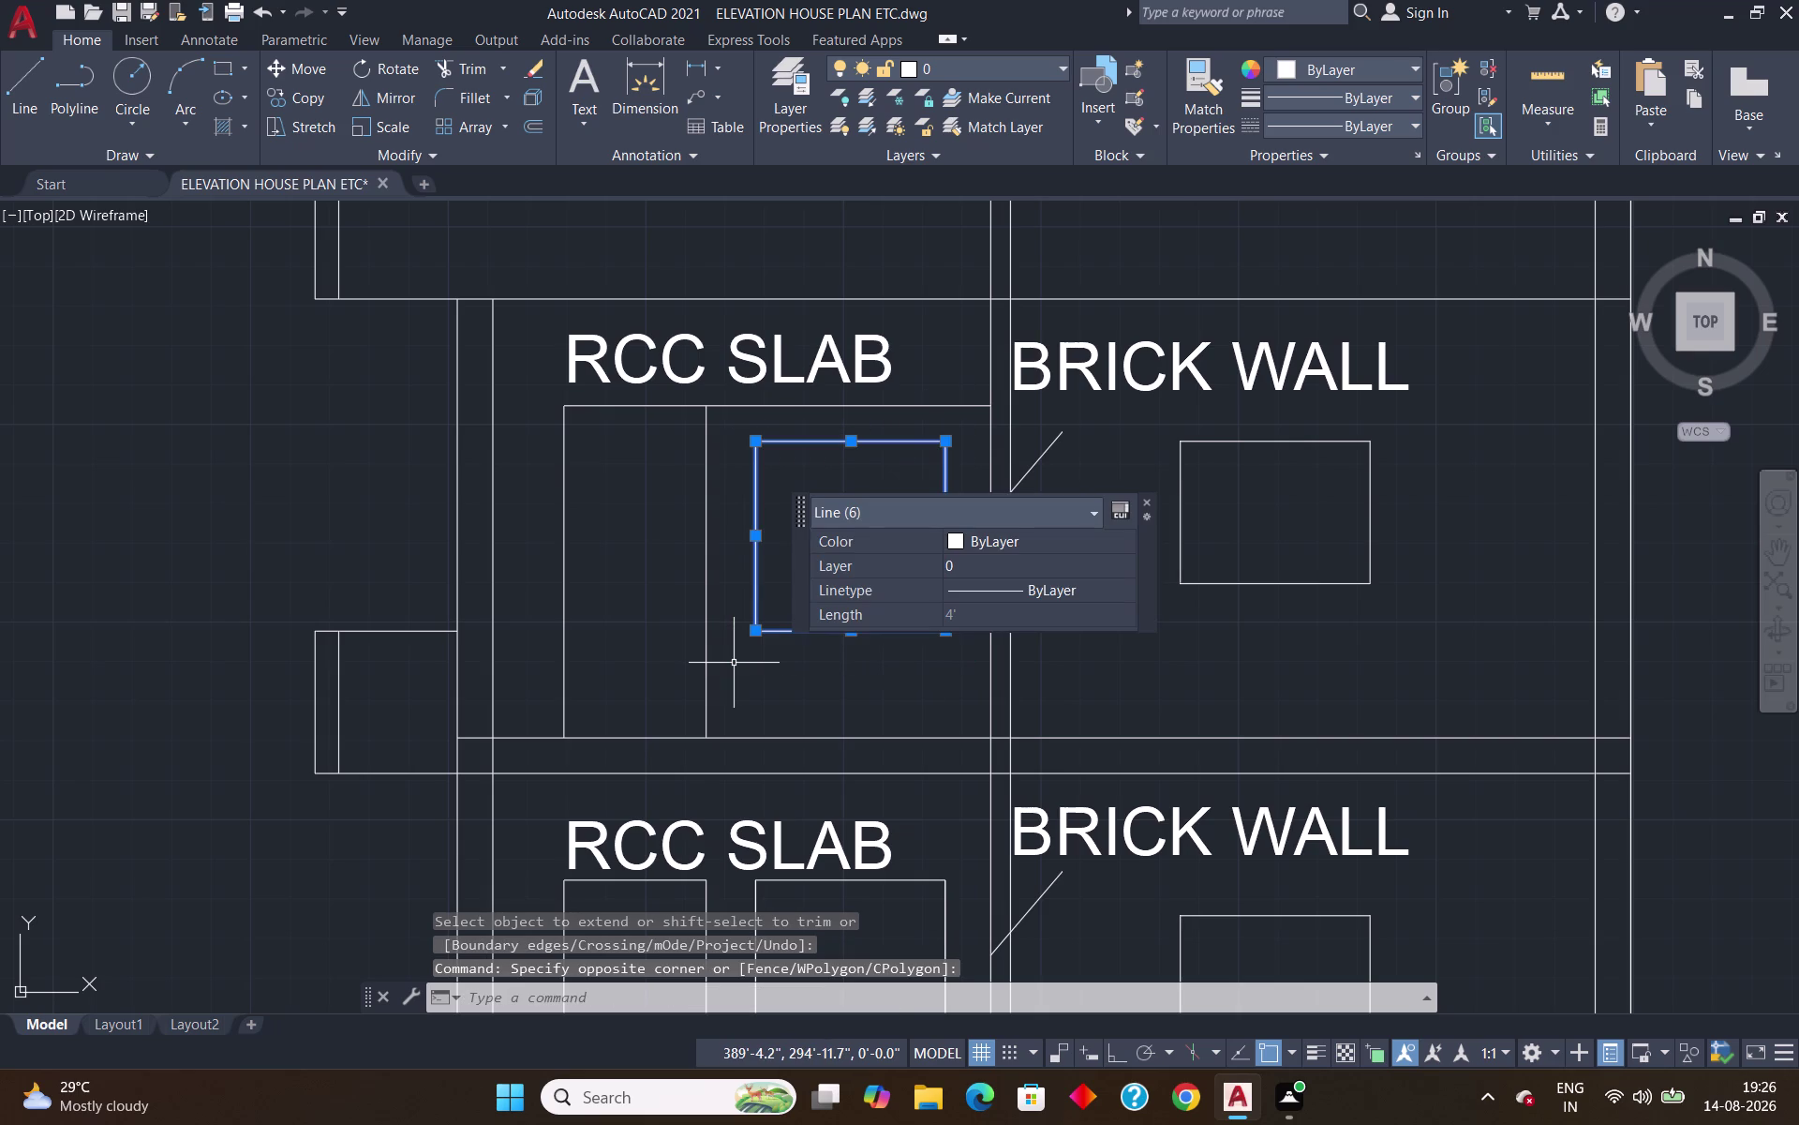
key(m)
key(Return)
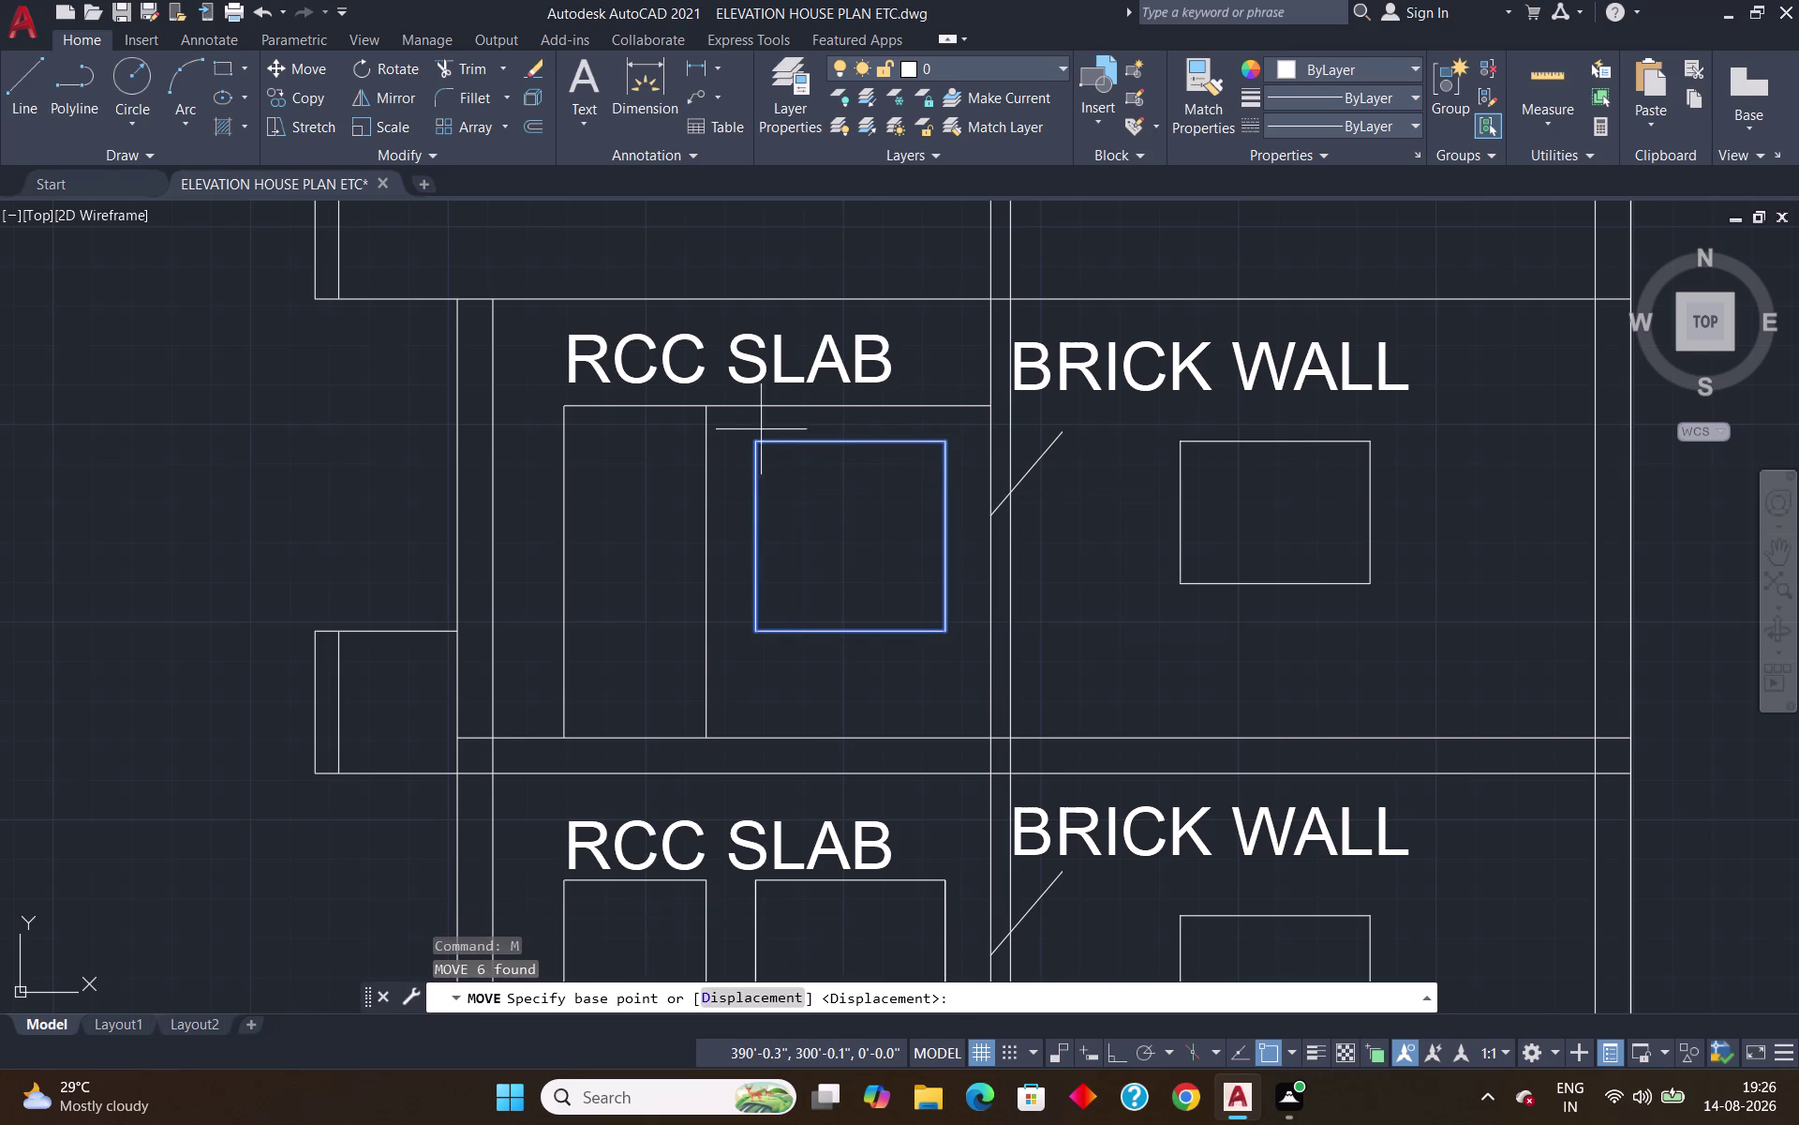
click(757, 441)
click(756, 411)
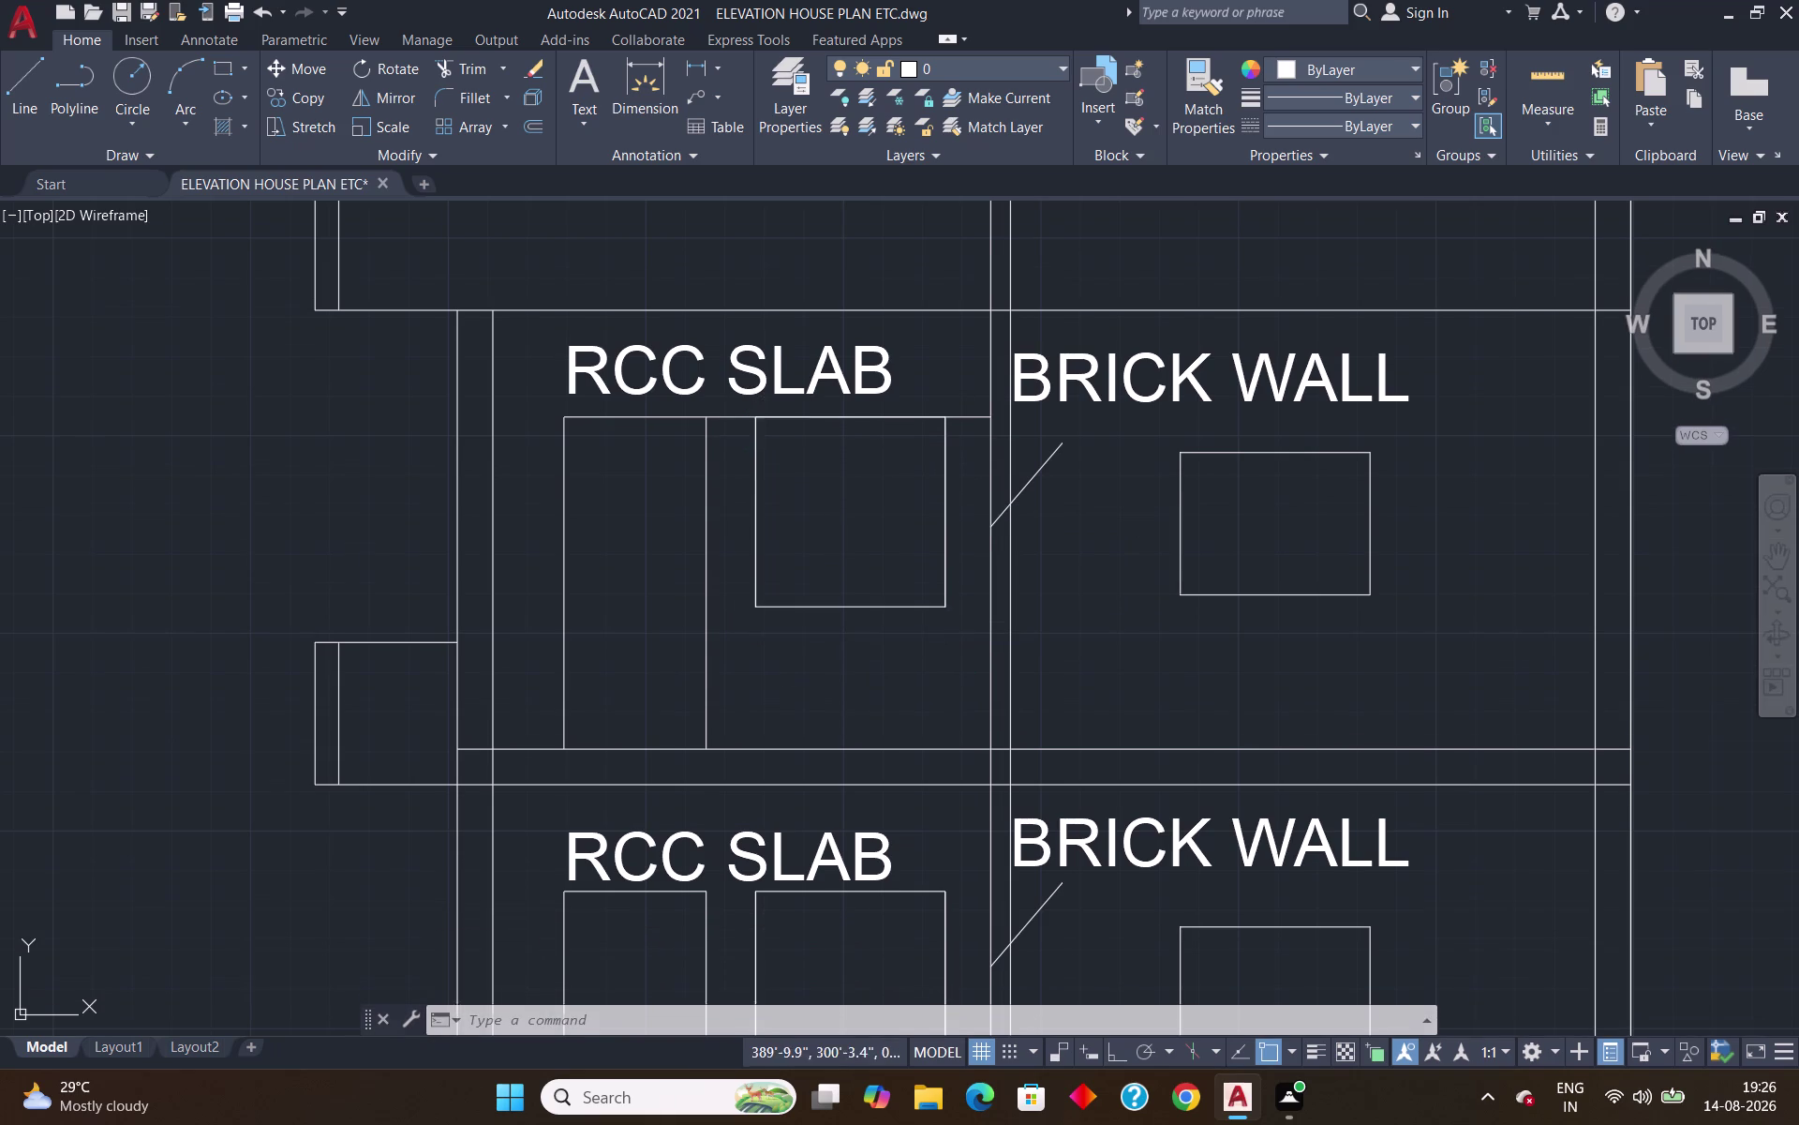
key(Return)
Fence-trim the top line between the two openings.
text(TR)
key(Return)
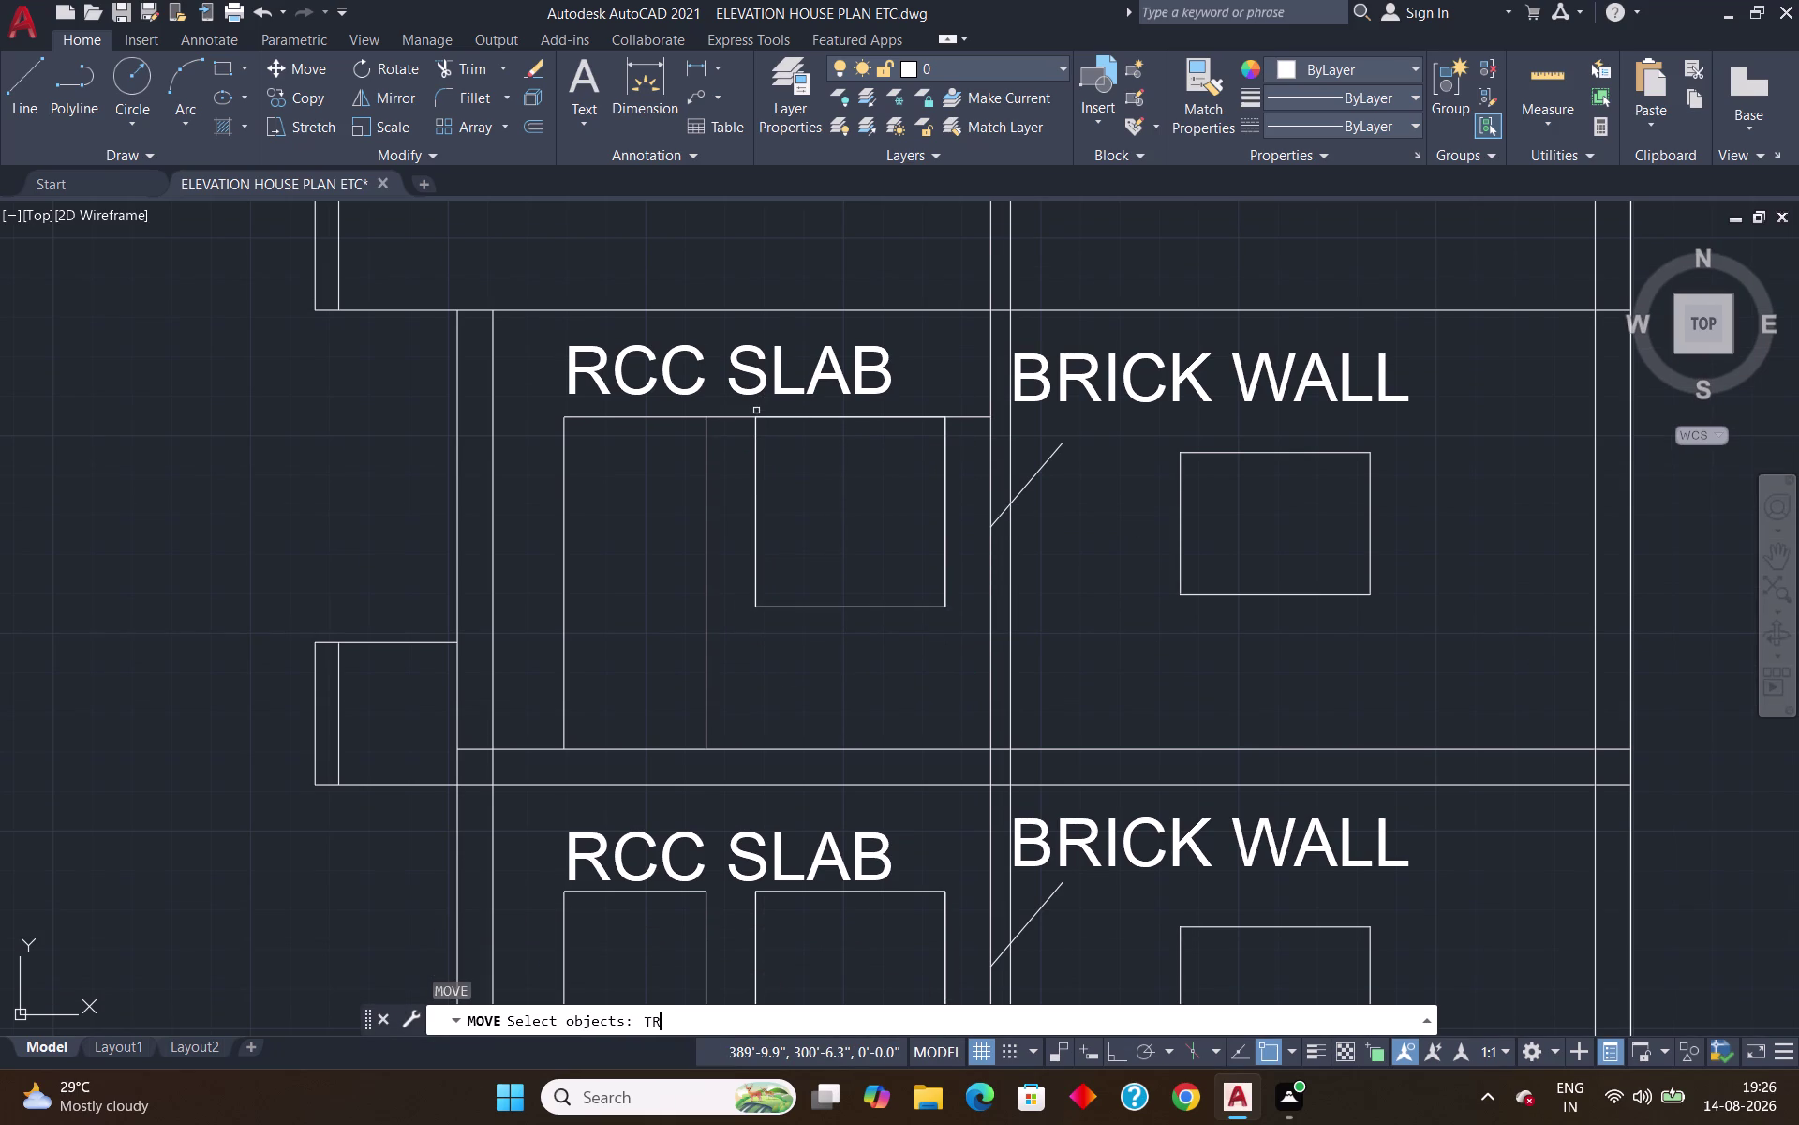
click(741, 416)
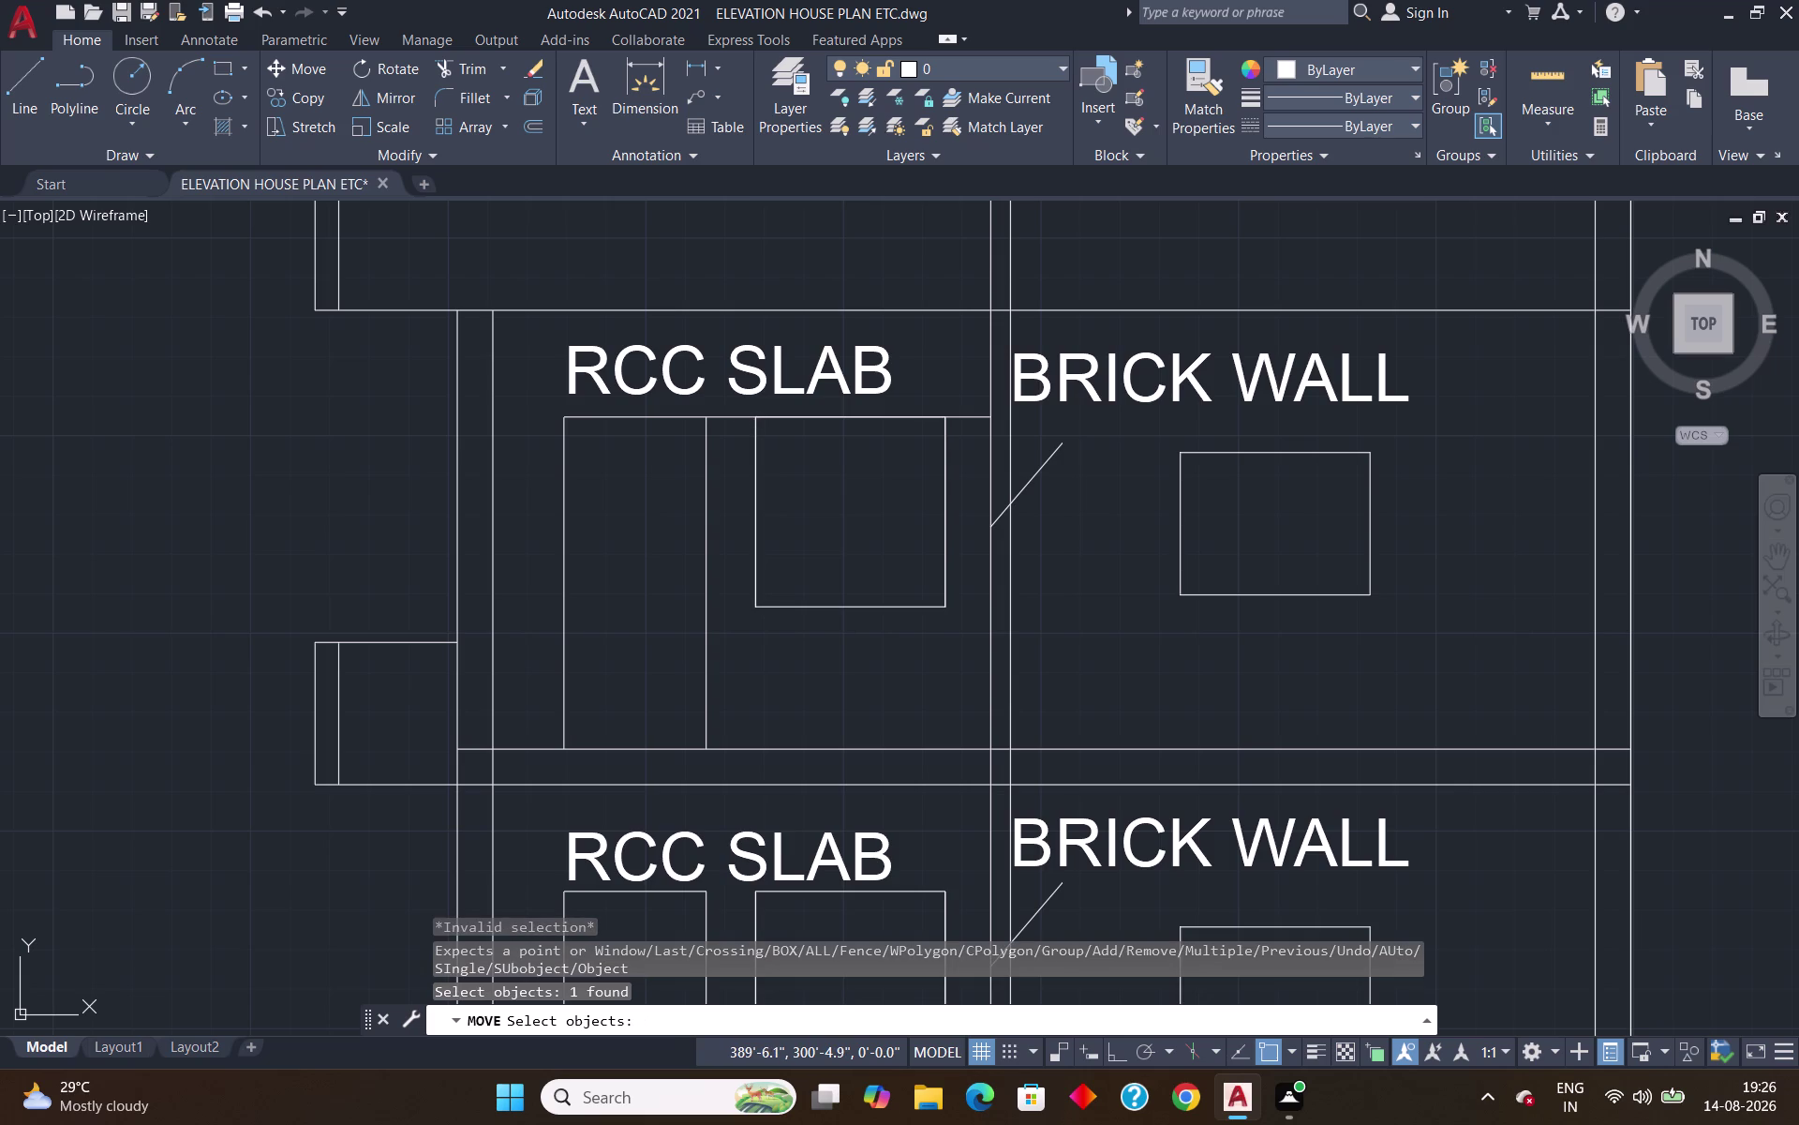
key(Escape)
drag(729, 404, 739, 445)
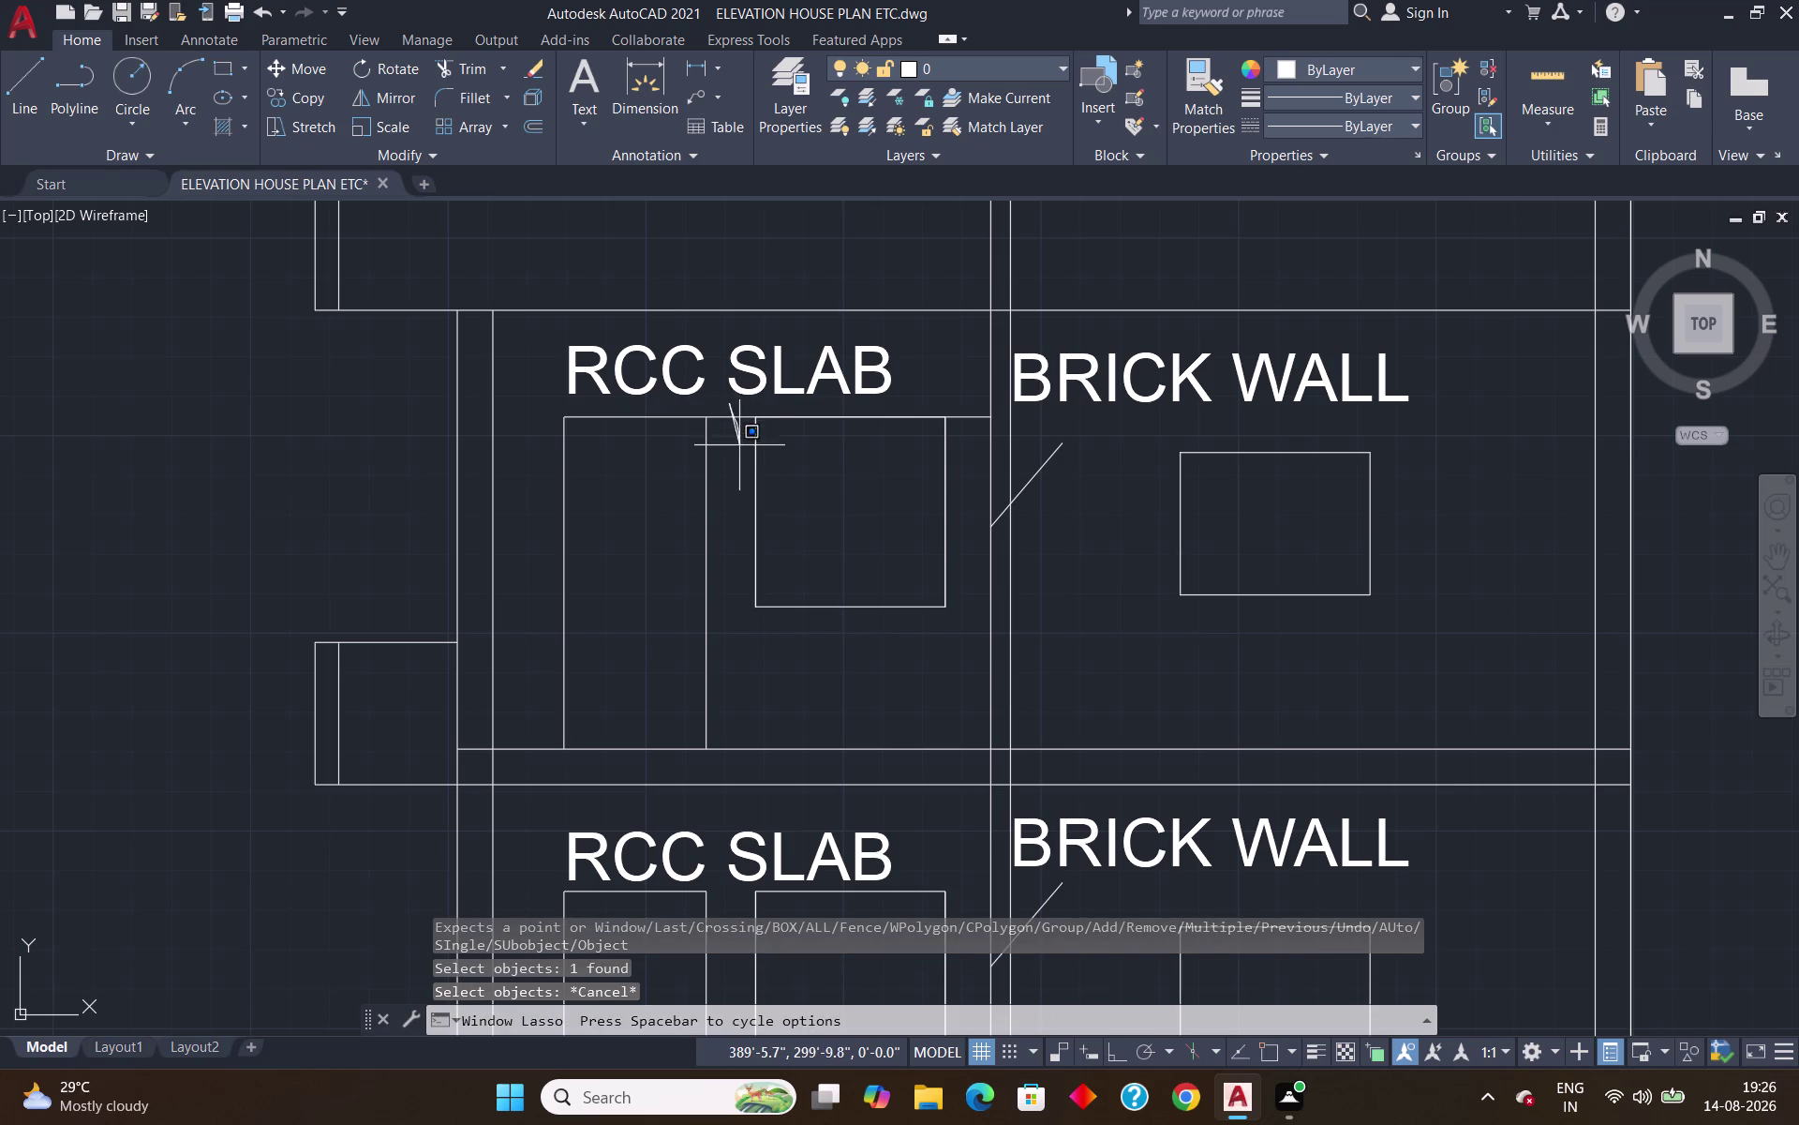
drag(739, 444, 739, 454)
text(TR)
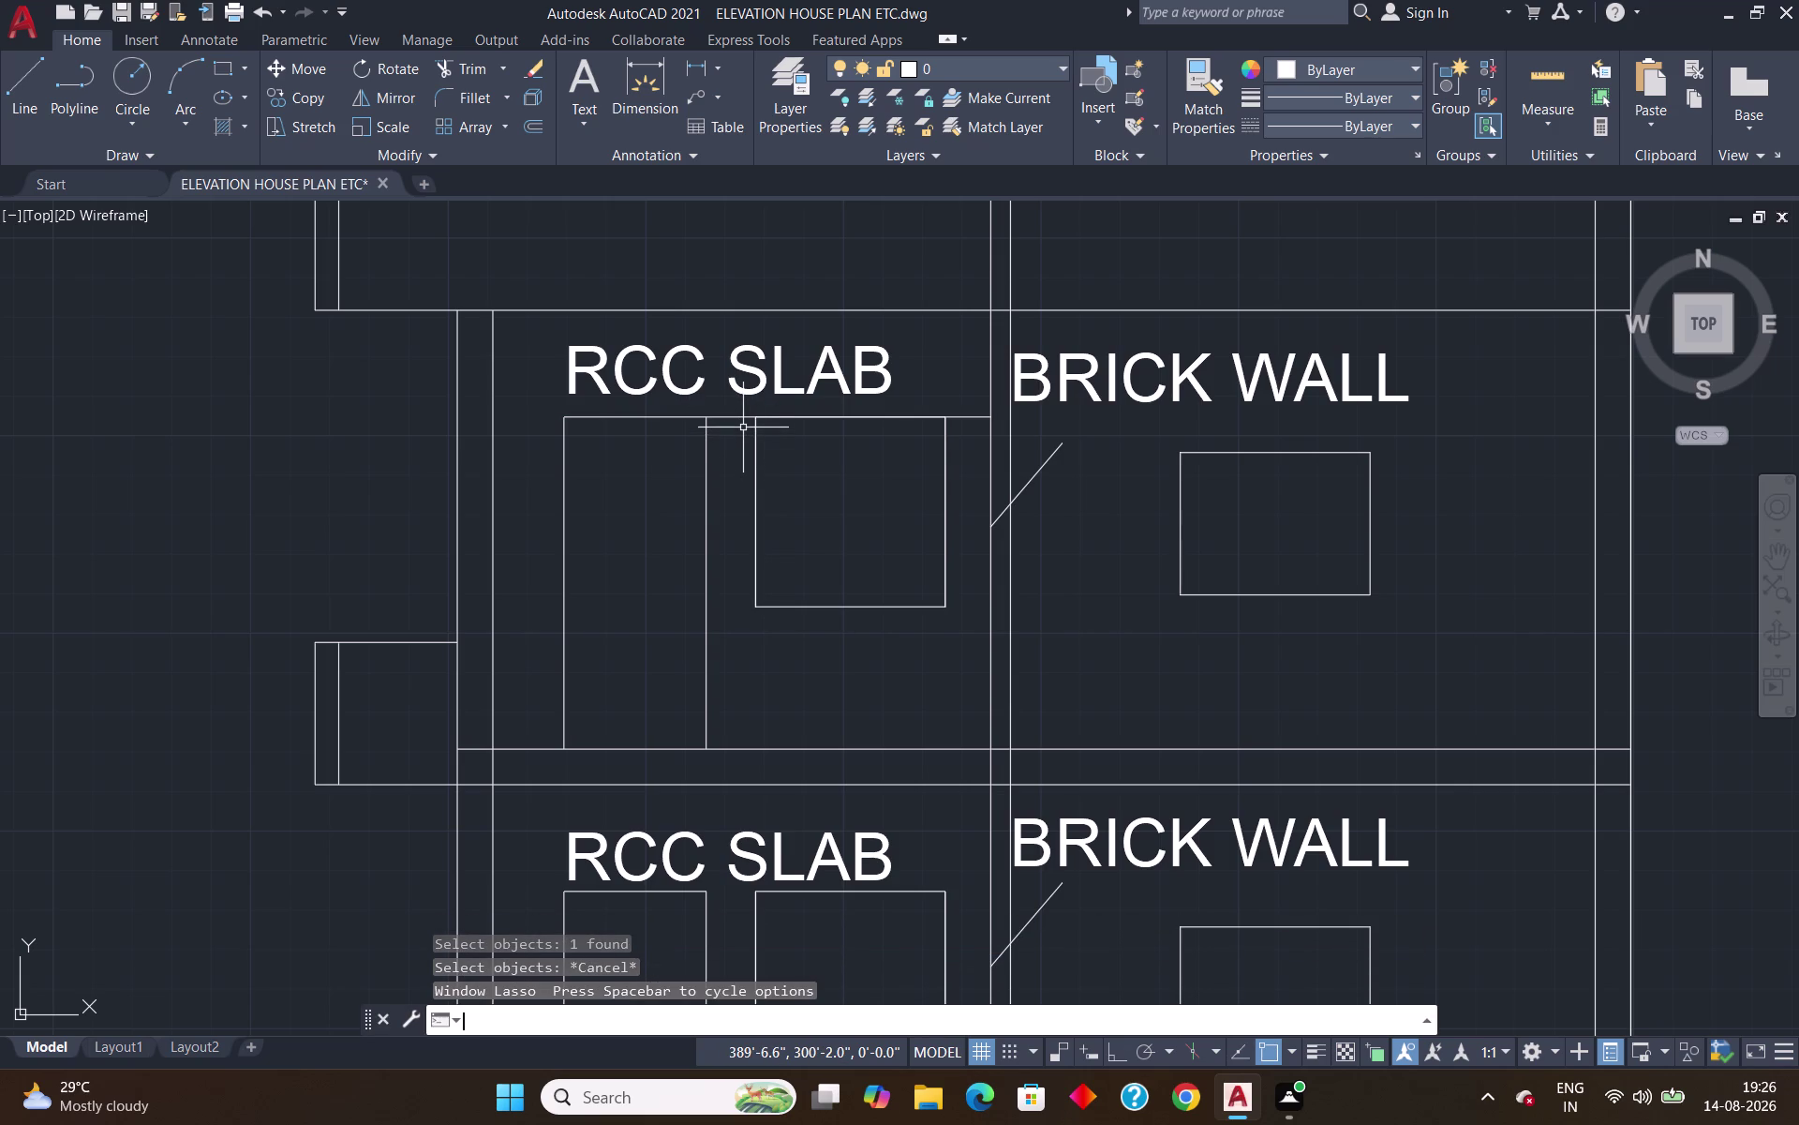
key(Return)
drag(736, 404, 732, 437)
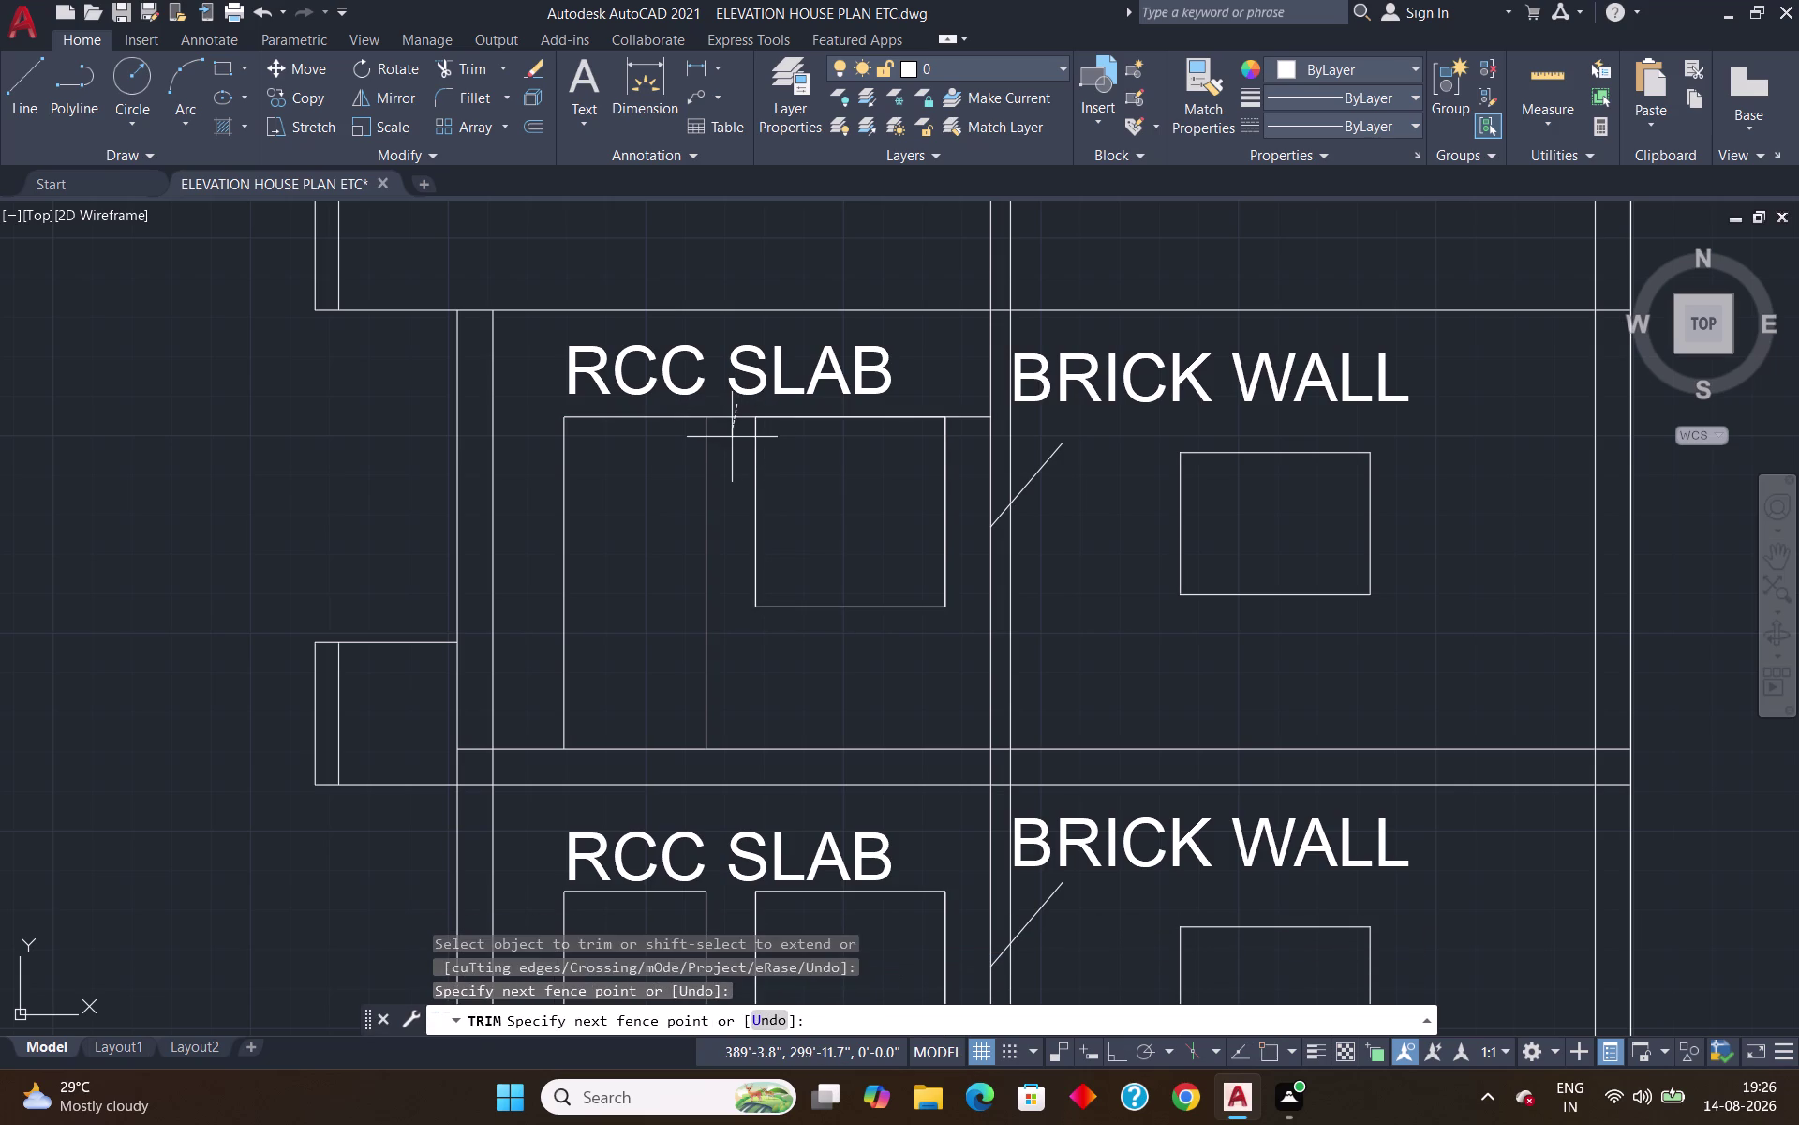
drag(732, 437, 732, 439)
key(Return)
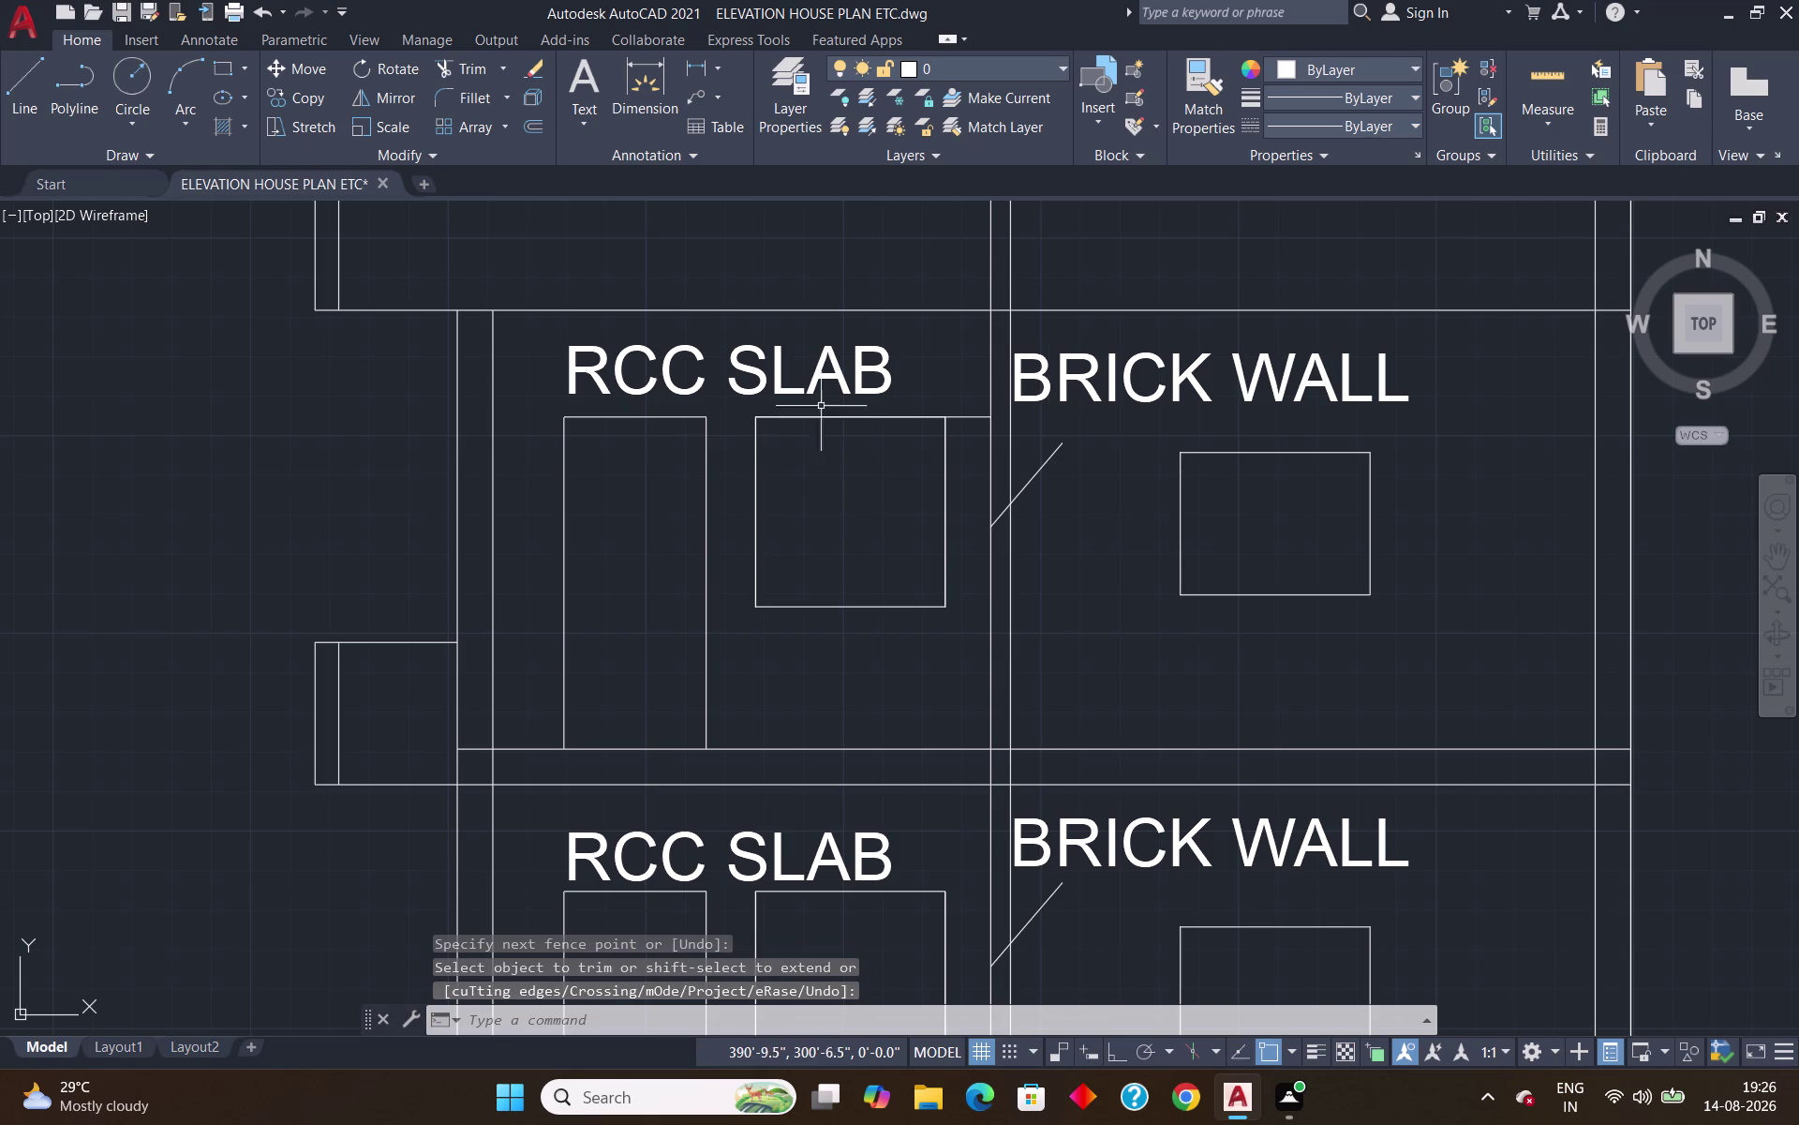
Delete the leftover top line segment beside the square opening.
click(978, 416)
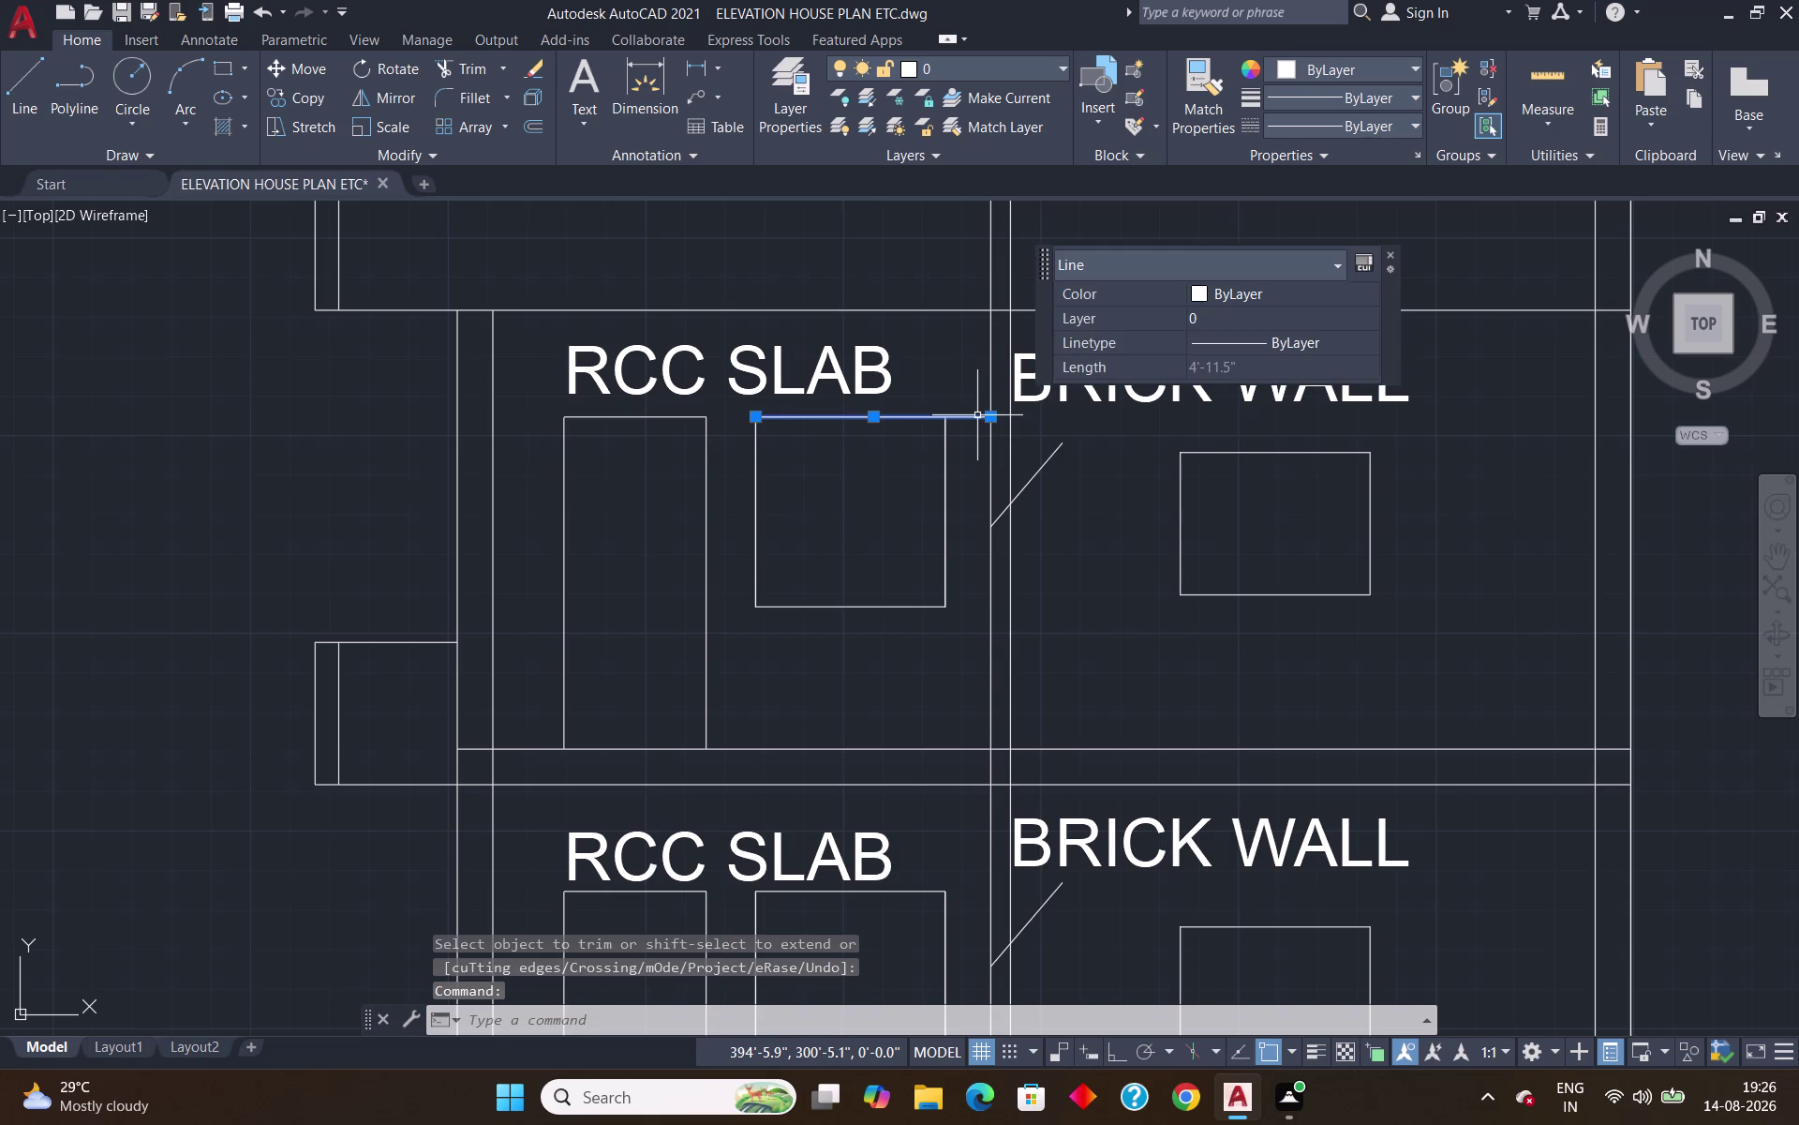
key(Delete)
scroll(down, 3)
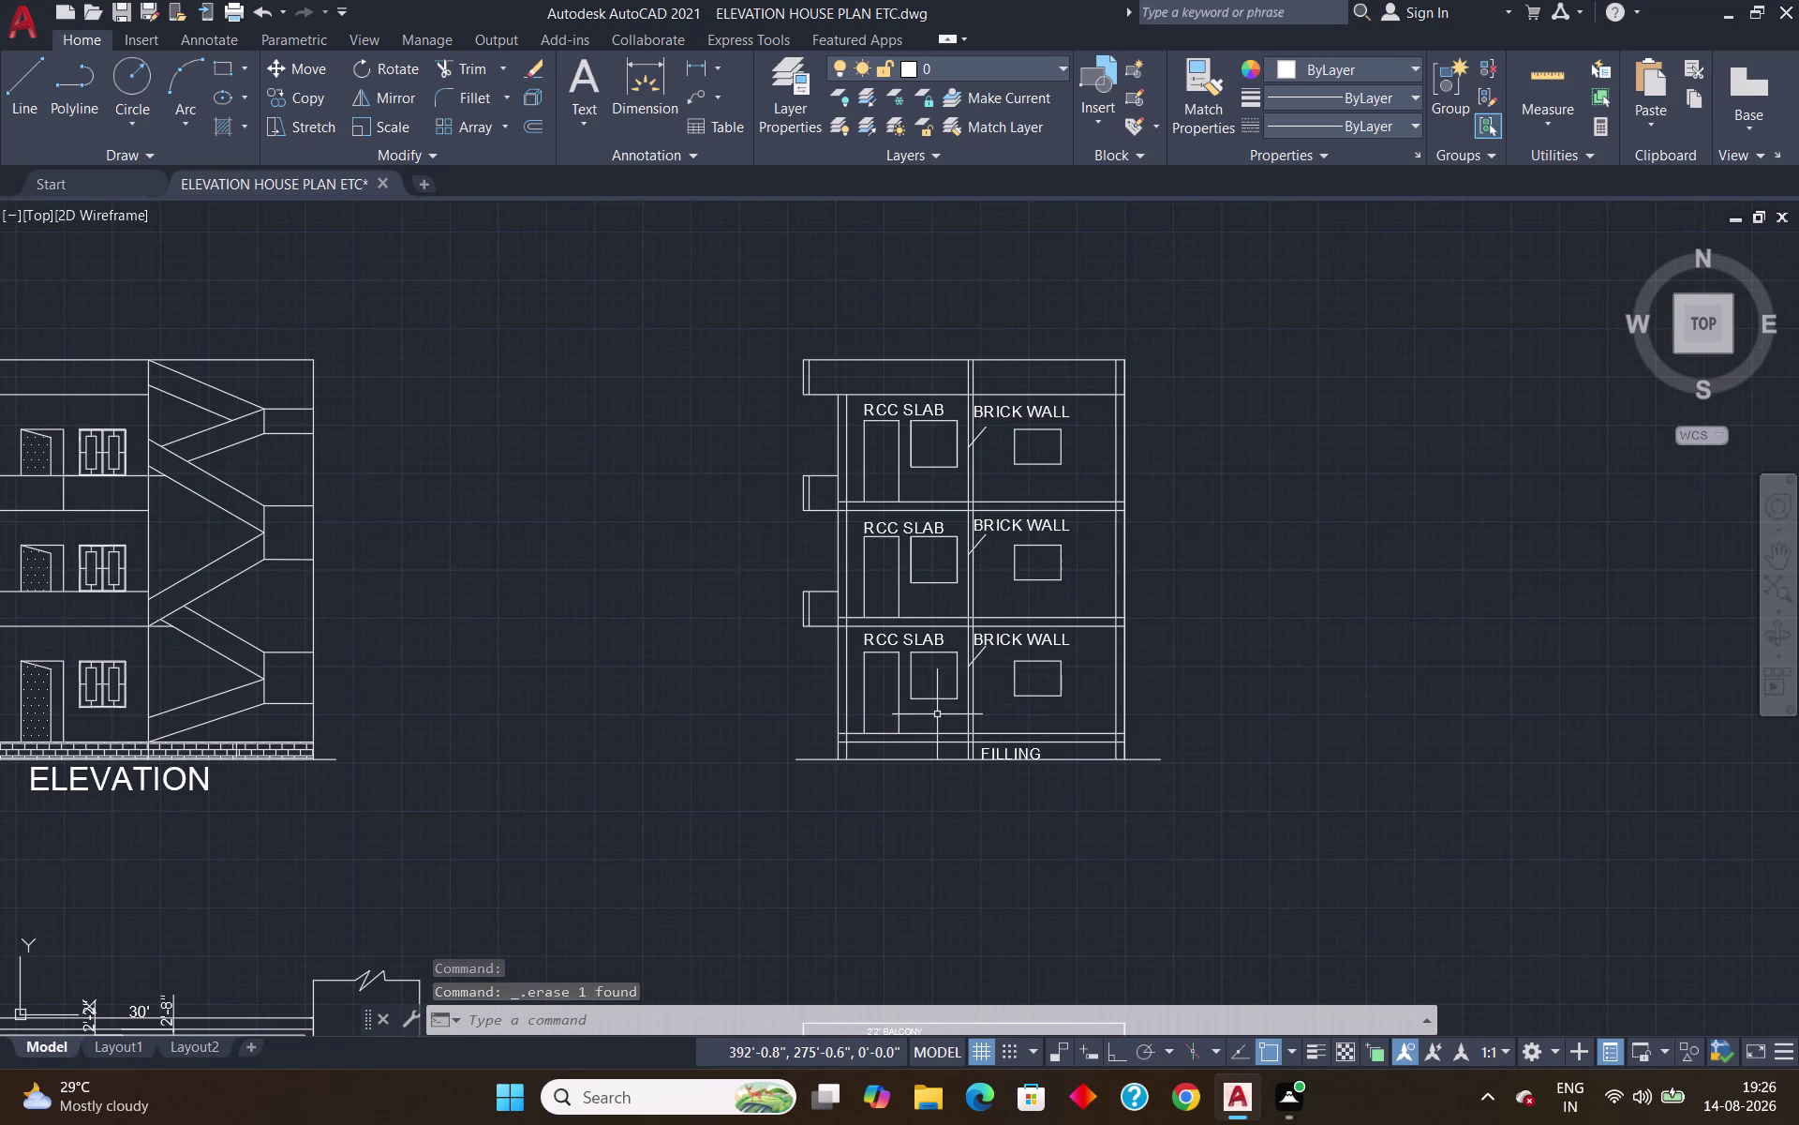
Extend a ledge line on the left side of the section.
scroll(up, 3)
scroll(up, 3)
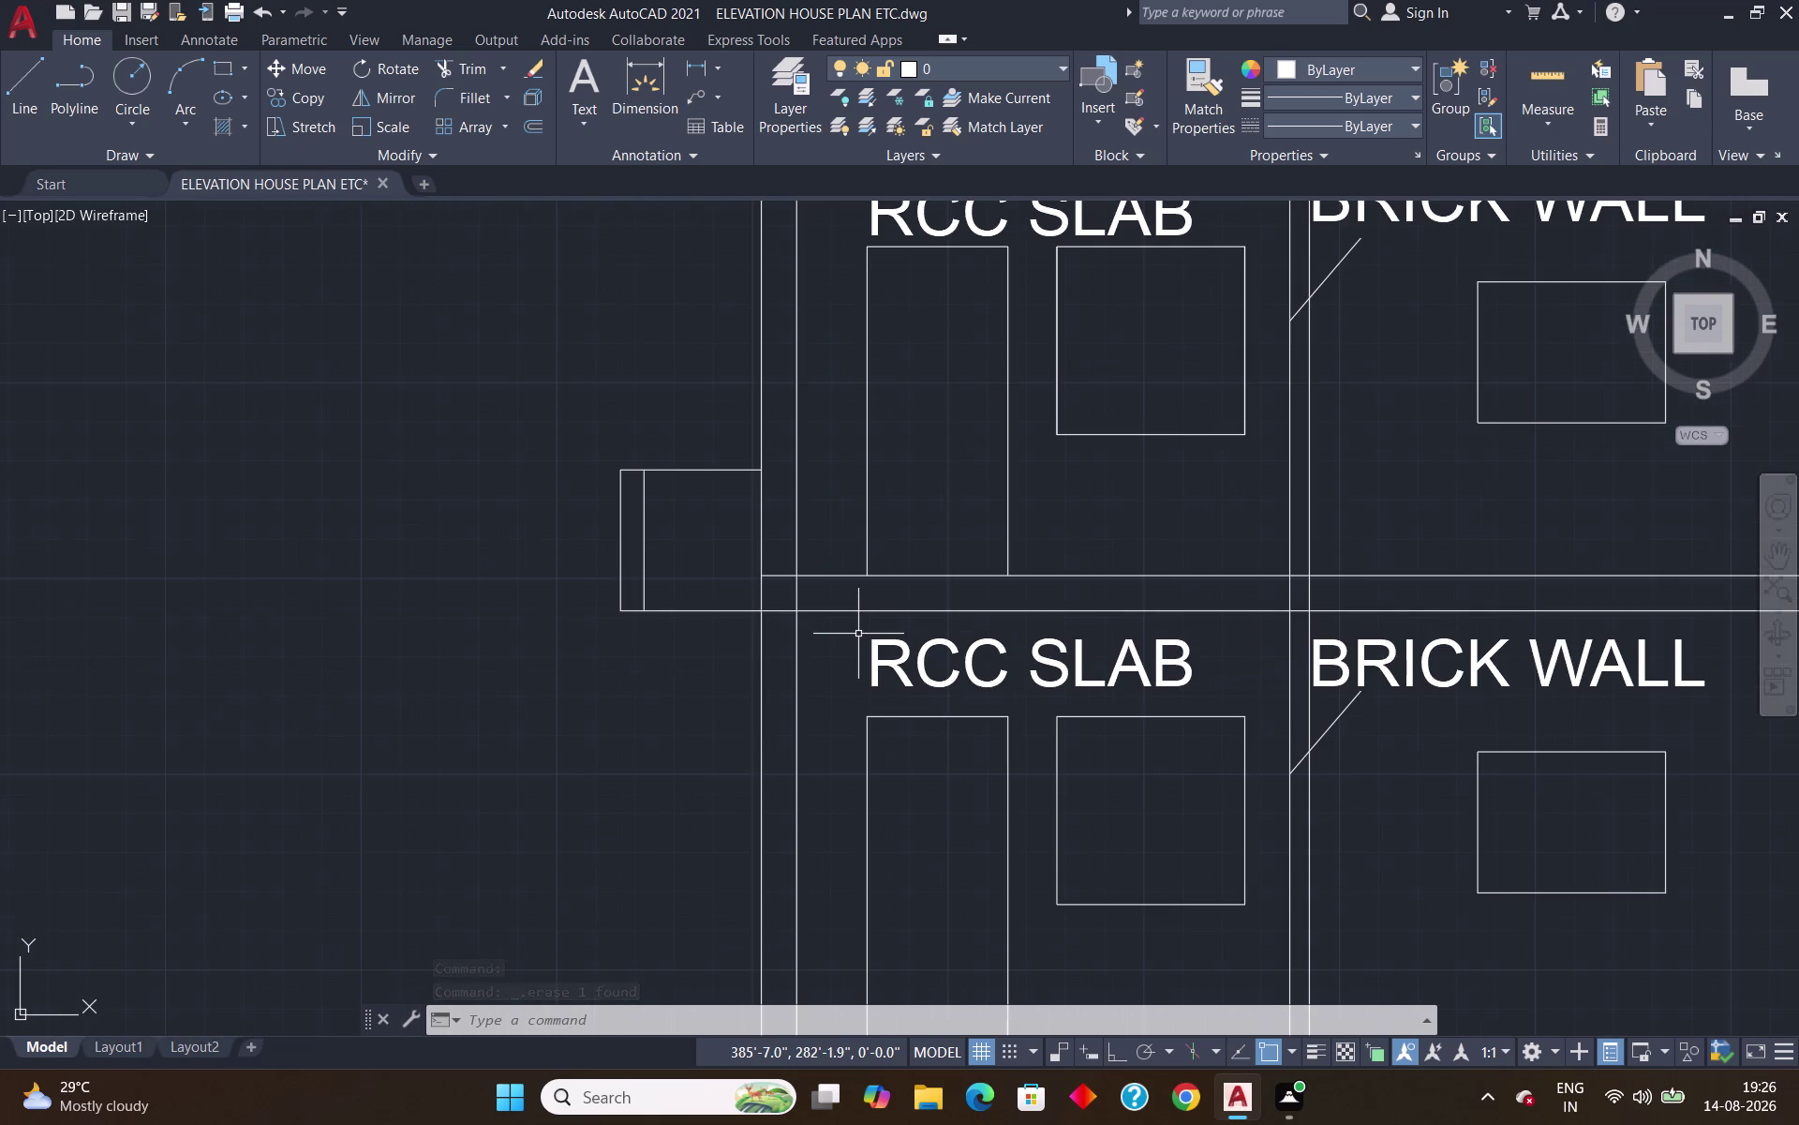
text(EX)
key(Return)
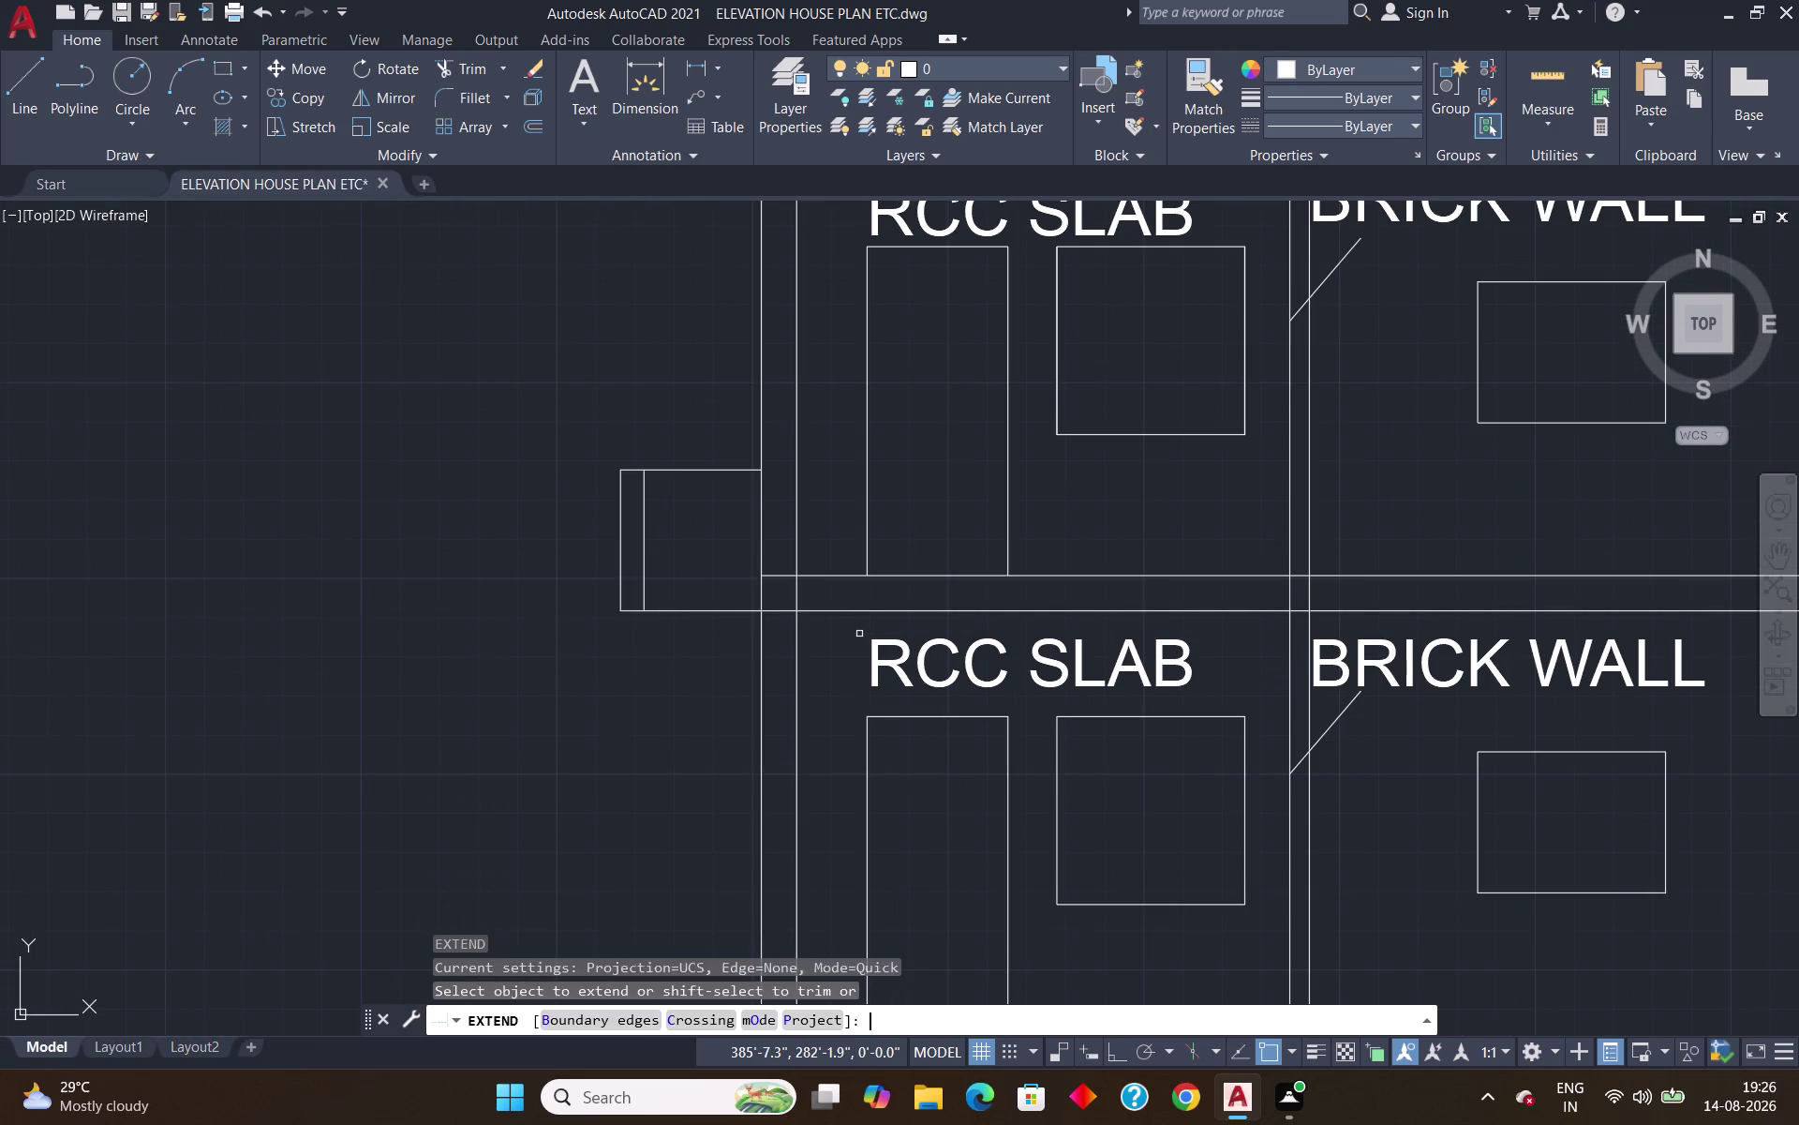
click(818, 573)
scroll(down, 3)
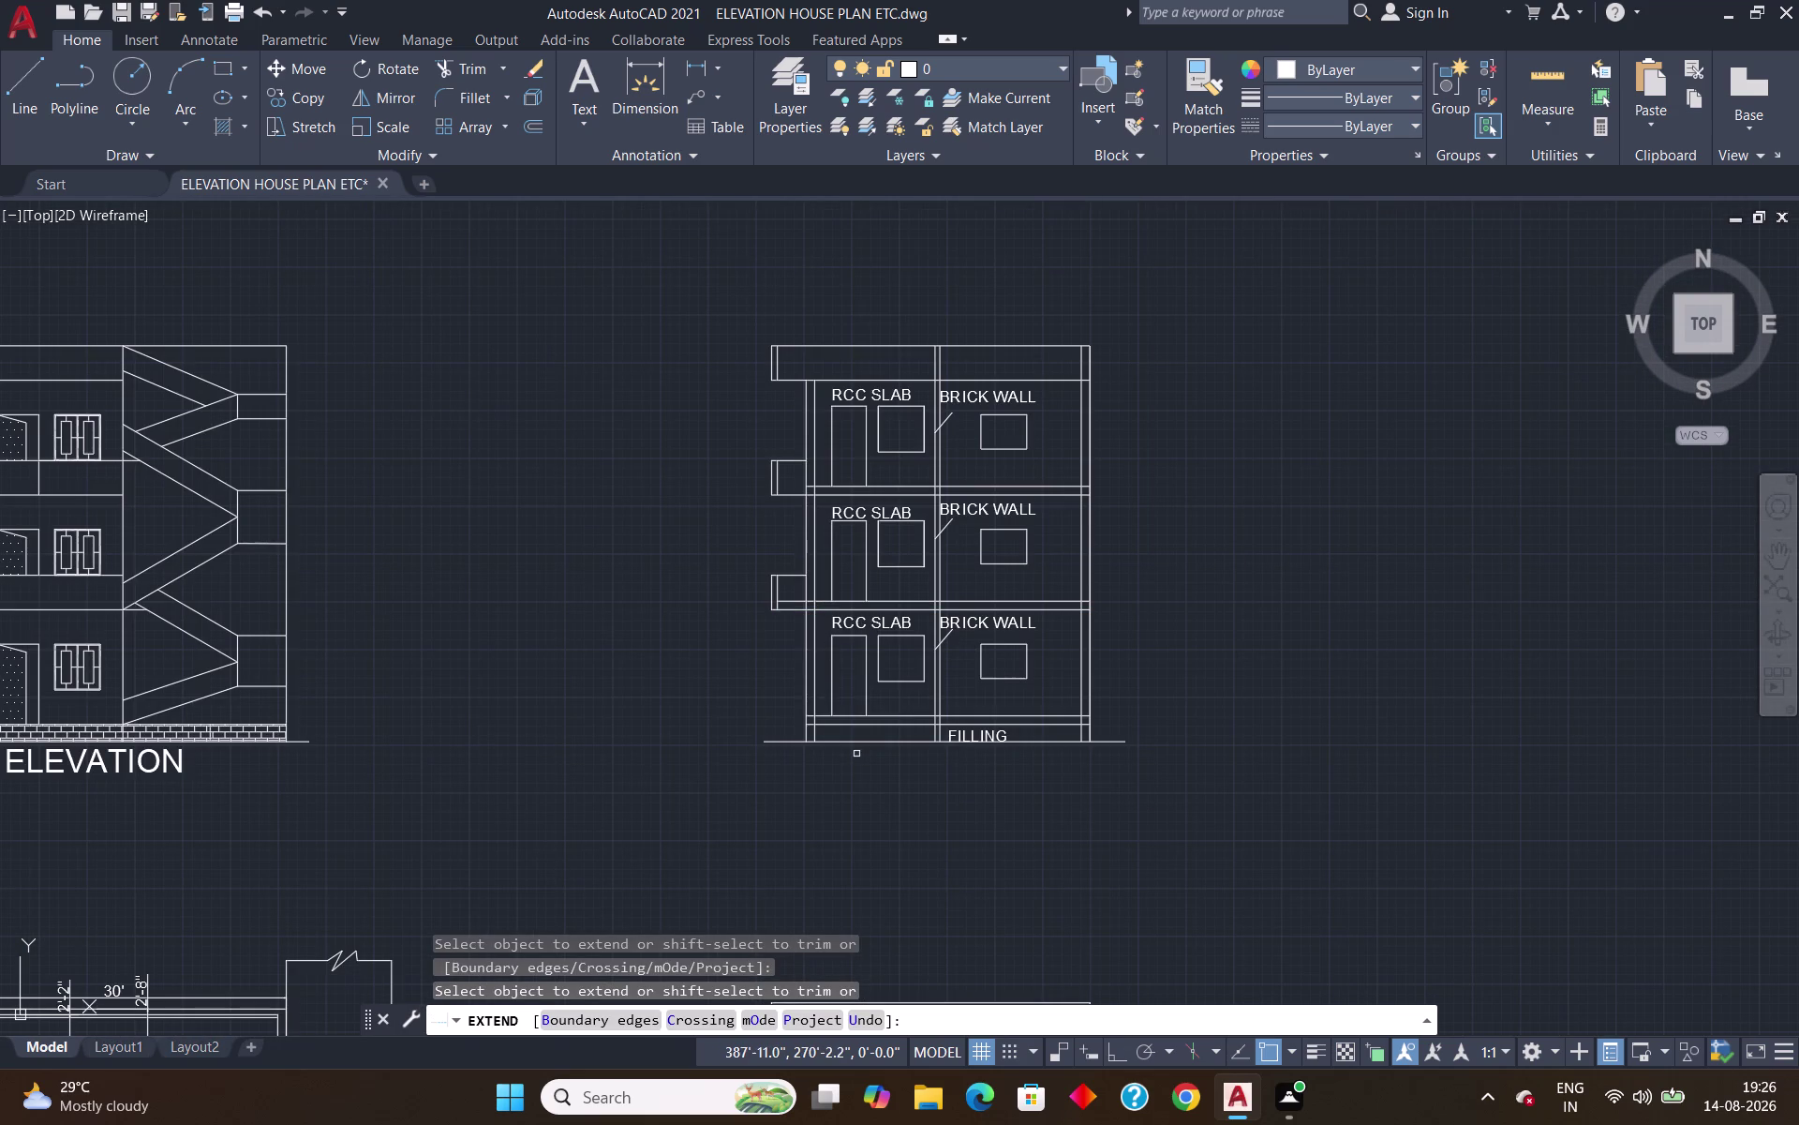
click(828, 490)
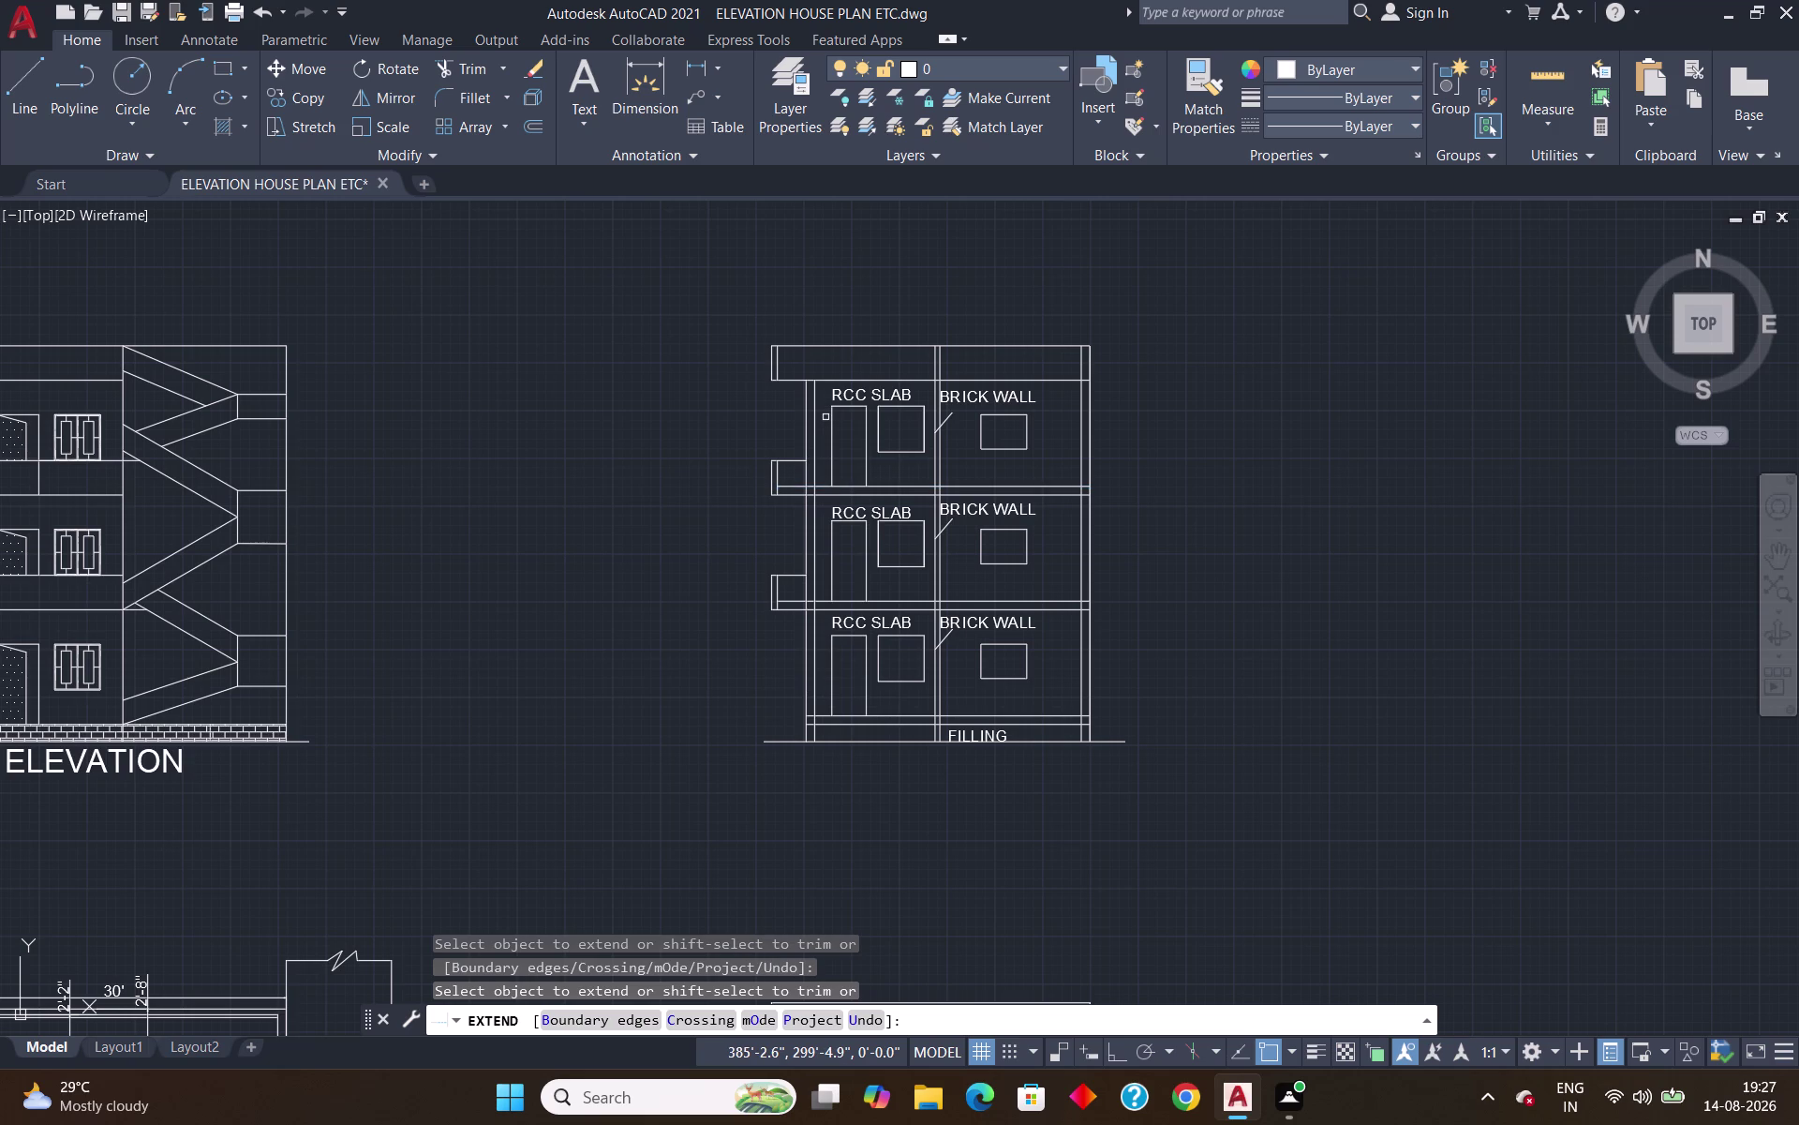
key(Return)
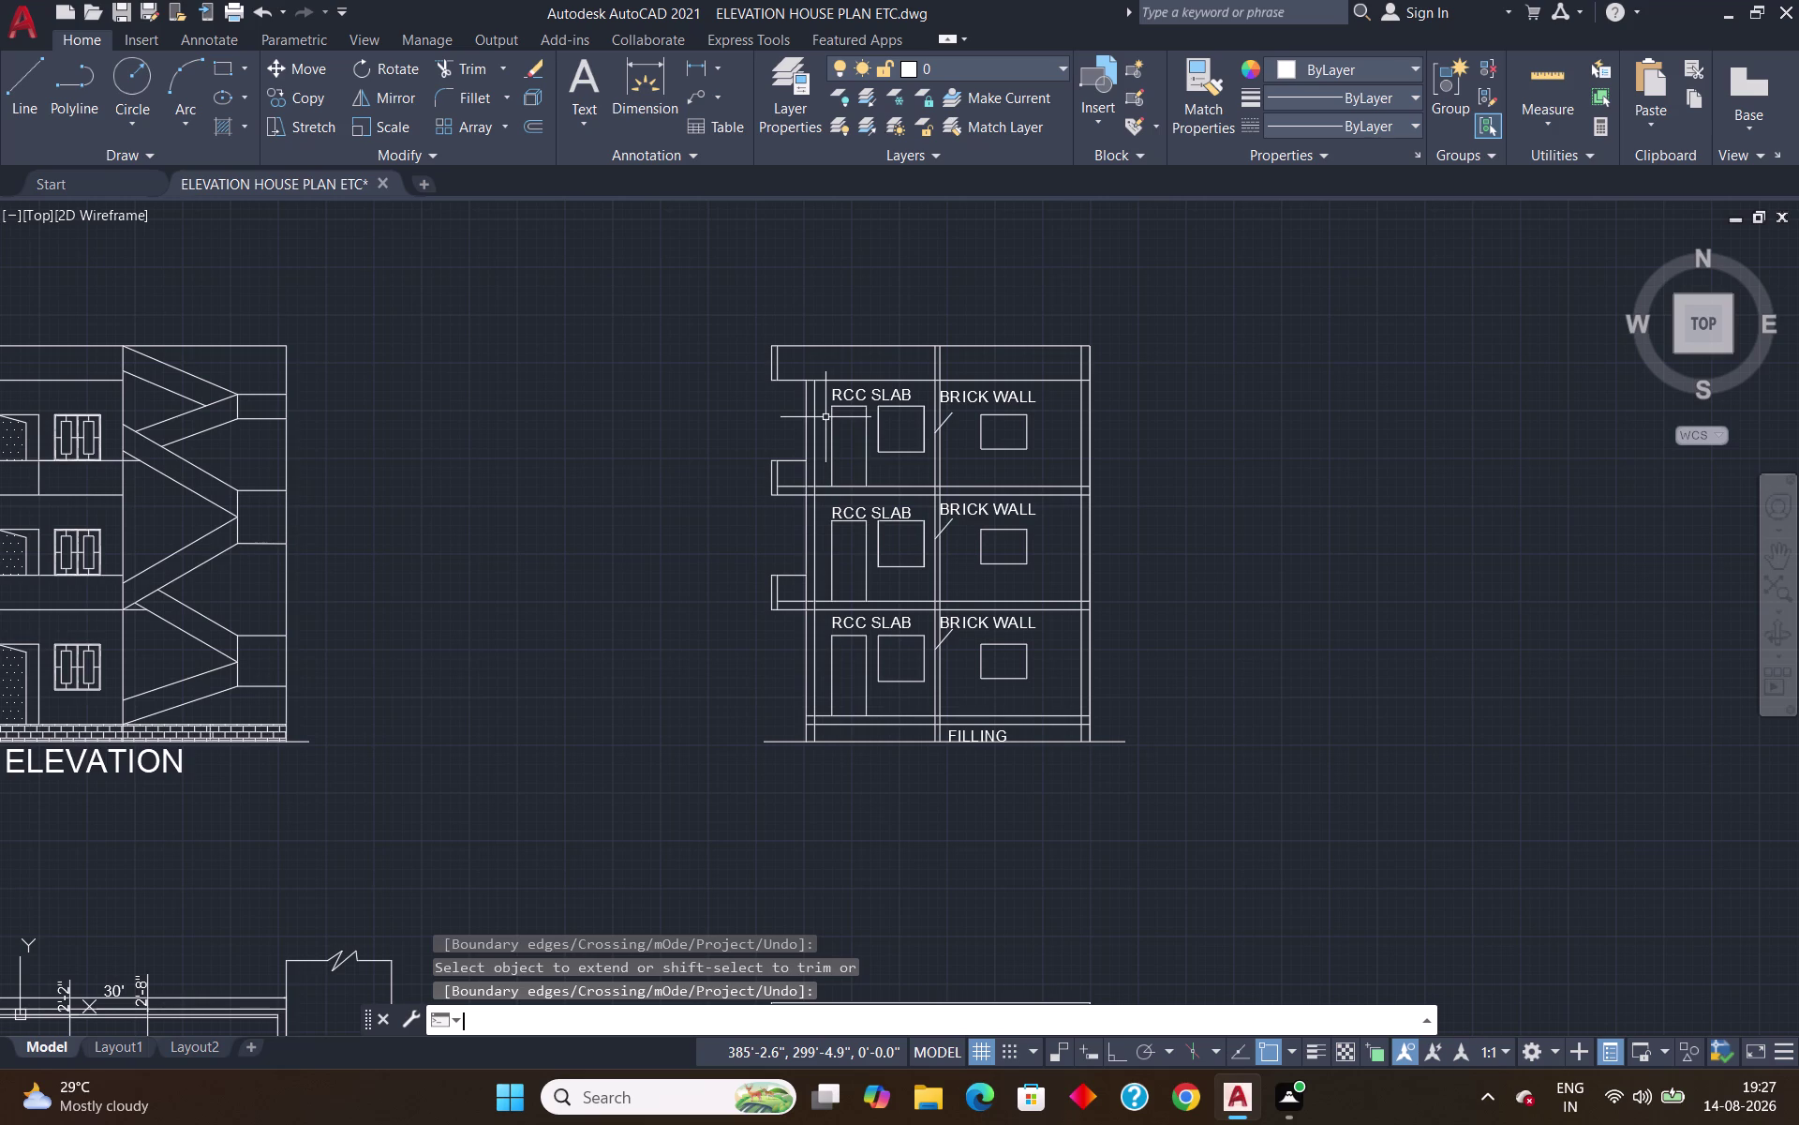
Erase the stray vertical line inside the left ledge.
scroll(up, 3)
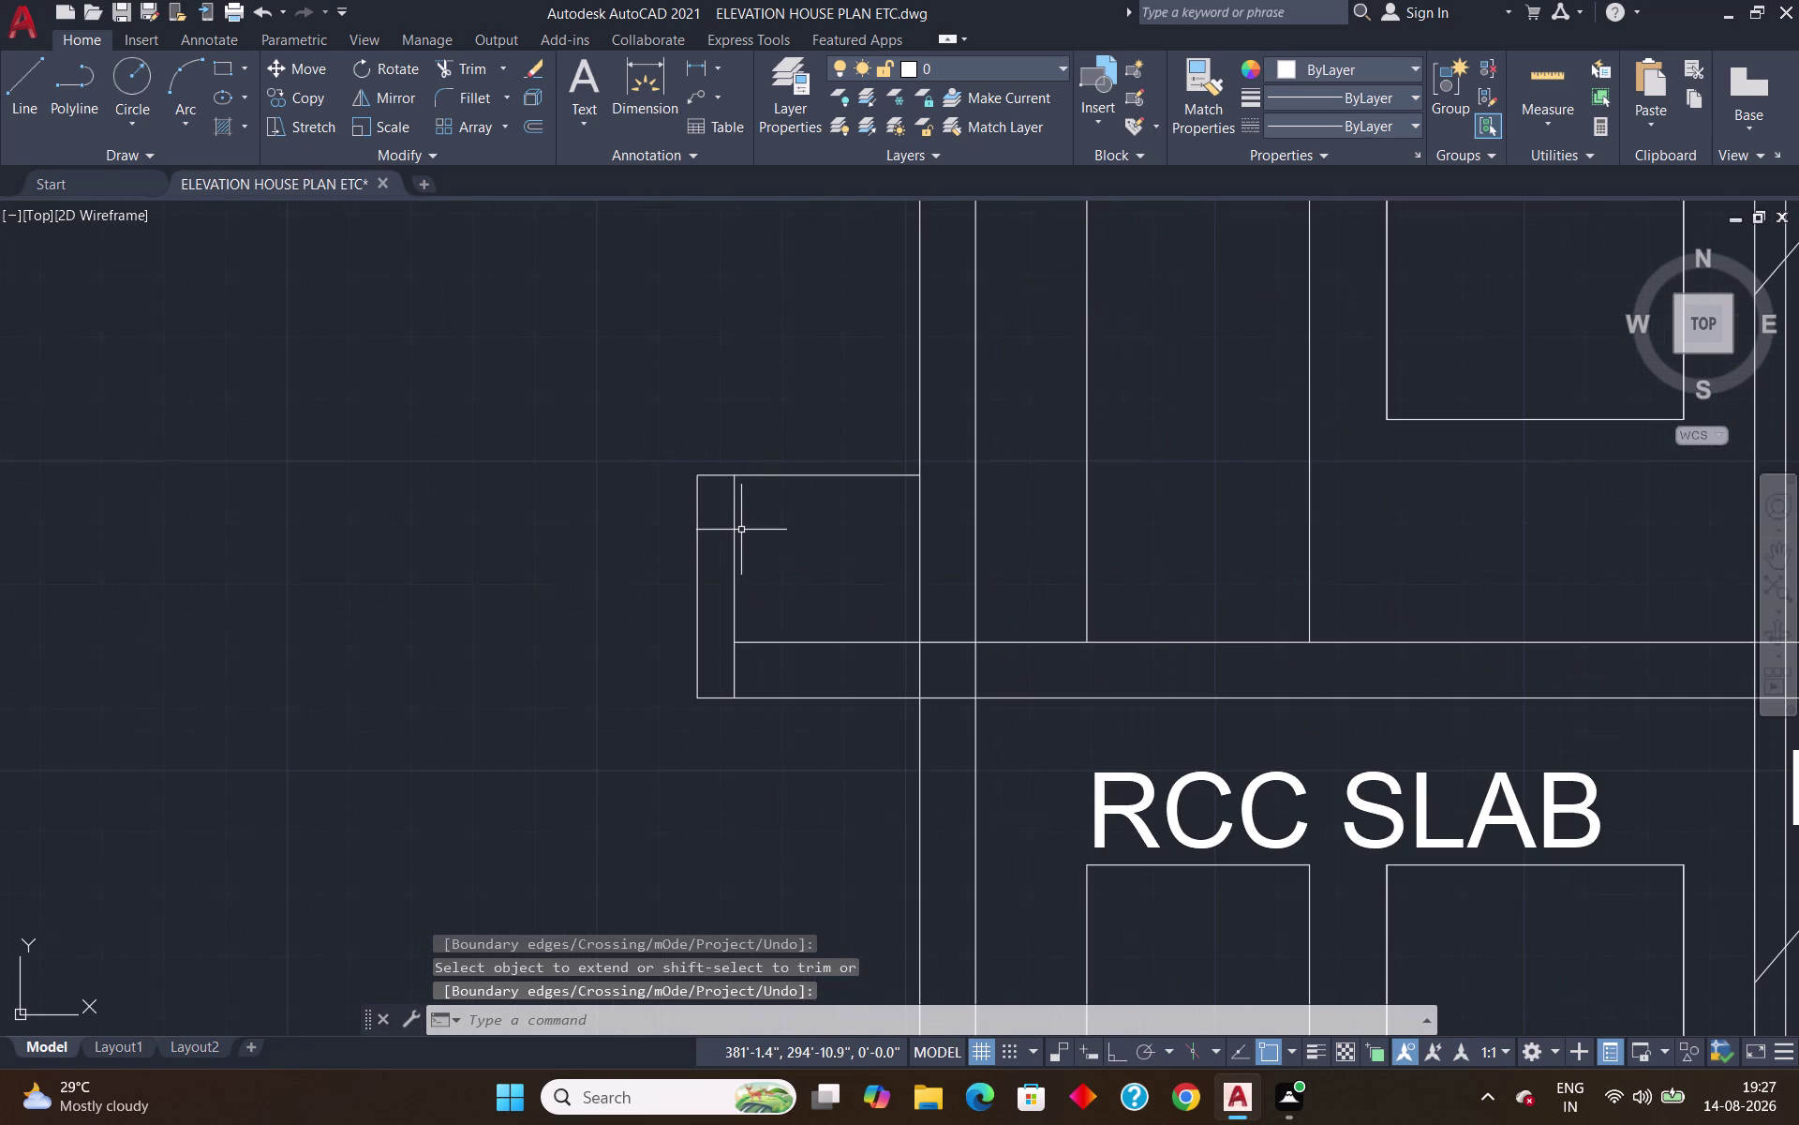
click(734, 536)
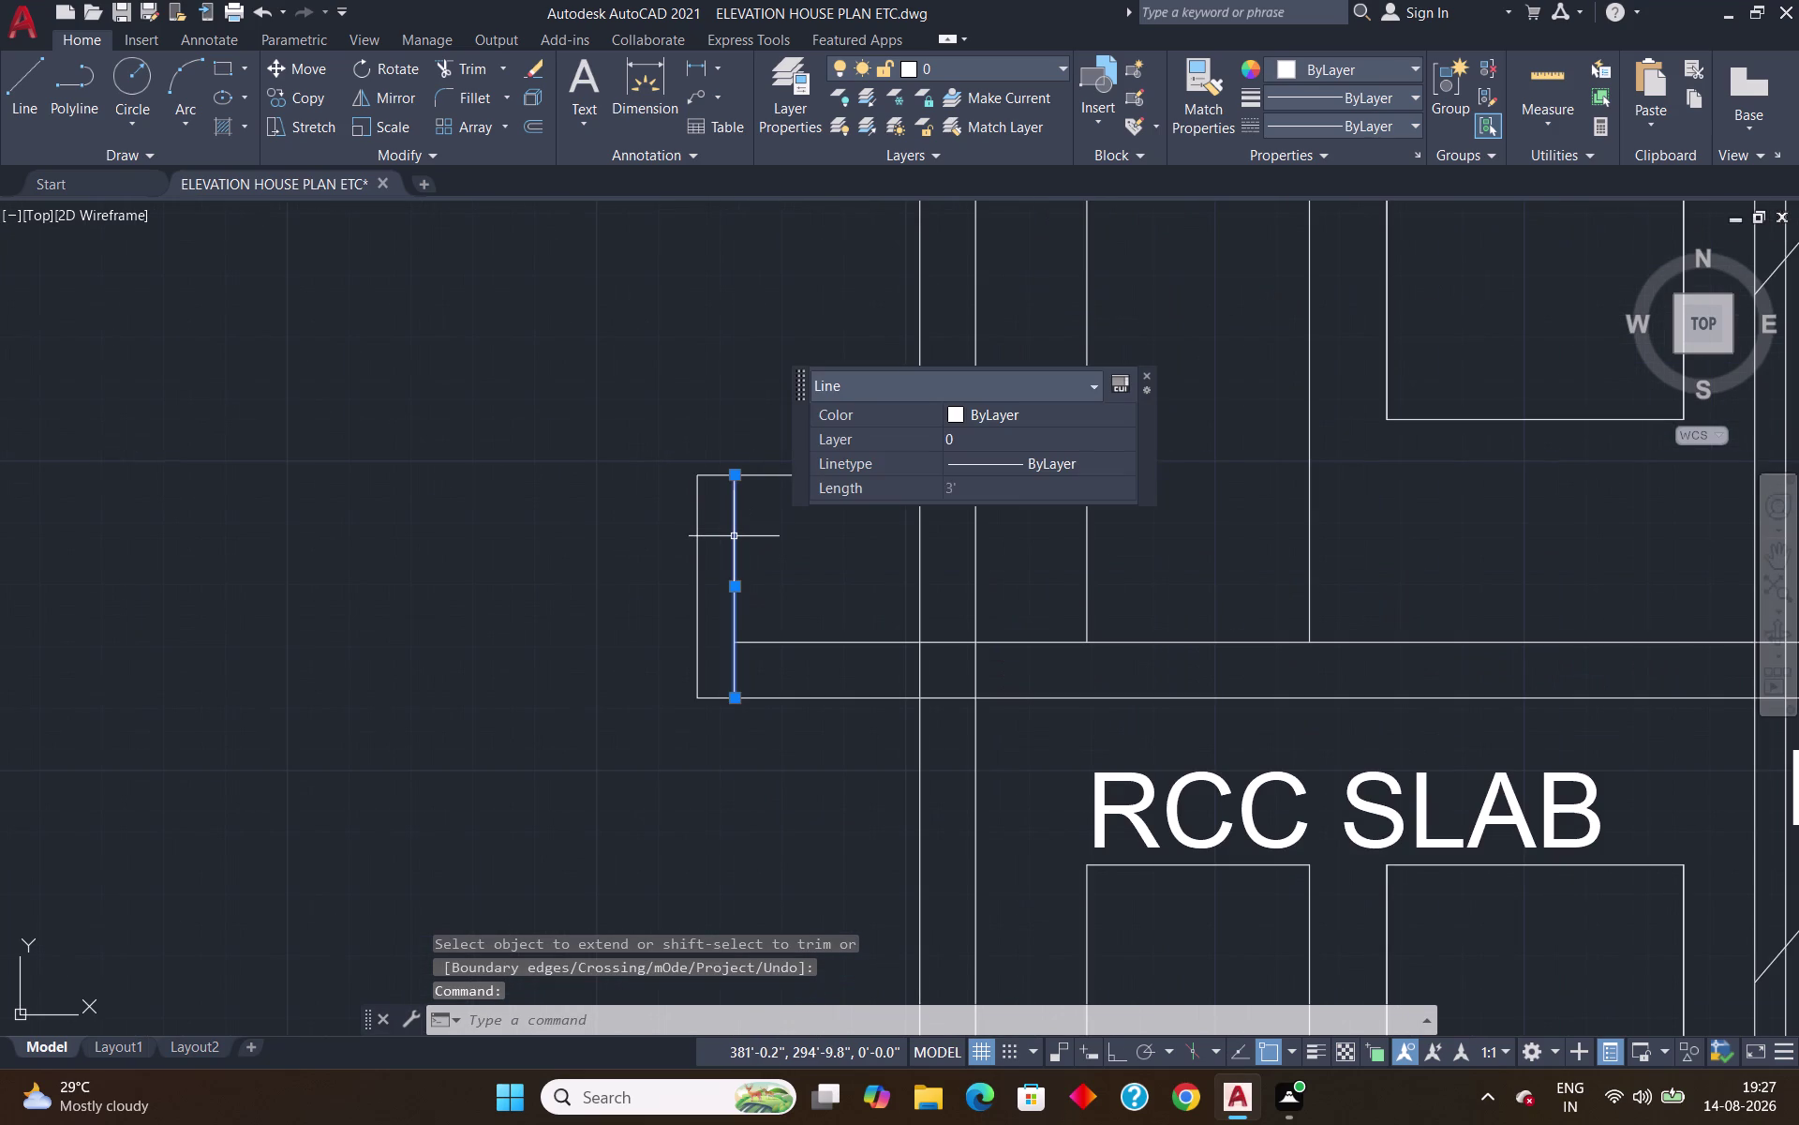
key(Delete)
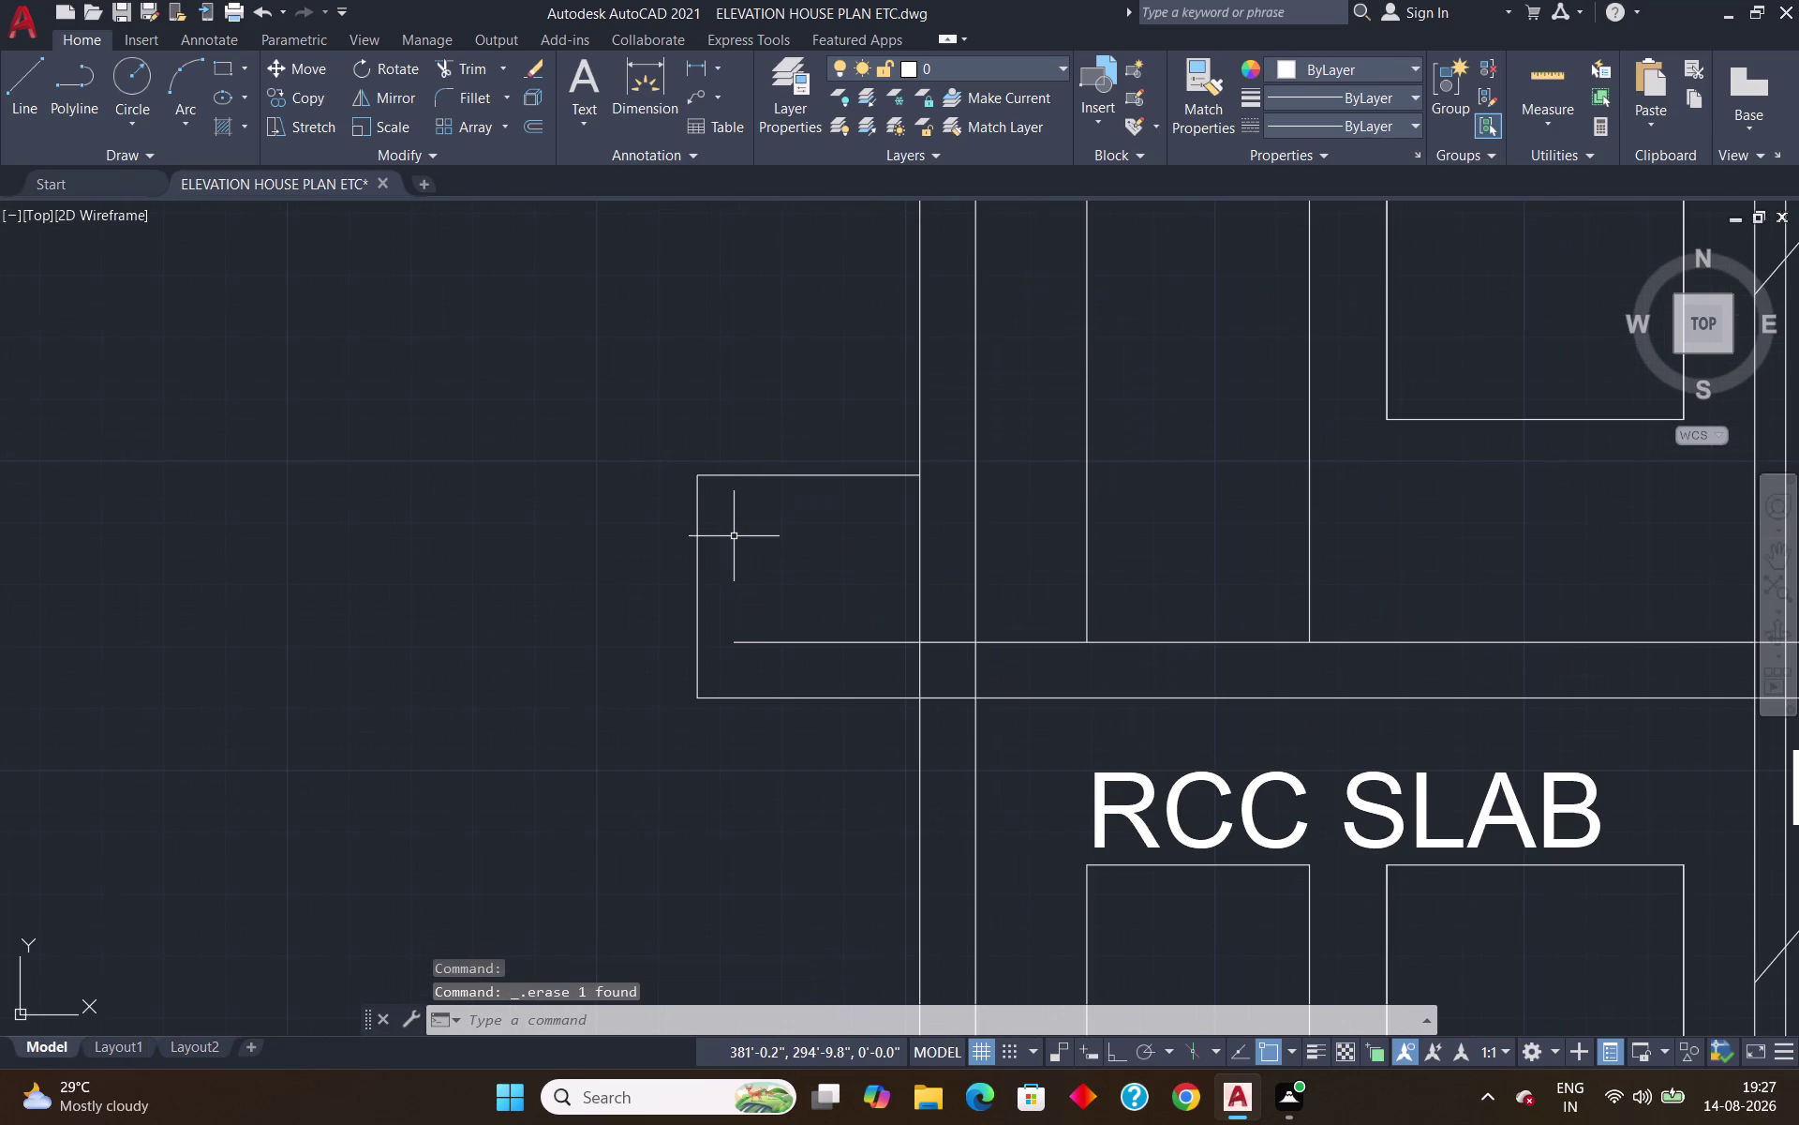
Offset the first ledge's outer edge 9 inches inward.
key(o)
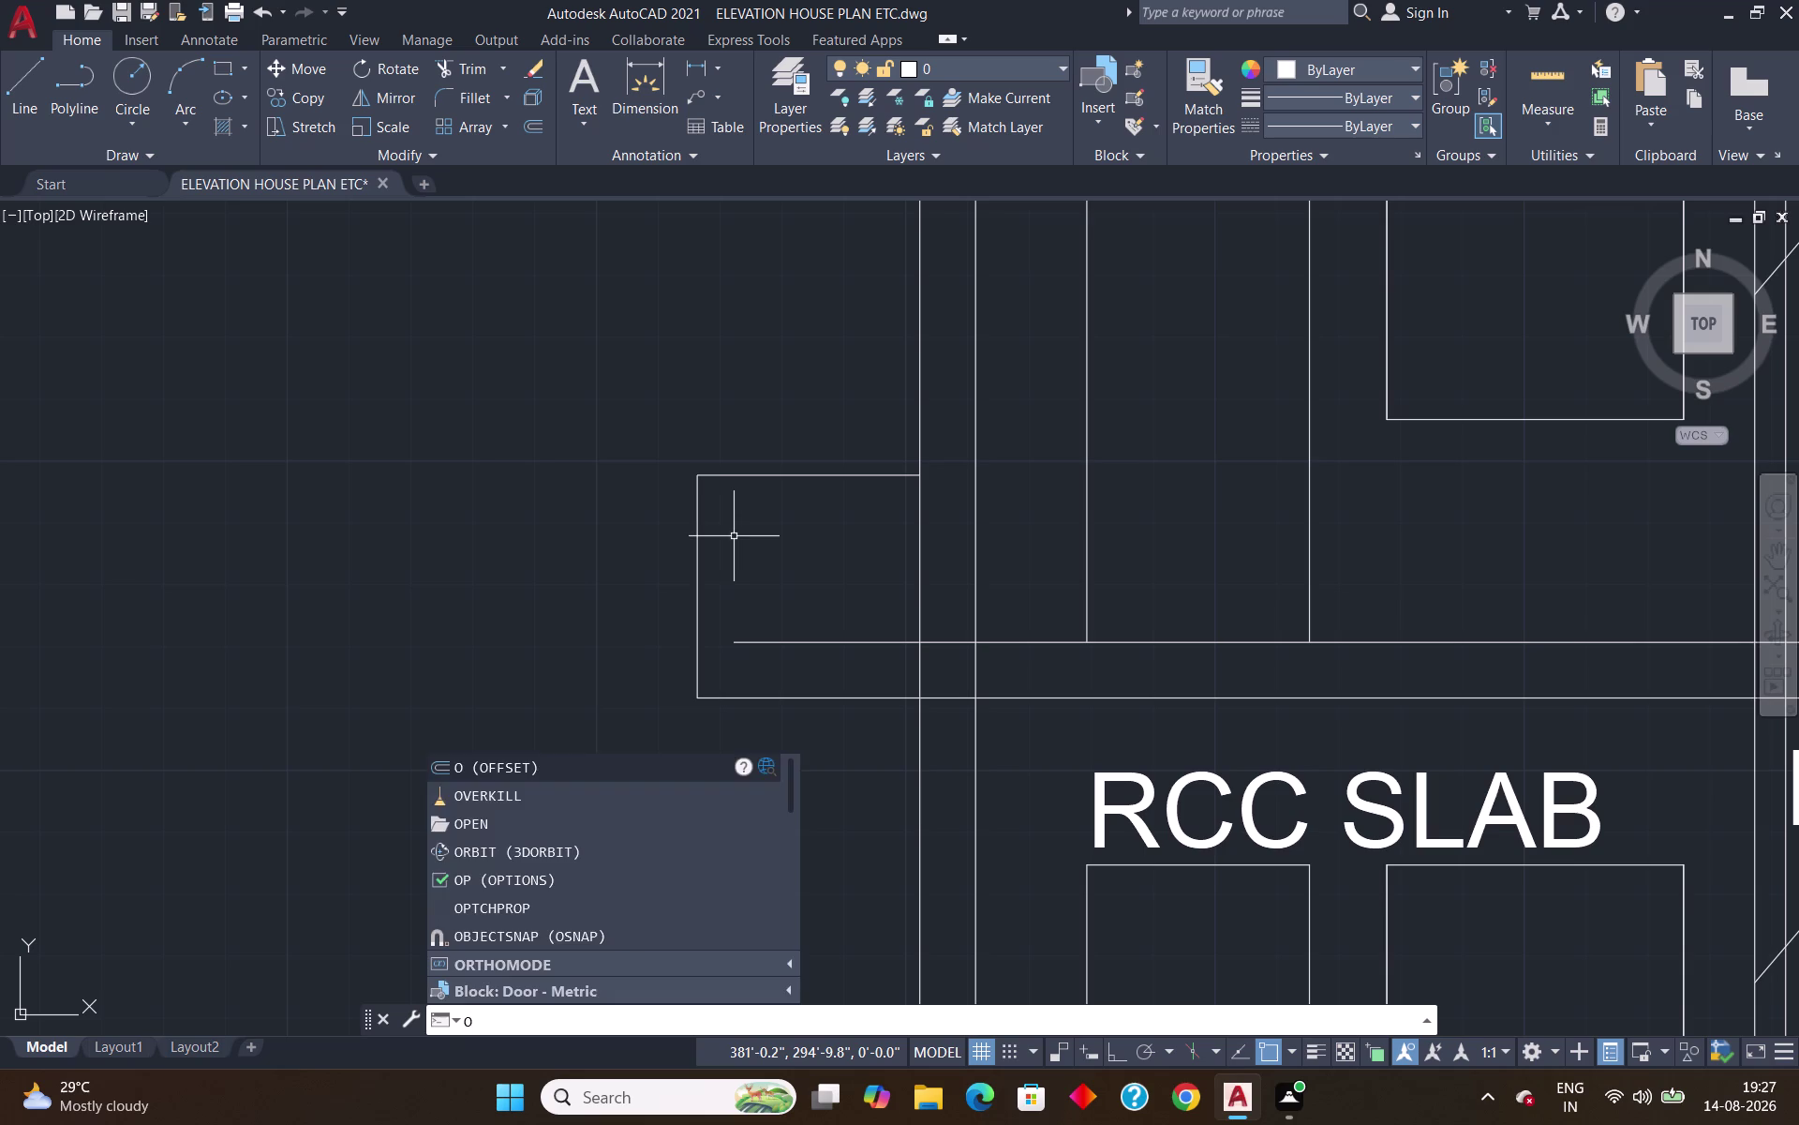
key(Return)
key(Return)
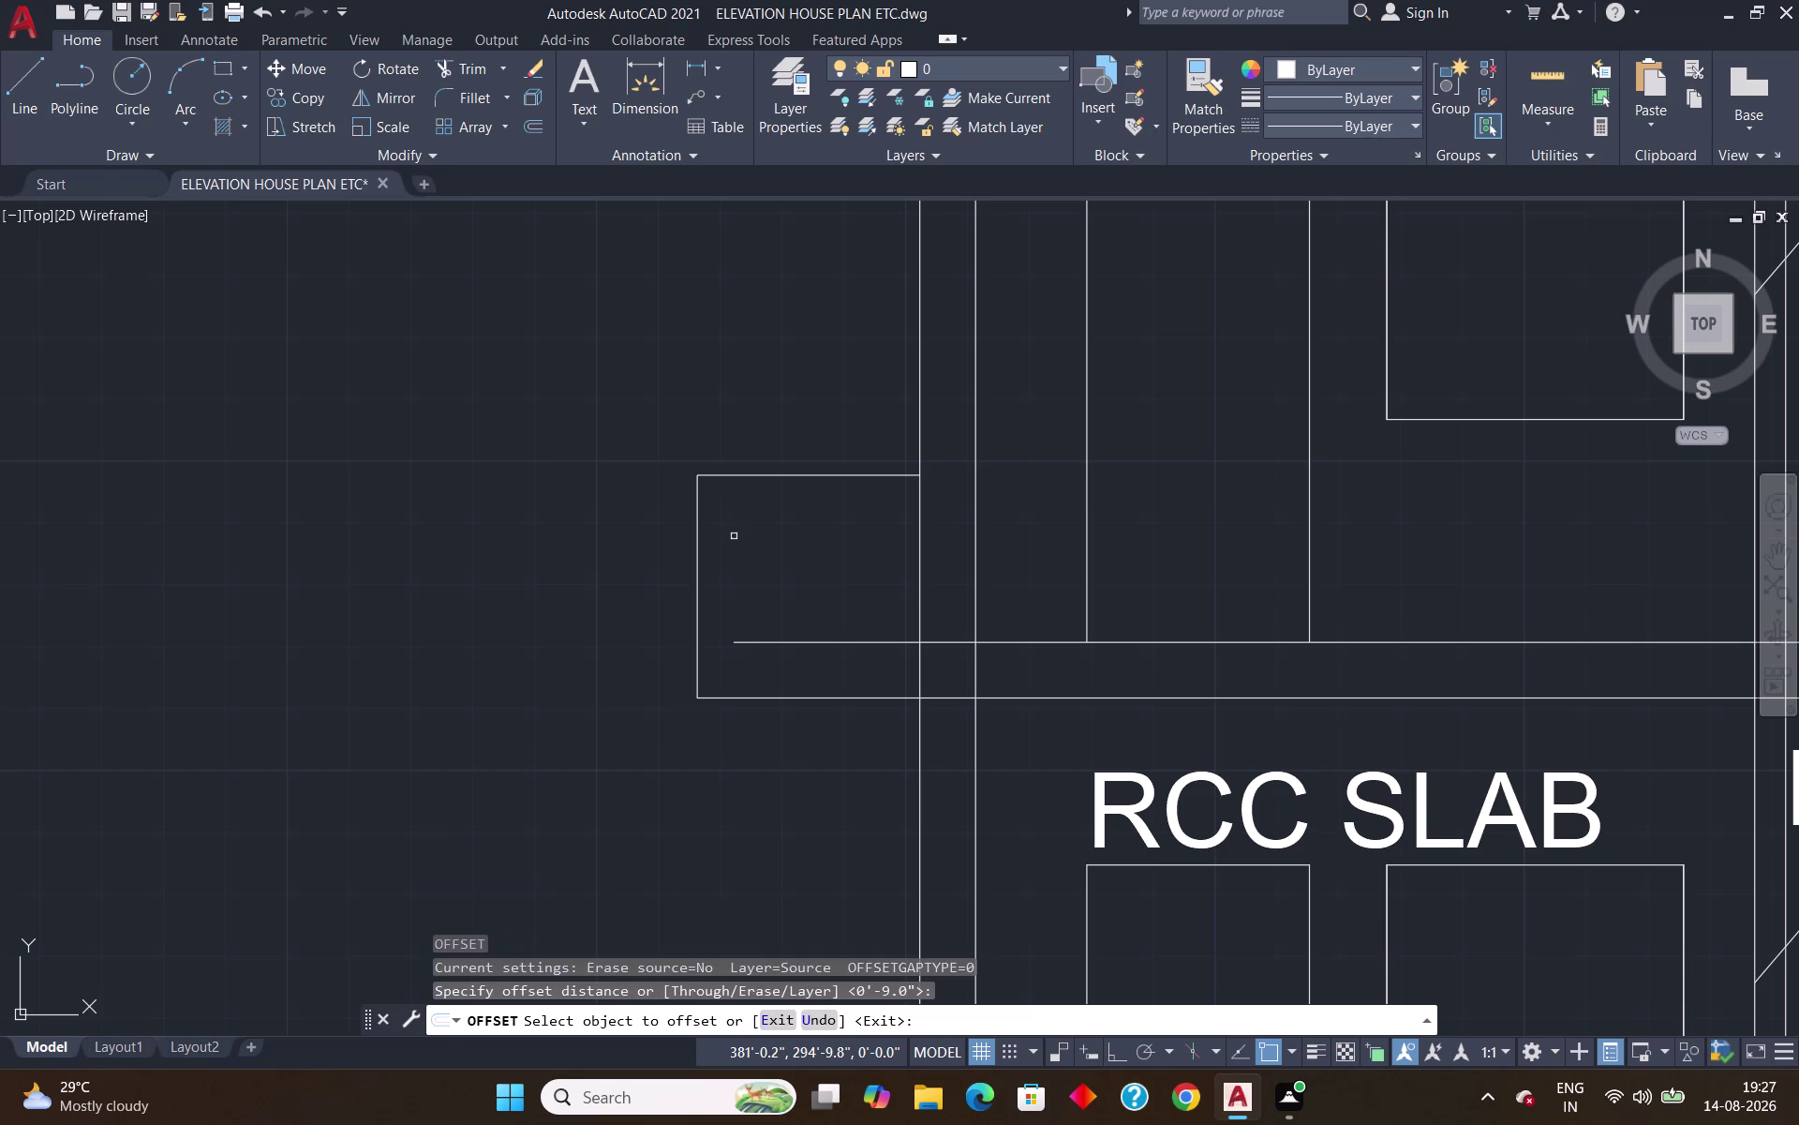
click(698, 576)
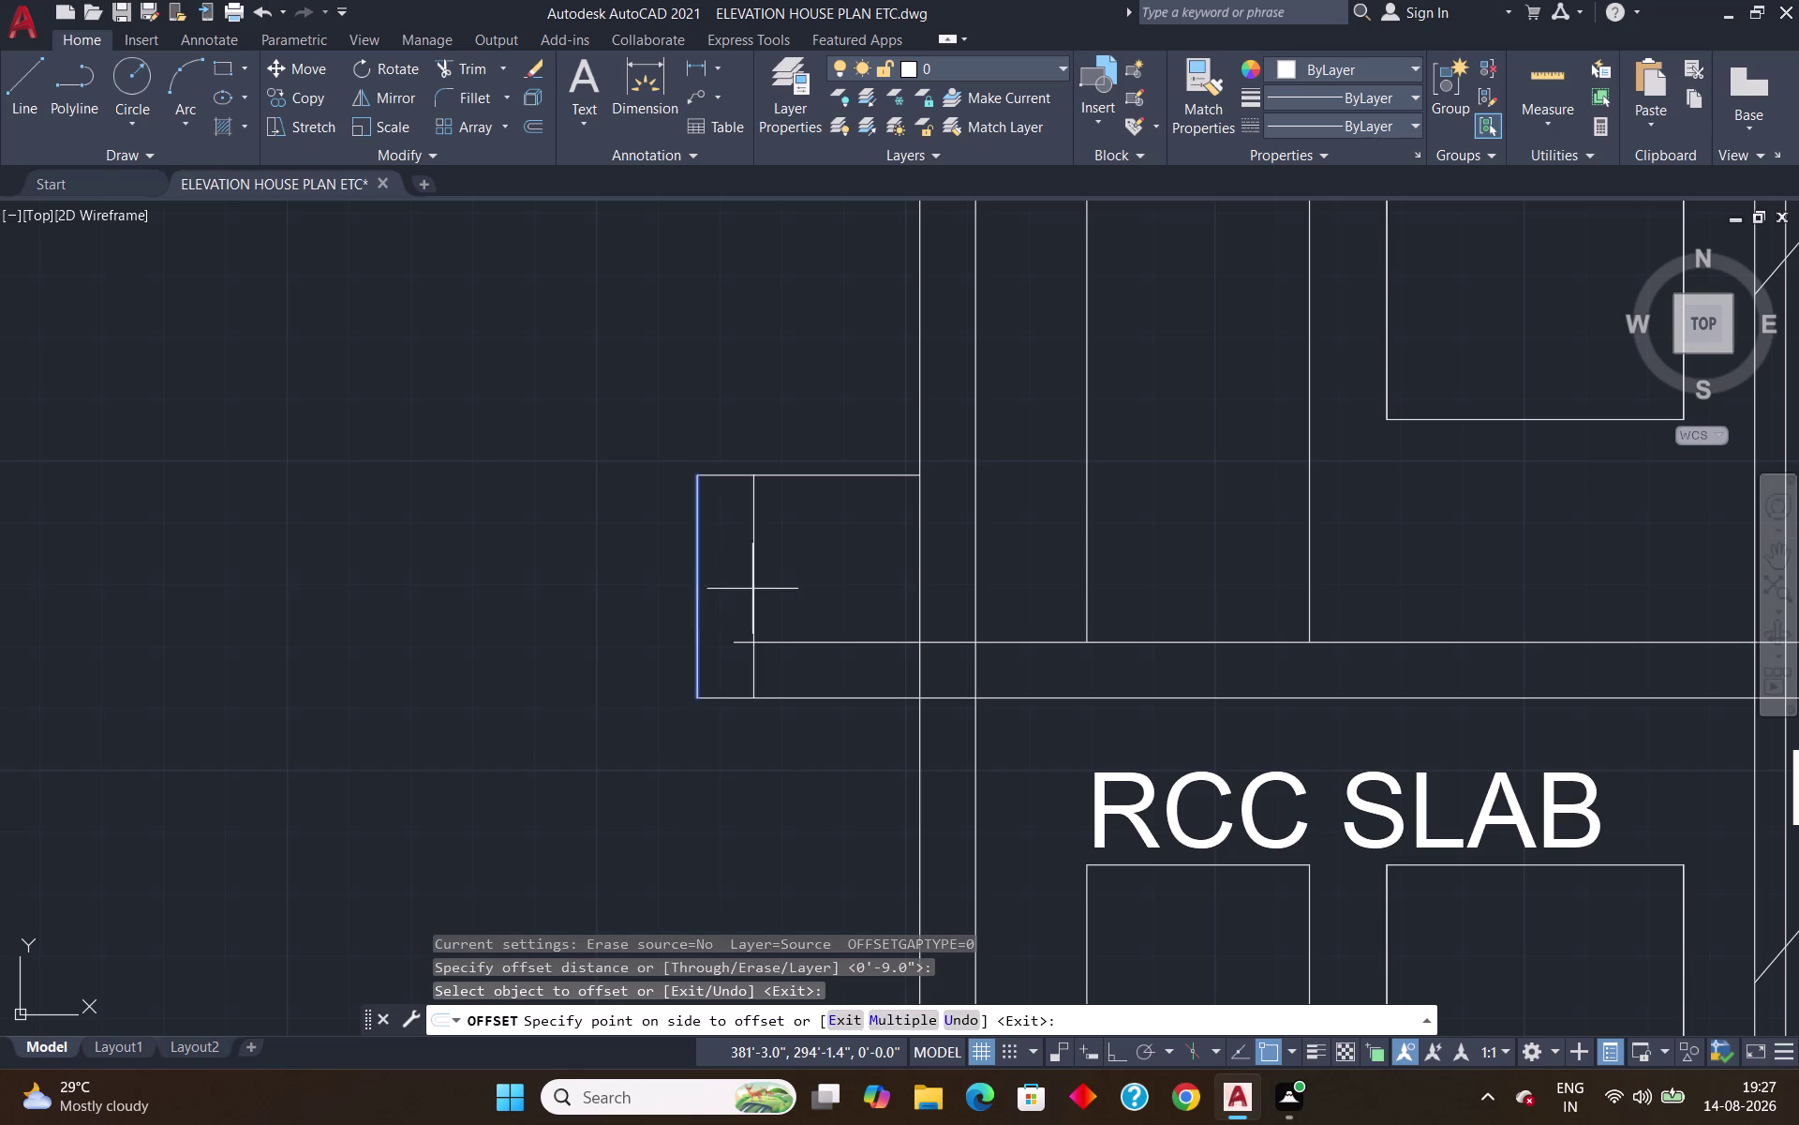
click(781, 590)
scroll(down, 3)
scroll(up, 3)
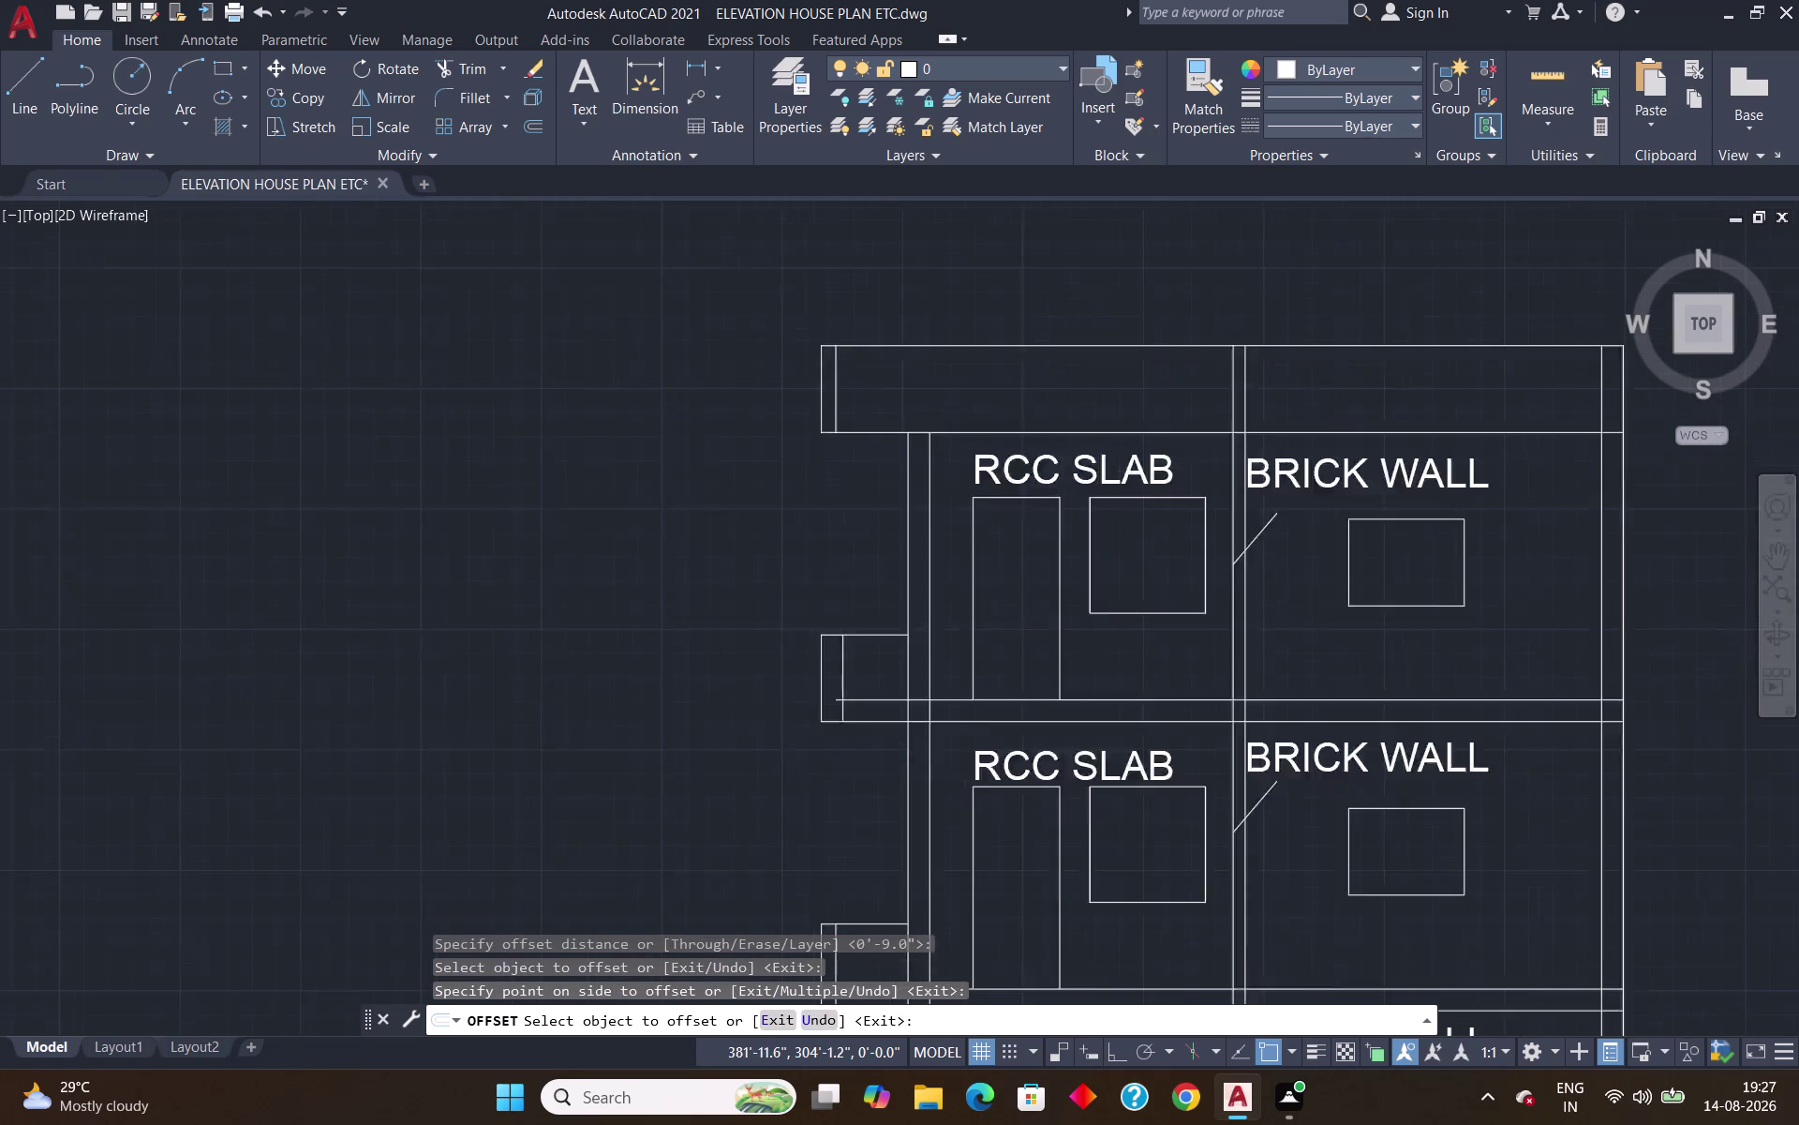
scroll(up, 3)
Offset the upper and next ledges' outer edges 9 inches inward.
click(750, 408)
click(853, 425)
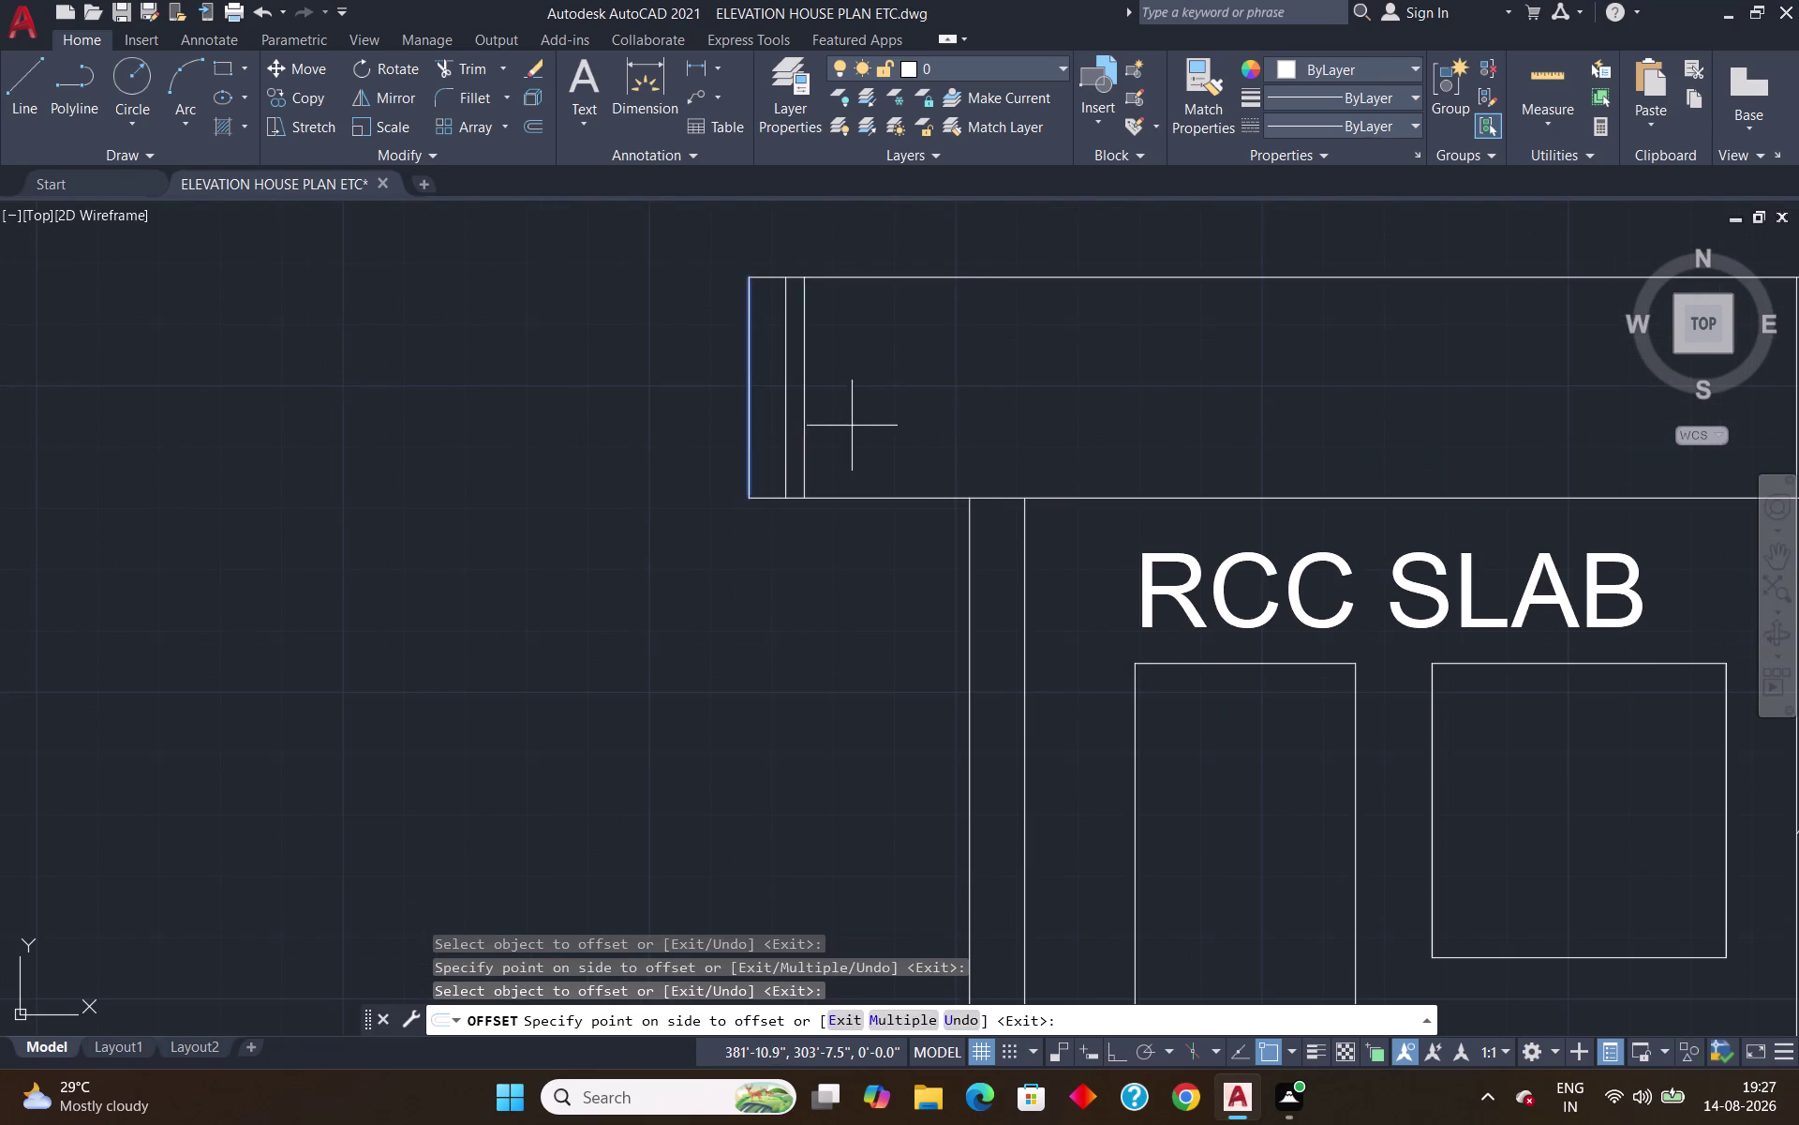
scroll(down, 3)
scroll(up, 3)
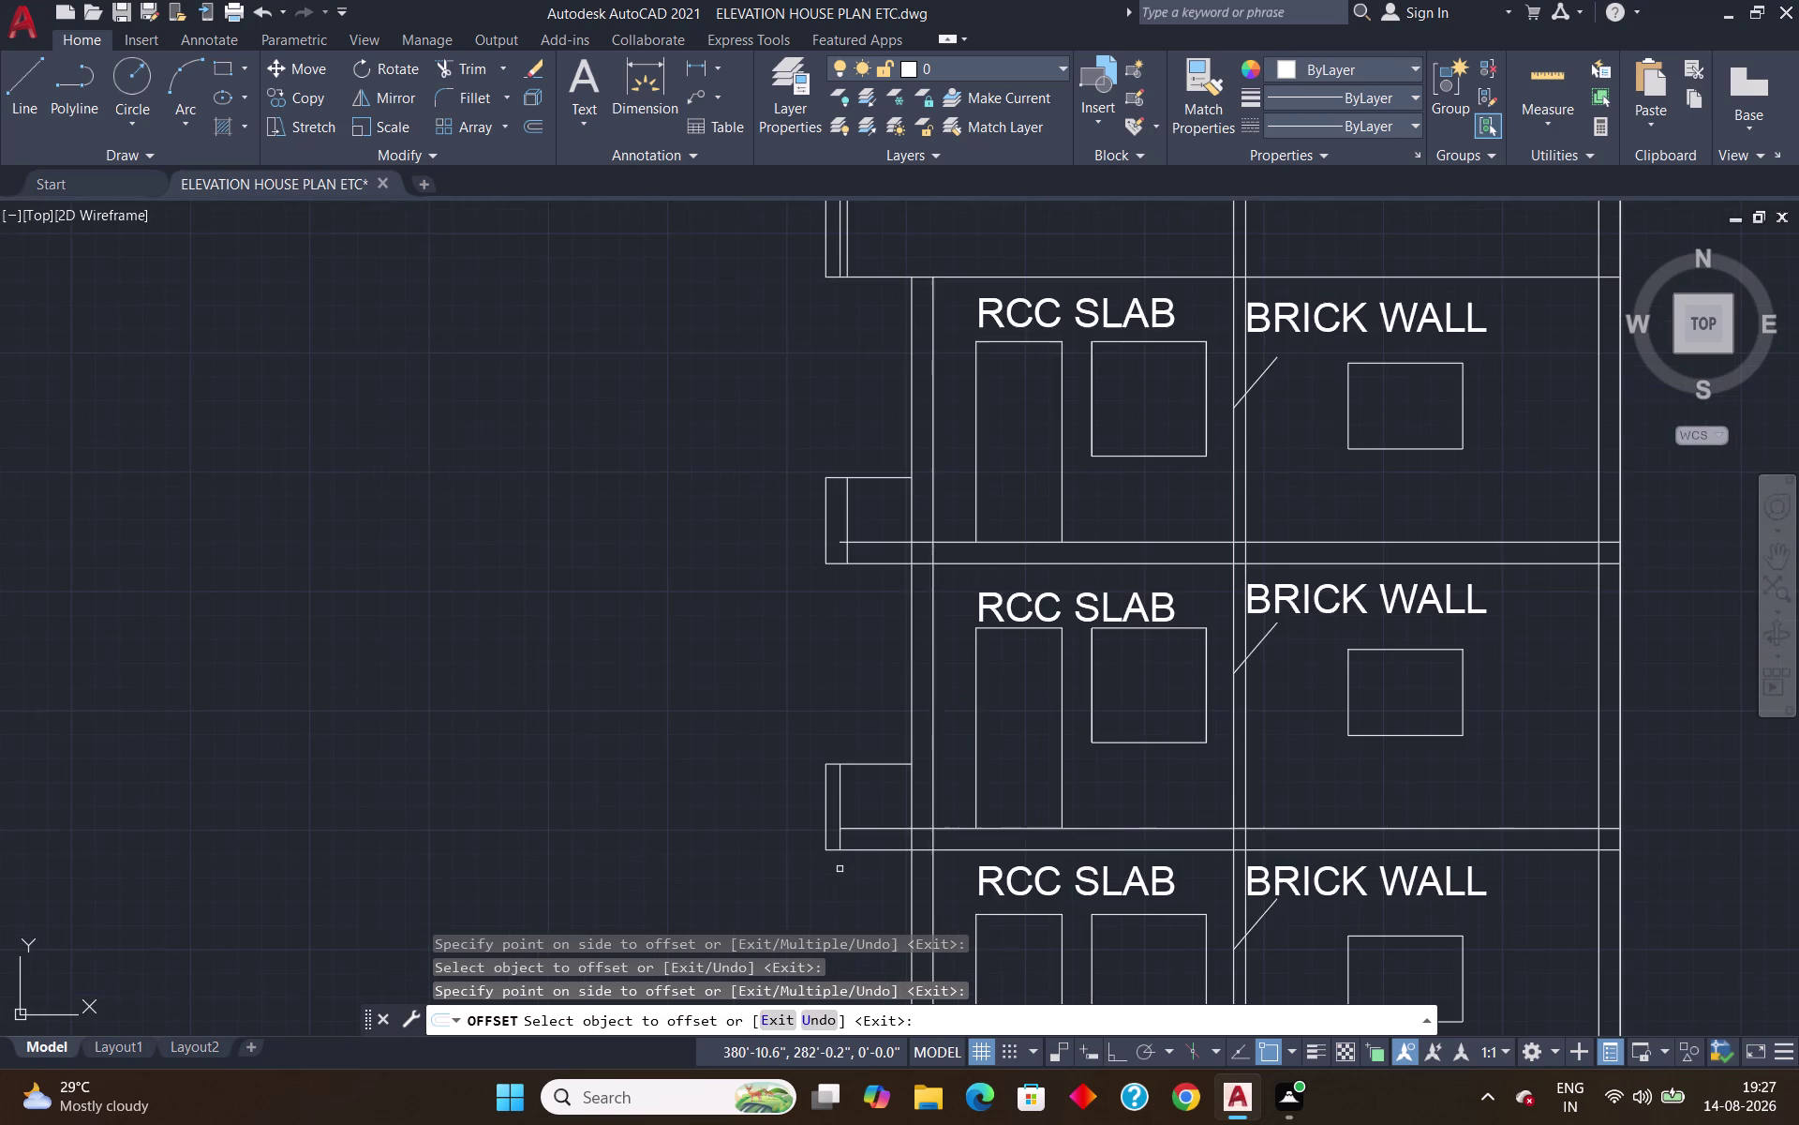
scroll(up, 3)
click(811, 809)
click(887, 821)
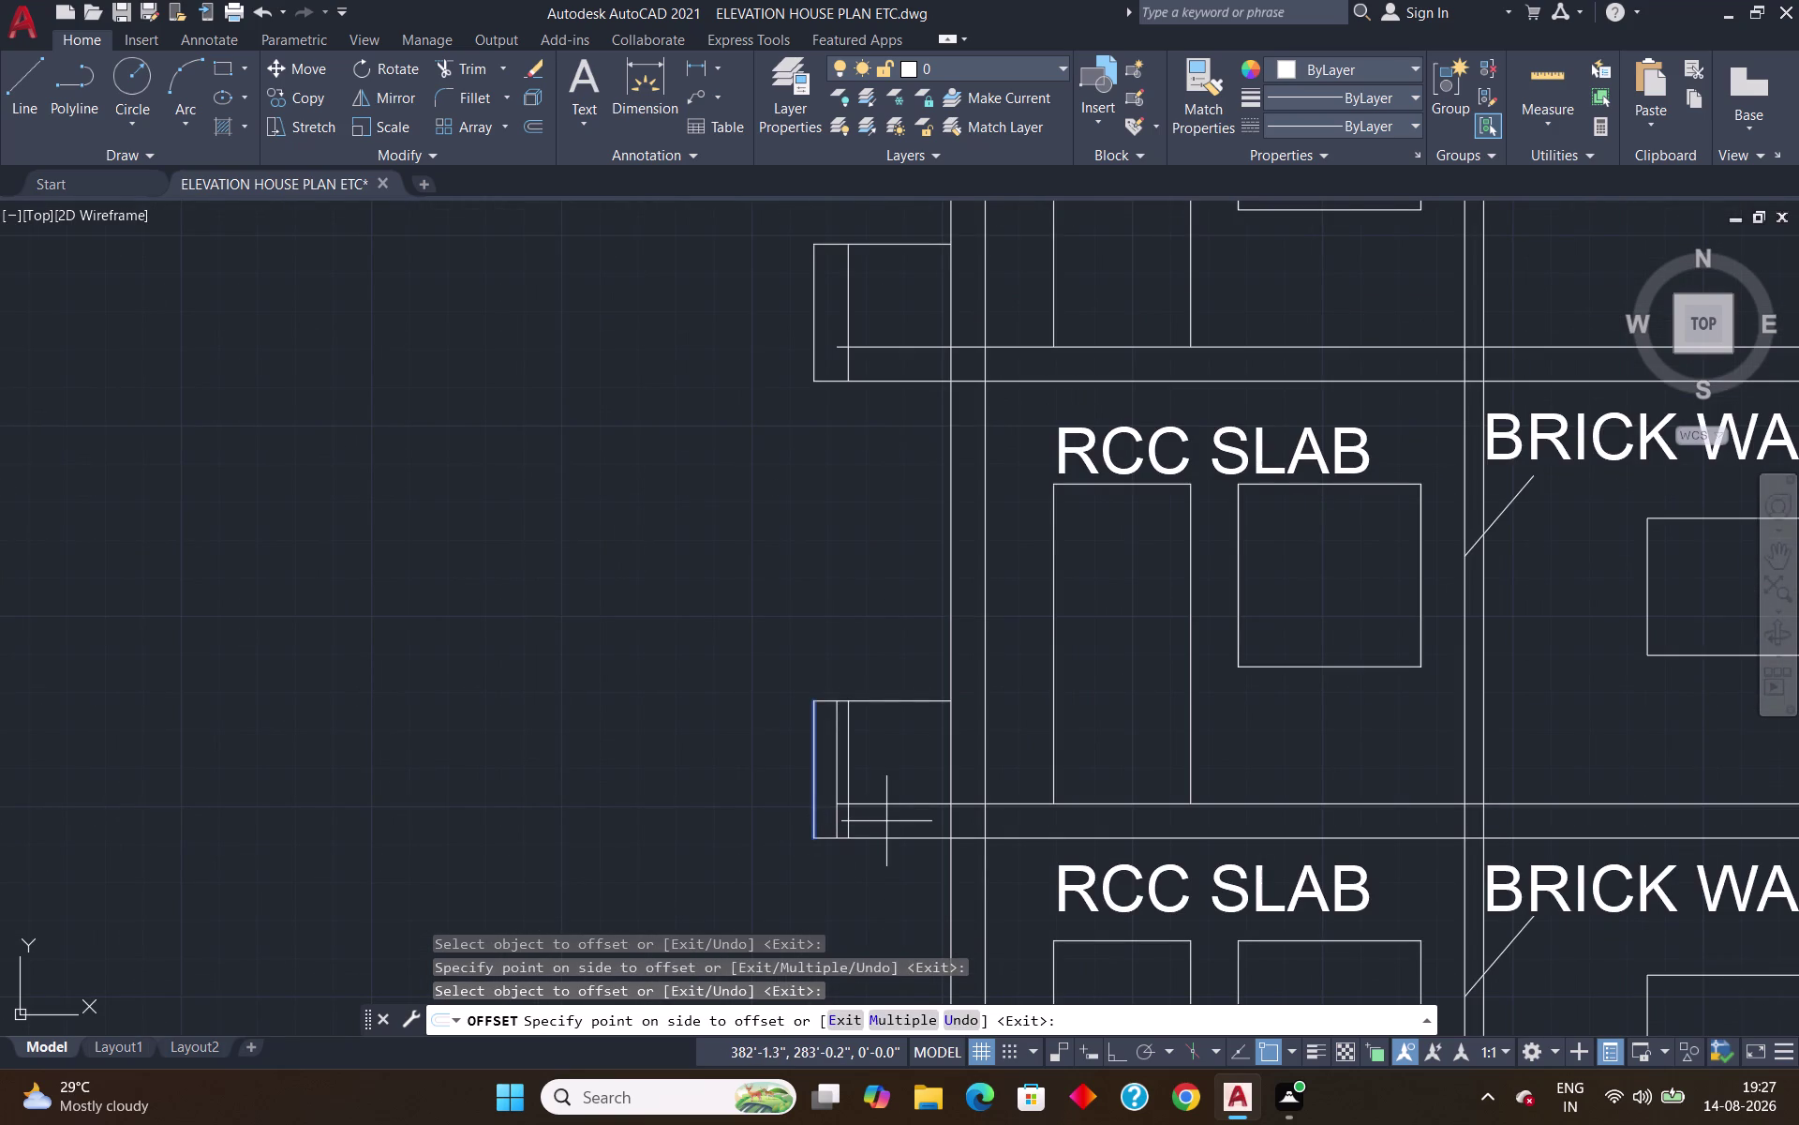
scroll(down, 3)
key(Return)
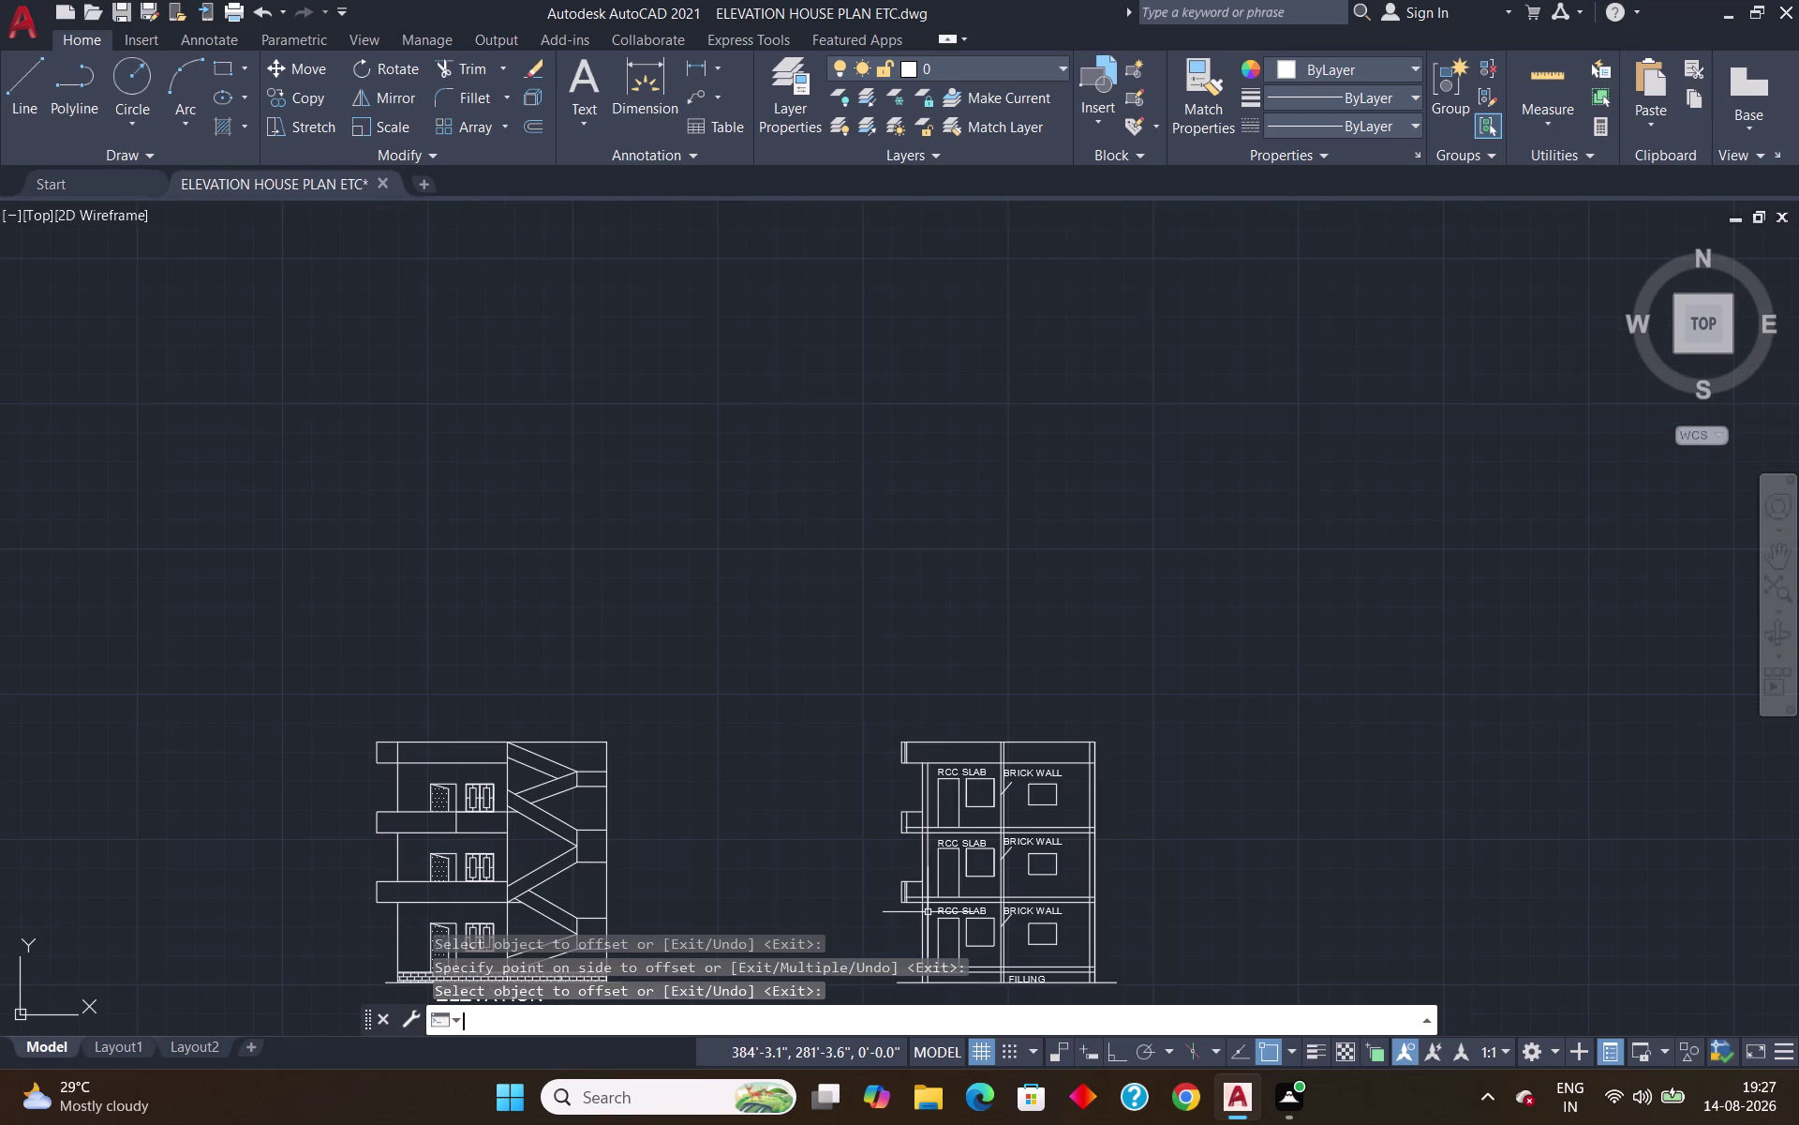
scroll(up, 3)
Trim the overshooting inner ledge line ends, including past the slab.
text(T)
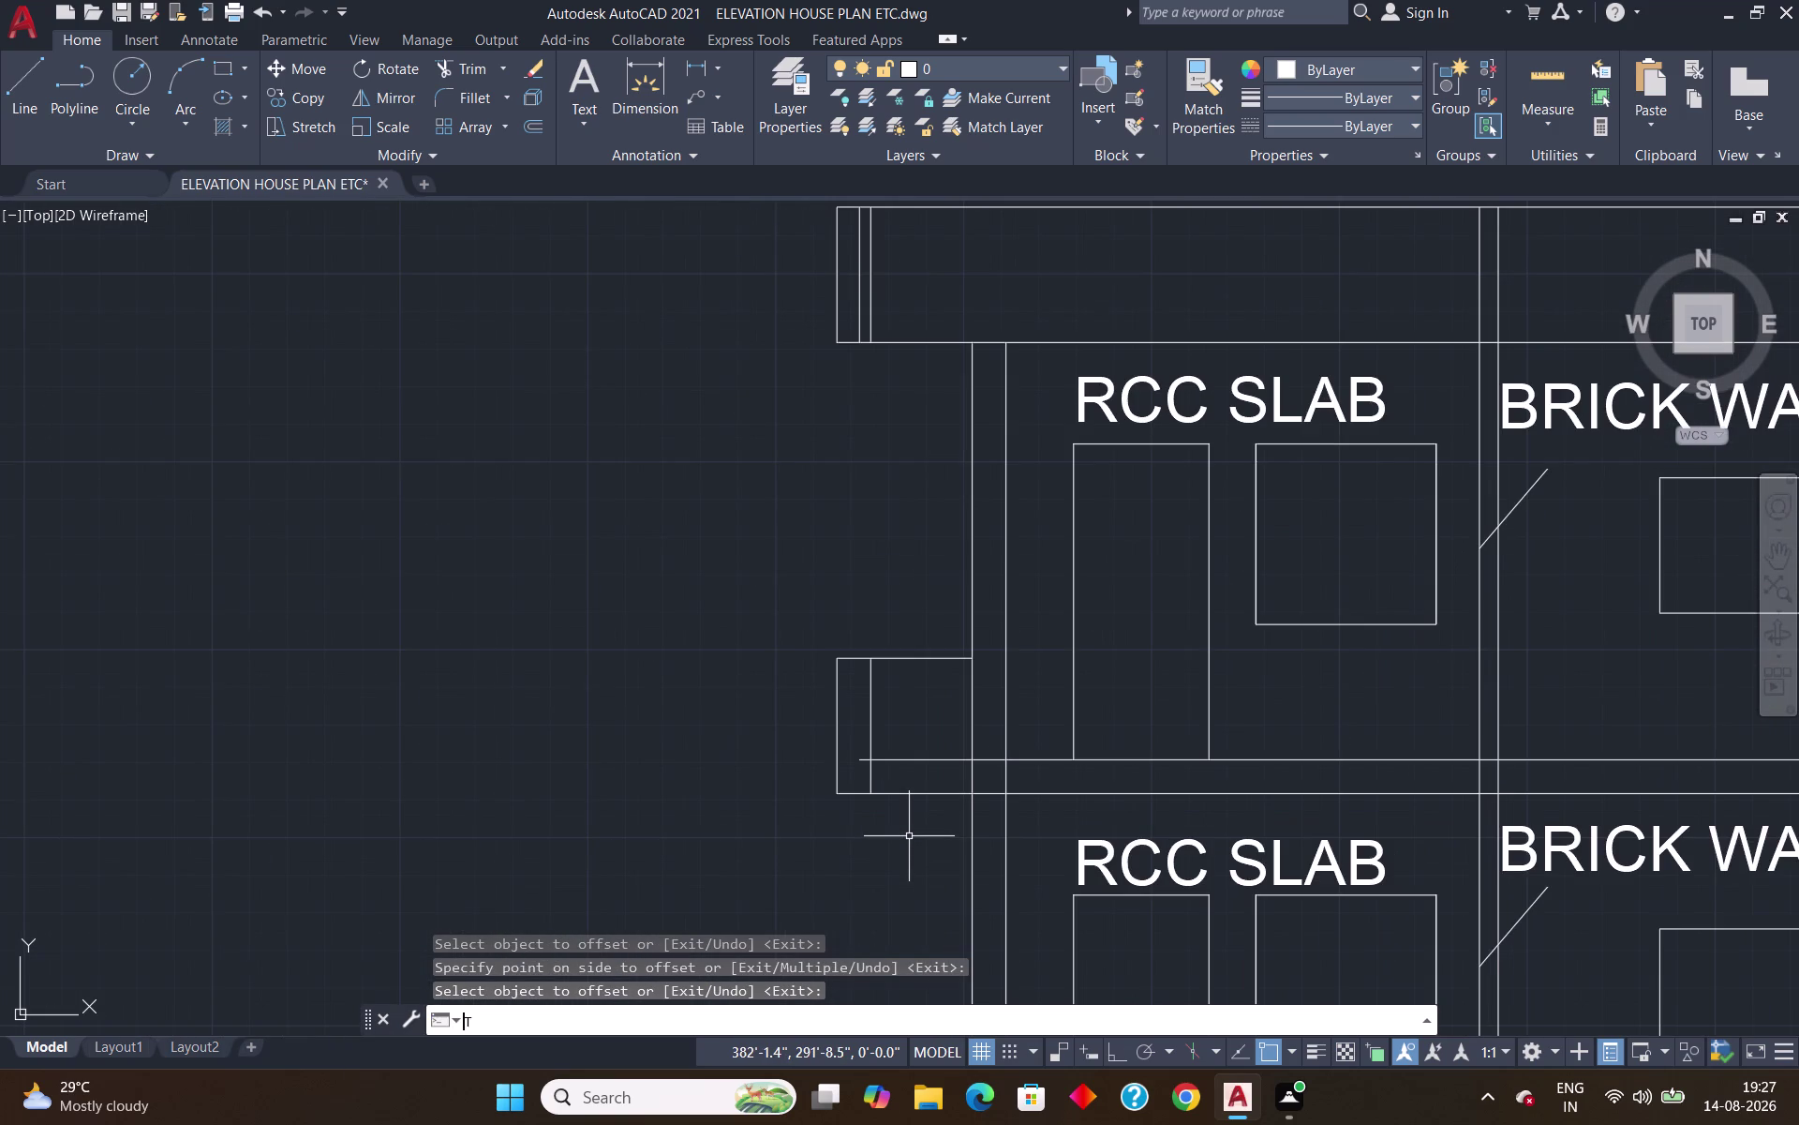
text(R)
key(Return)
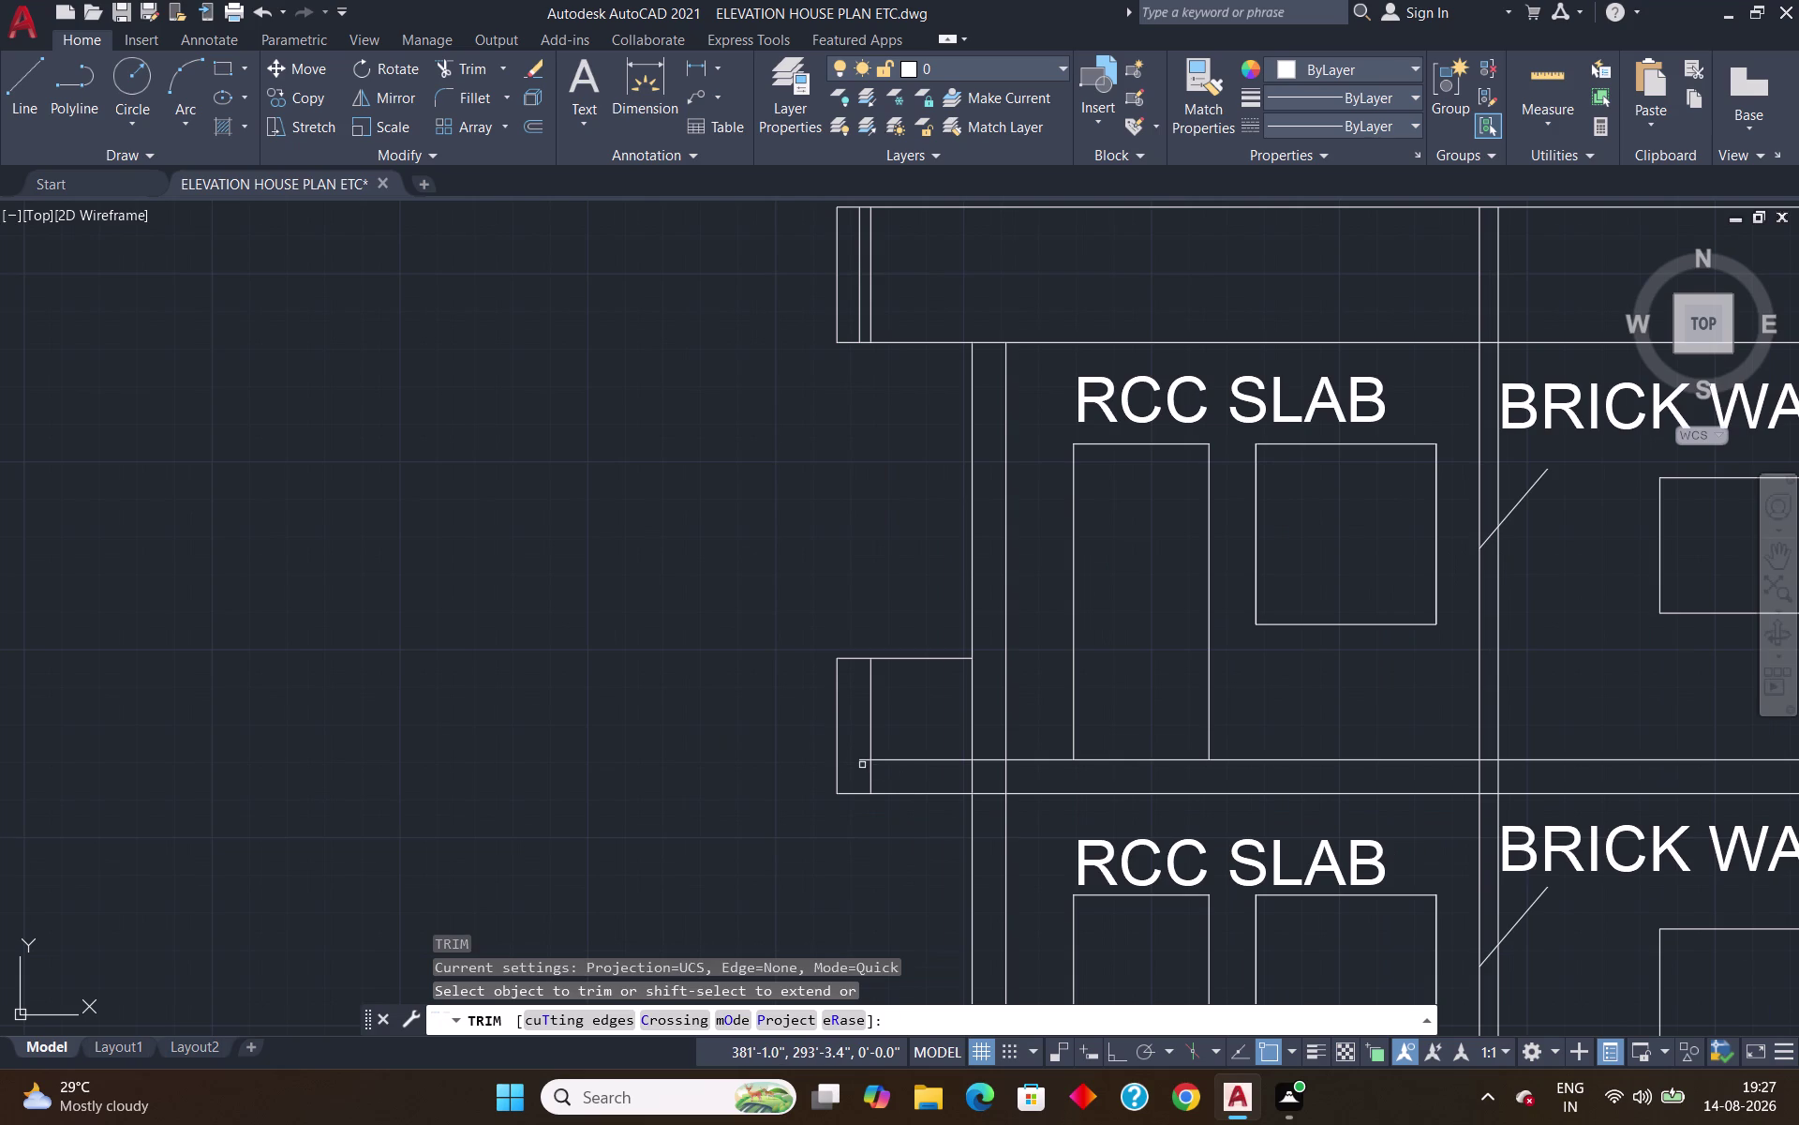
click(862, 763)
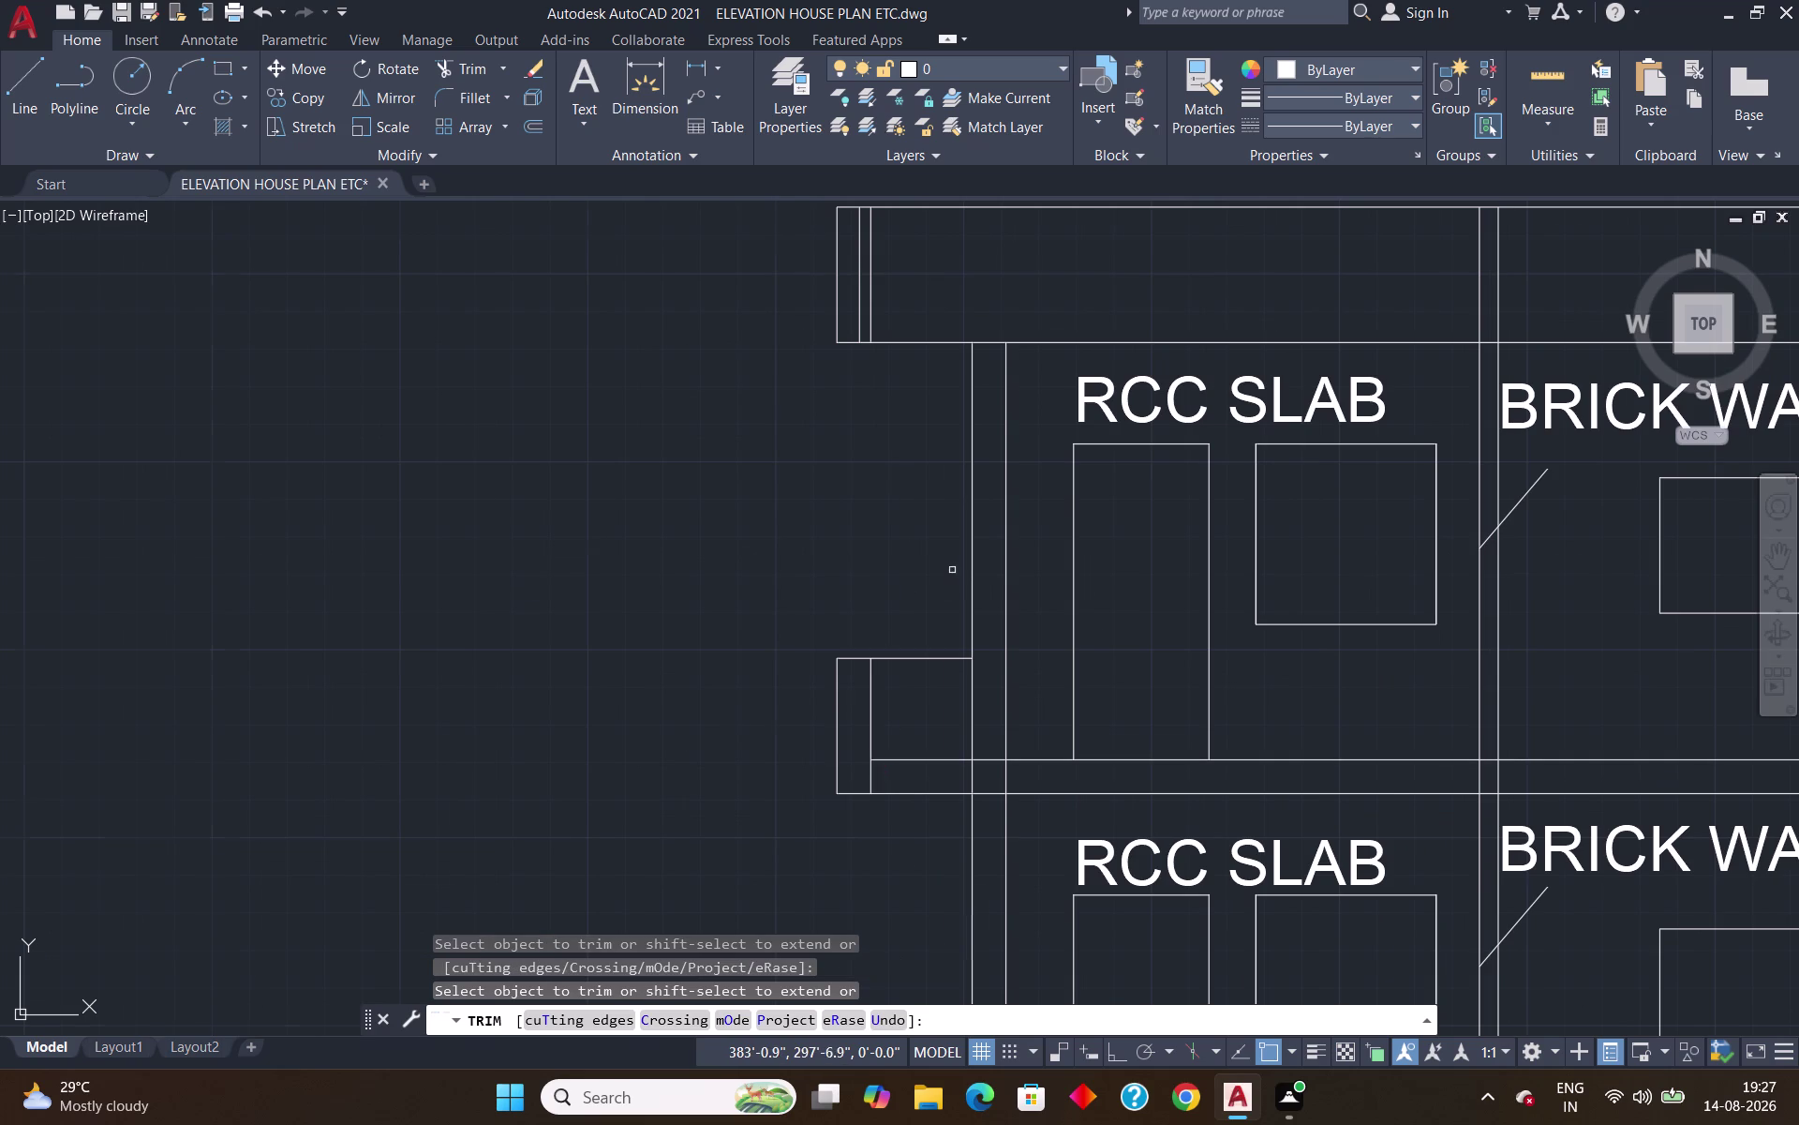
scroll(down, 3)
scroll(up, 3)
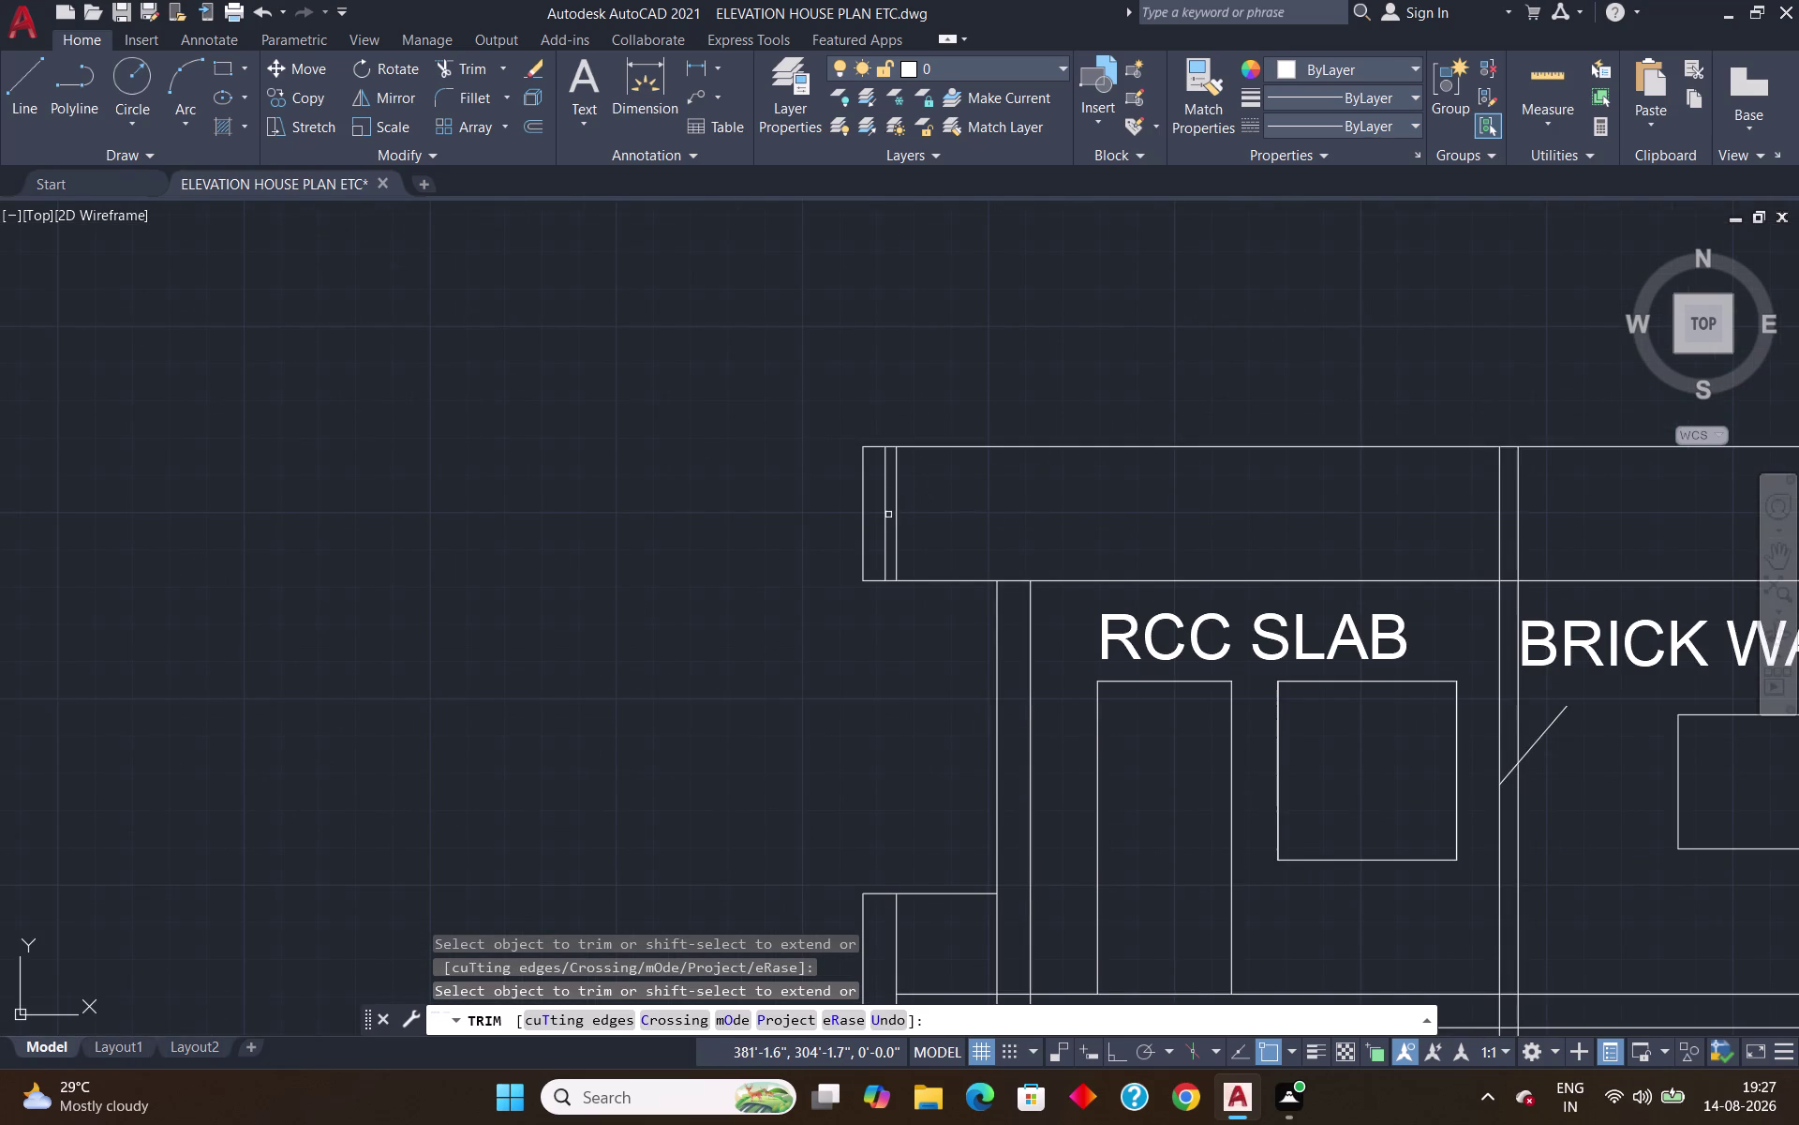
click(887, 515)
scroll(down, 3)
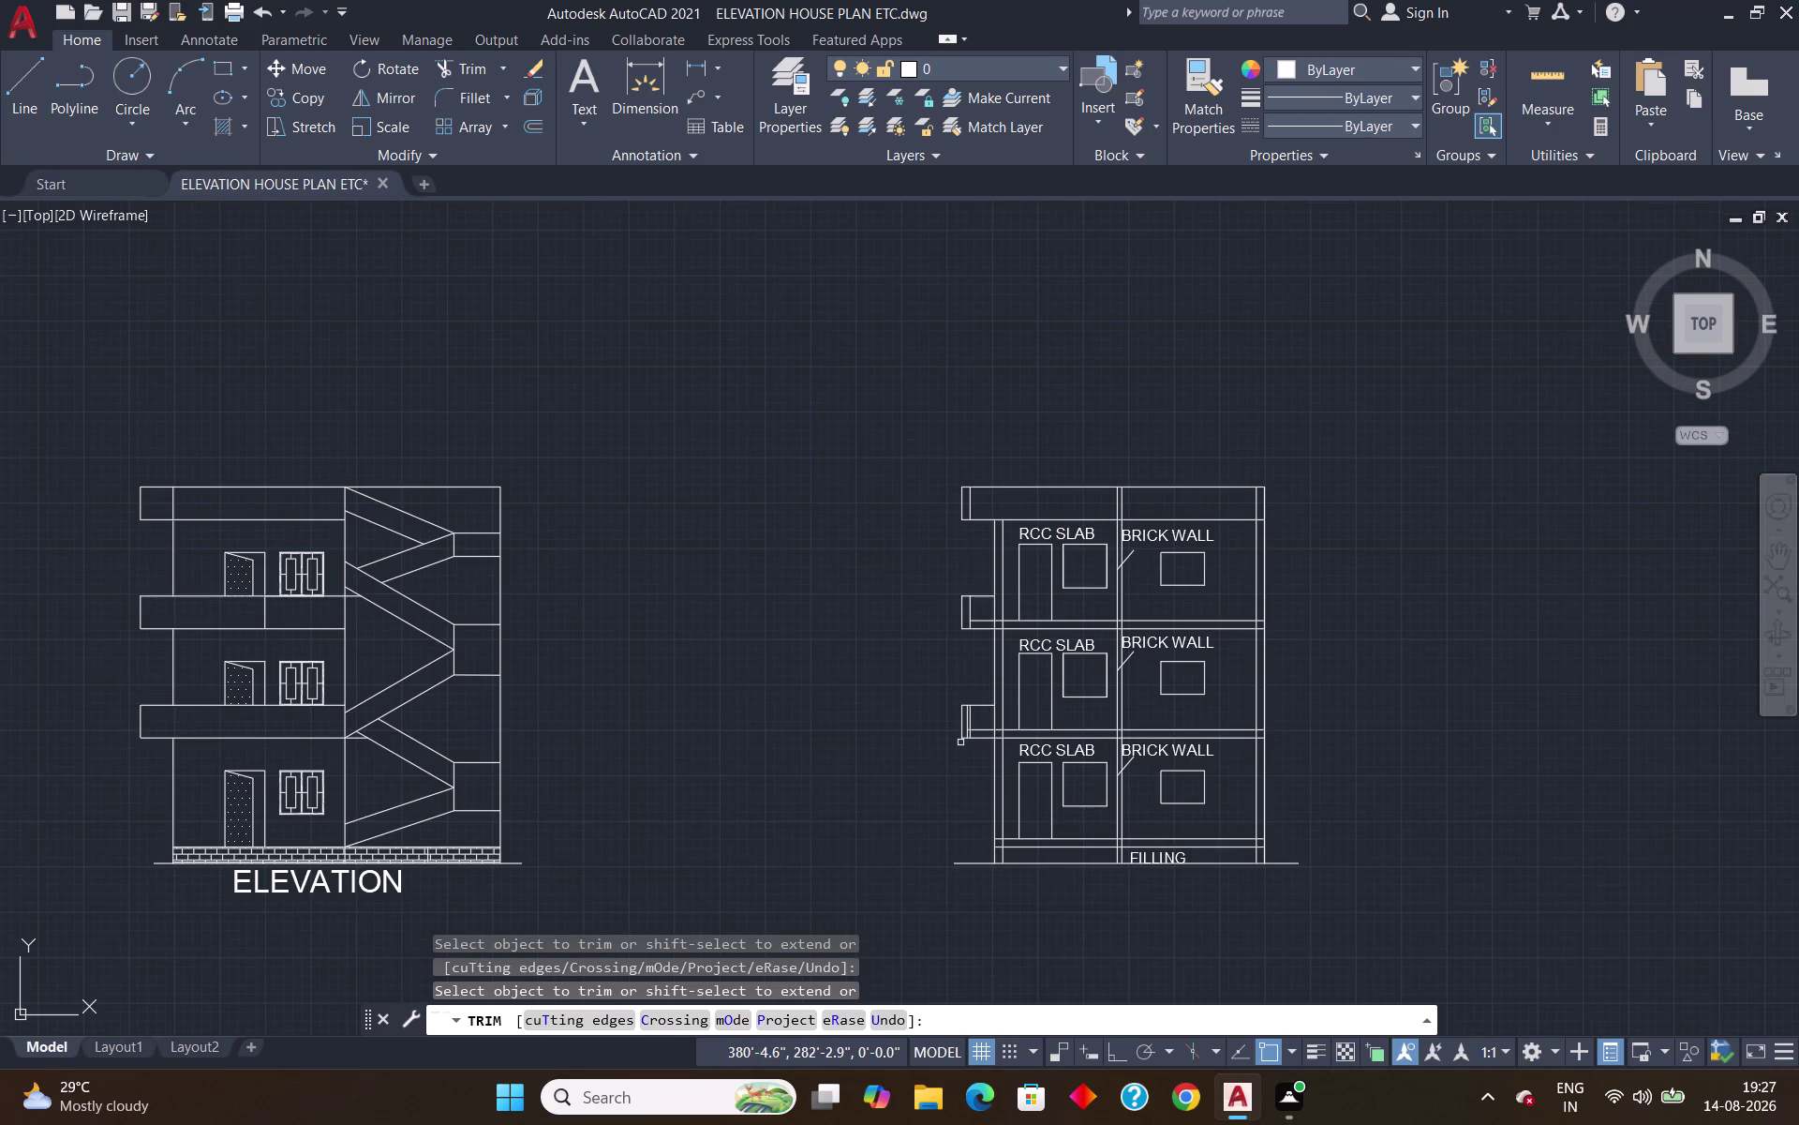
scroll(up, 3)
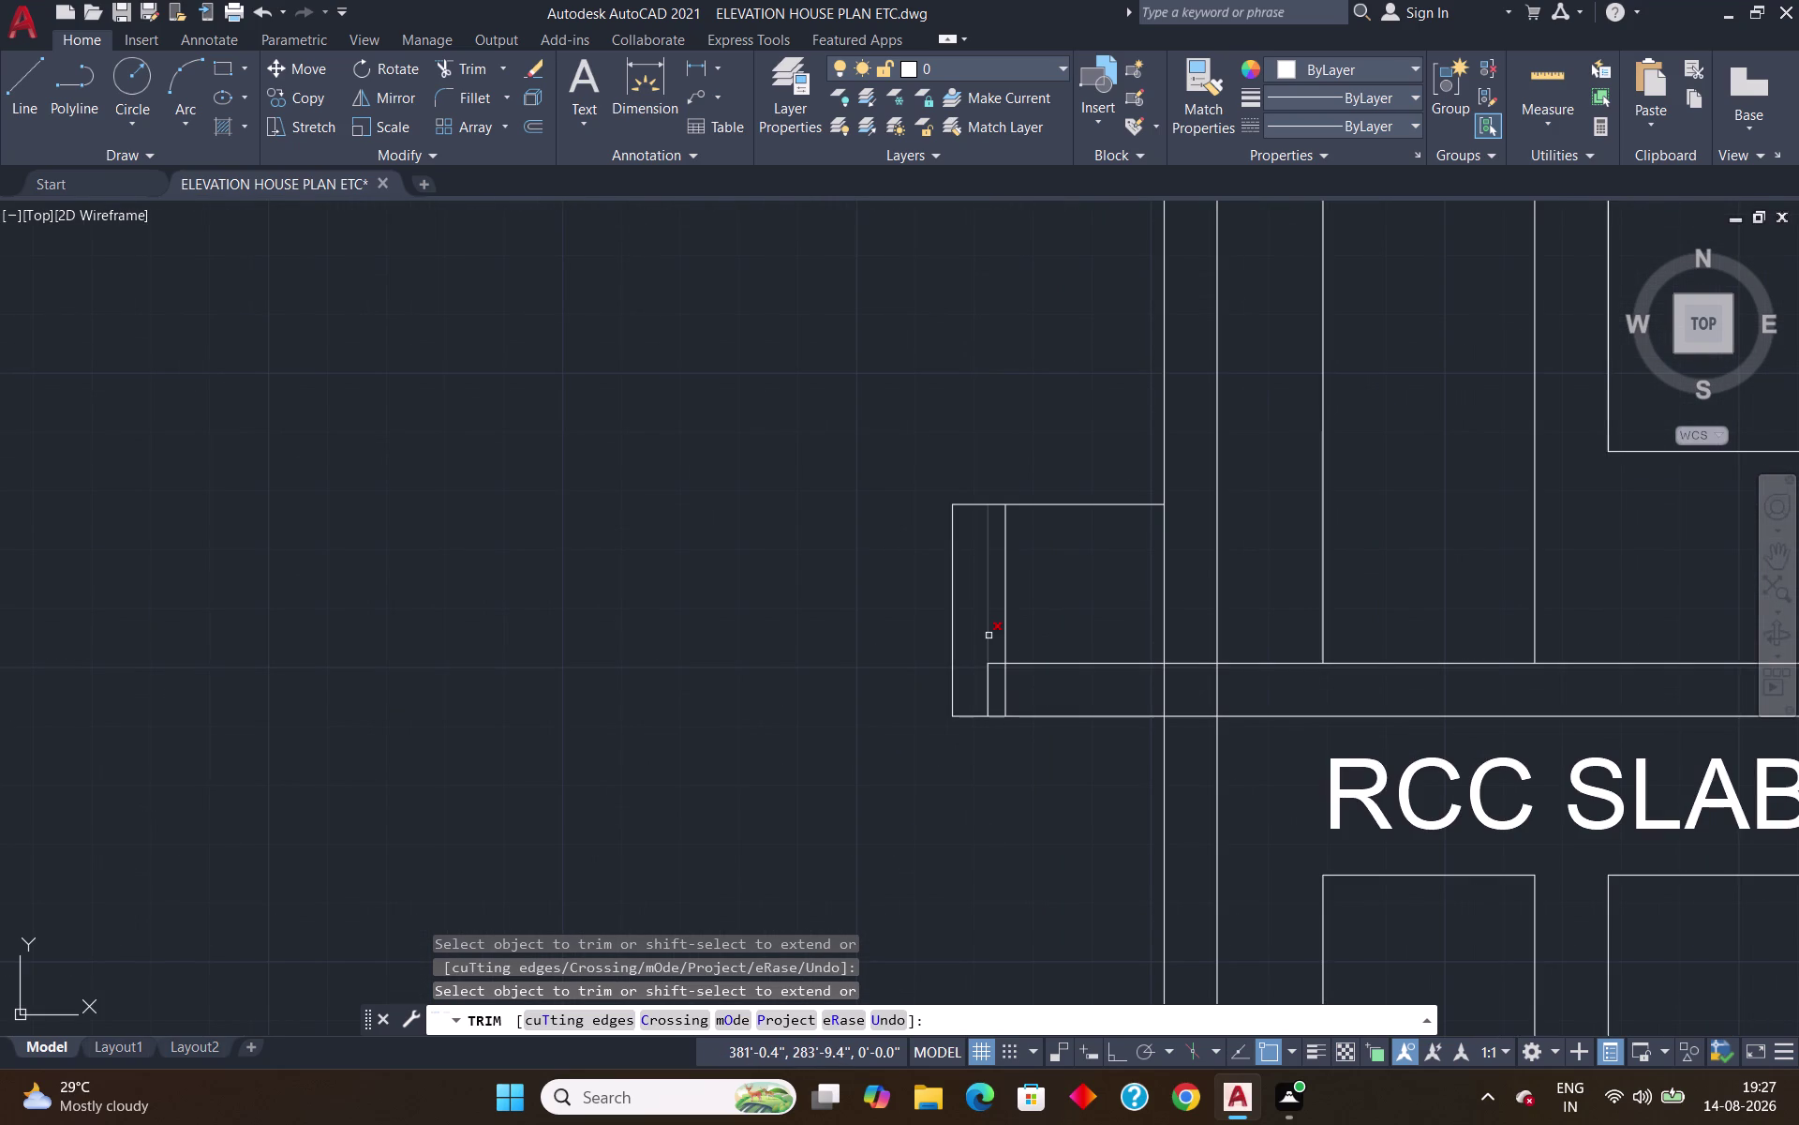
click(989, 635)
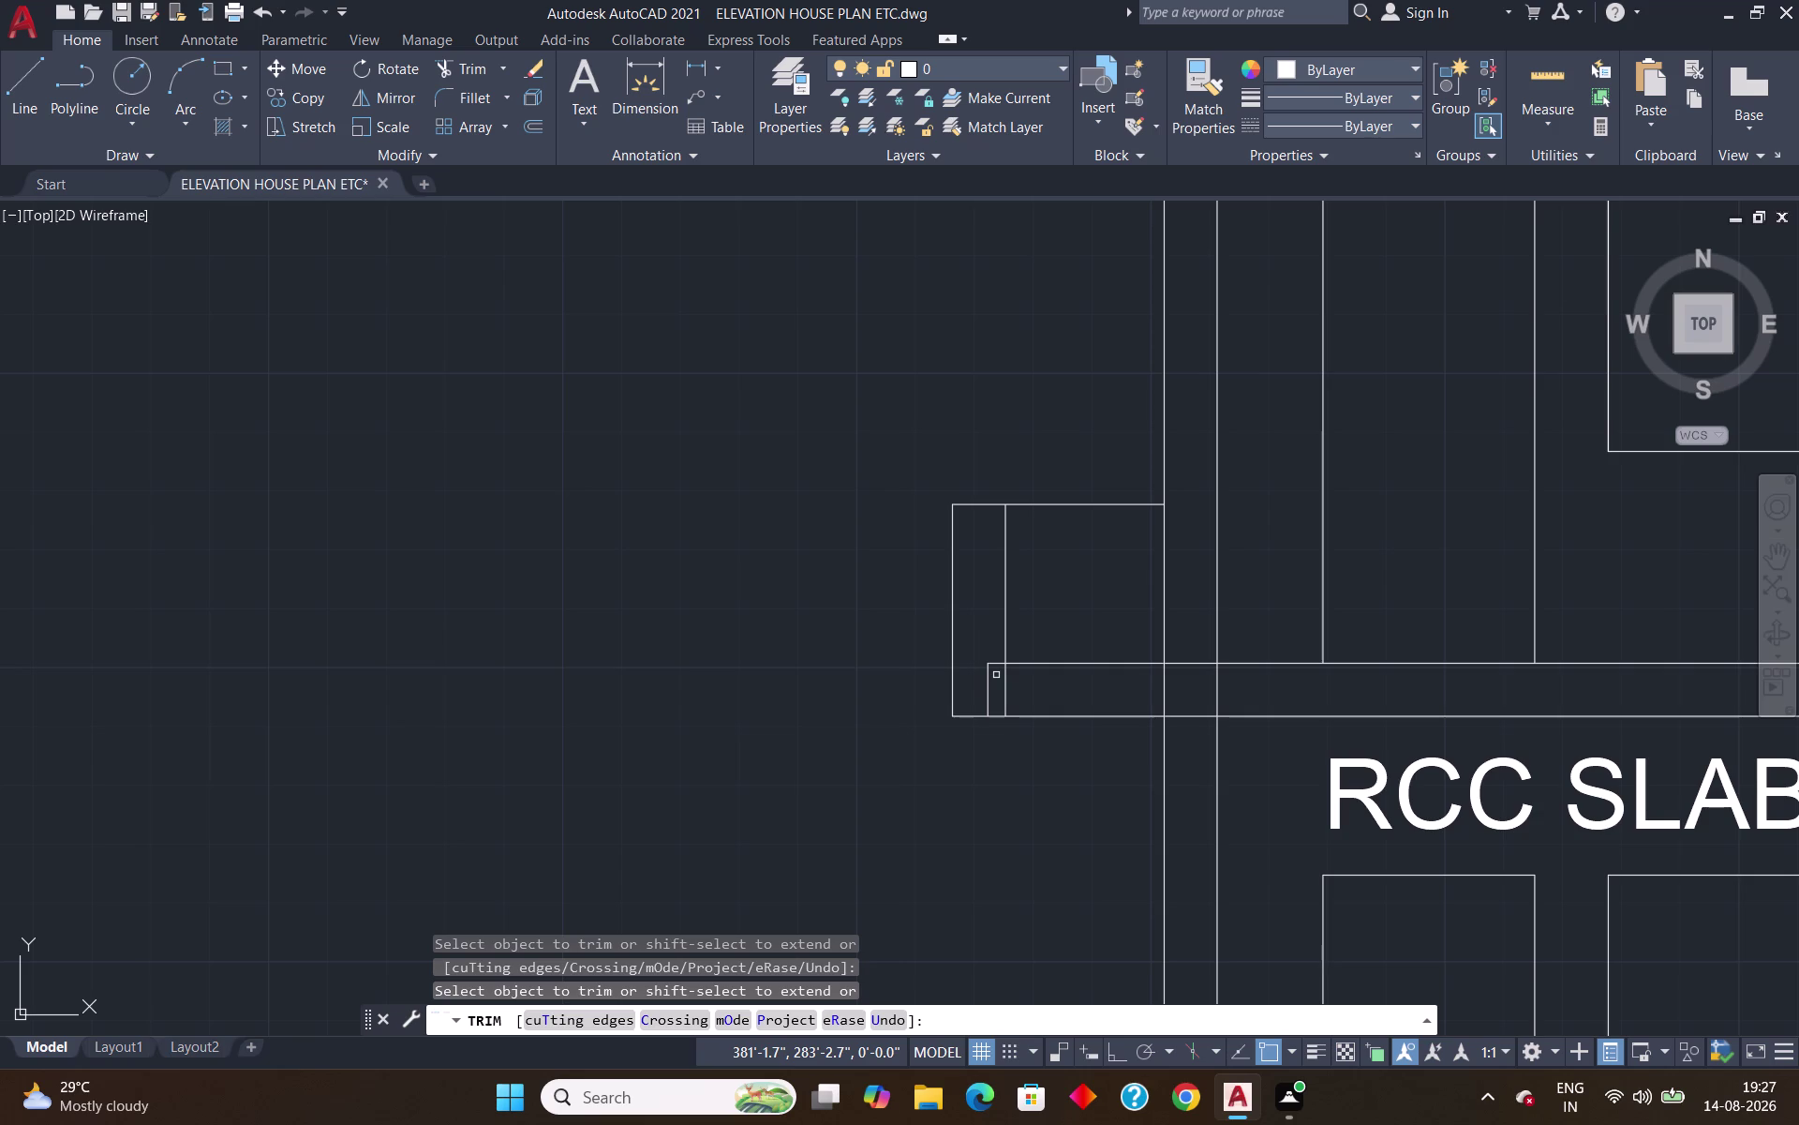
key(Escape)
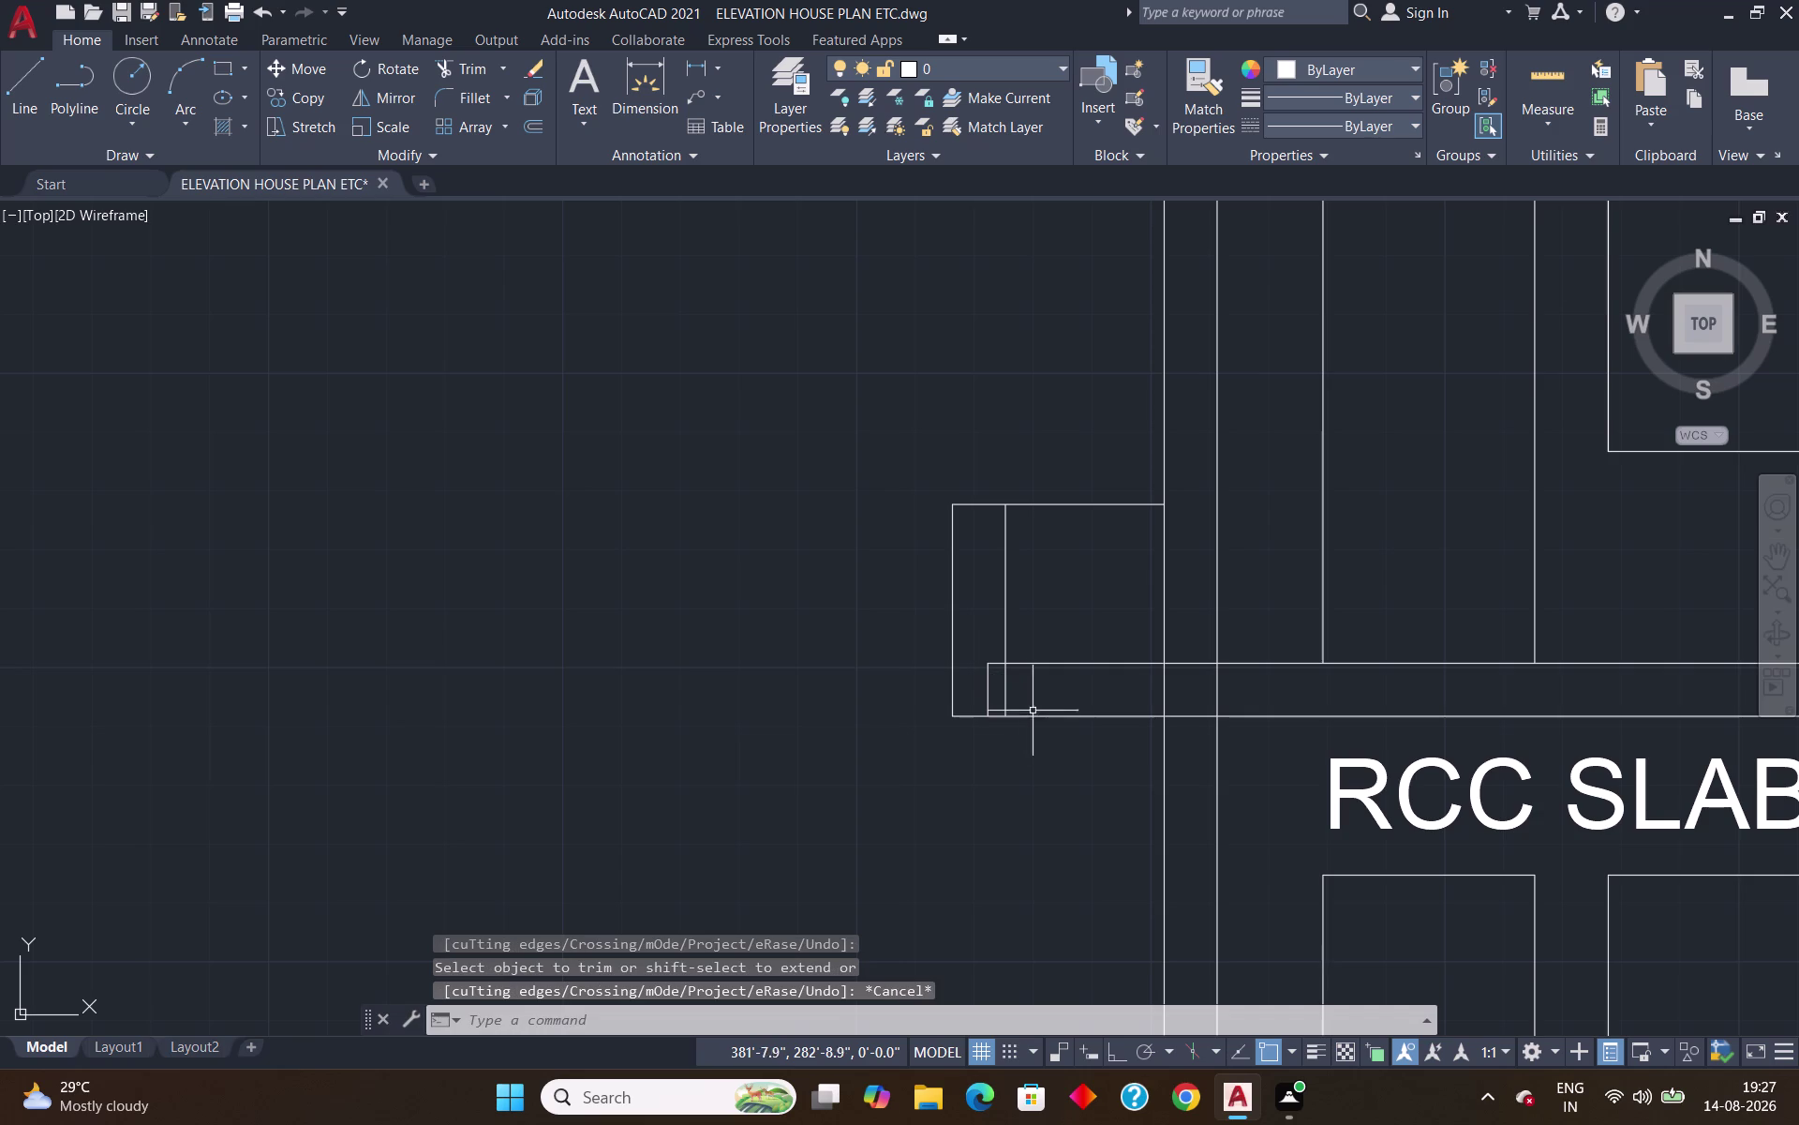
Extend the inner ledge line to the bottom edge and trim the leftover segment.
text(EX)
key(Return)
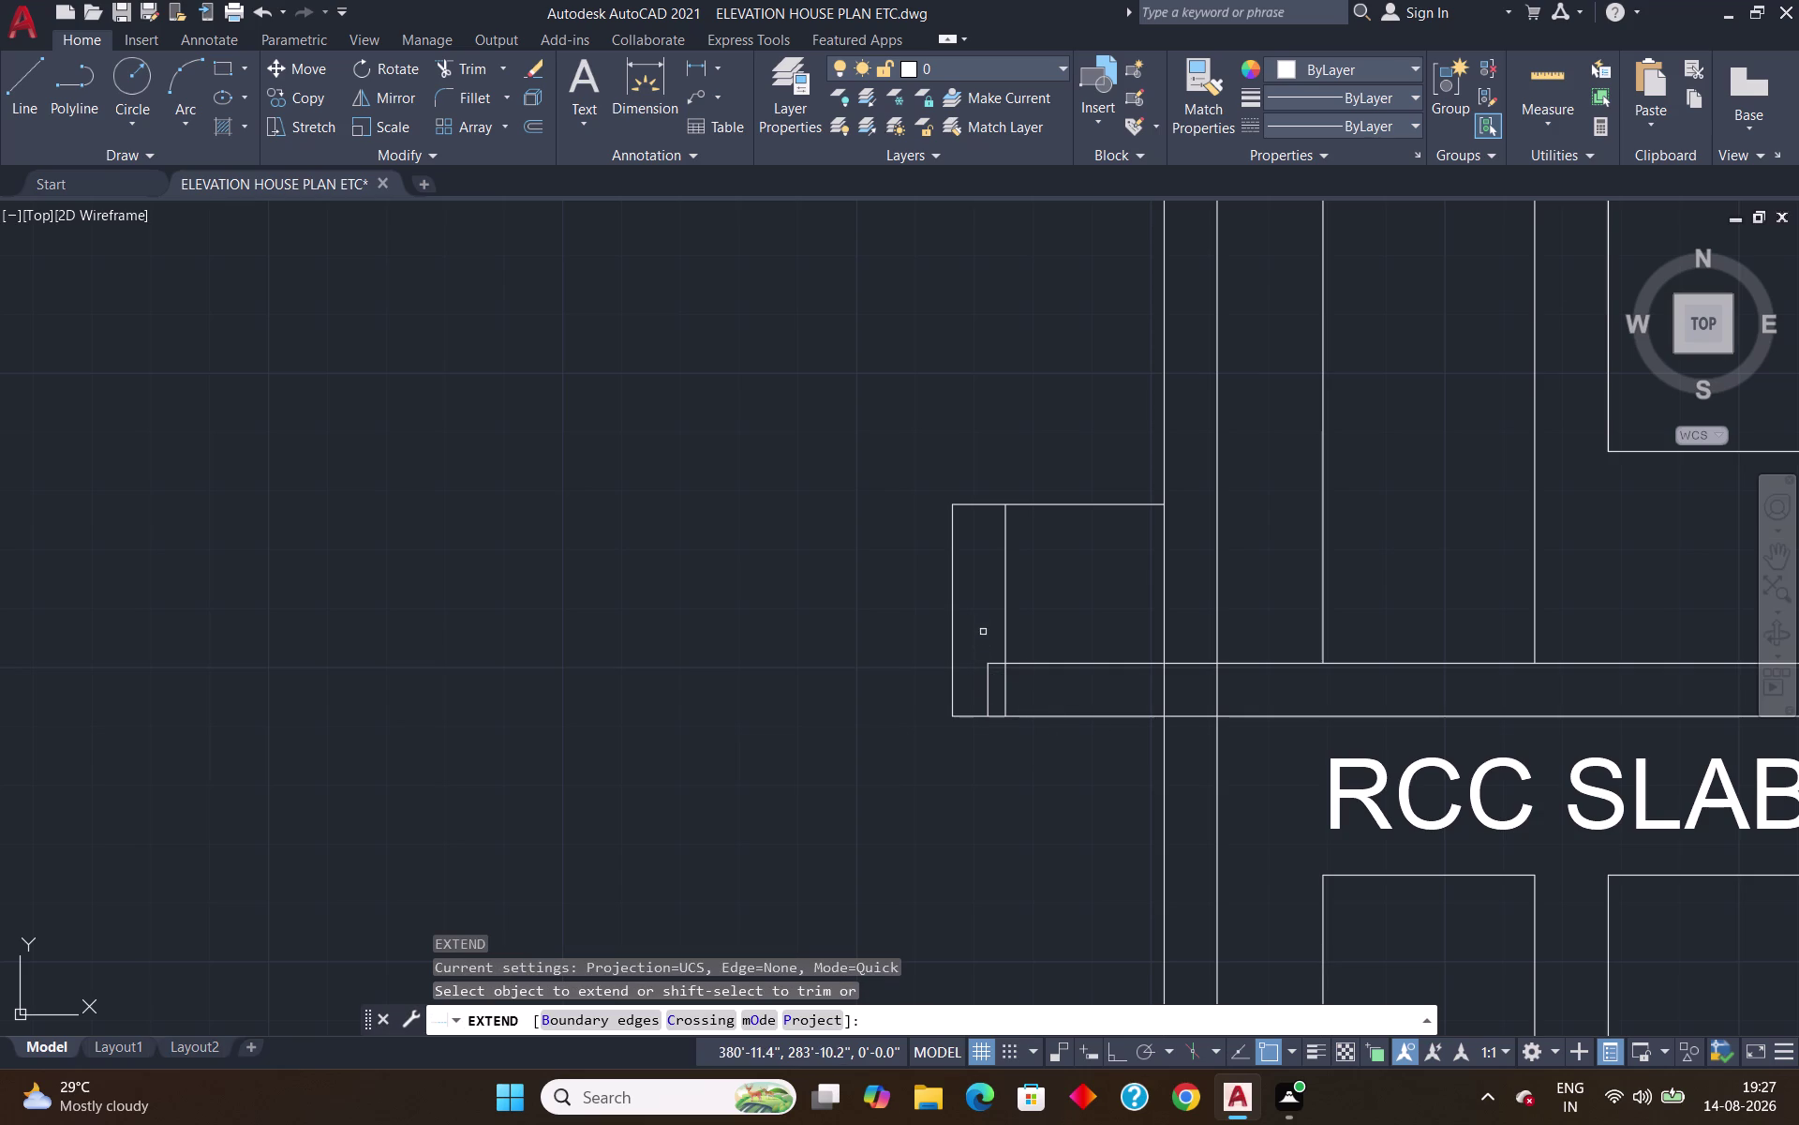
click(998, 663)
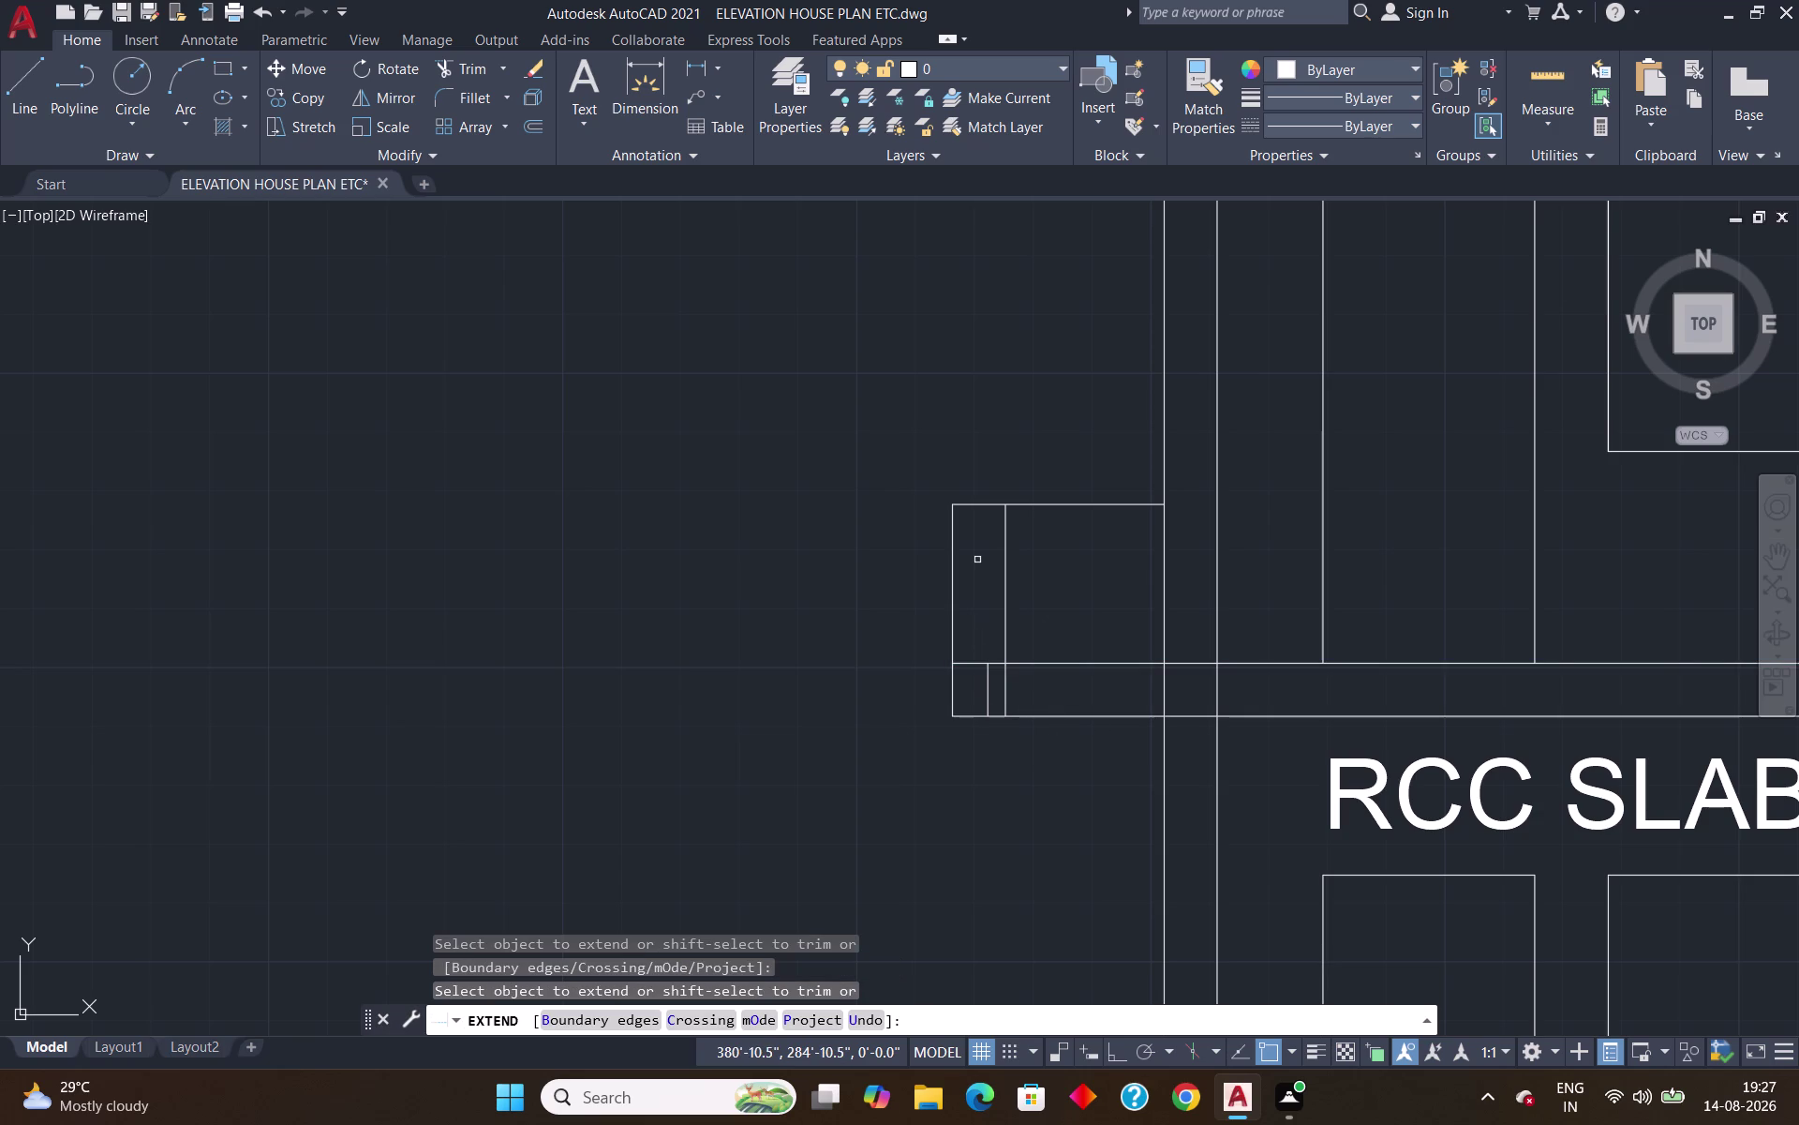
key(Escape)
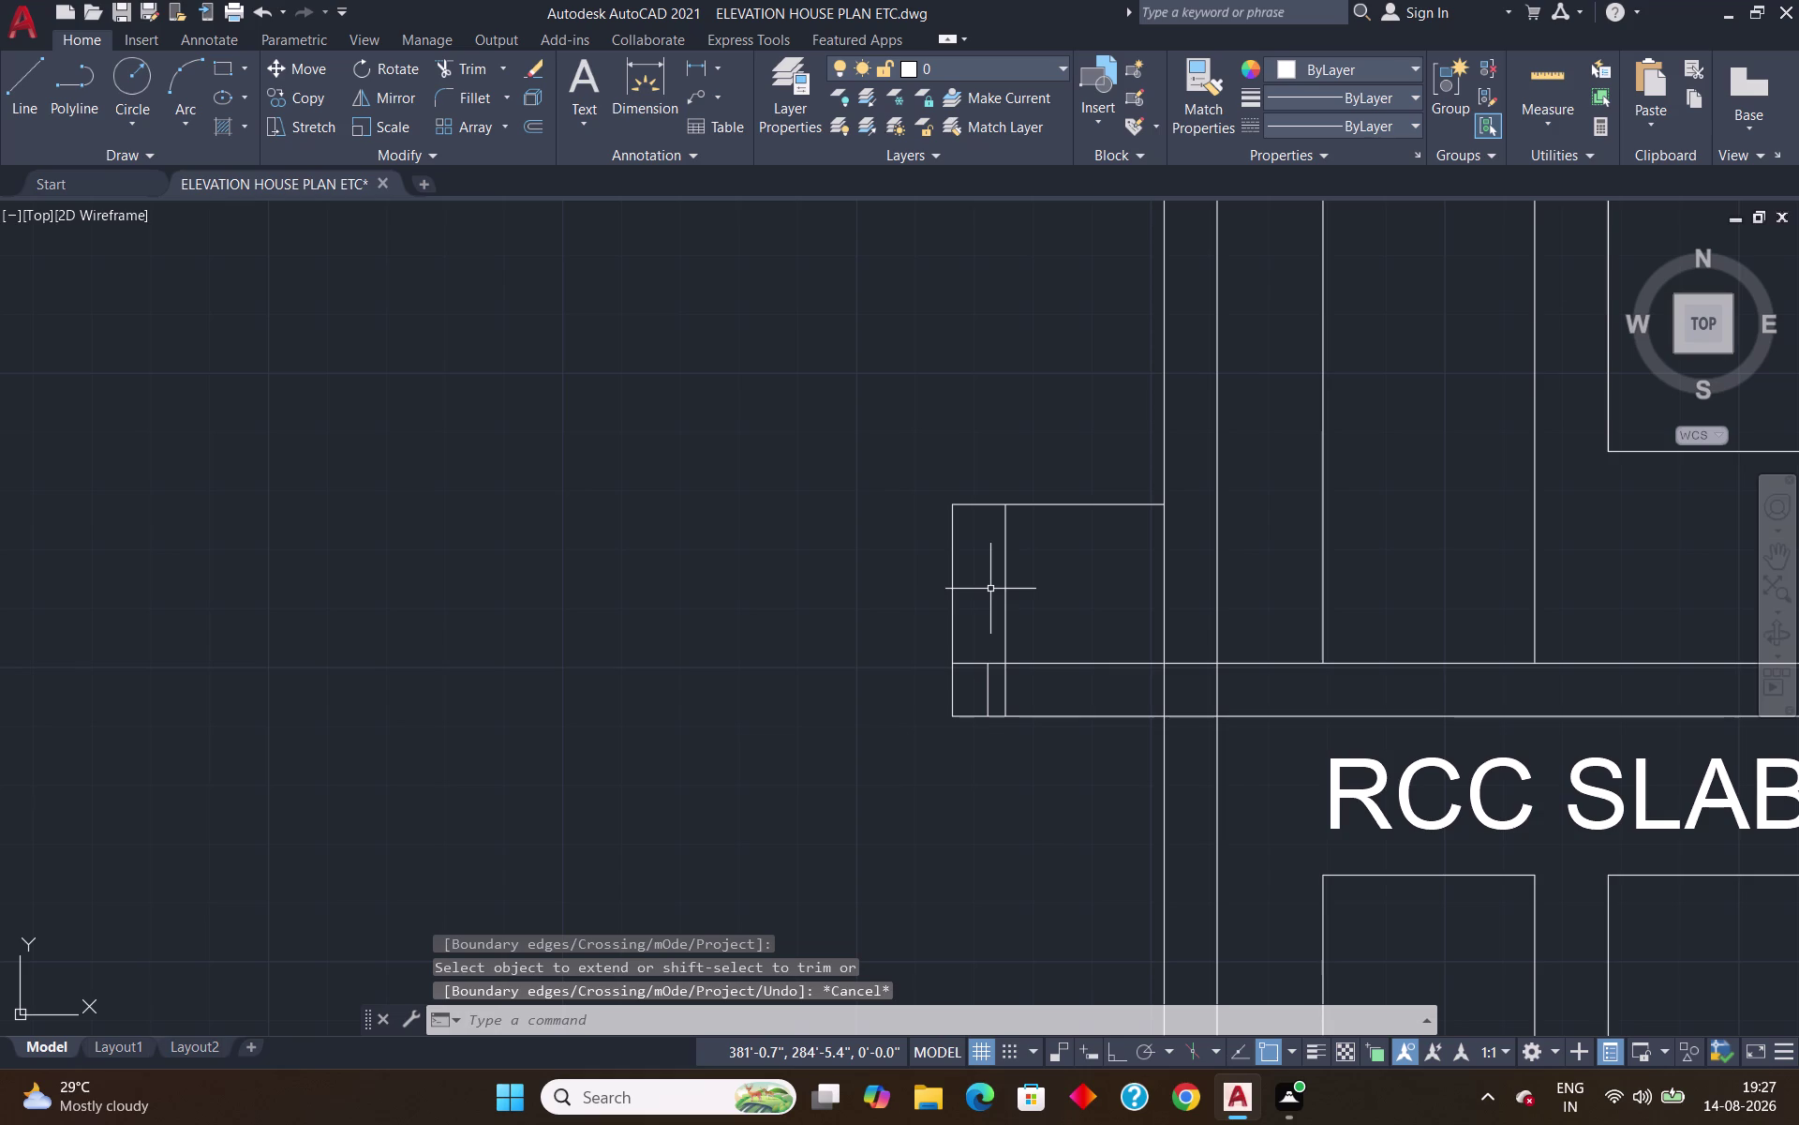
text(TR)
key(Return)
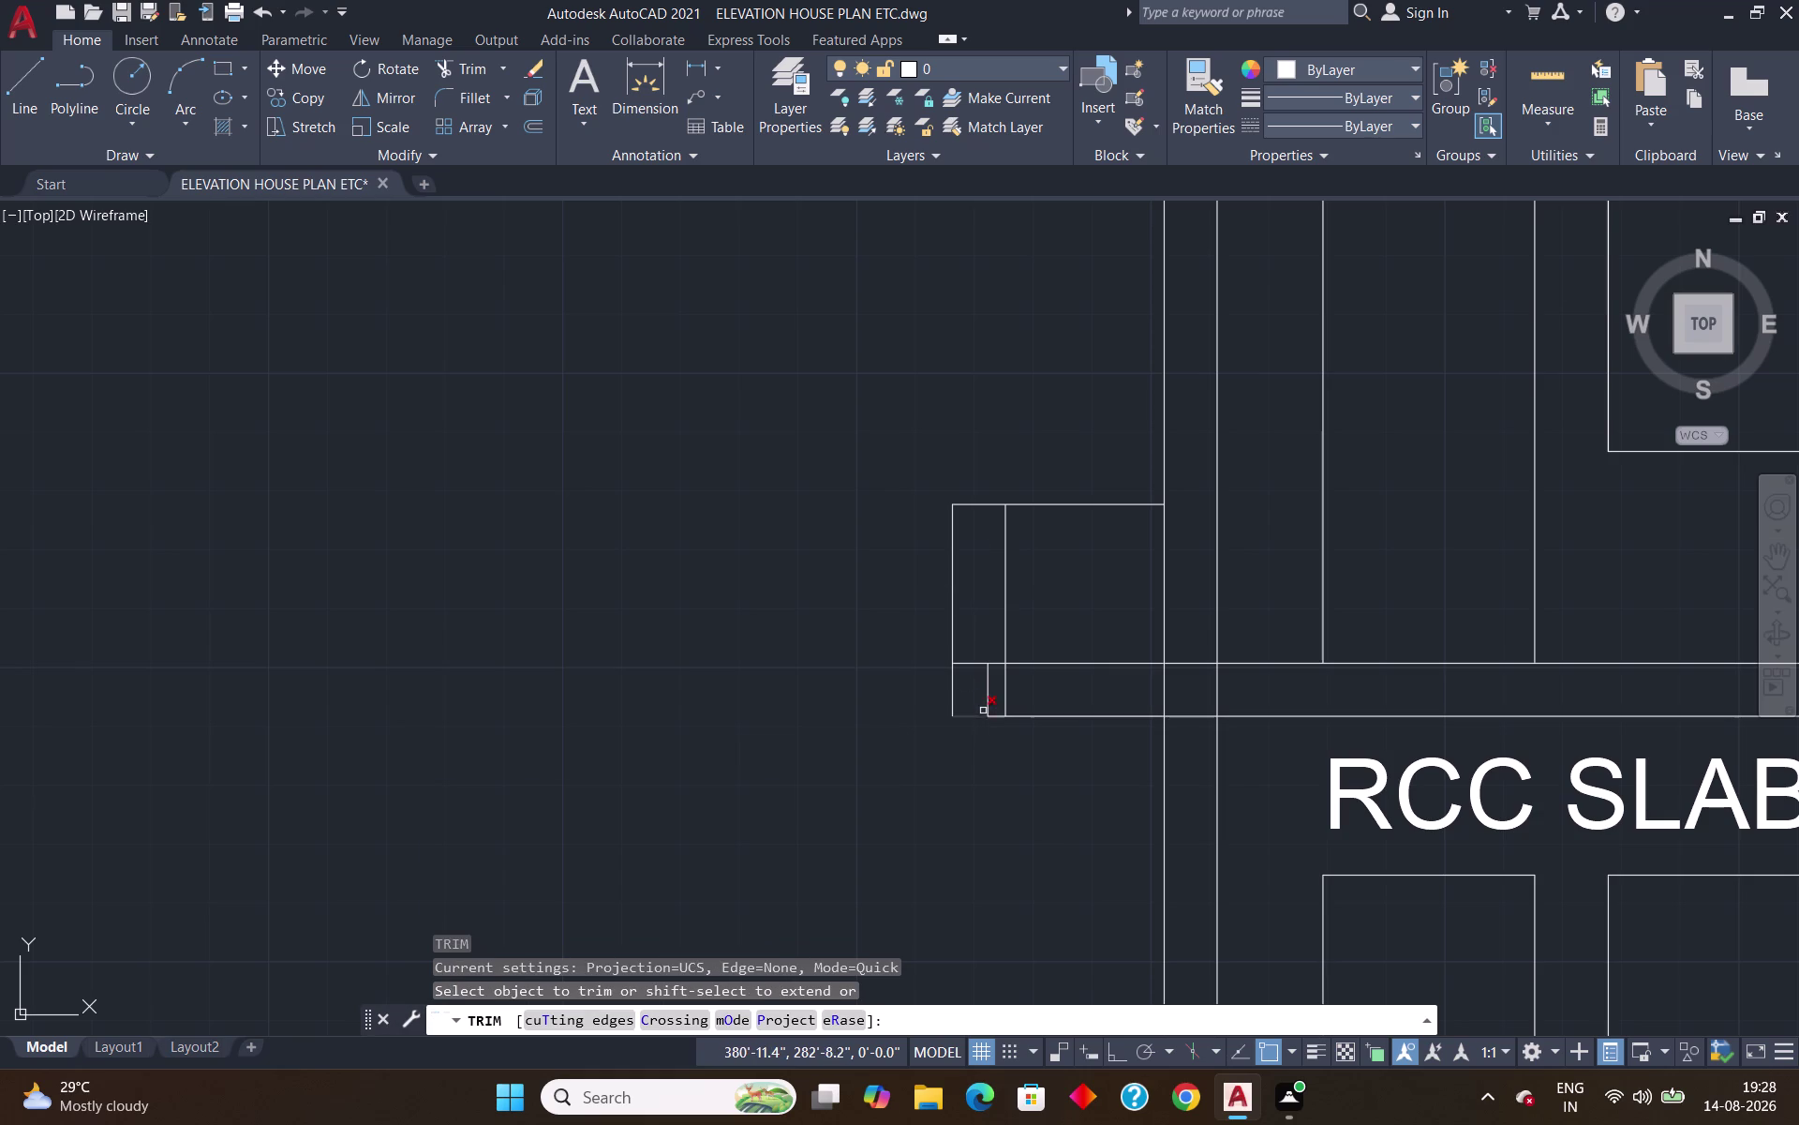
click(989, 697)
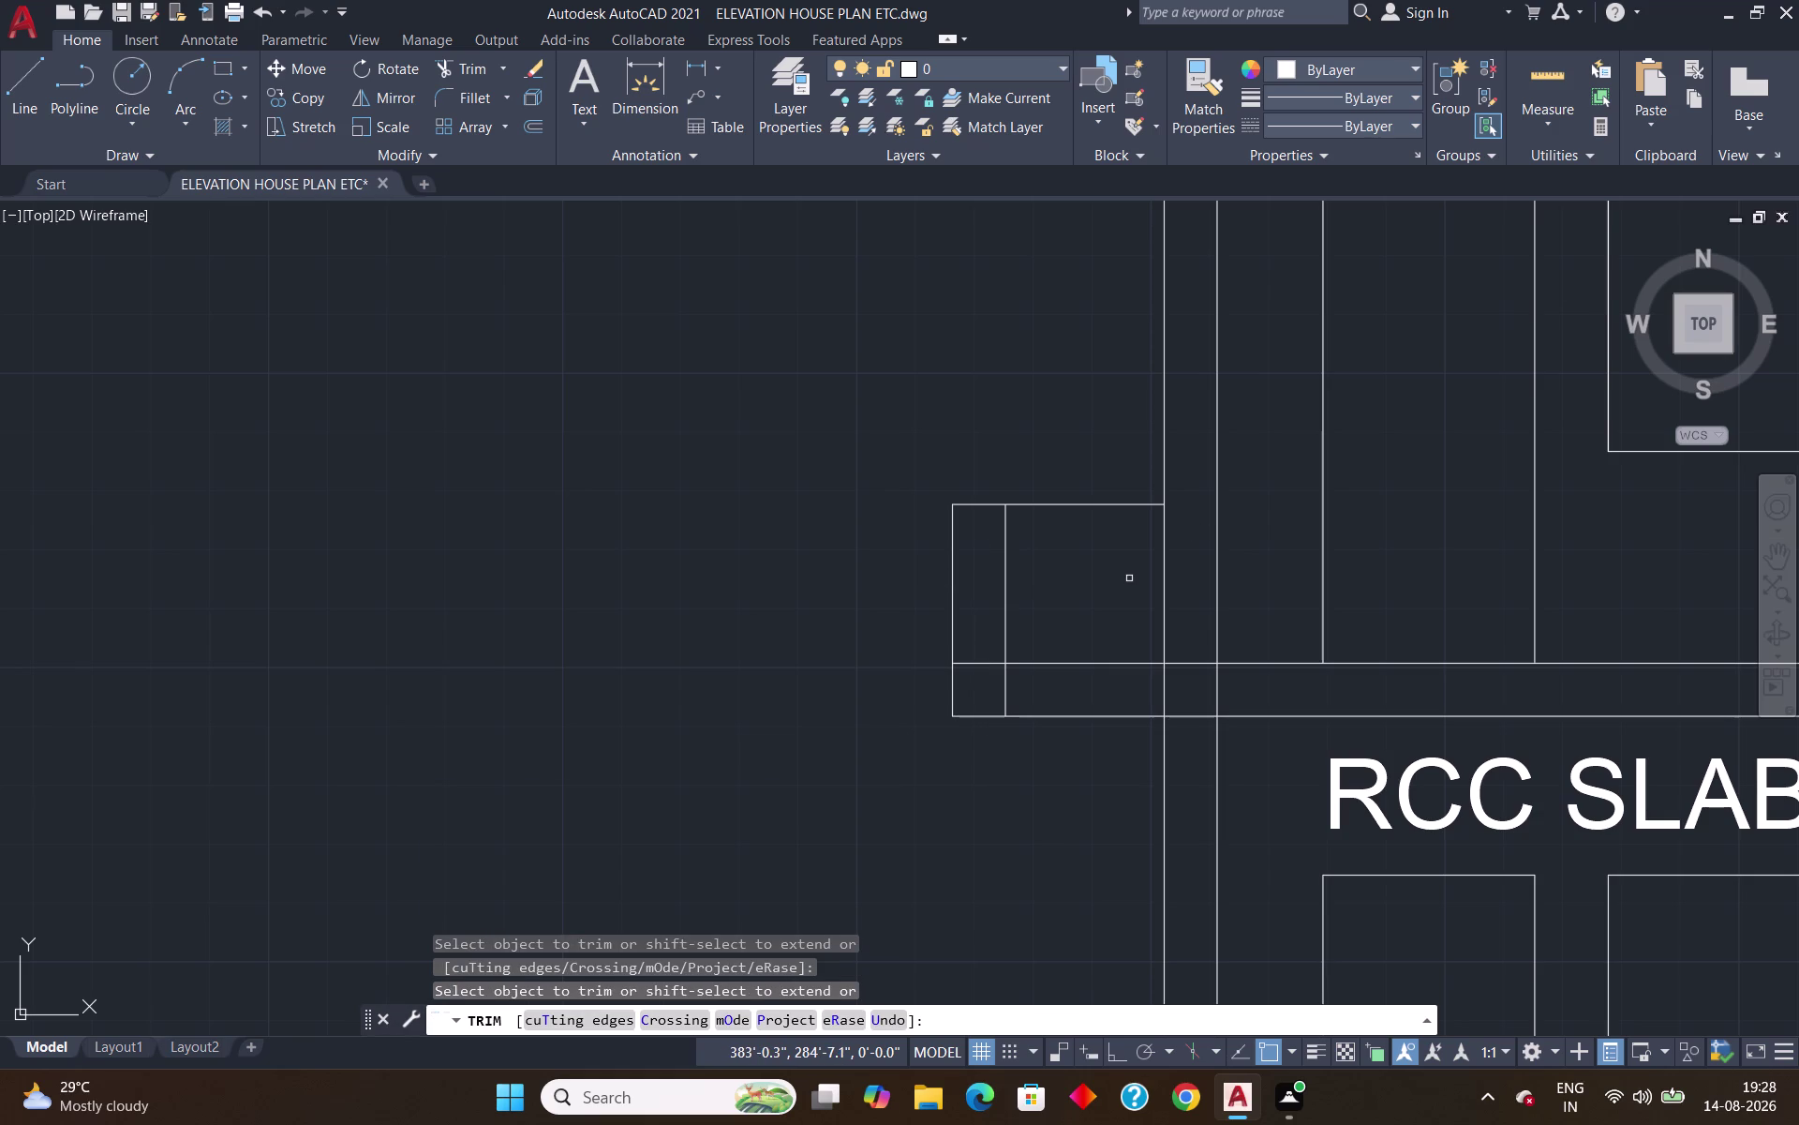
key(Escape)
scroll(down, 3)
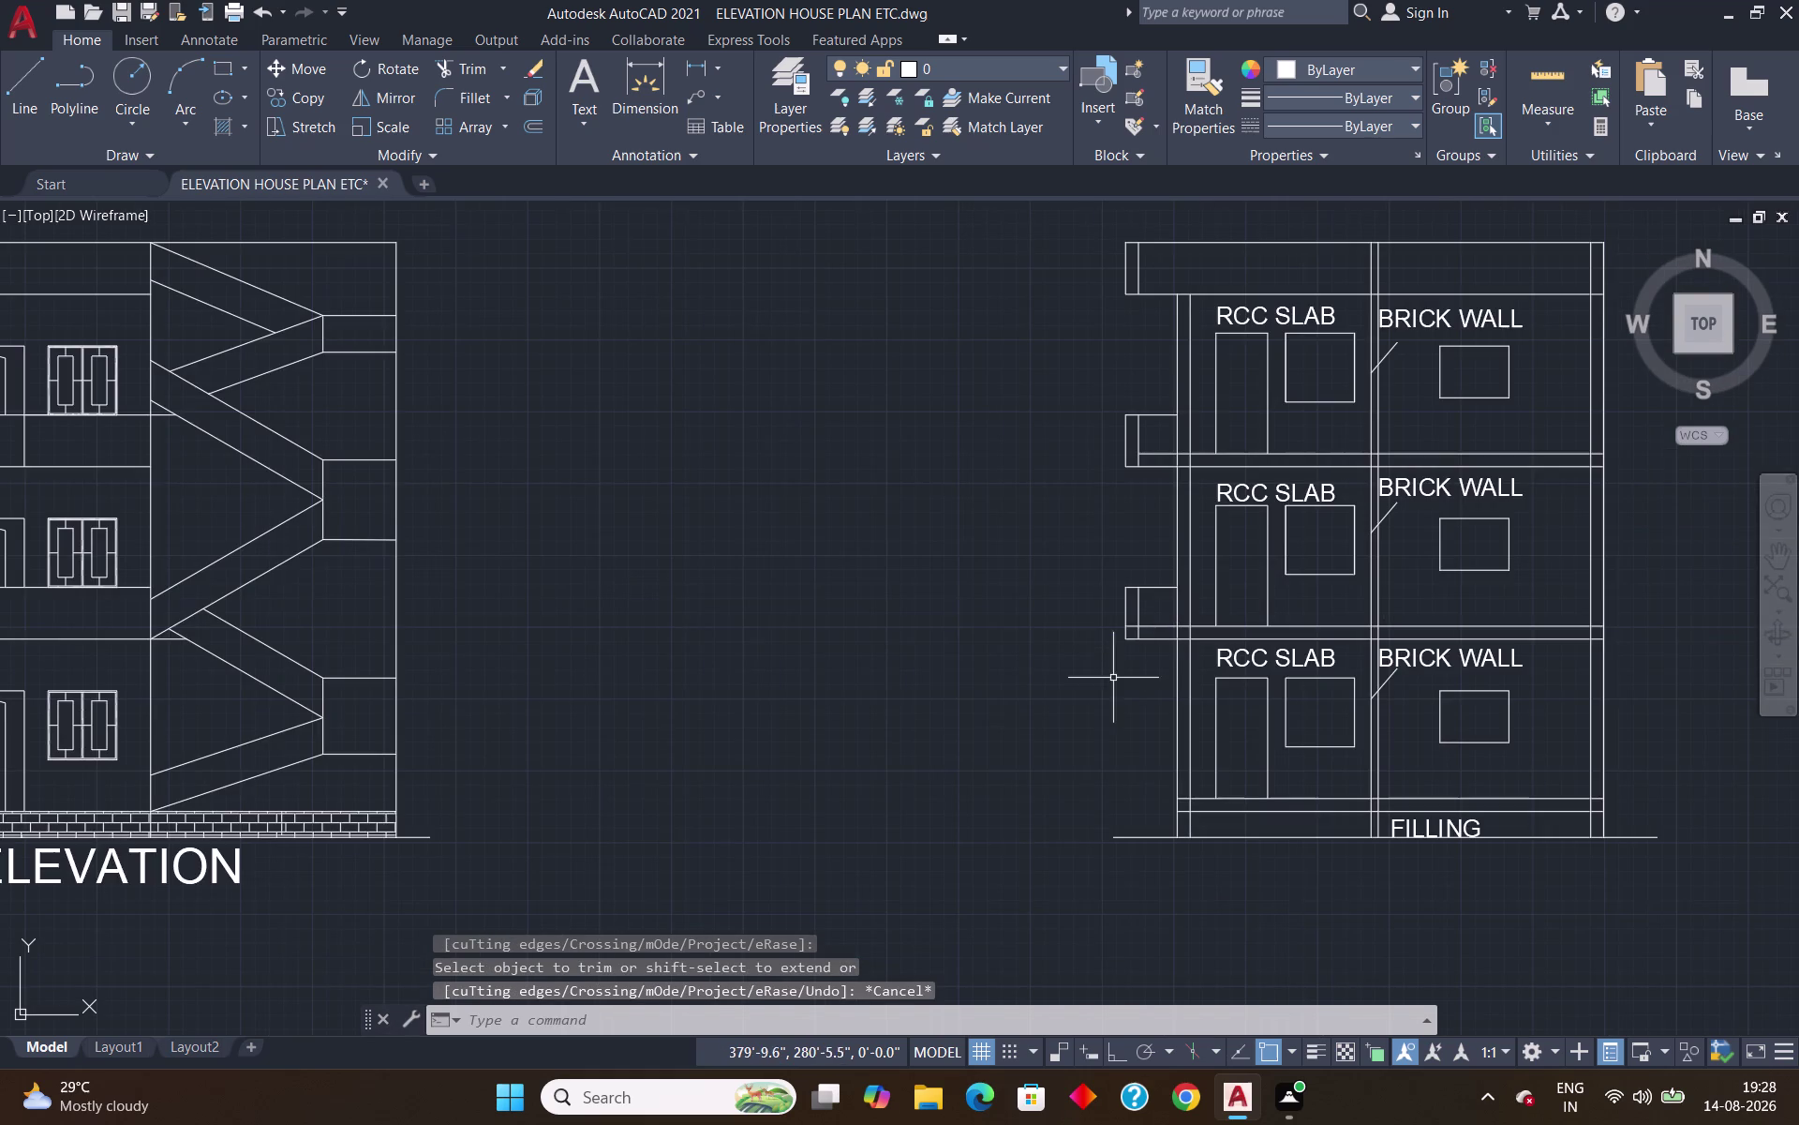
scroll(down, 3)
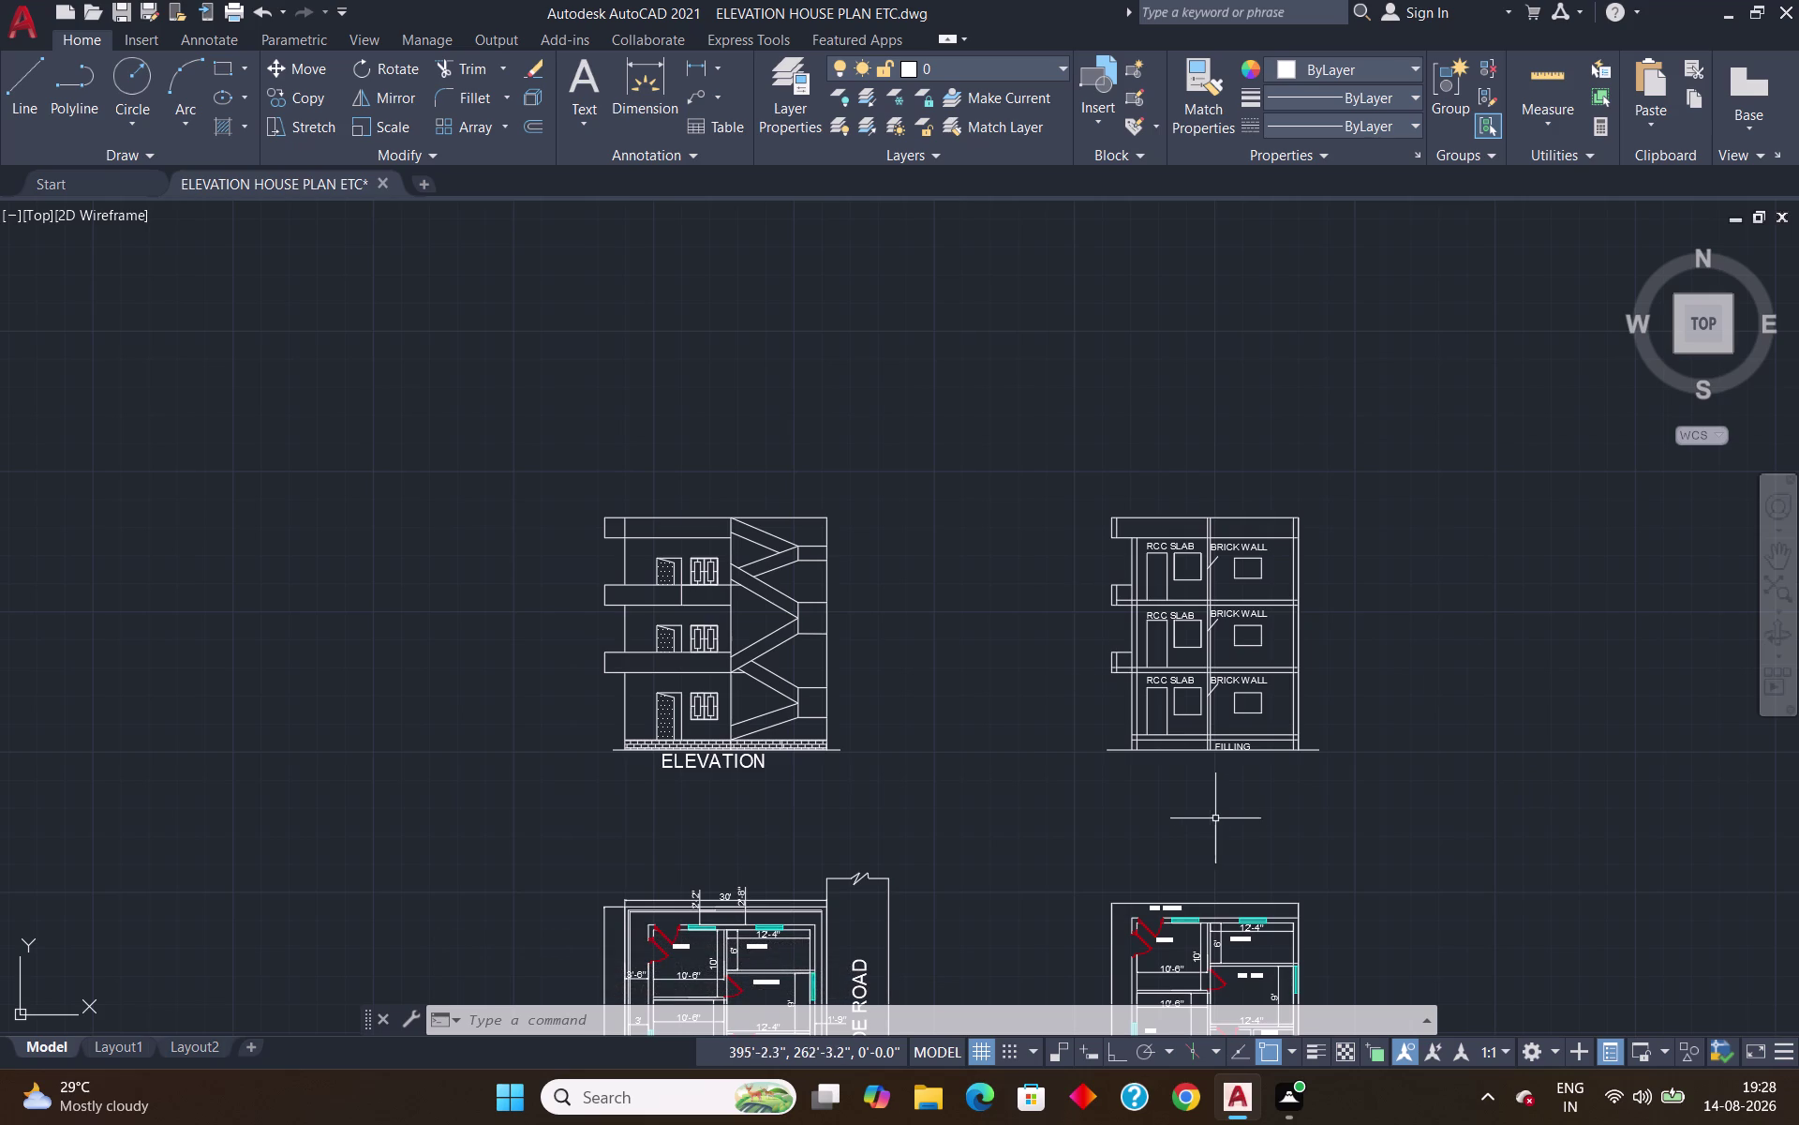
Start single-line text below the section with 2' height and 0 rotation.
text(DT)
key(Return)
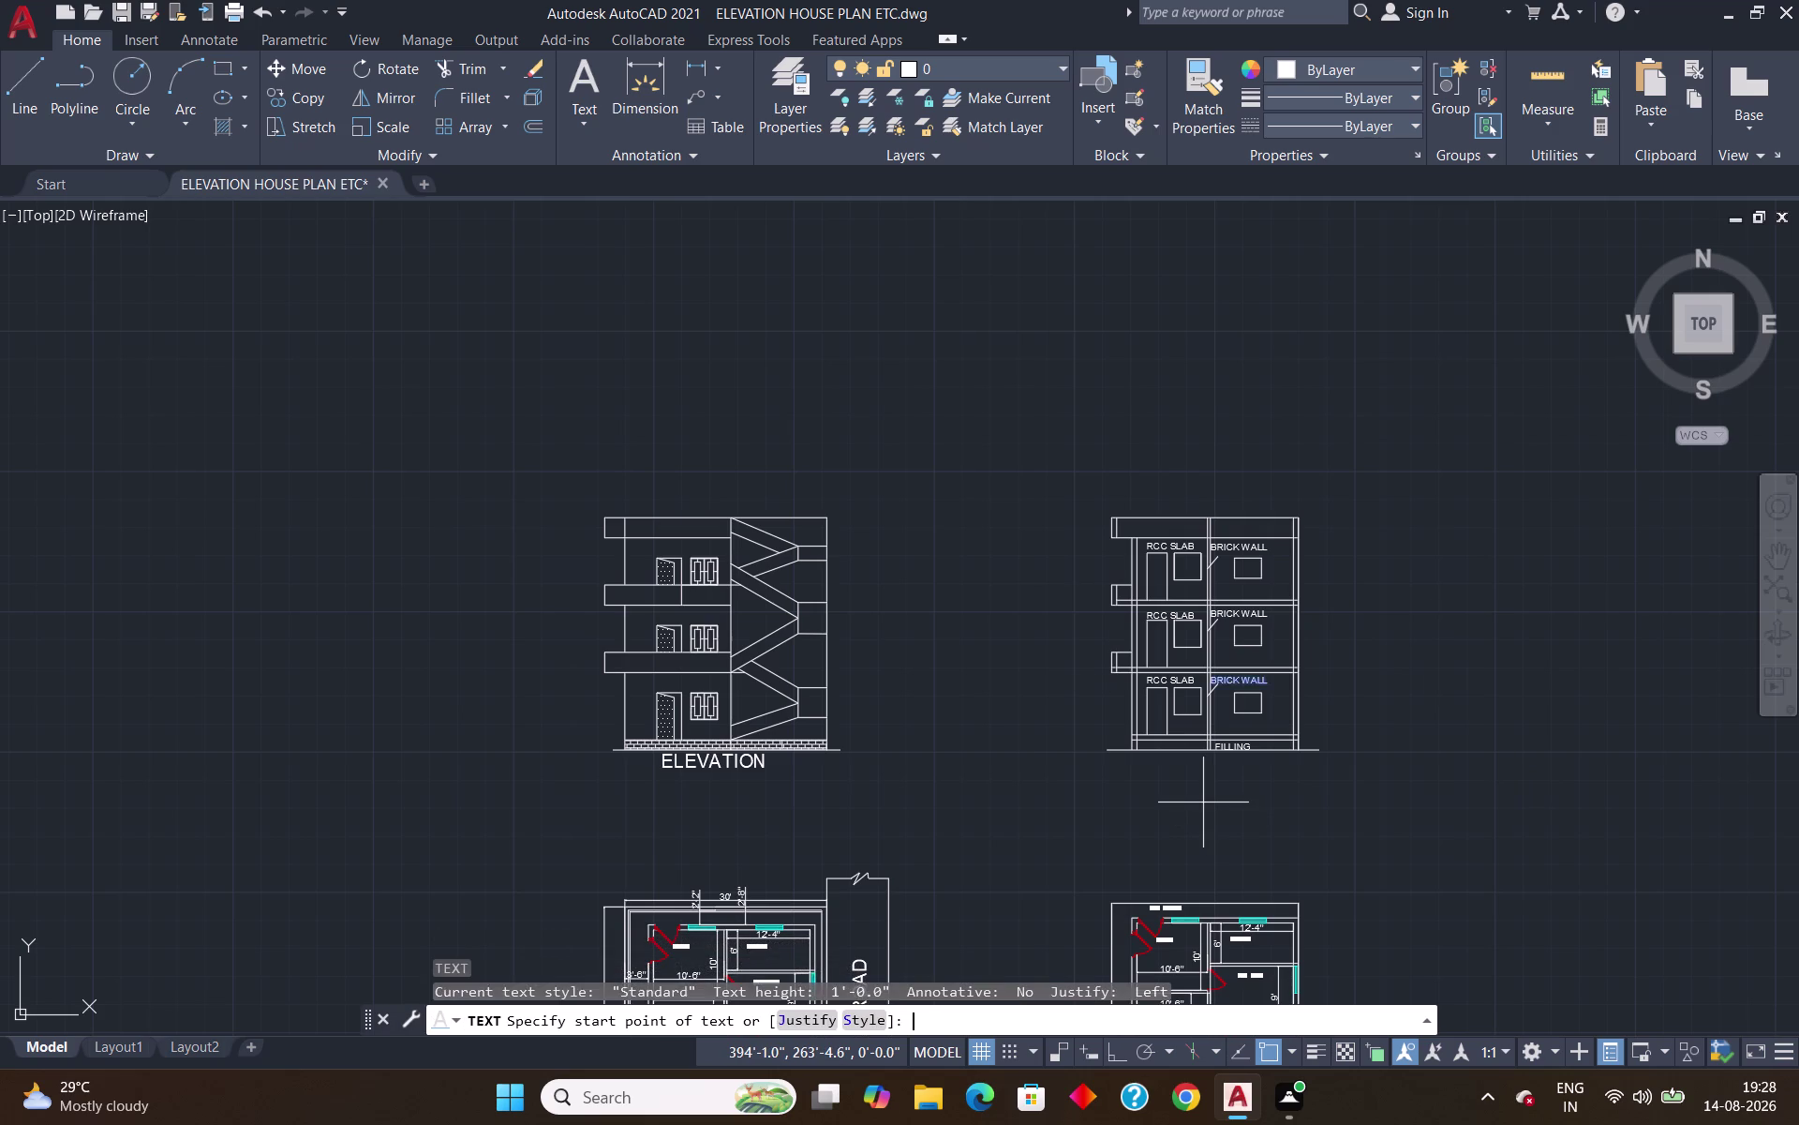
scroll(up, 3)
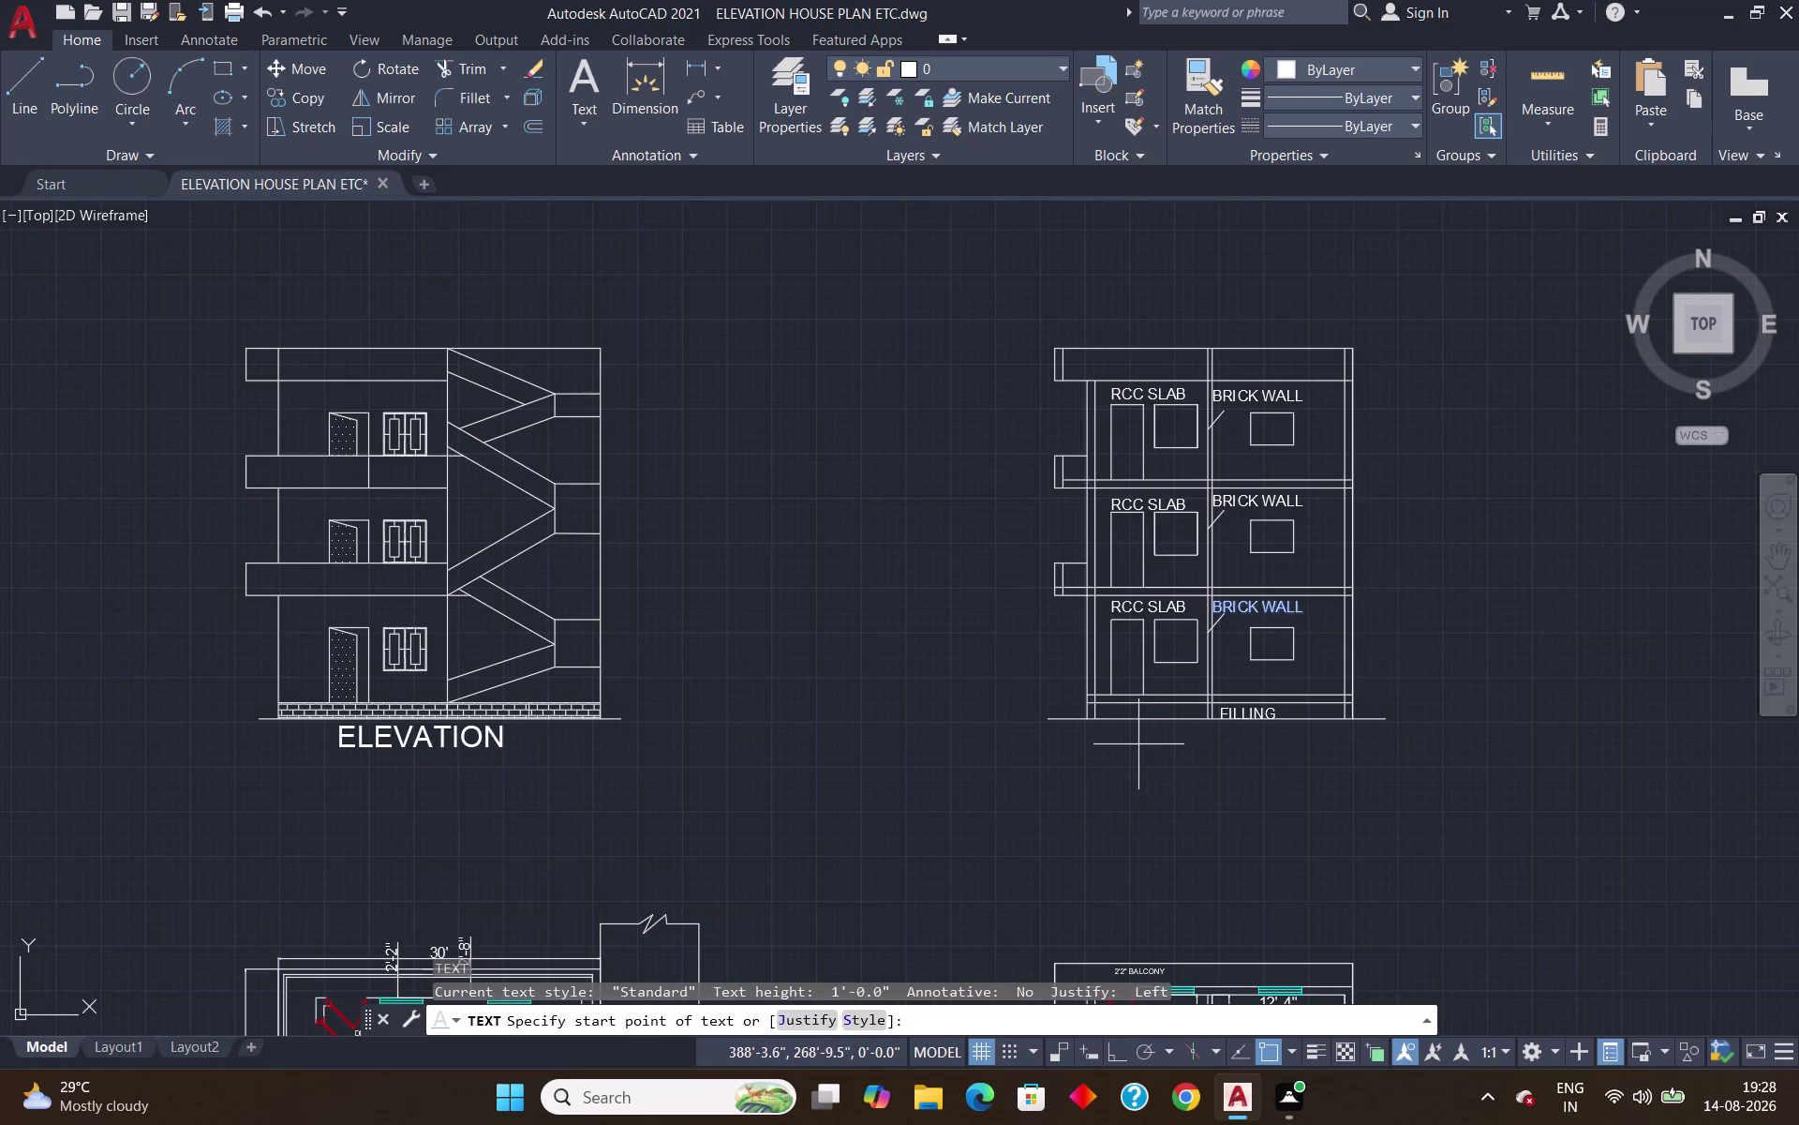
click(1139, 743)
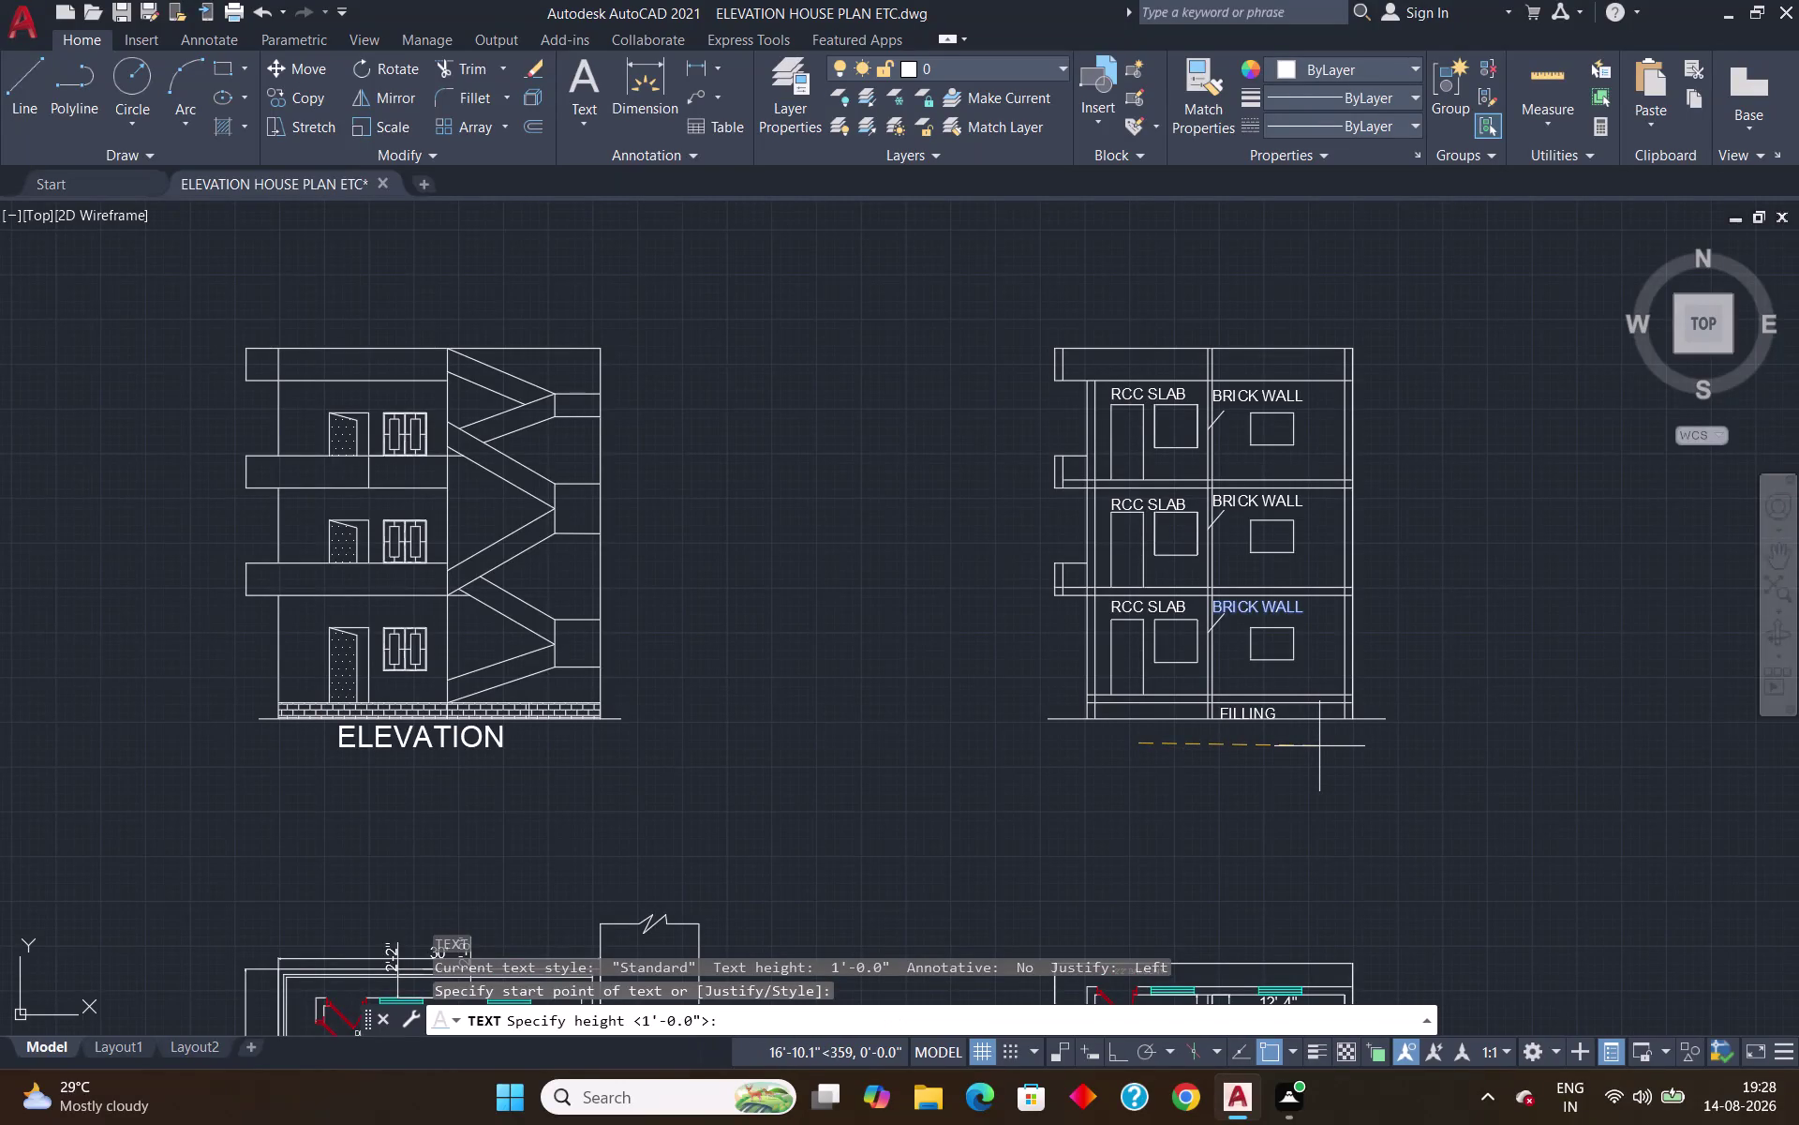
text(2')
key(Return)
key(Return)
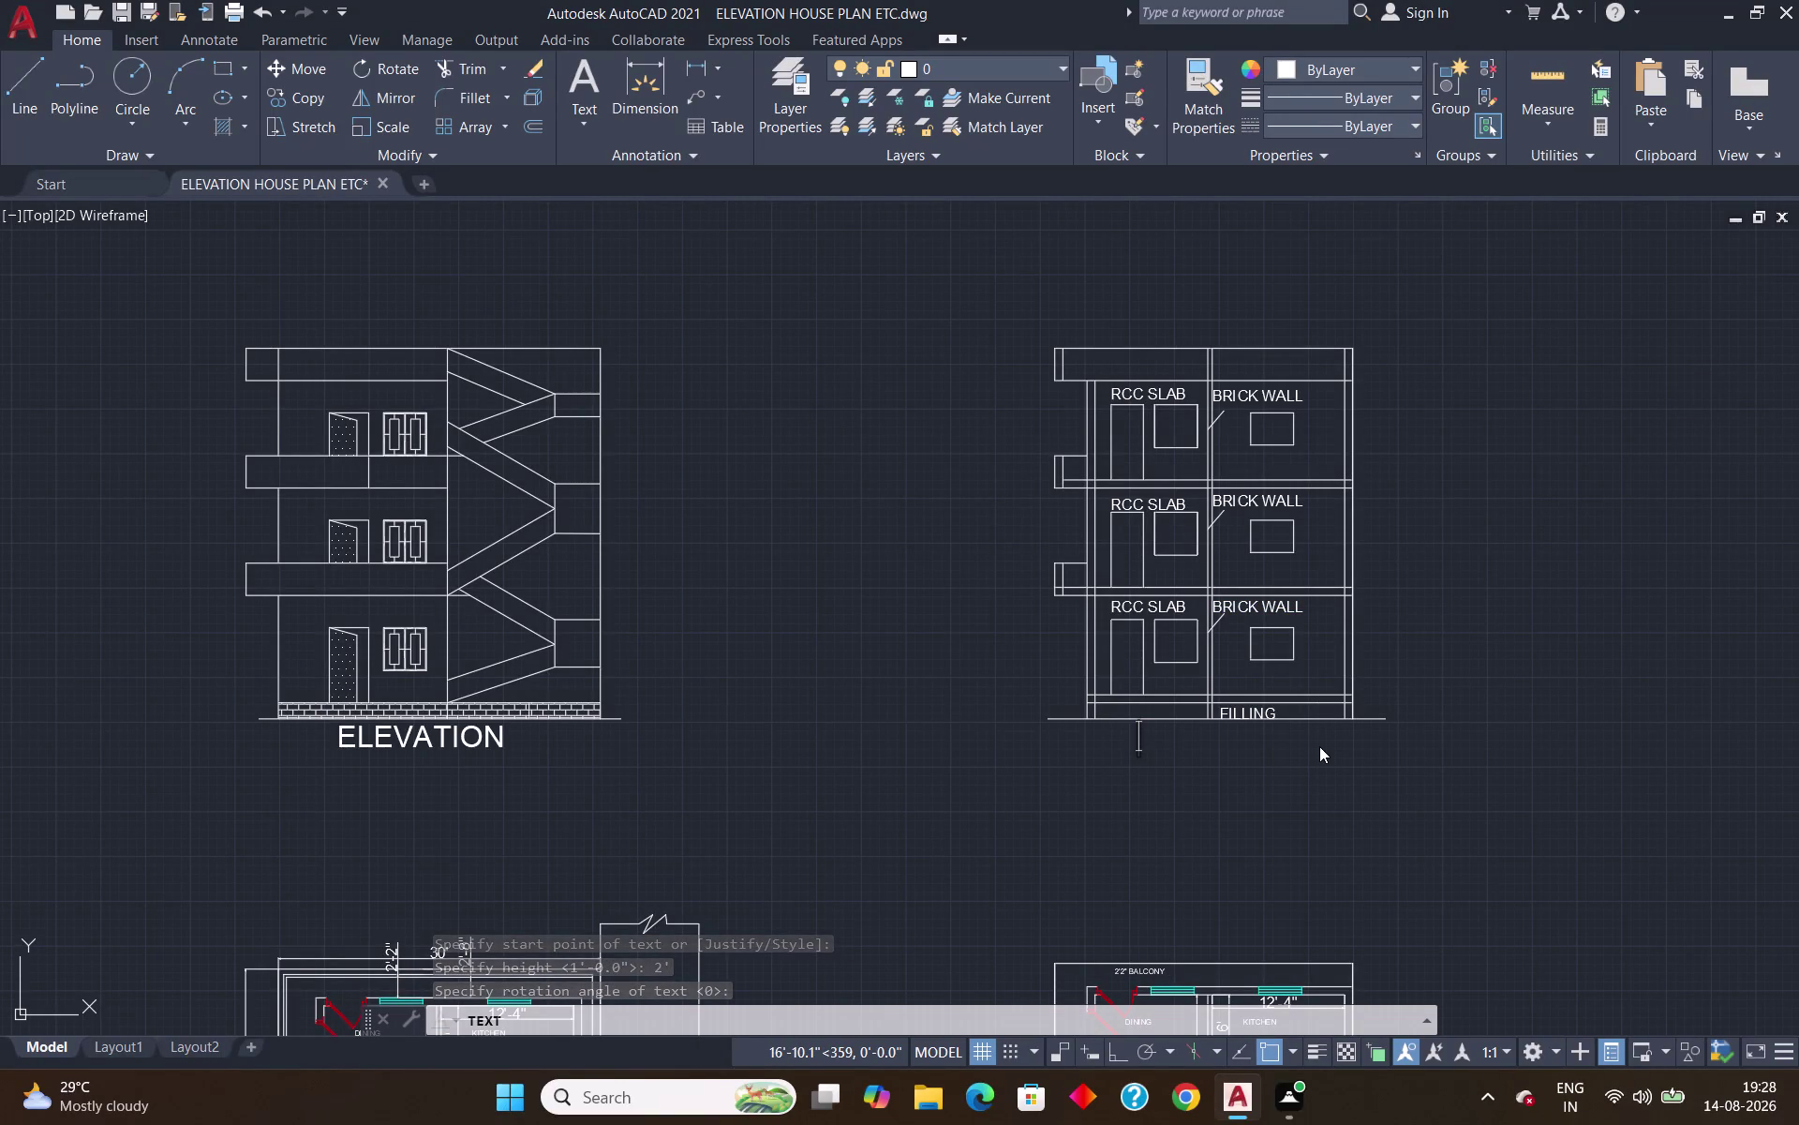
Type the title 'SECTION -AA' and end text entry.
text(SECTI)
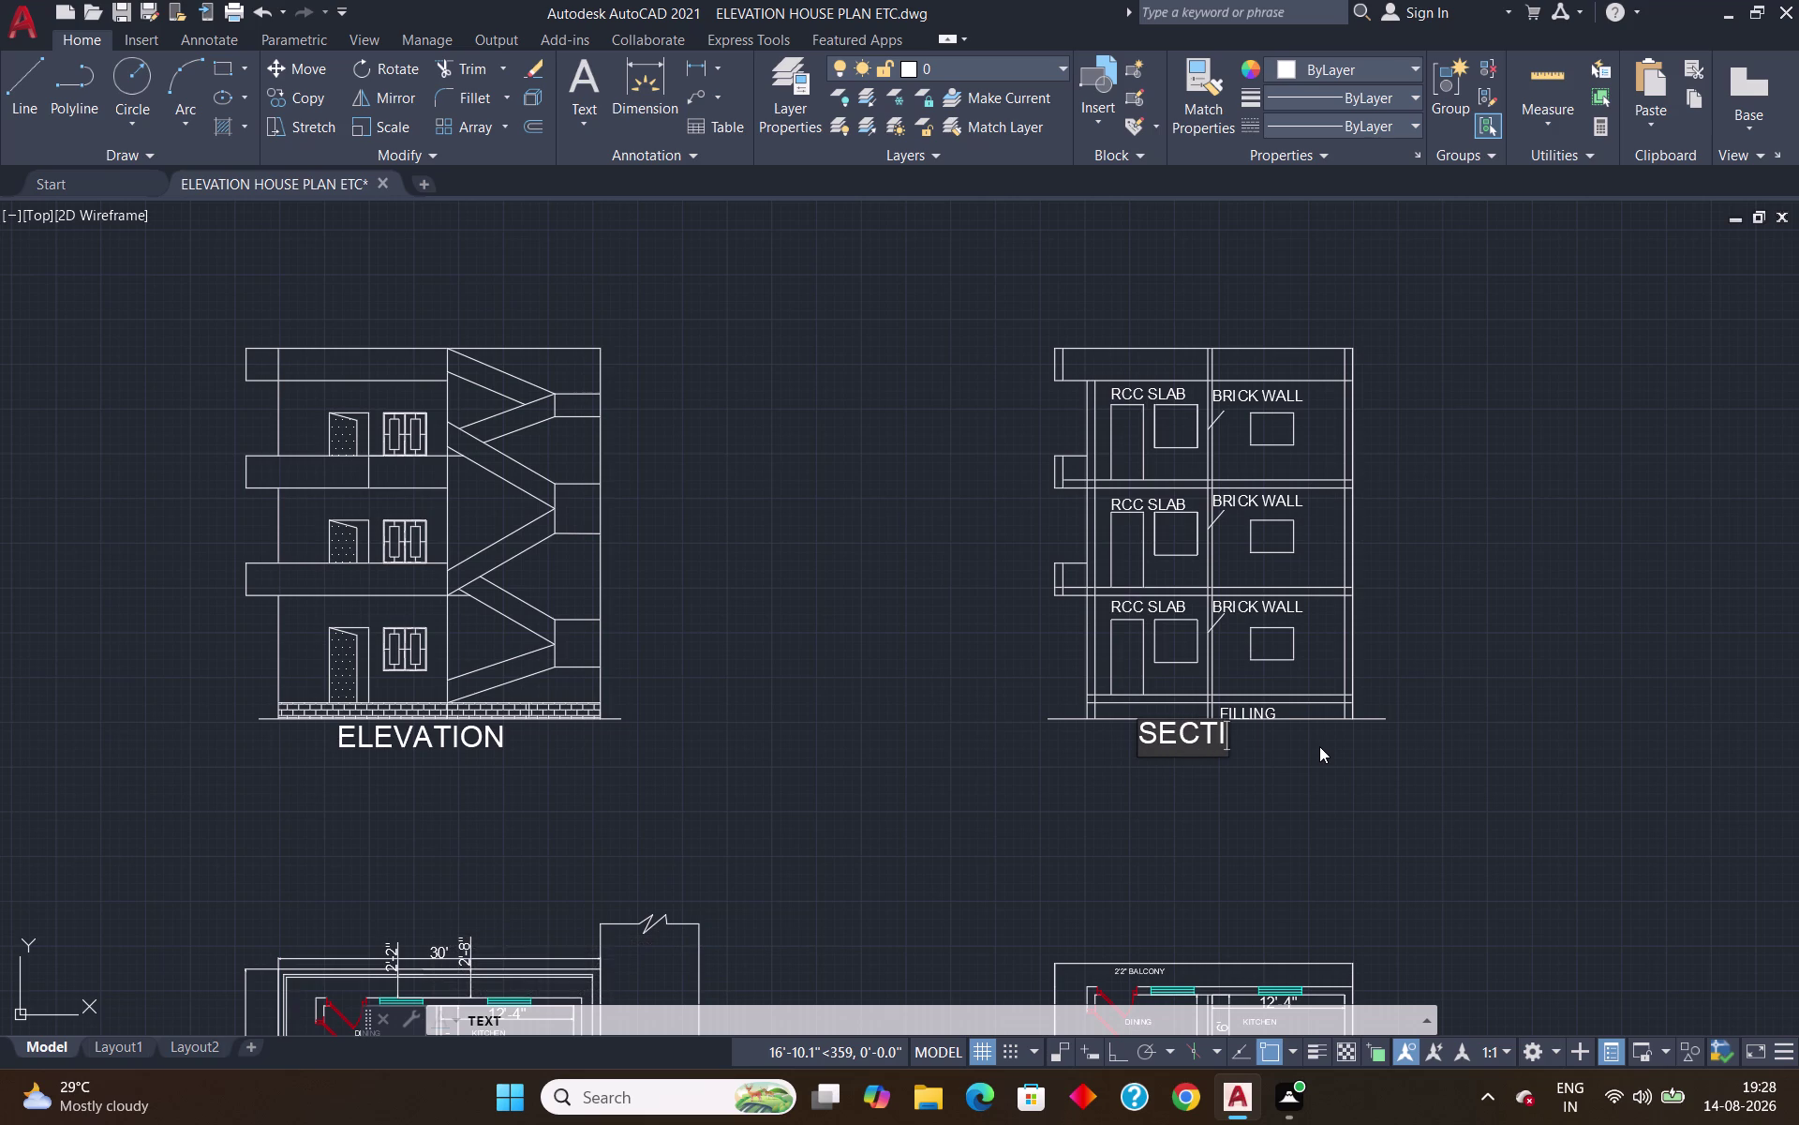
text(ON)
key(space)
key(minus)
text(A)
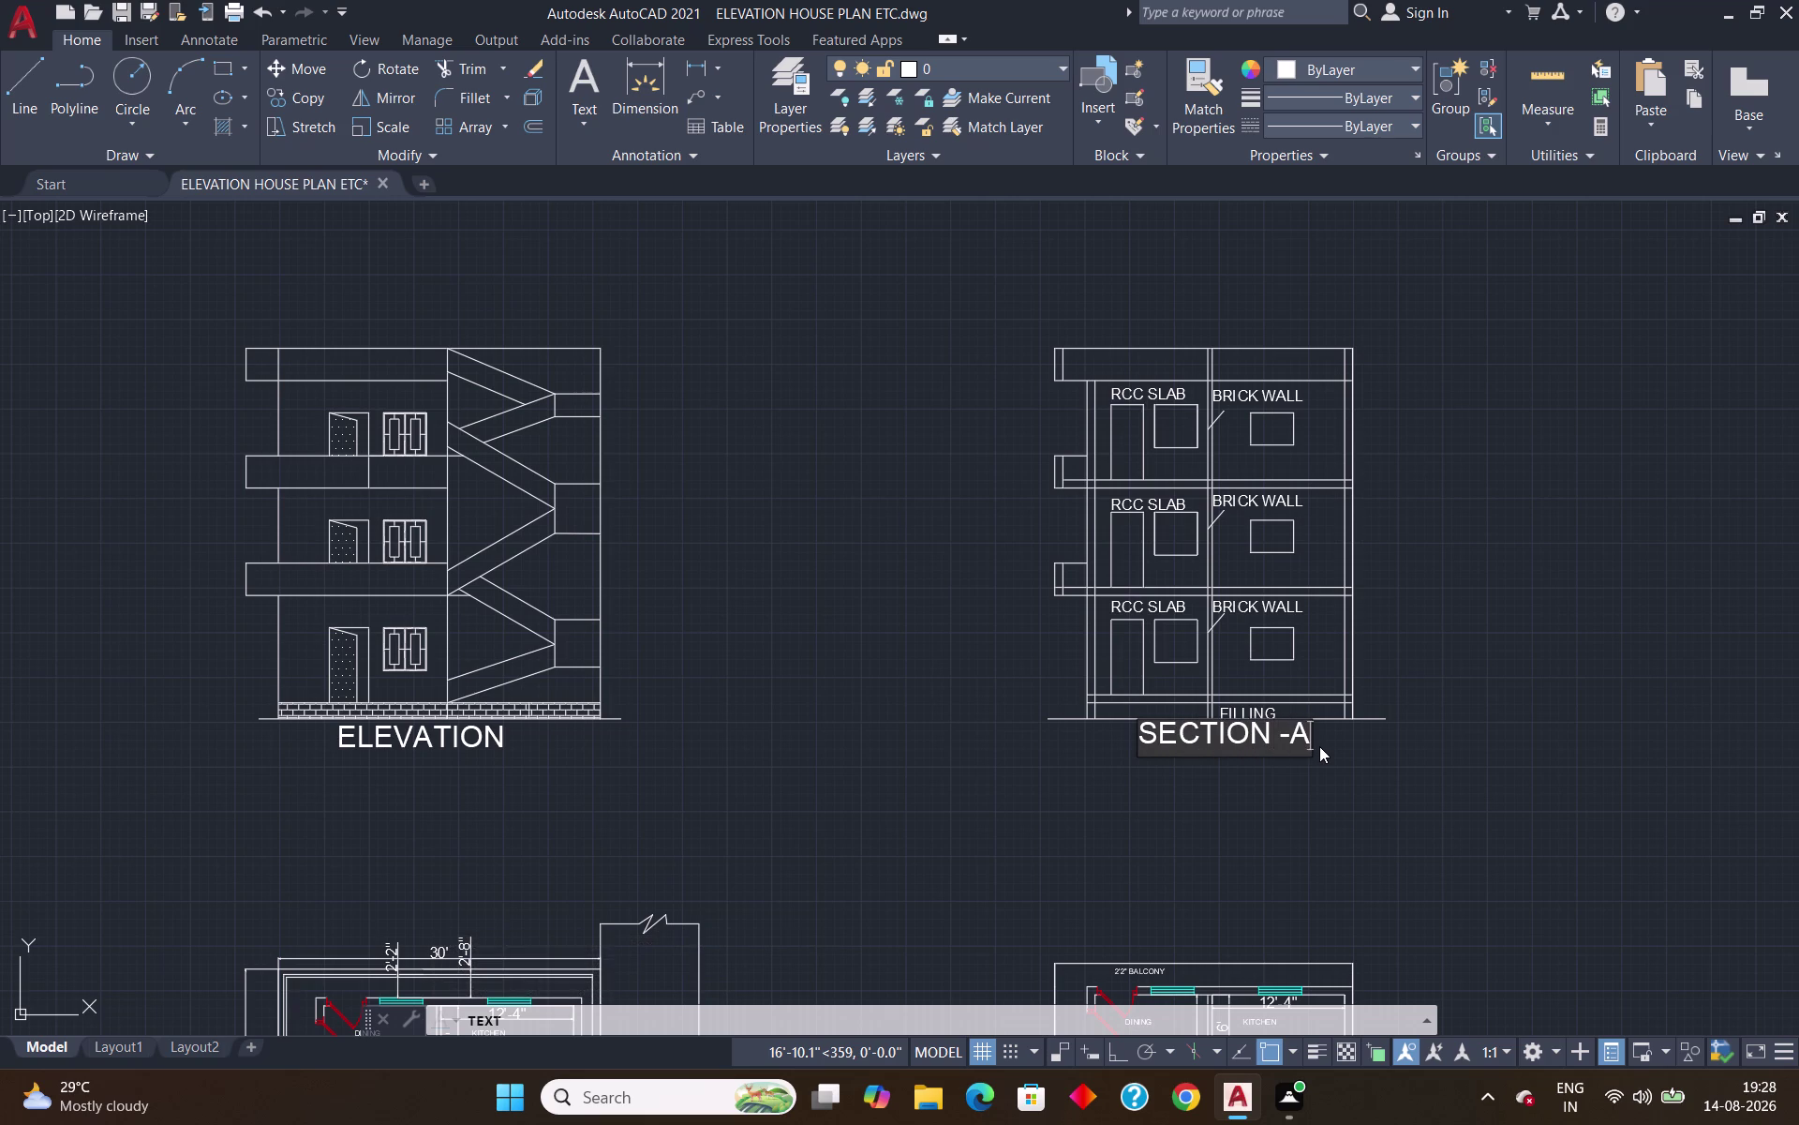
text(A)
key(Return)
key(Return)
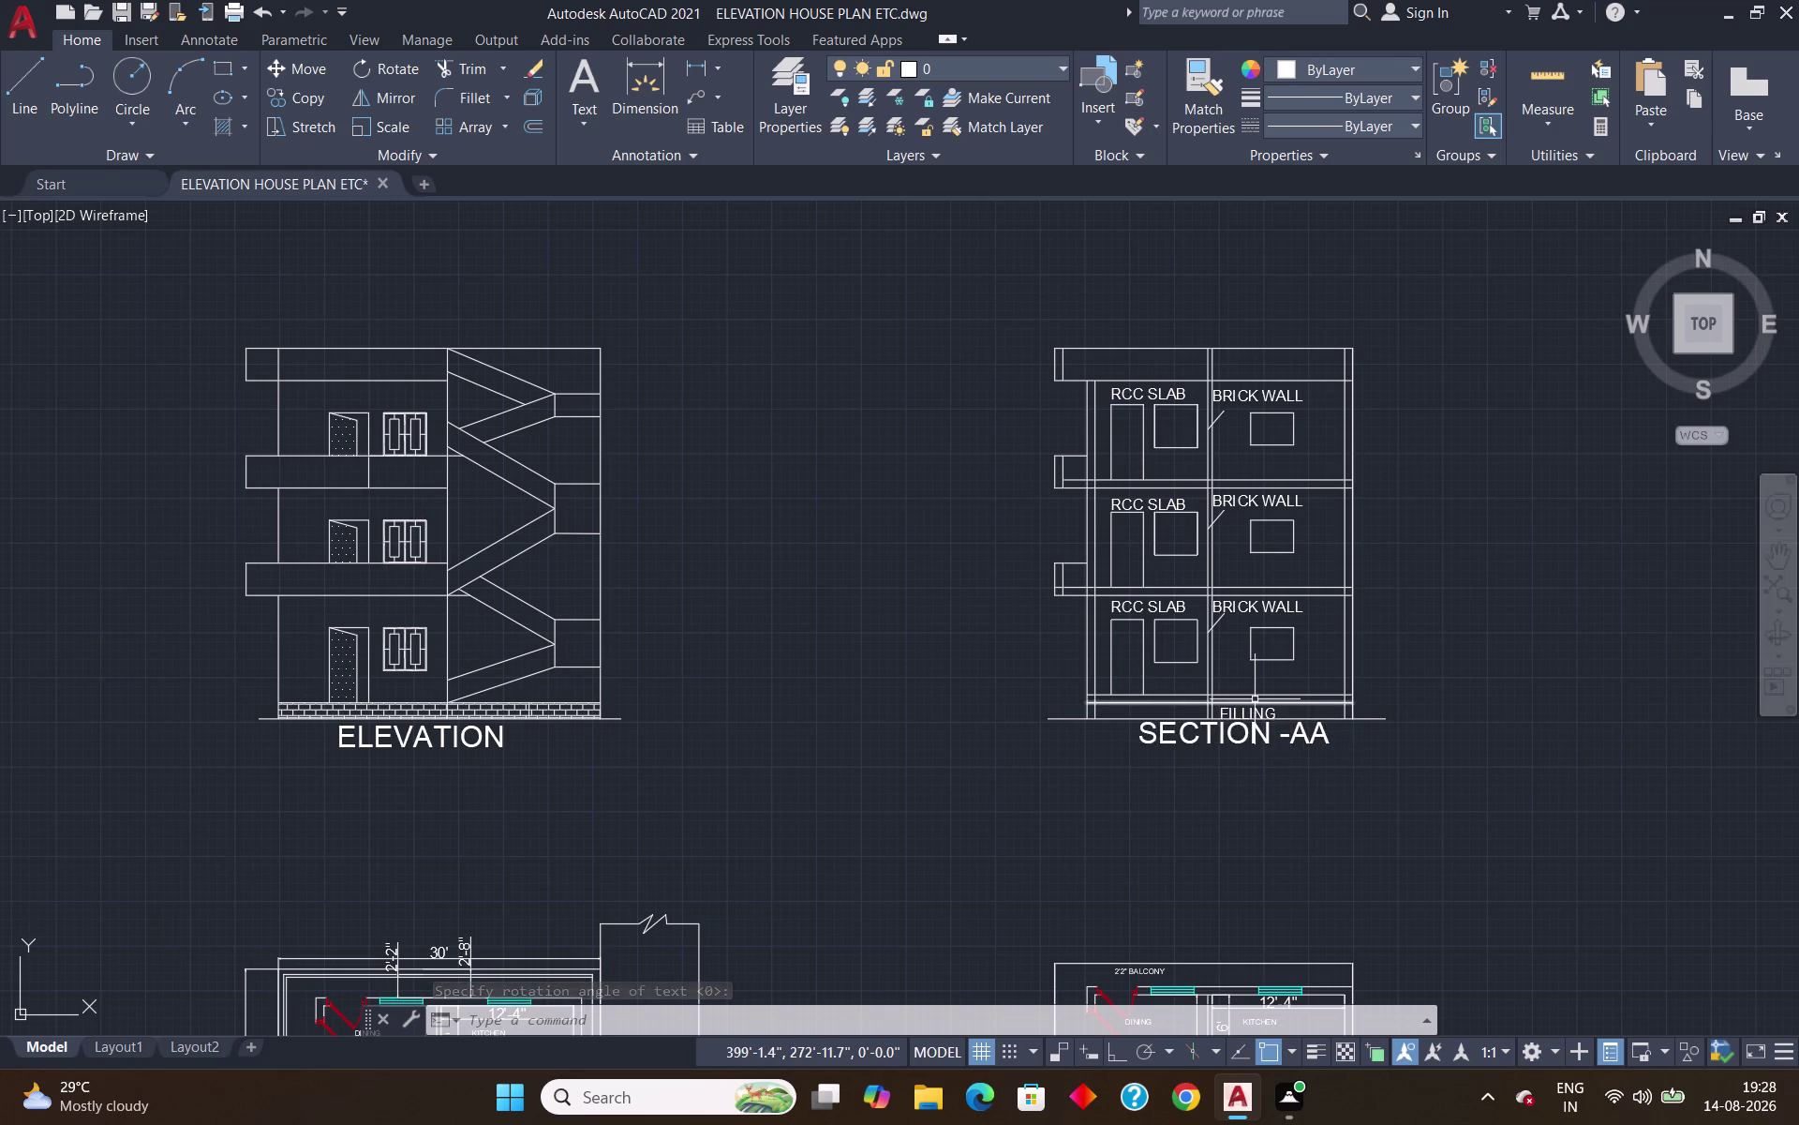
scroll(up, 3)
Abandon the trim and drag the FILLING label to the left.
text(TR)
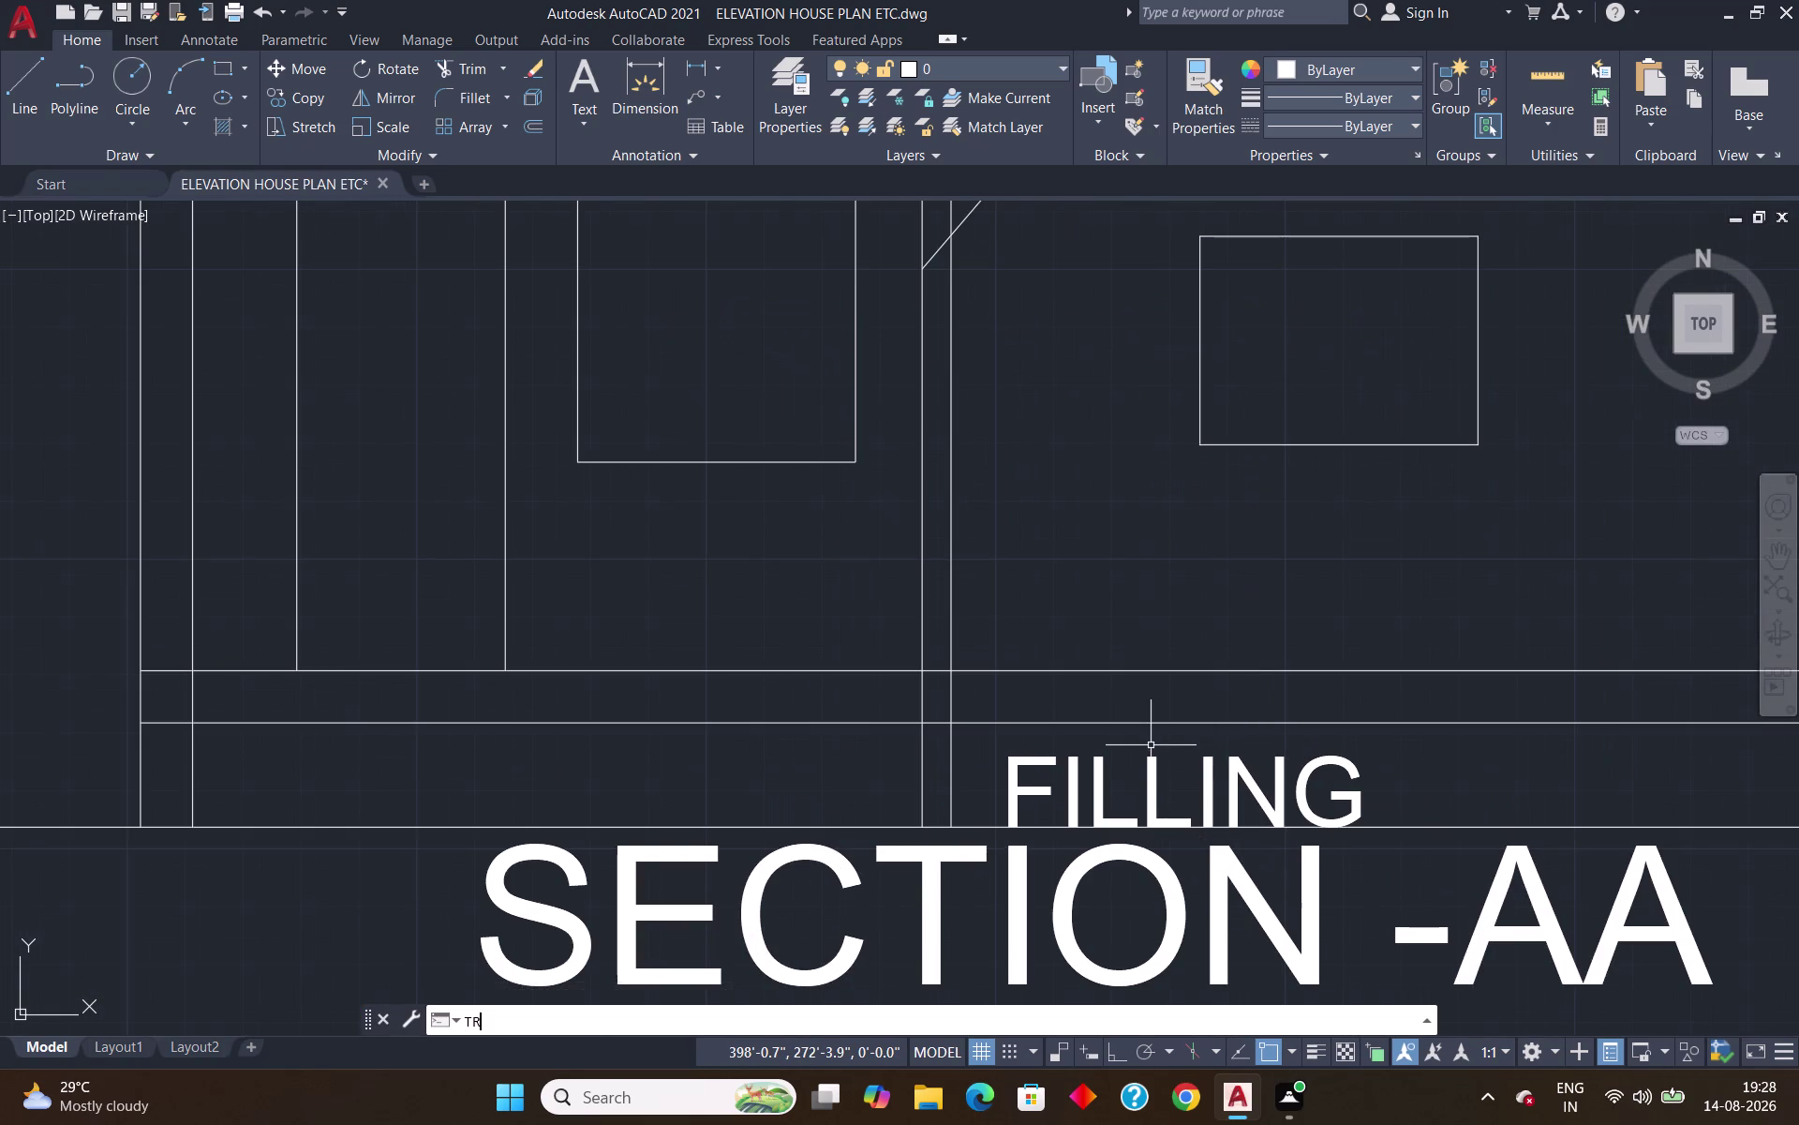
key(Return)
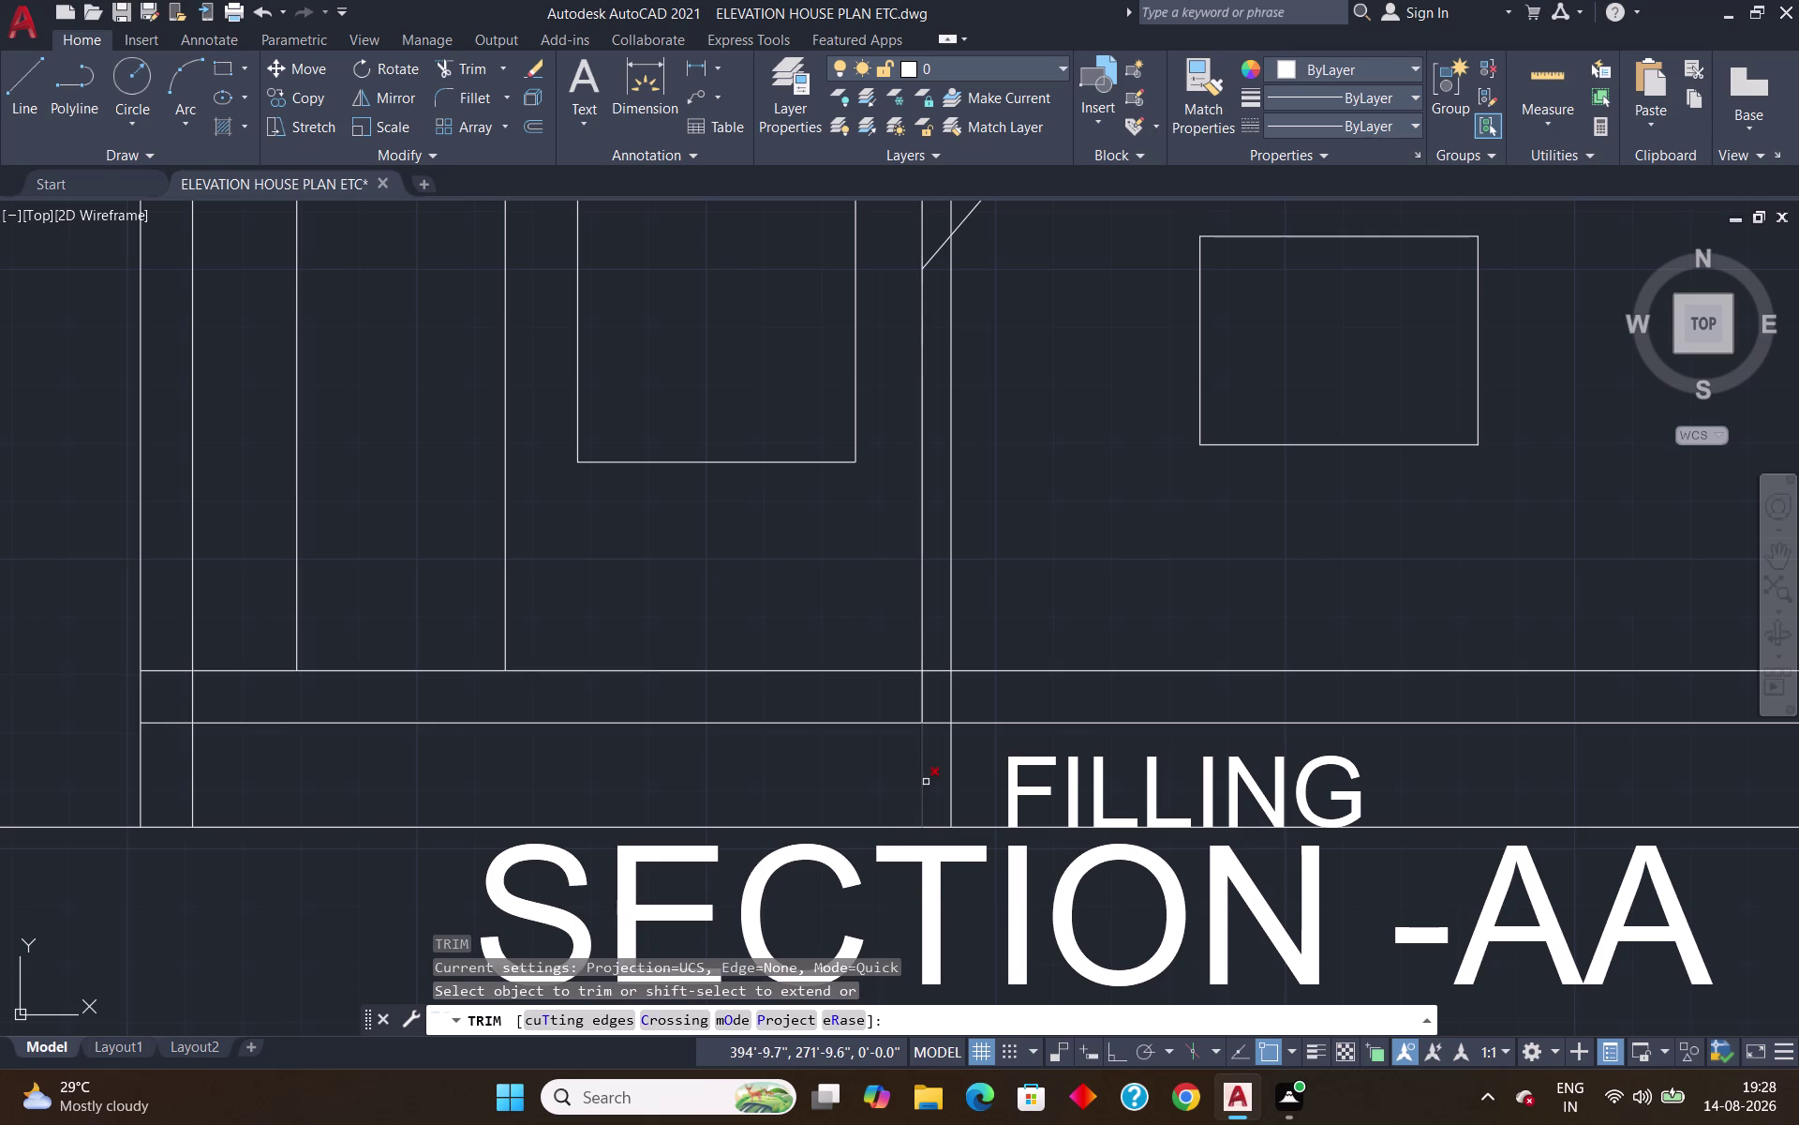
click(926, 782)
click(914, 770)
drag(968, 778, 919, 796)
key(Return)
click(1048, 785)
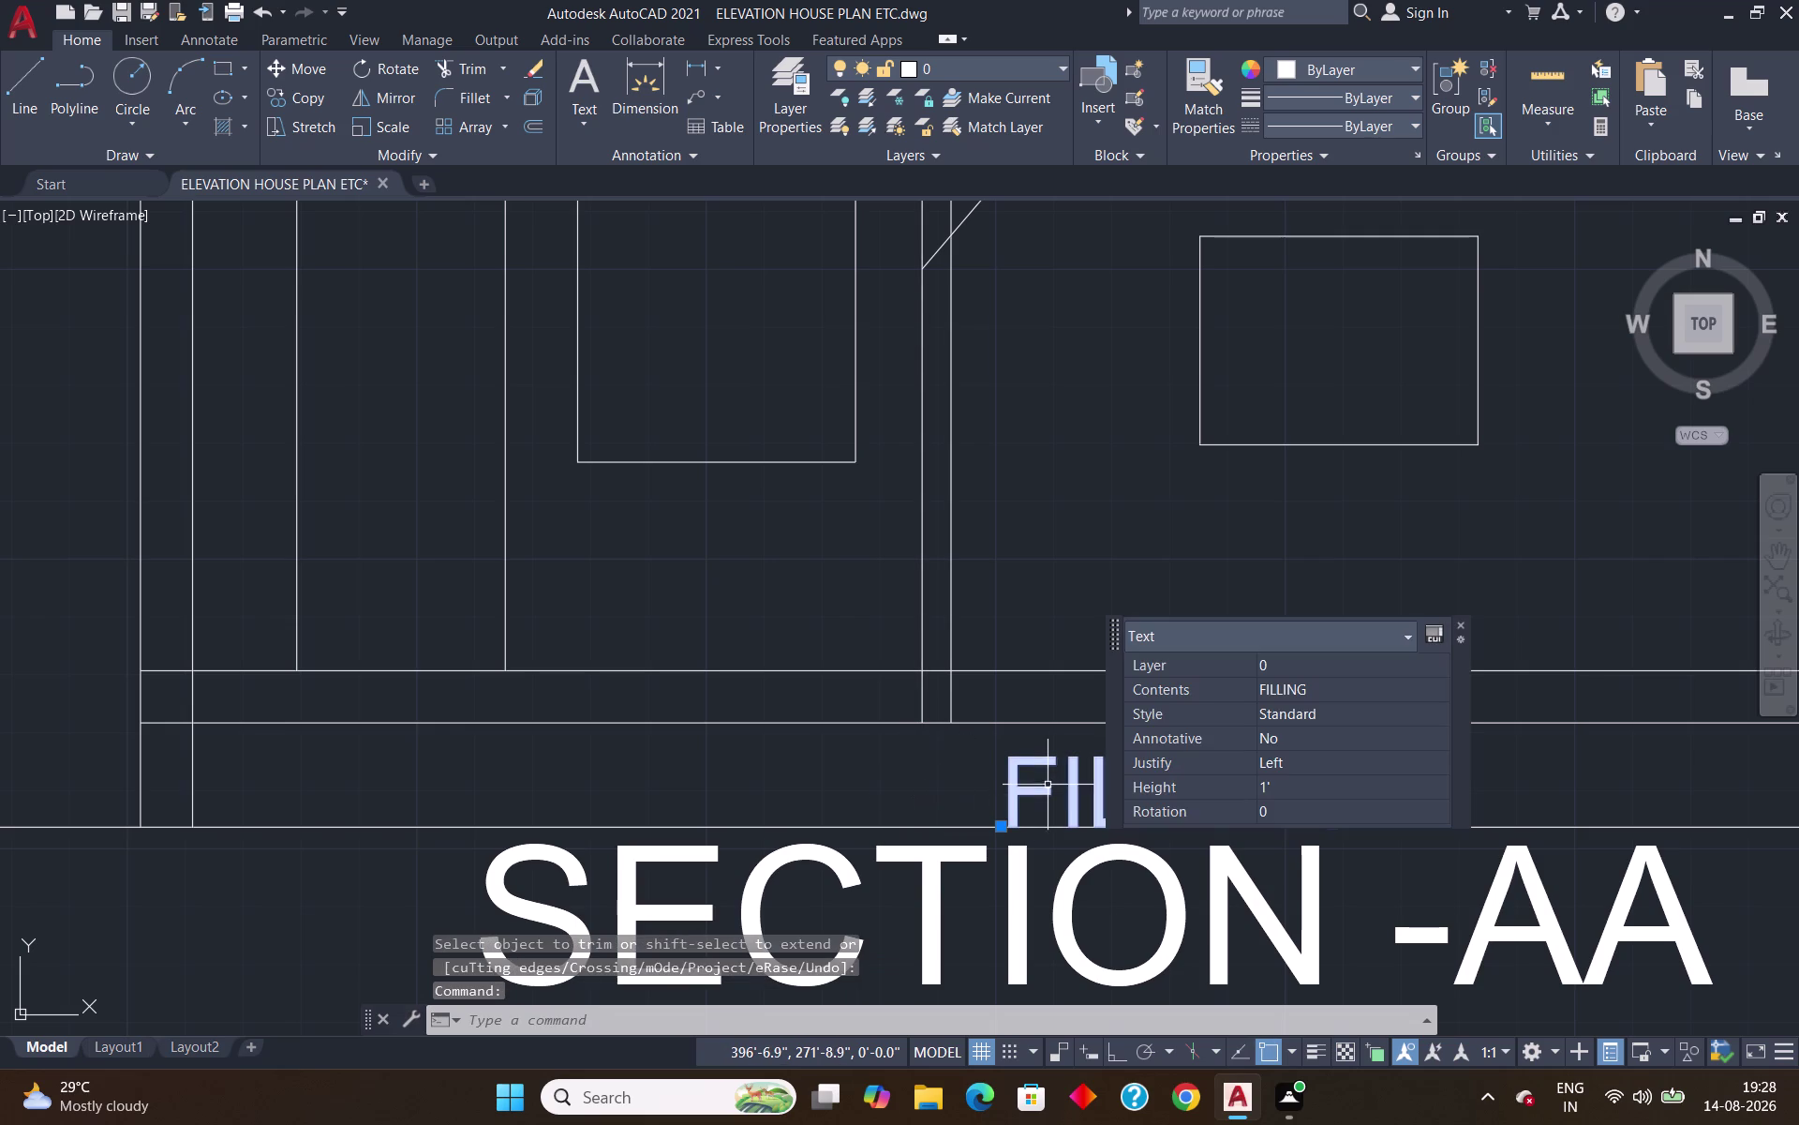
drag(1008, 823, 926, 810)
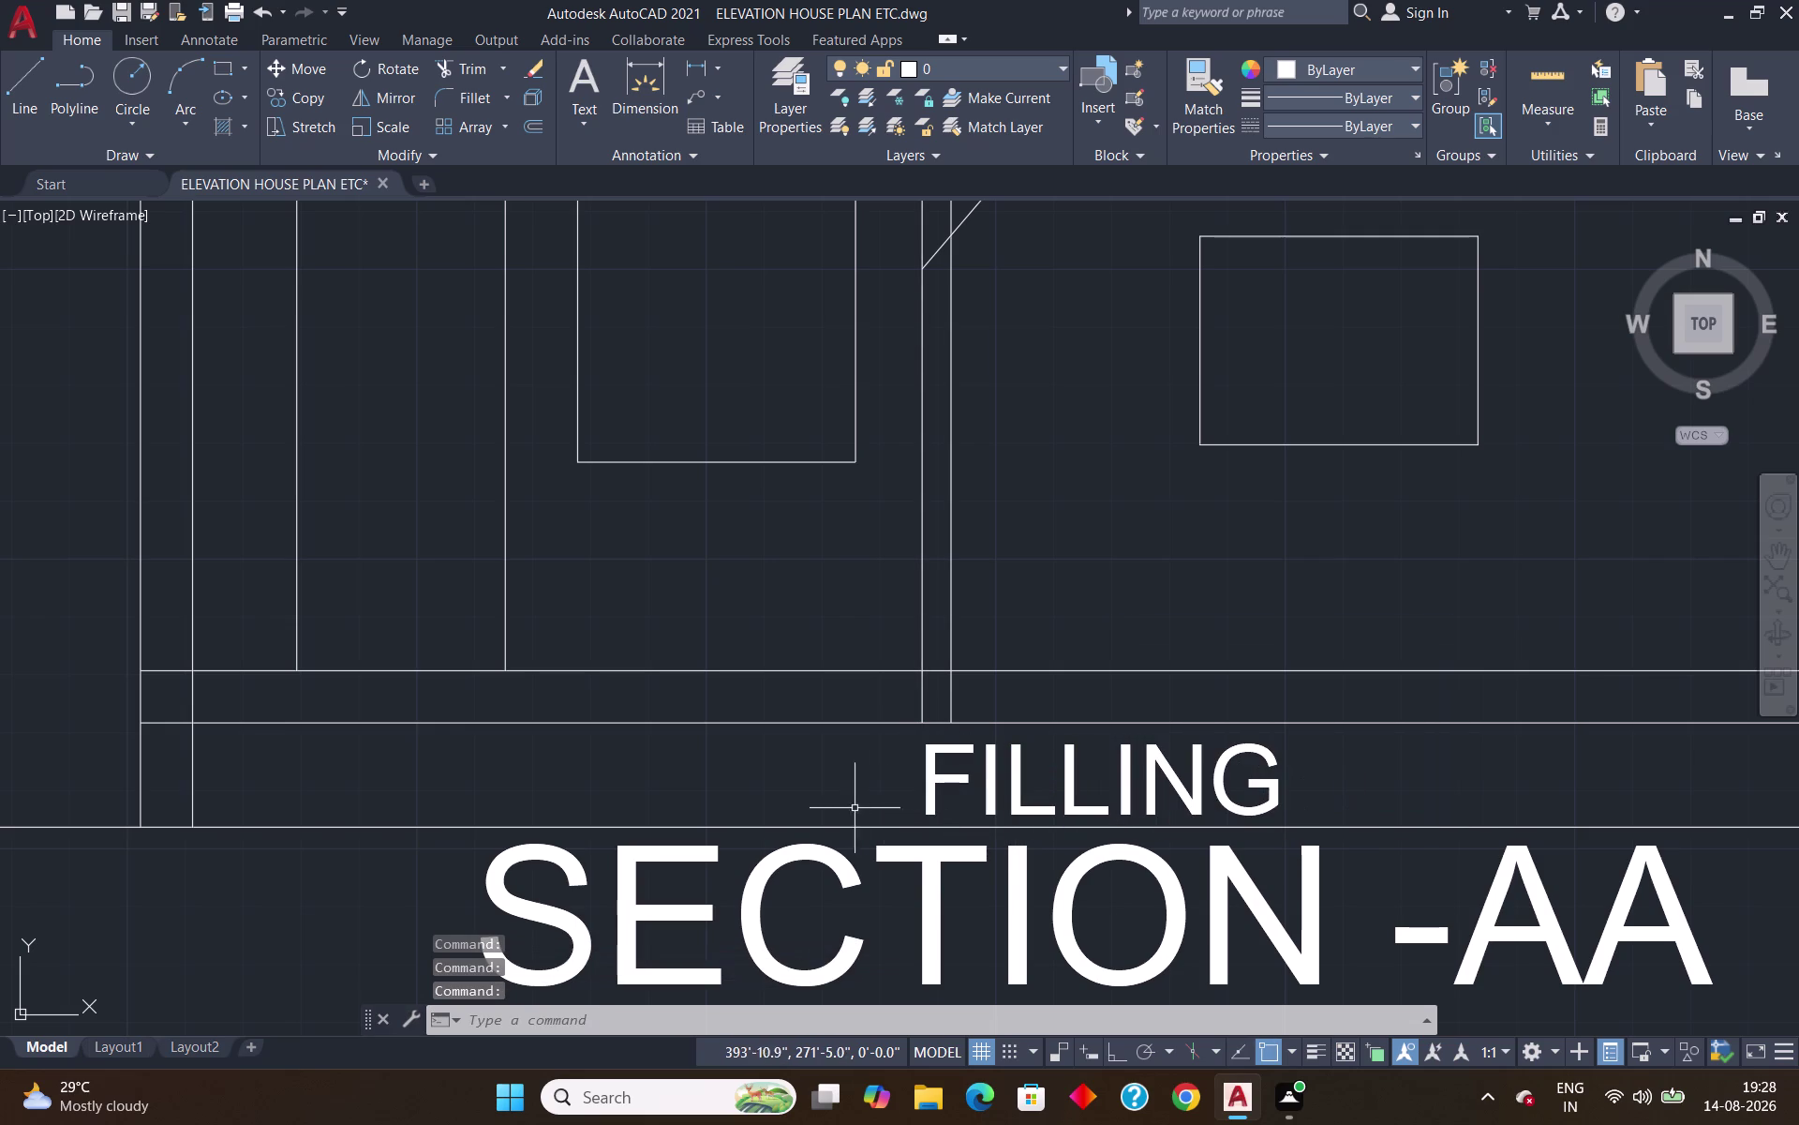
Grip-move FILLING further left over the ground line.
click(932, 801)
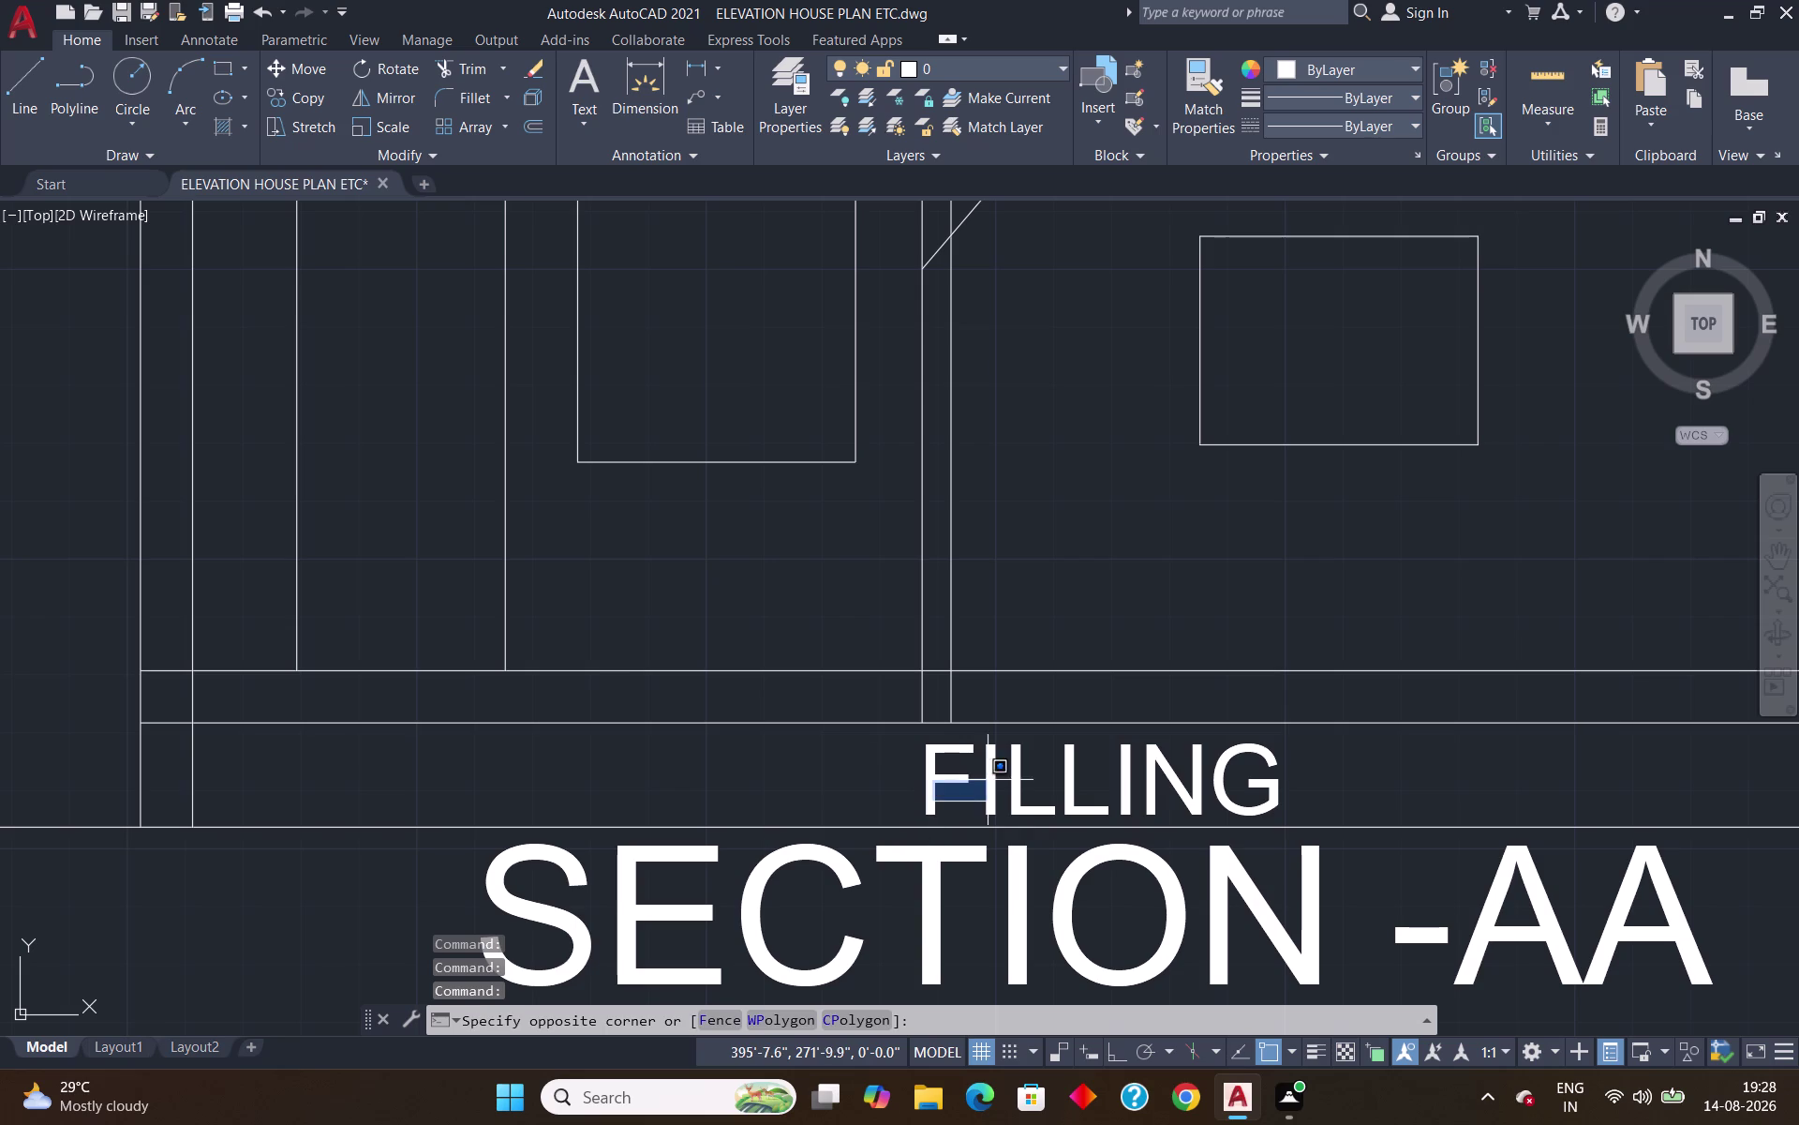
key(Escape)
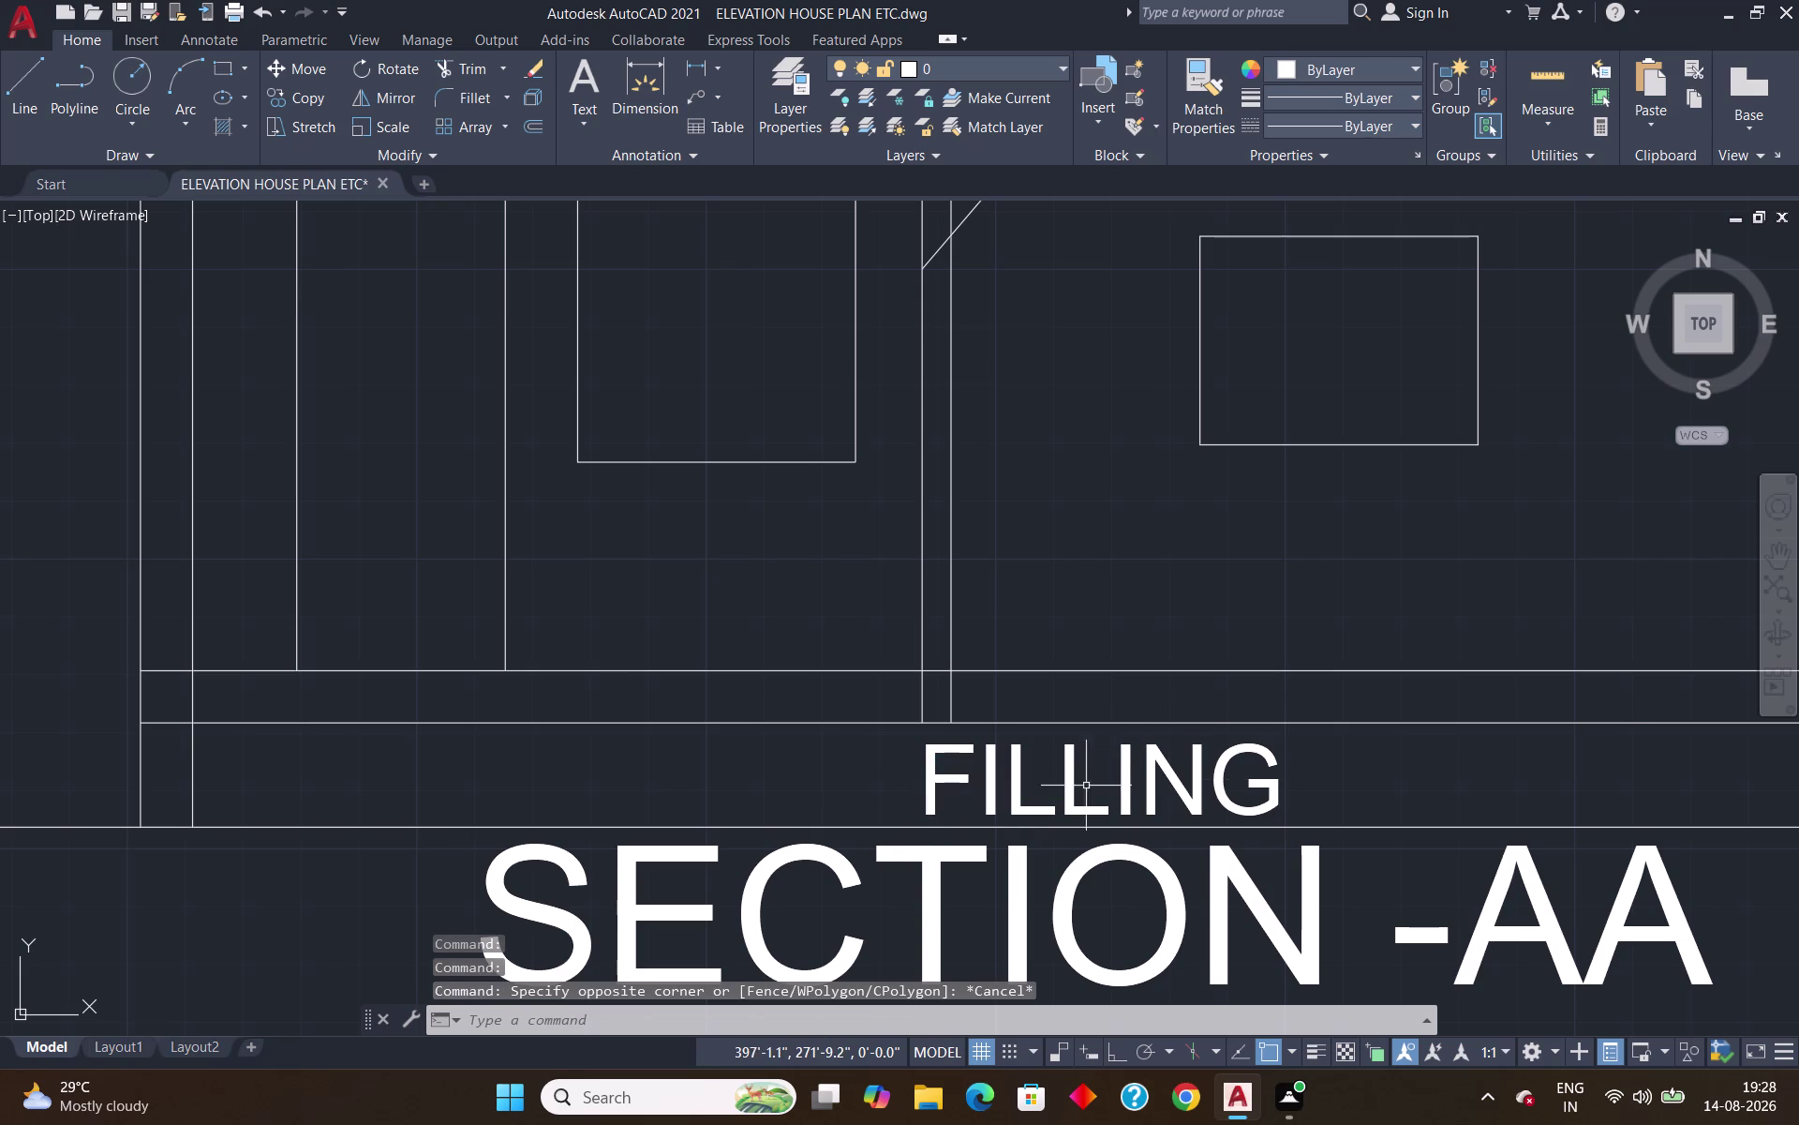
click(1213, 772)
click(919, 817)
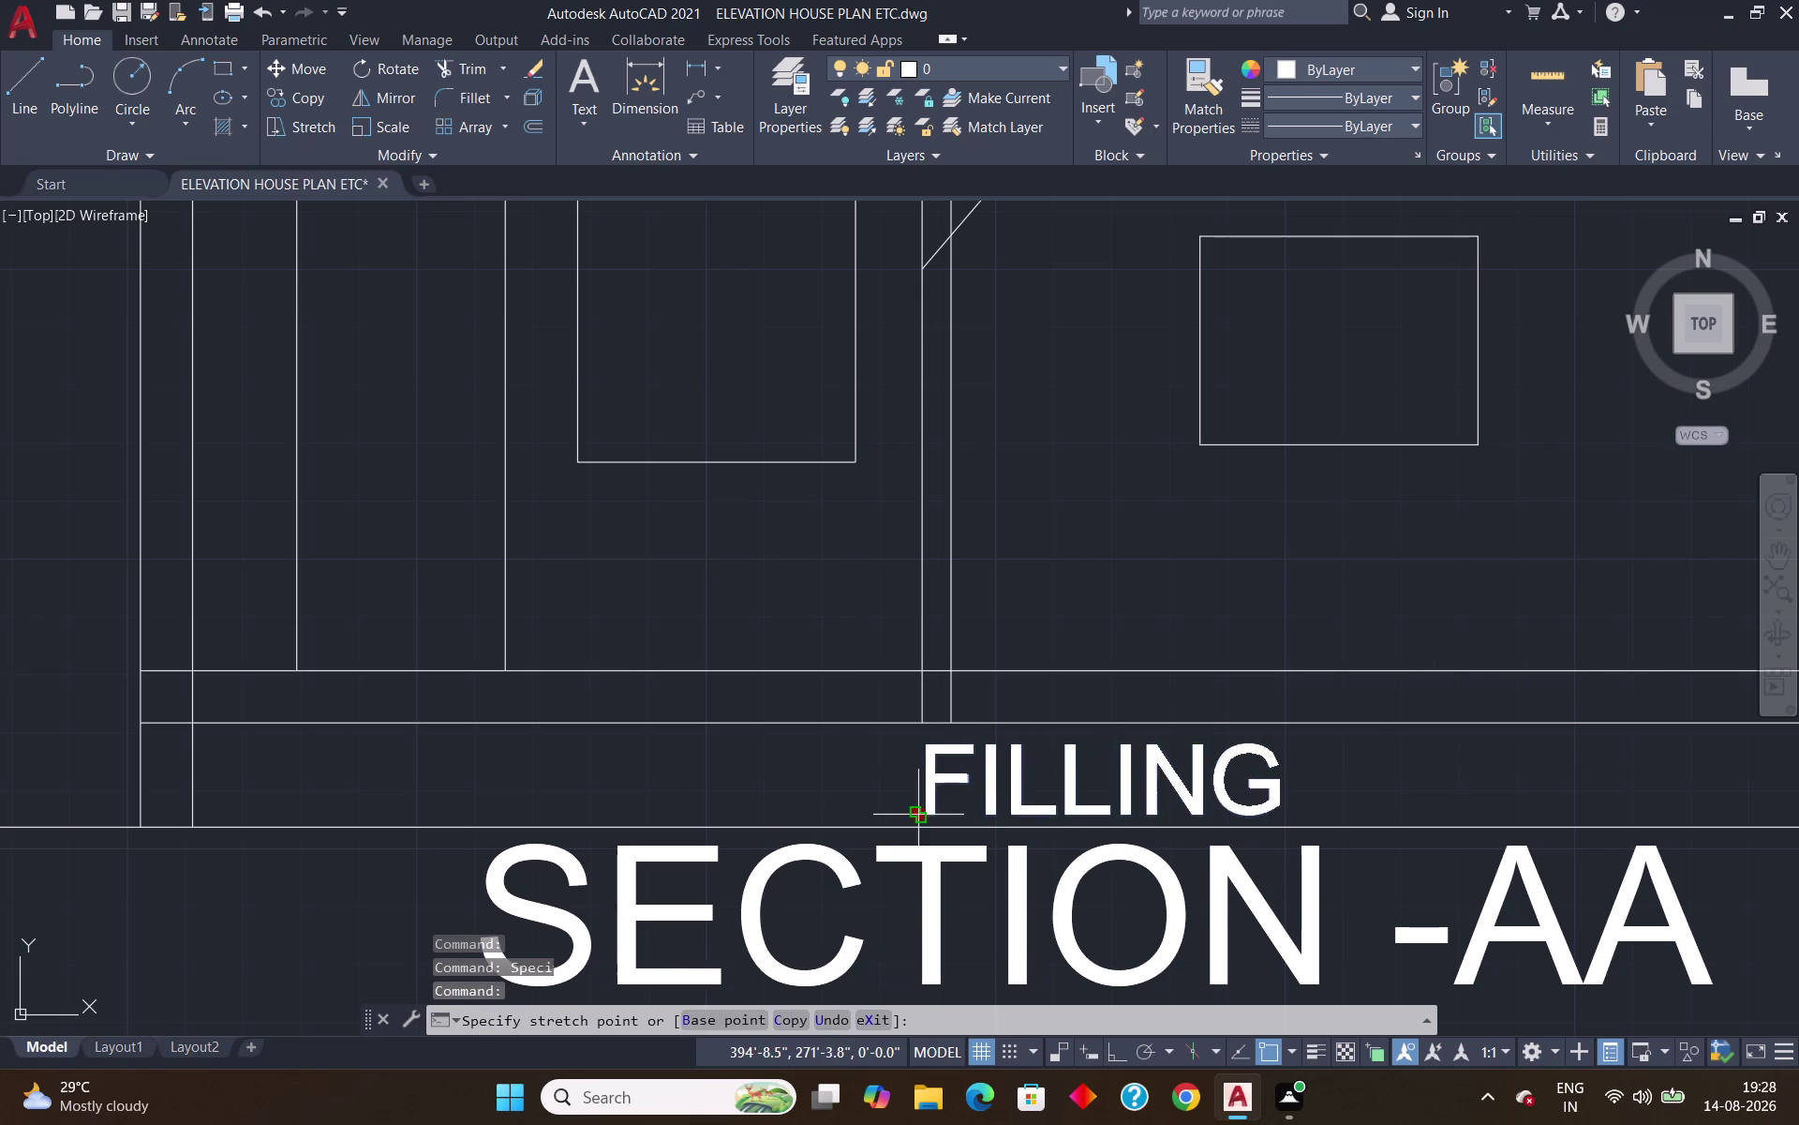
click(756, 818)
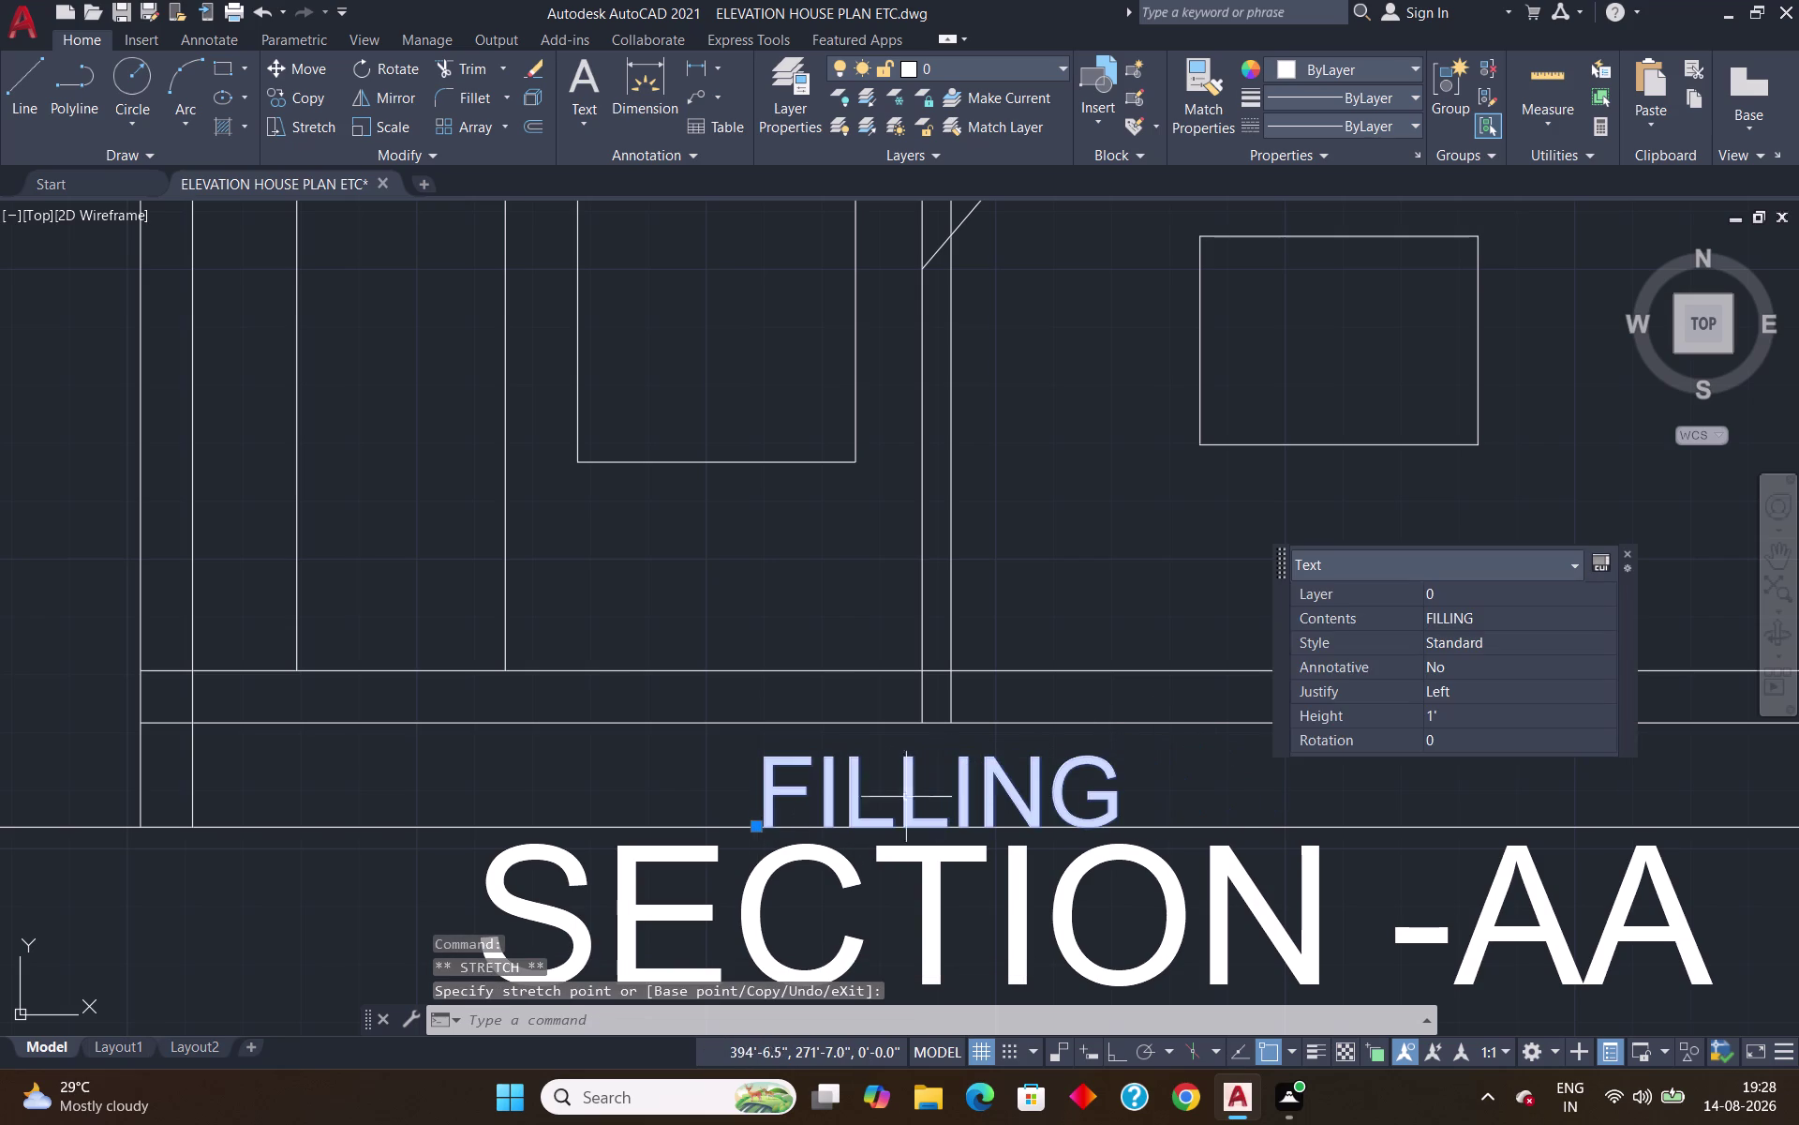
key(Escape)
Grip-move the SECTION -AA title slightly lower beneath the section.
scroll(down, 3)
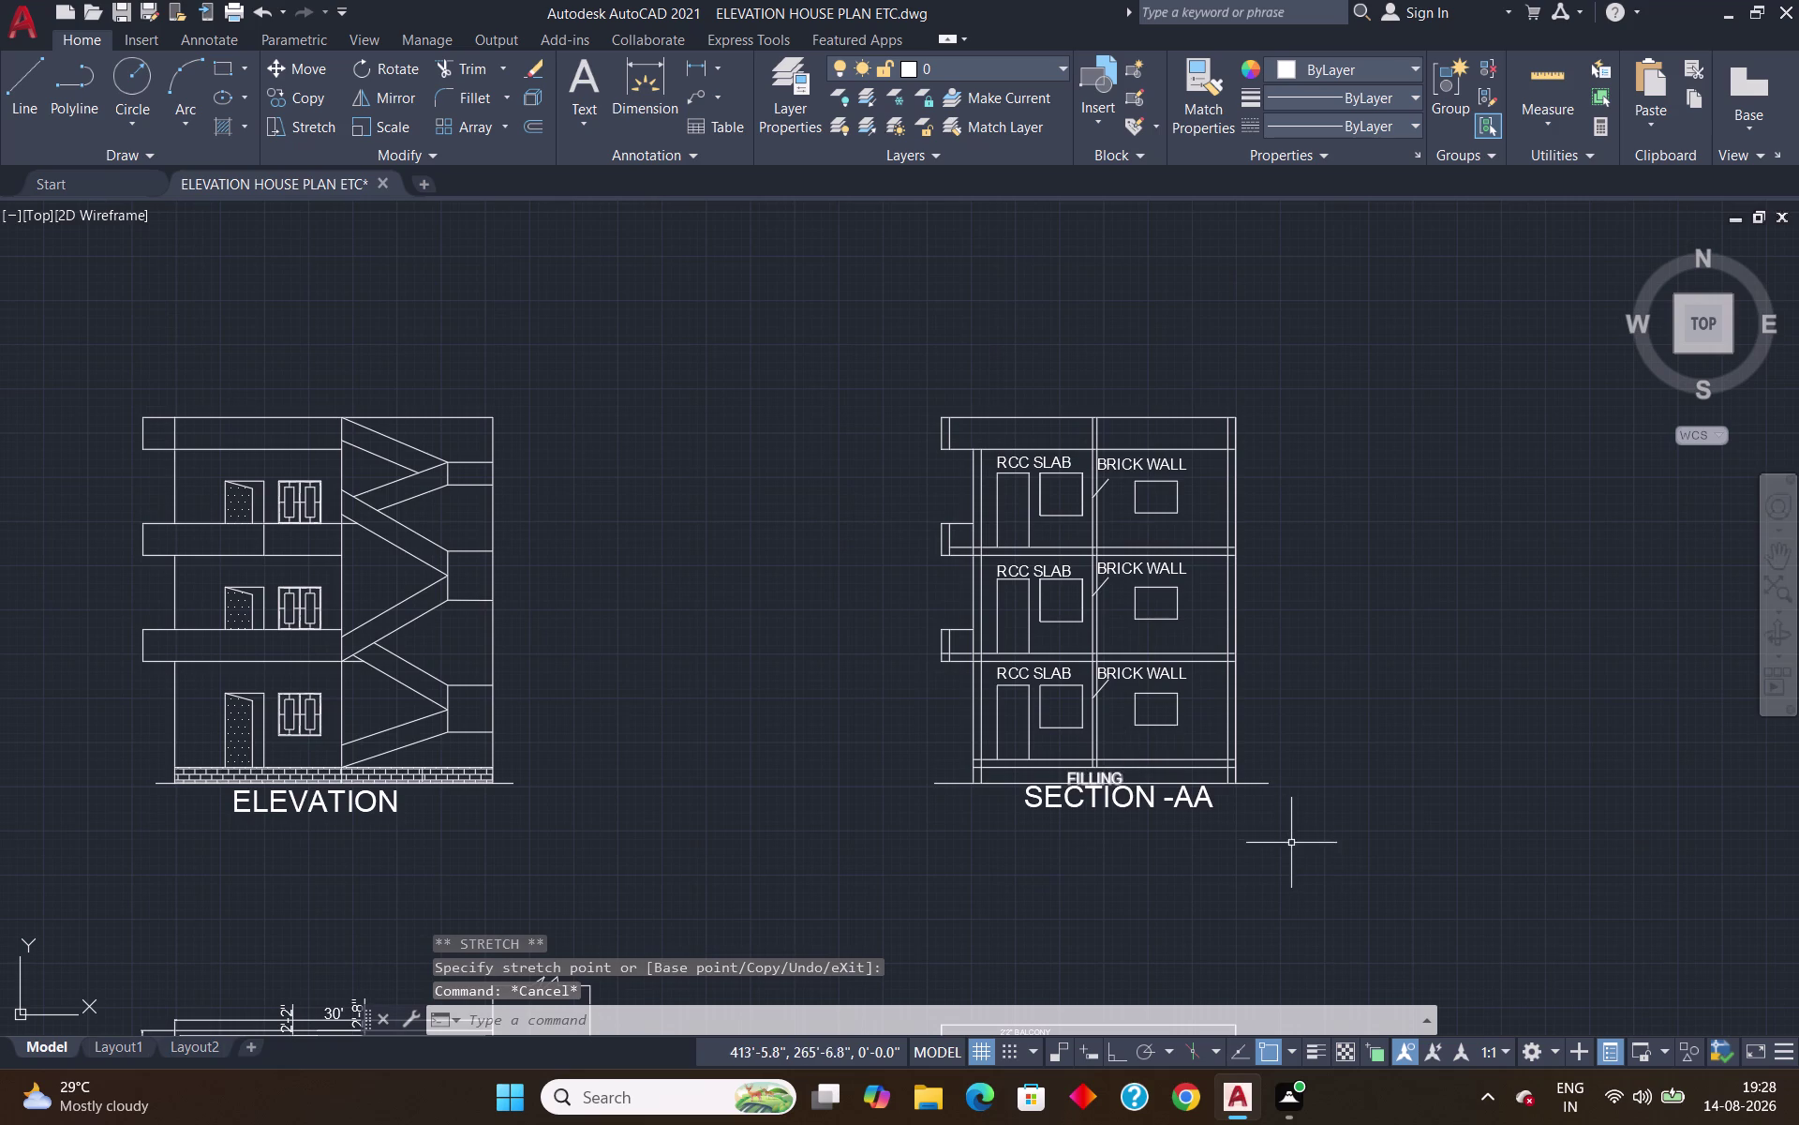
scroll(down, 3)
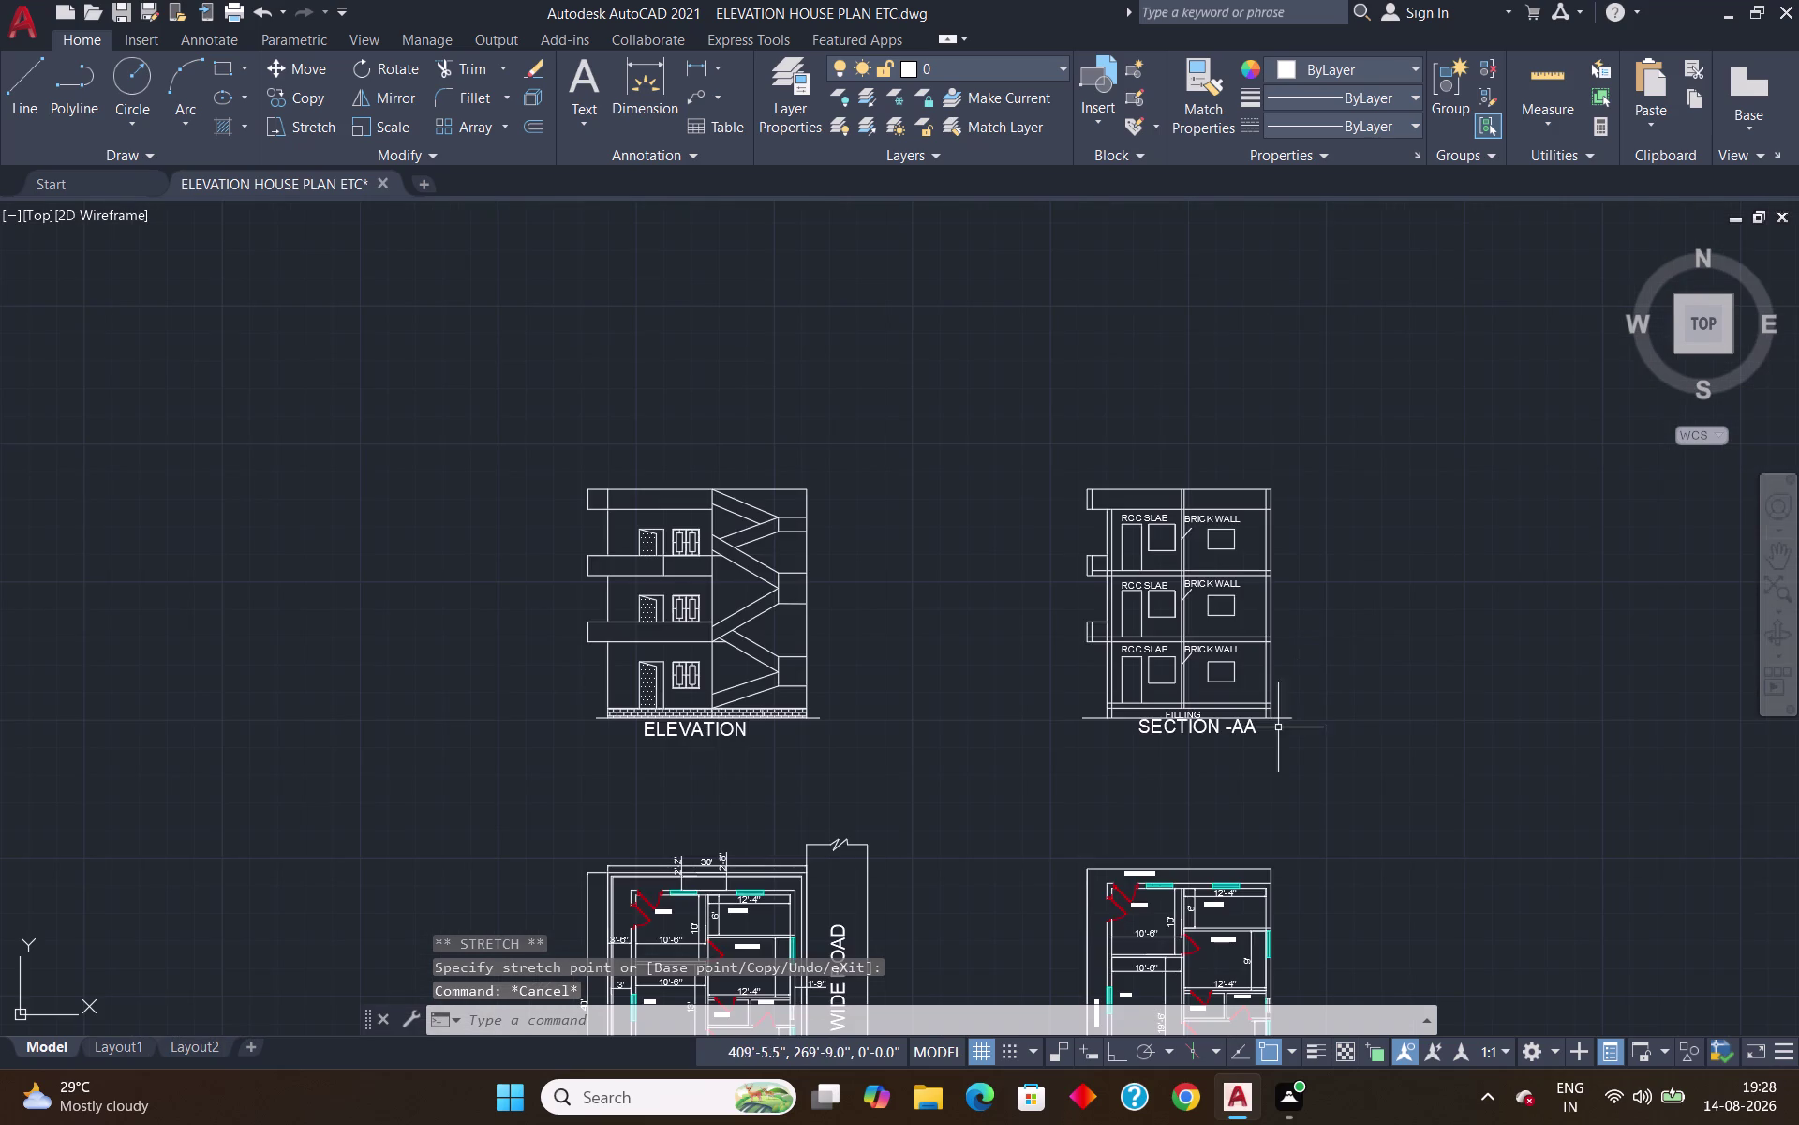
scroll(up, 3)
click(778, 735)
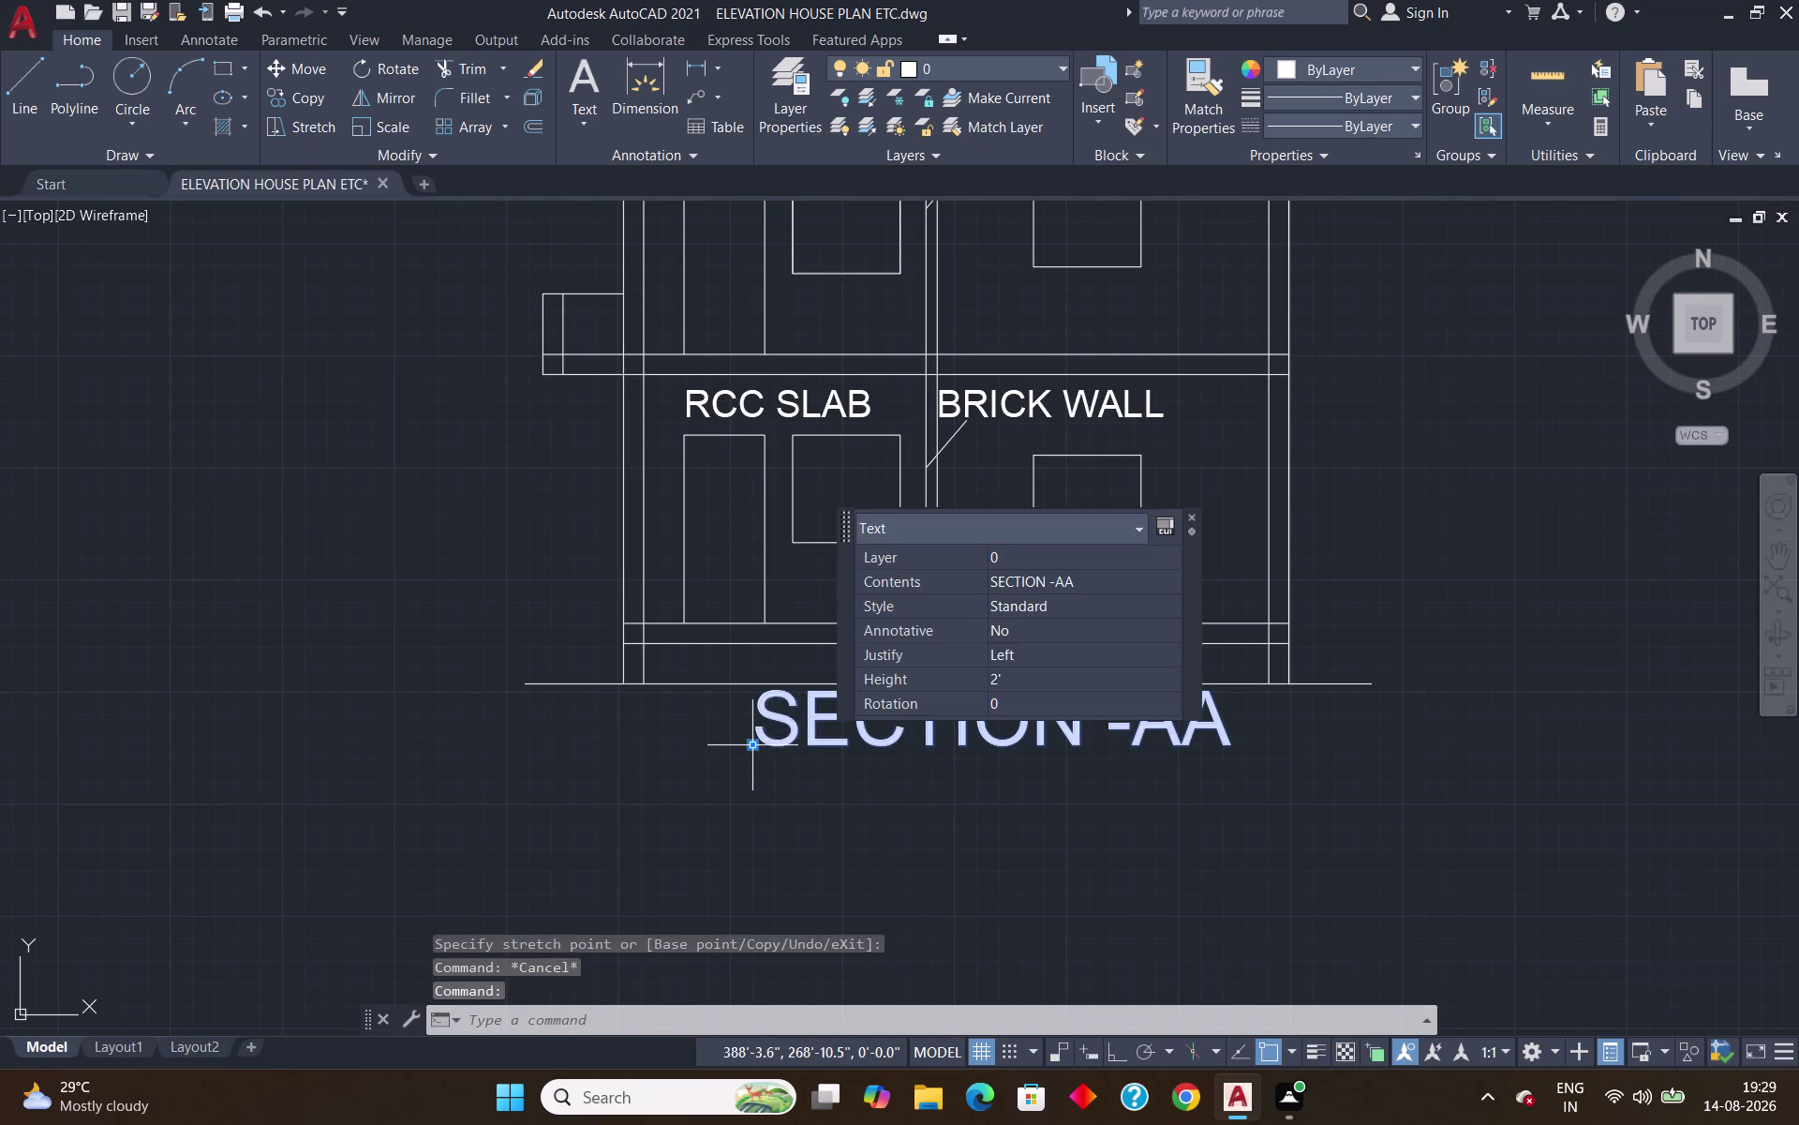
click(751, 747)
click(742, 784)
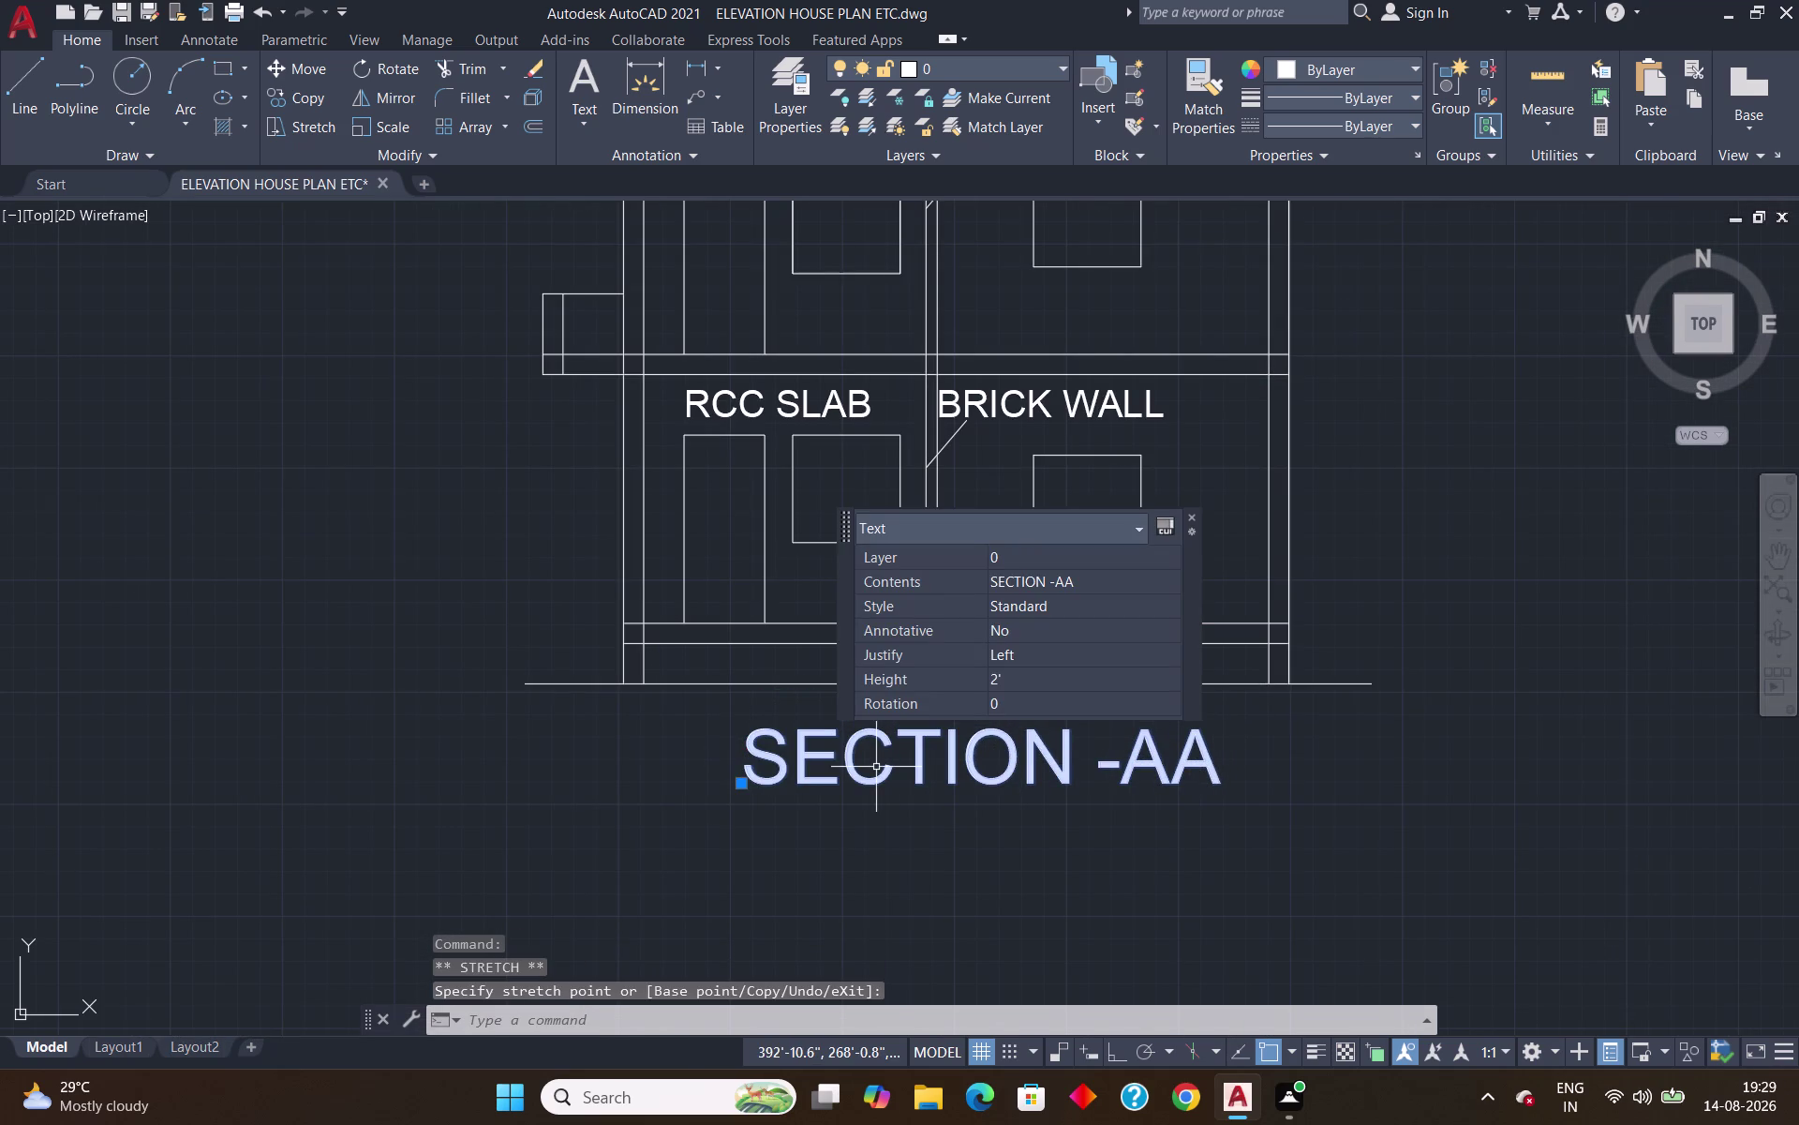
key(Return)
key(Return)
key(Escape)
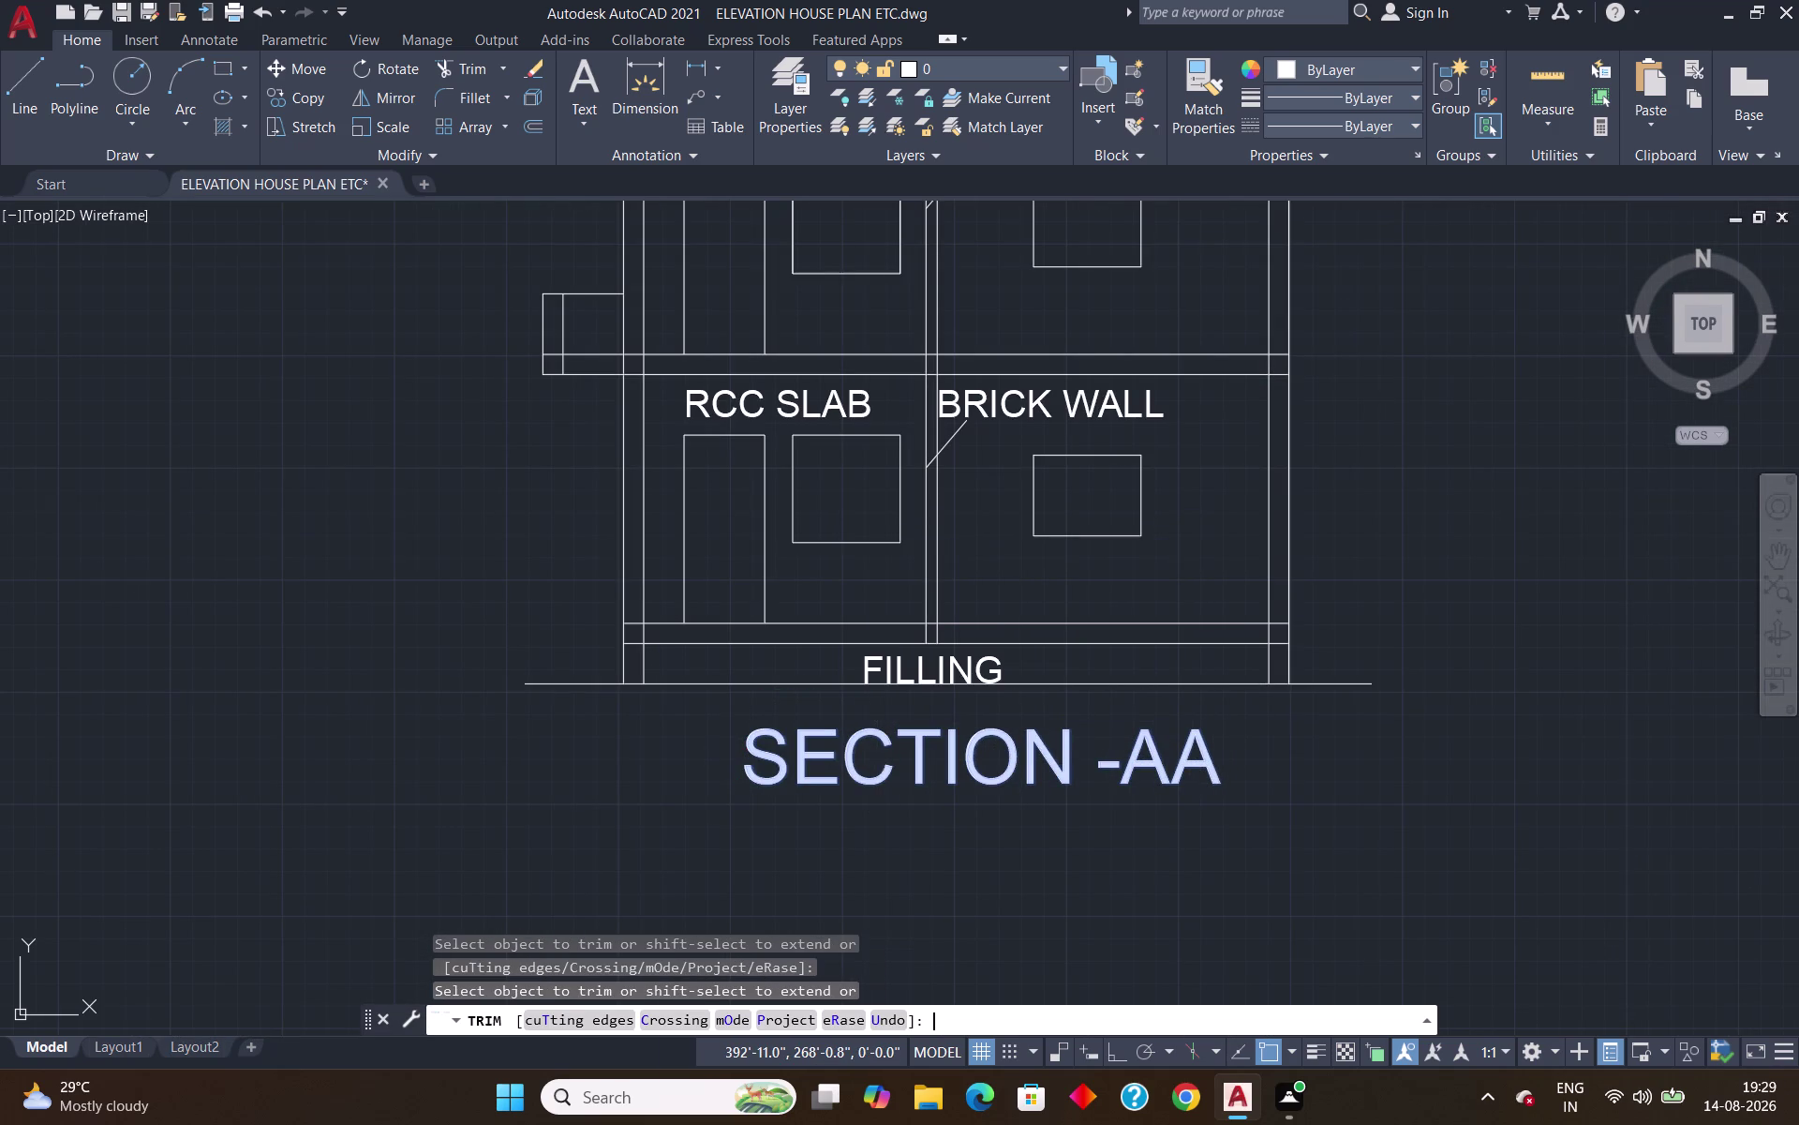
Zoom out and pan so all four drawings are centred in view.
scroll(down, 3)
scroll(down, 3)
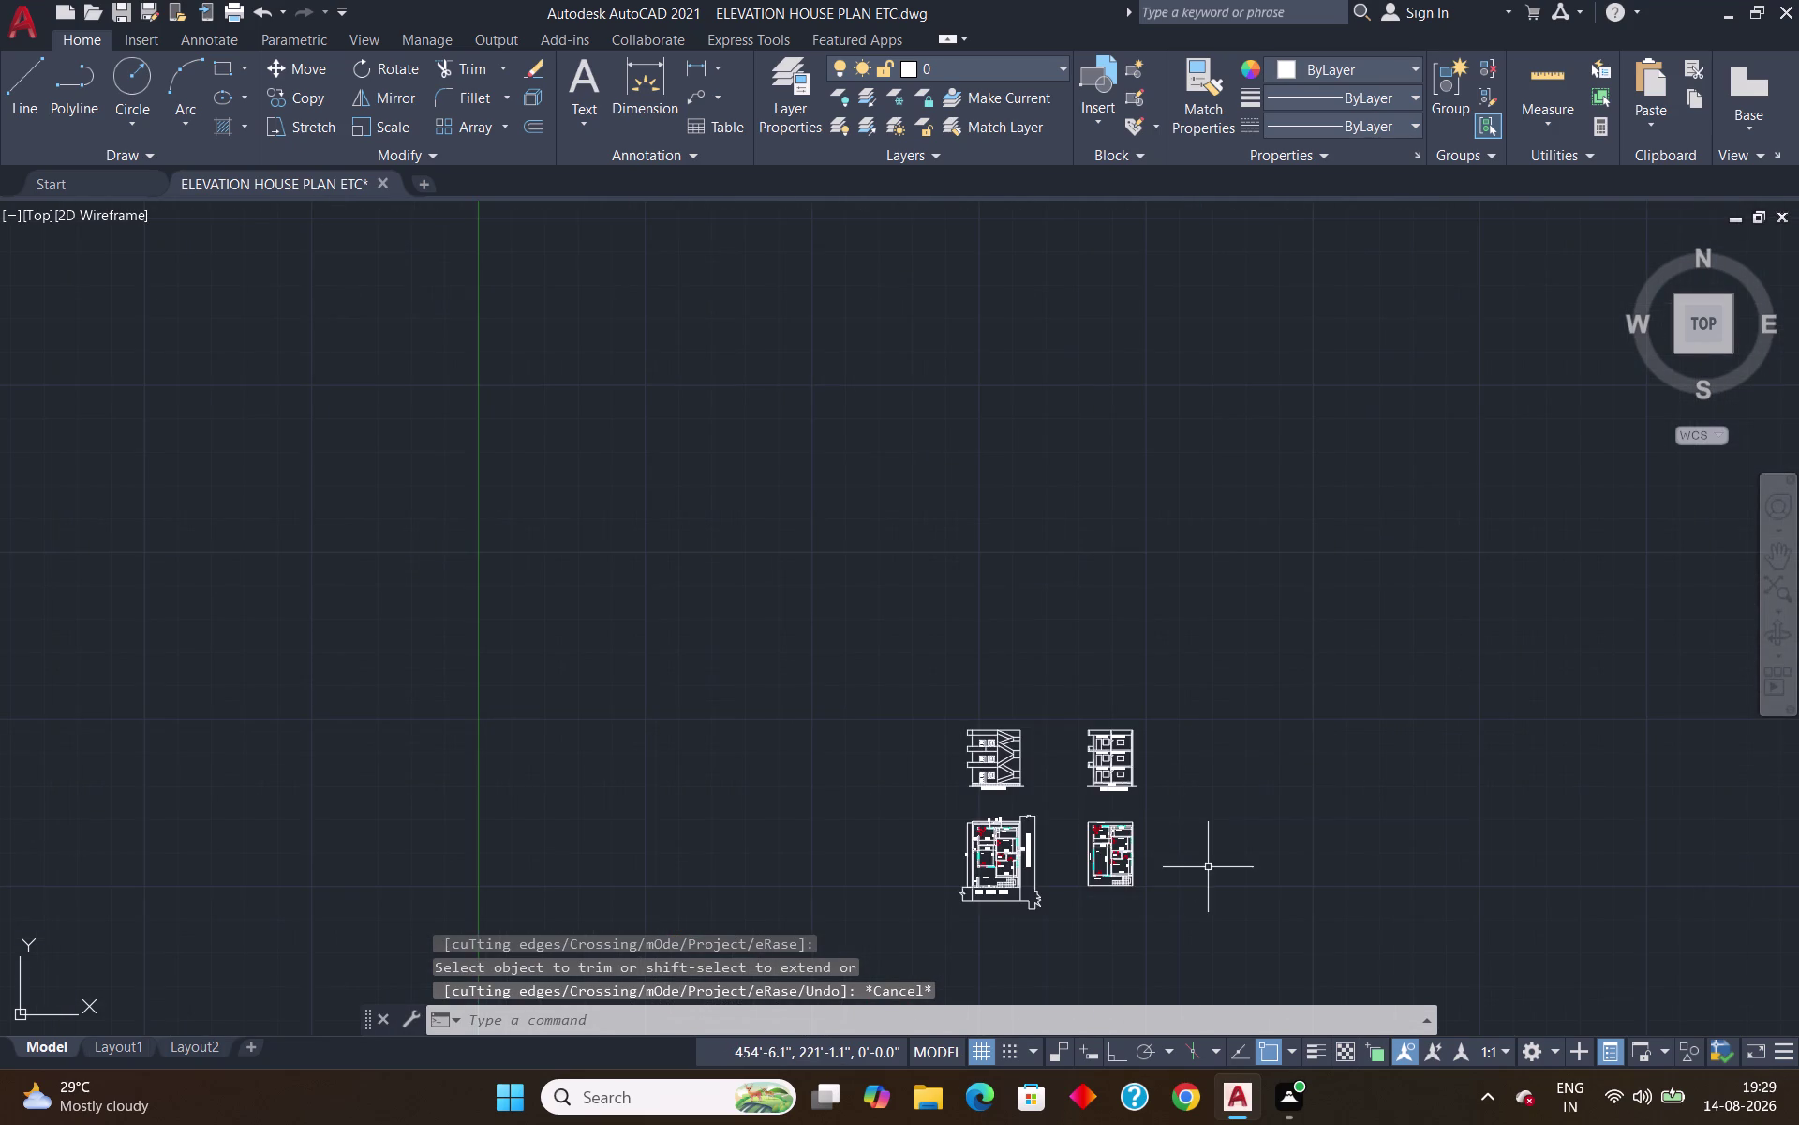
scroll(up, 3)
scroll(down, 3)
middle_drag(1208, 937, 1112, 735)
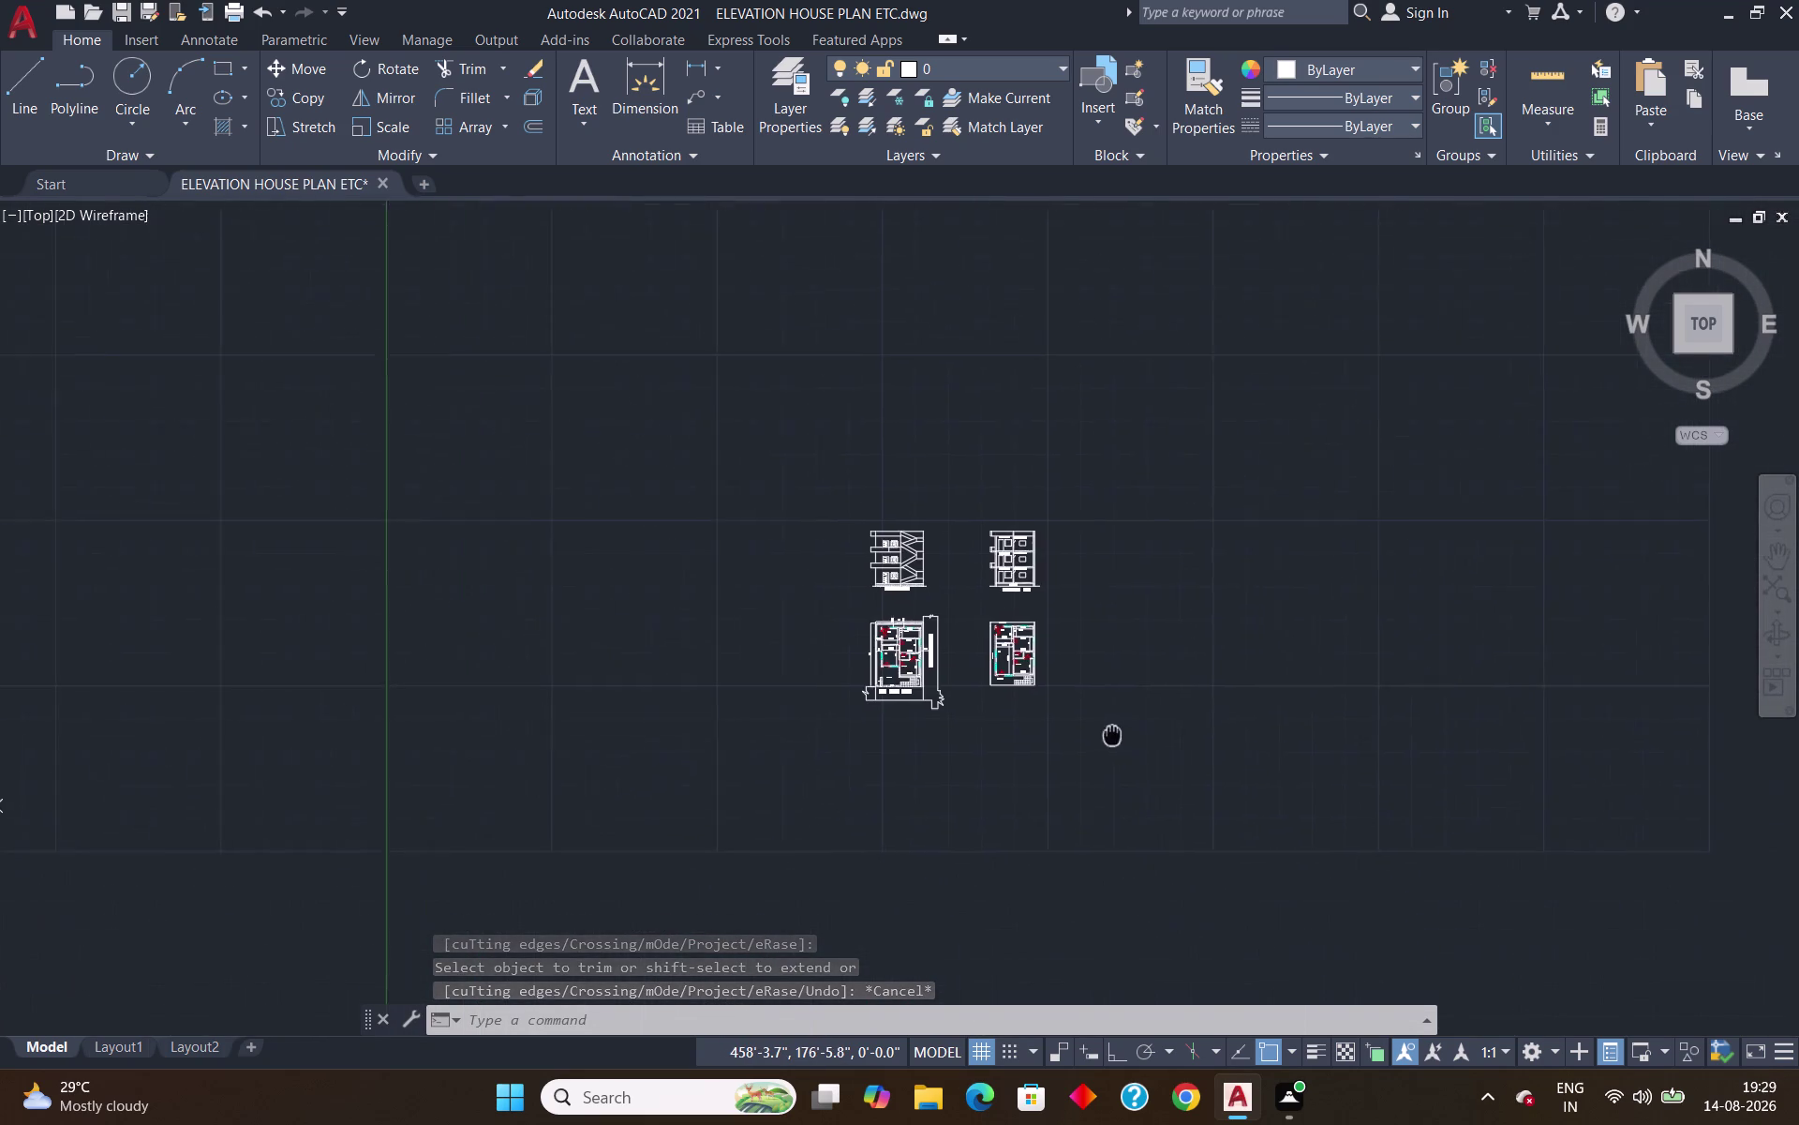
middle_drag(1112, 734, 1048, 659)
scroll(up, 3)
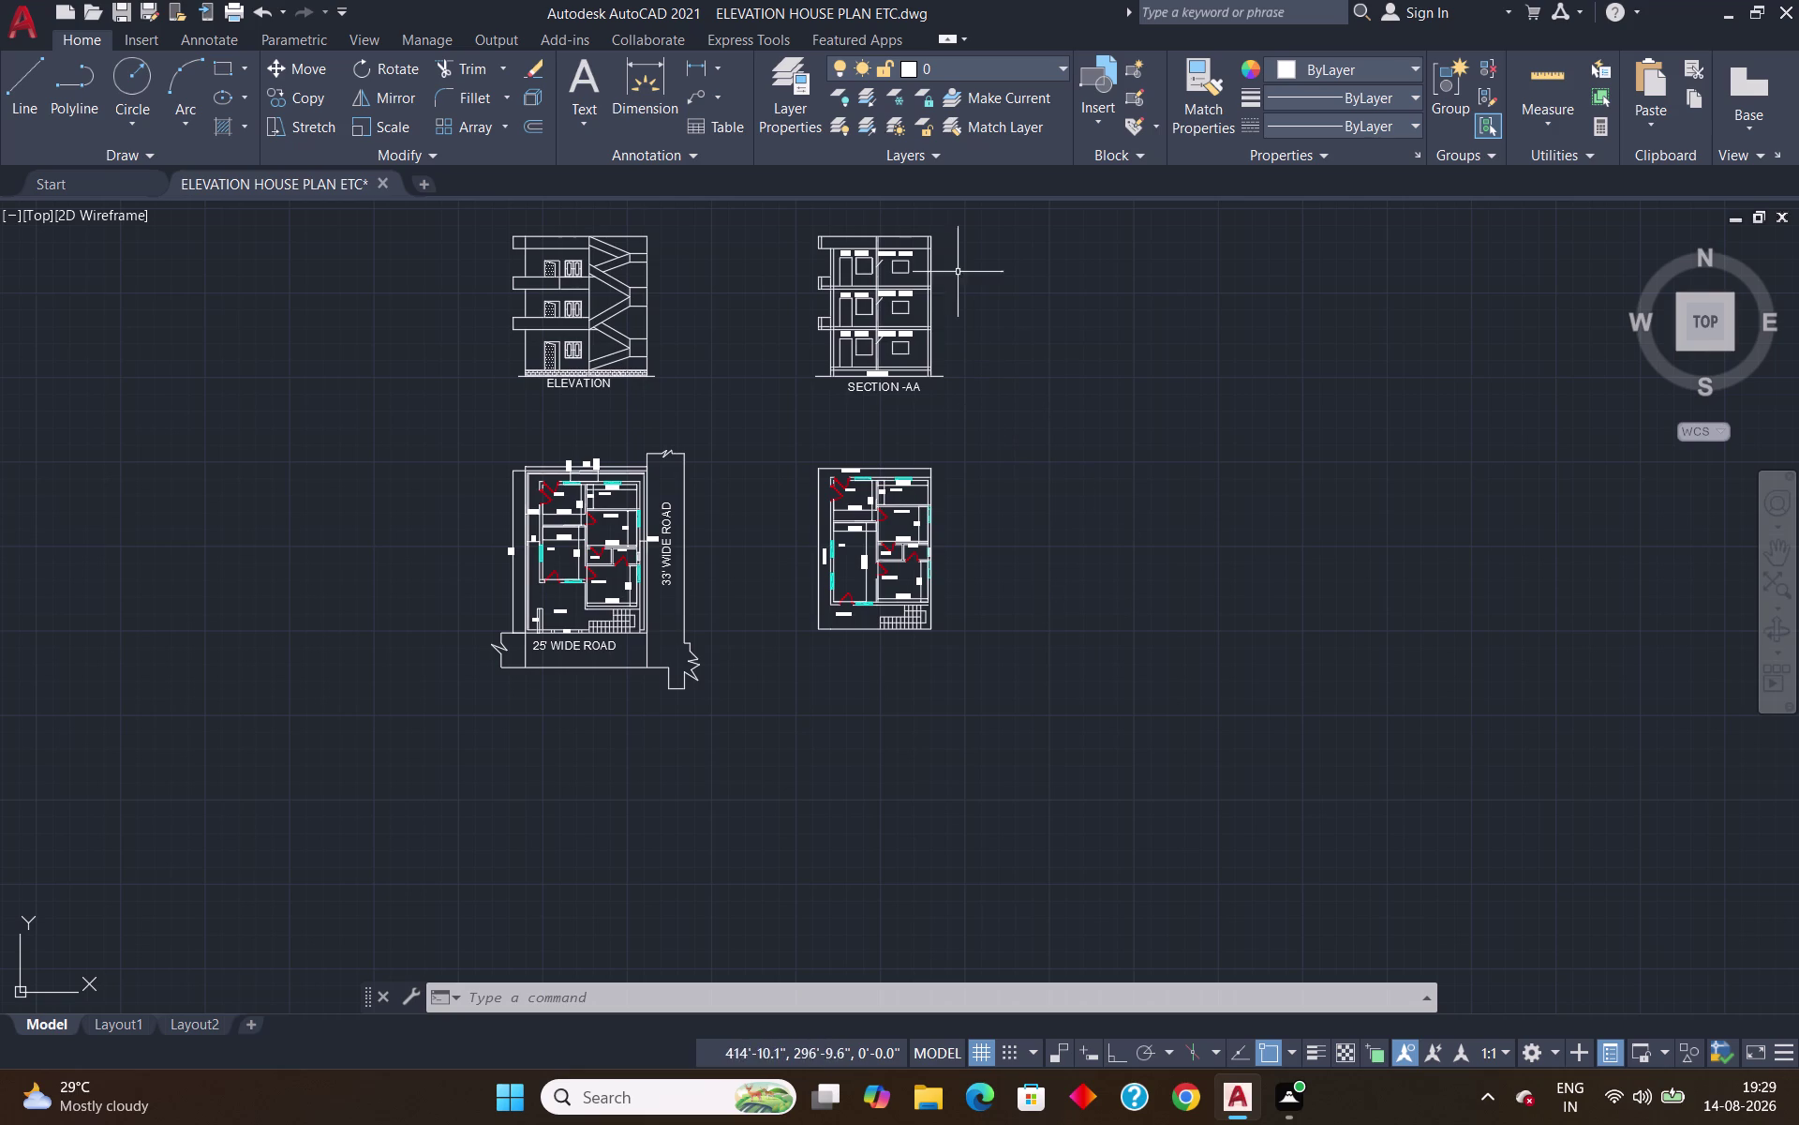
click(641, 82)
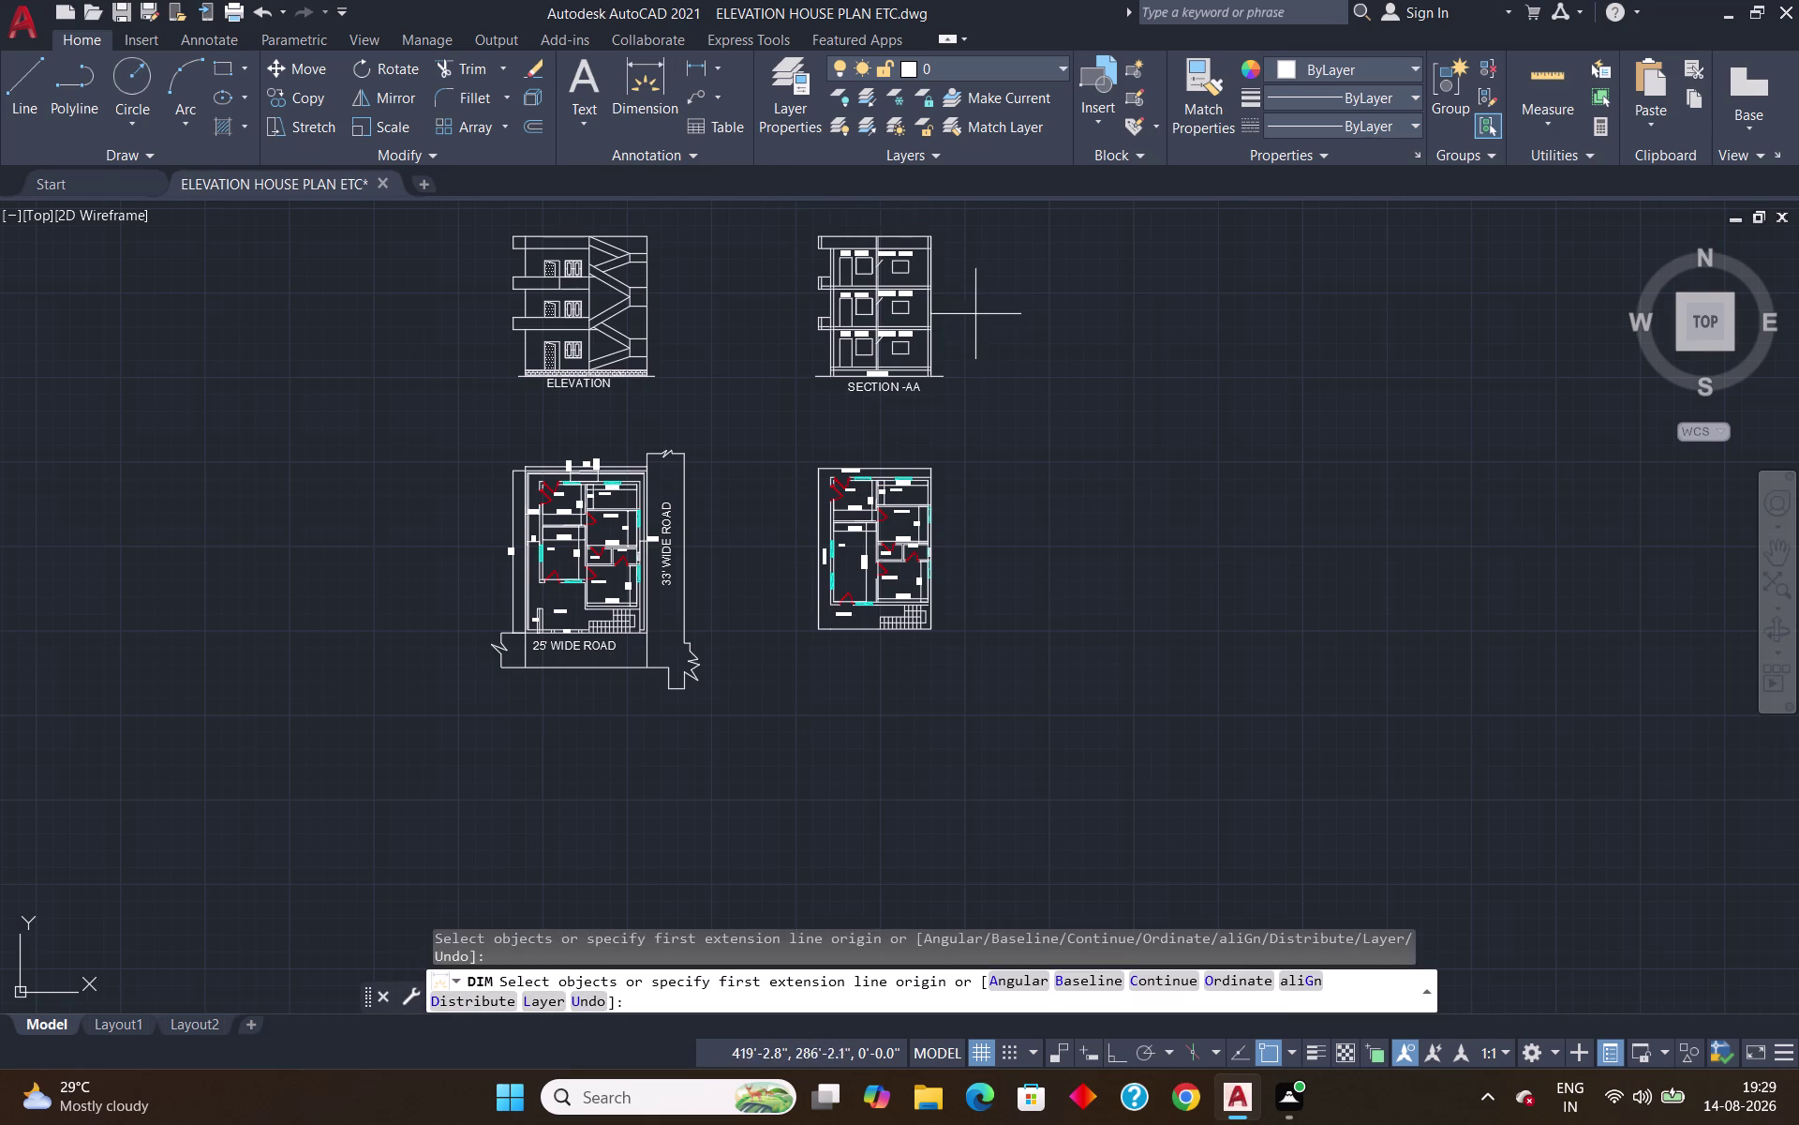
scroll(up, 3)
click(798, 579)
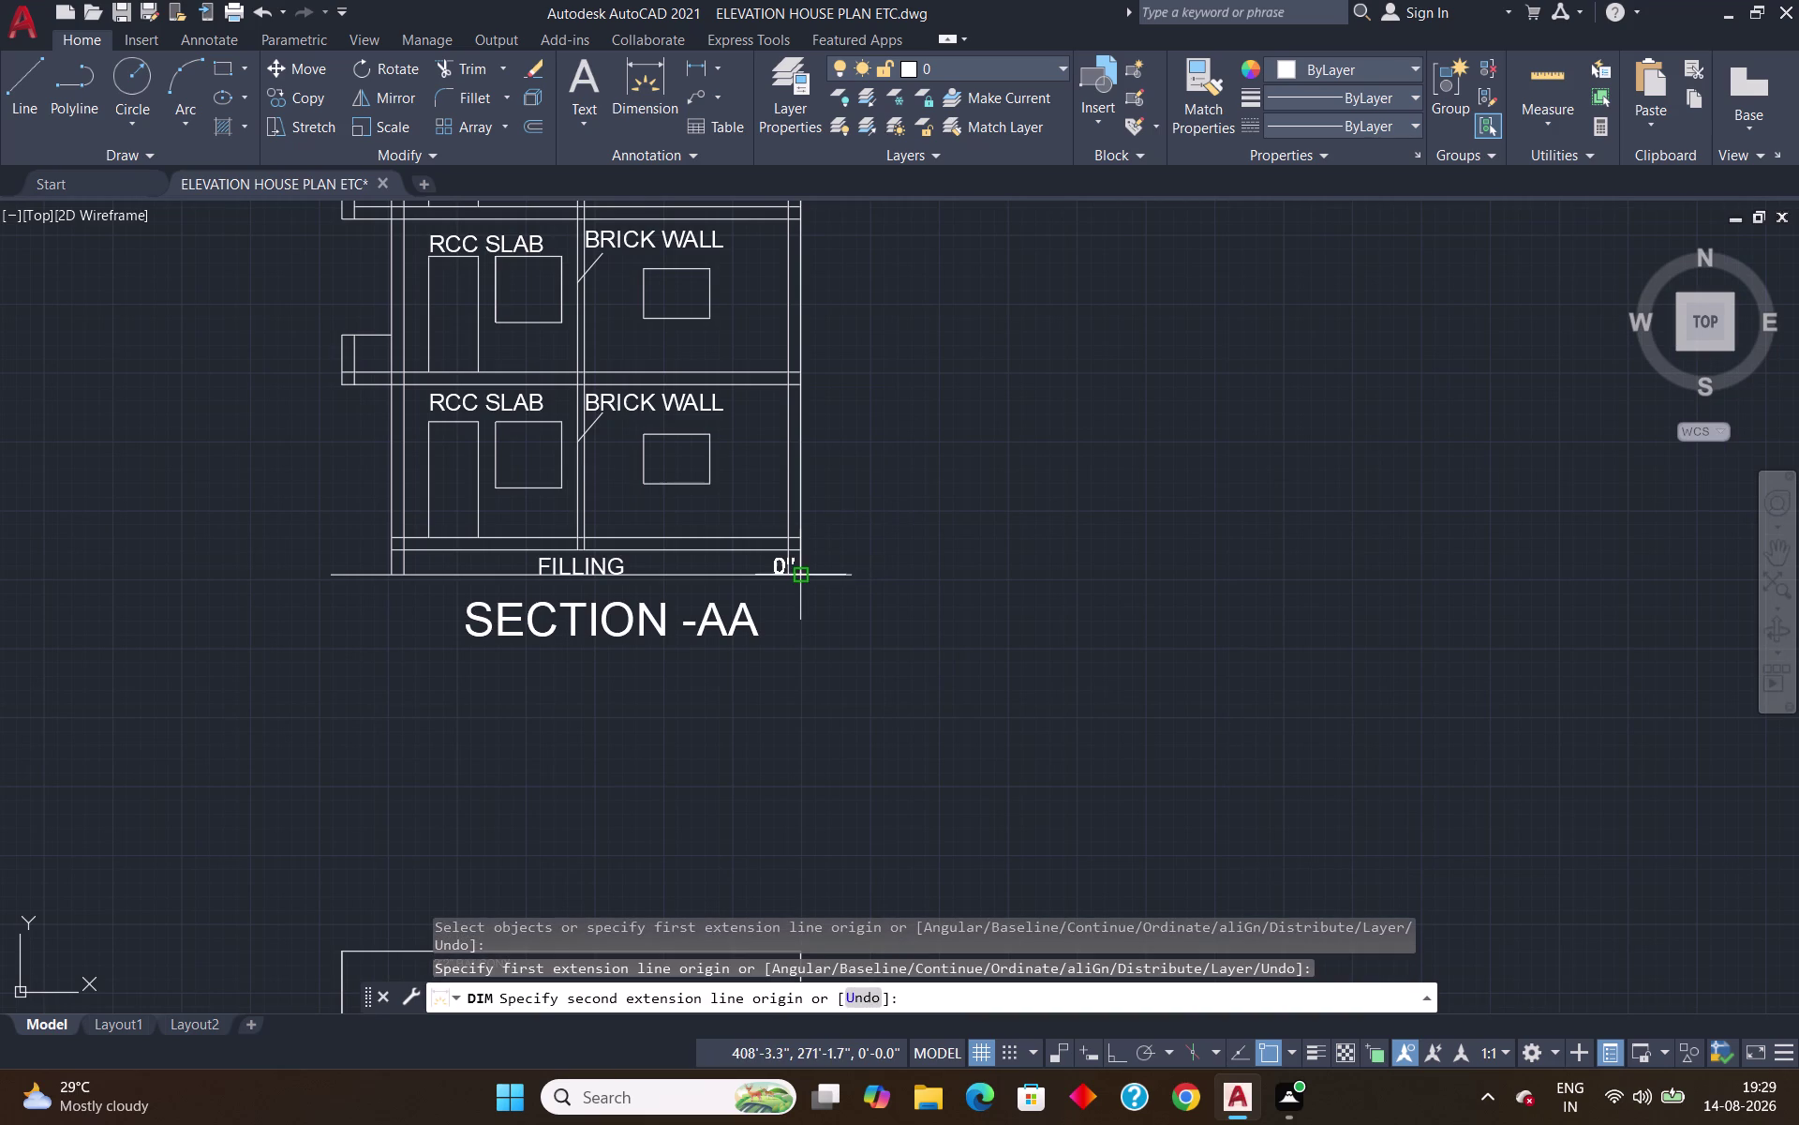
scroll(up, 3)
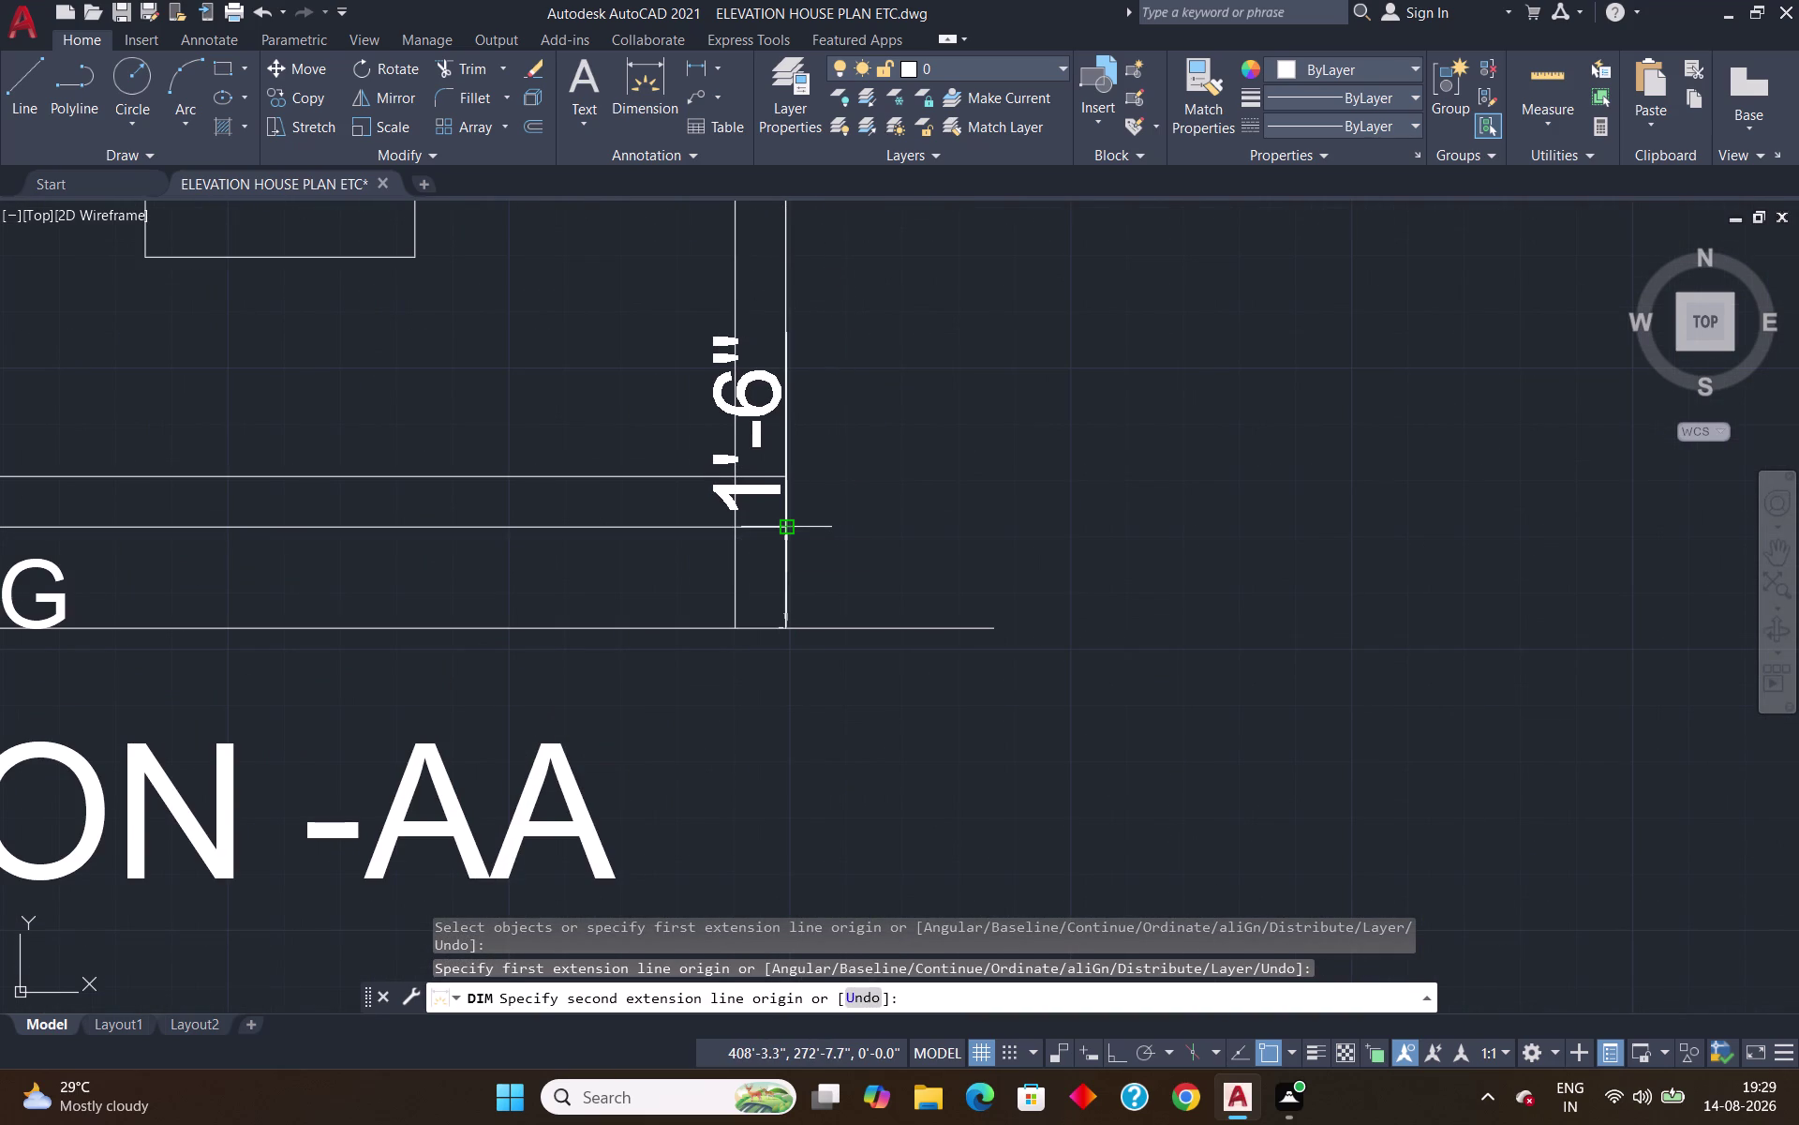
click(783, 526)
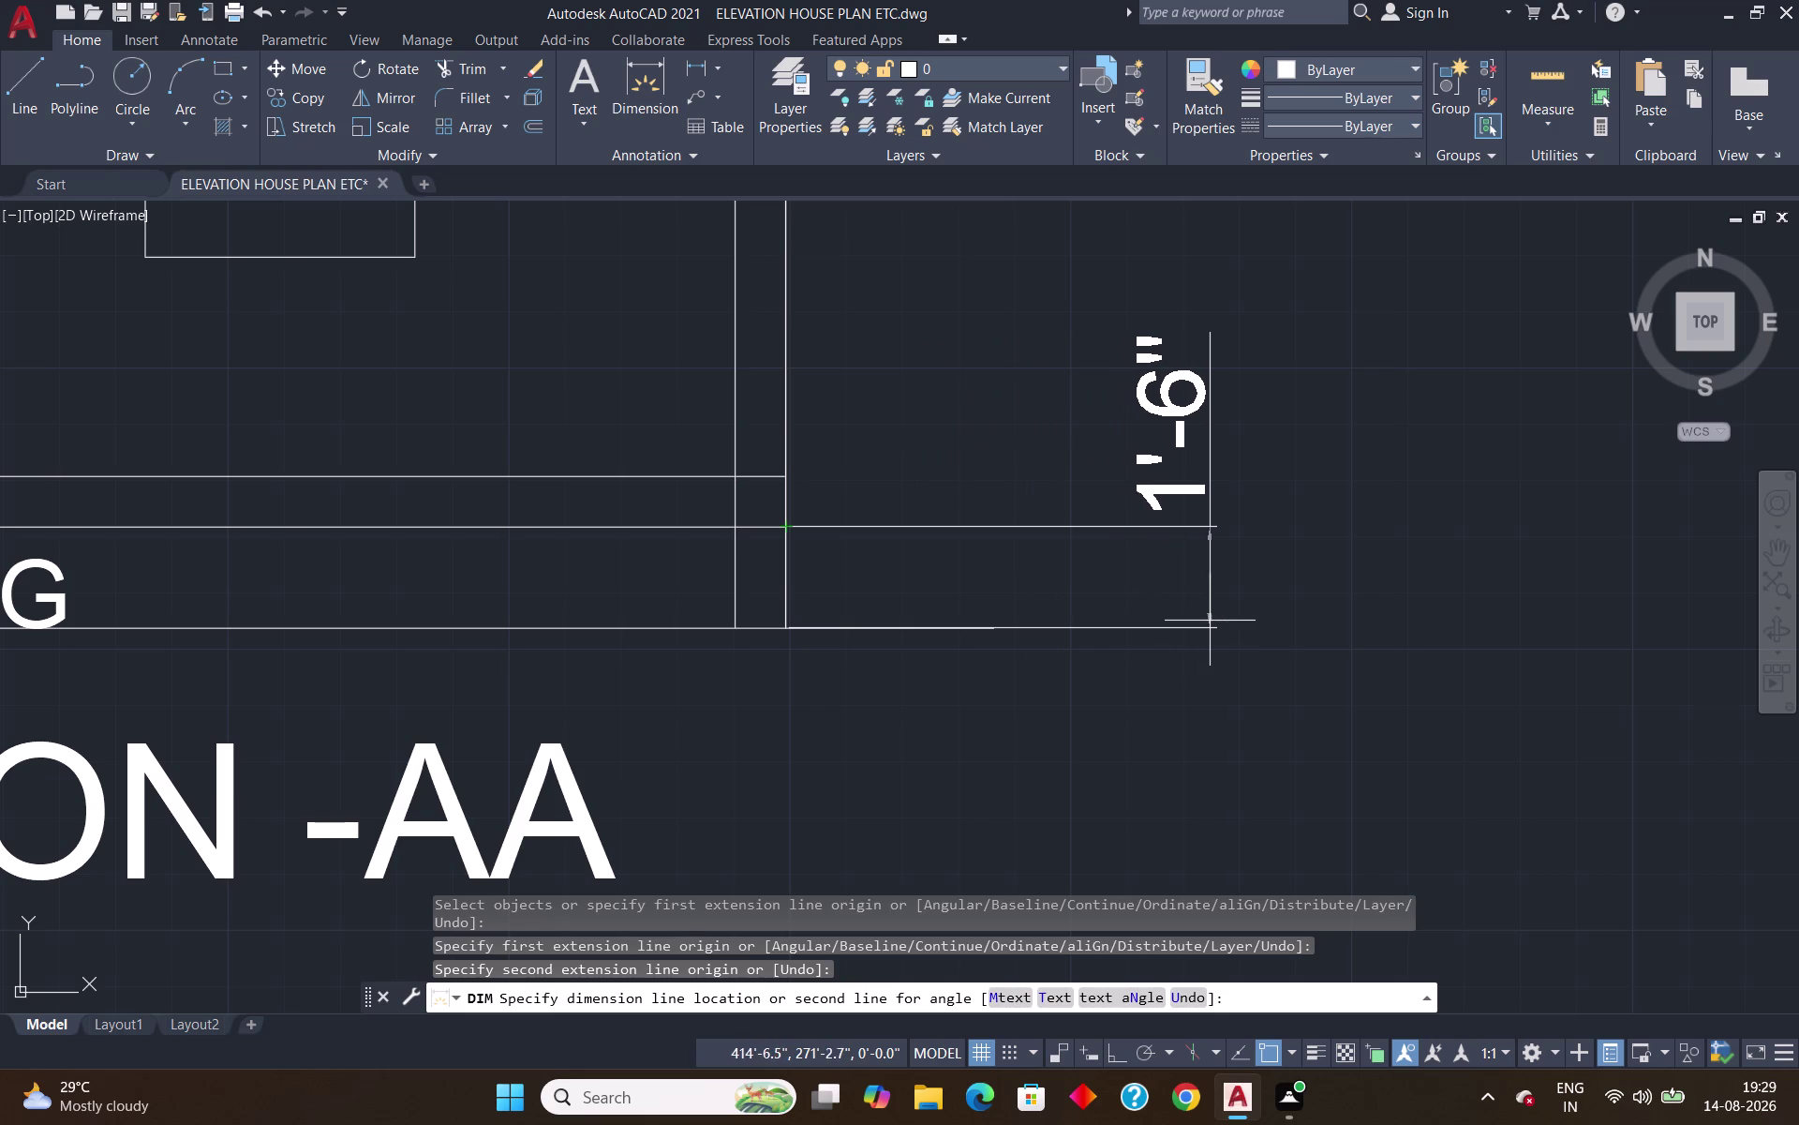
key(Escape)
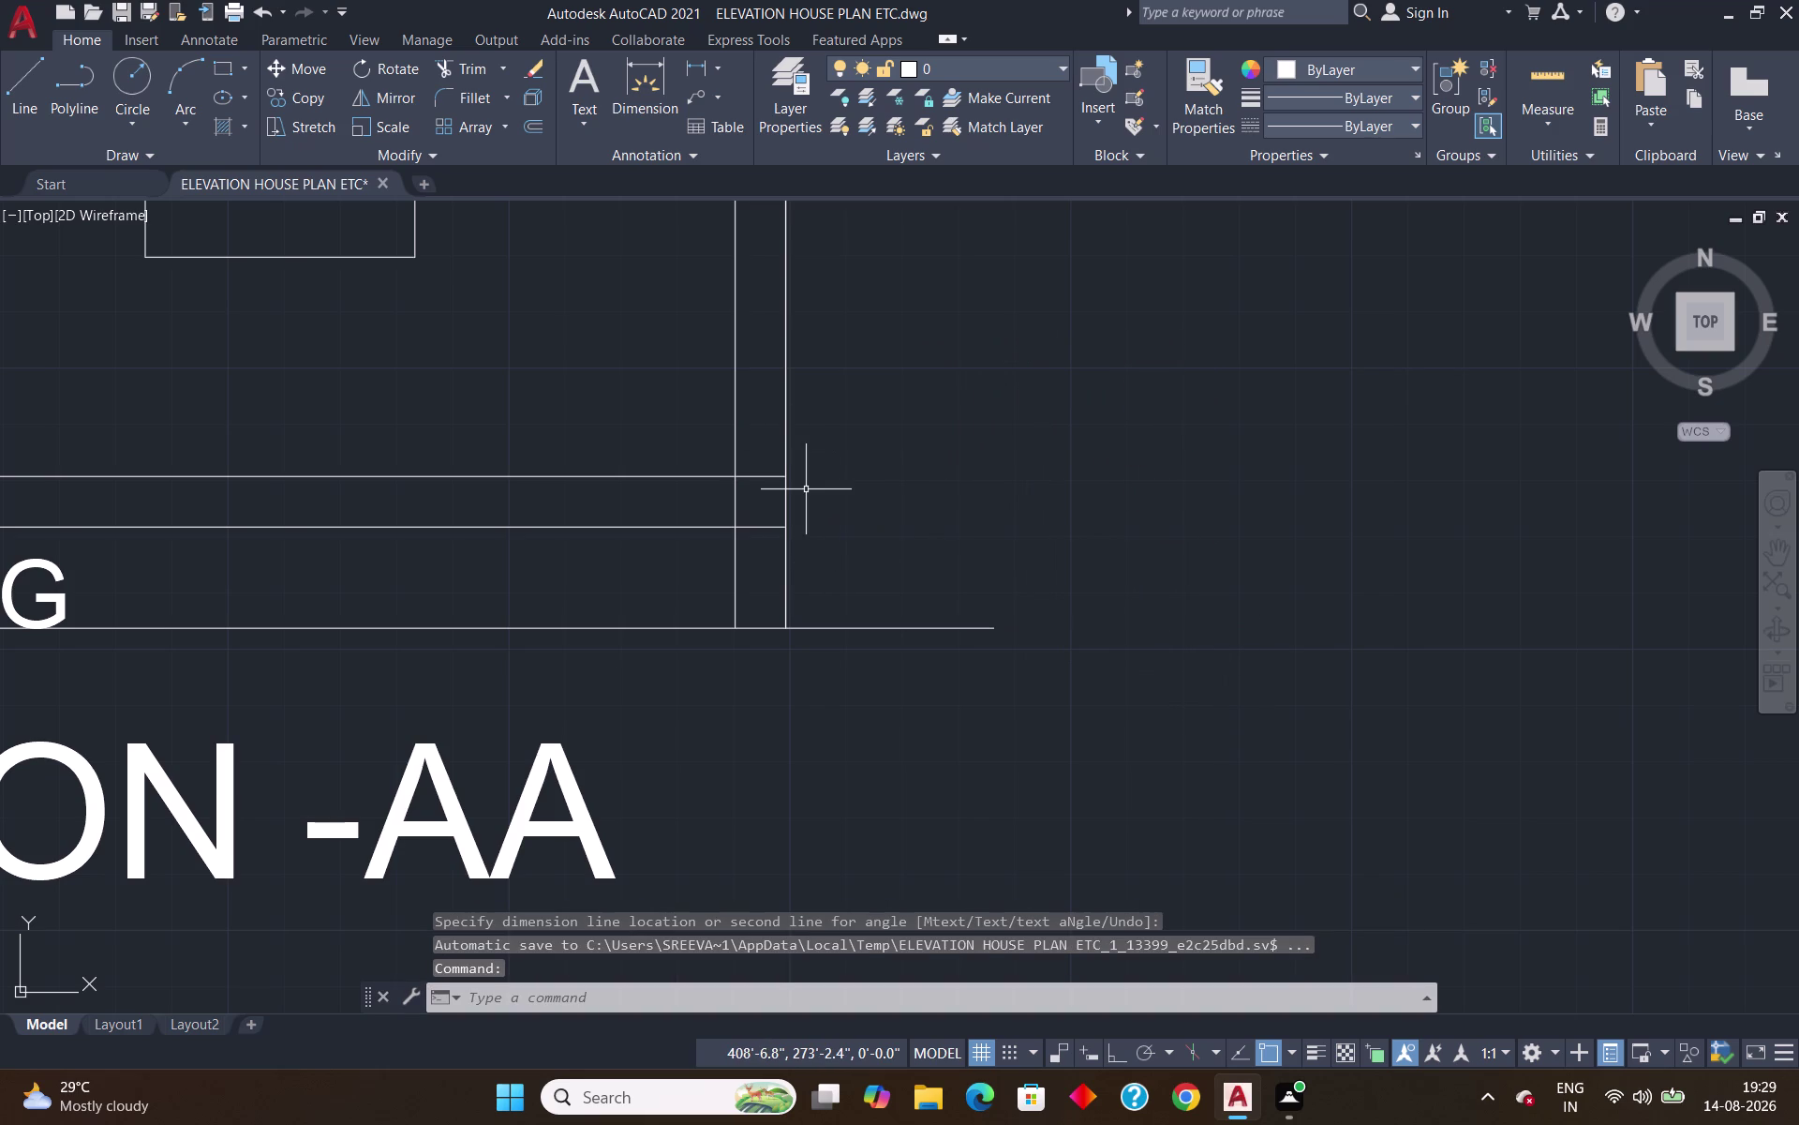
click(636, 101)
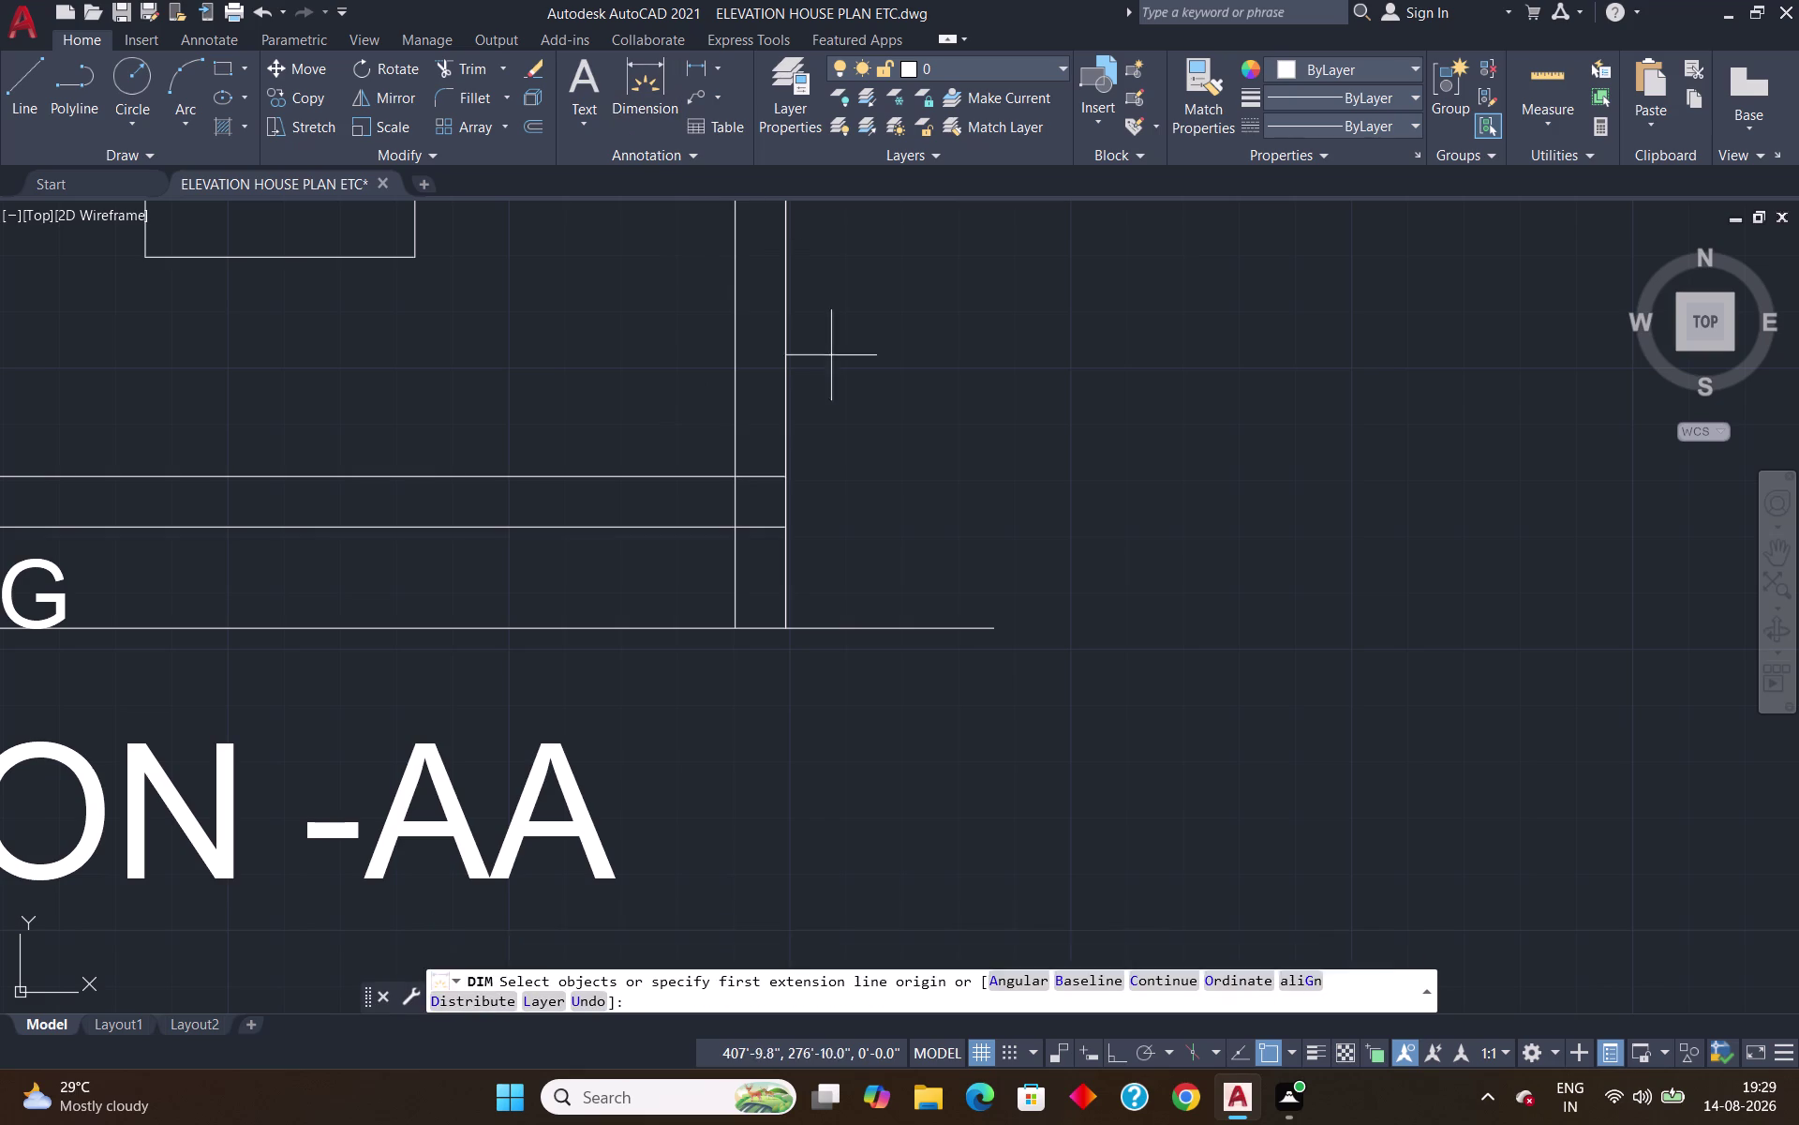
click(787, 623)
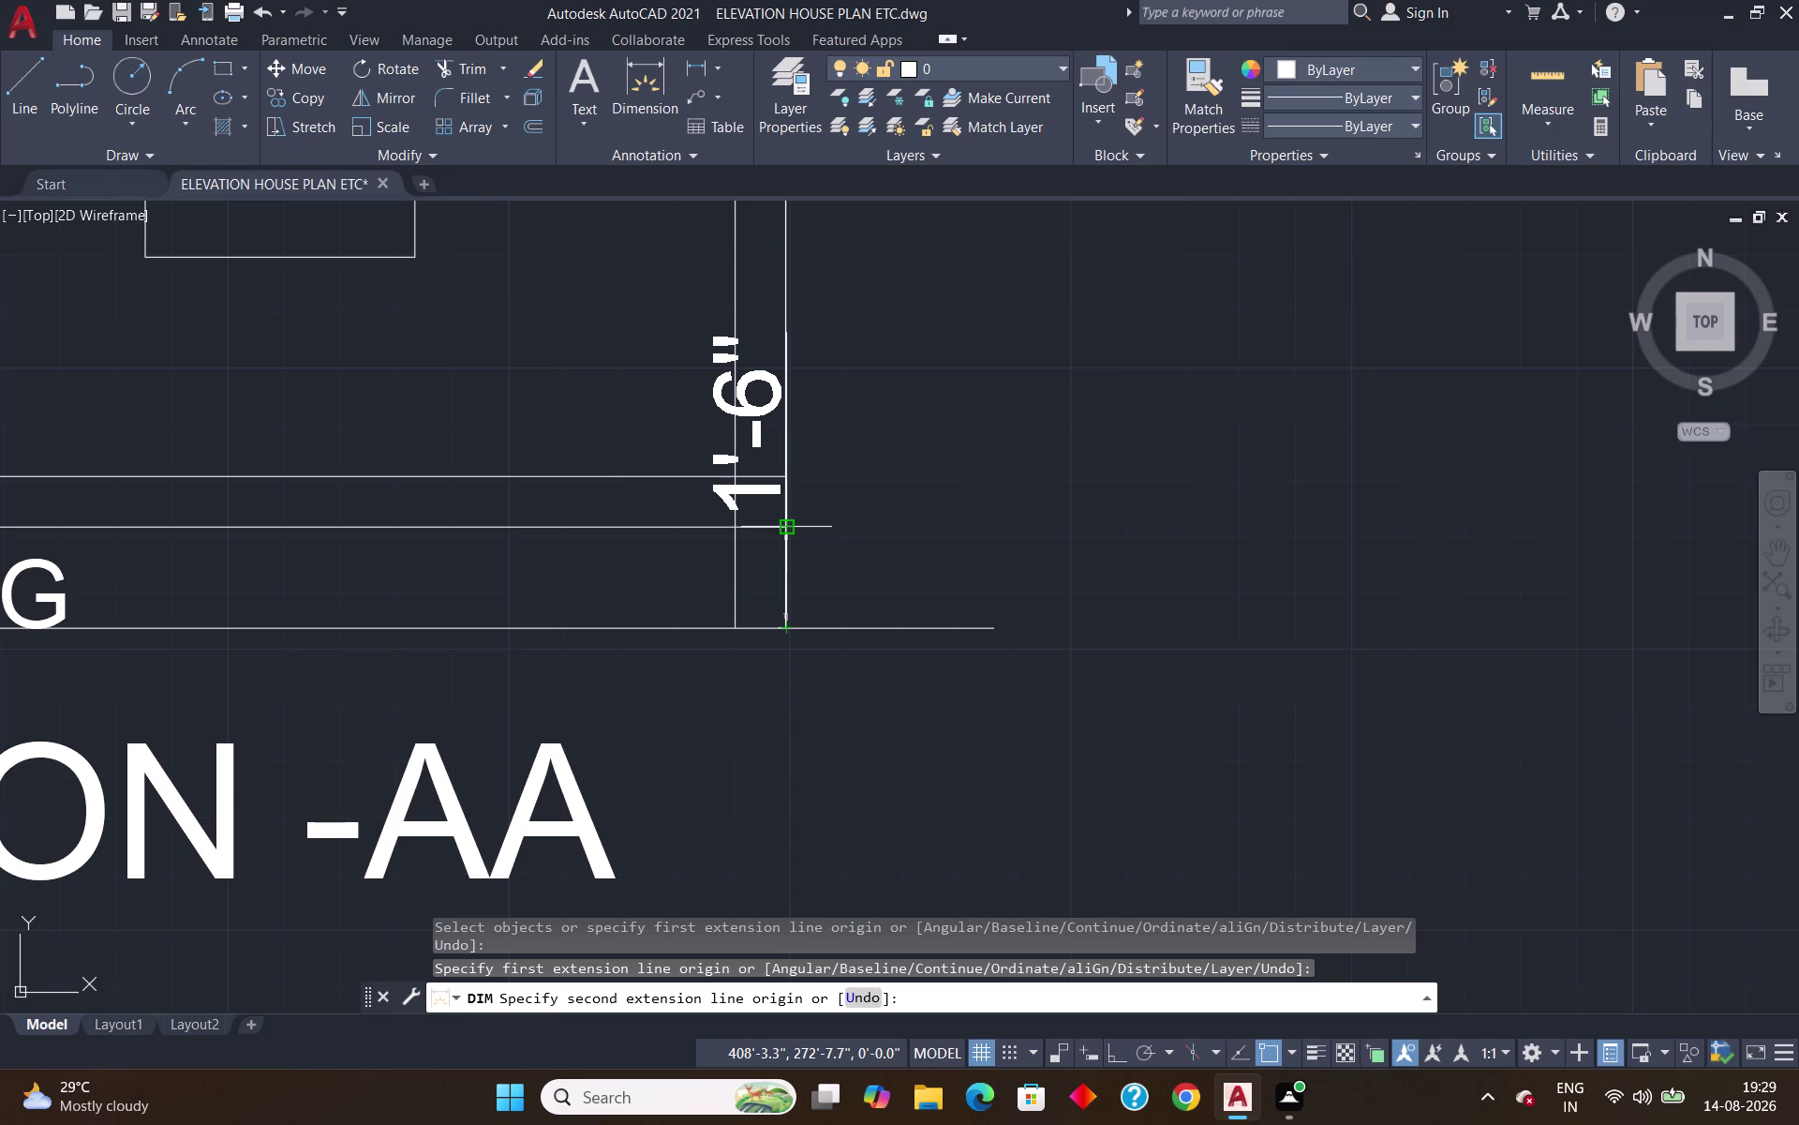
key(Escape)
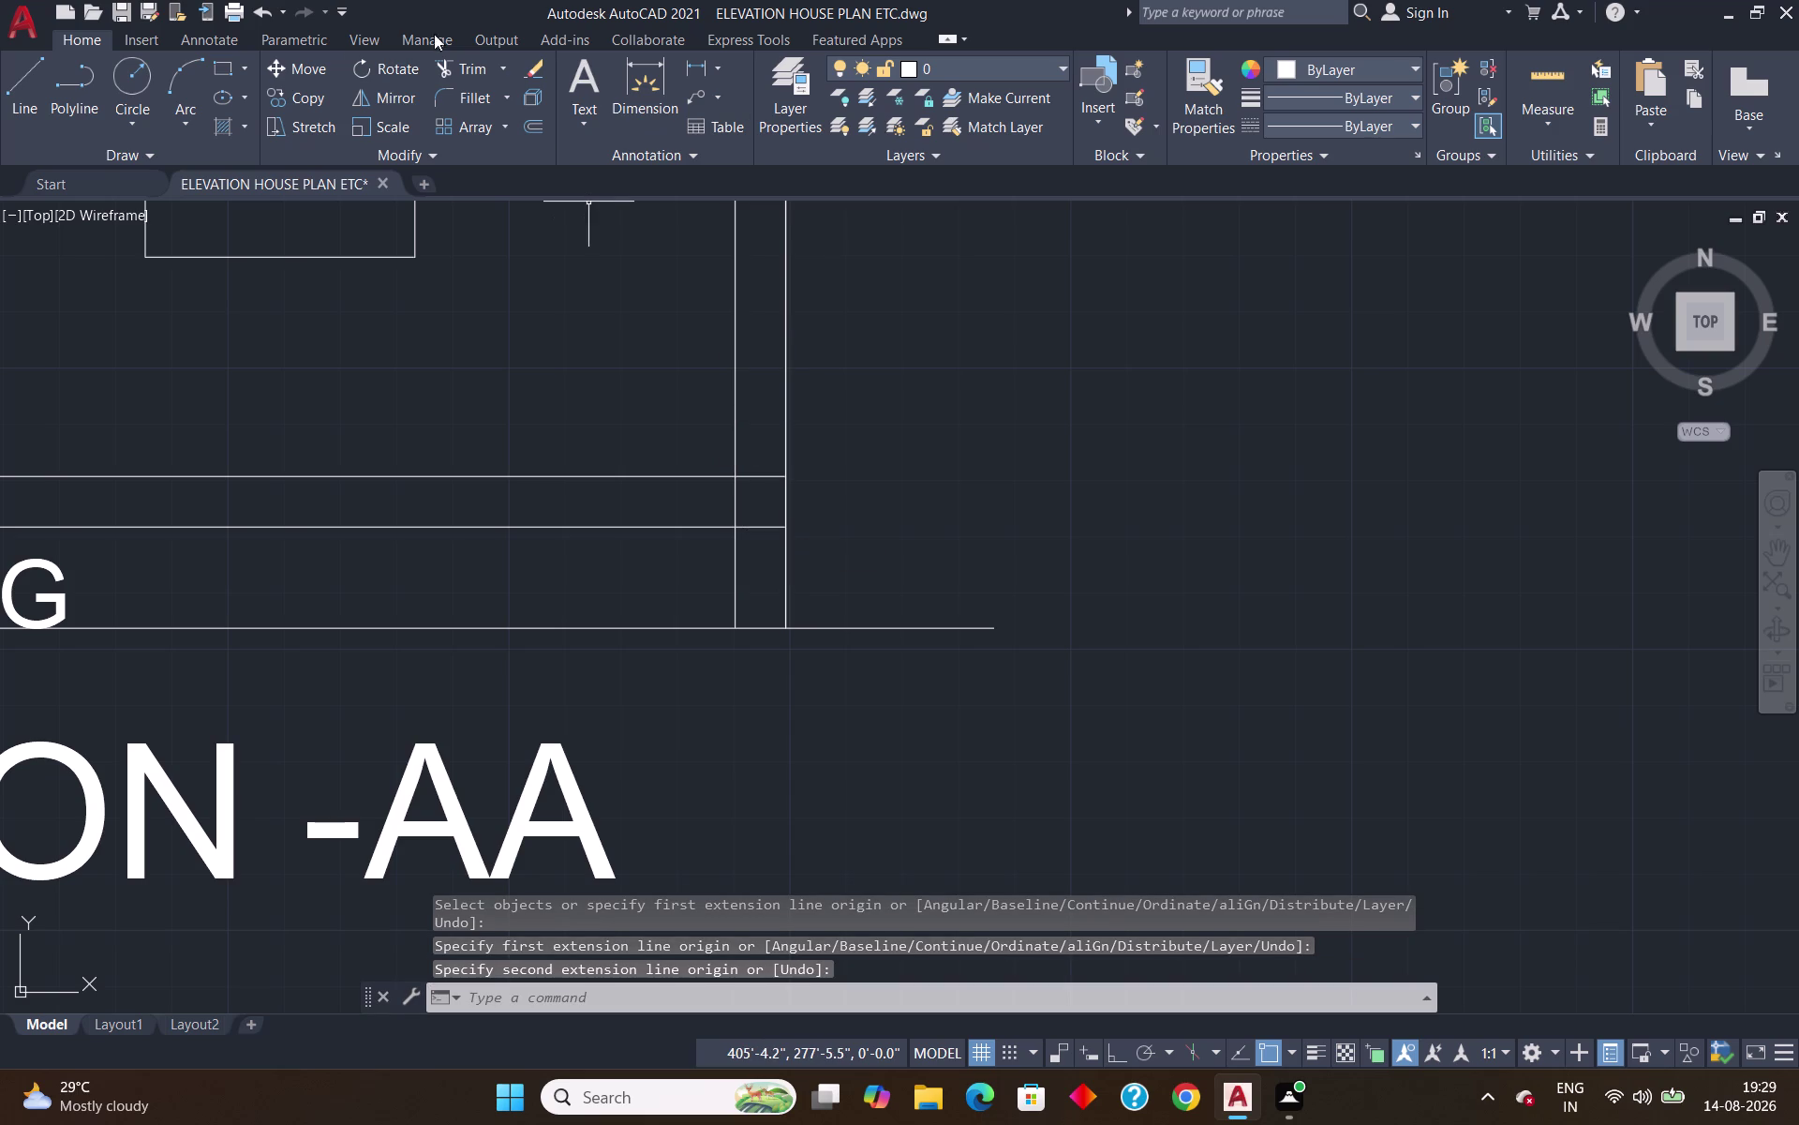
Set the ISO-25 dimension style text height to 6" and close the dimension style dialogs.
key(d)
key(Return)
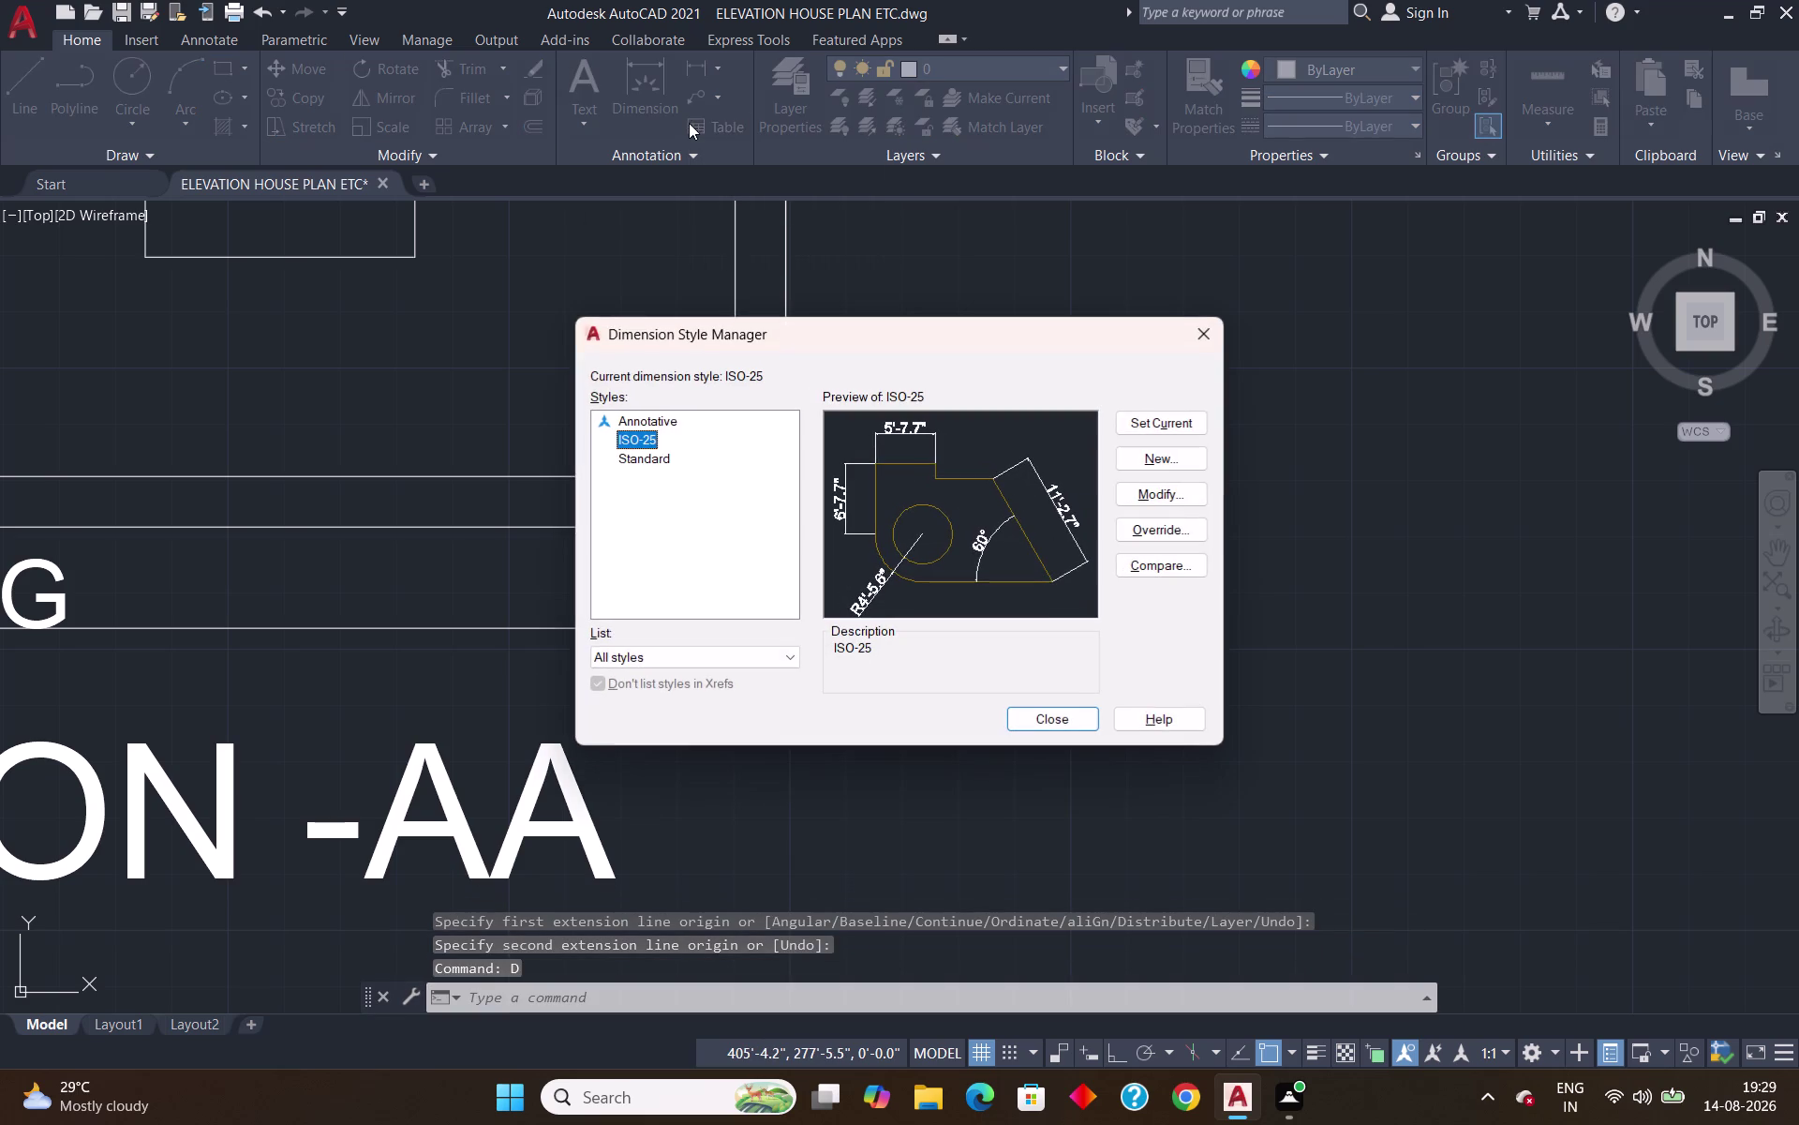
click(1157, 493)
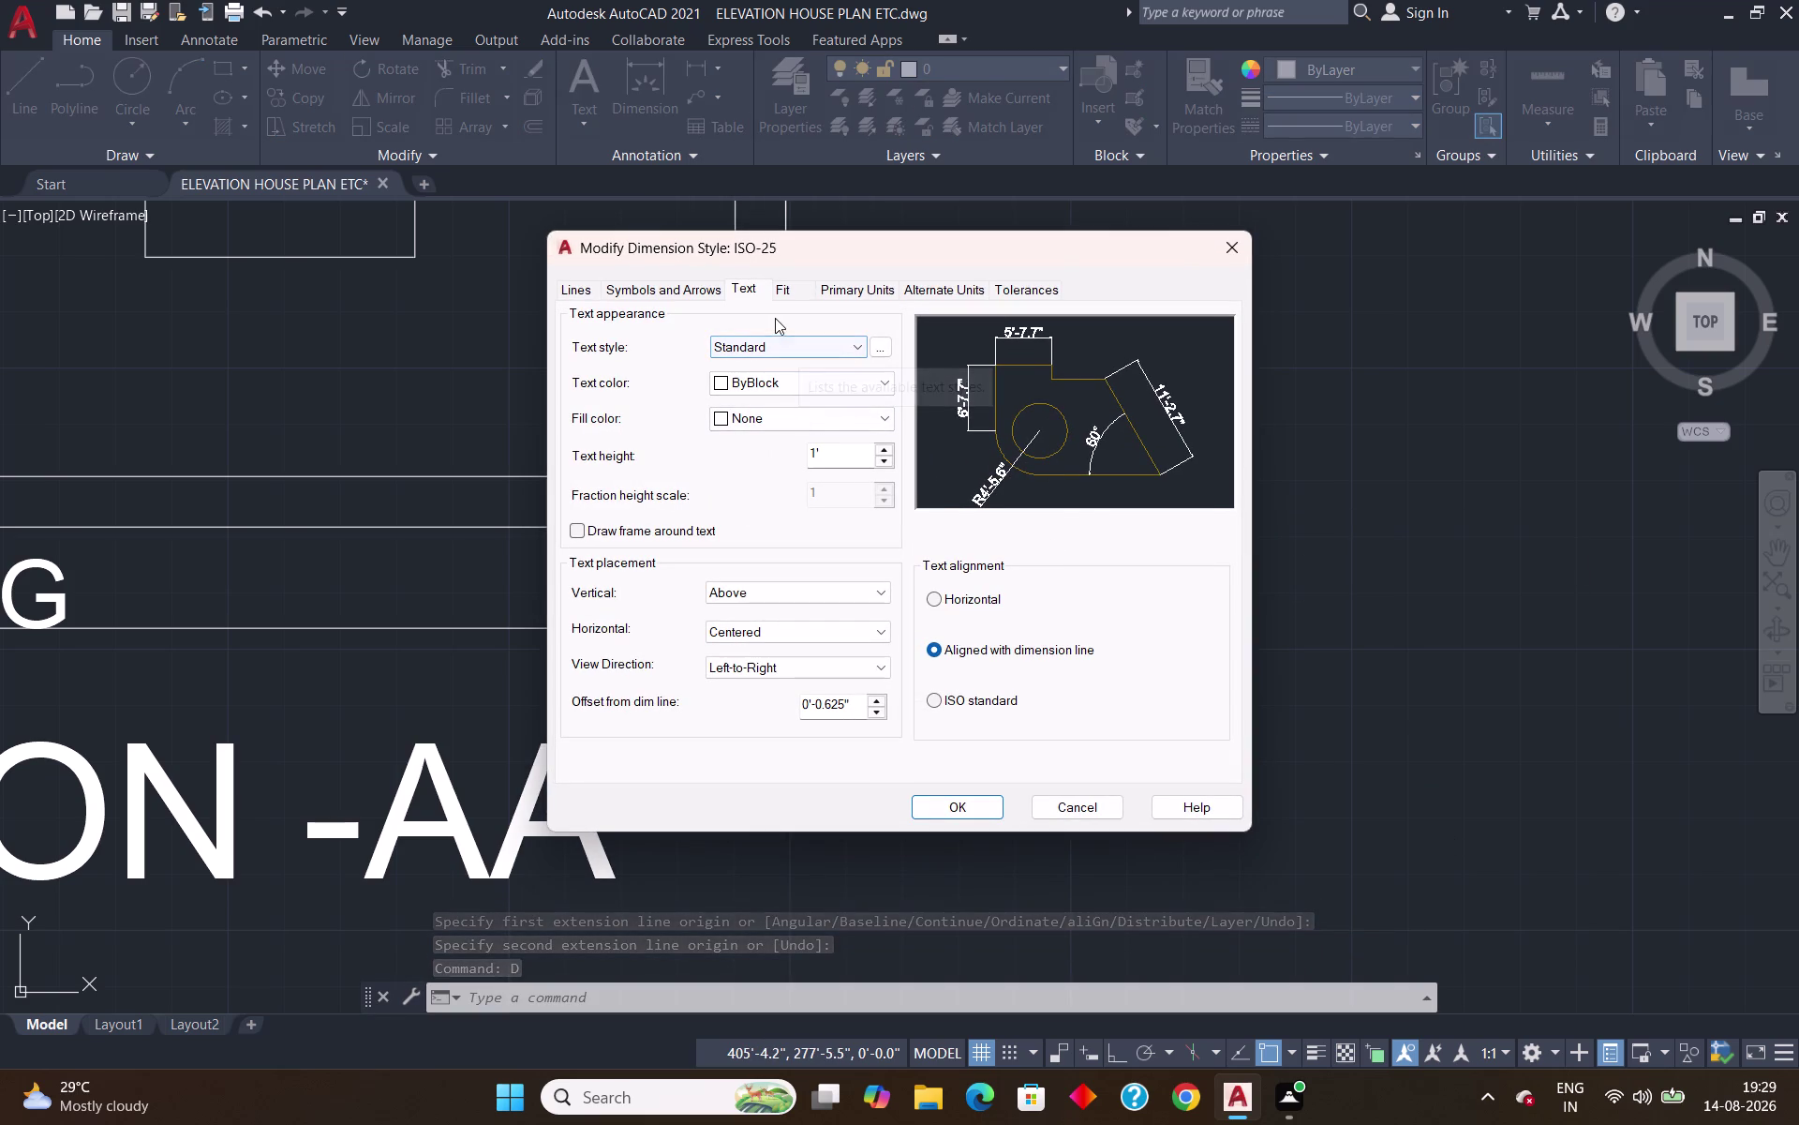
click(841, 457)
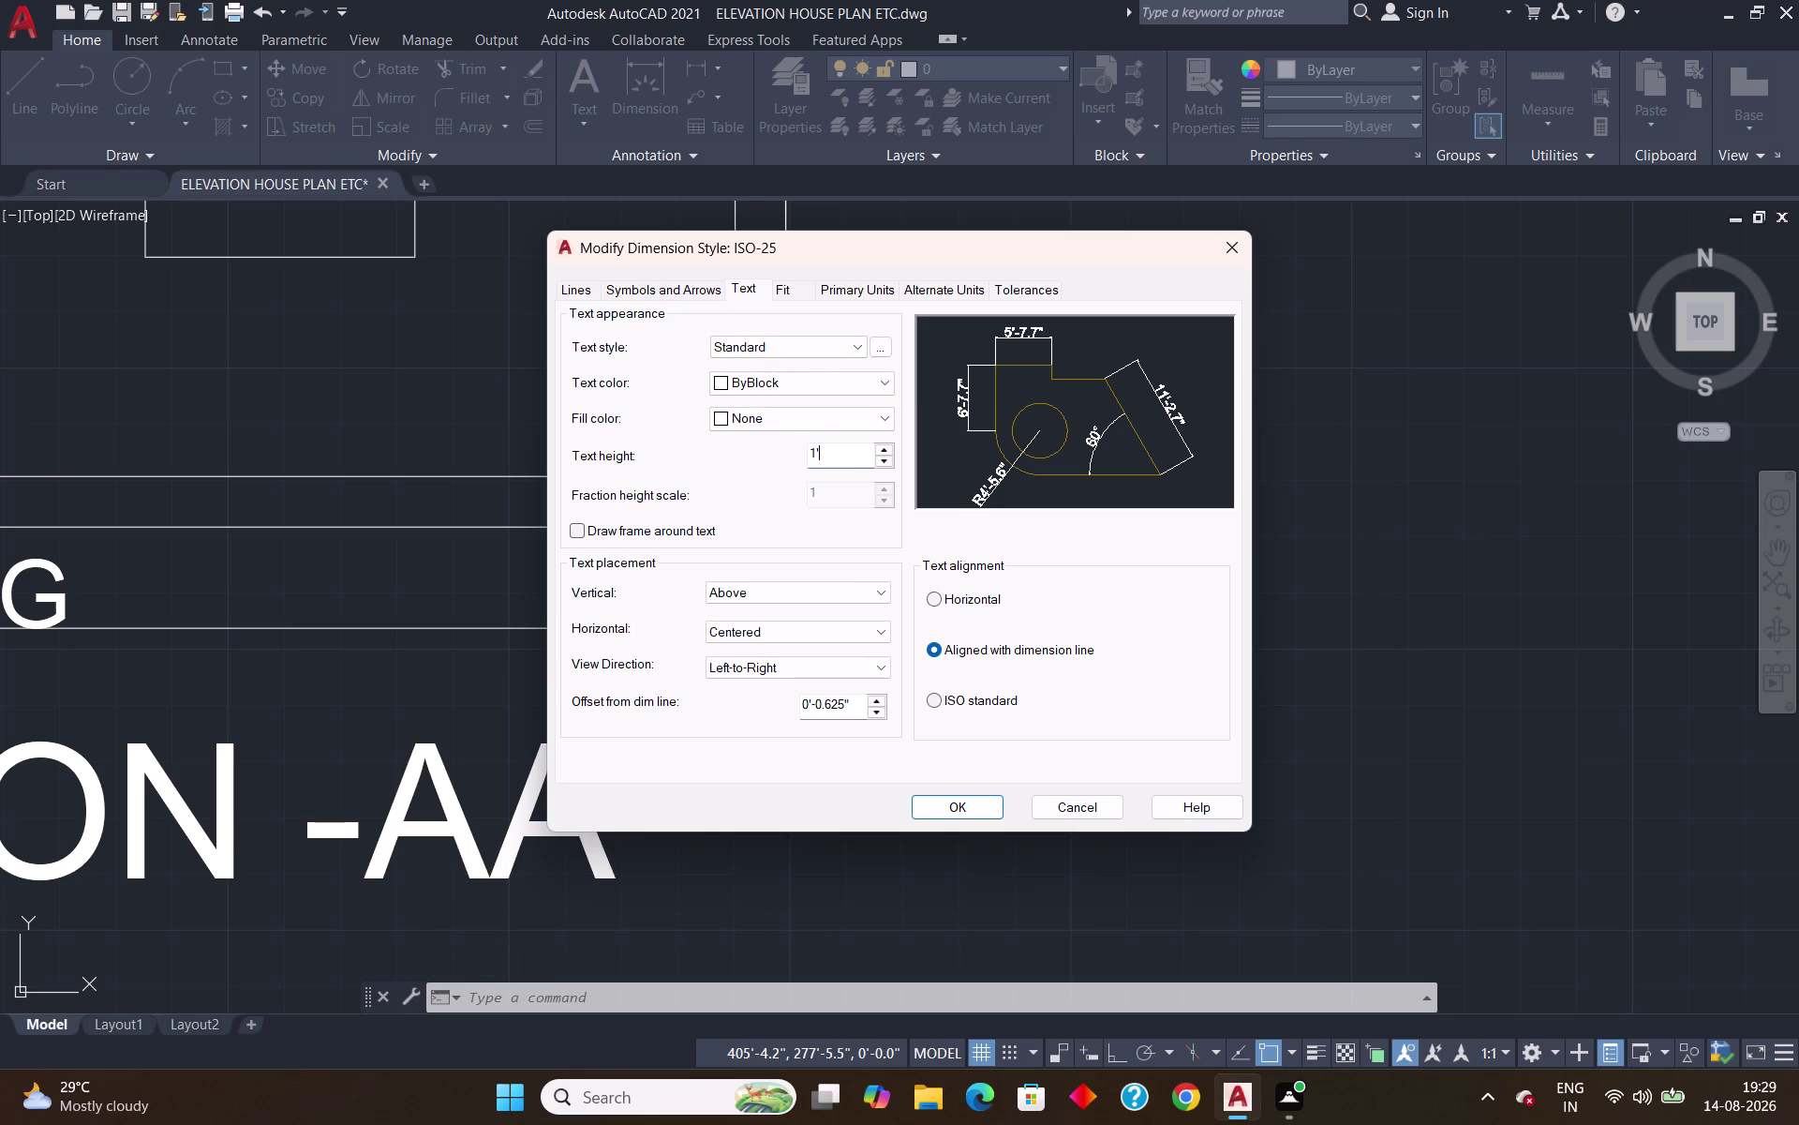
key(BackSpace)
key(BackSpace)
key(BackSpace)
text(6")
key(Return)
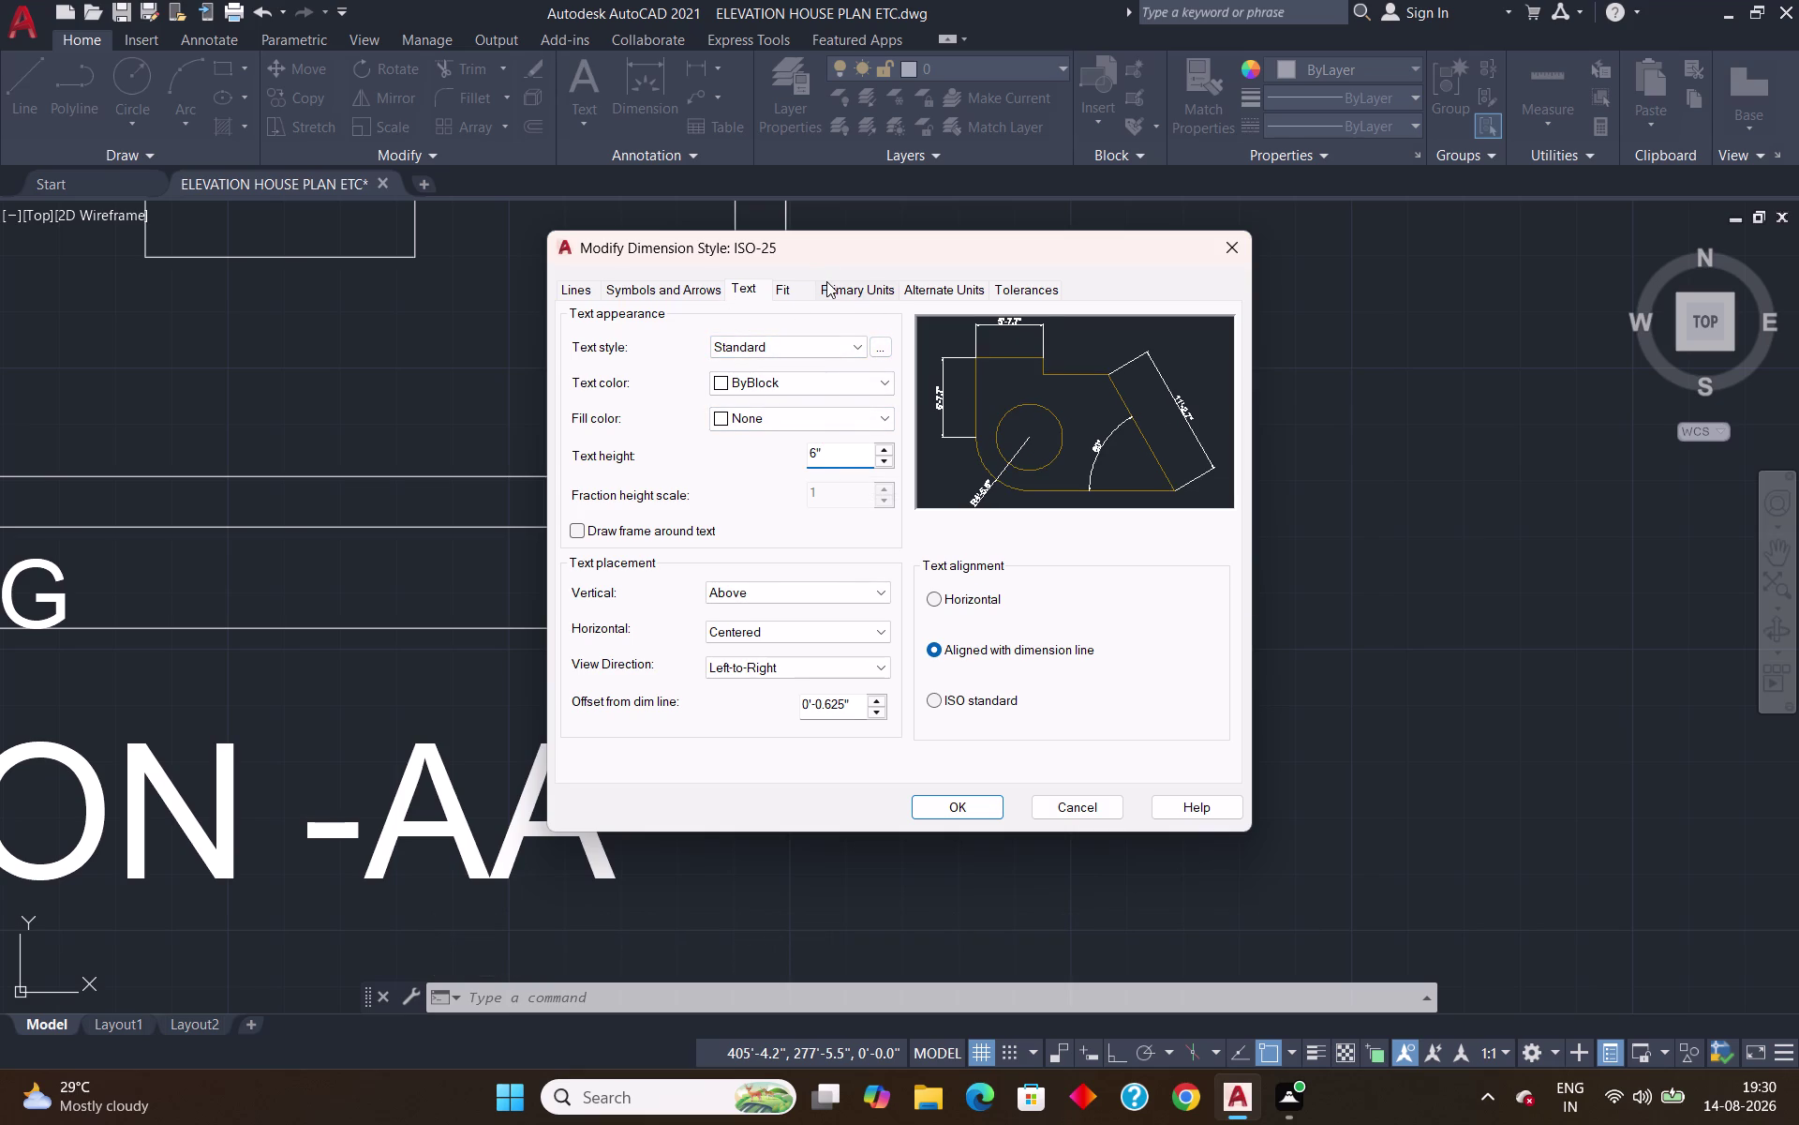
click(832, 283)
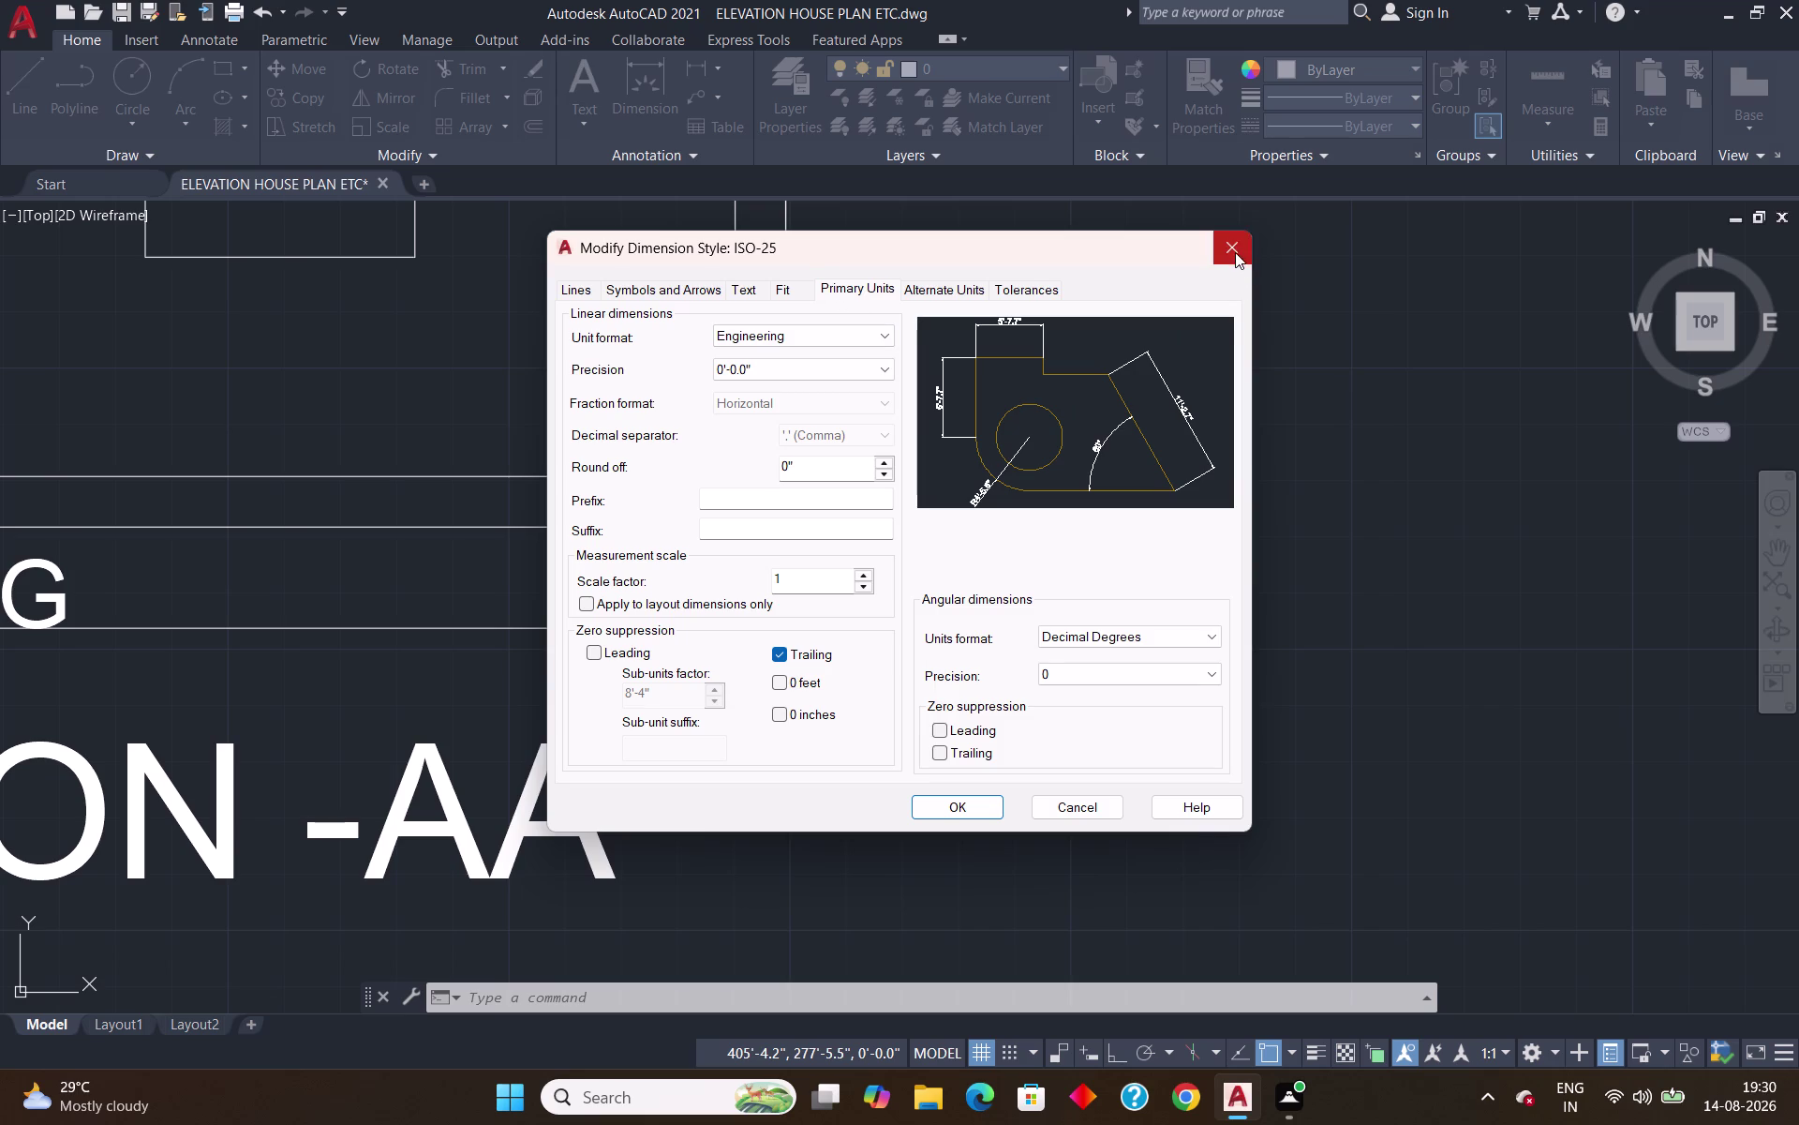
click(1235, 250)
click(1168, 415)
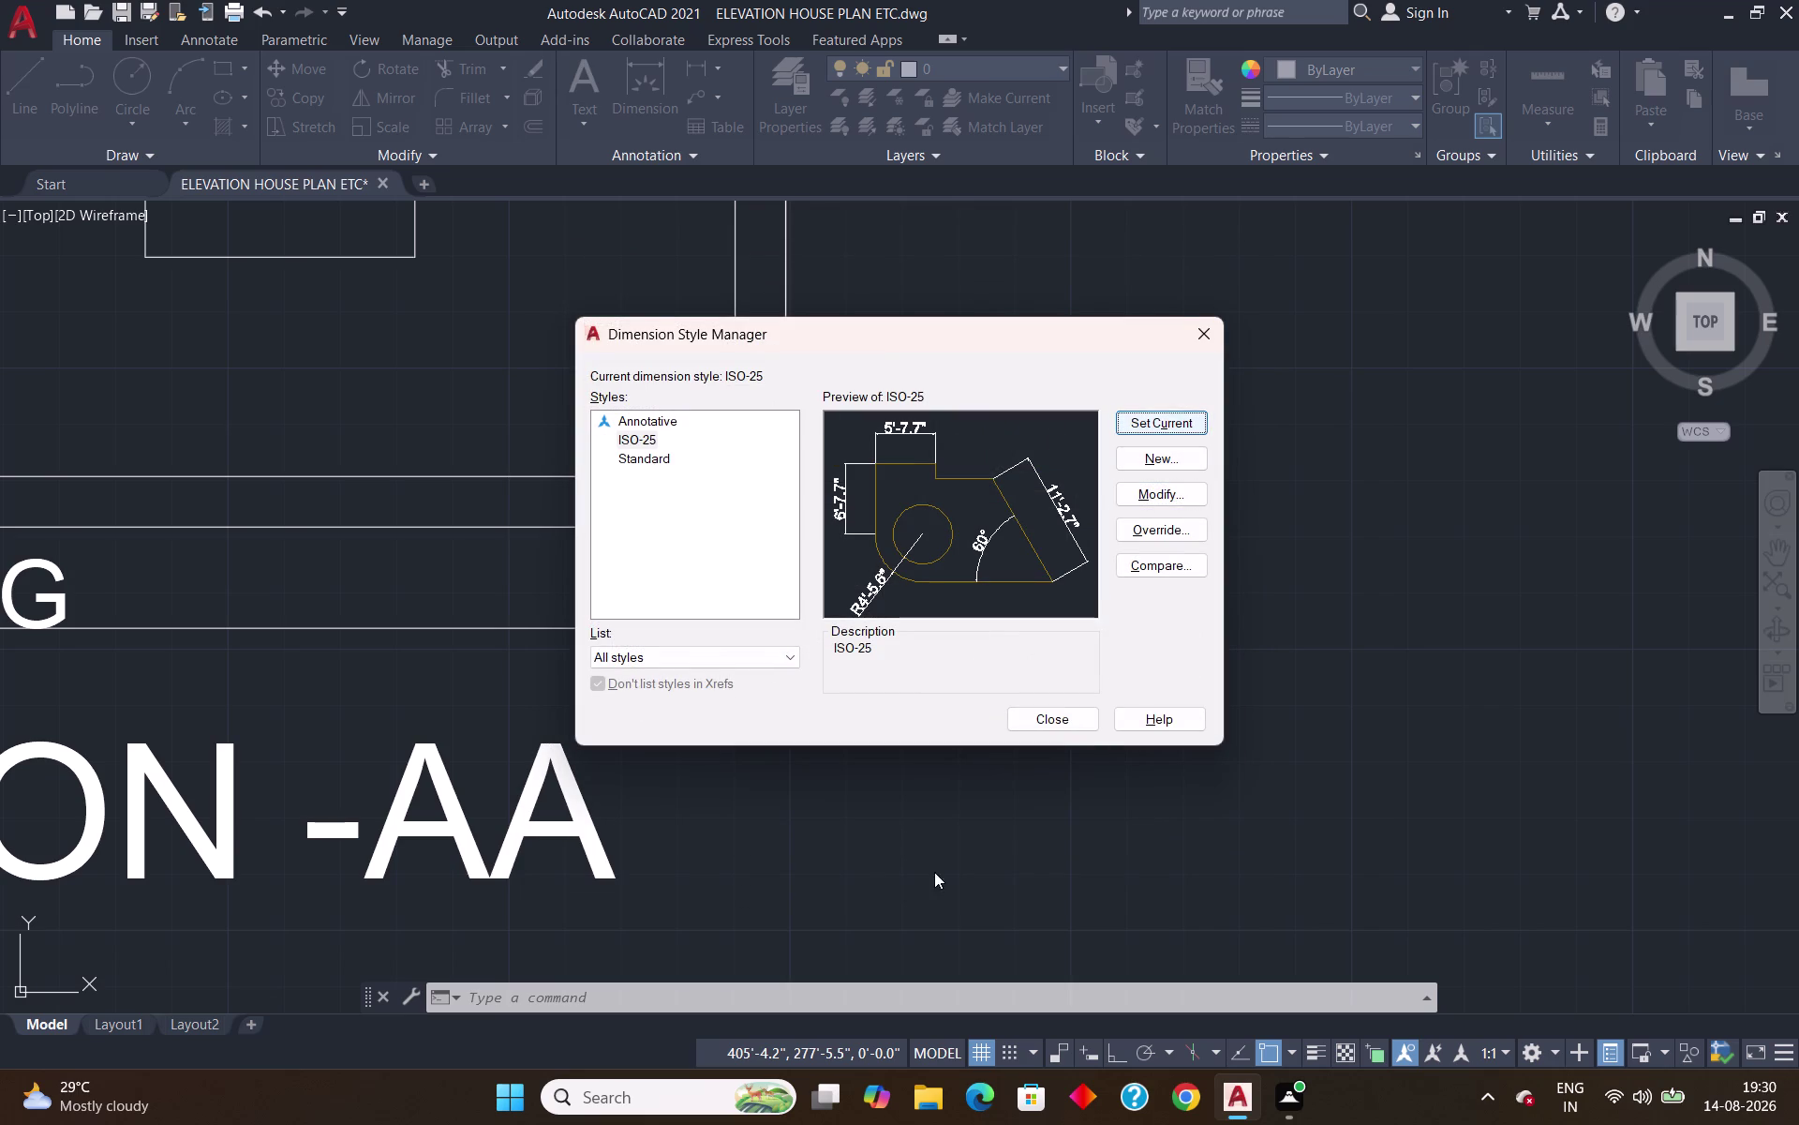
click(1060, 712)
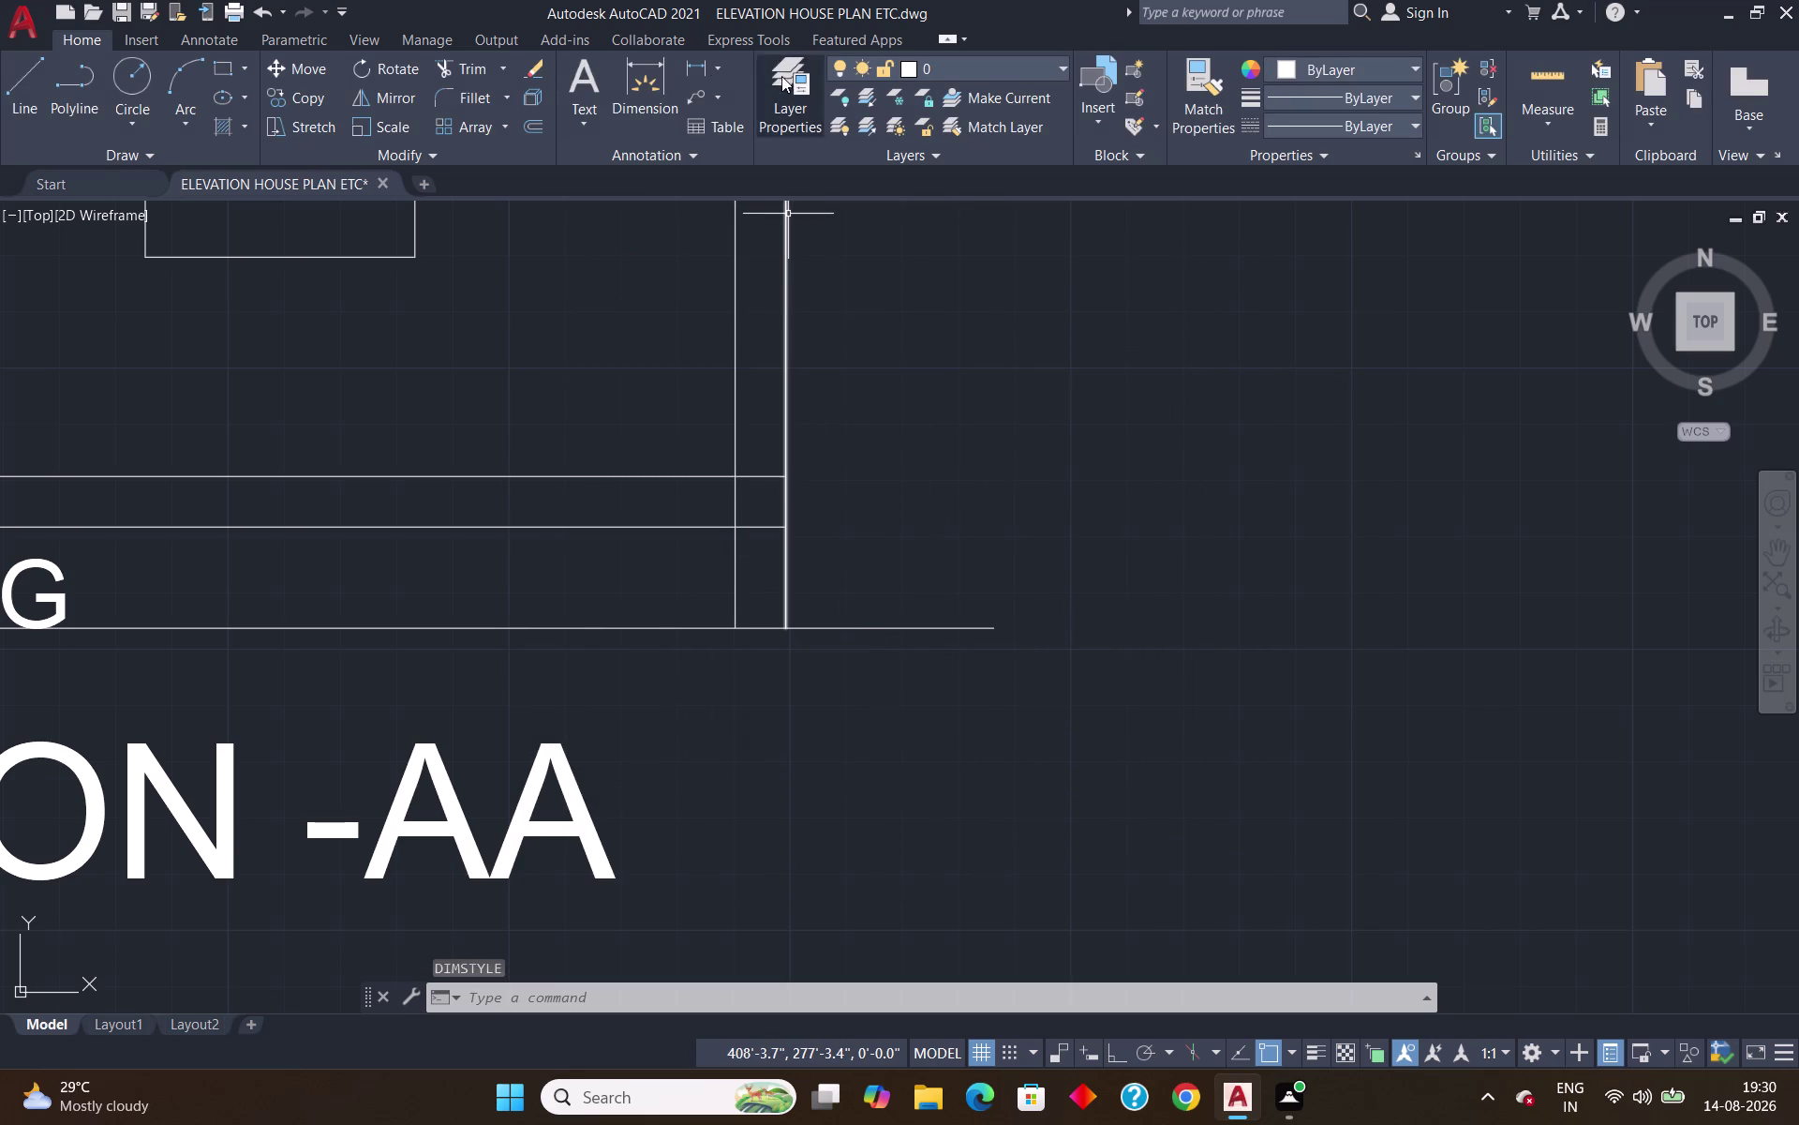
Dimension the 1'-6" plinth height from ground line to plinth top beside SECTION -AA.
click(647, 80)
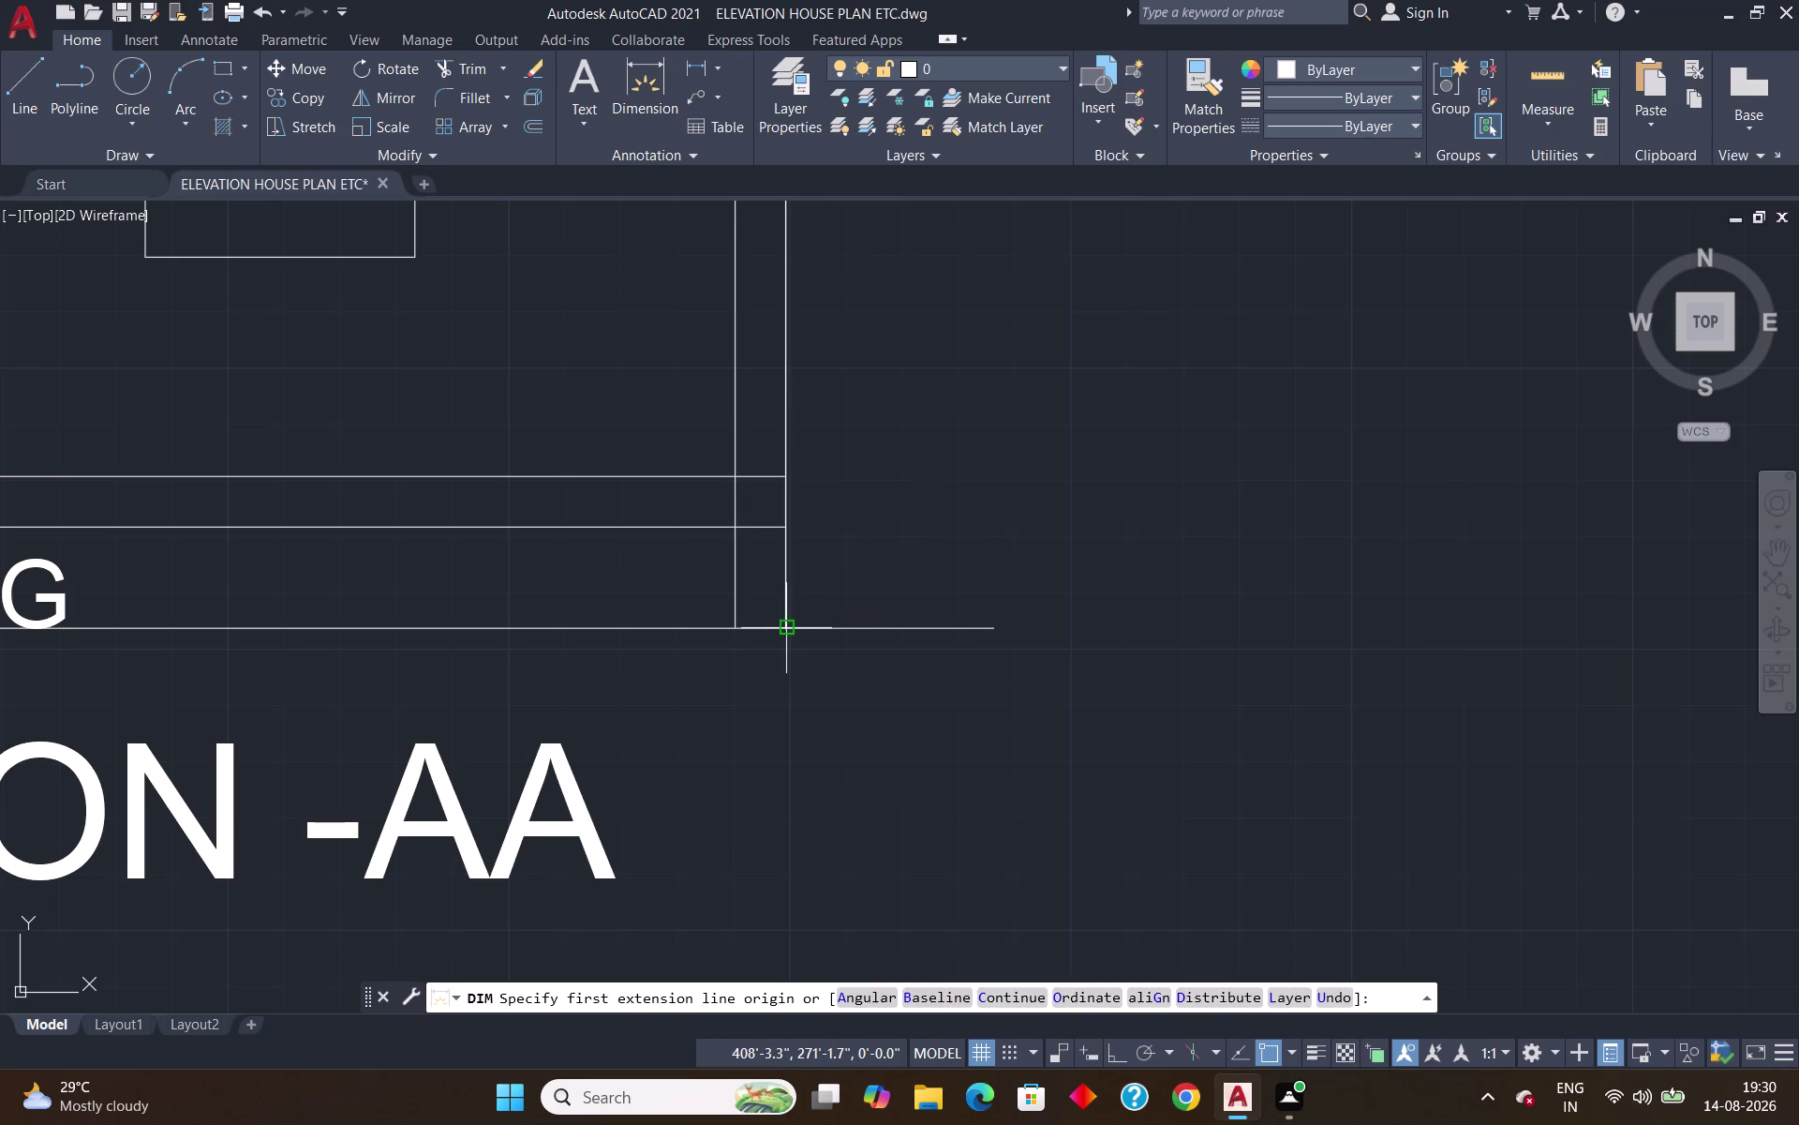
click(785, 634)
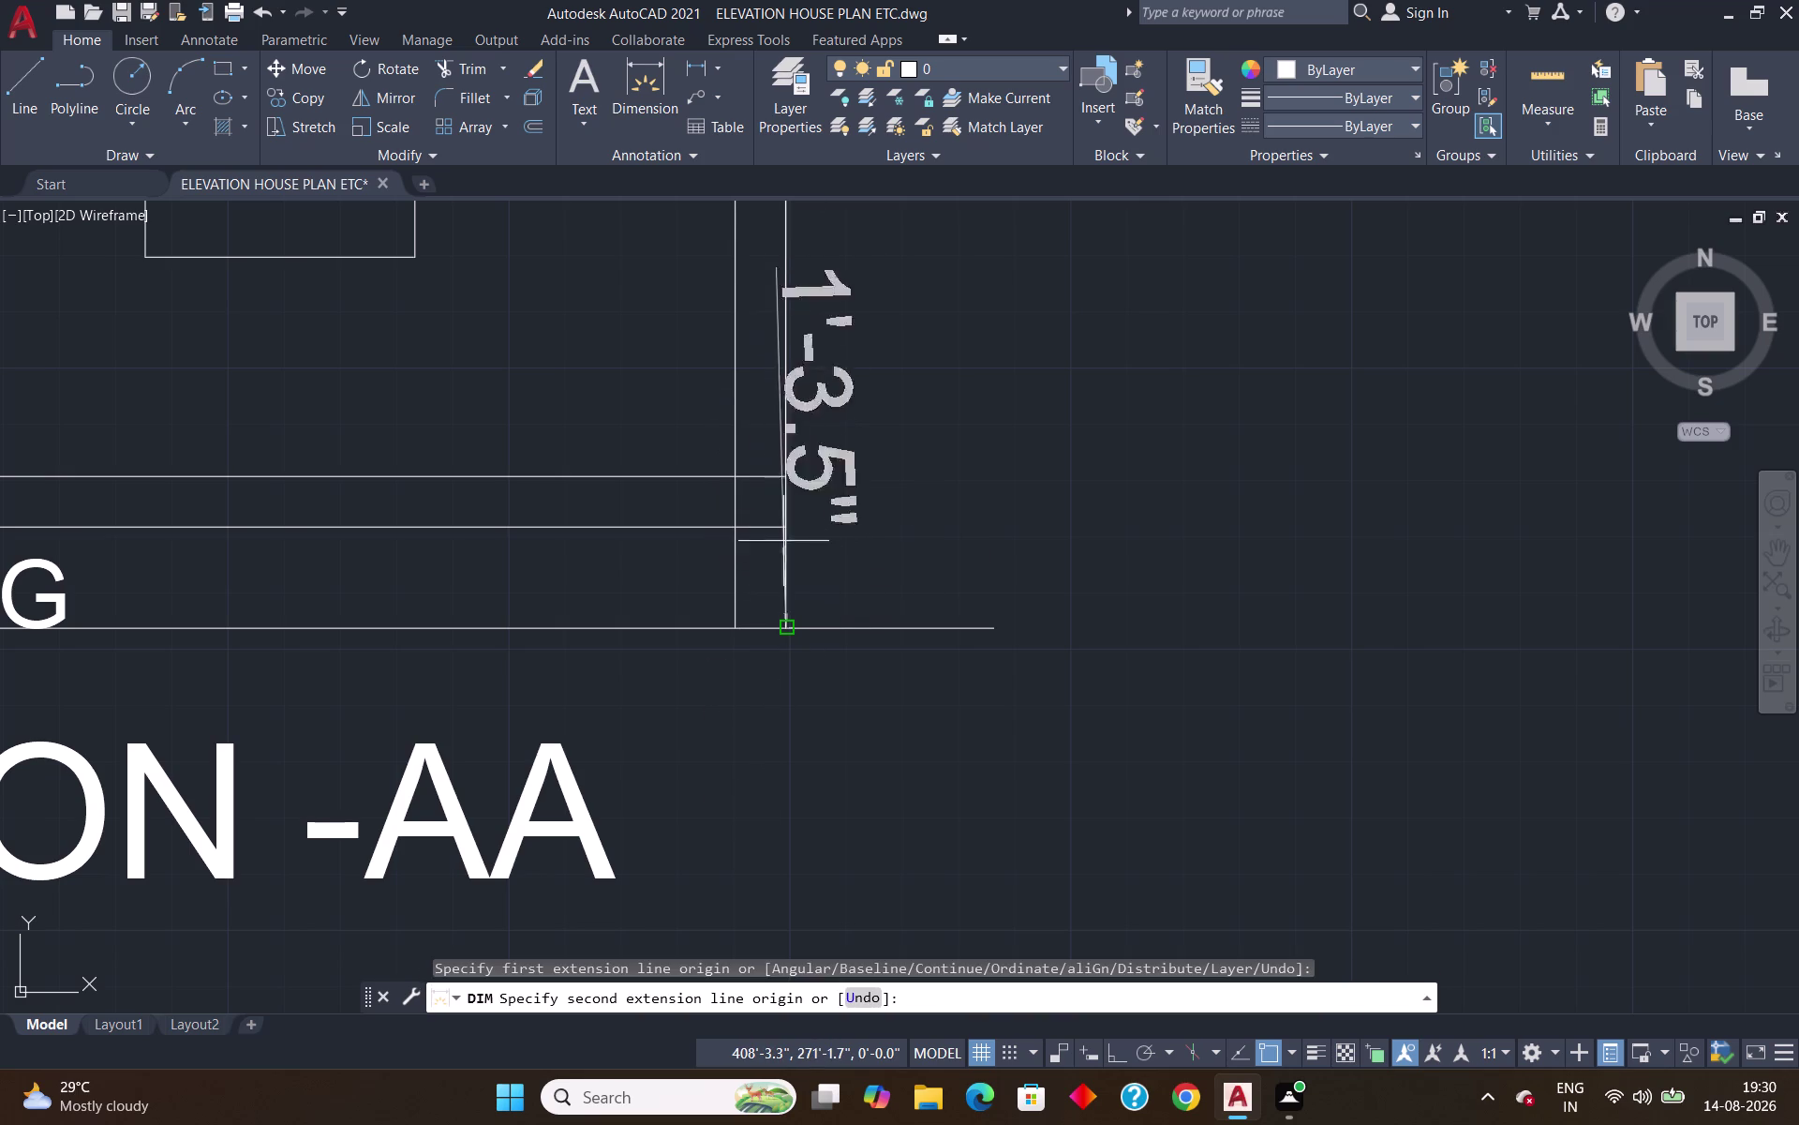
click(787, 527)
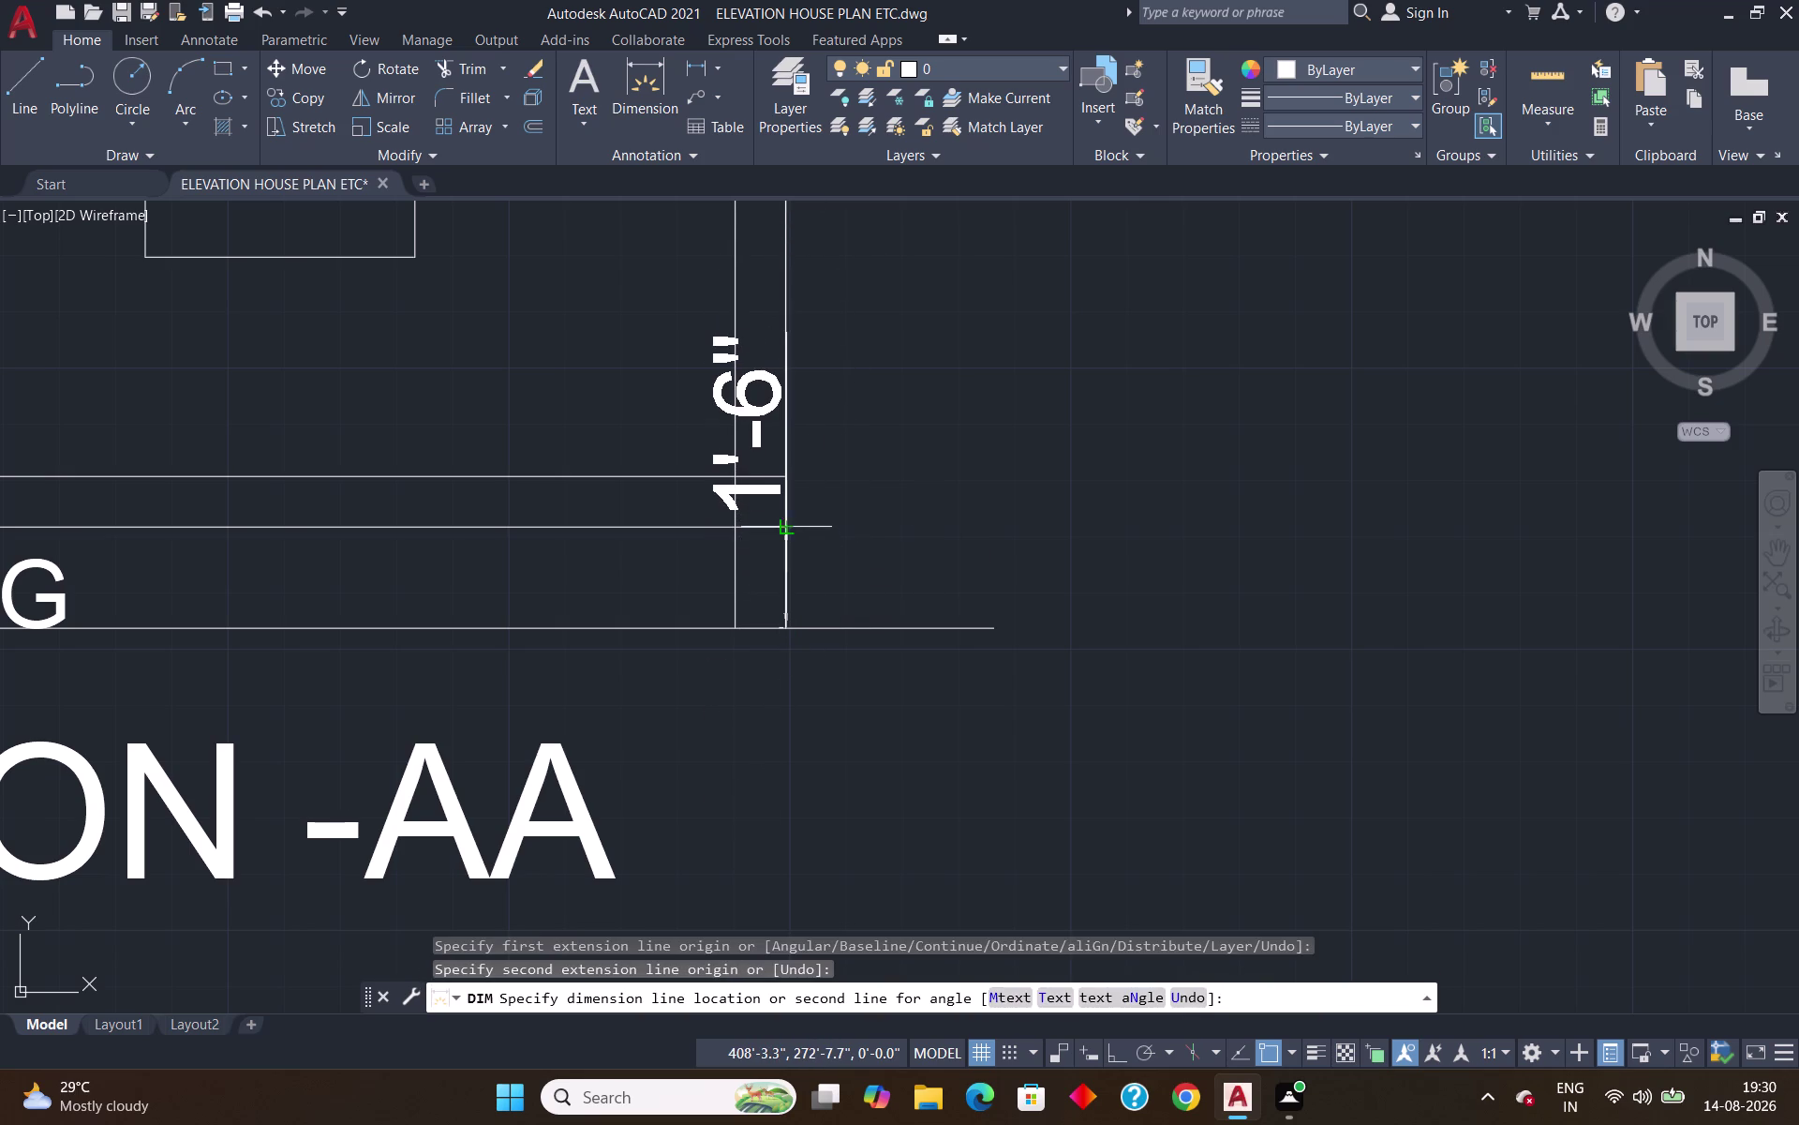
click(1308, 650)
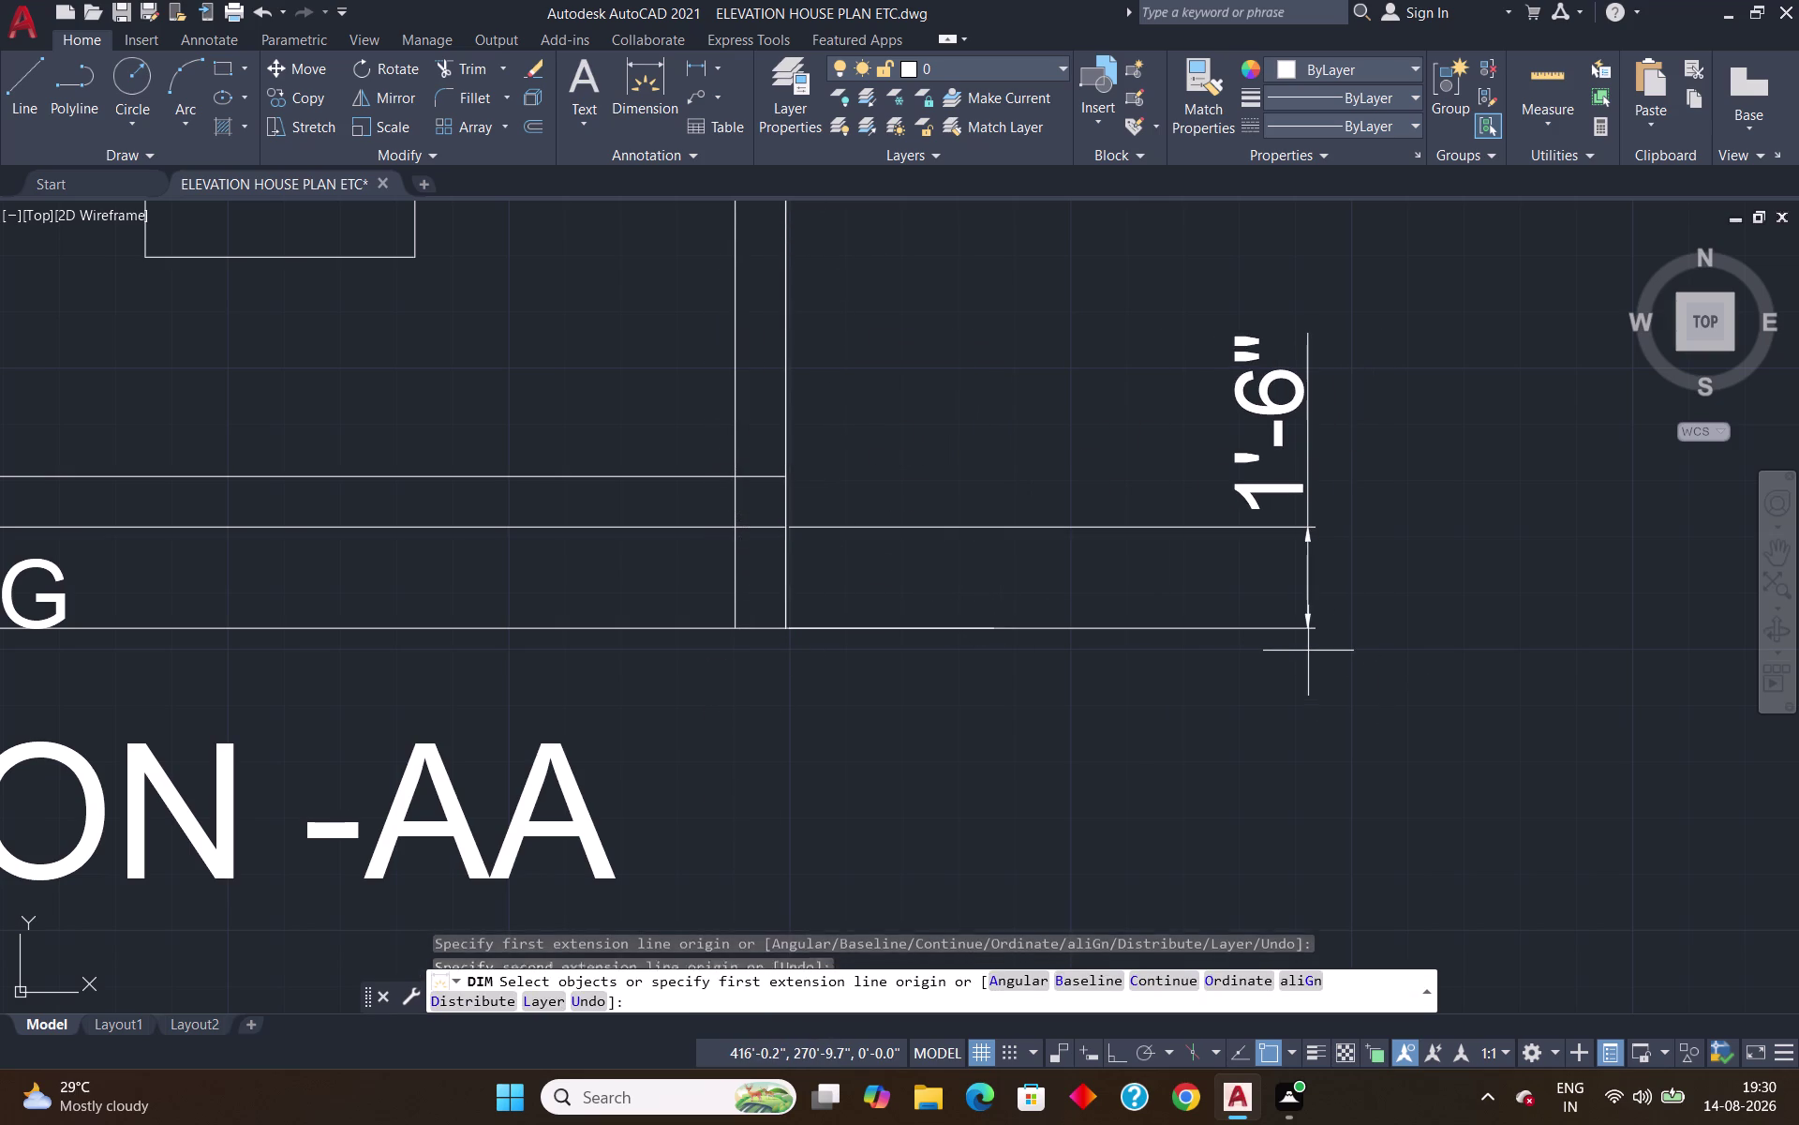
scroll(down, 3)
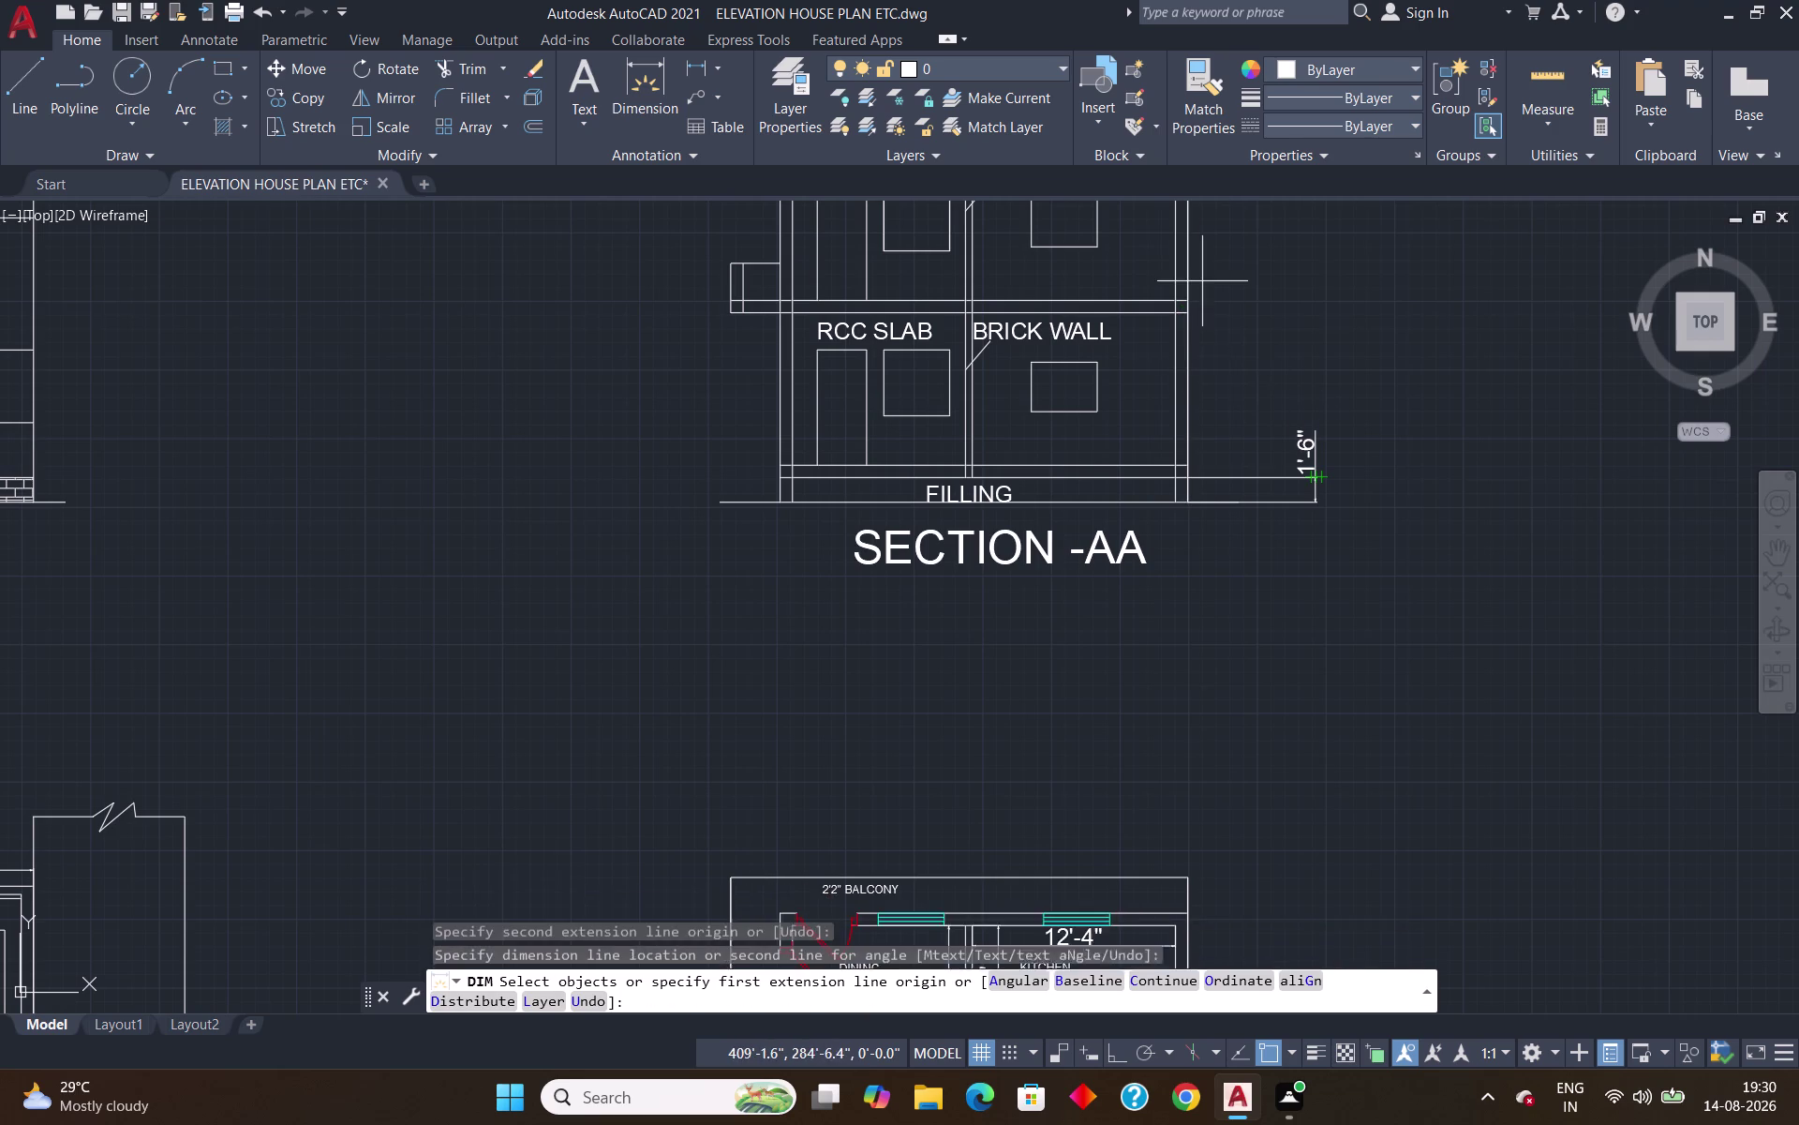
scroll(up, 3)
Attempt a floor-height dimension from the plinth top, then cancel the wrong 9'-3" dimension.
click(1153, 291)
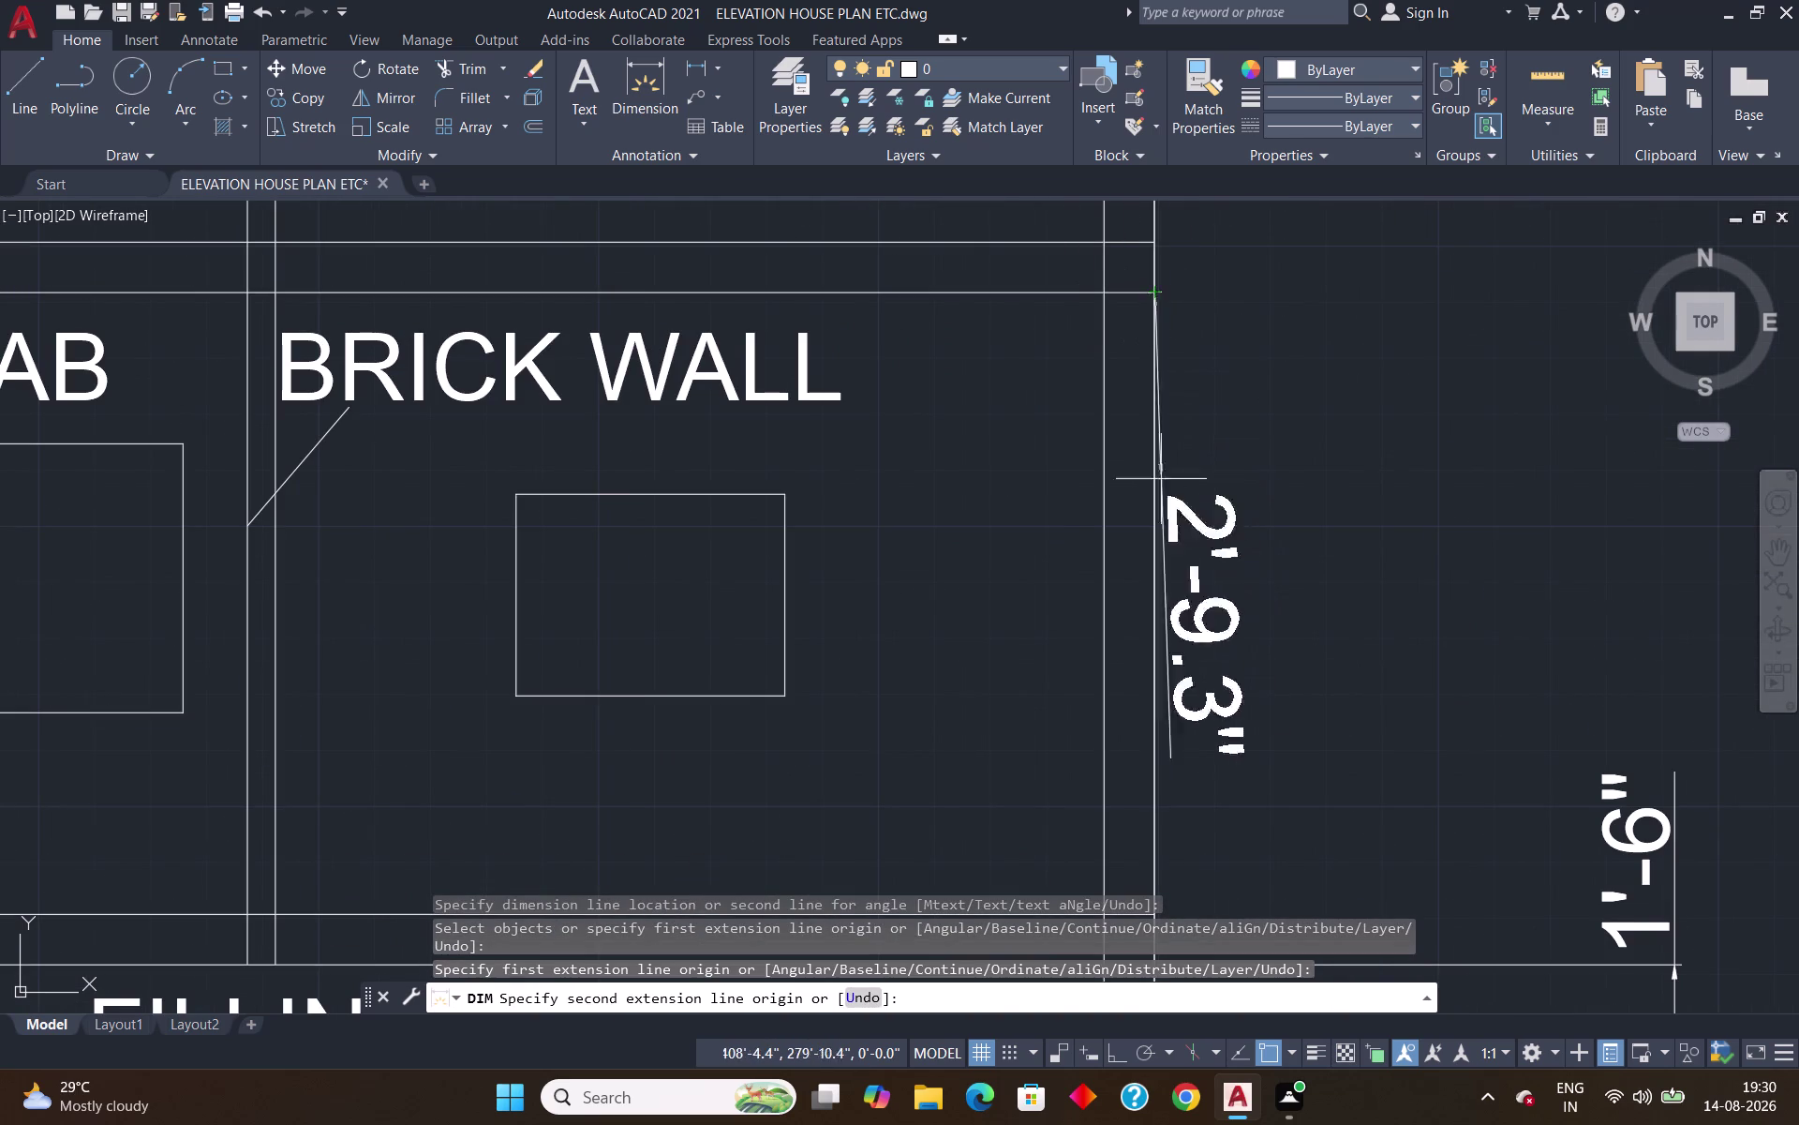
scroll(down, 3)
scroll(up, 3)
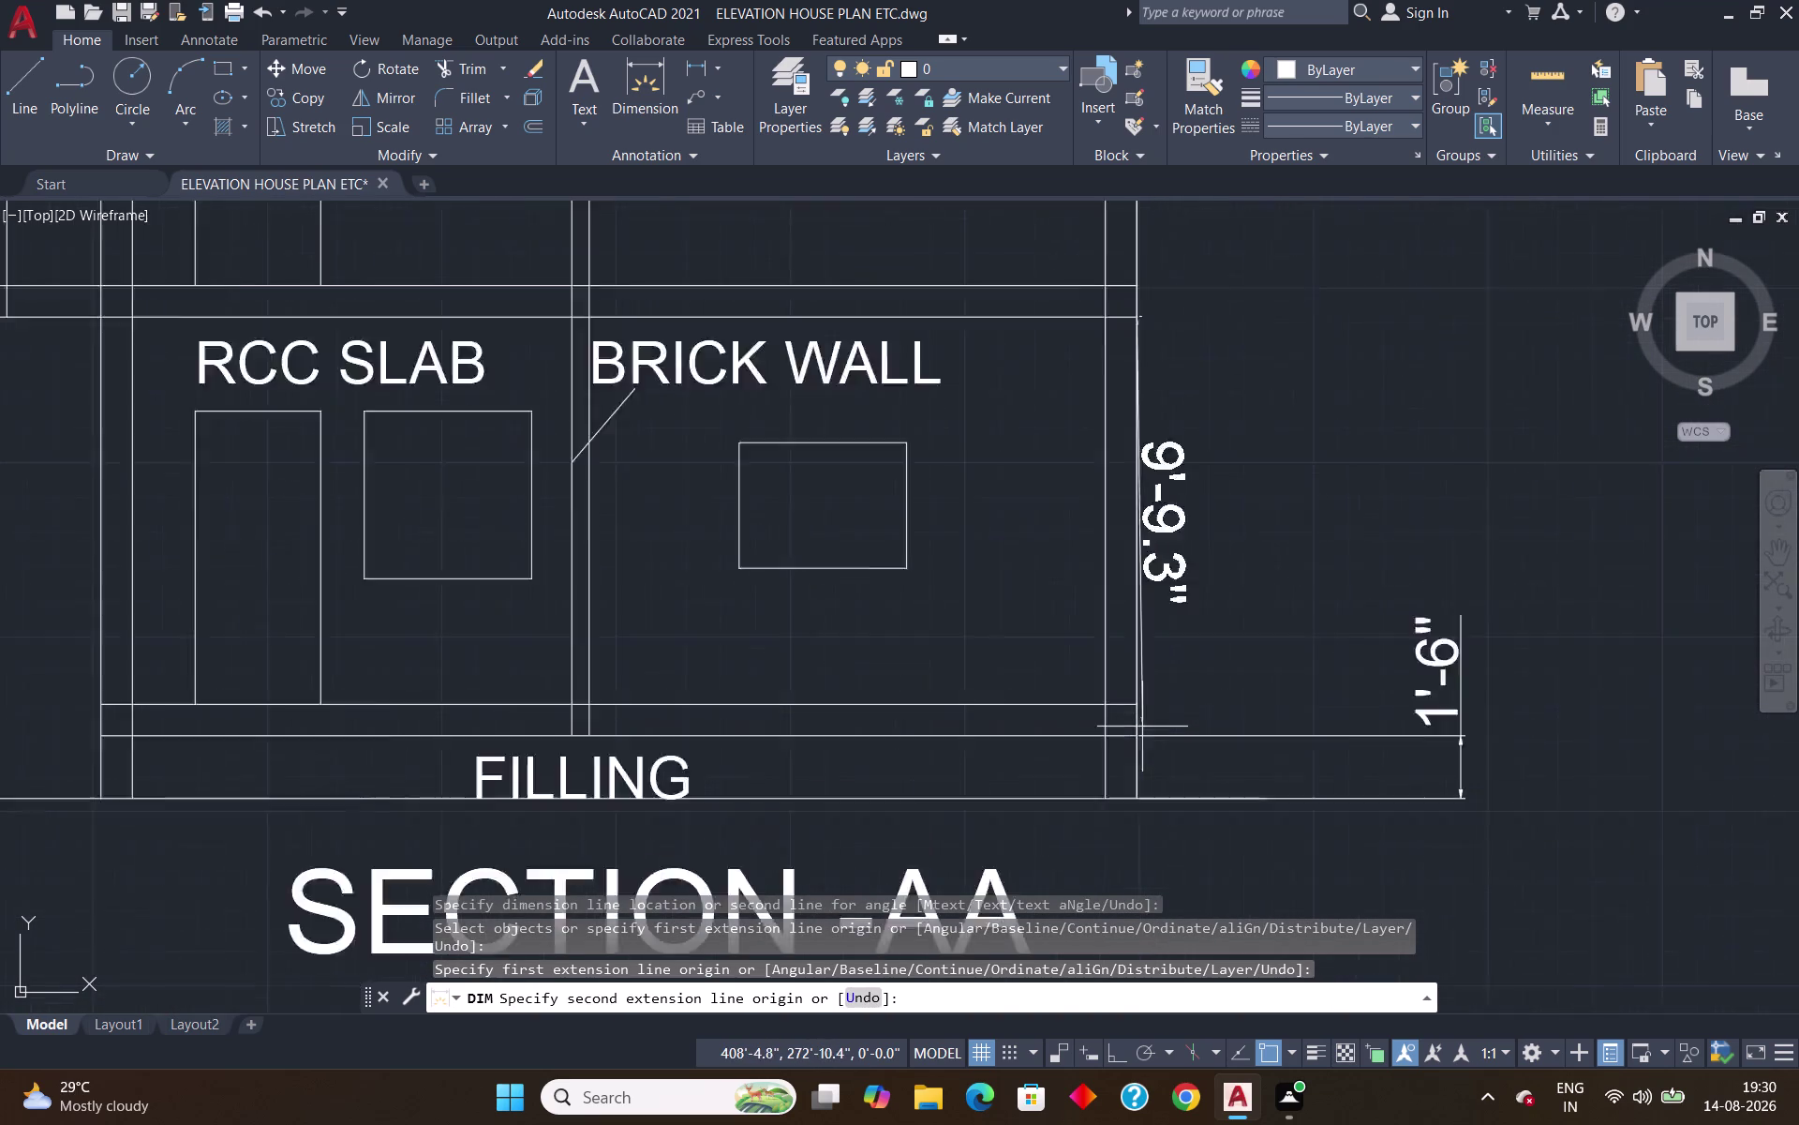
scroll(up, 3)
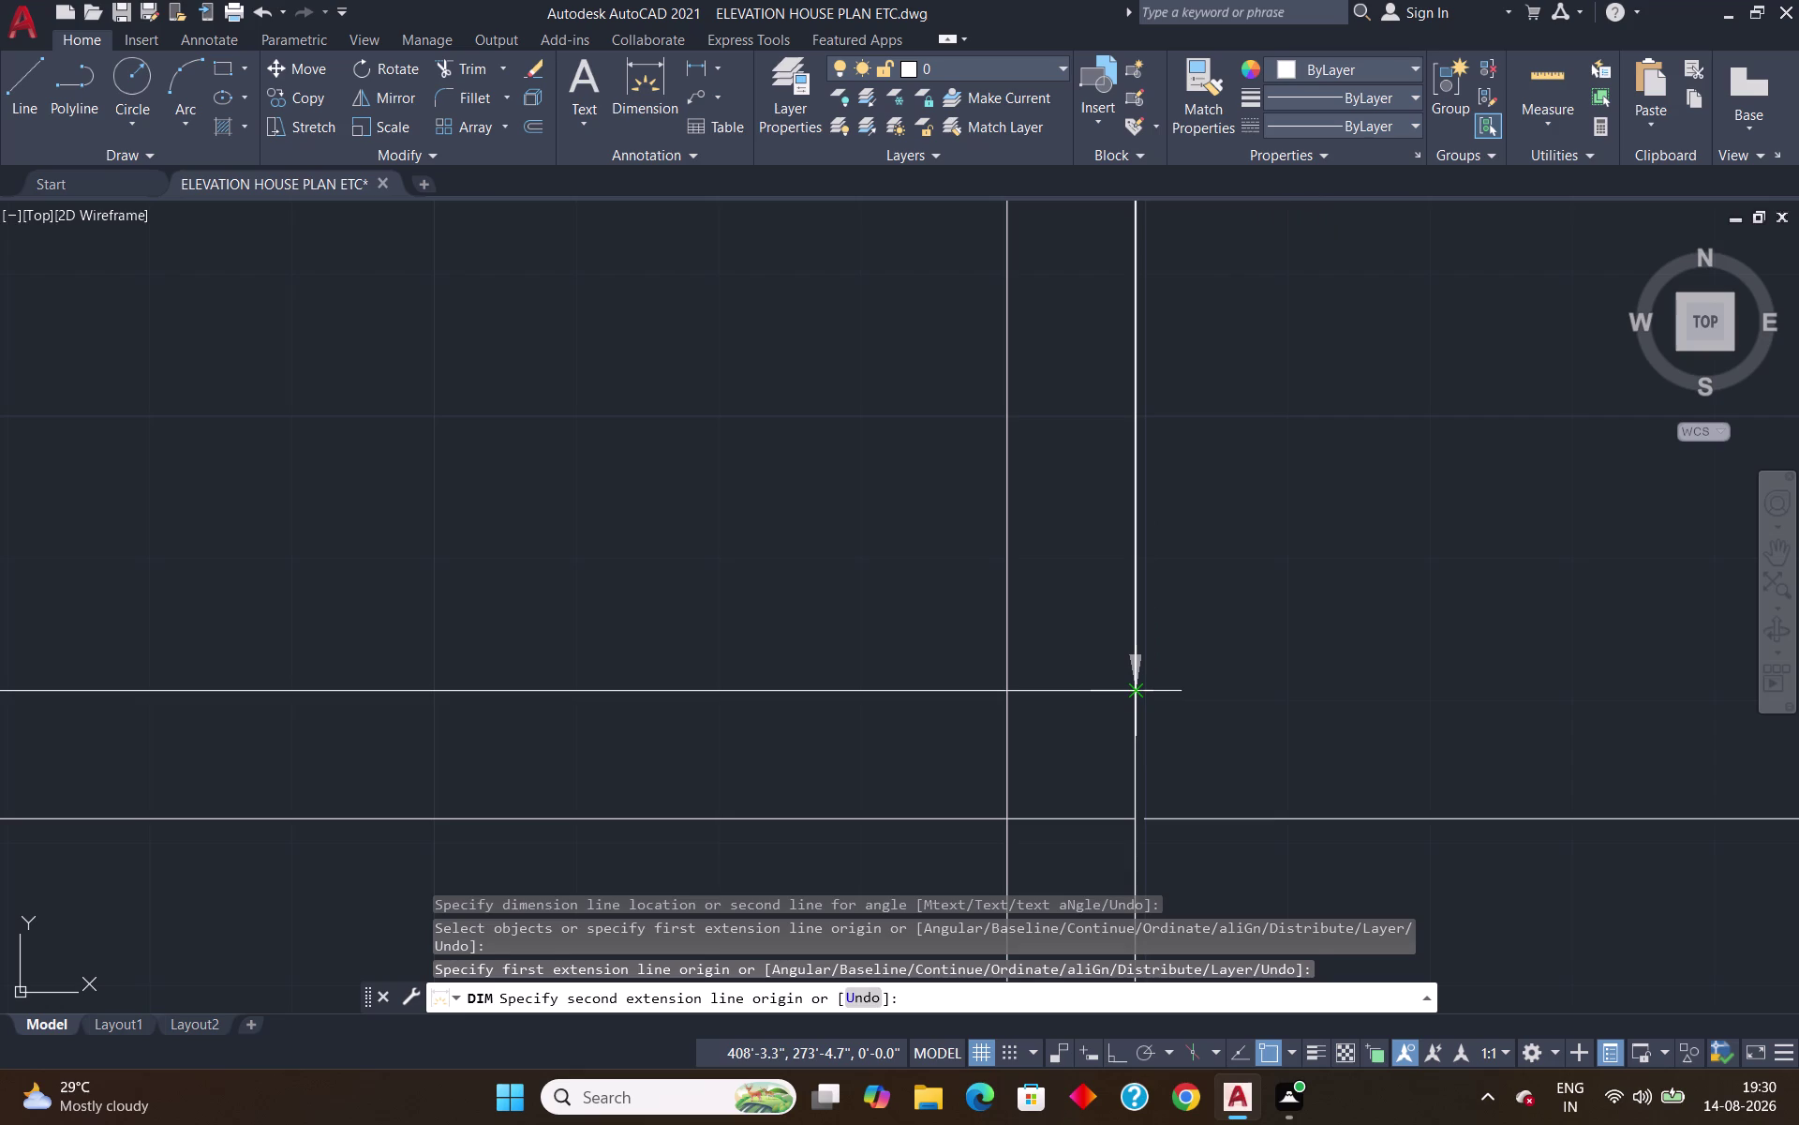
click(1132, 694)
scroll(down, 3)
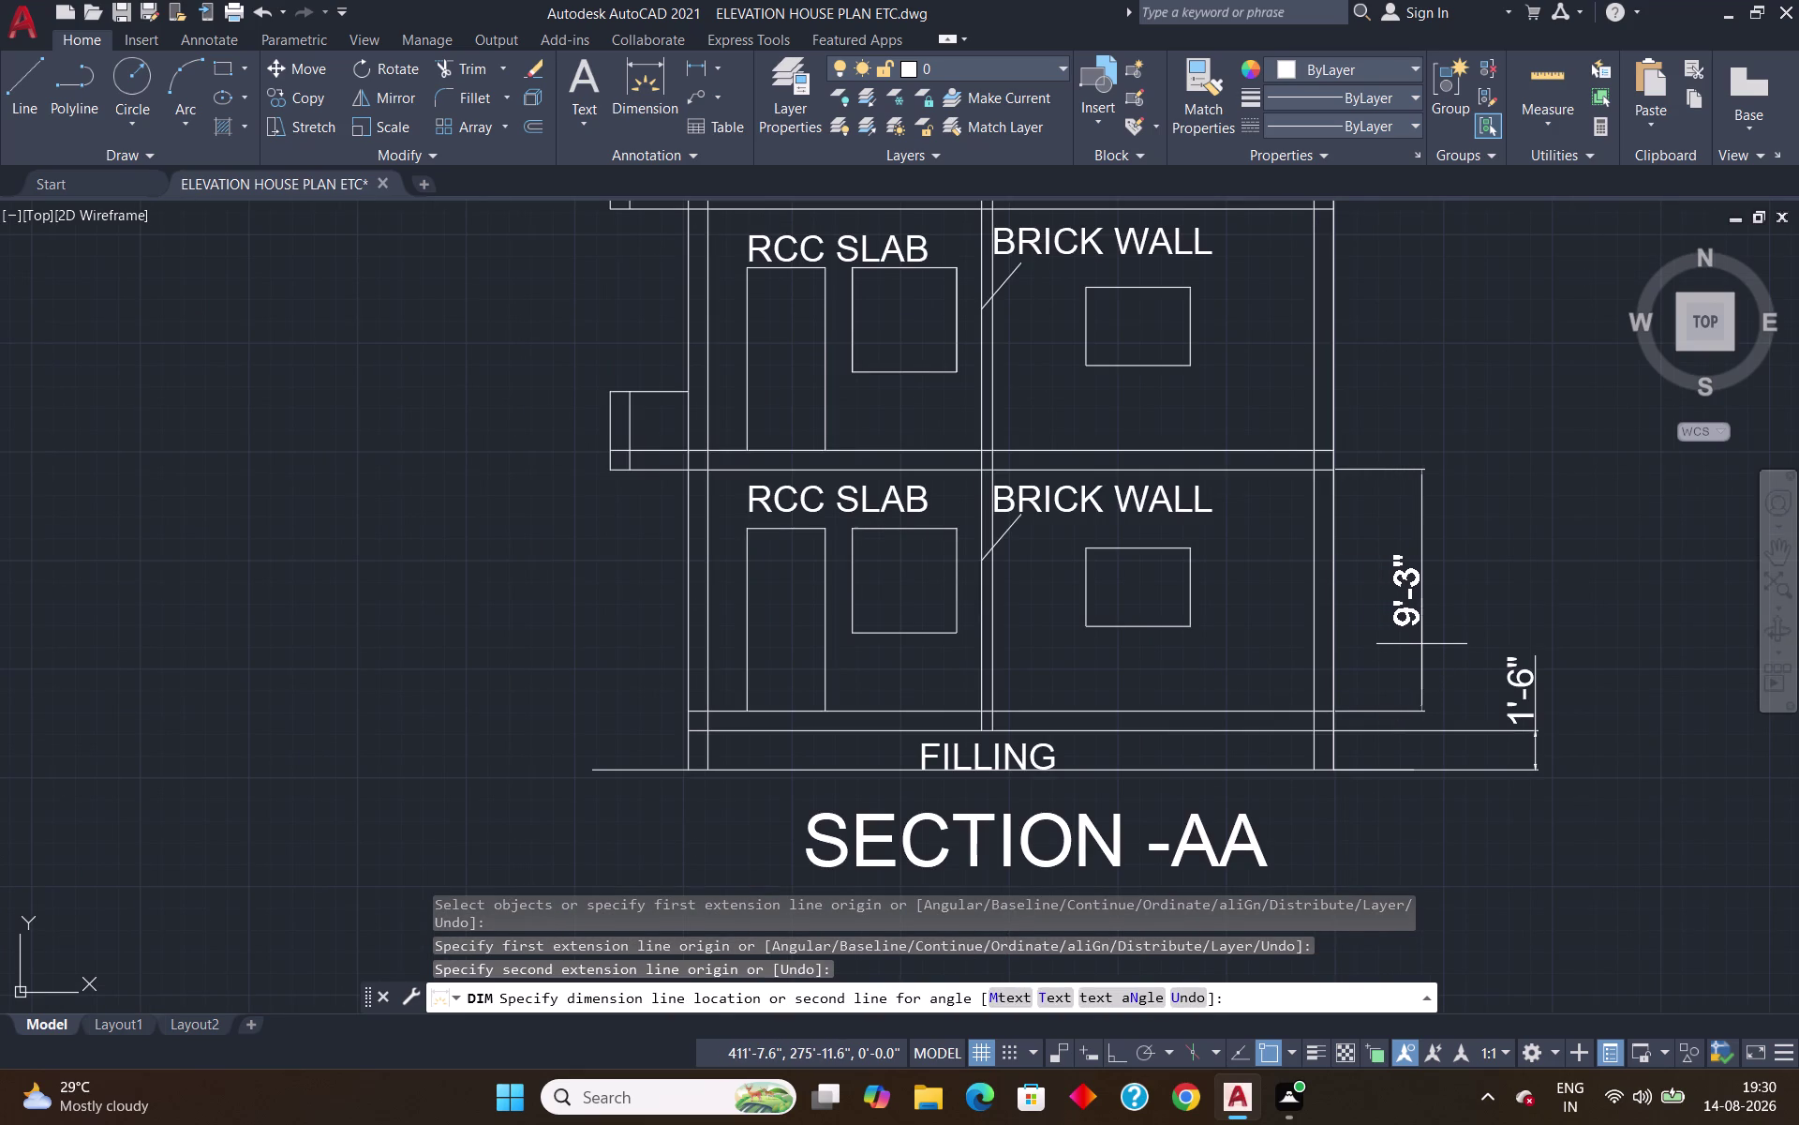
key(Escape)
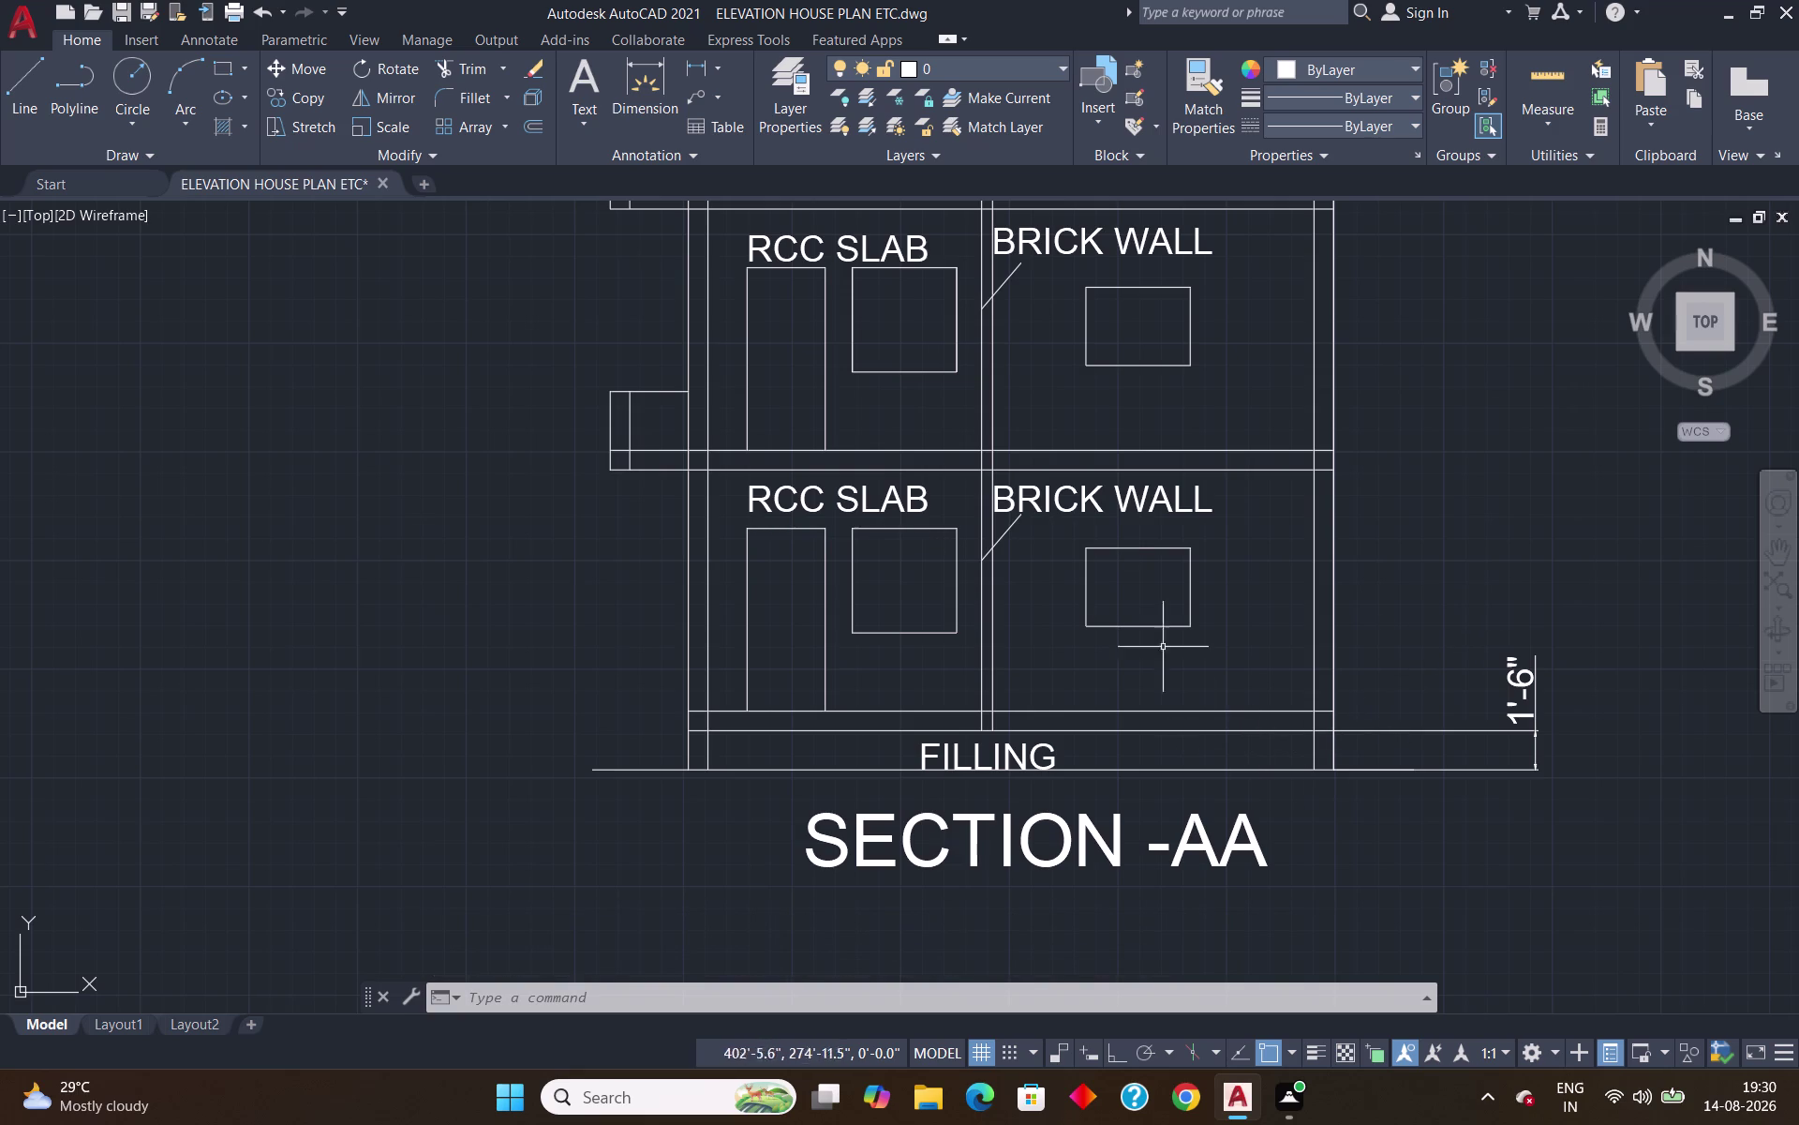
Dimension the first 10' floor height from plinth top to first floor slab.
click(653, 102)
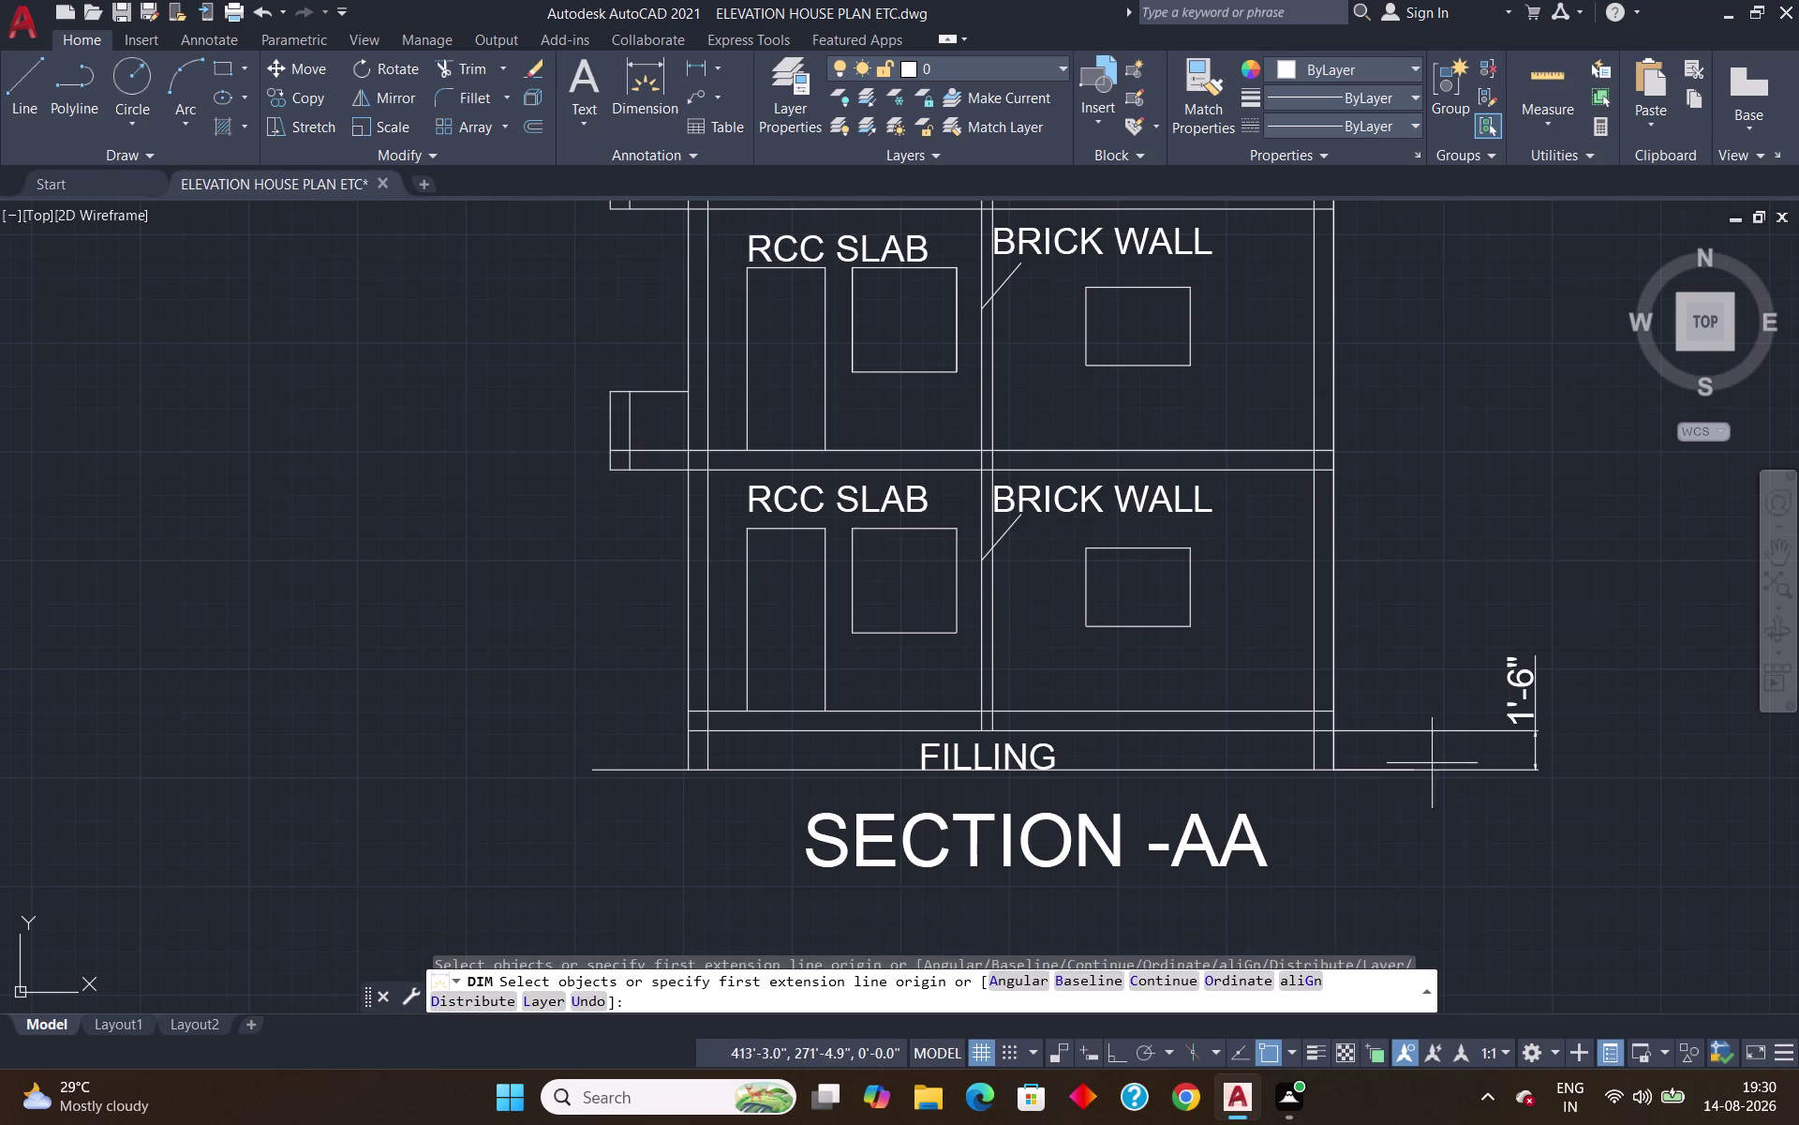
click(1332, 731)
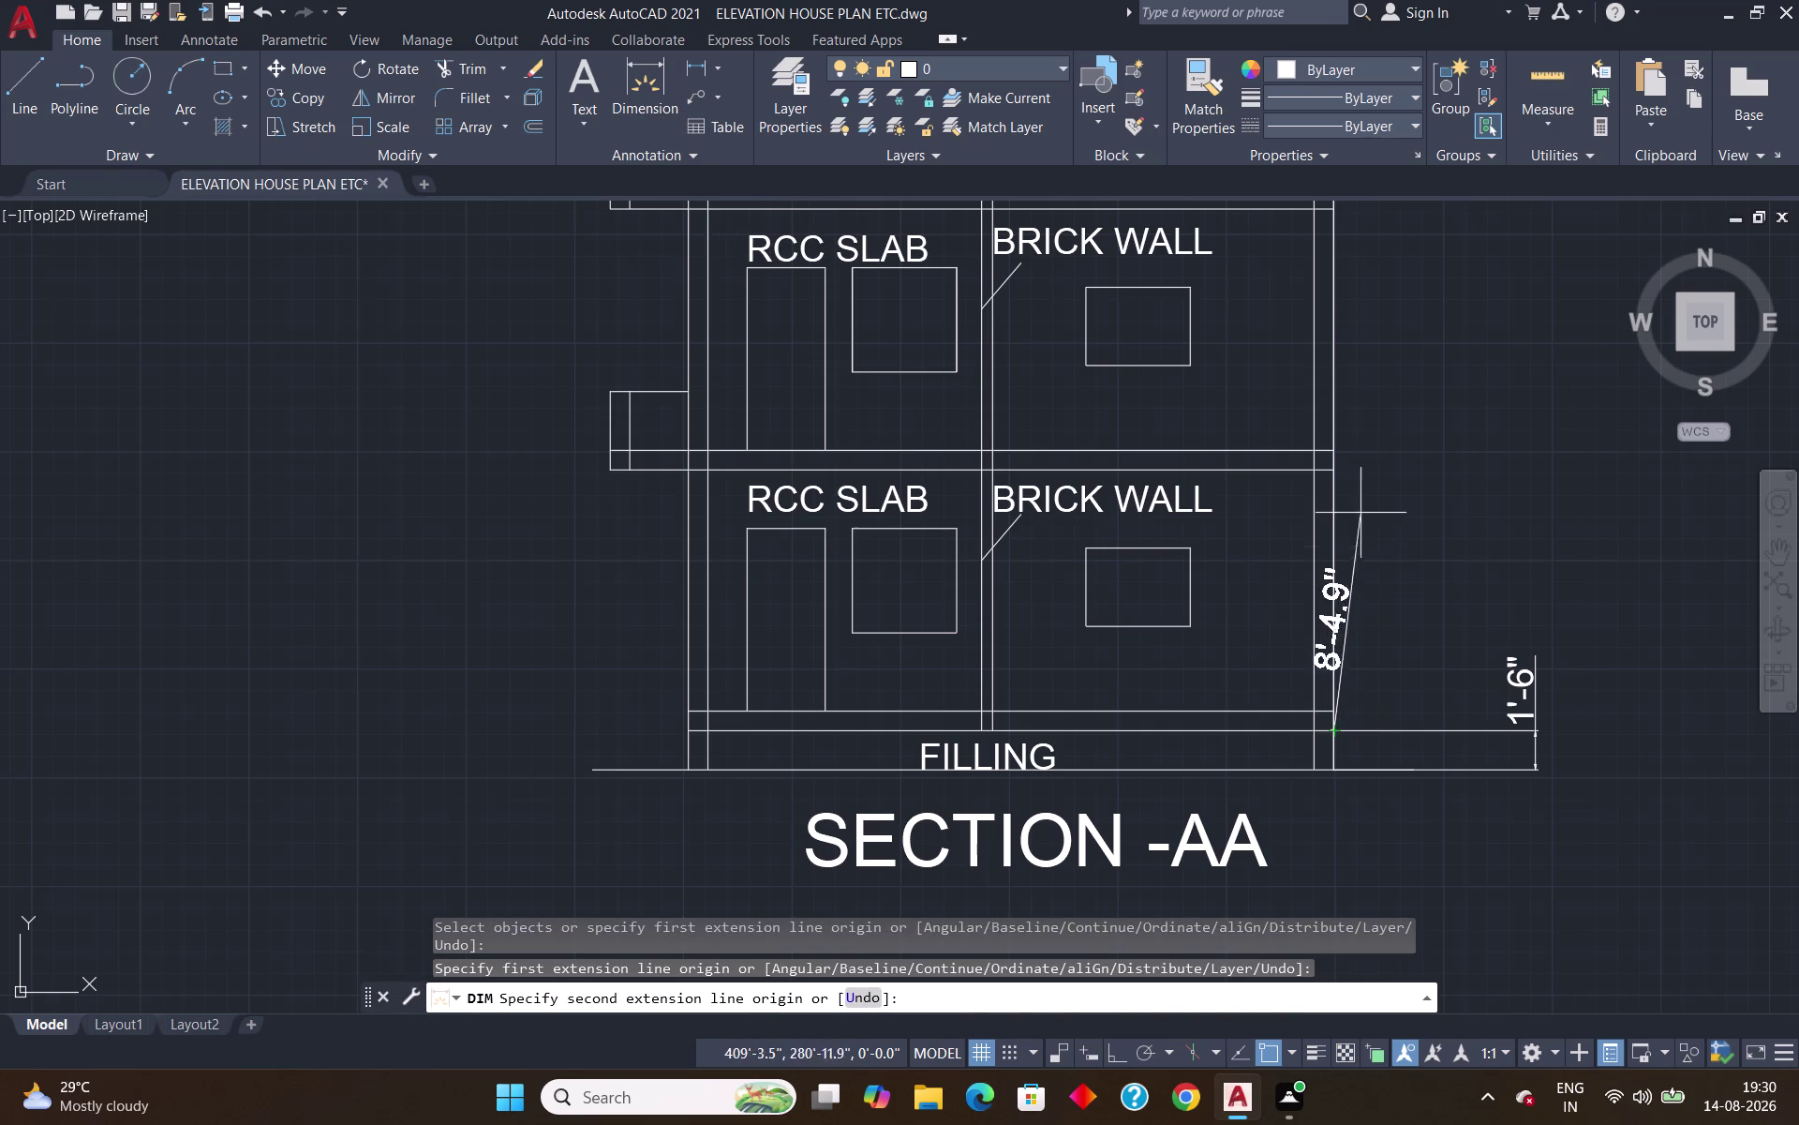
click(1332, 473)
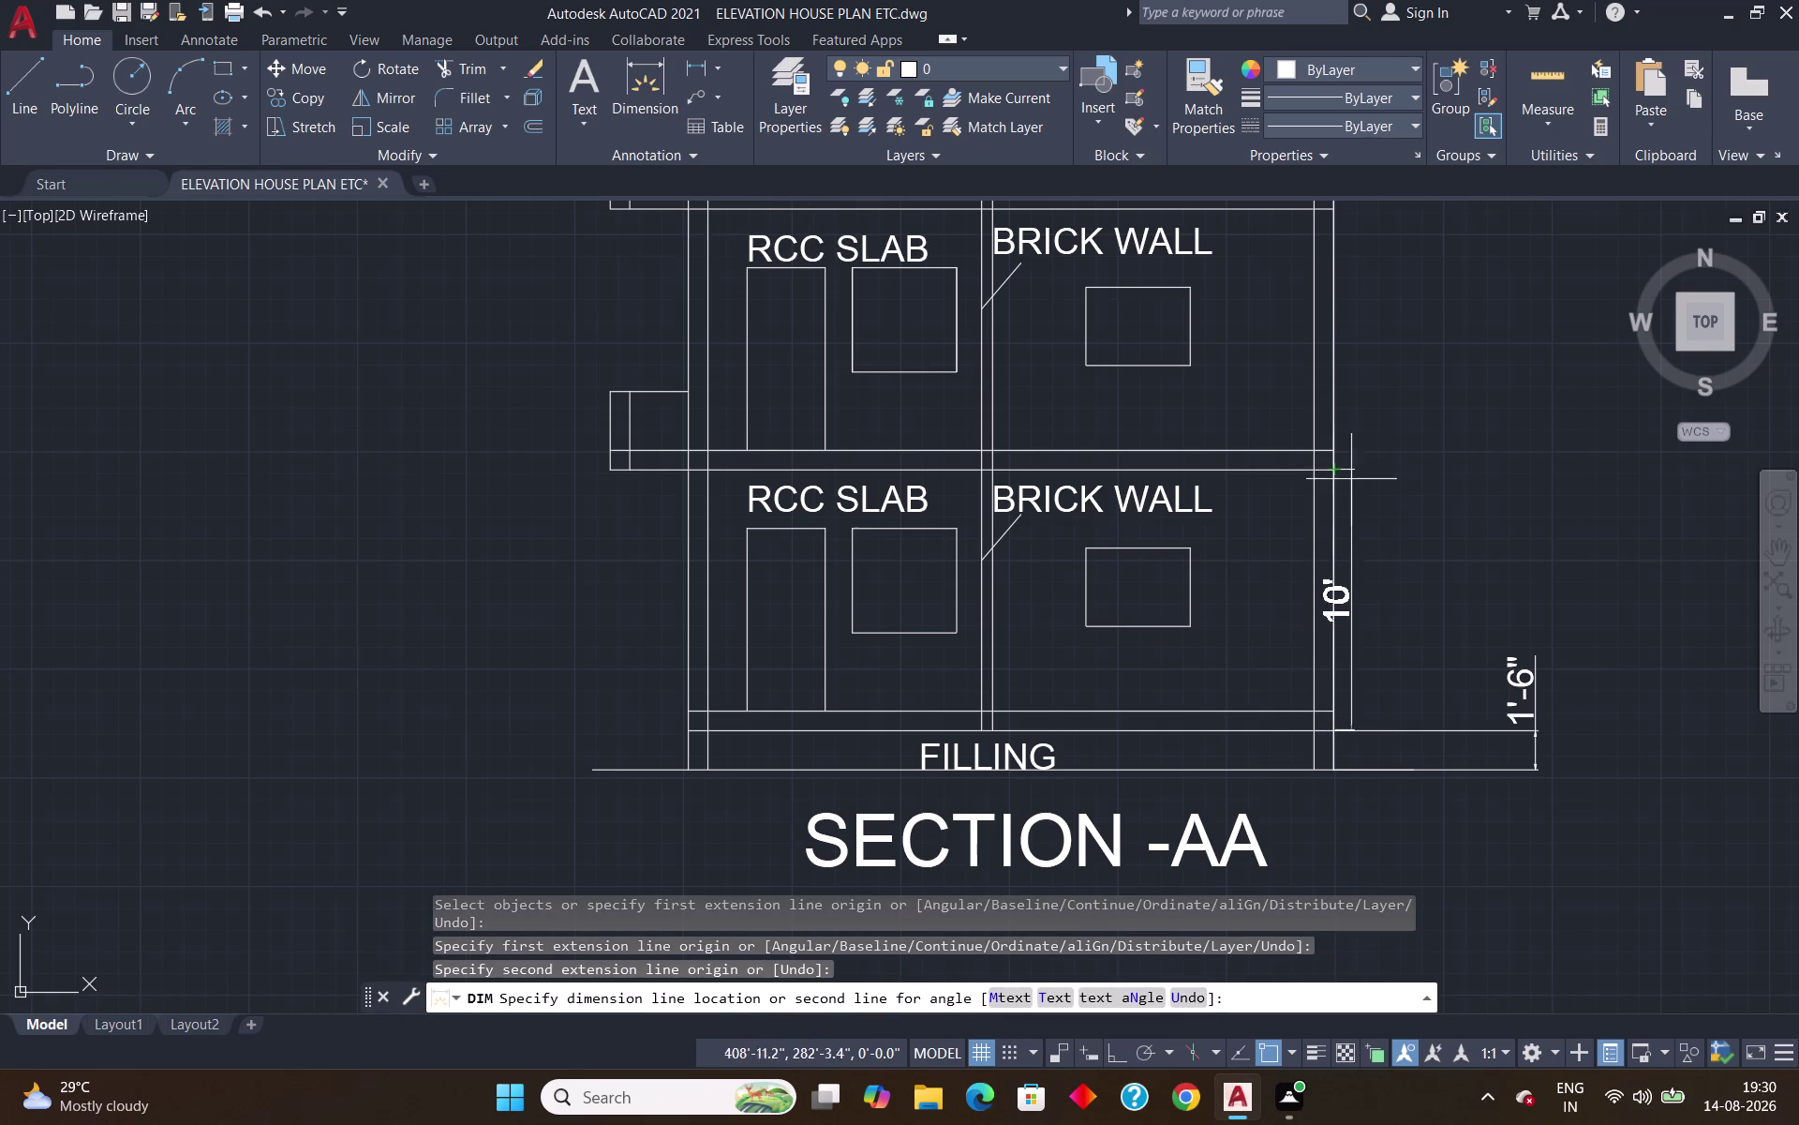
click(1424, 503)
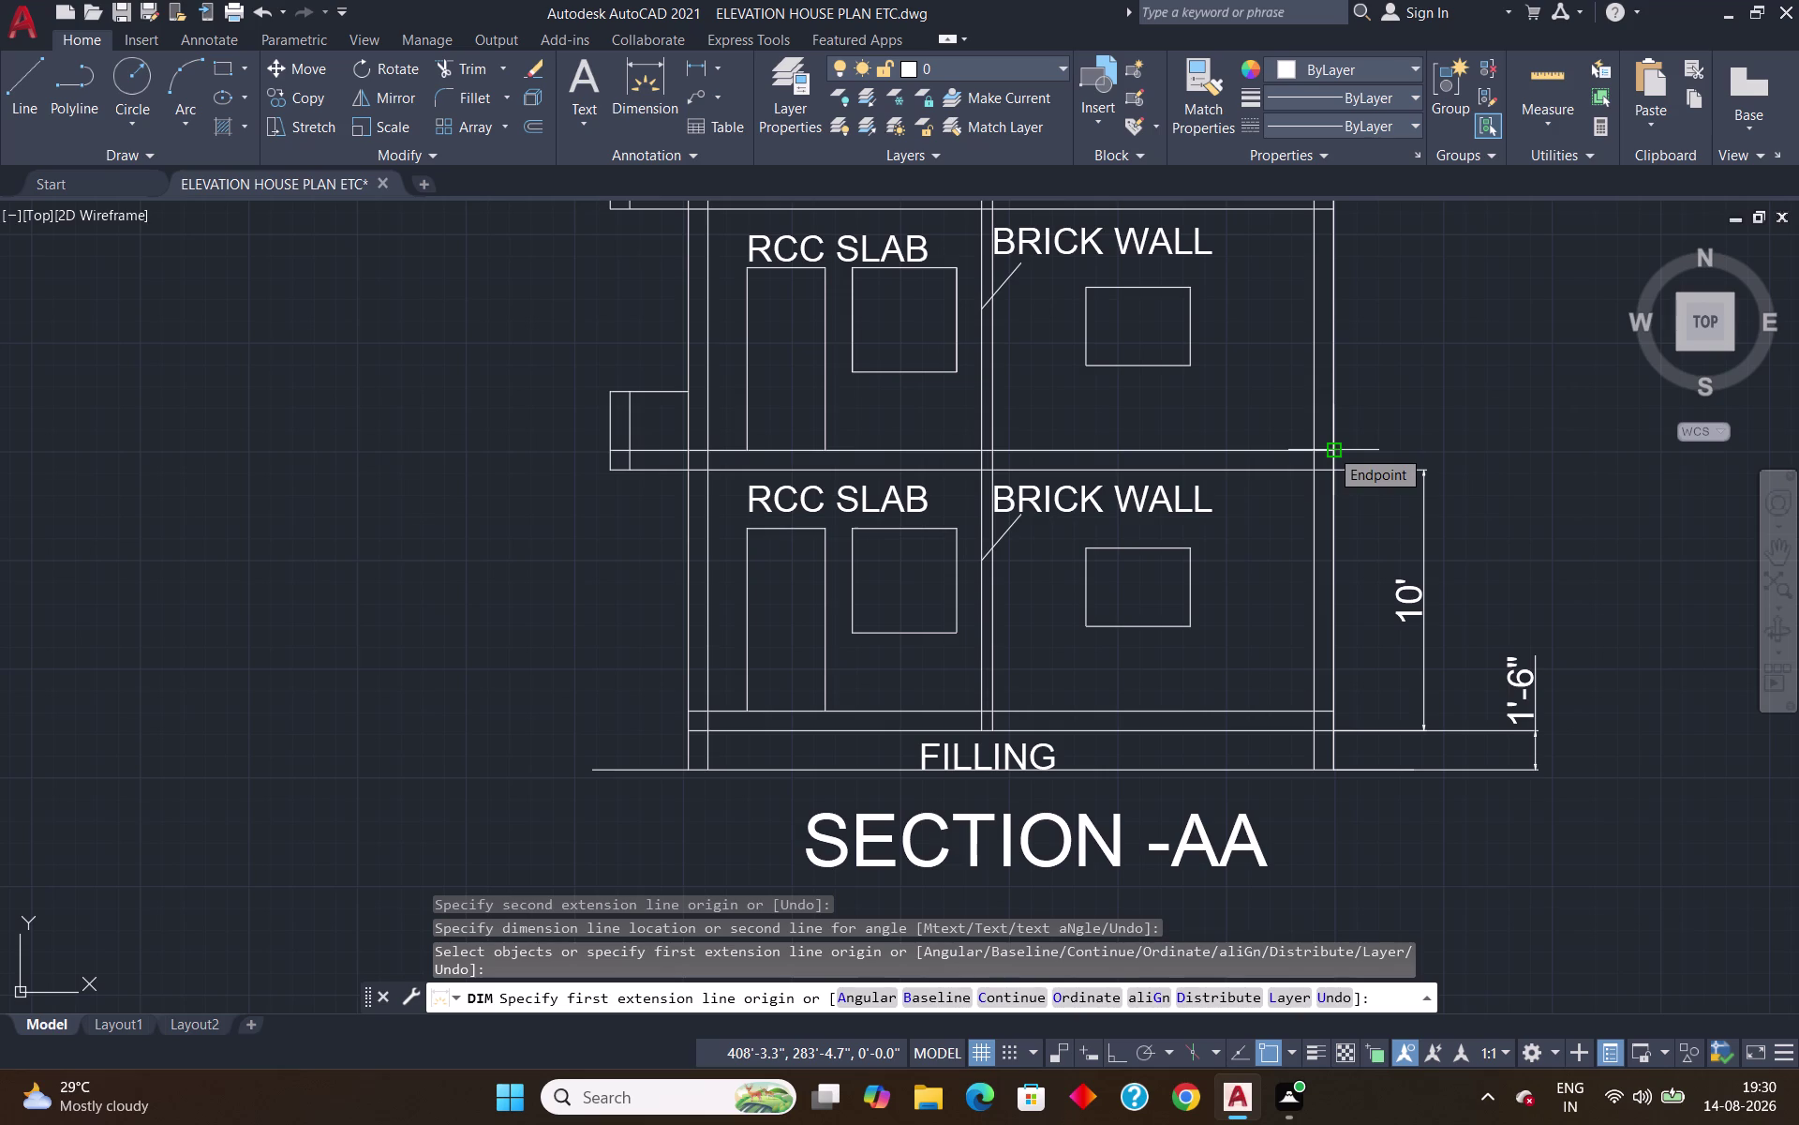
scroll(down, 3)
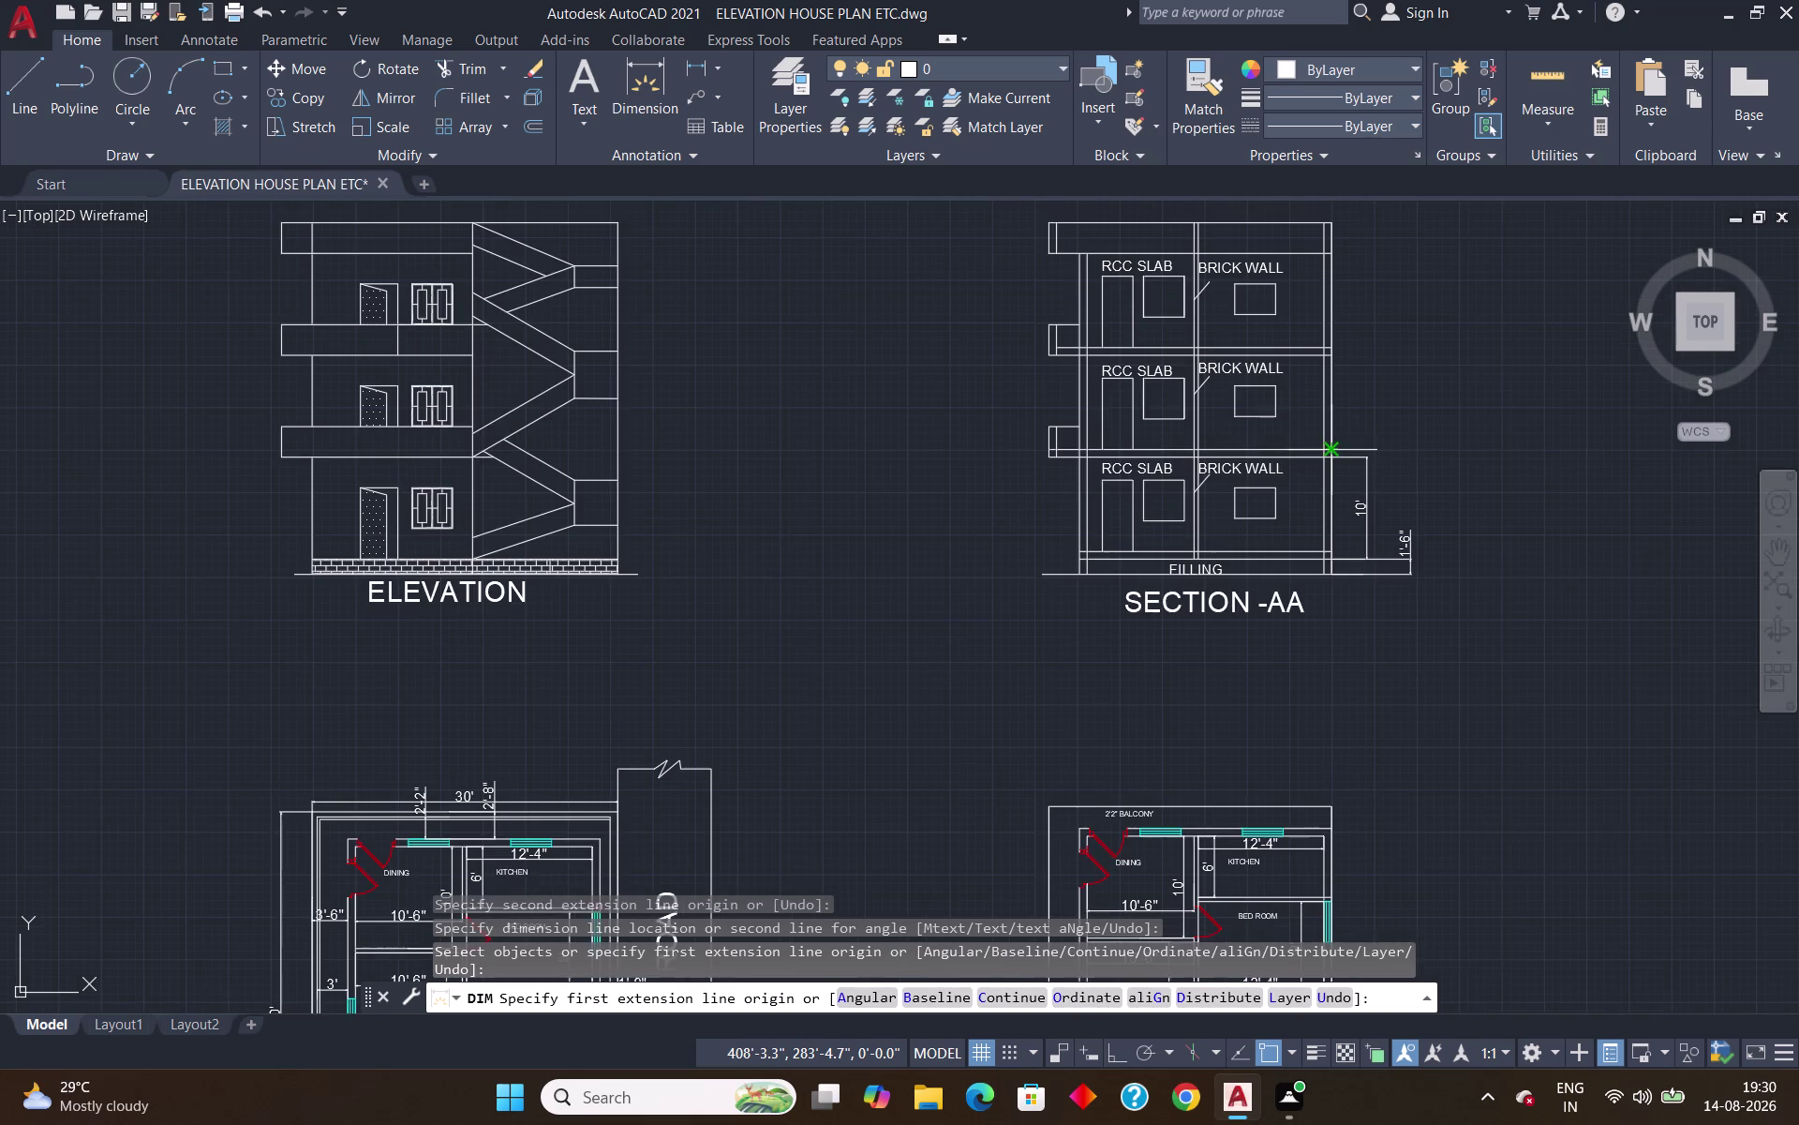
scroll(up, 3)
scroll(down, 3)
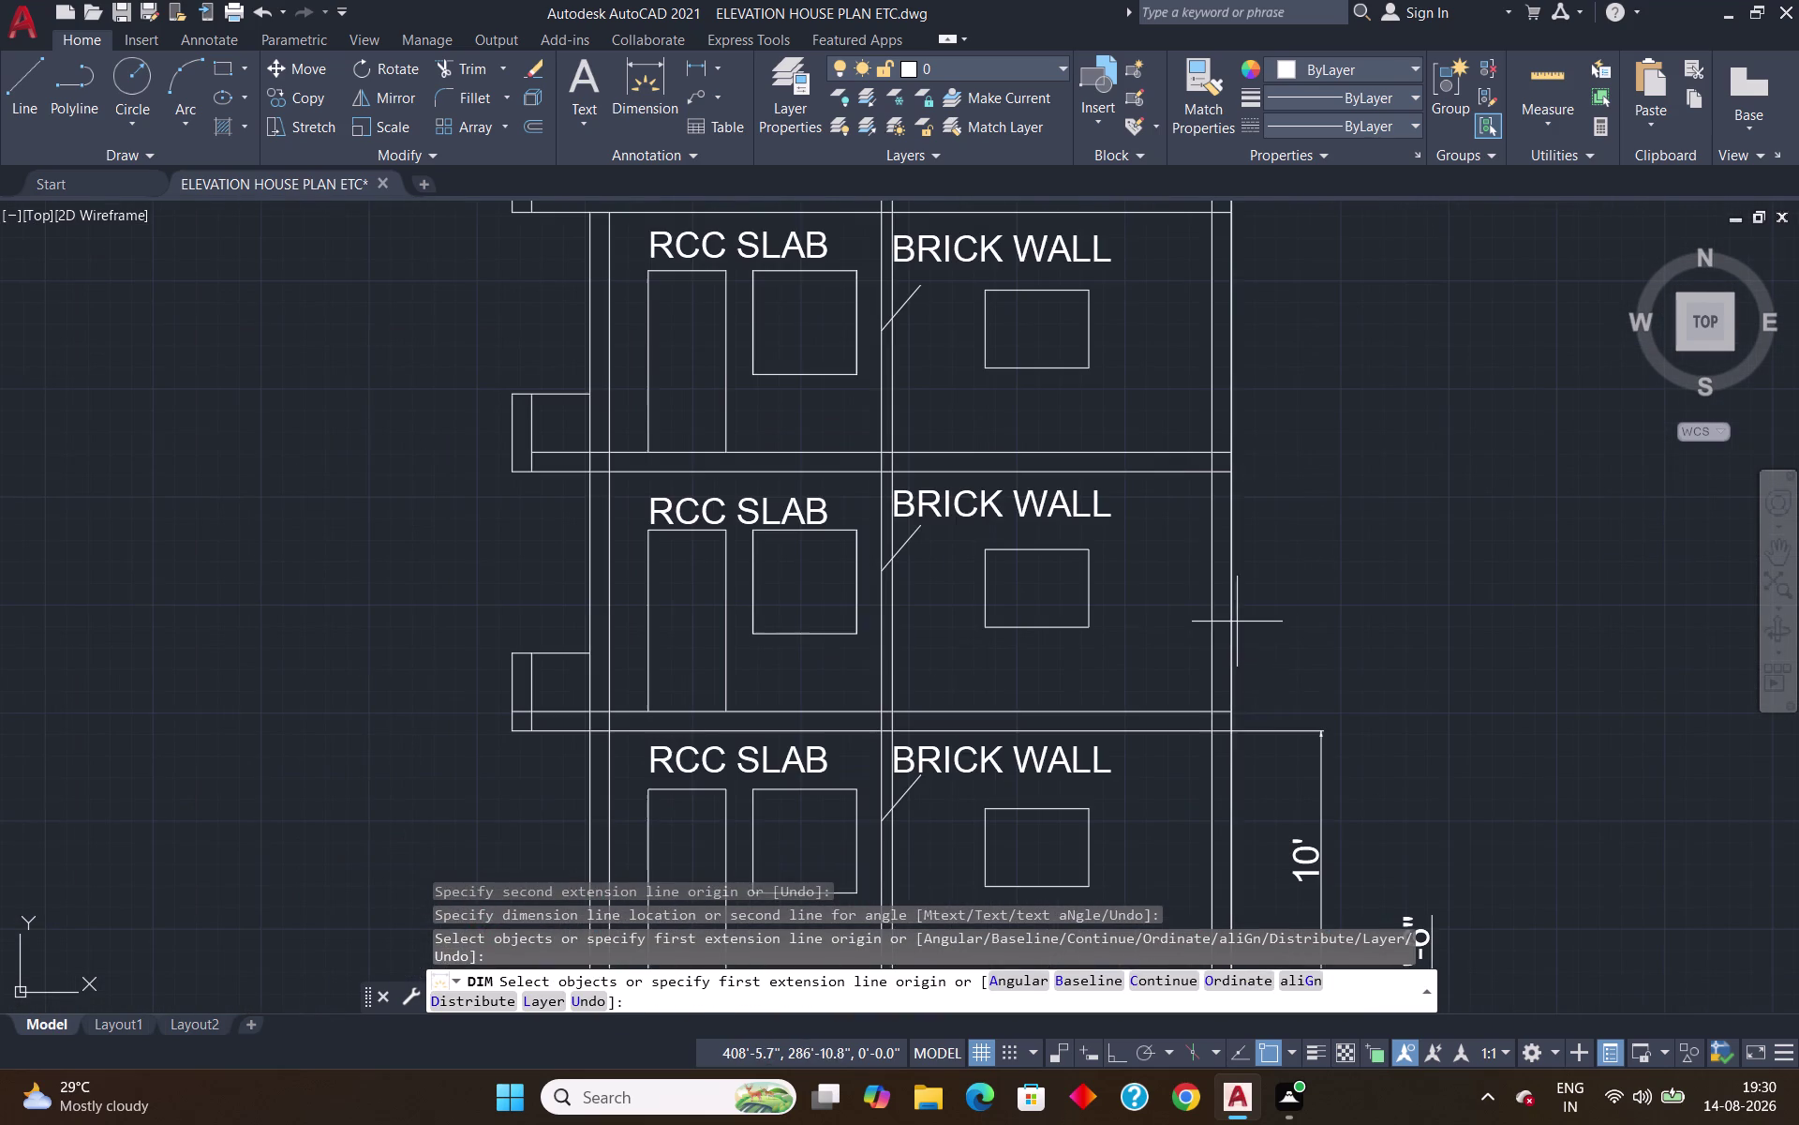
Add the second and third 10' floor-height dimensions up to the roof slab.
click(1212, 734)
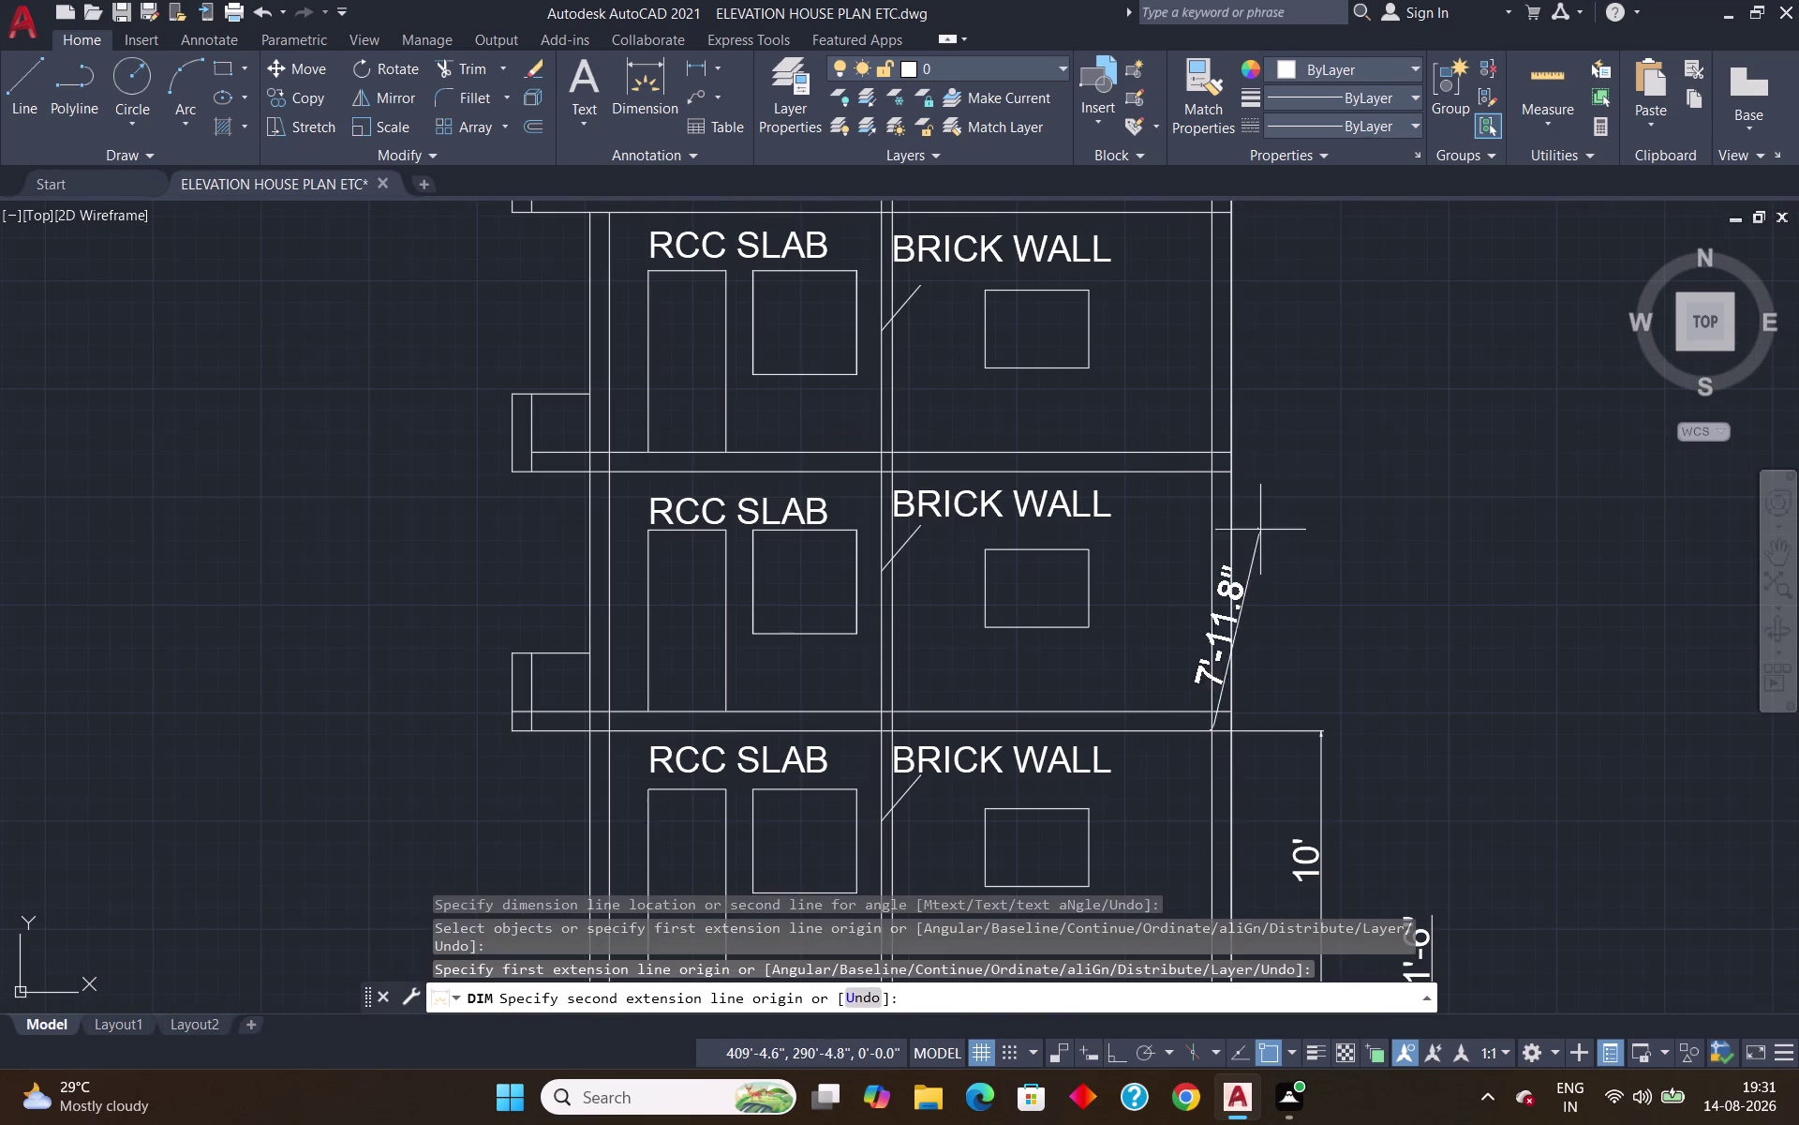
click(1213, 475)
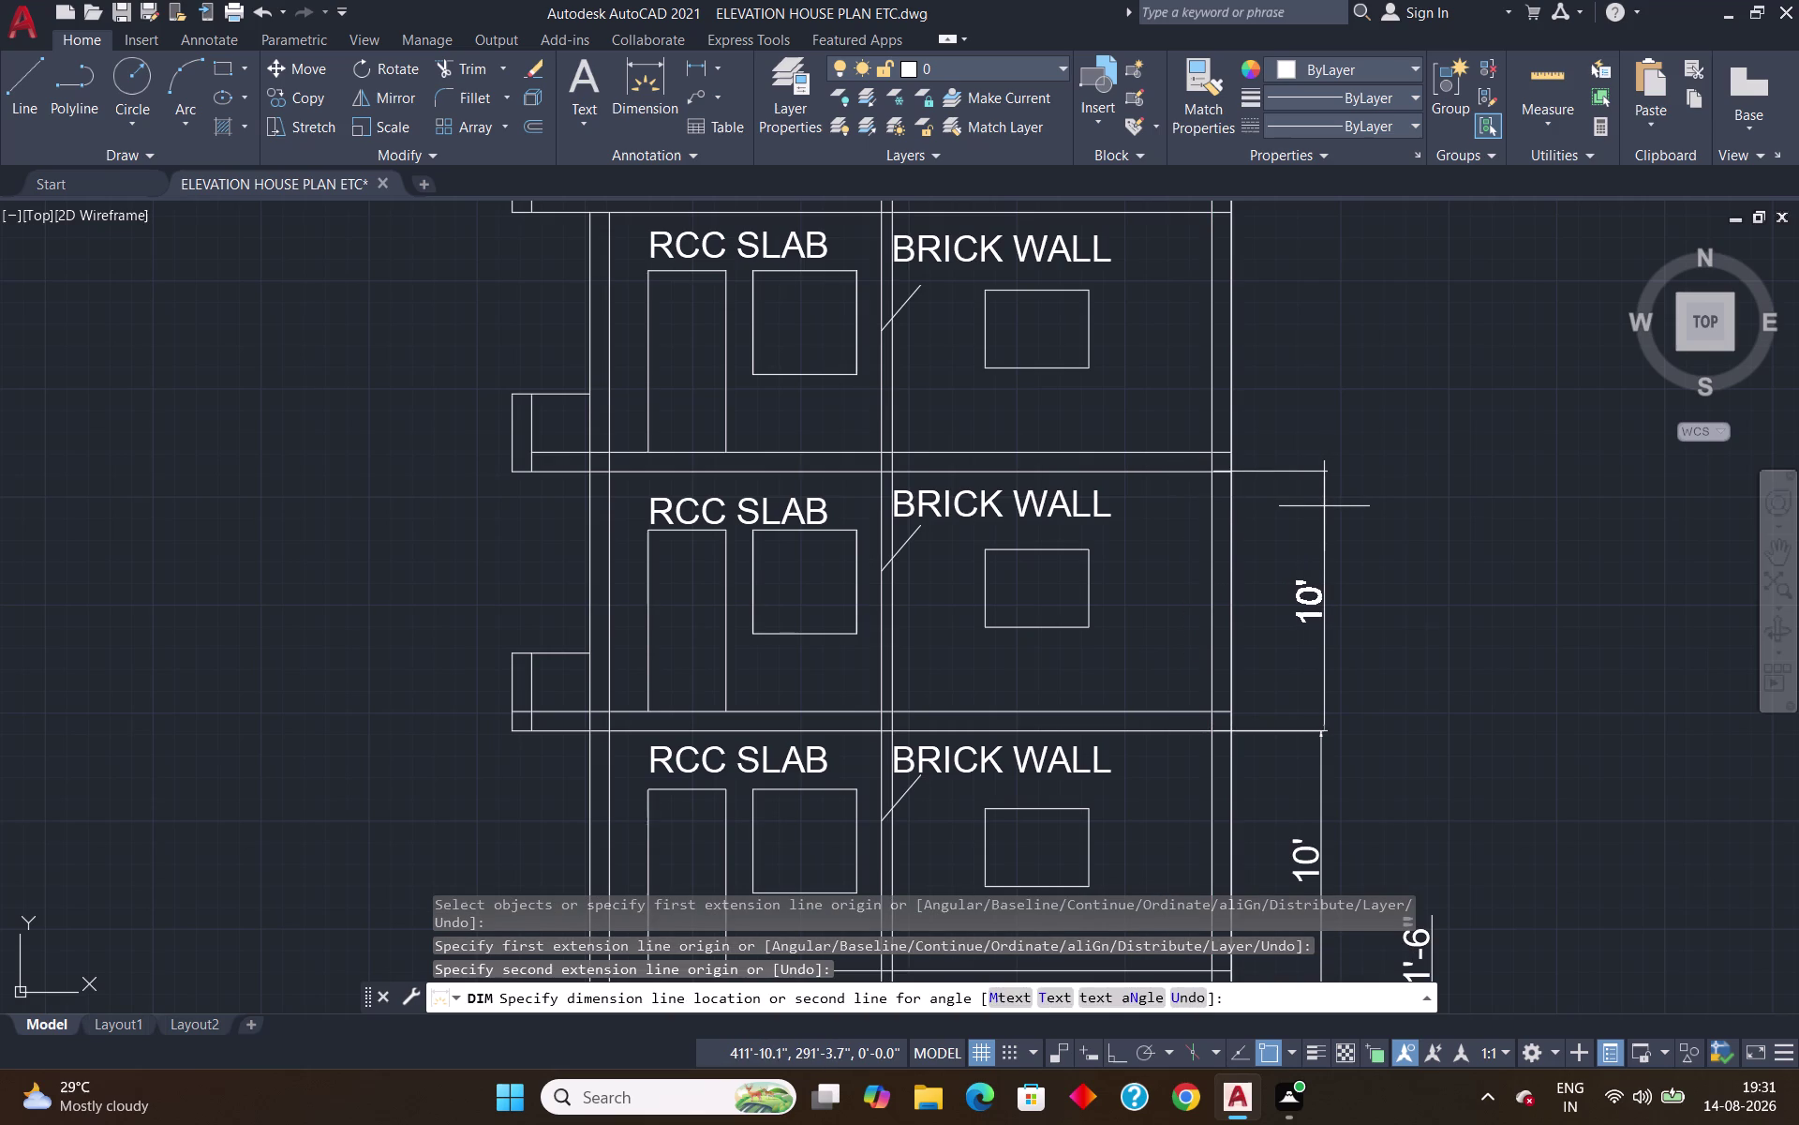
click(1321, 506)
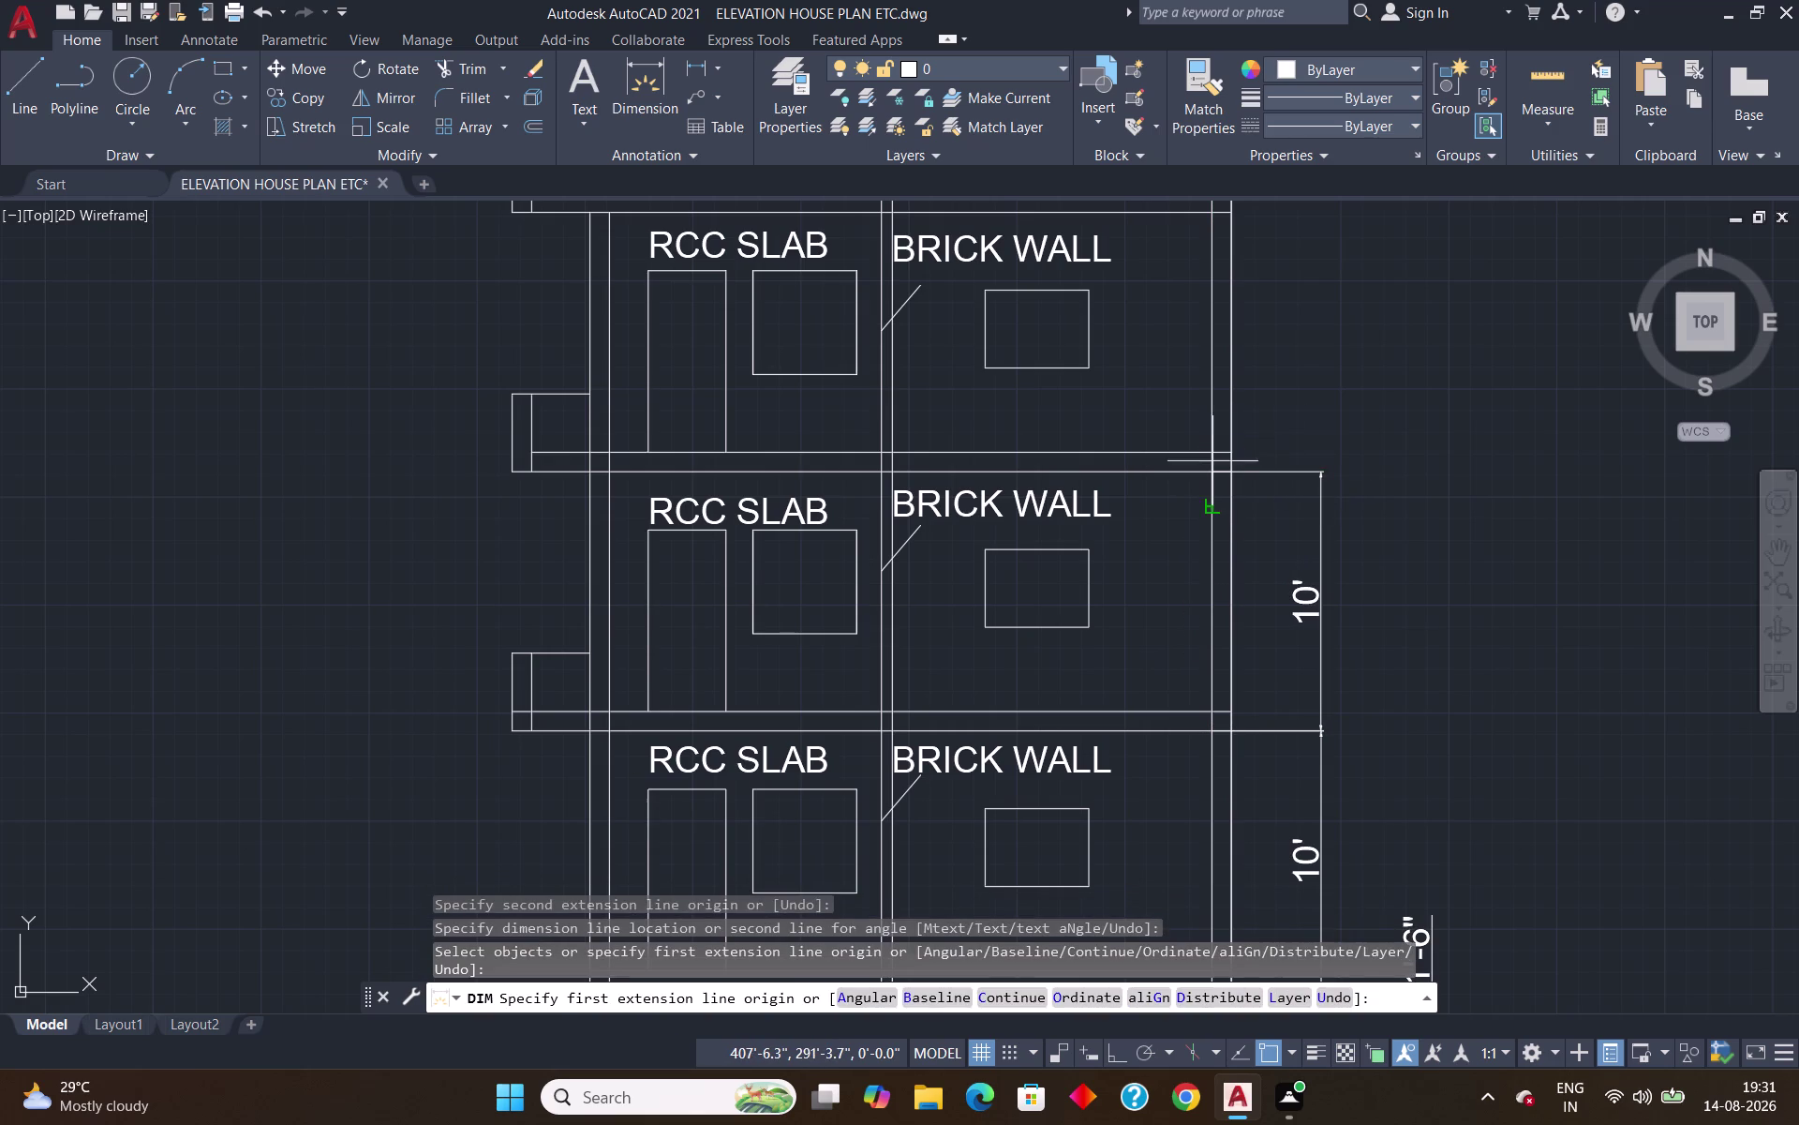
click(1212, 471)
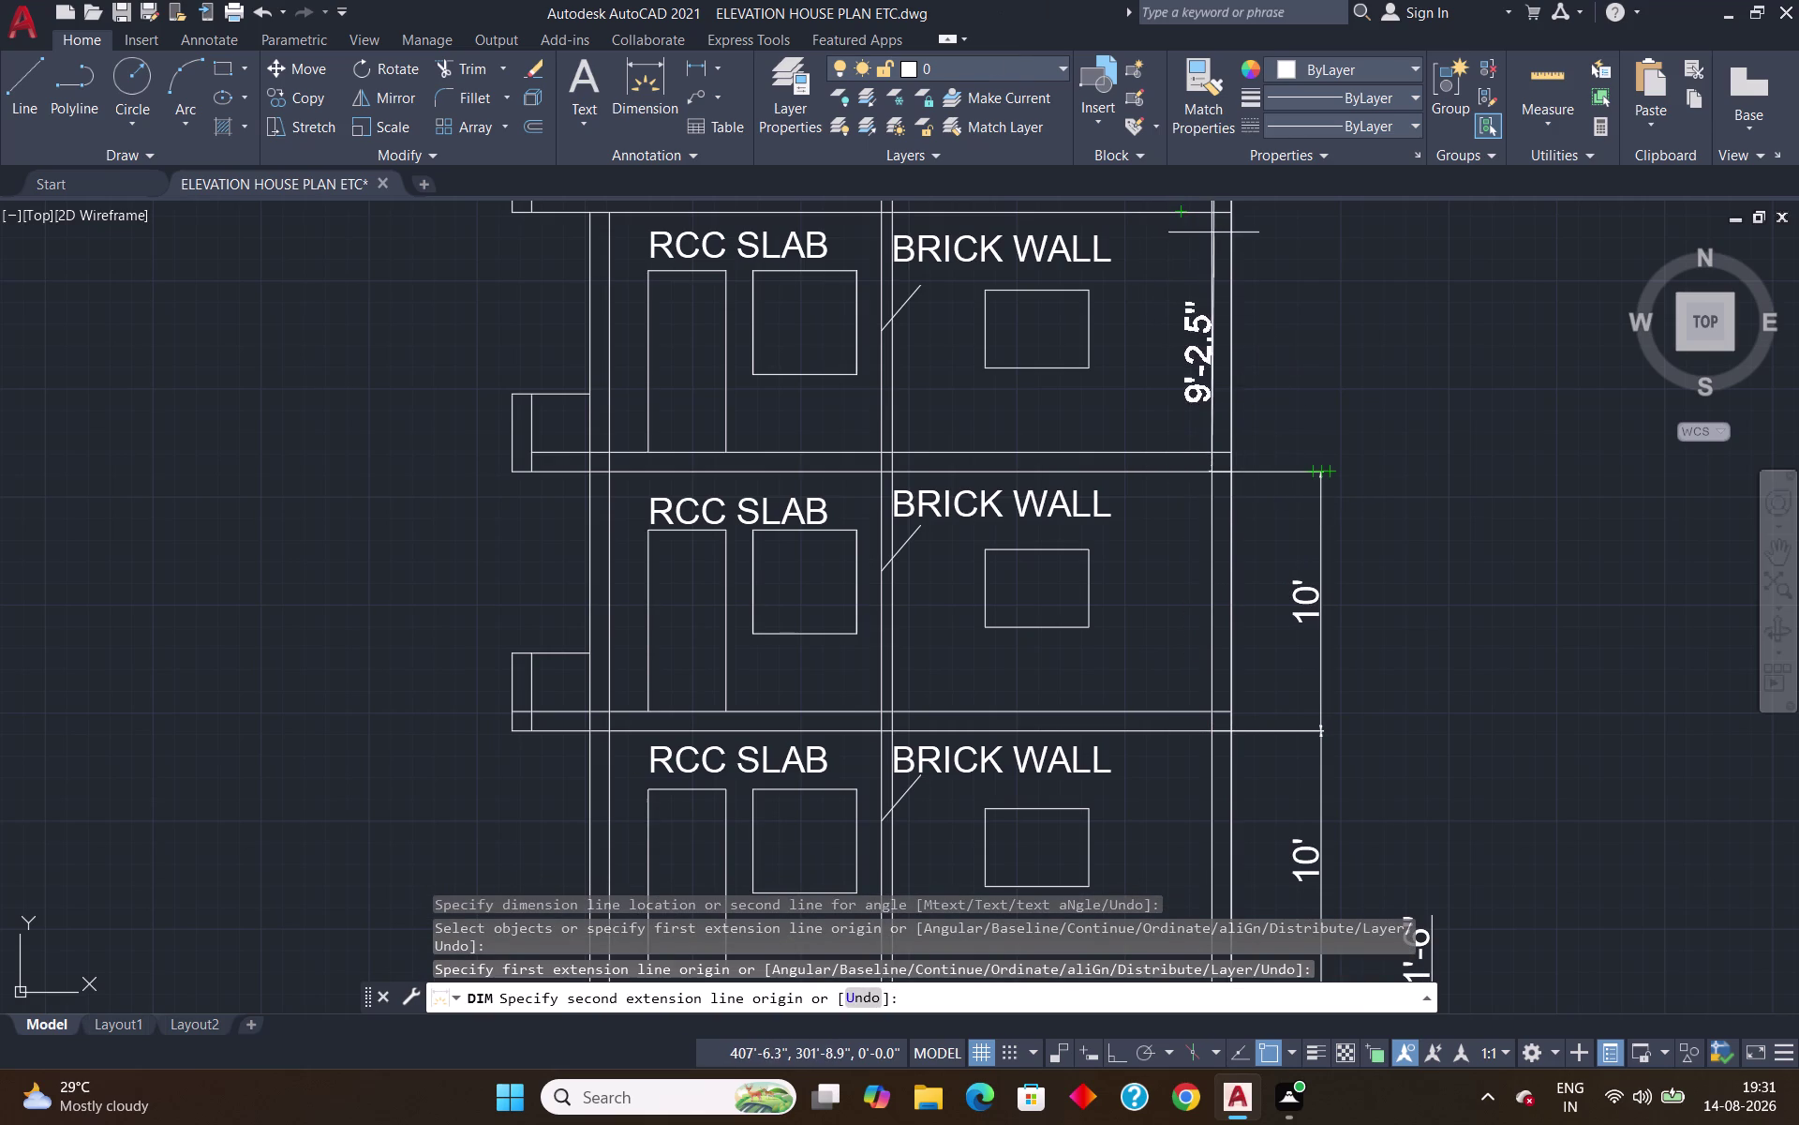
click(1215, 212)
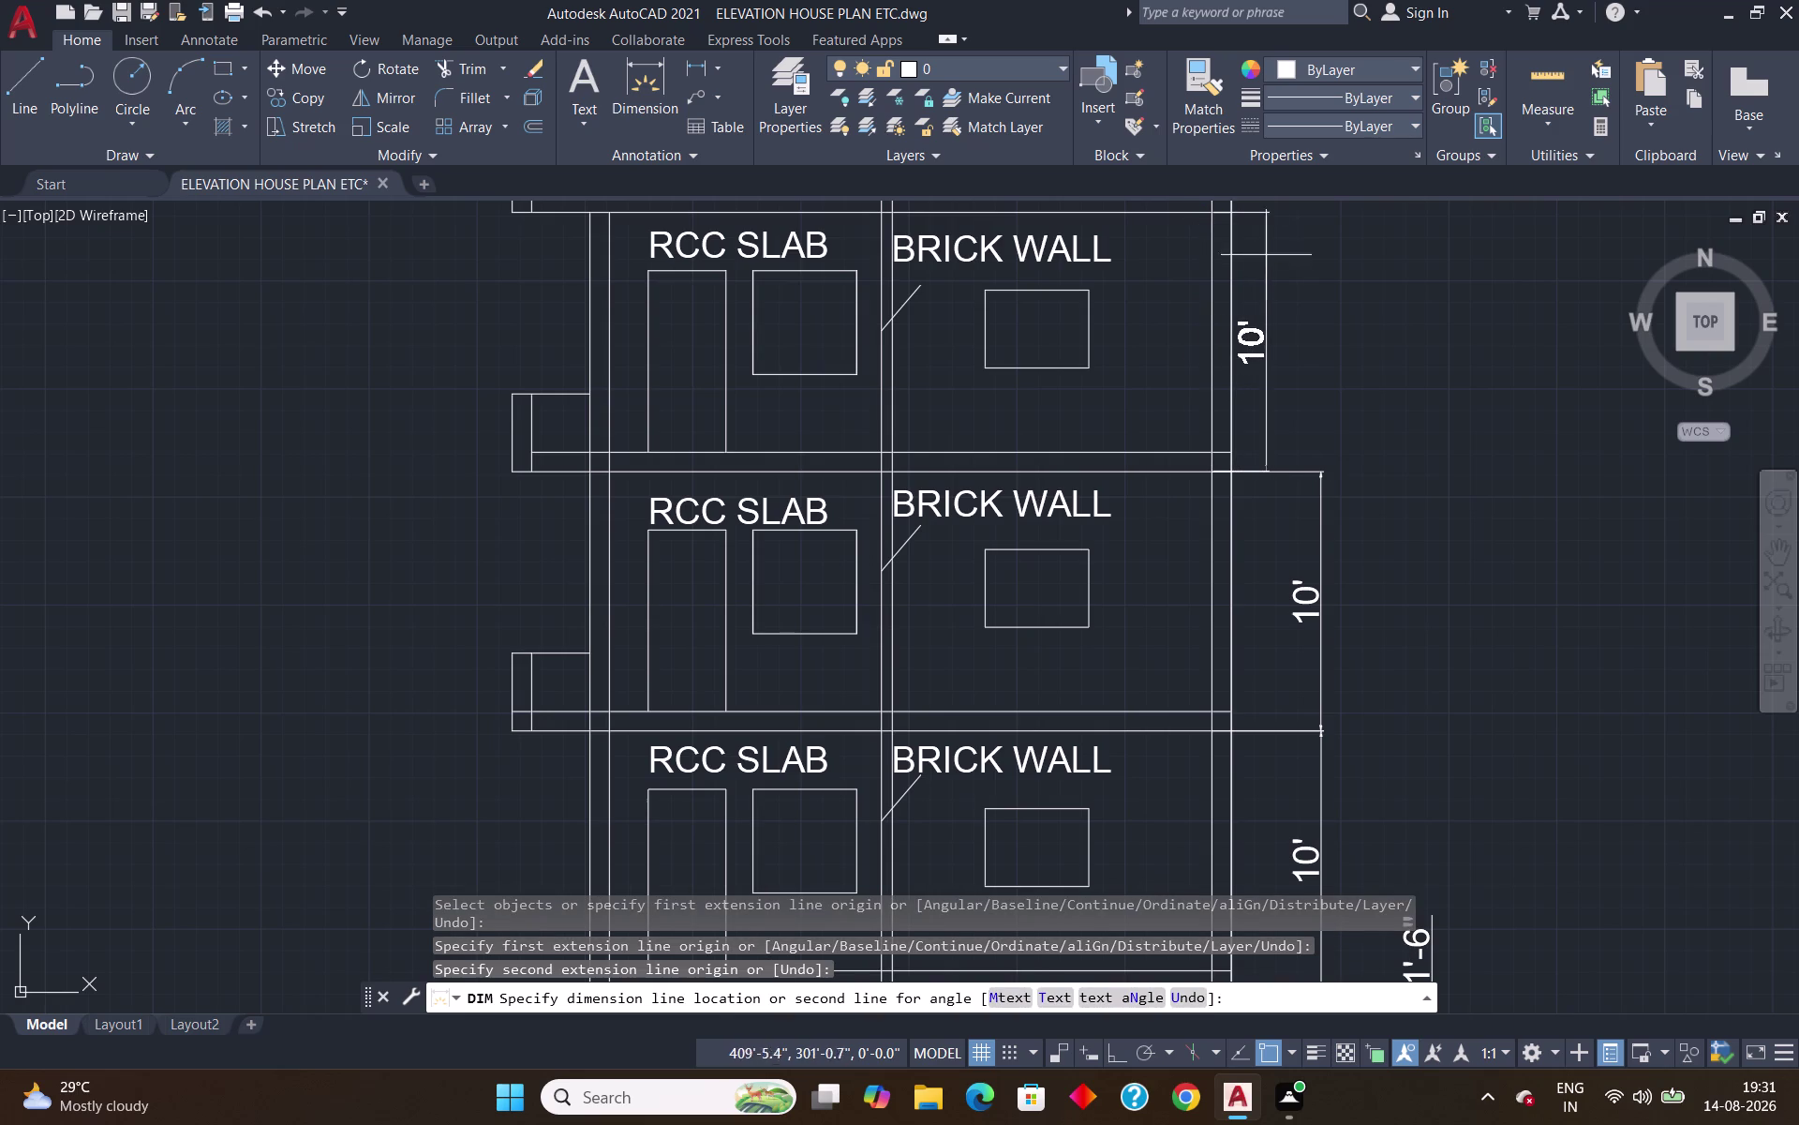
click(1321, 286)
Add the 3' parapet dimension from roof slab to parapet top and finish.
scroll(down, 3)
scroll(up, 3)
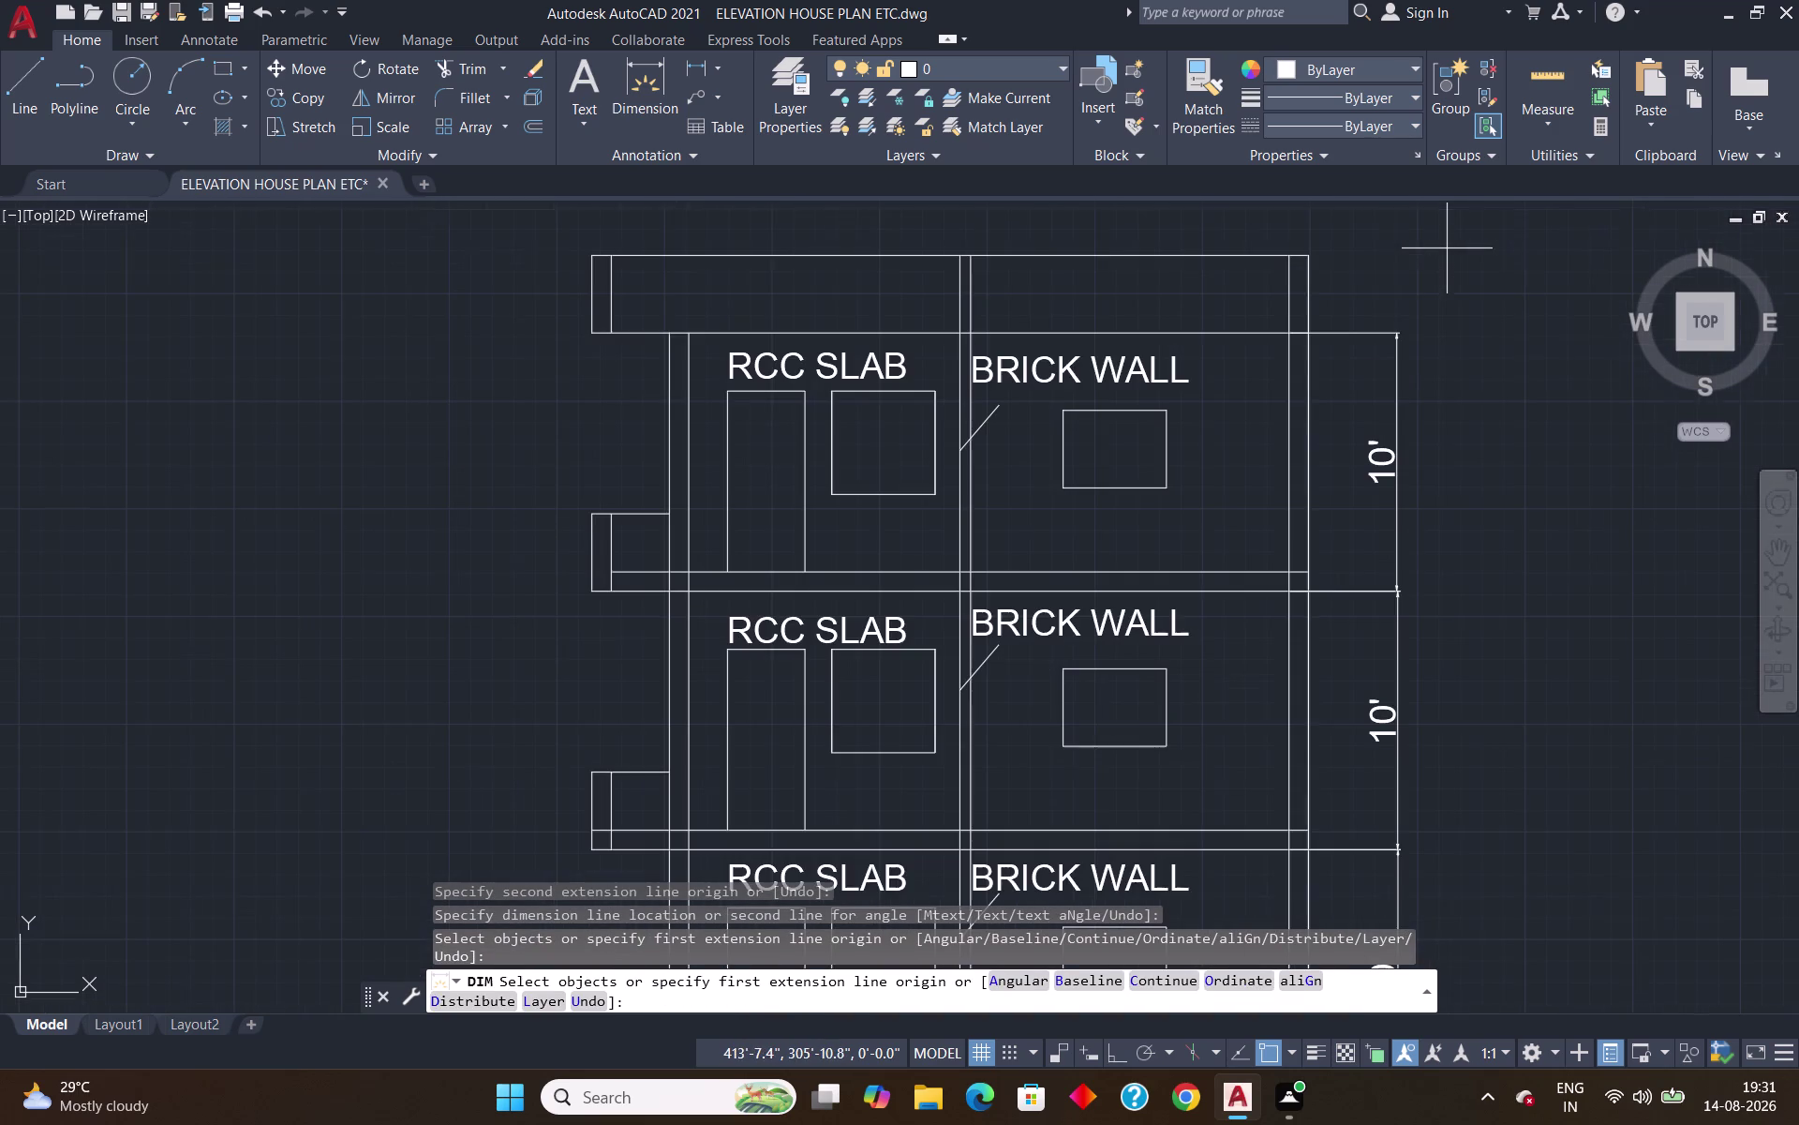
click(1296, 333)
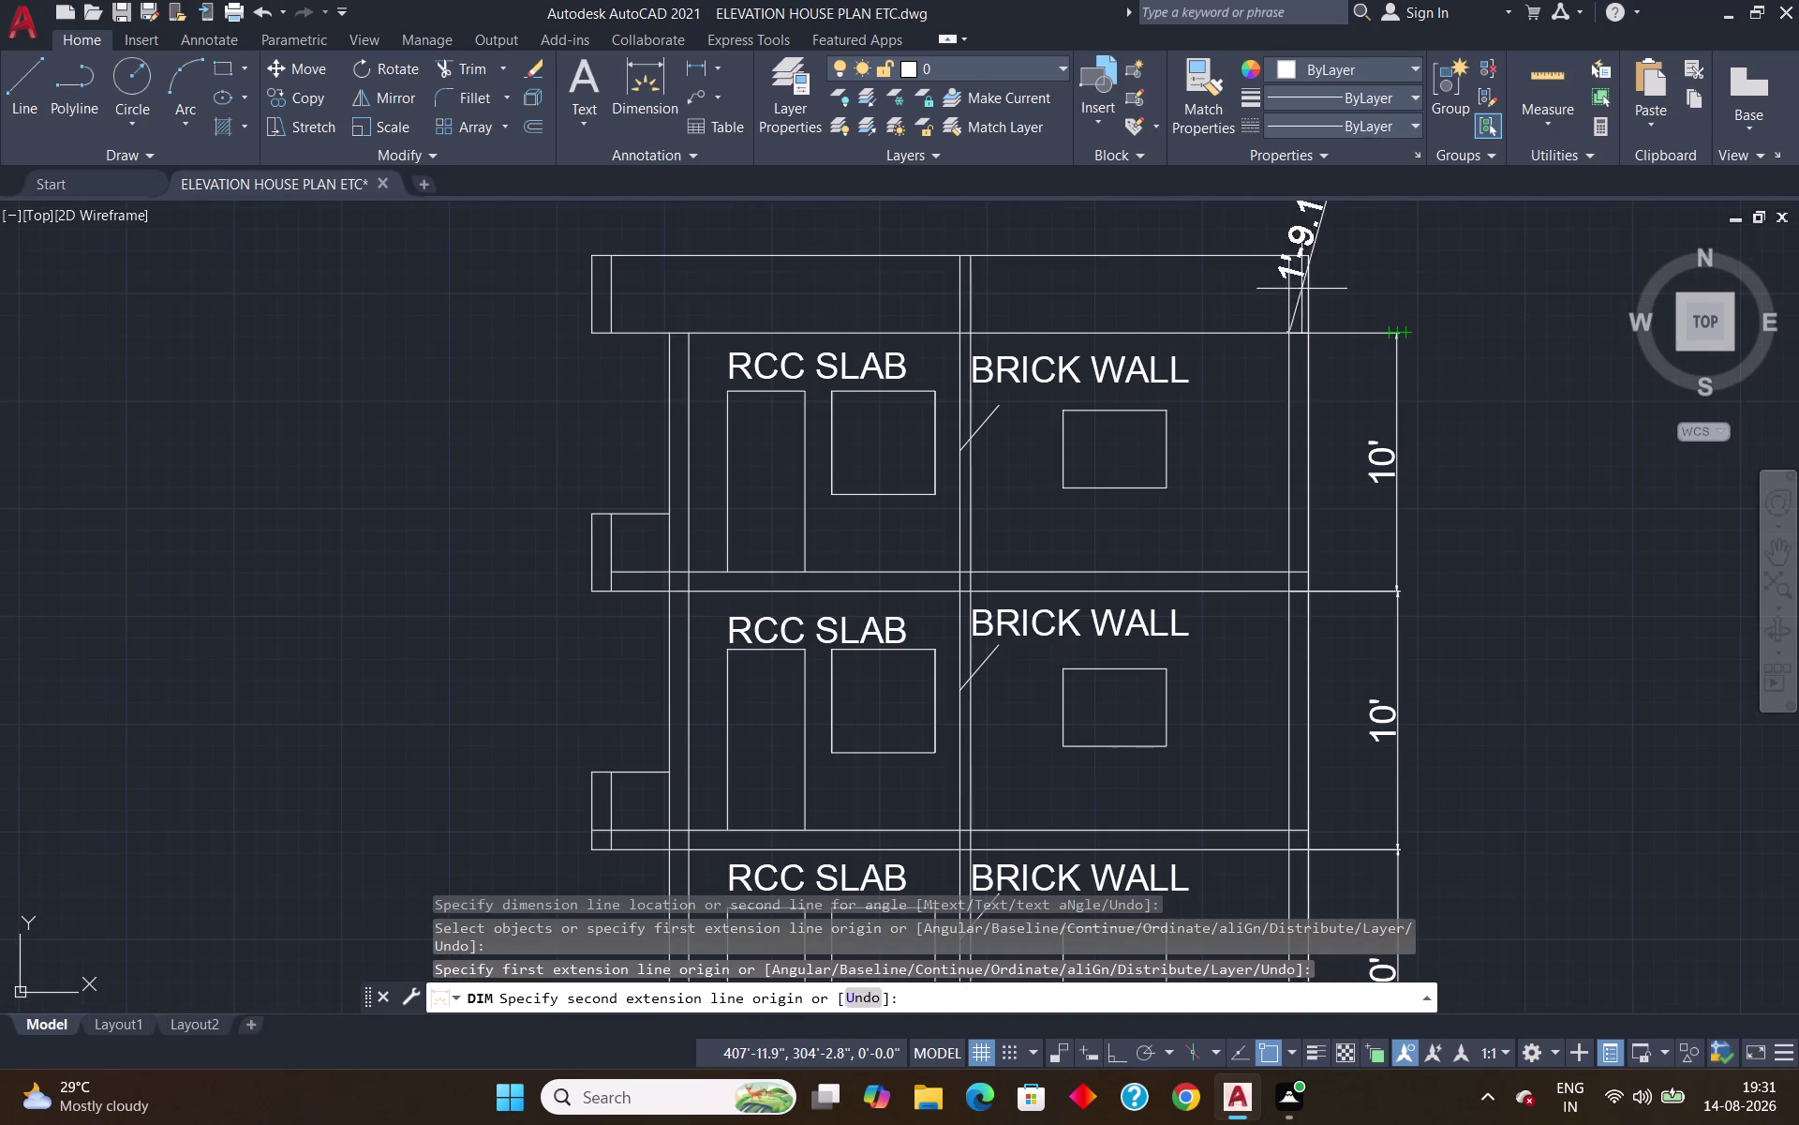
click(1290, 259)
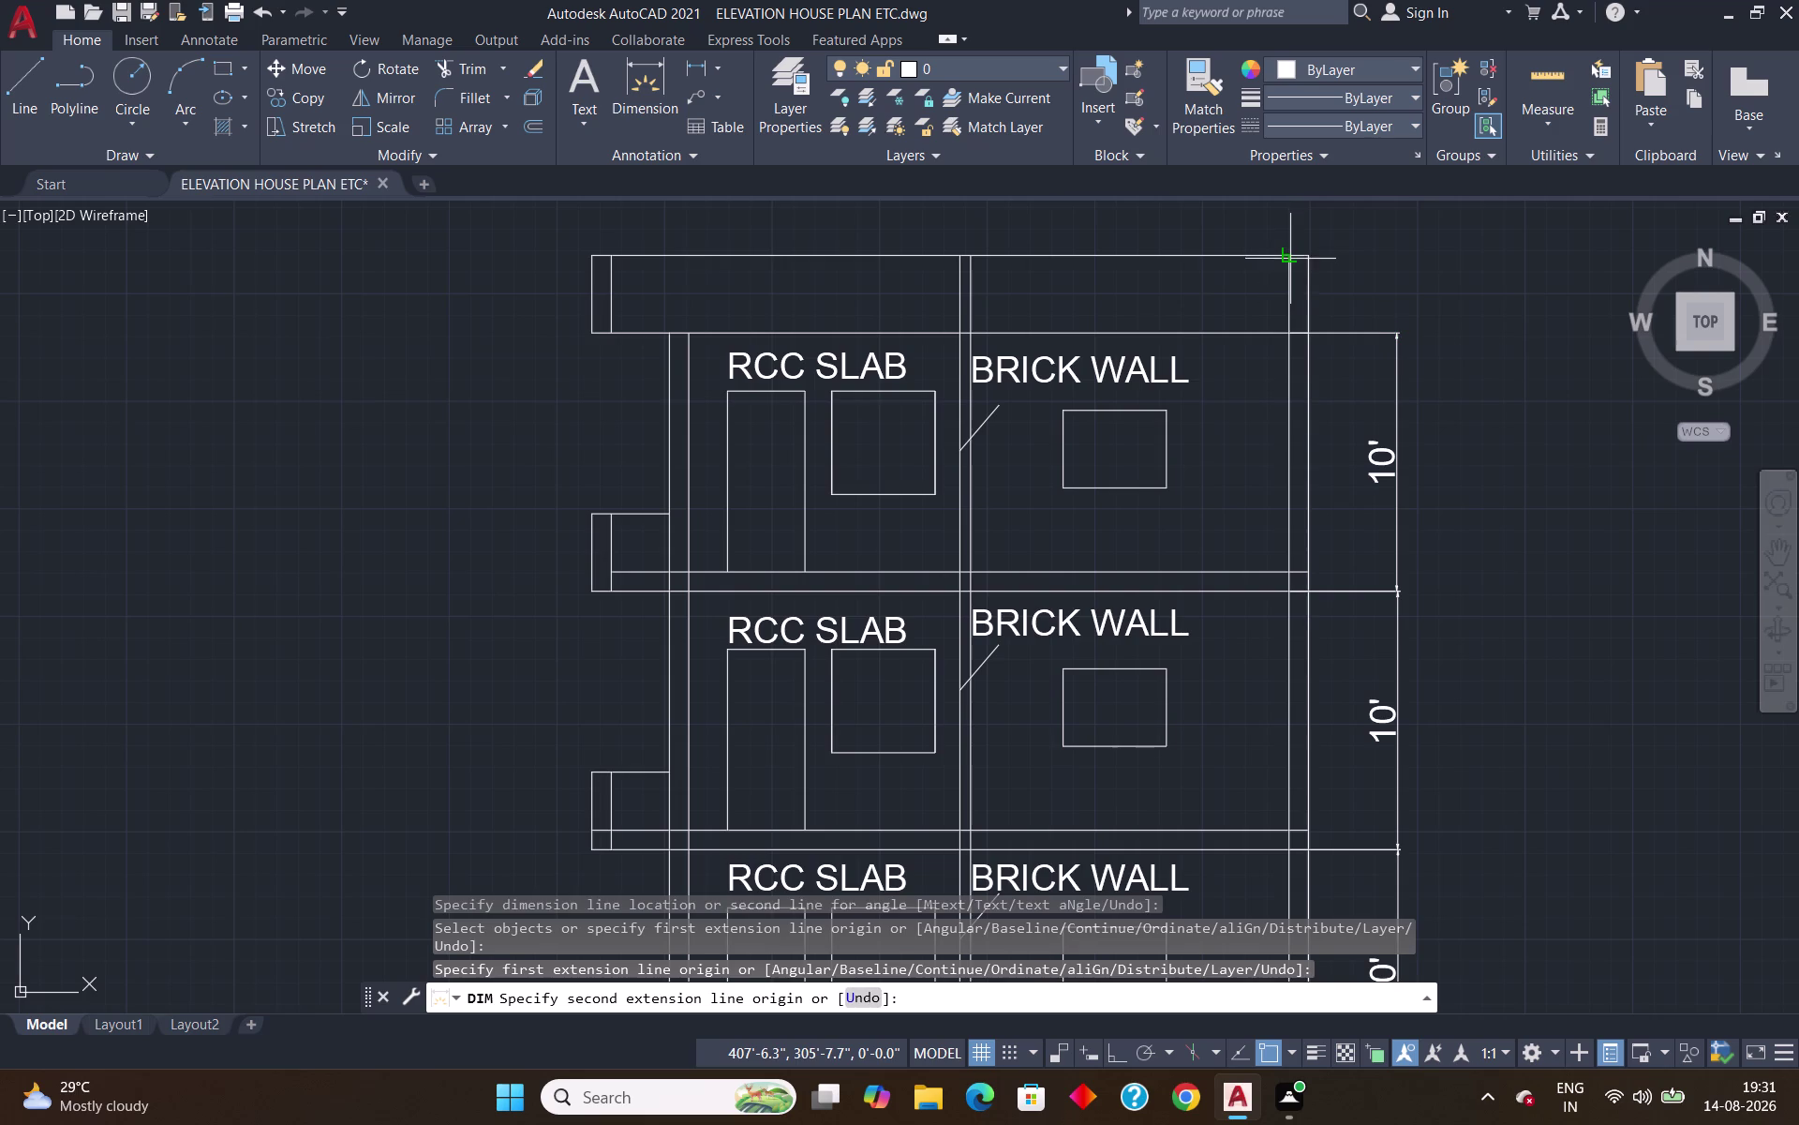
click(1397, 287)
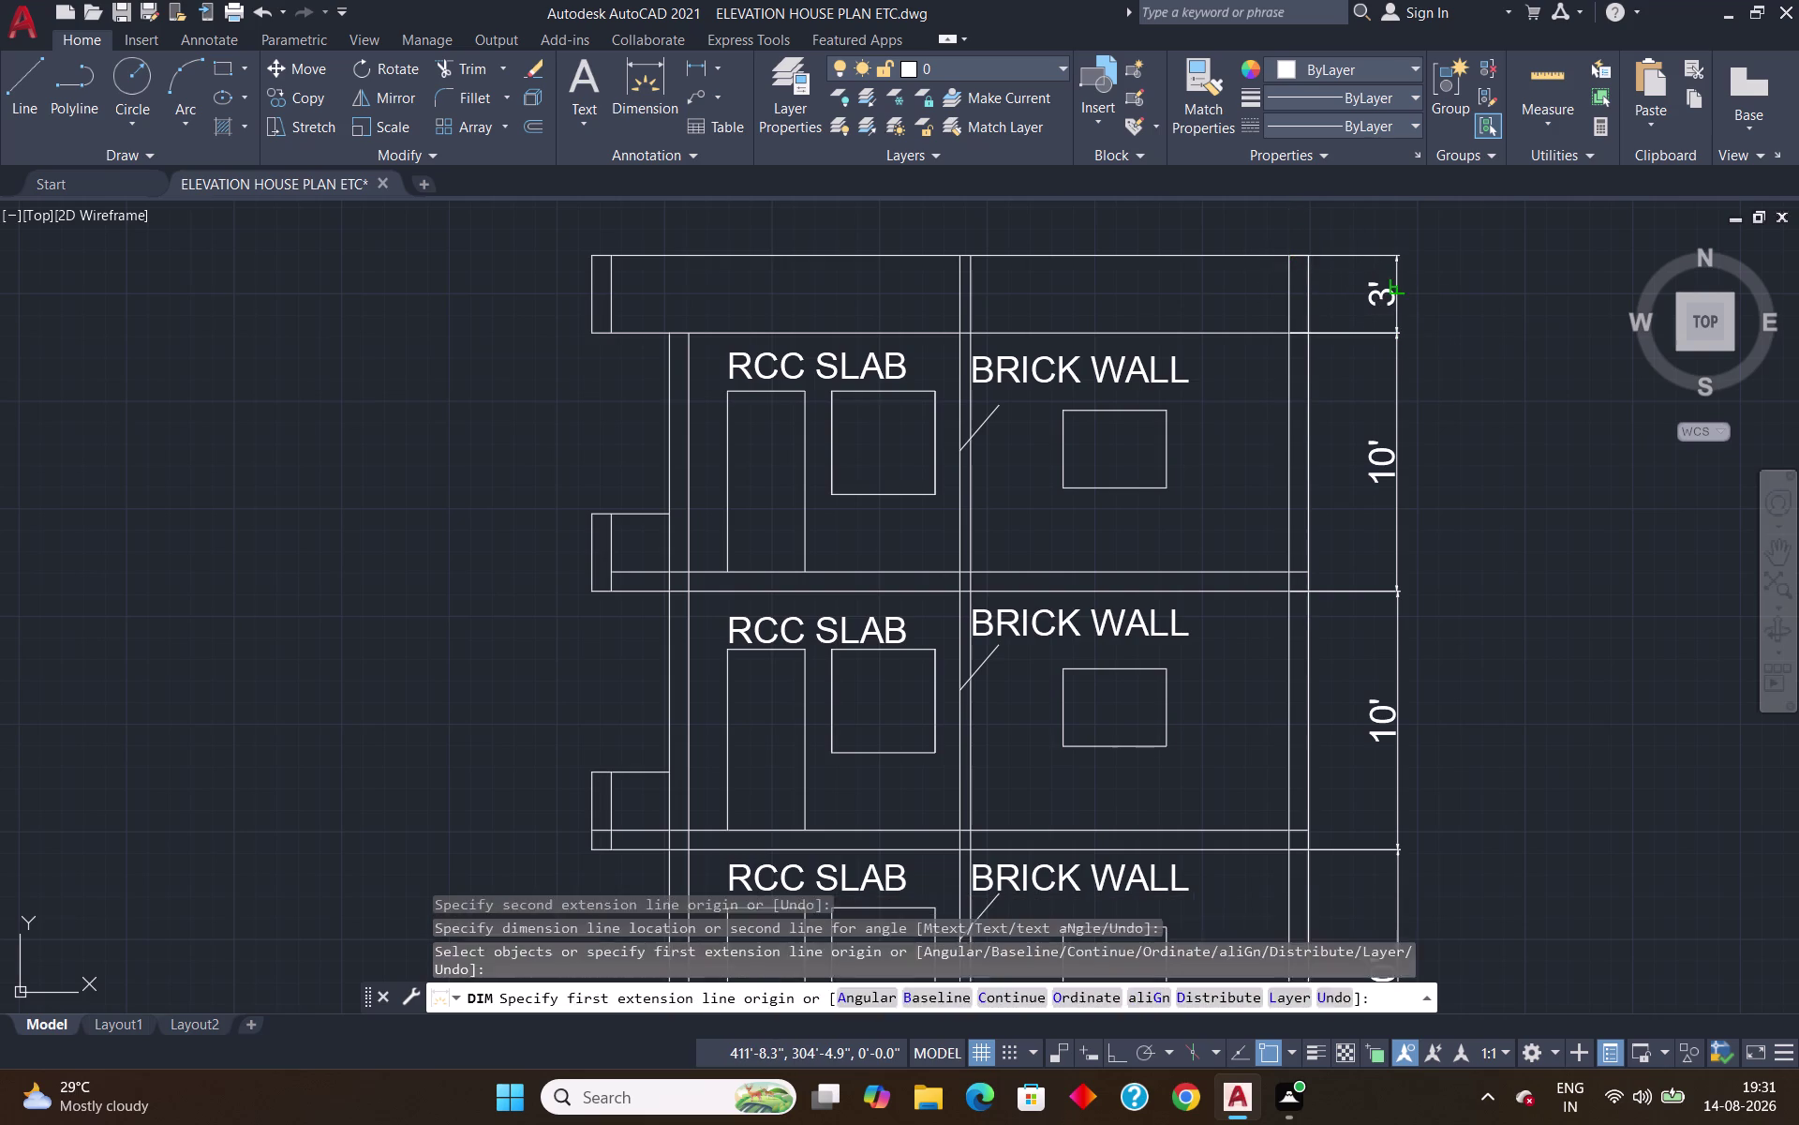
key(Return)
scroll(down, 3)
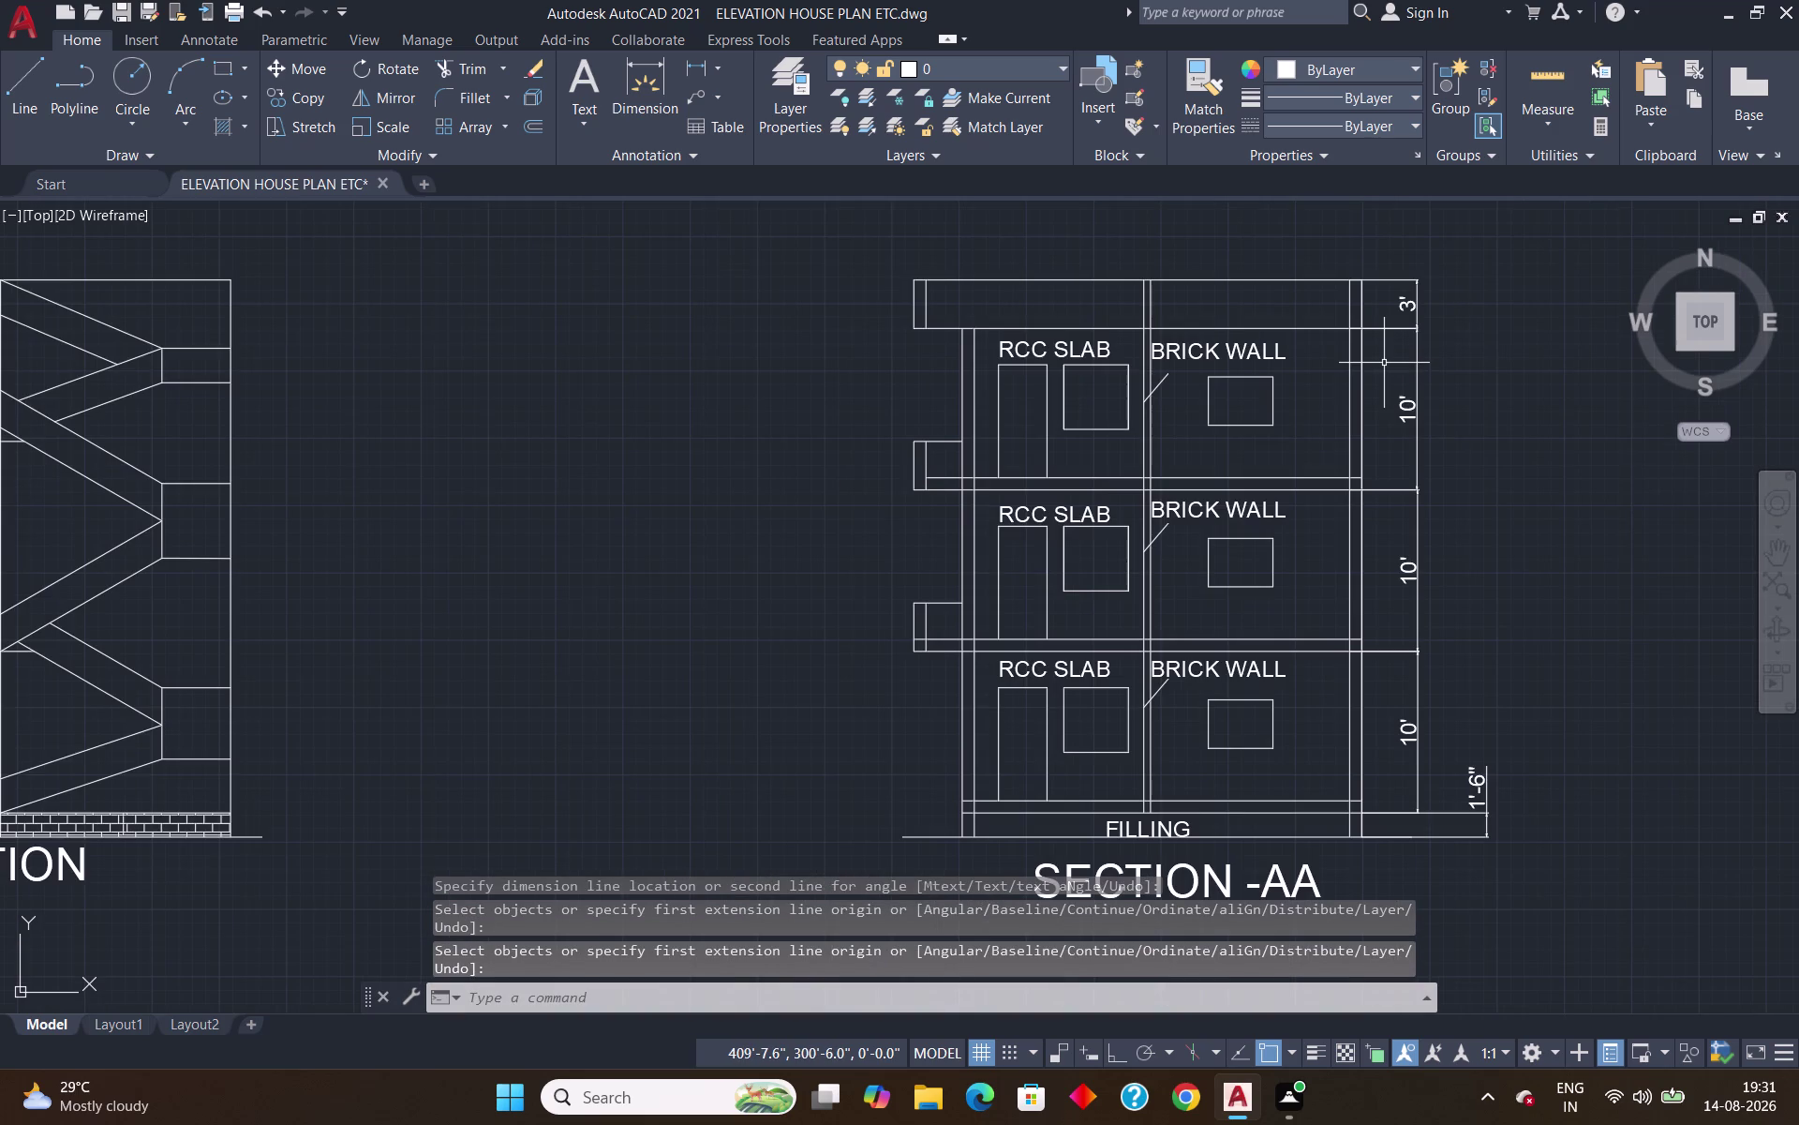
text(DT)
key(Return)
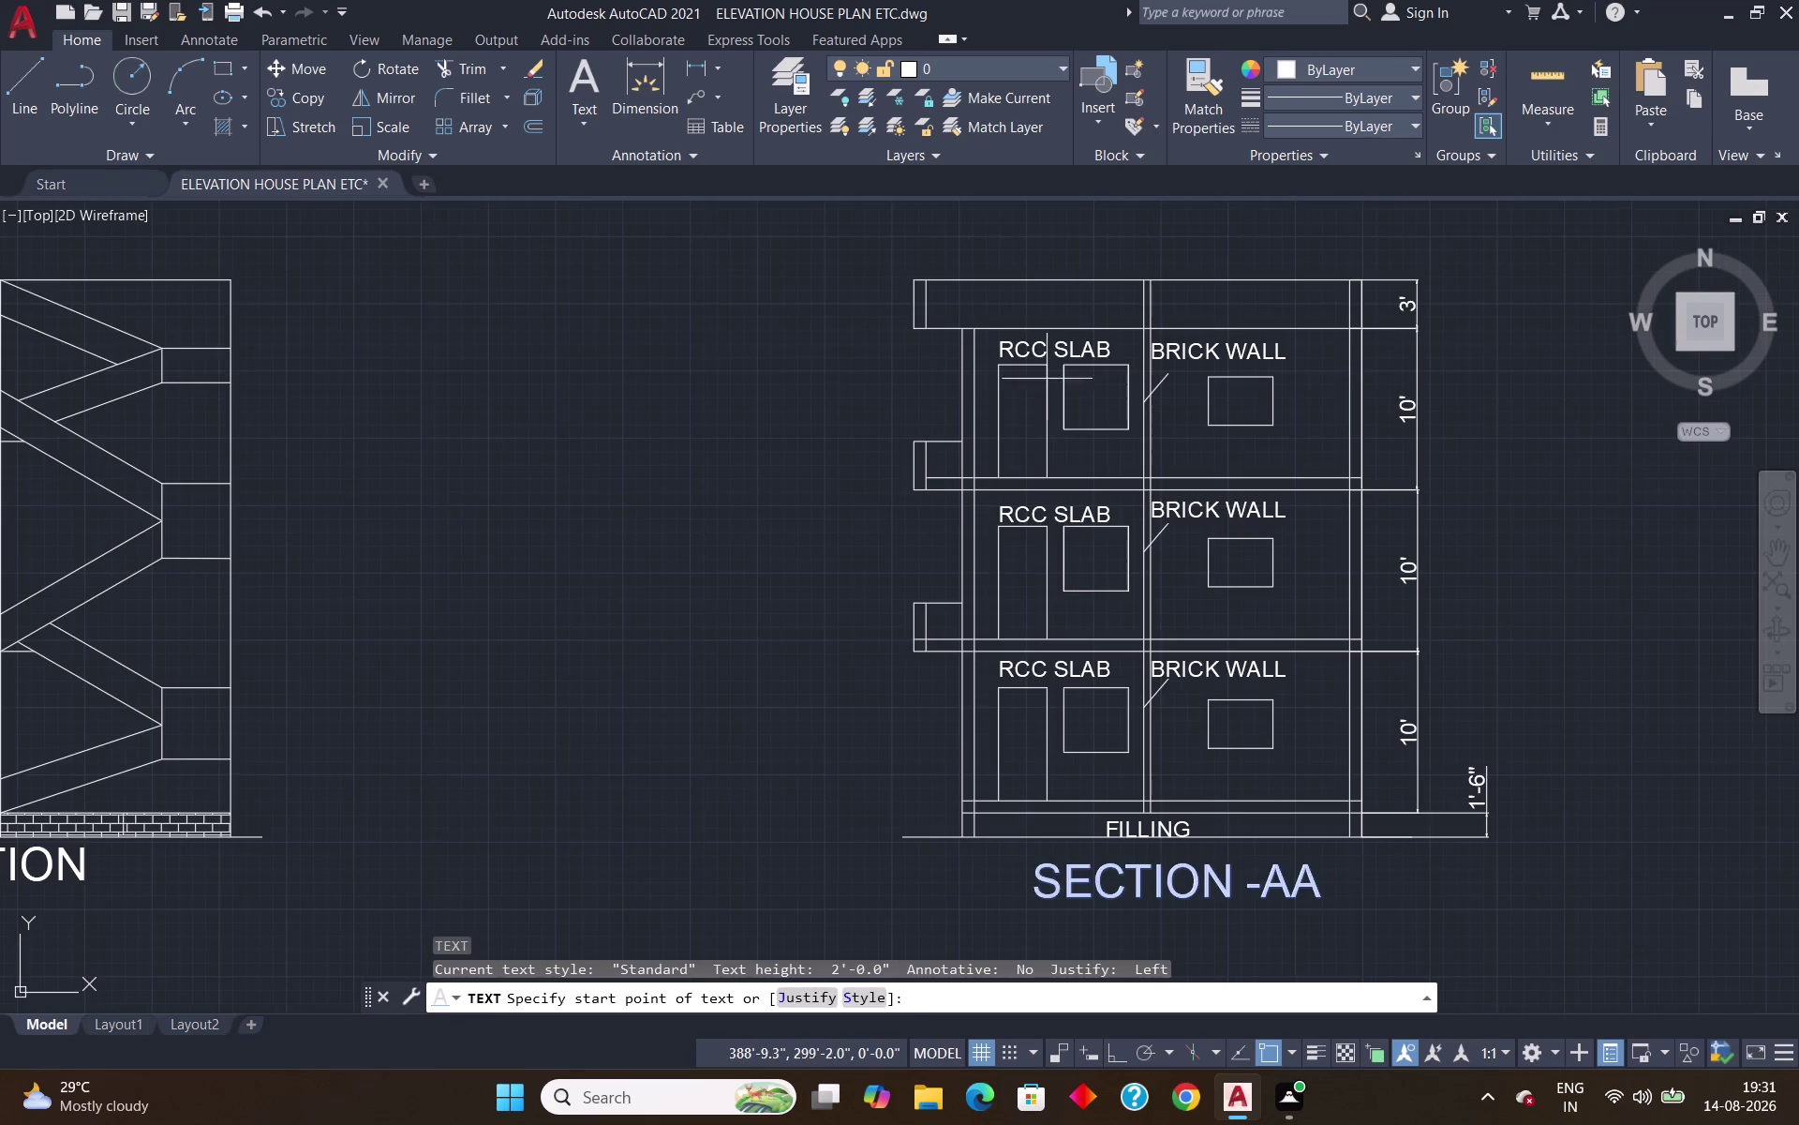
click(1009, 298)
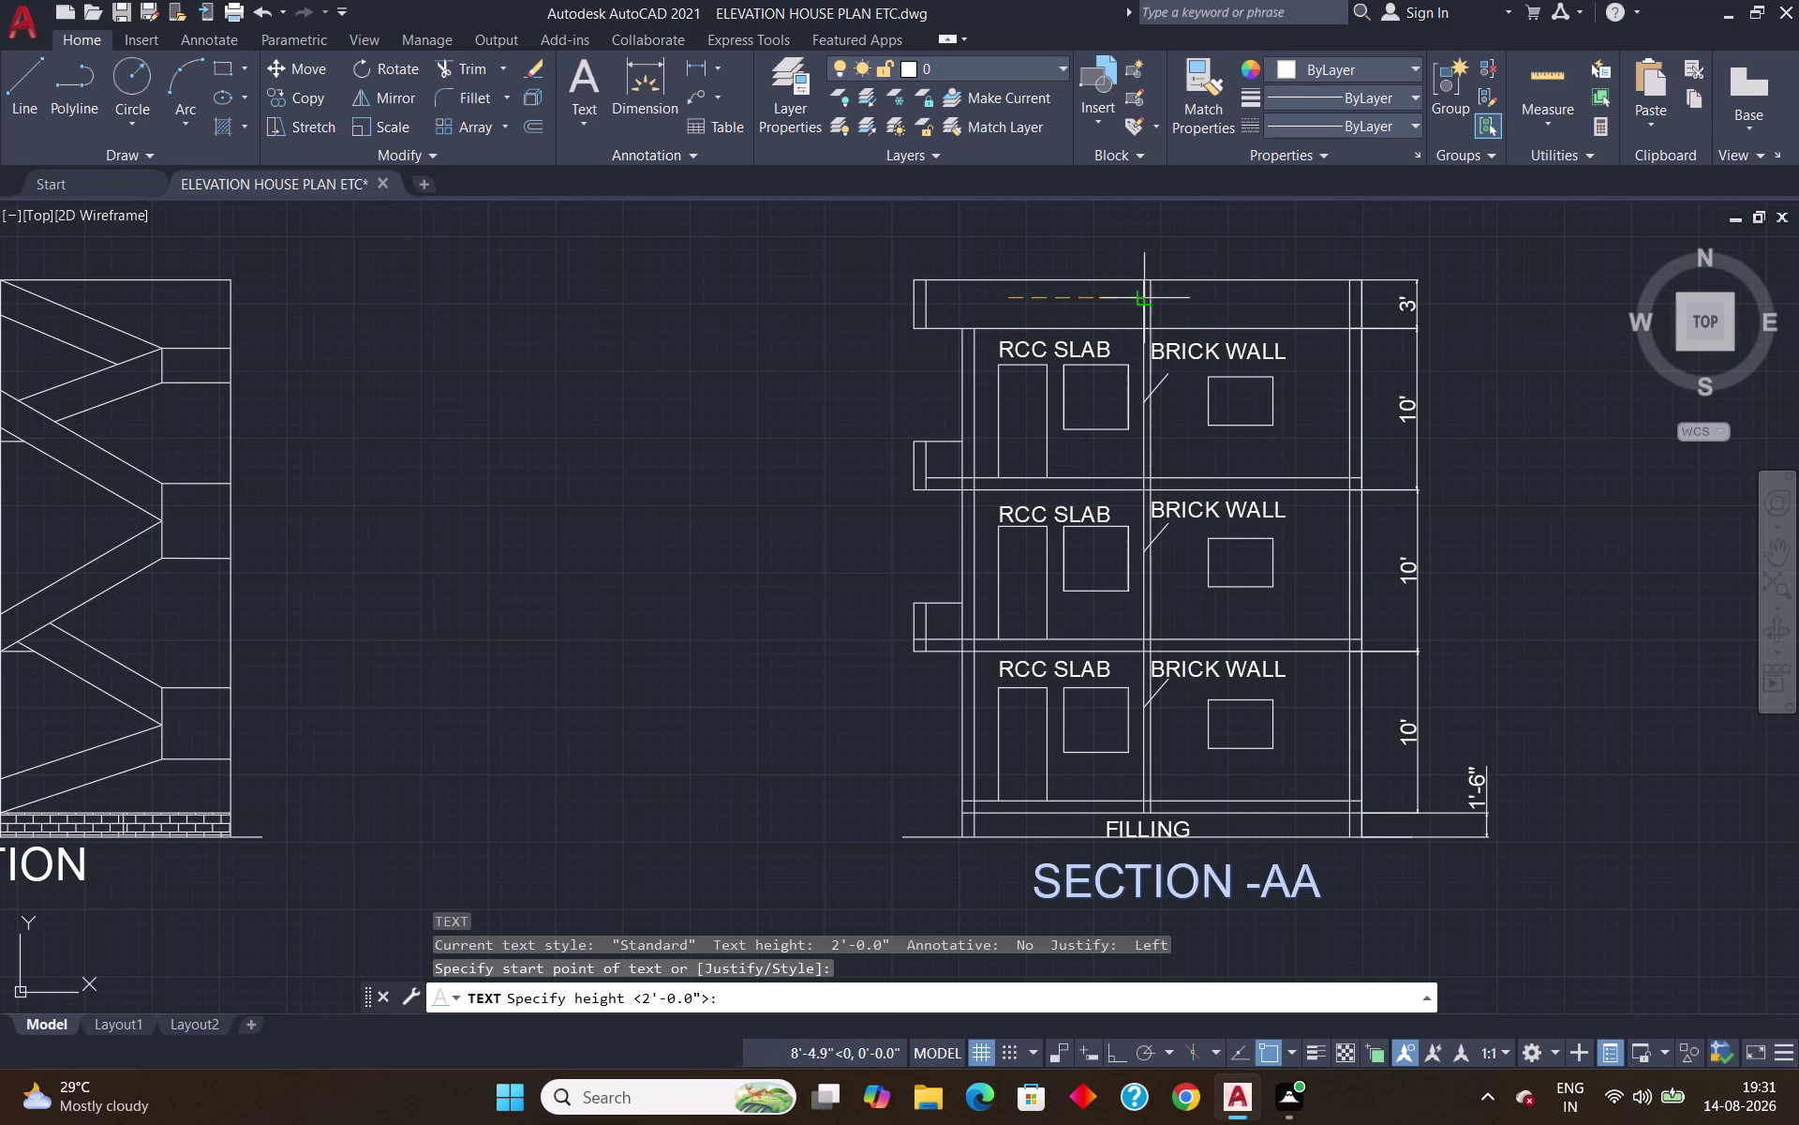
key(Return)
key(Return)
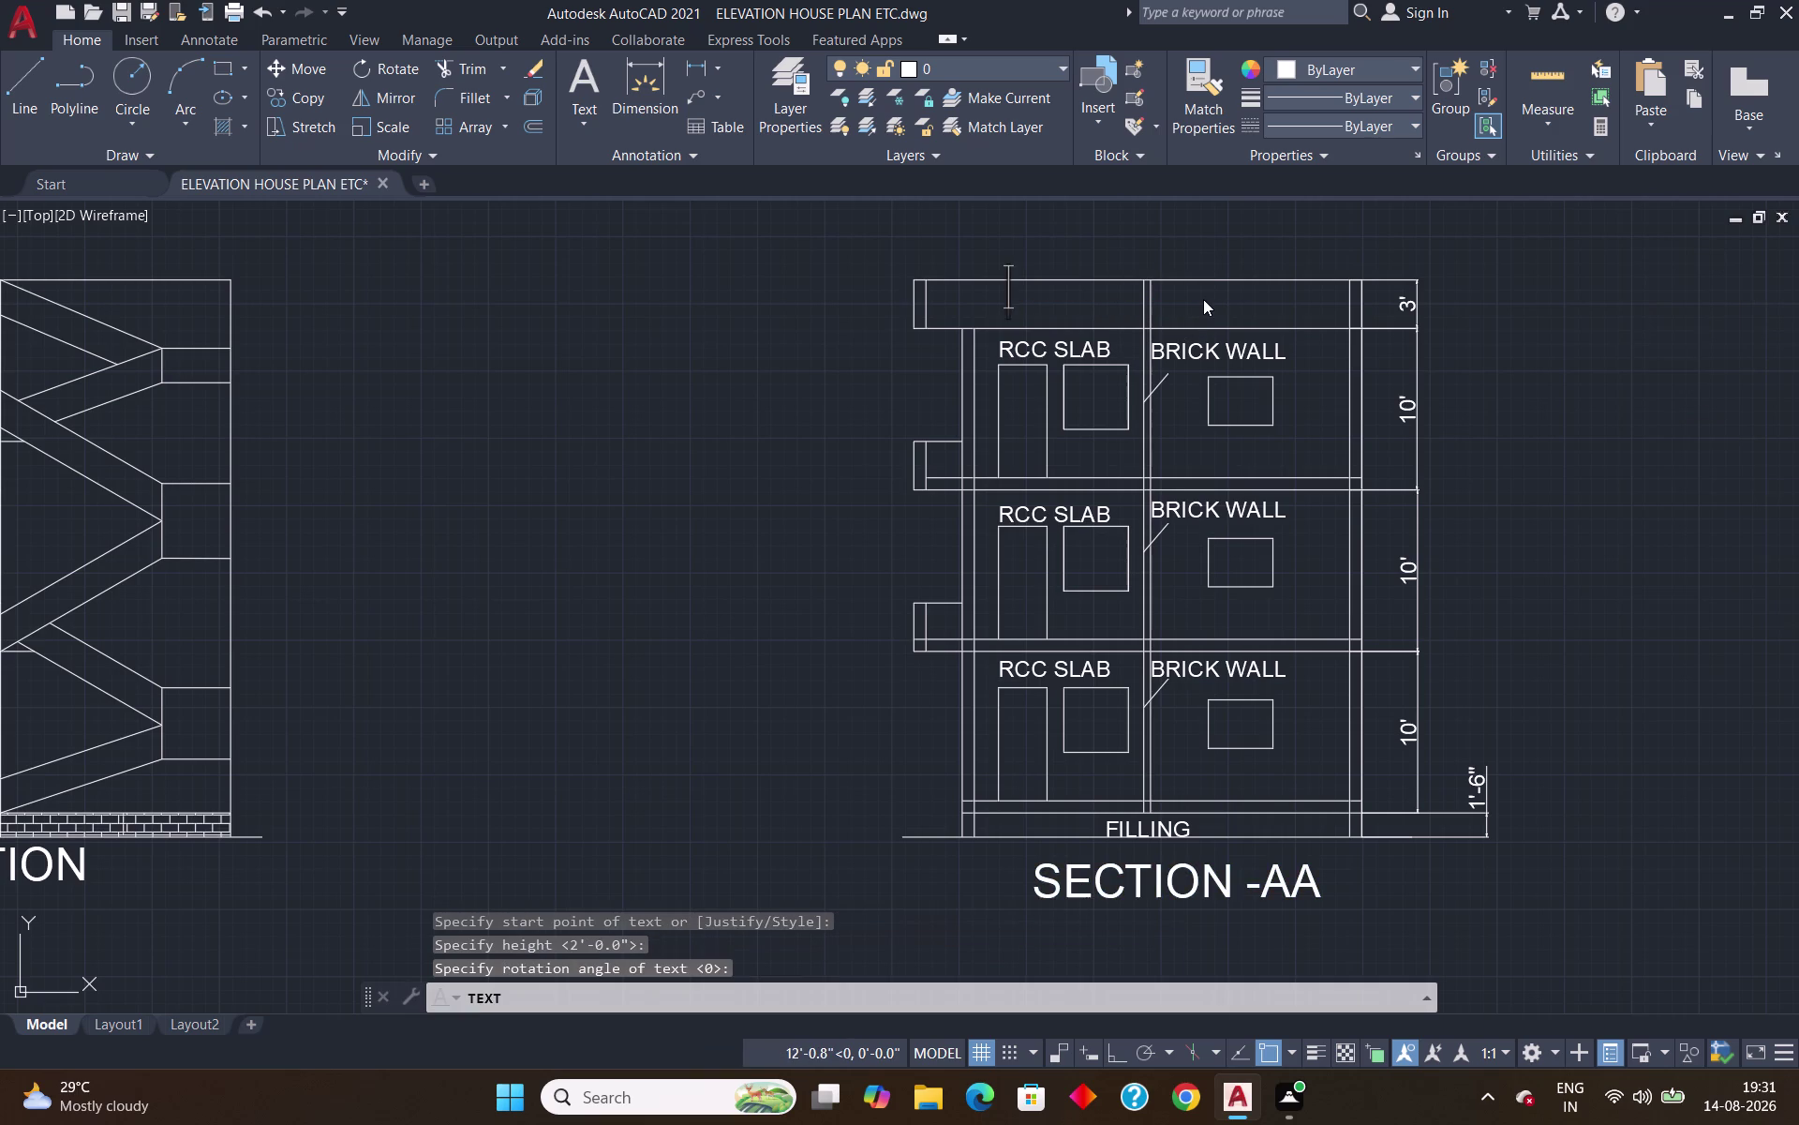
text(PA)
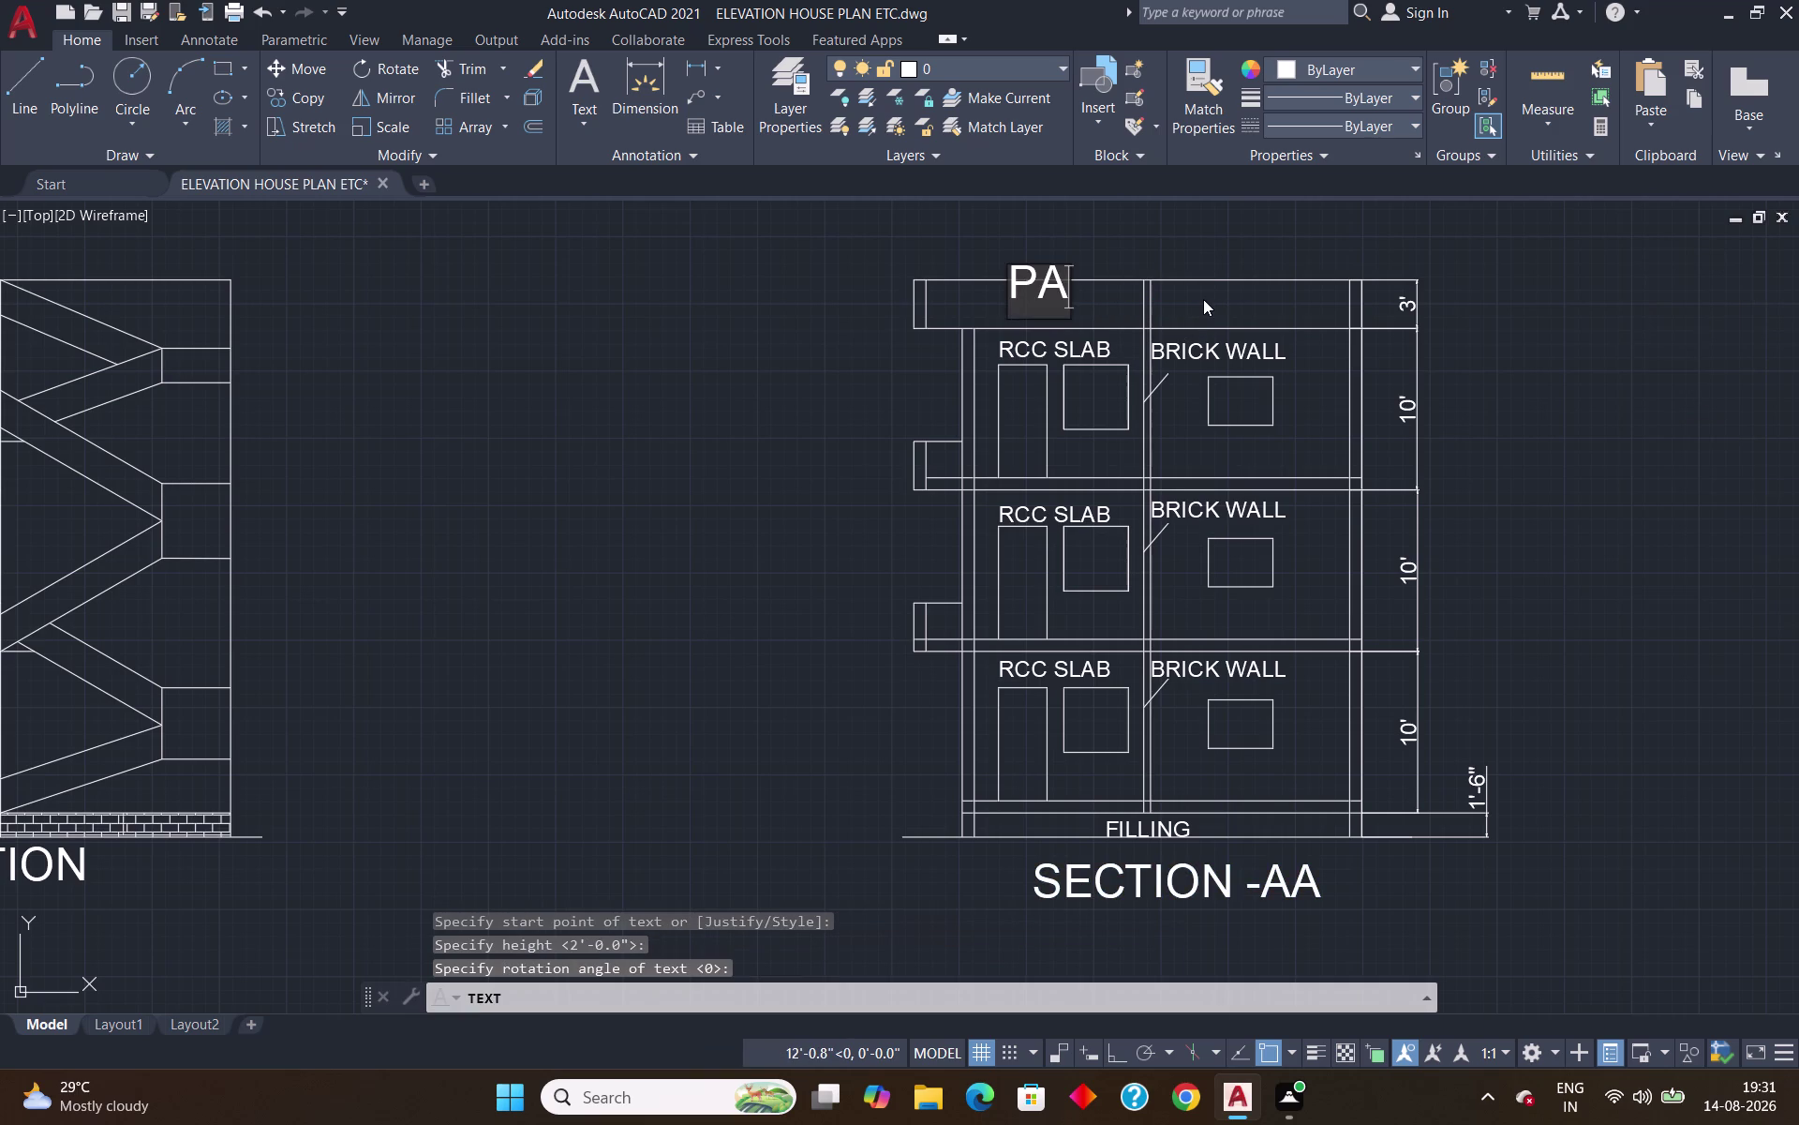
text(RAP)
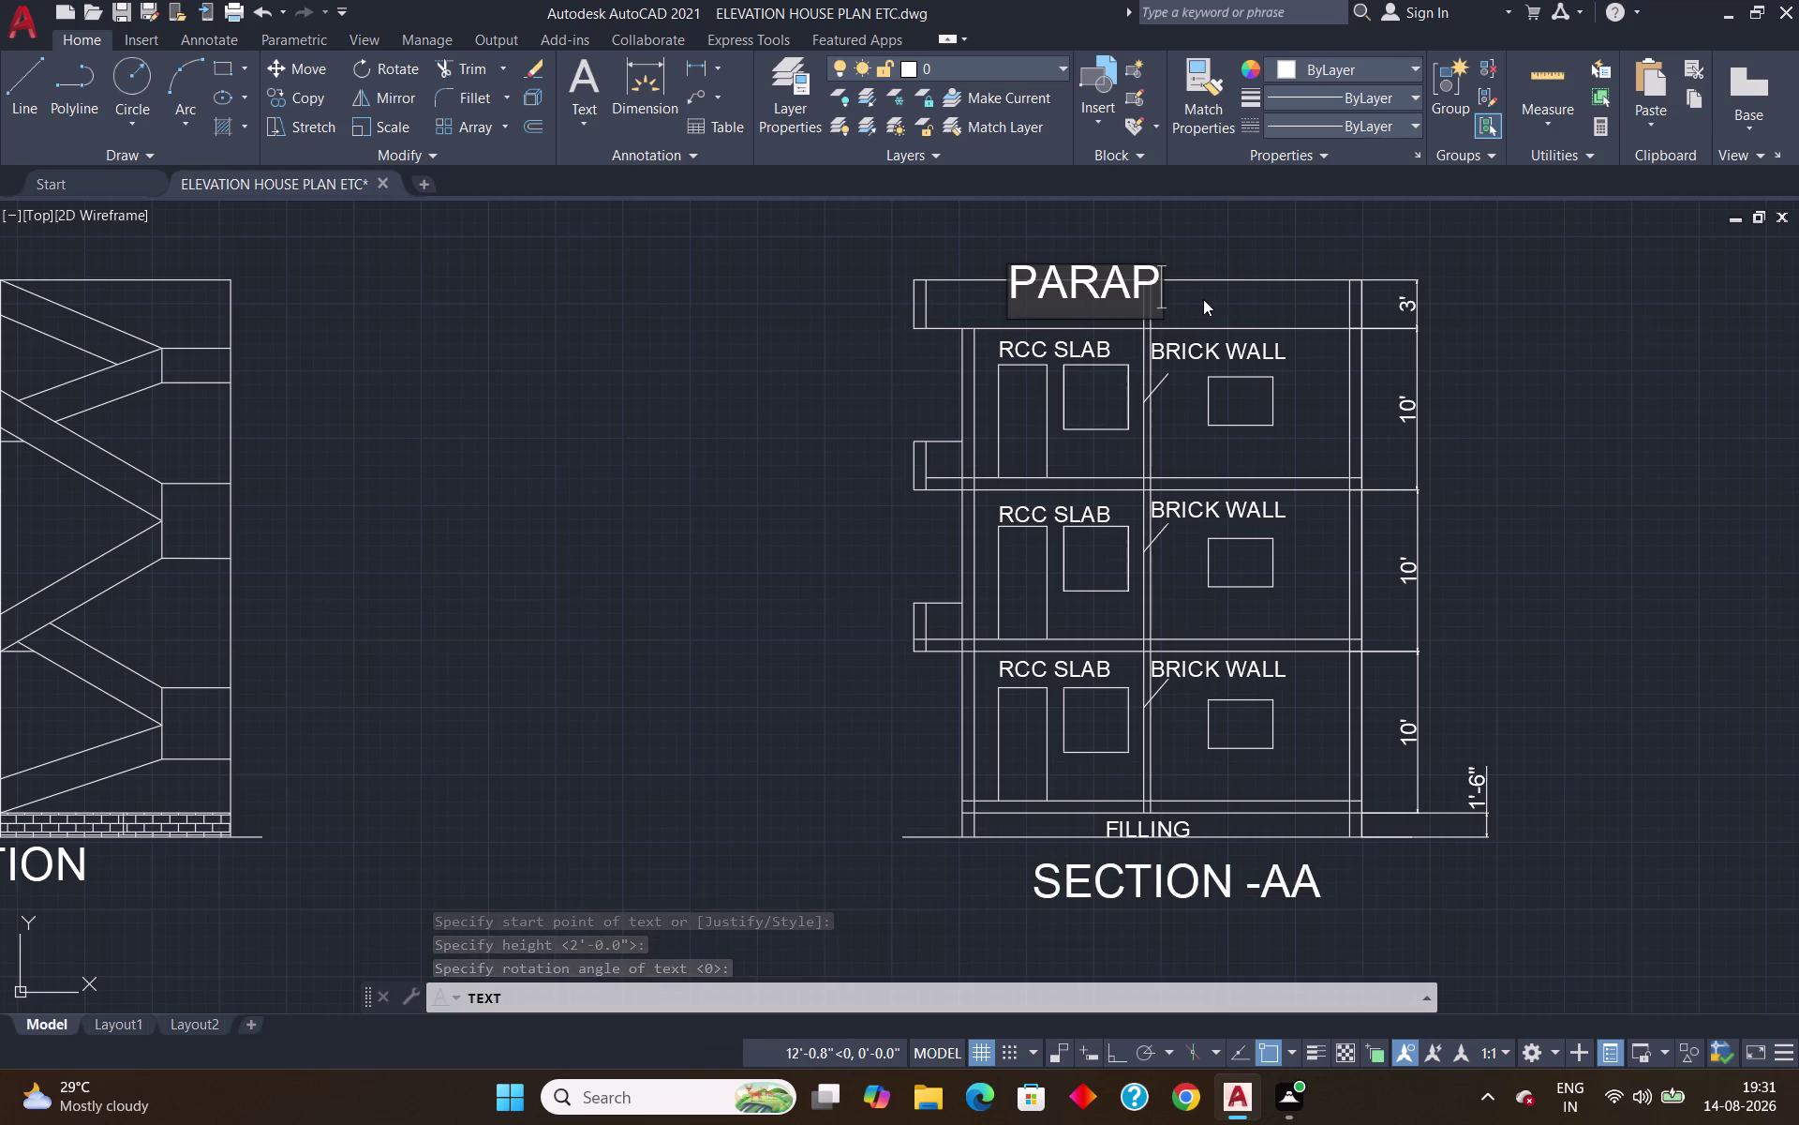
text(ET)
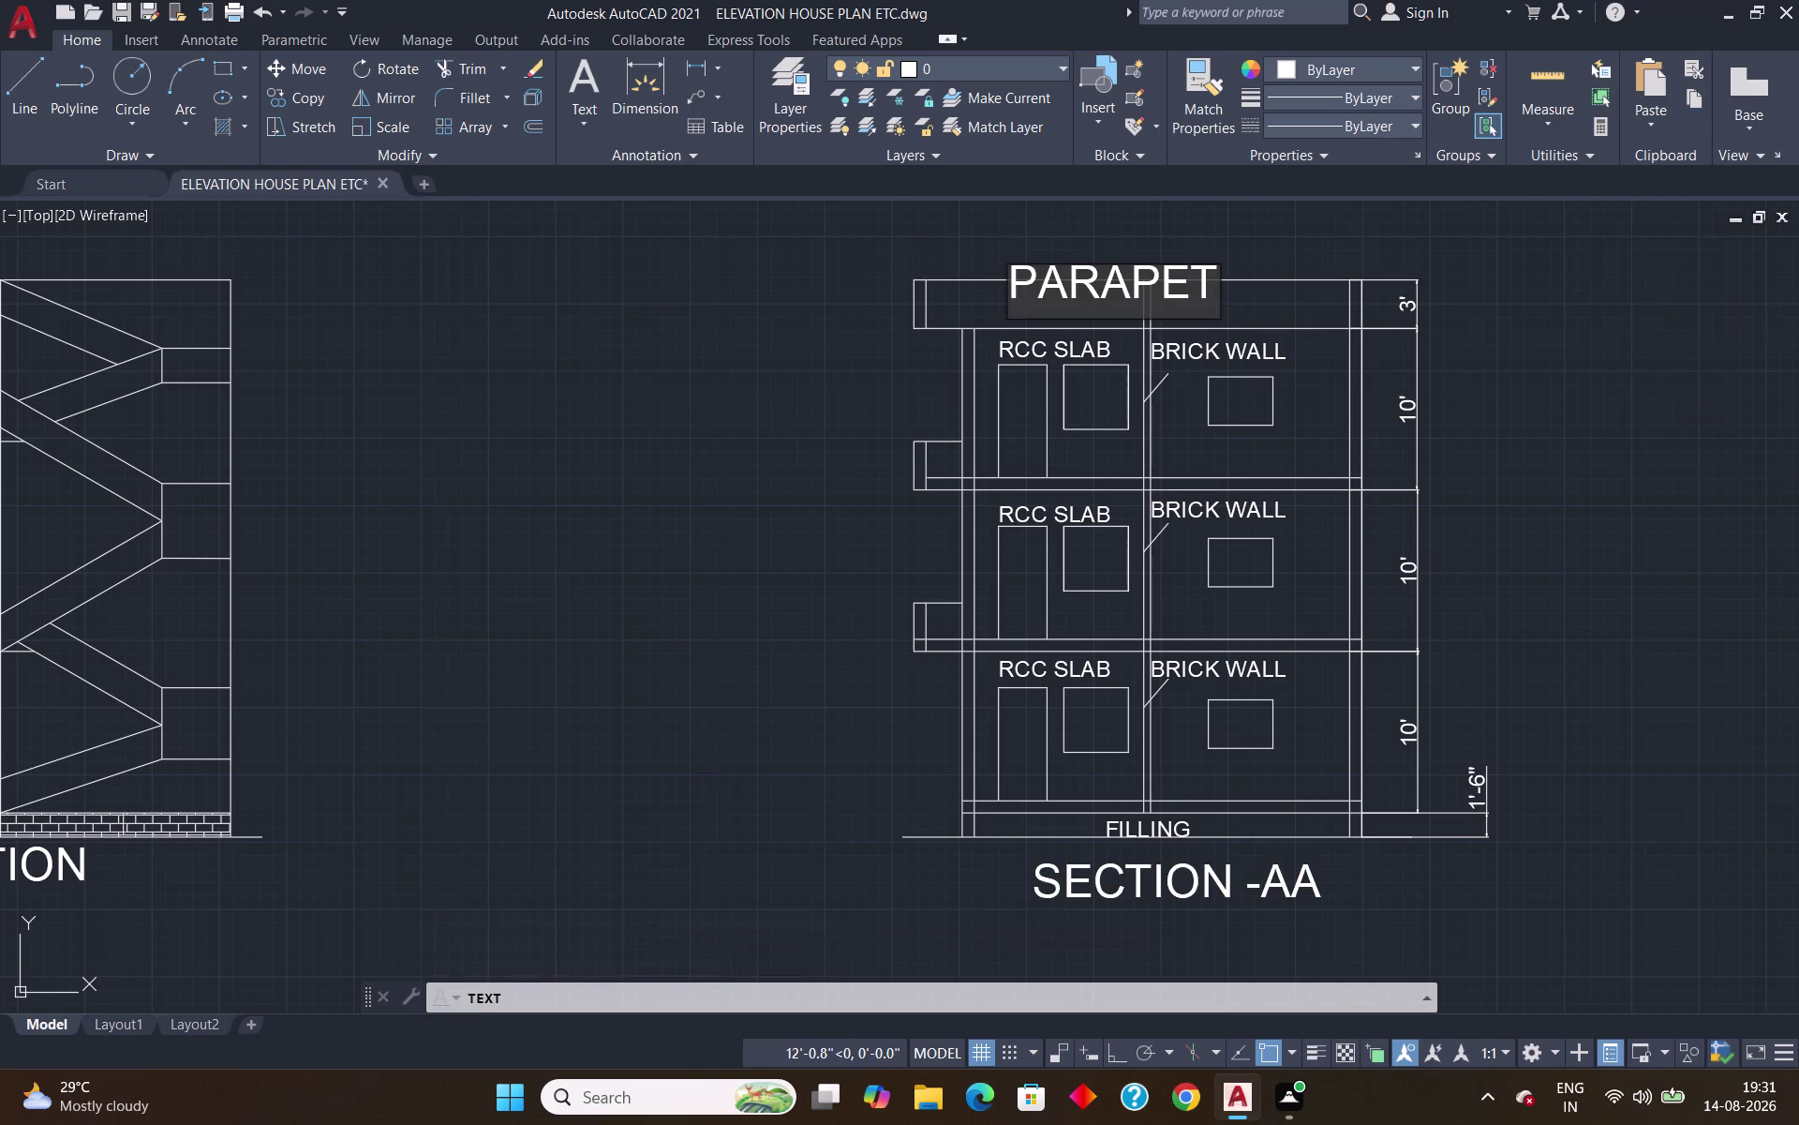
key(BackSpace)
key(BackSpace)
key(BackSpace)
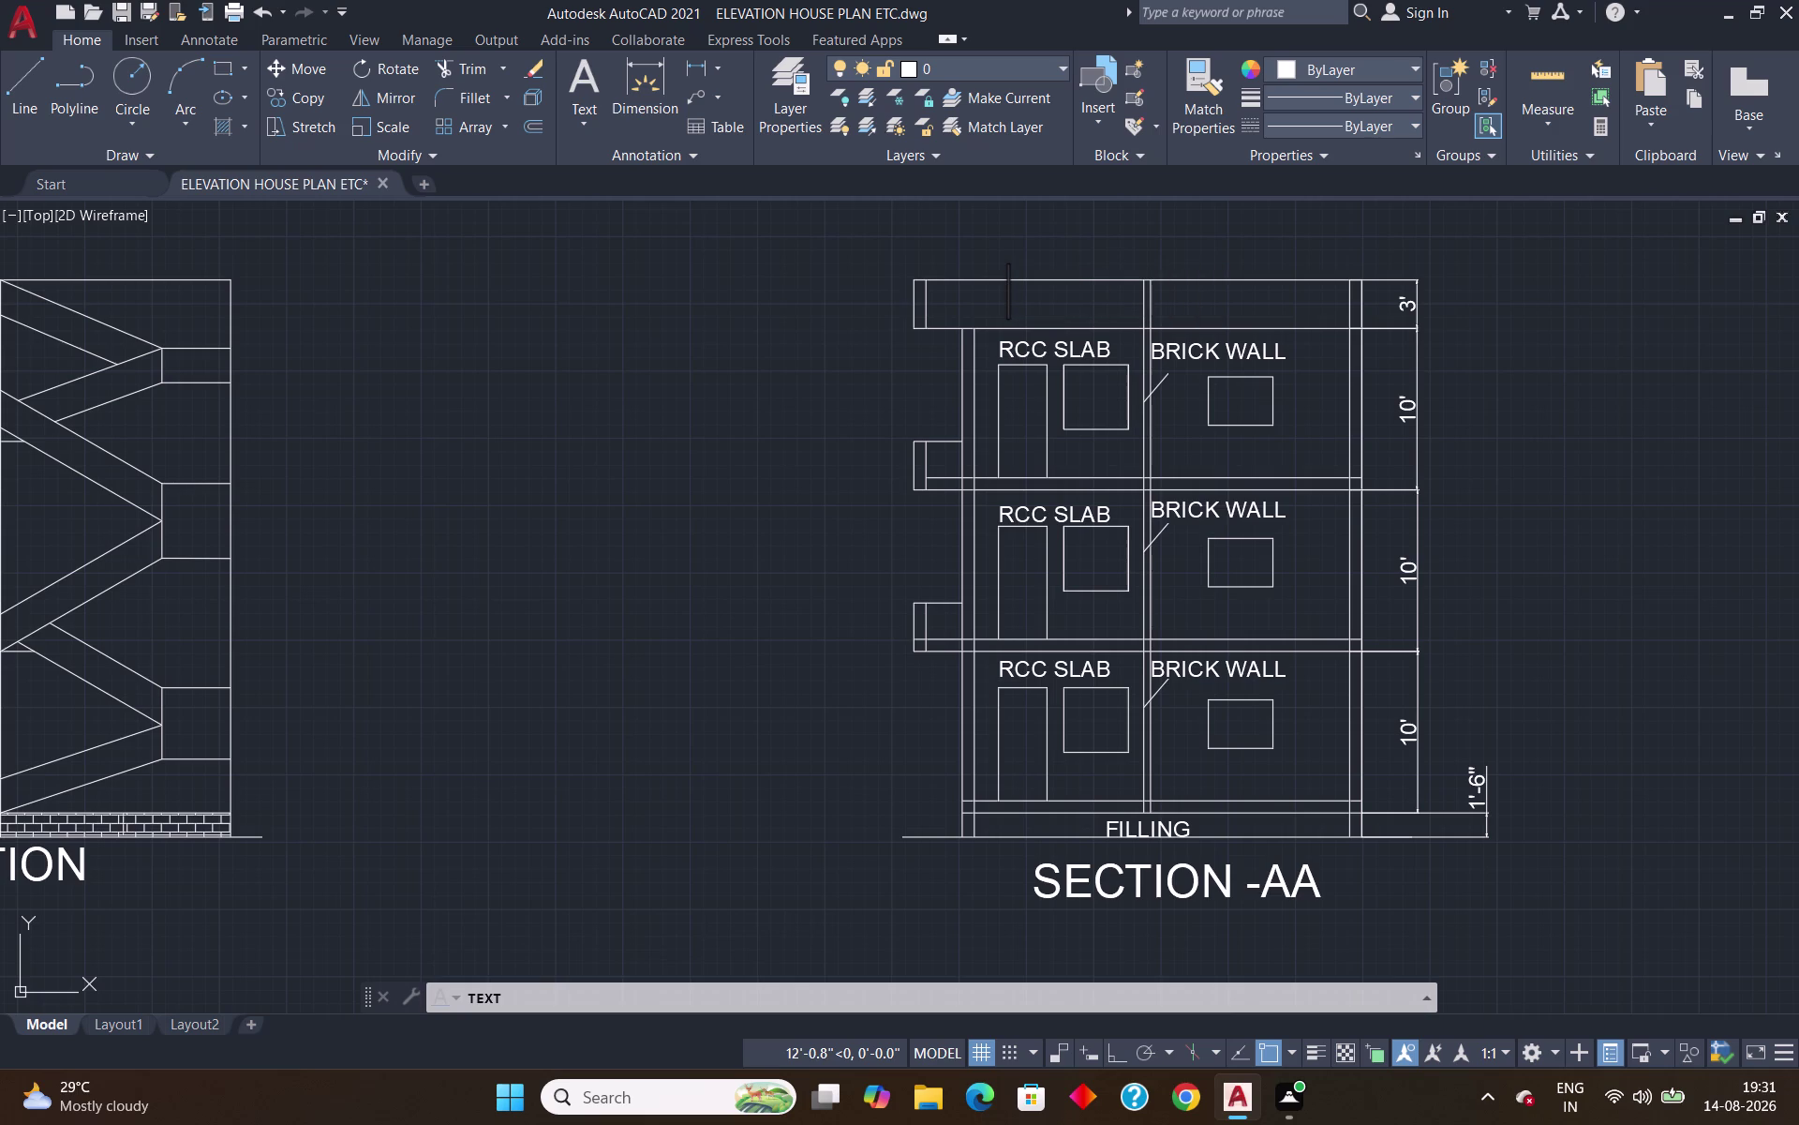
key(Escape)
text(D)
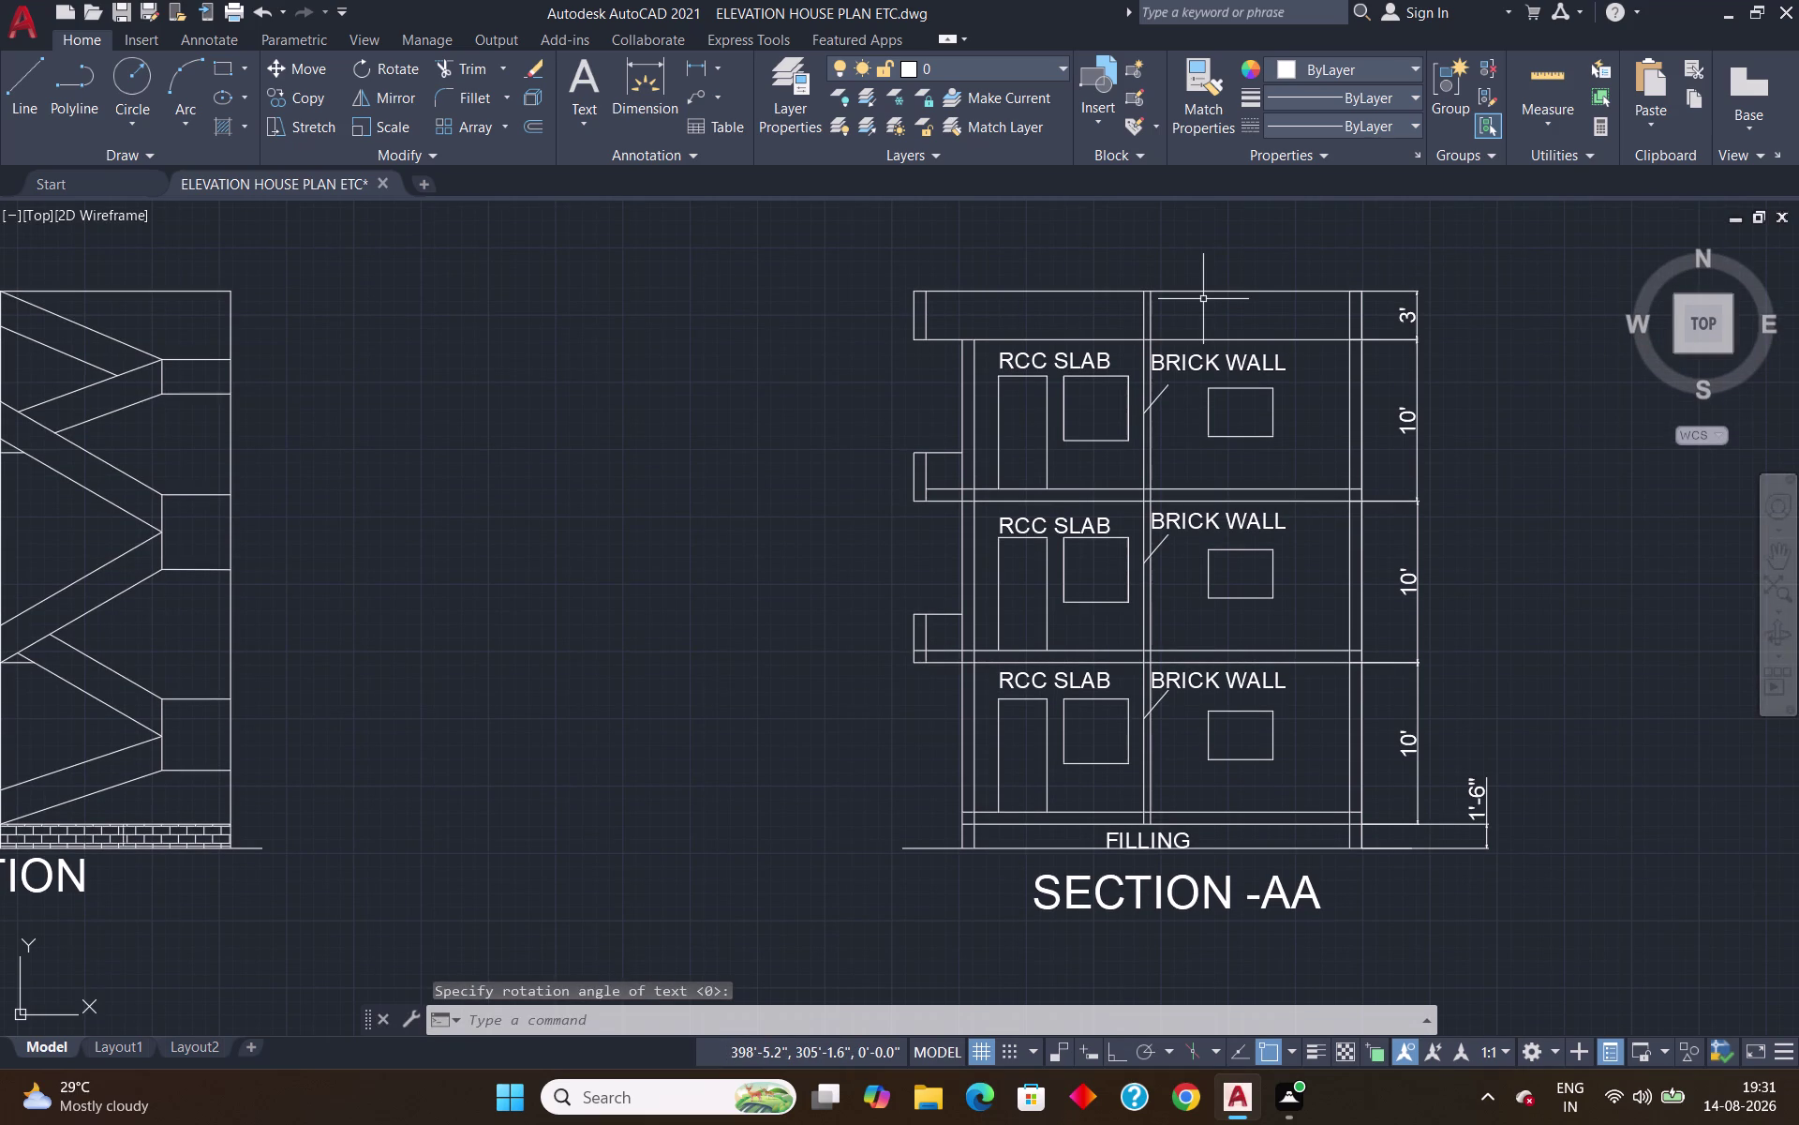
Start single-line text in SECTION-AA's top band with 1' height and no rotation.
text(T)
key(Return)
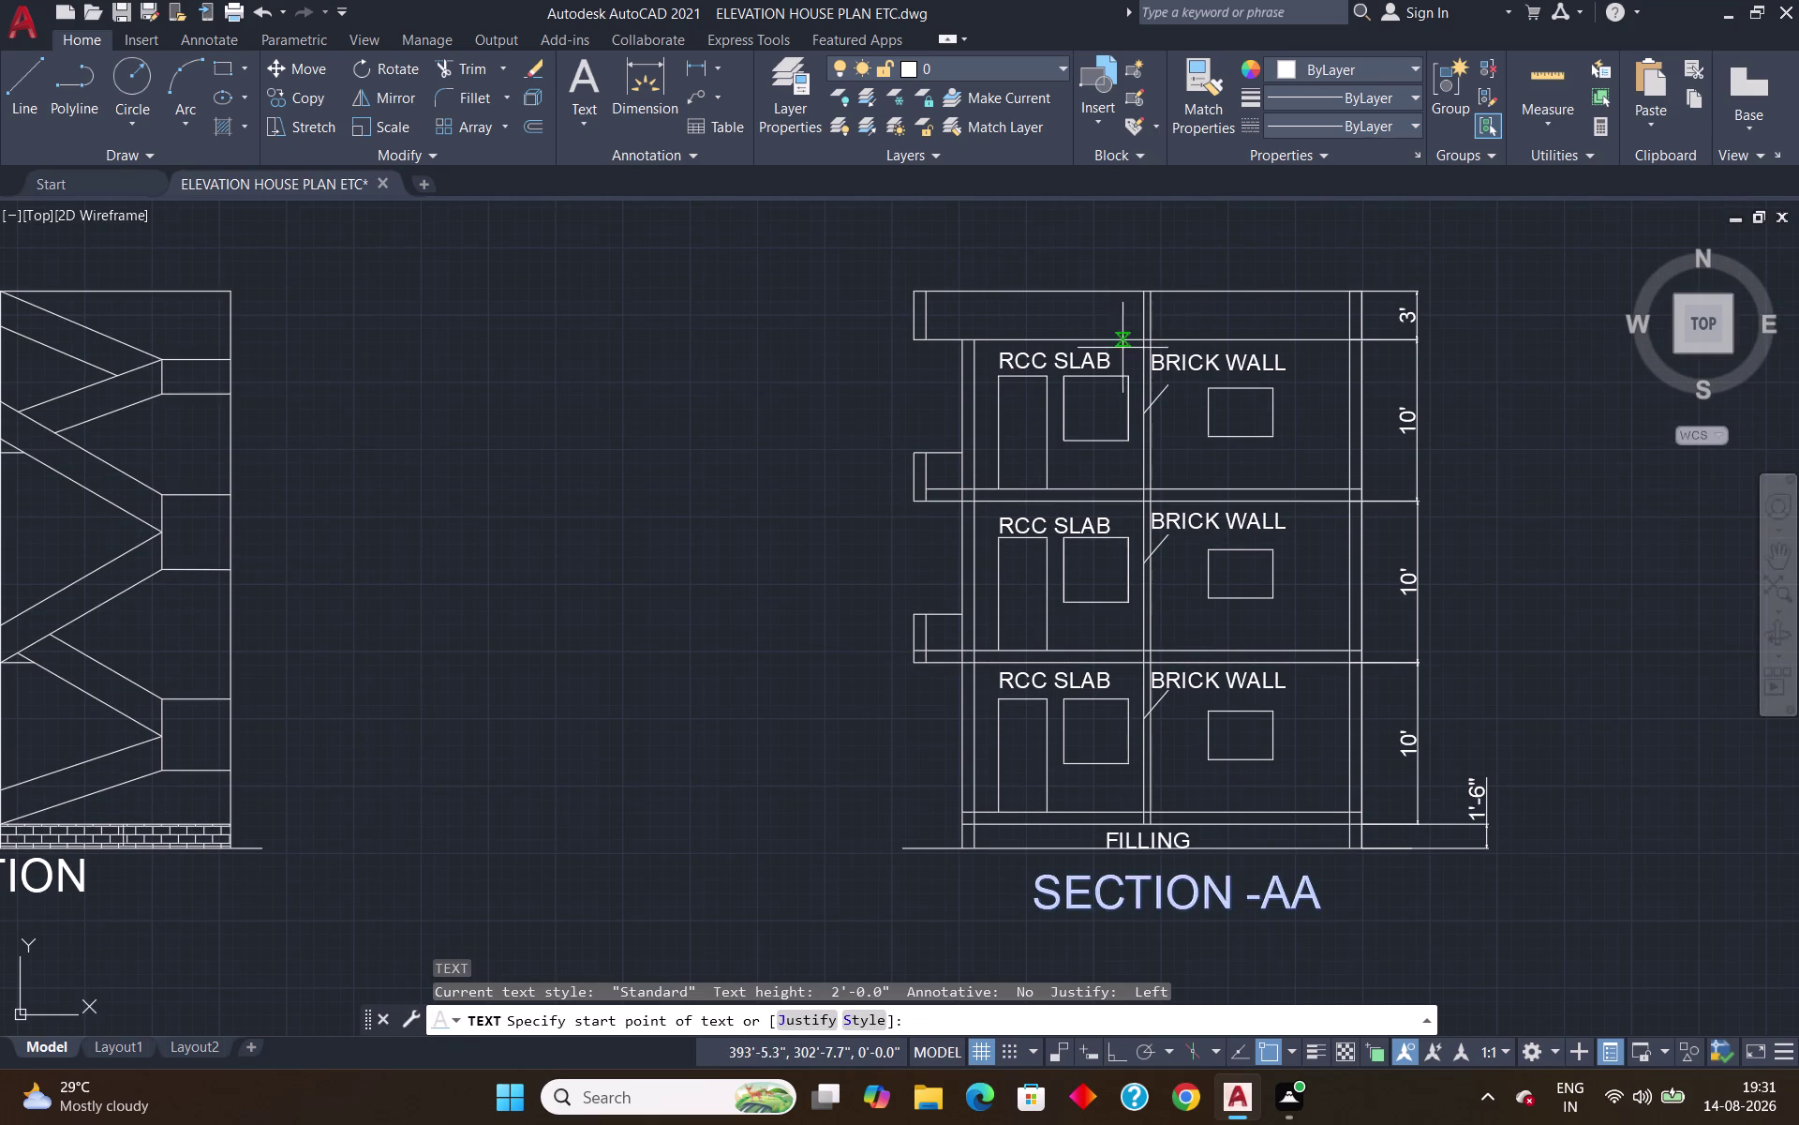
click(1050, 313)
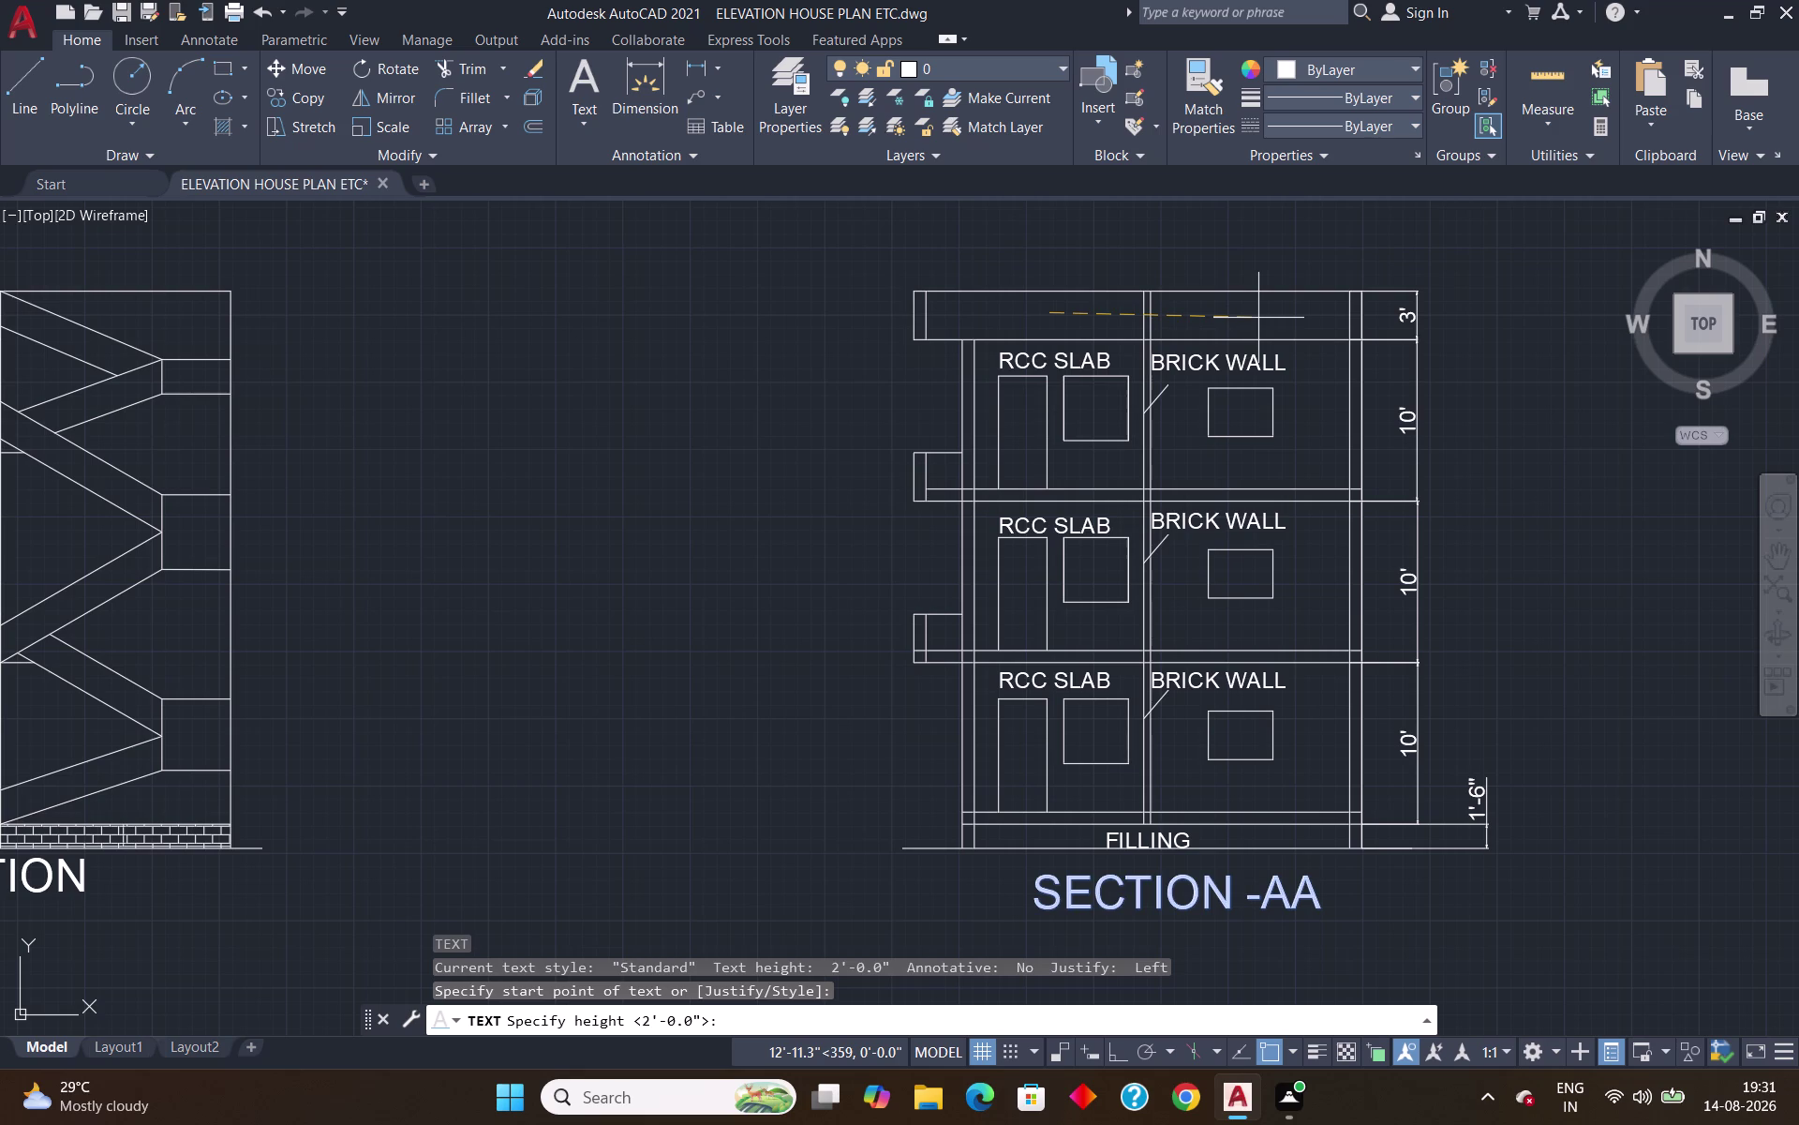
text(1')
key(Return)
key(Return)
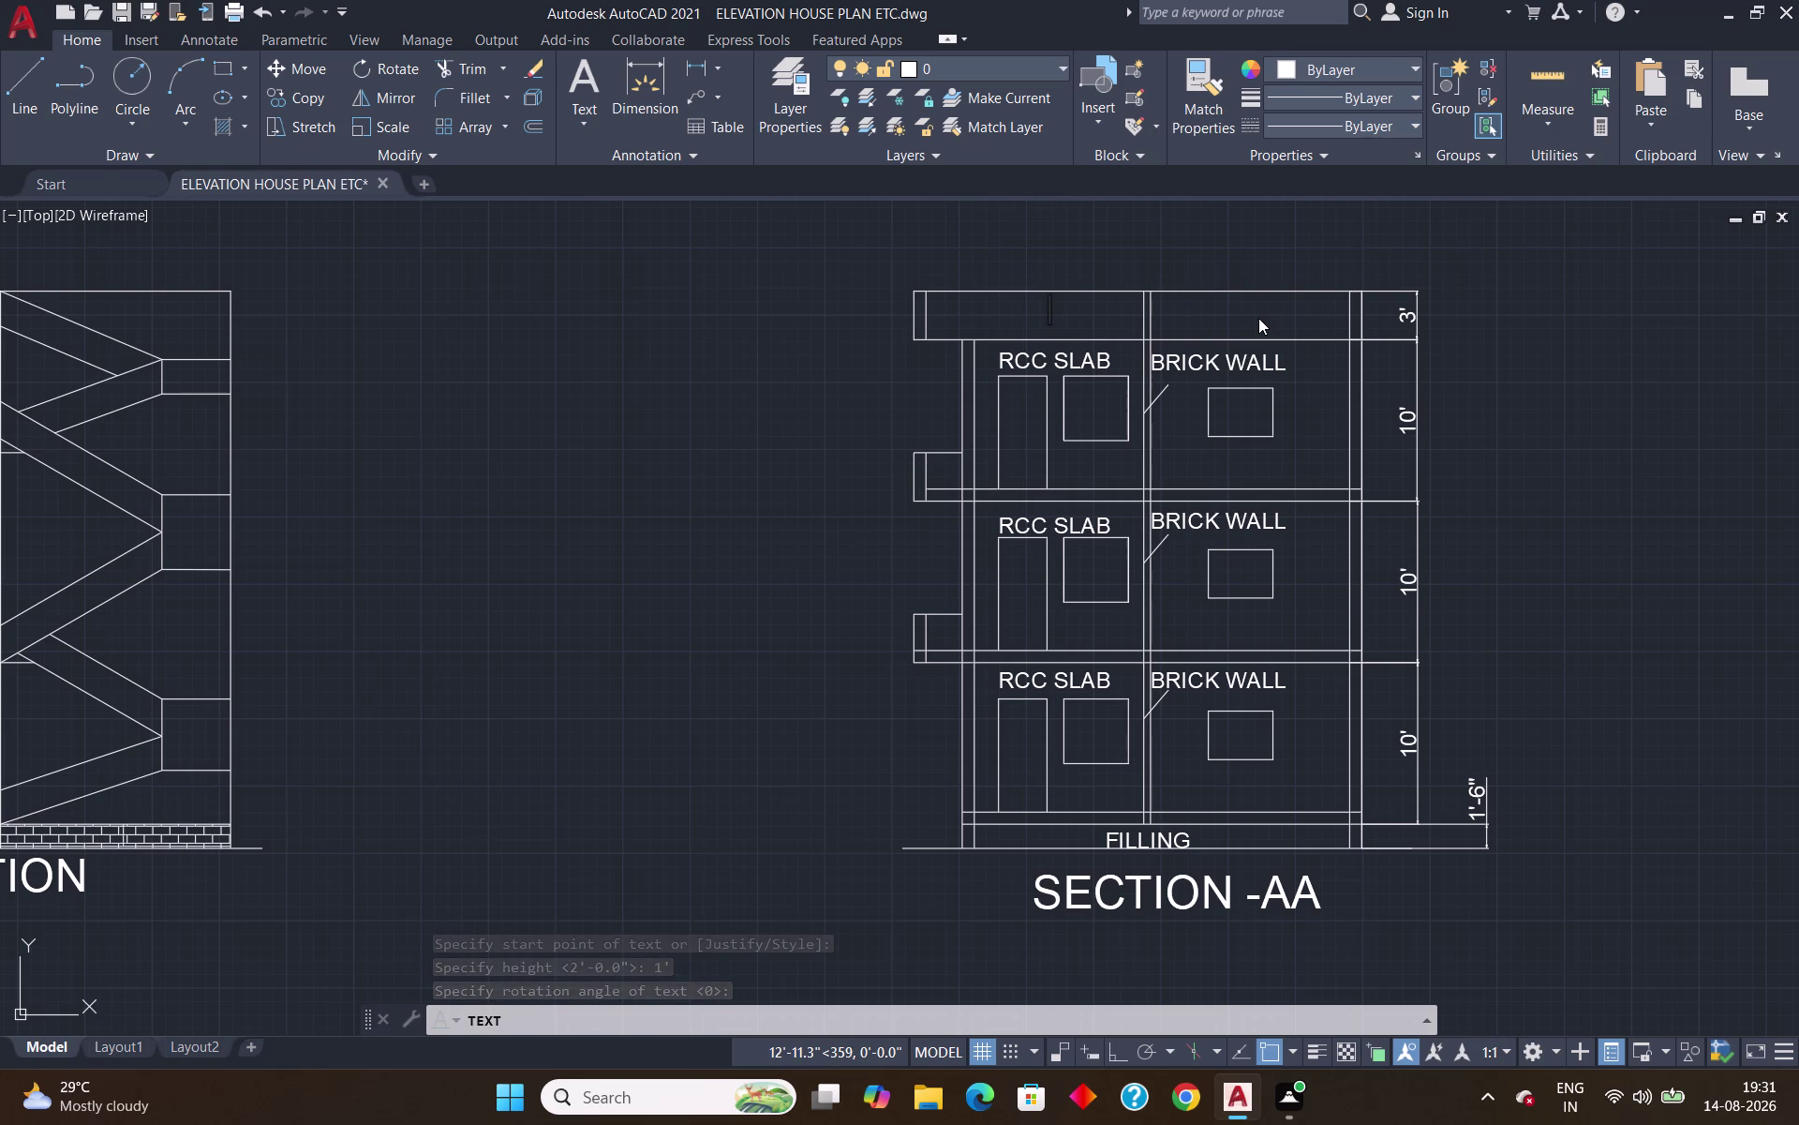
Enter the label PARAPET WALL and finish the text entry.
text(PA)
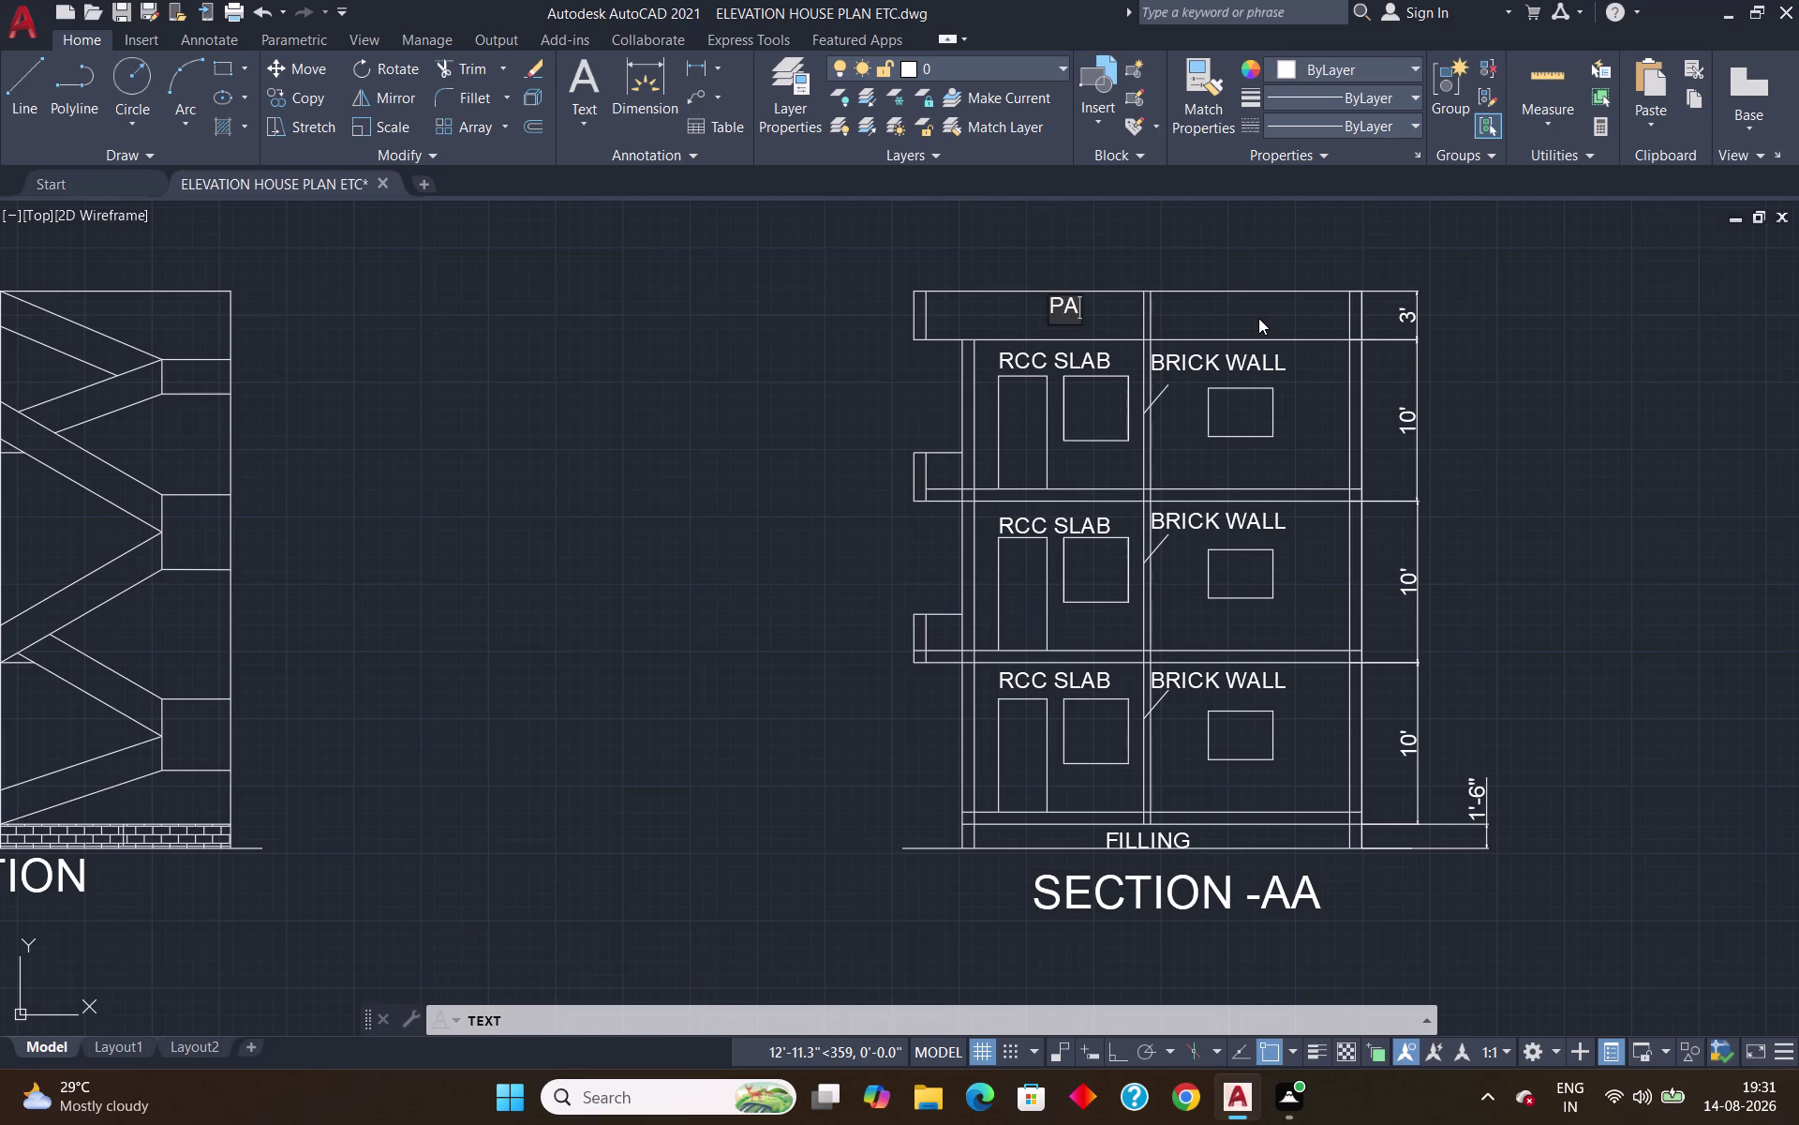
text(RAPET)
key(space)
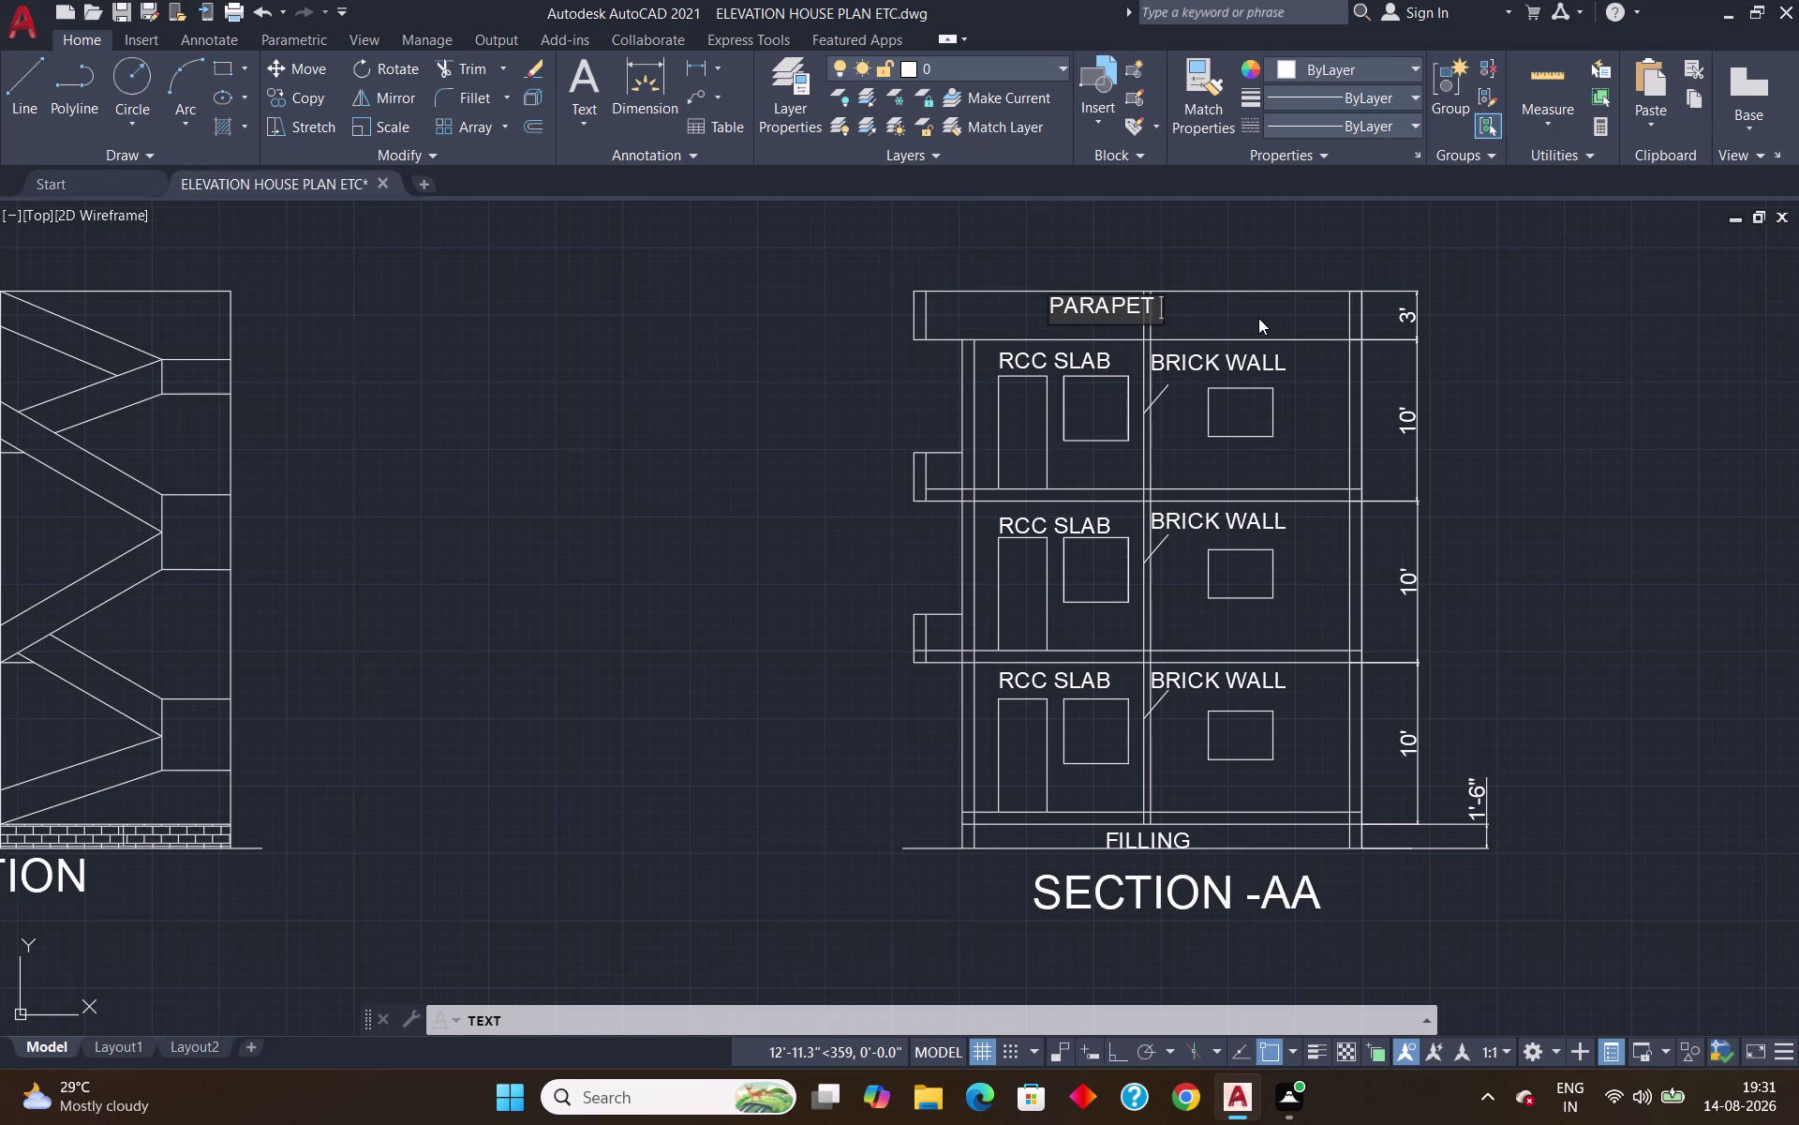
text(WALL)
key(Return)
key(Return)
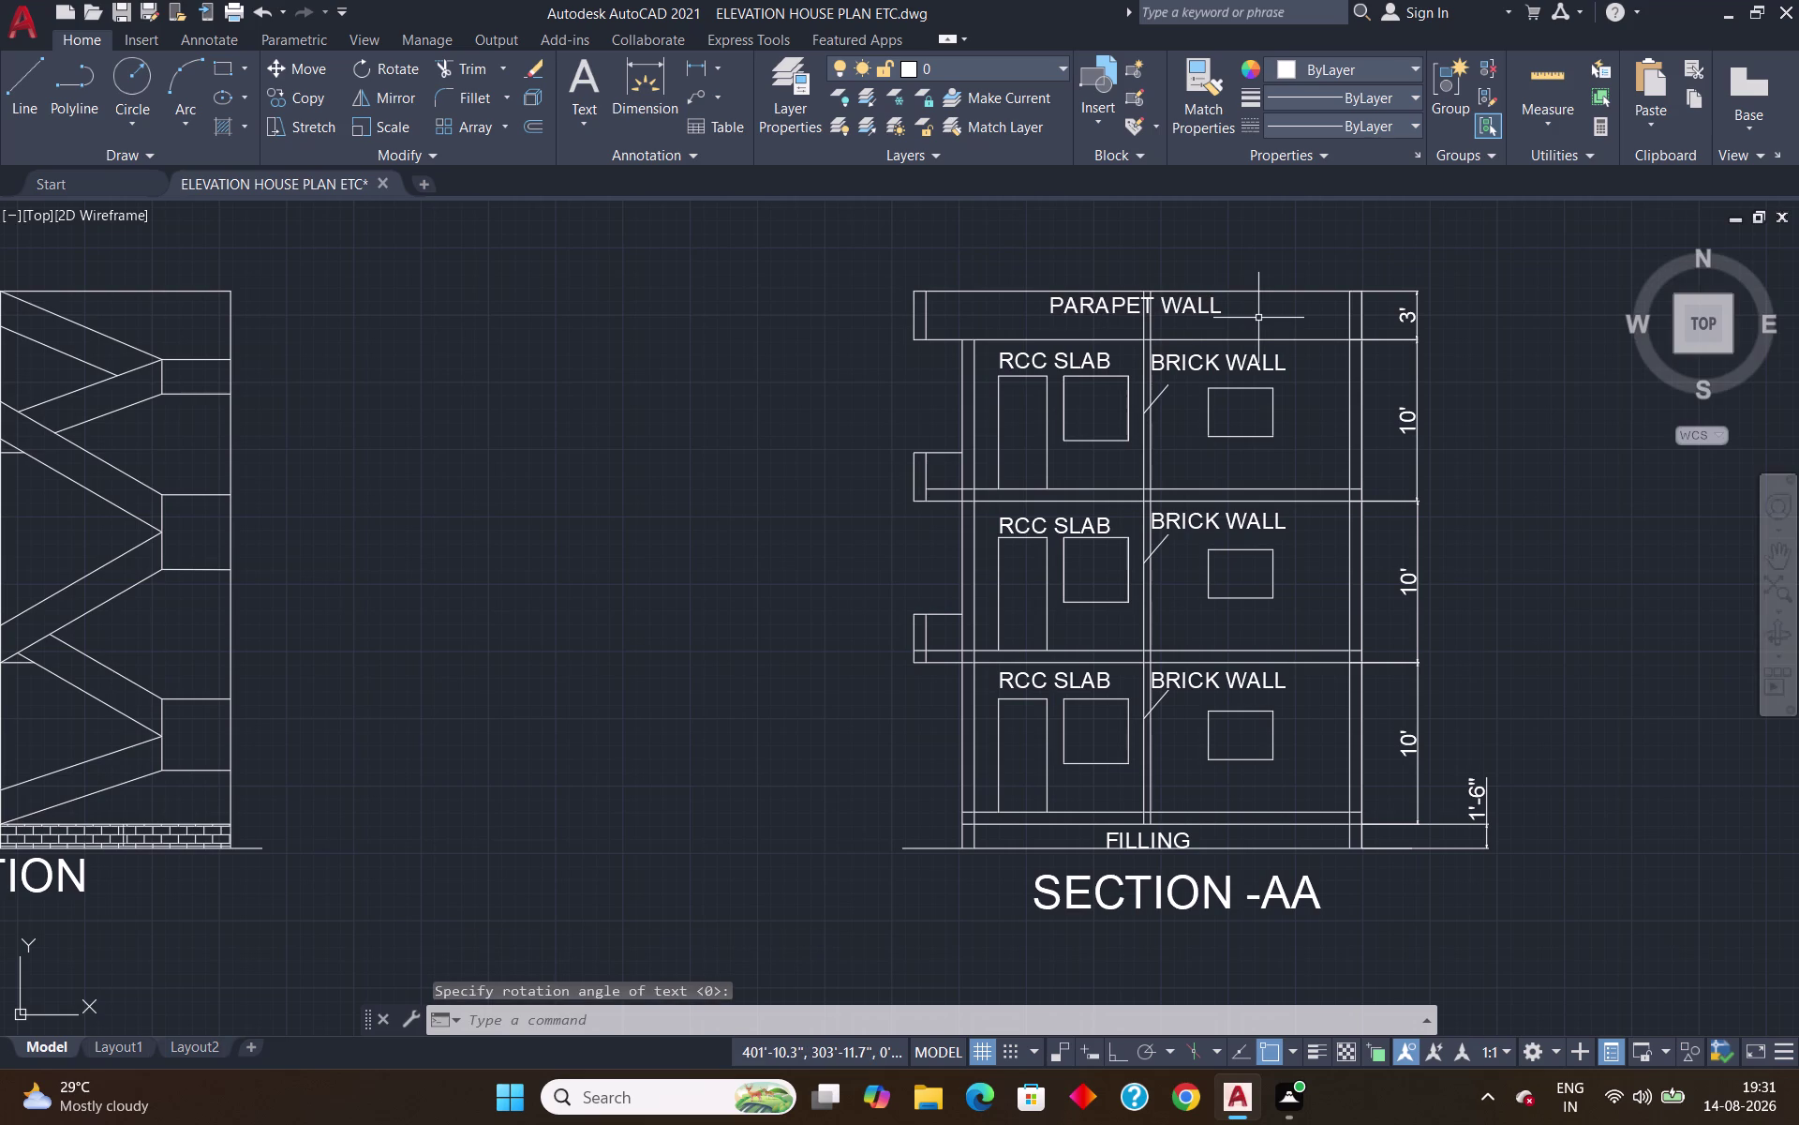
text(TR)
key(Return)
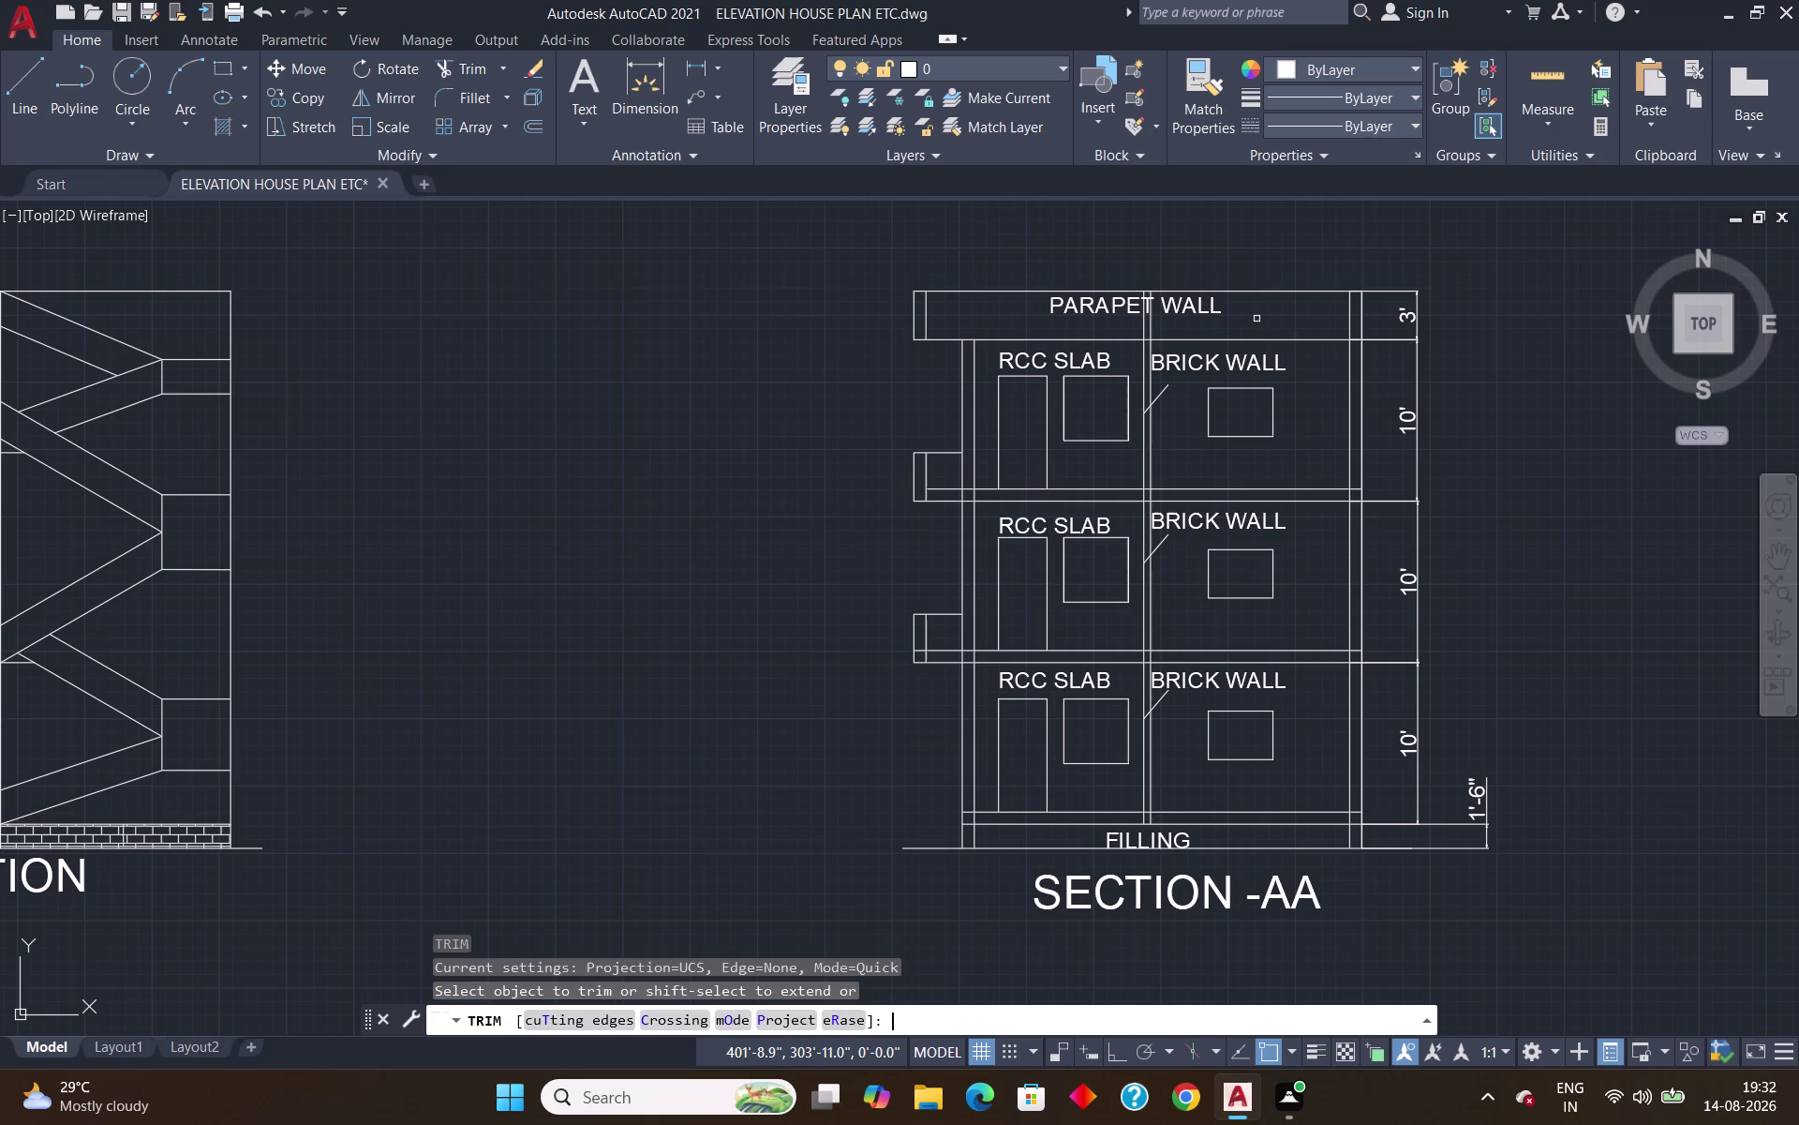
Trim the wall line pieces crossing the PARAPET WALL label.
click(1150, 325)
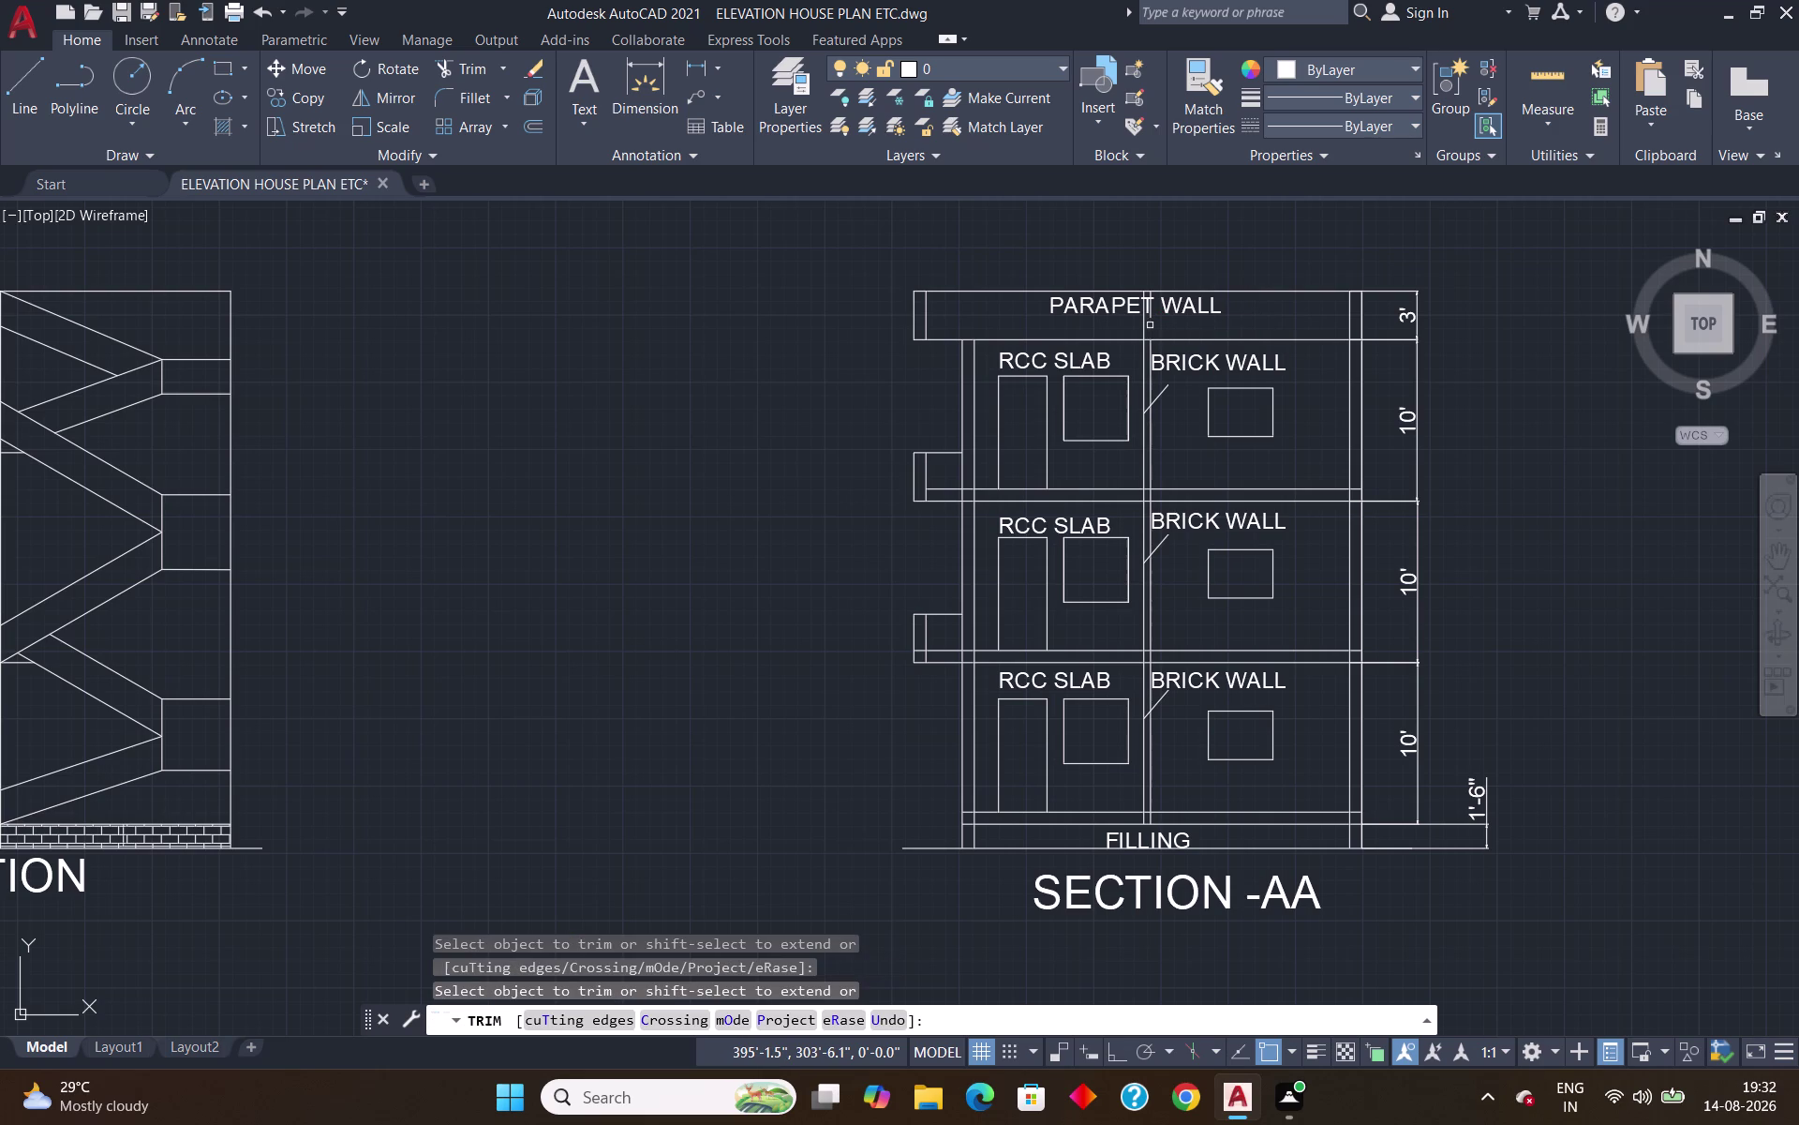
click(1145, 322)
scroll(up, 3)
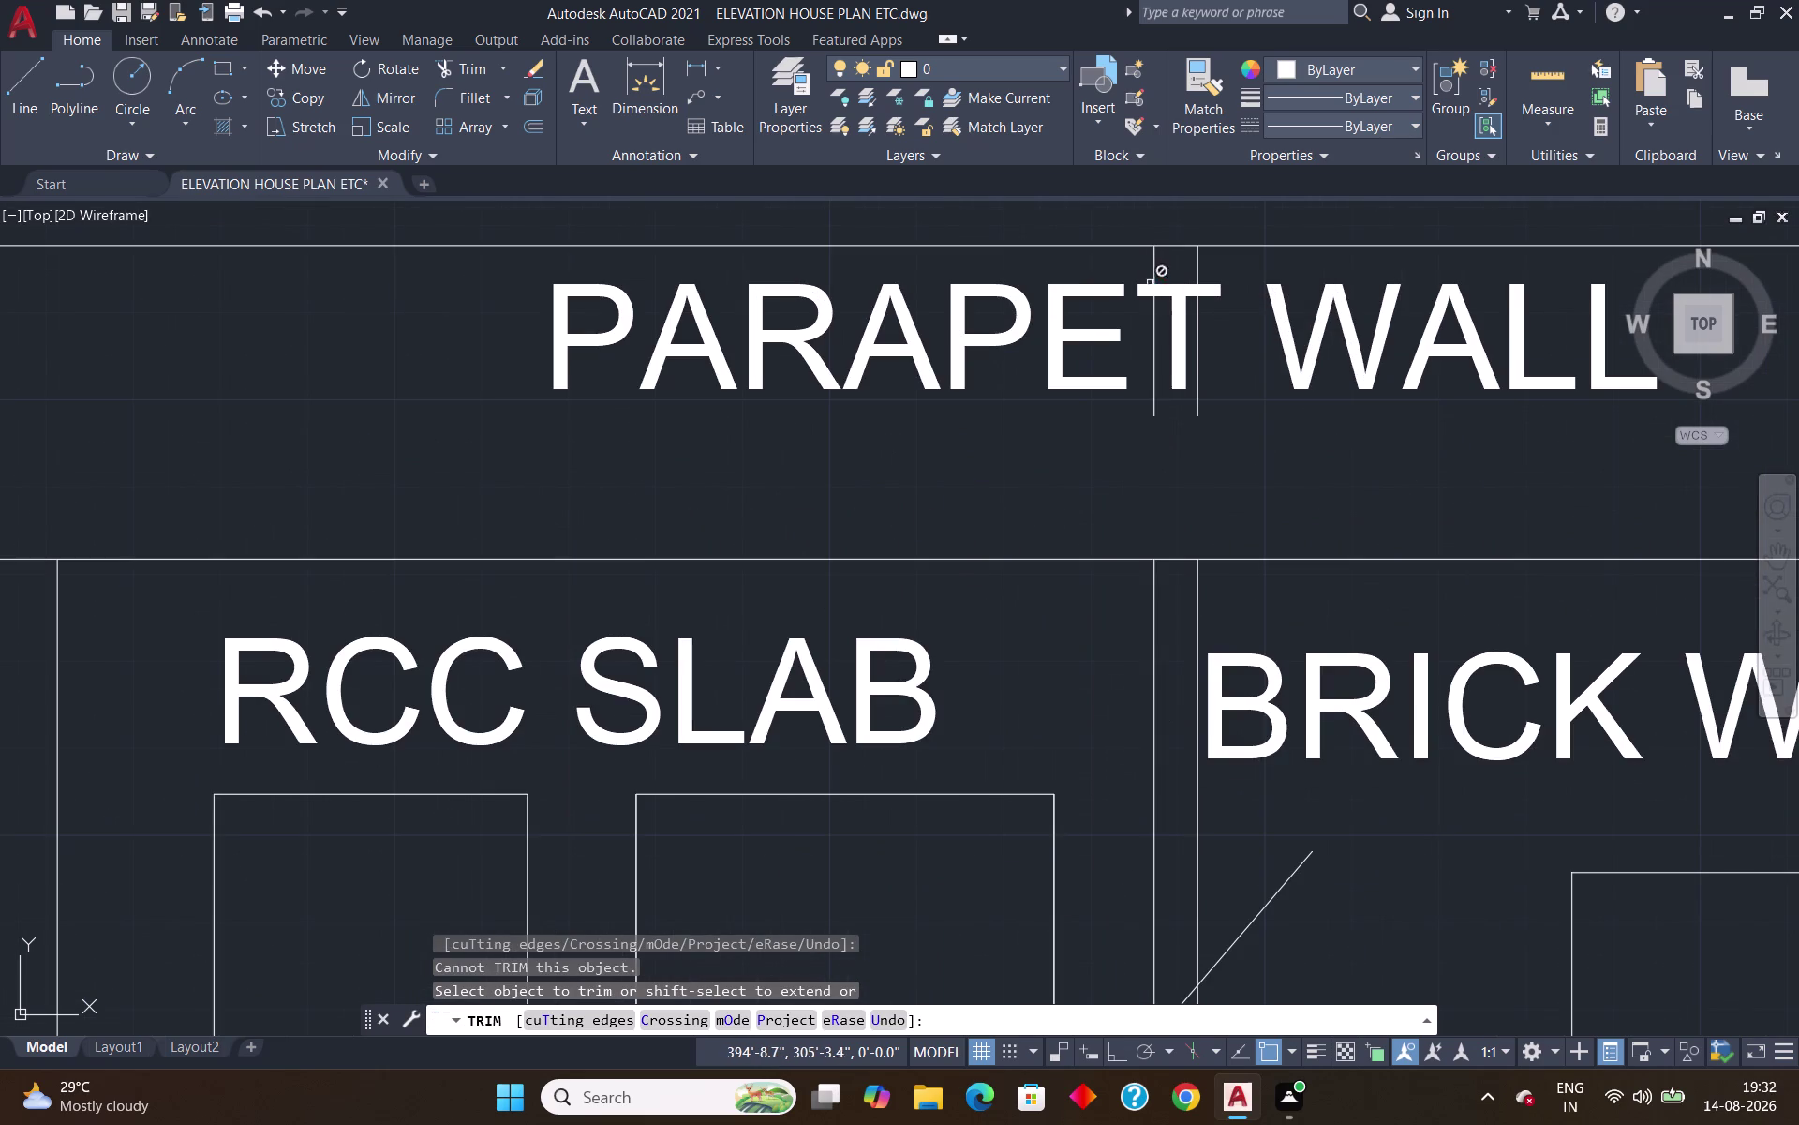
click(1158, 274)
click(1156, 257)
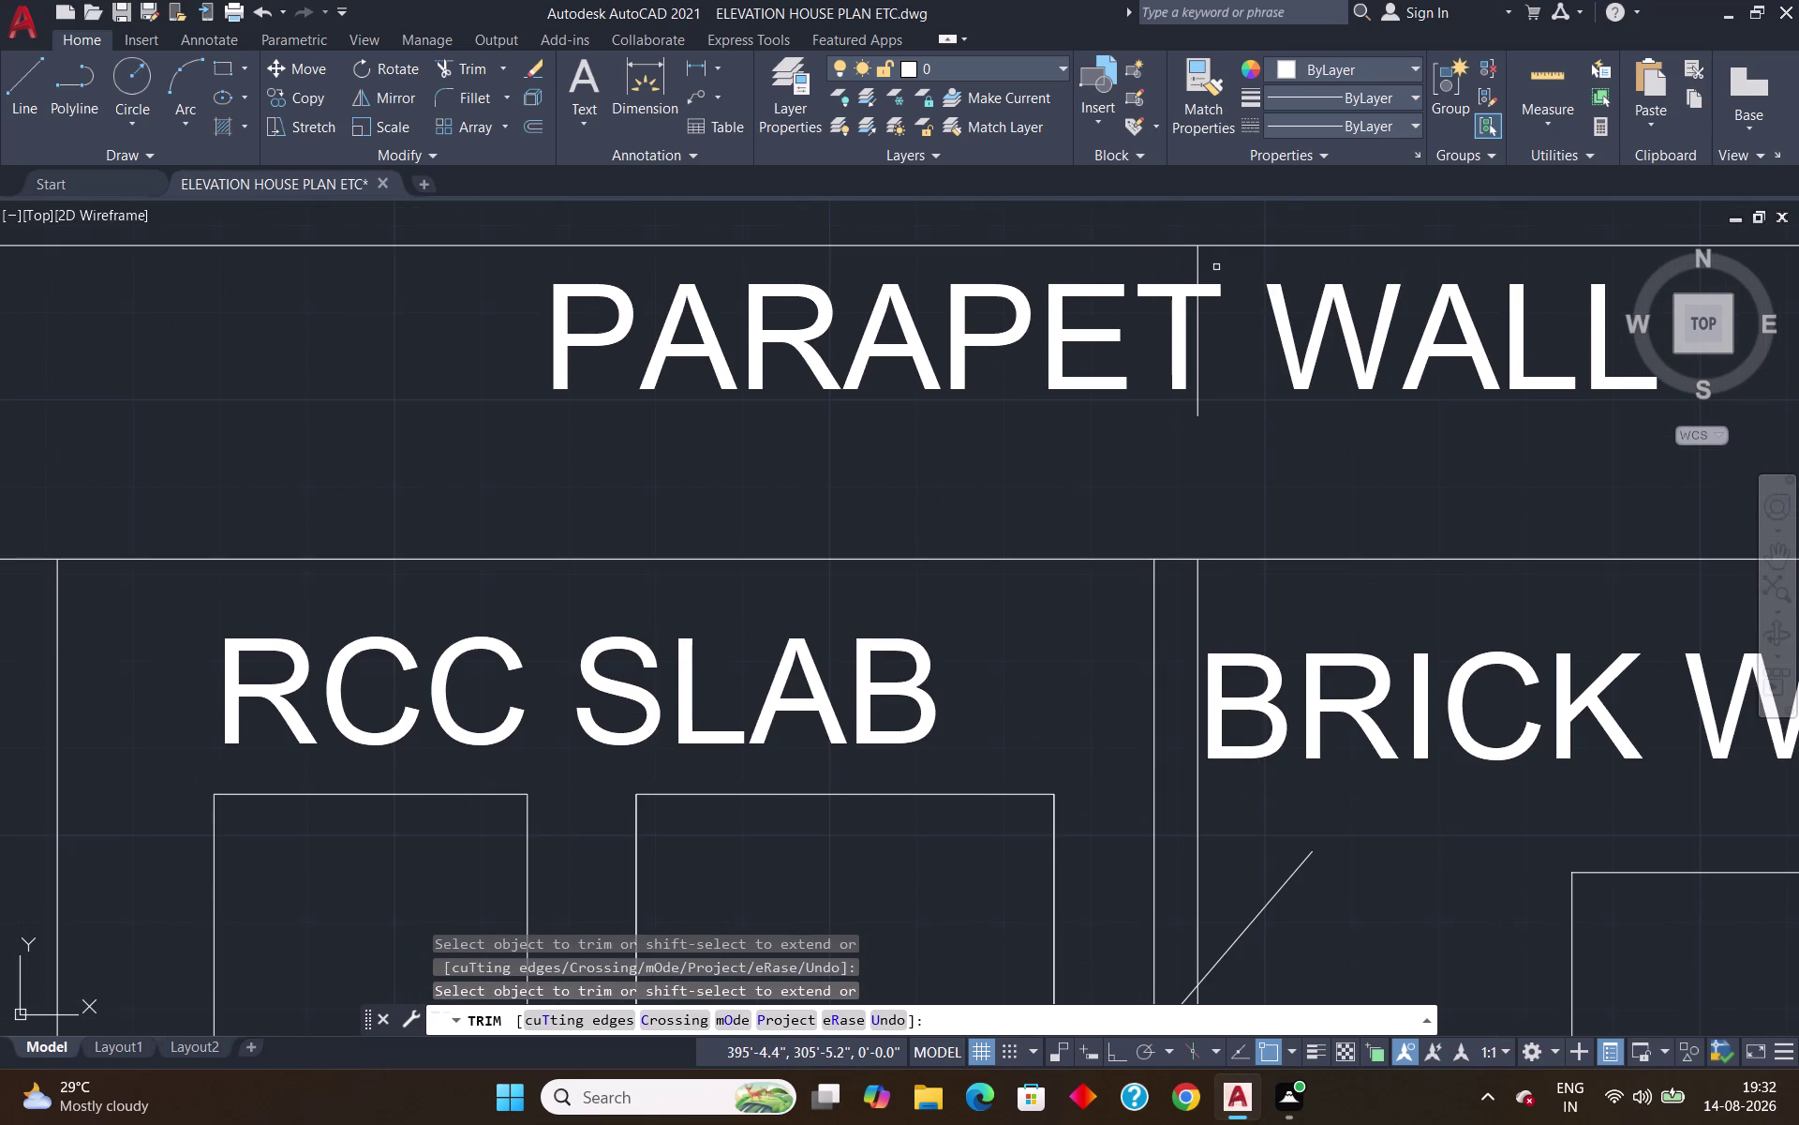
click(1199, 260)
click(1197, 253)
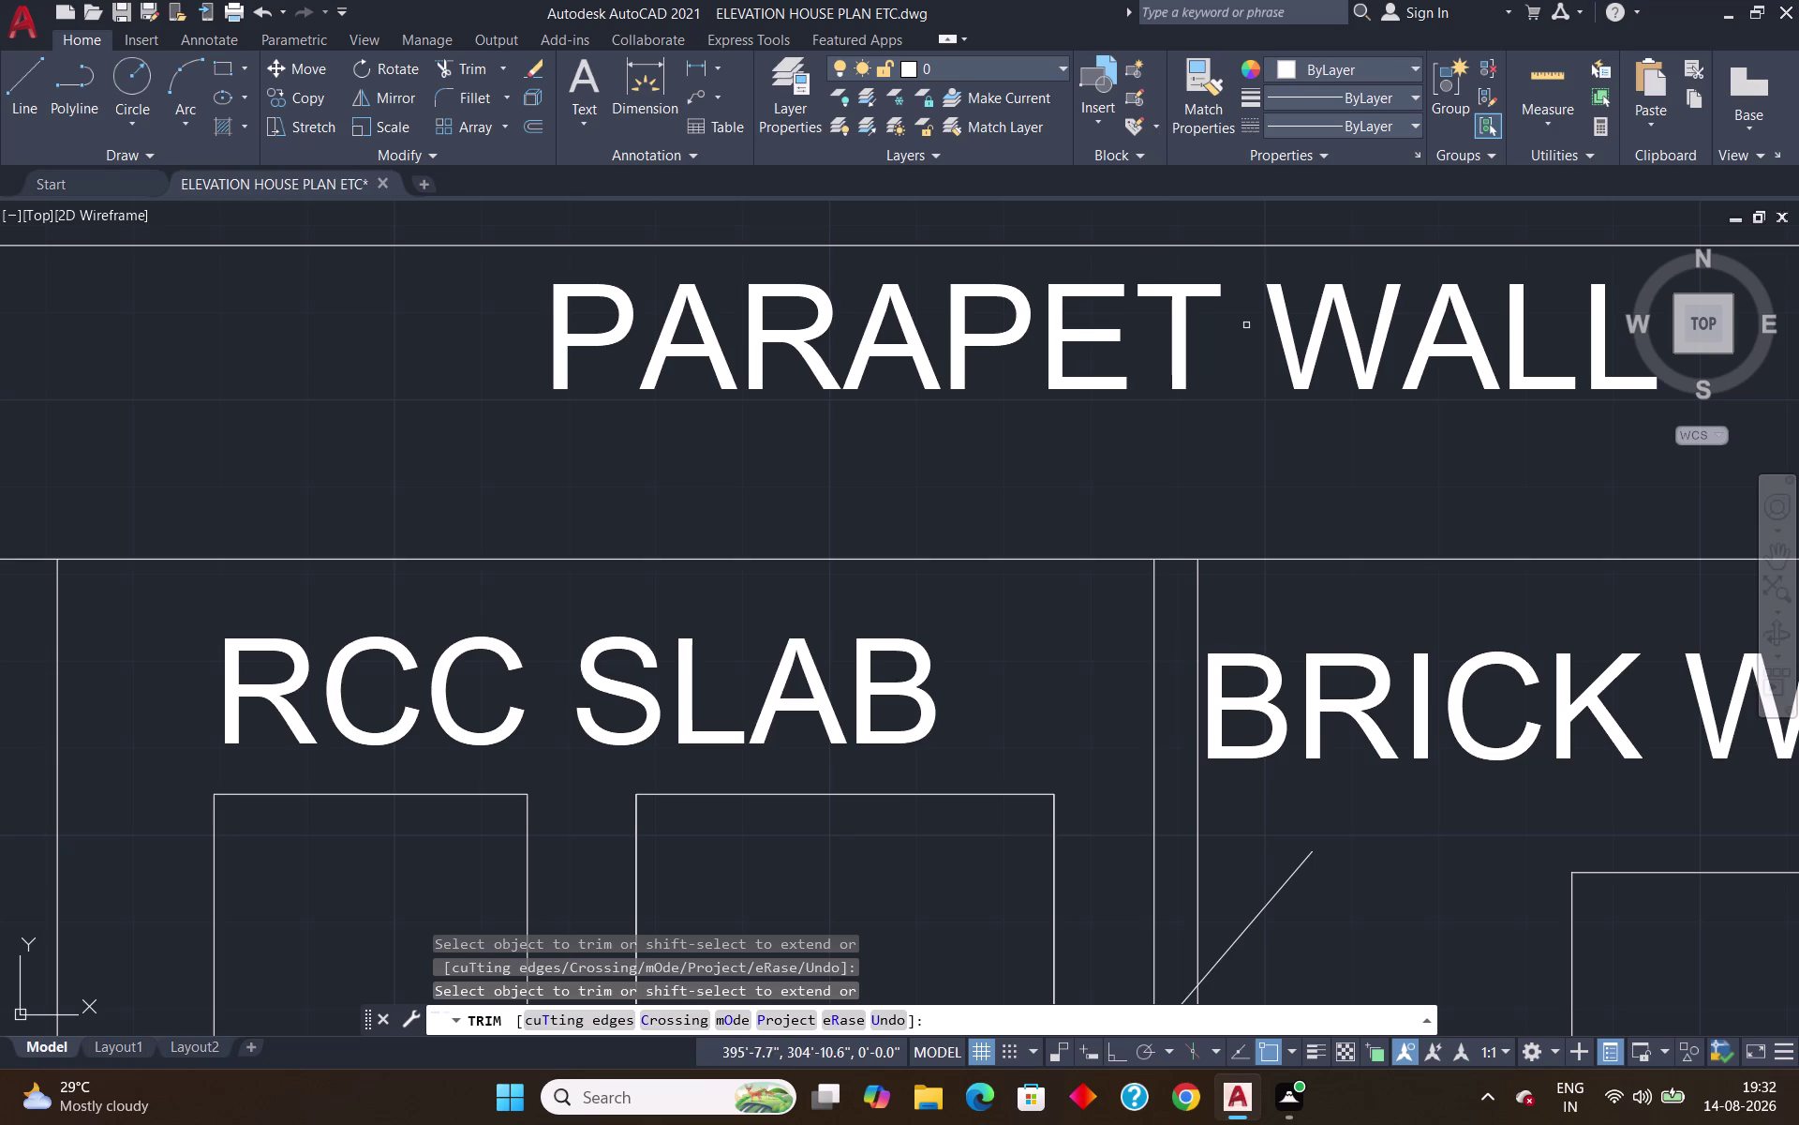
scroll(down, 3)
key(Escape)
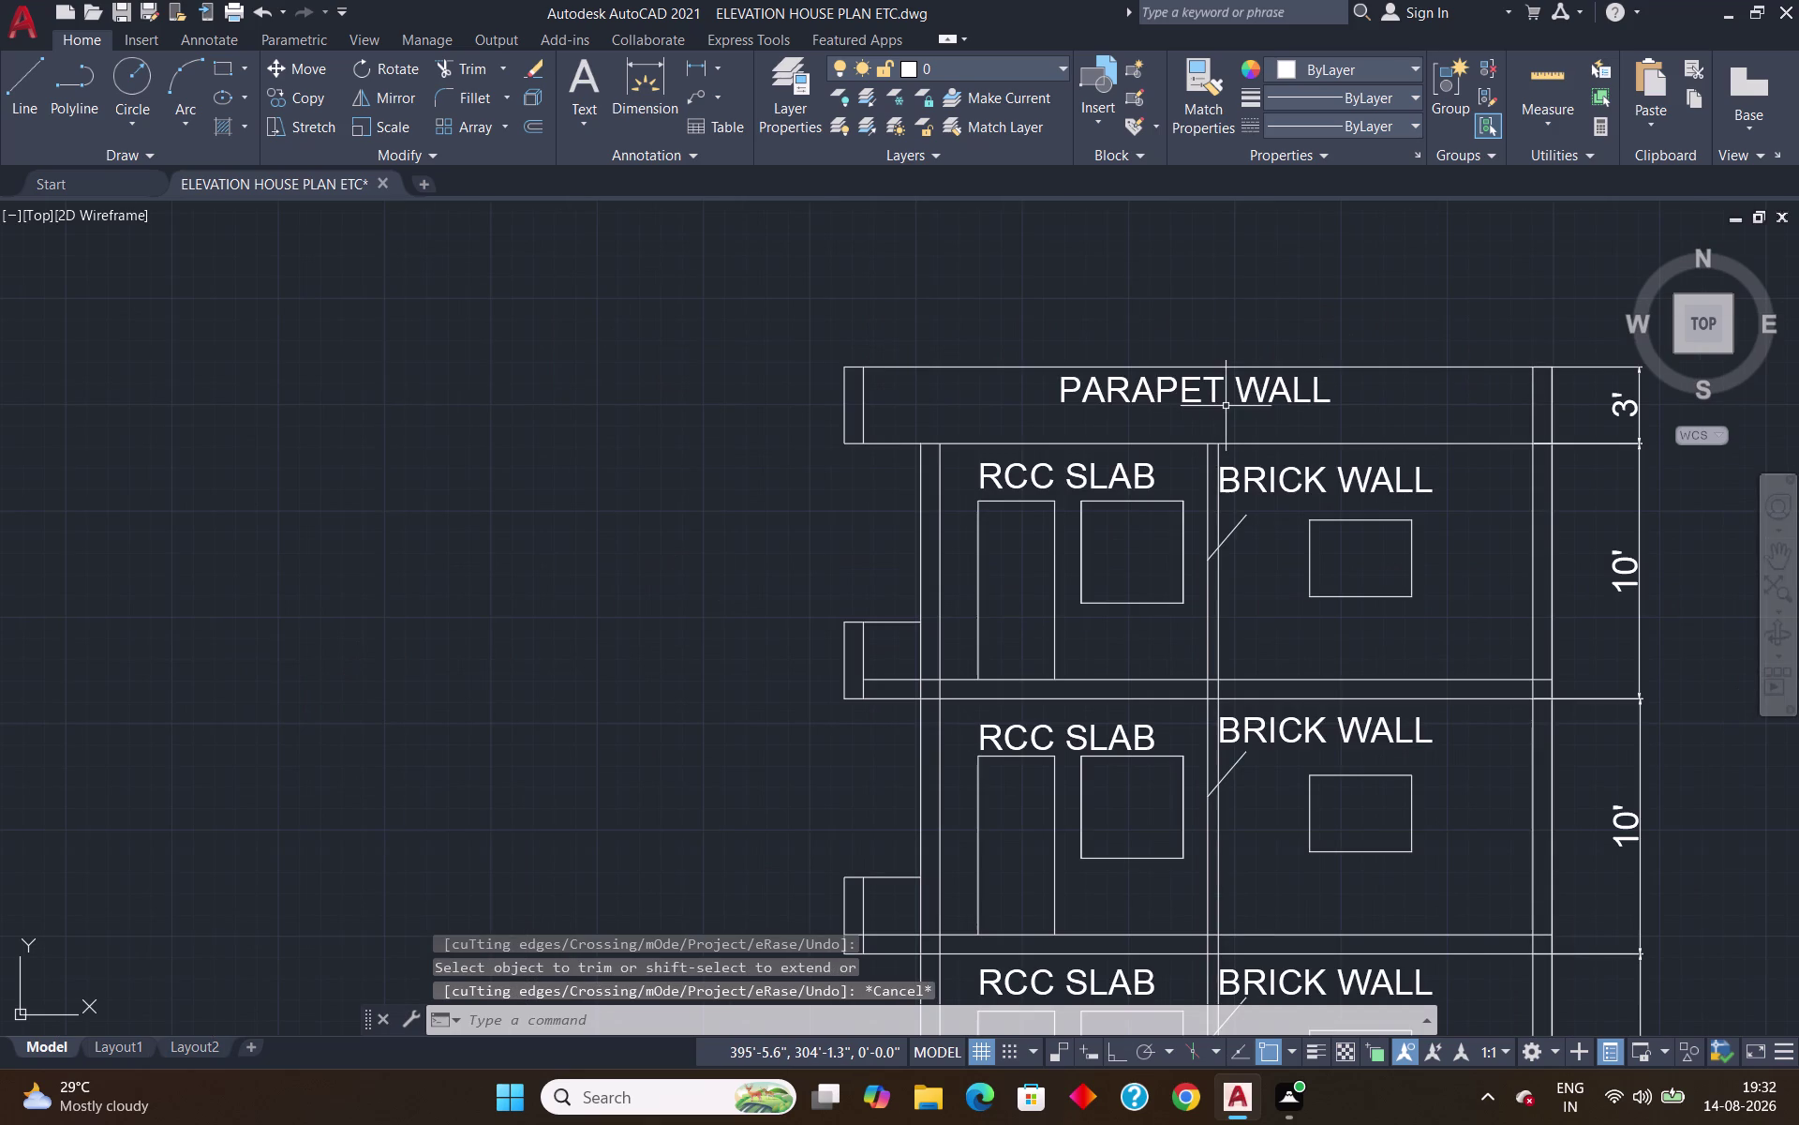
Zoom out and pan so all four drawings are centred on screen.
scroll(down, 3)
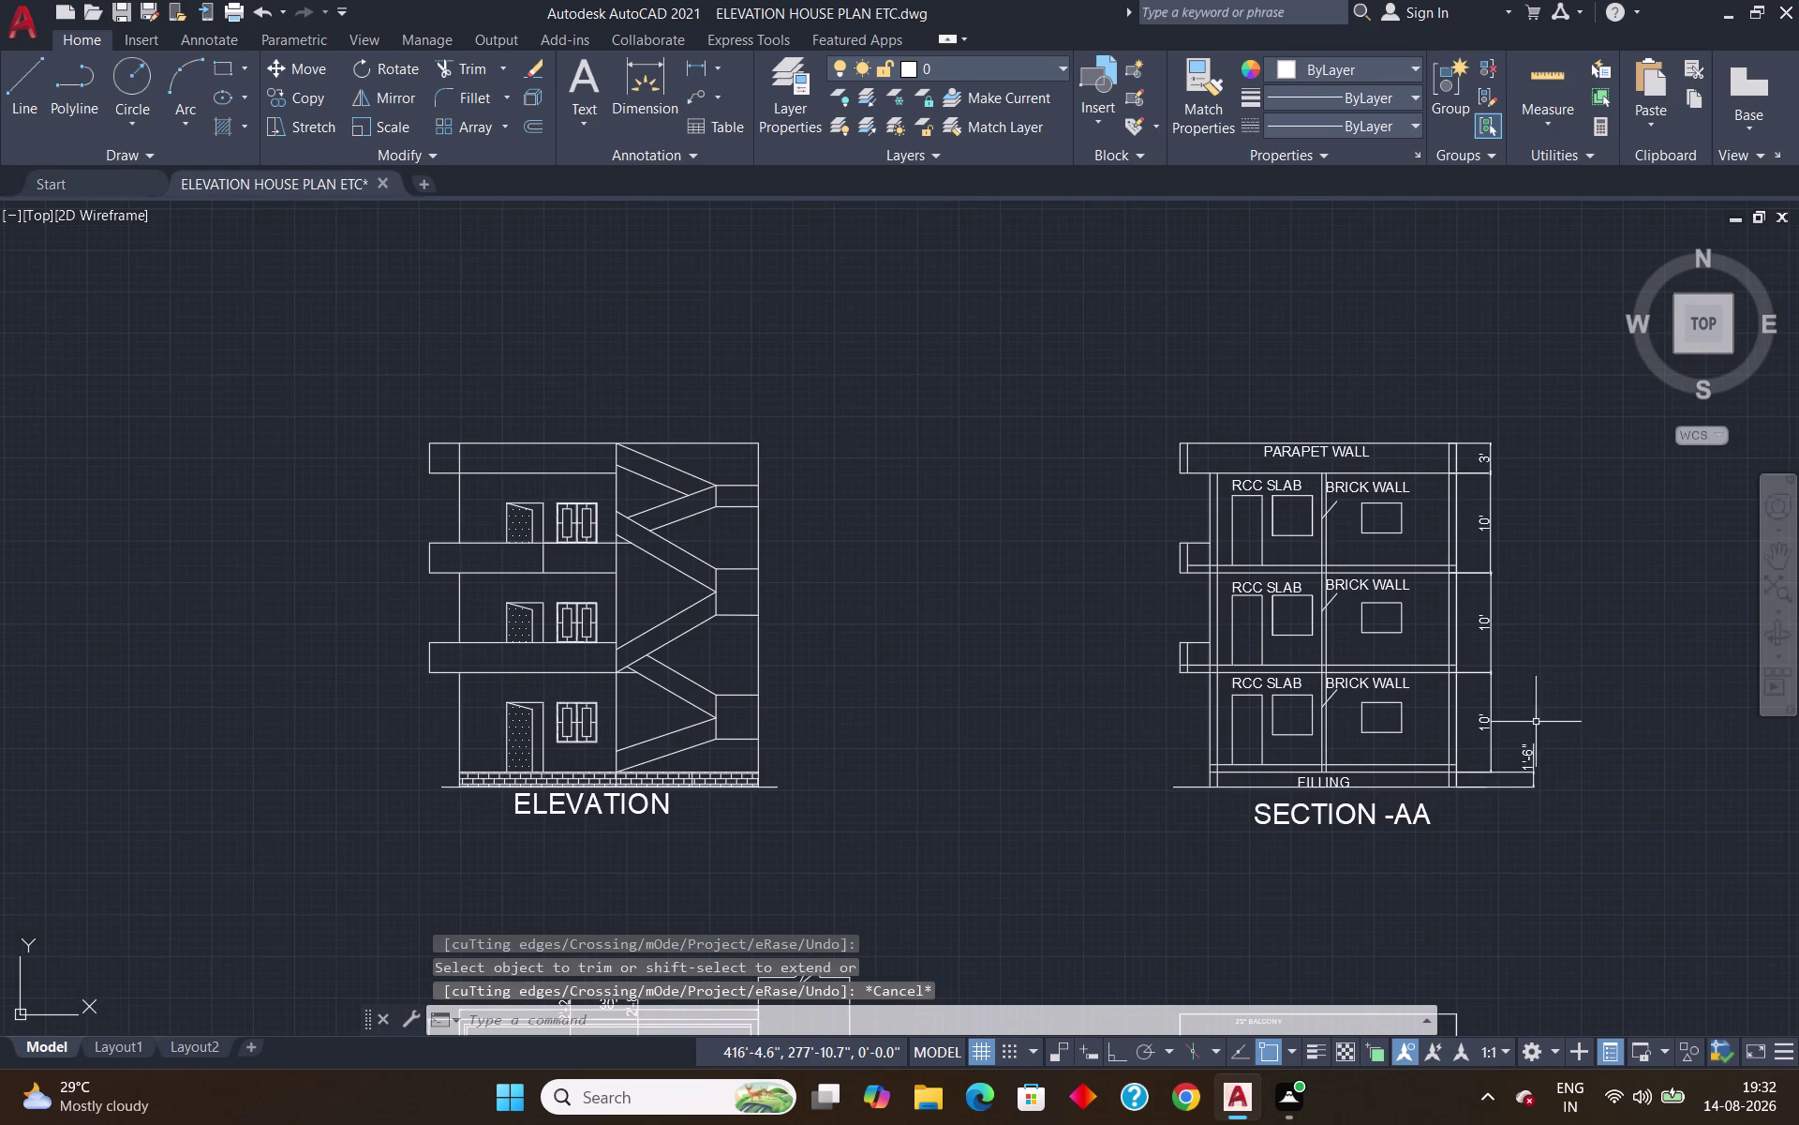
scroll(up, 3)
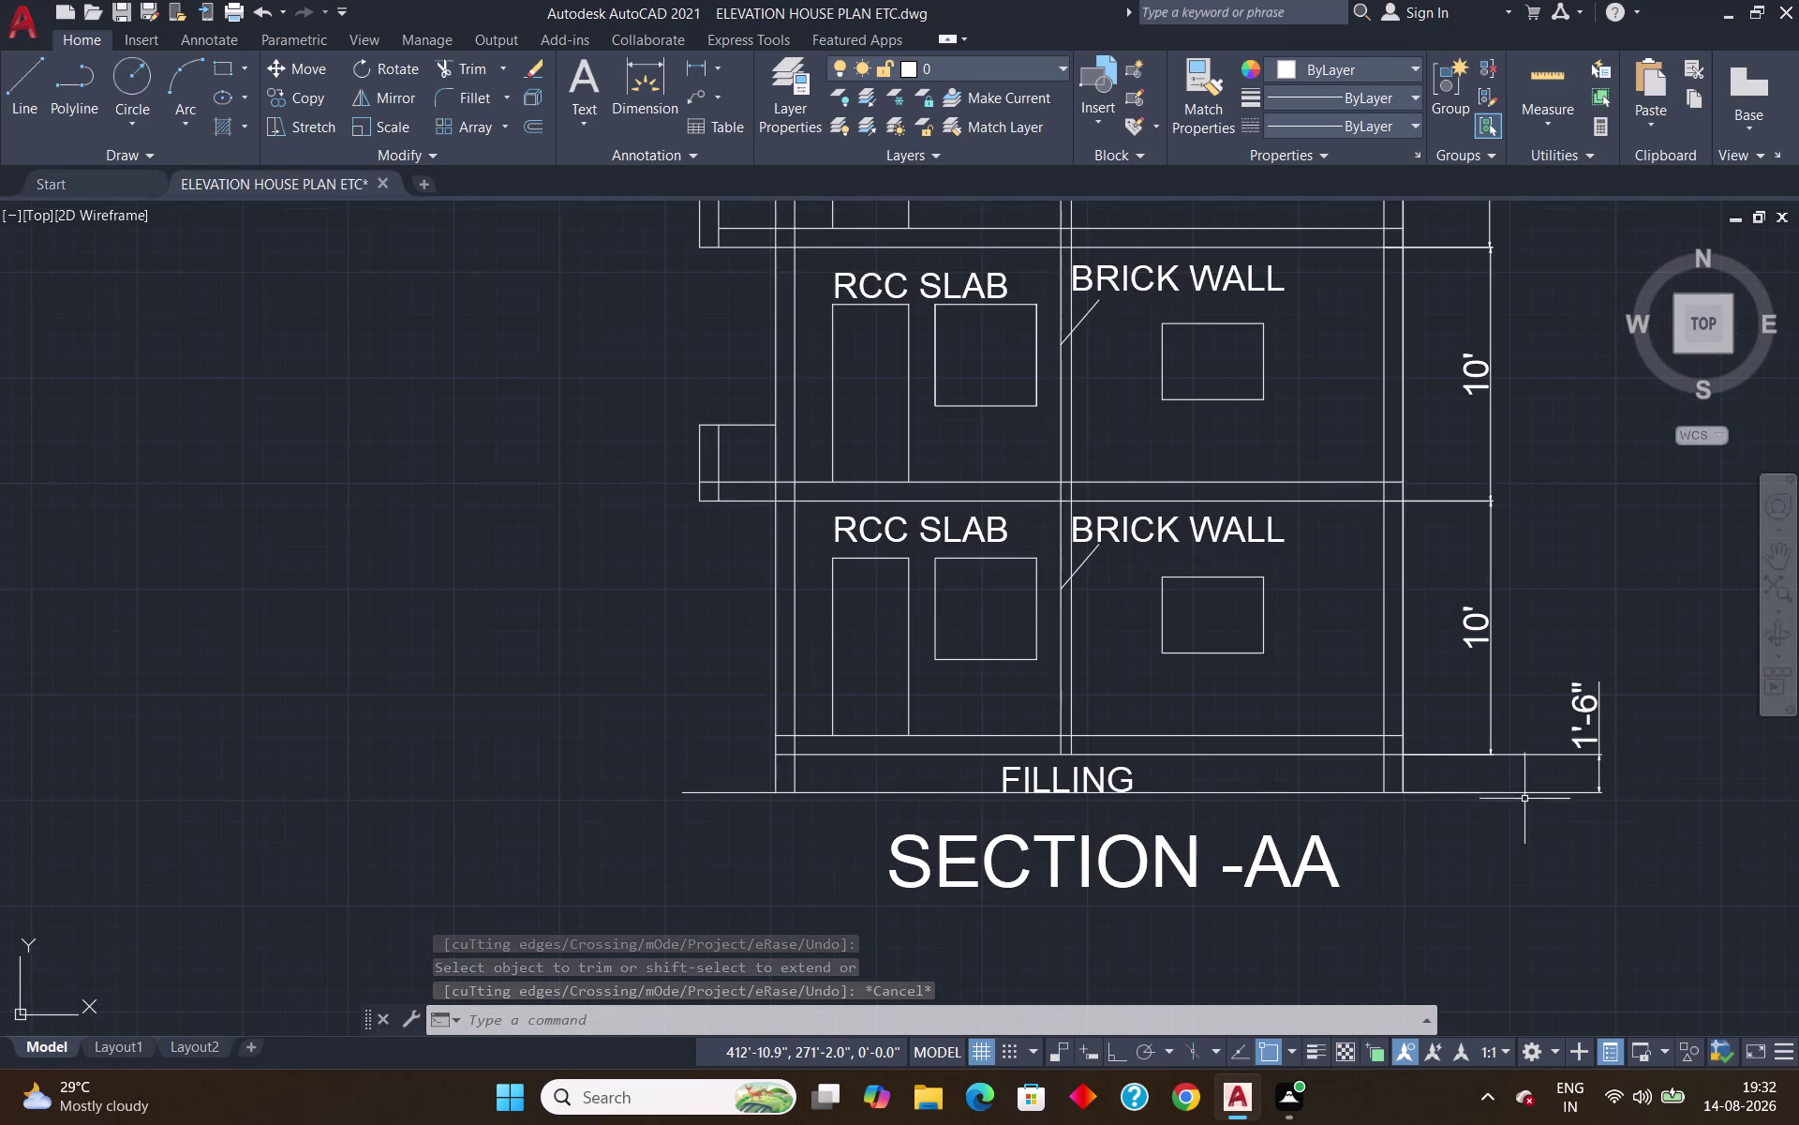
scroll(down, 3)
scroll(down, 3)
middle_drag(1592, 864, 1520, 827)
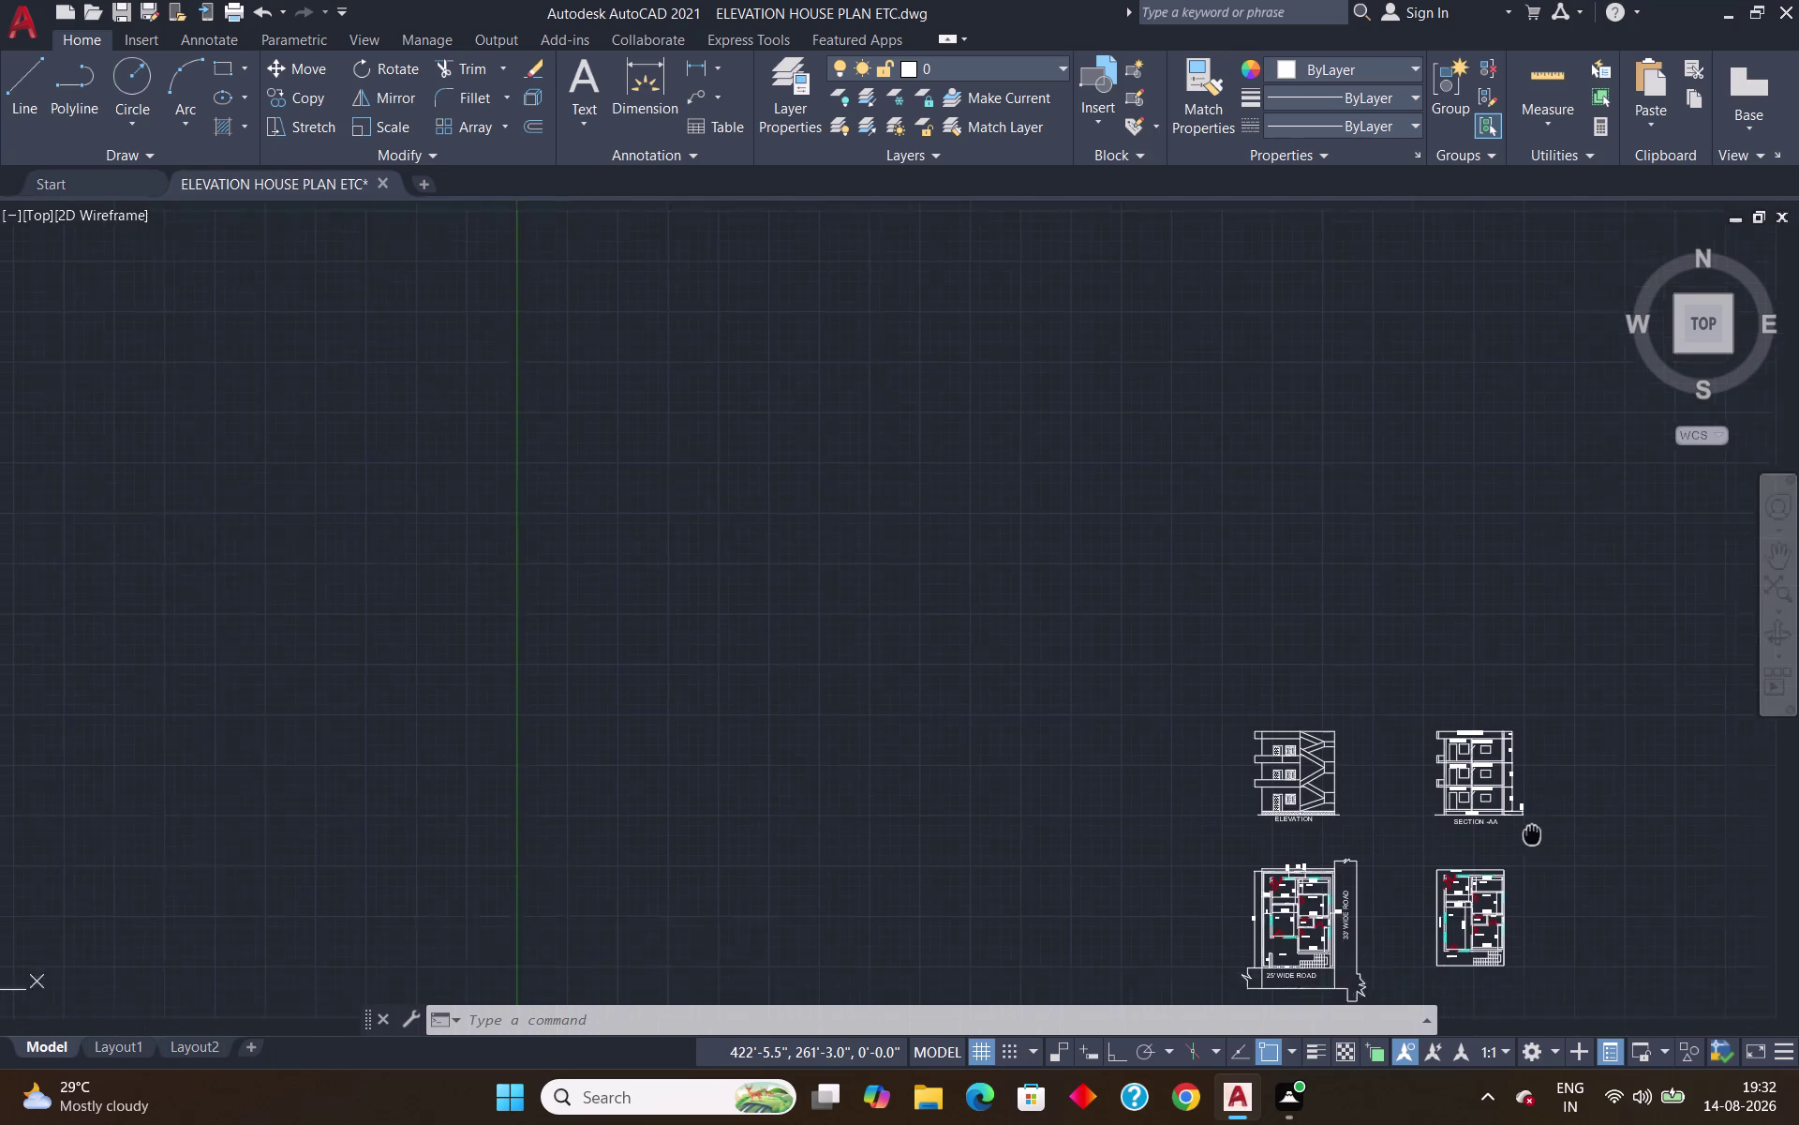
middle_drag(1520, 827, 1190, 466)
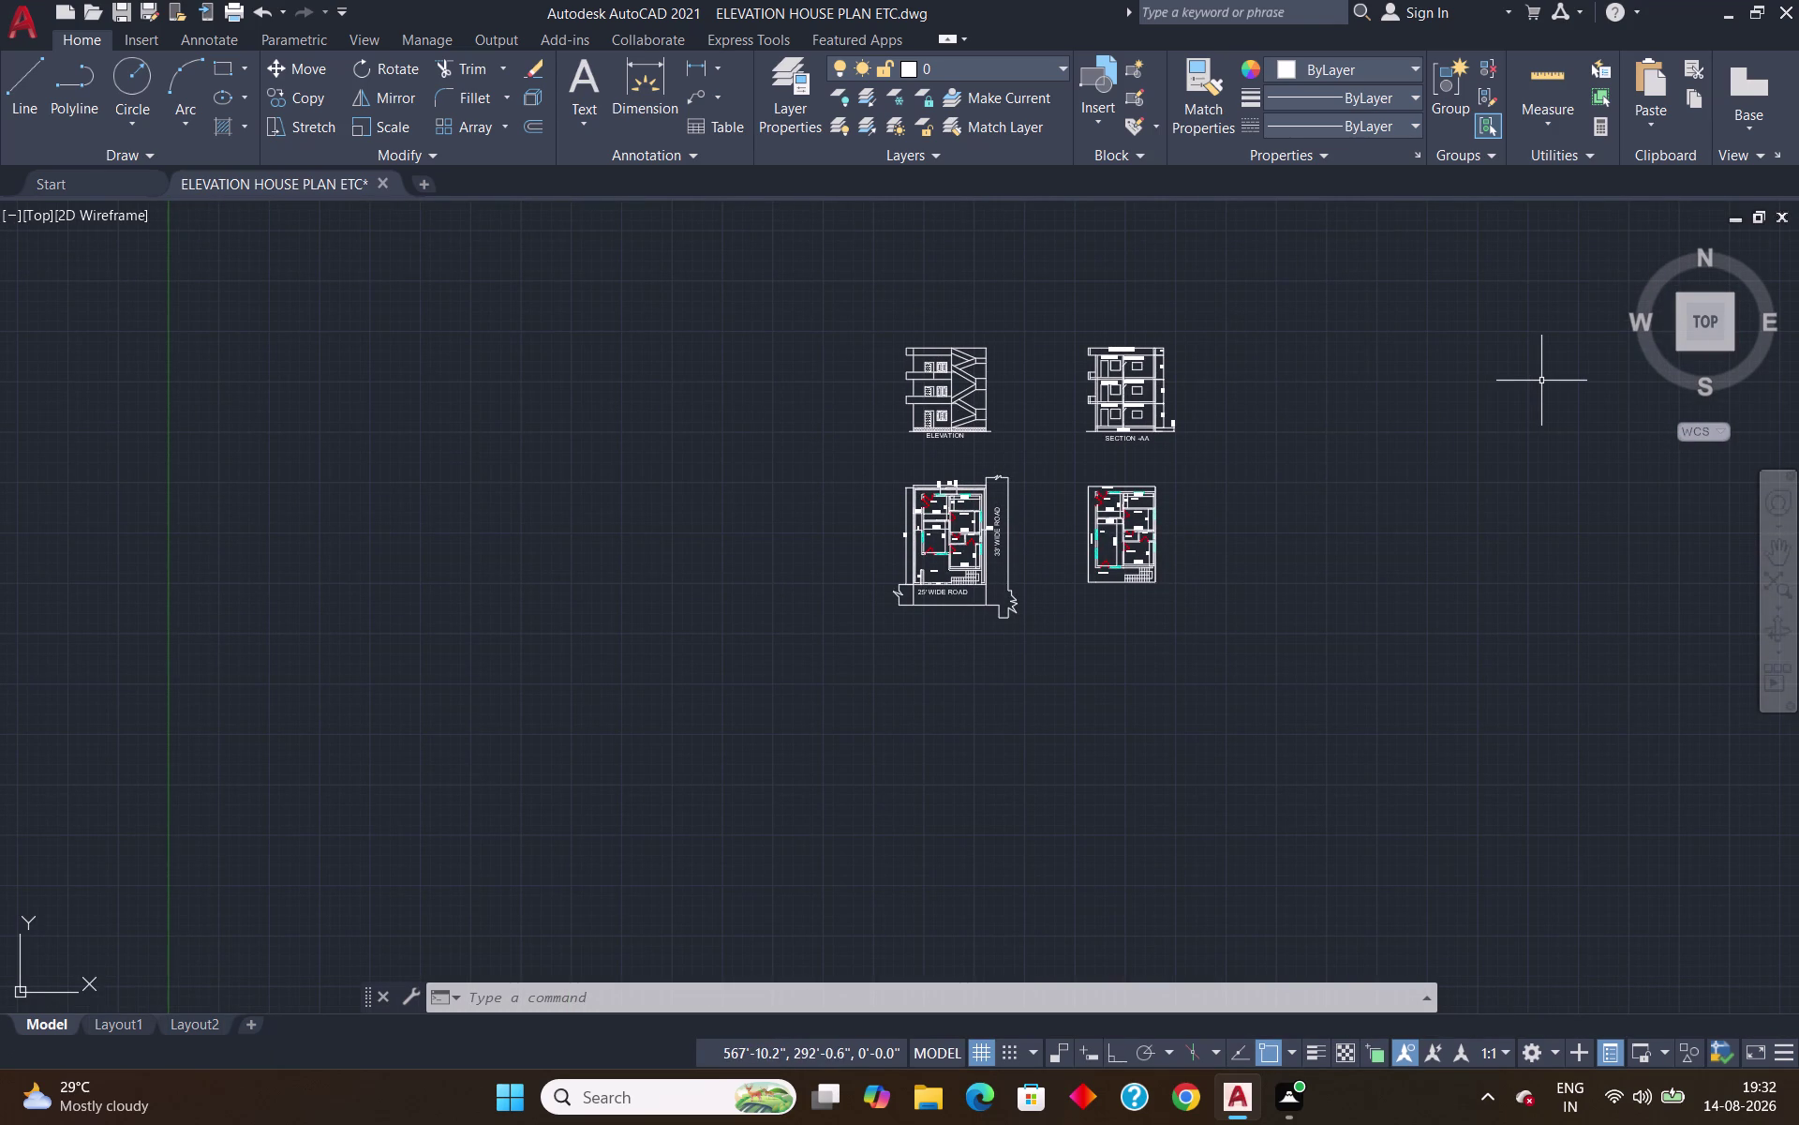
Place a 1' high G label at the elevation ground line's left end.
scroll(up, 3)
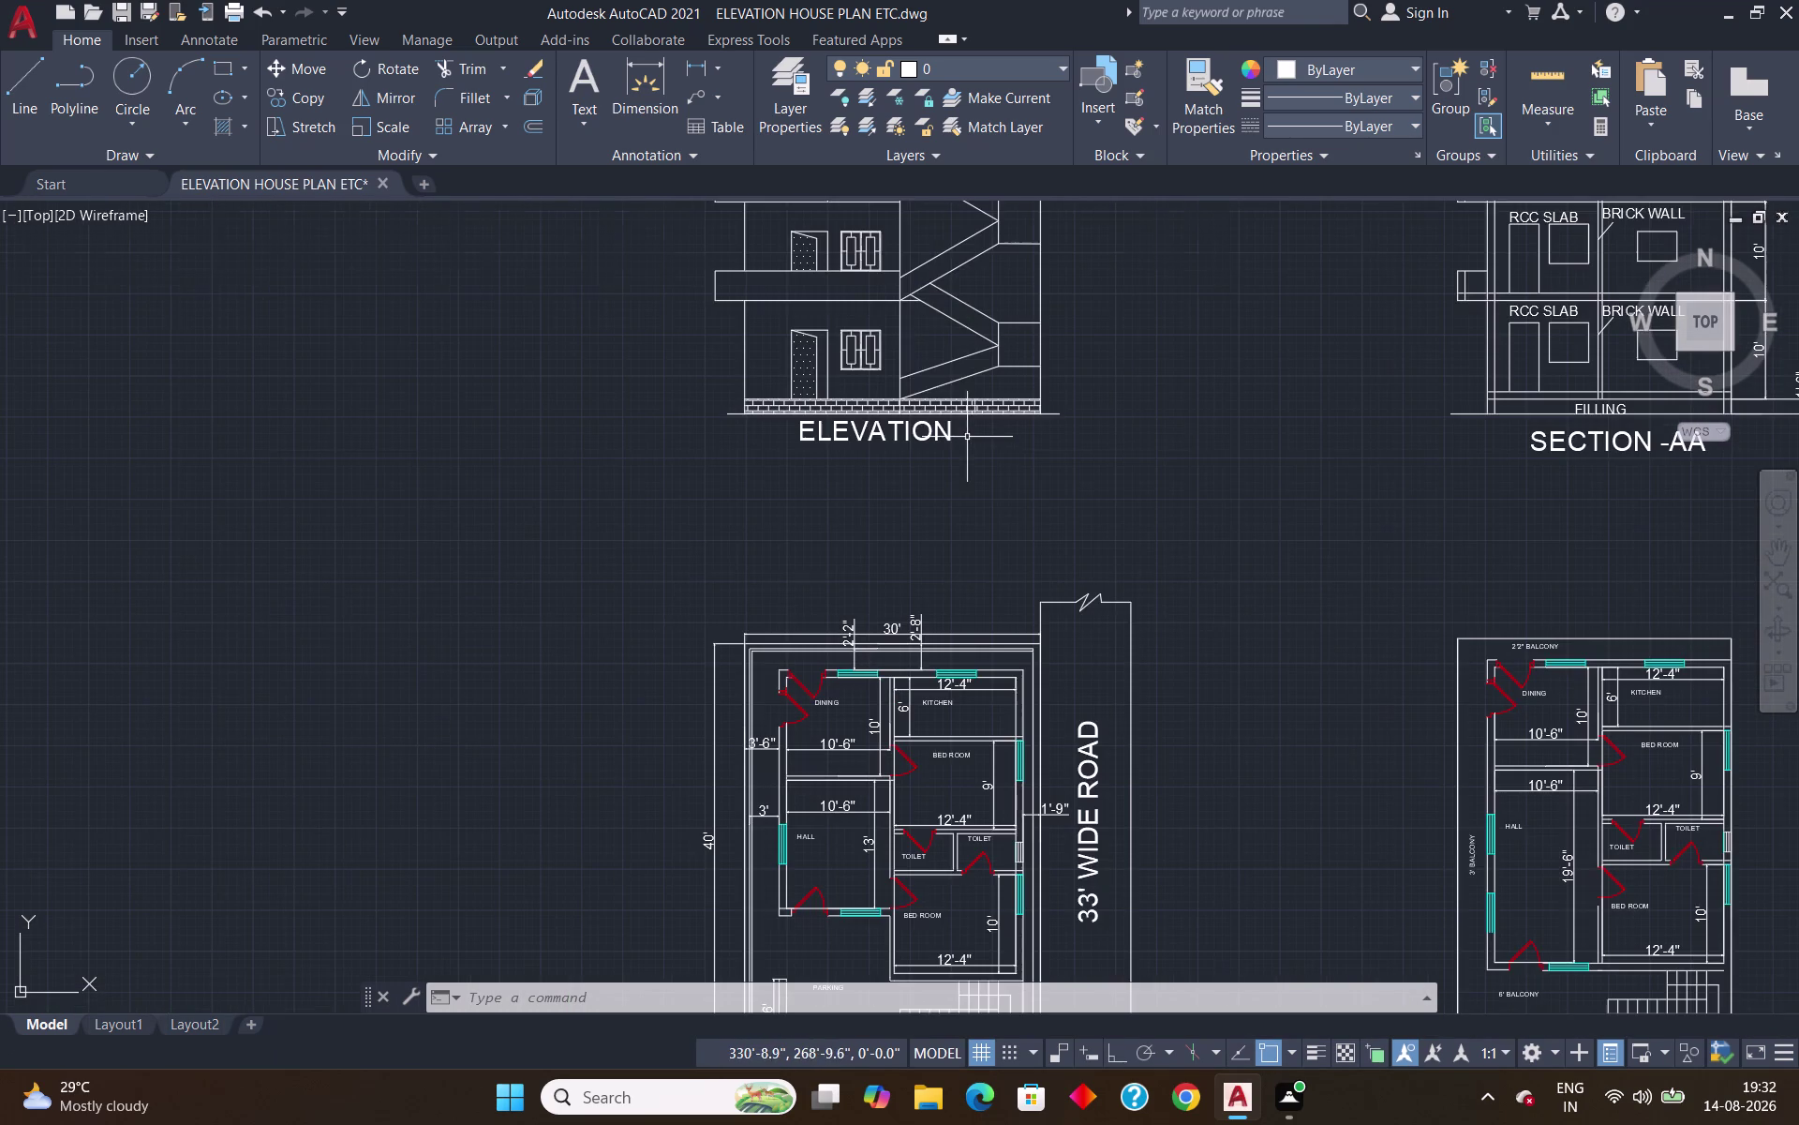
scroll(up, 3)
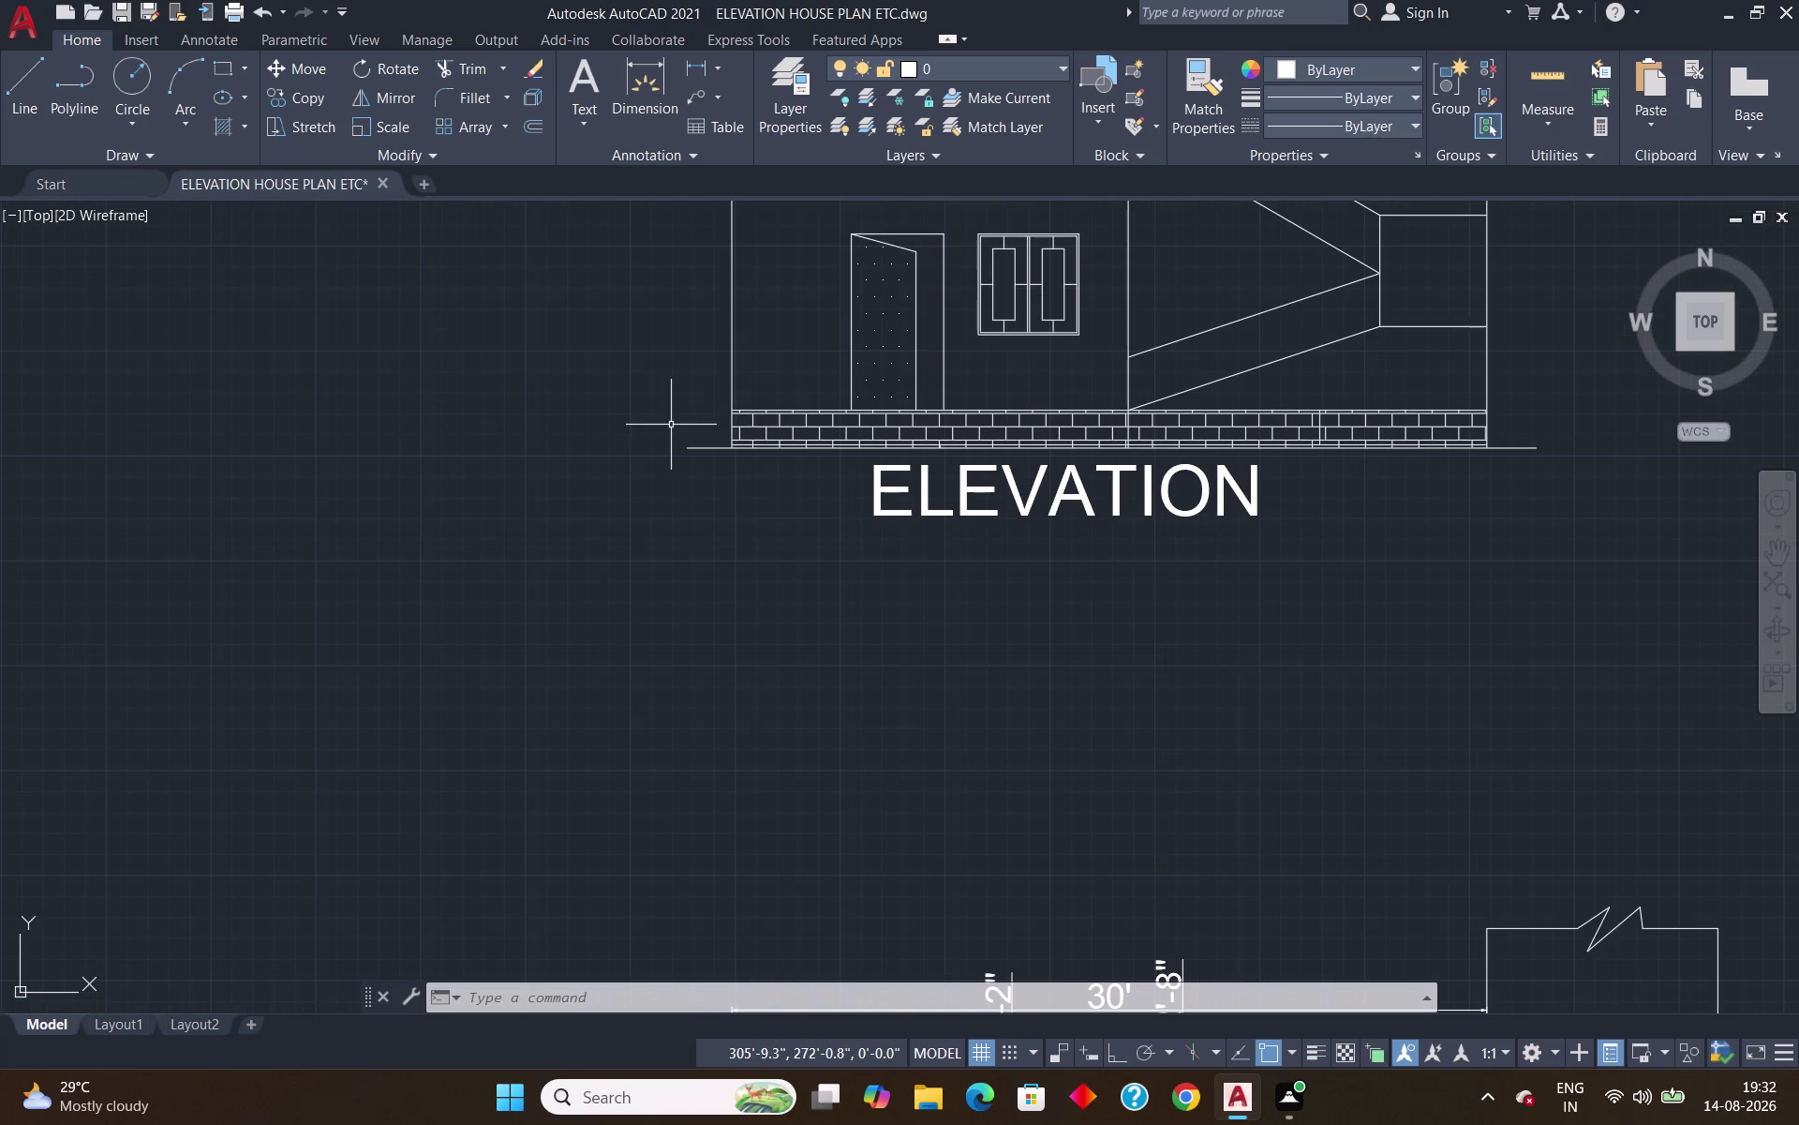
text(DT)
key(Return)
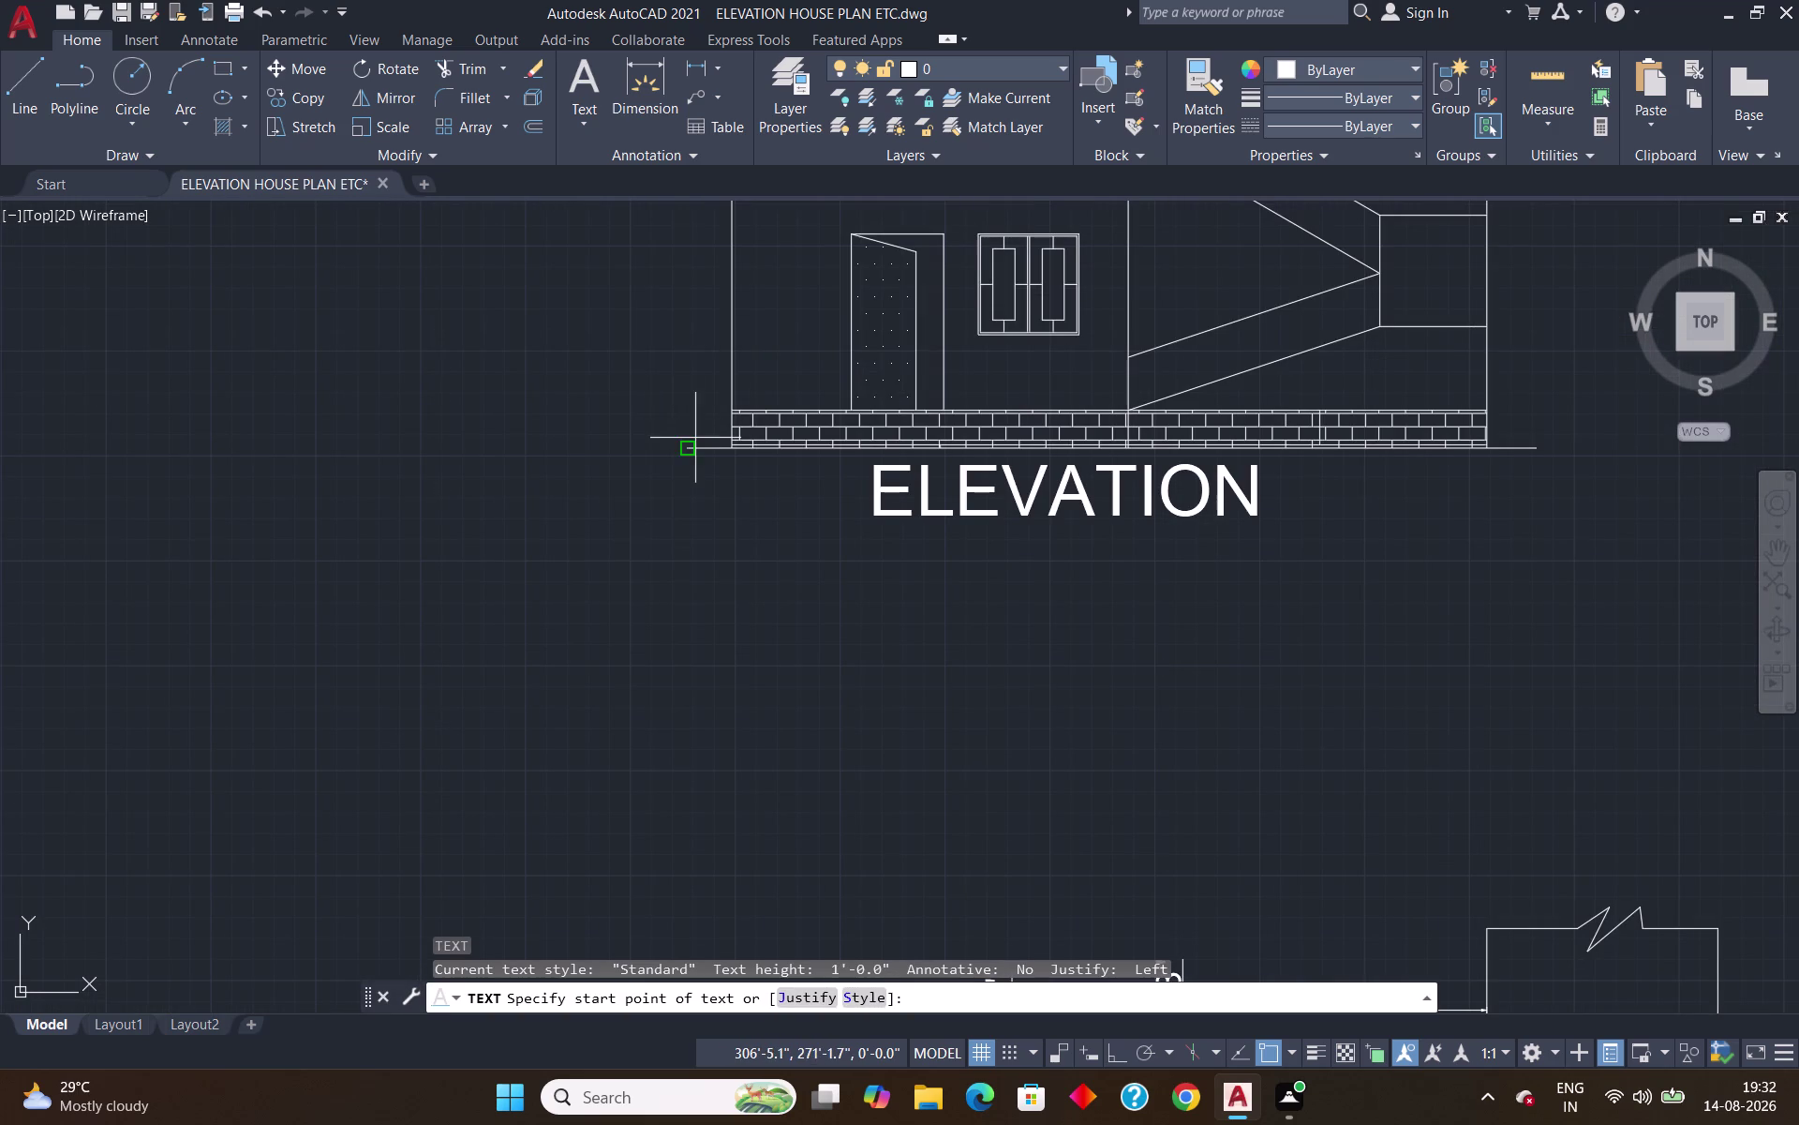
click(687, 417)
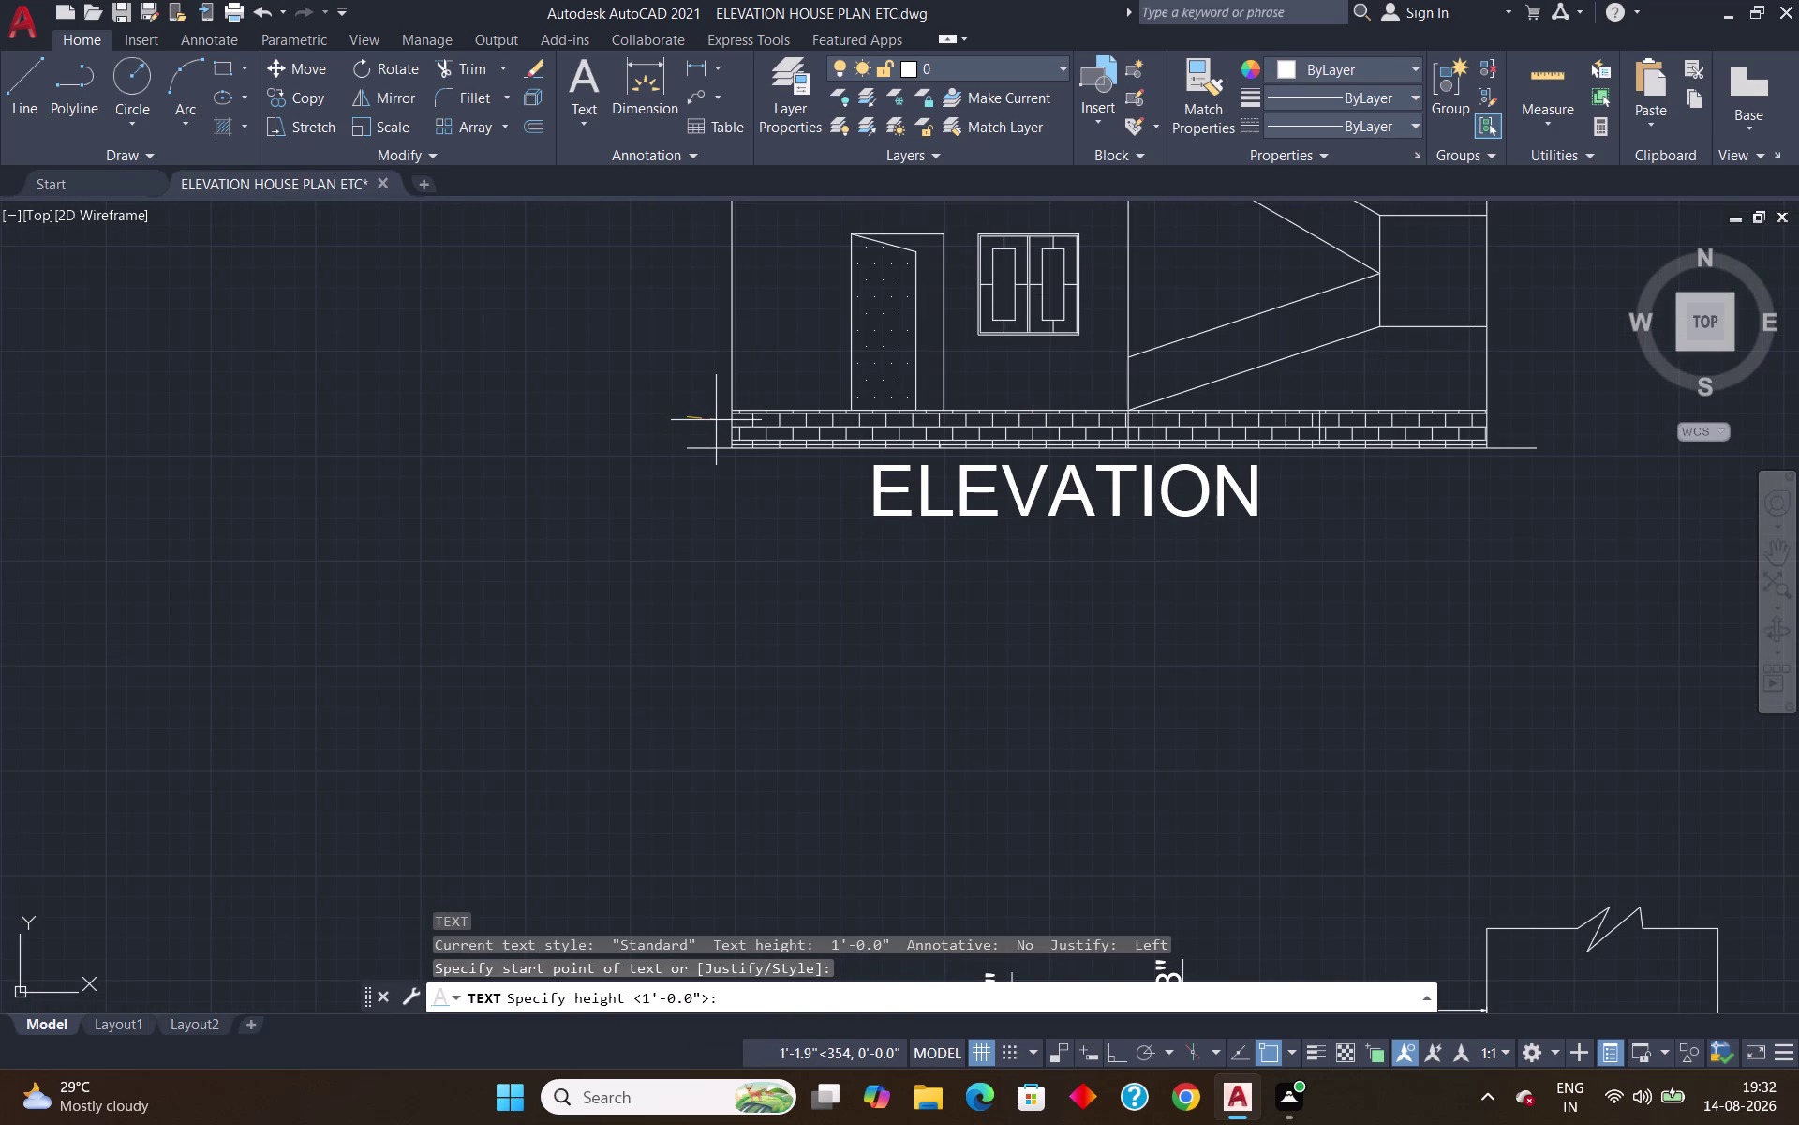
key(Return)
key(Return)
key(g)
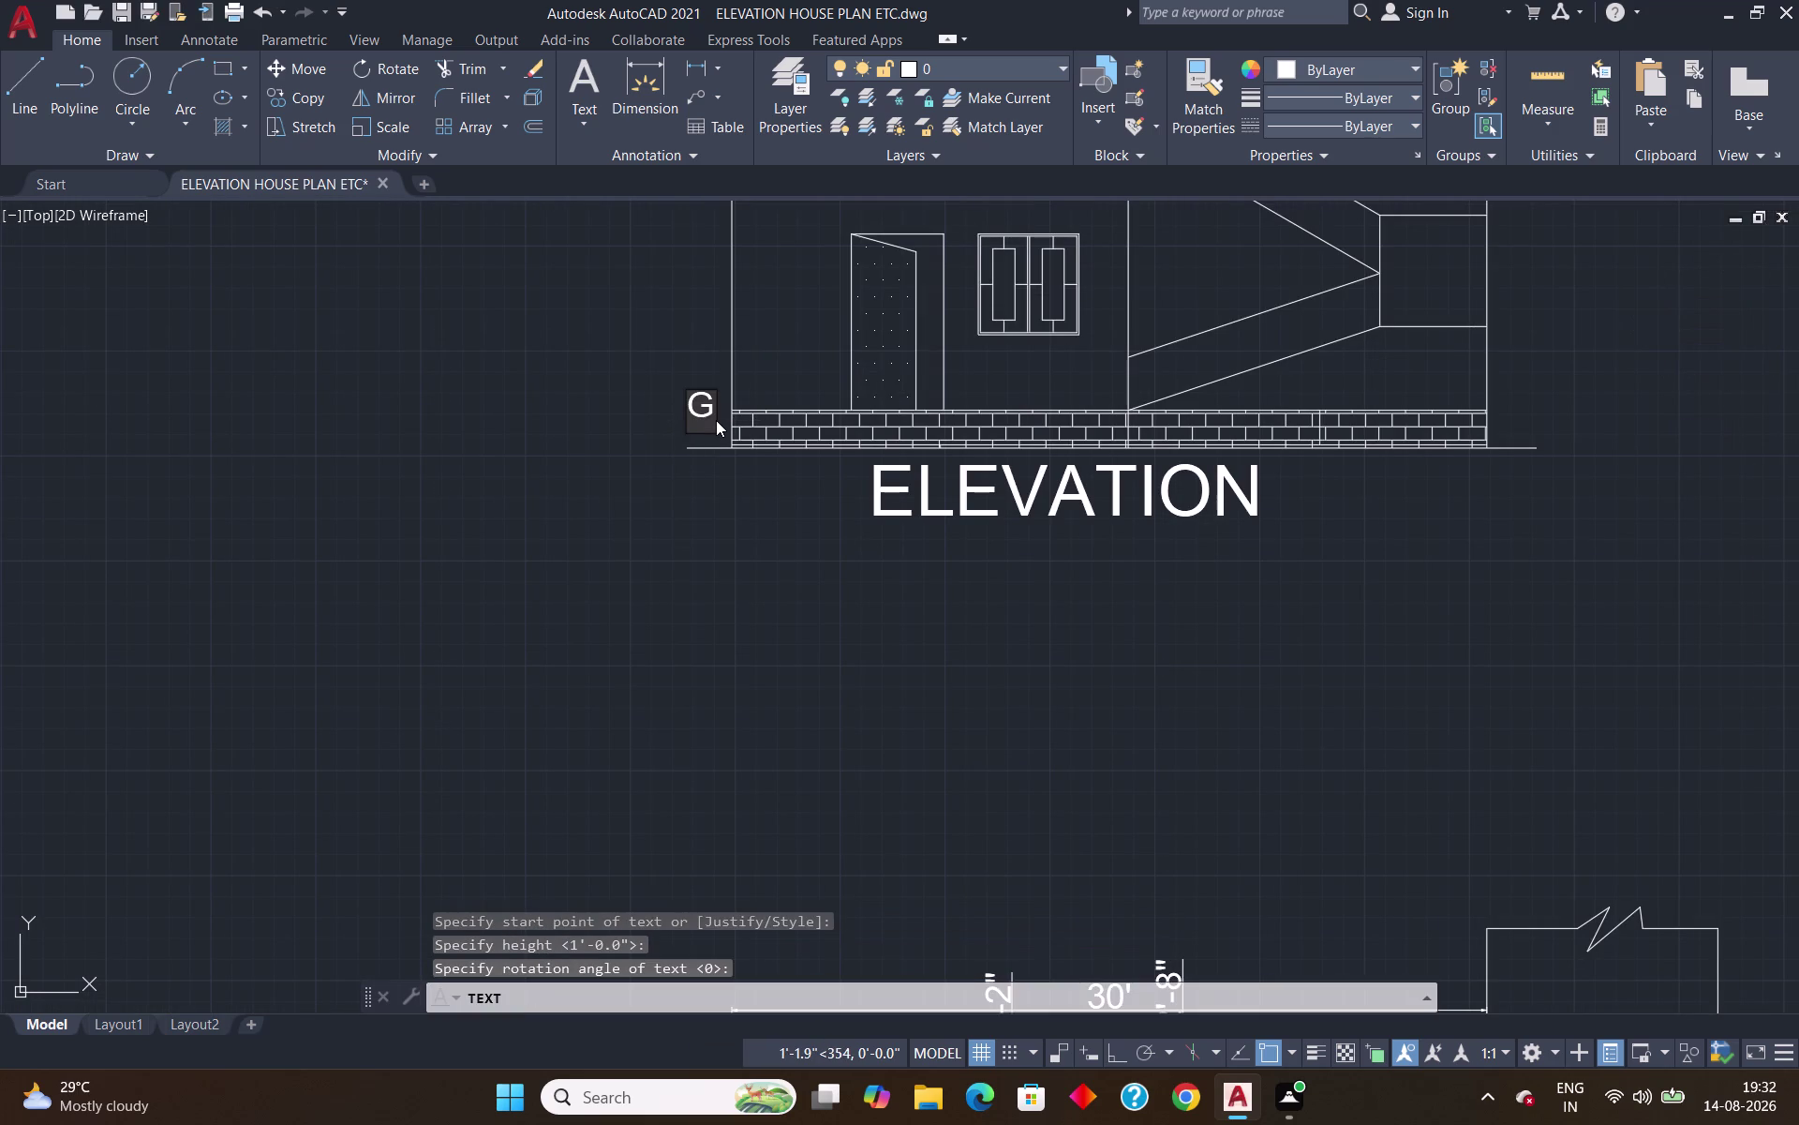
key(Return)
key(Return)
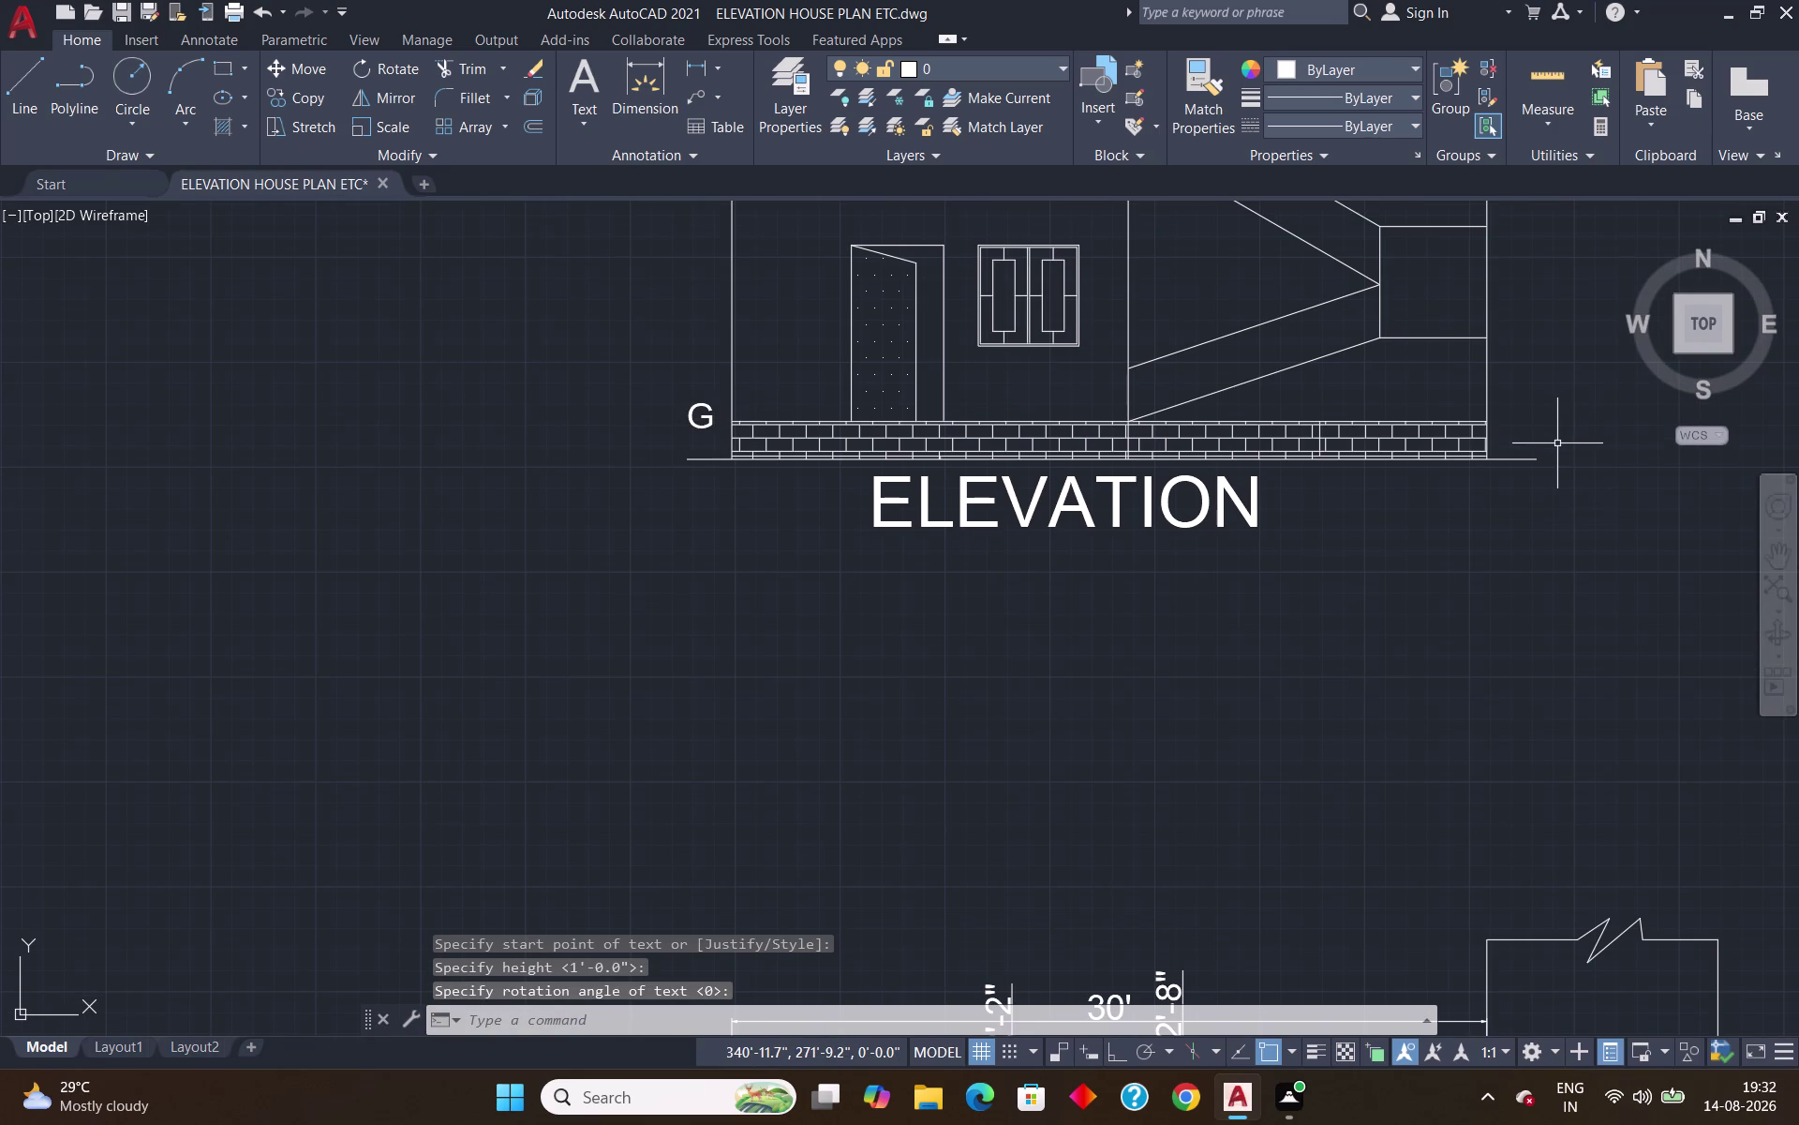
Place a 1' high L label at the ground line's right end and drag it.
key(space)
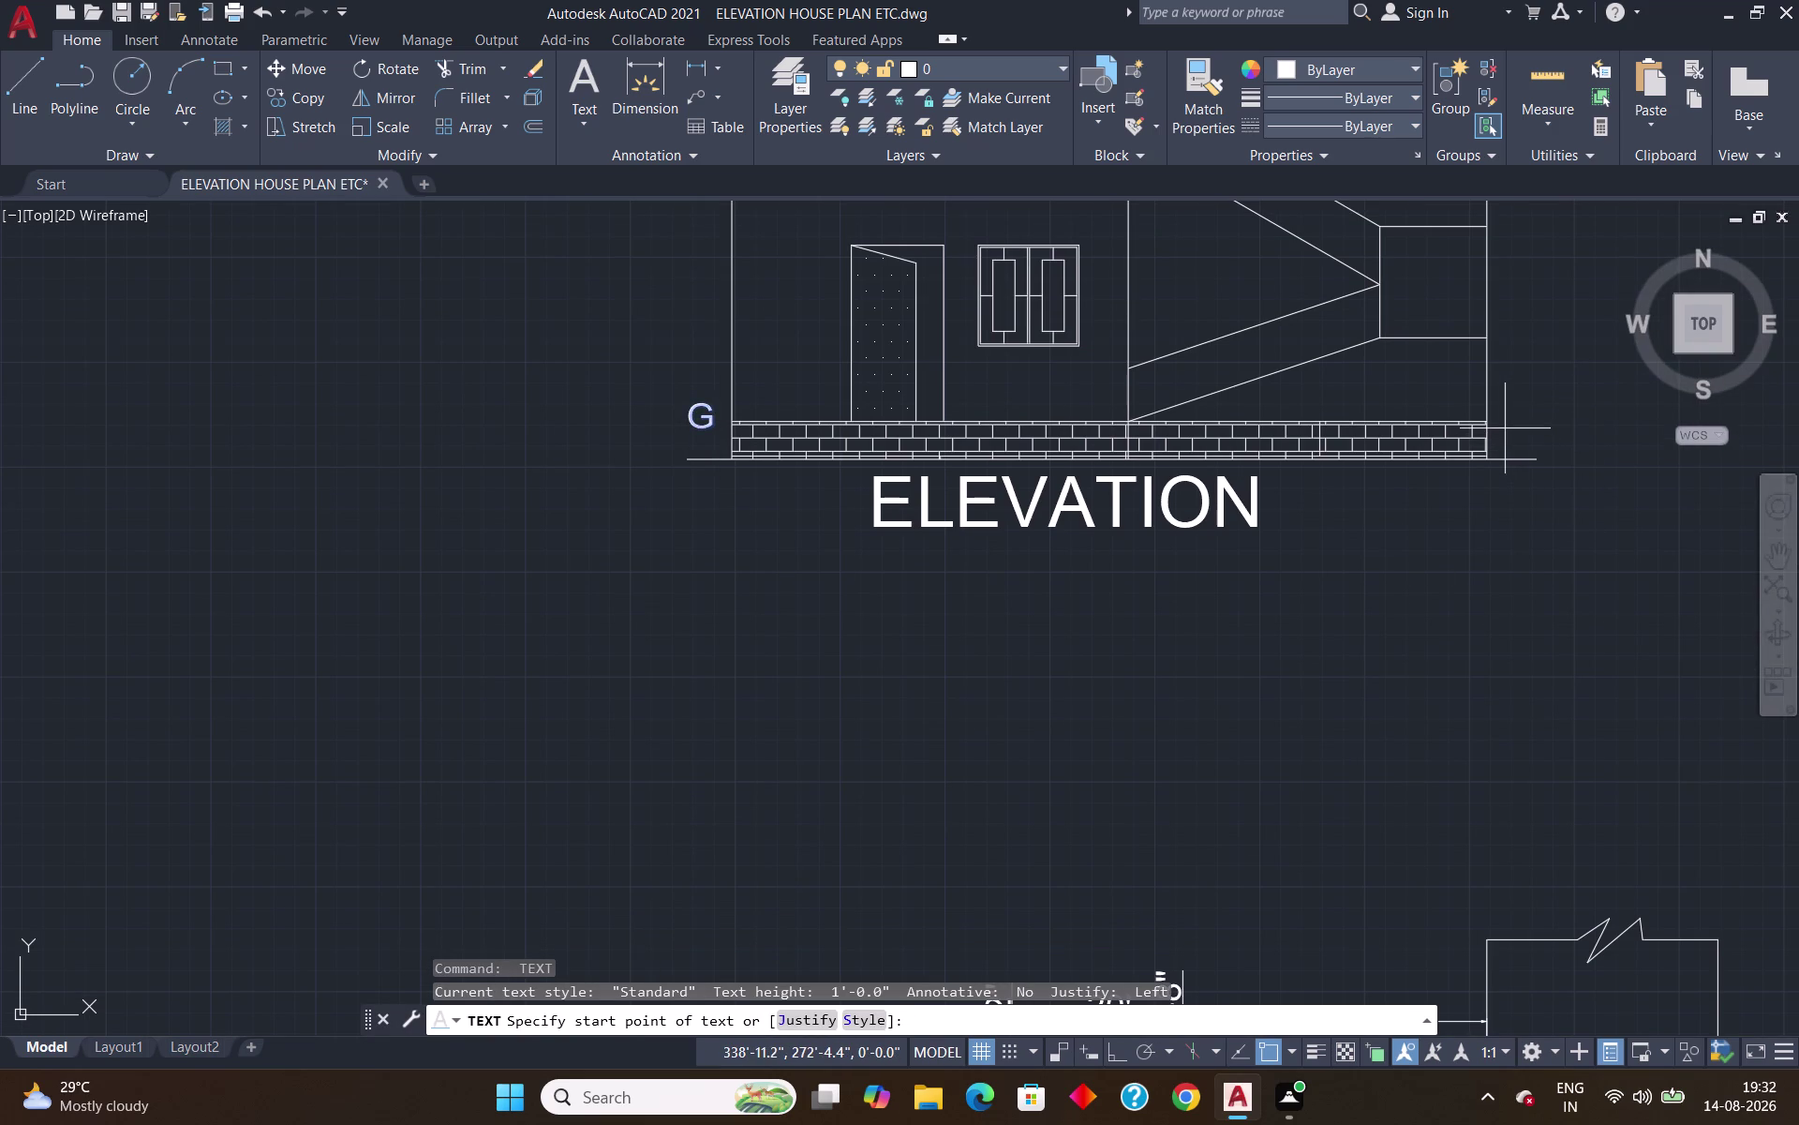
click(1505, 429)
key(Return)
key(Return)
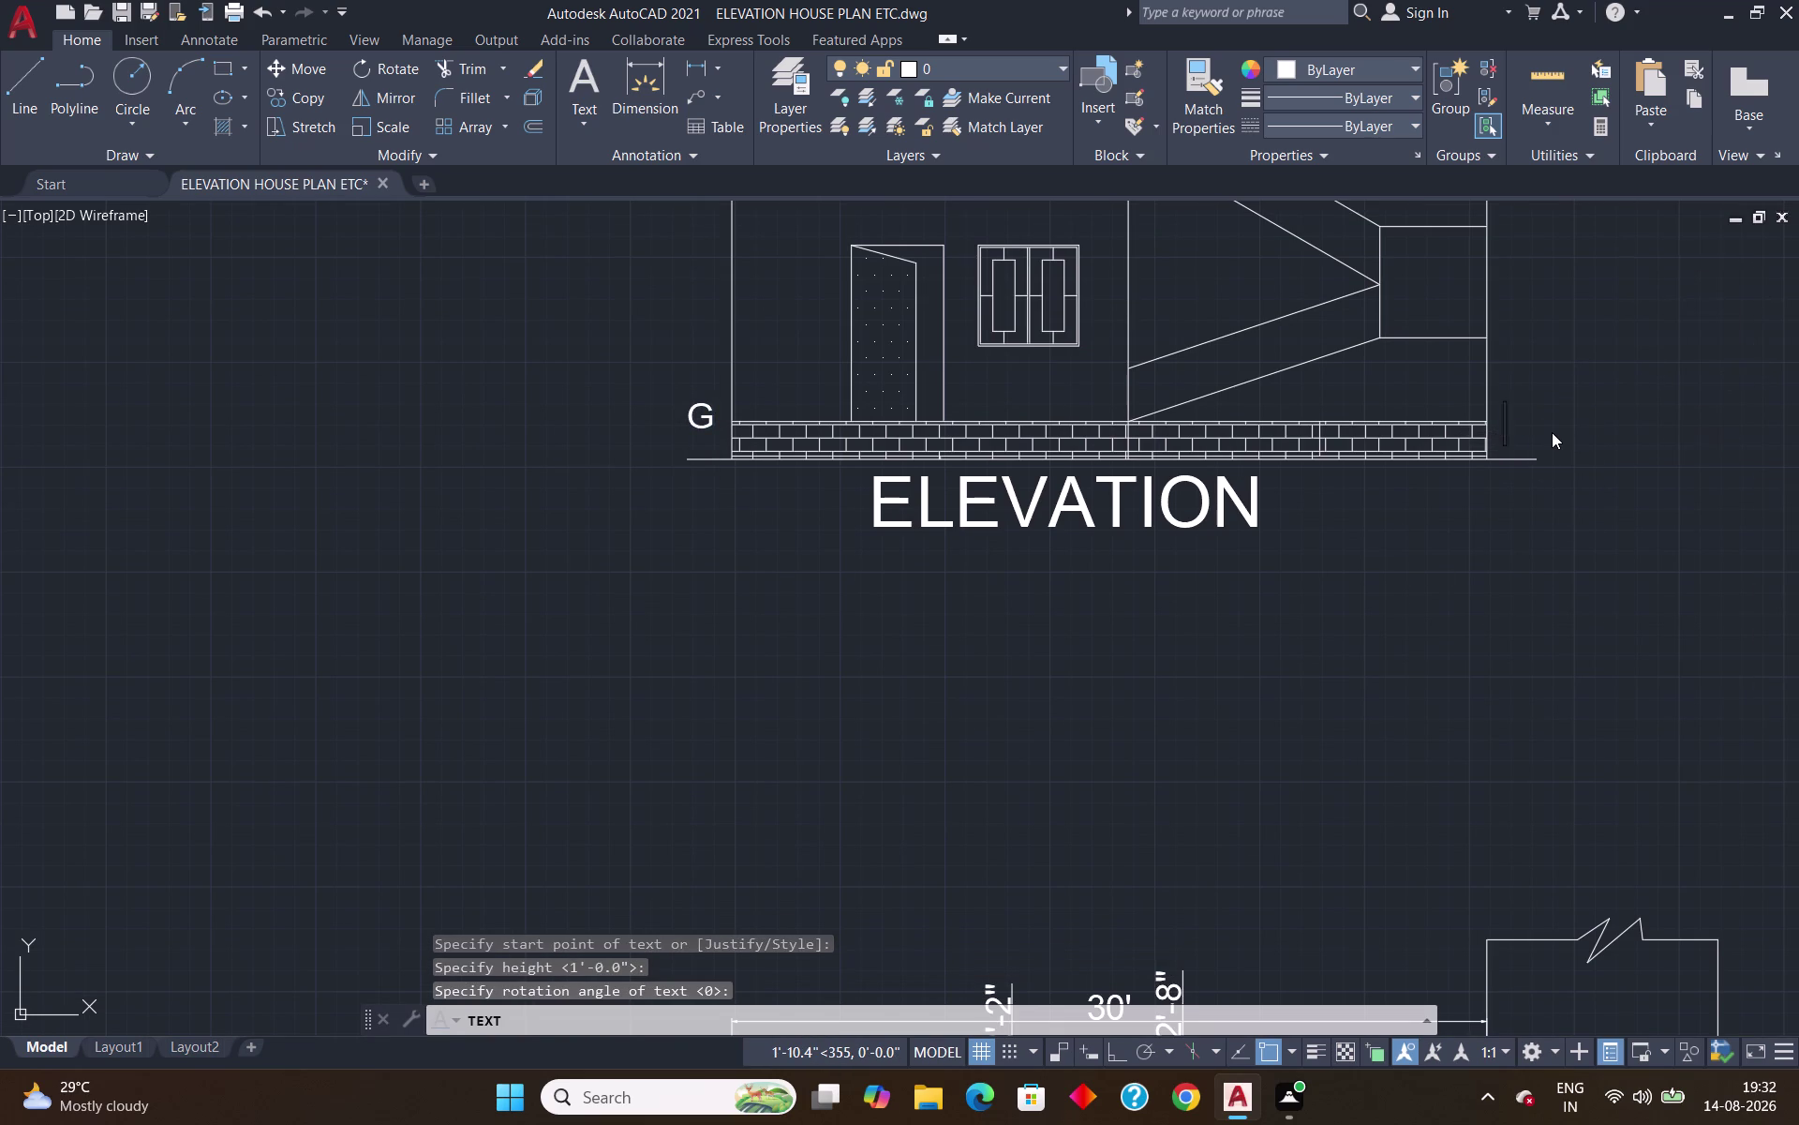
key(l)
key(Return)
key(Return)
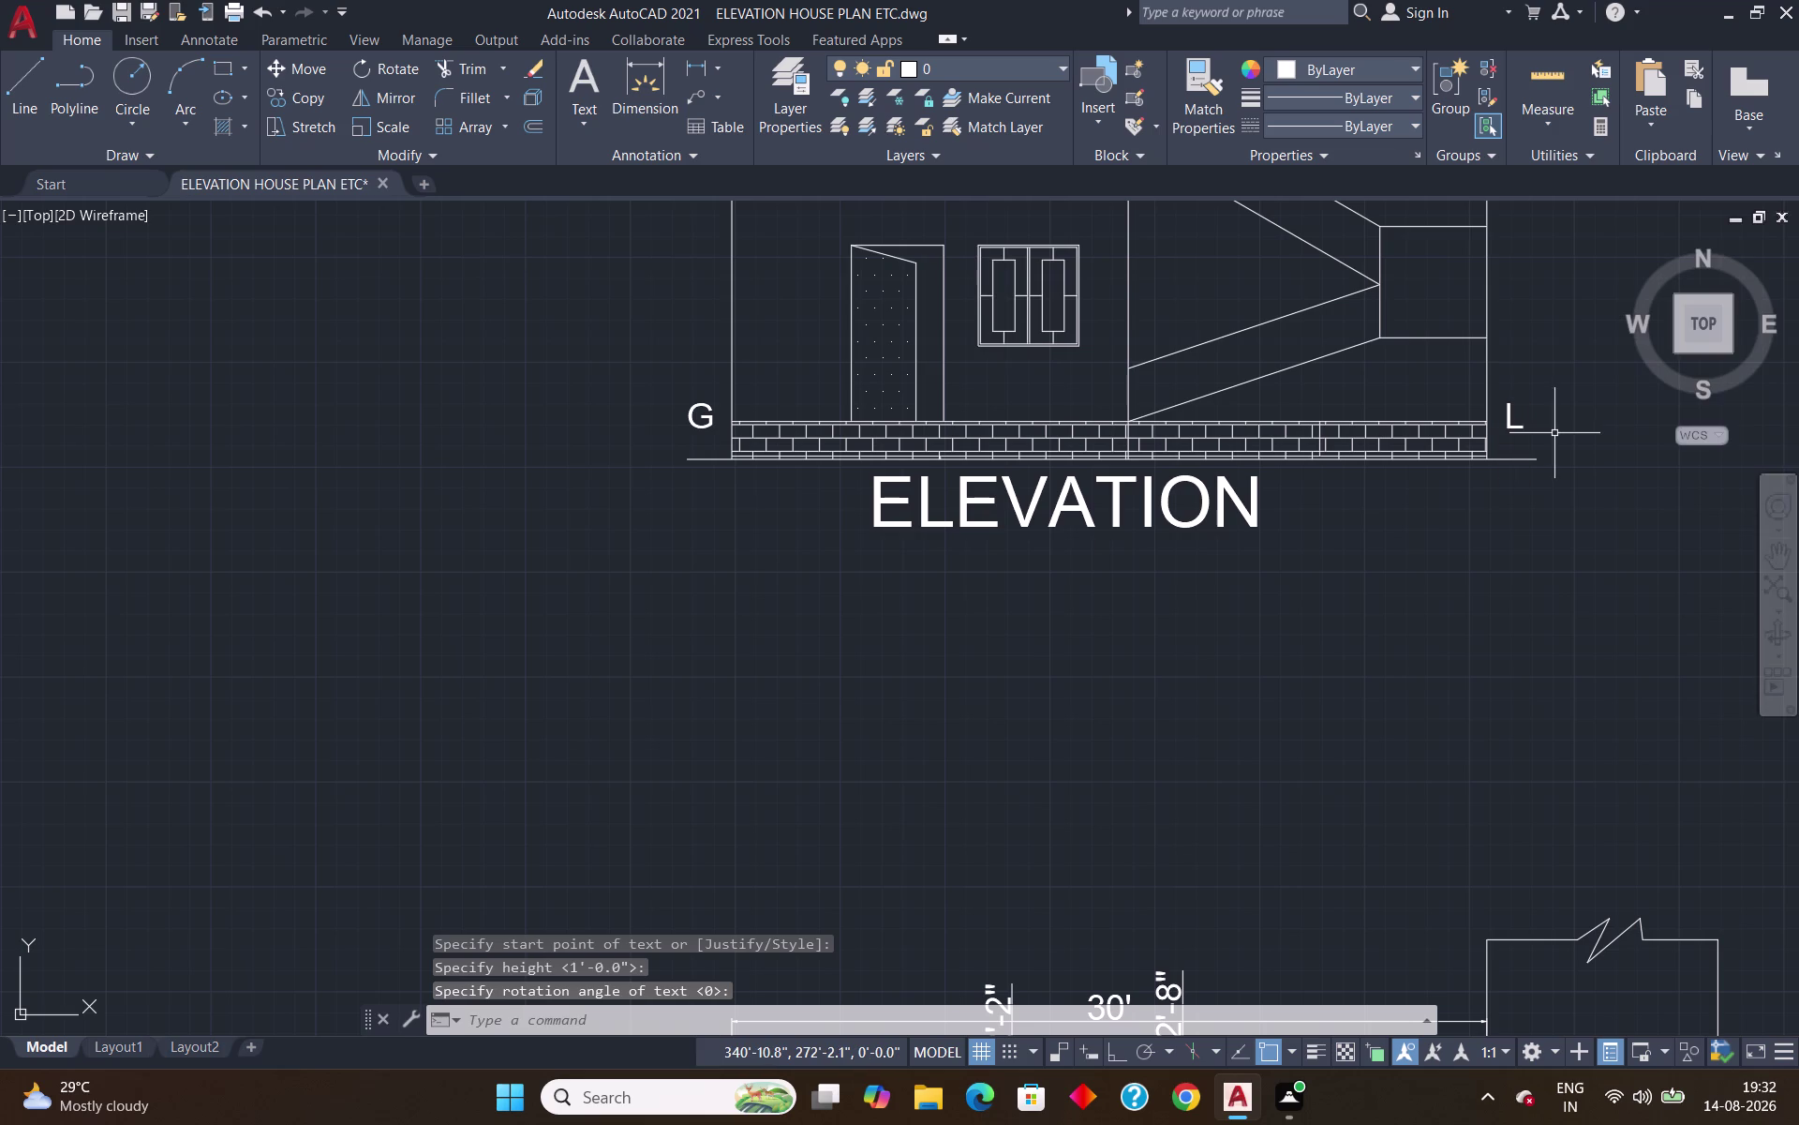
click(1515, 424)
drag(1506, 431, 1503, 453)
Nudge the L label by dragging its grip, cancelling an accidental new text.
click(1501, 443)
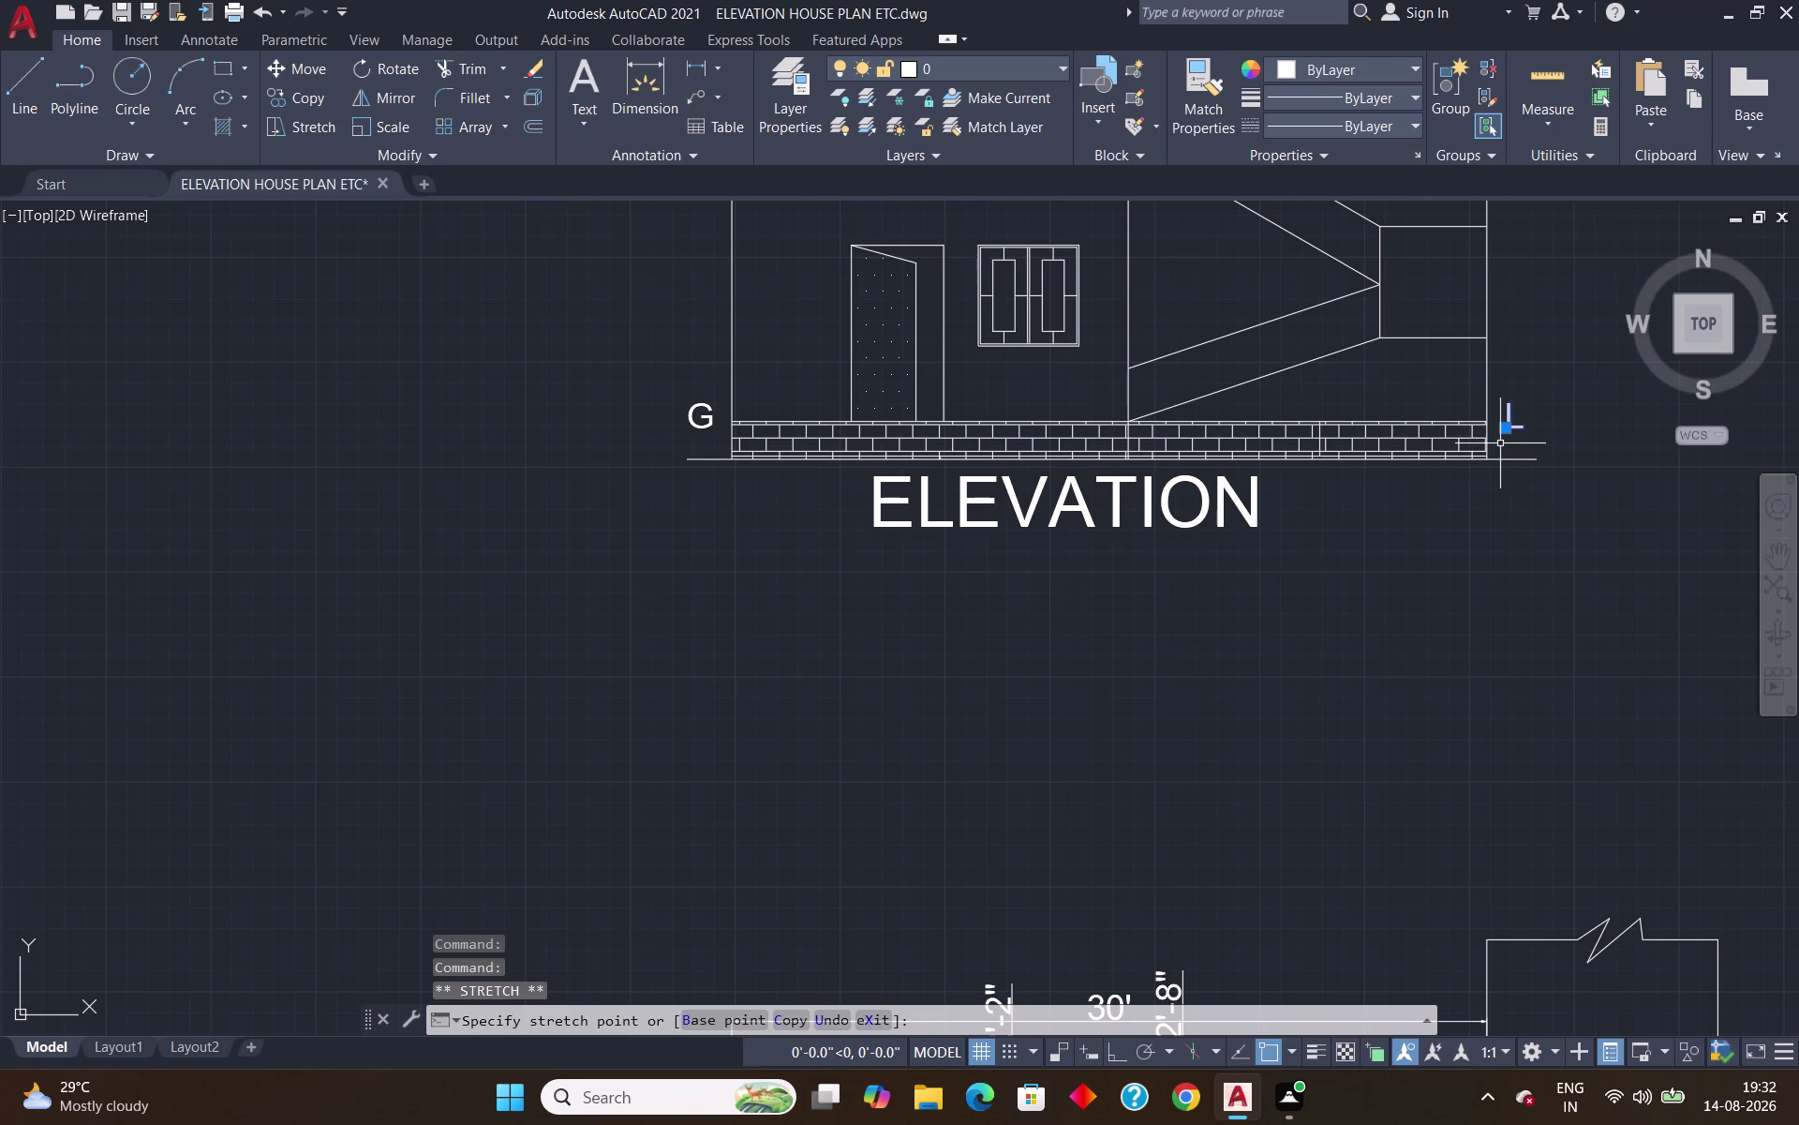
click(1506, 429)
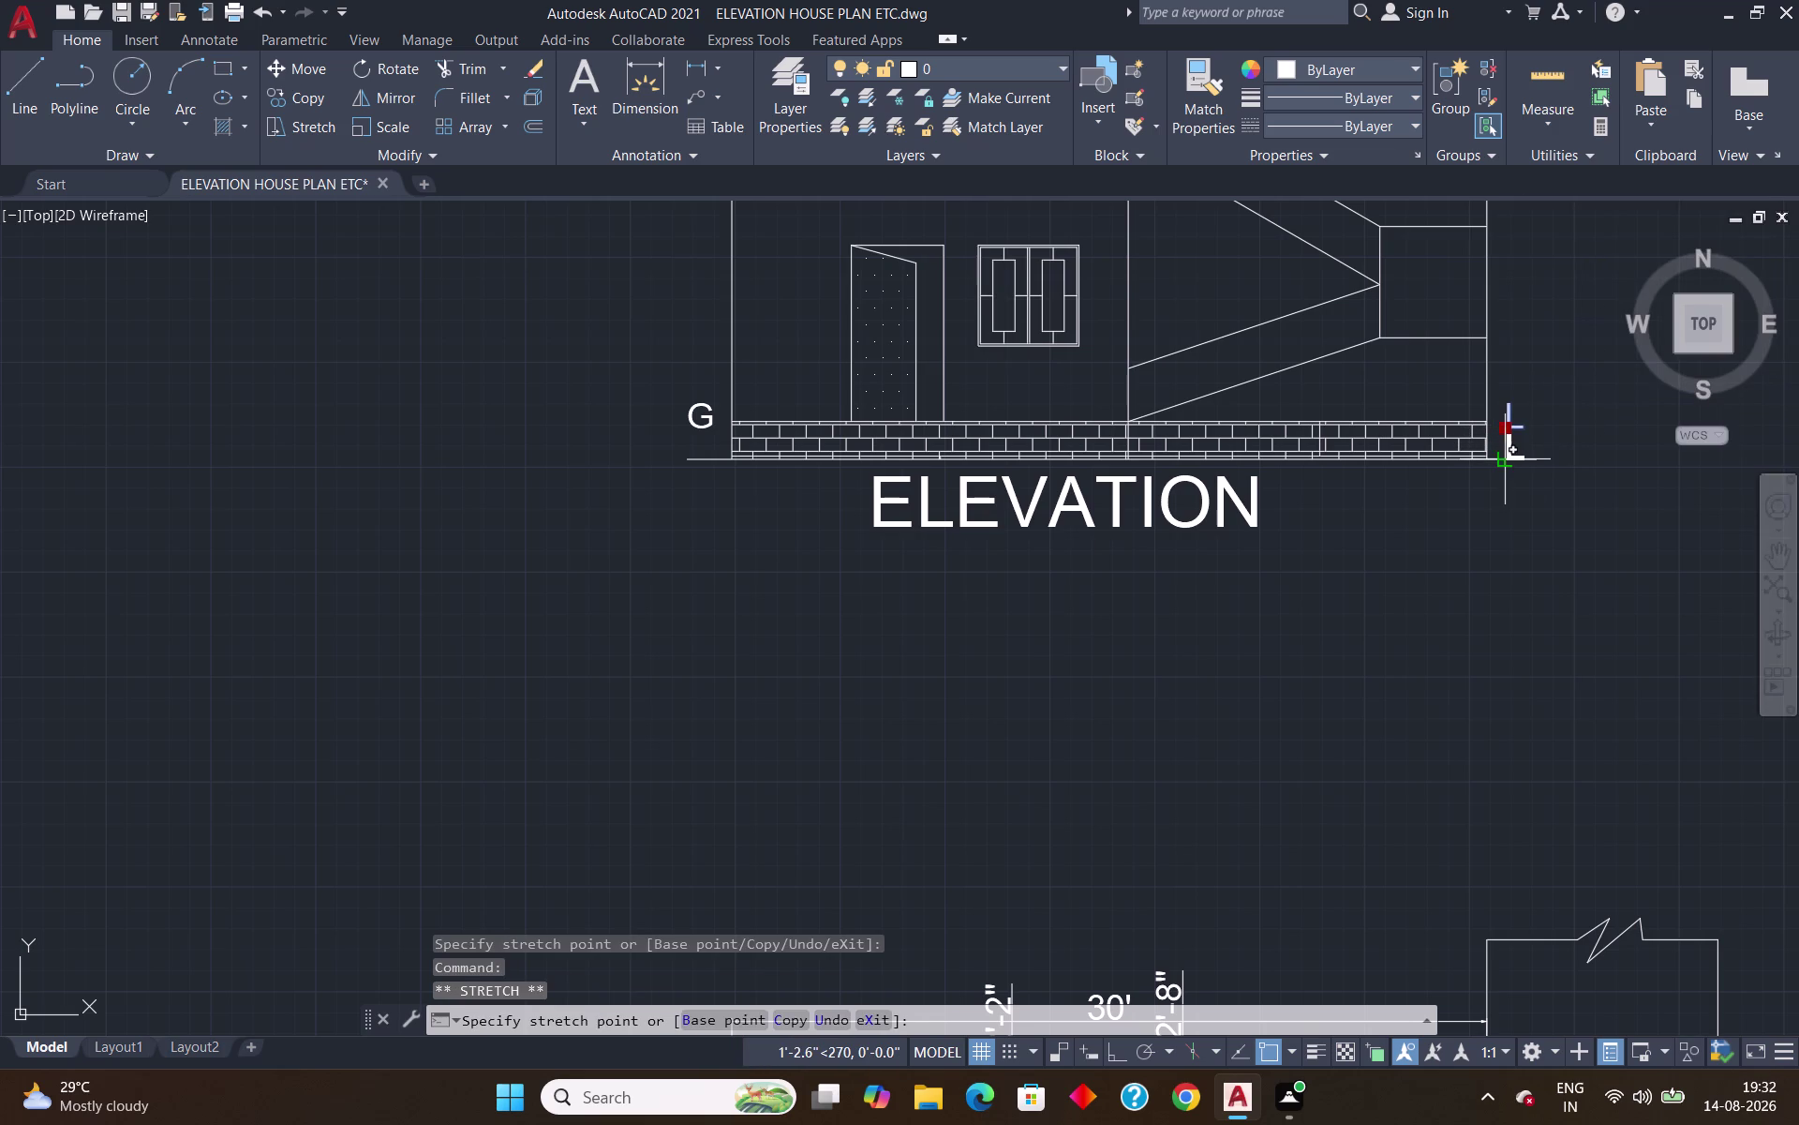
click(1506, 444)
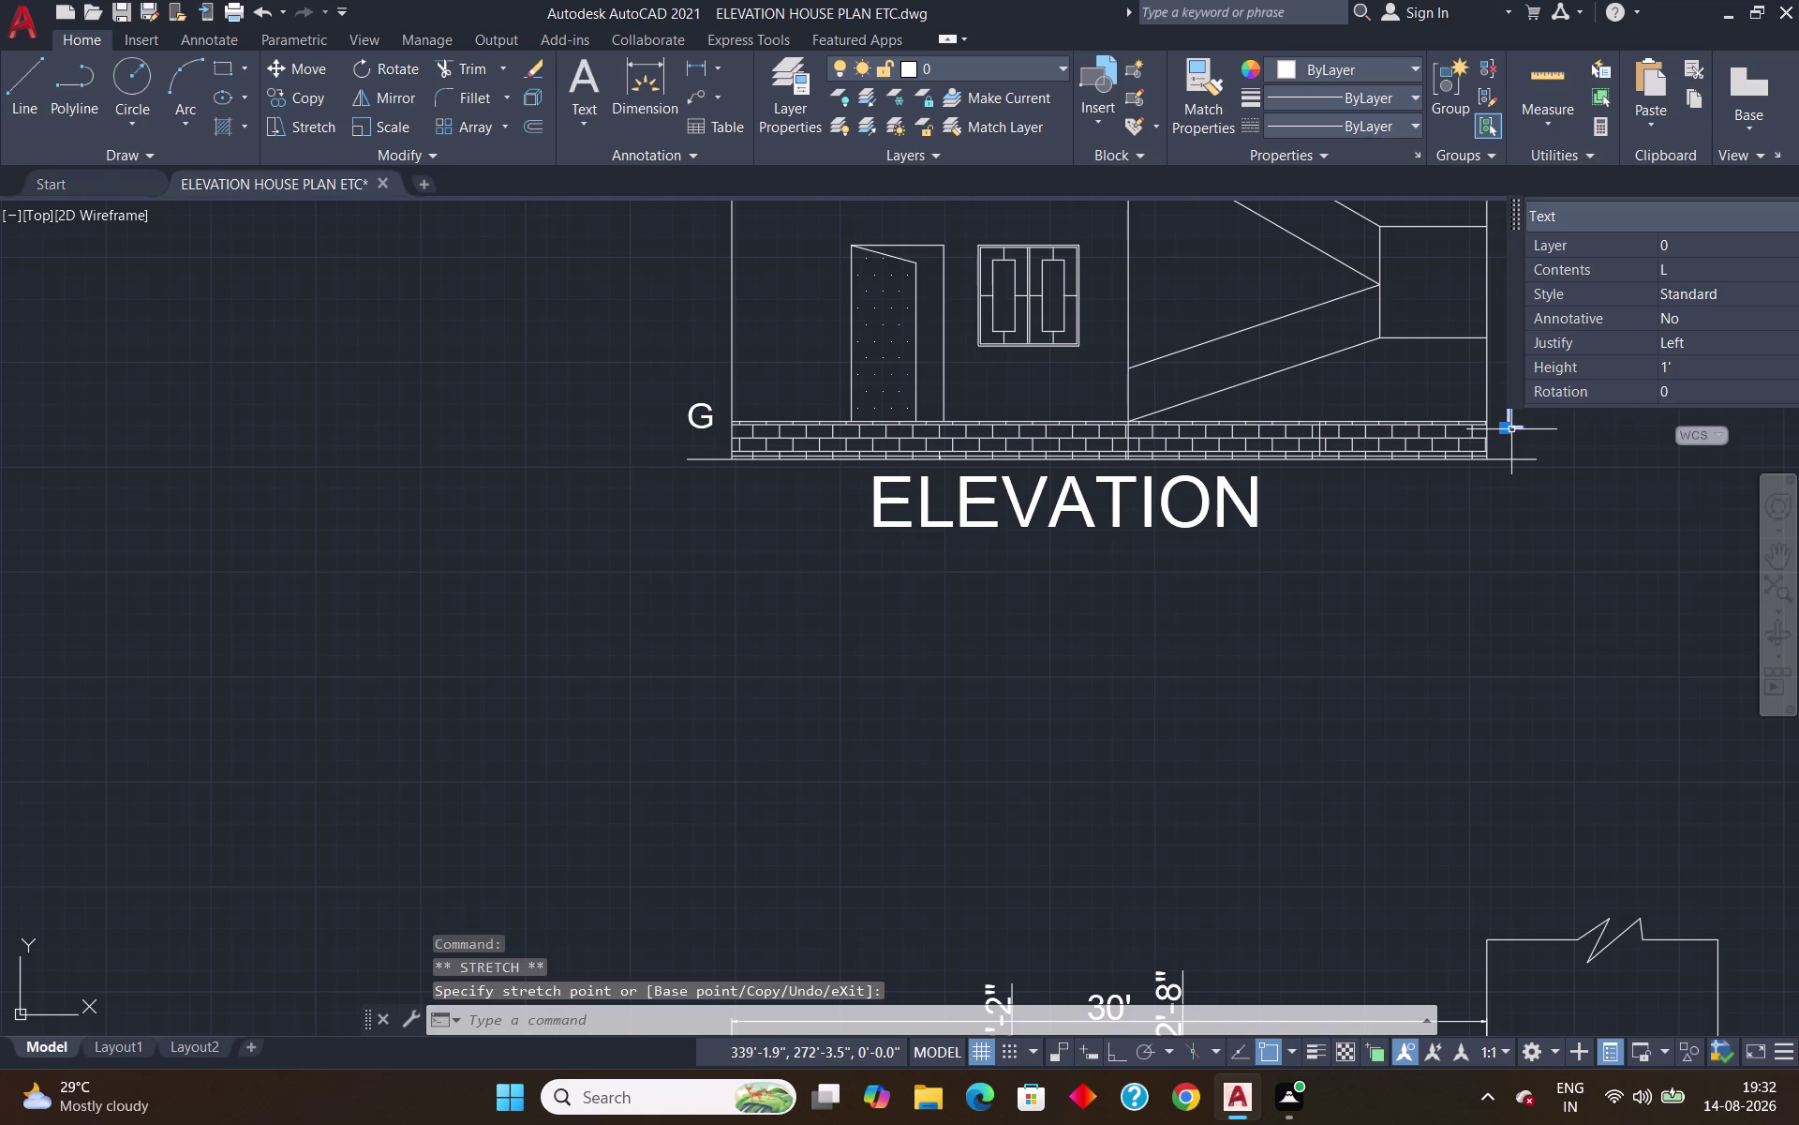
key(F8)
click(1502, 420)
drag(1505, 427, 1506, 445)
drag(1505, 432, 1506, 445)
click(1506, 445)
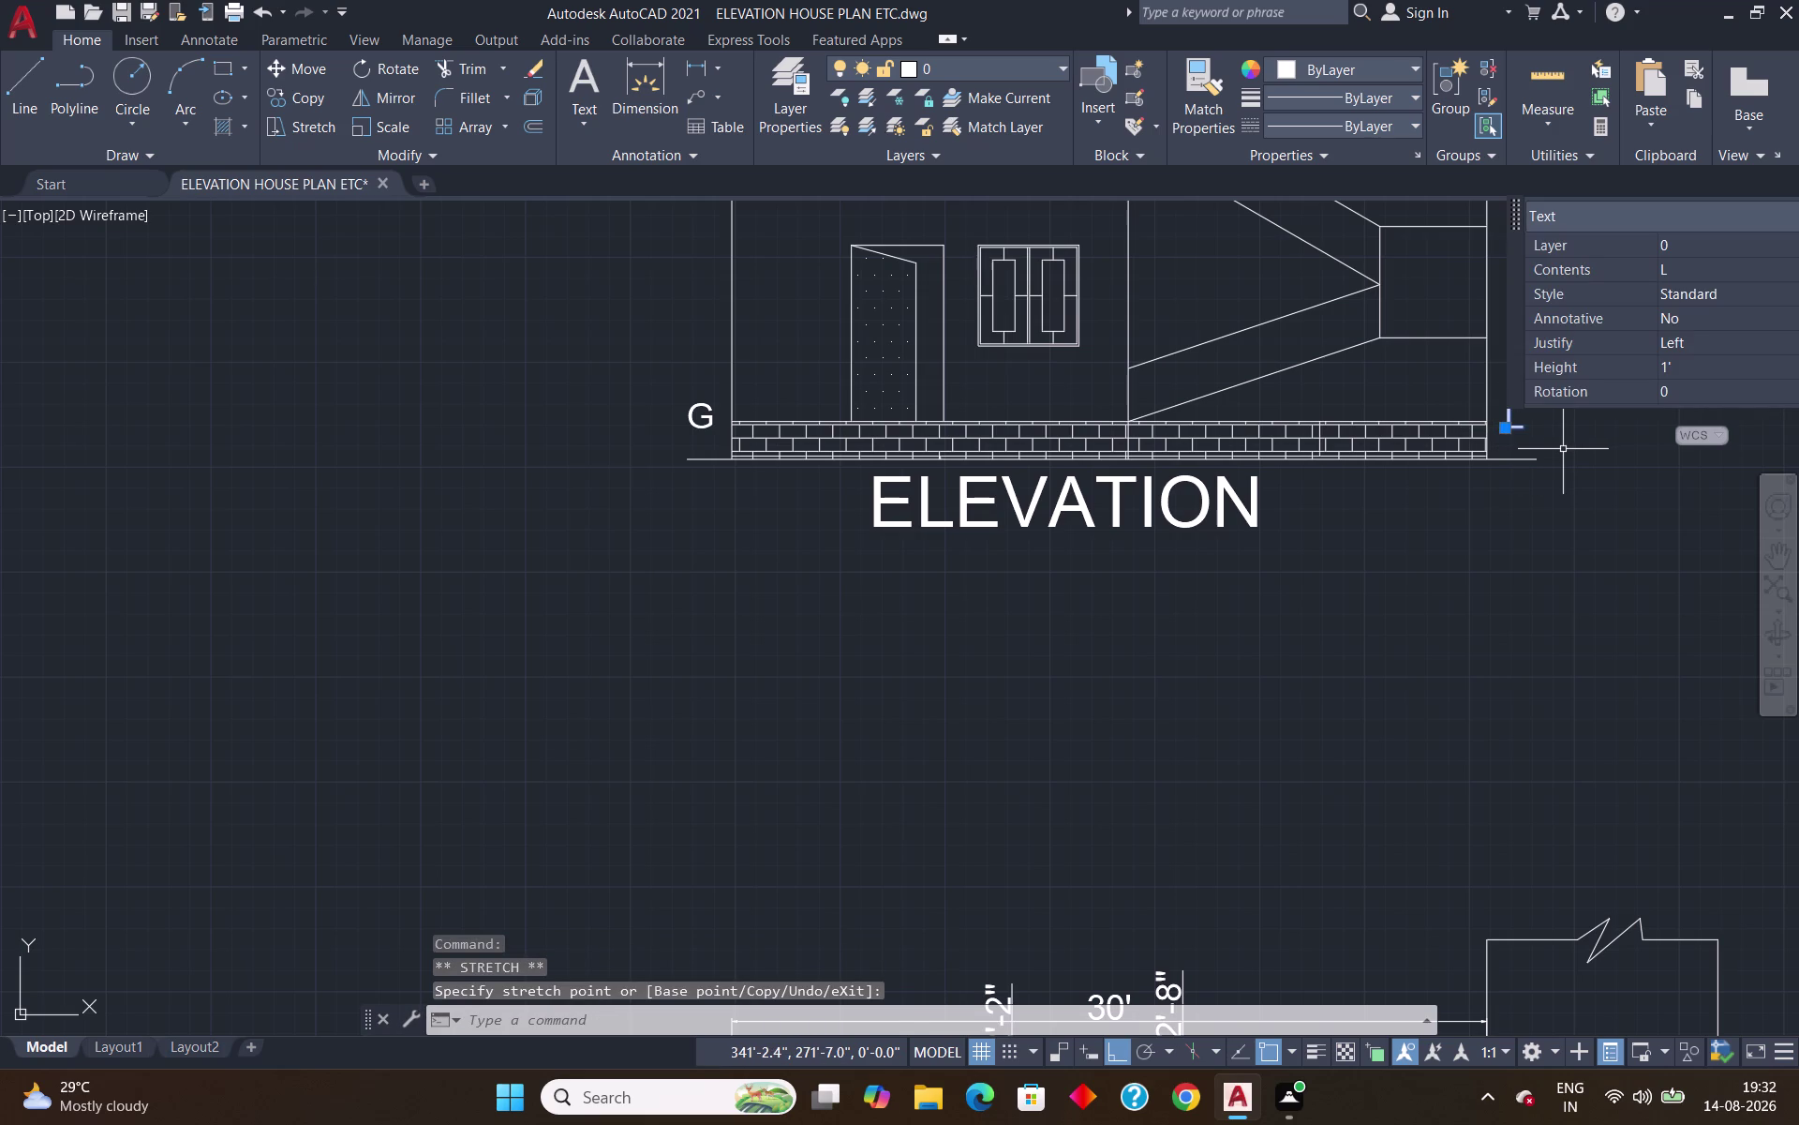
key(Return)
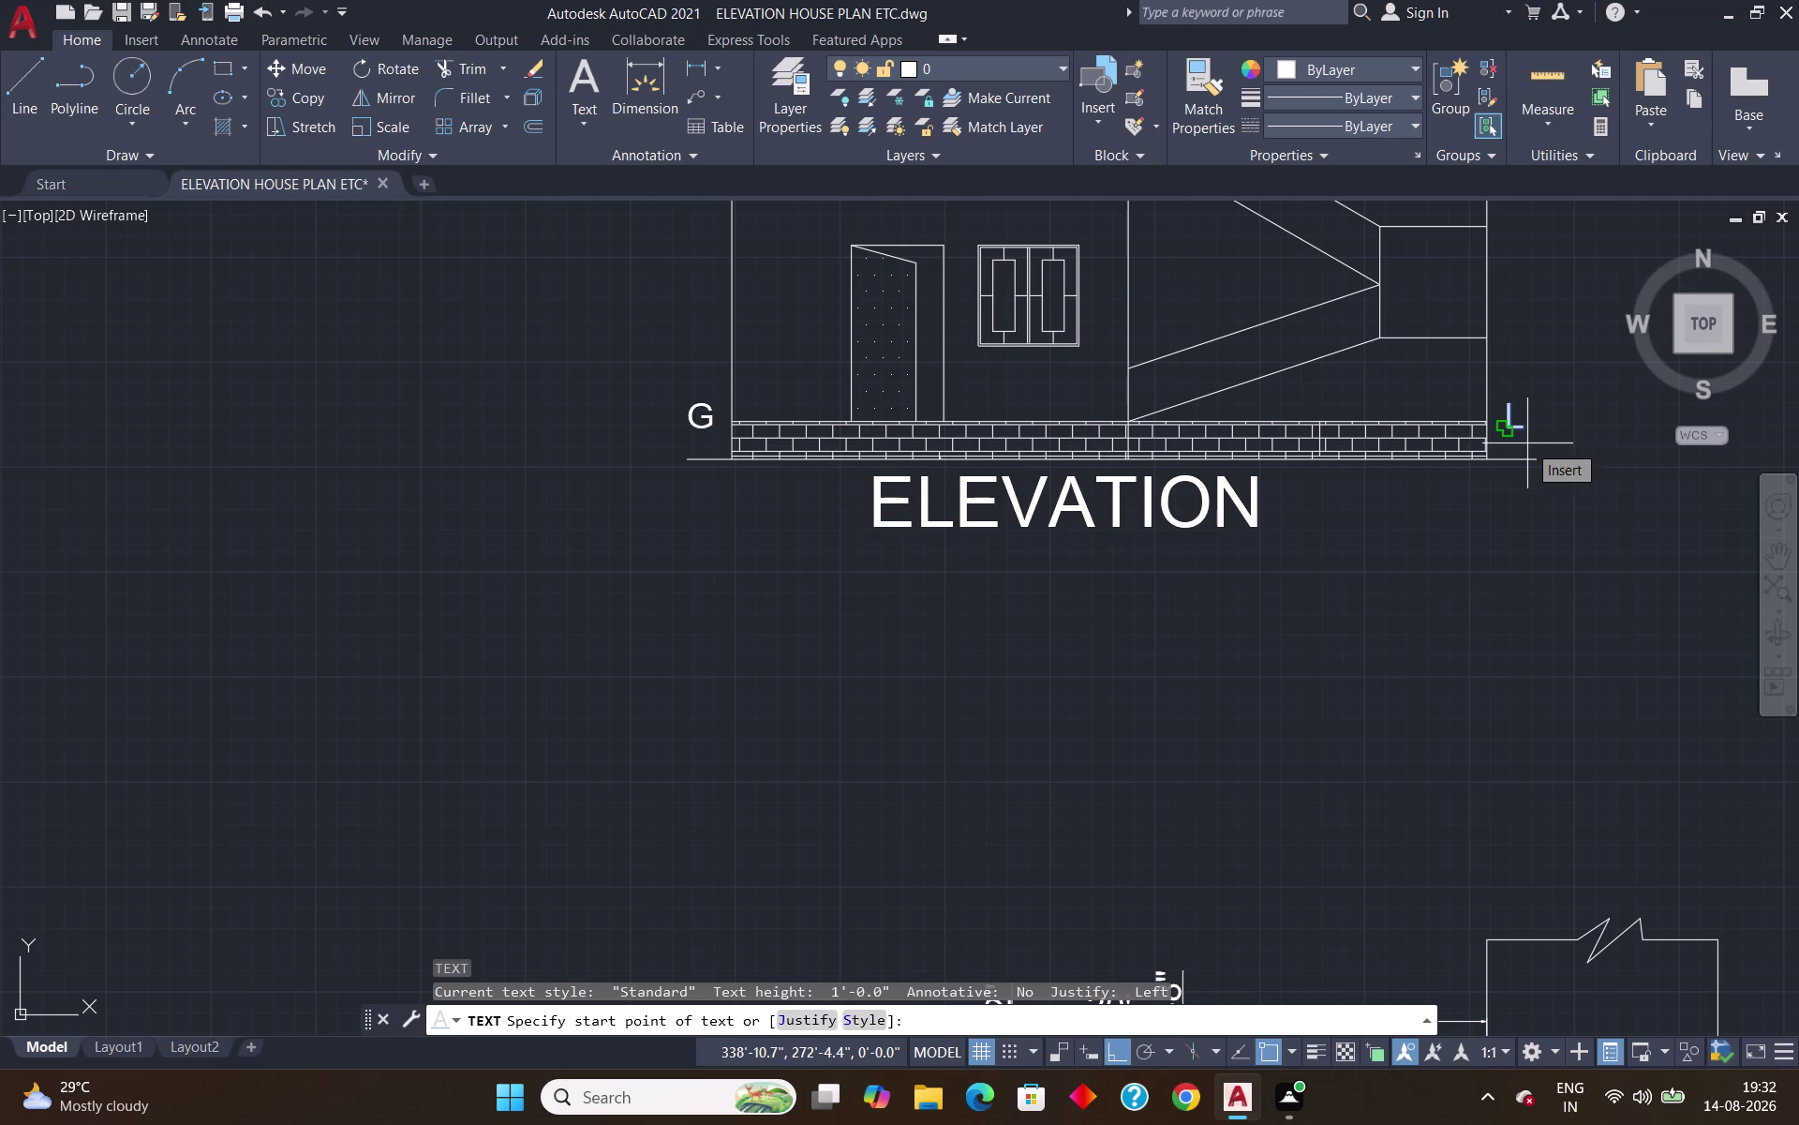
click(1505, 429)
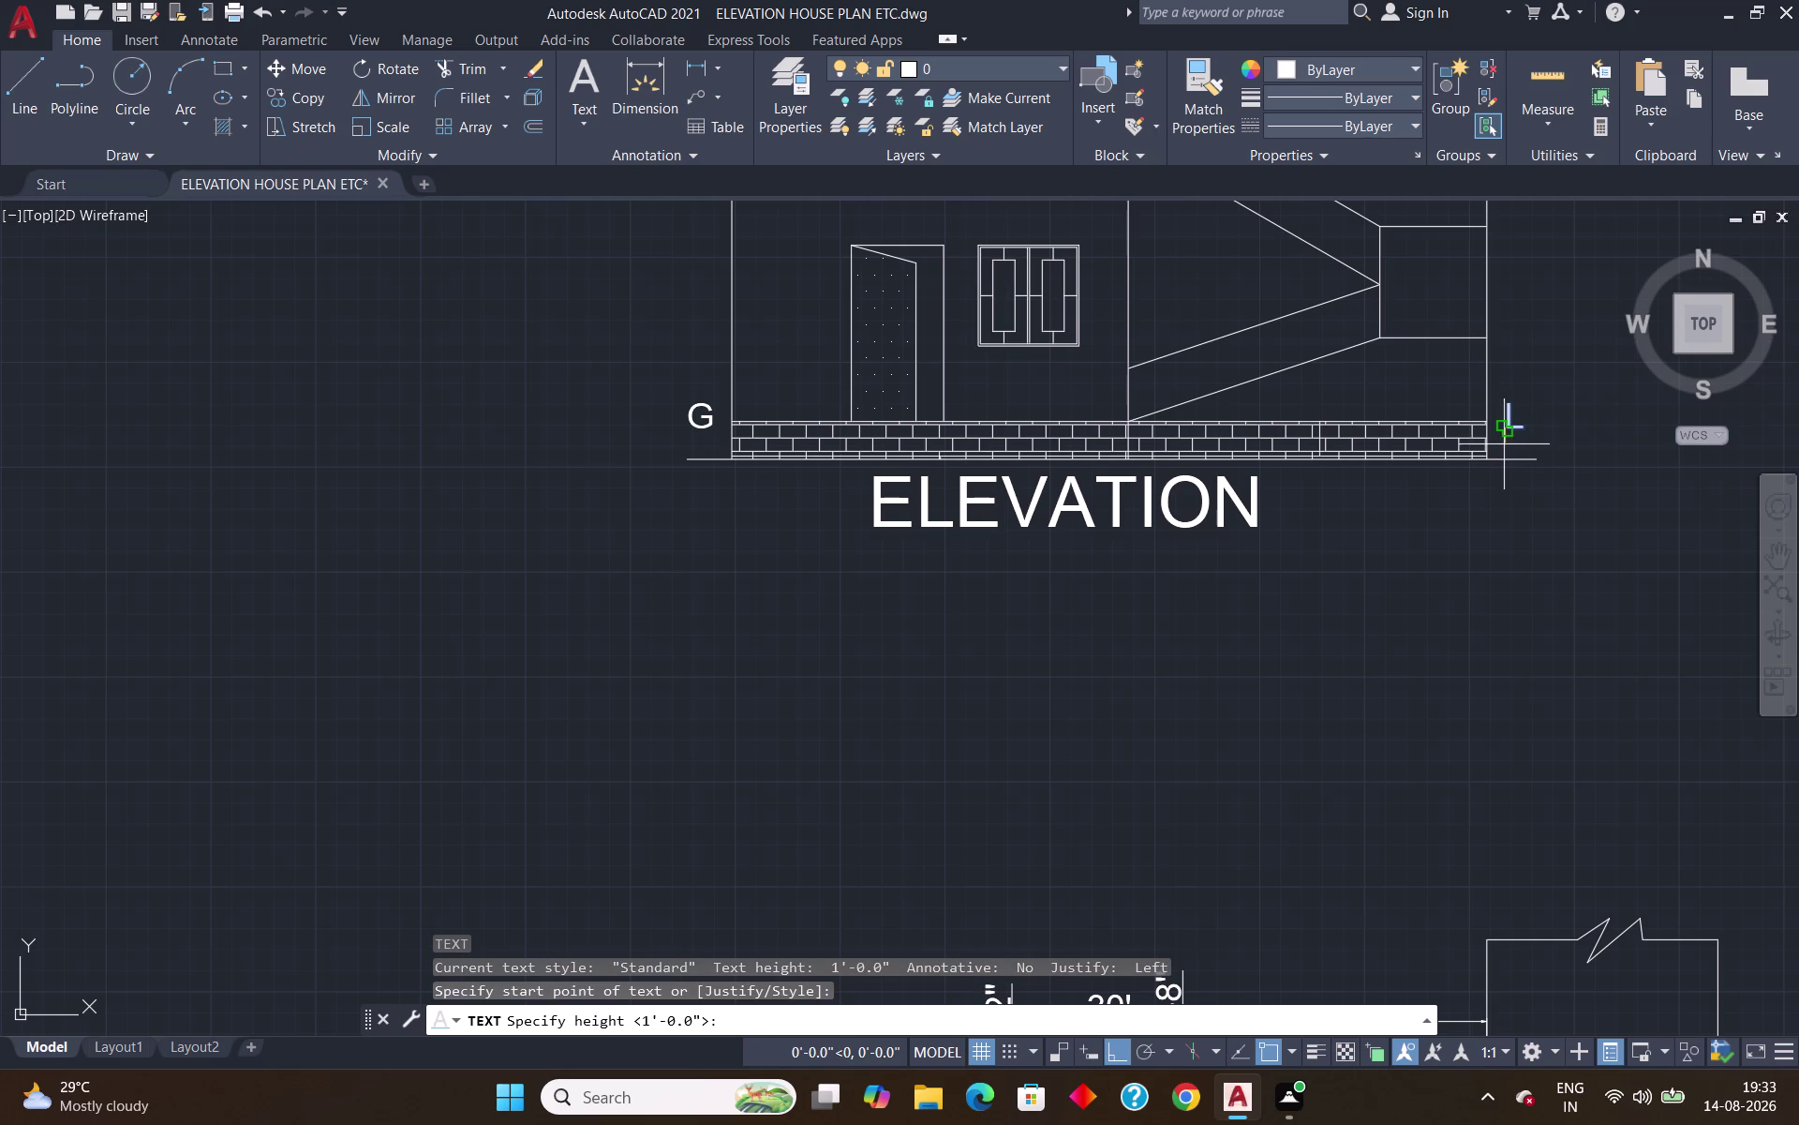
key(Escape)
Move the L label onto the ground line's right end with MOVE.
click(1519, 400)
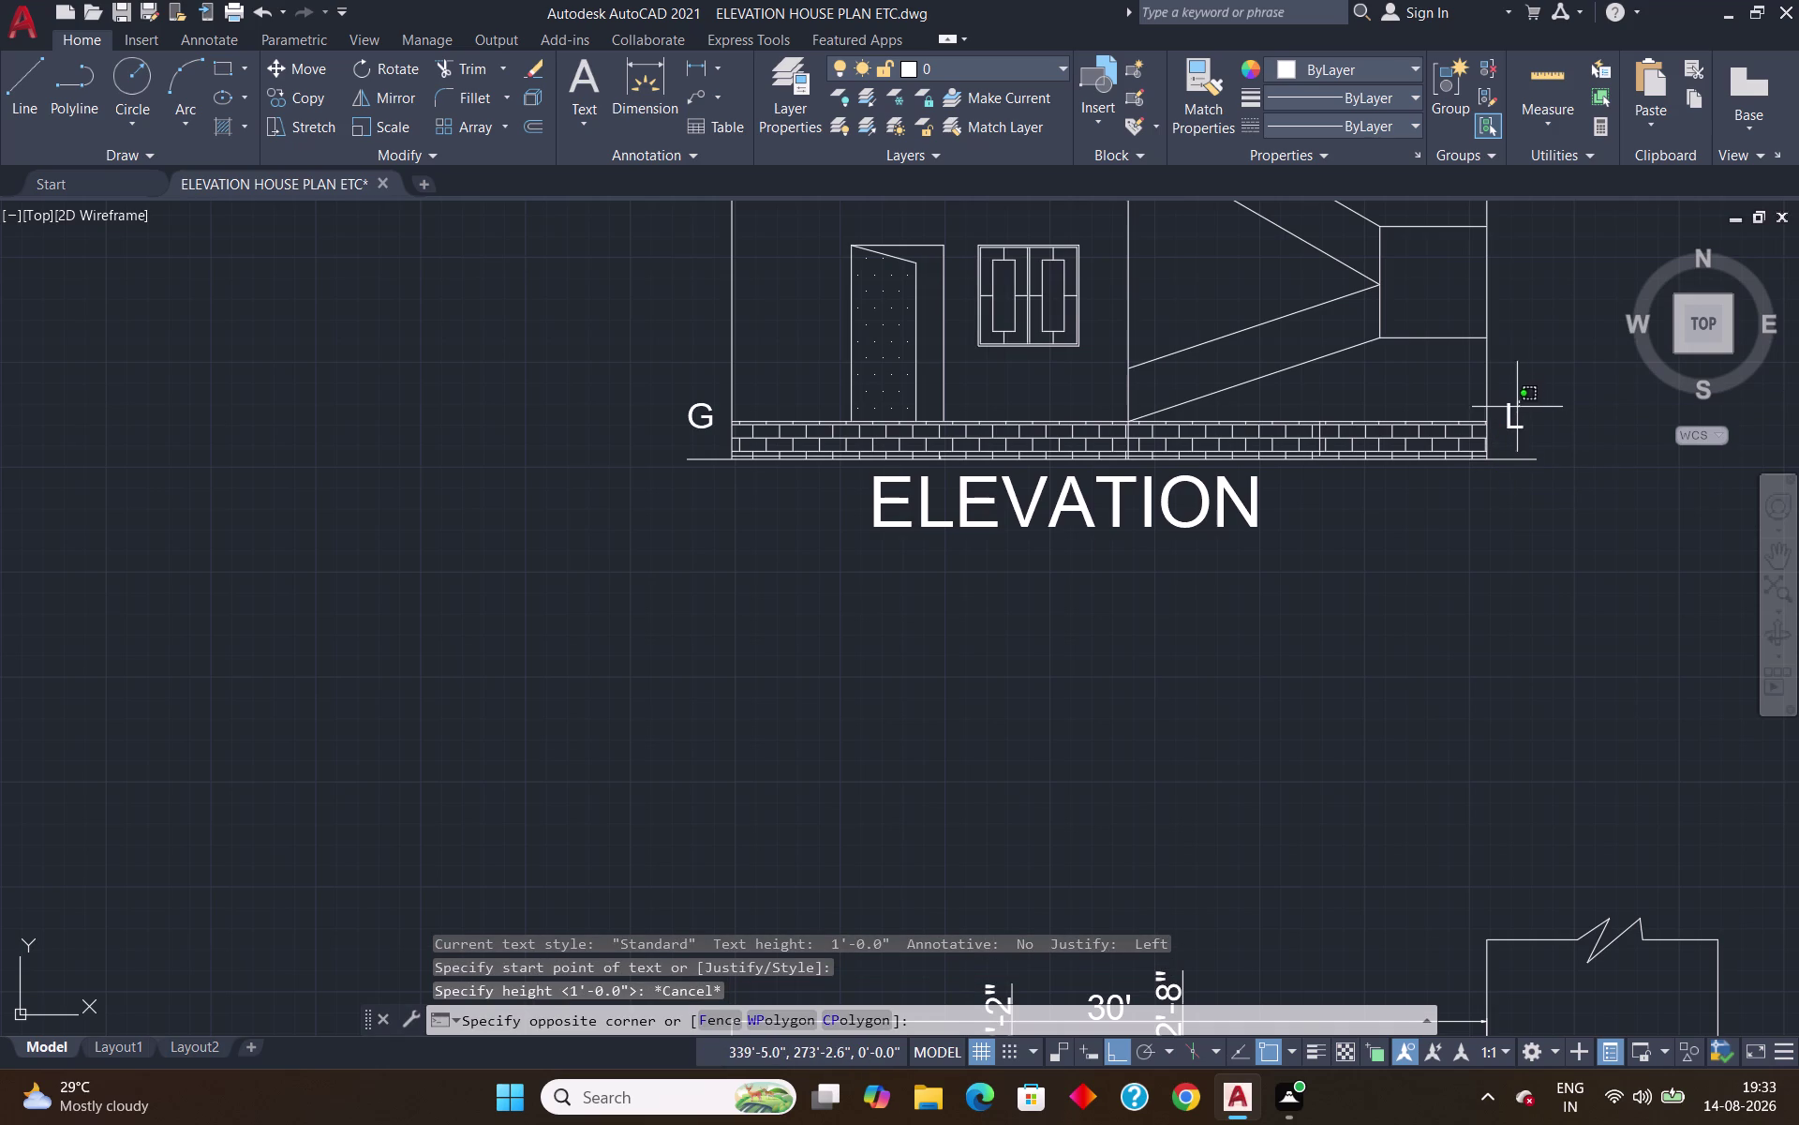
click(1510, 425)
key(m)
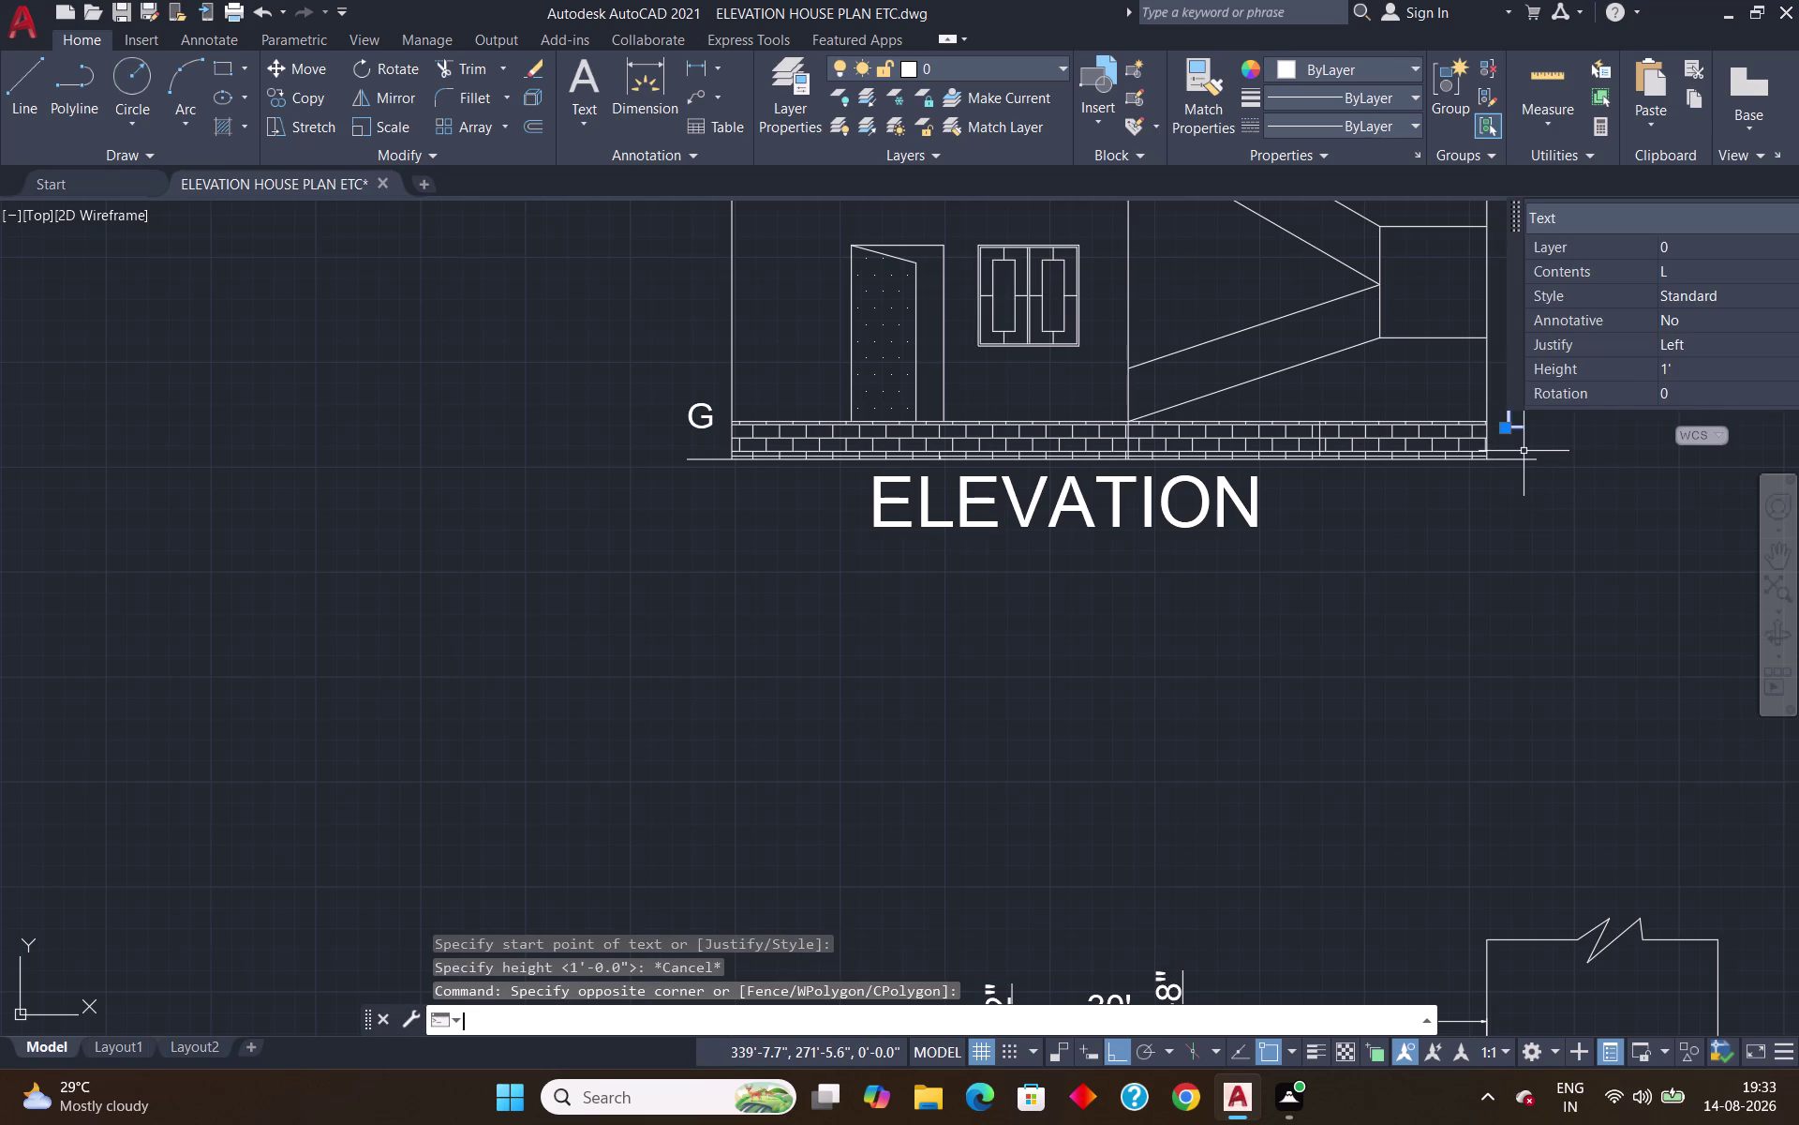
key(Return)
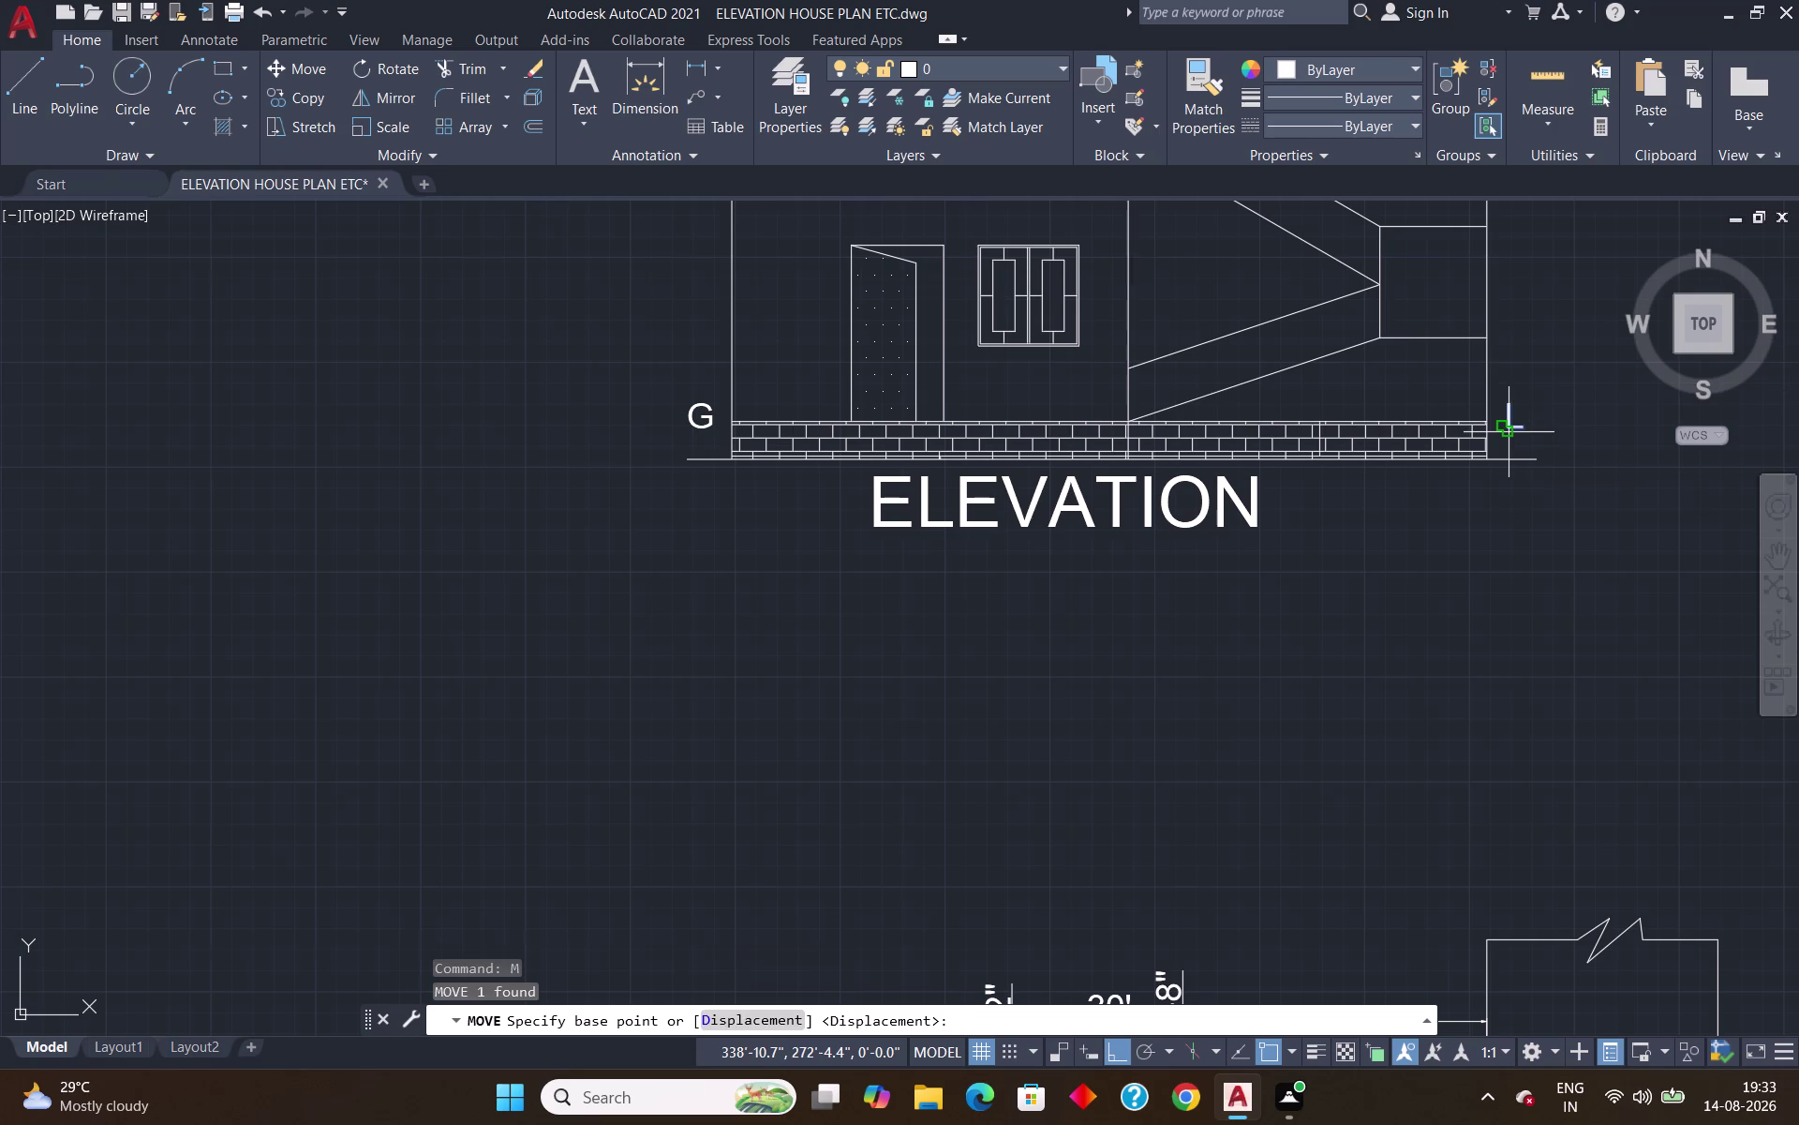
click(1509, 432)
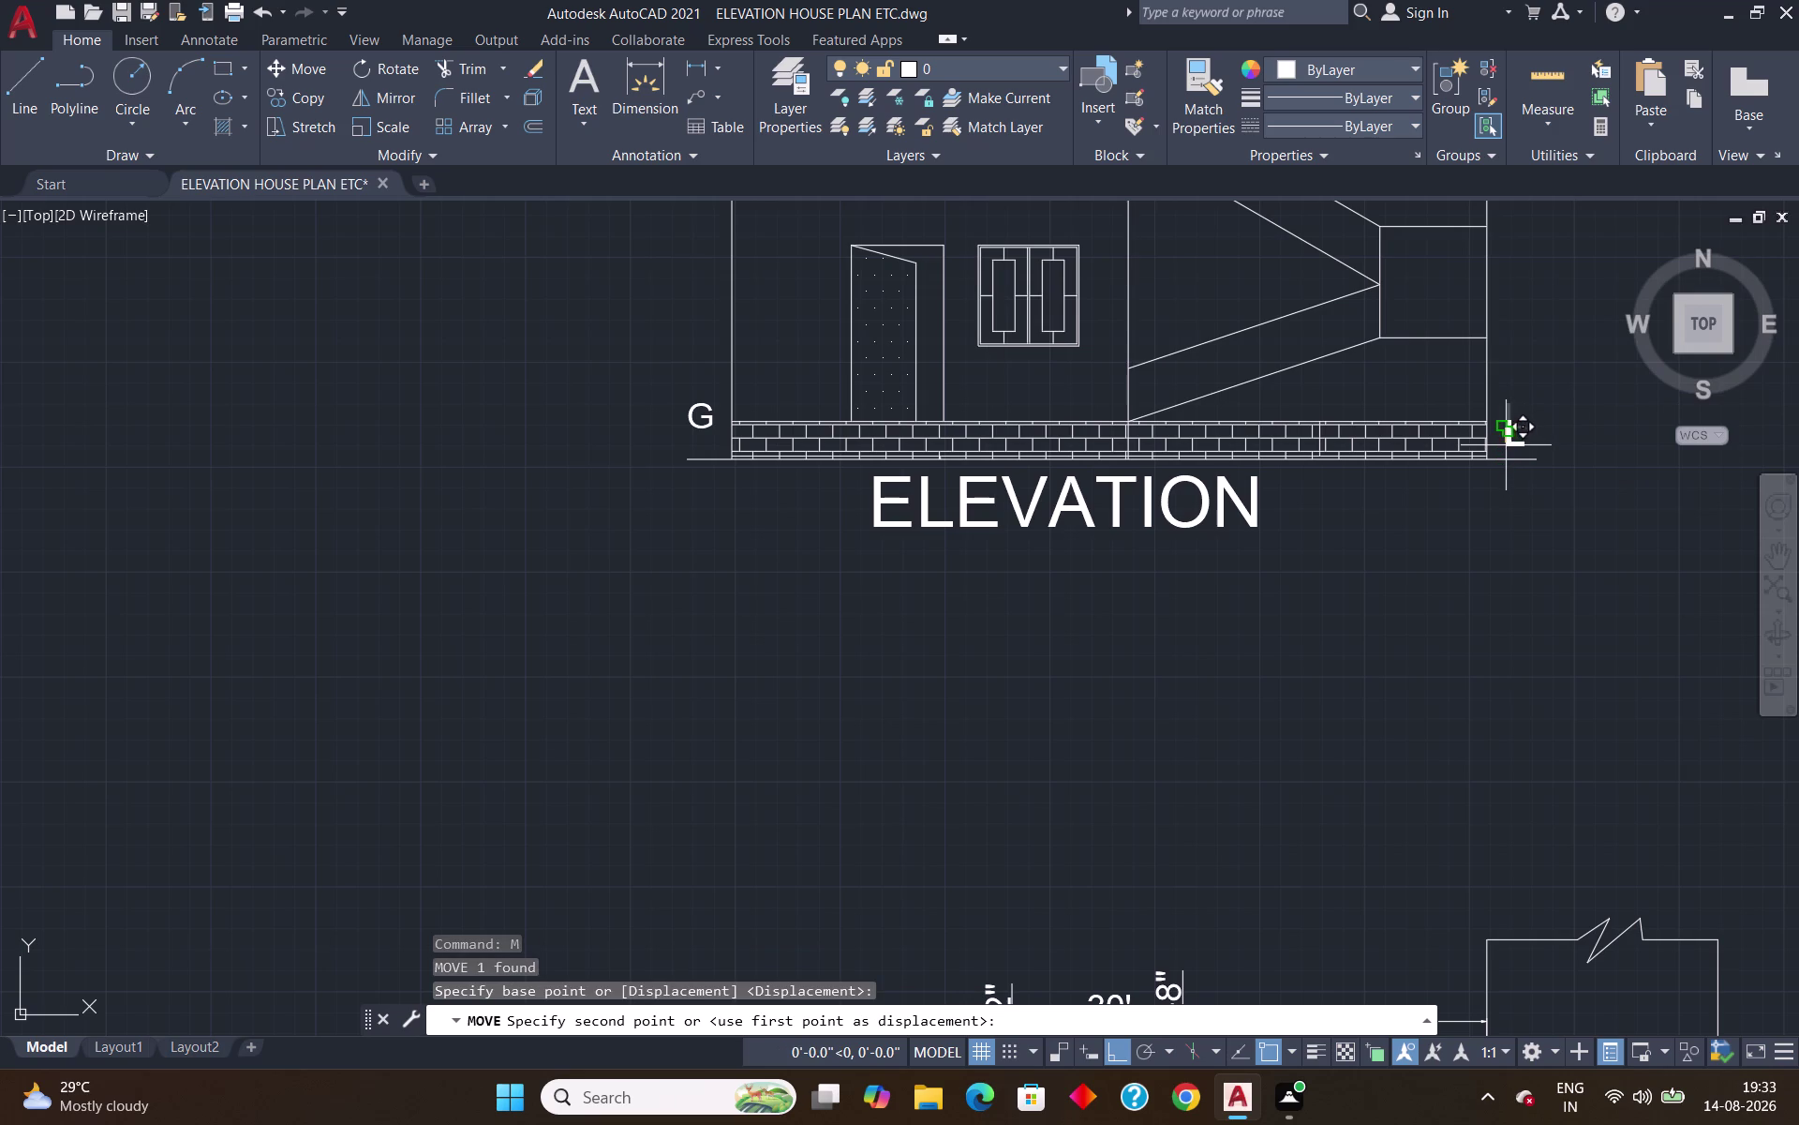
click(1506, 445)
click(1508, 421)
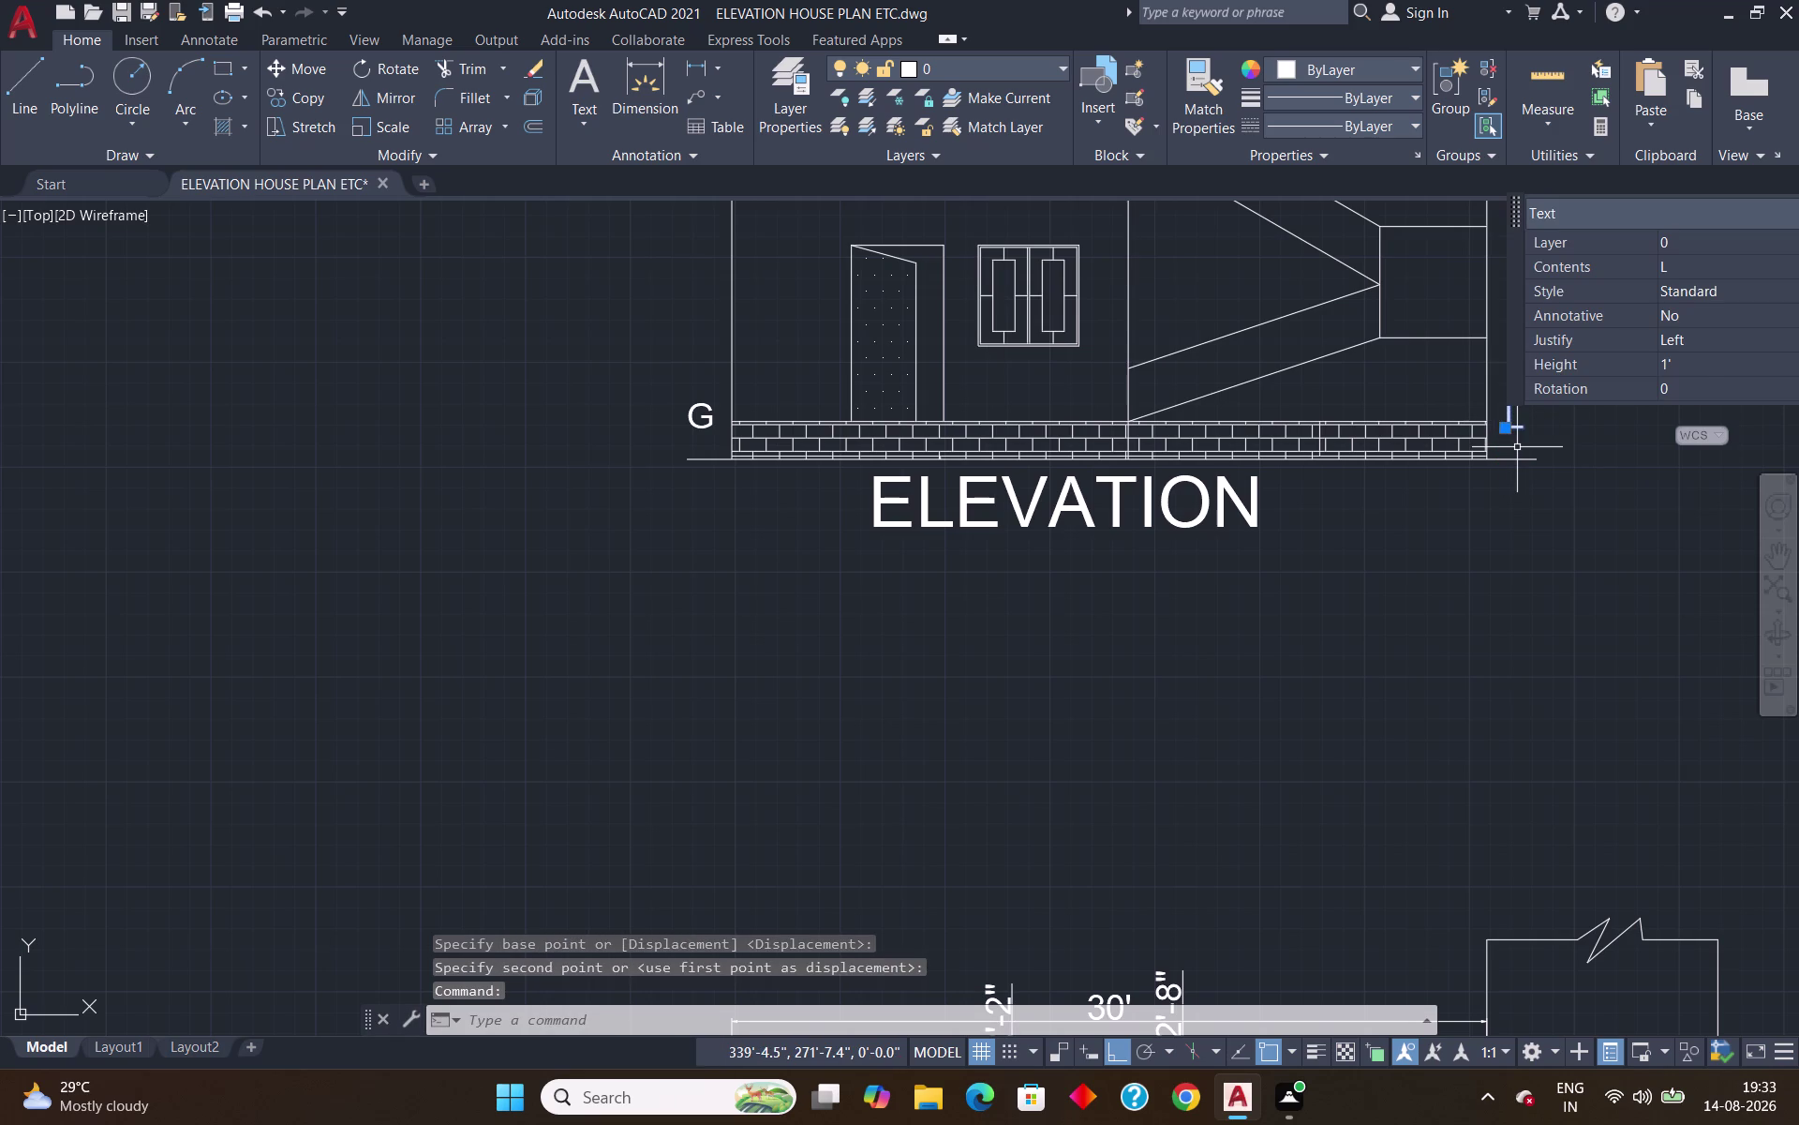
key(m)
key(Return)
click(1504, 431)
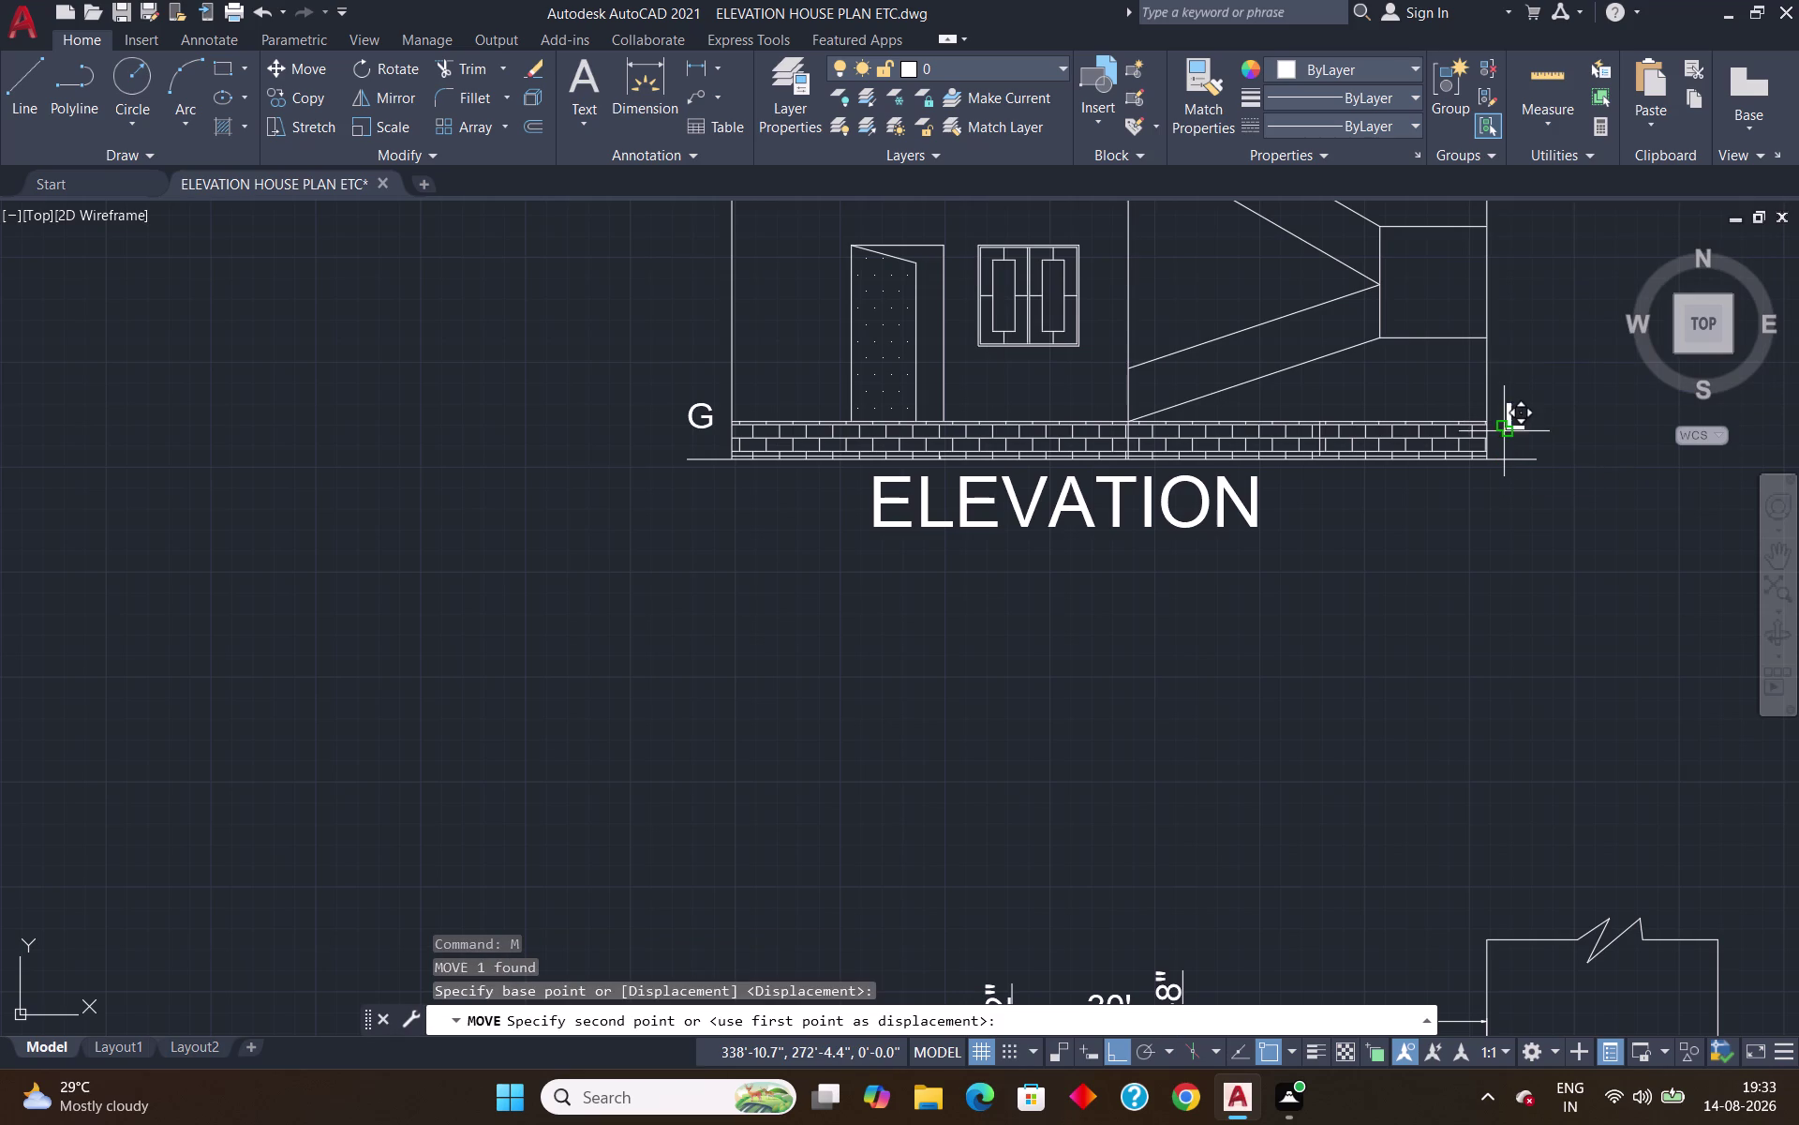
click(1500, 447)
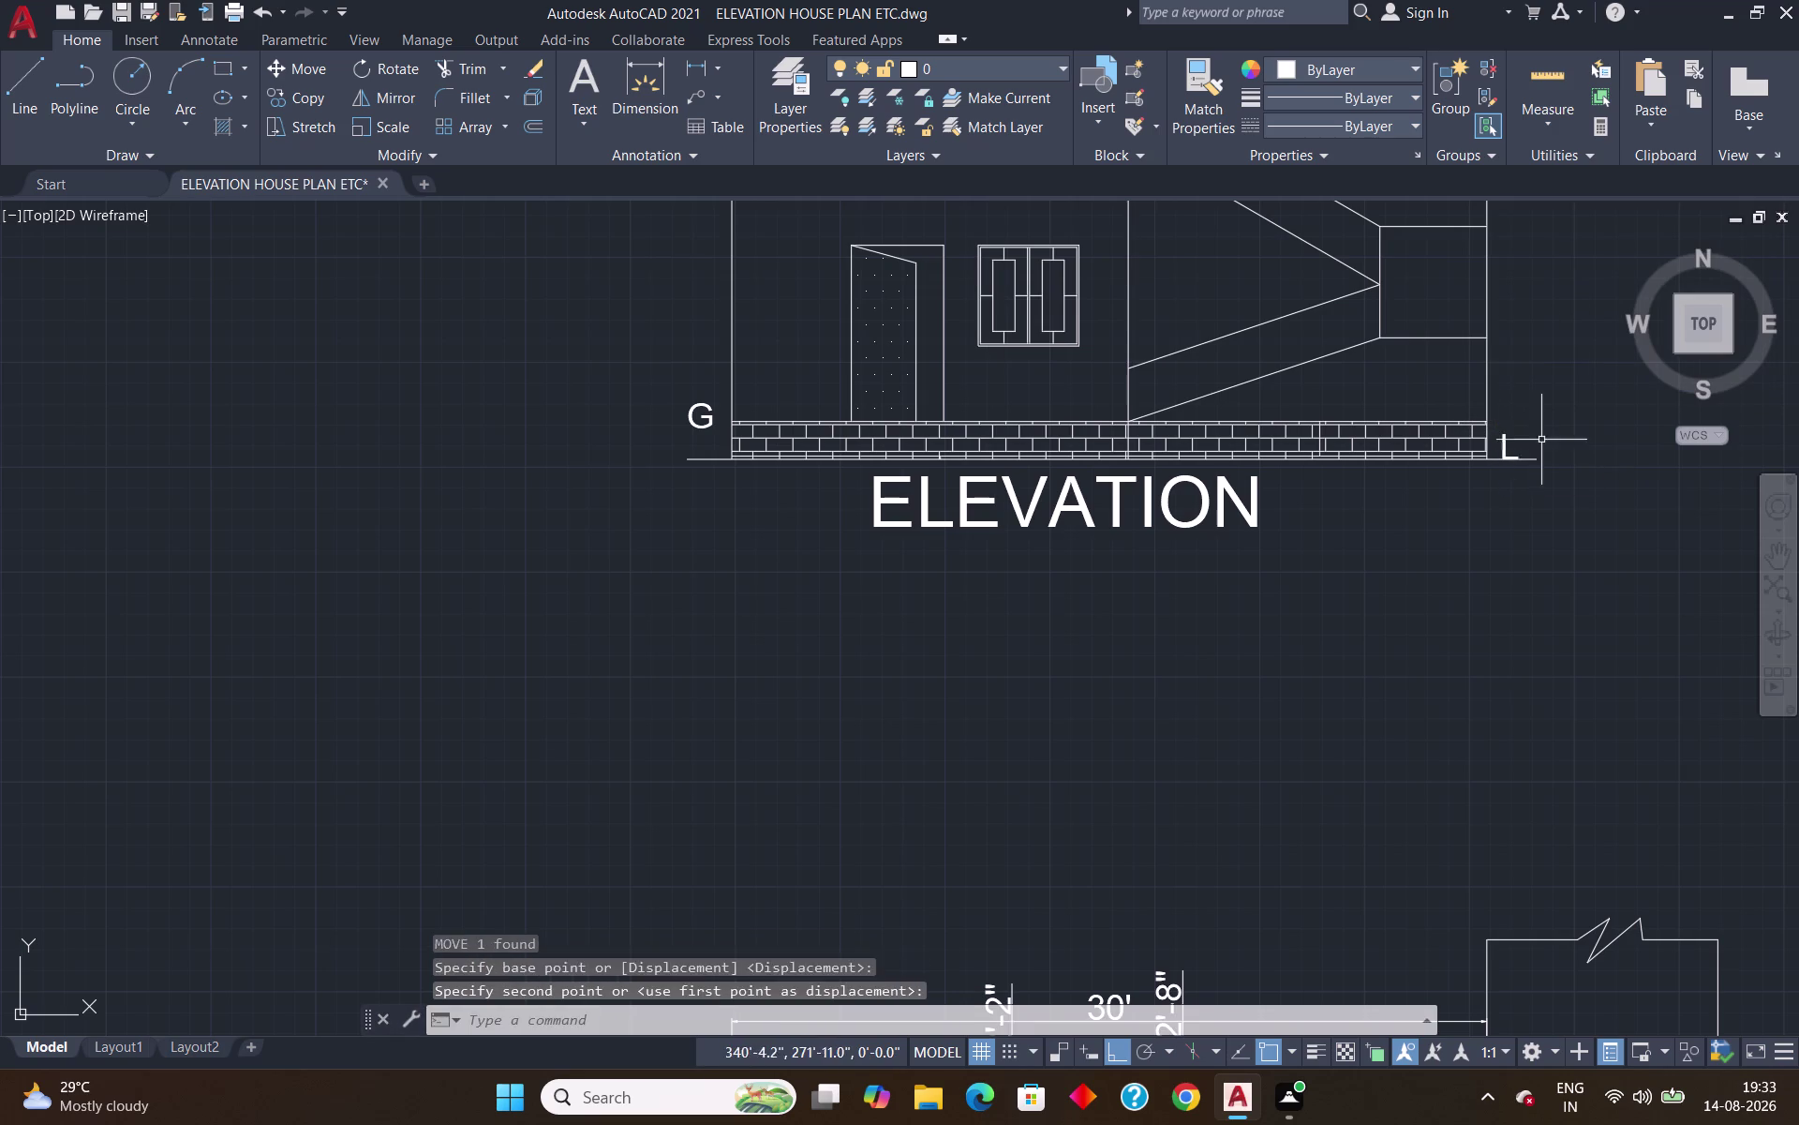
Move the G label onto the ground line's left end.
click(701, 417)
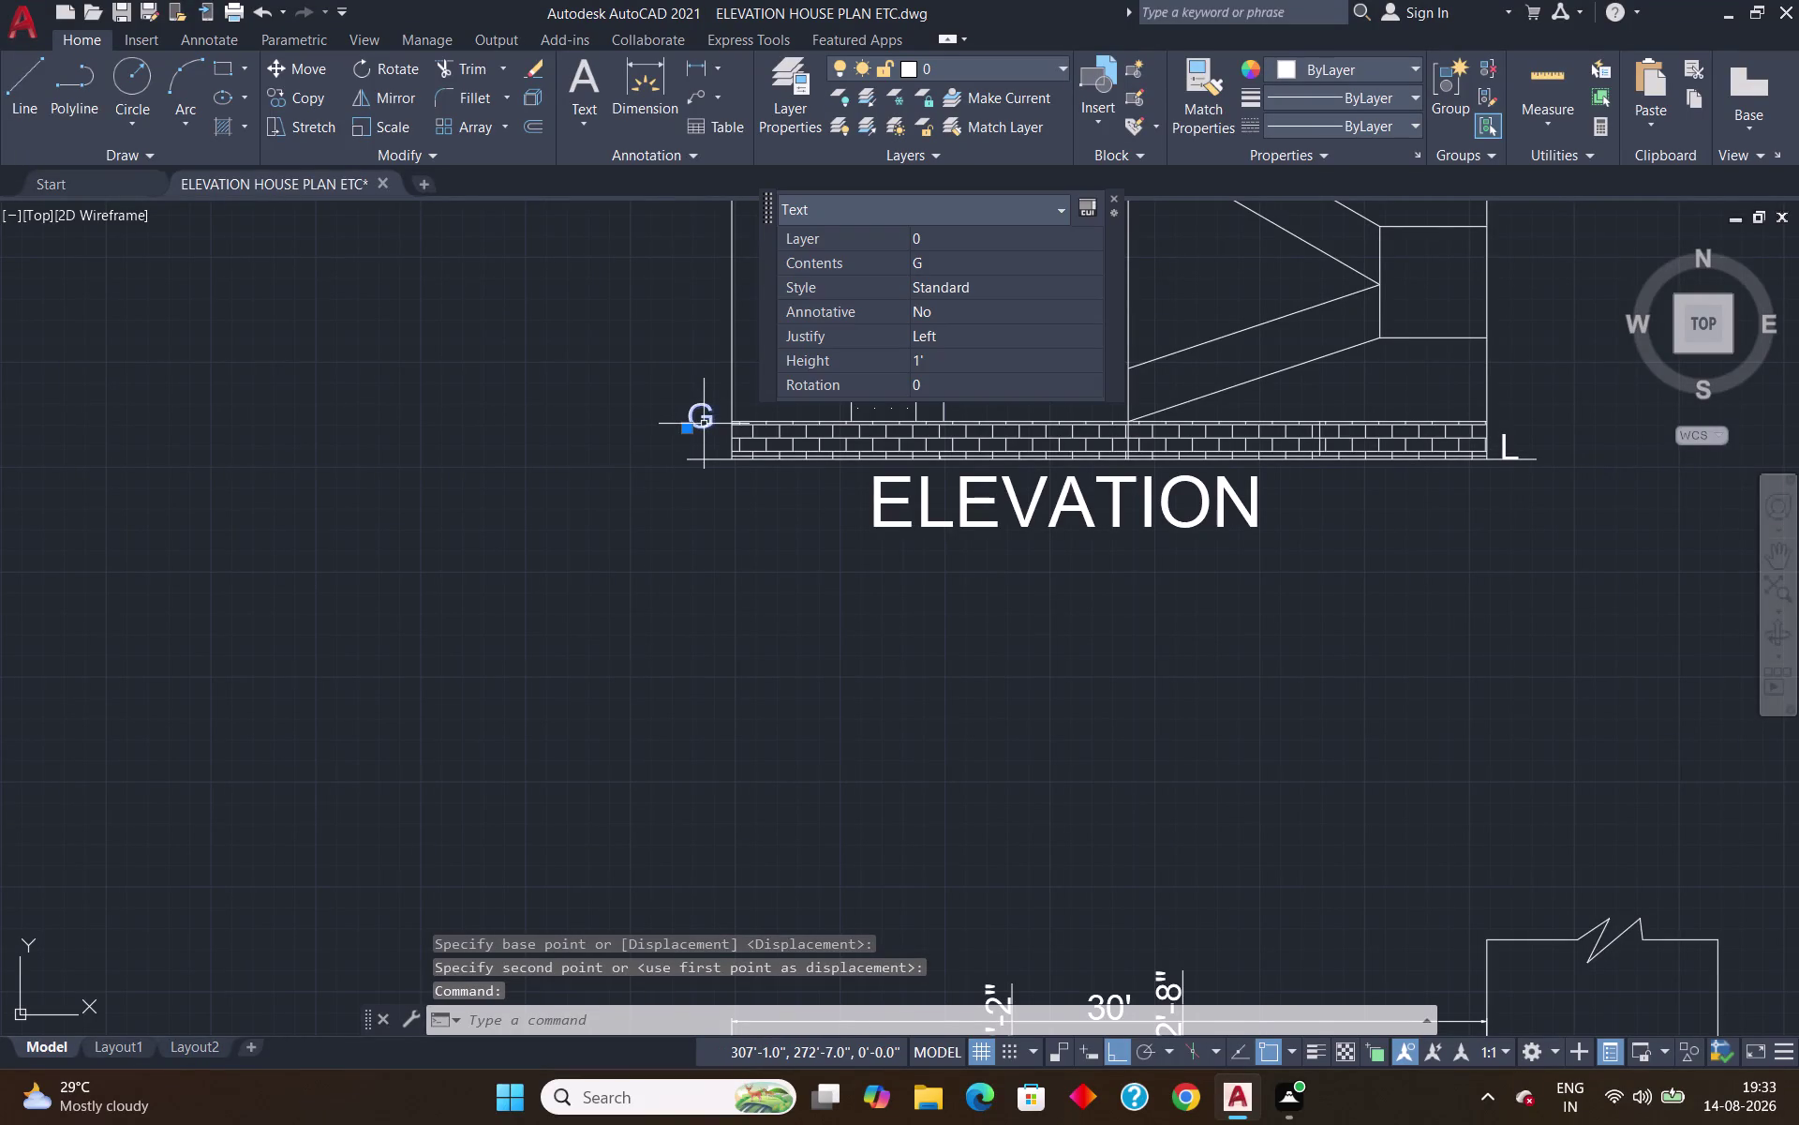
key(m)
key(Return)
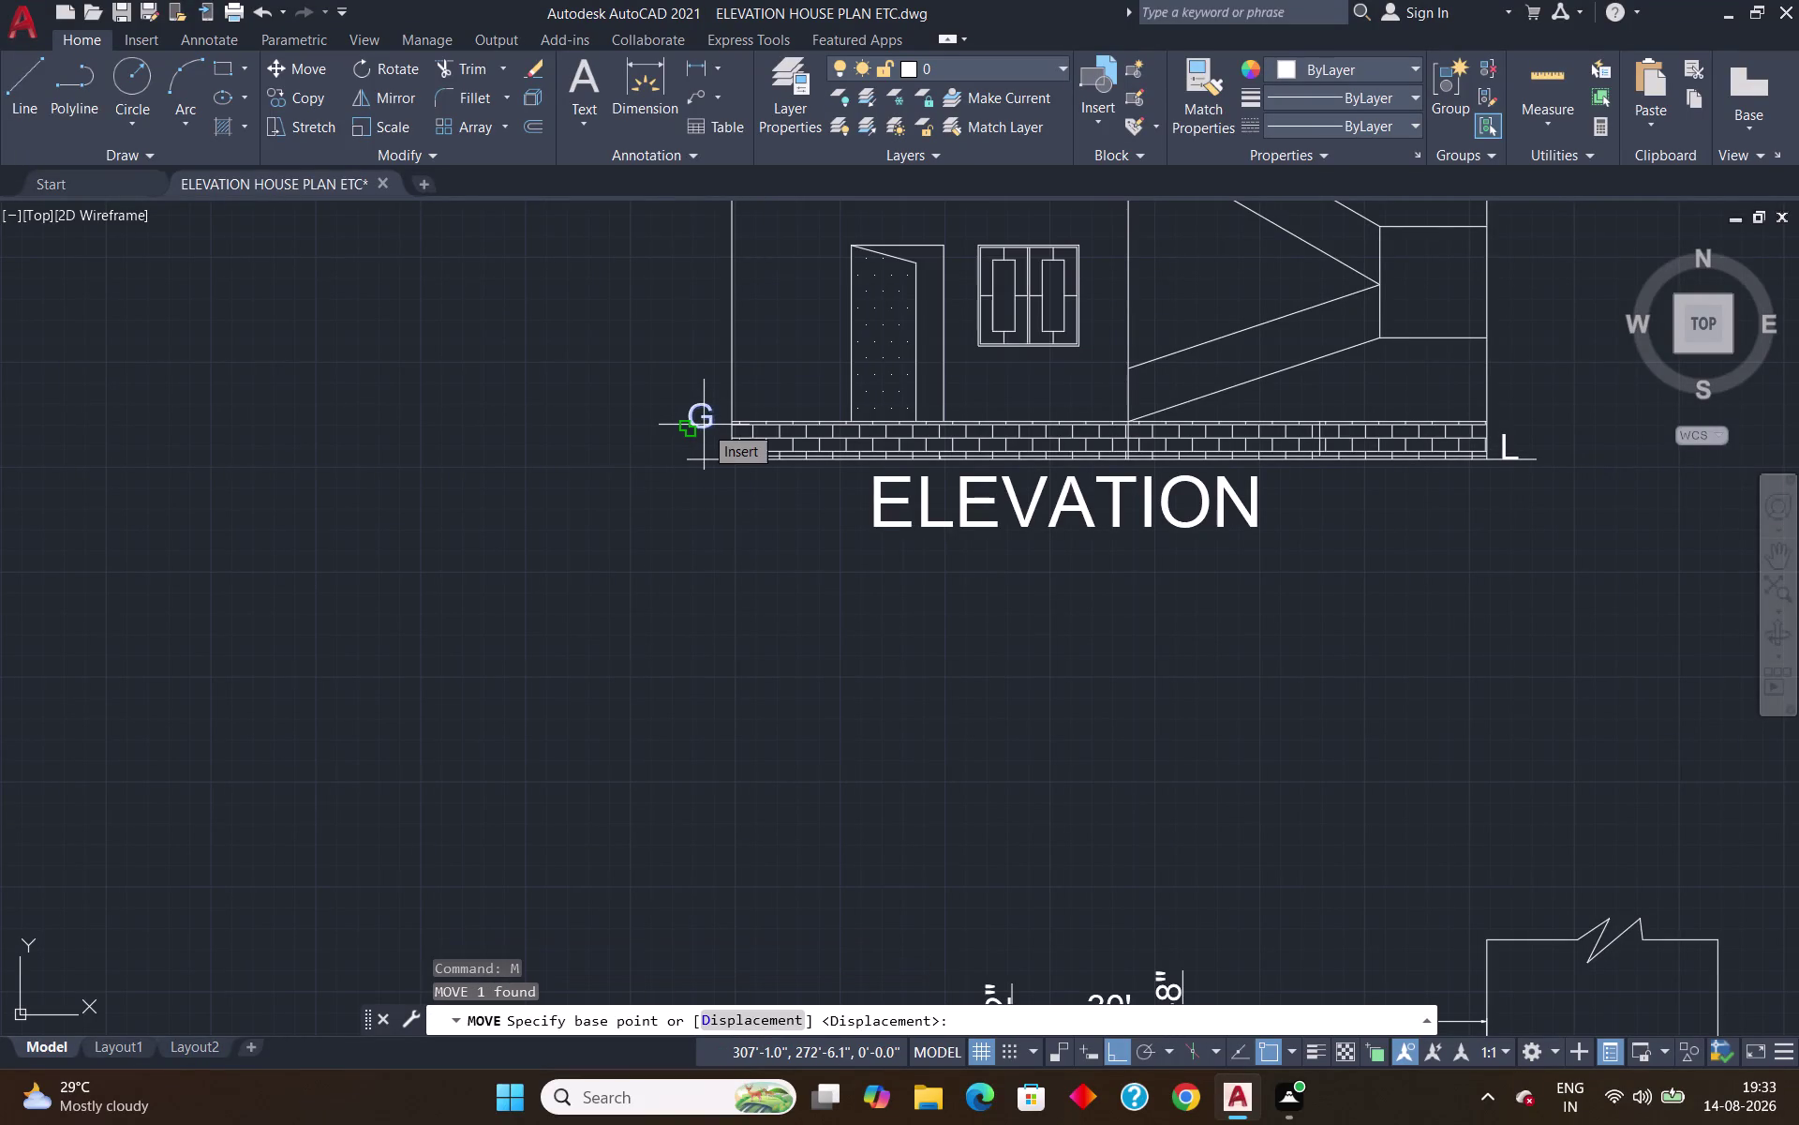
click(682, 425)
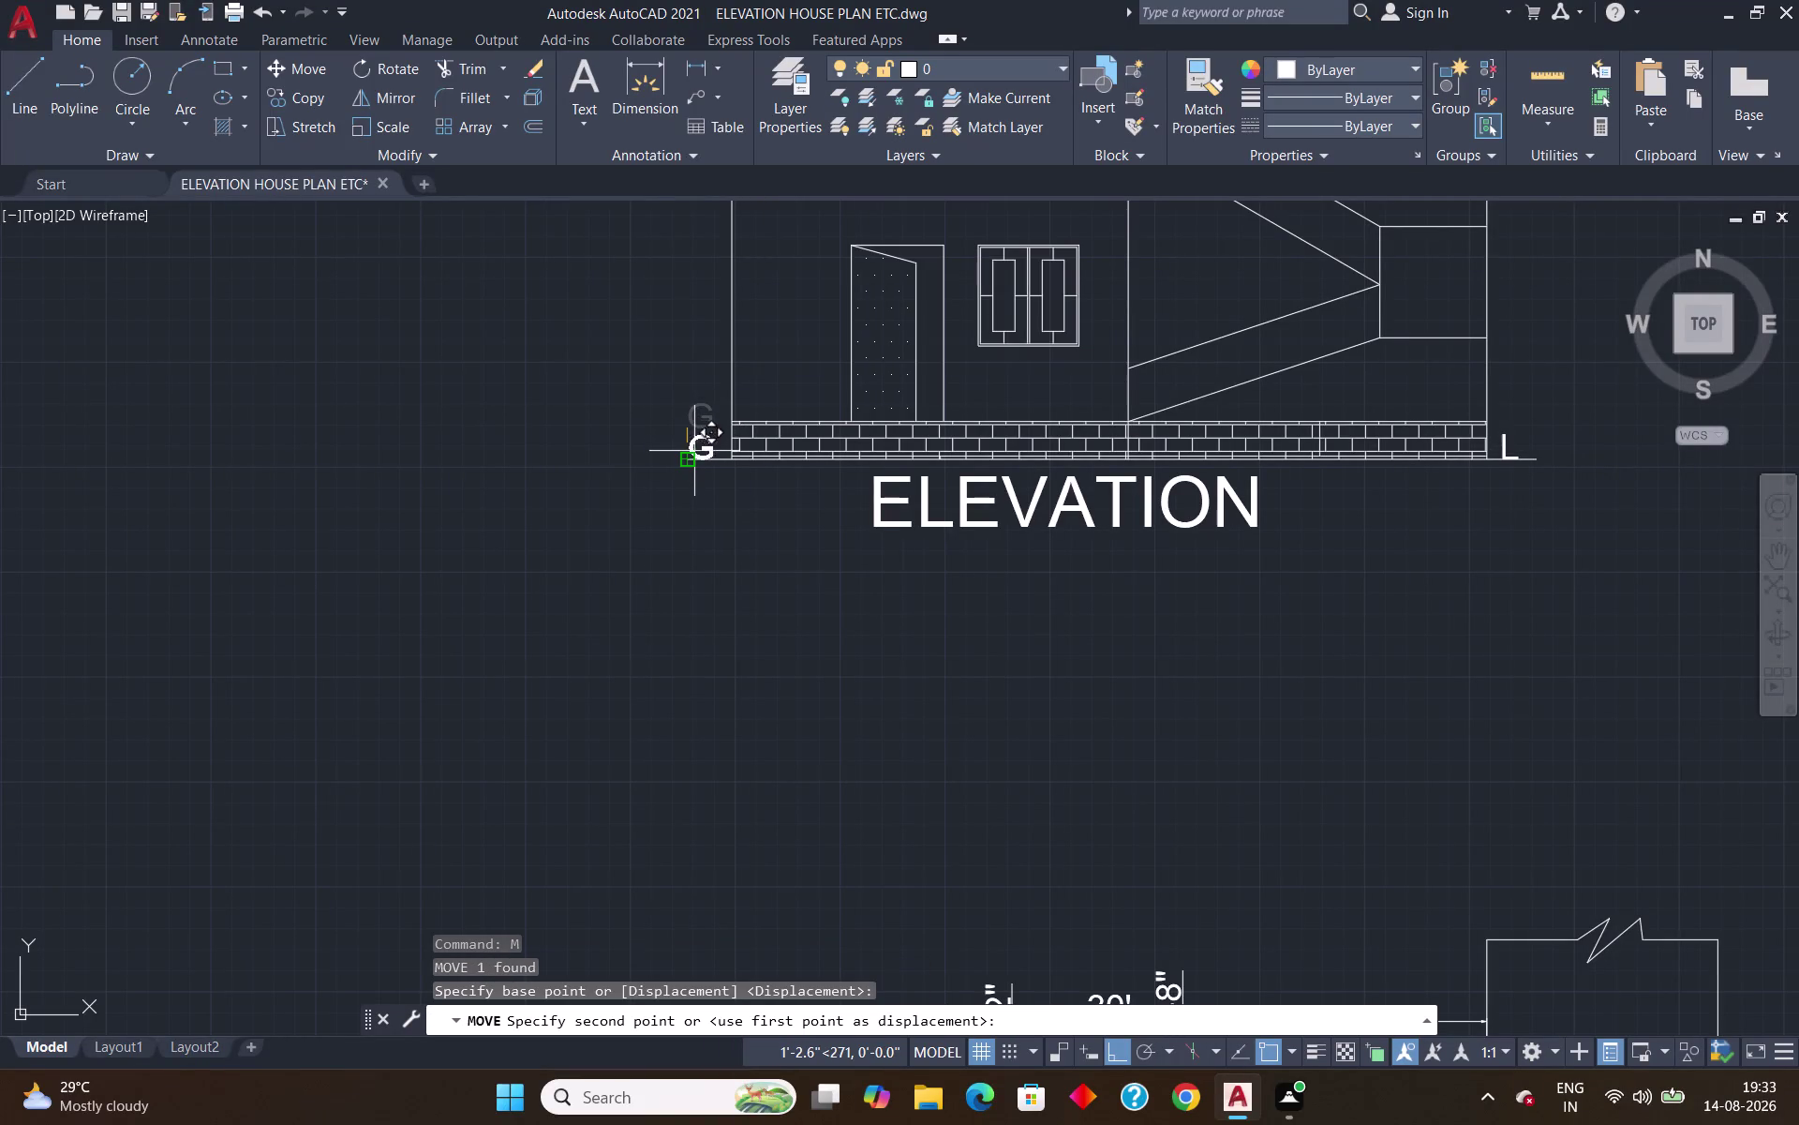
click(698, 451)
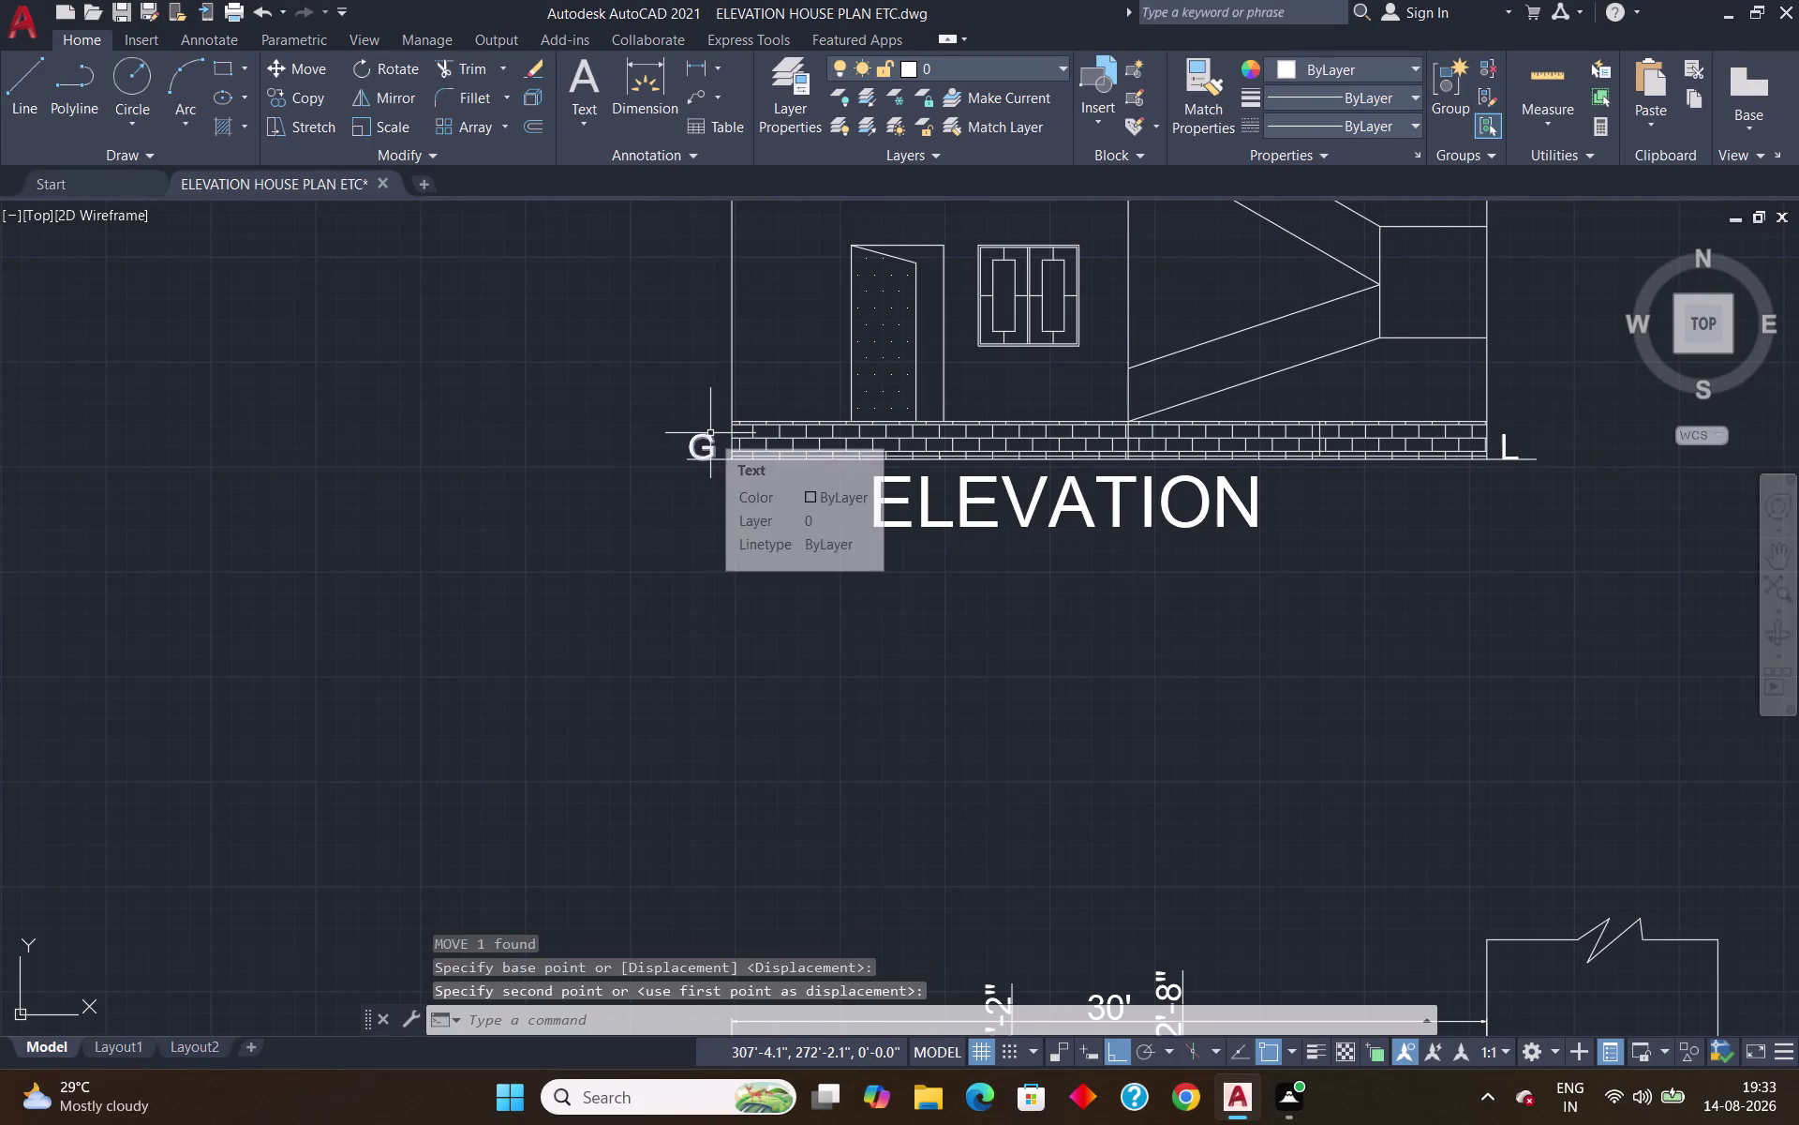
key(Return)
scroll(down, 3)
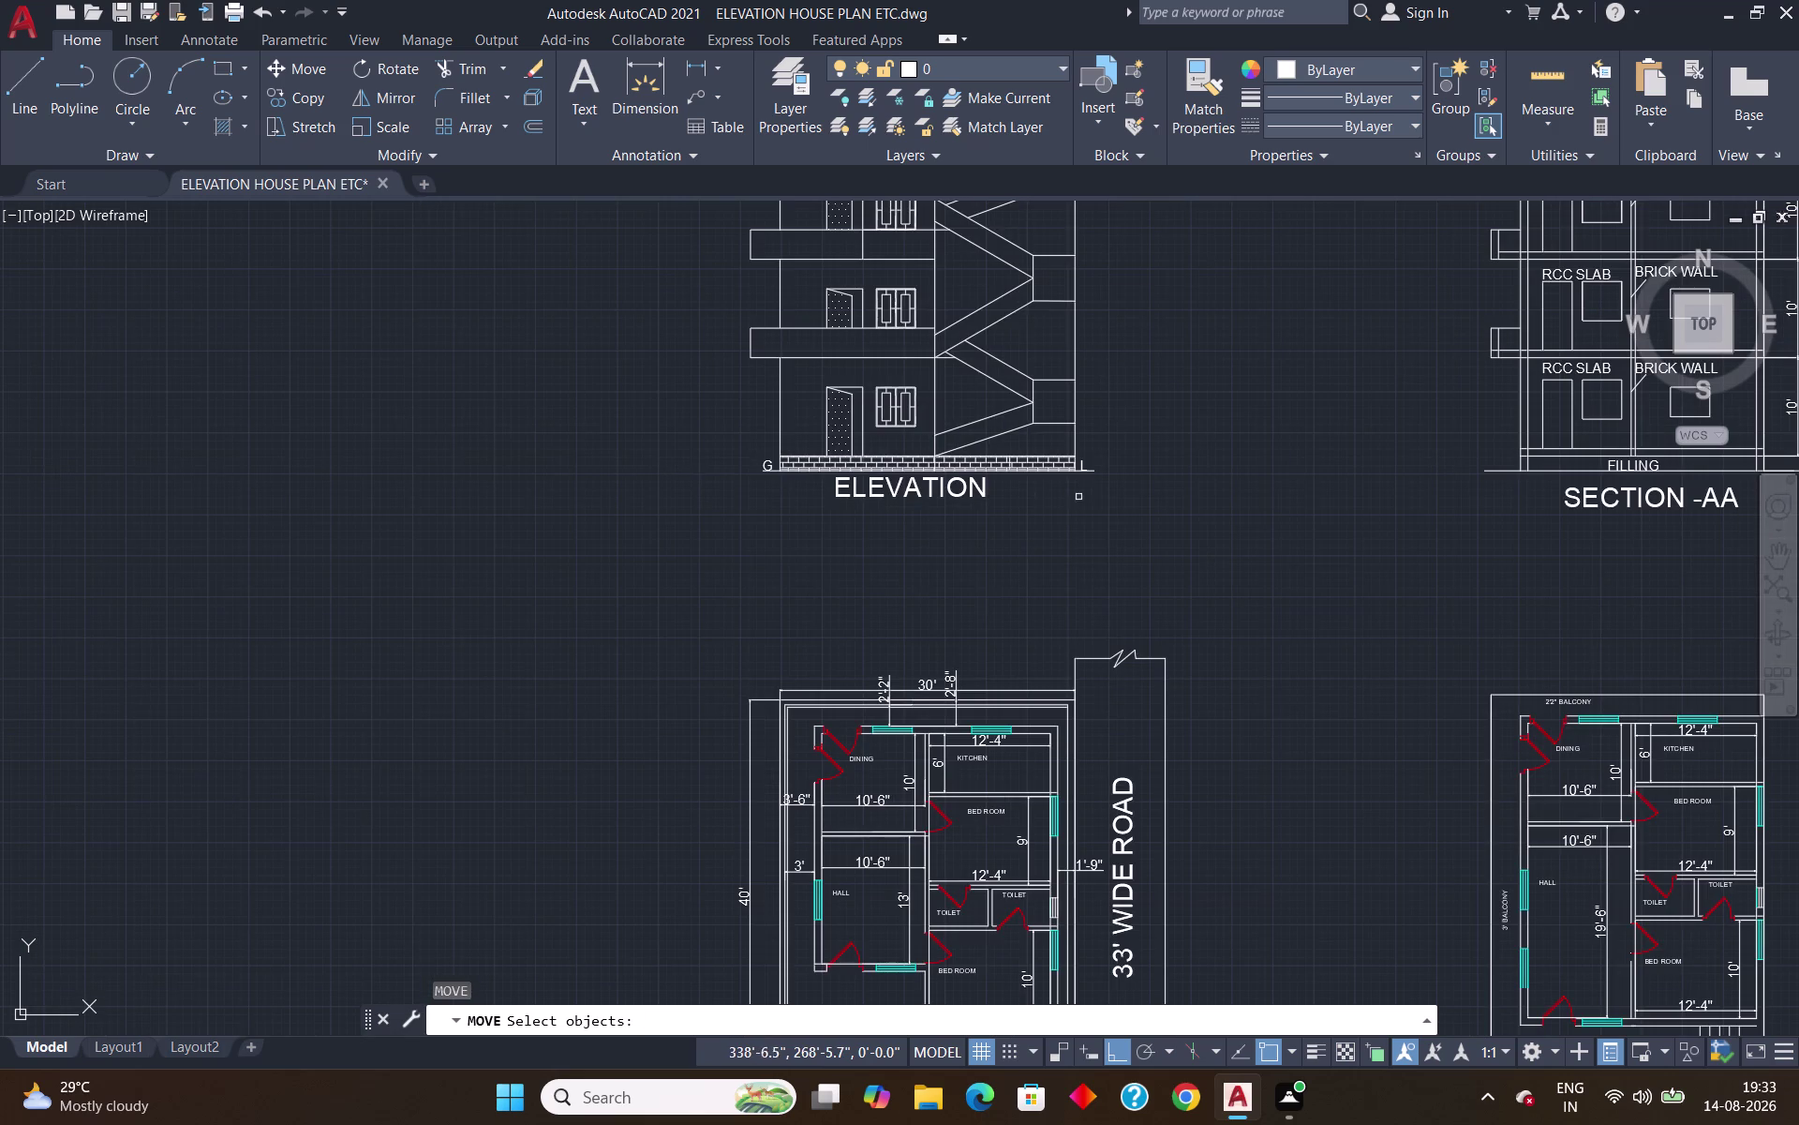
Save the drawing as ELEVATION HOUSE PLAN ETC on the Desktop via Save As.
key(Escape)
scroll(down, 3)
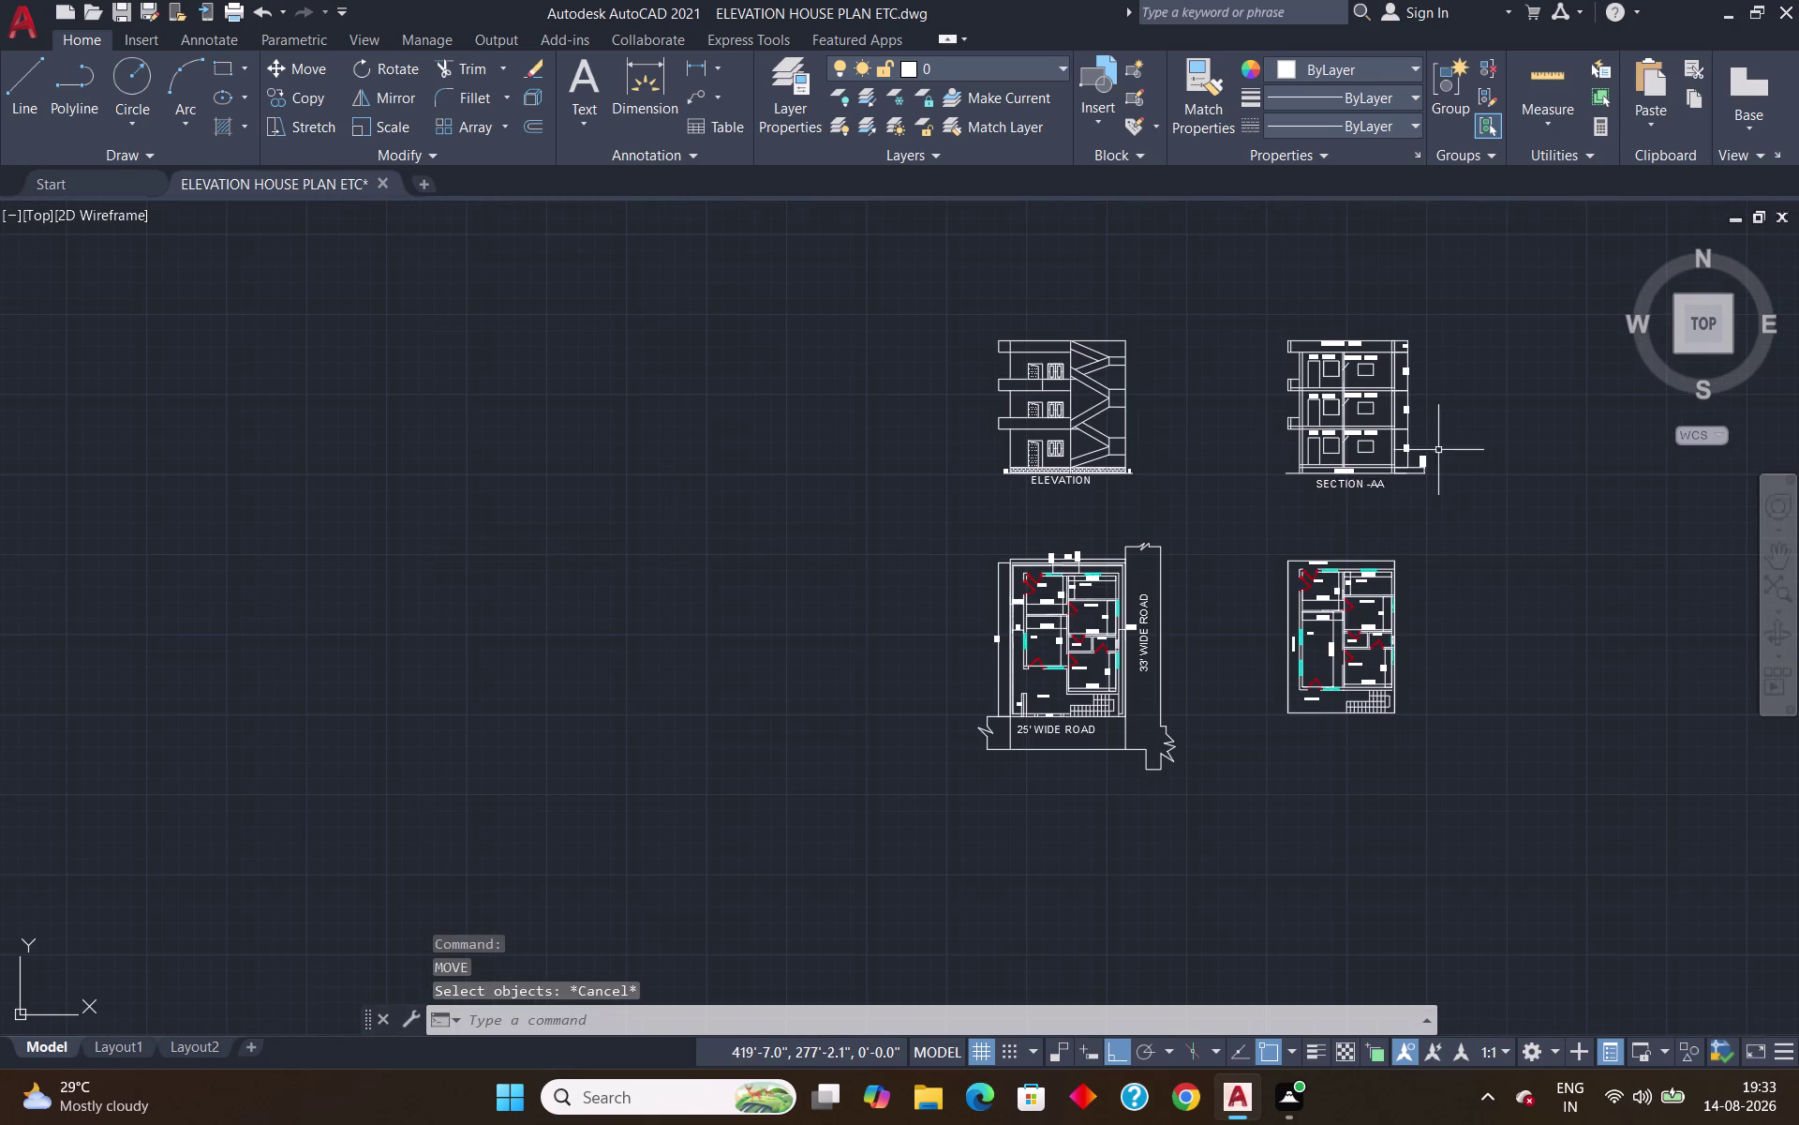
scroll(up, 3)
scroll(down, 3)
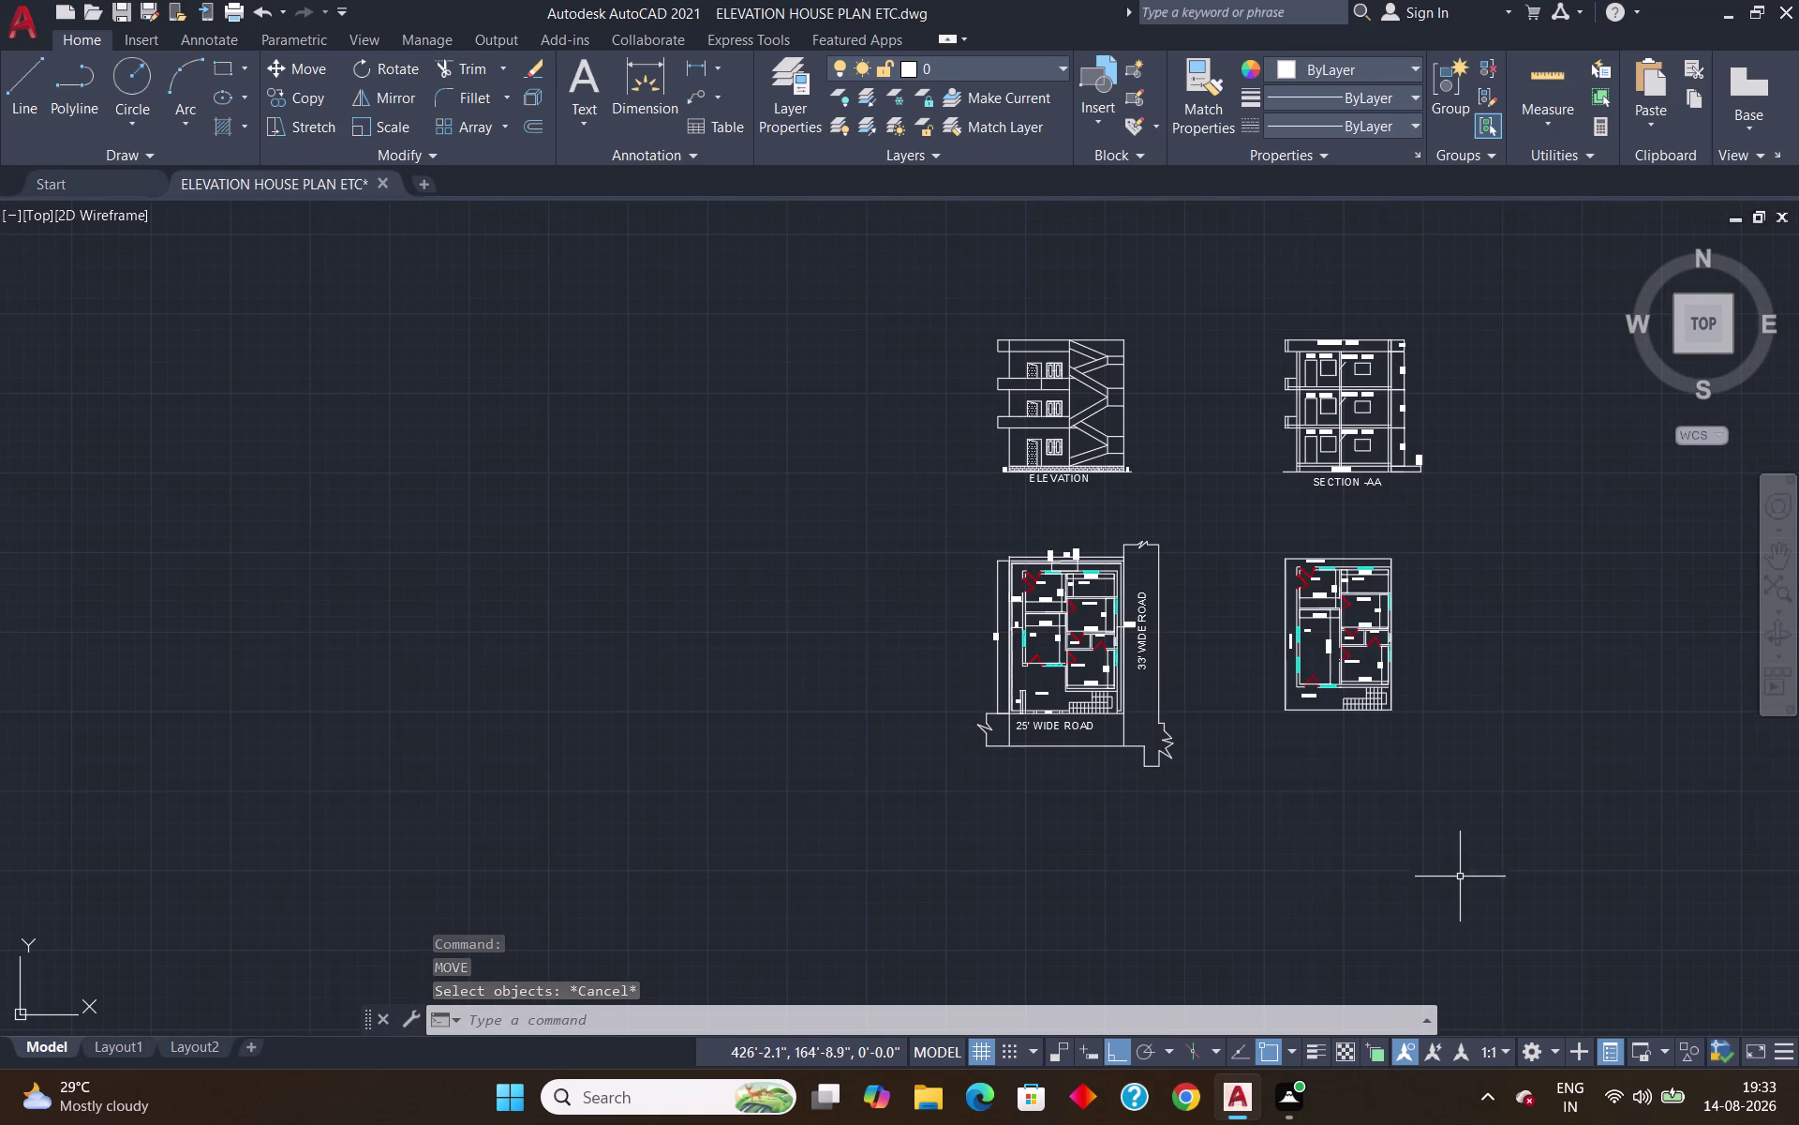
middle_drag(1459, 861, 995, 774)
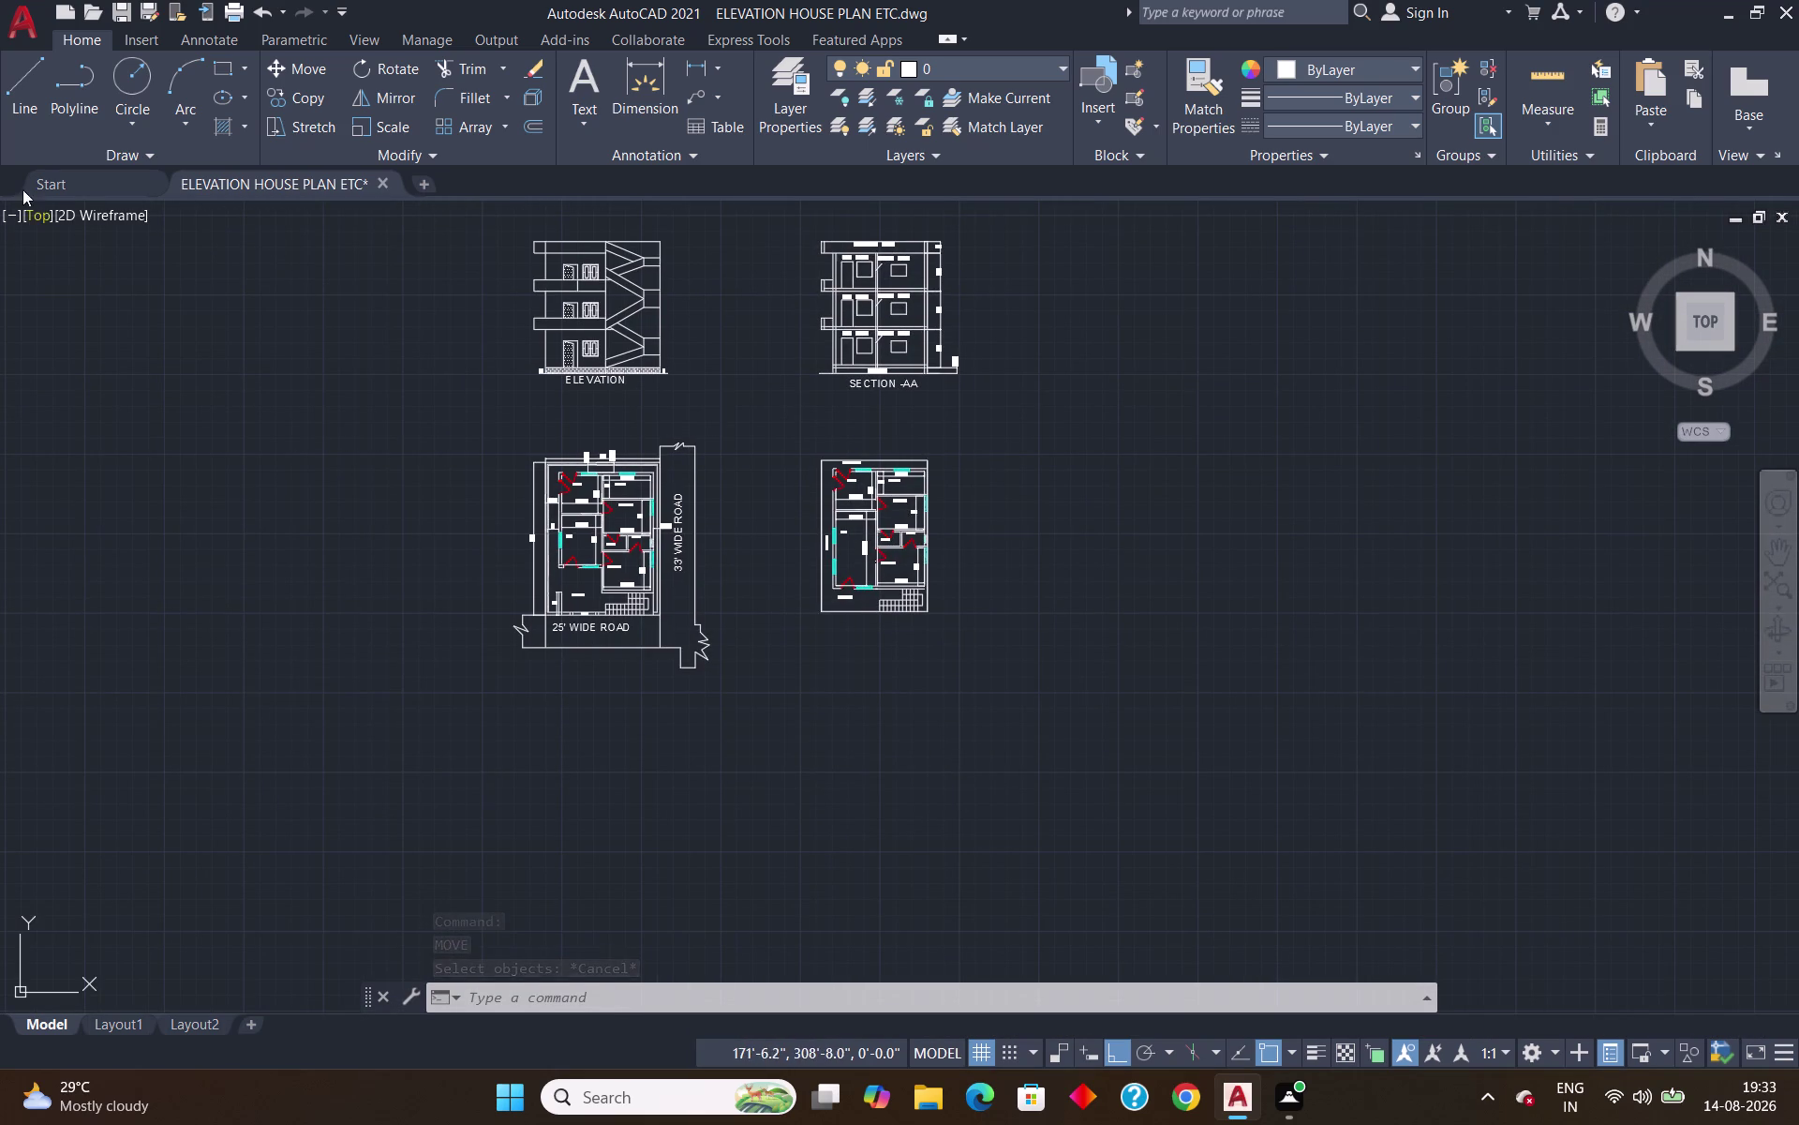
click(17, 34)
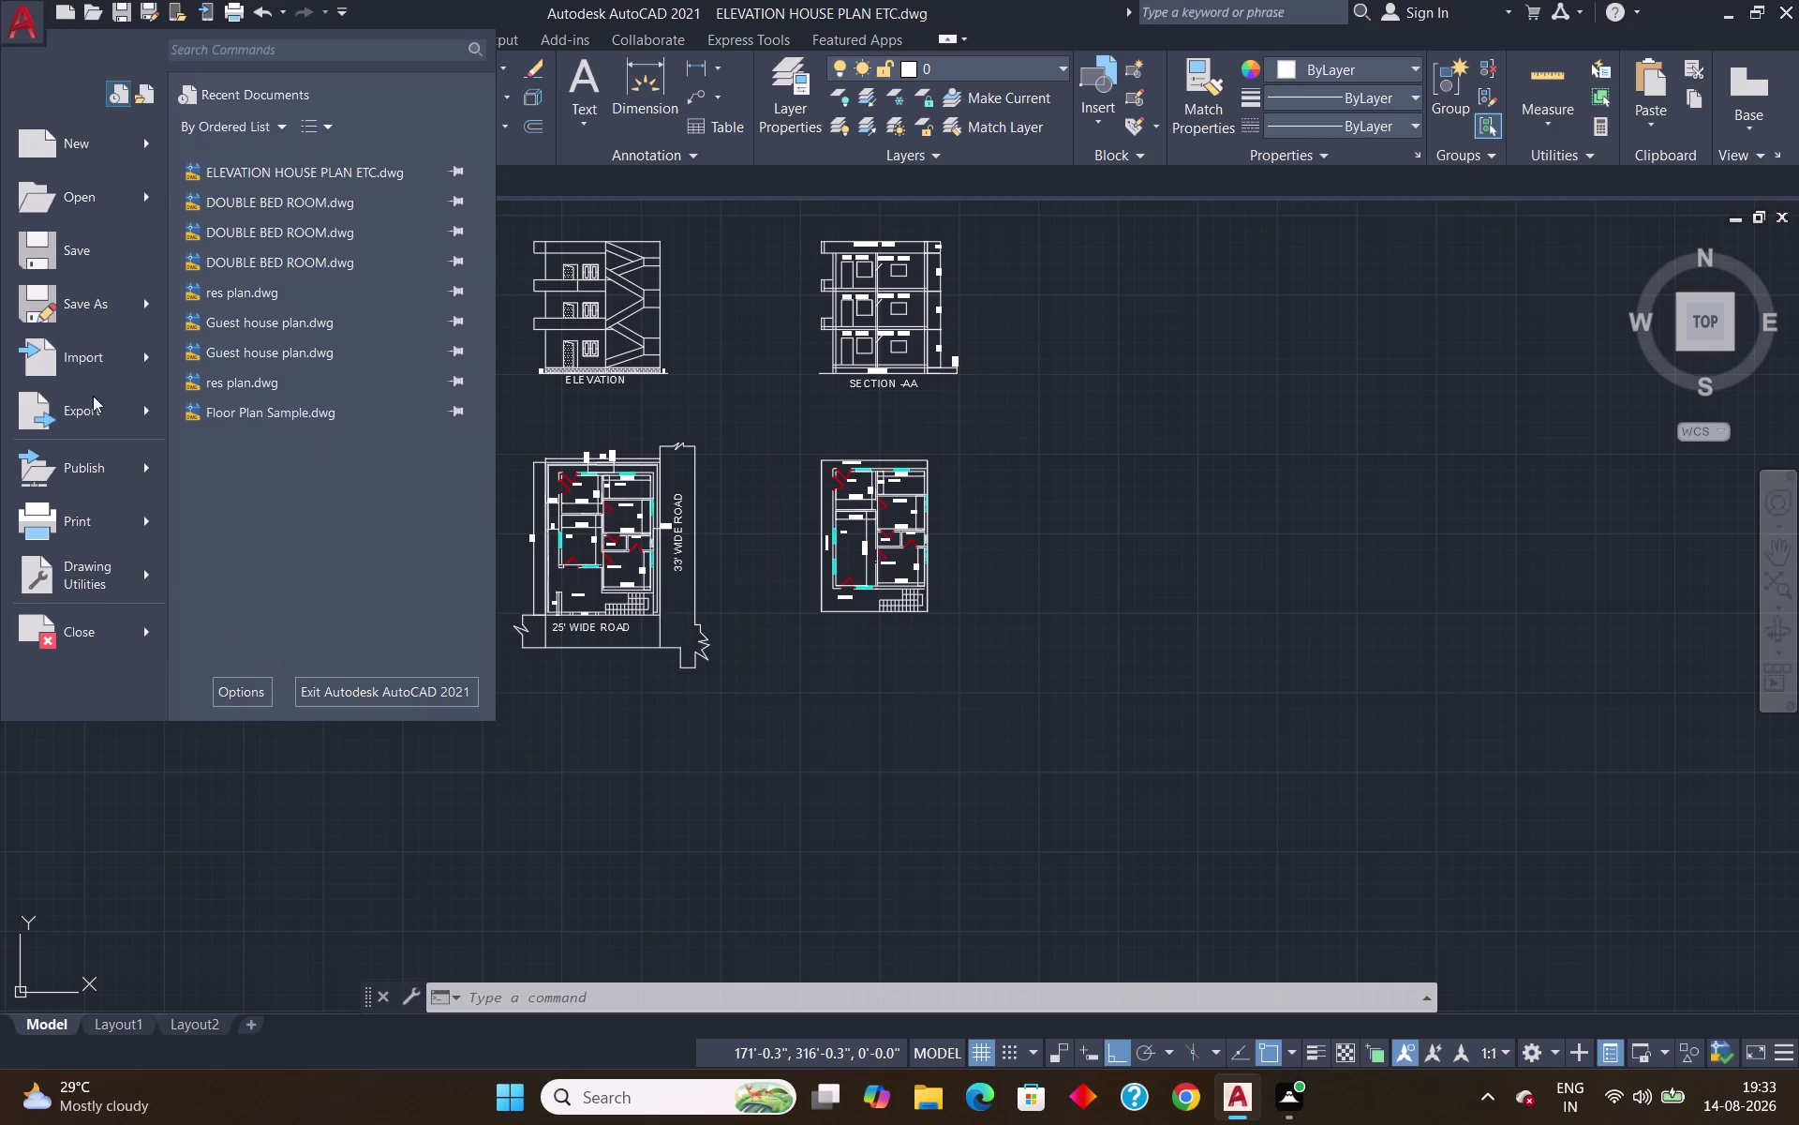
click(64, 261)
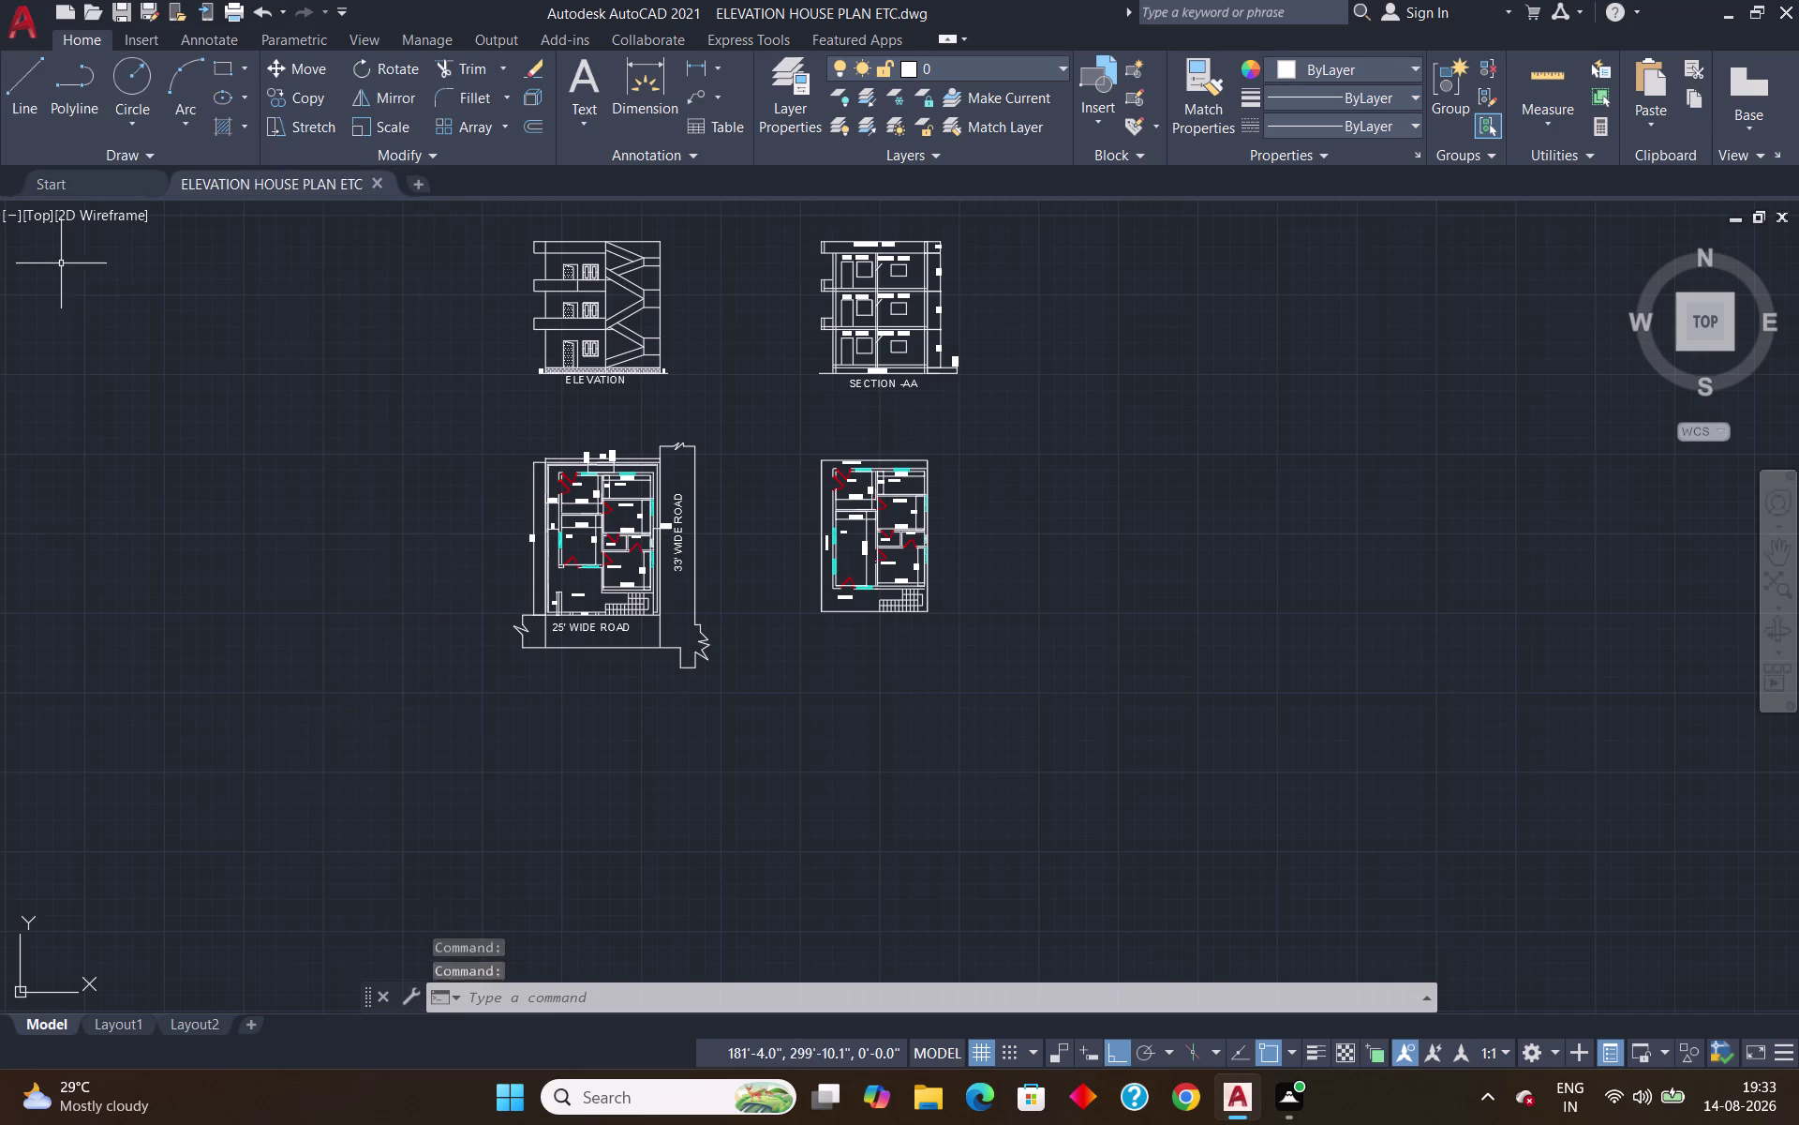
click(22, 35)
click(117, 300)
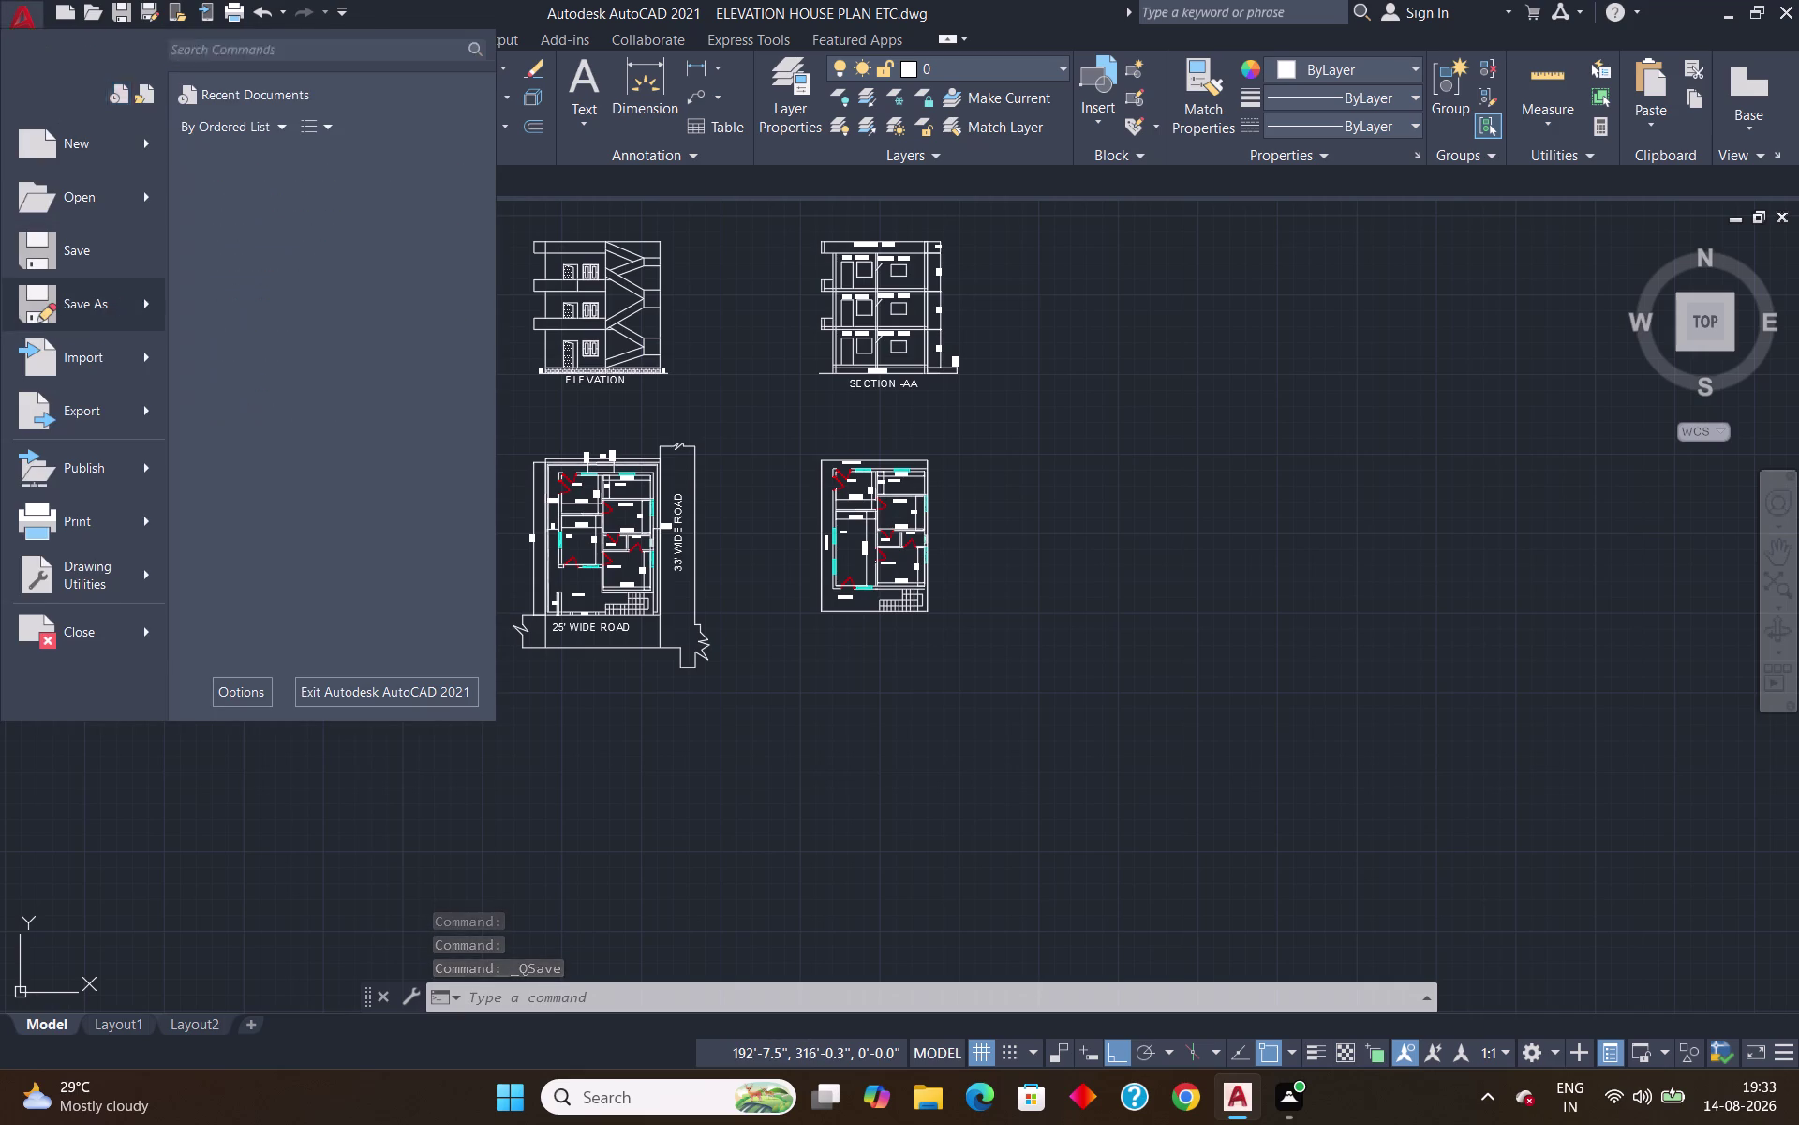
click(568, 488)
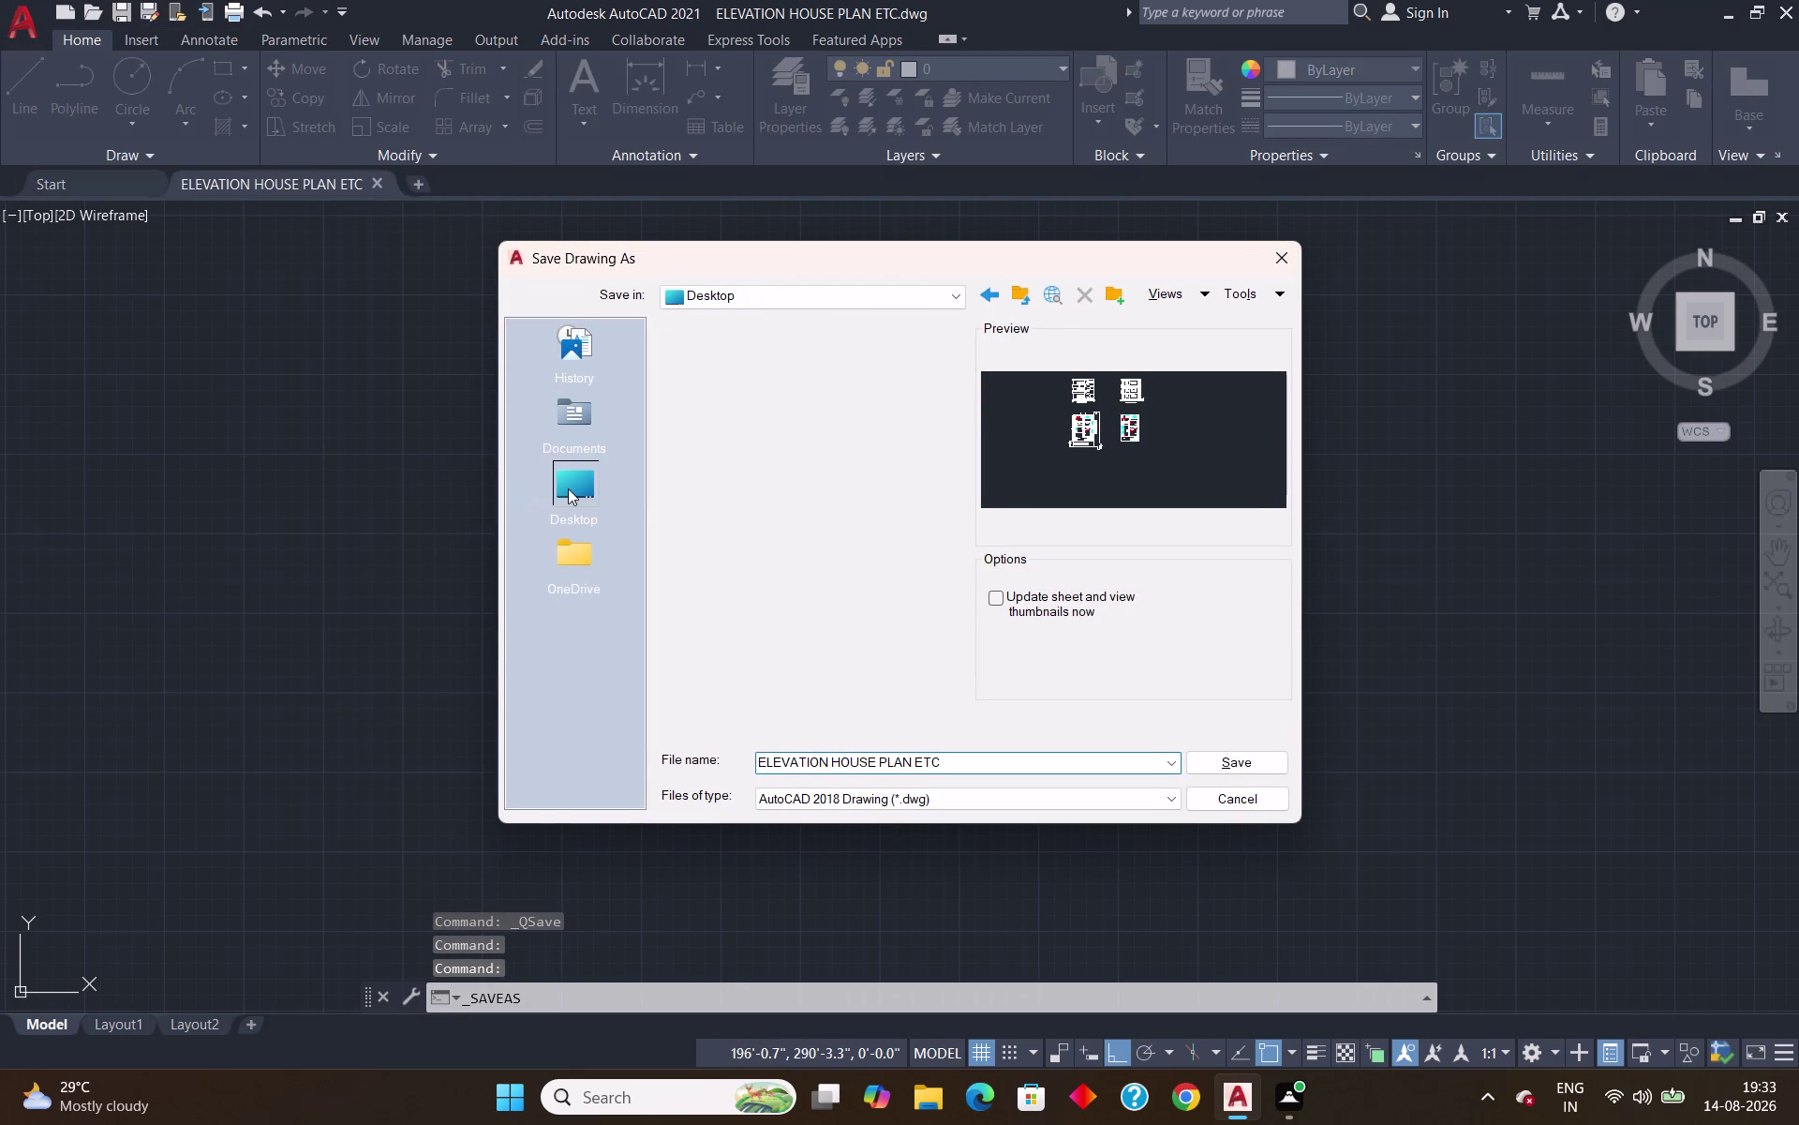
click(1235, 763)
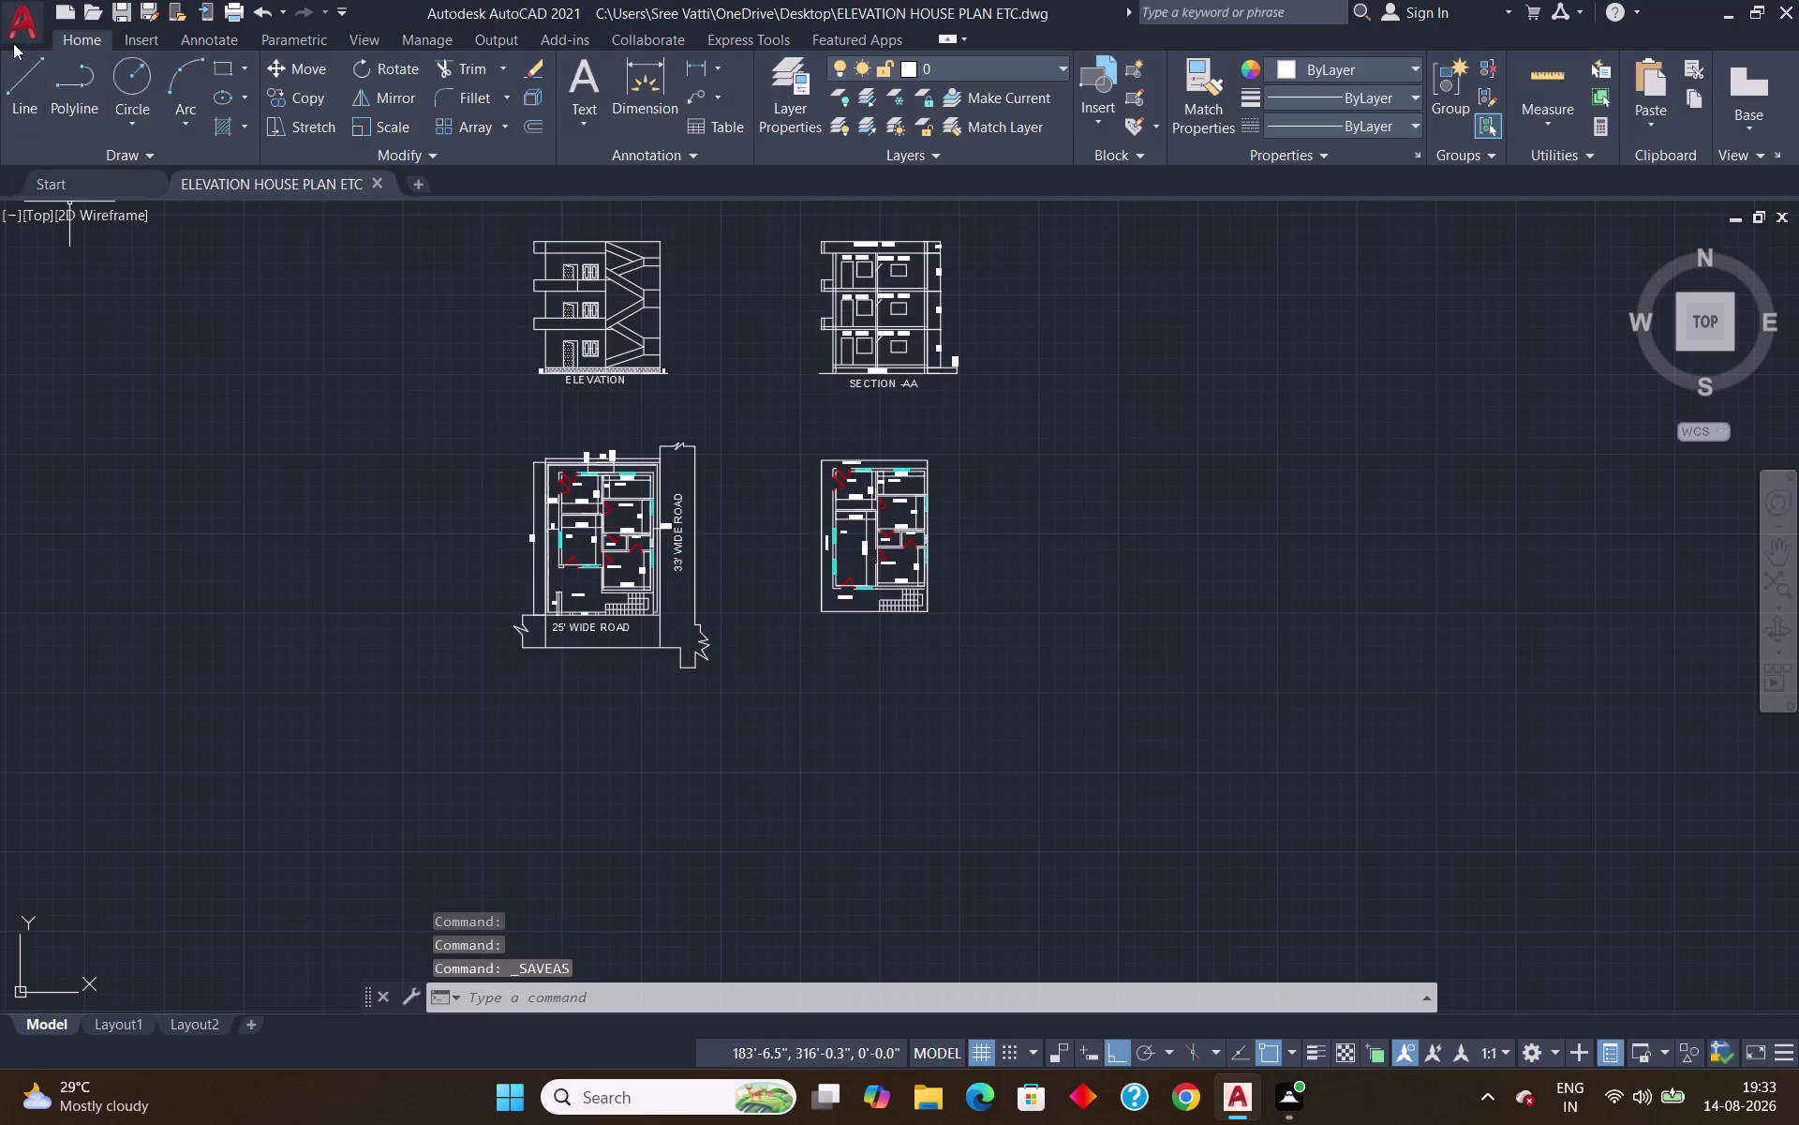
click(13, 43)
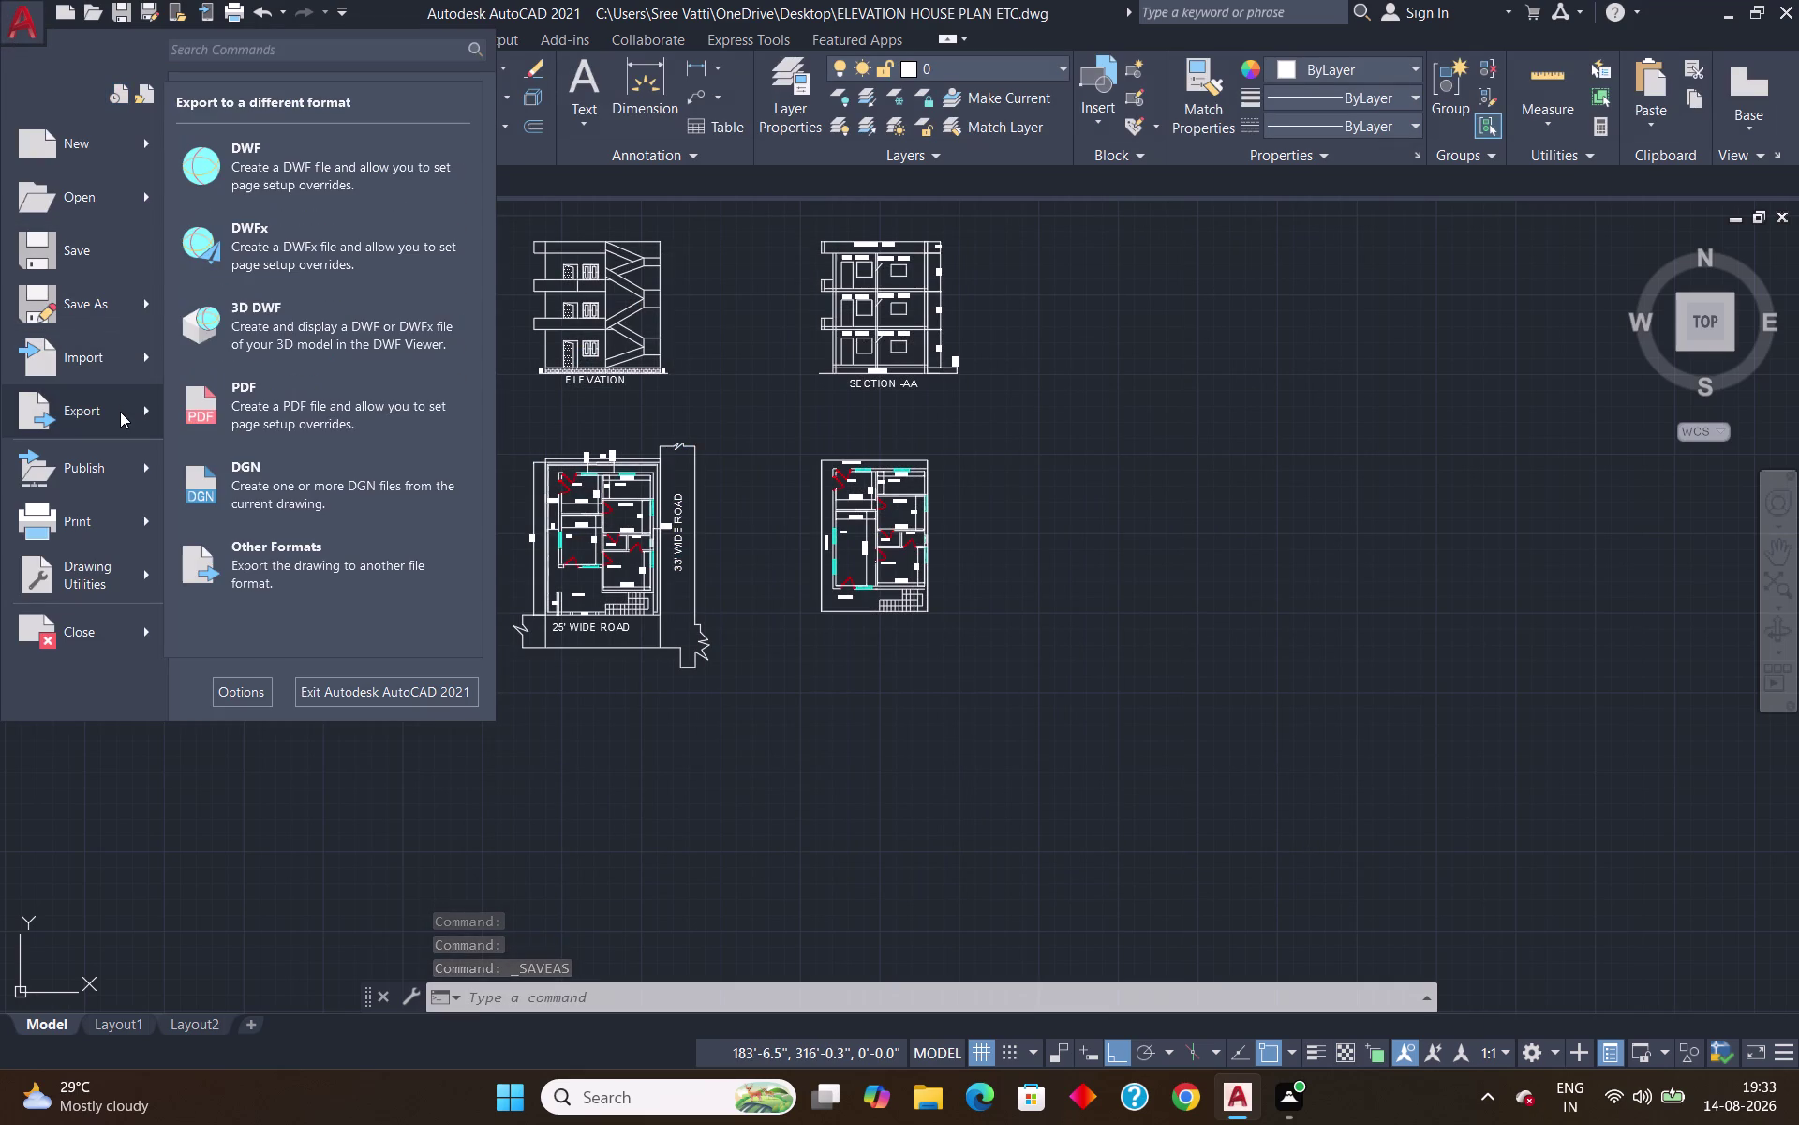
Export ELEVATION HOUSE PLAN ETC as a PDF to the Desktop.
click(120, 412)
click(241, 422)
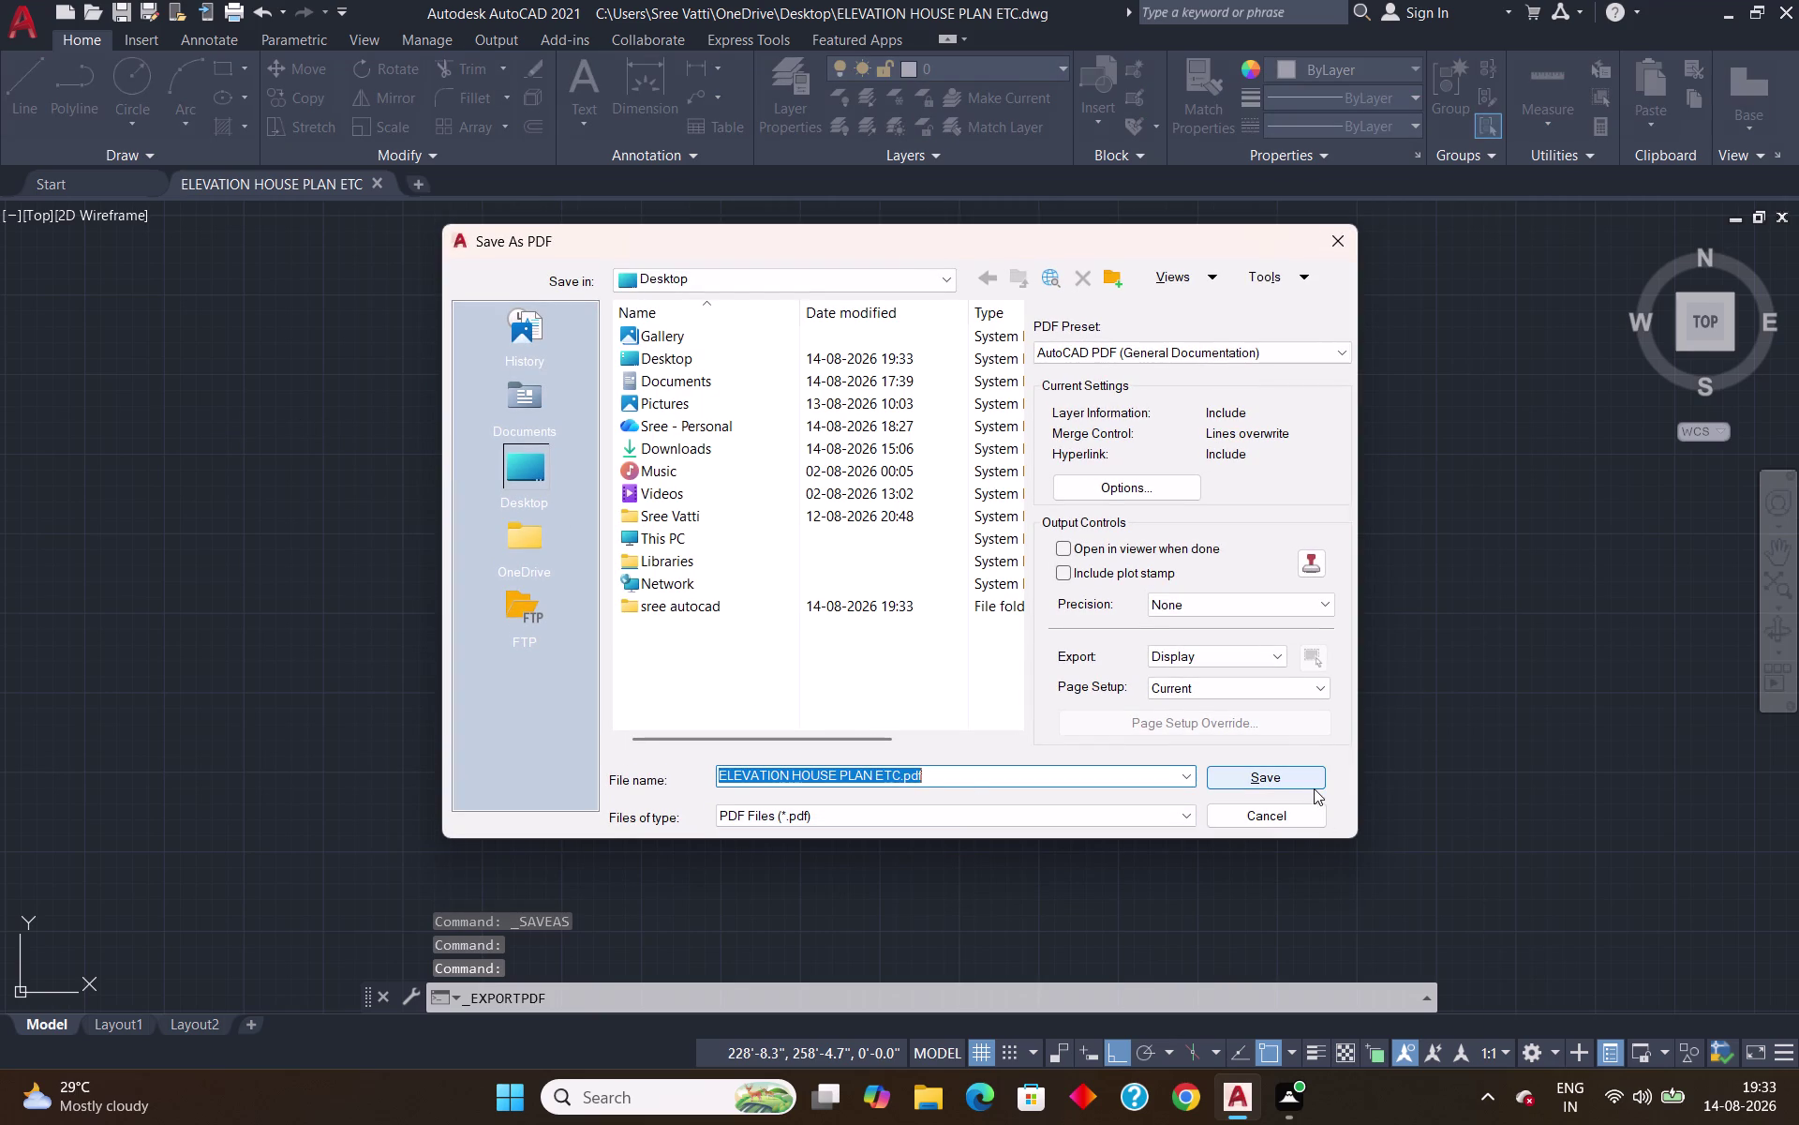
click(1305, 776)
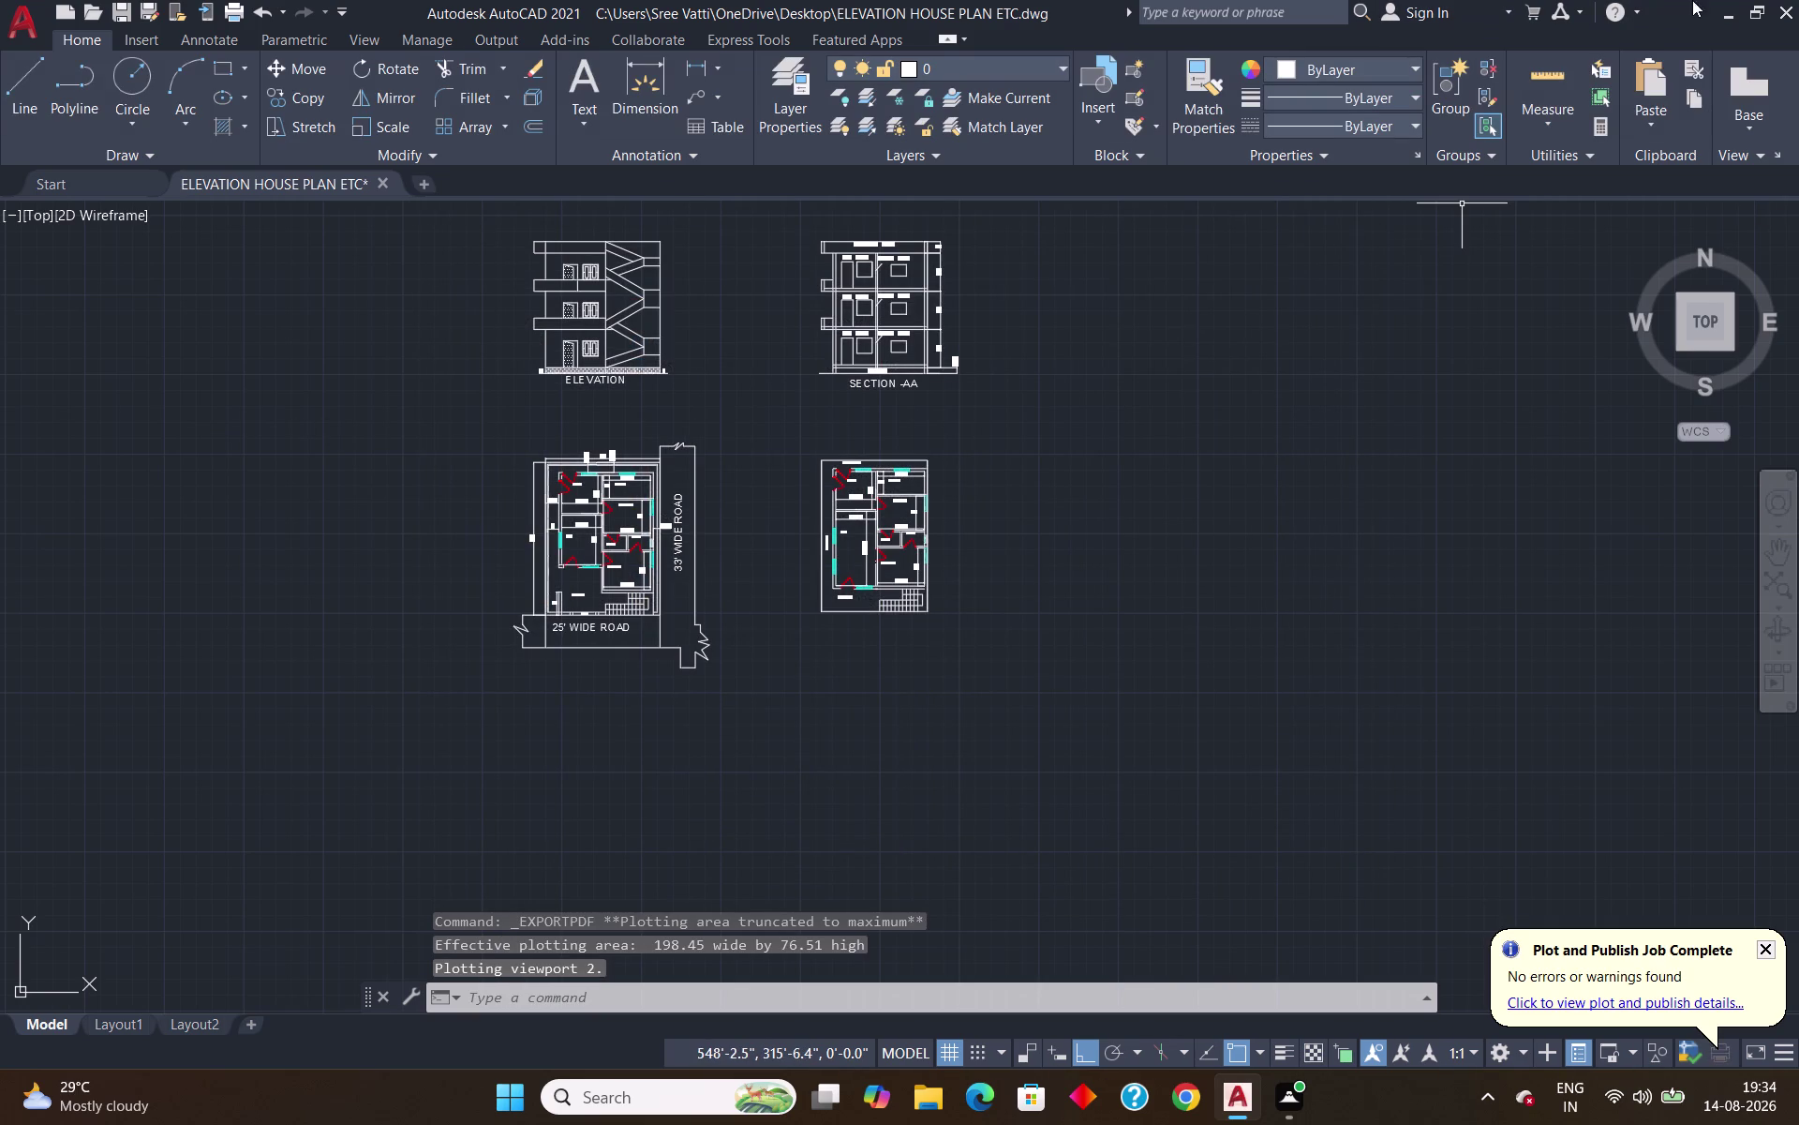